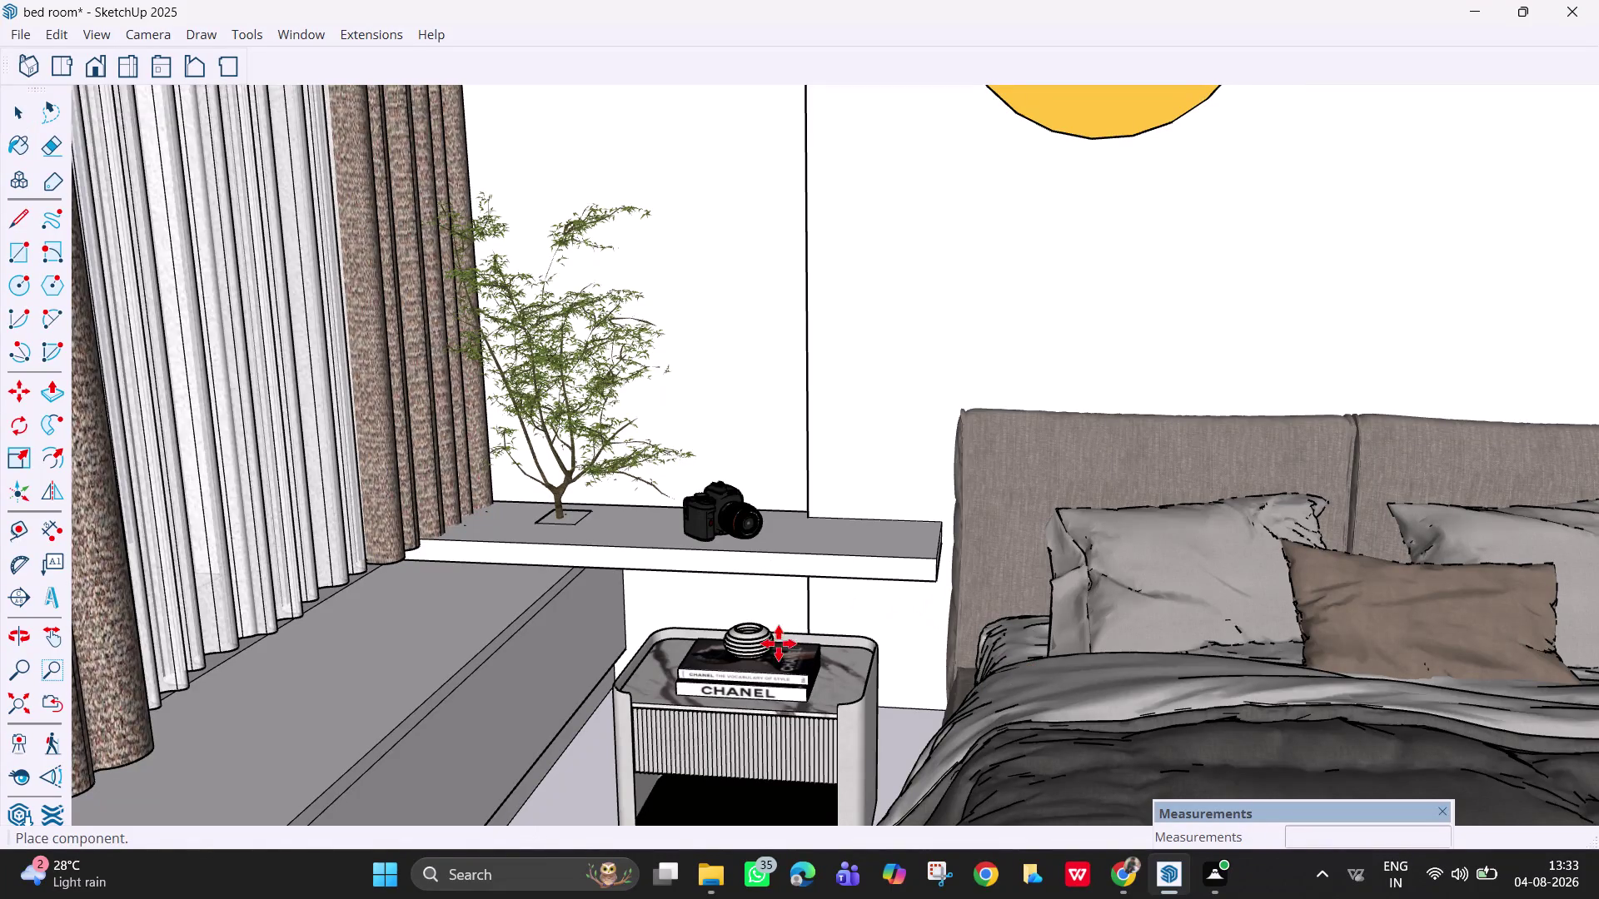
Zoom out and drop the books-and-camera decor set on the floor beside the bedroom.
scroll(down, 3)
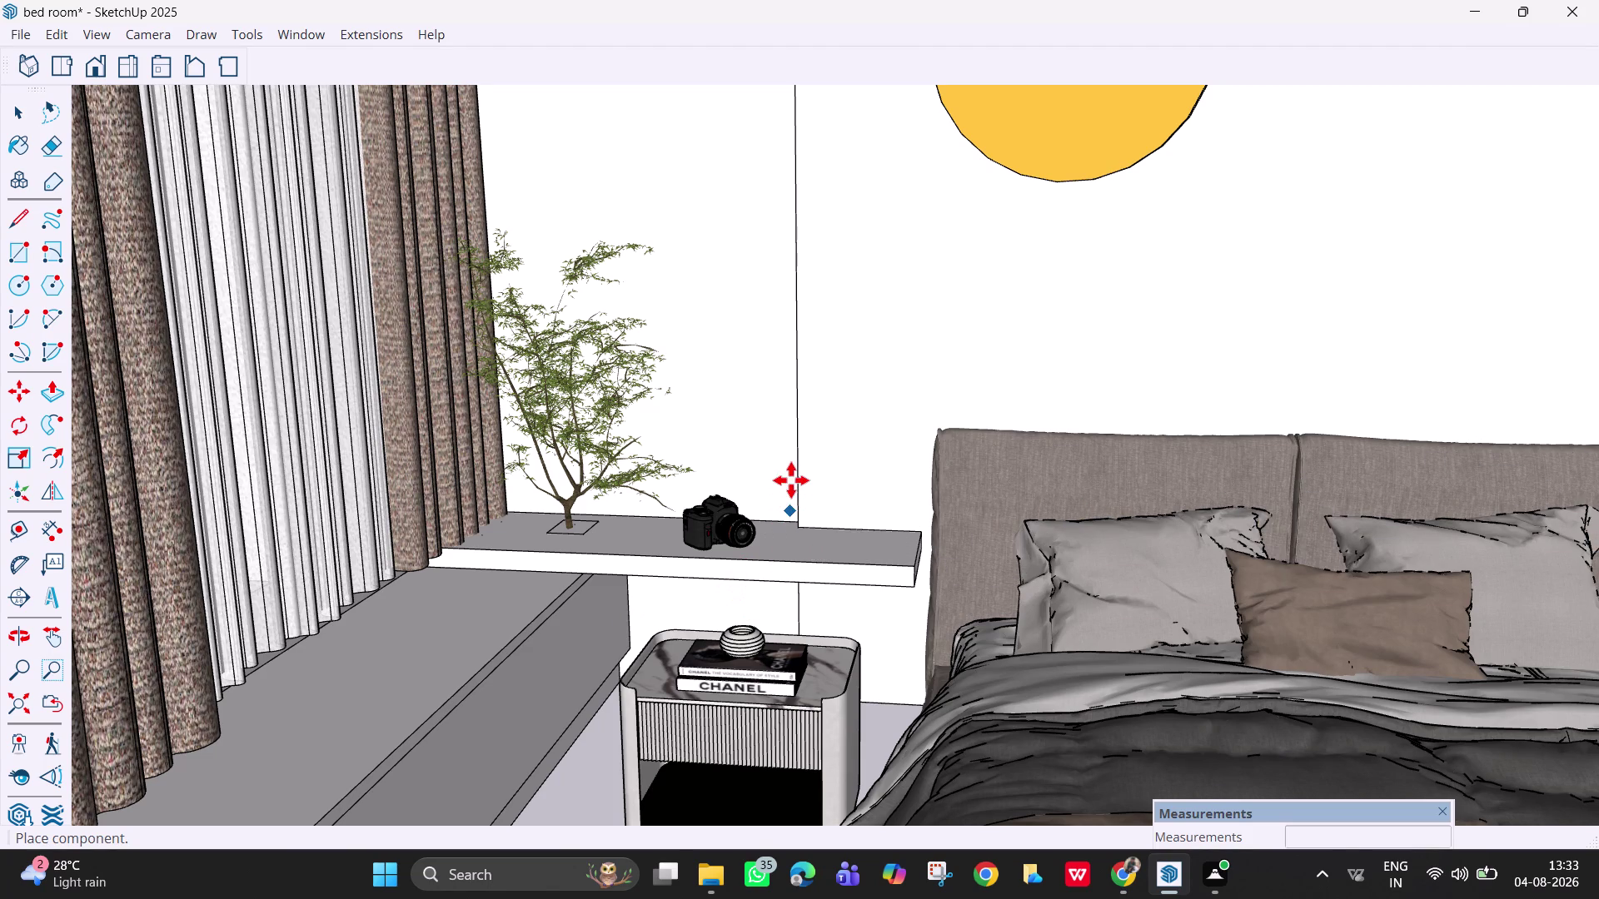
scroll(down, 3)
scroll(down, 3)
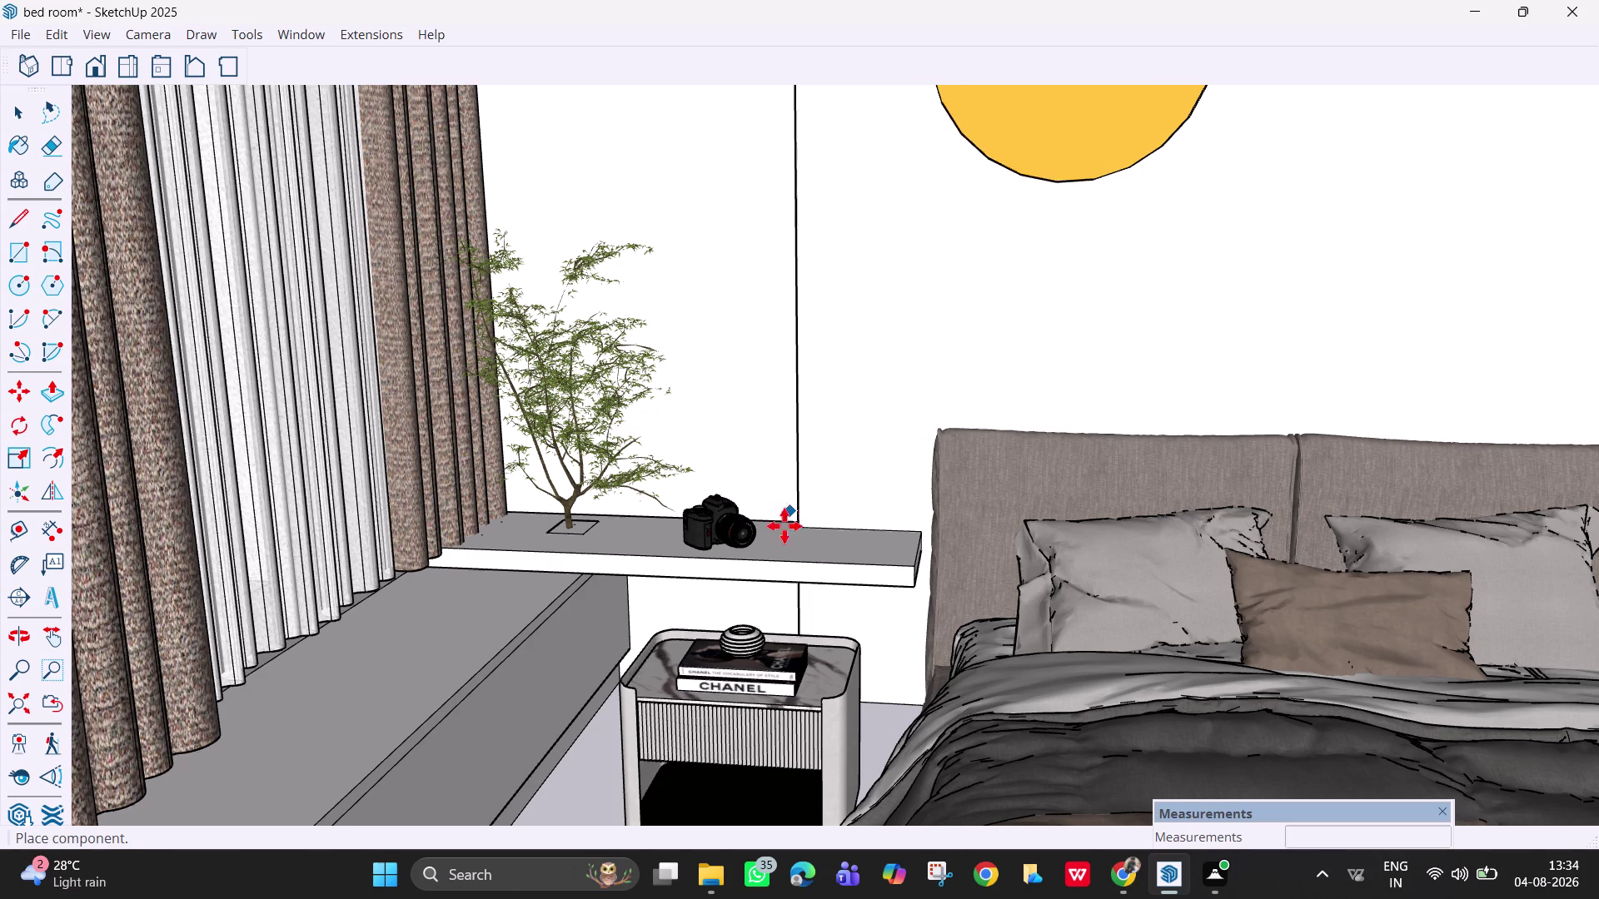
scroll(down, 3)
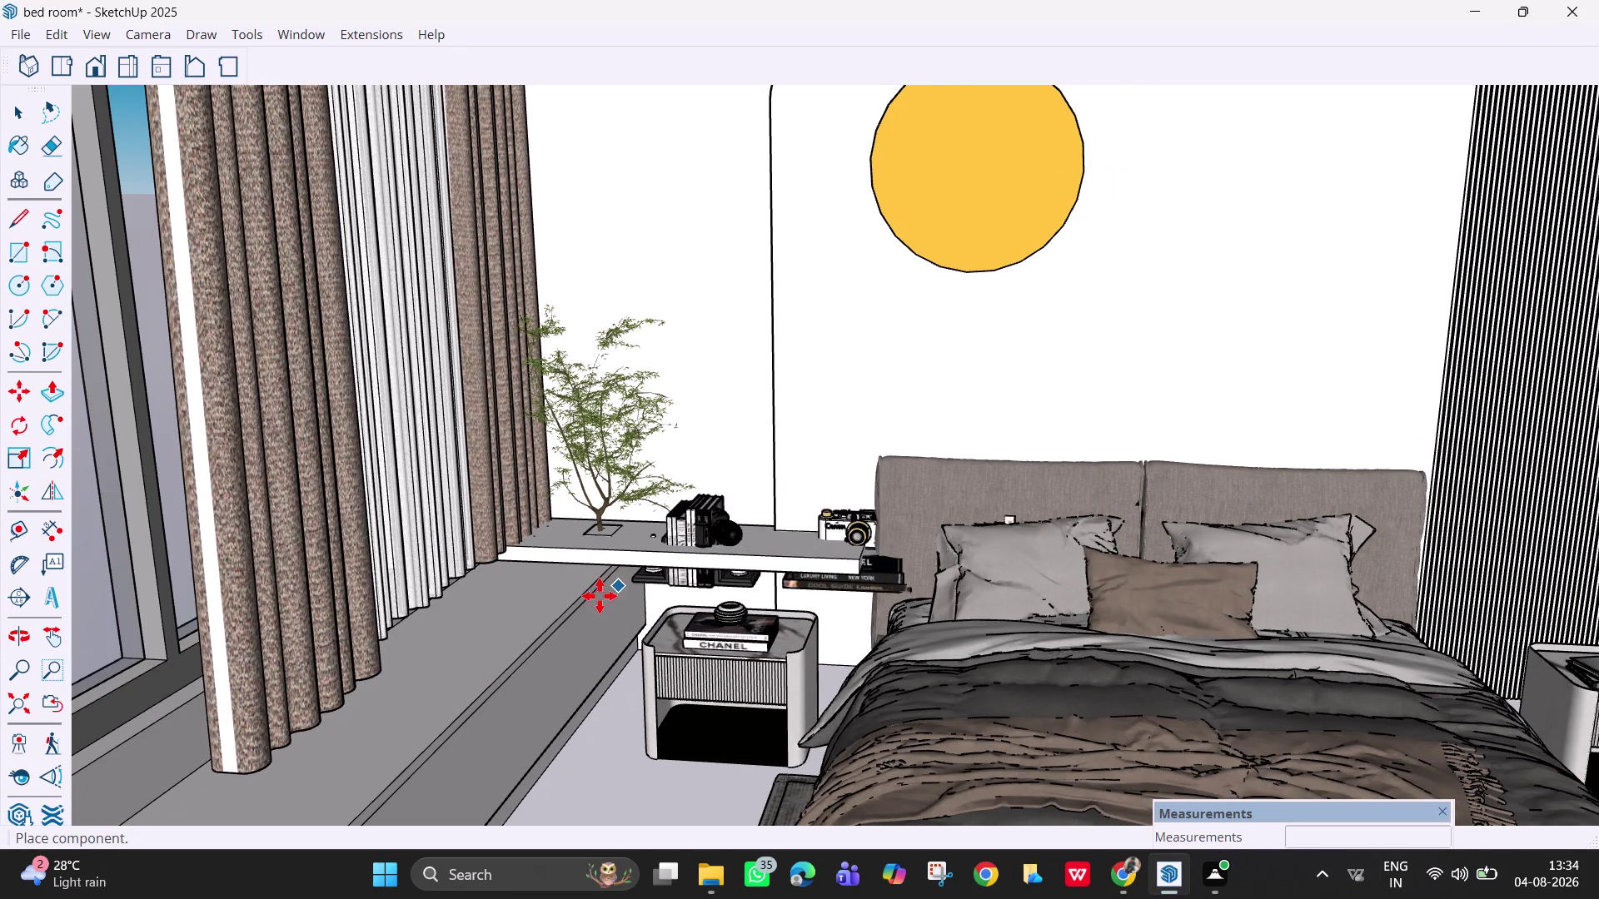
scroll(down, 3)
scroll(down, 3)
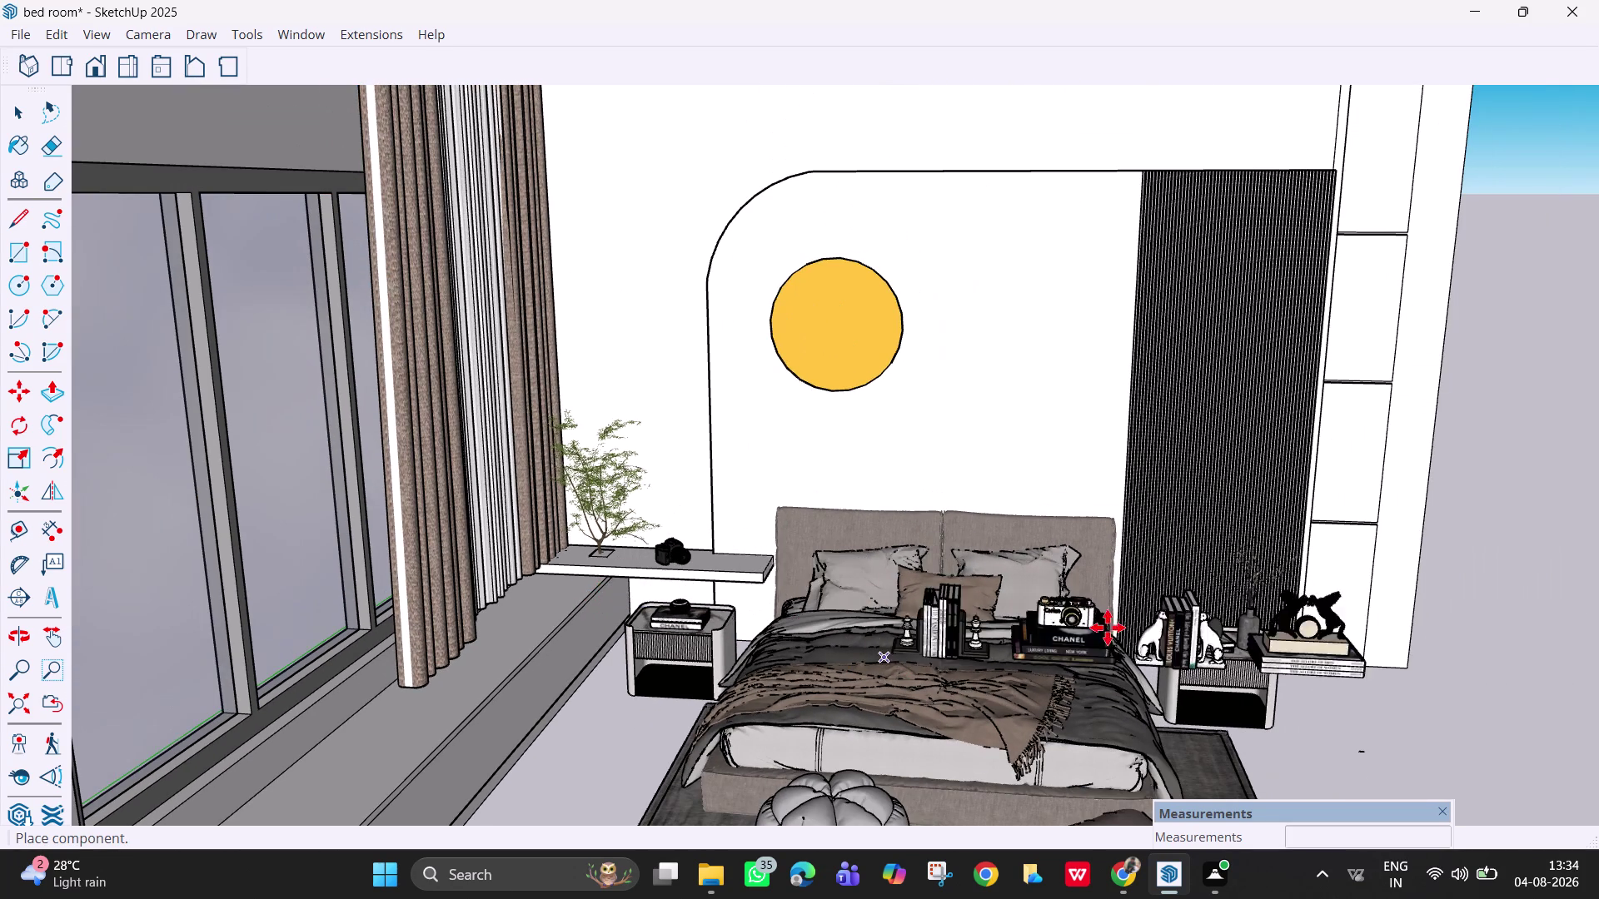
scroll(down, 3)
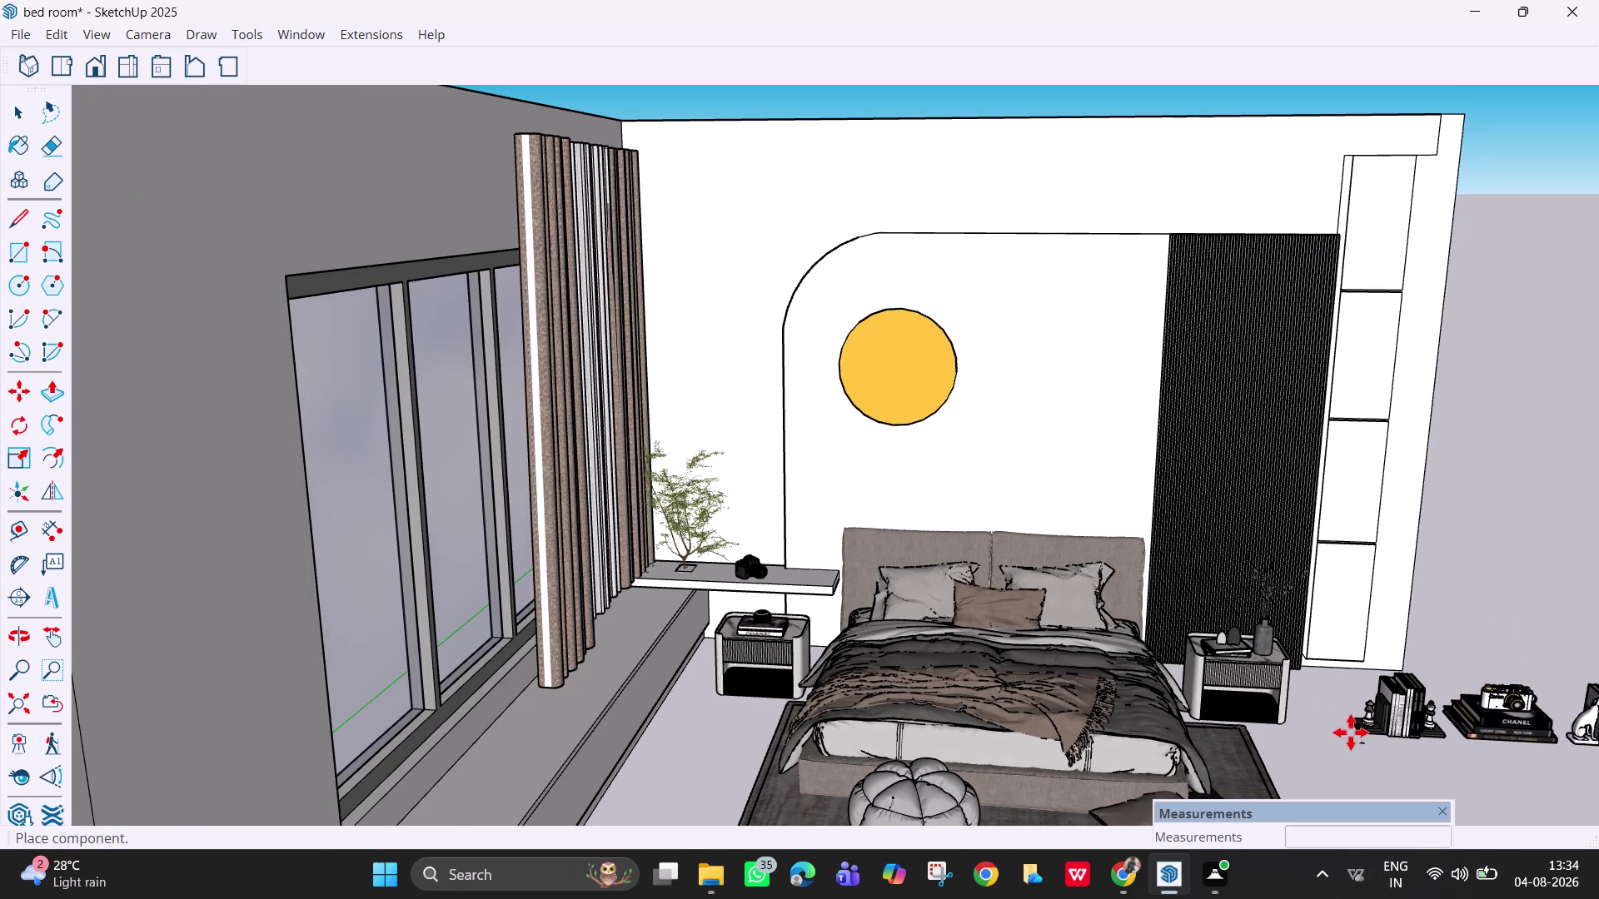
click(1351, 731)
Pan and zoom in close to the decor set lying on the floor.
key(space)
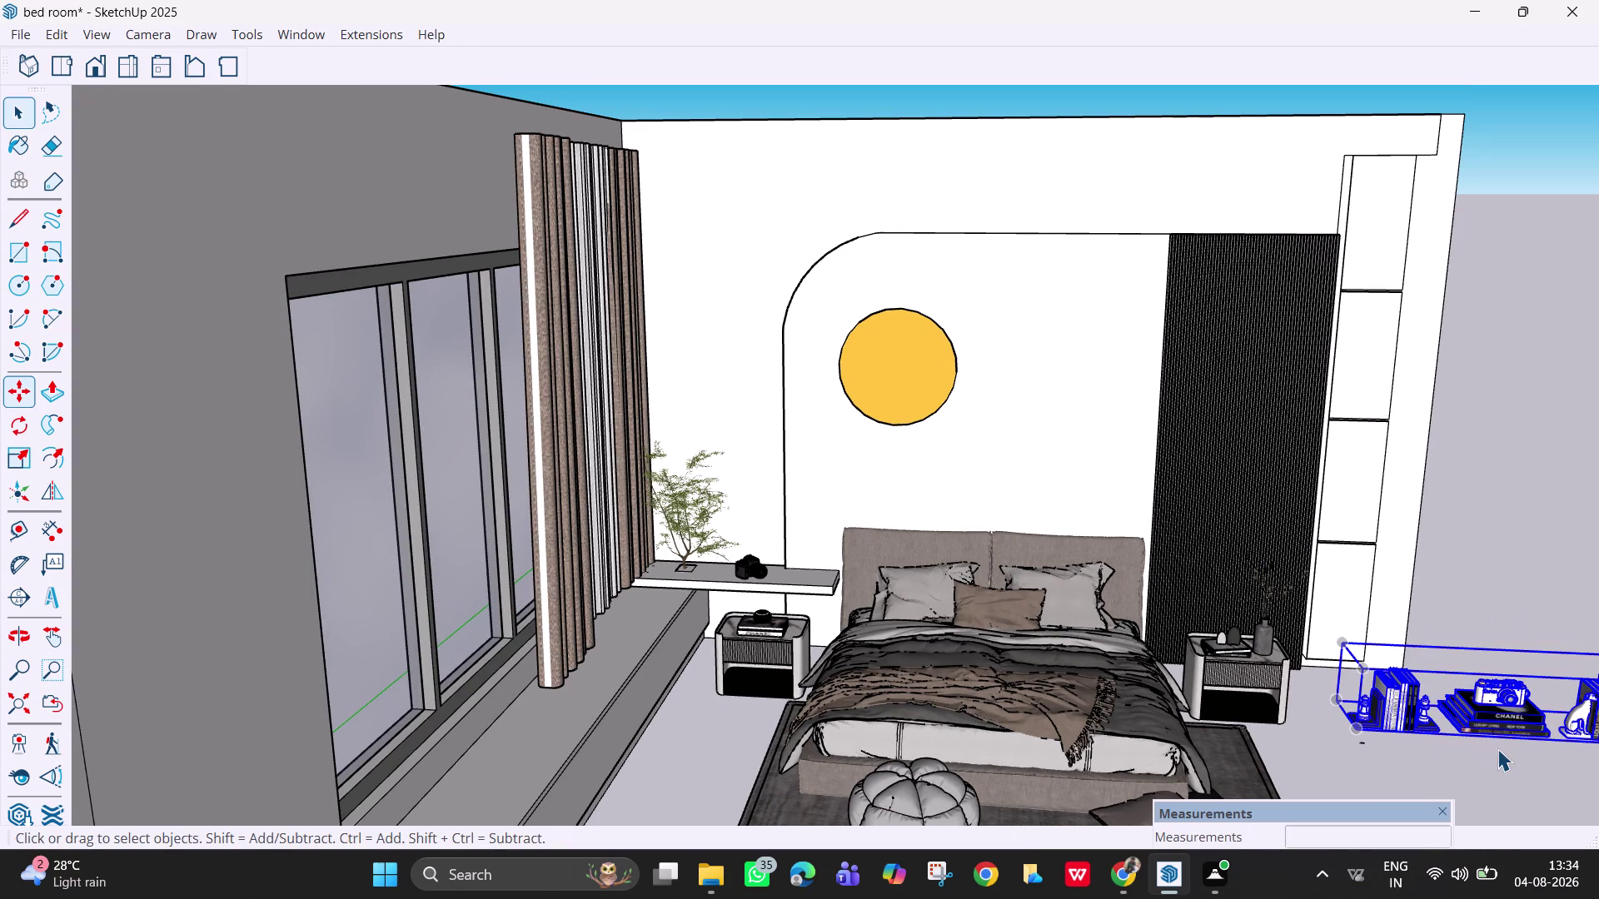
key(m)
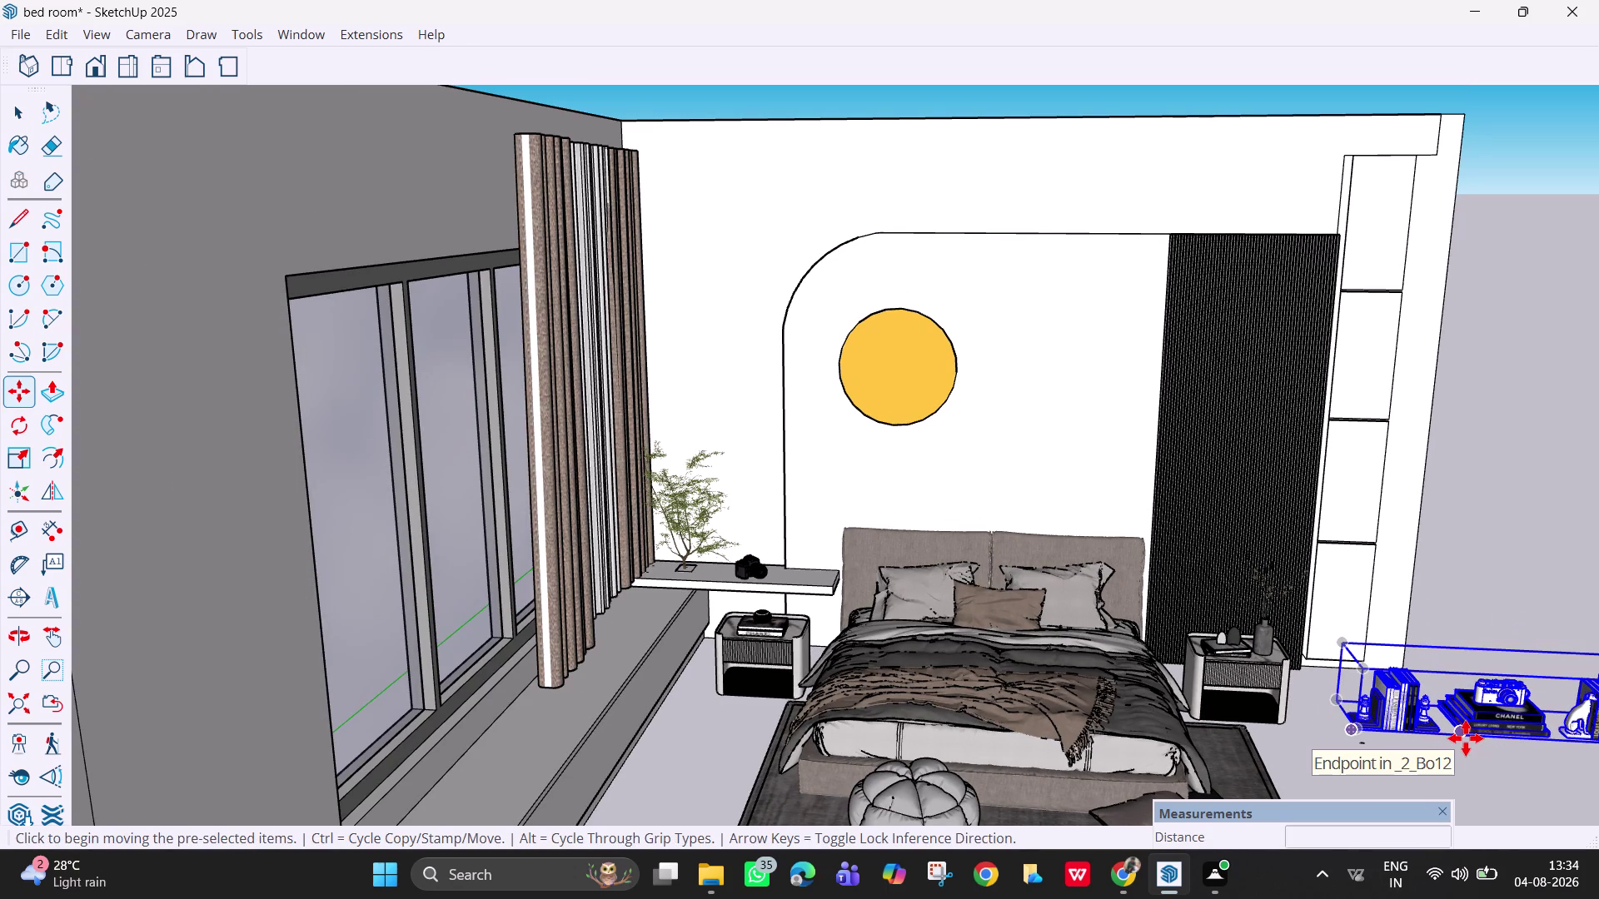
key(Escape)
key(h)
drag(1466, 739, 995, 636)
scroll(up, 3)
middle_drag(1102, 652, 1013, 618)
scroll(up, 3)
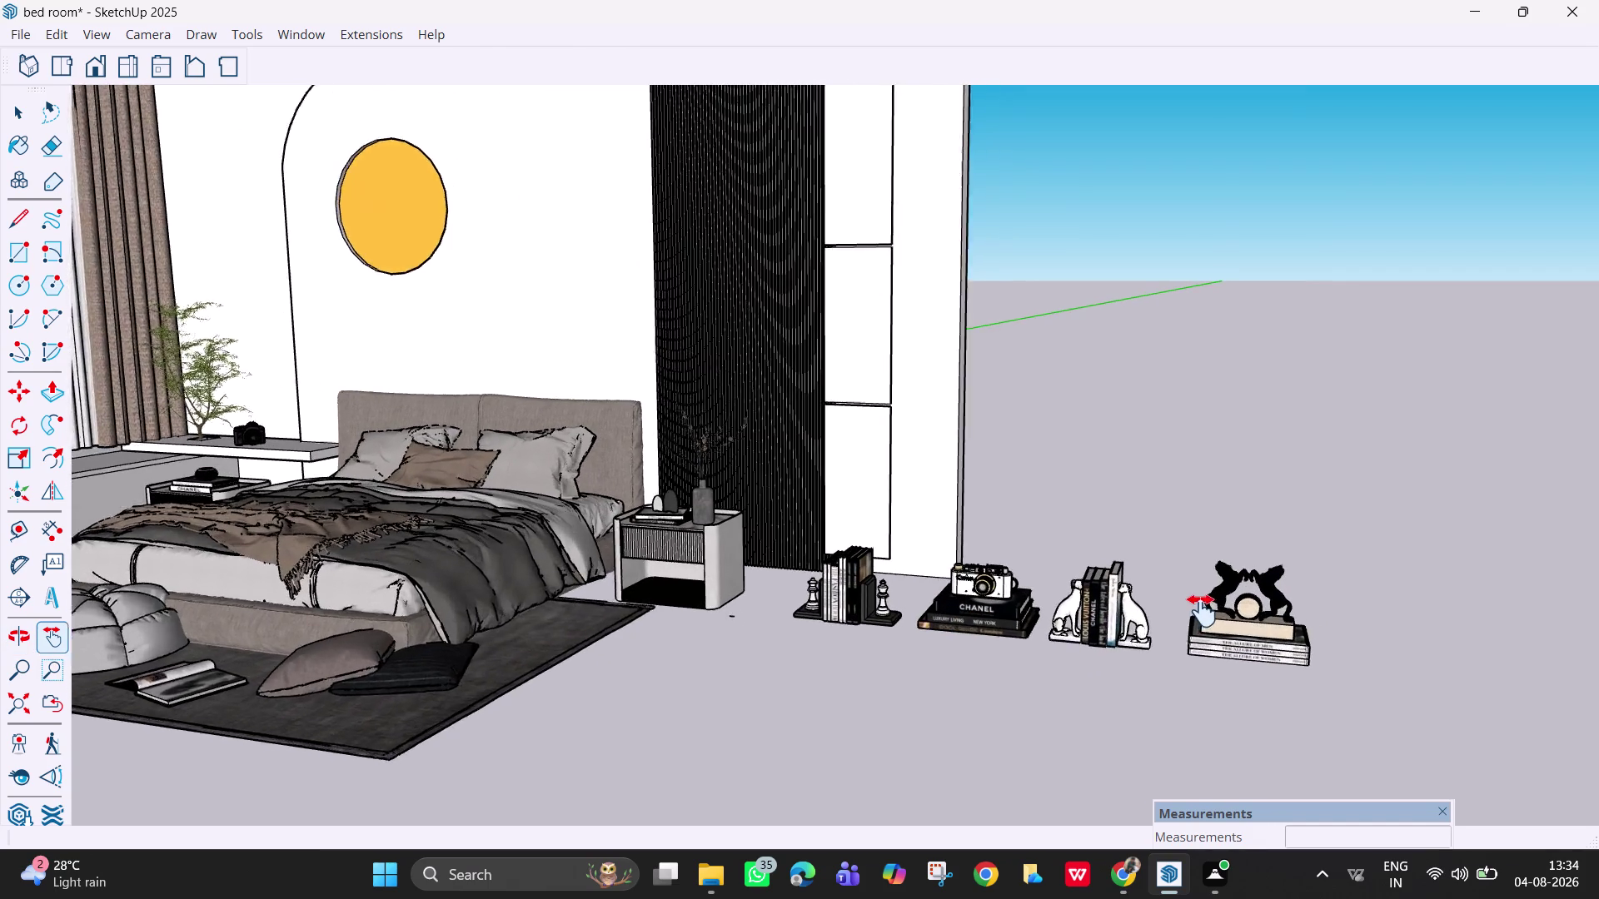
scroll(up, 3)
scroll(down, 3)
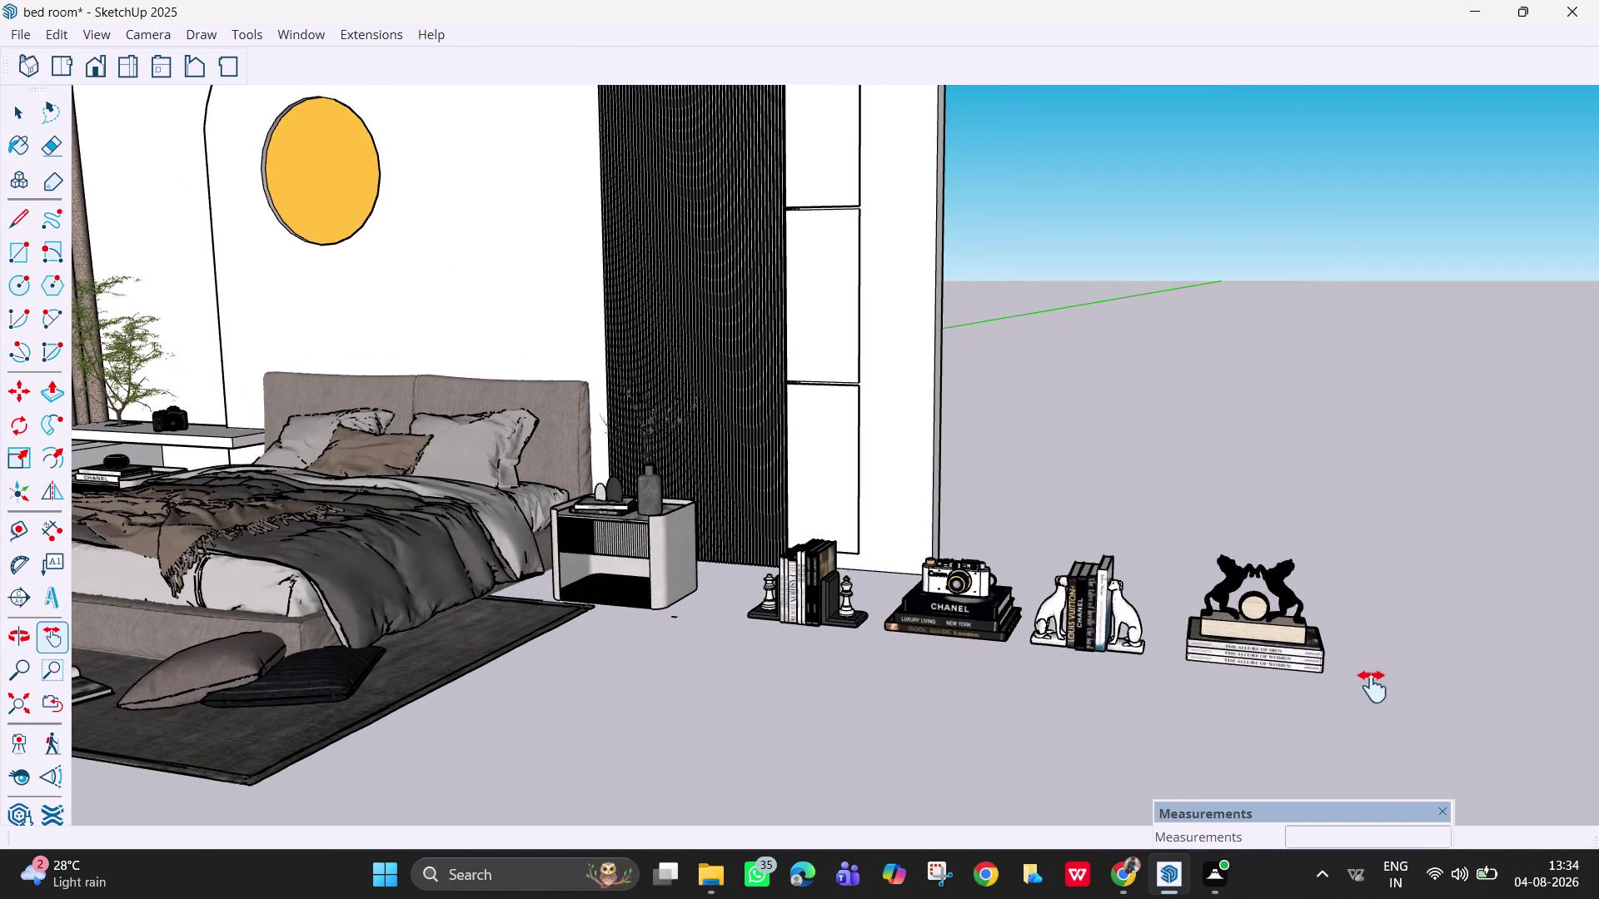
click(1191, 634)
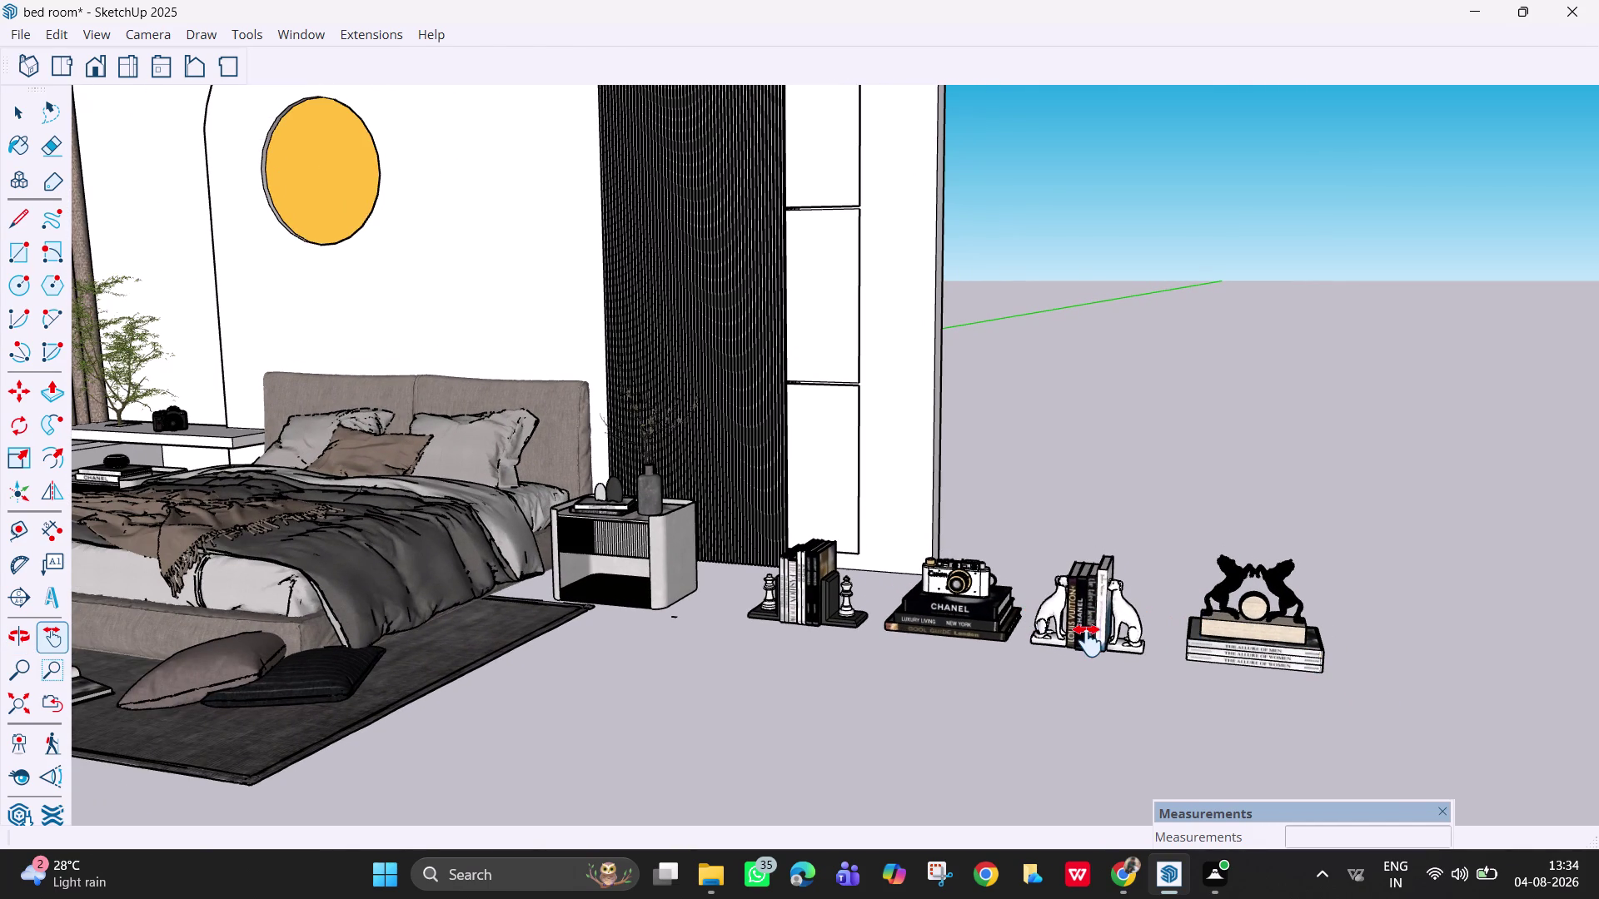
key(space)
Explode the decor set into its separate pieces.
click(1084, 630)
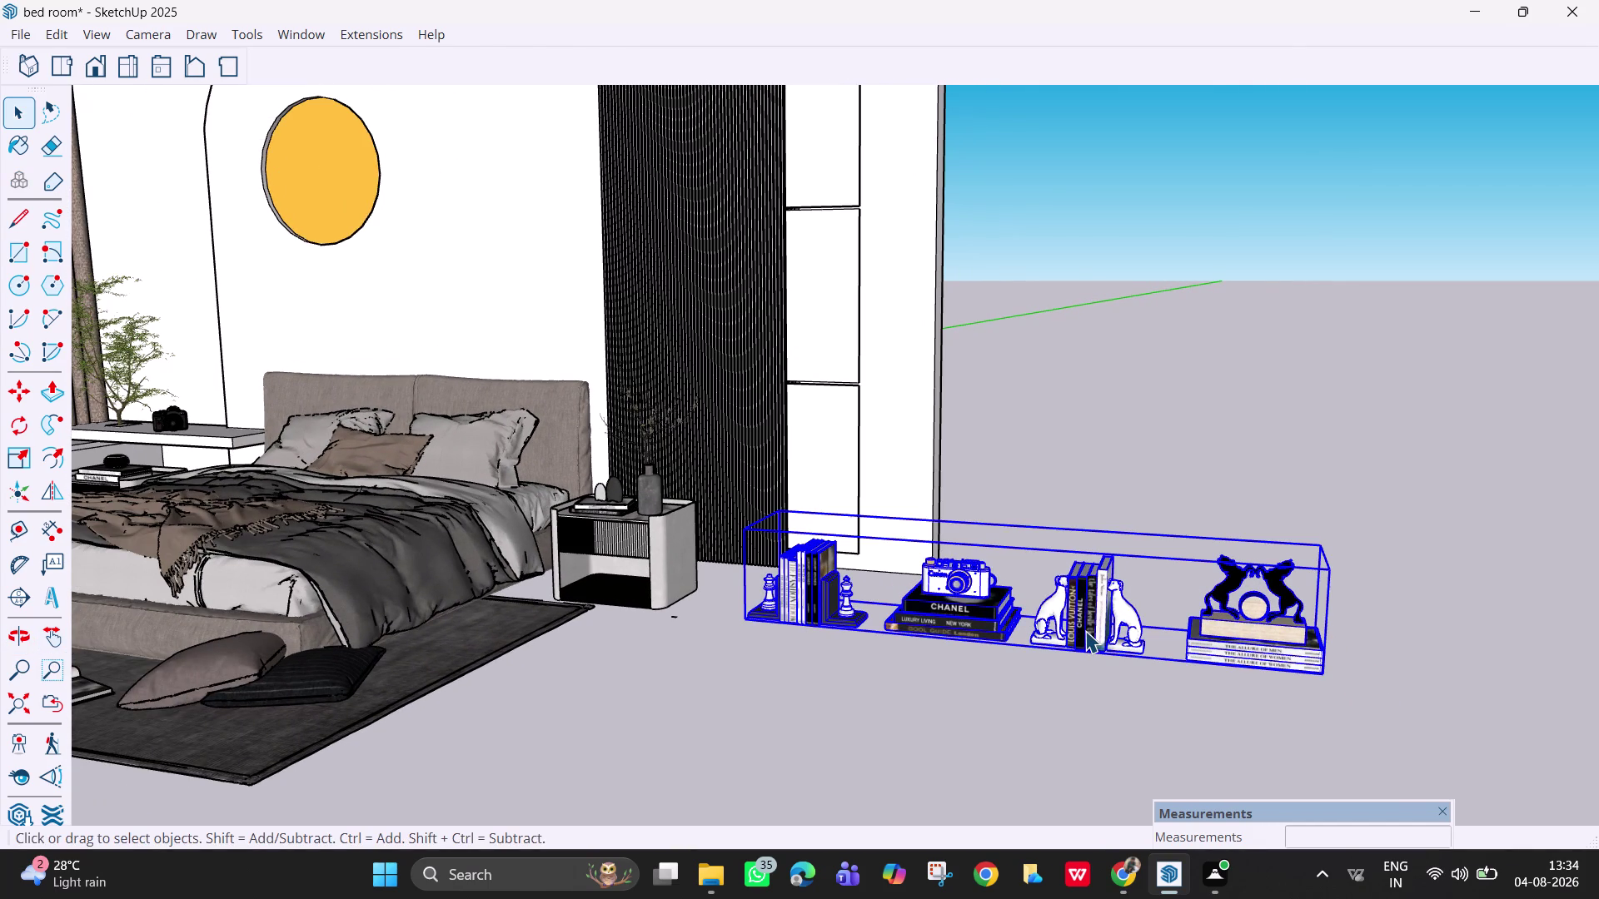
right_click(1085, 630)
click(1139, 217)
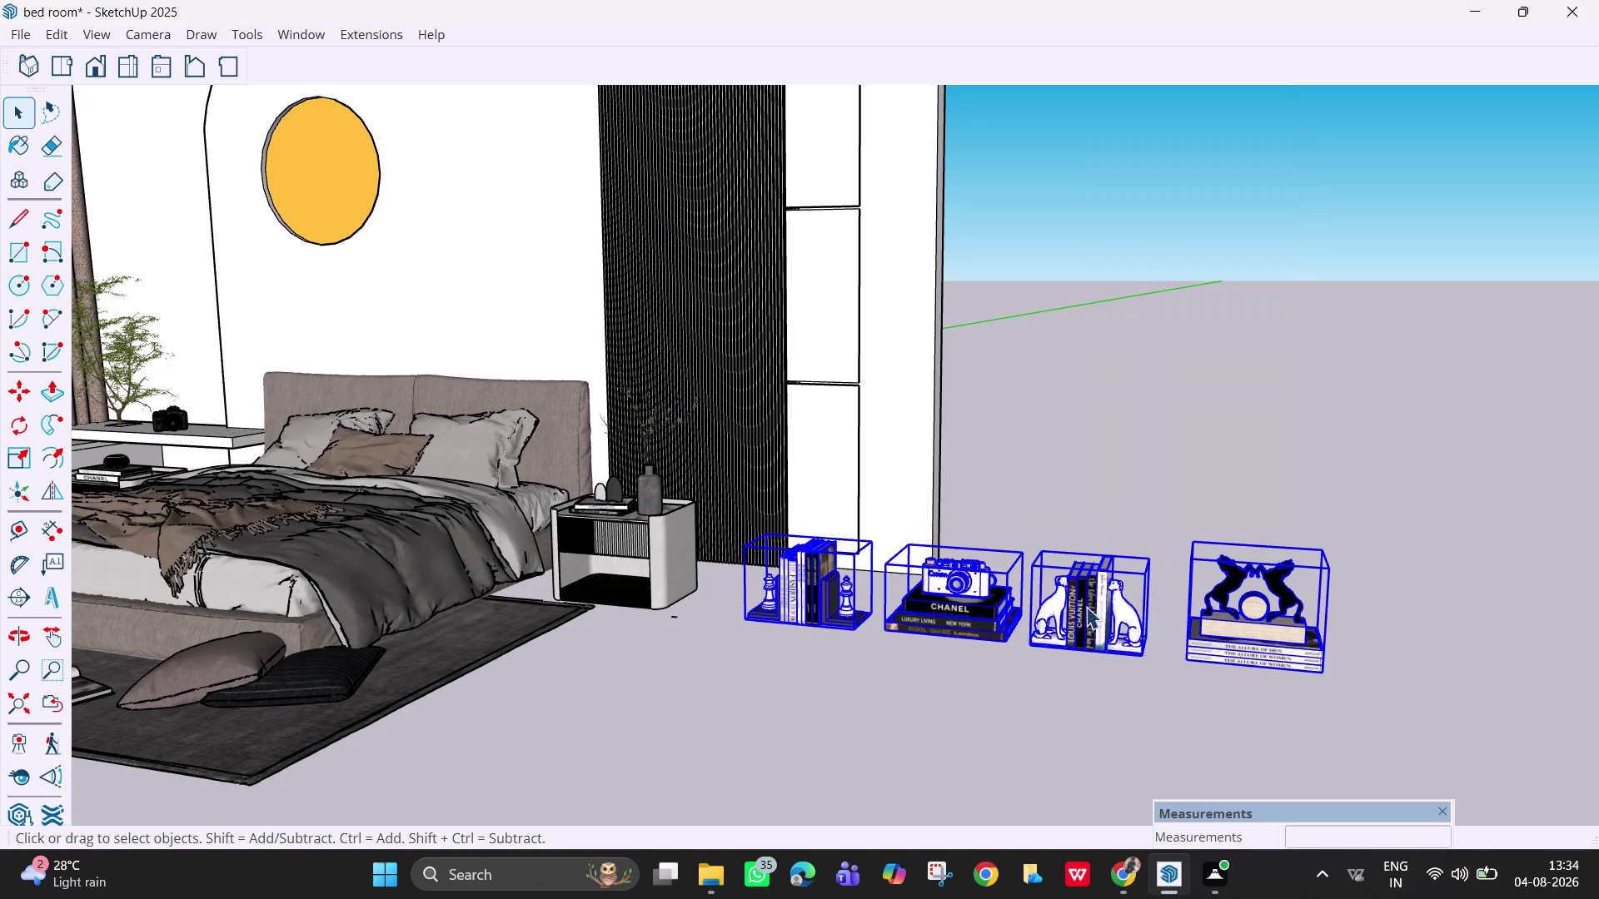
key(Escape)
click(1147, 695)
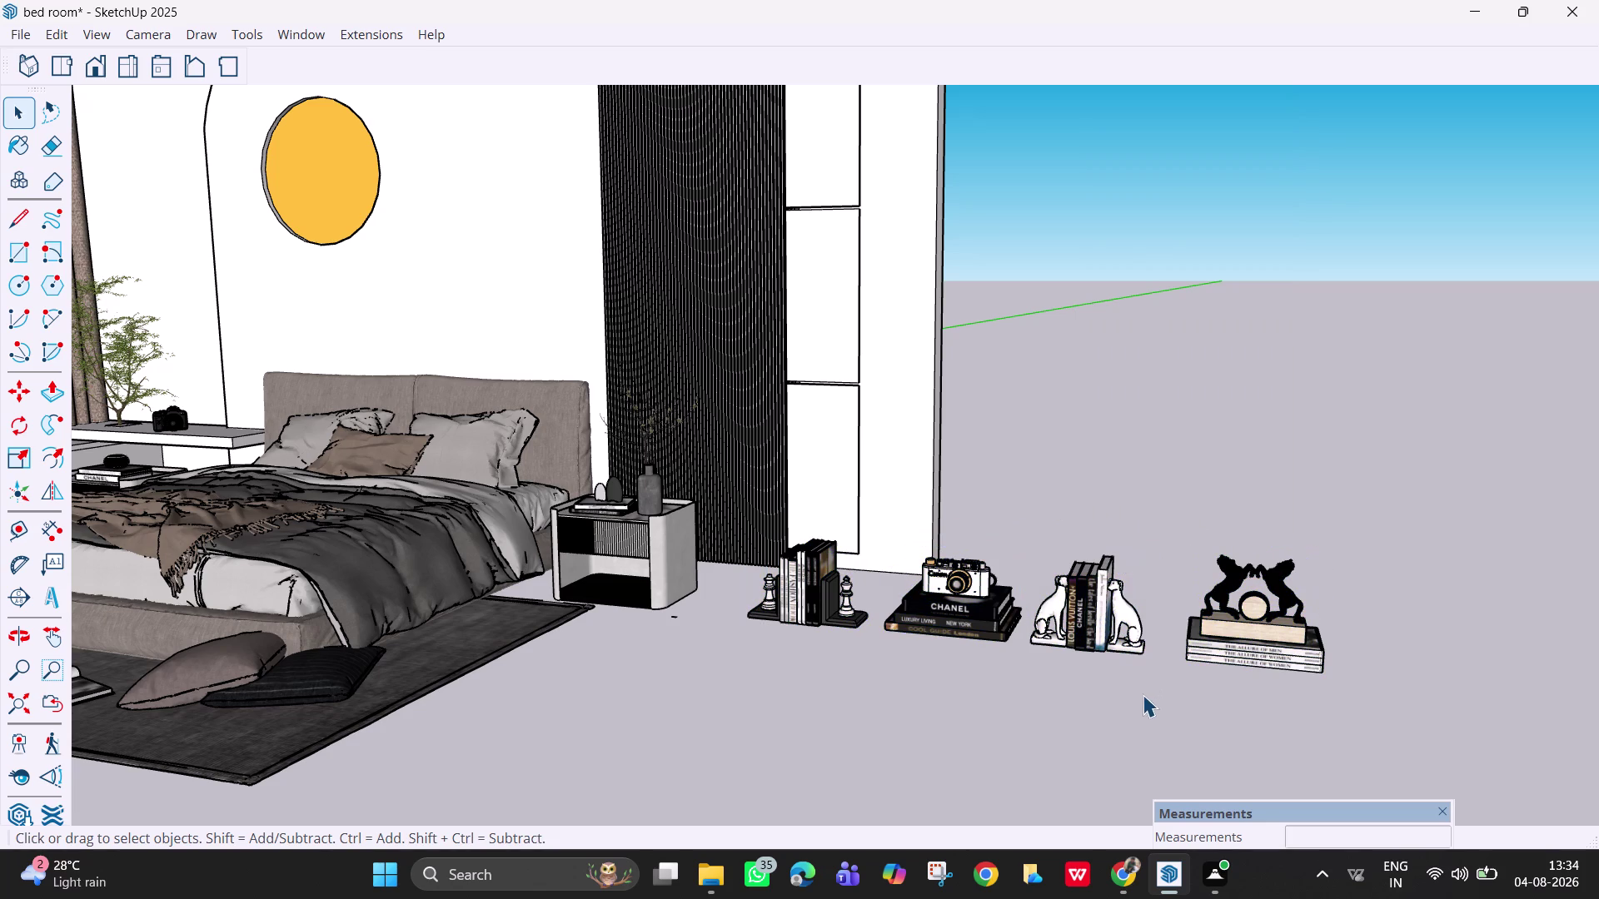
Delete the horse figurine and white bookends, then select the black-book bookends.
click(1238, 635)
key(Delete)
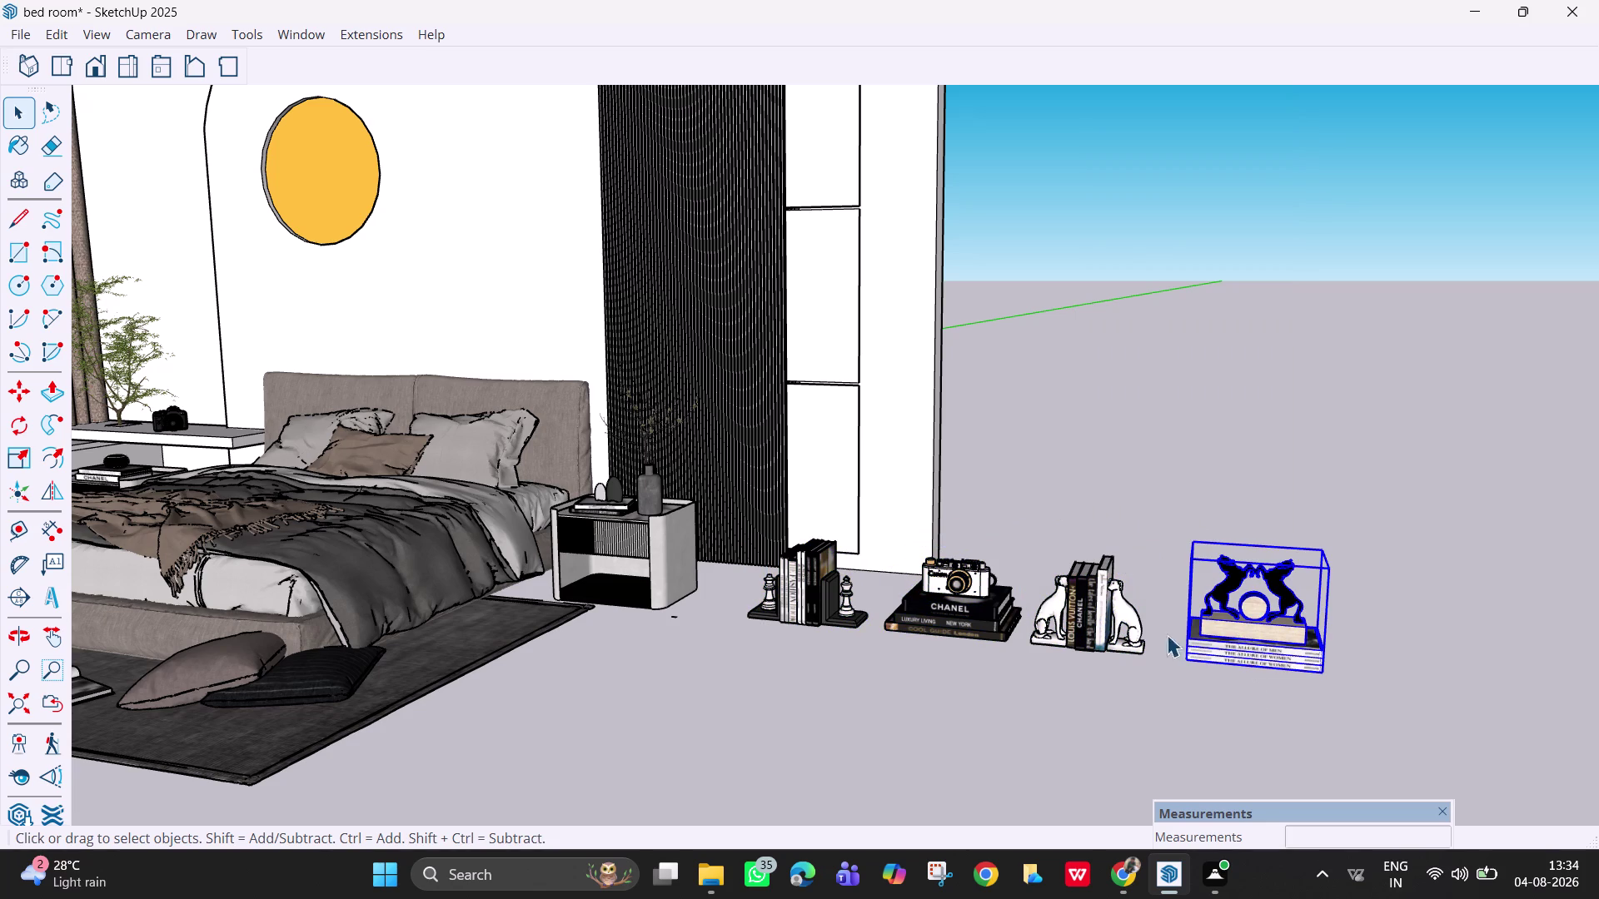
click(1100, 593)
key(Delete)
click(806, 601)
key(Delete)
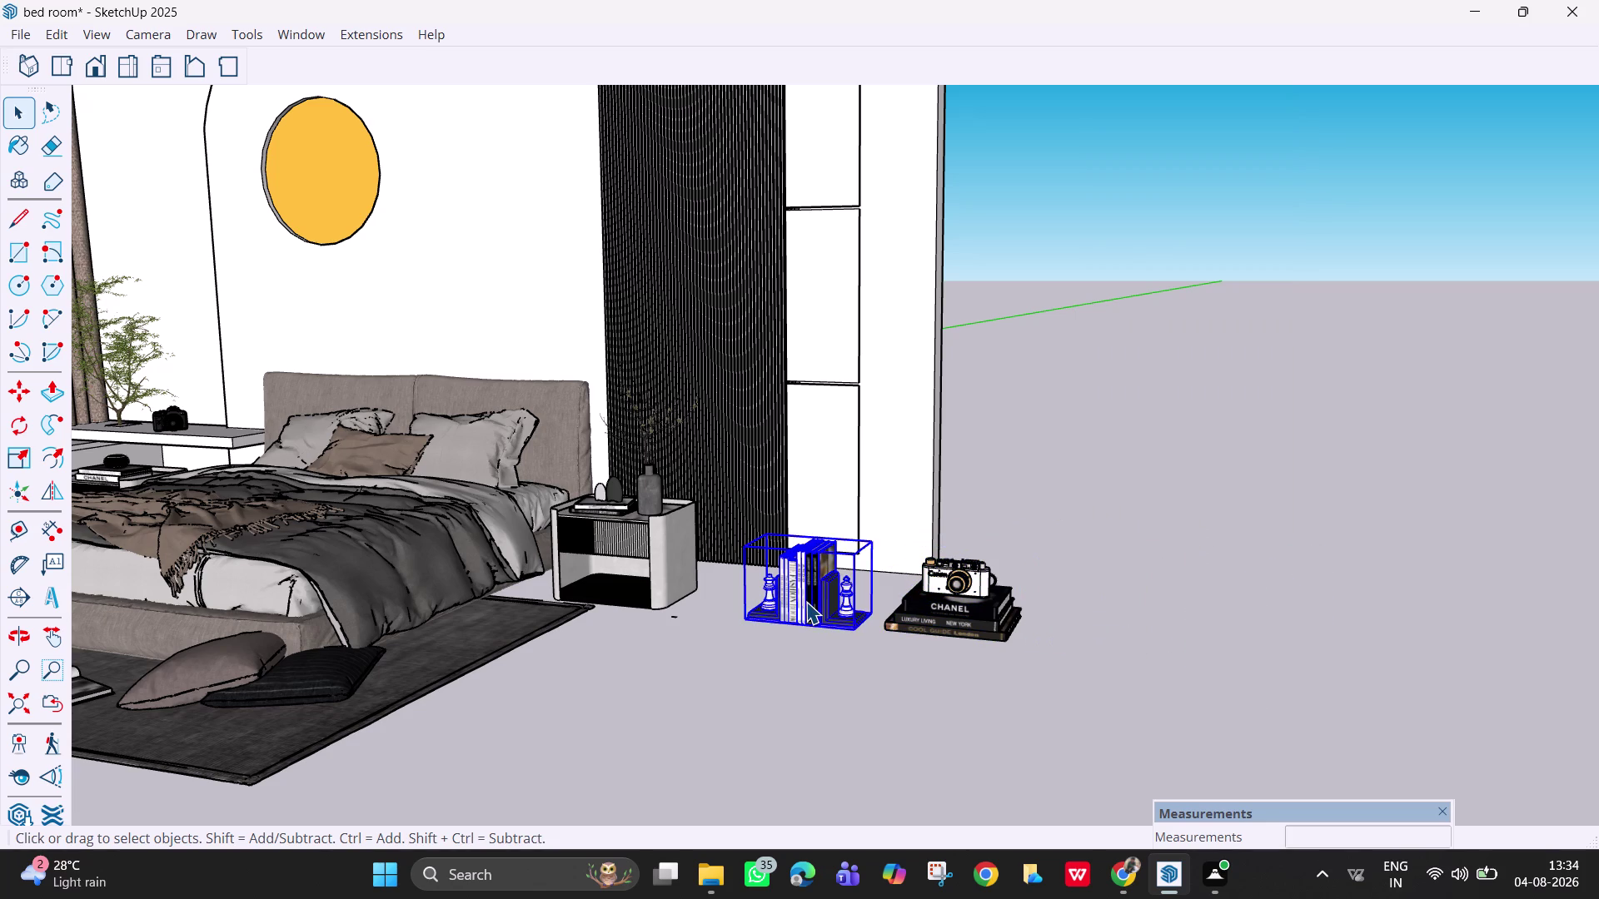
click(981, 617)
Move the camera-and-books stack temporarily near the bed's headboard.
key(m)
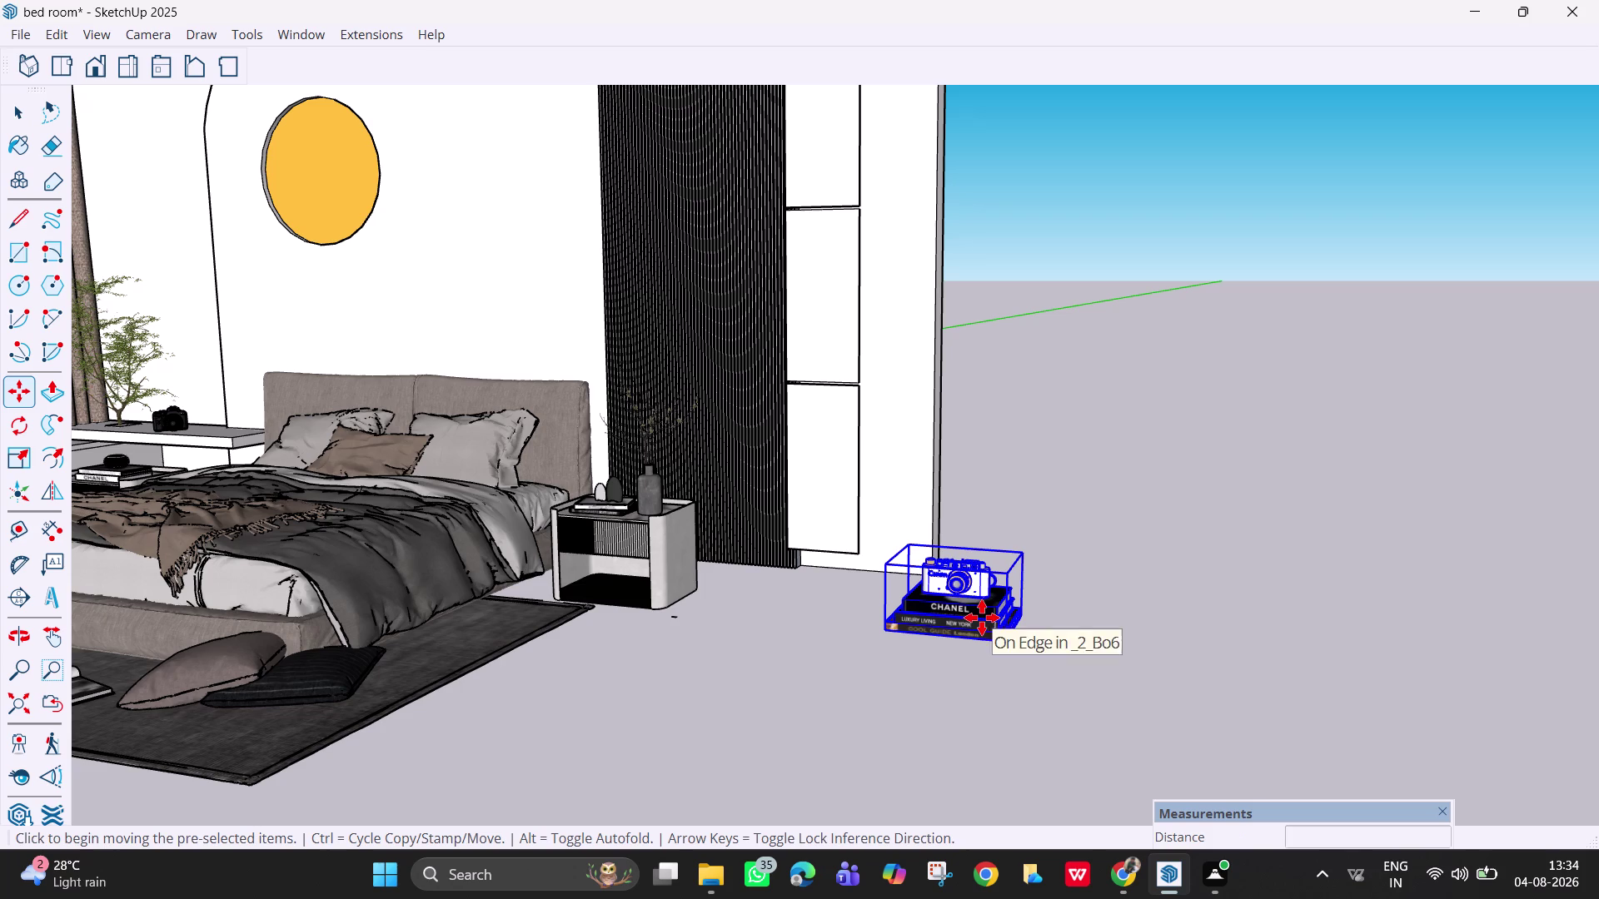
key(Return)
click(982, 618)
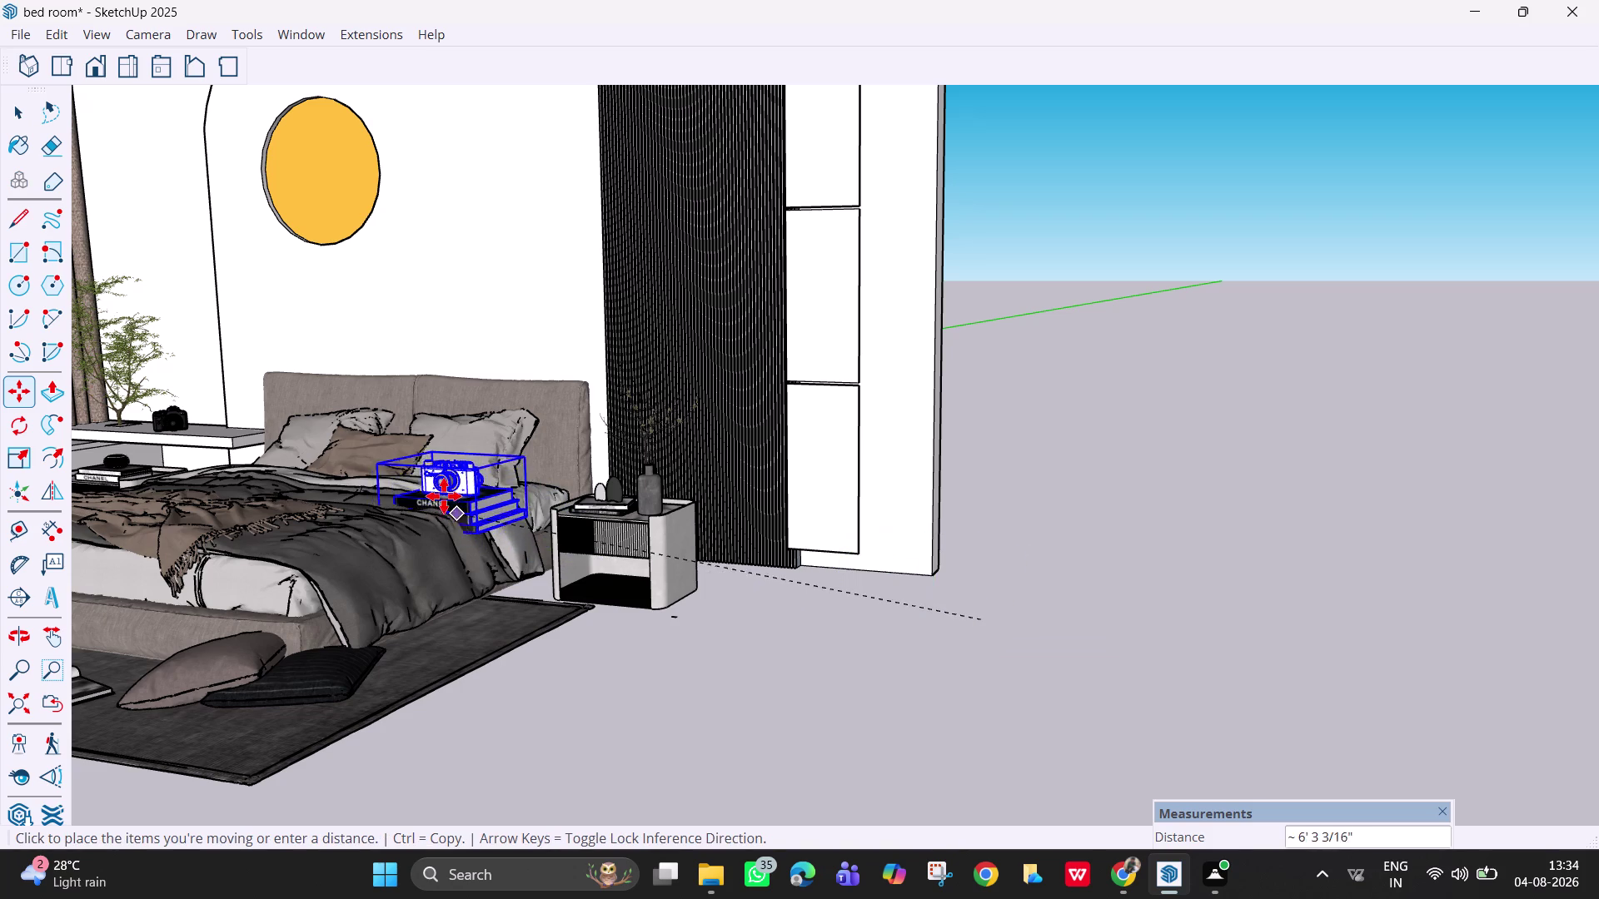
middle_drag(452, 500, 742, 553)
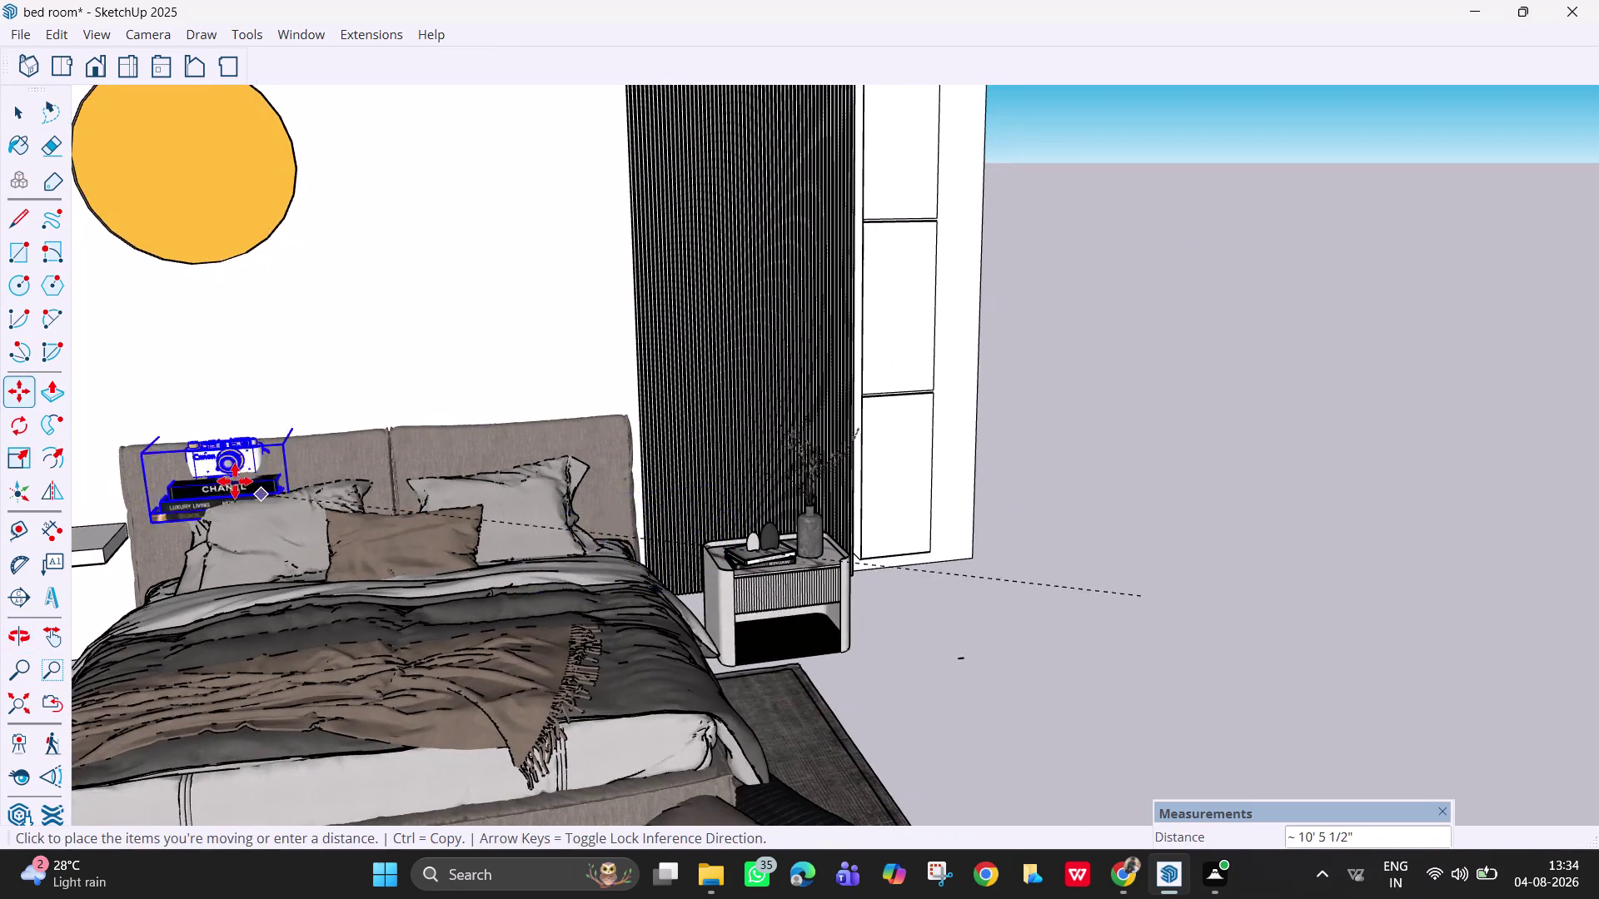
scroll(down, 3)
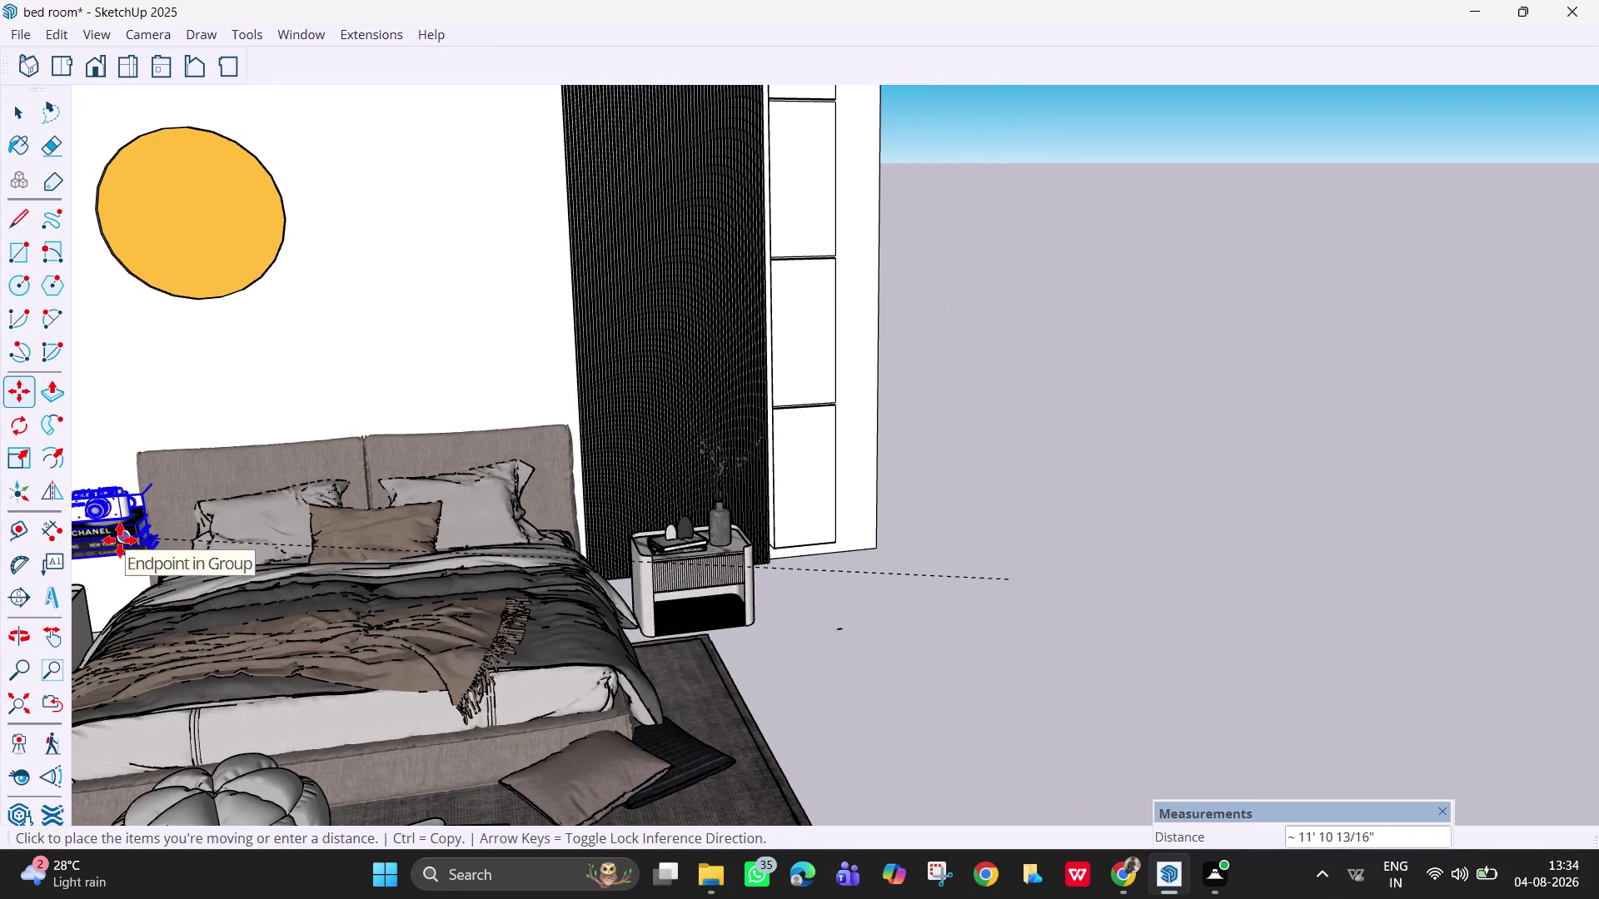
click(168, 531)
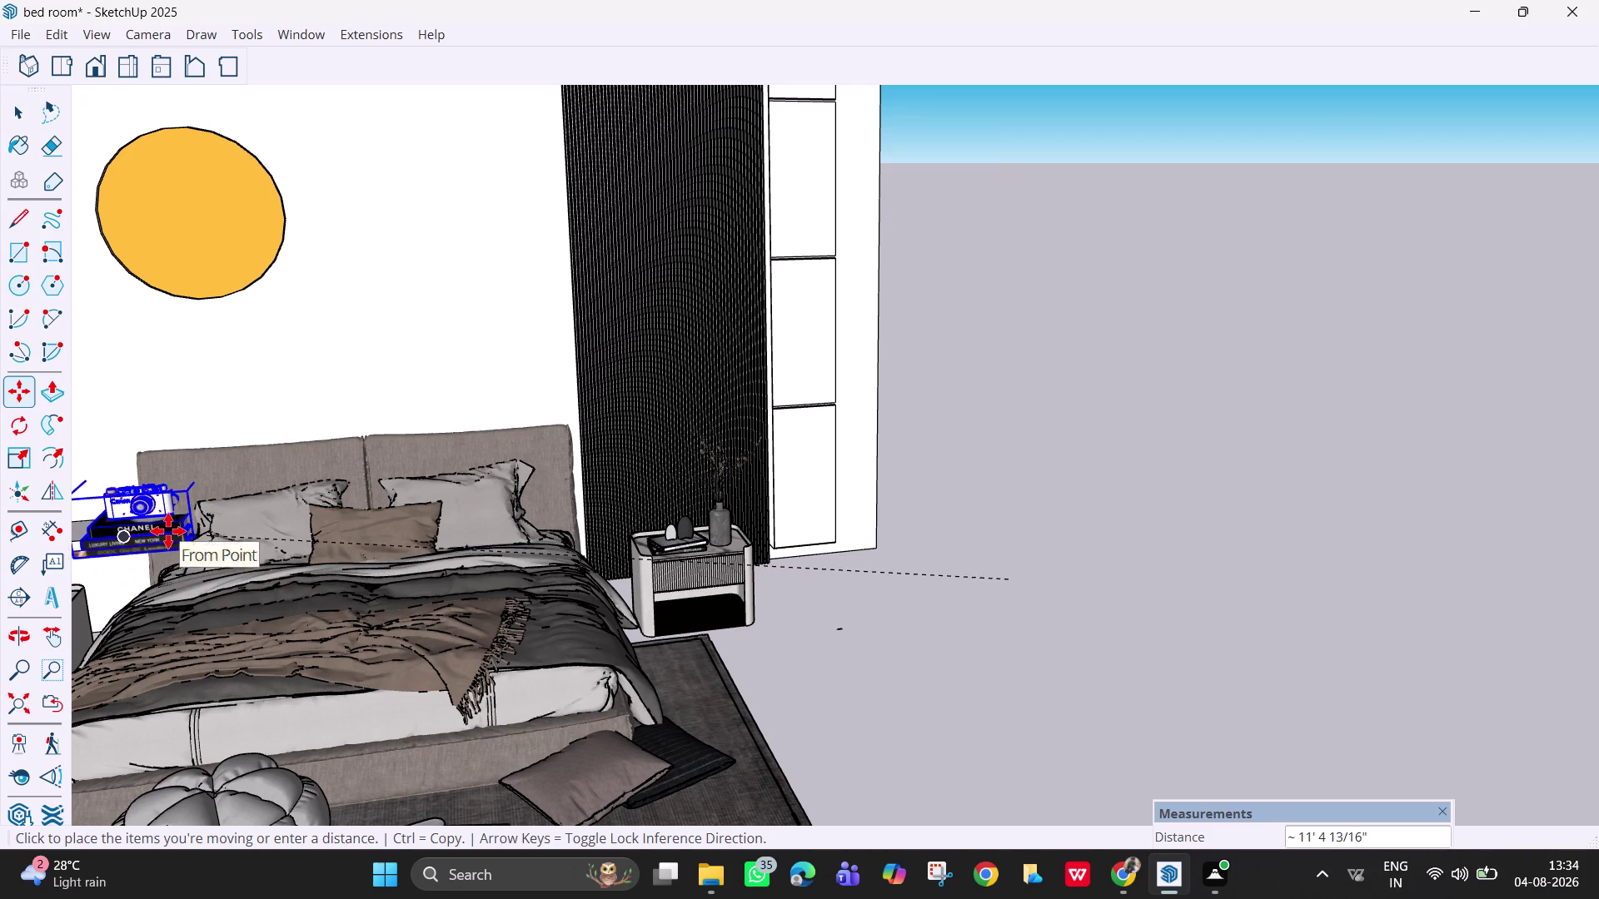
Set the stack on the window ledge beside the black camera and start scaling it.
key(h)
drag(217, 531, 757, 461)
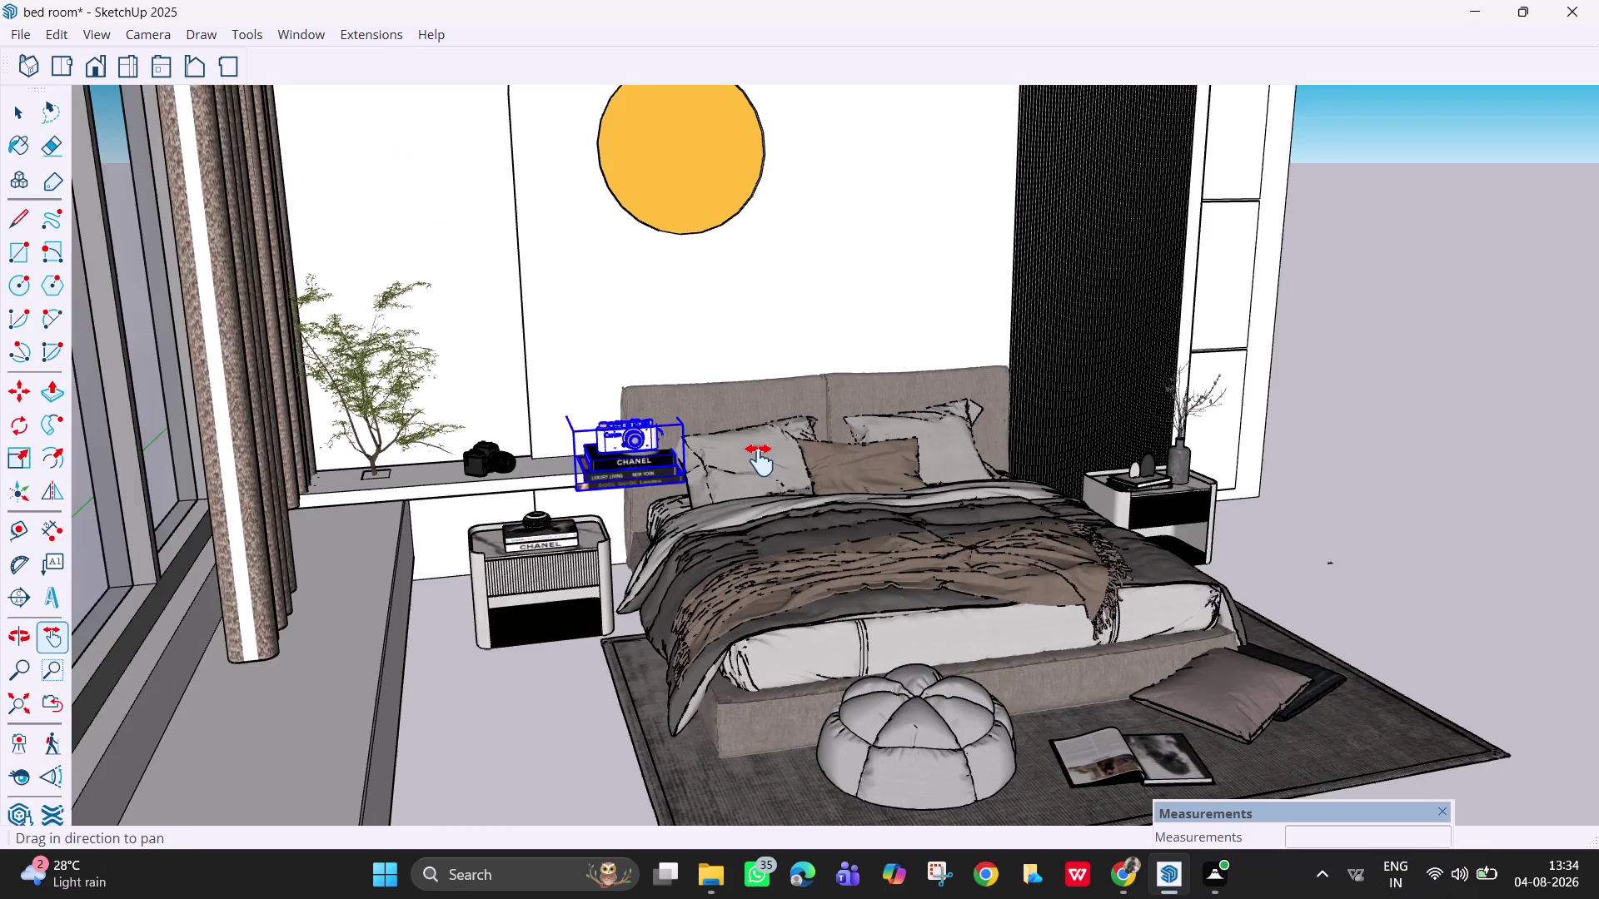
drag(757, 460, 791, 460)
scroll(up, 3)
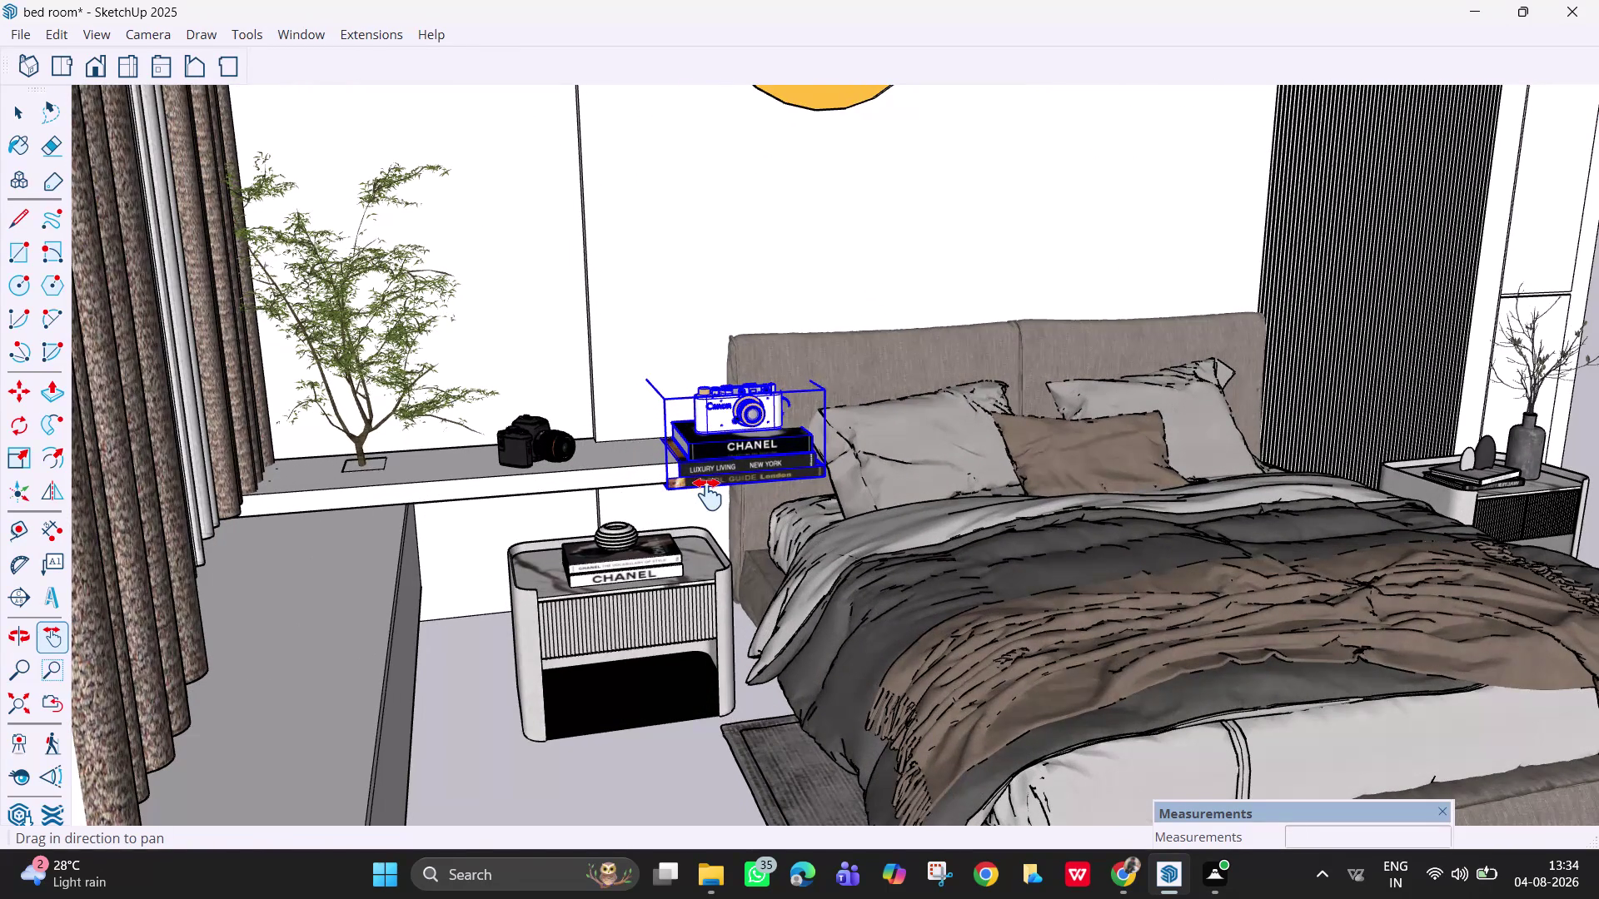
key(m)
click(664, 495)
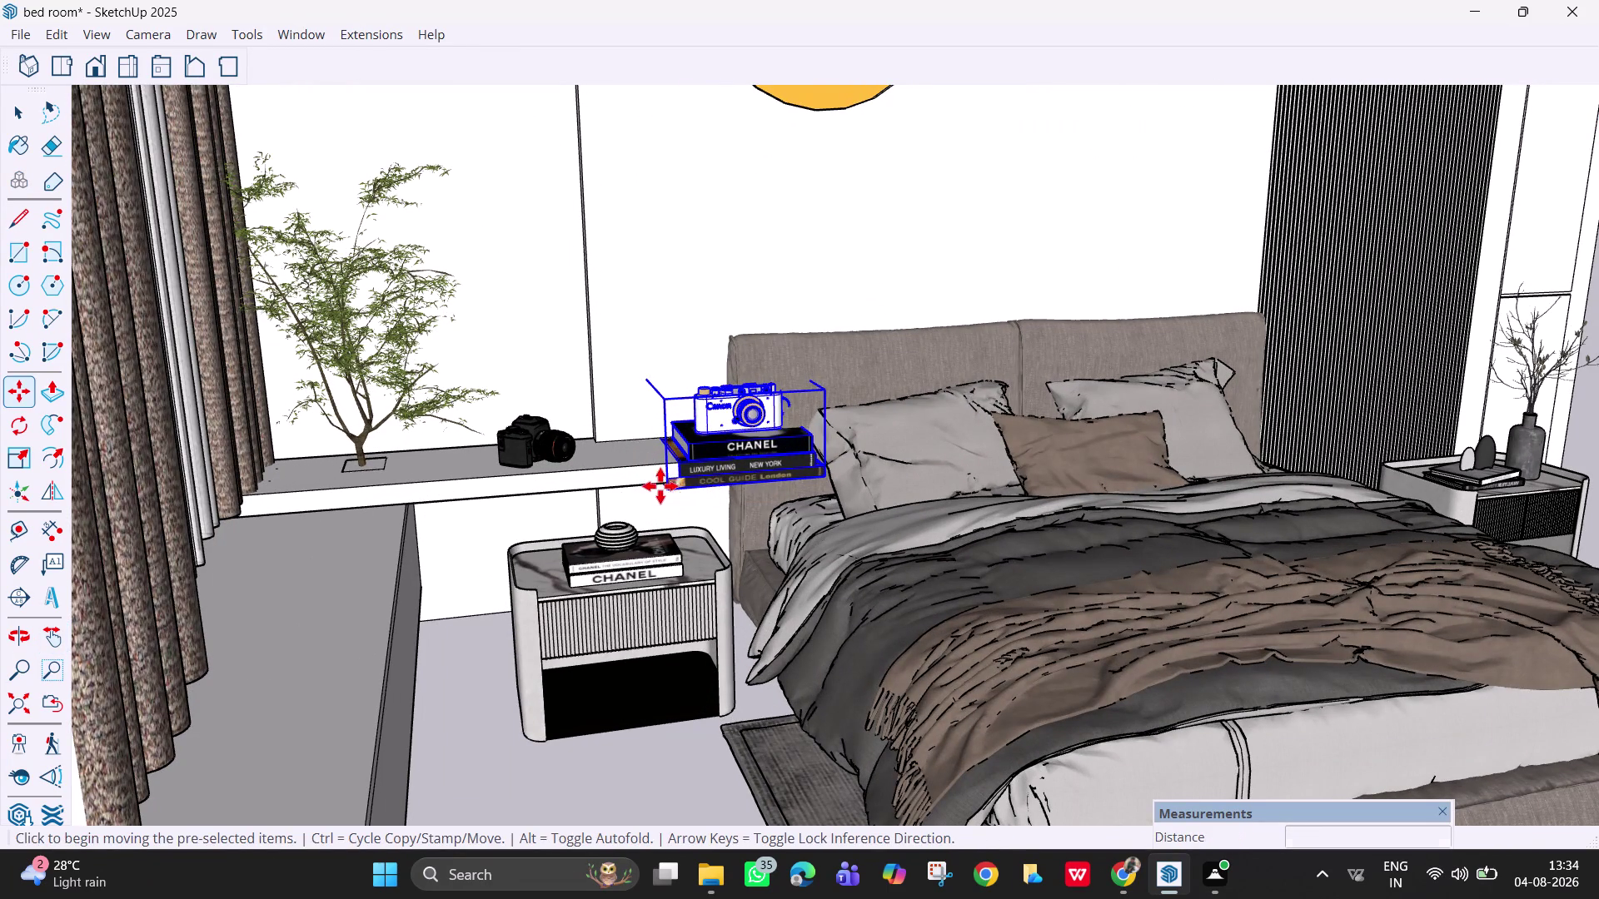
click(594, 463)
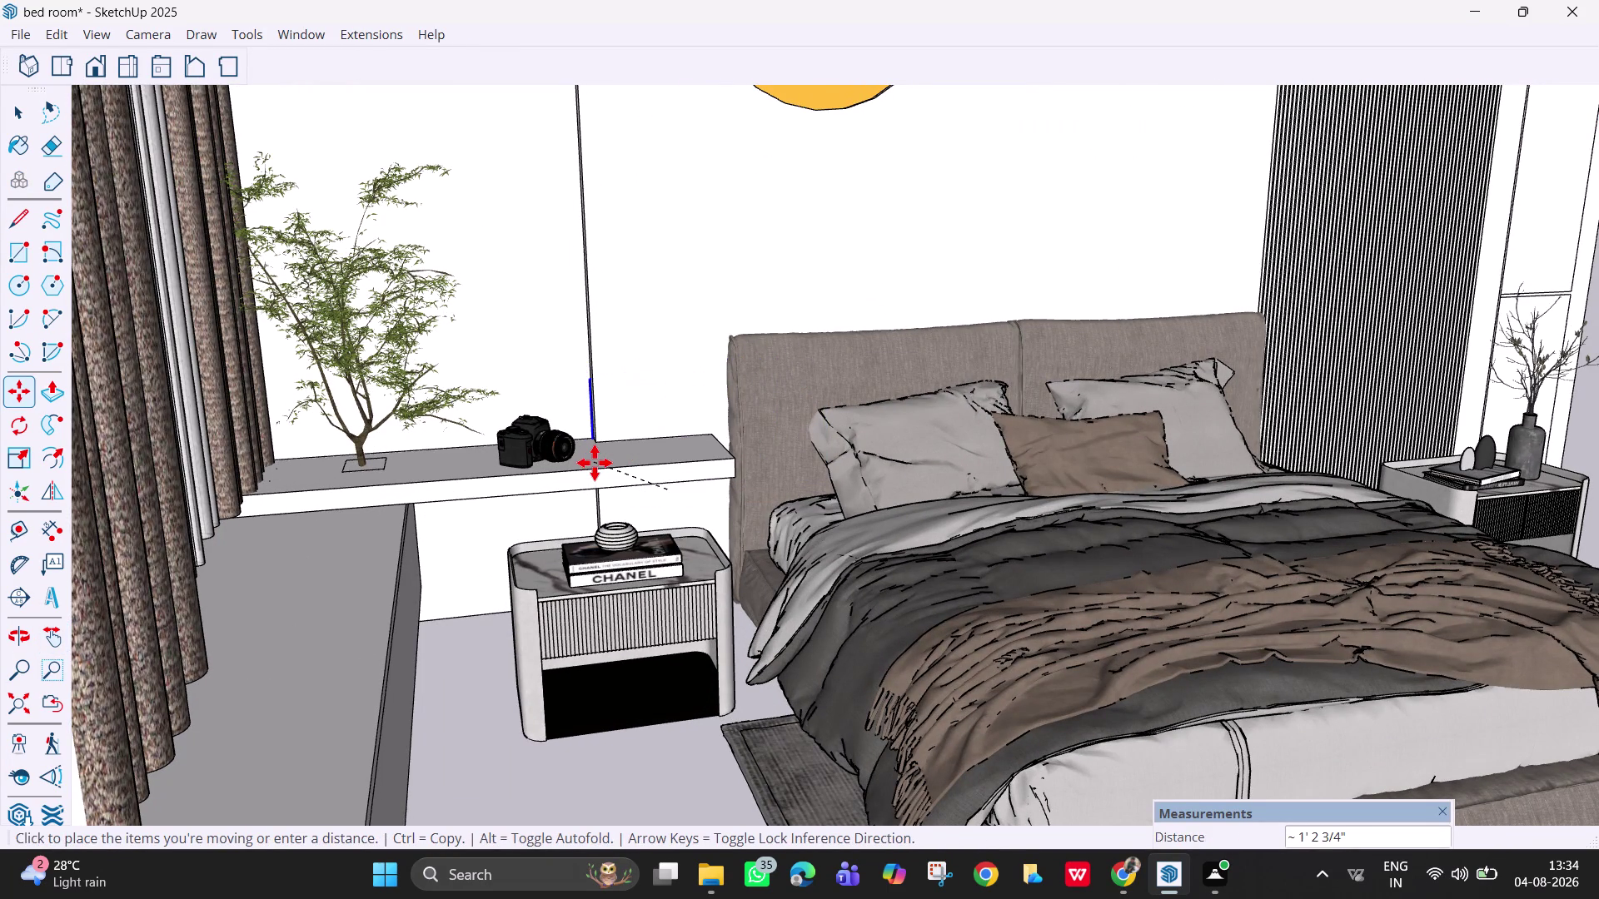
key(ctrl+z)
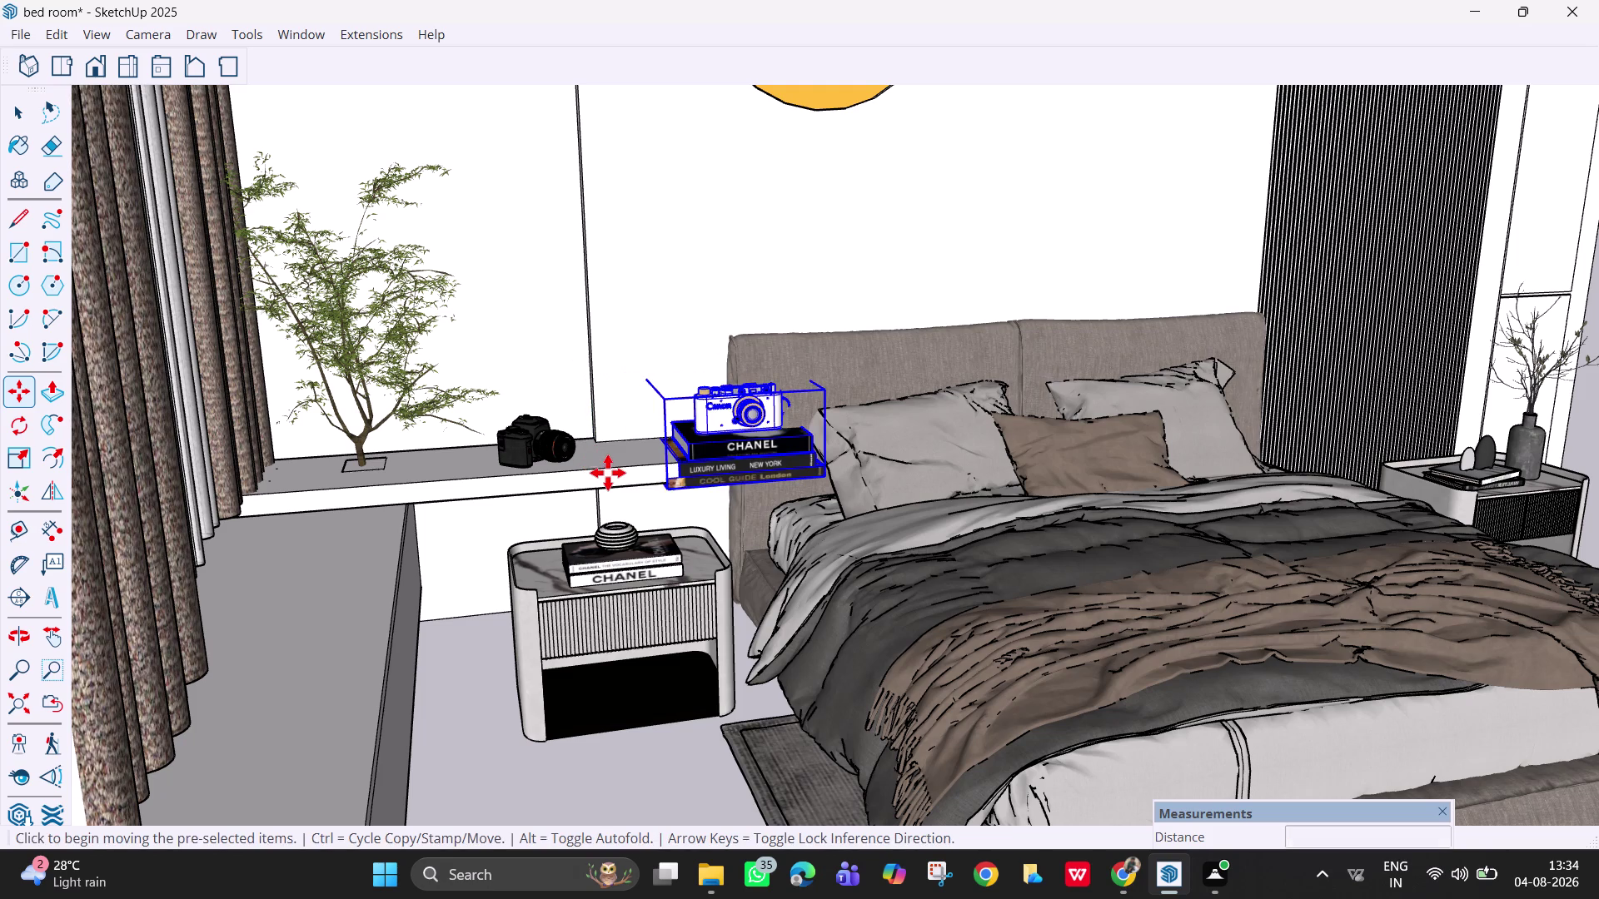
click(666, 489)
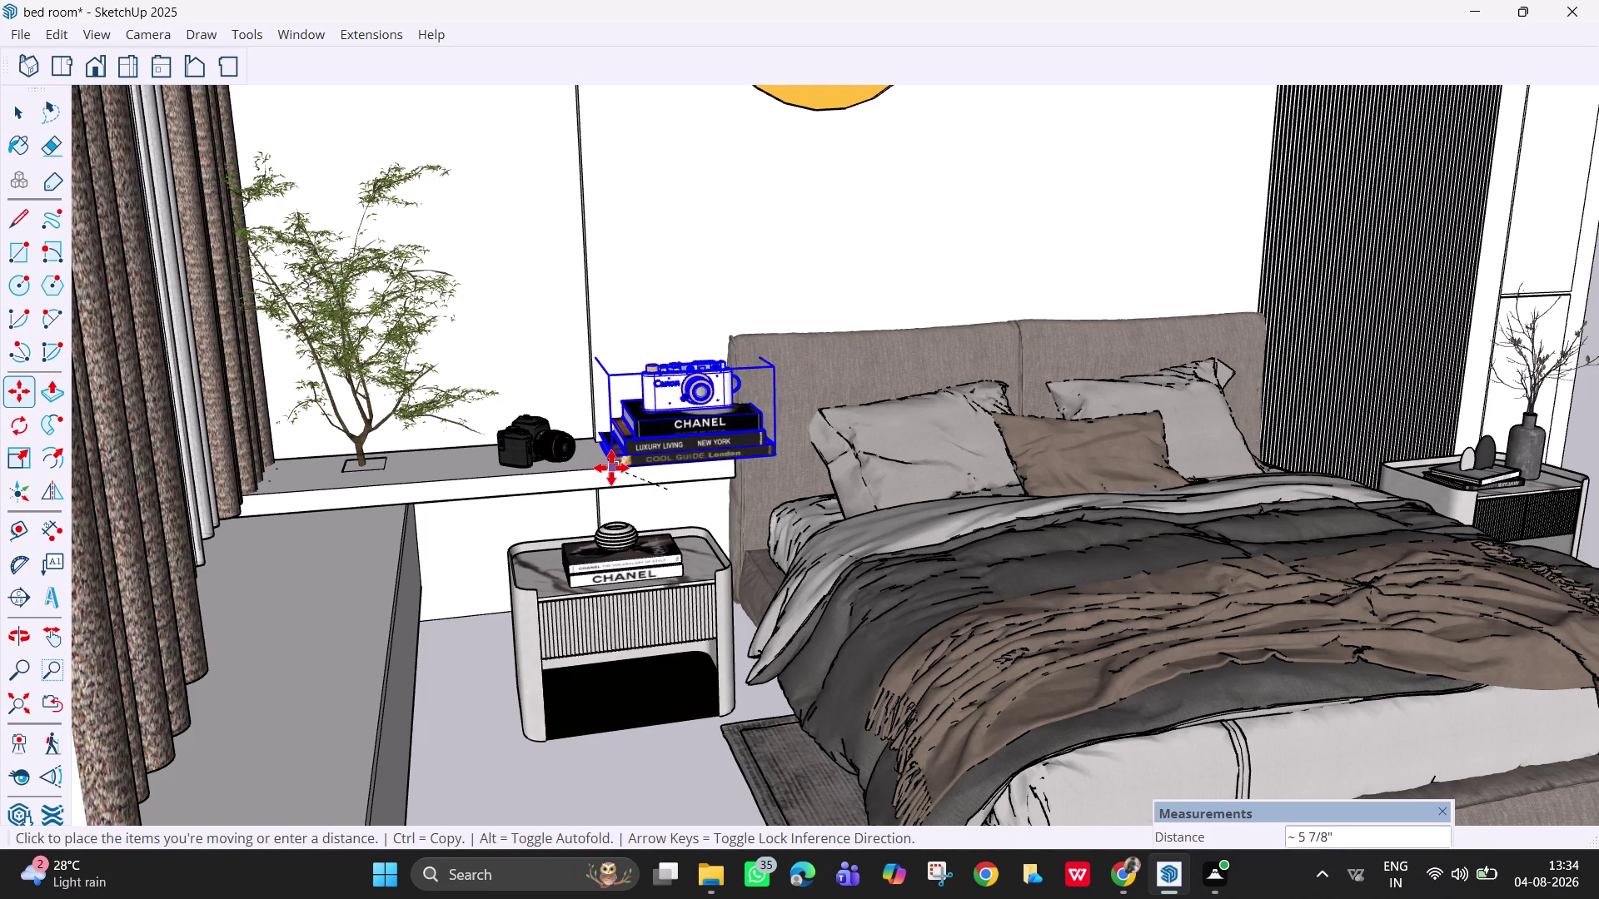
click(608, 469)
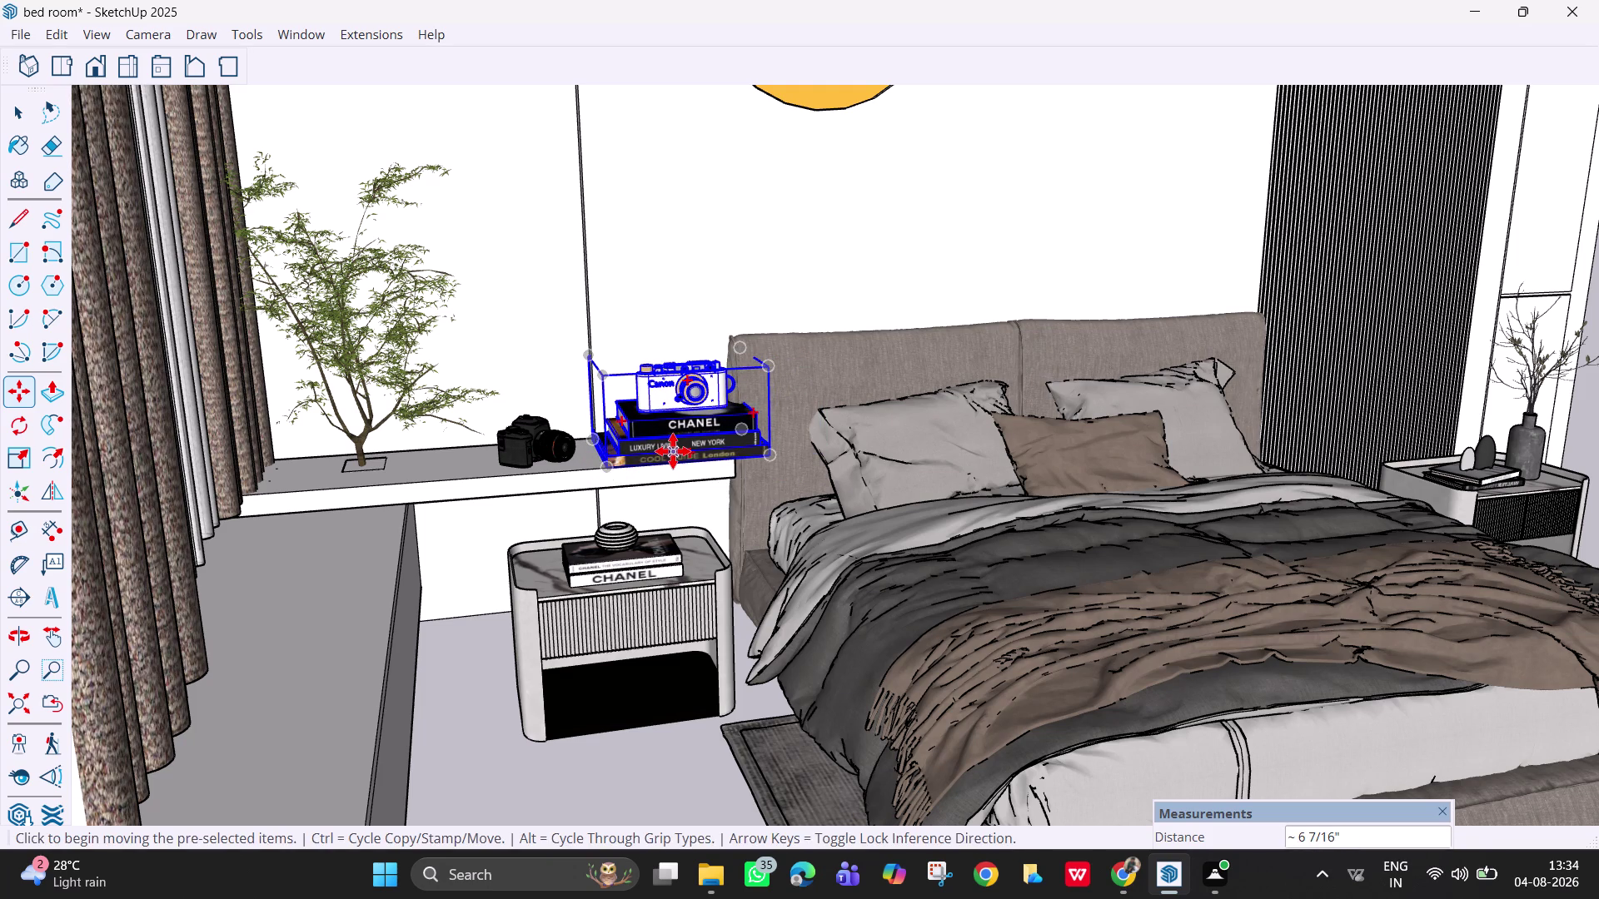
key(s)
click(769, 372)
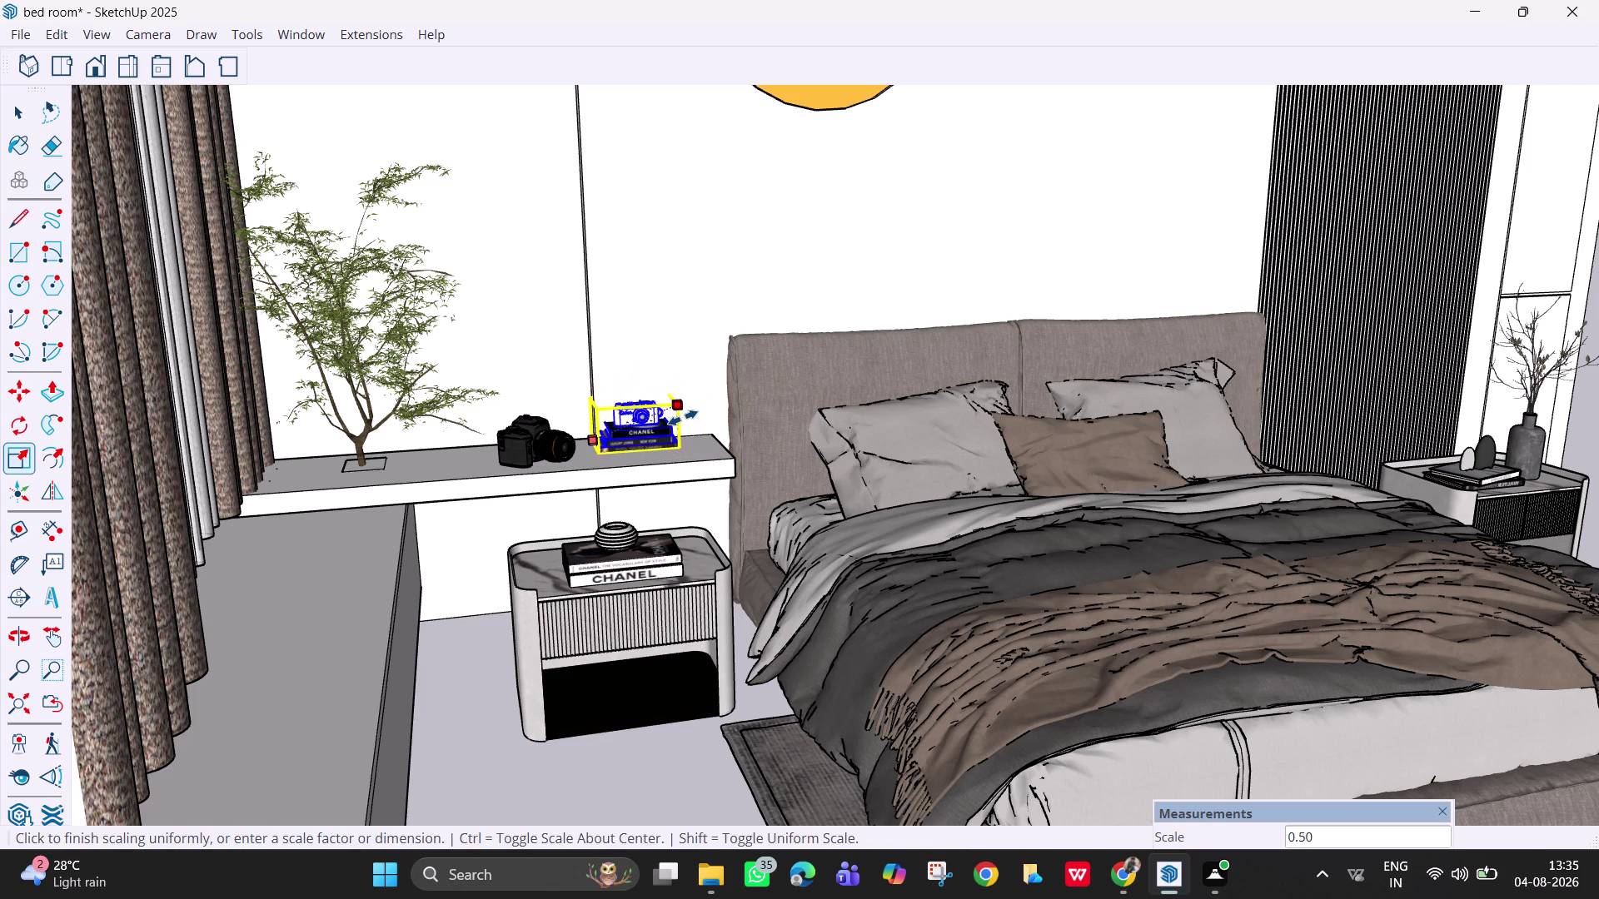
Finish scaling the stack to half size and shift it along the ledge.
click(682, 418)
key(space)
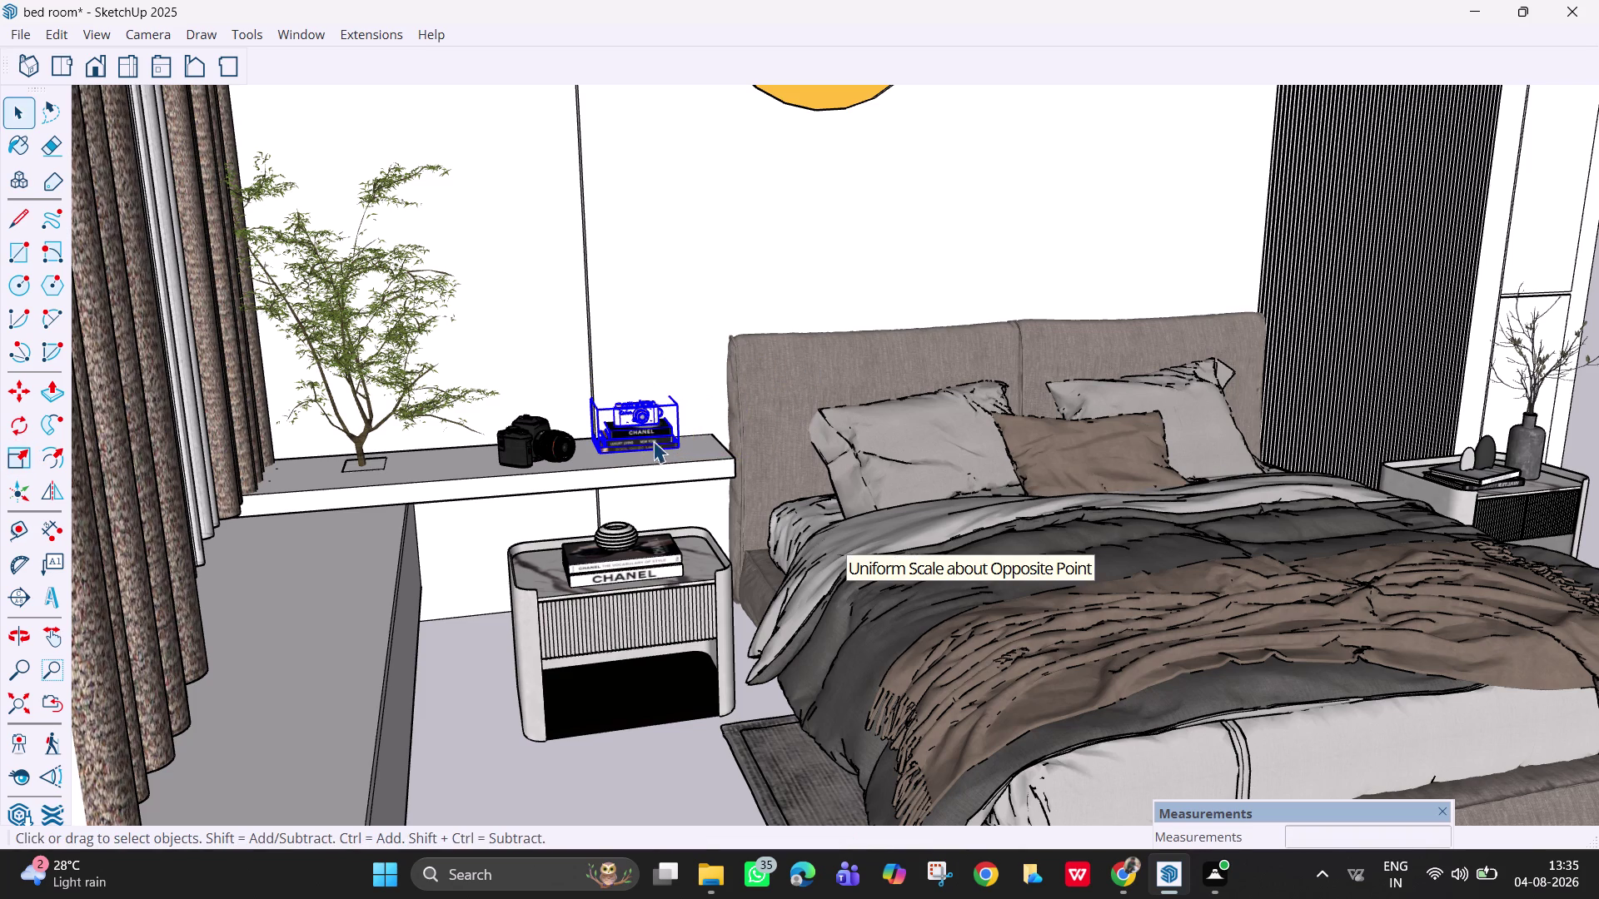
key(m)
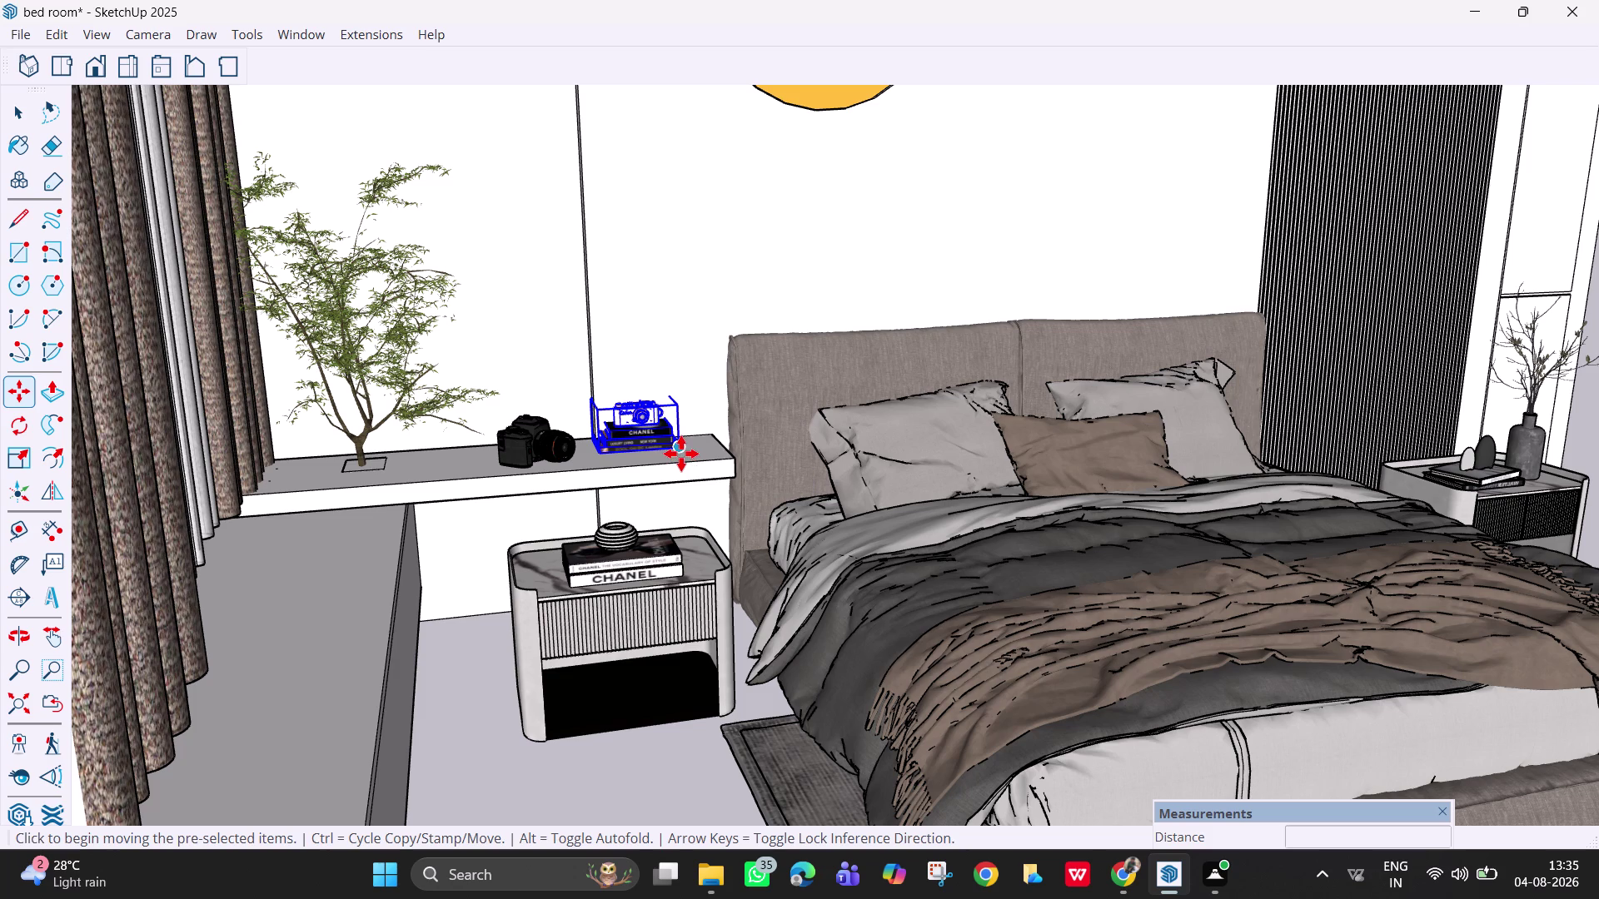
click(678, 447)
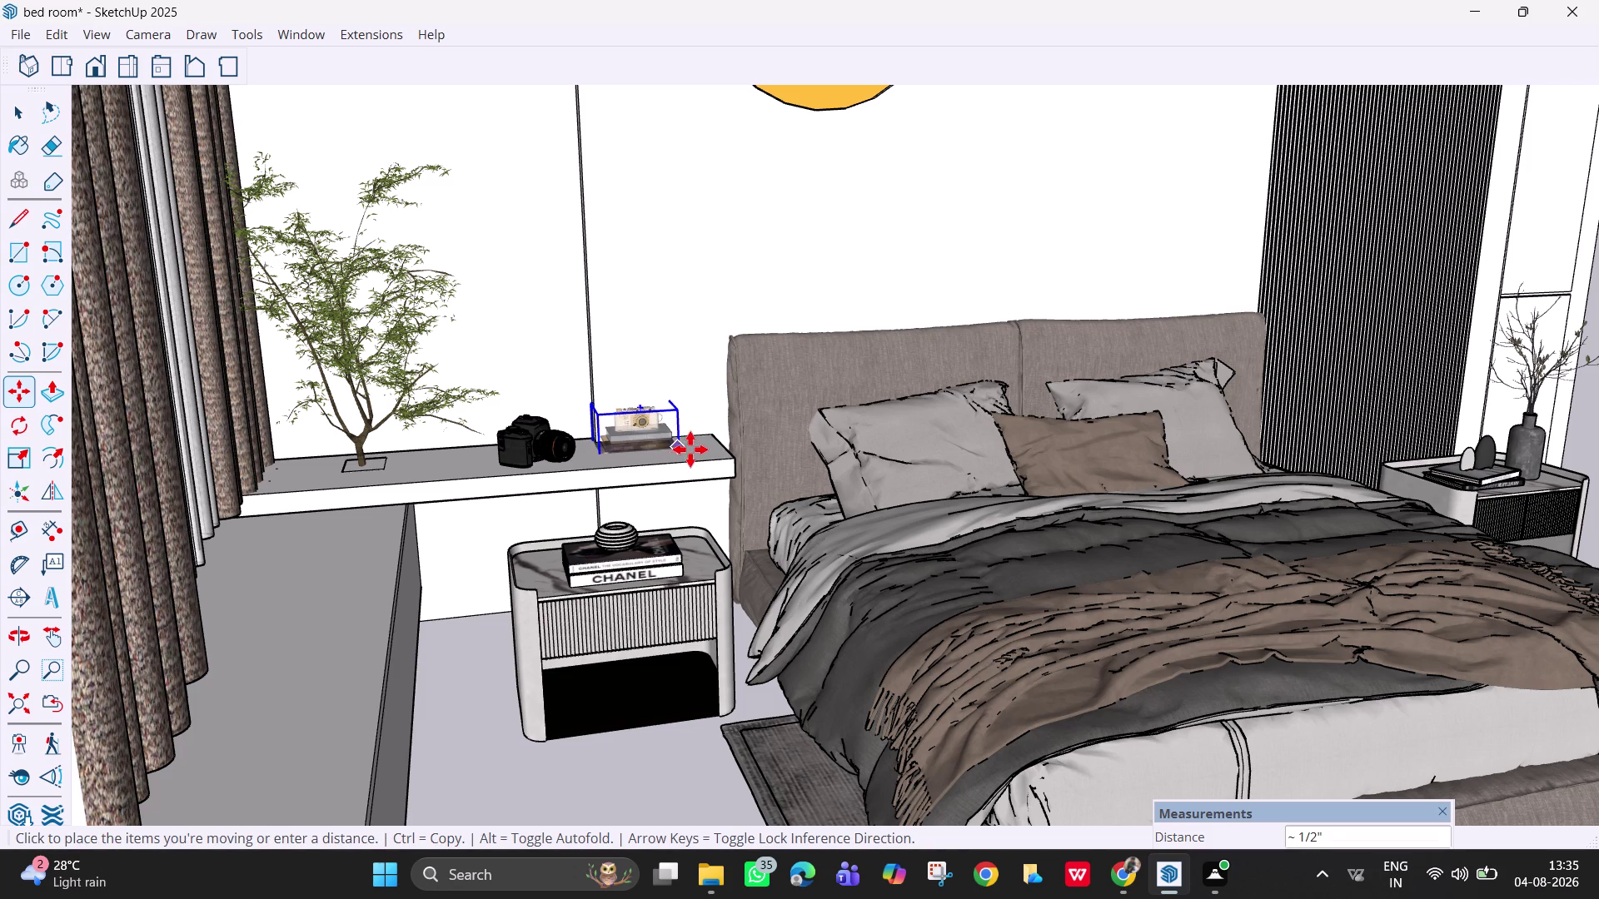
scroll(up, 3)
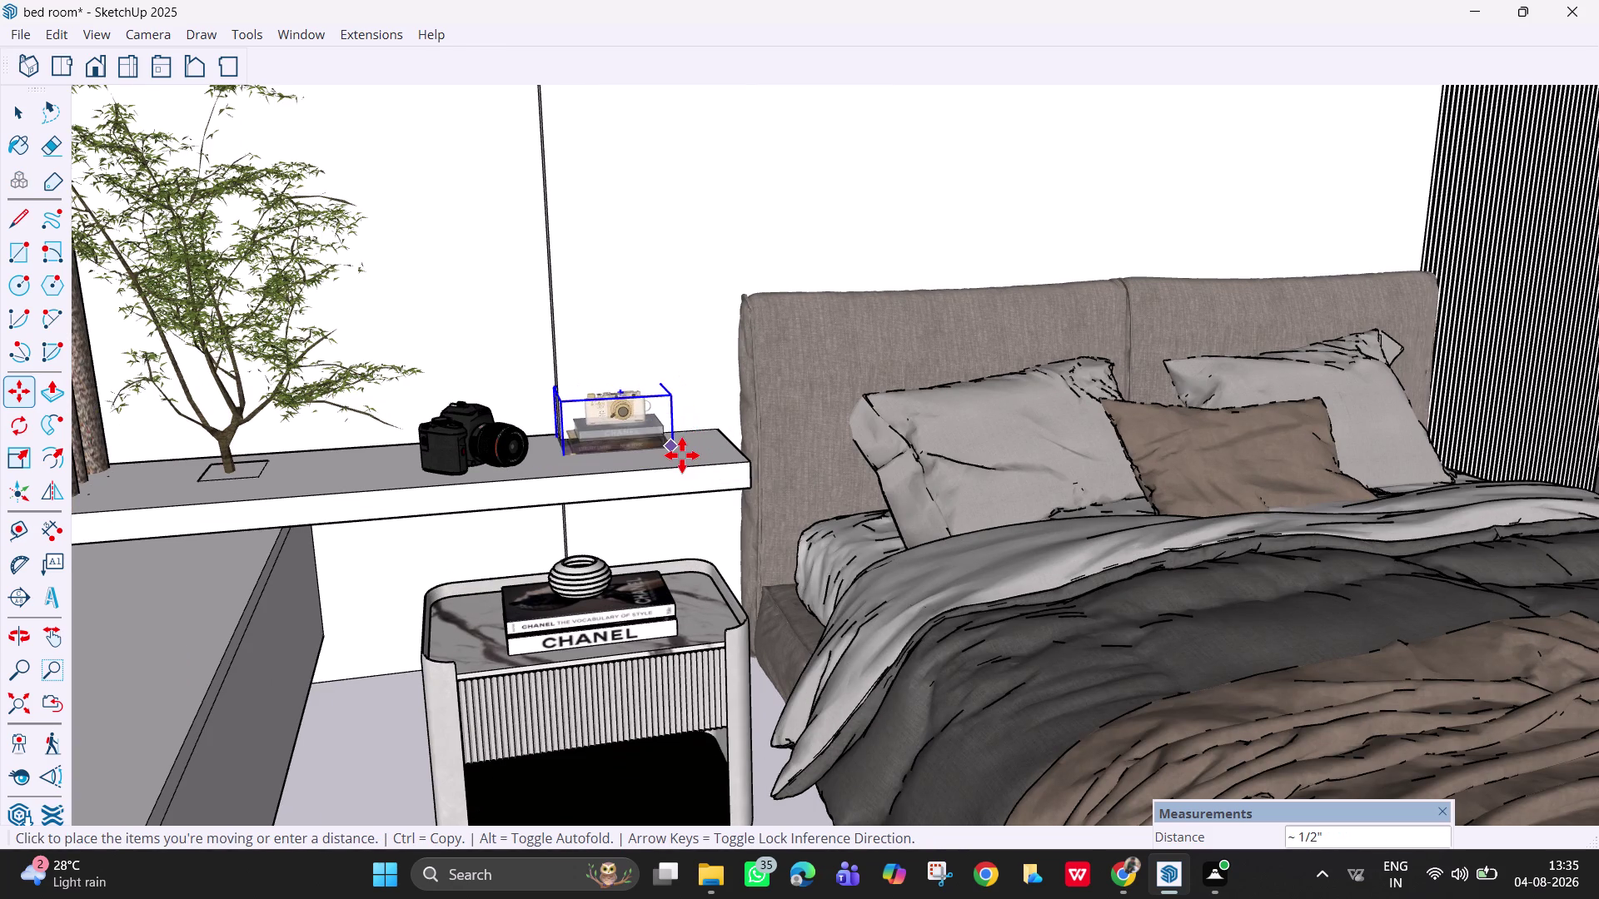
scroll(up, 3)
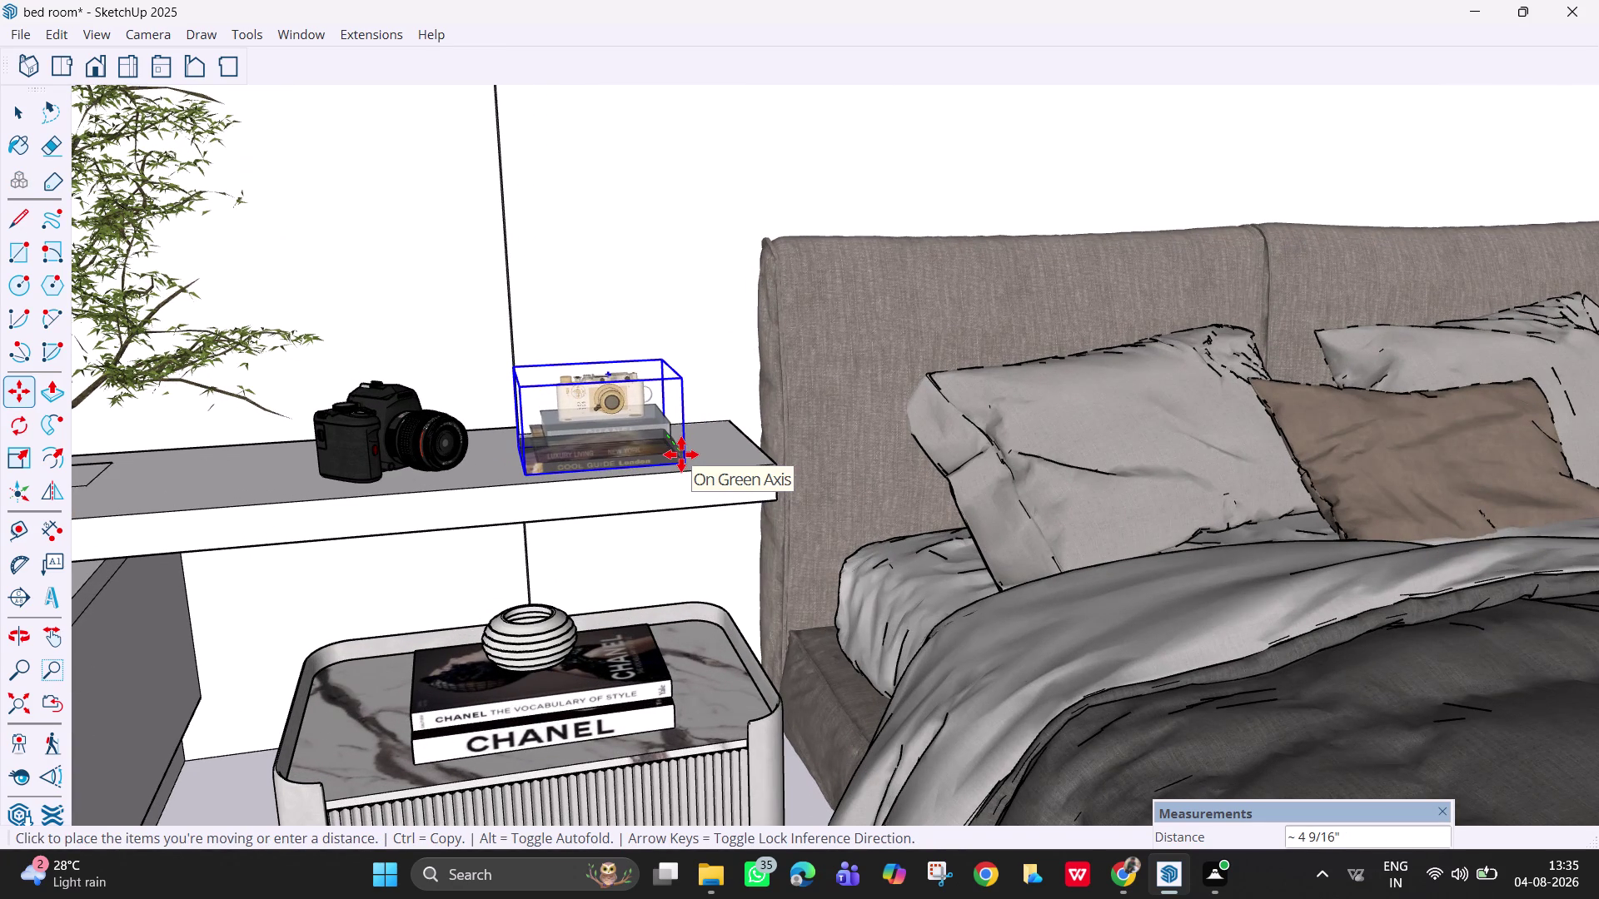
click(681, 454)
key(Escape)
Orbit around the shelf and pick up the book stack again.
scroll(down, 3)
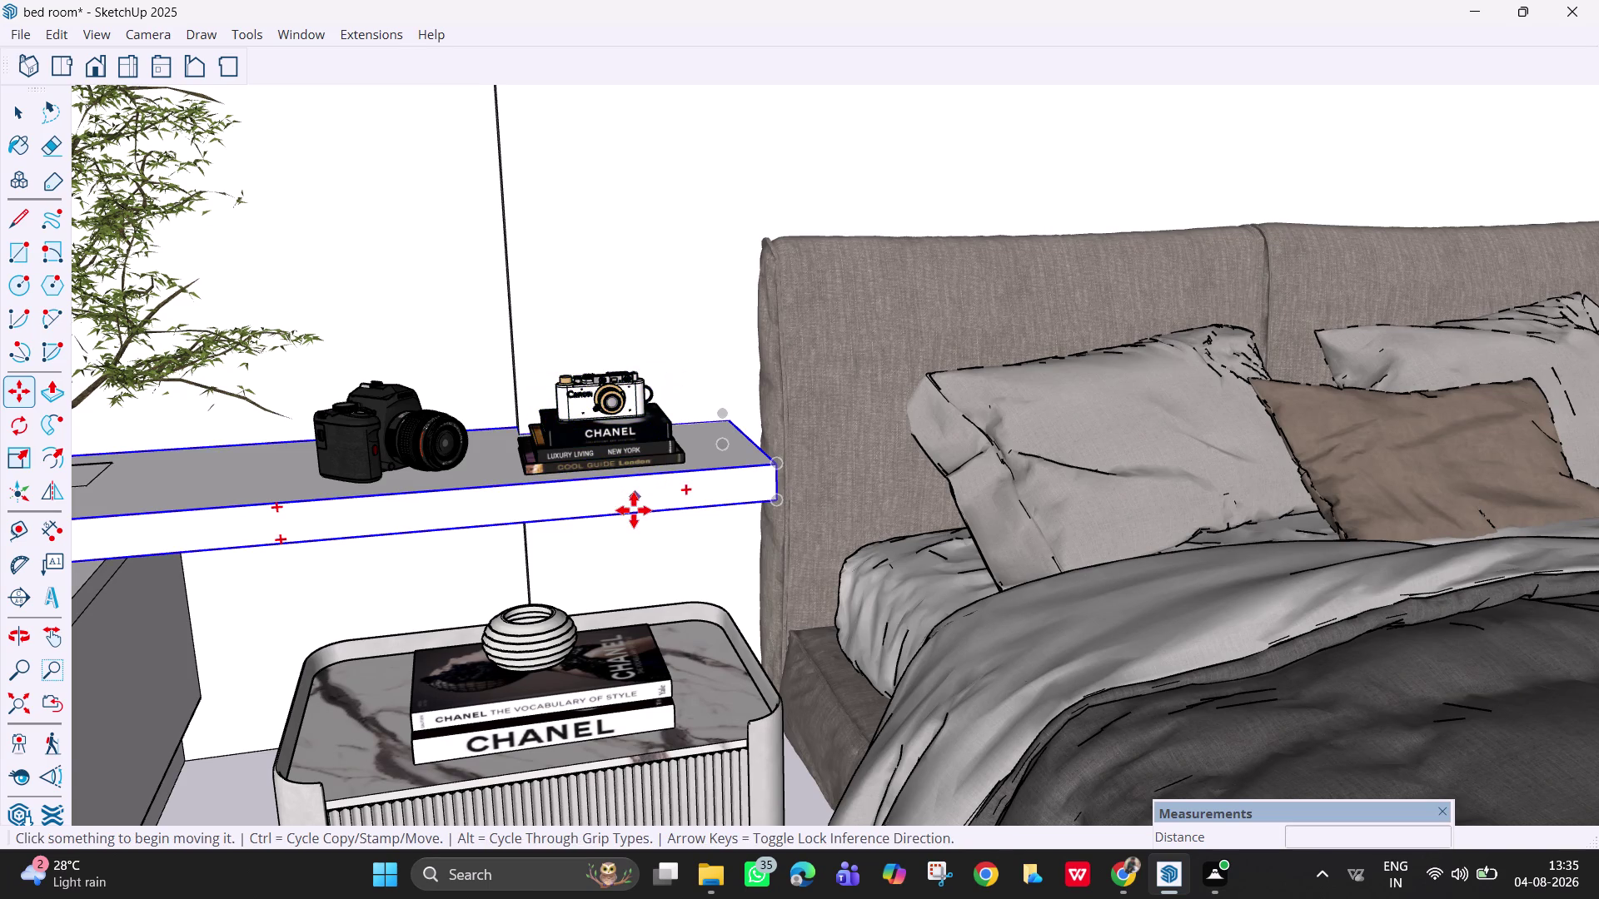
scroll(down, 3)
middle_drag(678, 576, 600, 527)
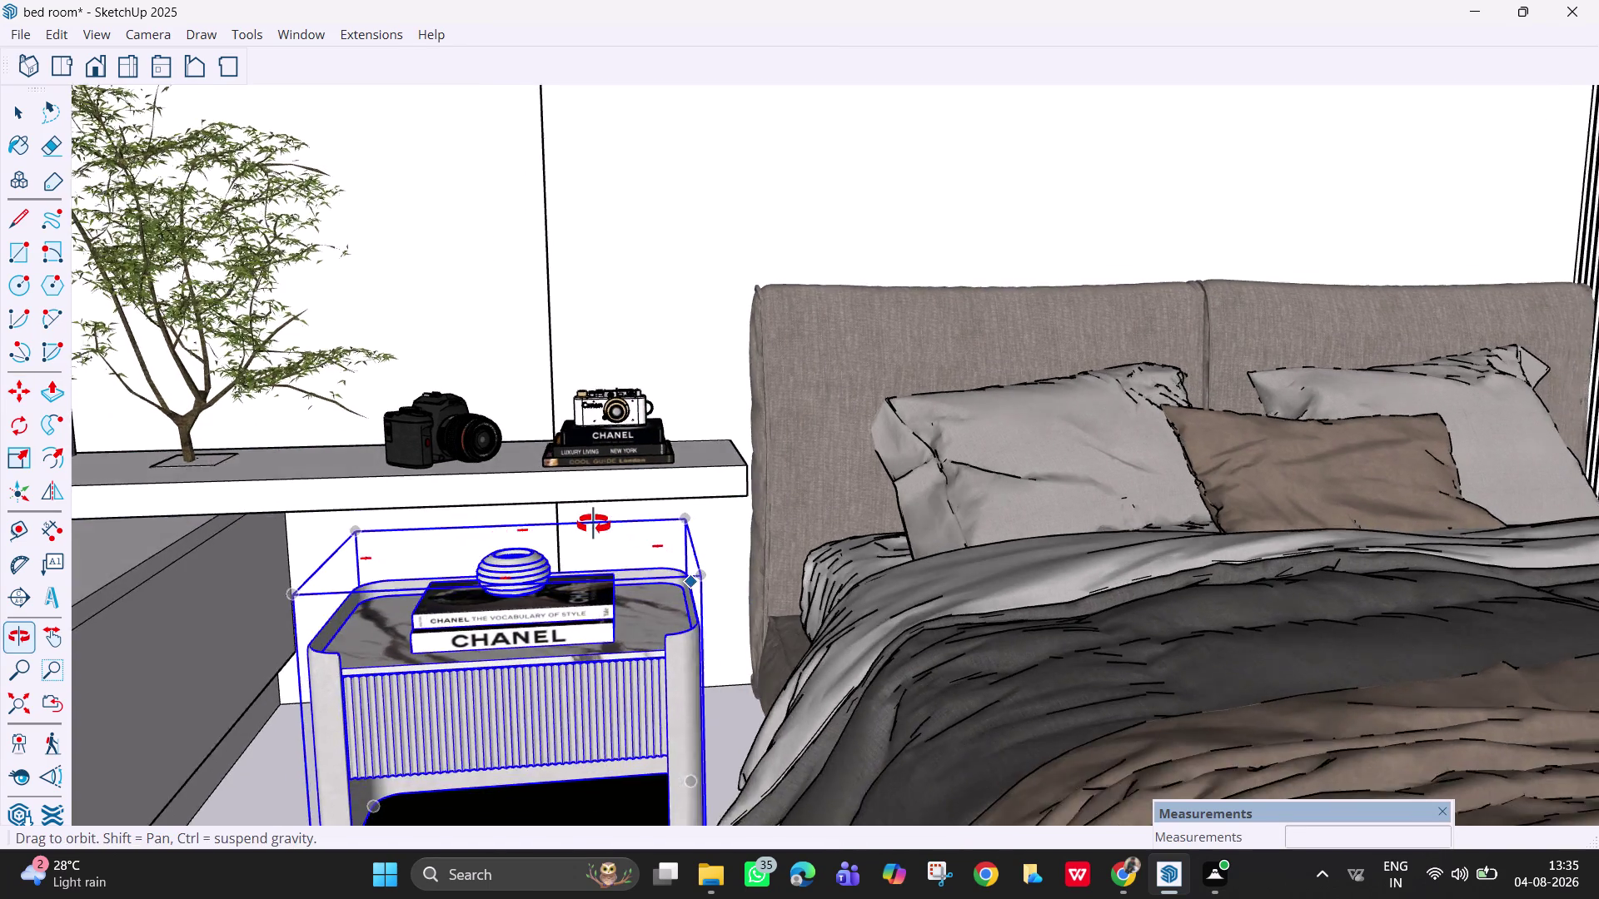
middle_drag(599, 527, 567, 510)
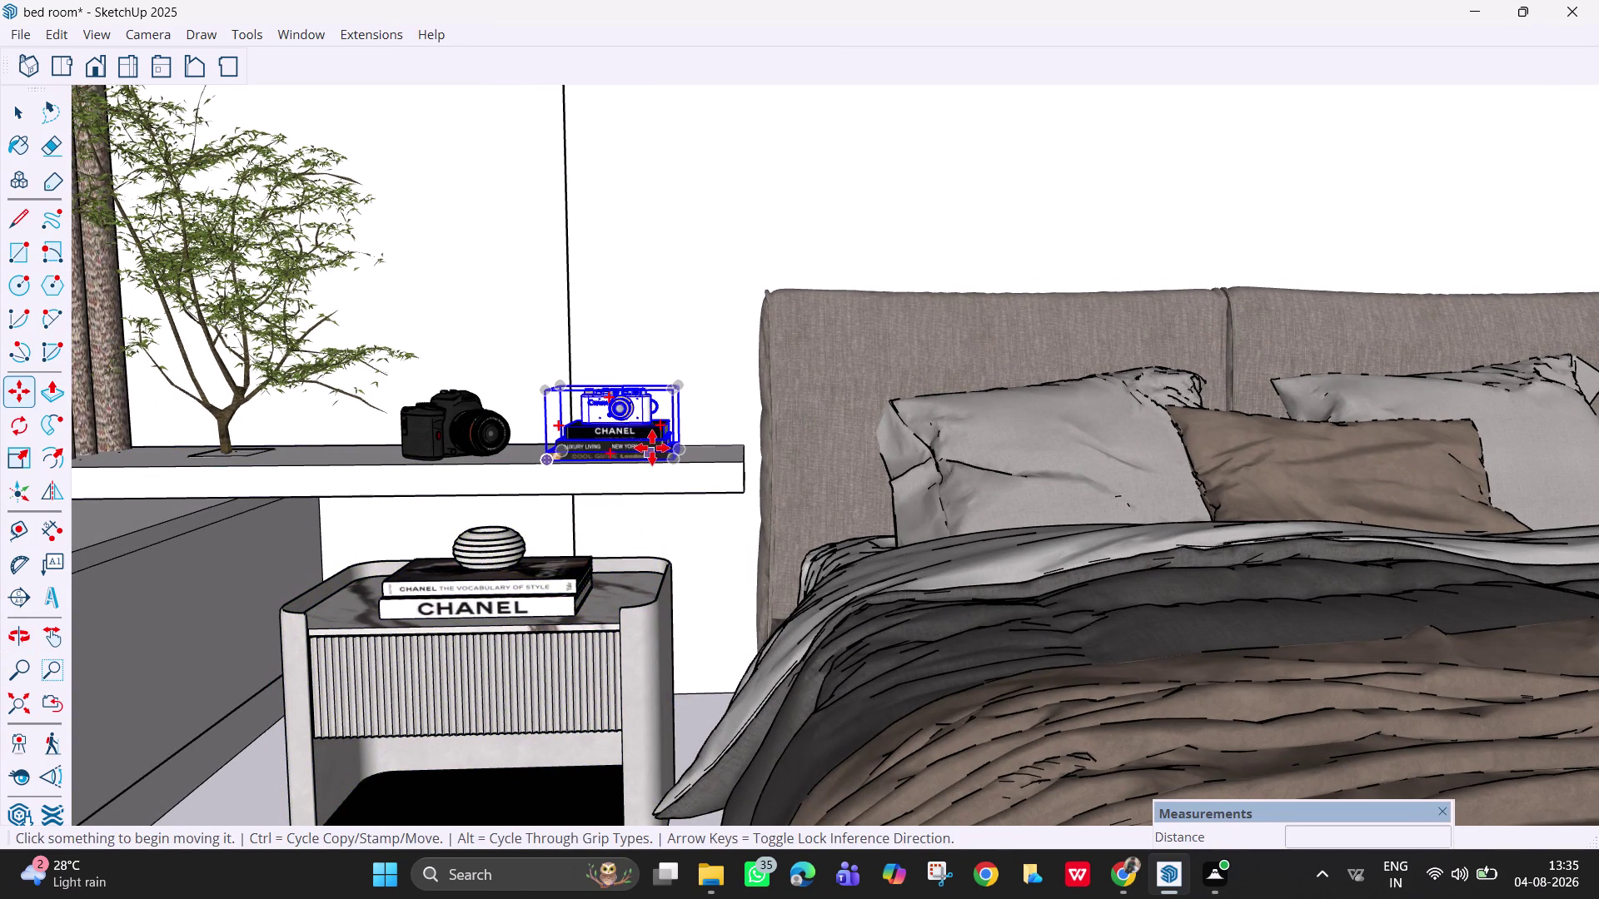
click(656, 450)
key(m)
middle_drag(678, 453, 548, 492)
scroll(up, 3)
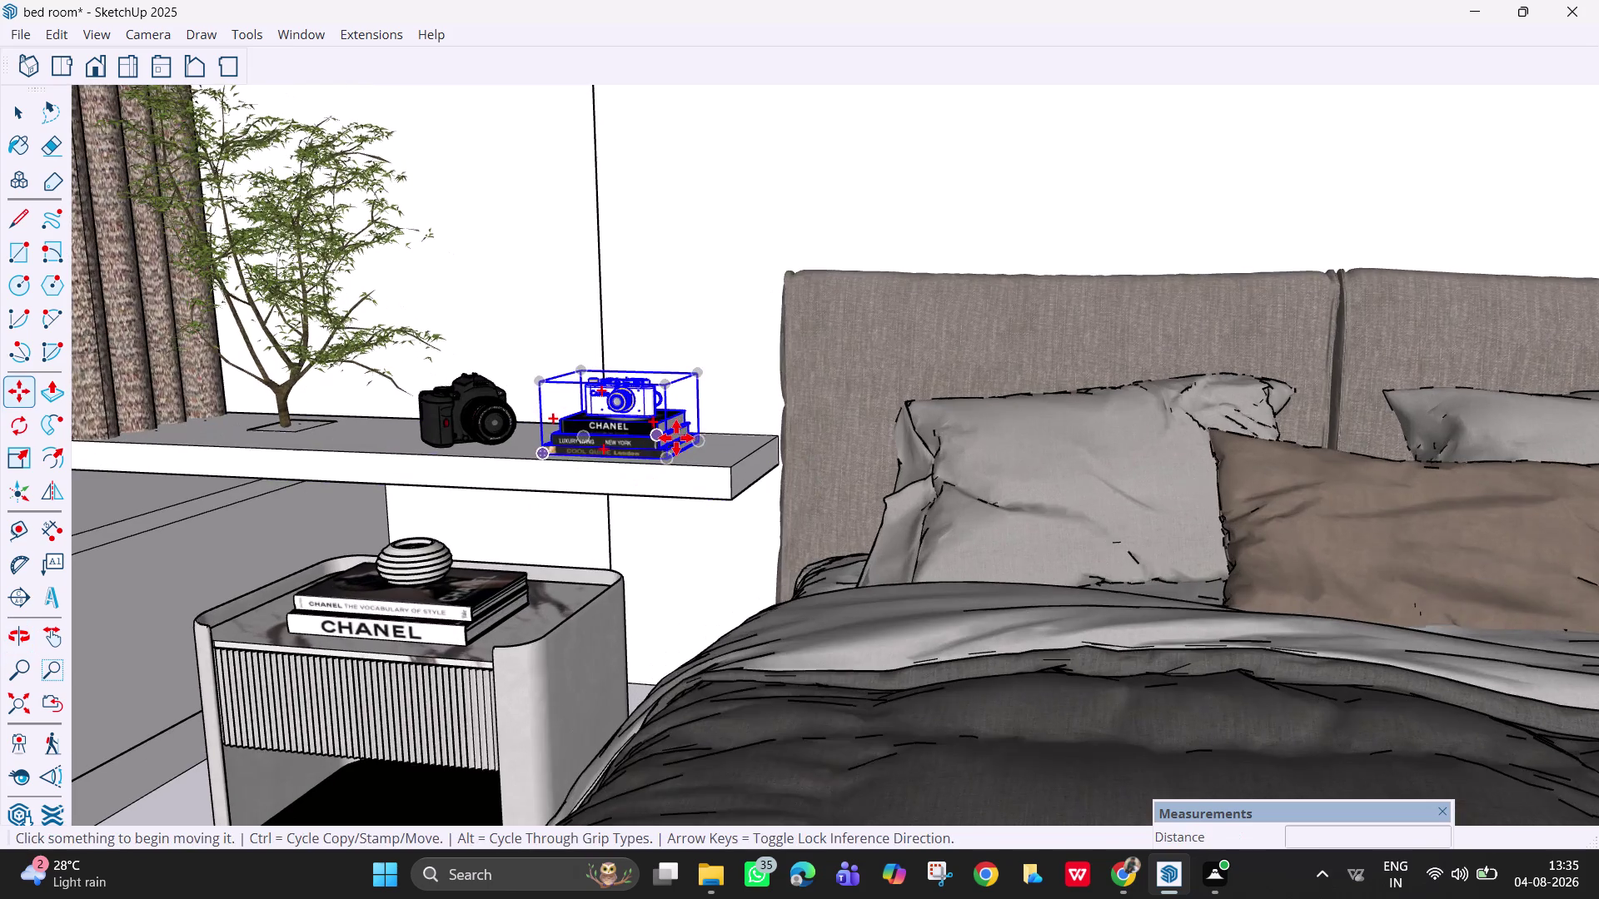
scroll(up, 3)
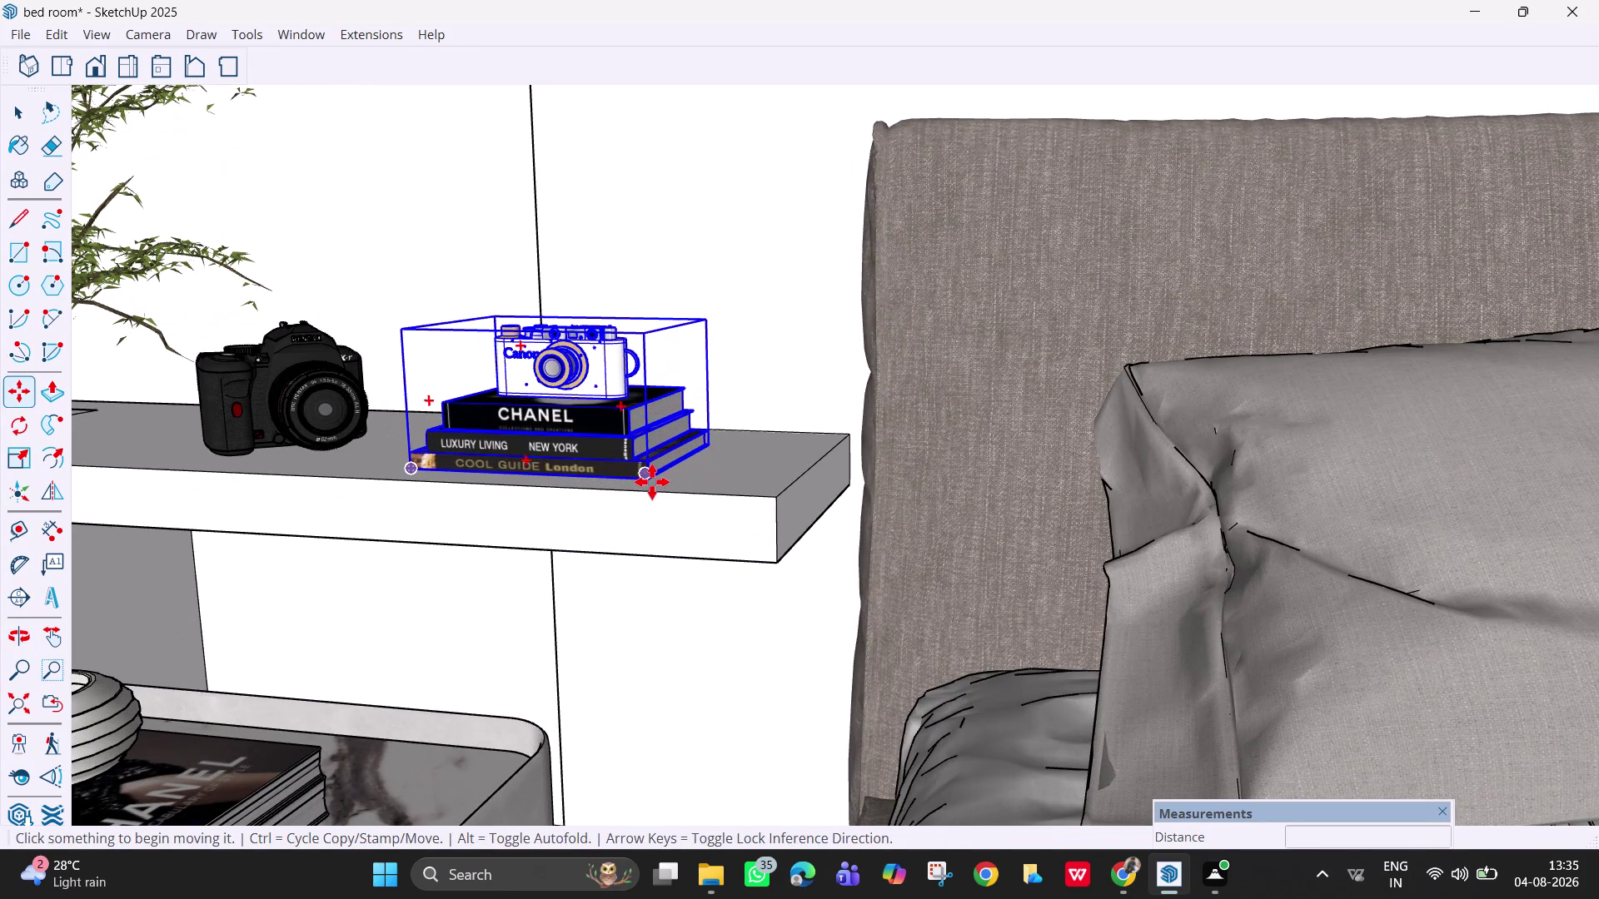
Drop the book stack at its new spot and view the shelf from above.
click(649, 479)
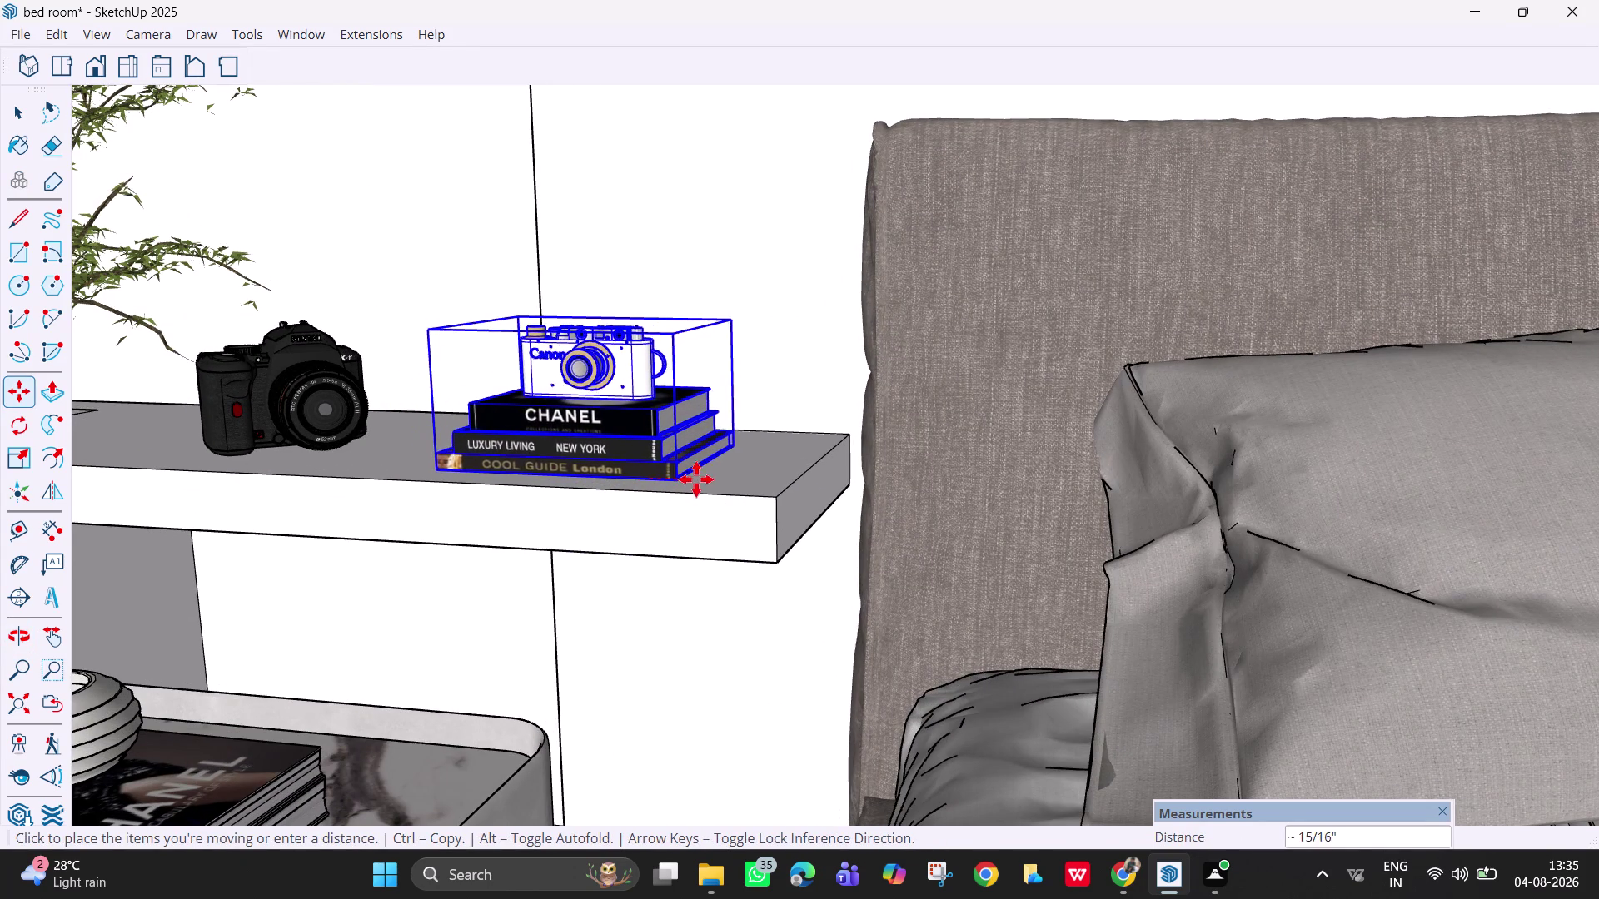
click(709, 481)
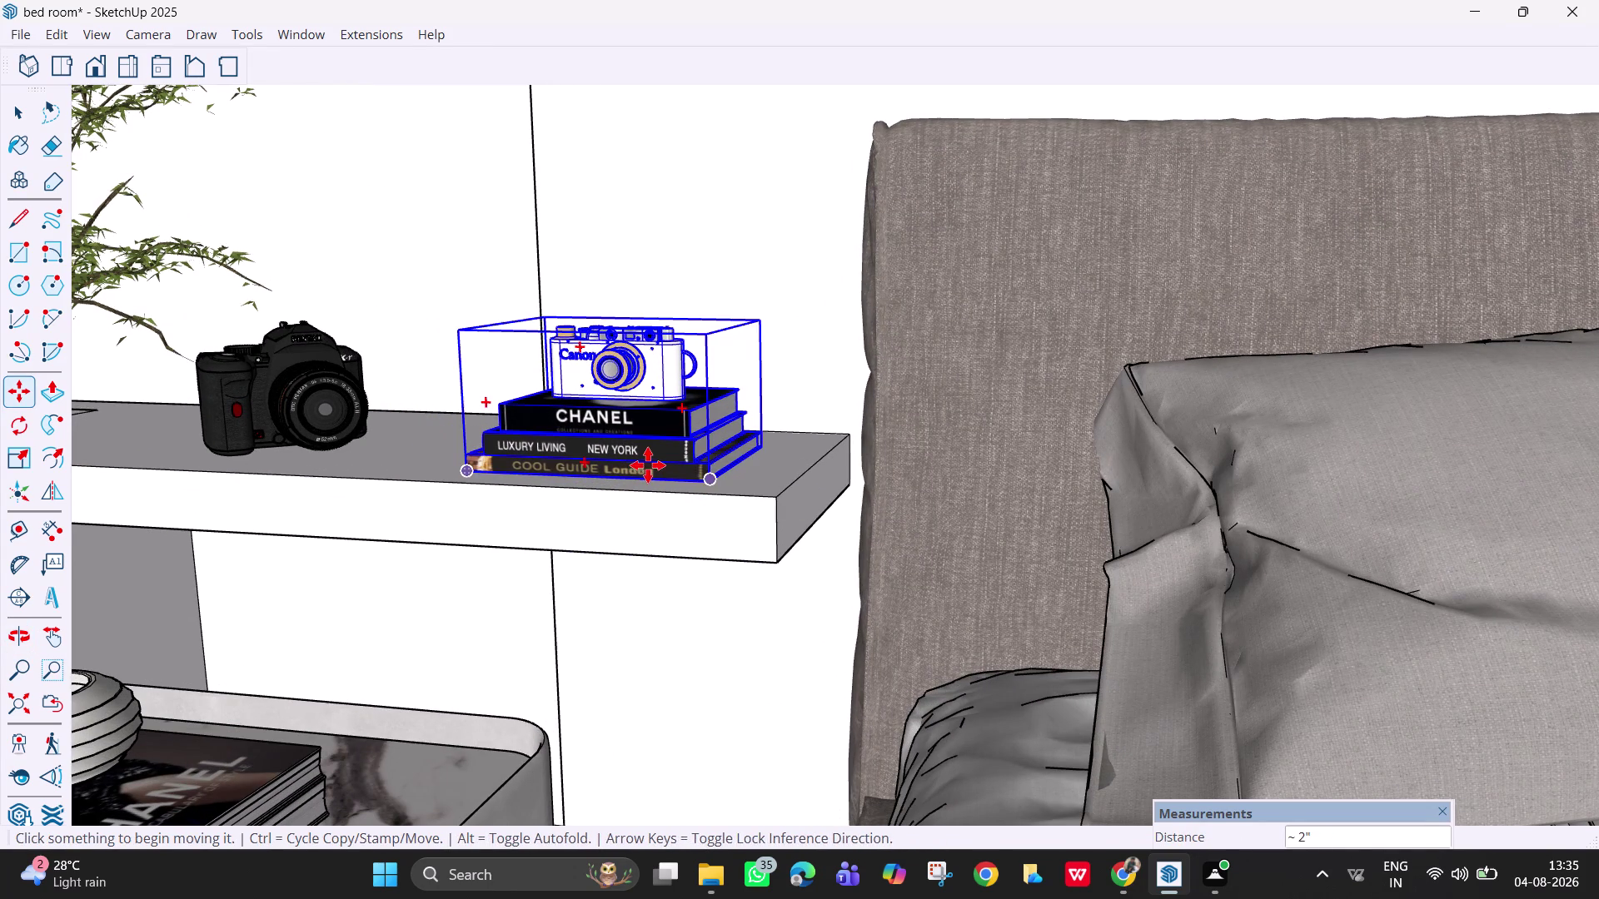
key(Escape)
scroll(down, 3)
middle_drag(648, 464, 747, 681)
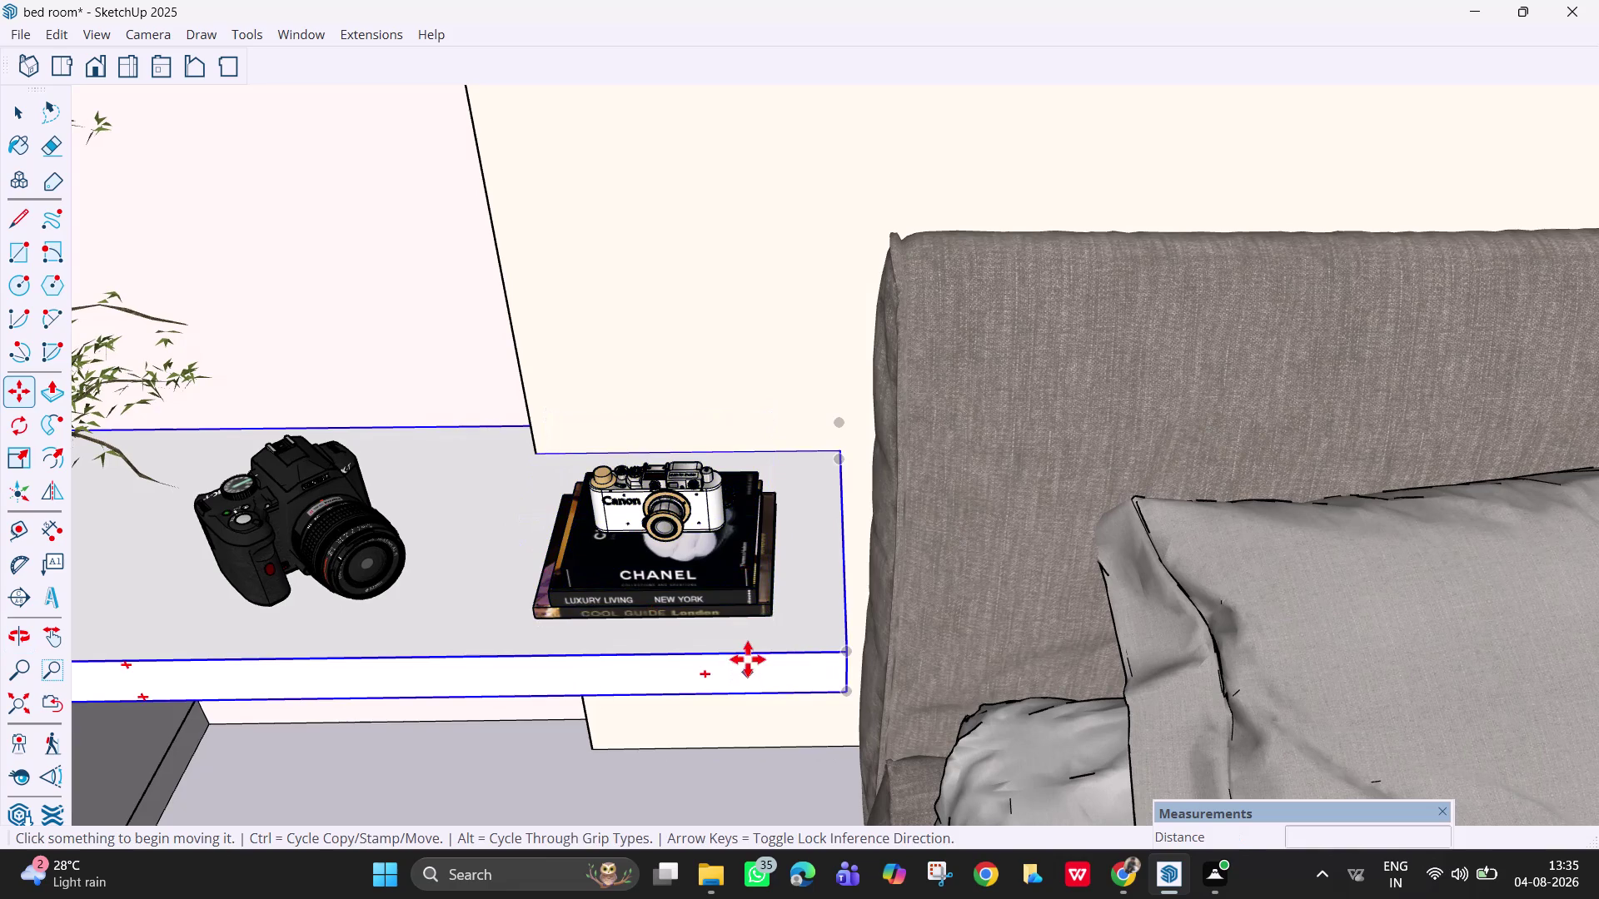
key(space)
key(q)
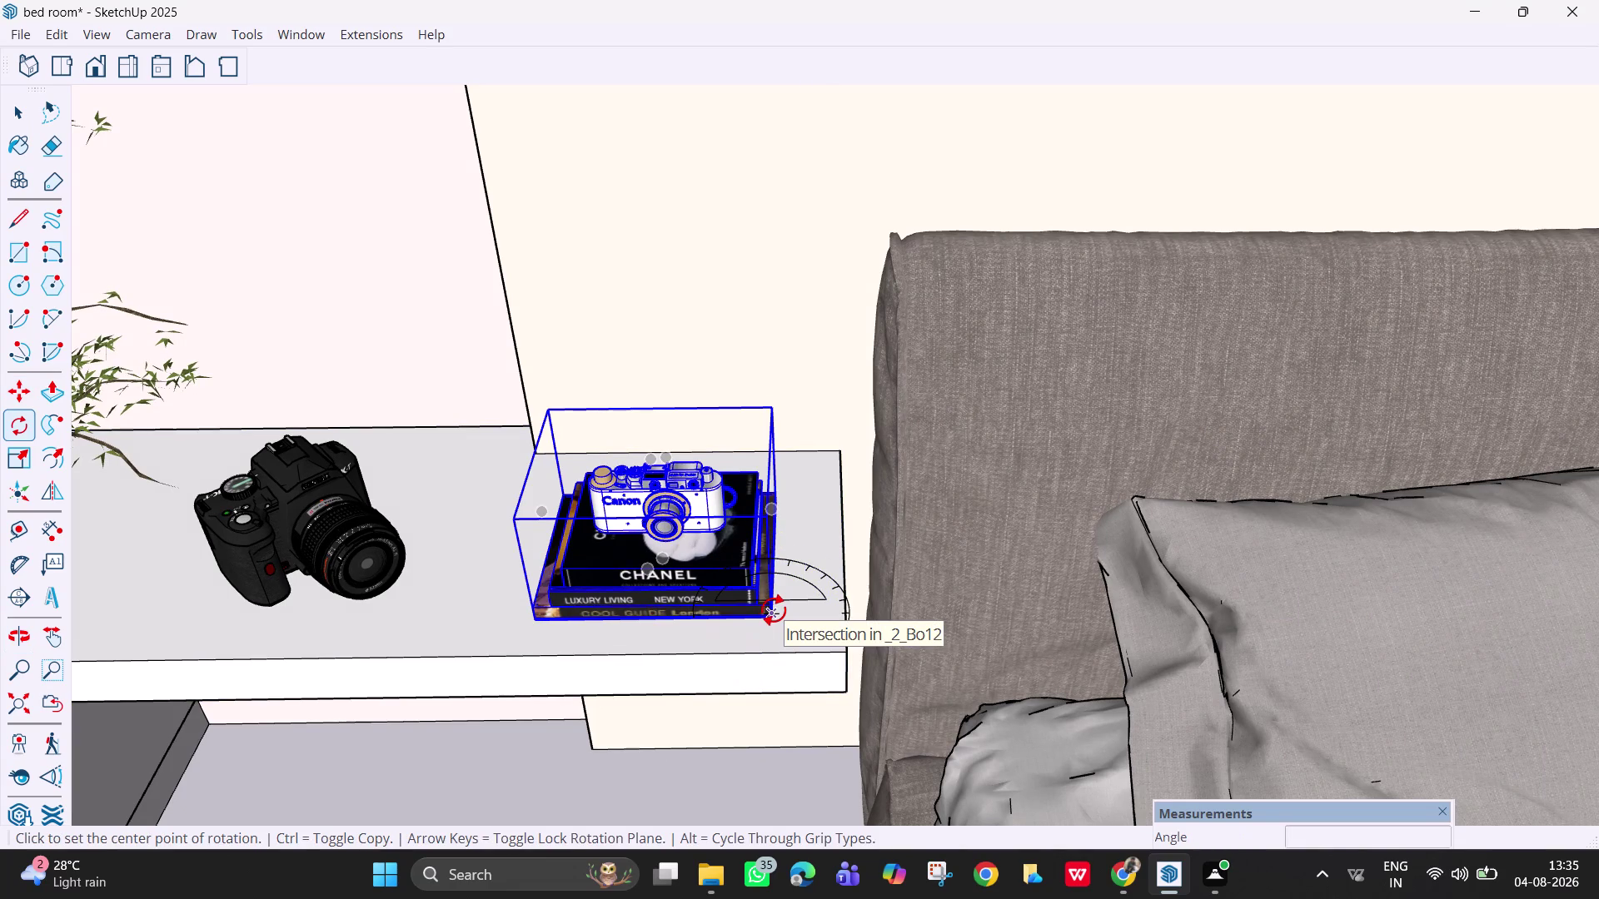
Attempt rotating the stack about its corner twice, cancelling both tries.
key(Up)
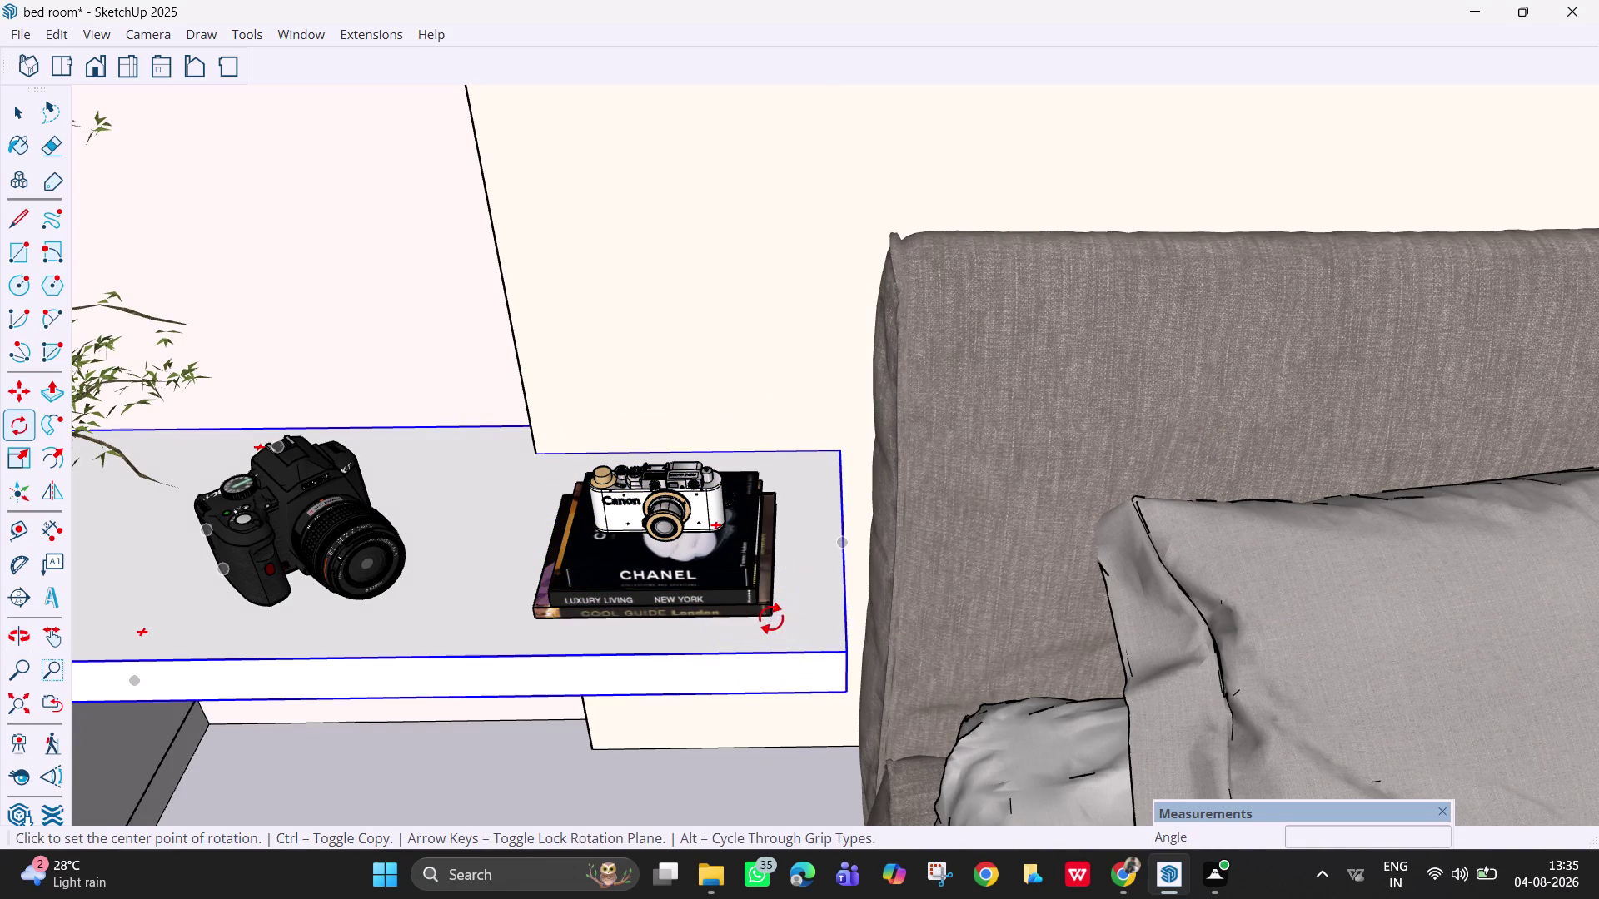
click(770, 619)
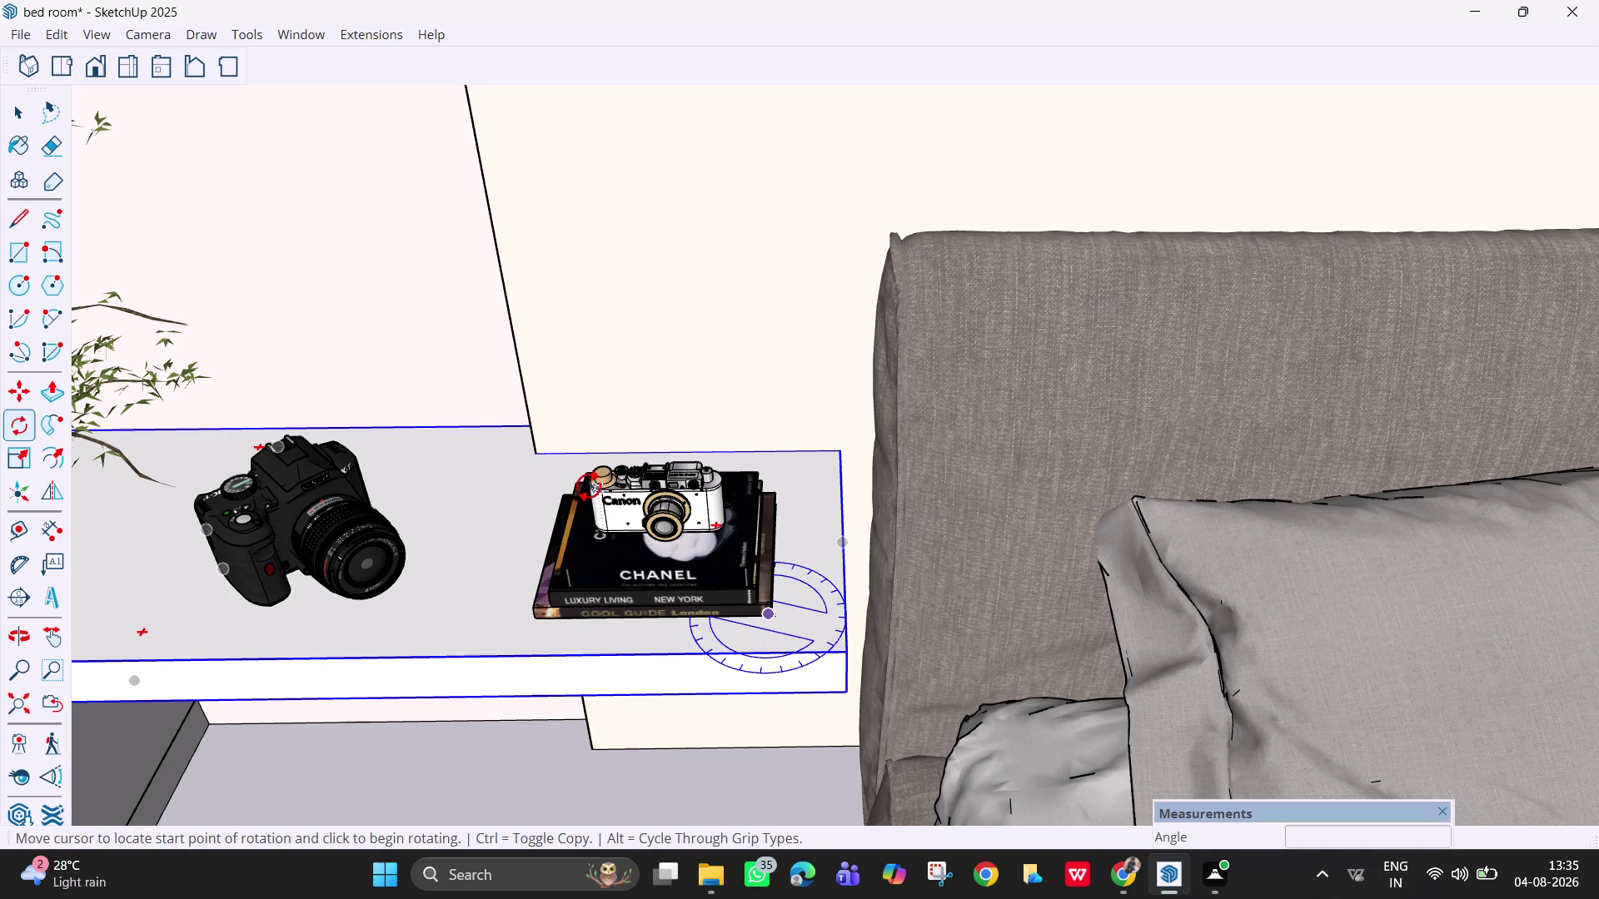
click(589, 480)
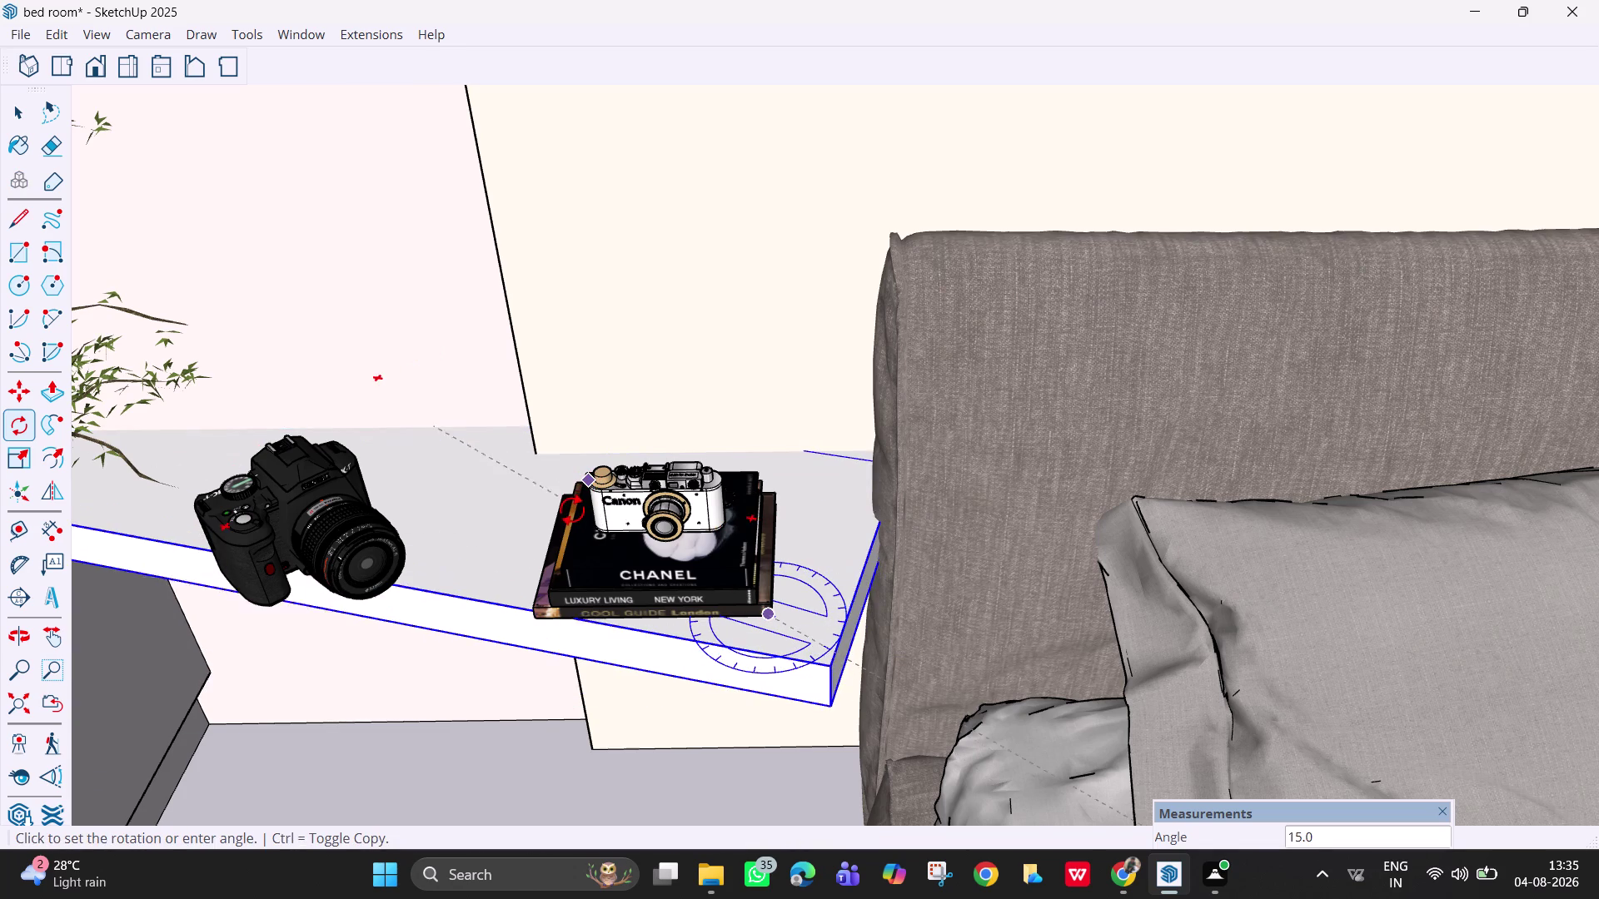
key(Escape)
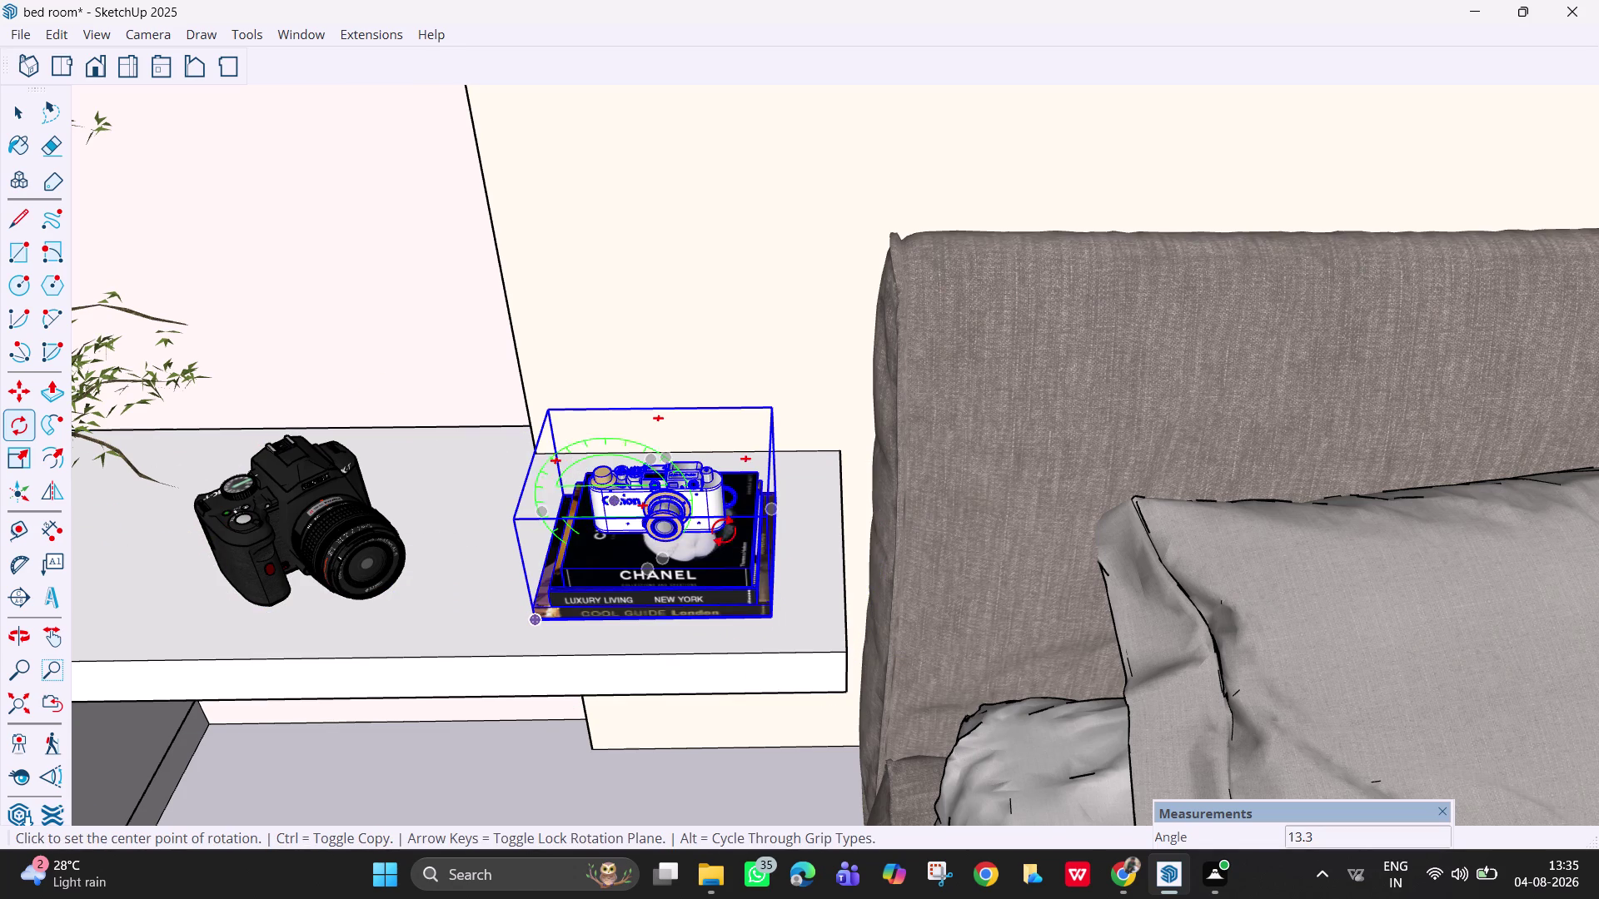
click(766, 509)
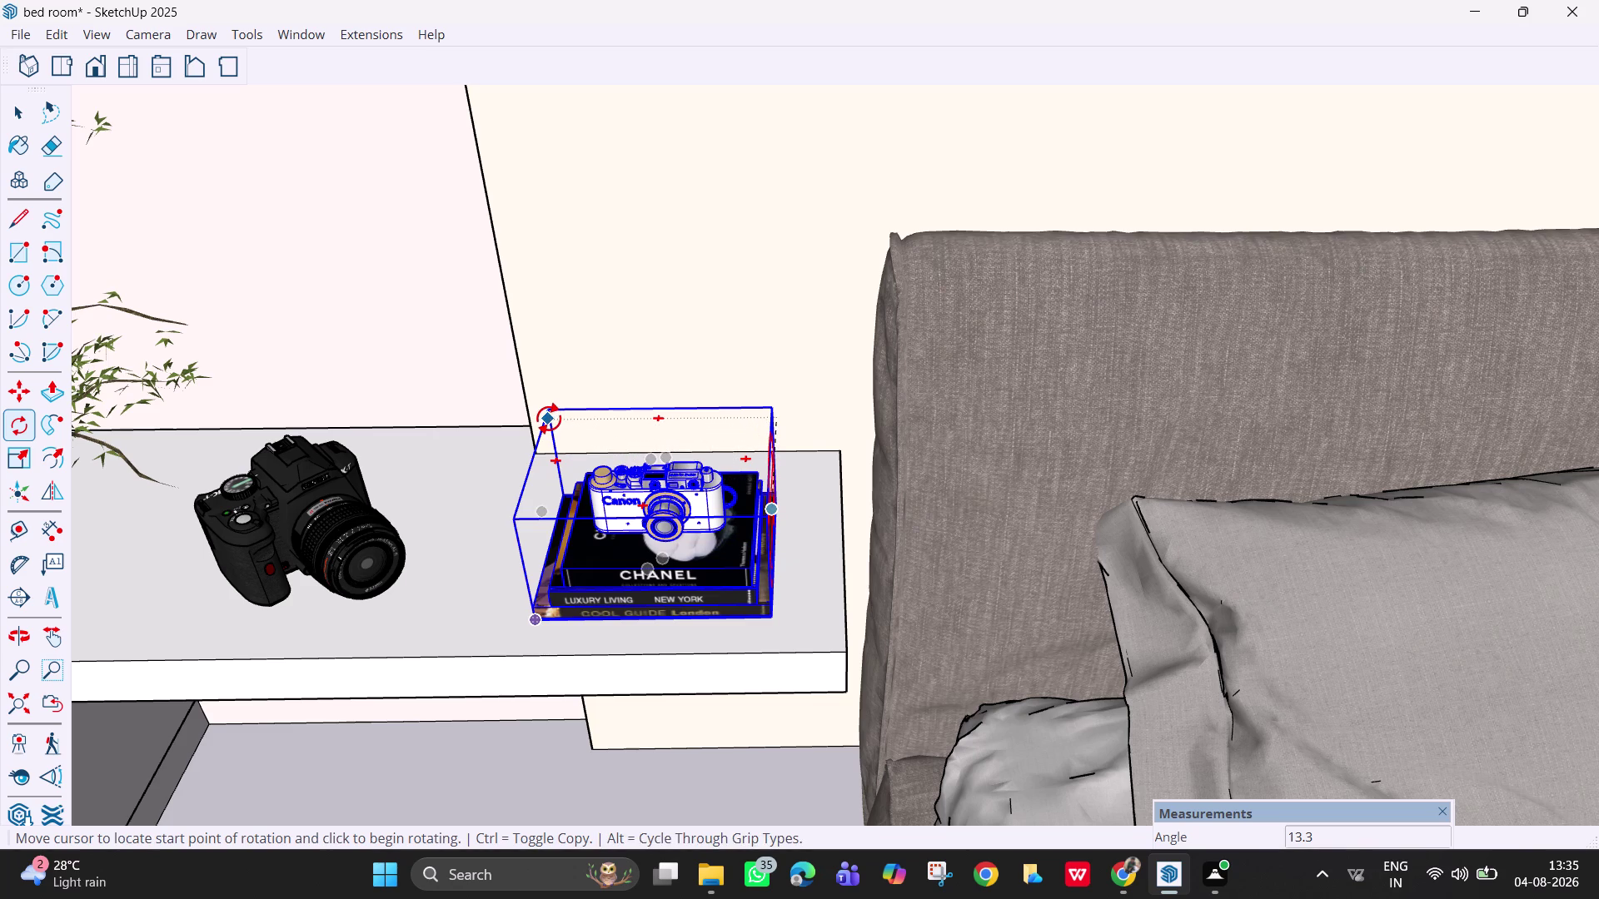
click(549, 416)
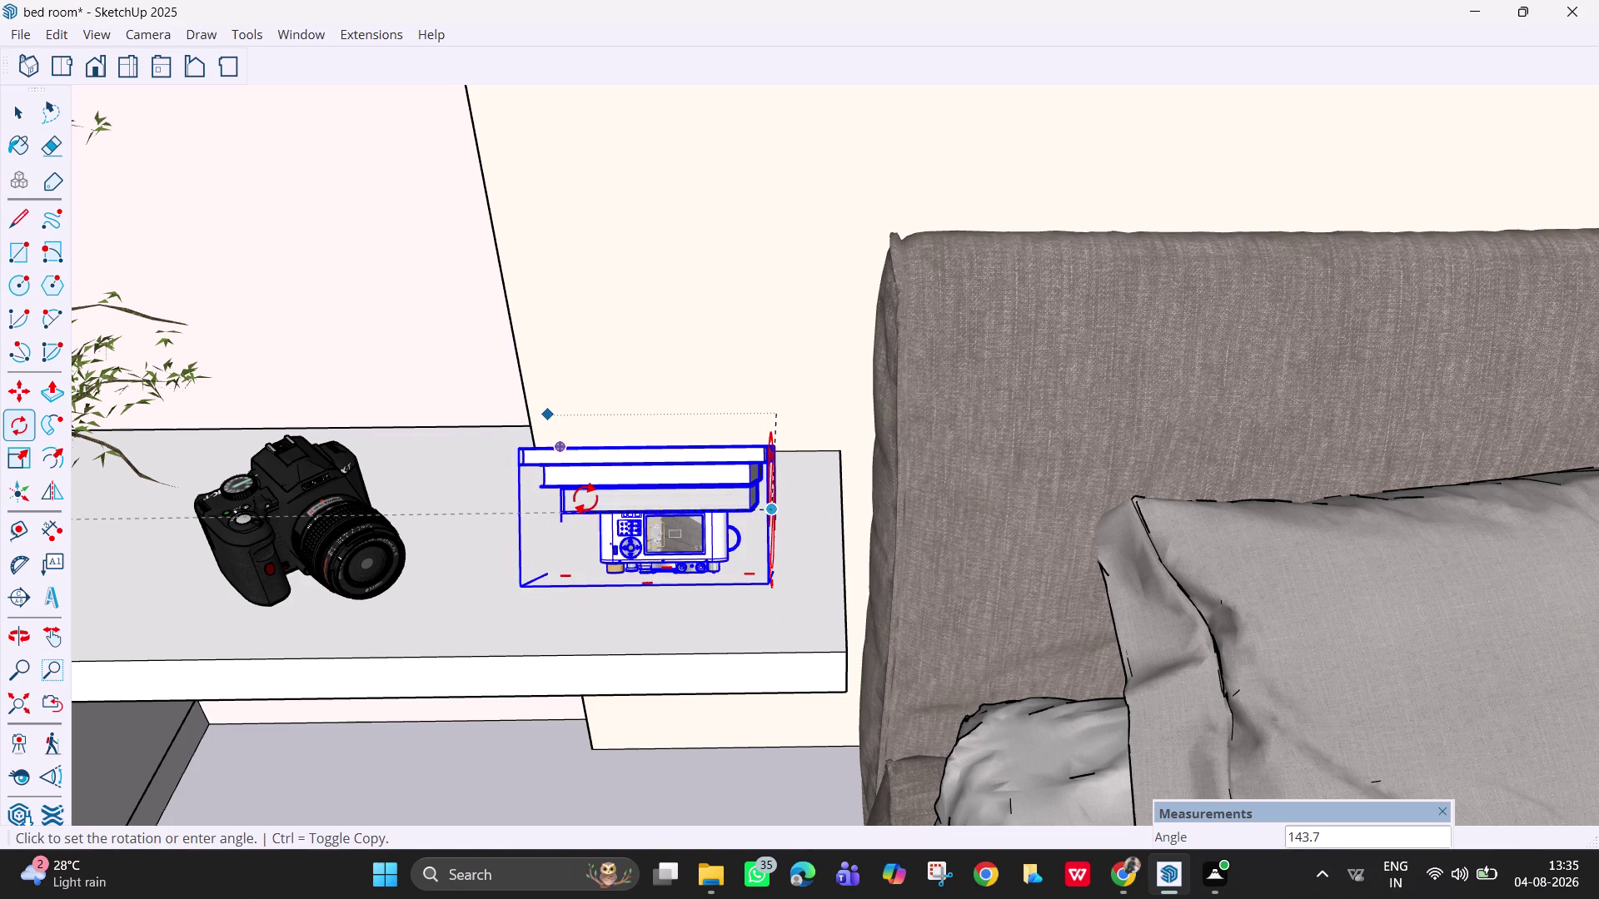
key(Escape)
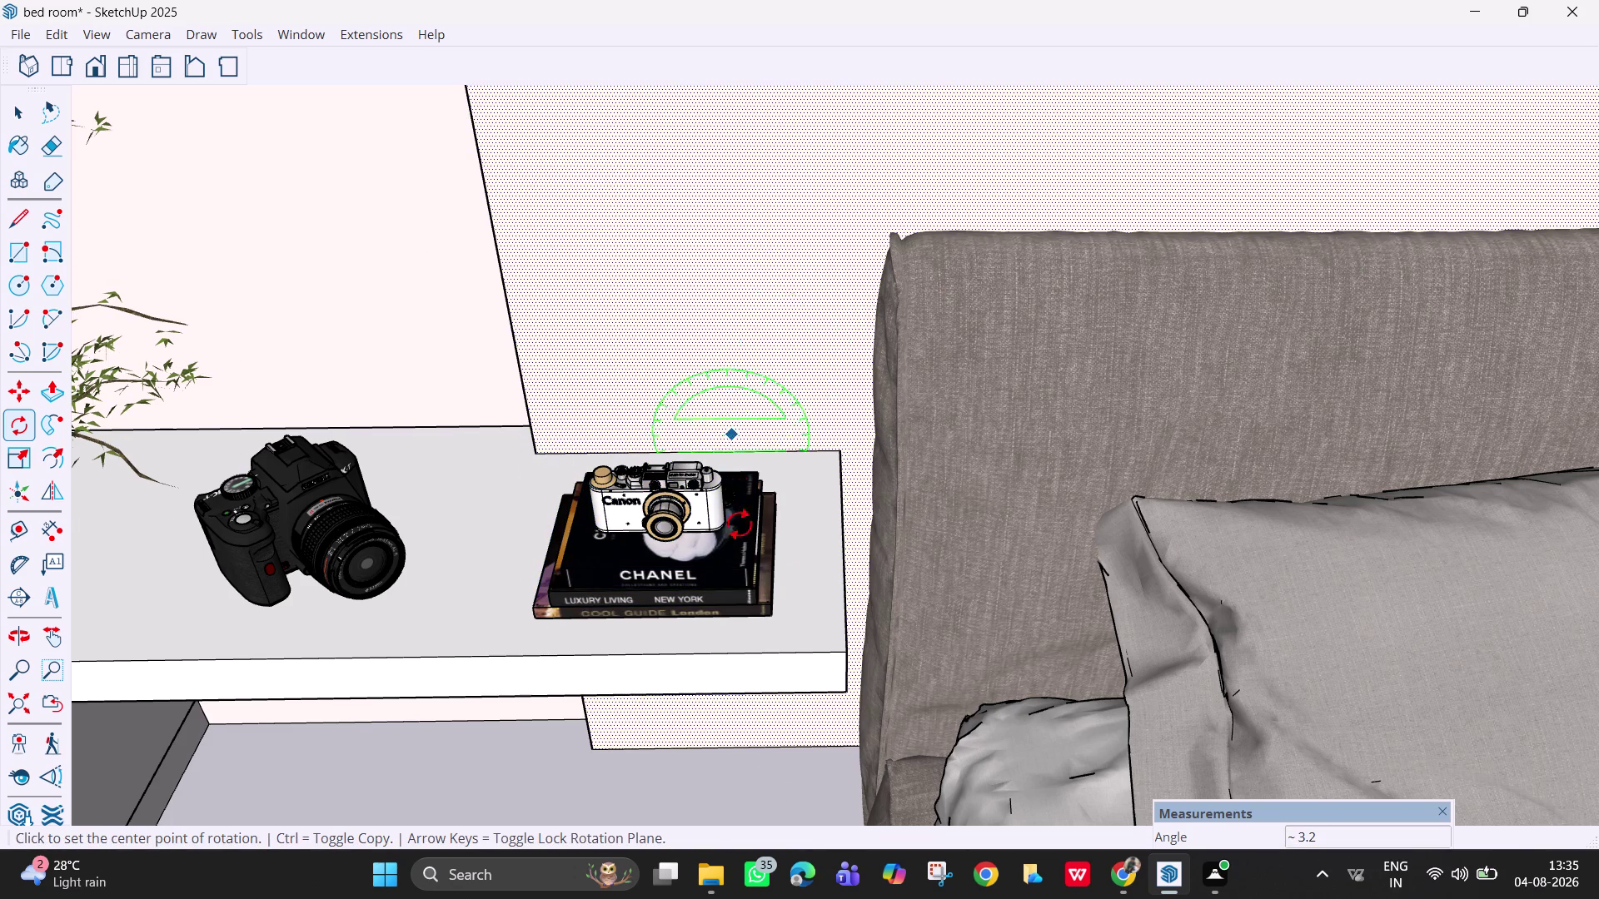
Rotate the book stack about 15 degrees, then begin moving it again.
key(Up)
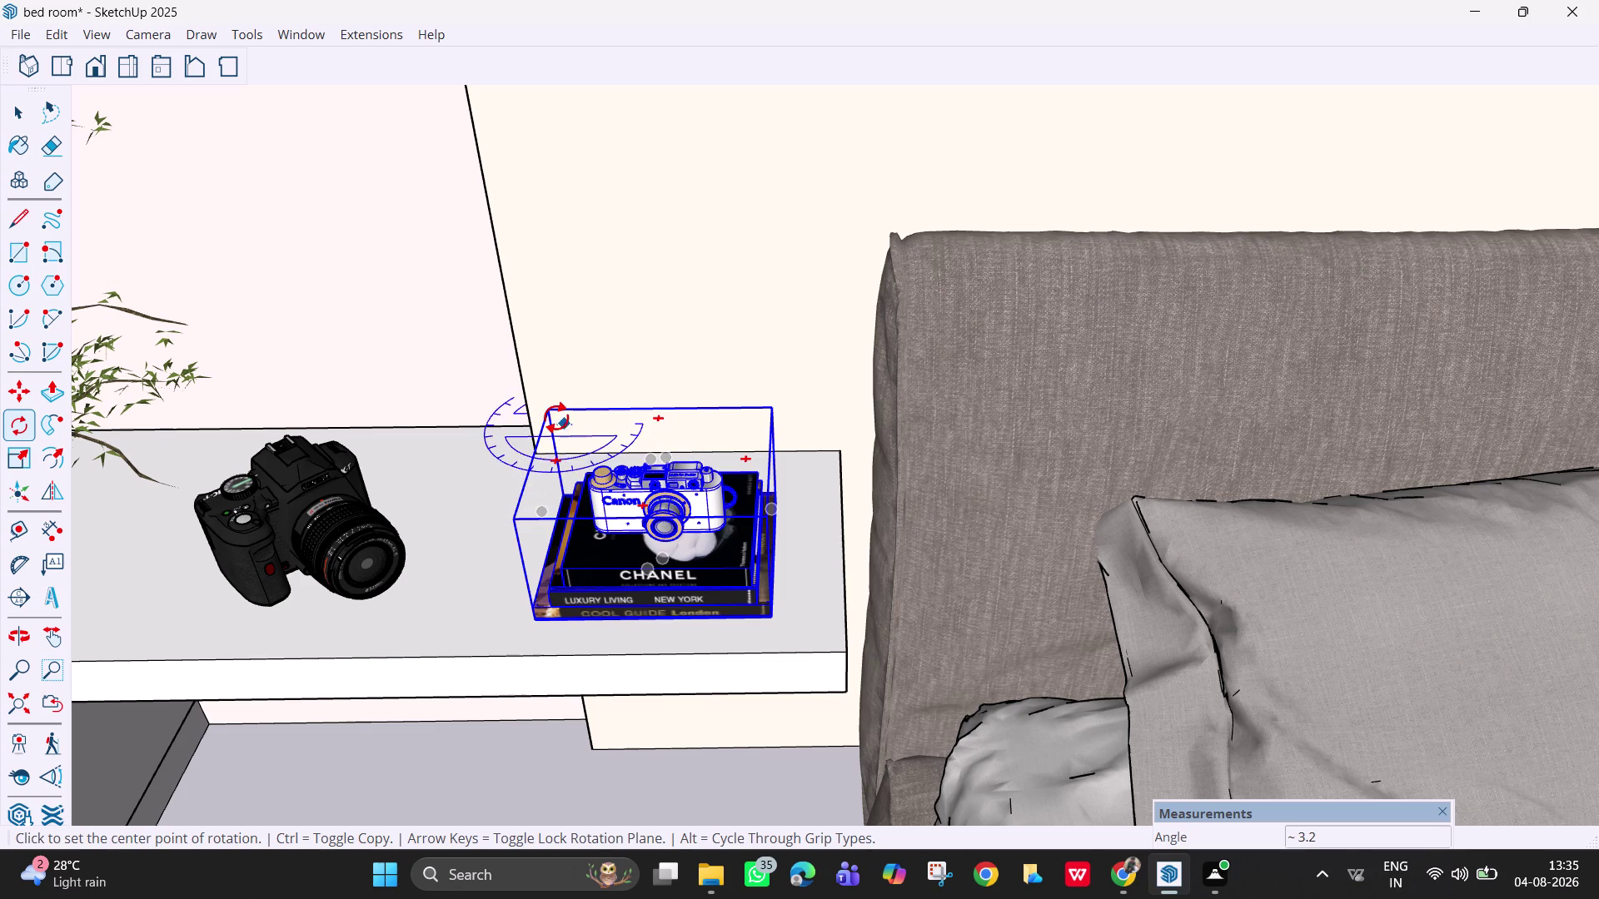
click(551, 412)
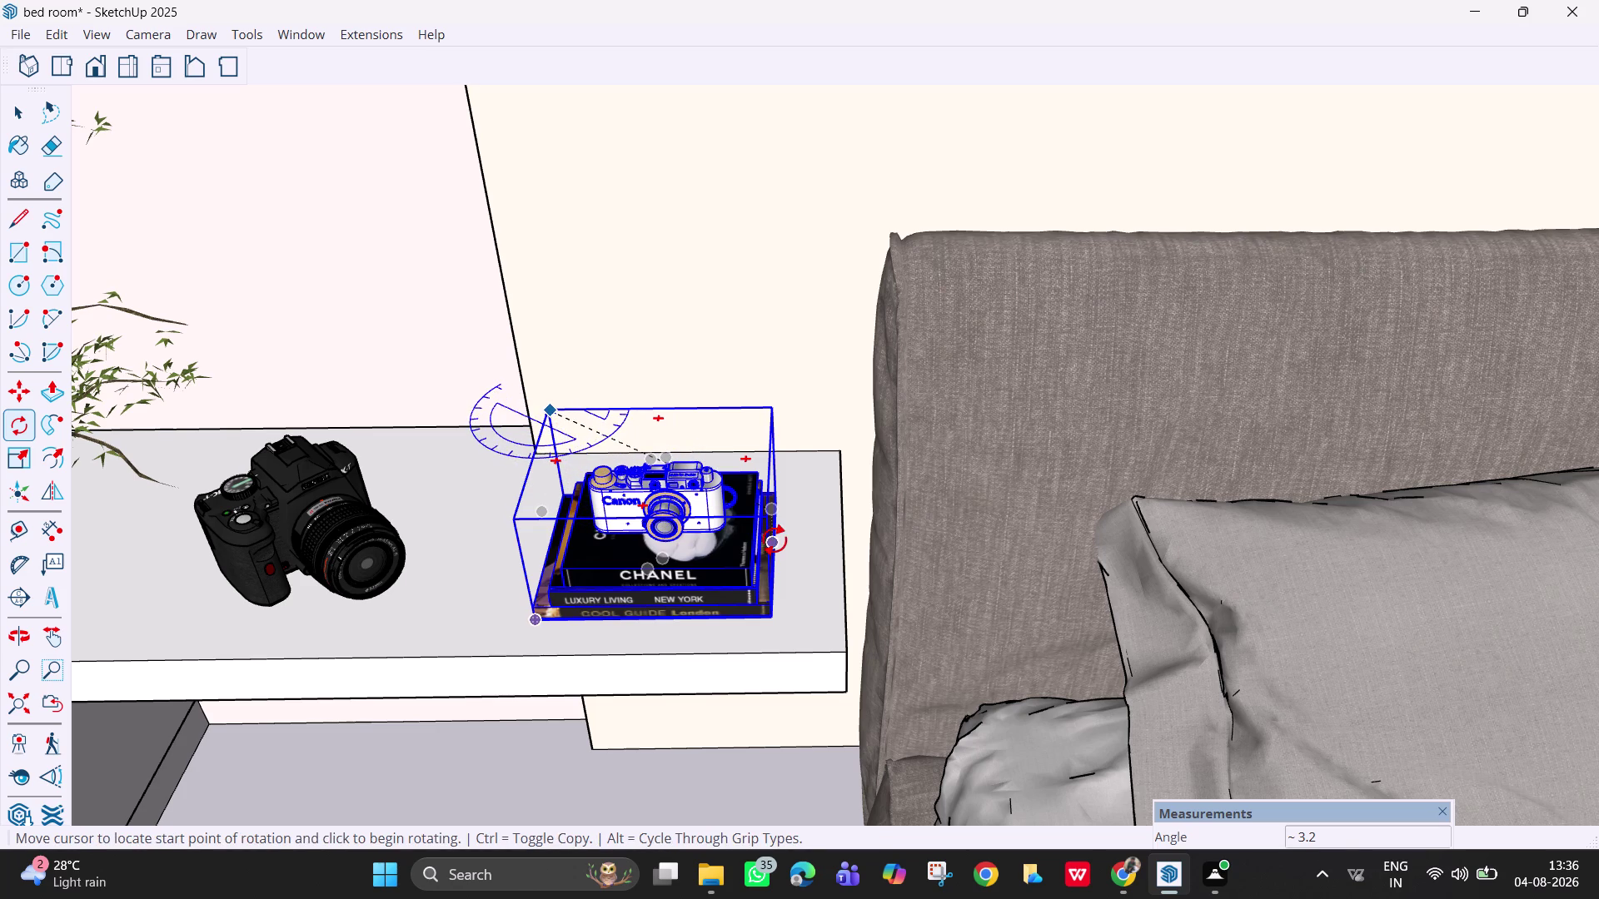
click(766, 513)
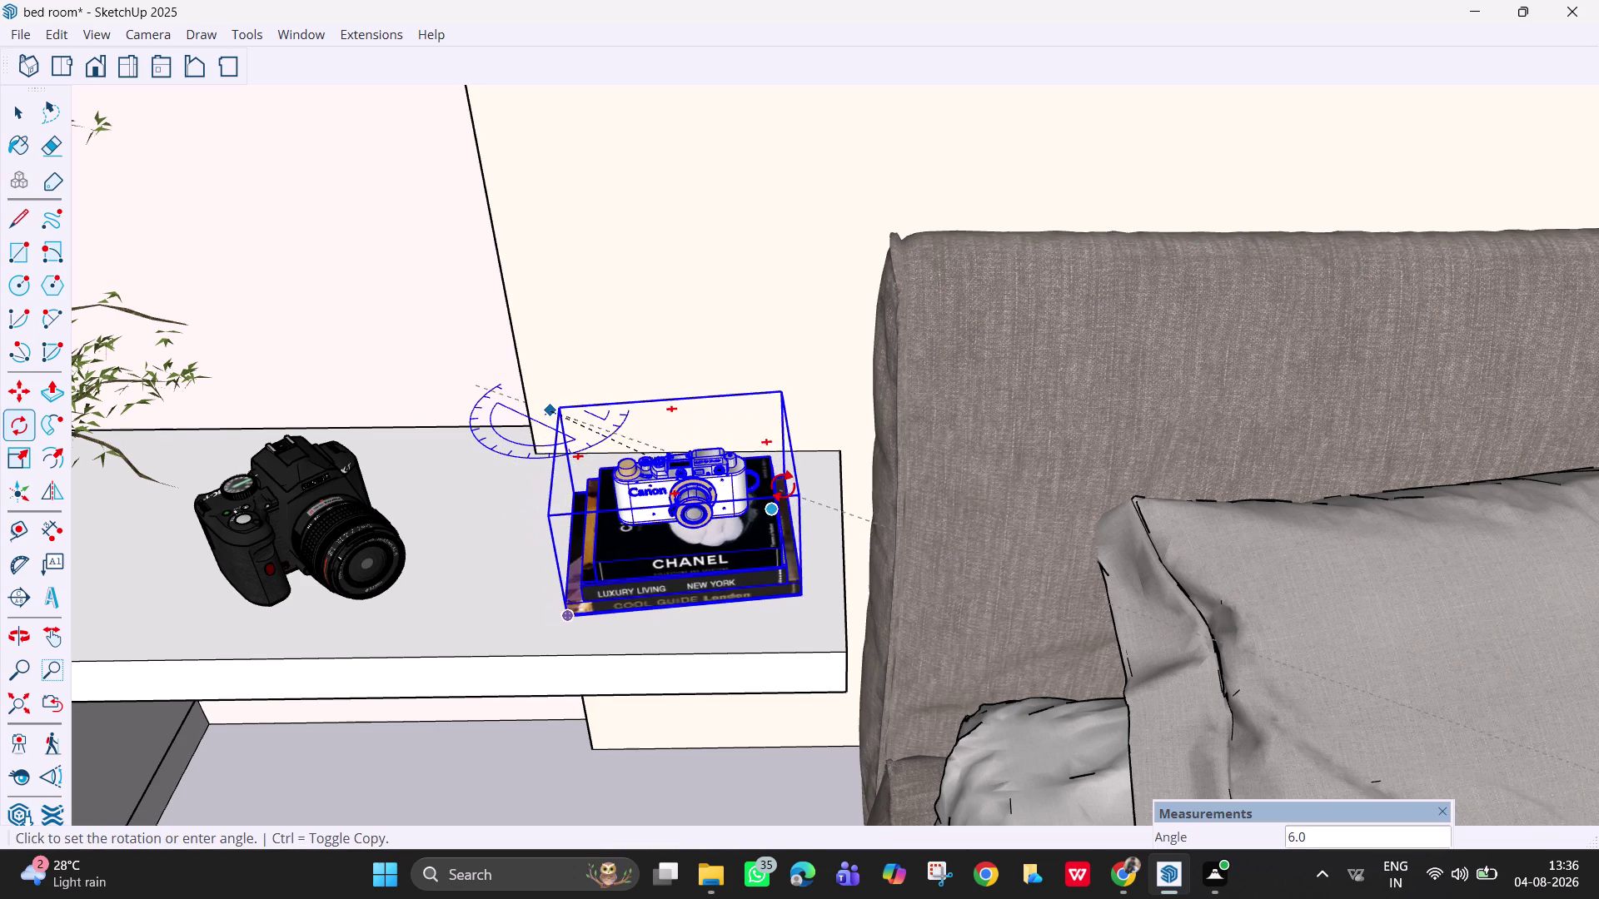
click(802, 472)
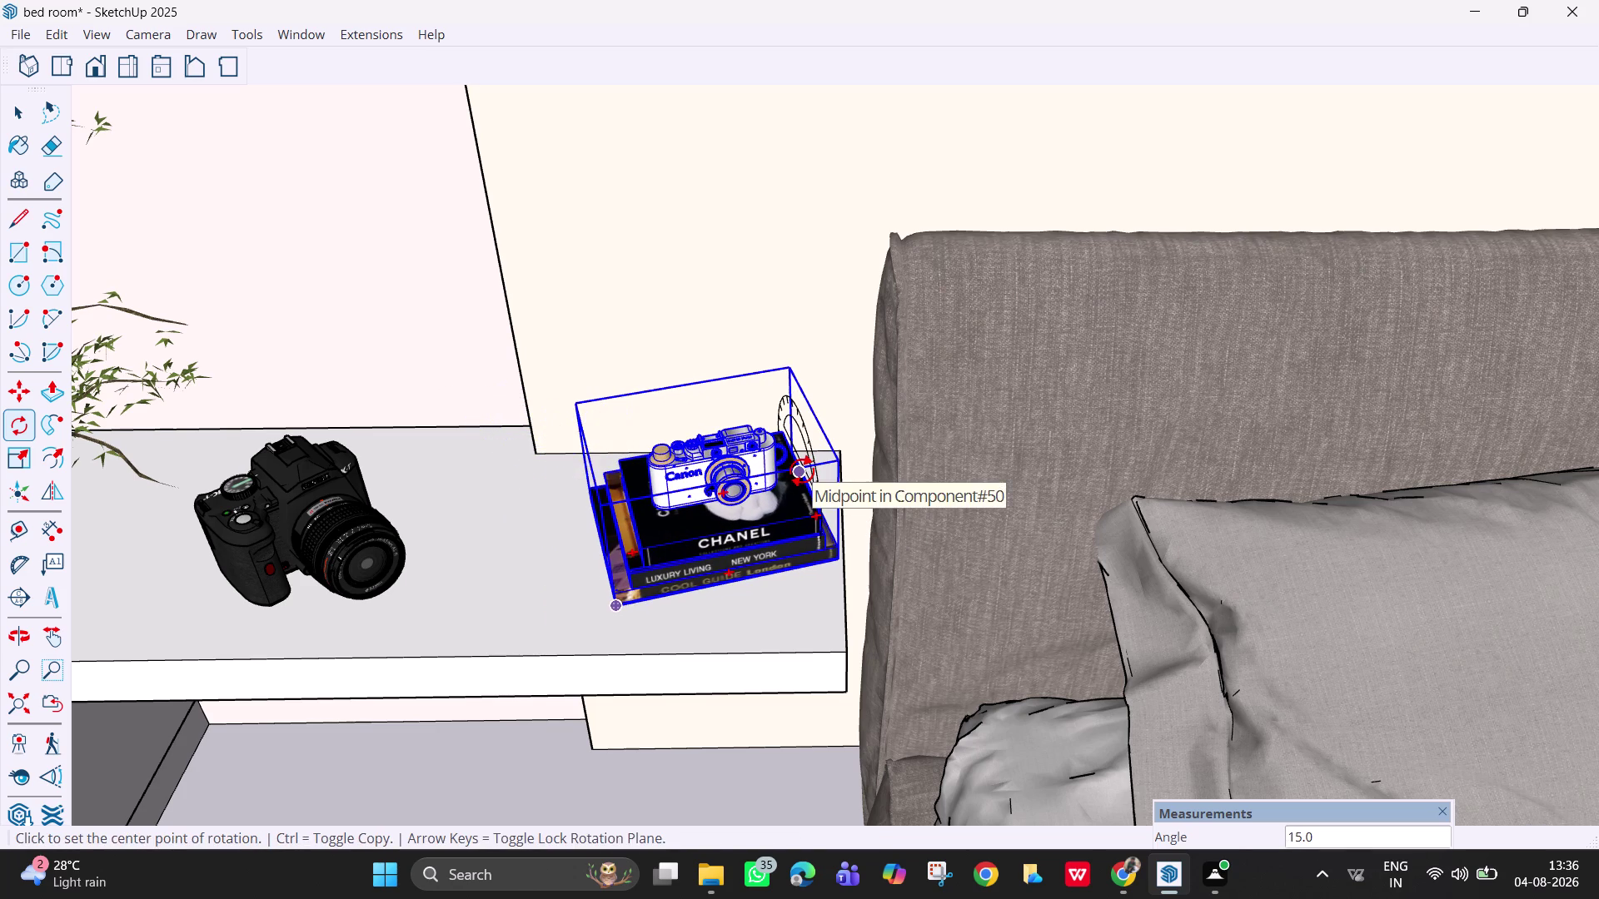
key(space)
click(716, 527)
key(m)
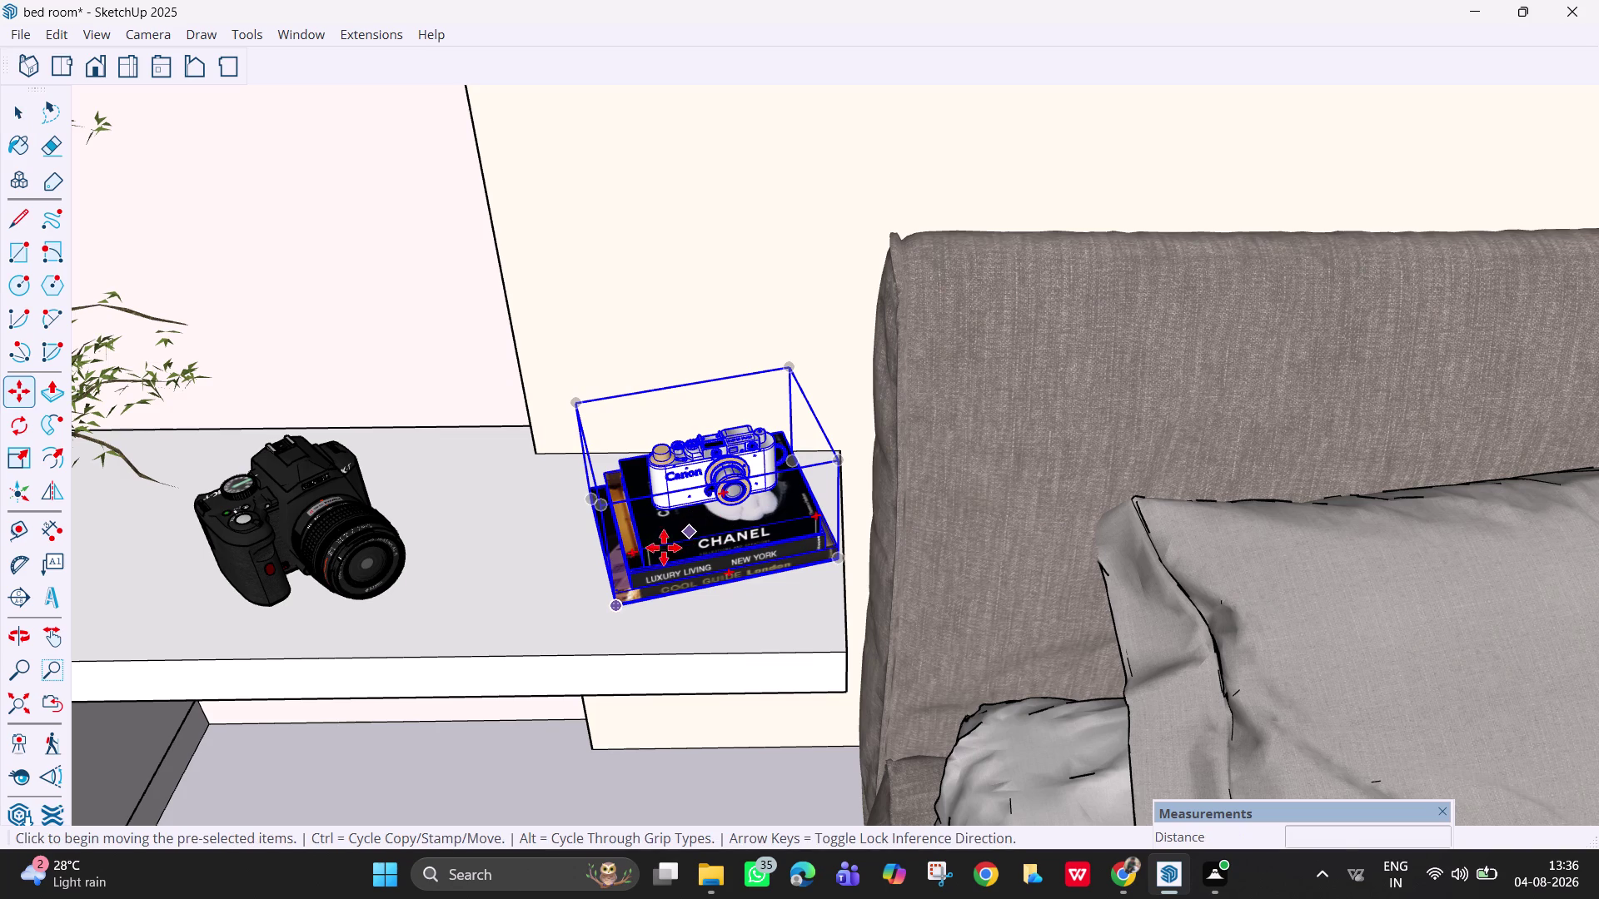
click(617, 599)
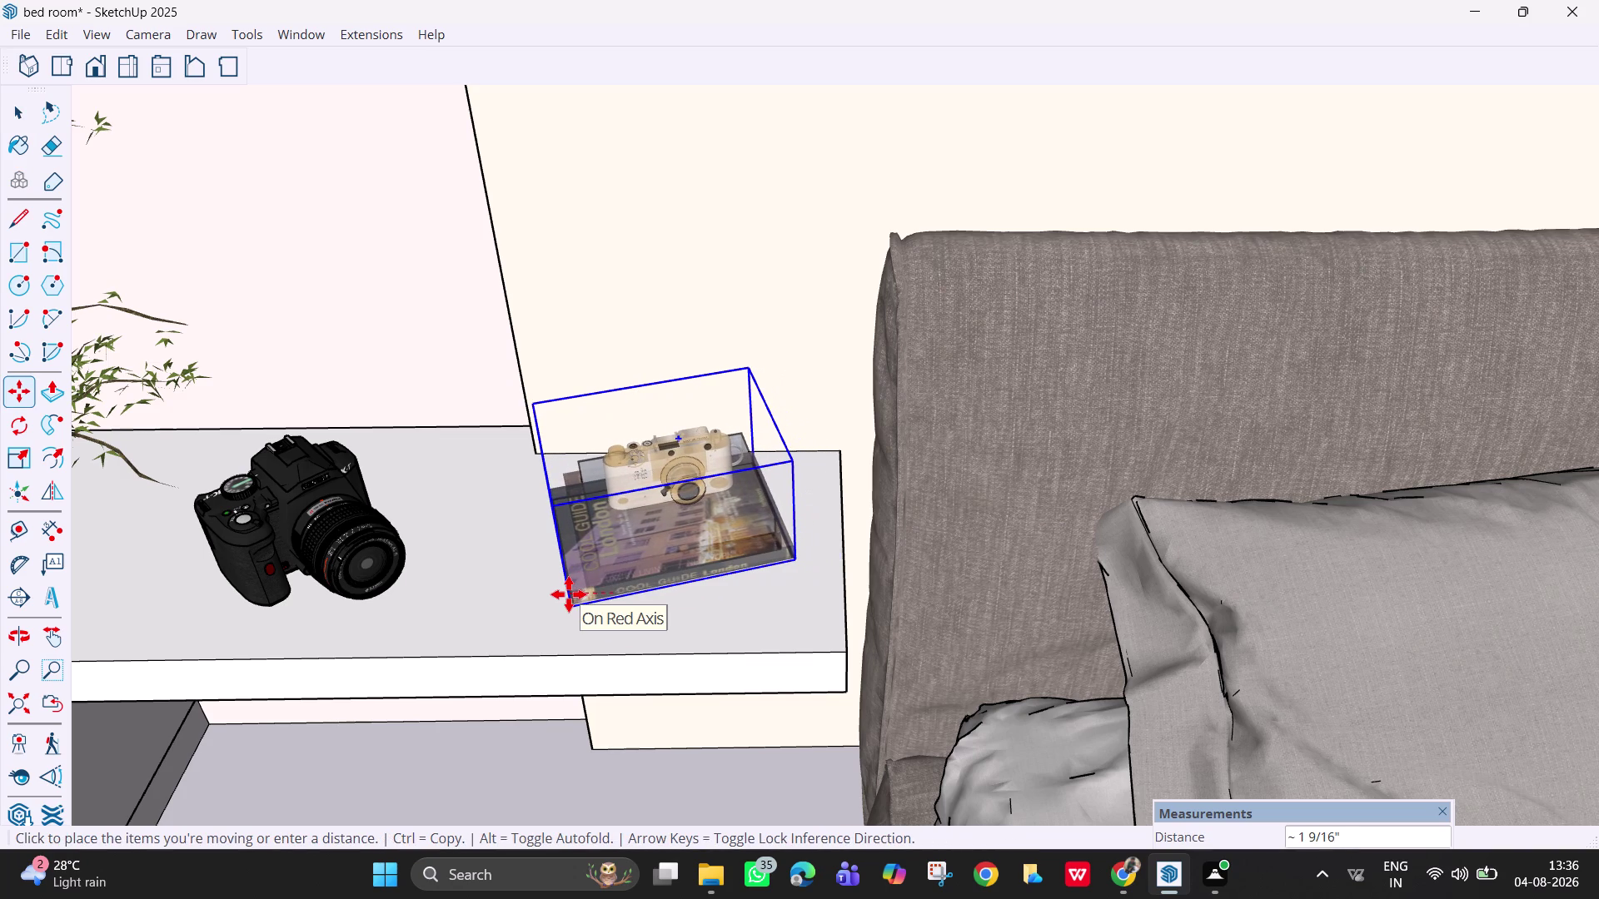
click(564, 602)
scroll(up, 3)
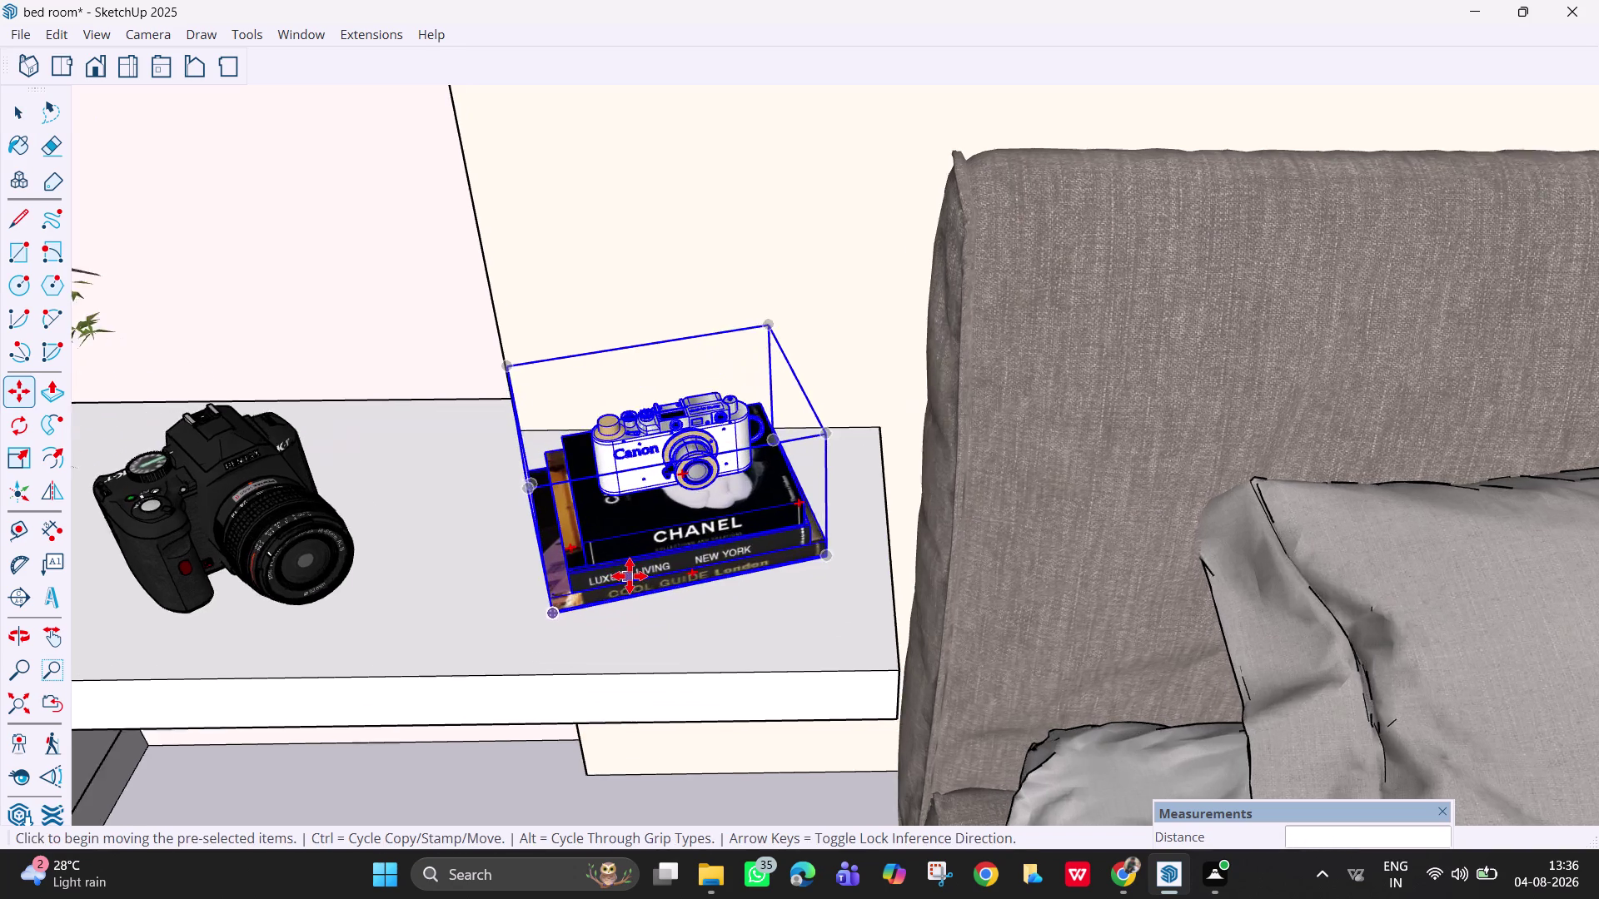
scroll(down, 3)
scroll(down, 3)
key(Escape)
scroll(down, 3)
middle_drag(649, 630, 654, 448)
scroll(down, 3)
scroll(down, 3)
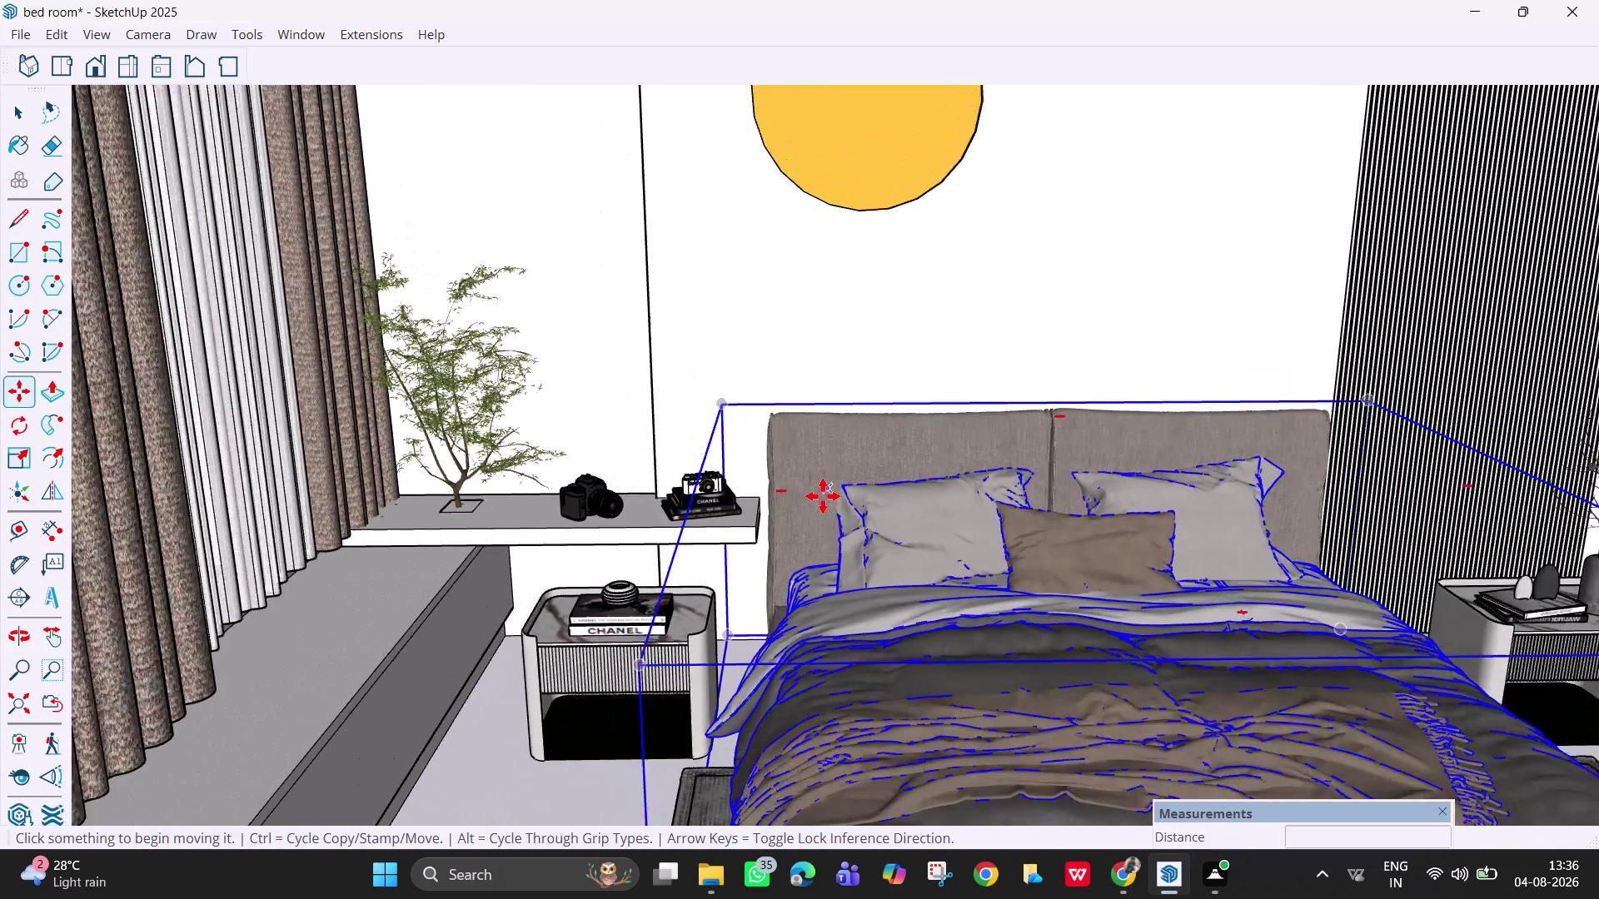
scroll(down, 3)
scroll(down, 3)
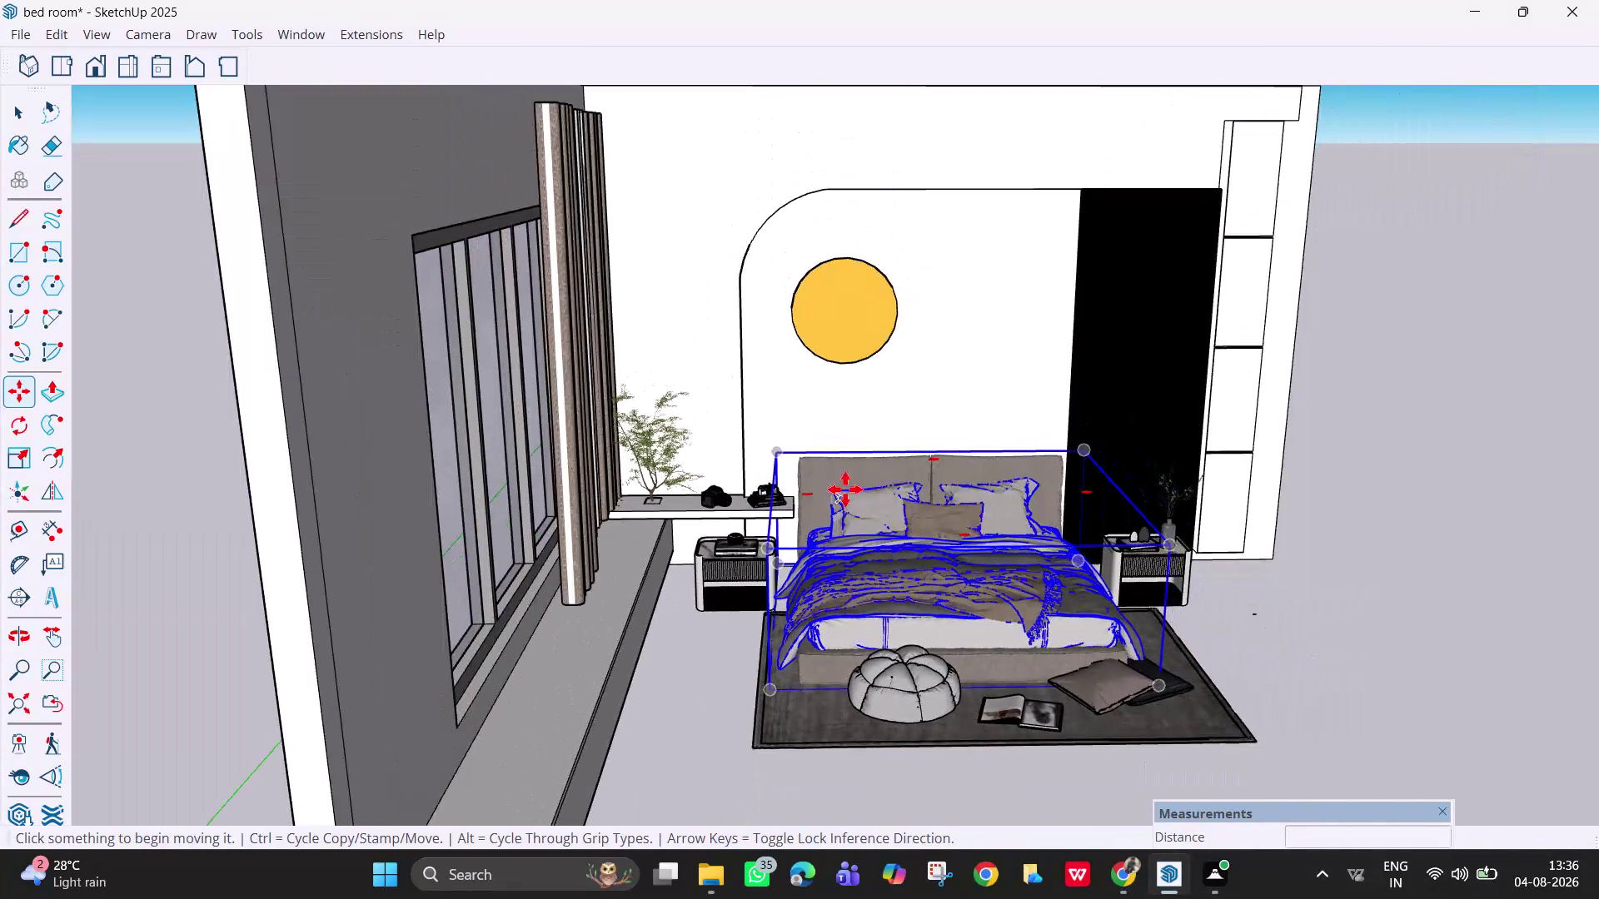
key(Escape)
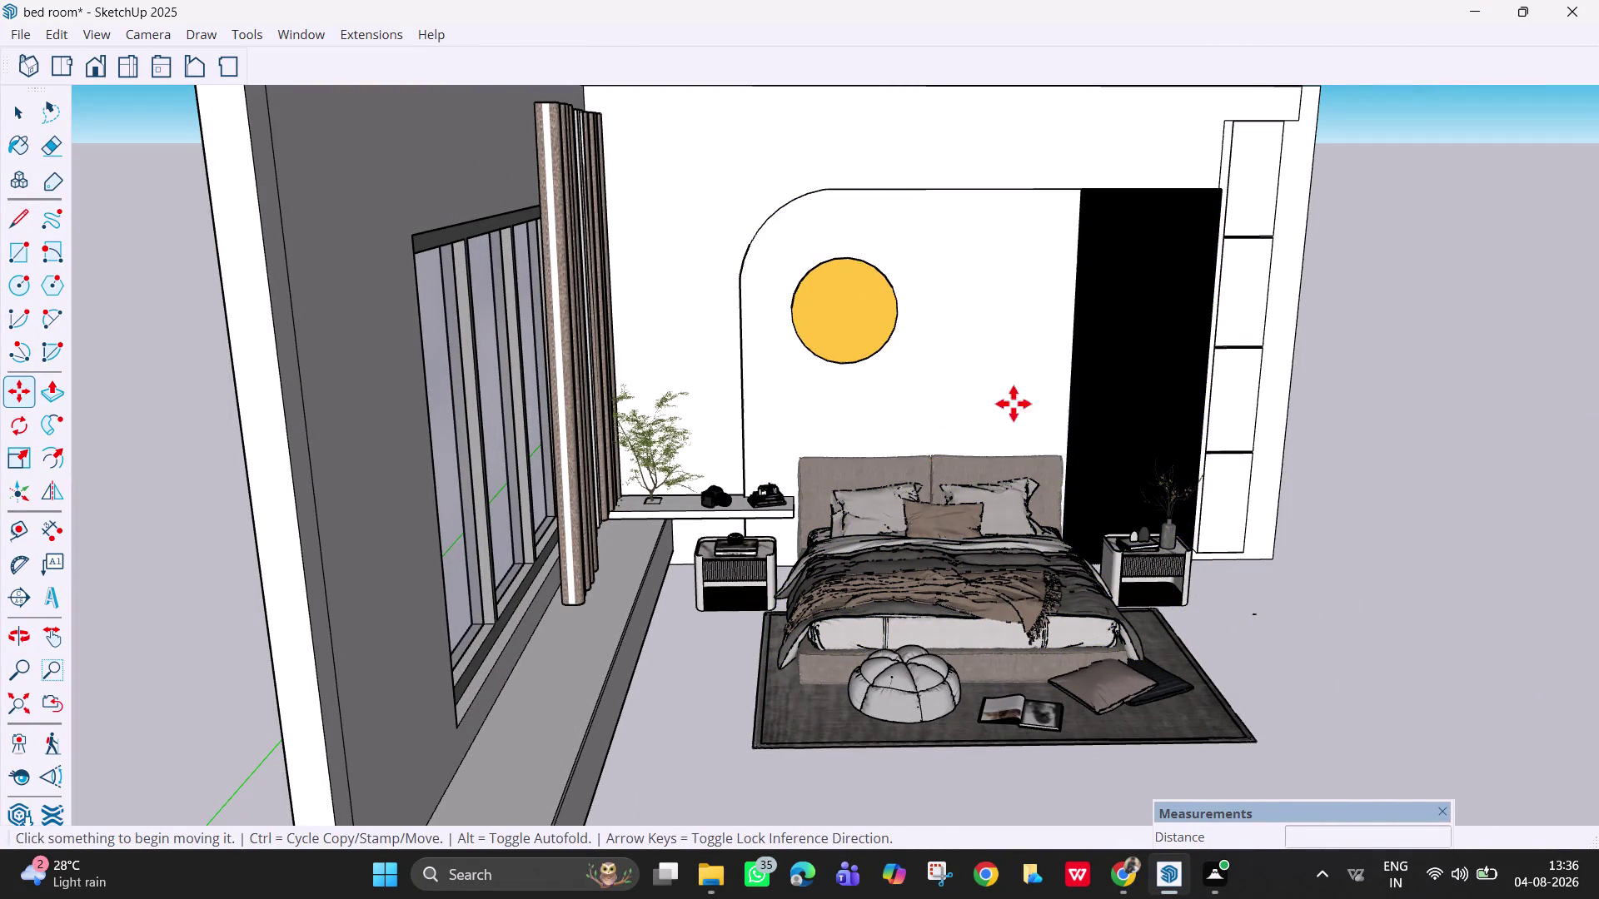
scroll(up, 3)
scroll(up, 3)
key(Escape)
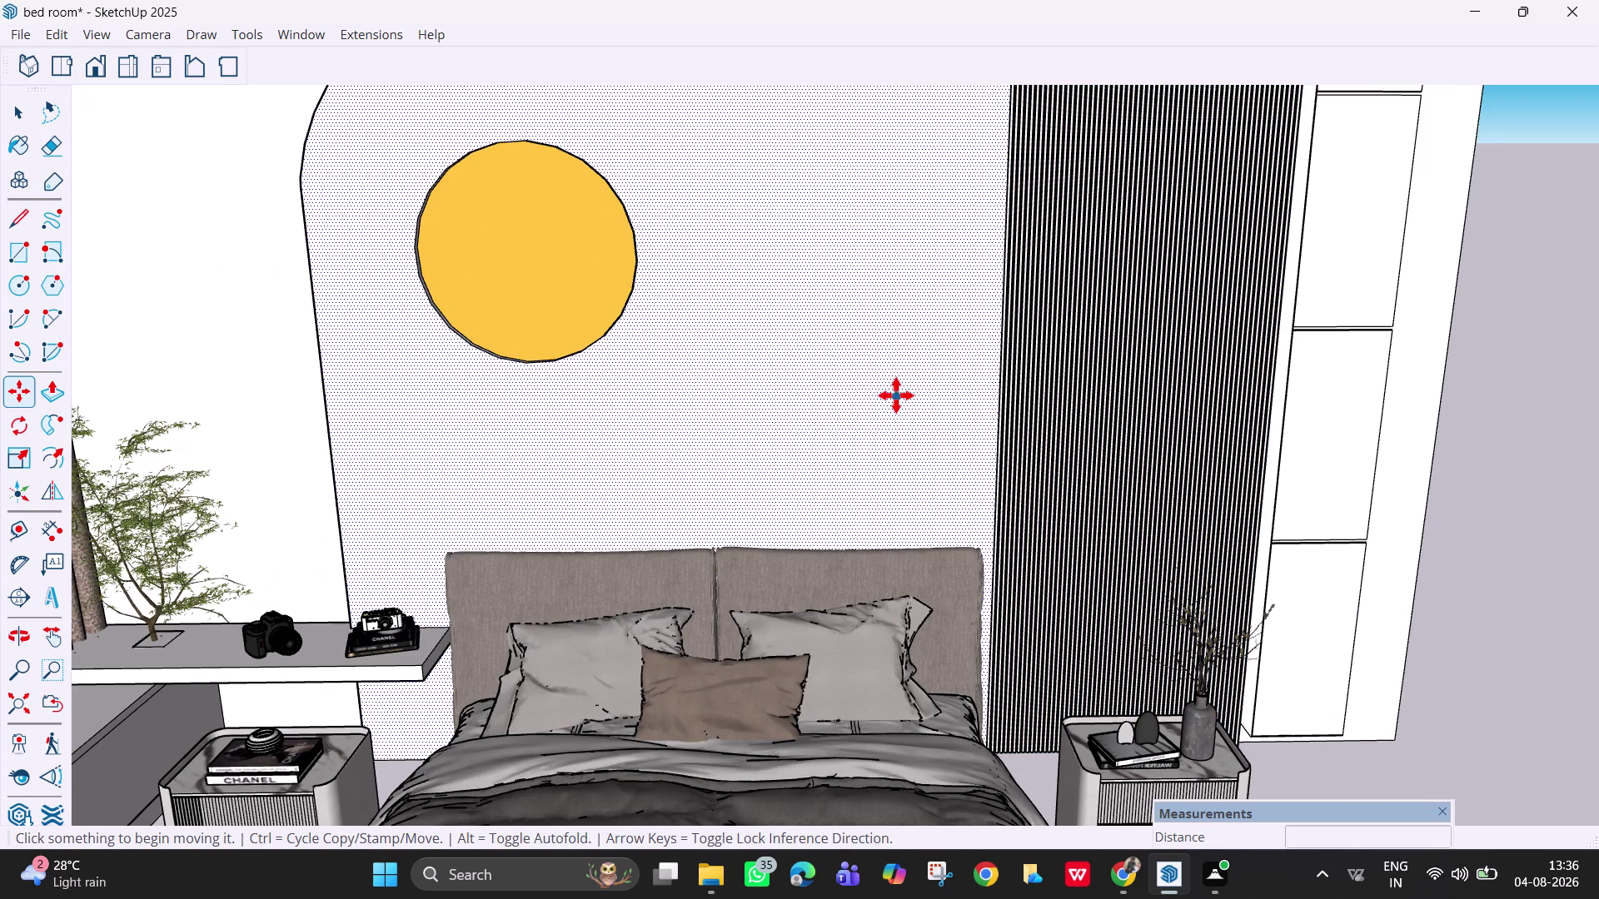
middle_drag(813, 404, 710, 432)
key(space)
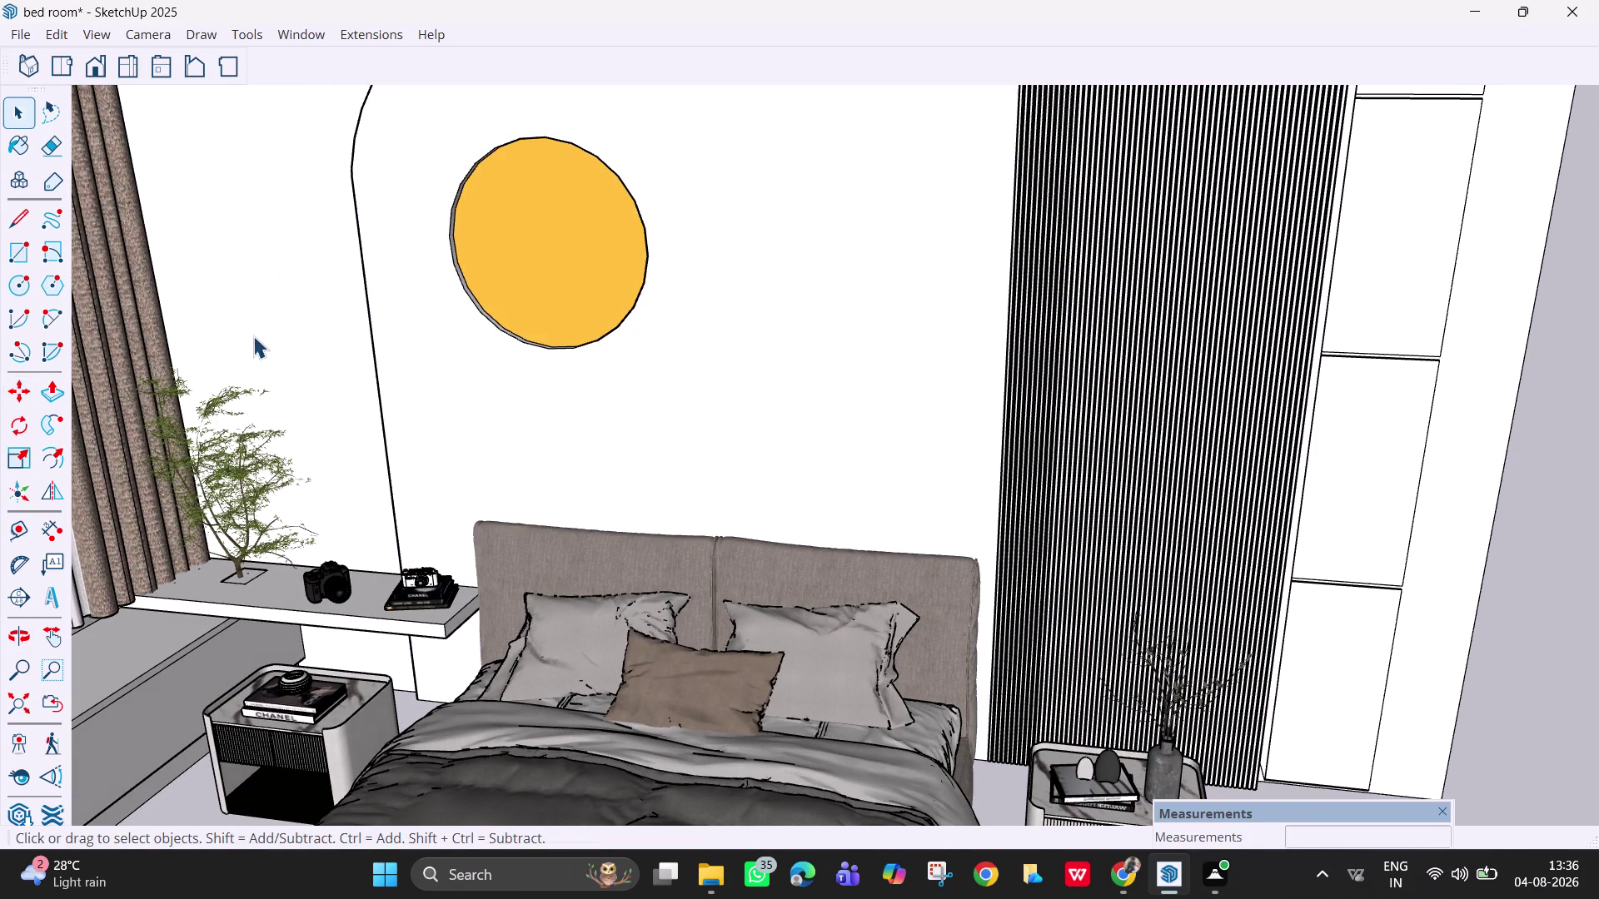
scroll(down, 3)
key(h)
drag(293, 352, 301, 353)
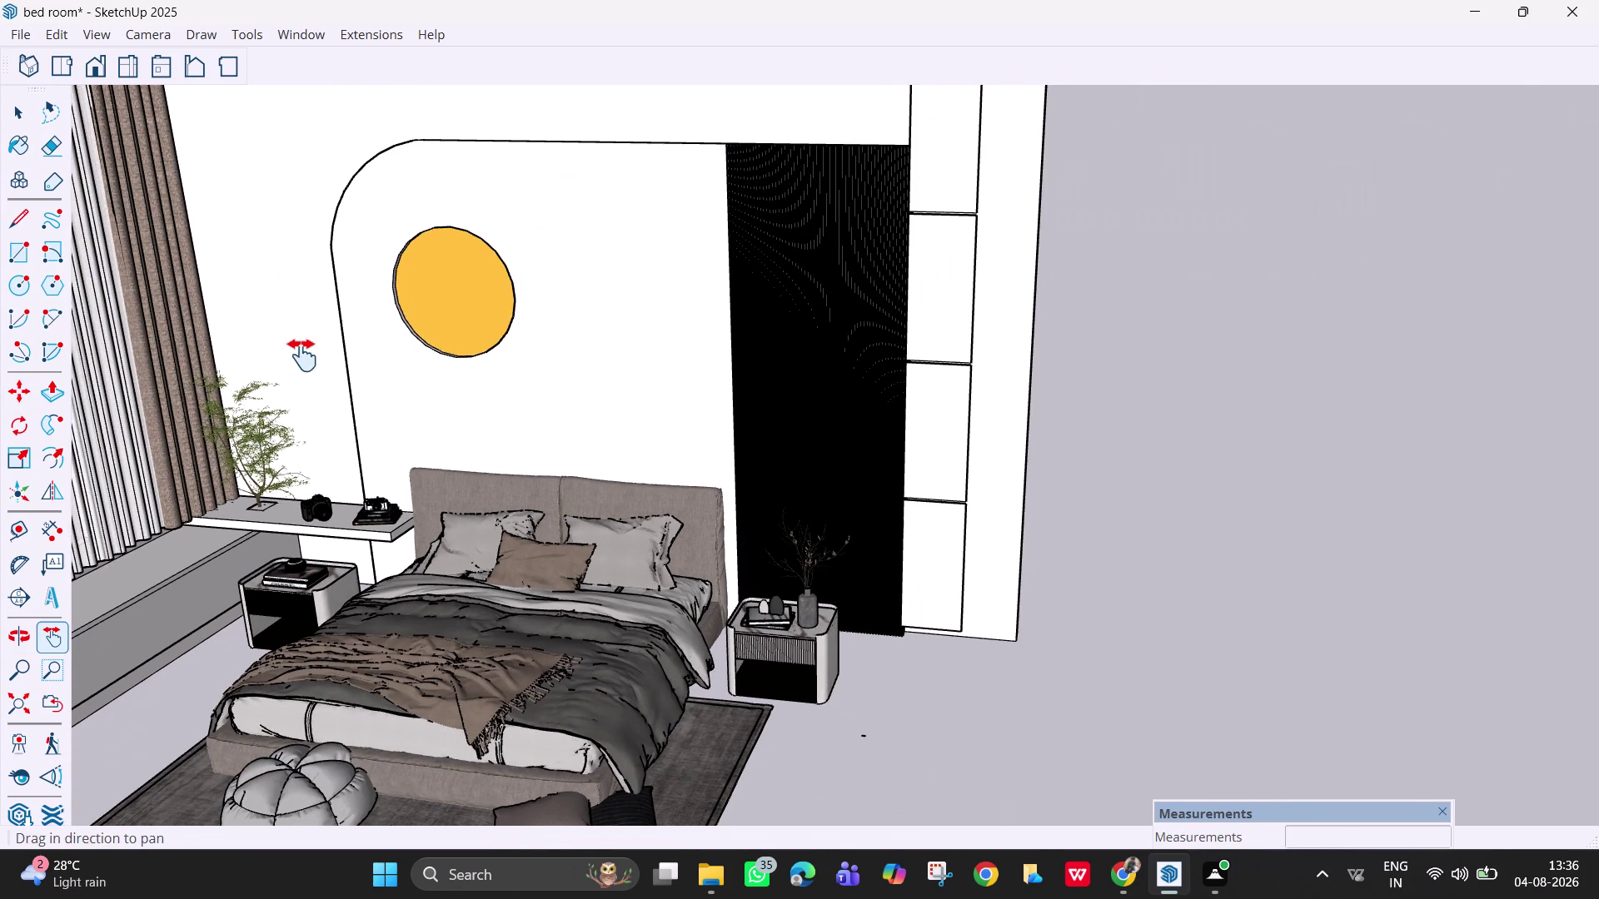
drag(301, 354, 599, 504)
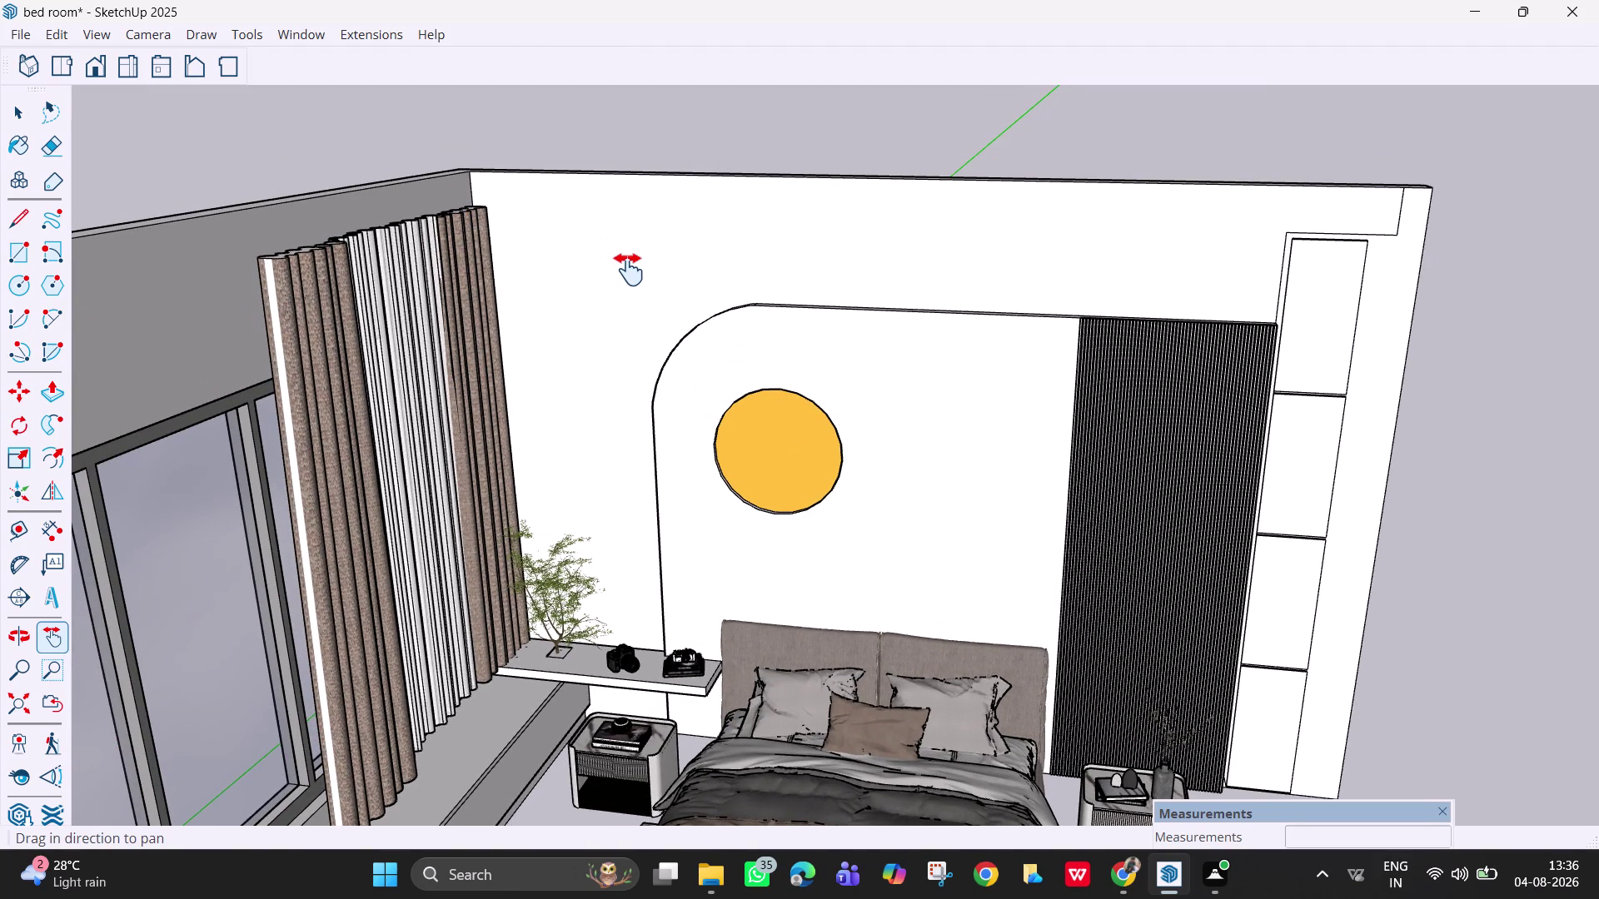
scroll(down, 3)
scroll(down, 3)
scroll(down, 3)
scroll(down, 3)
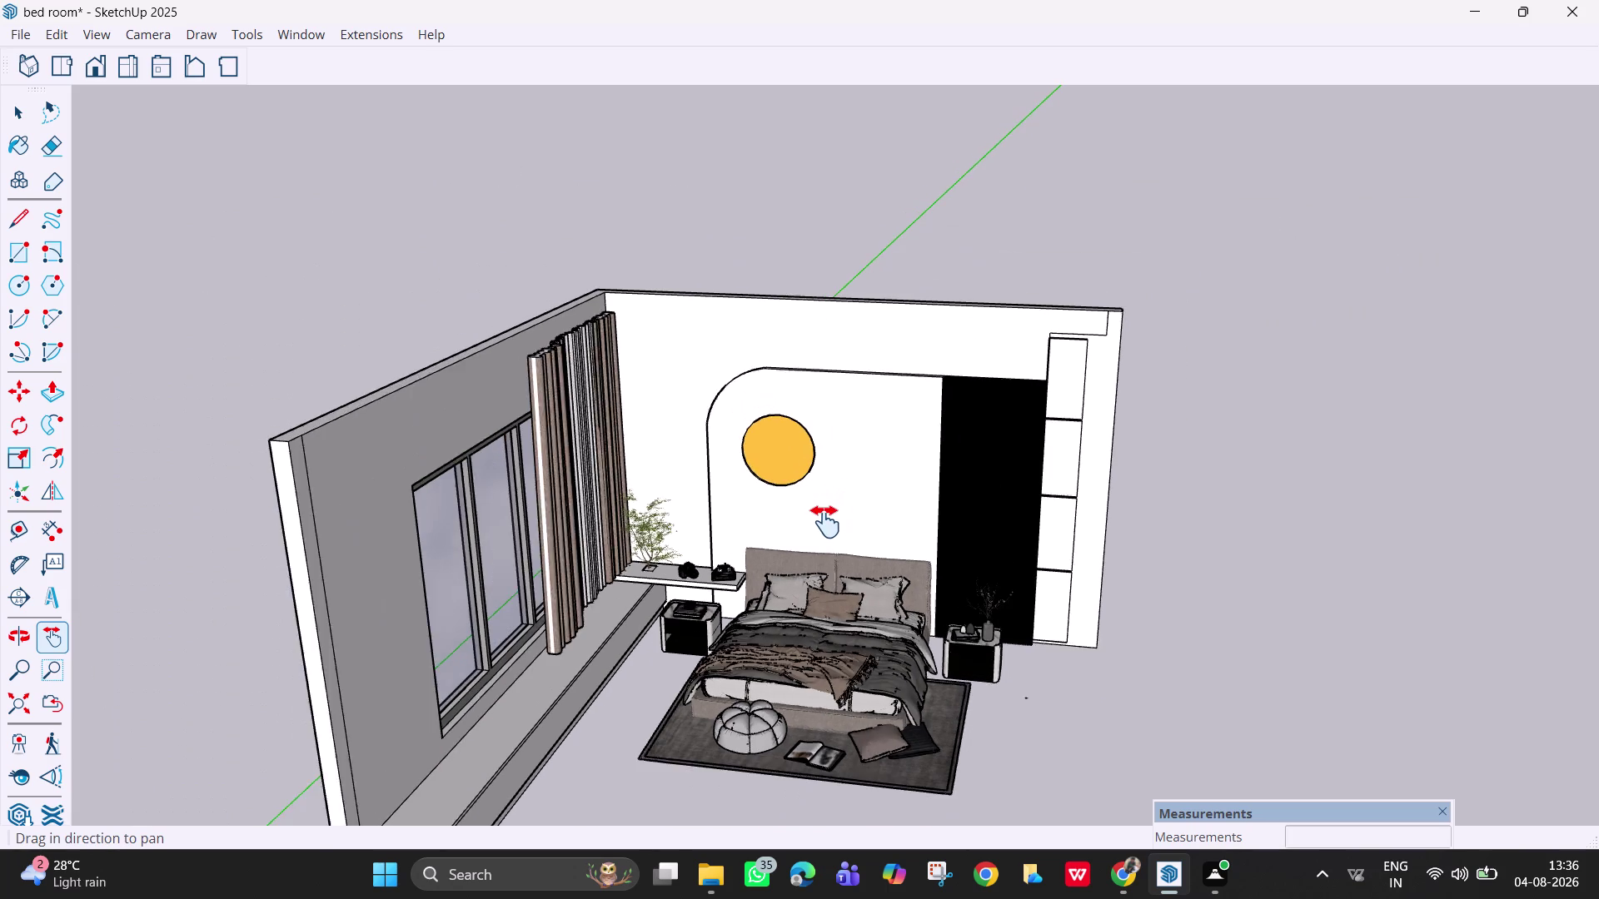
scroll(down, 3)
scroll(down, 3)
middle_drag(843, 681, 833, 647)
click(53, 34)
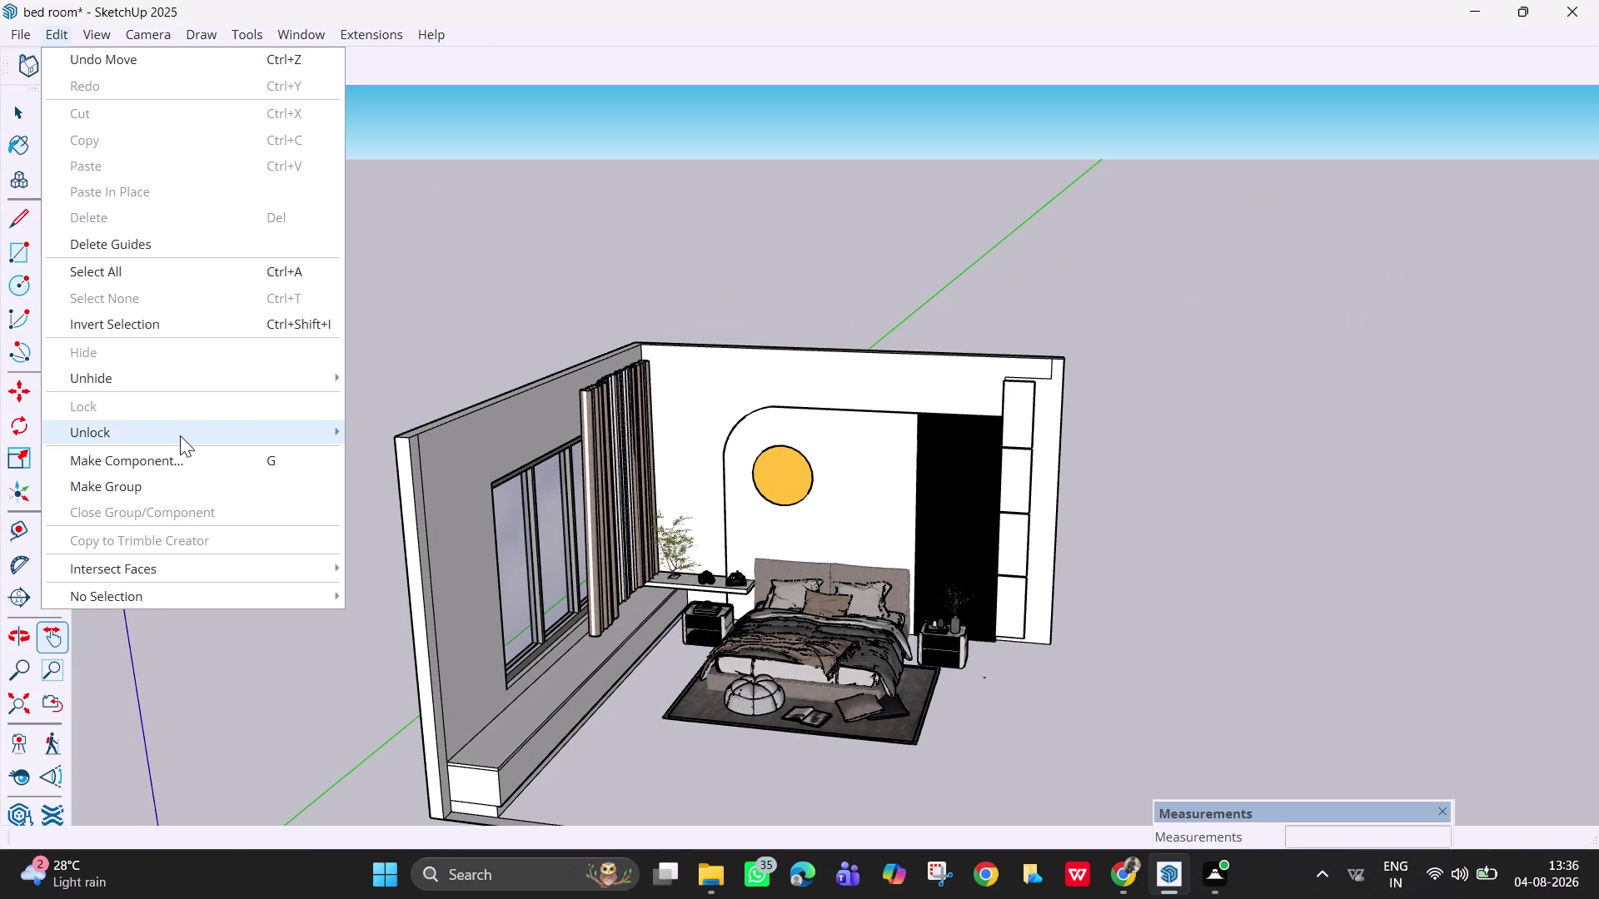
Unhide all objects to restore the shelved side wall with the wardrobe.
click(180, 438)
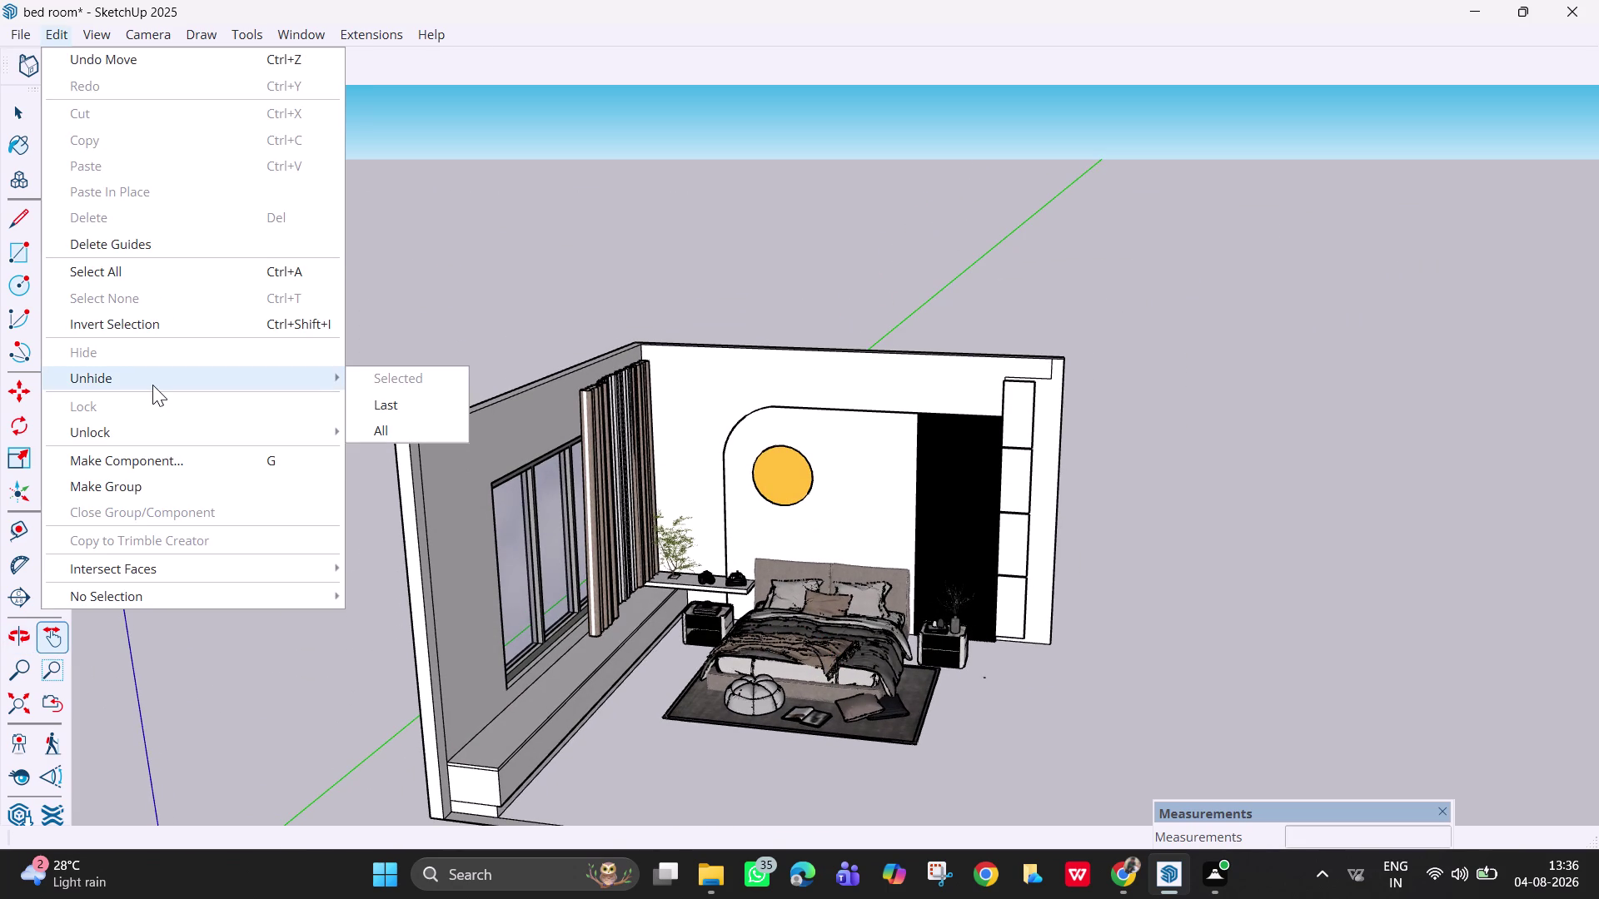
click(152, 384)
click(407, 437)
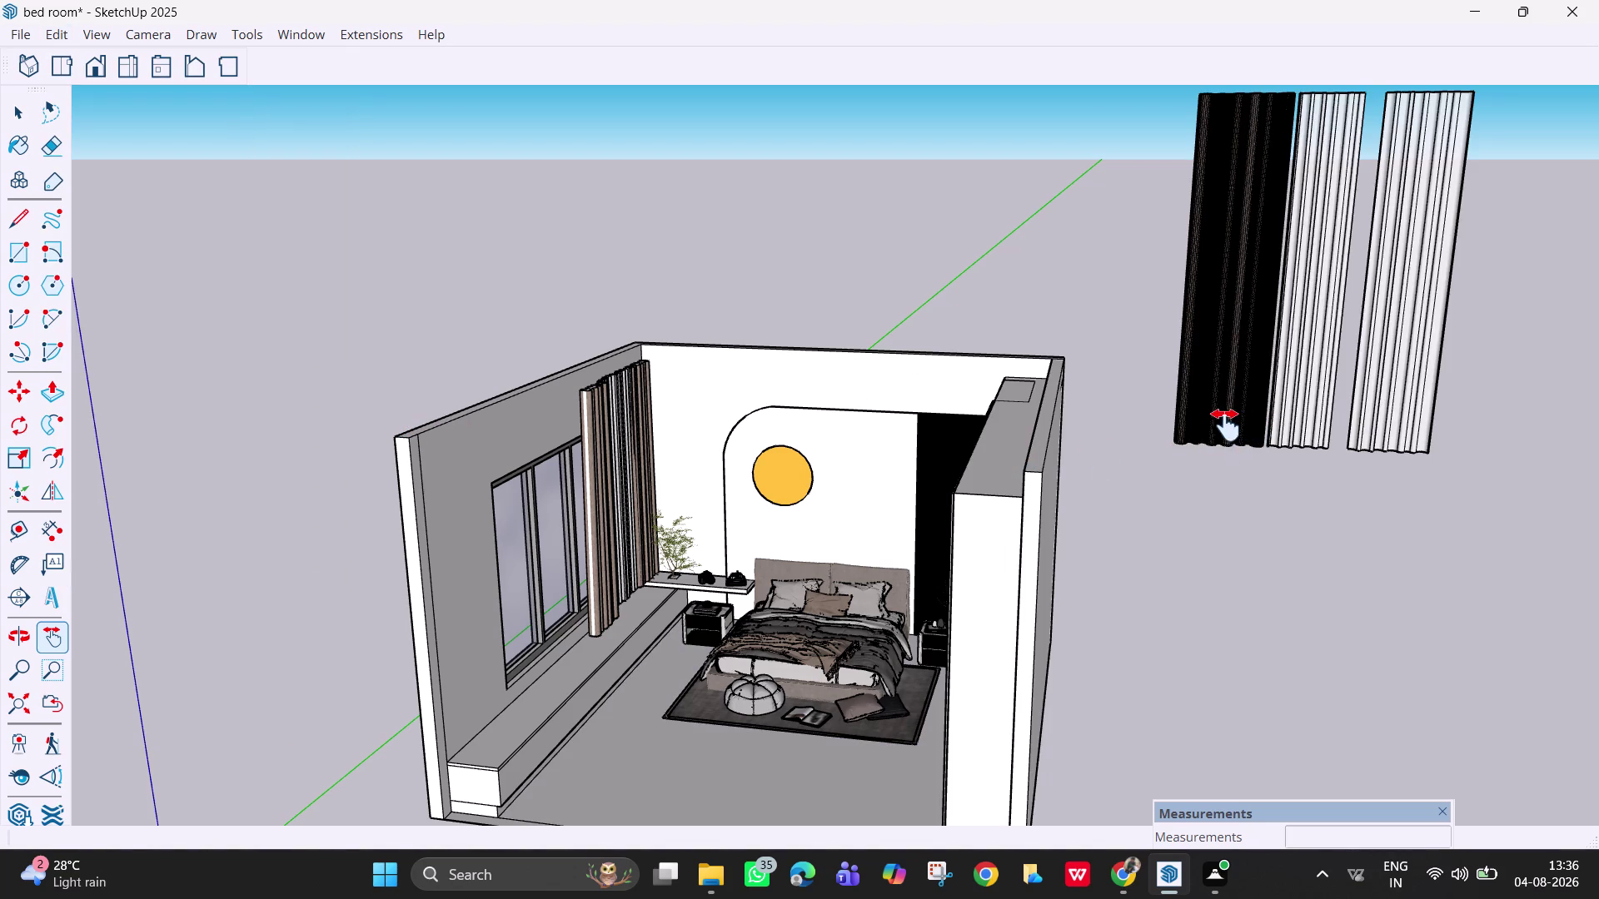
key(space)
Delete the three floating curtain panels beside the room.
click(1253, 394)
key(Delete)
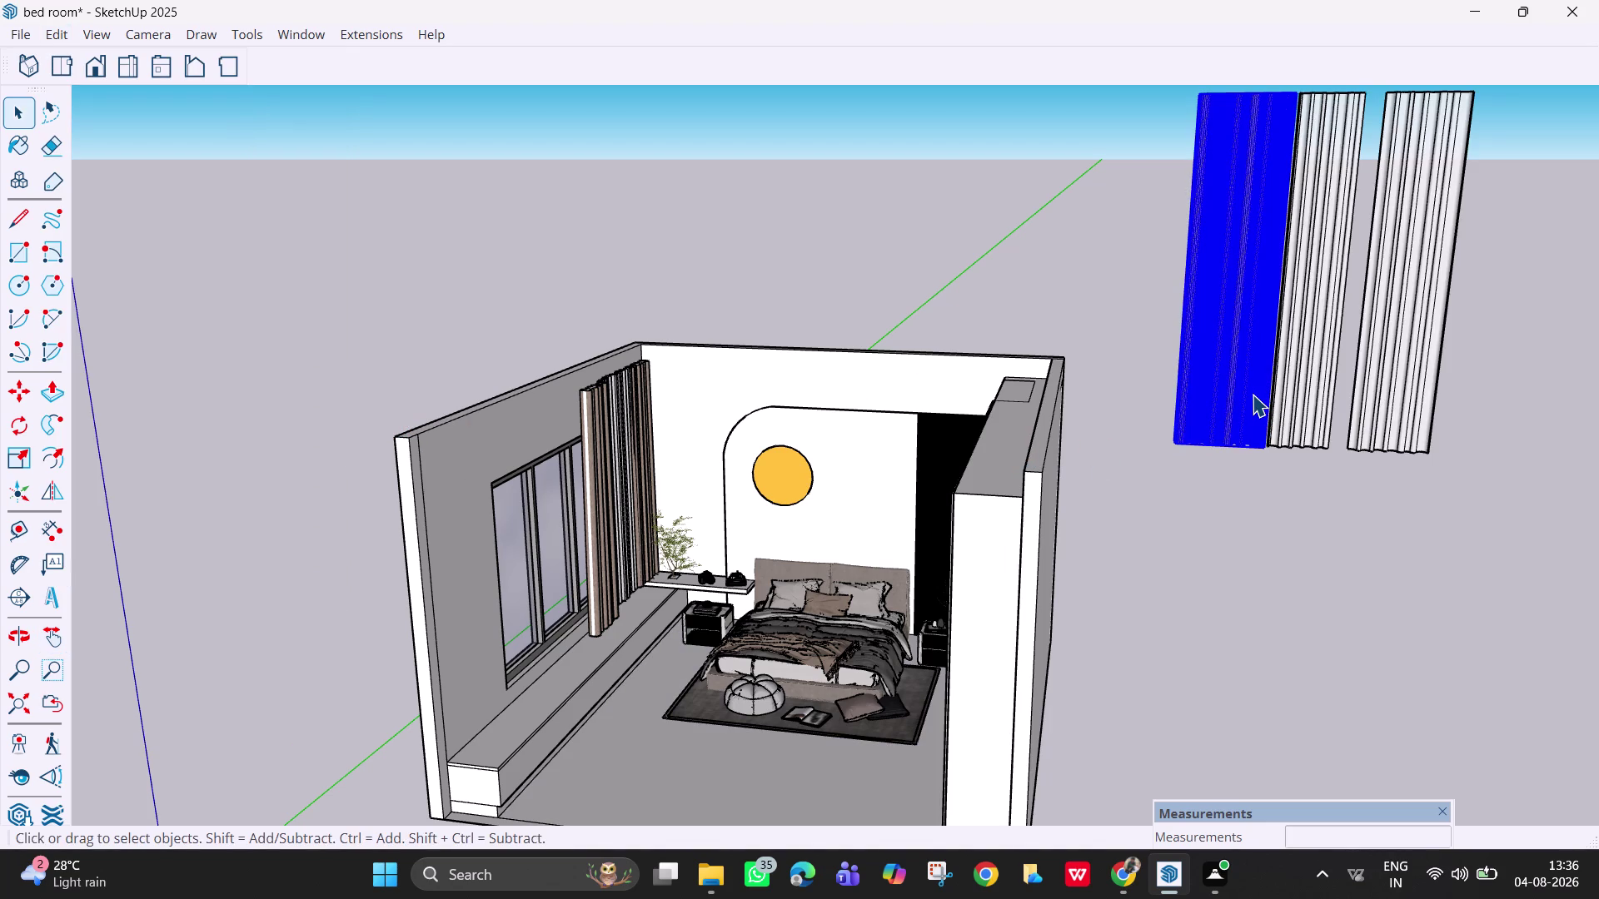
click(1305, 386)
key(Delete)
click(1373, 392)
key(Delete)
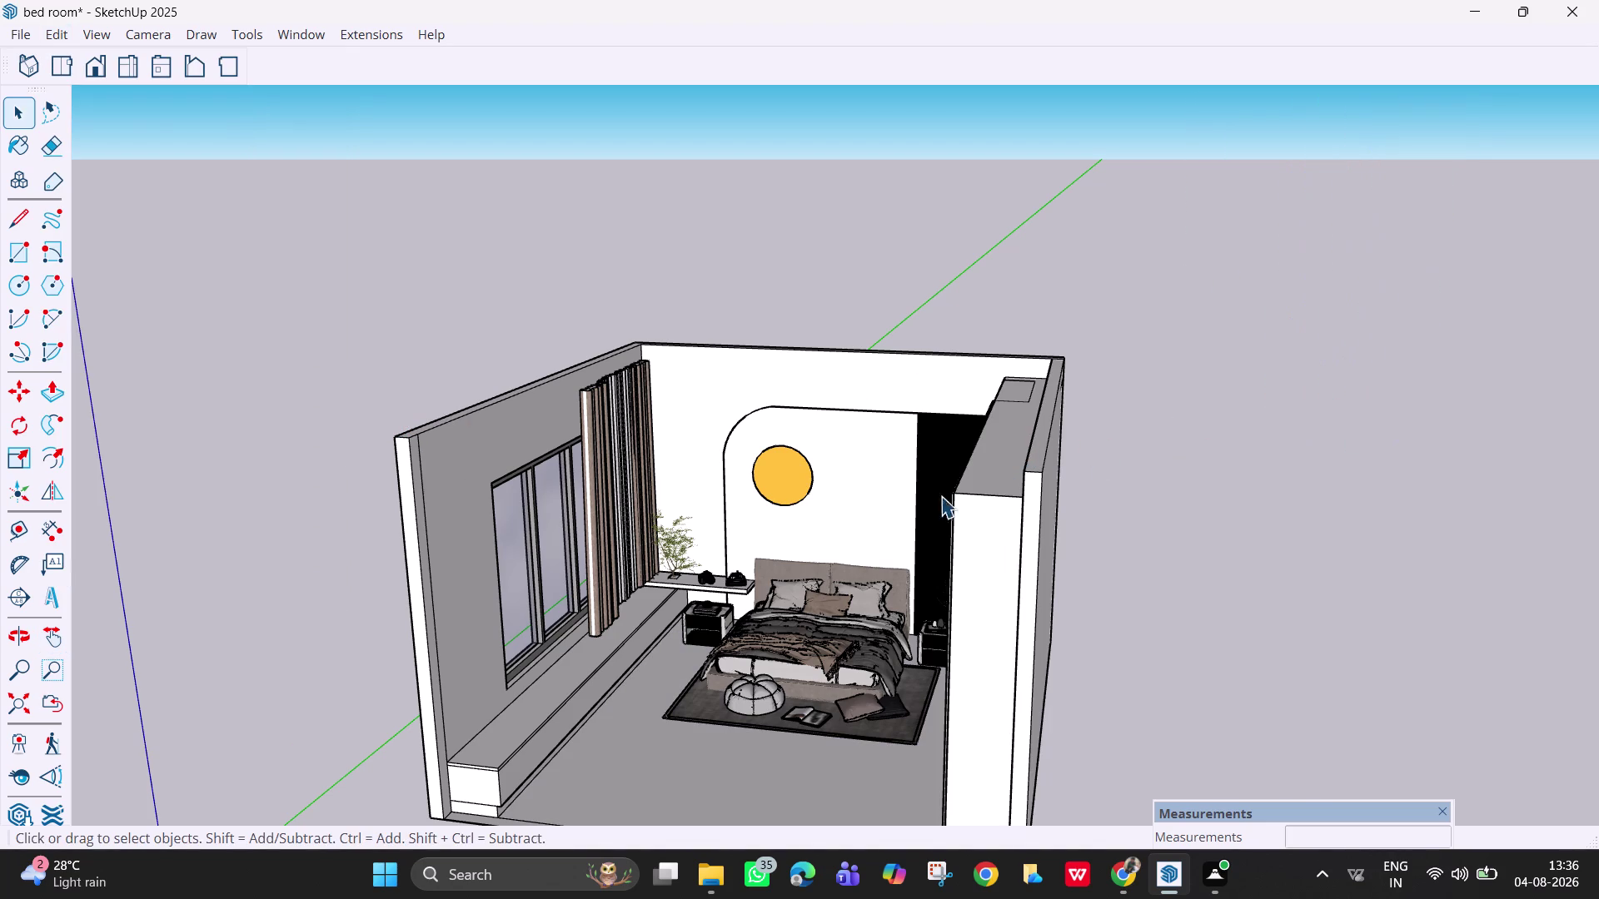
Orbit and zoom to a front view of the bedroom.
scroll(down, 3)
middle_drag(802, 569, 1080, 581)
middle_drag(869, 610, 684, 614)
scroll(up, 3)
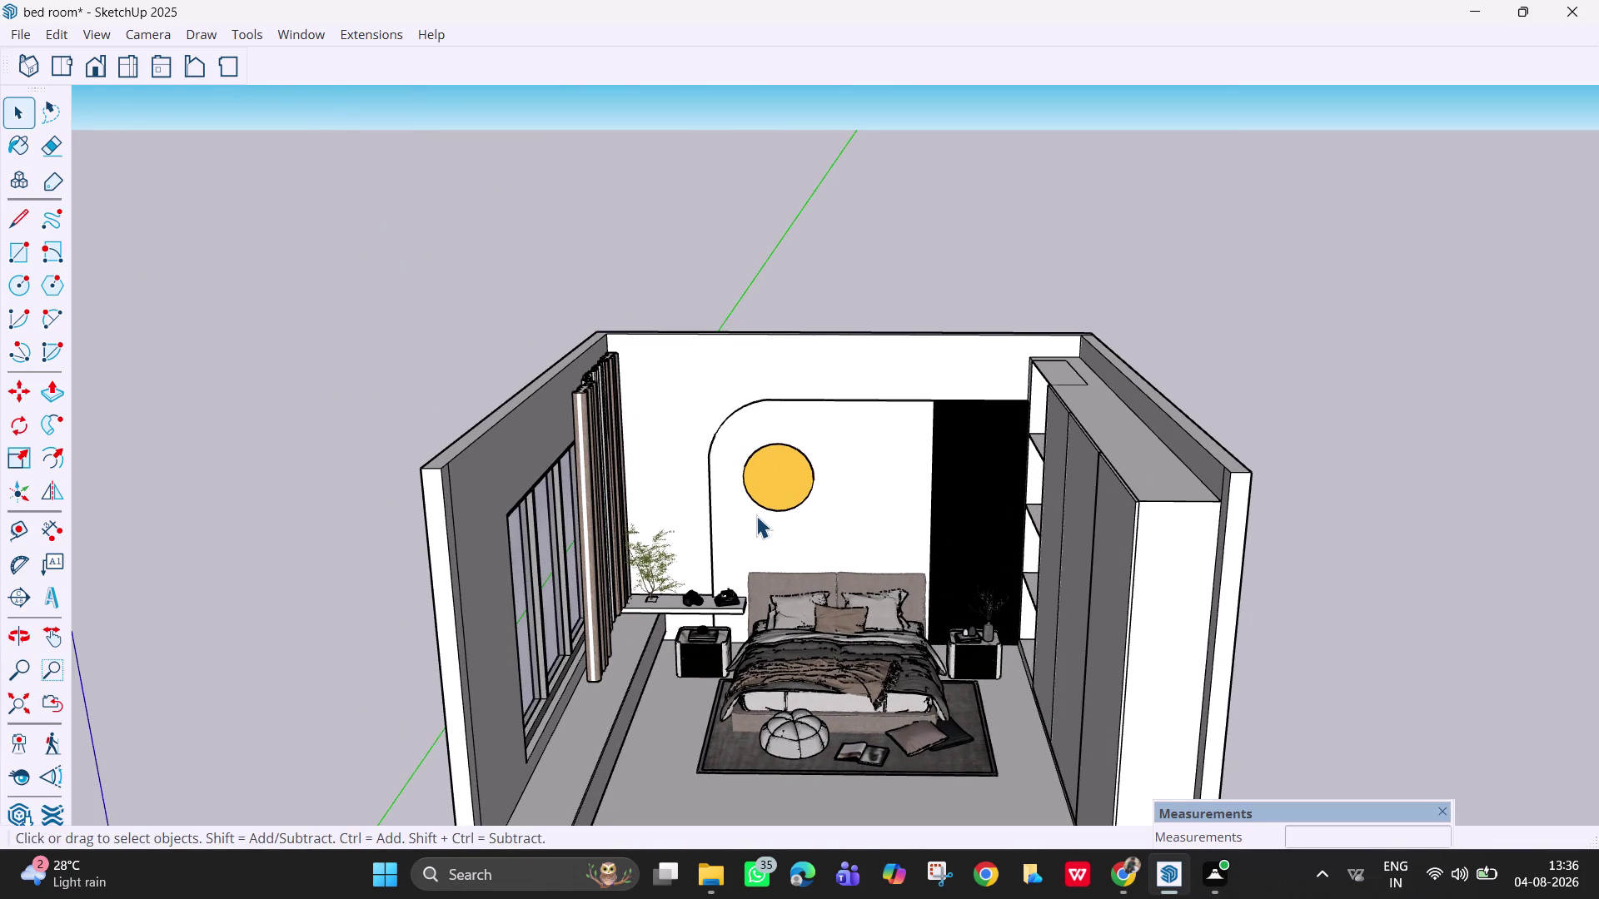
scroll(down, 3)
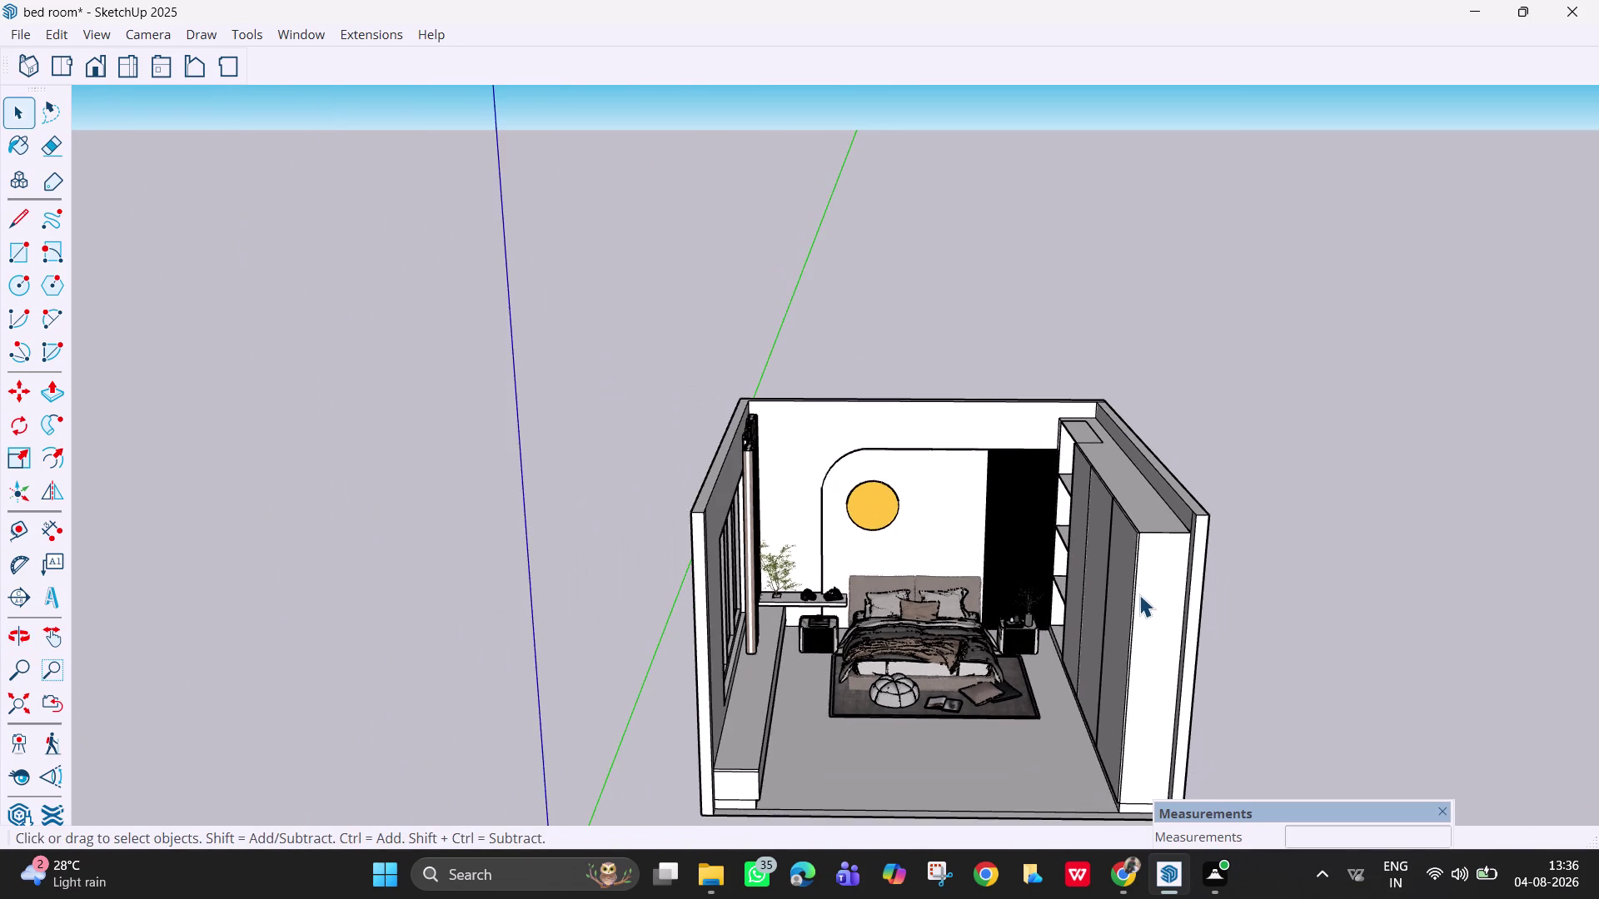
scroll(down, 3)
drag(1210, 779, 713, 505)
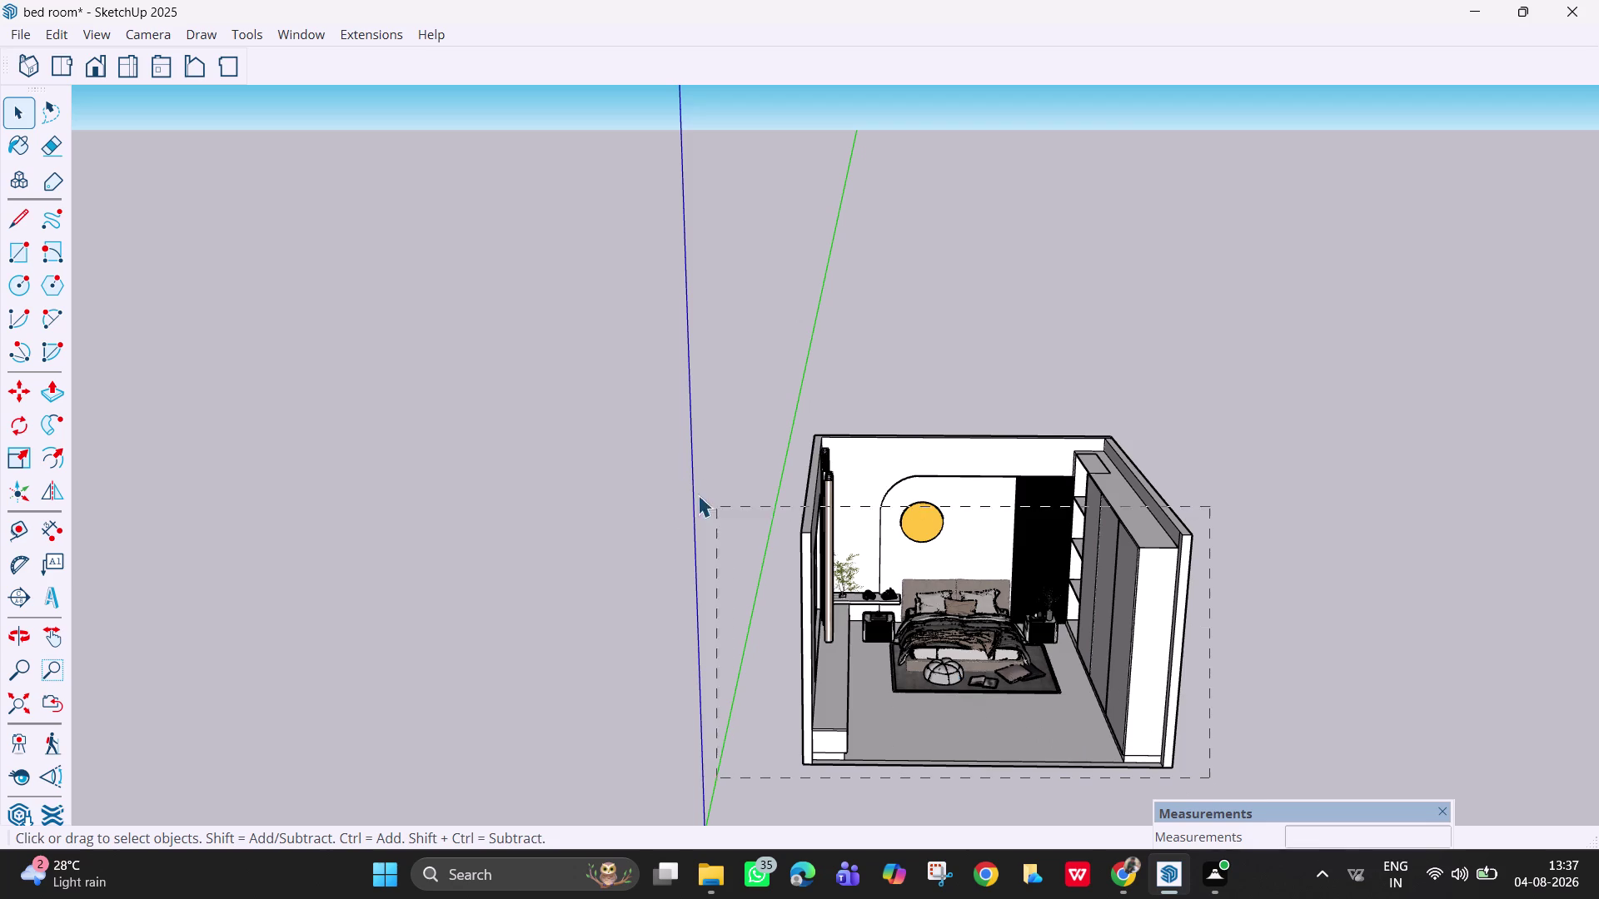
drag(713, 504, 778, 377)
right_click(876, 454)
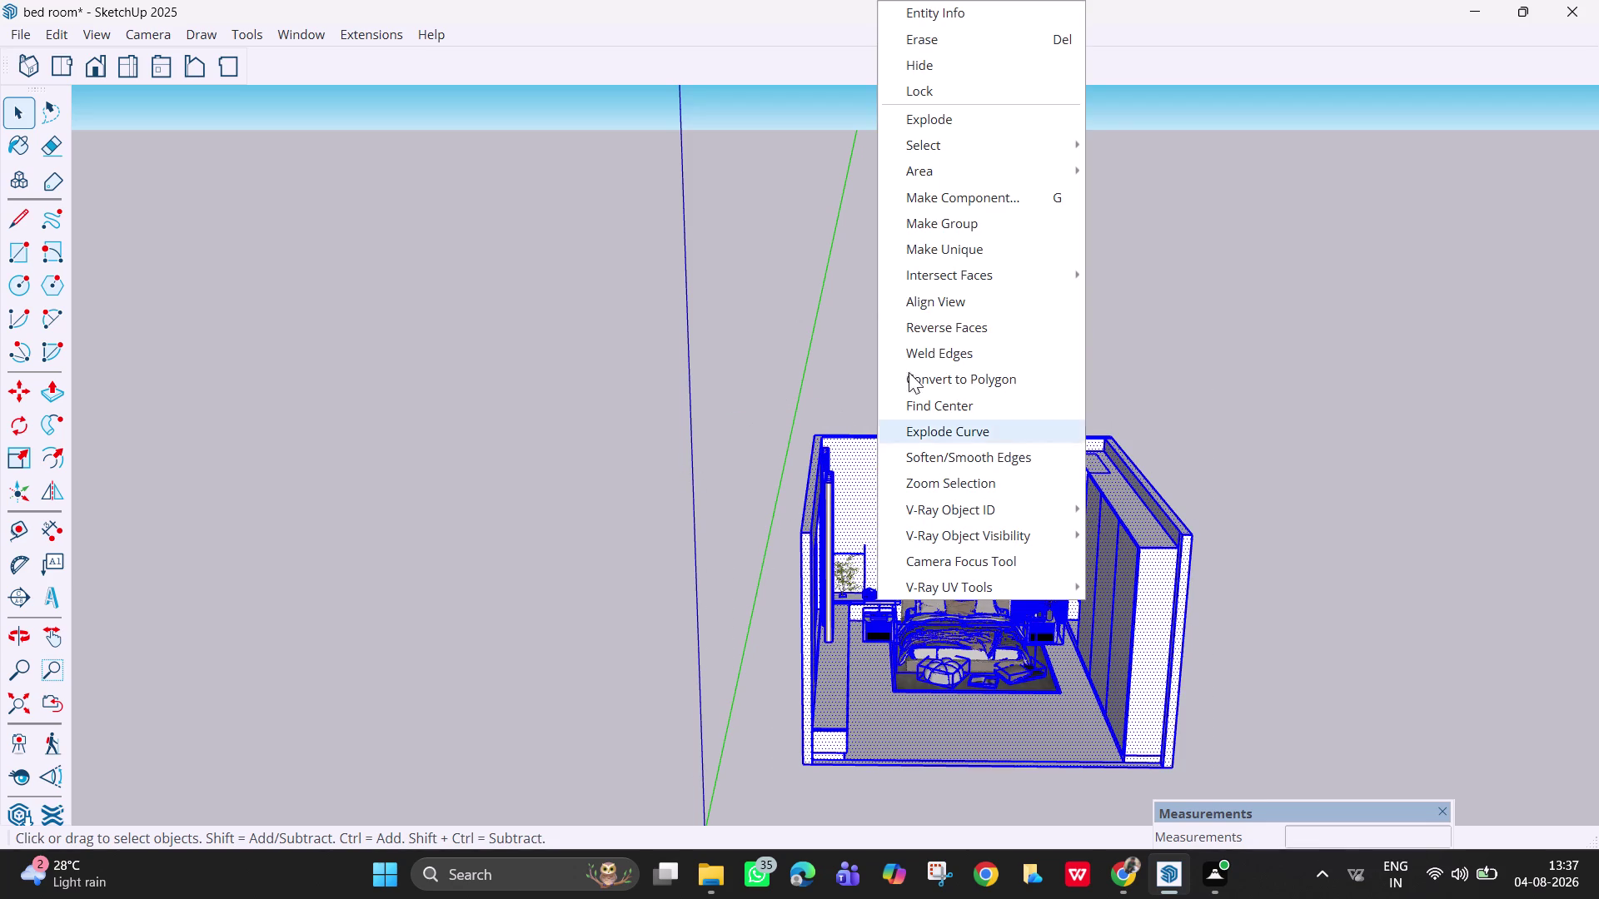
click(982, 229)
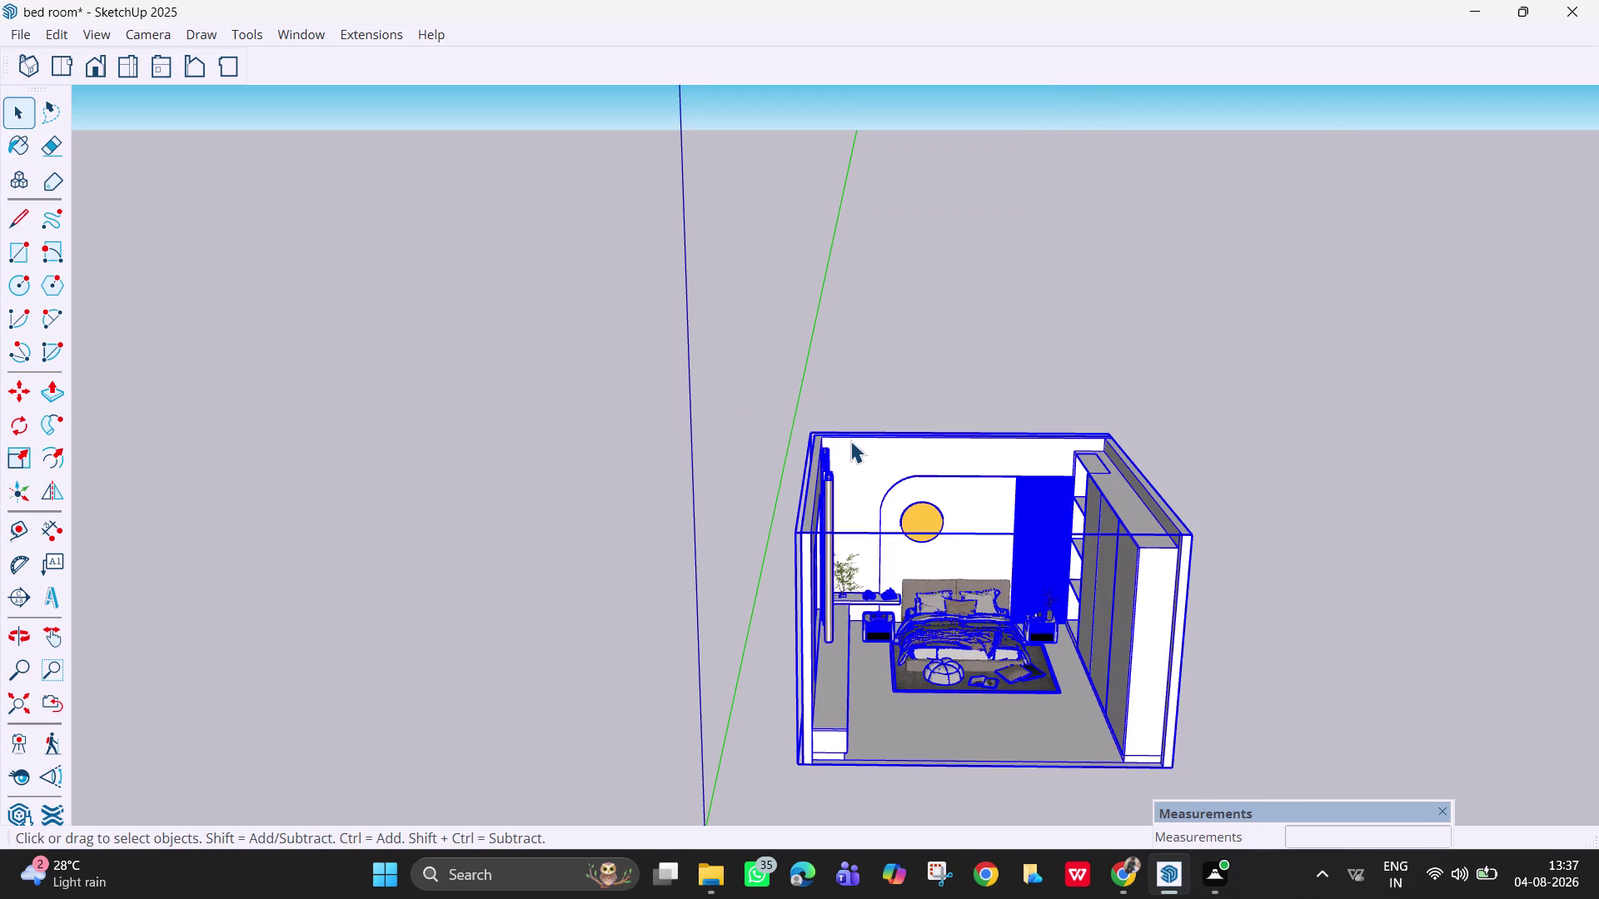
right_click(860, 380)
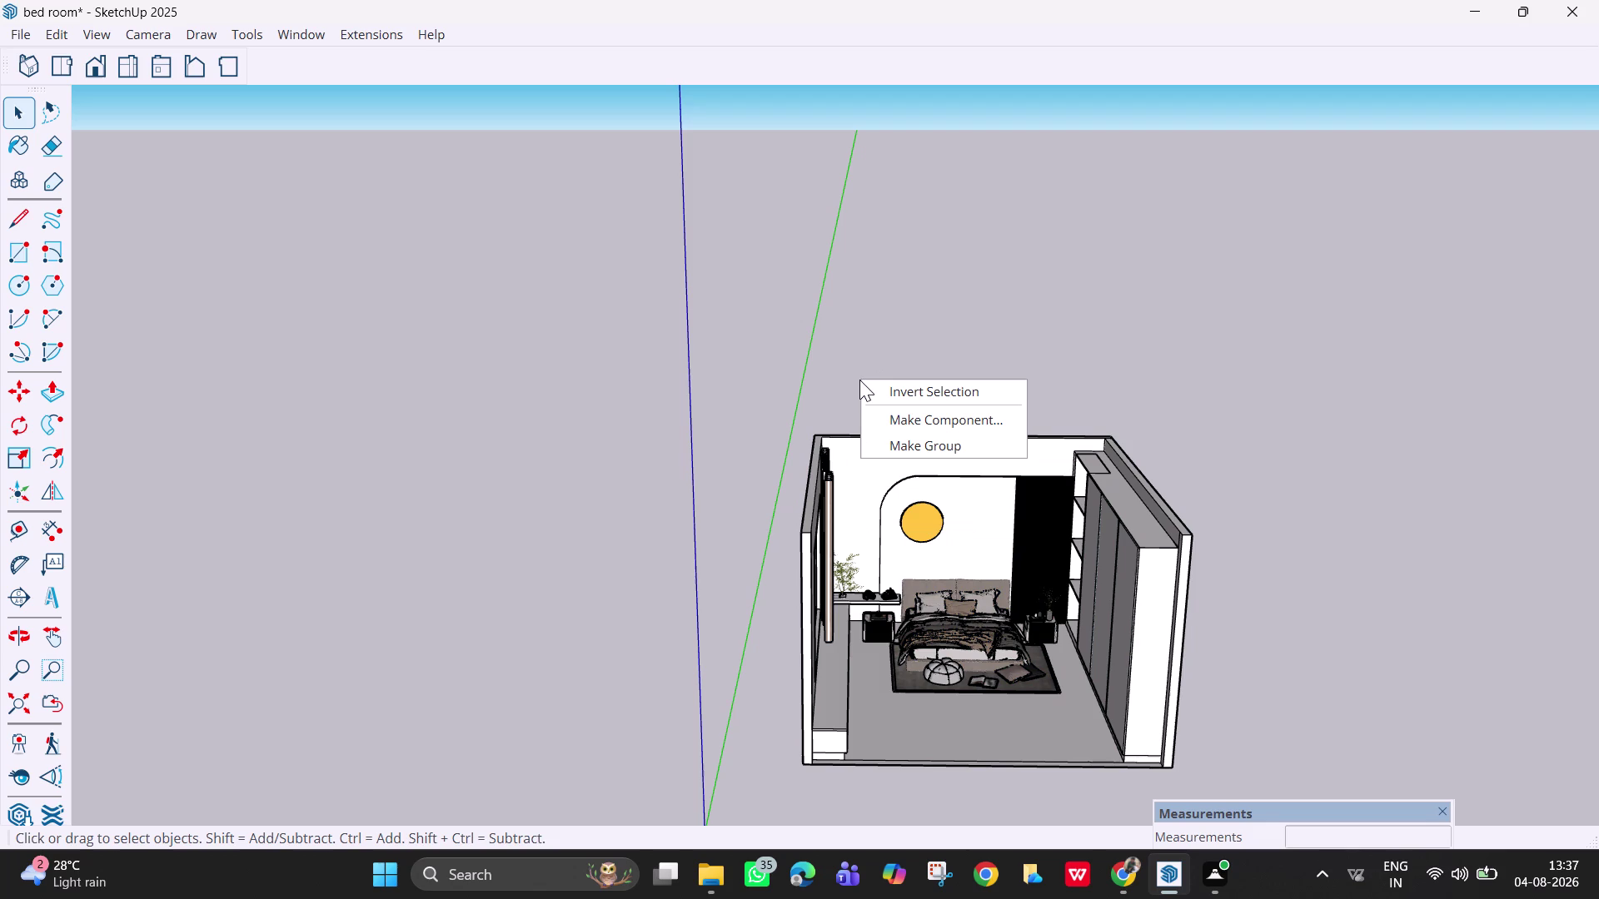
middle_drag(807, 385, 780, 424)
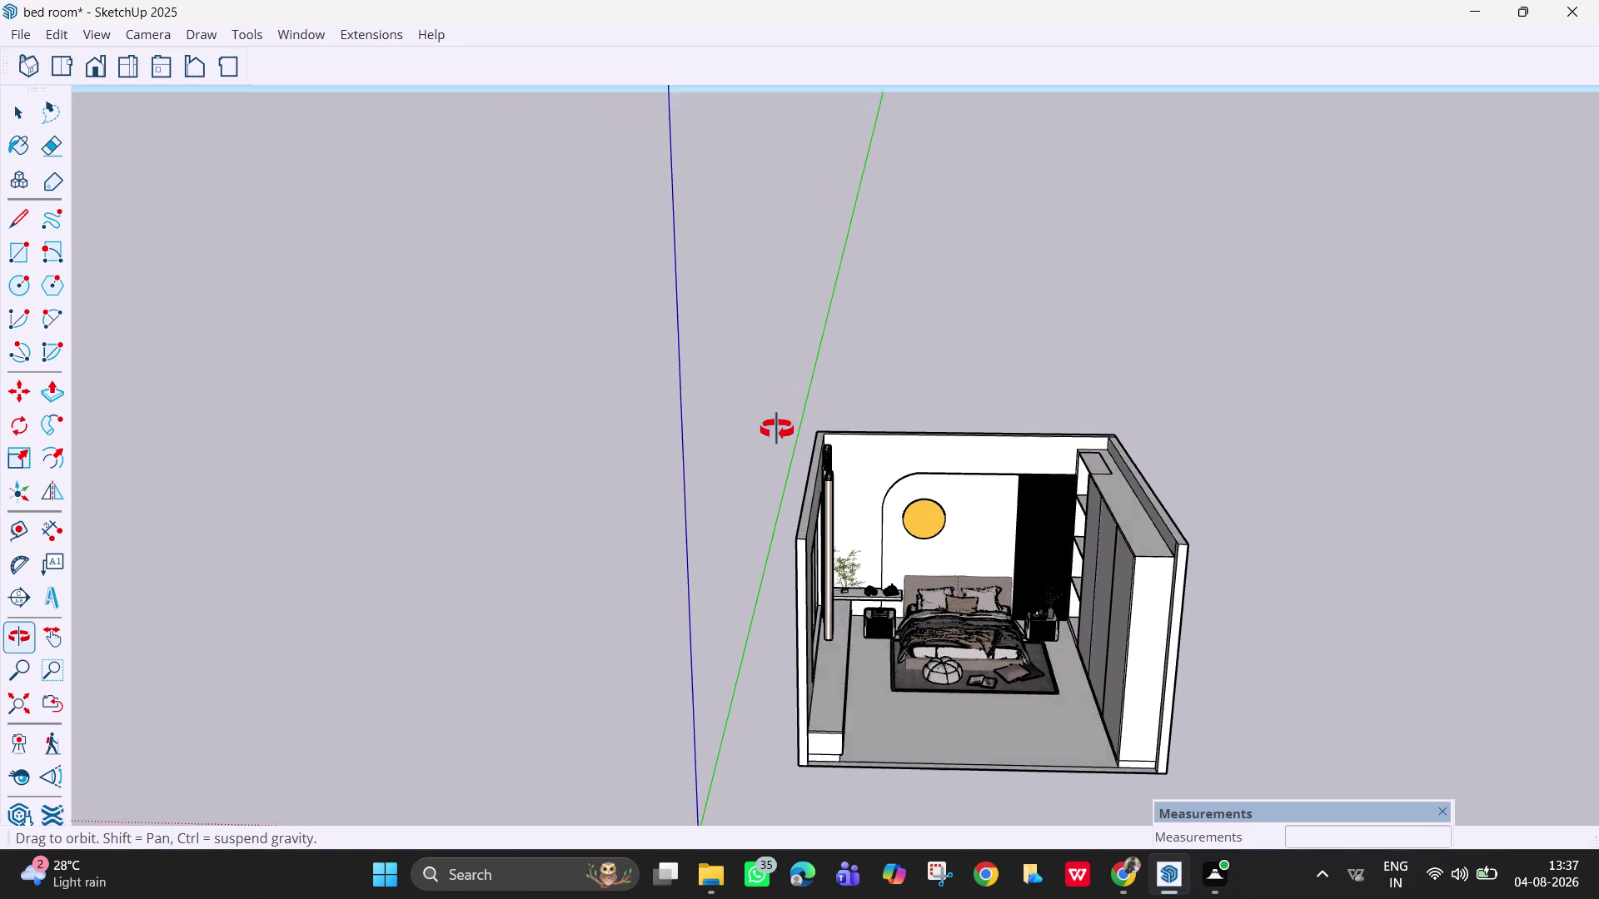
middle_drag(780, 424, 788, 596)
scroll(up, 3)
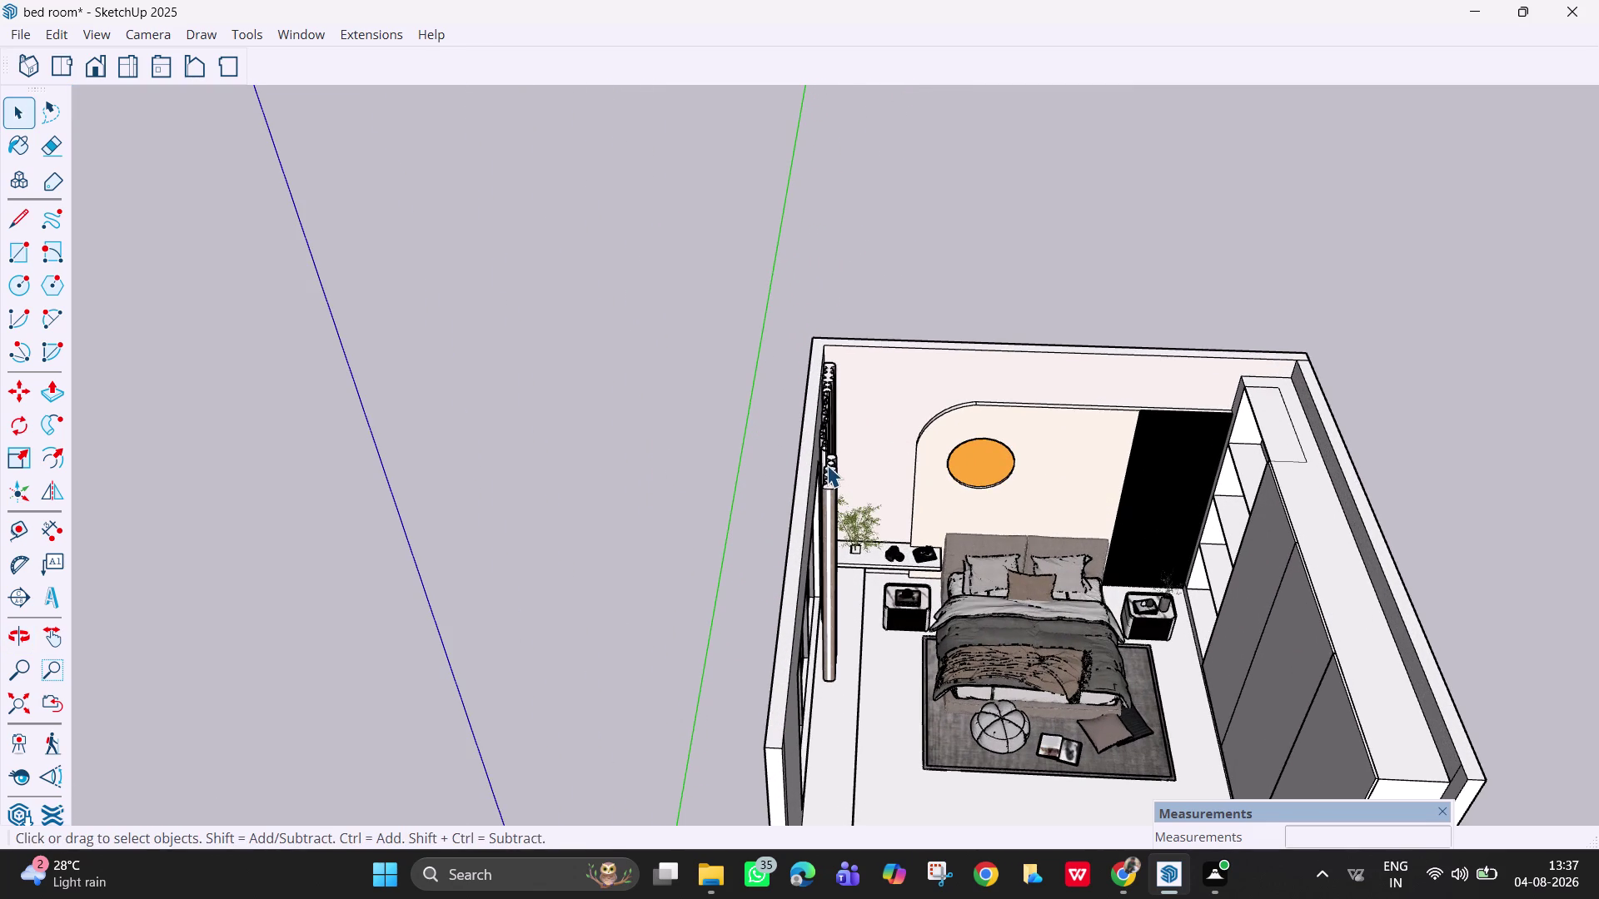
key(r)
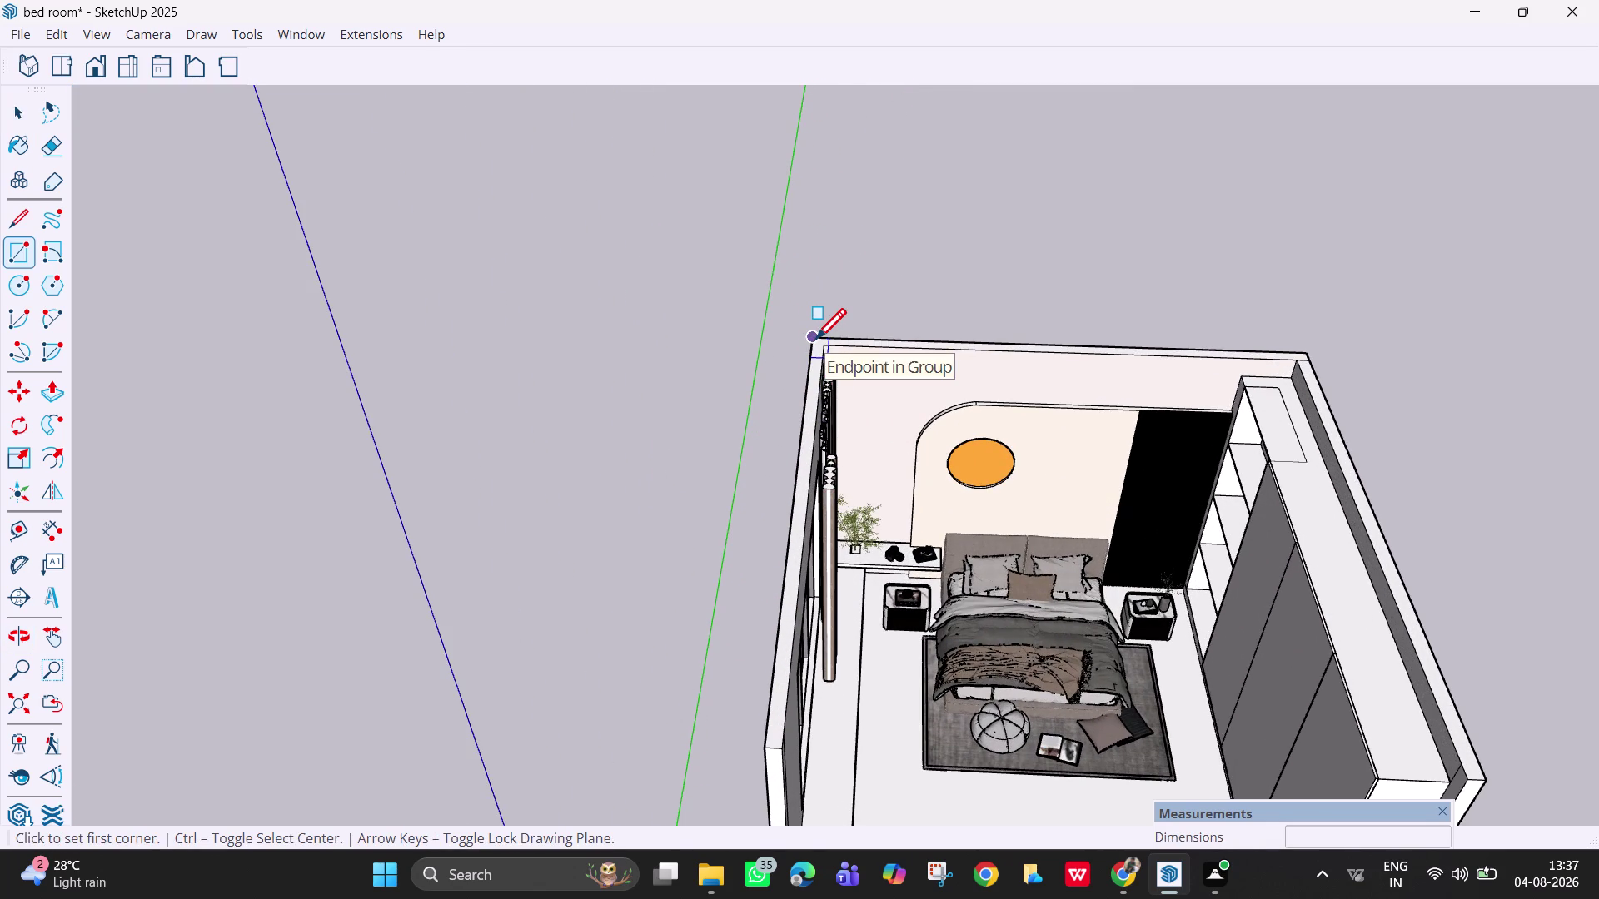
Draw a rectangle across the wall tops and push-pull it 6 inches thick.
click(812, 341)
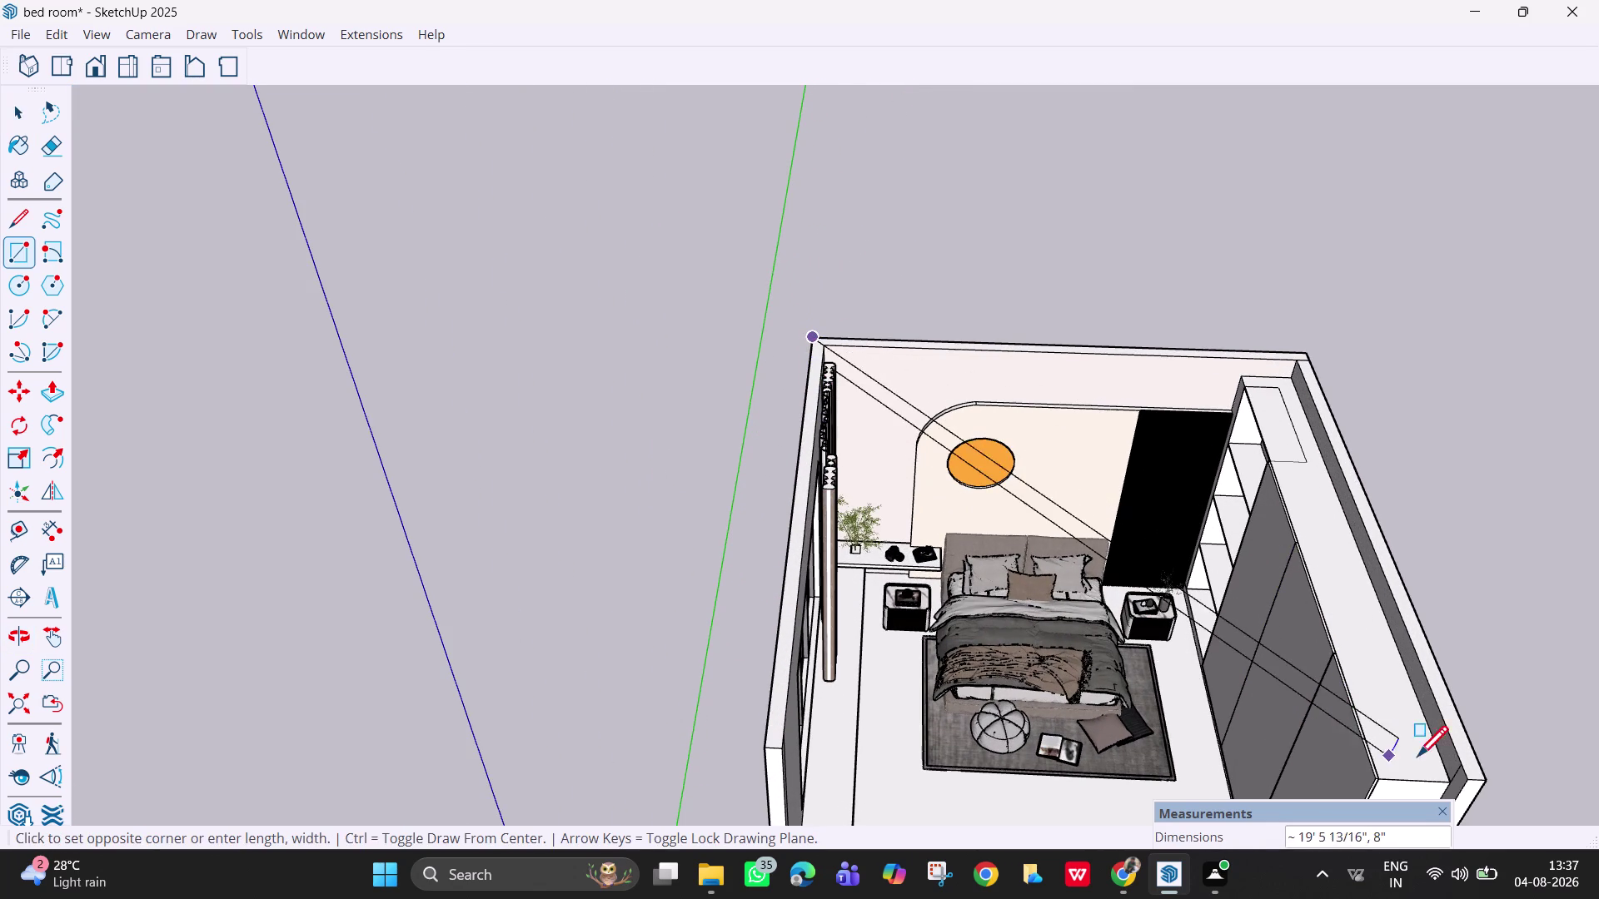
click(1489, 783)
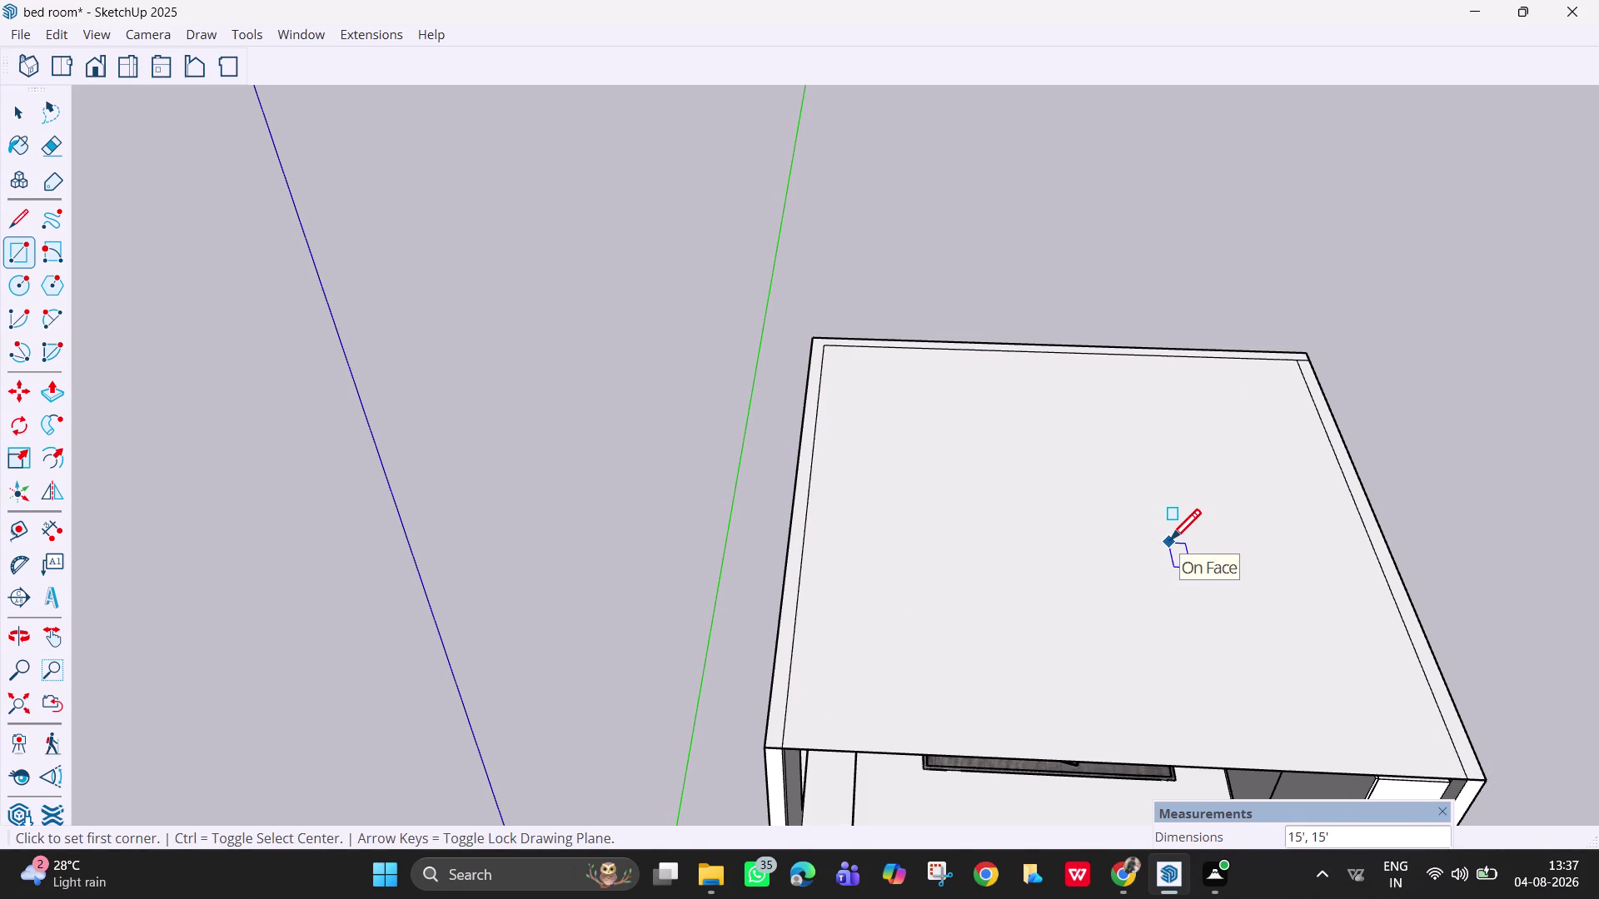
key(p)
click(1169, 543)
key(6)
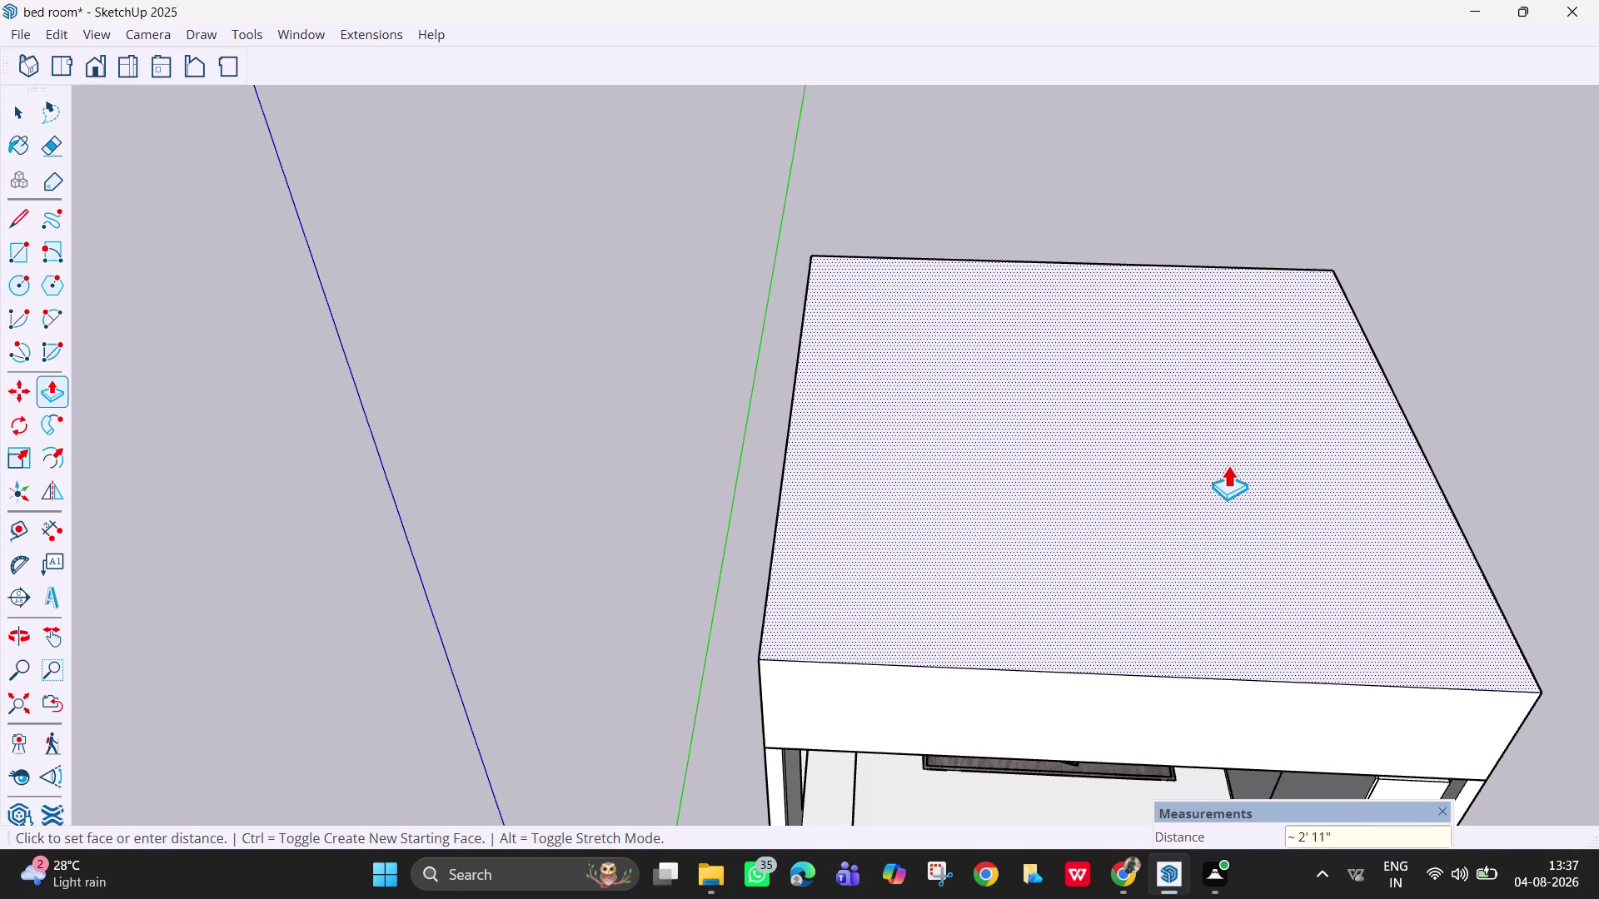
key(Return)
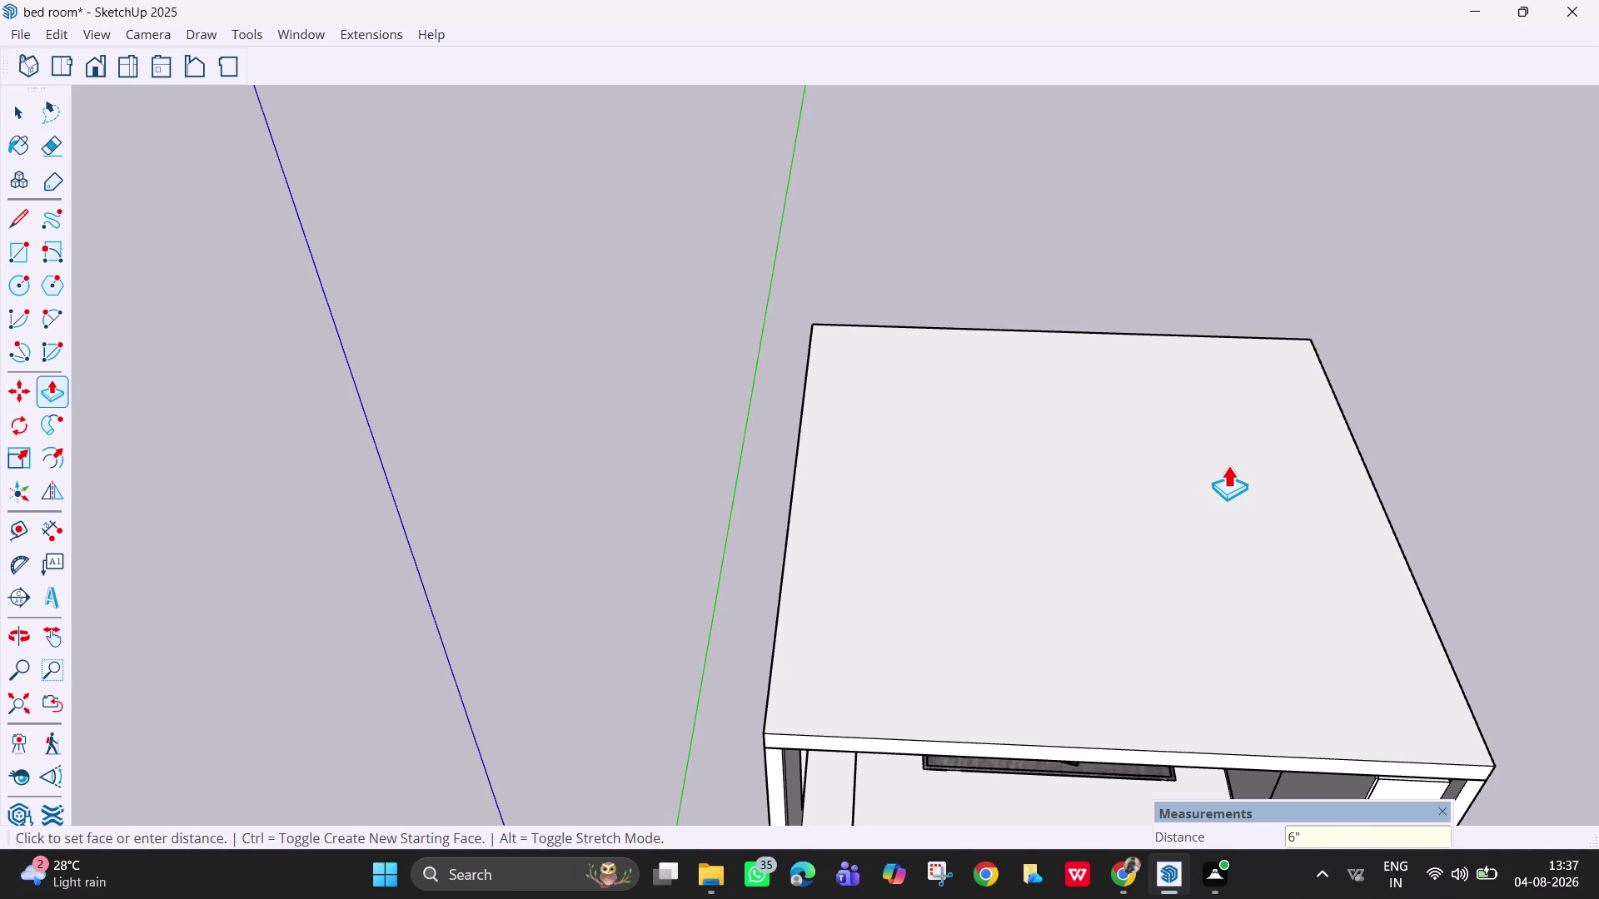
key(Escape)
Orbit inside the room to look up at the ceiling corner by the curtains.
middle_drag(904, 709, 801, 466)
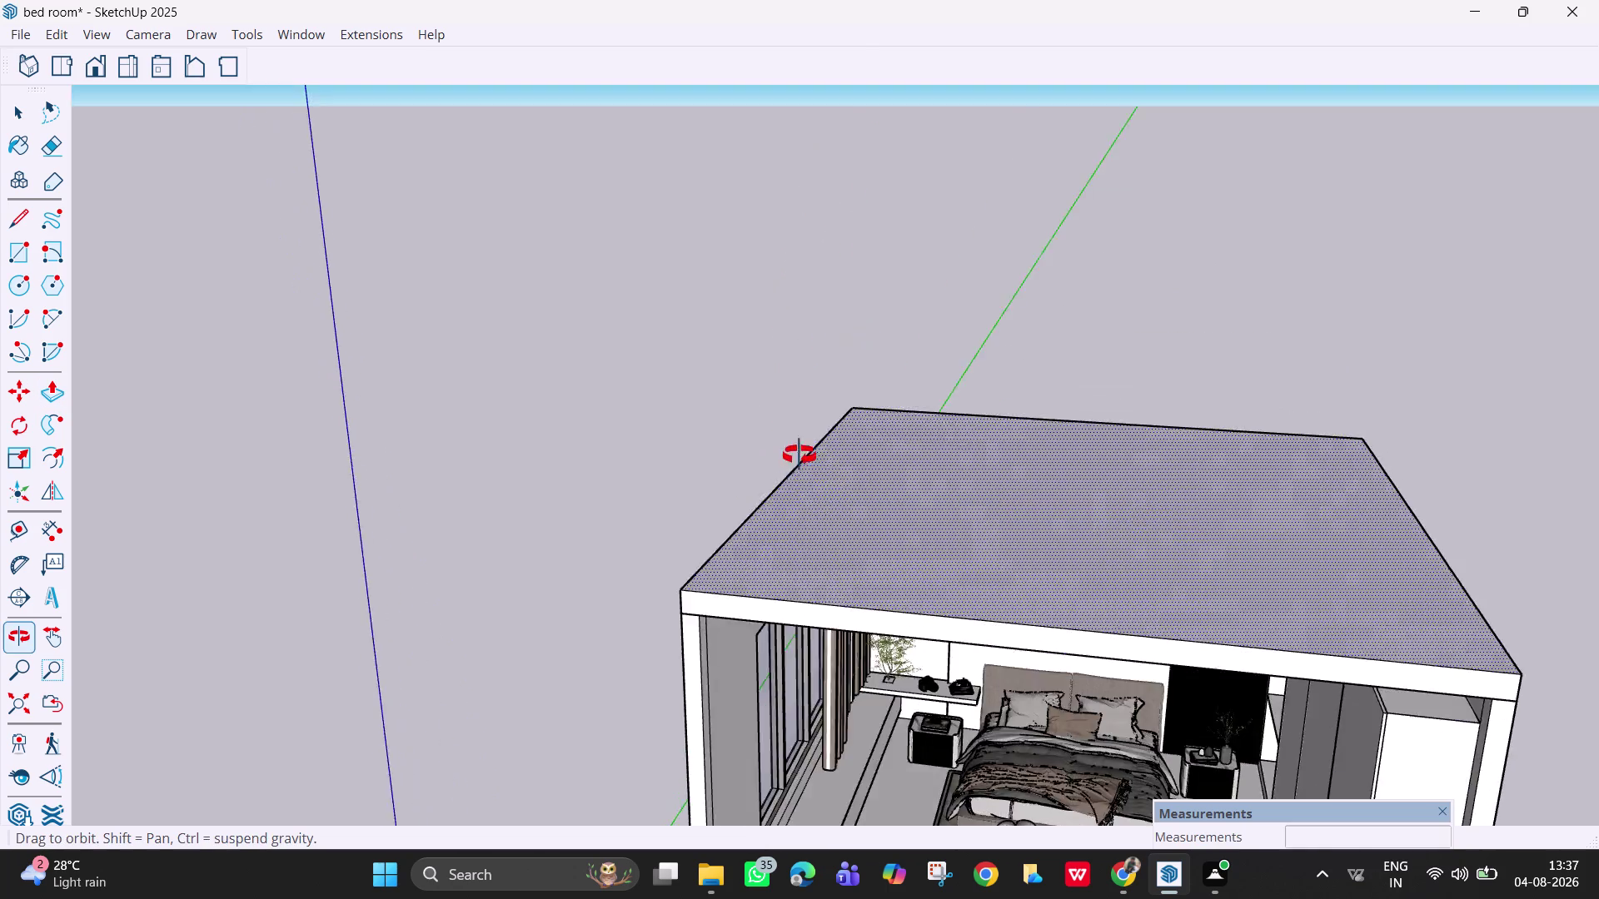
middle_drag(801, 466, 790, 427)
scroll(up, 3)
middle_drag(838, 595, 742, 457)
scroll(up, 3)
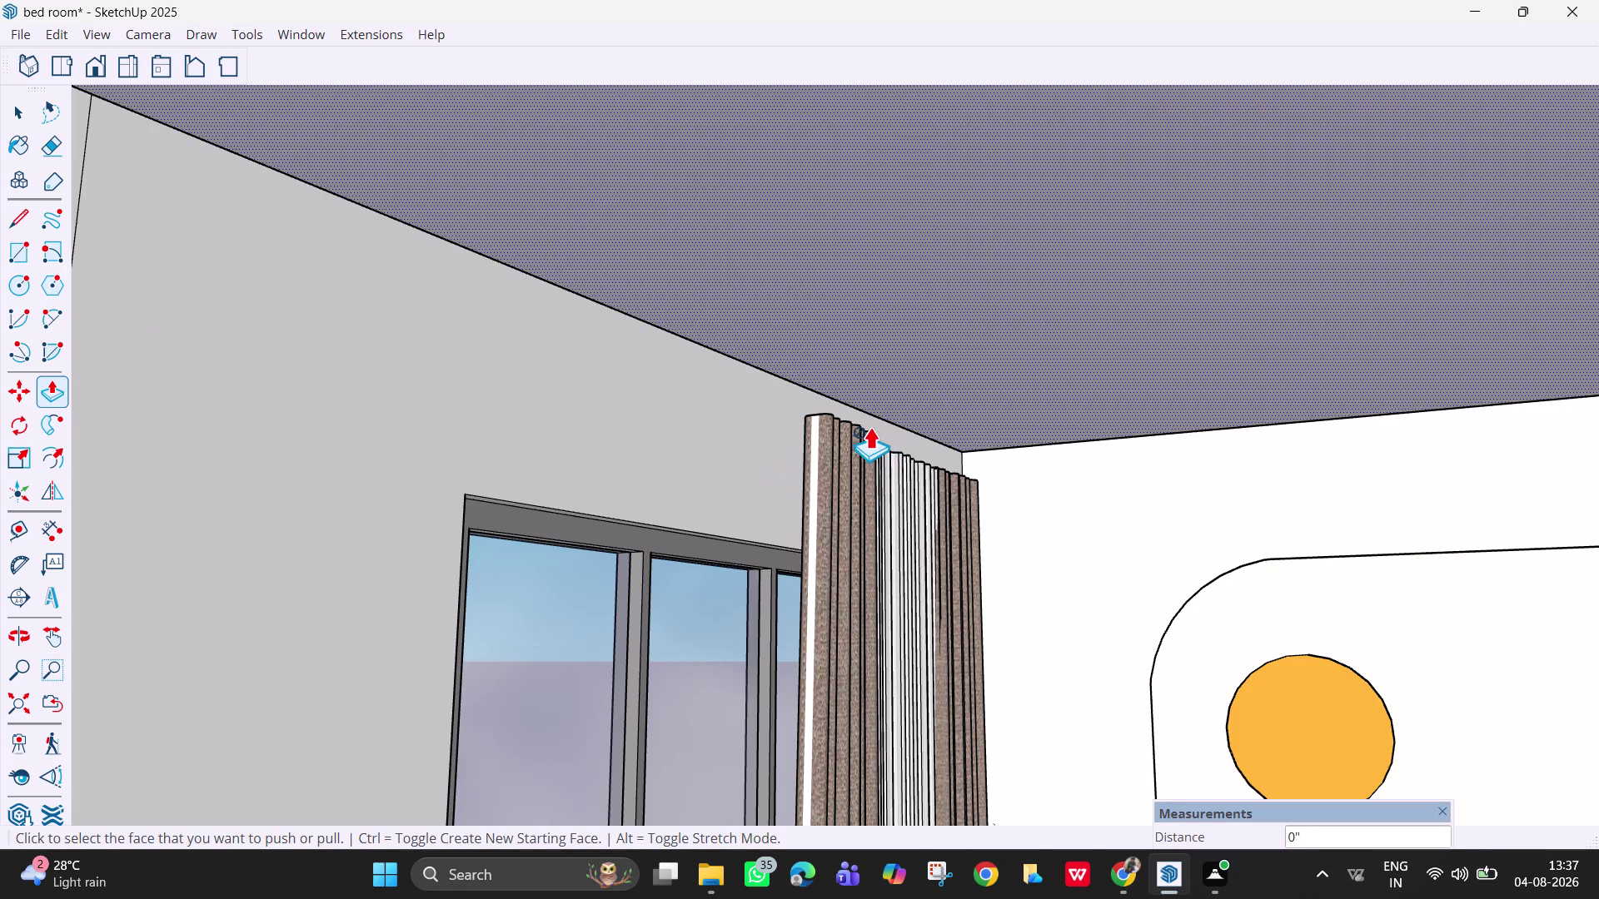
key(space)
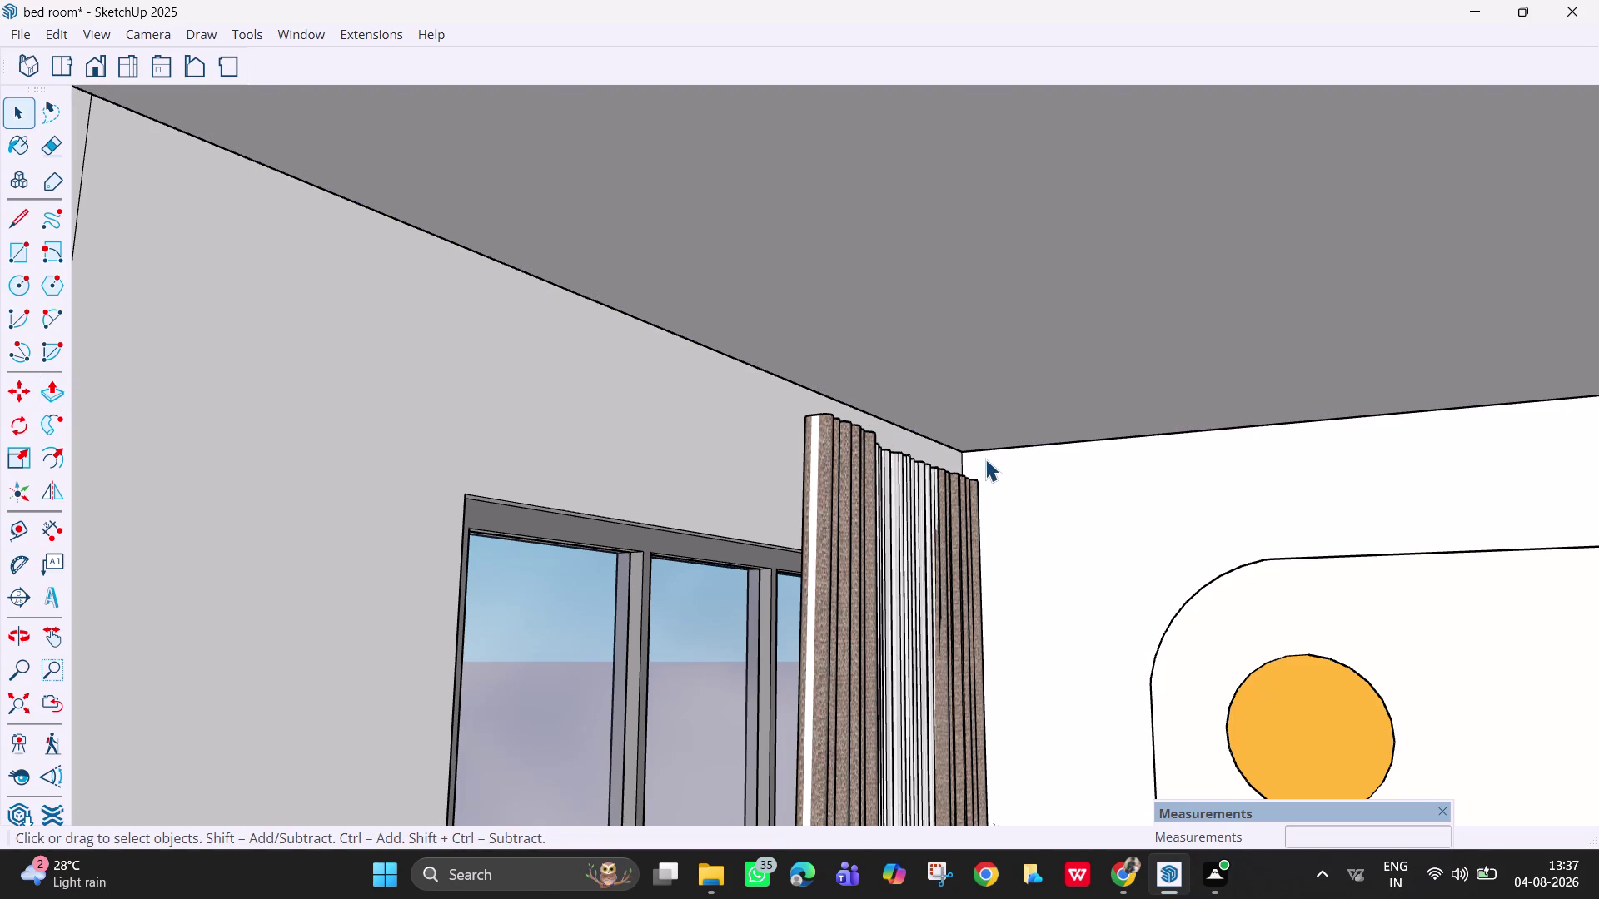
Zoom out and pull the view back from the room.
scroll(down, 3)
scroll(down, 3)
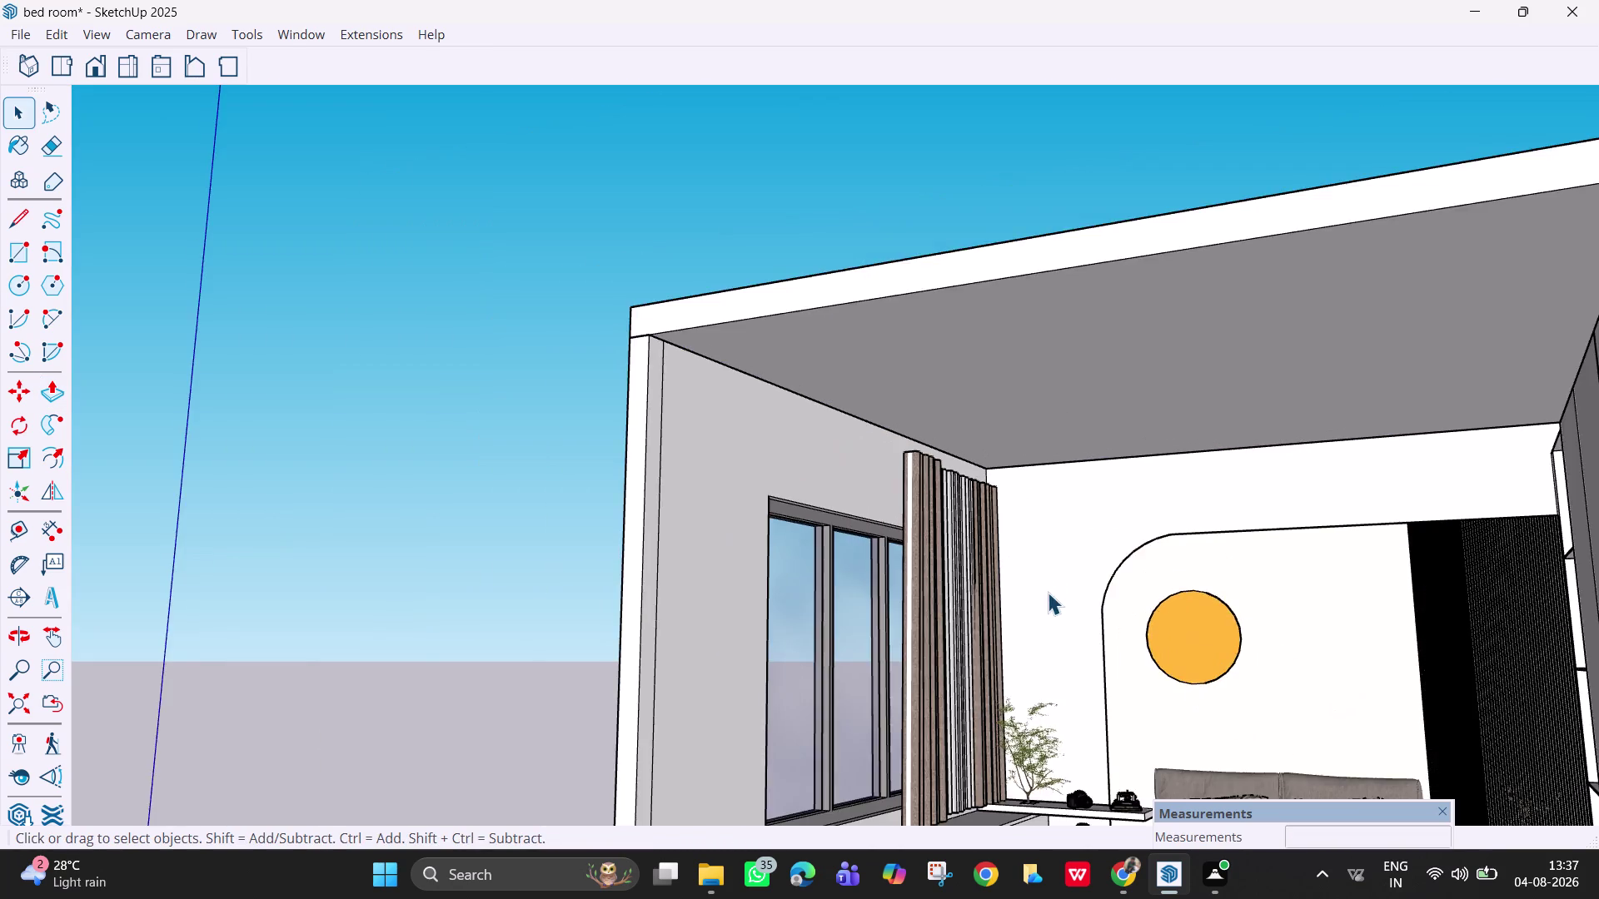
scroll(down, 3)
scroll(down, 3)
middle_drag(1137, 716, 1300, 784)
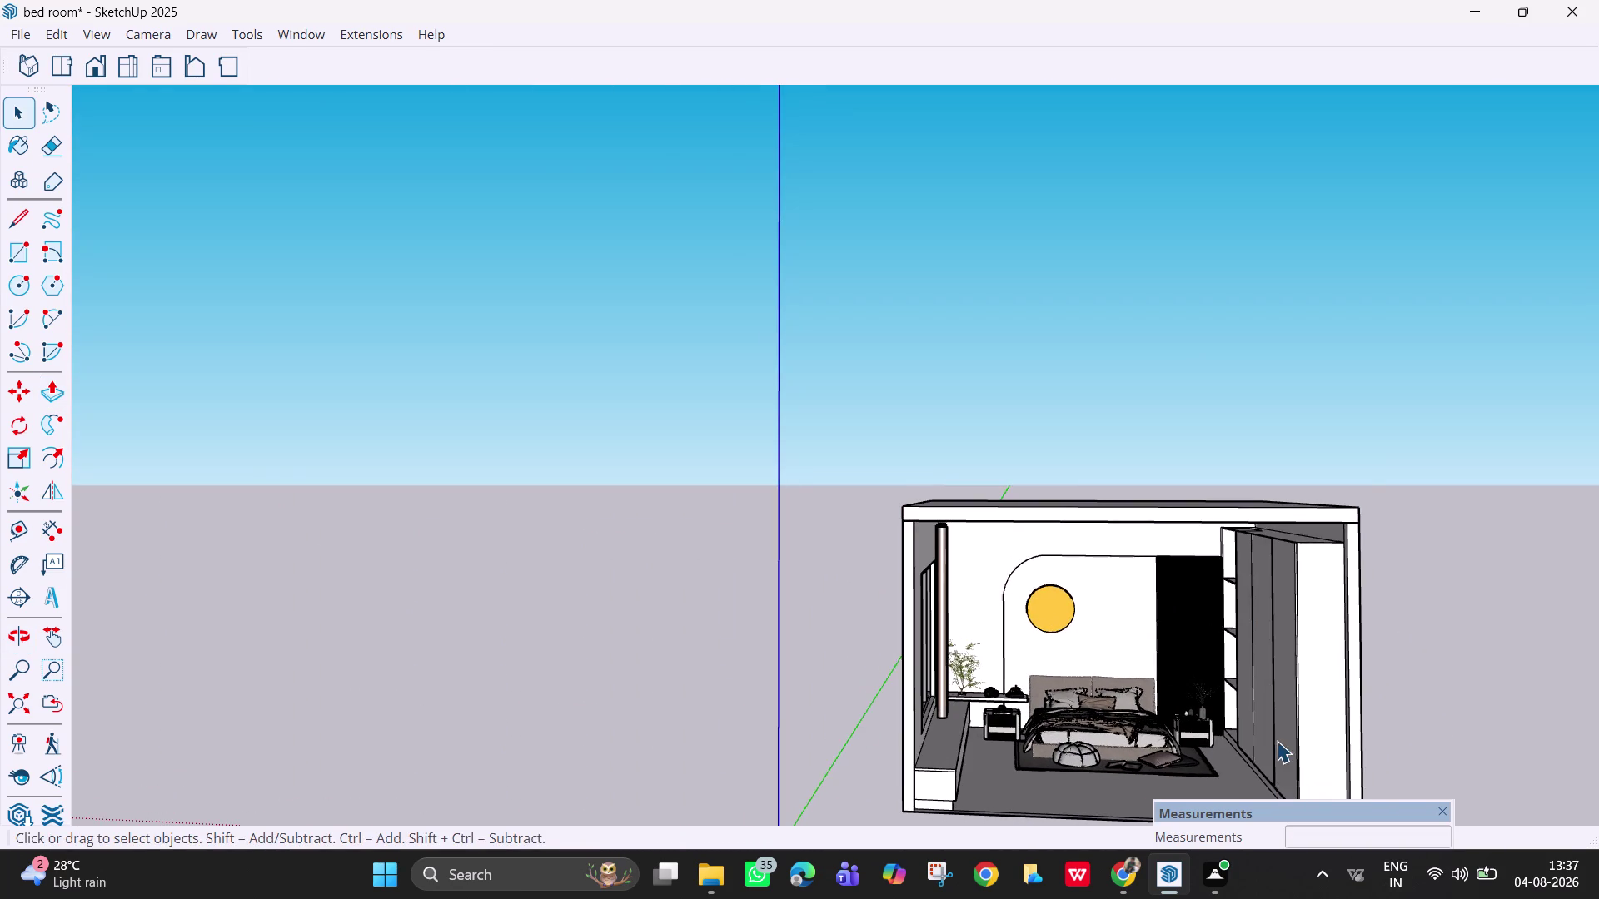
scroll(up, 3)
scroll(up, 3)
Frame the ceiling corner above the window and start offsetting the ceiling face outline.
middle_drag(934, 618, 836, 603)
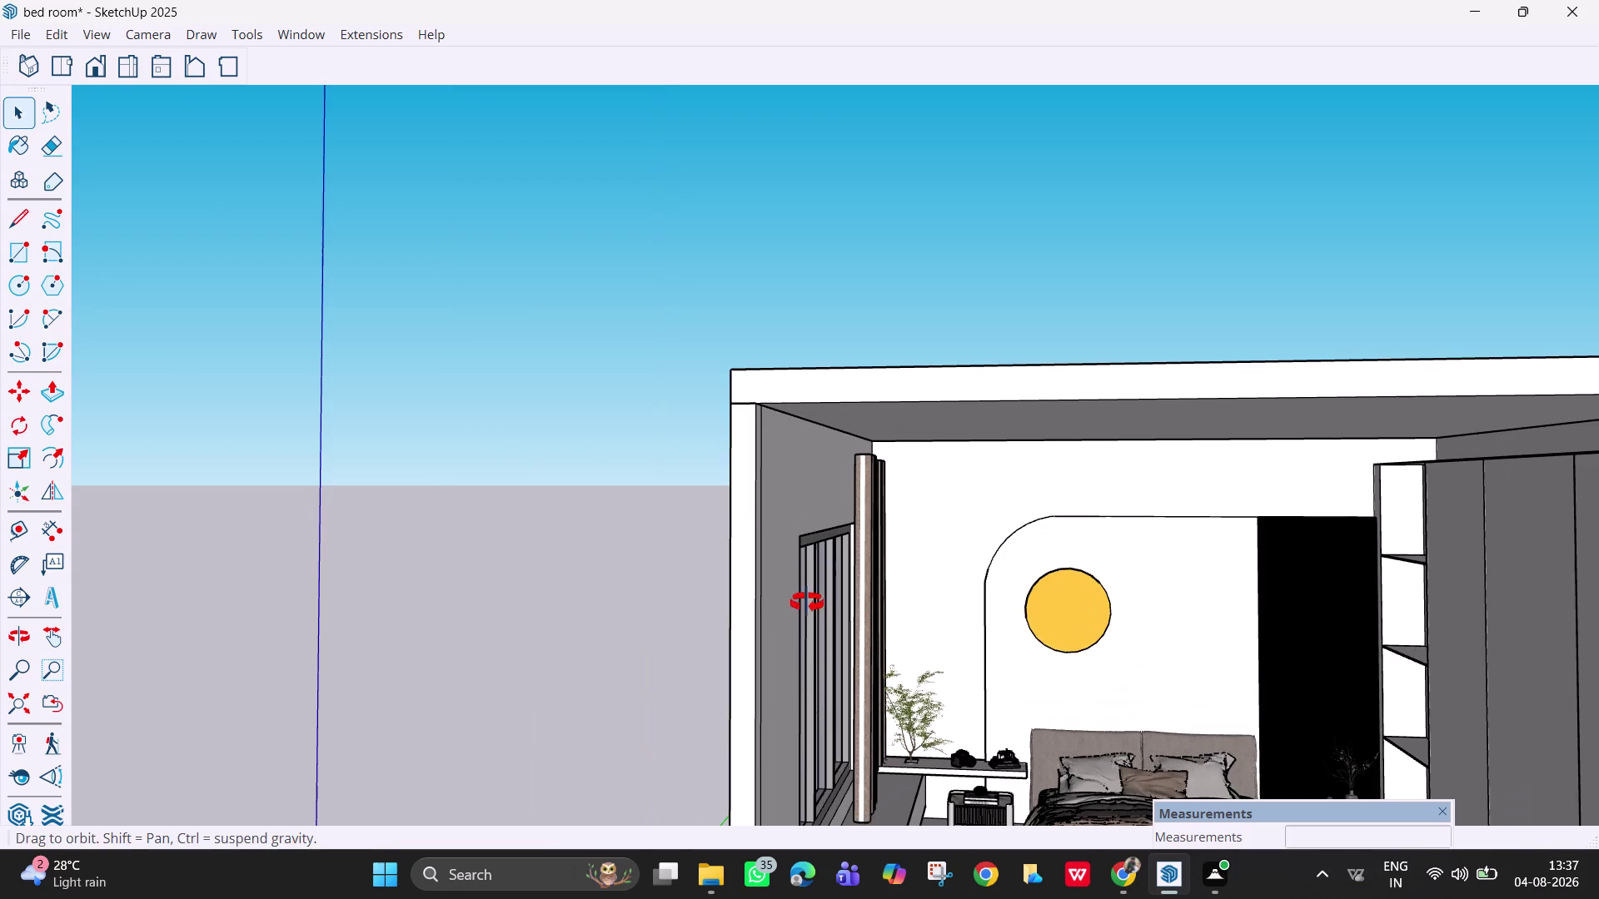
middle_drag(836, 602, 736, 604)
scroll(up, 3)
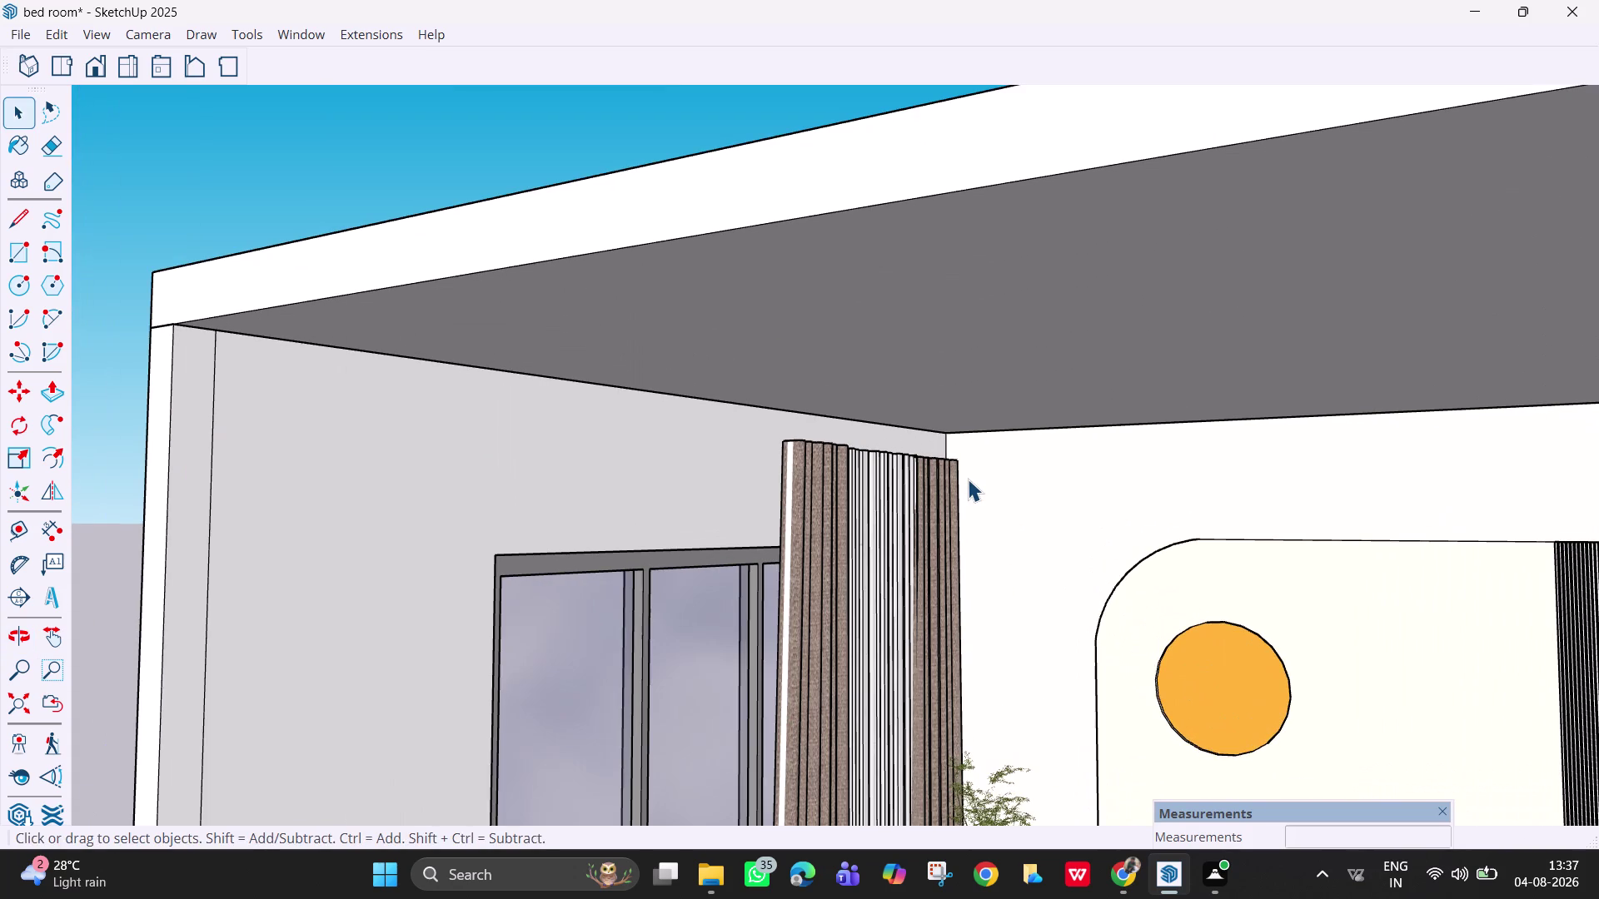
scroll(down, 3)
middle_drag(966, 479, 984, 489)
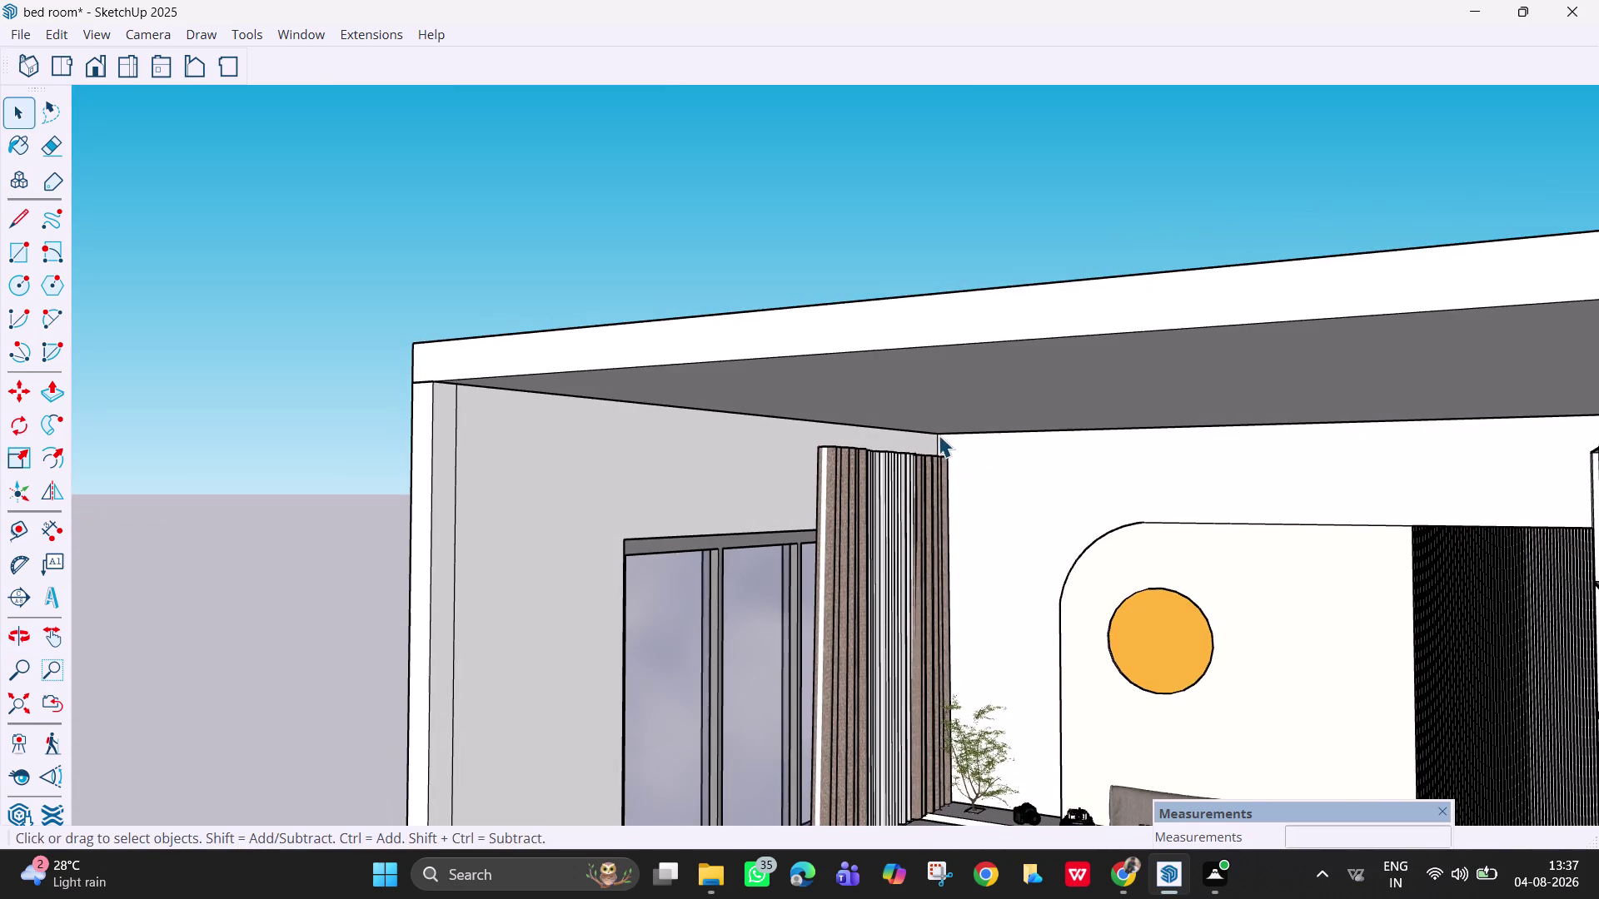
middle_drag(930, 405, 981, 346)
key(f)
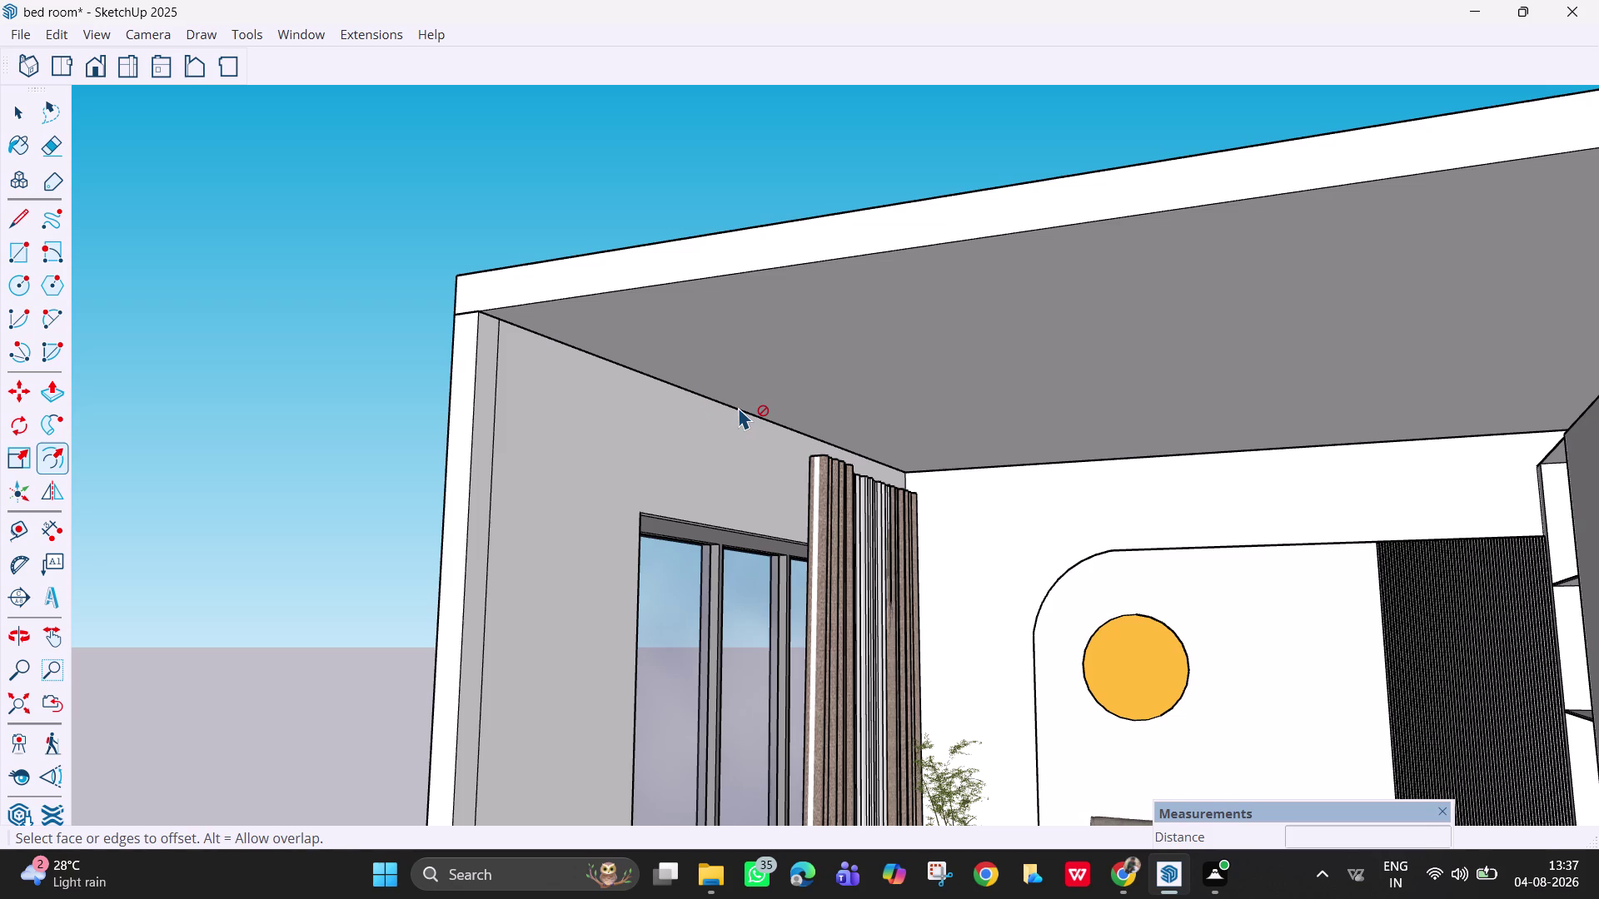
click(986, 380)
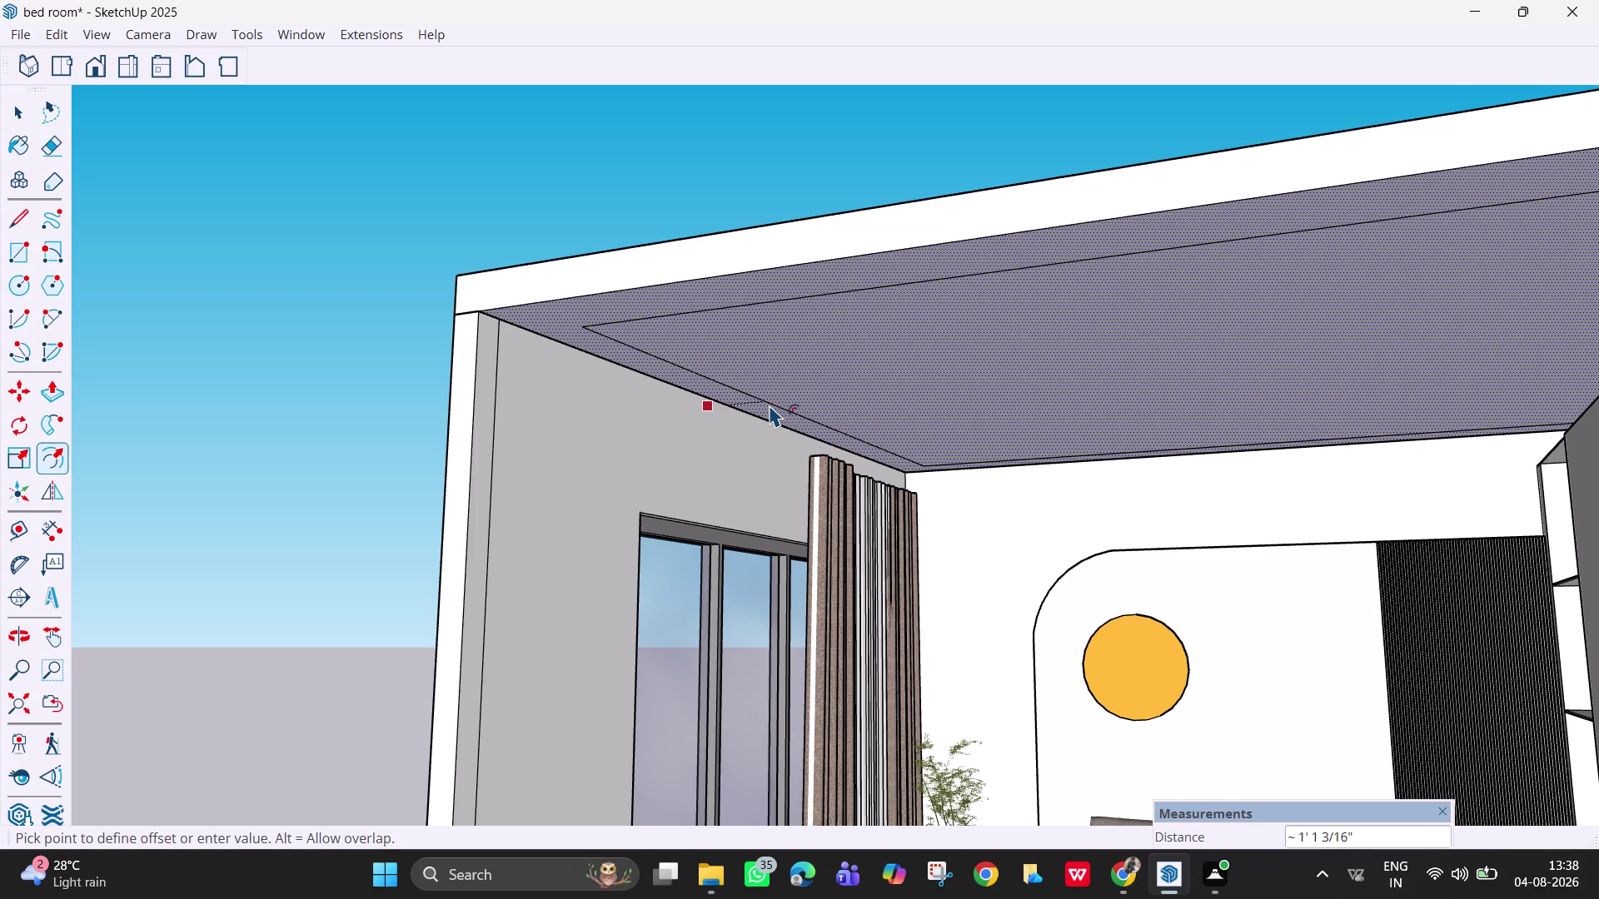
Try a 2" offset on the ceiling face, then undo it.
middle_drag(768, 403, 787, 415)
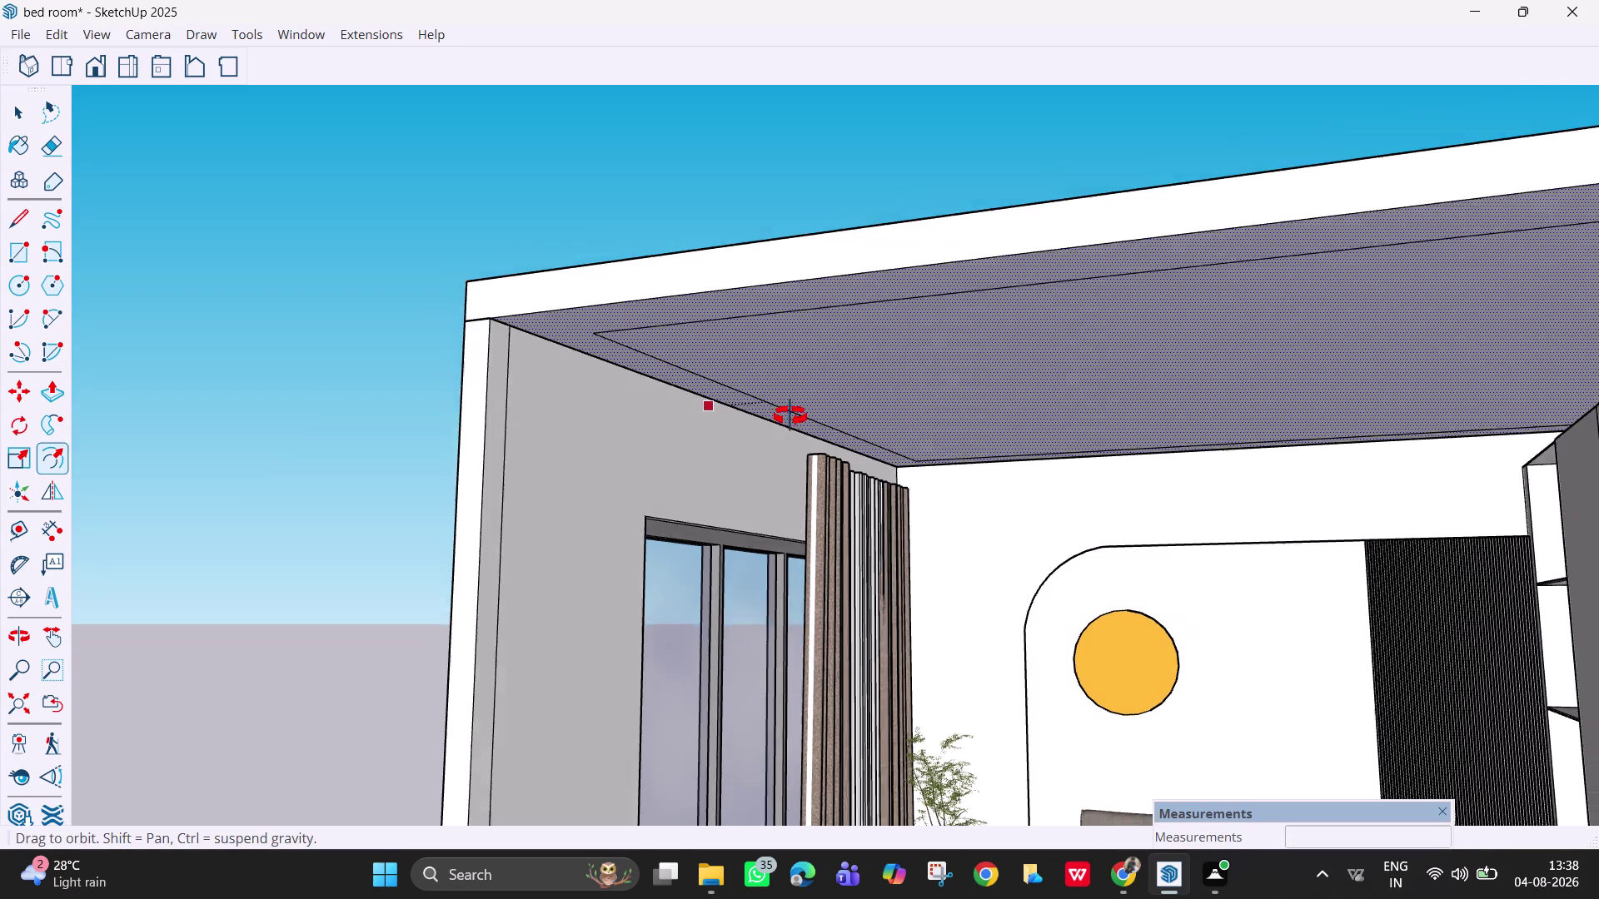
middle_drag(787, 415, 891, 431)
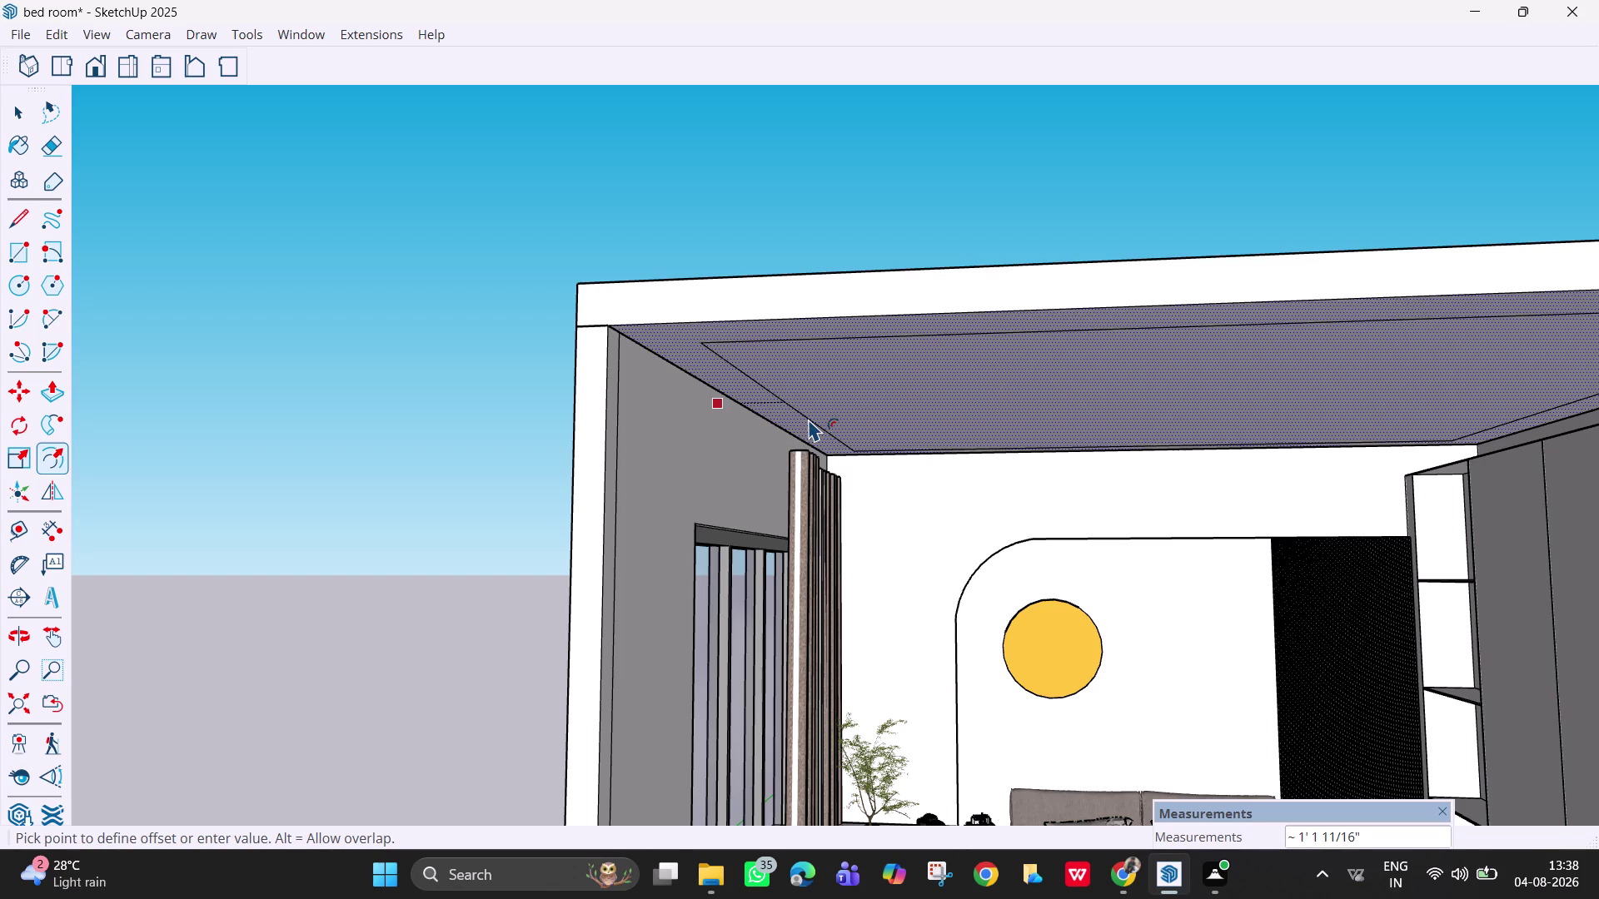
key(2)
key(Return)
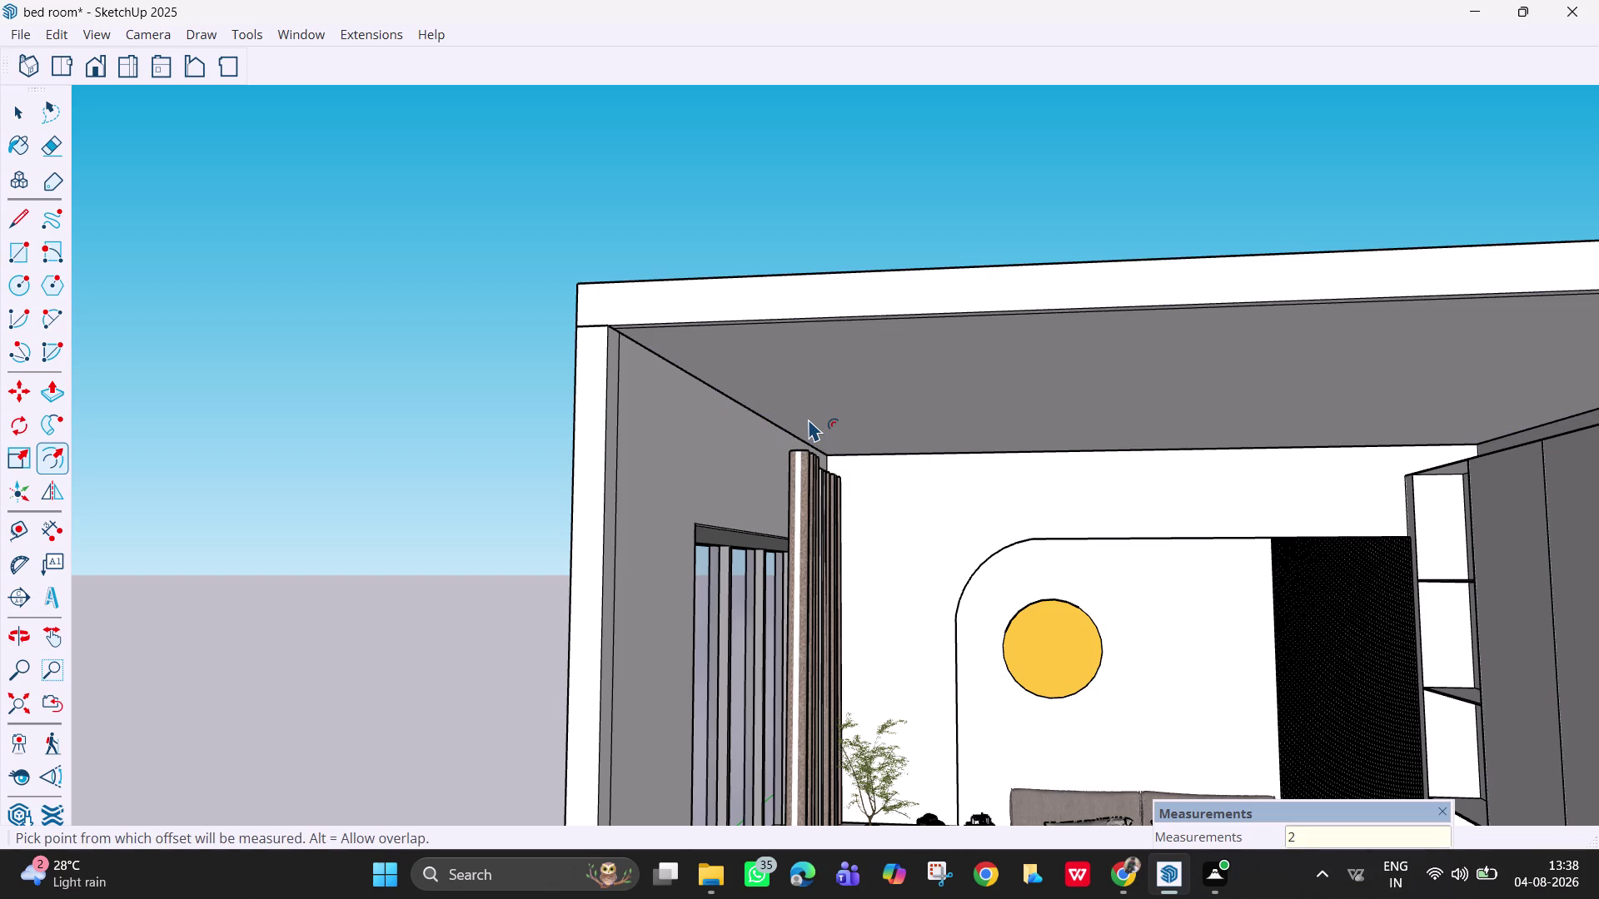
key(Escape)
key(Escape)
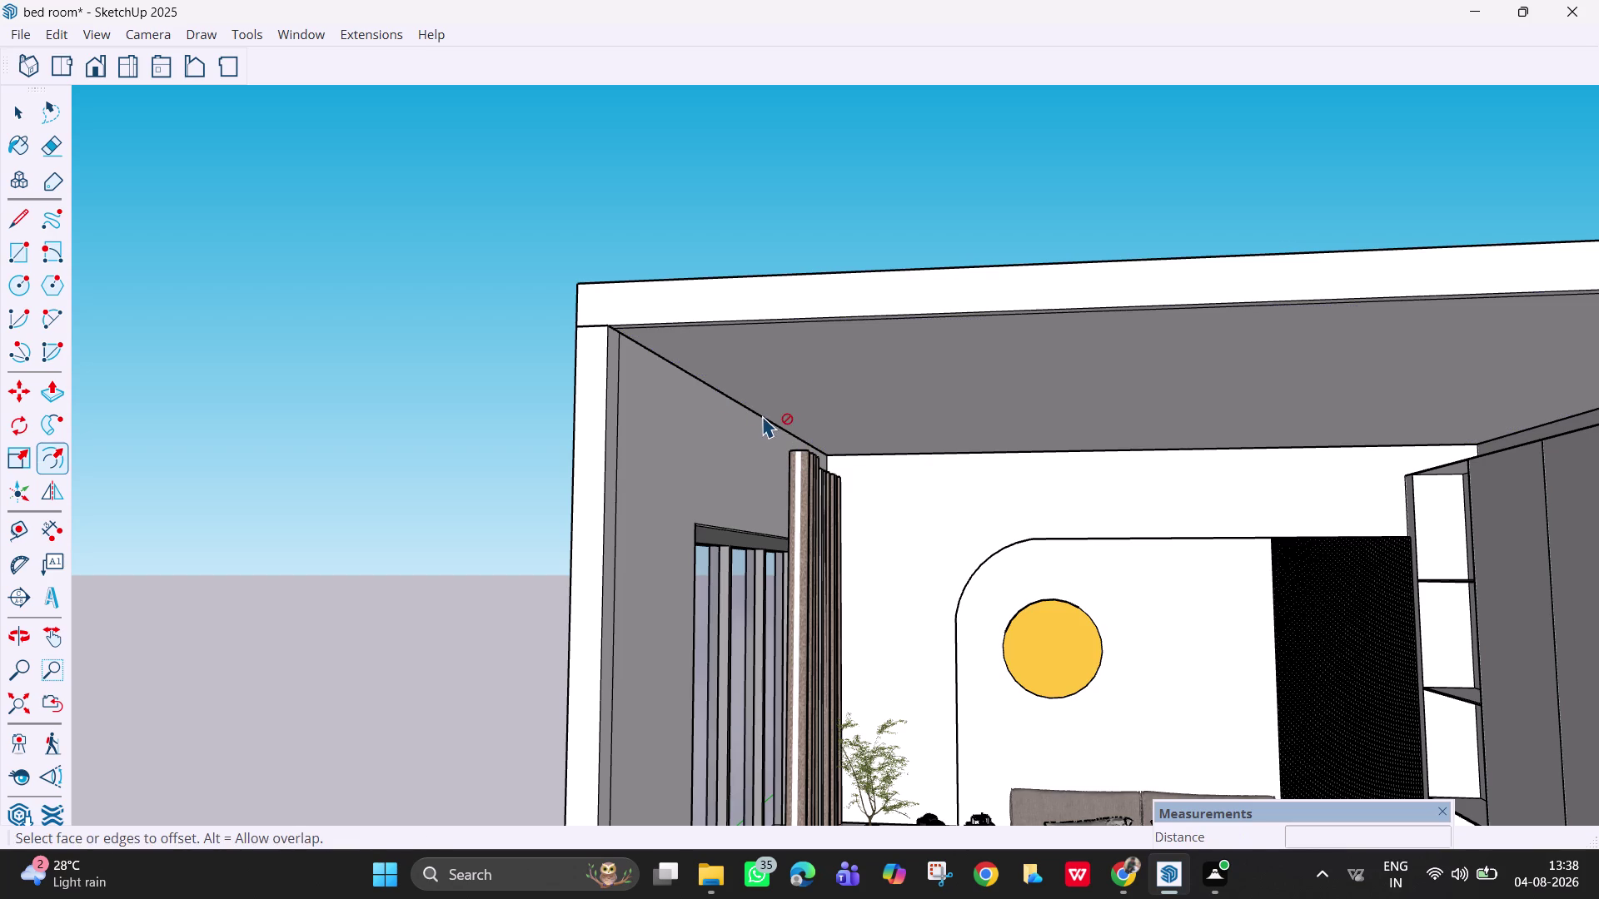
click(777, 420)
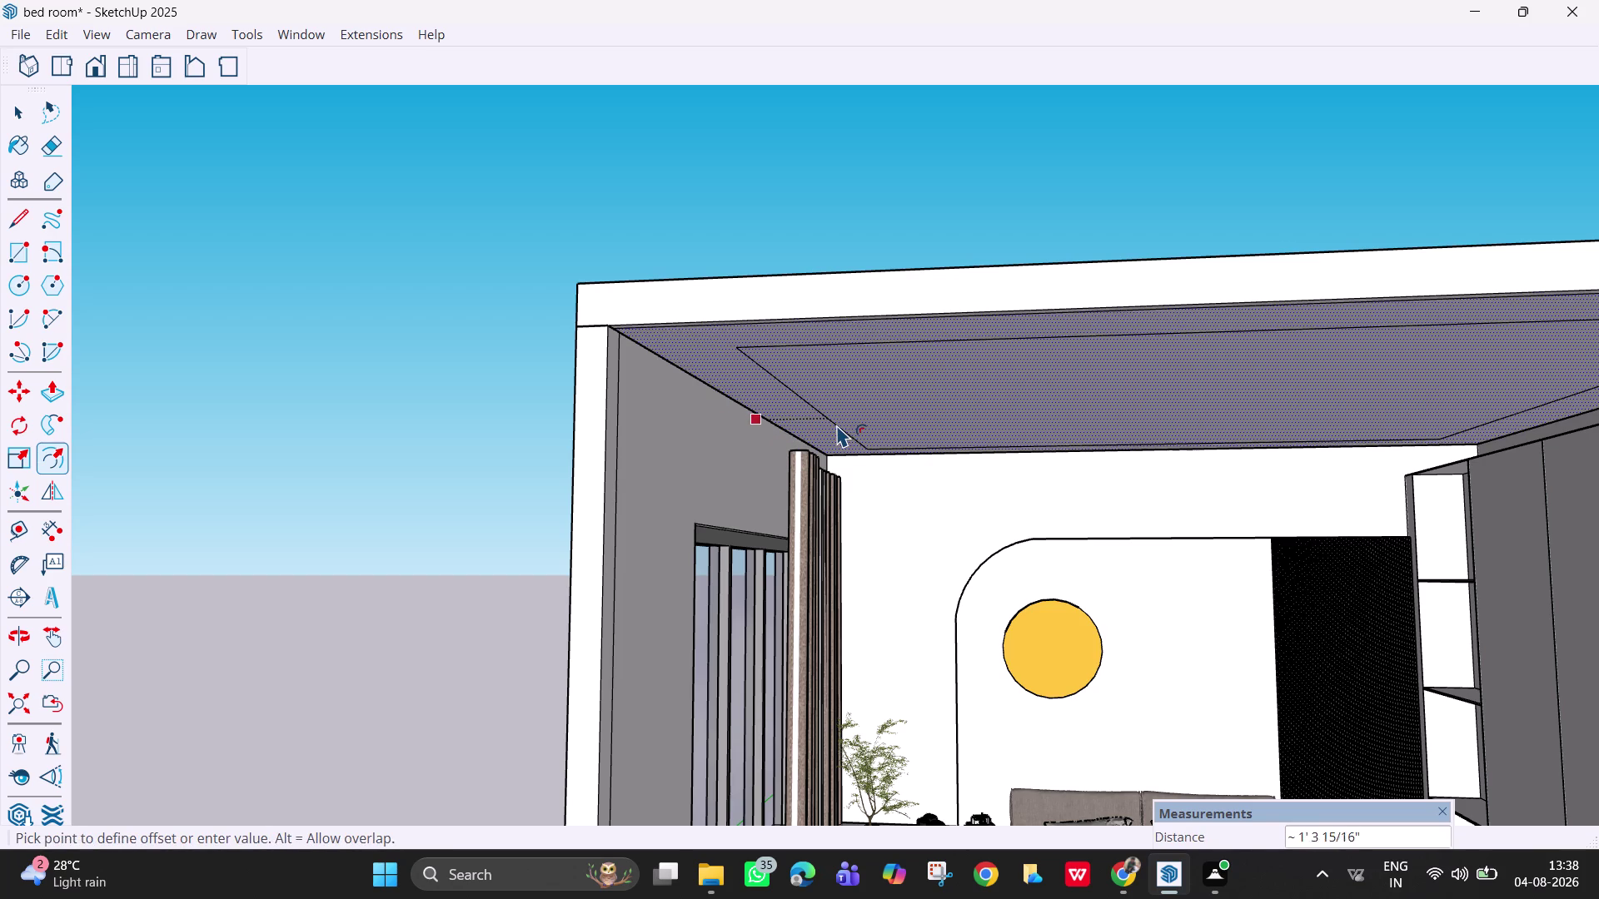
key(2)
key(shift+quotedbl)
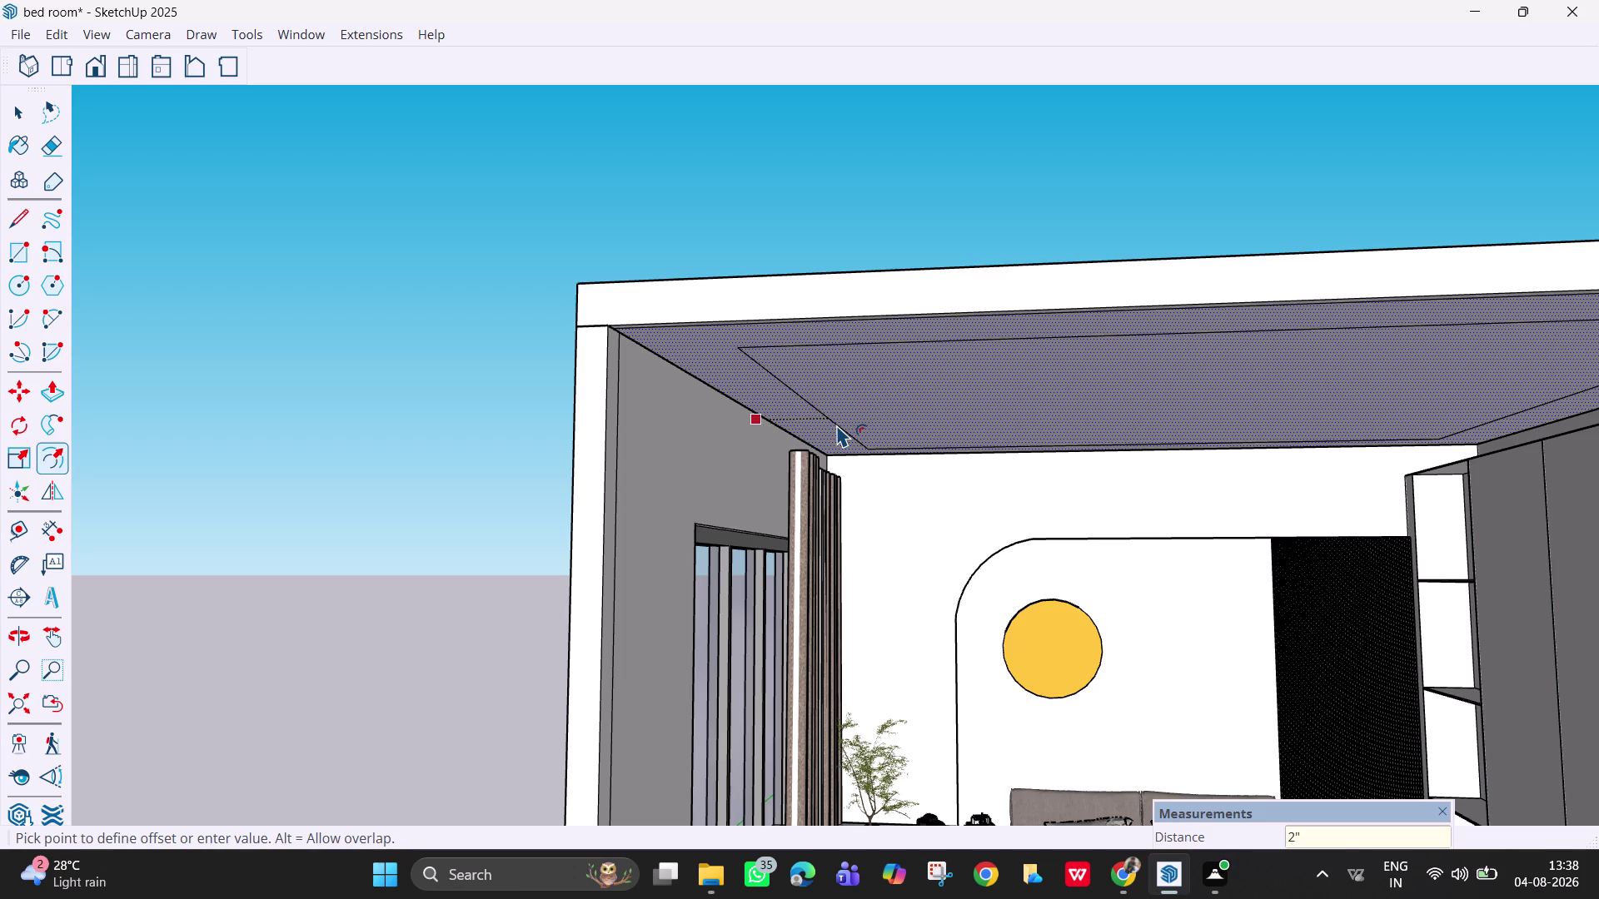
key(Return)
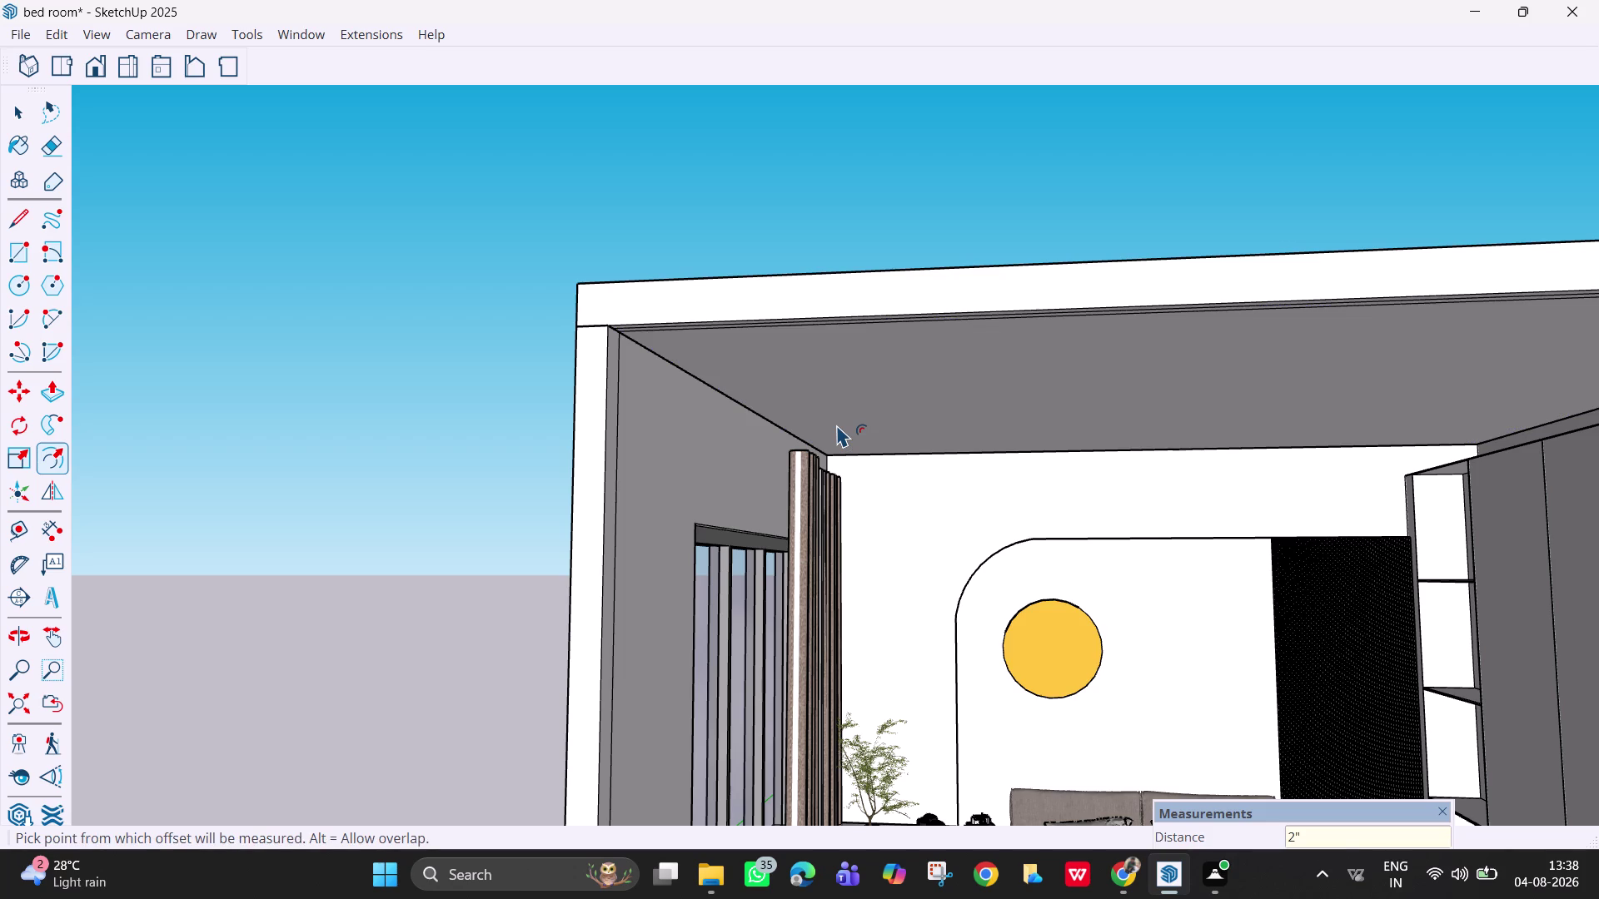
key(ctrl+z)
key(ctrl+z)
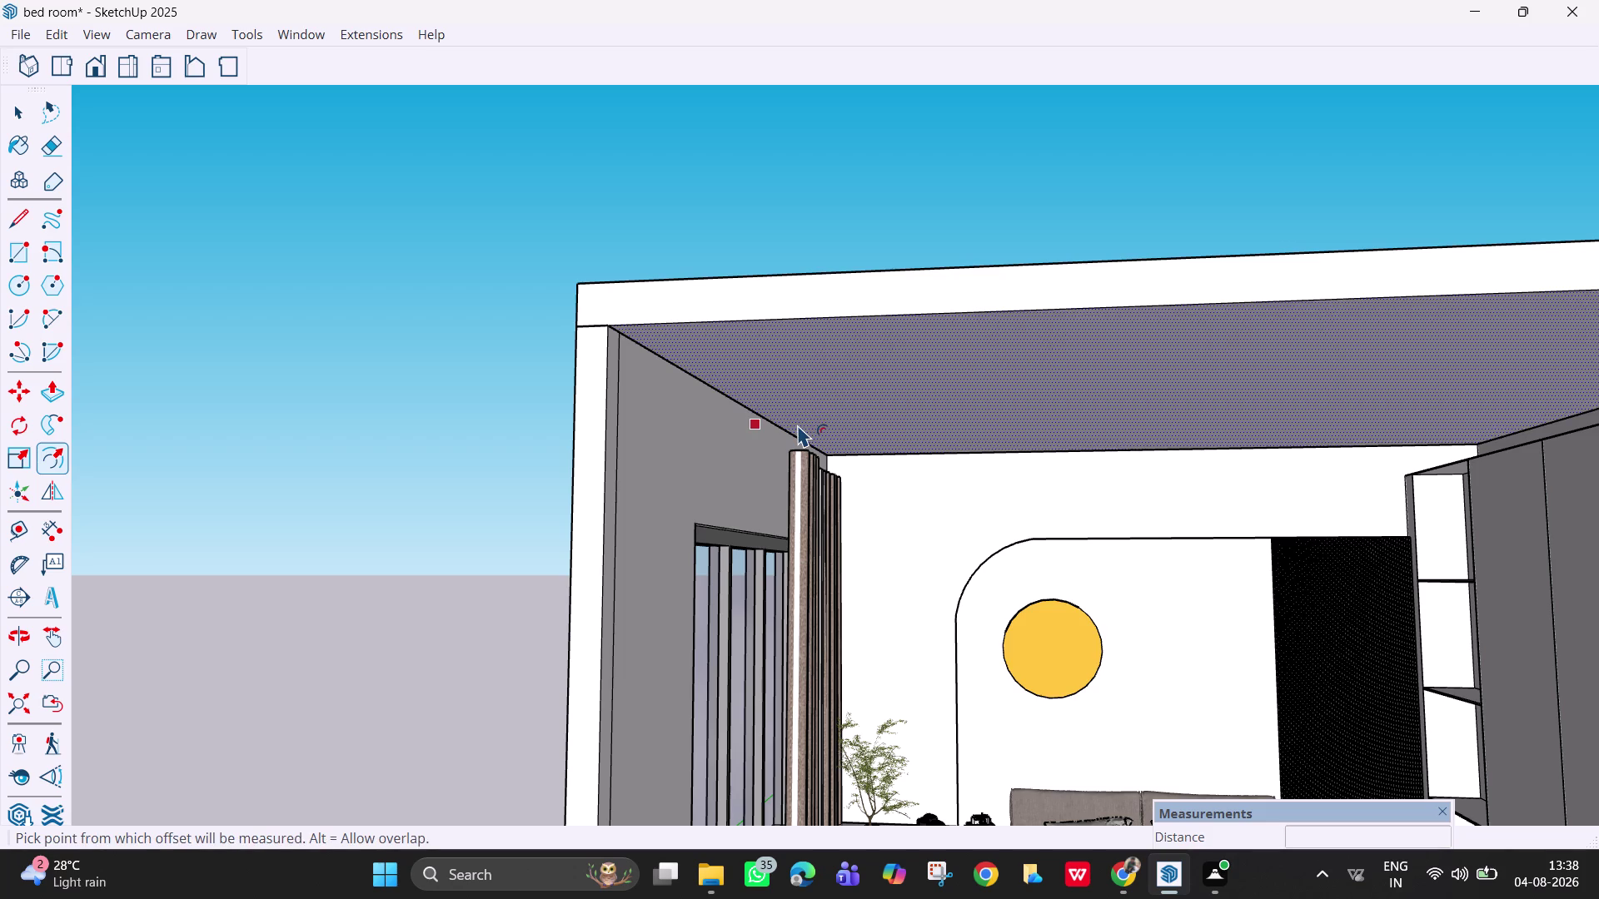
Offset the ceiling face's edges 2' inward to outline a central panel.
click(797, 424)
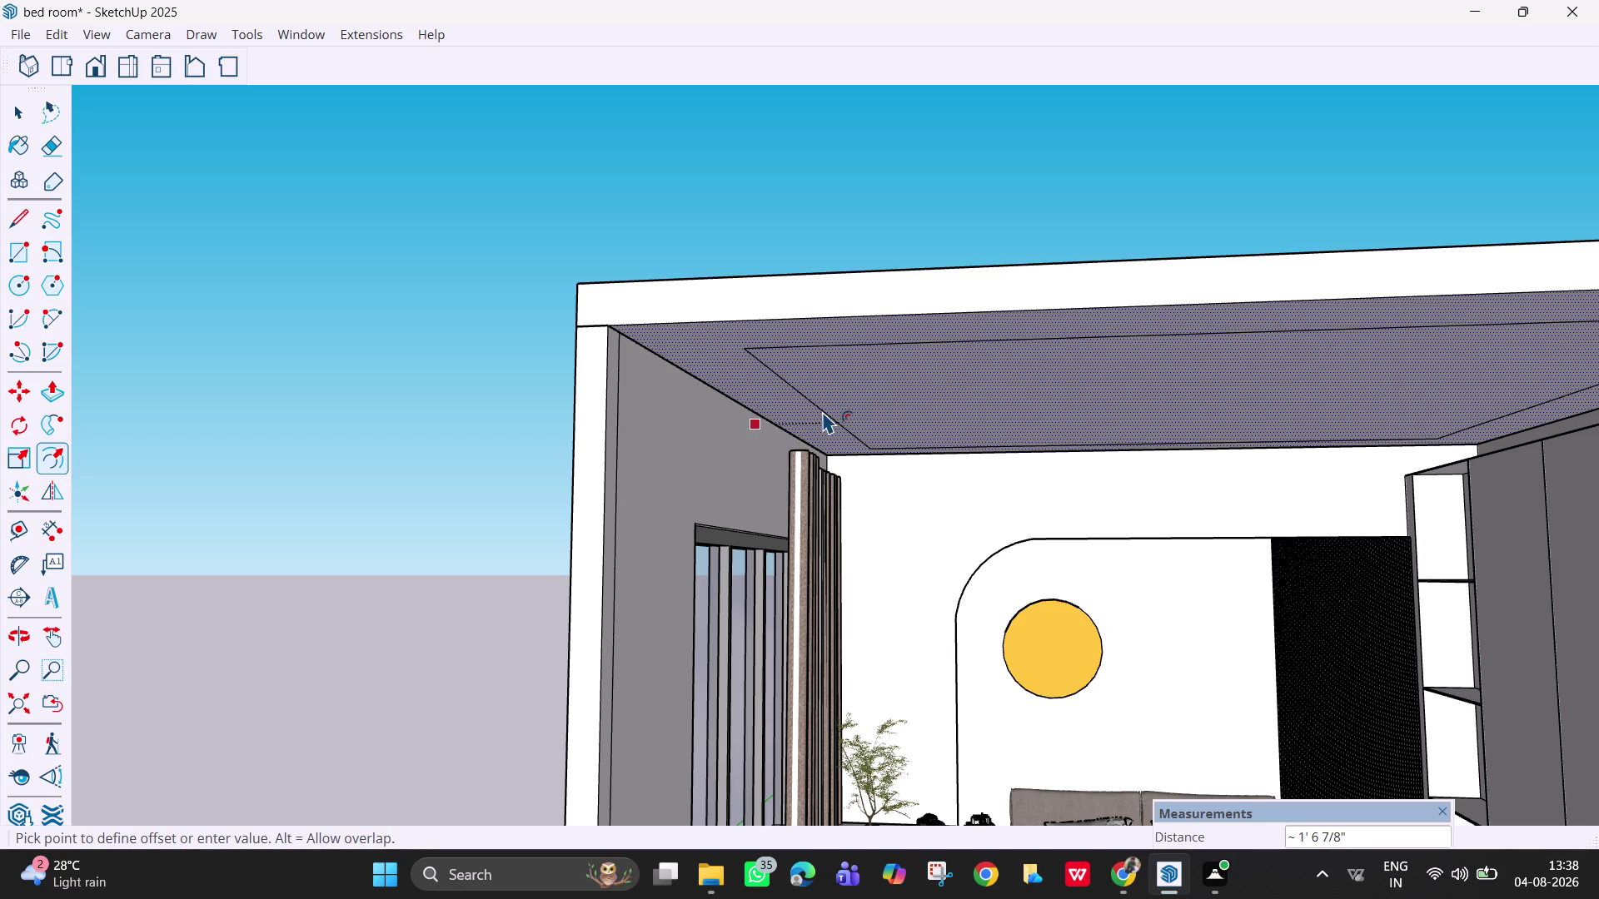
text(2')
key(Return)
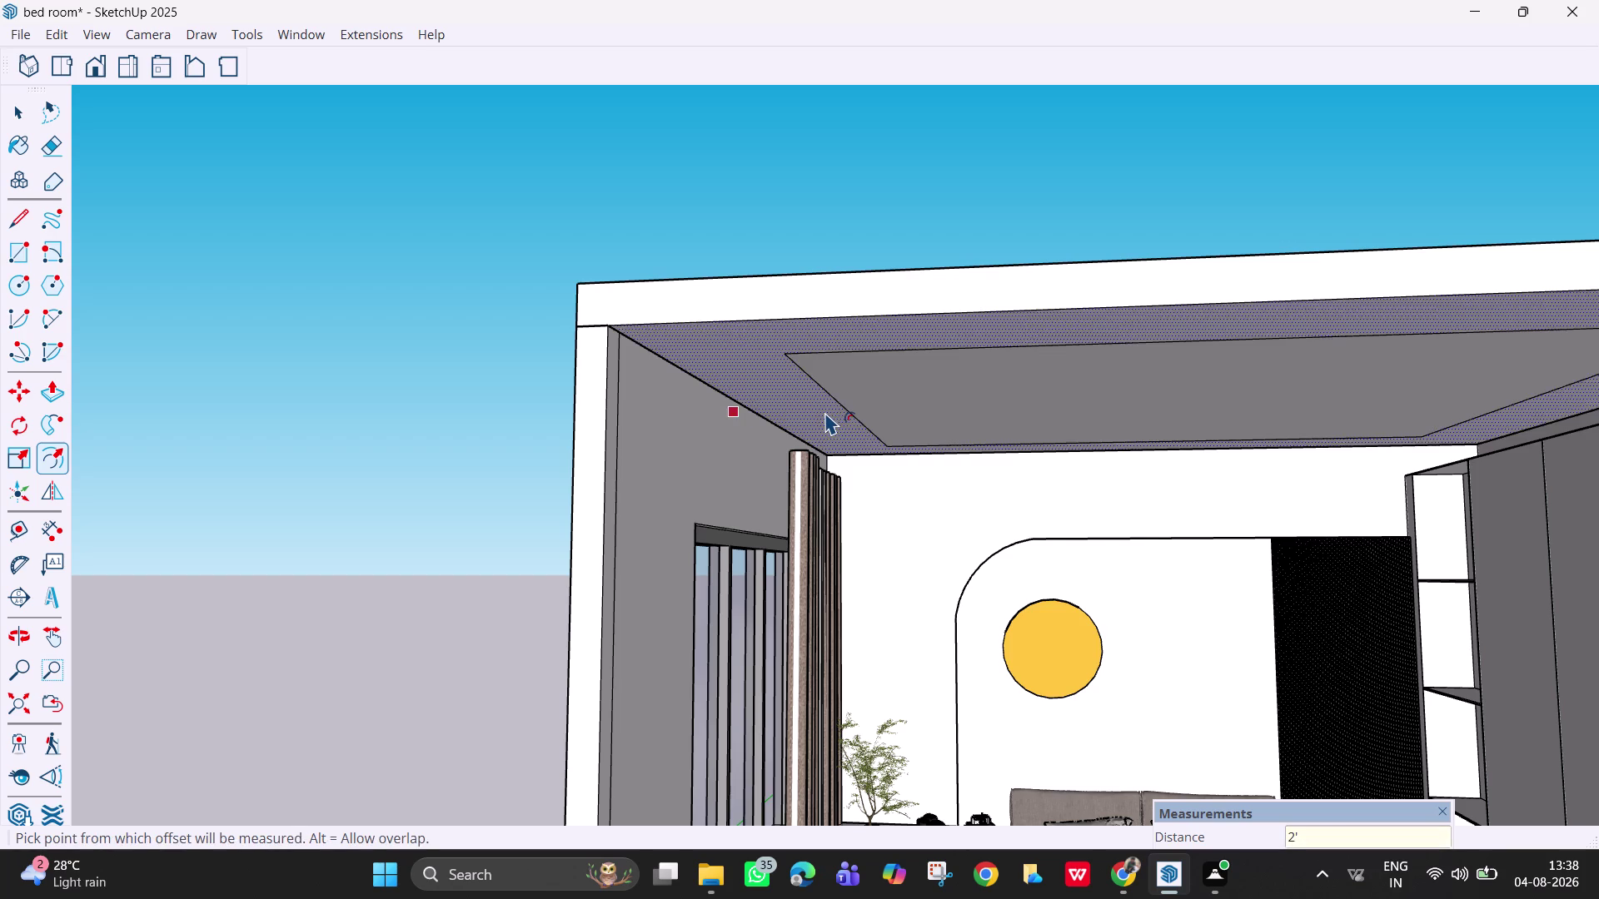
scroll(down, 3)
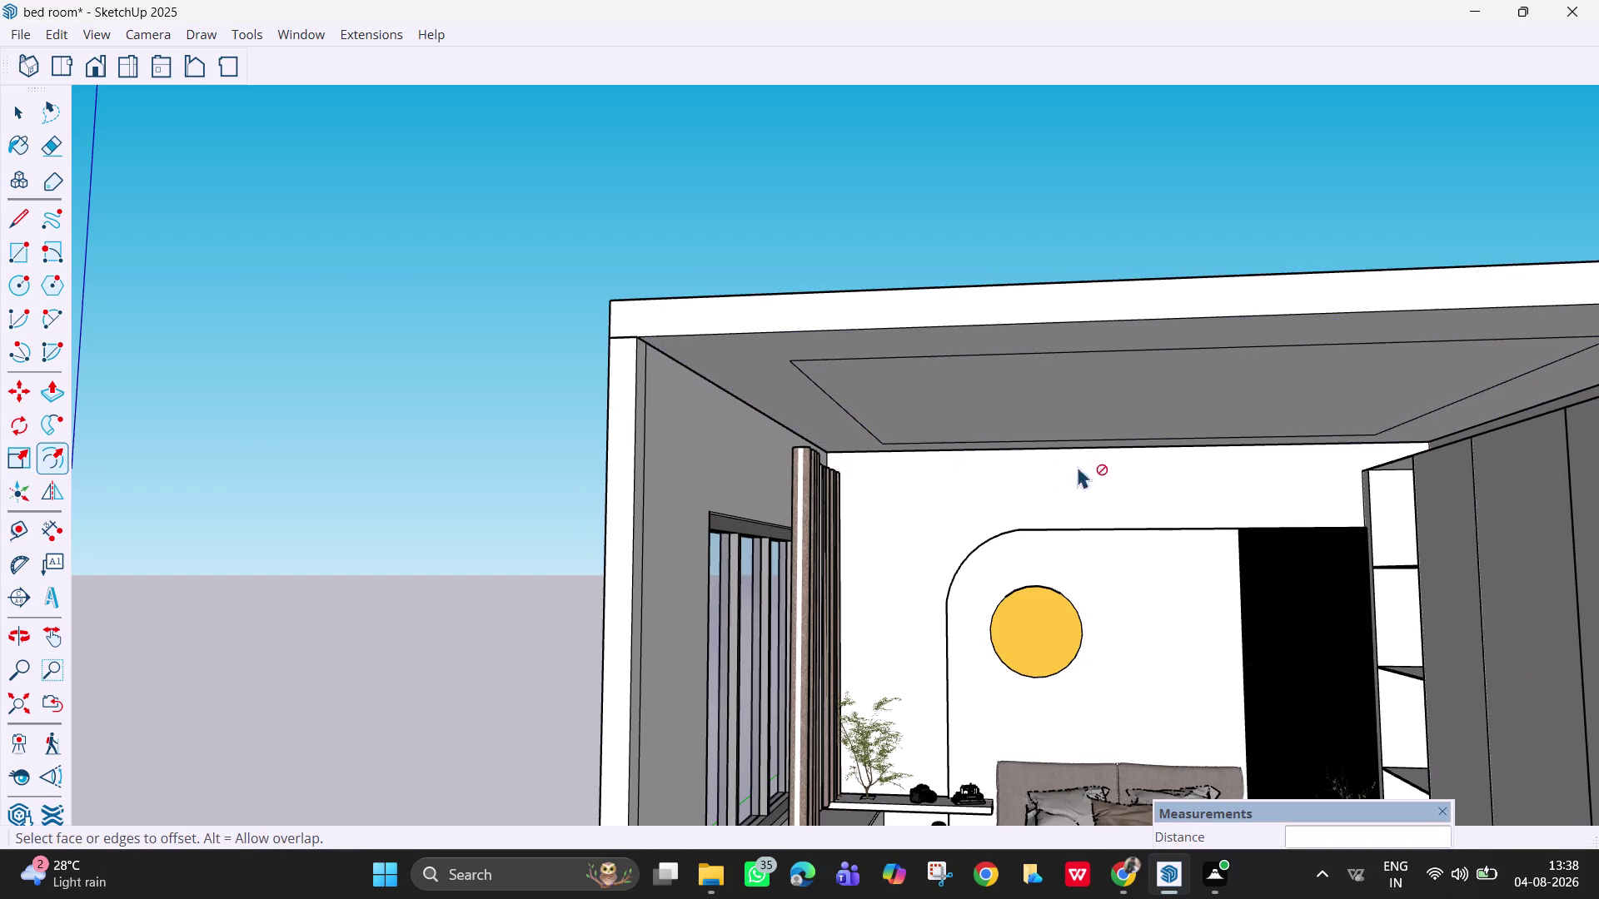
key(Escape)
key(space)
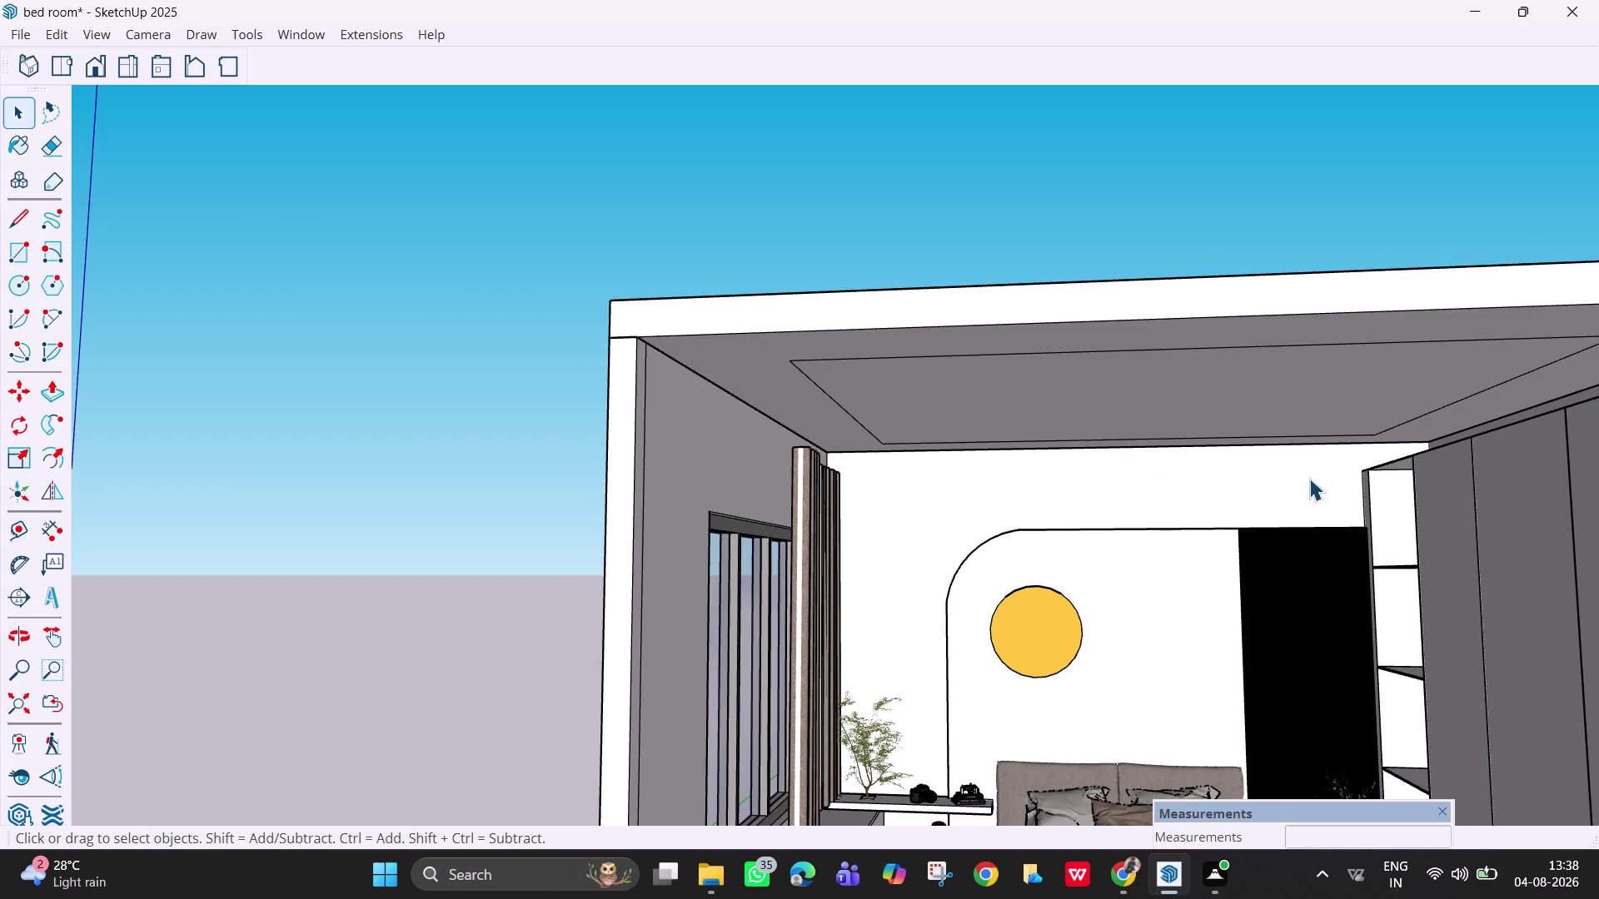
scroll(up, 3)
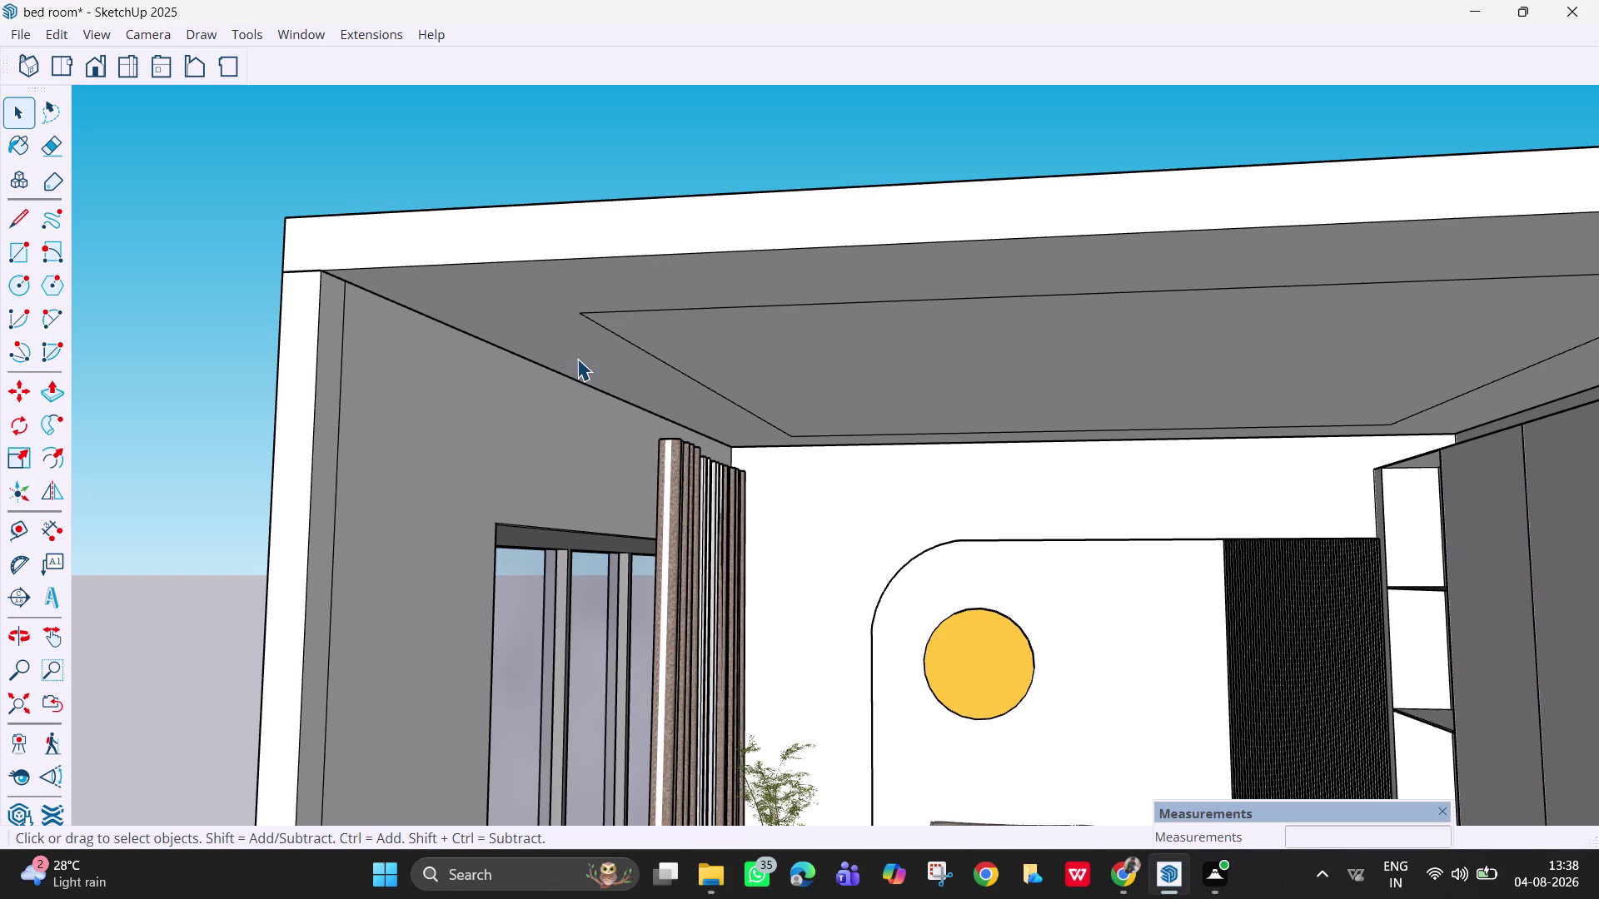
scroll(down, 3)
middle_drag(577, 358, 659, 365)
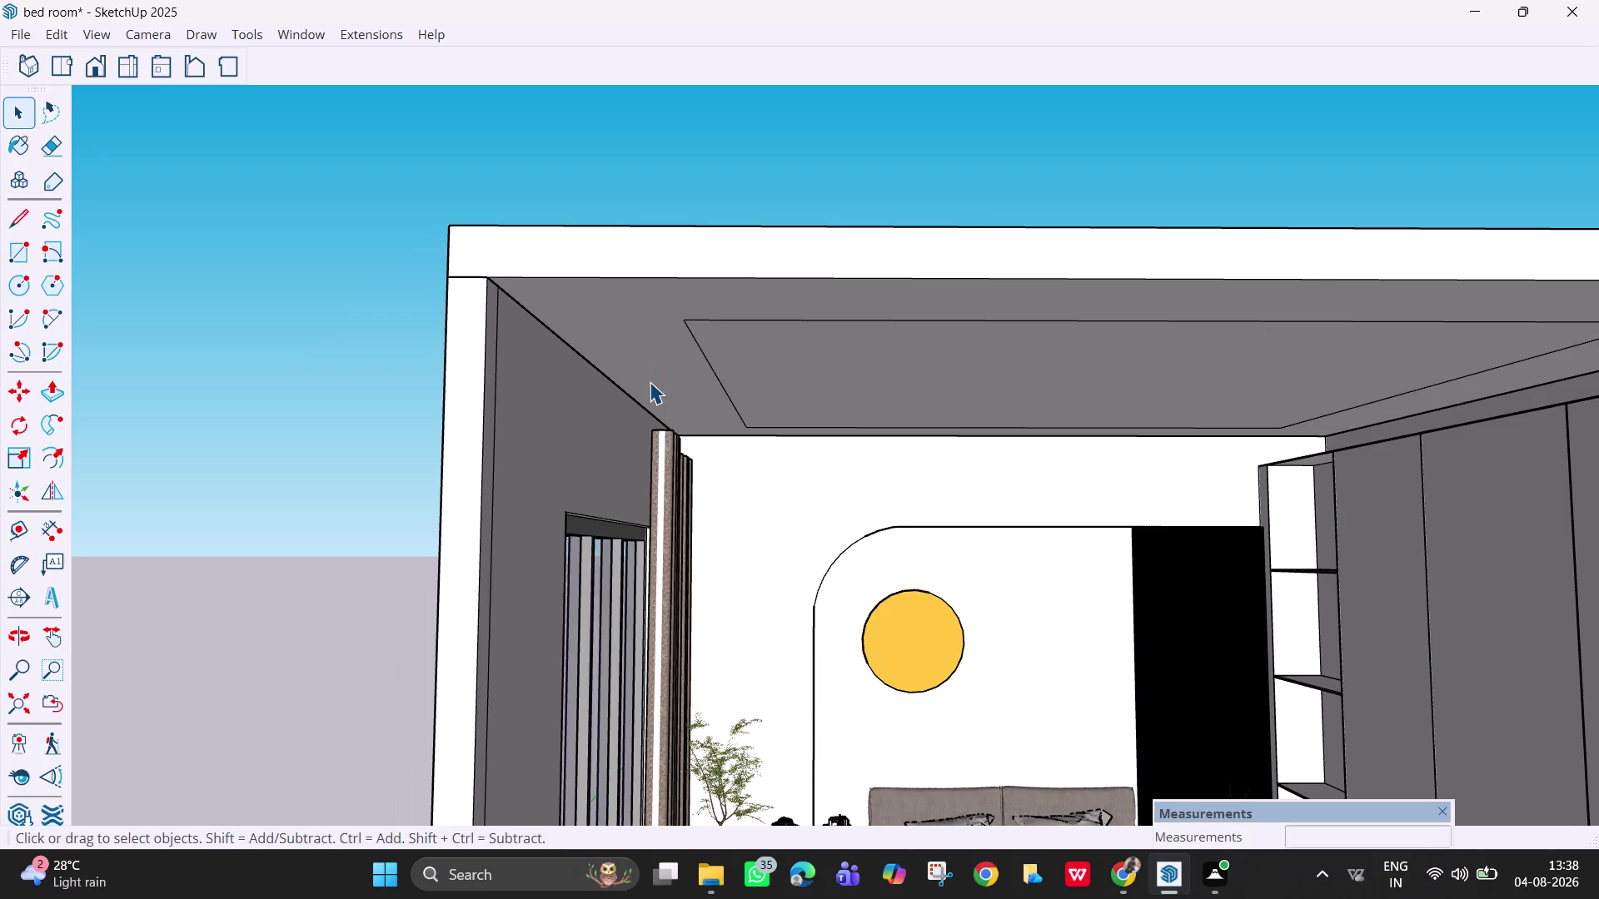
scroll(down, 3)
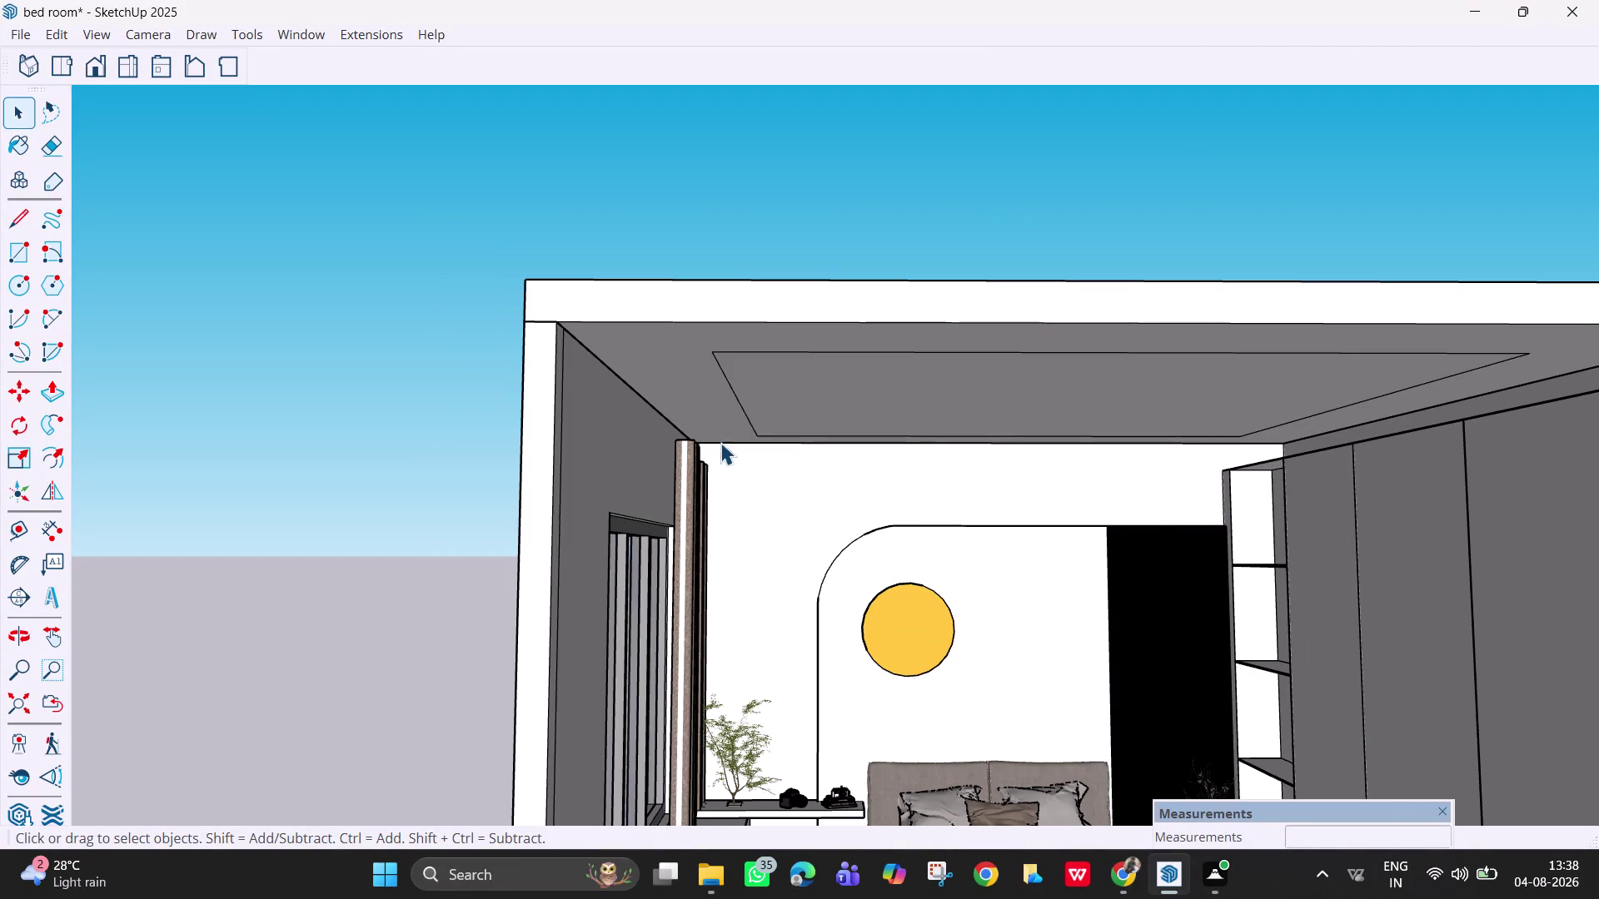
key(r)
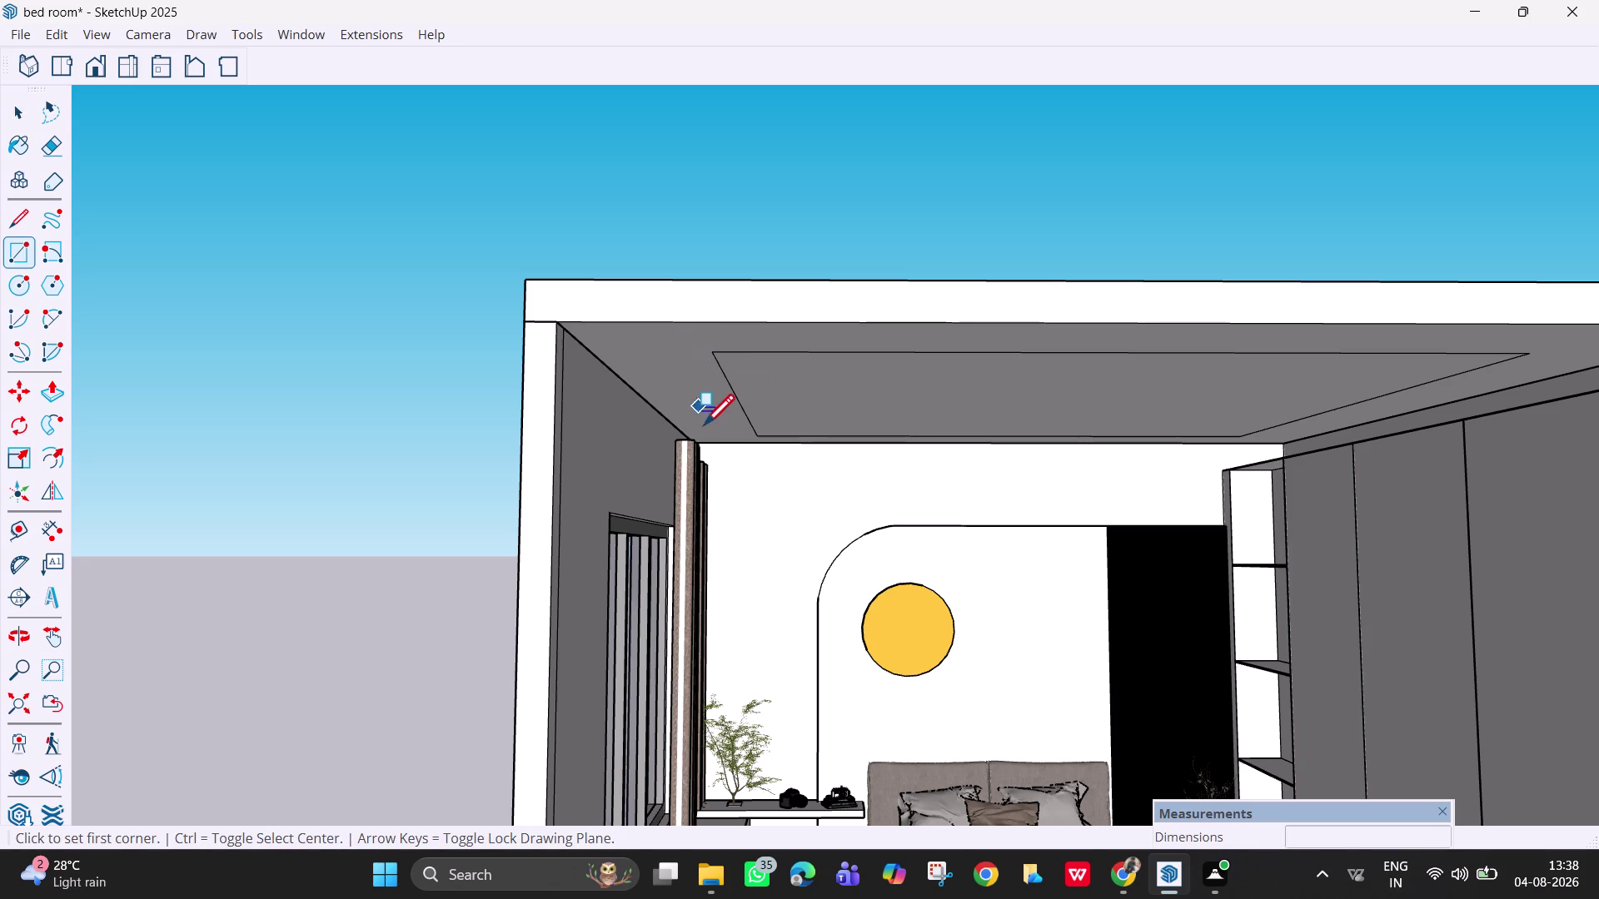
key(t)
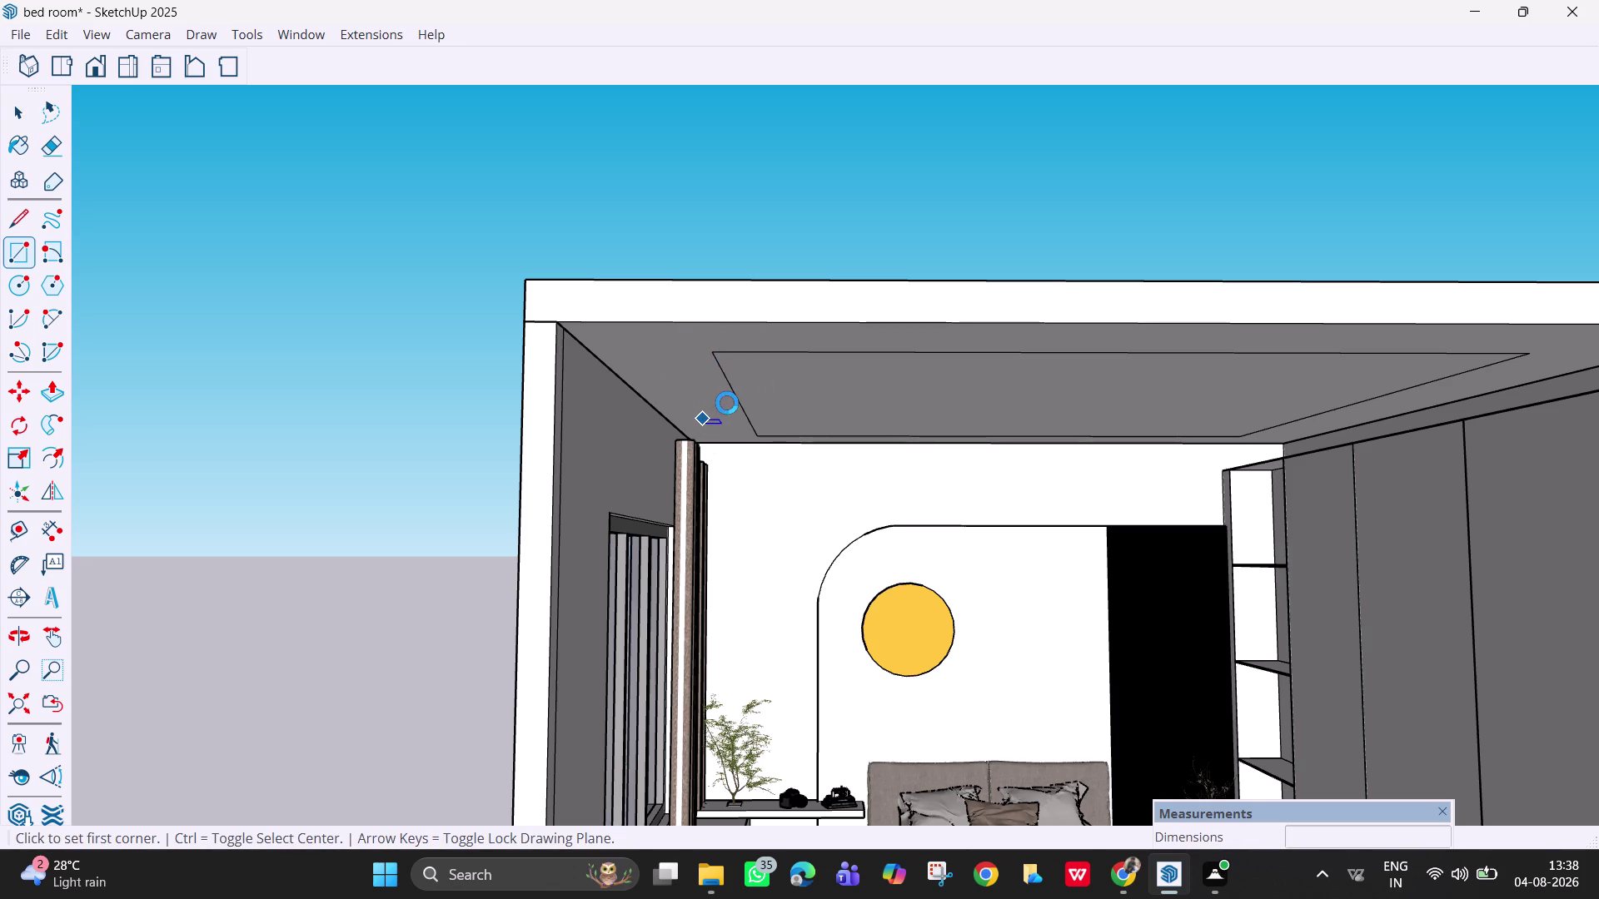
key(space)
key(Escape)
key(Escape)
key(Escape)
key(Escape)
scroll(down, 3)
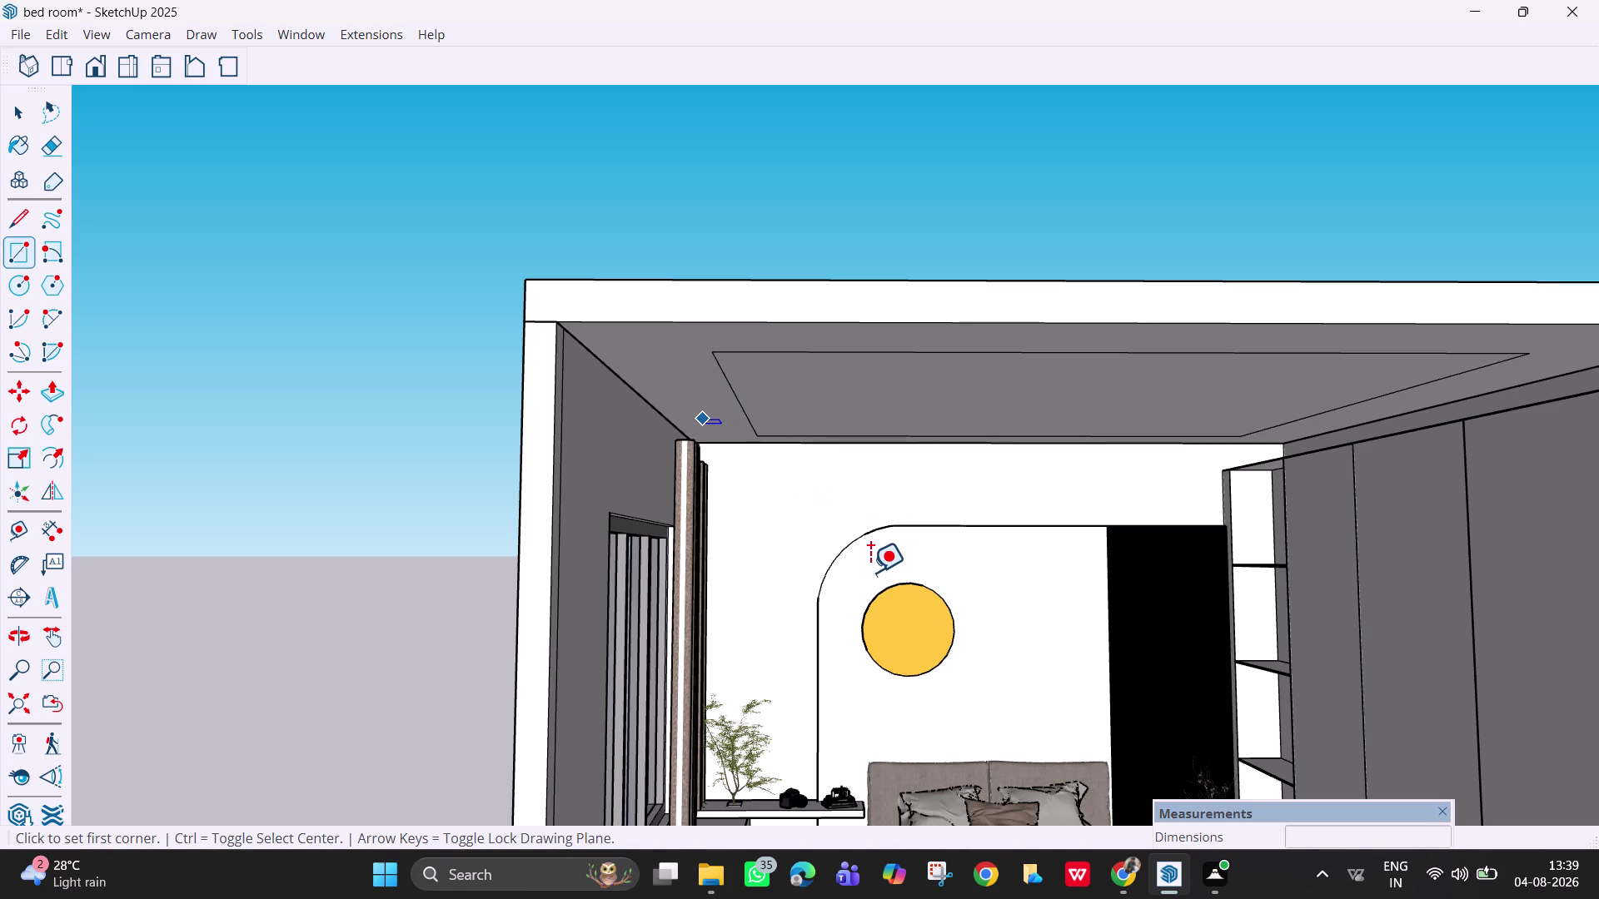
scroll(down, 3)
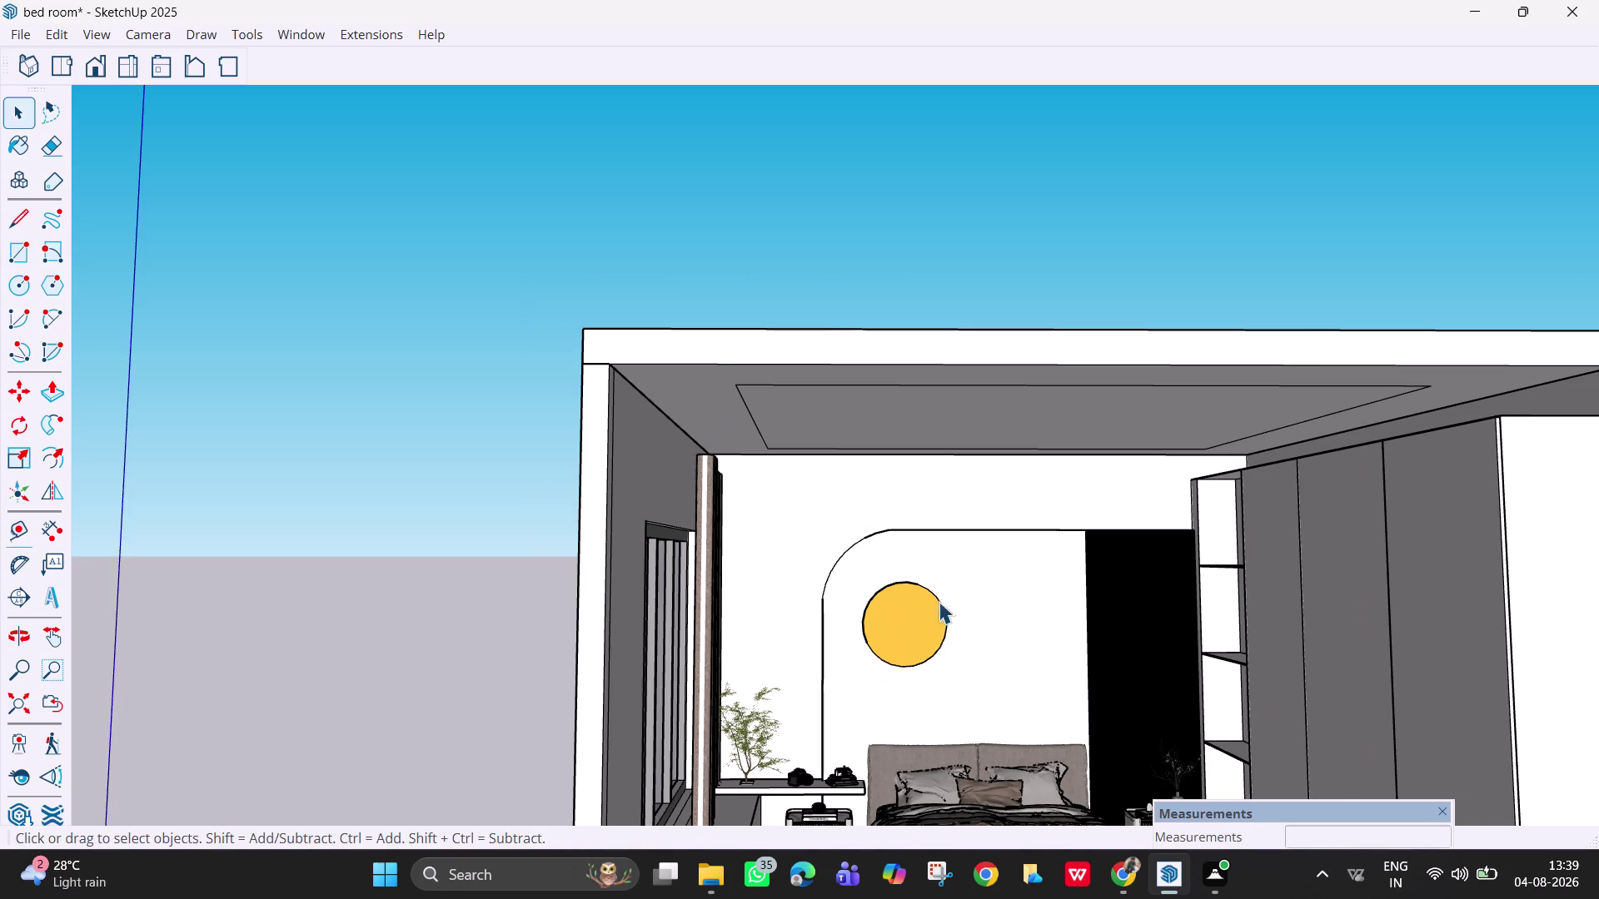
scroll(up, 3)
scroll(up, 3)
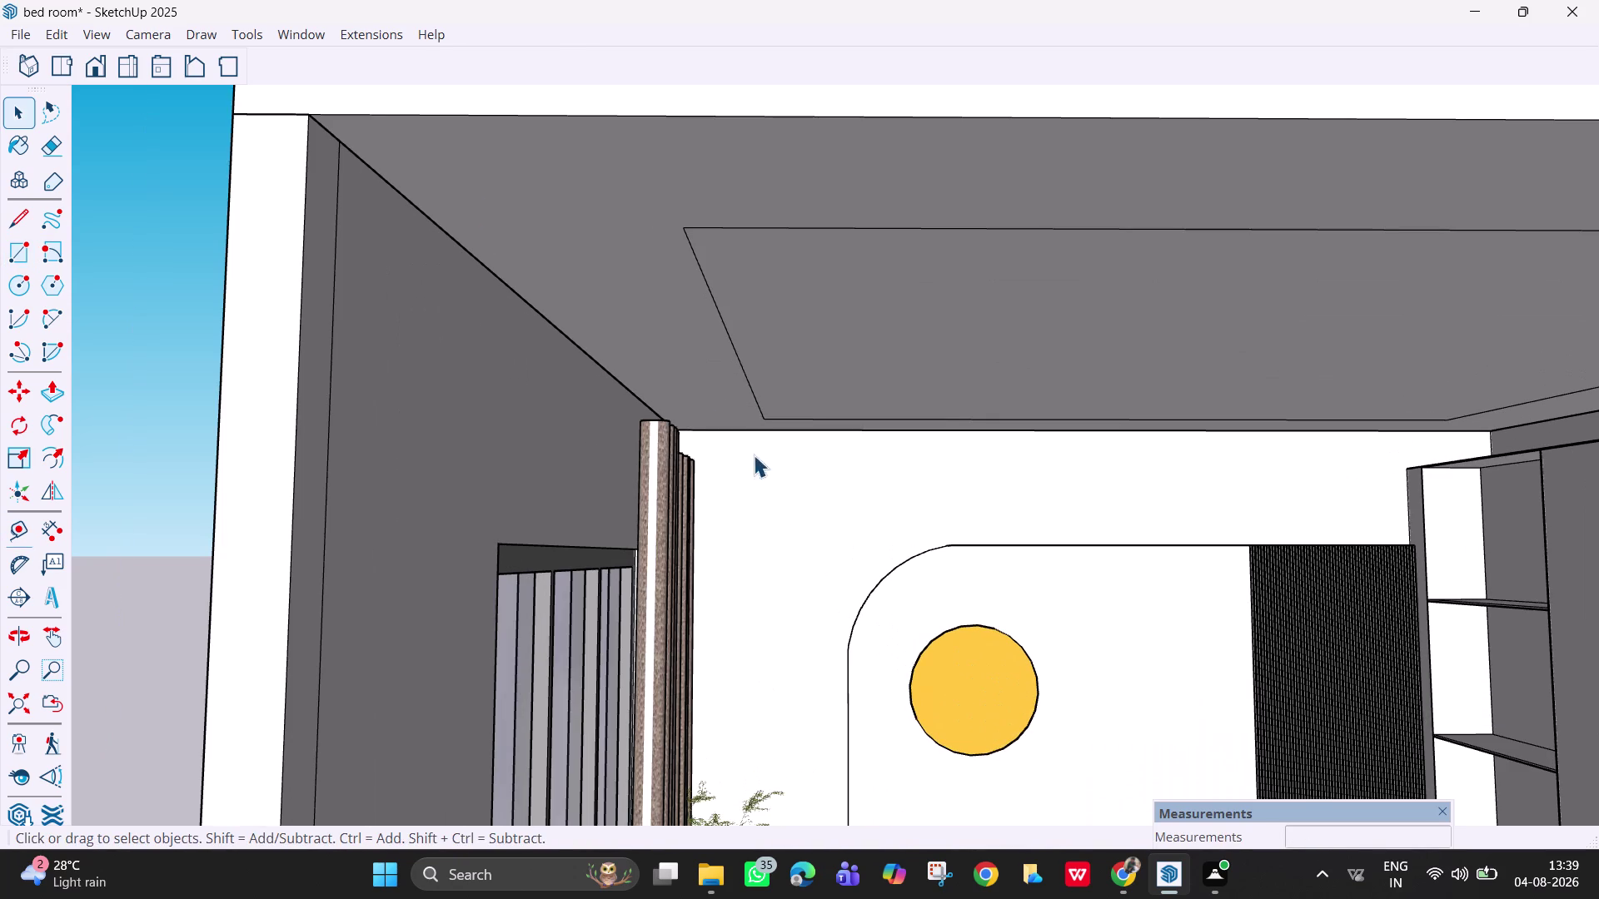
key(t)
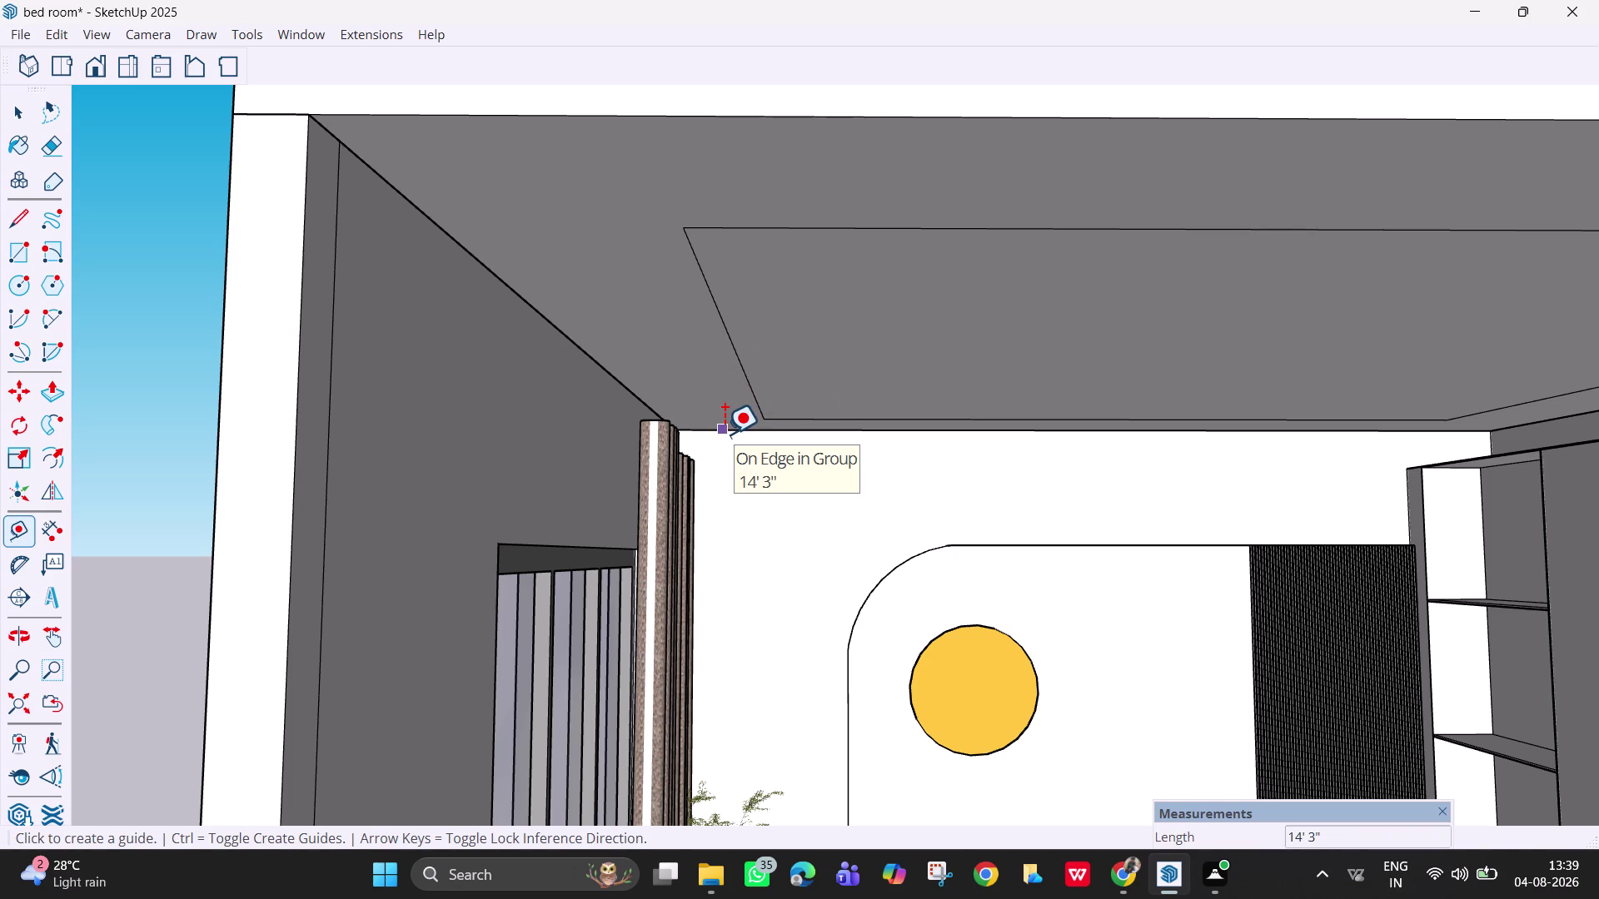
Place a guide 6mm from the ceiling edge.
click(749, 386)
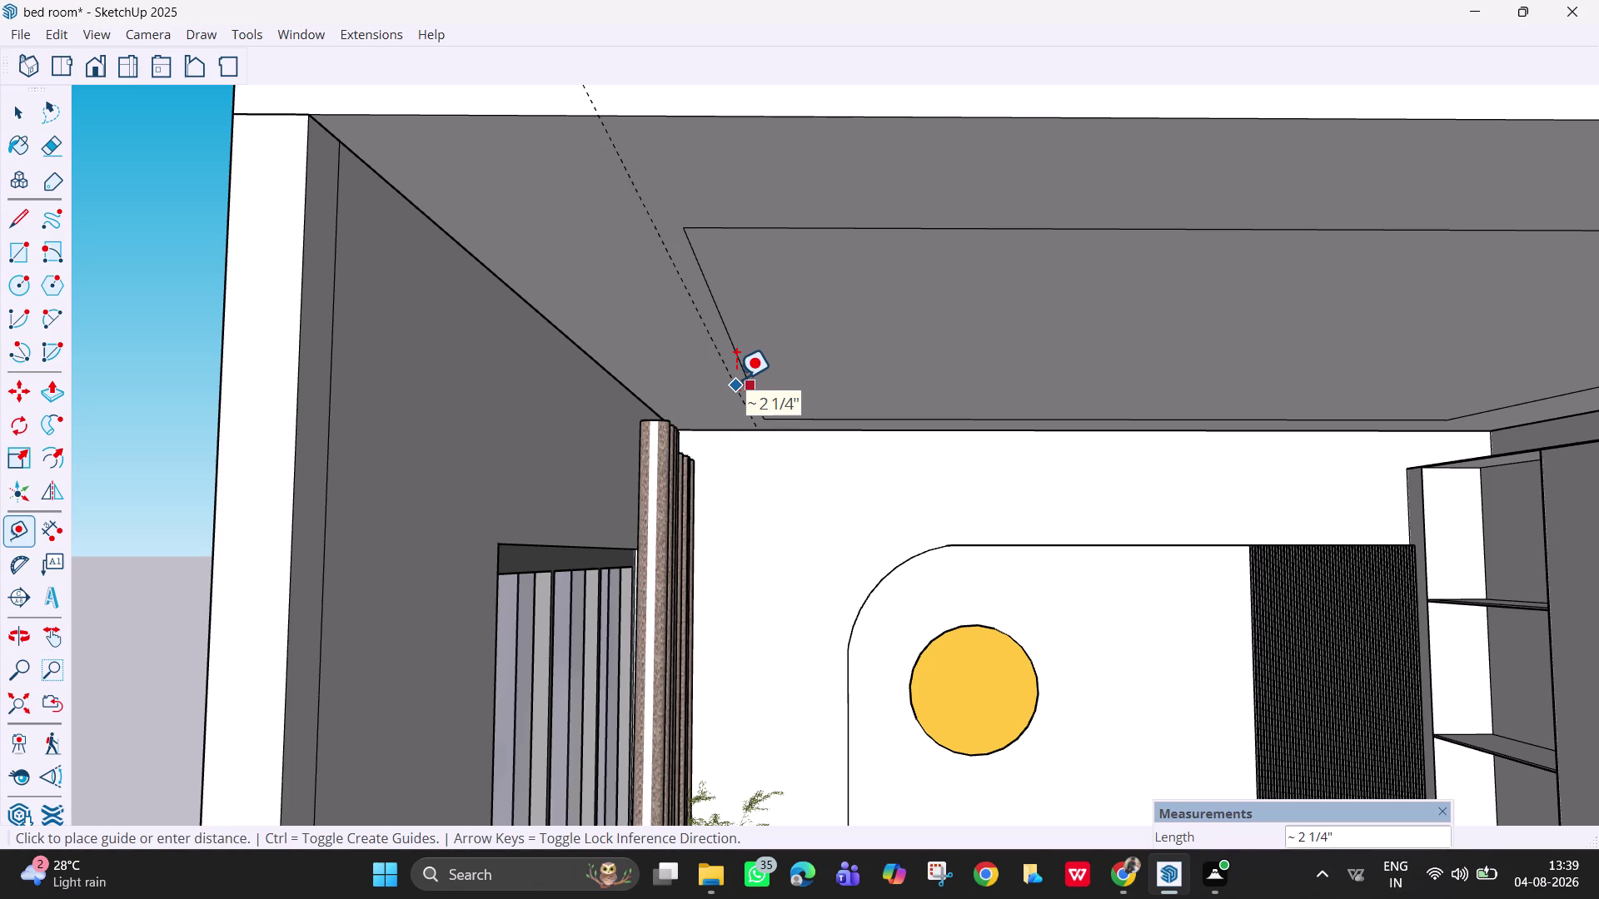
text(6mm)
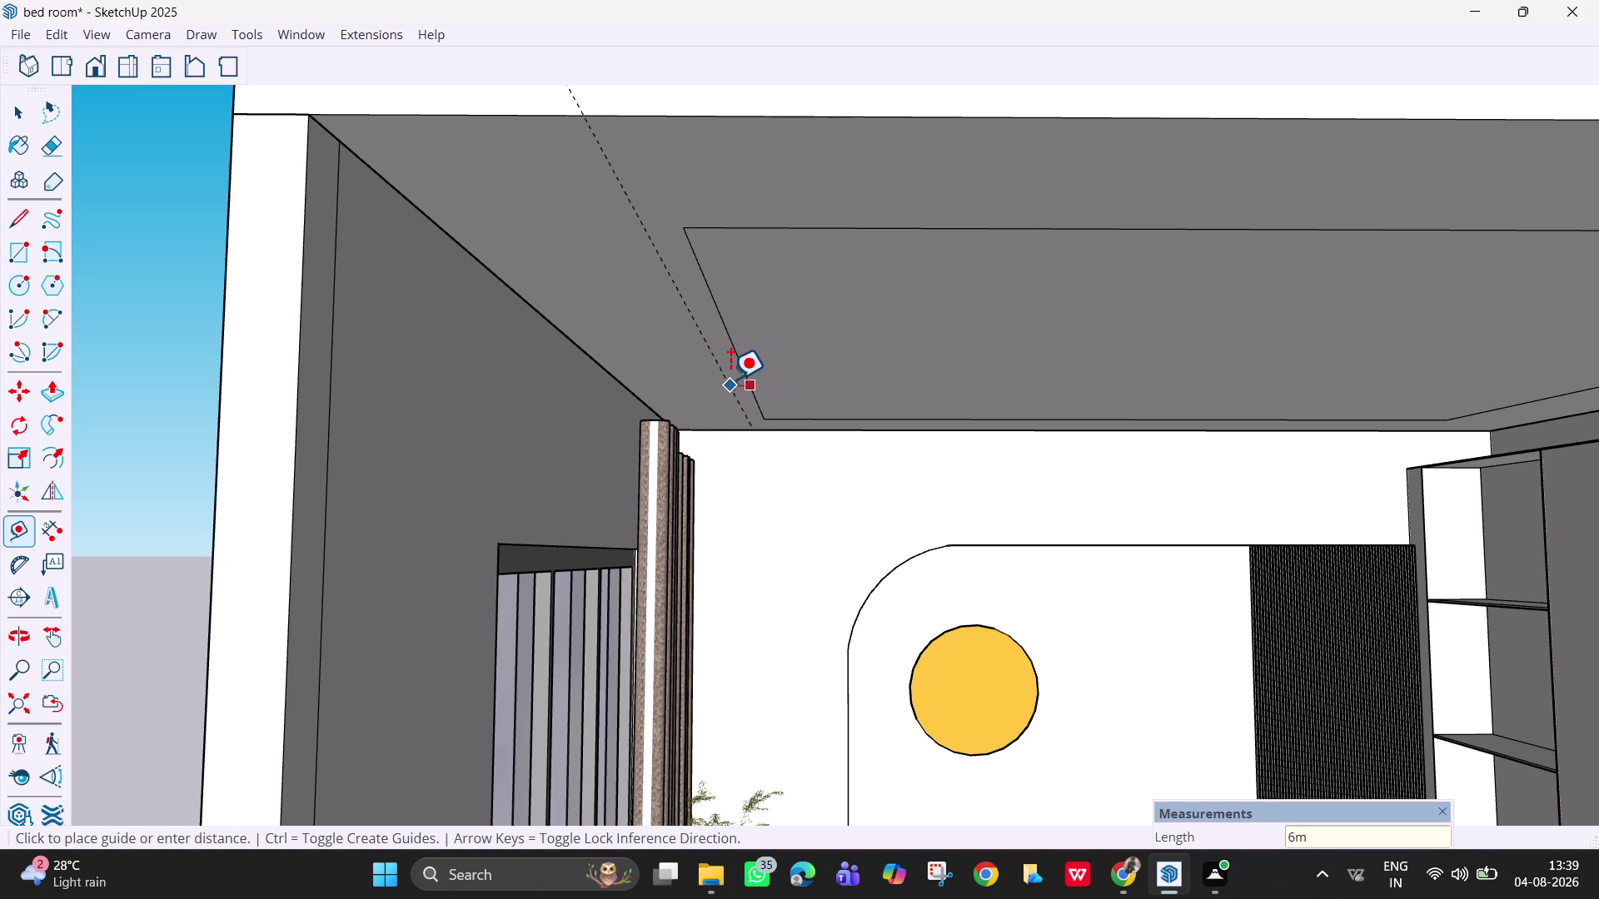
key(Return)
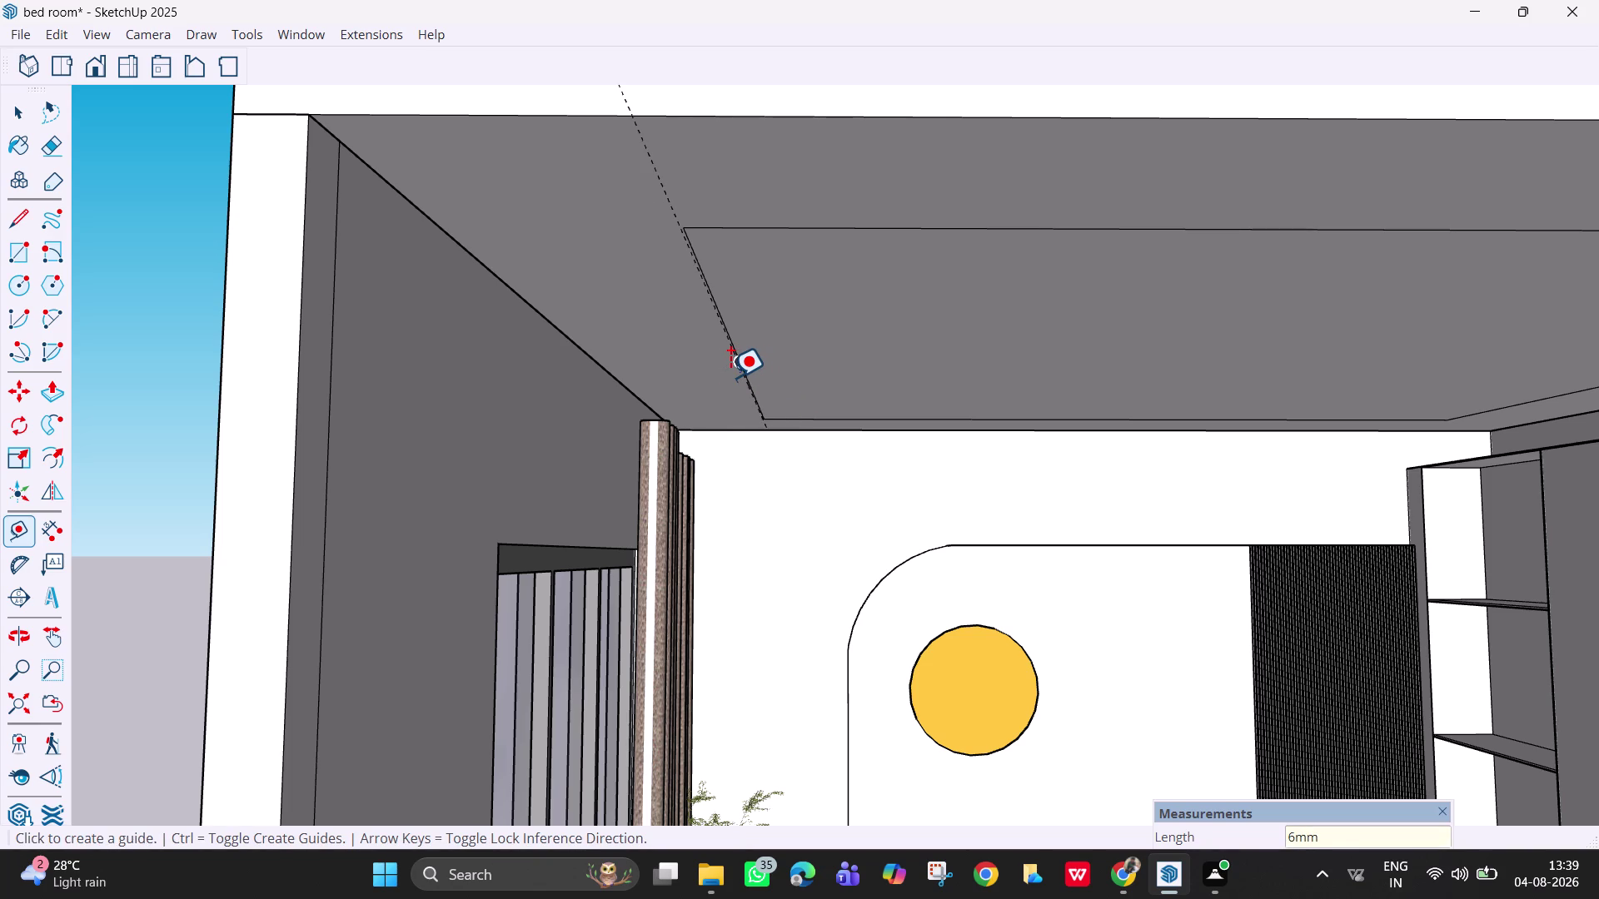
scroll(up, 3)
scroll(up, 3)
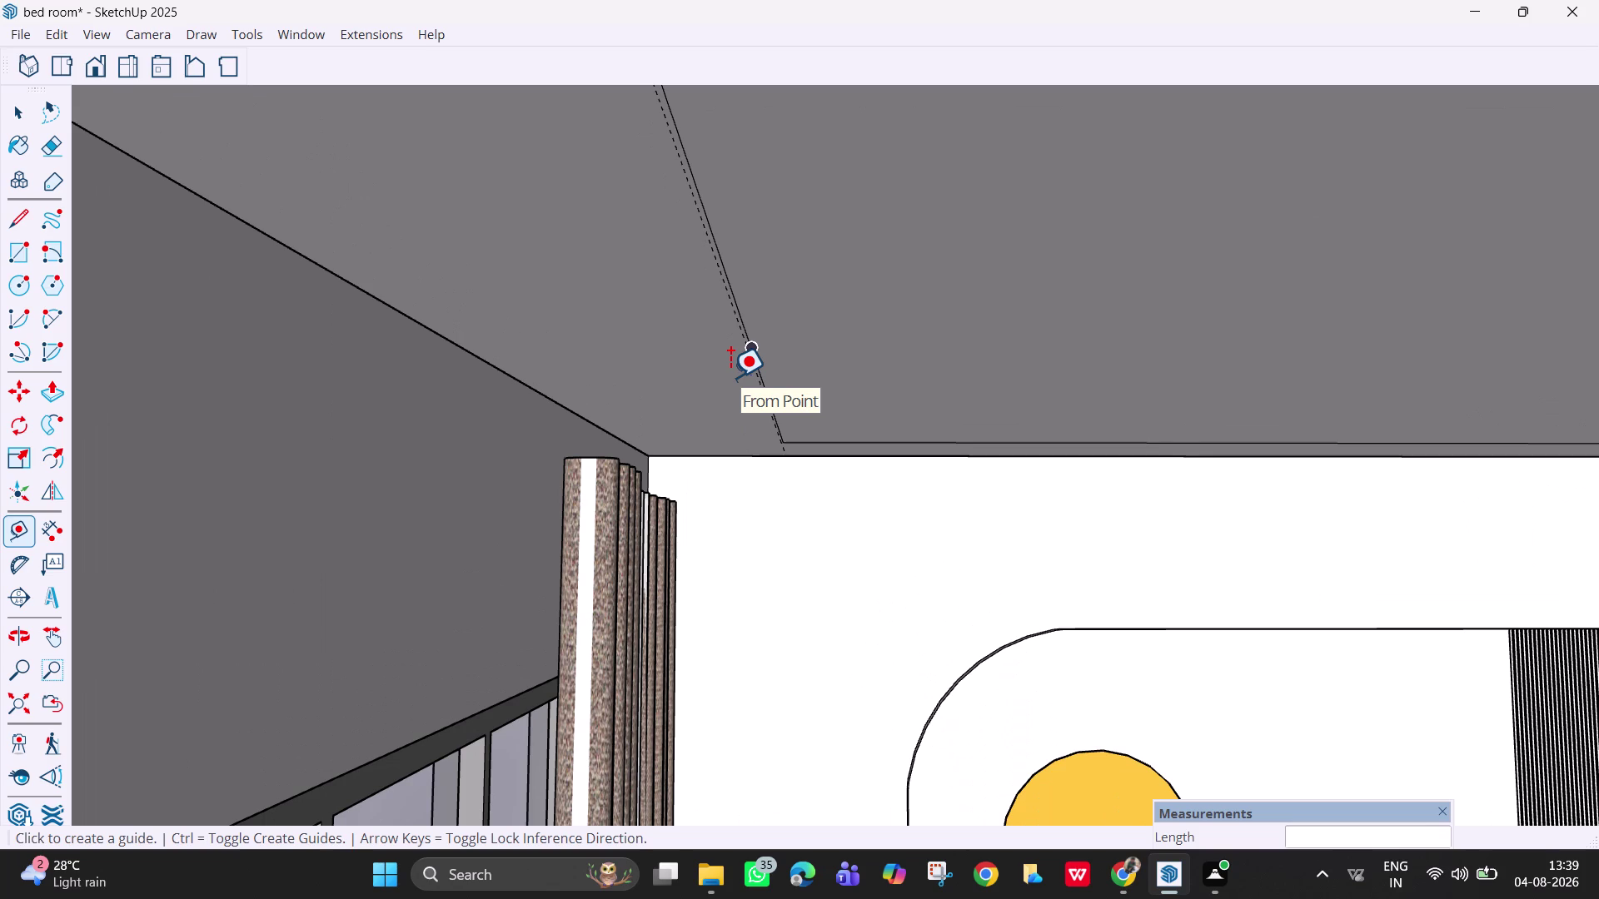
scroll(down, 3)
scroll(down, 3)
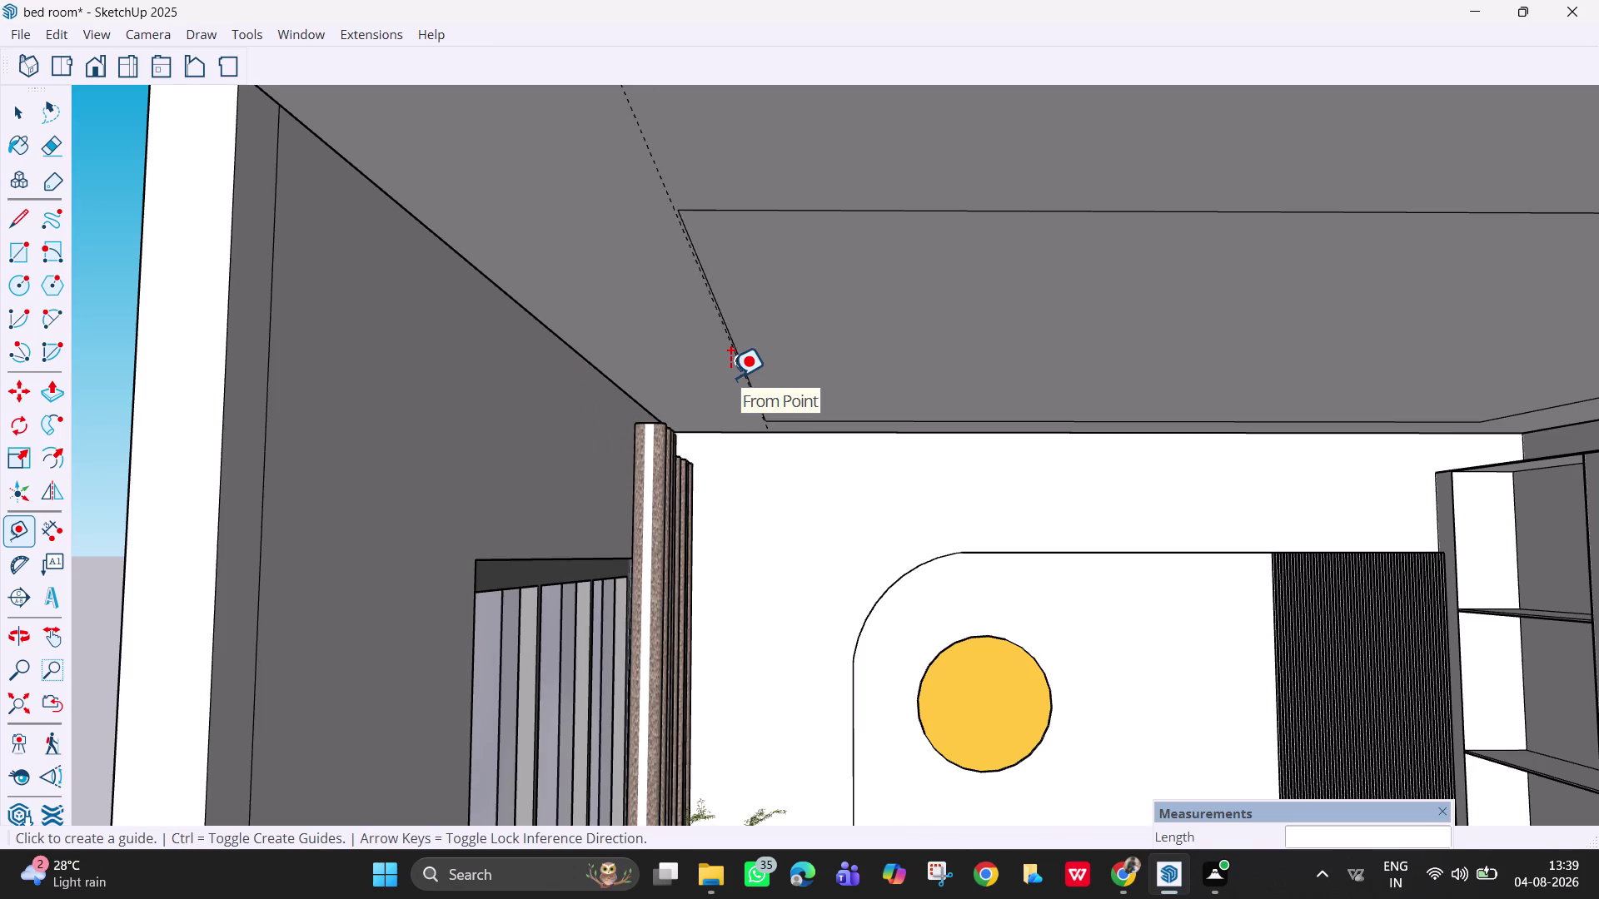
Add a guide 1' below the ceiling from its side edge.
middle_drag(627, 392, 567, 482)
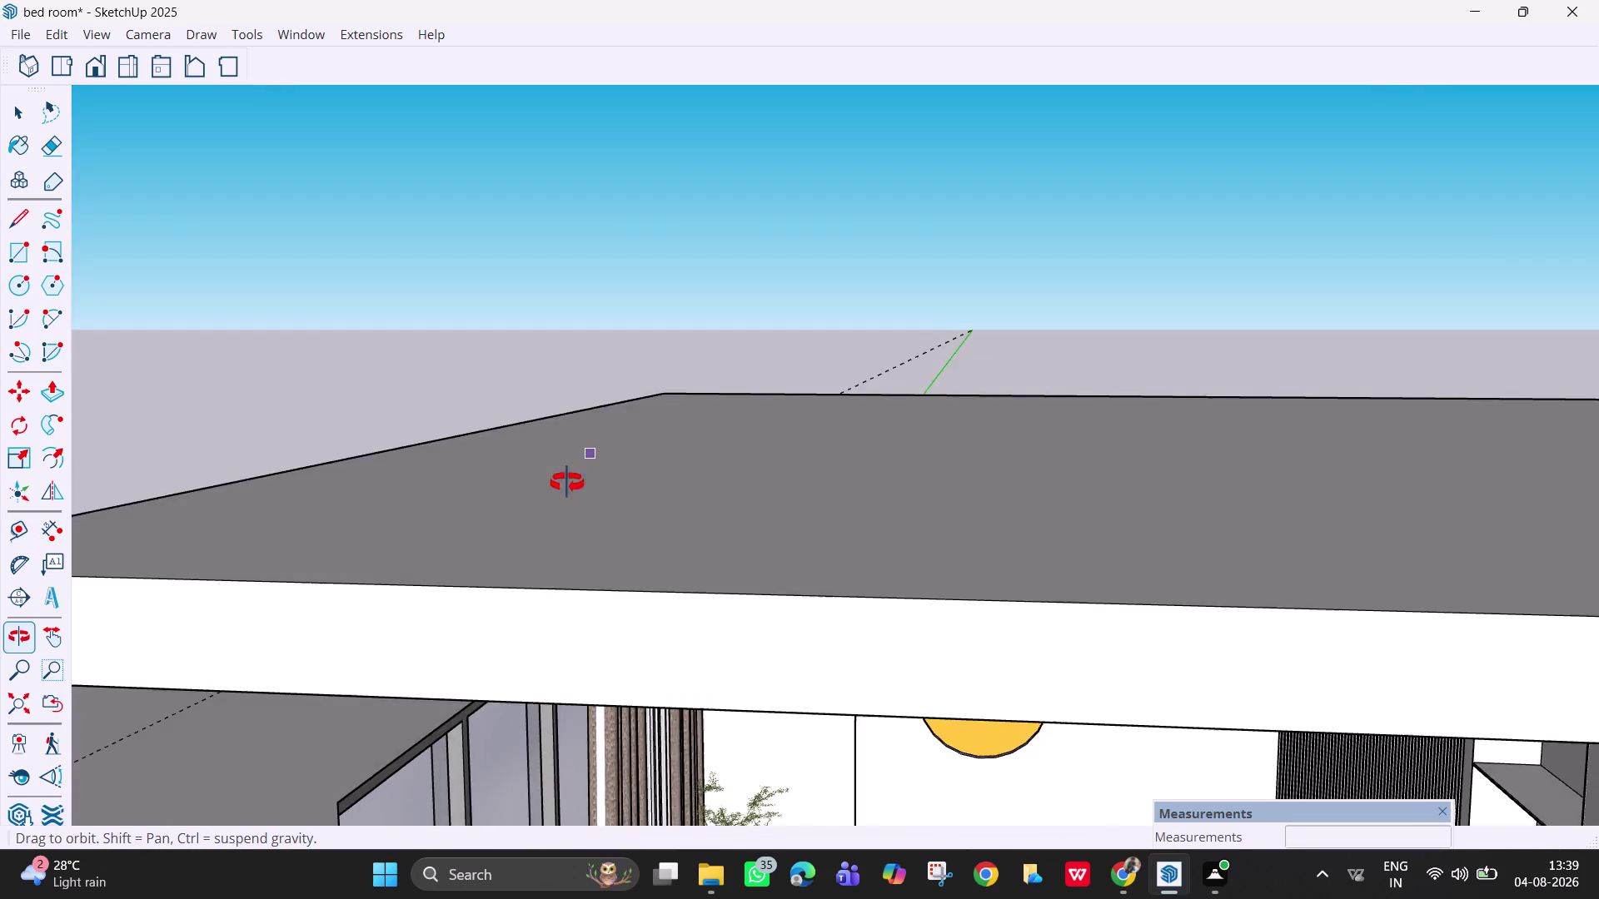
middle_drag(567, 483, 550, 435)
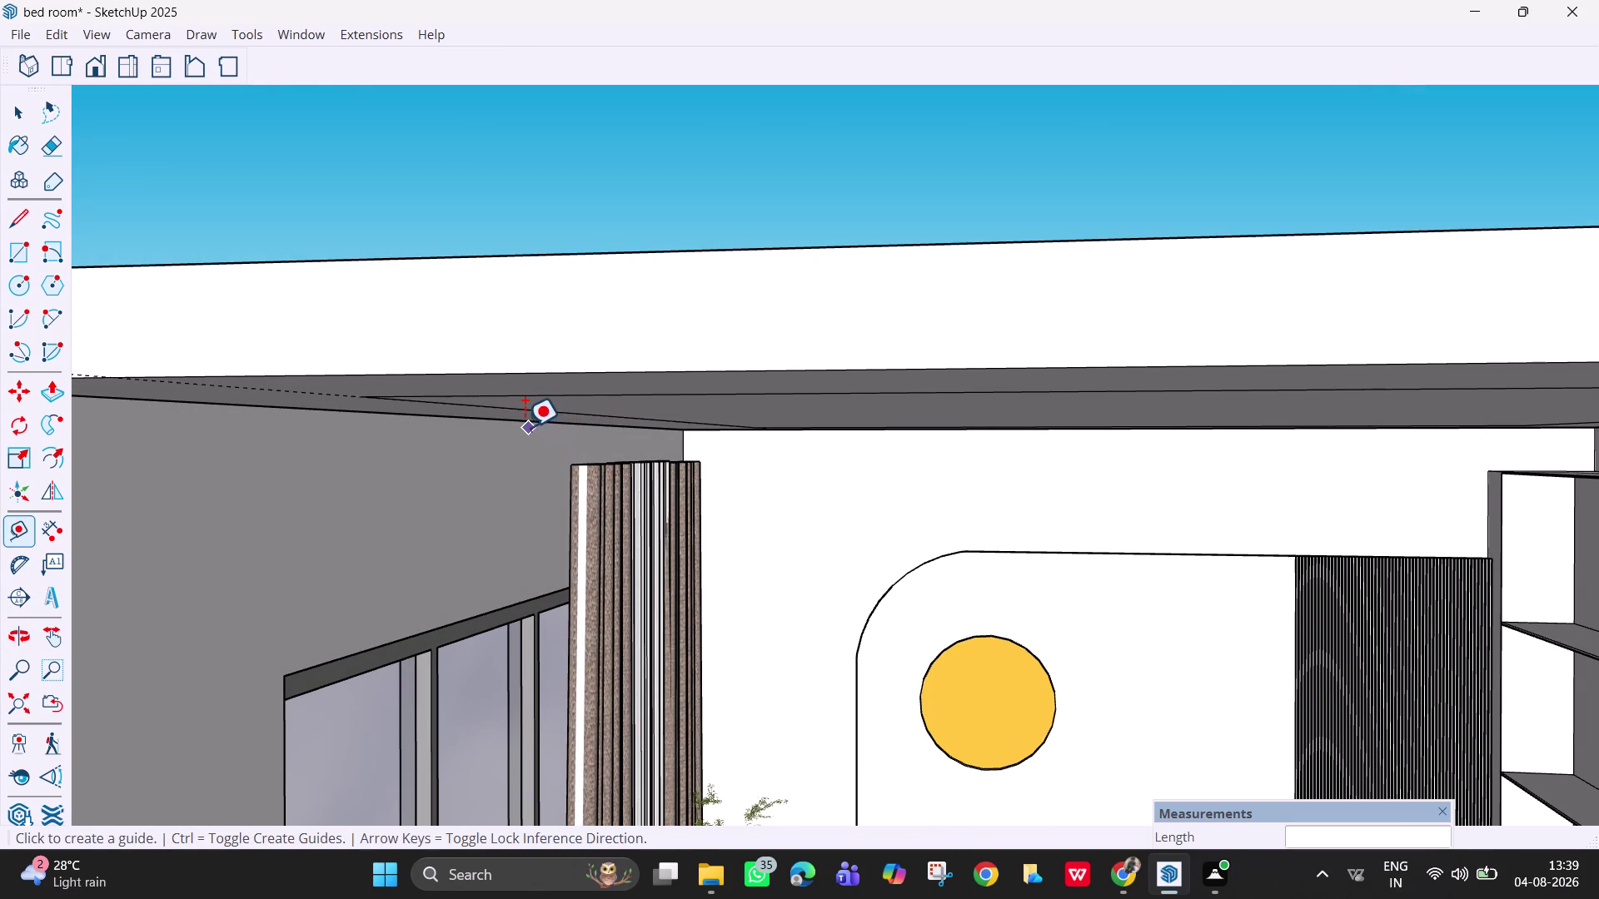
click(525, 417)
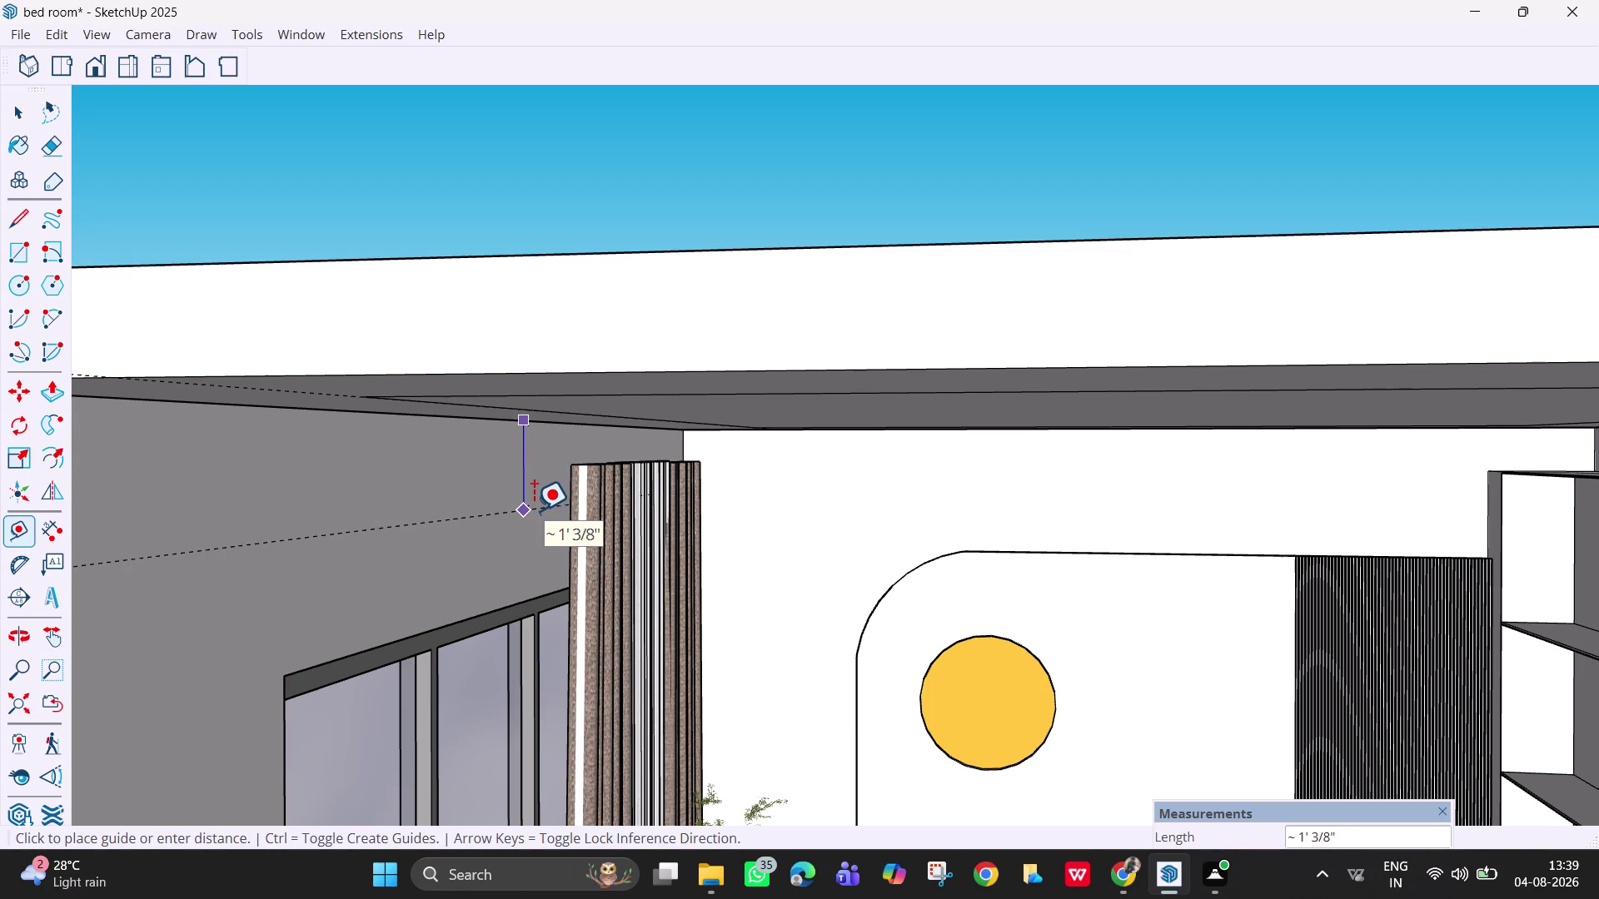
text(1')
key(Return)
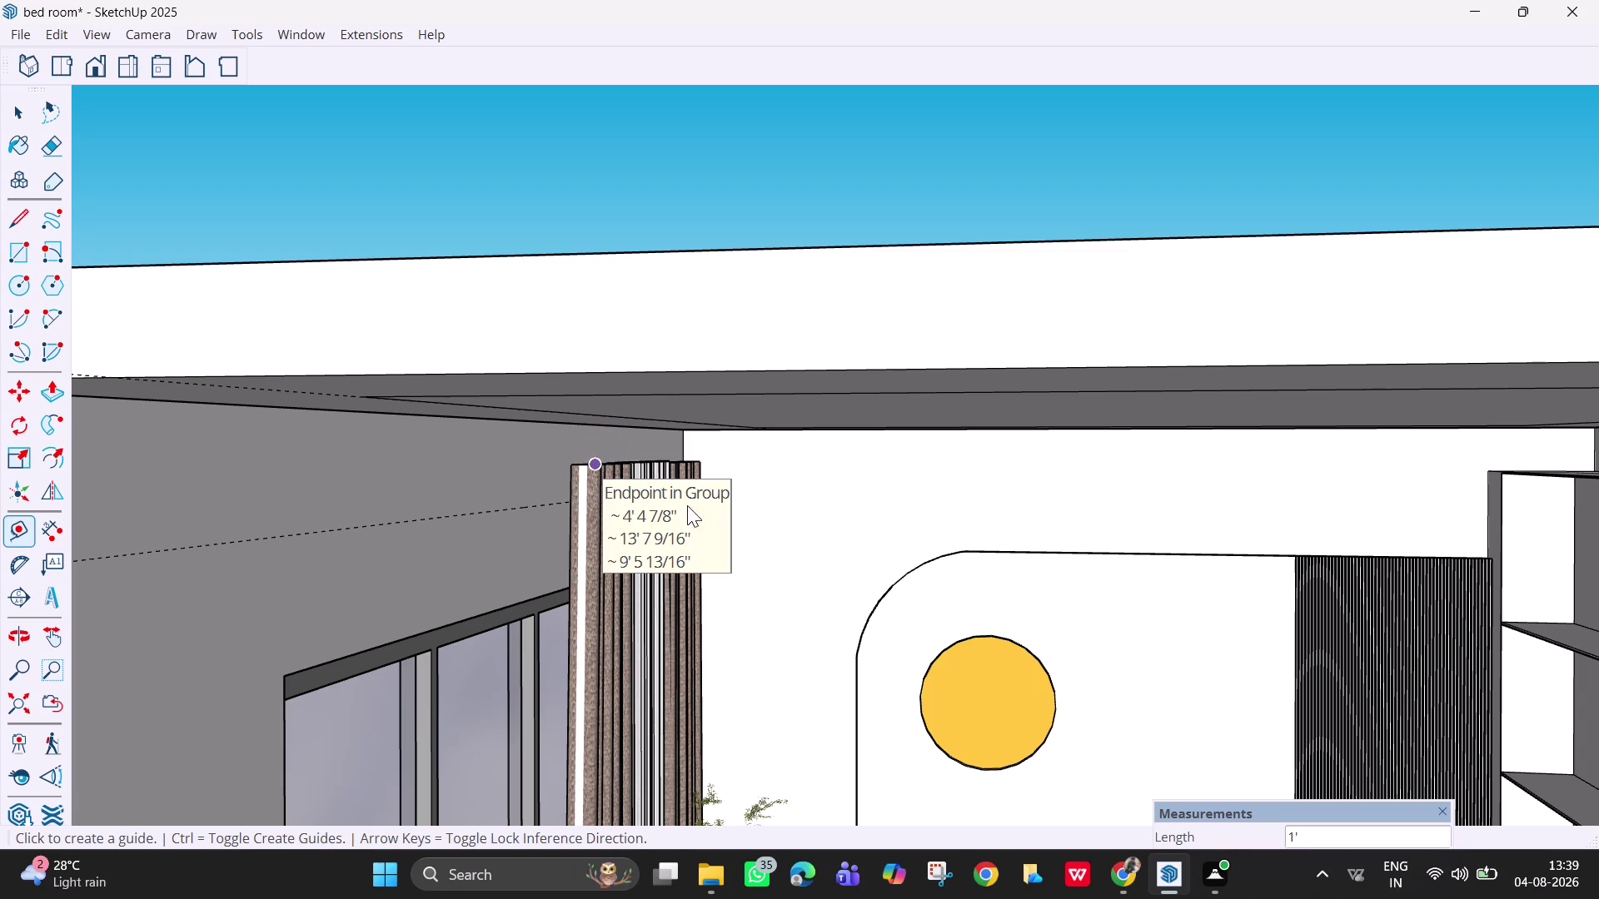
Add a vertical guide on the wall beside the curtain's top corner.
click(681, 444)
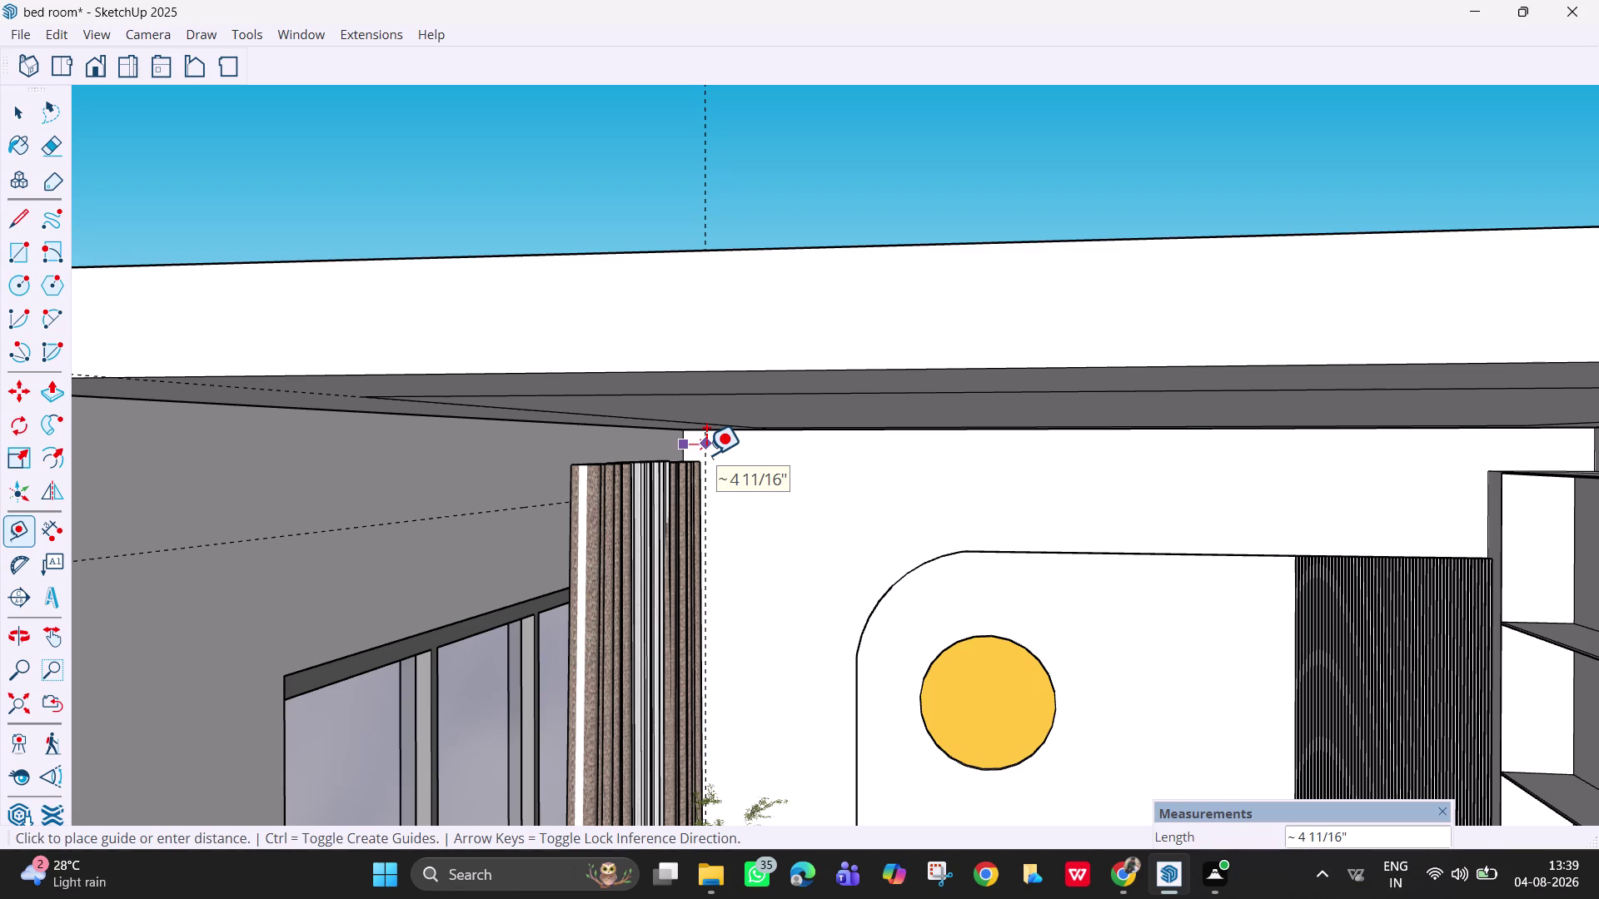
scroll(up, 3)
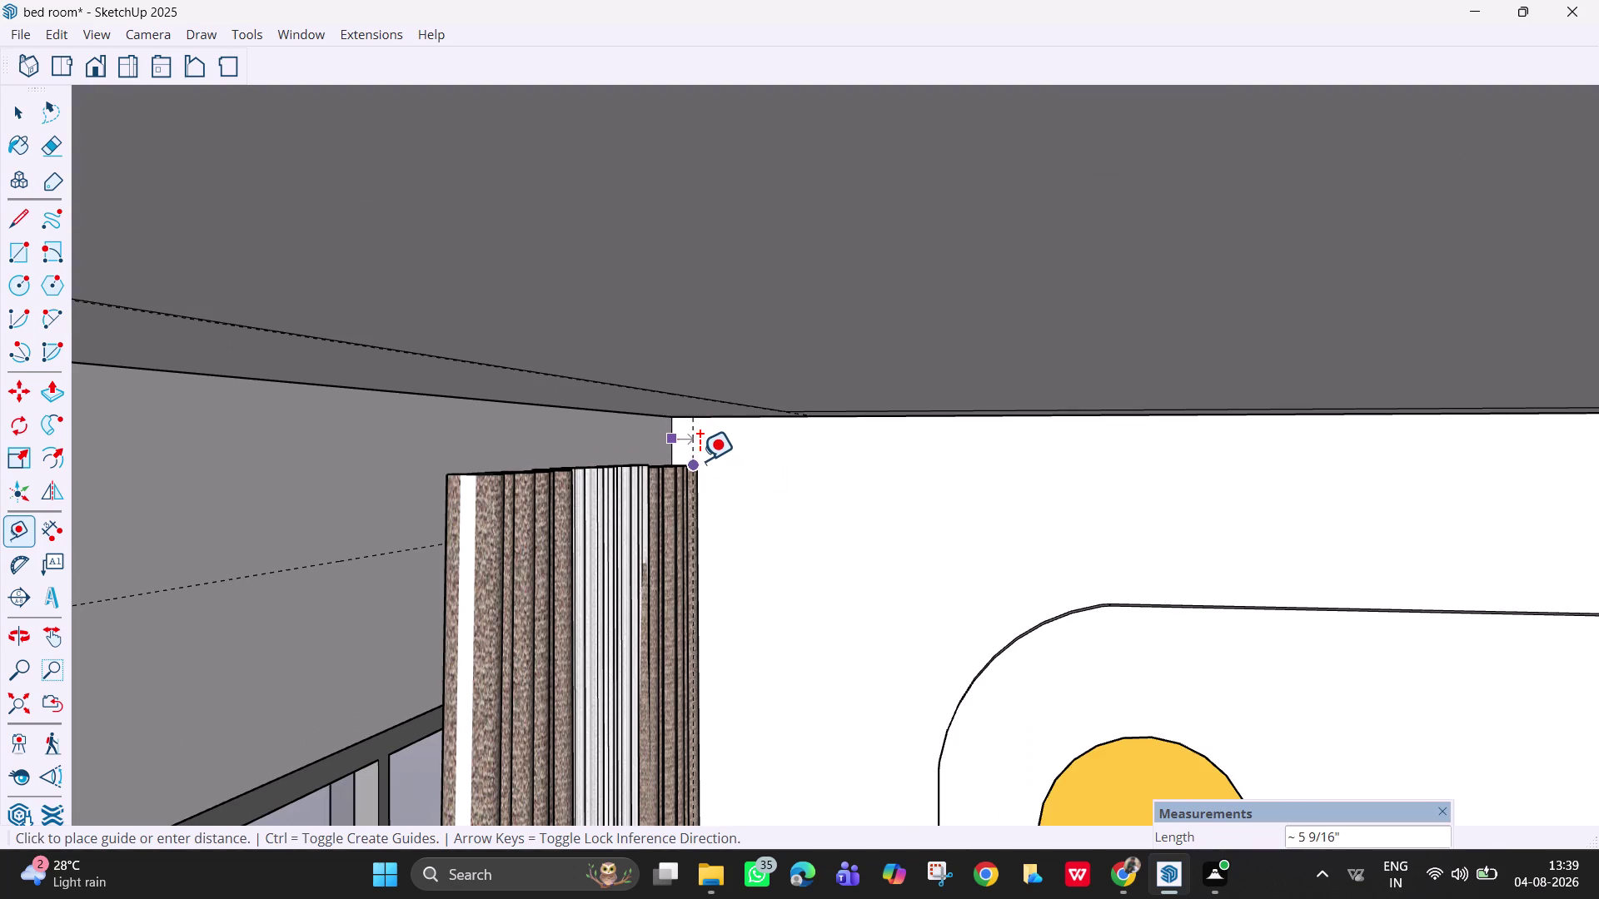
scroll(up, 3)
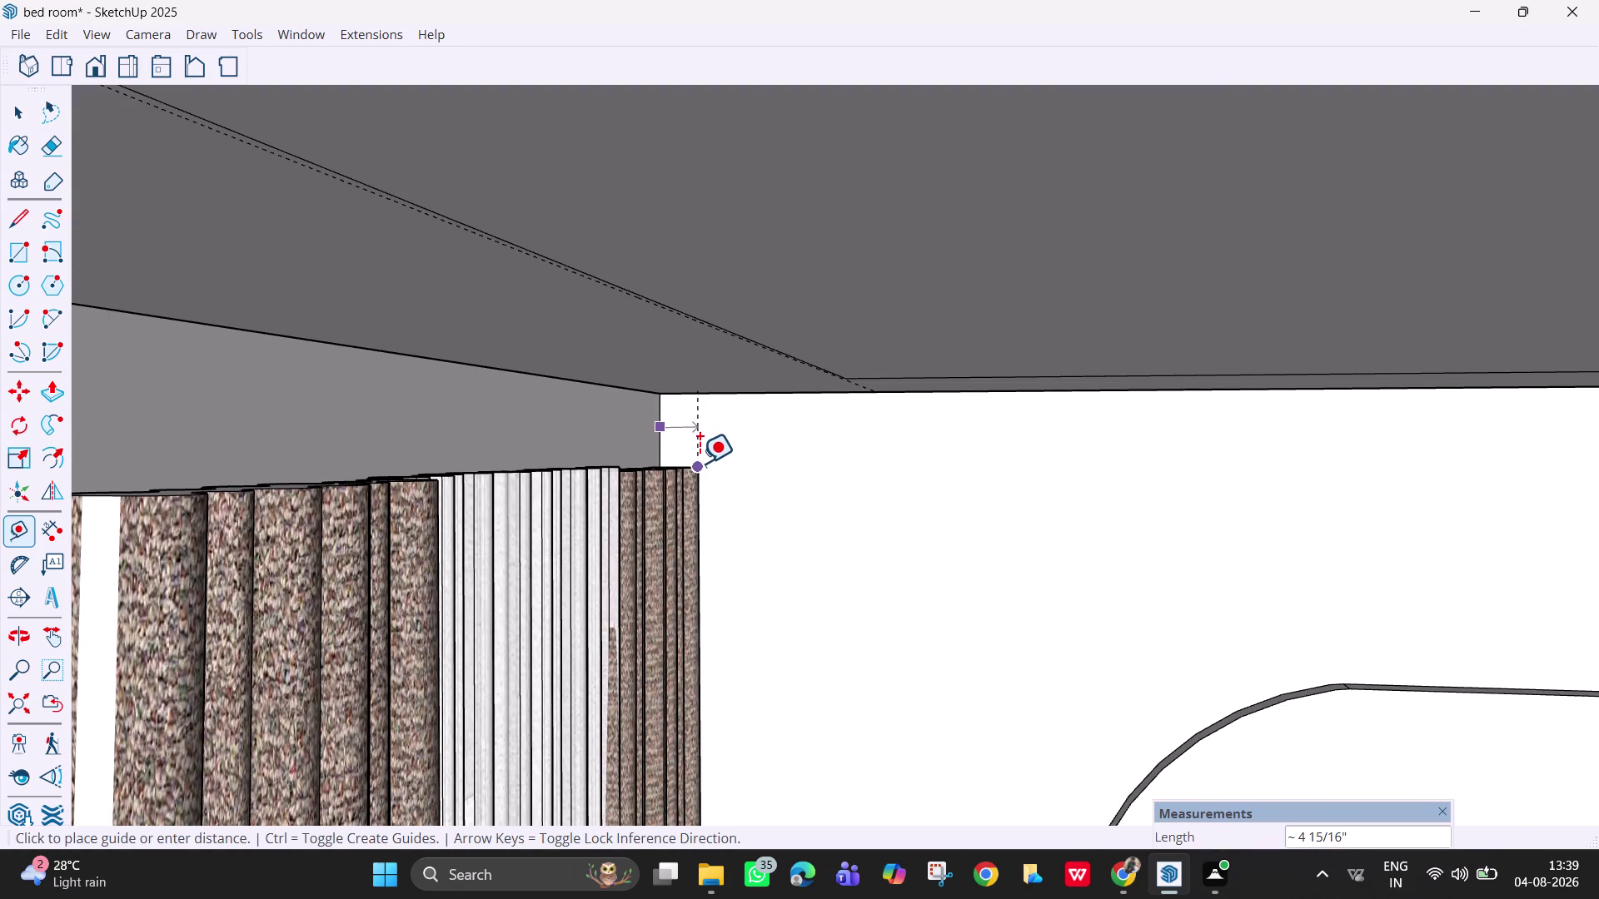
scroll(up, 3)
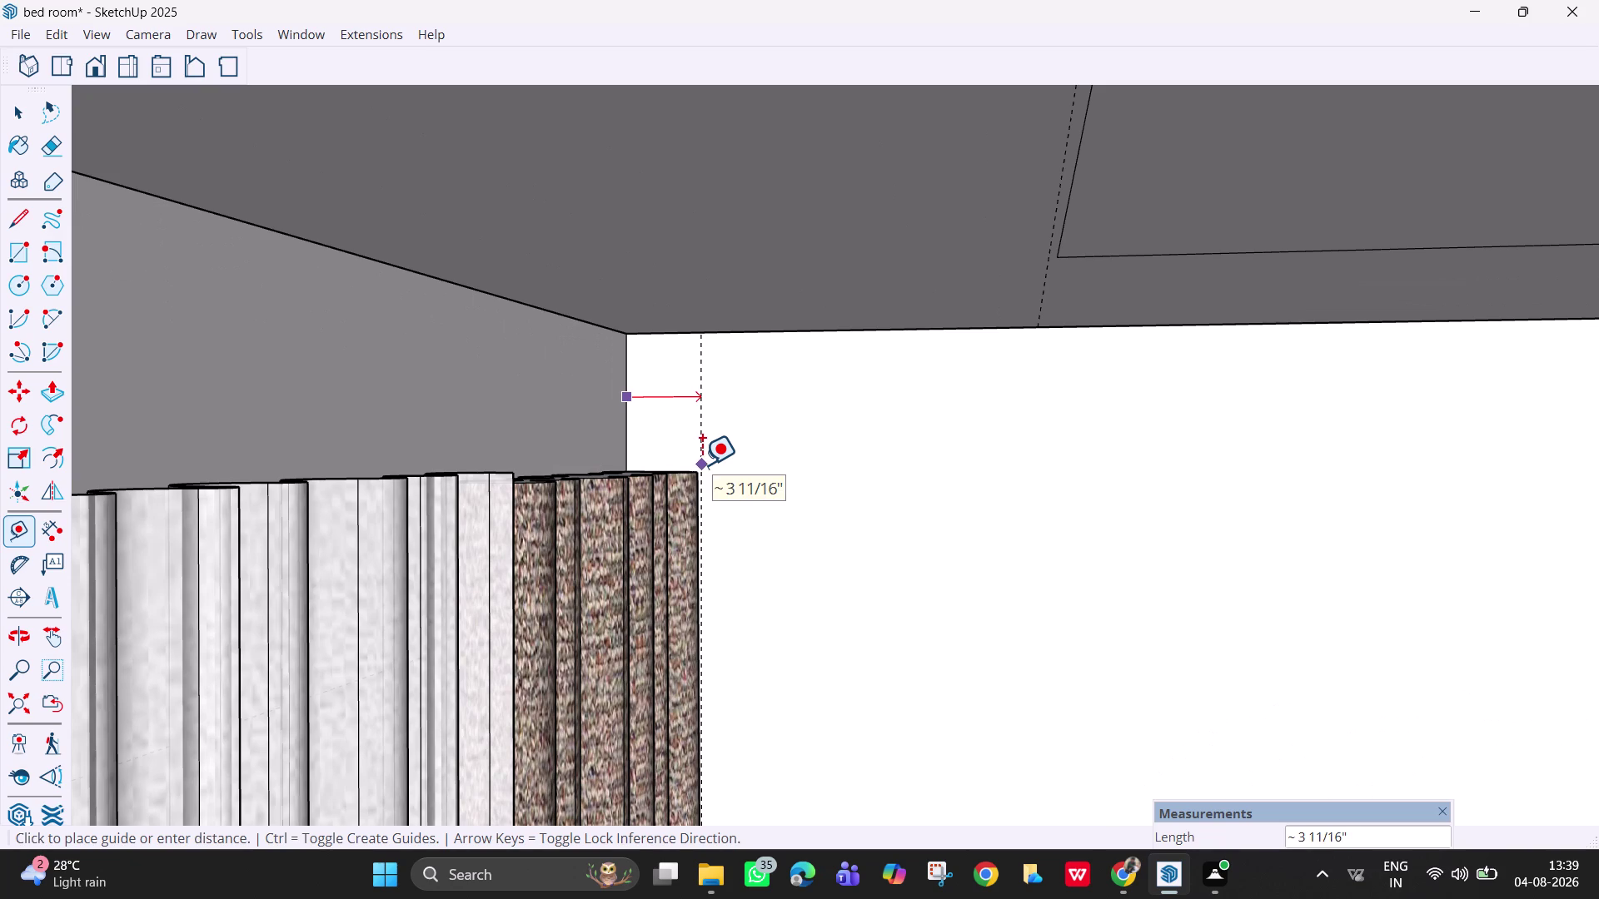
click(701, 464)
scroll(down, 3)
scroll(down, 3)
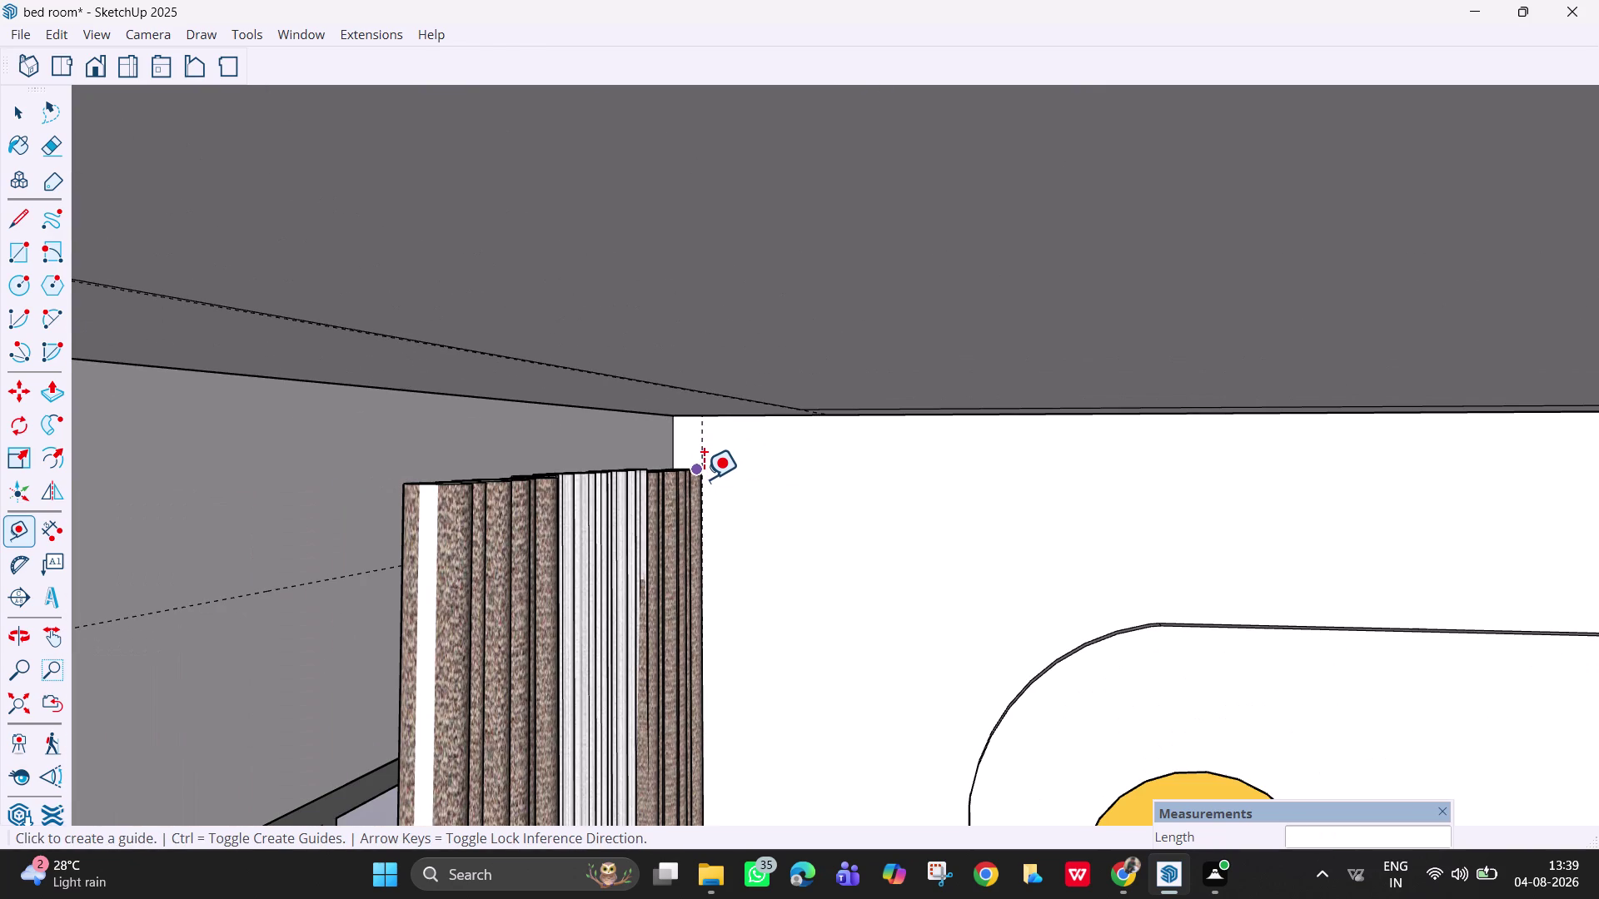
key(space)
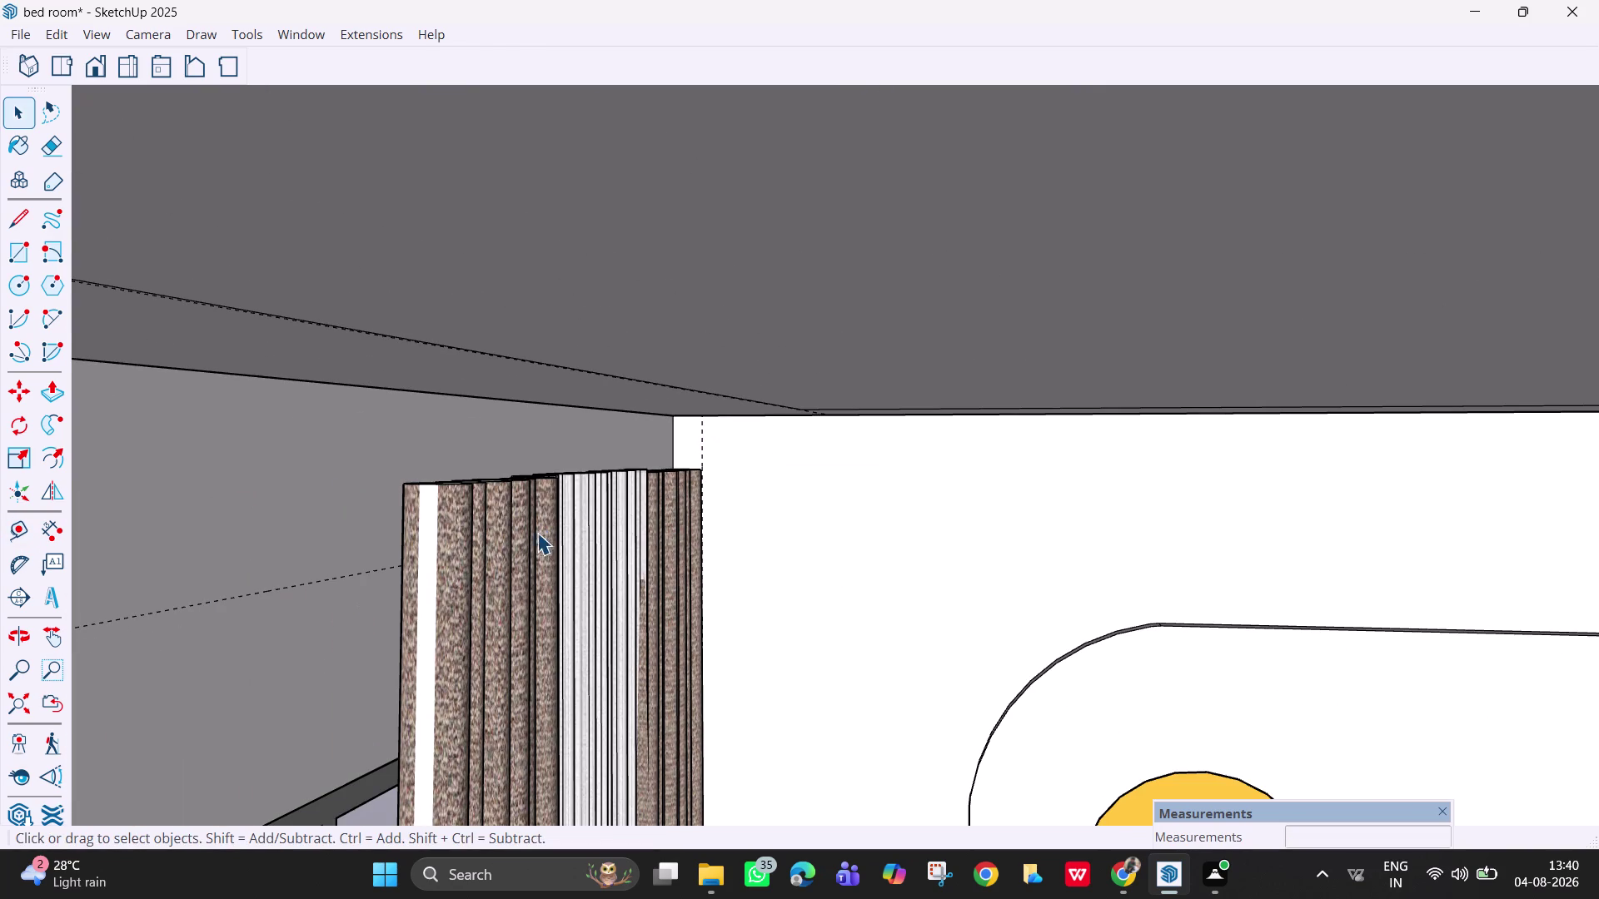
middle_drag(702, 517, 680, 437)
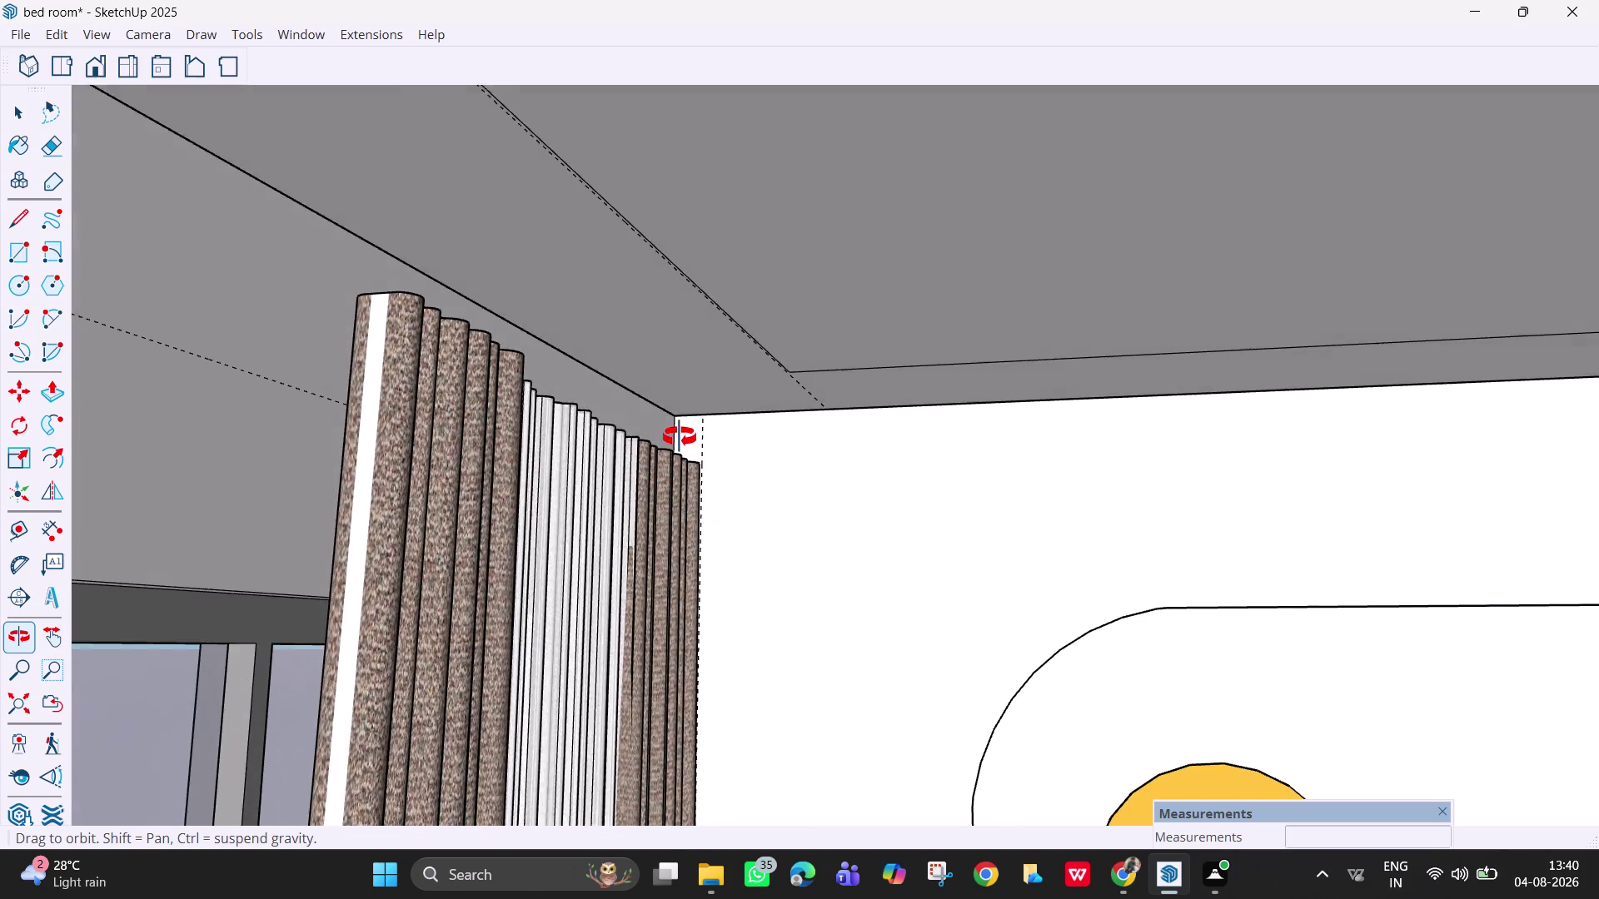
Place a guide from the ceiling edge to the wall corner above the curtain.
middle_drag(679, 437, 658, 438)
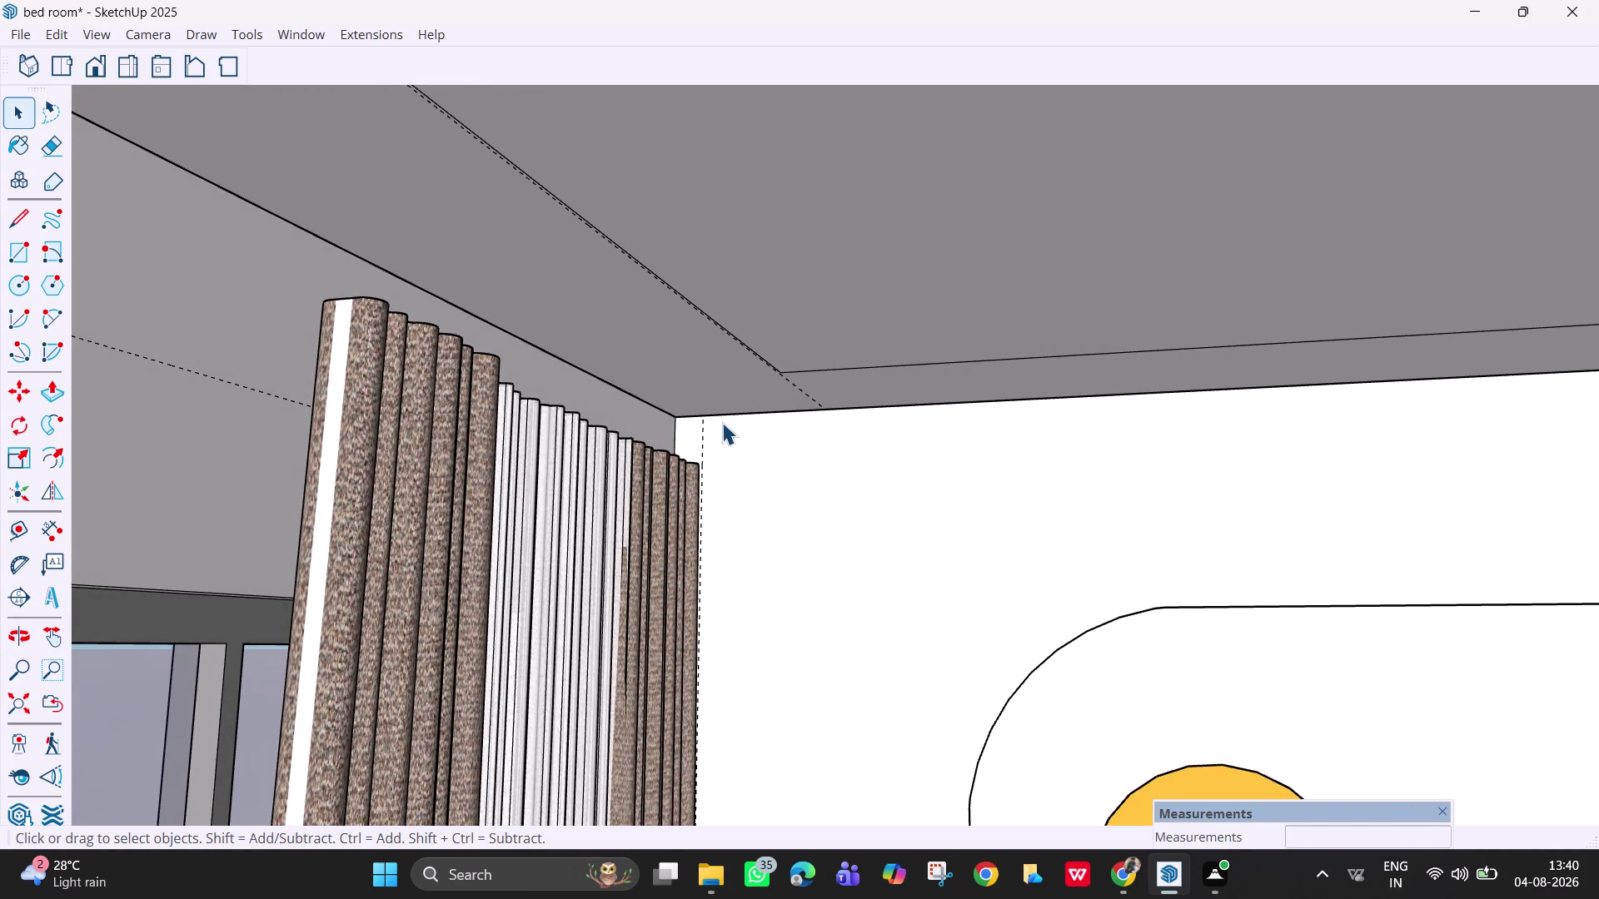
key(t)
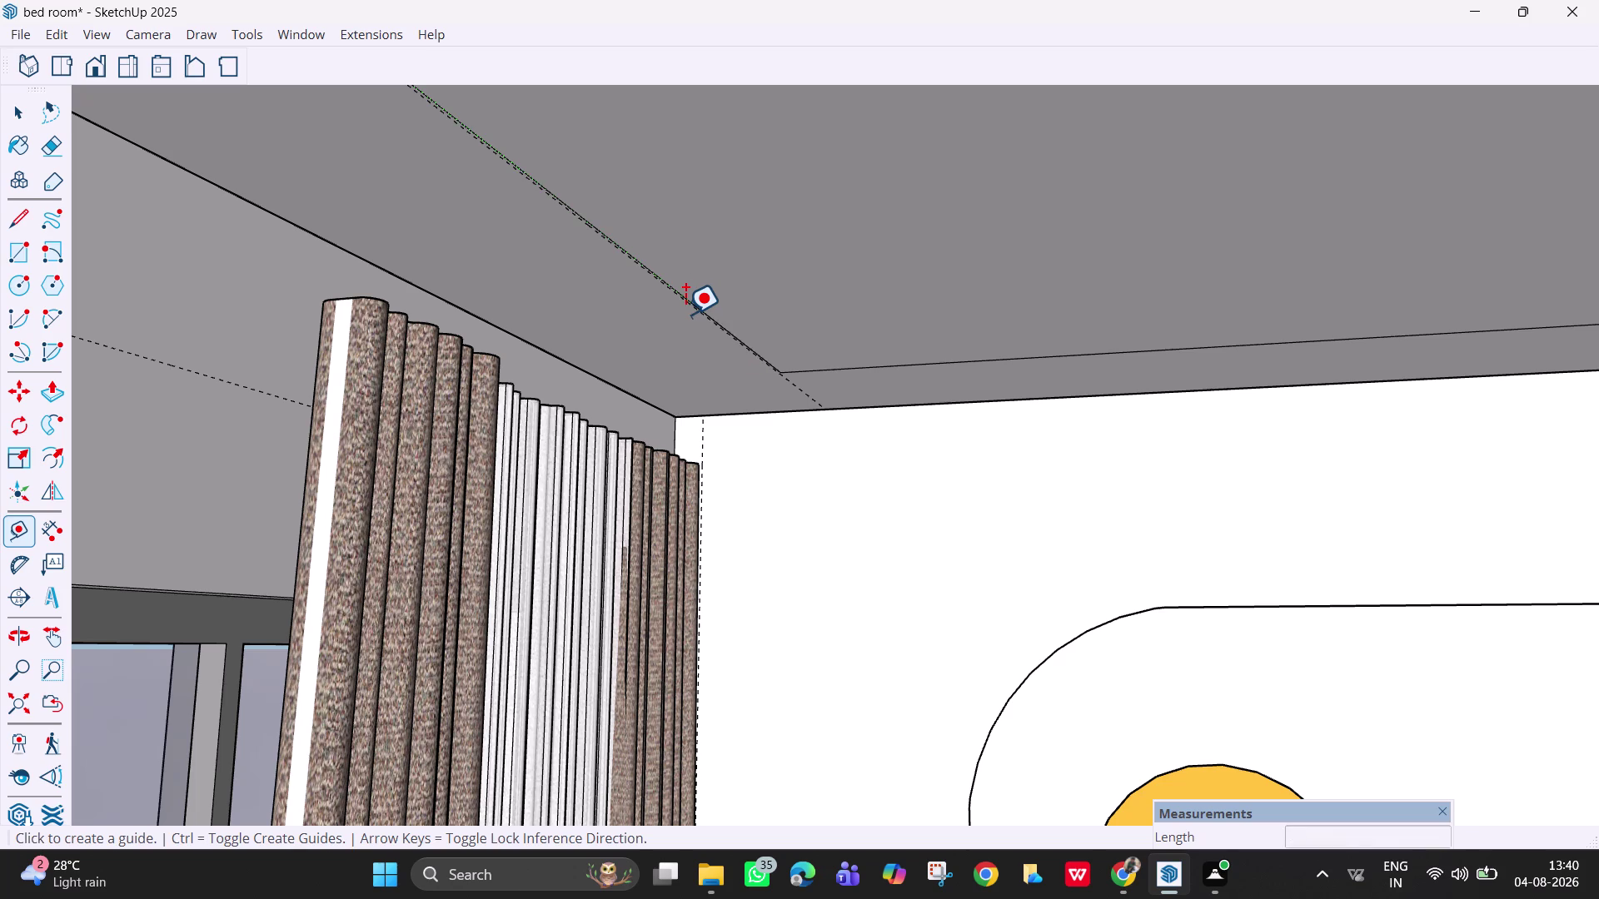
click(684, 315)
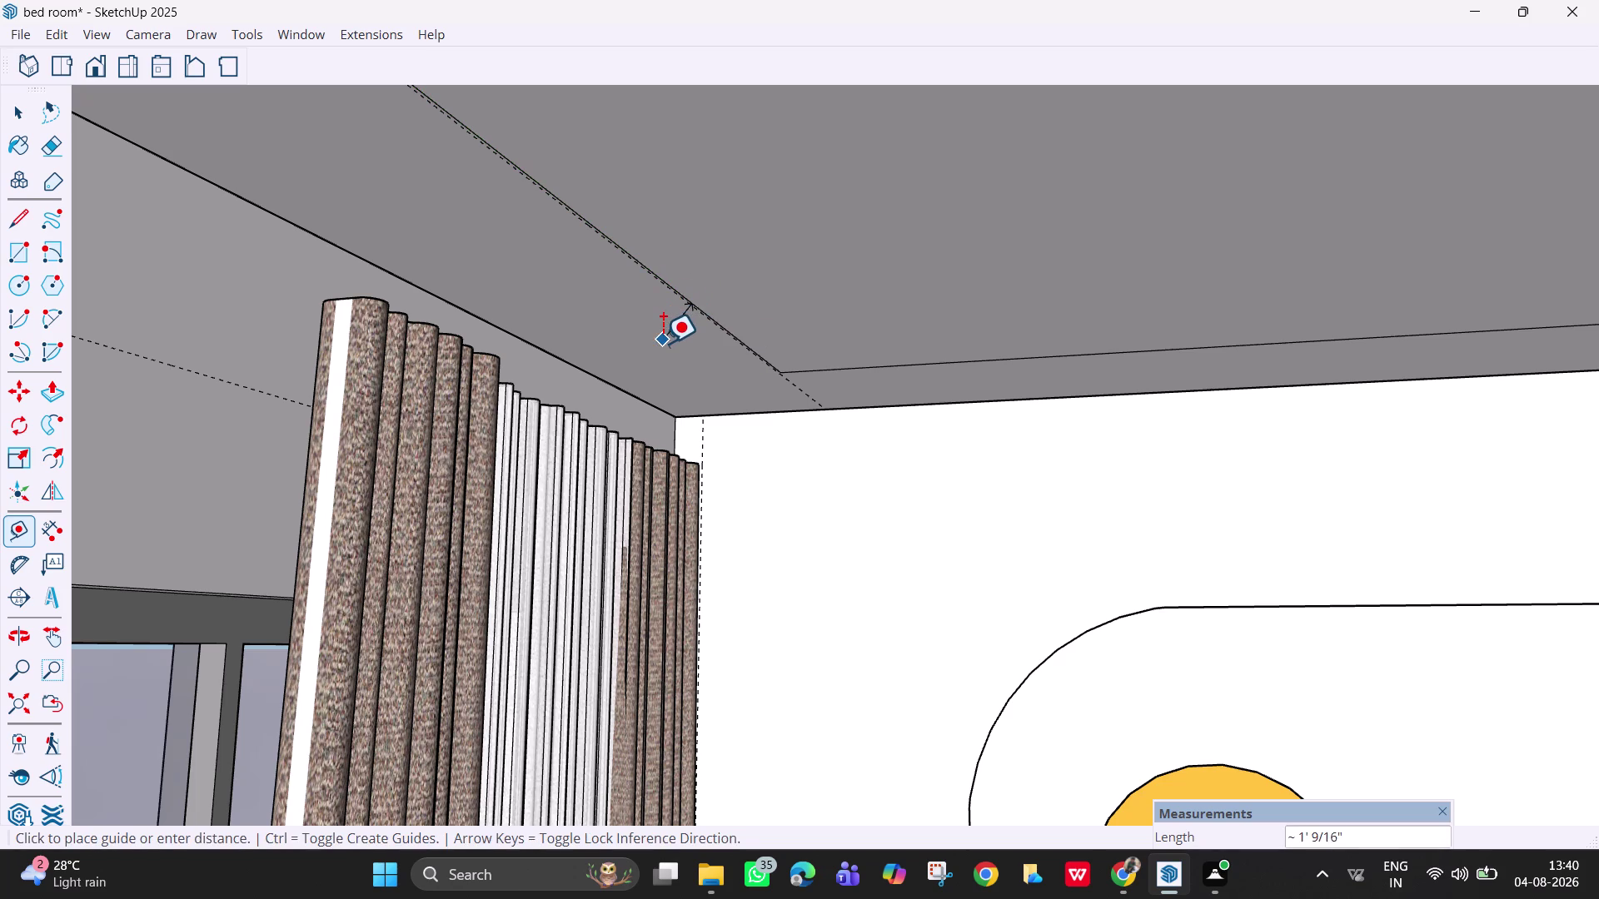
key(Escape)
scroll(up, 3)
middle_drag(758, 256, 883, 227)
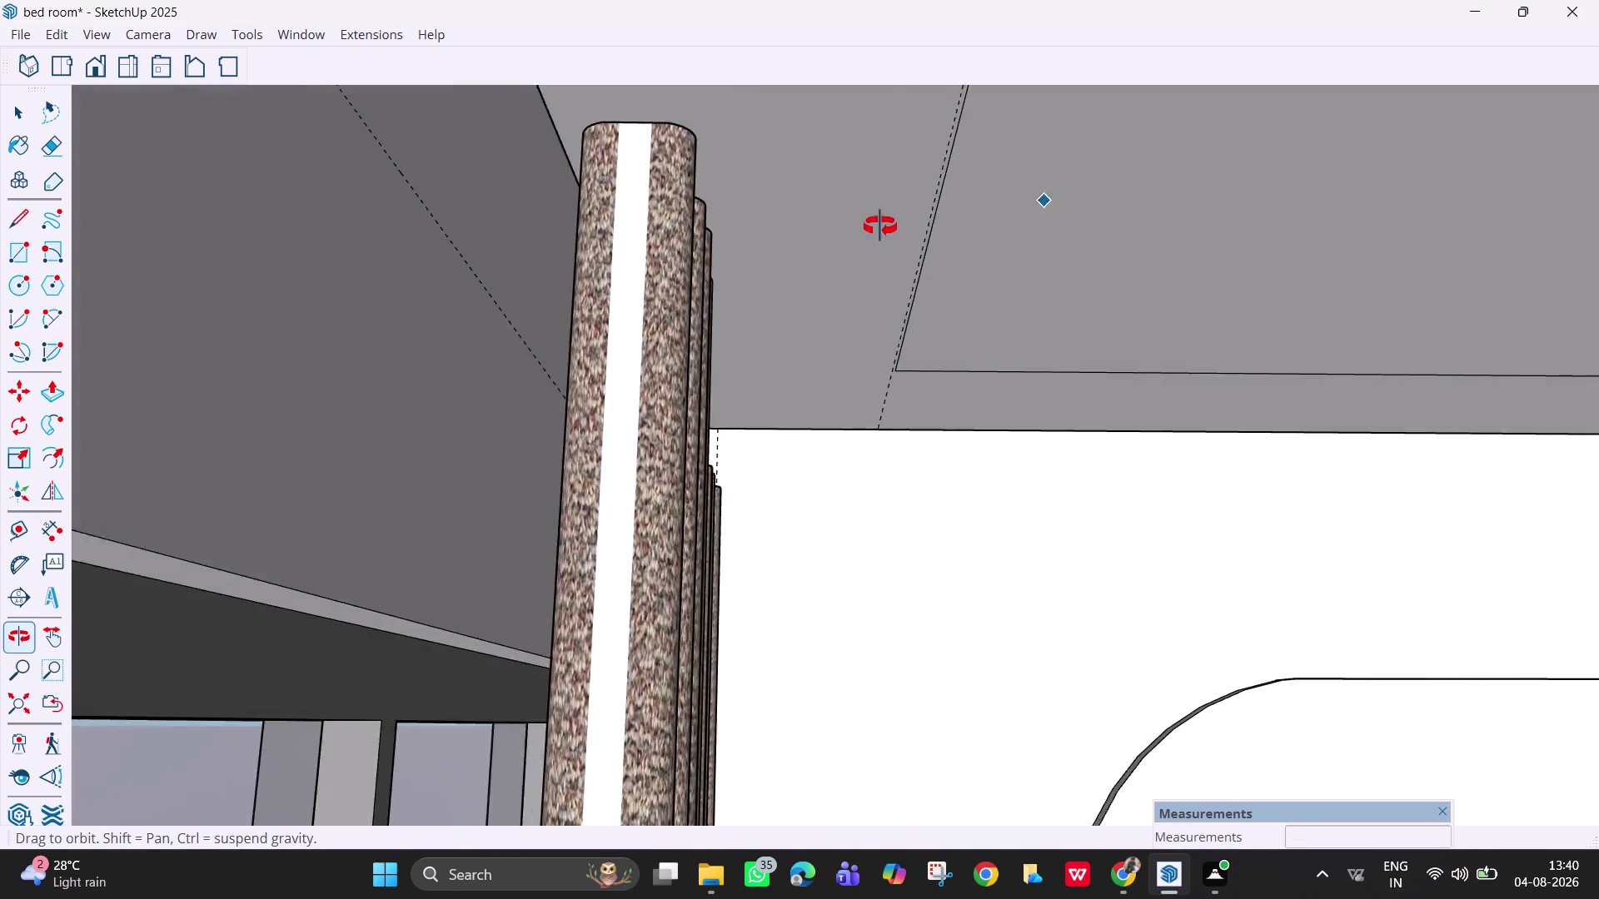
middle_drag(883, 227, 858, 224)
scroll(up, 3)
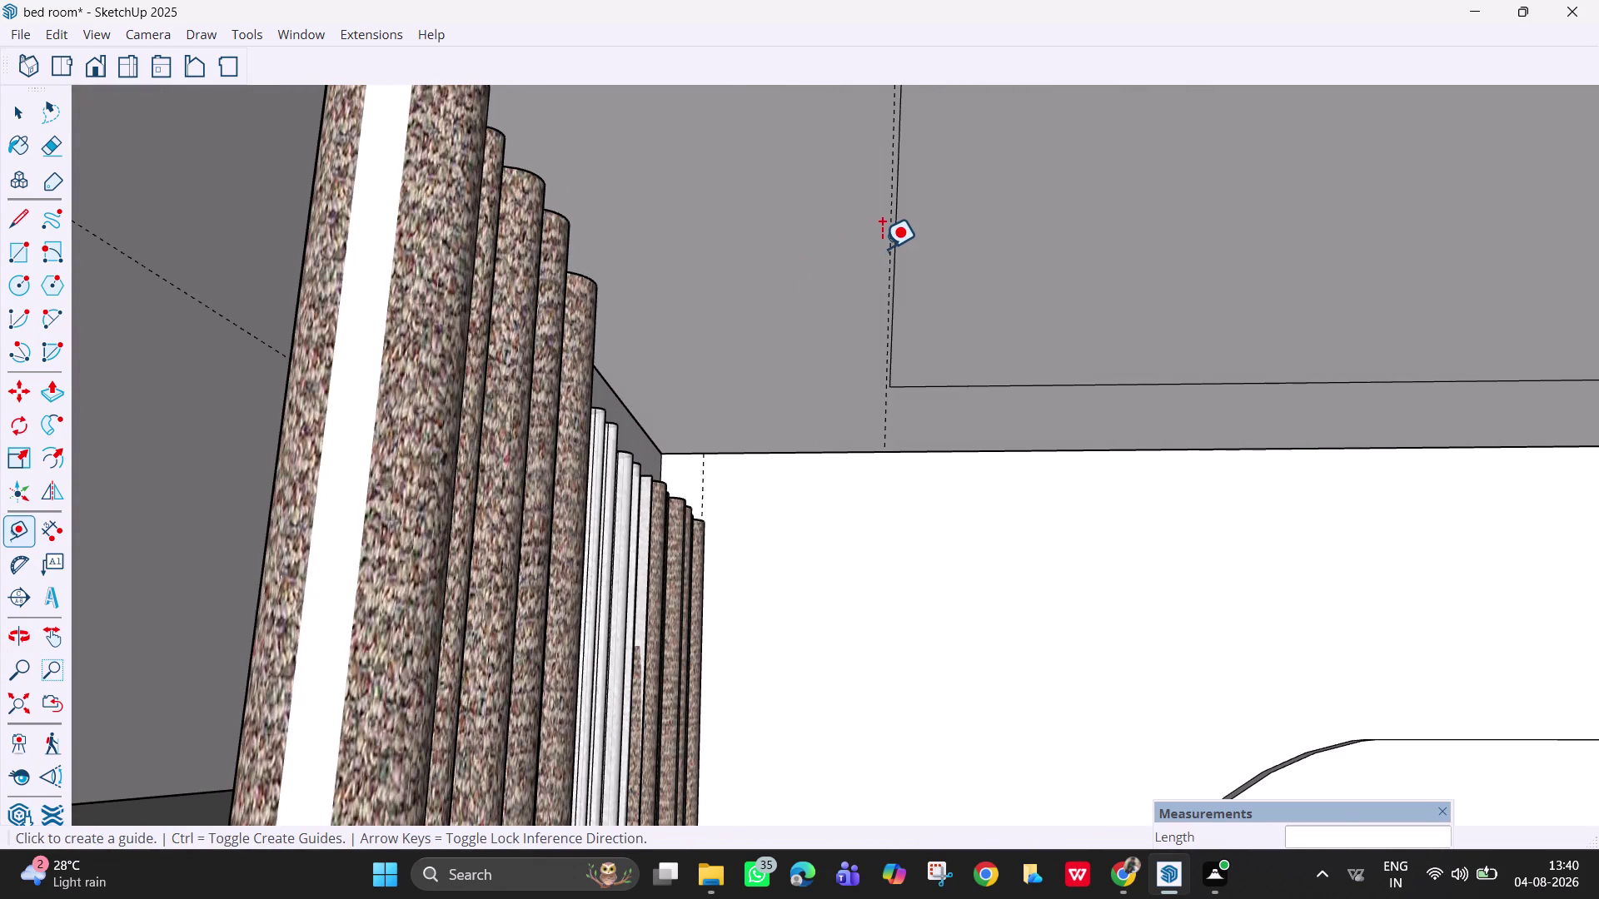
click(886, 253)
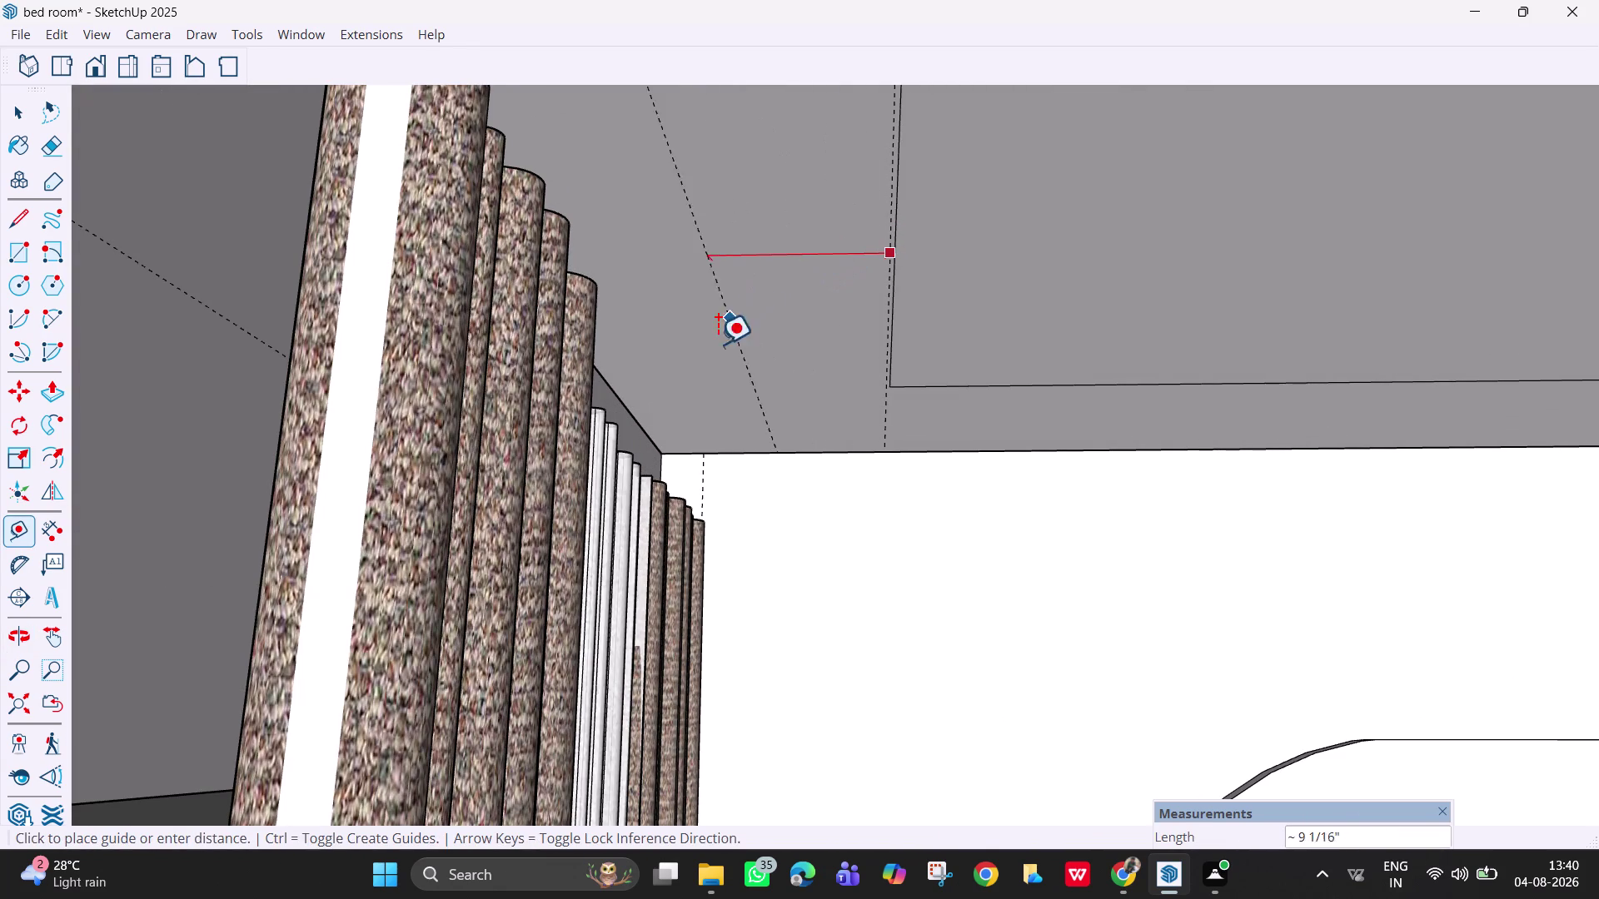
click(704, 462)
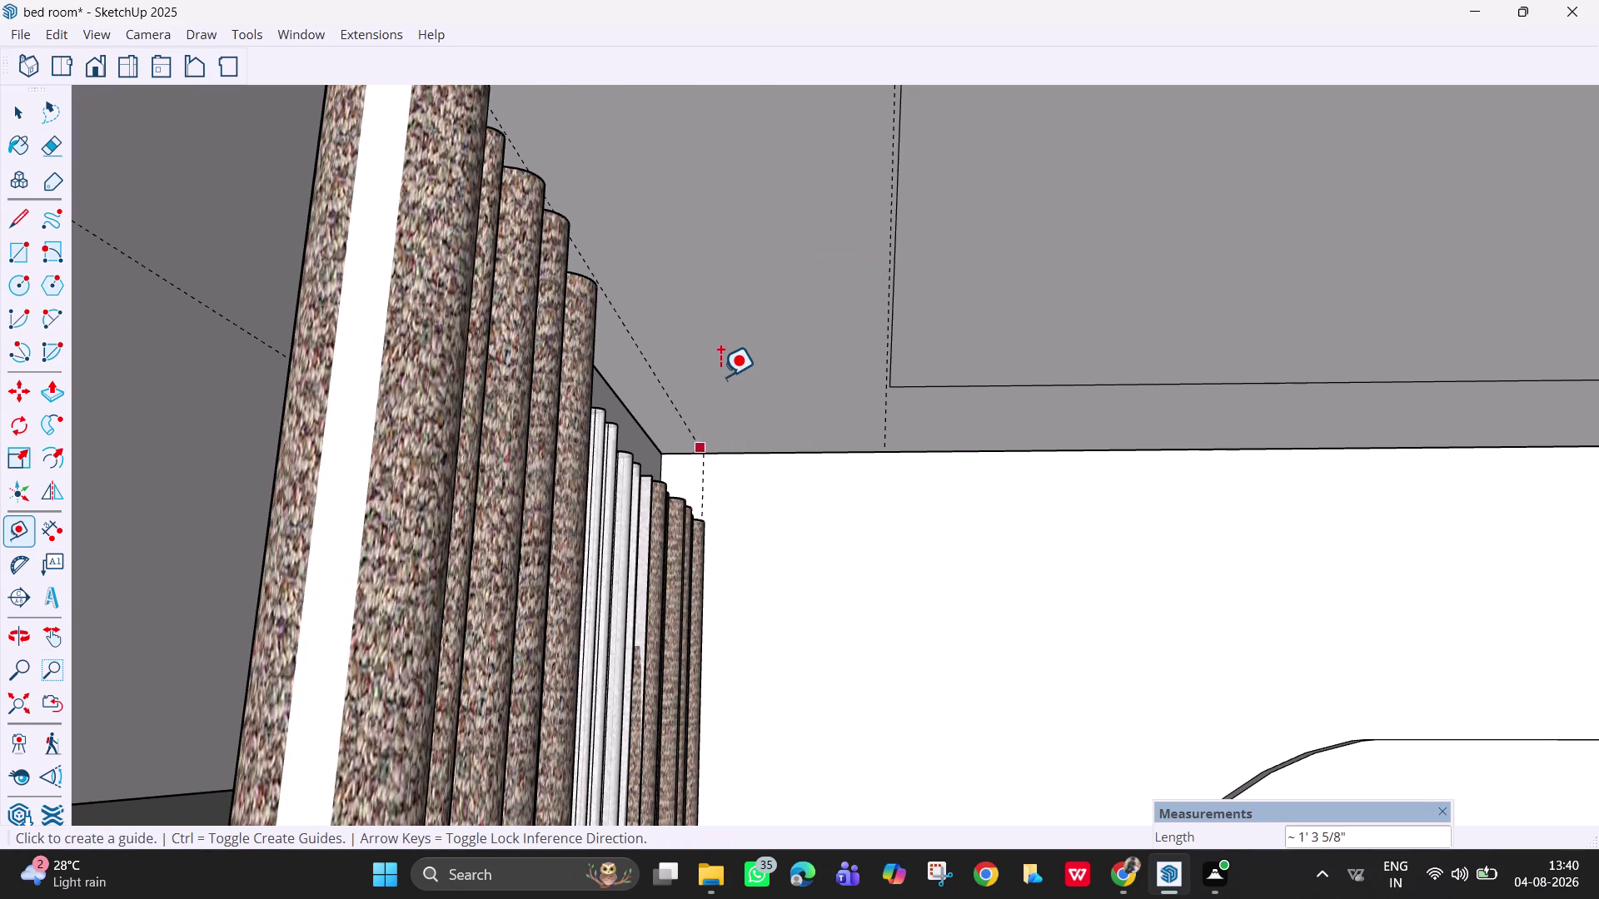
scroll(down, 3)
middle_drag(737, 317, 705, 410)
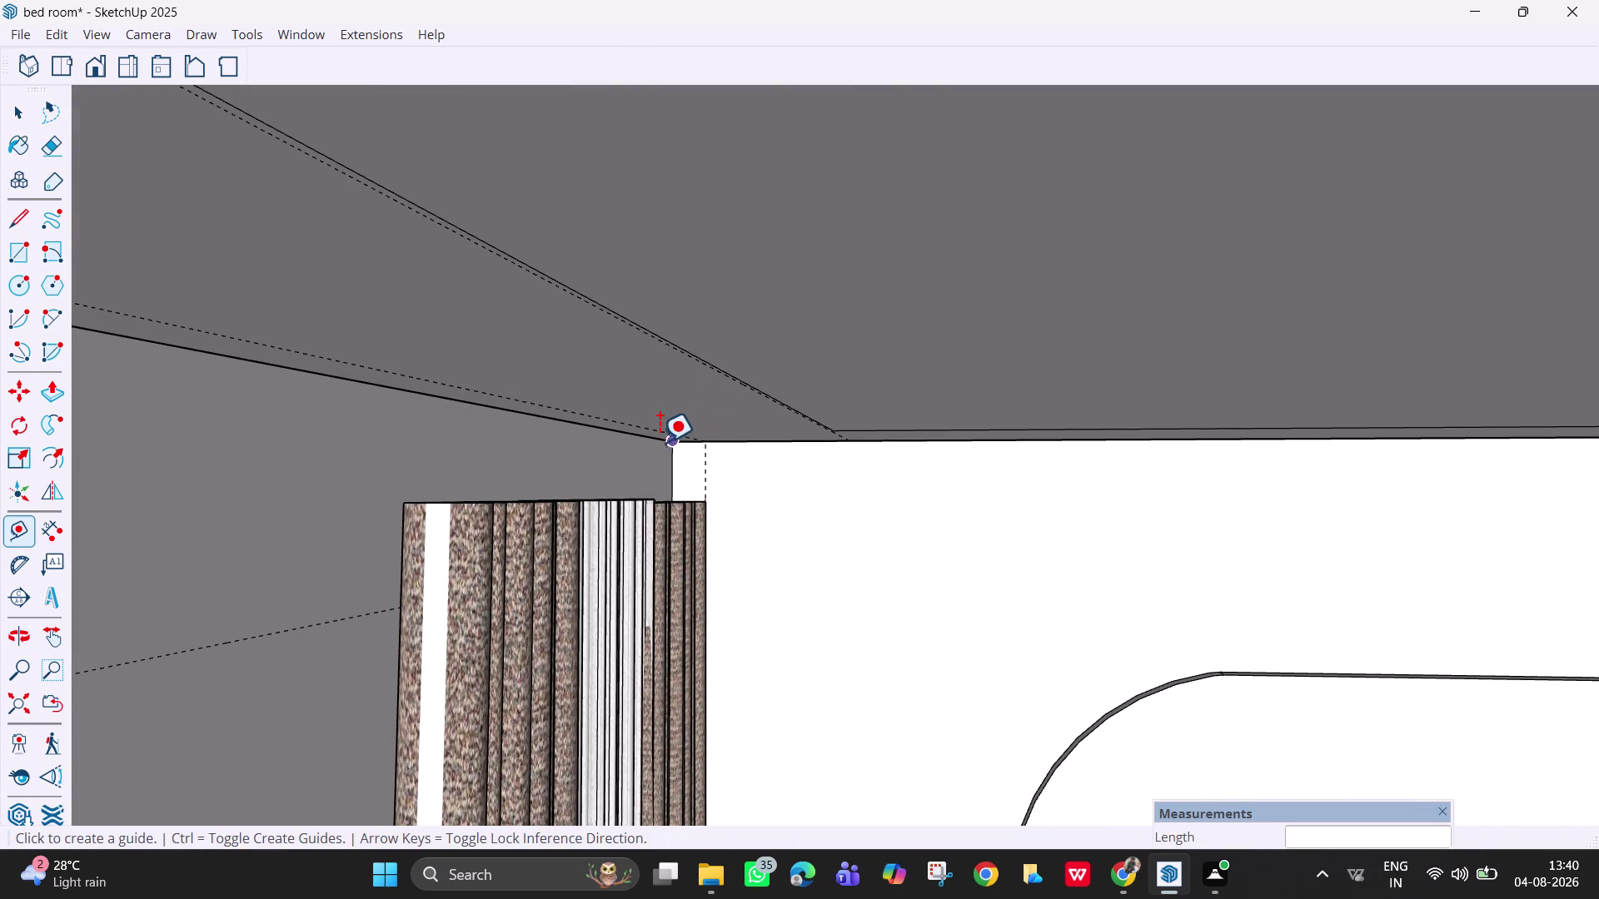
Add a guide 1' from the wall's top edge.
key(Escape)
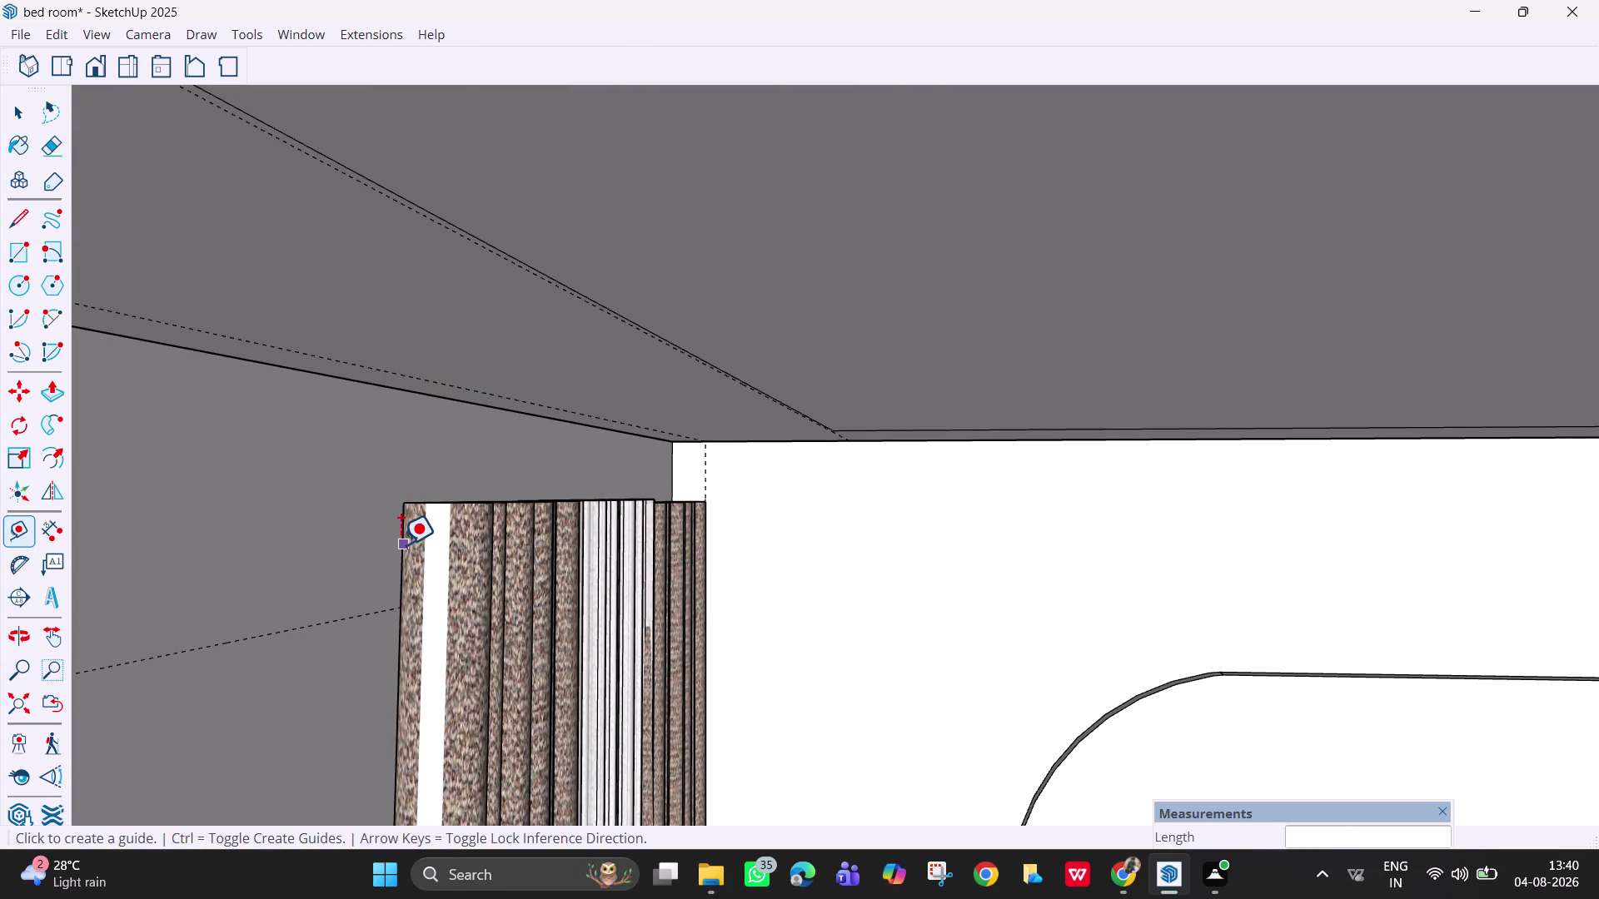
key(Escape)
key(space)
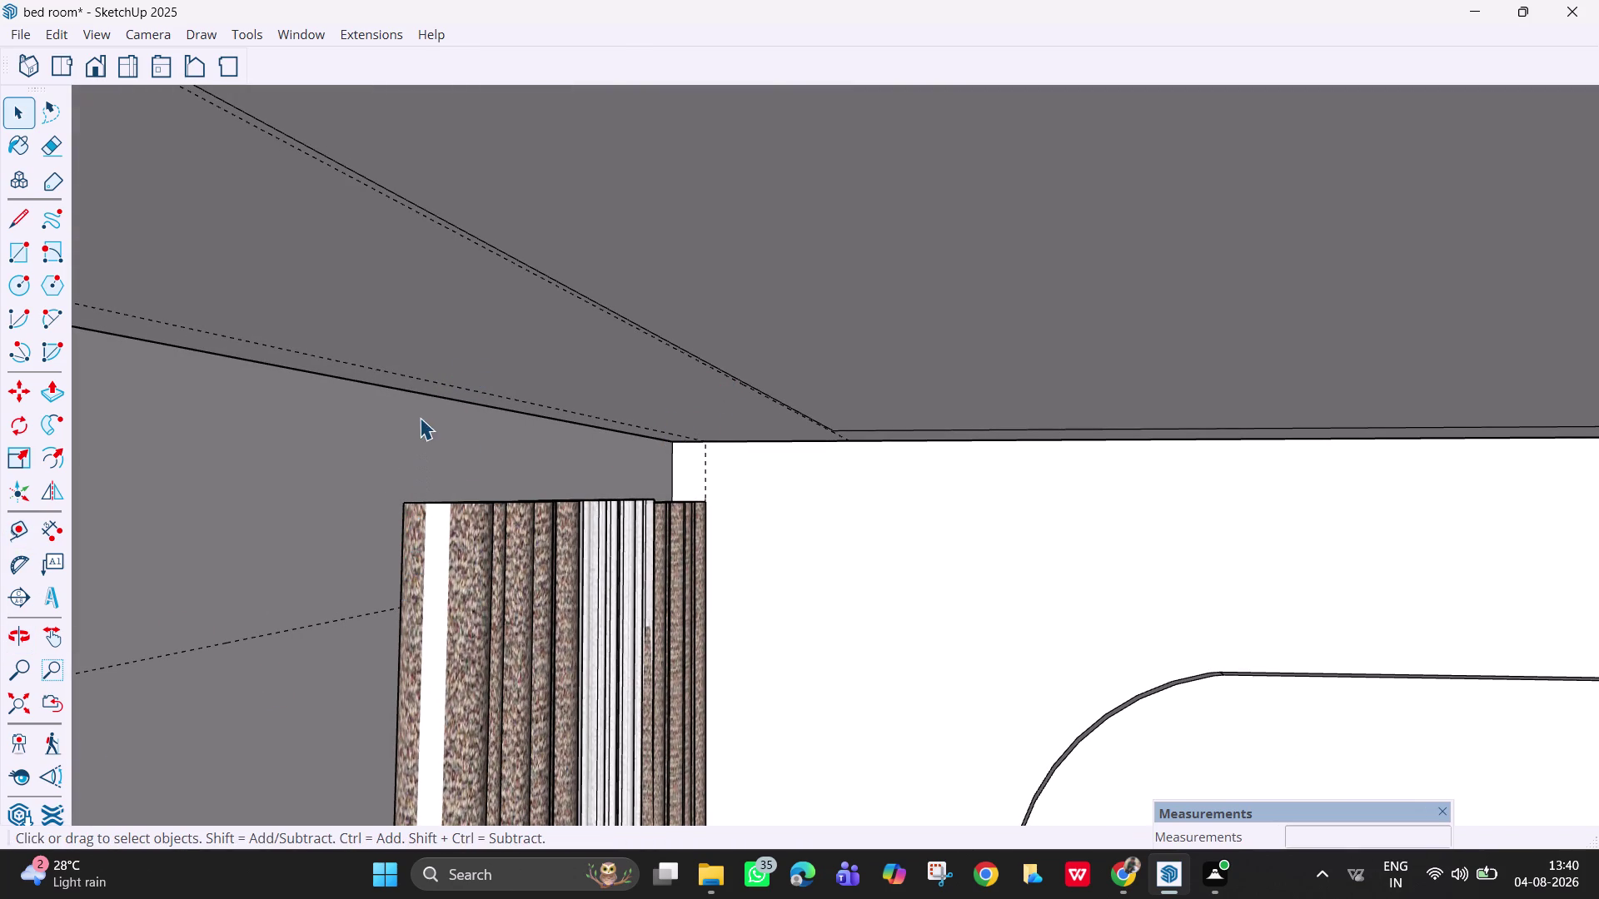
key(t)
click(478, 391)
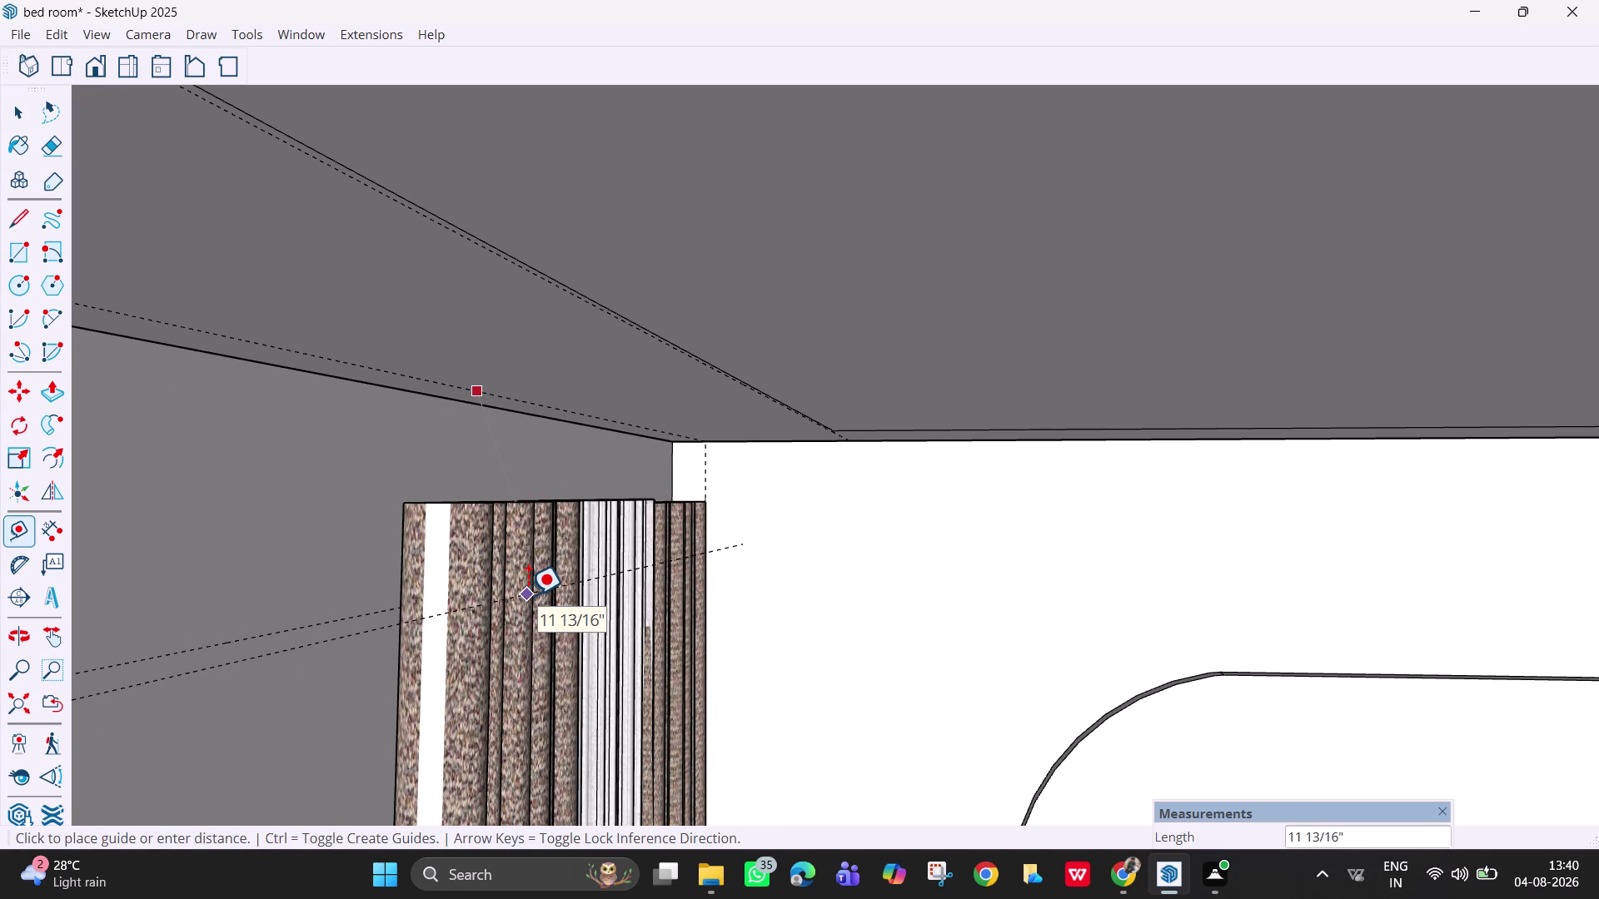
text(1')
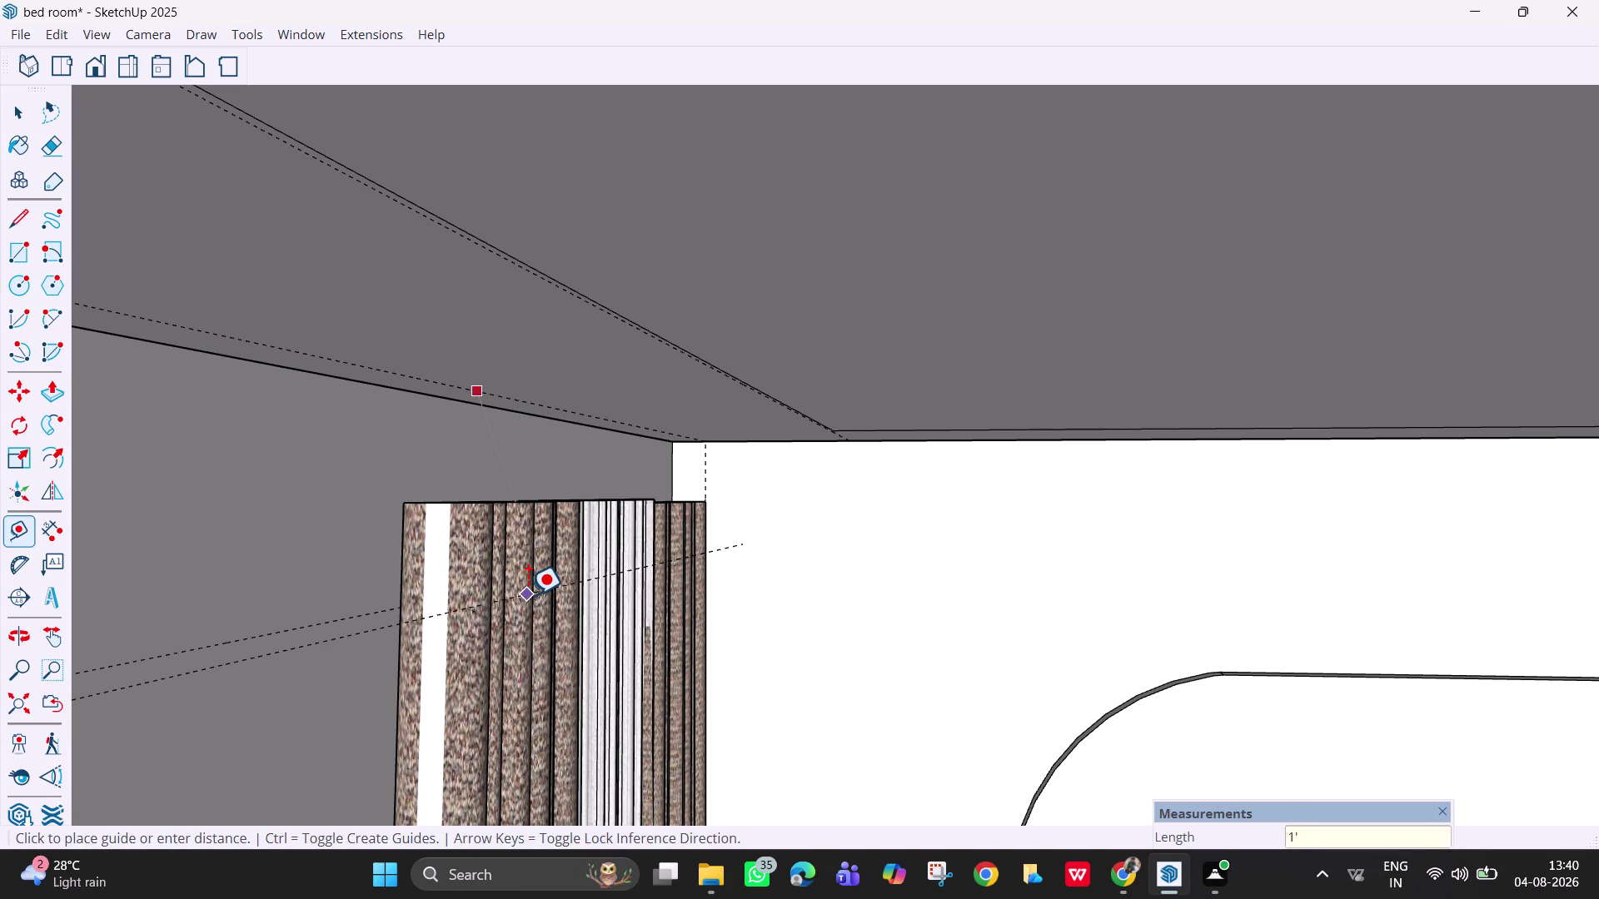
key(Return)
key(Escape)
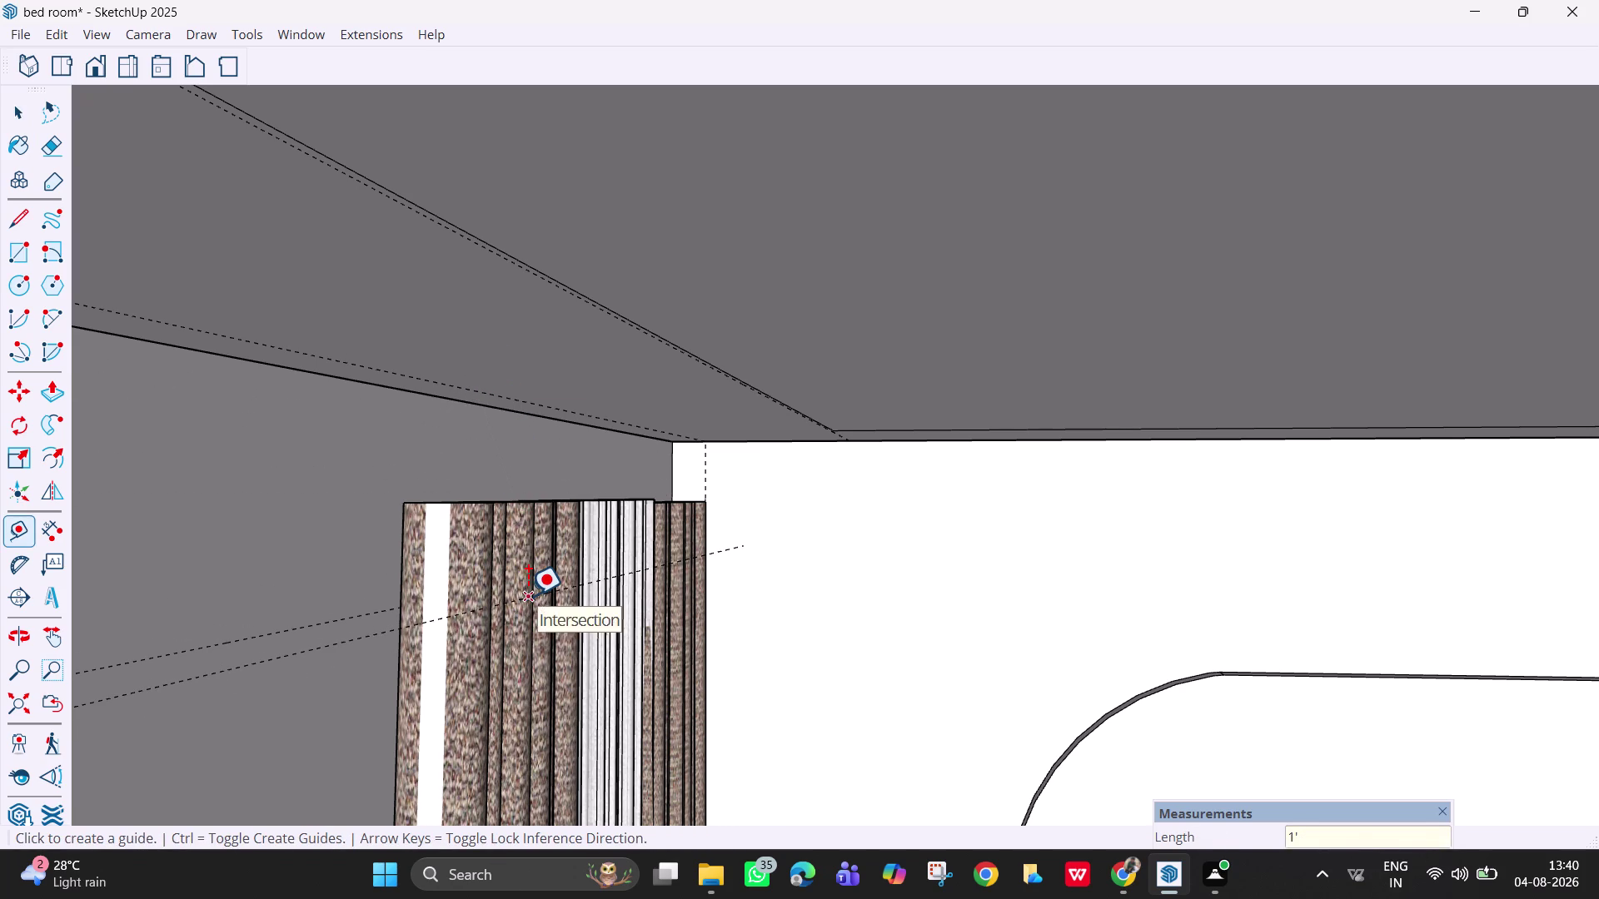
Erase a stray guide line with the Eraser.
key(e)
click(314, 624)
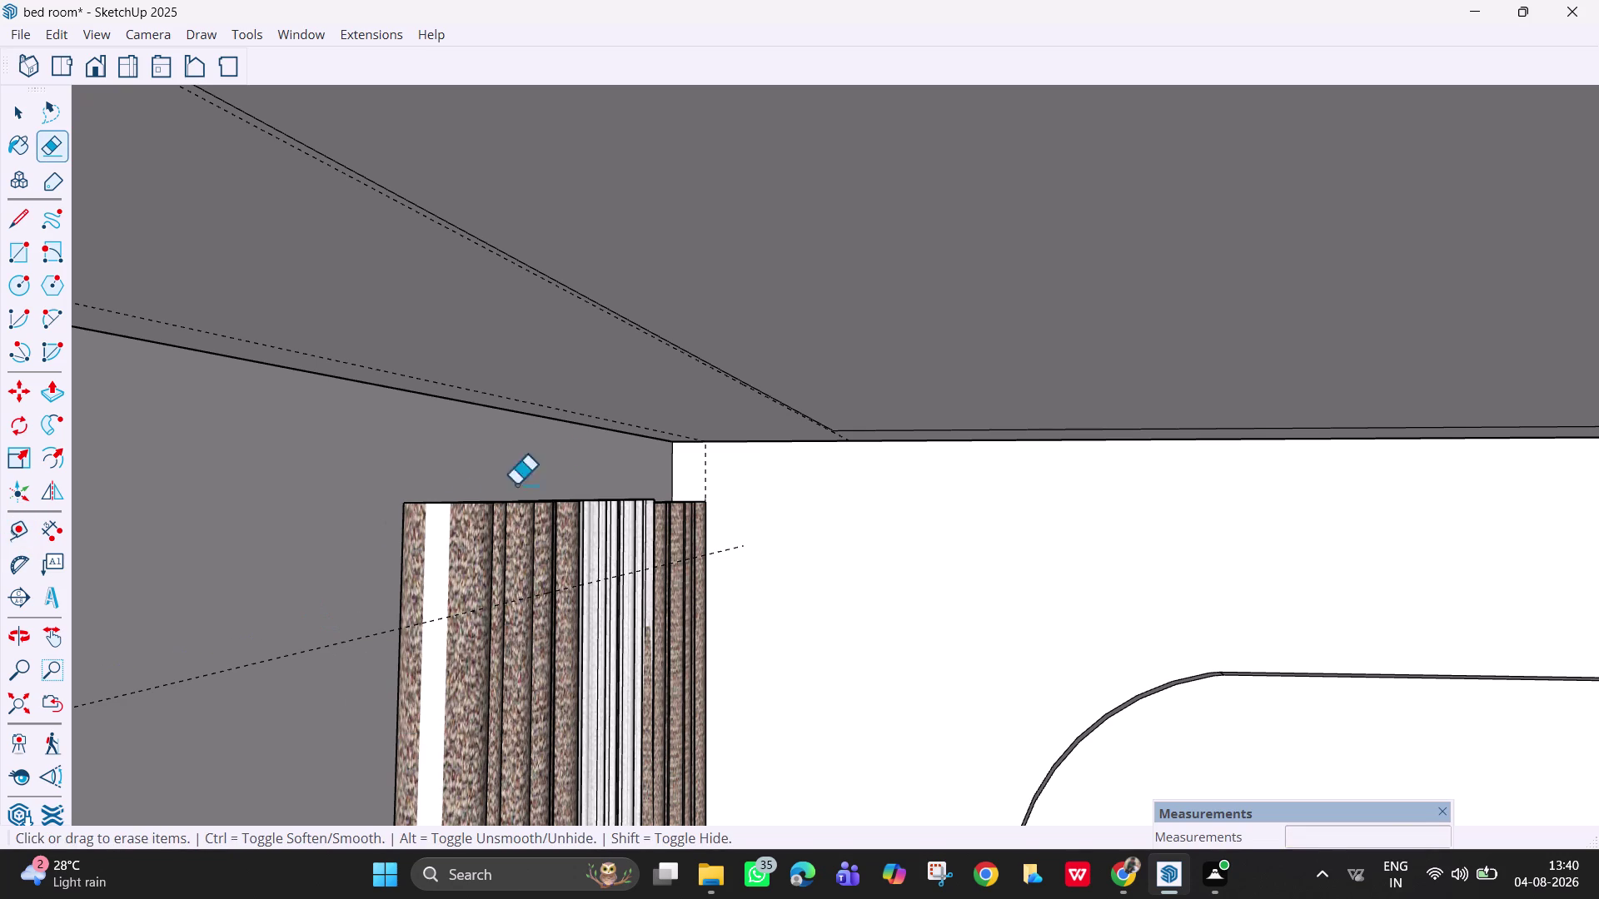
middle_drag(745, 543, 769, 551)
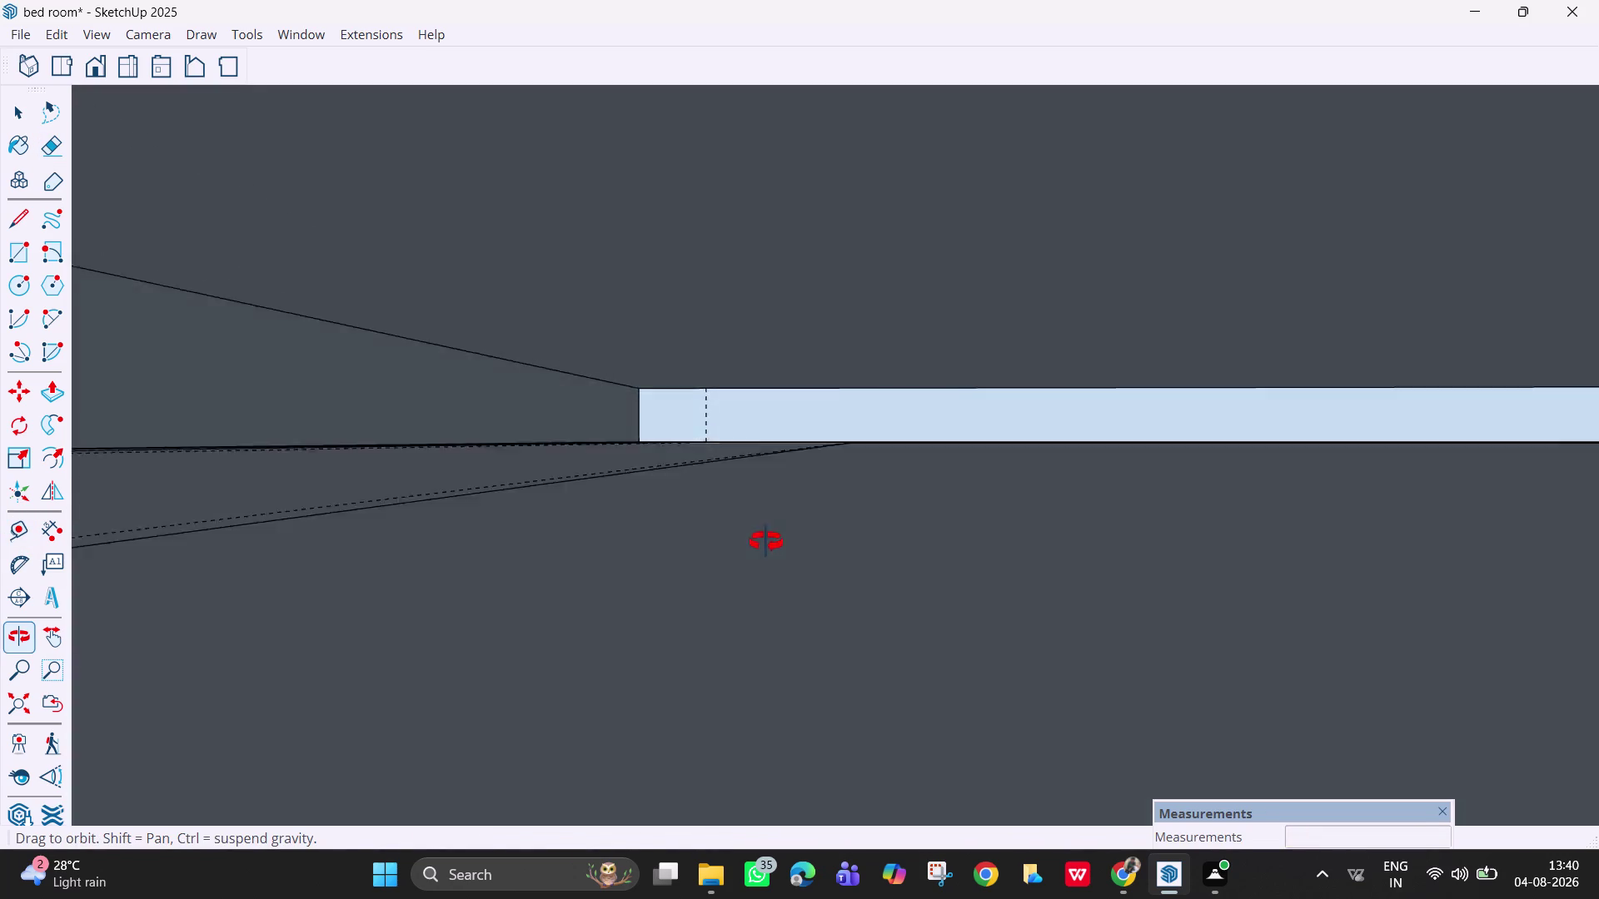
middle_drag(768, 551, 770, 526)
middle_drag(750, 532, 770, 539)
scroll(up, 3)
Orbit along the curtain edge to view the end curtain panel.
middle_drag(759, 537, 779, 550)
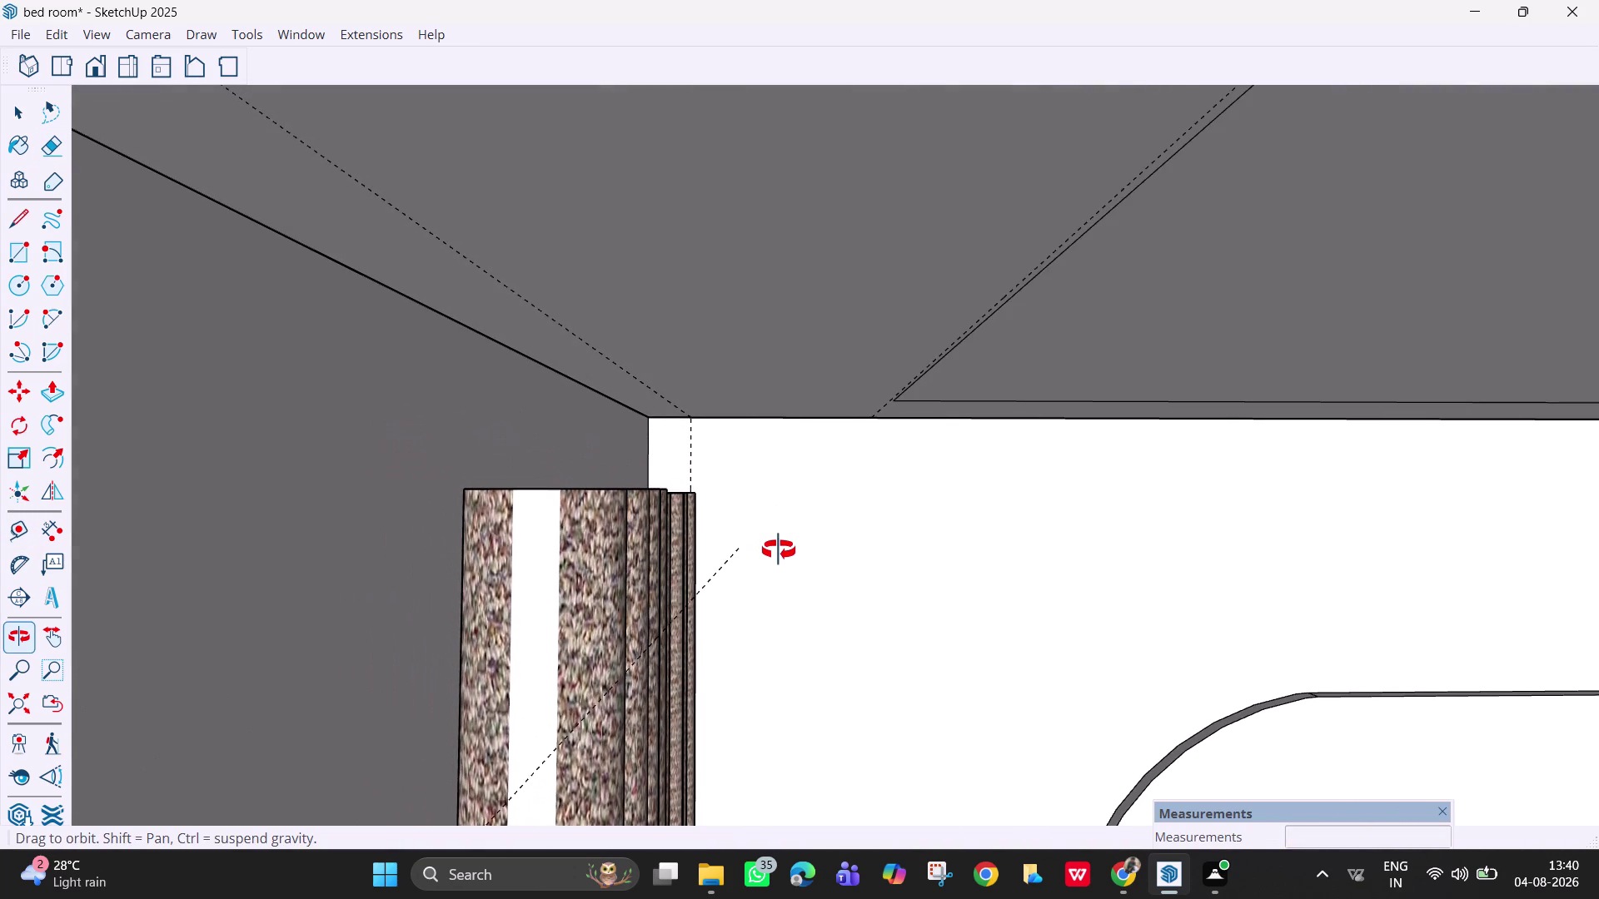
middle_drag(779, 550, 639, 546)
scroll(down, 3)
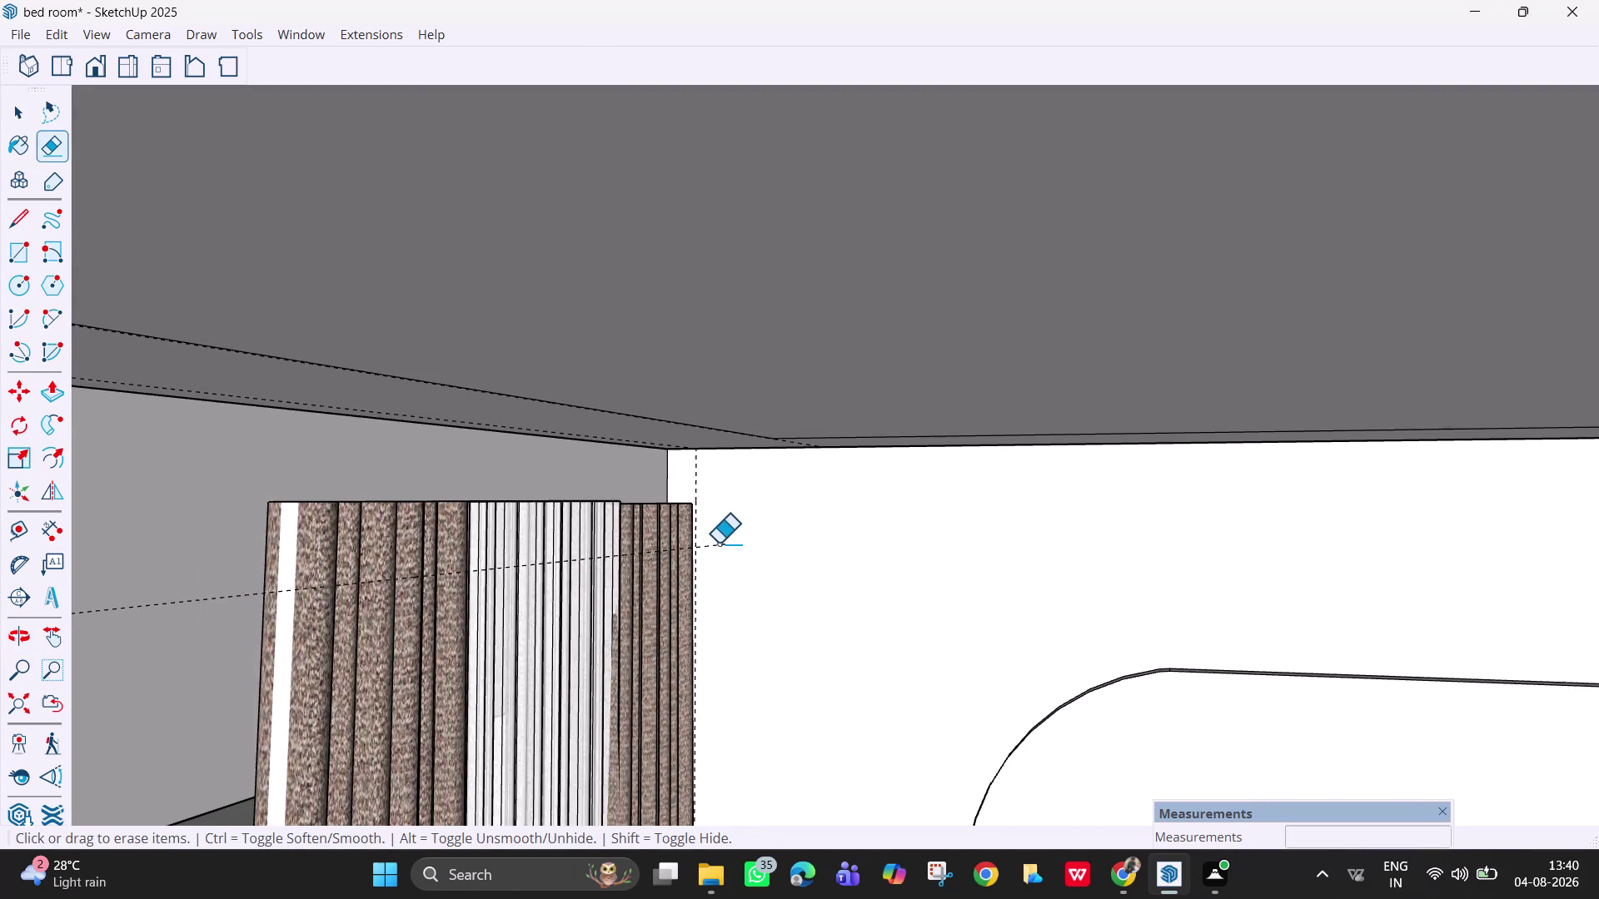
scroll(down, 3)
middle_drag(721, 549, 722, 541)
middle_drag(692, 550, 718, 566)
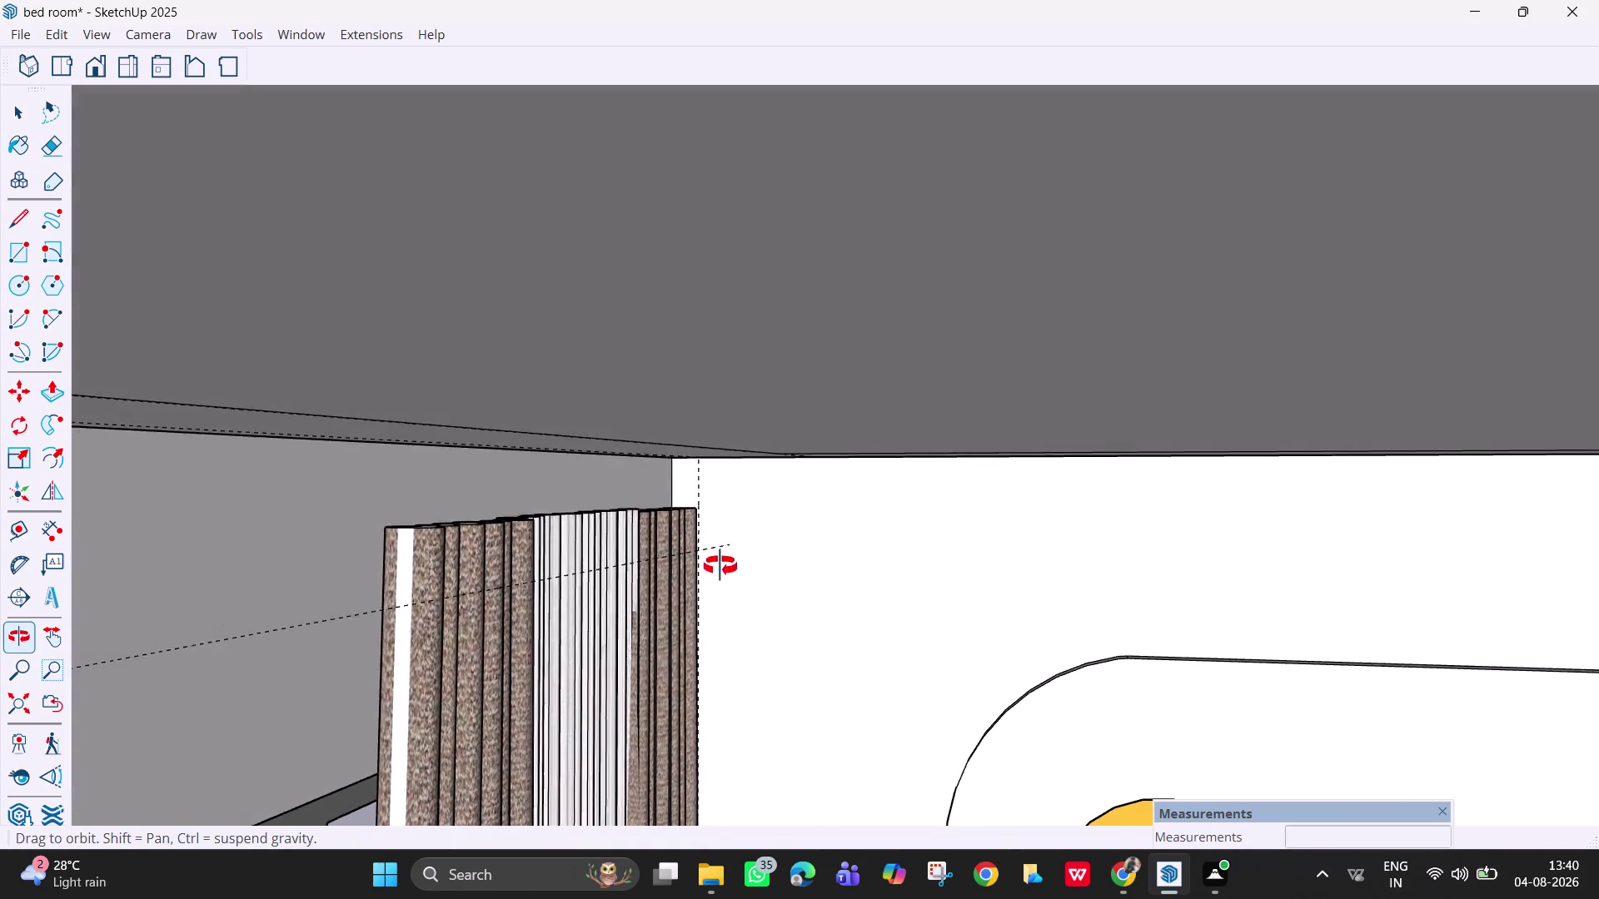
middle_drag(718, 567, 809, 564)
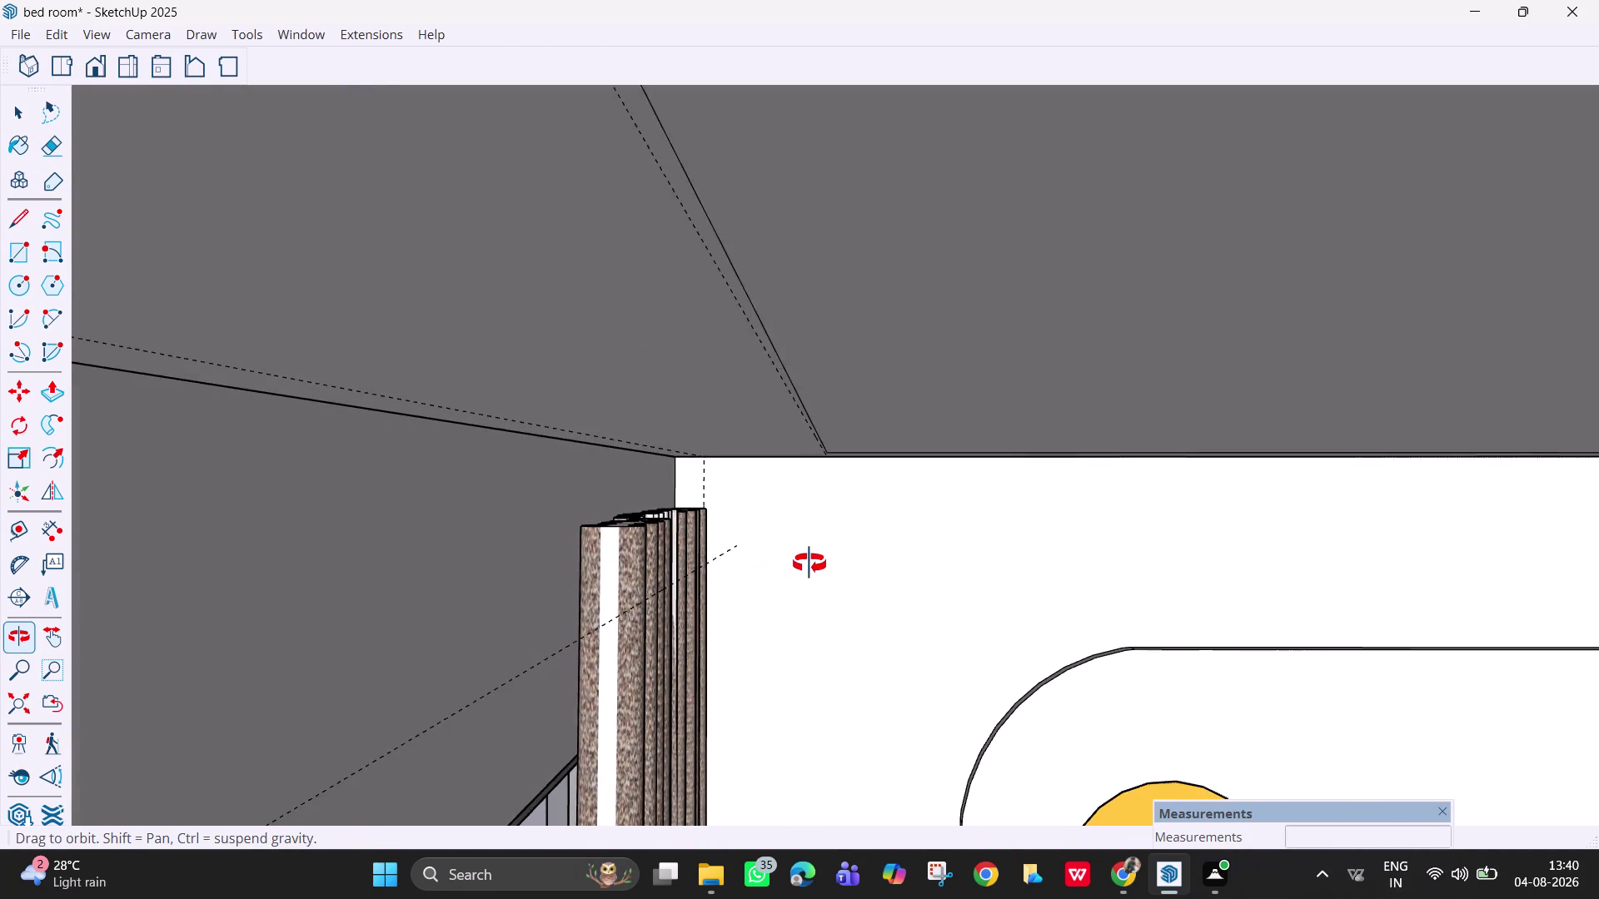
middle_drag(809, 564, 817, 563)
scroll(down, 3)
middle_drag(745, 599, 765, 588)
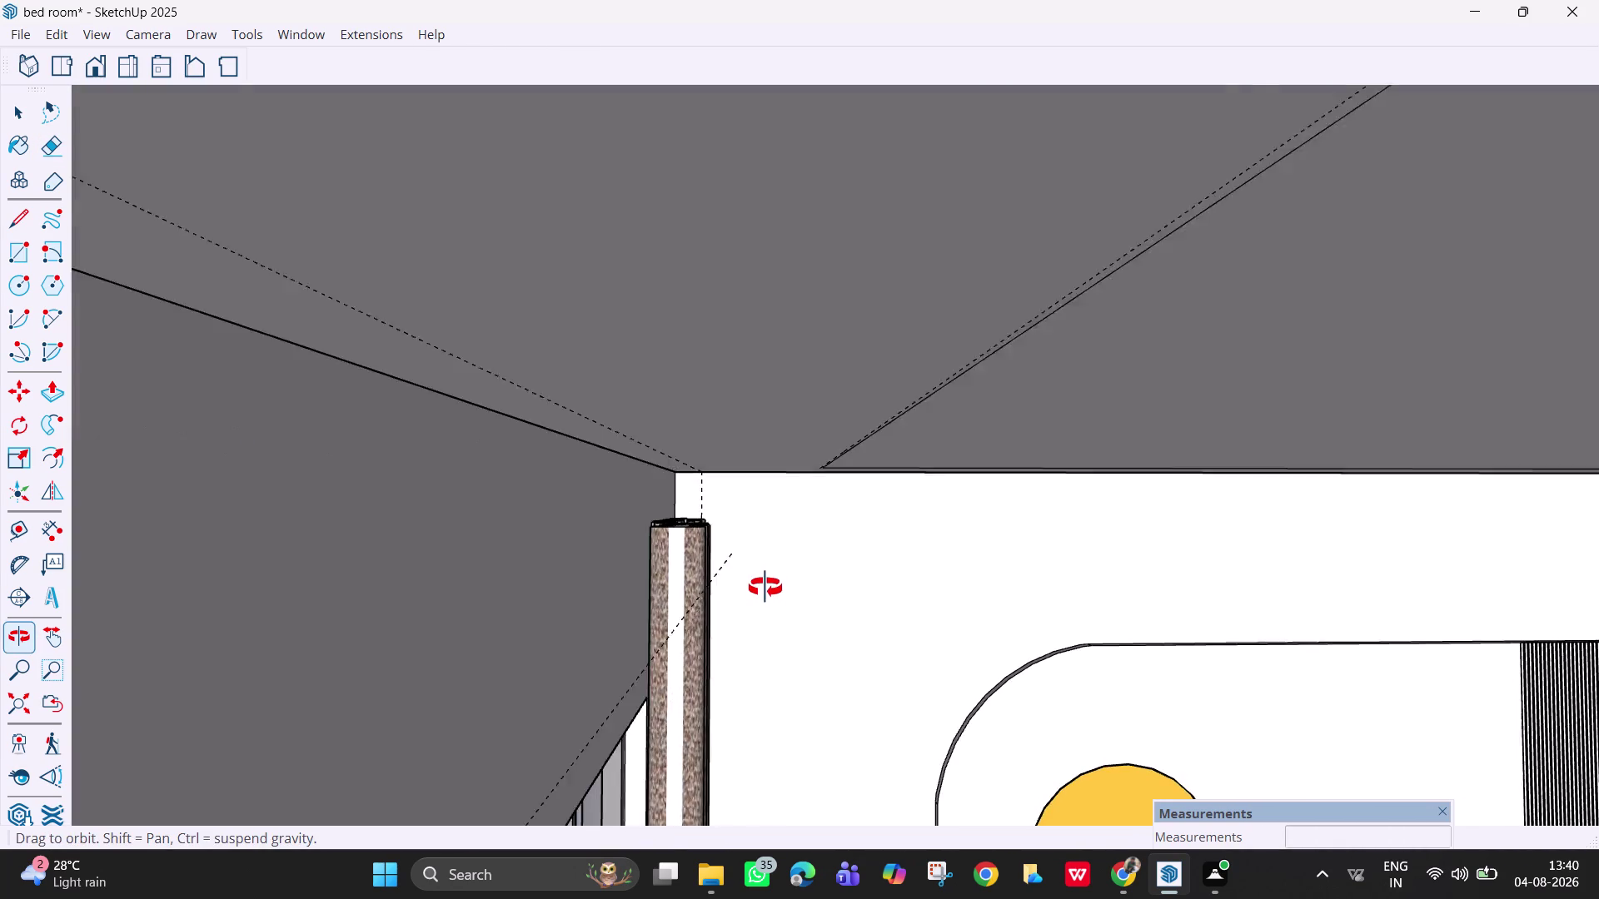
middle_drag(765, 588, 783, 588)
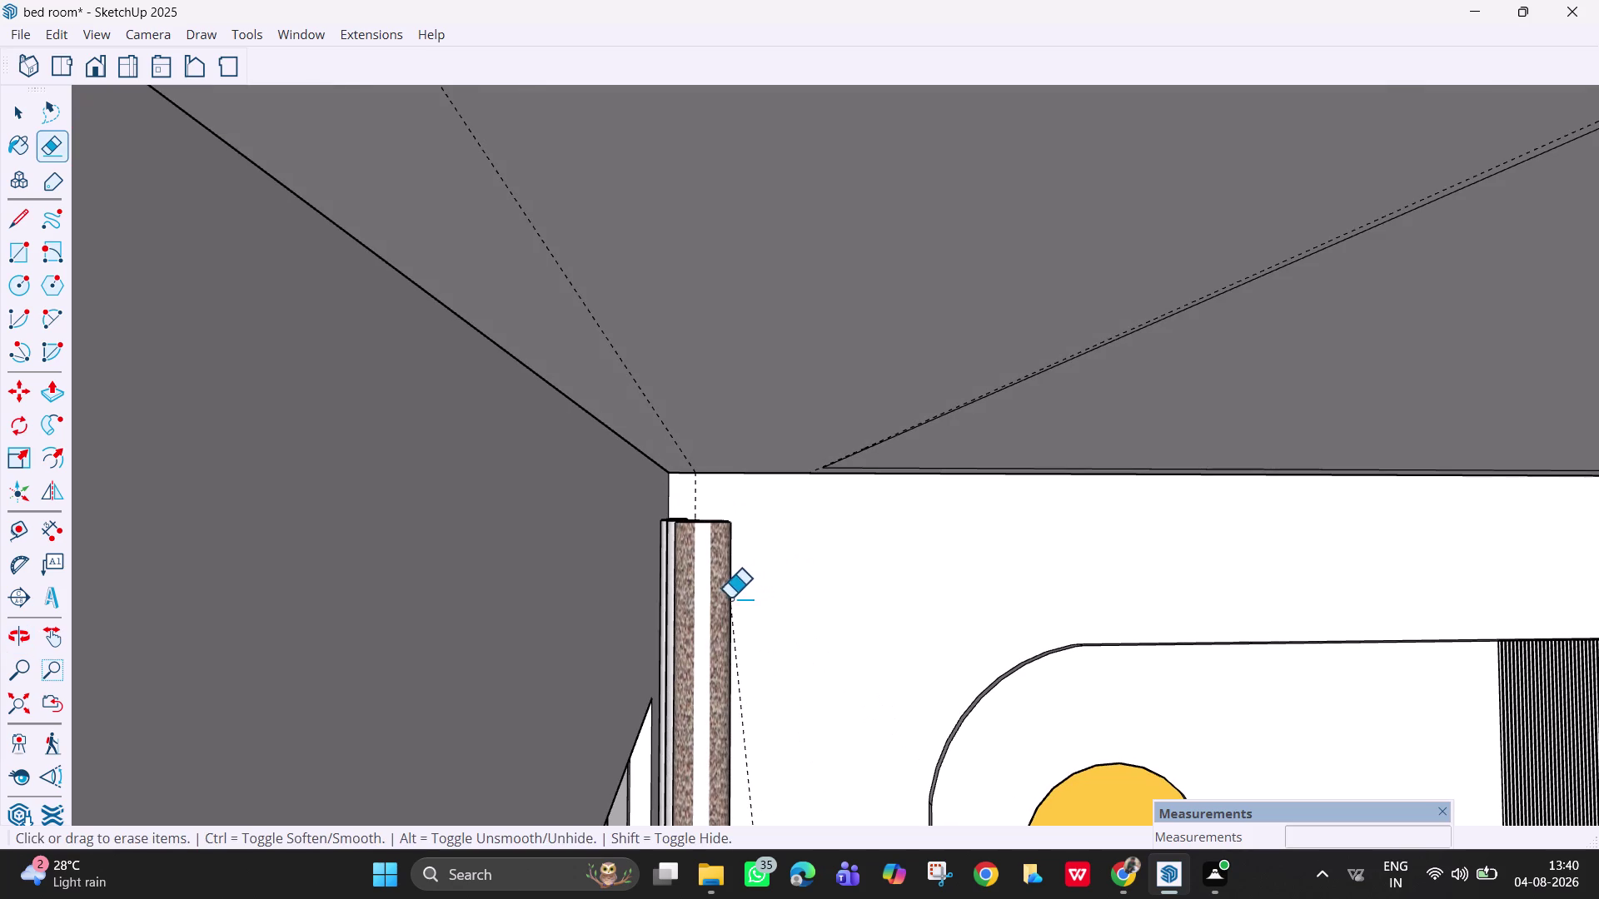
Select the room geometry, inspect its context menu, then clear the selection.
key(space)
click(716, 593)
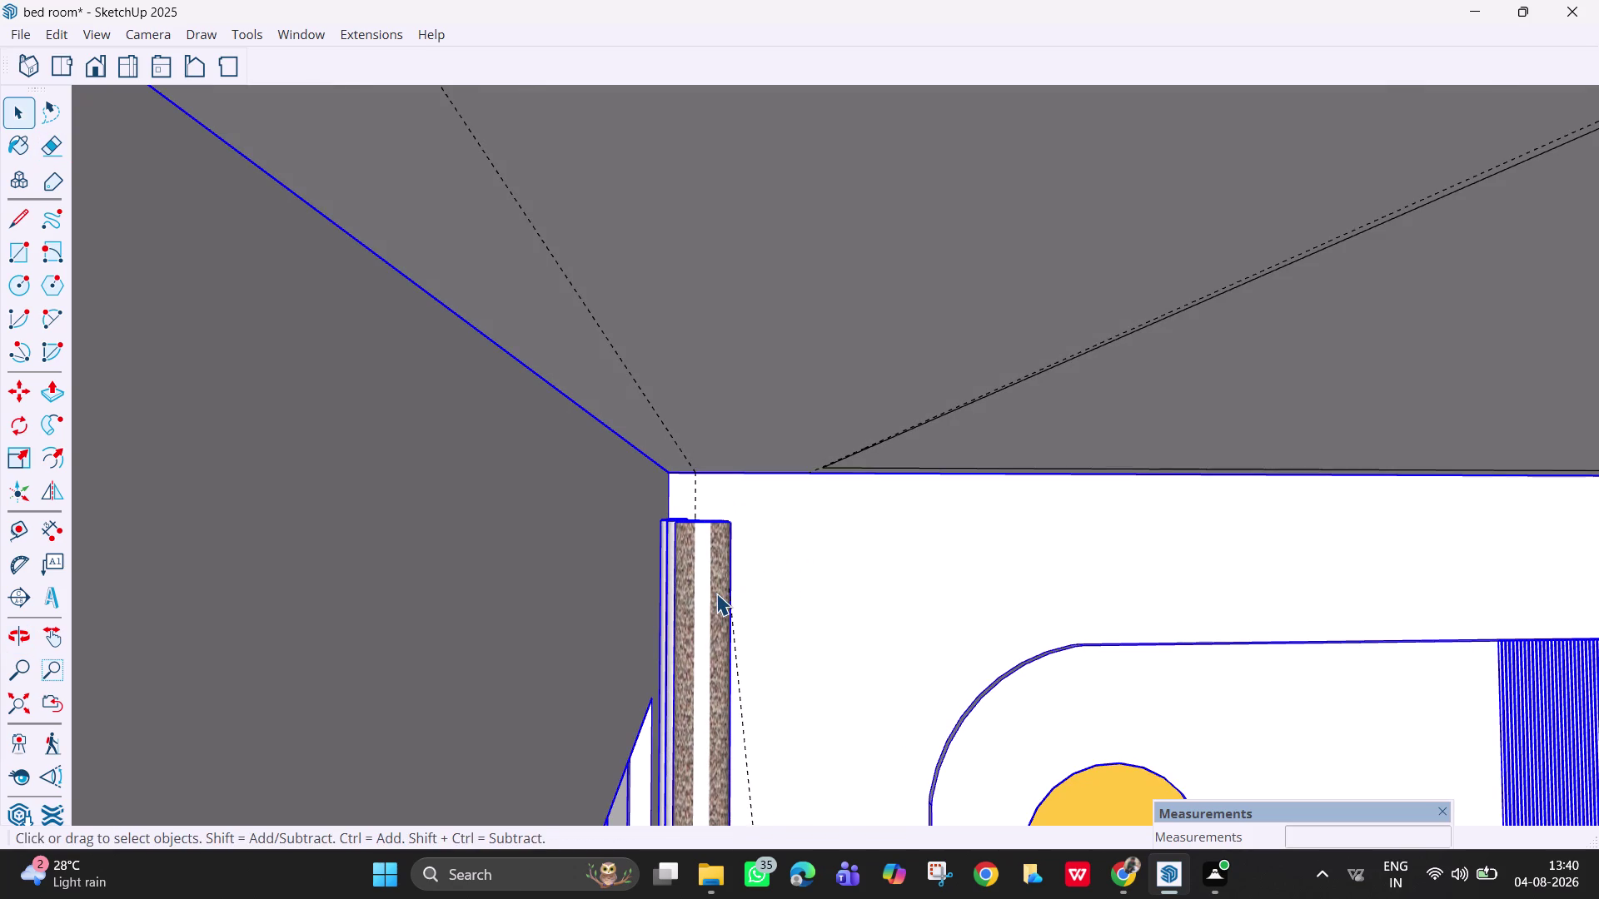
scroll(down, 3)
right_click(712, 593)
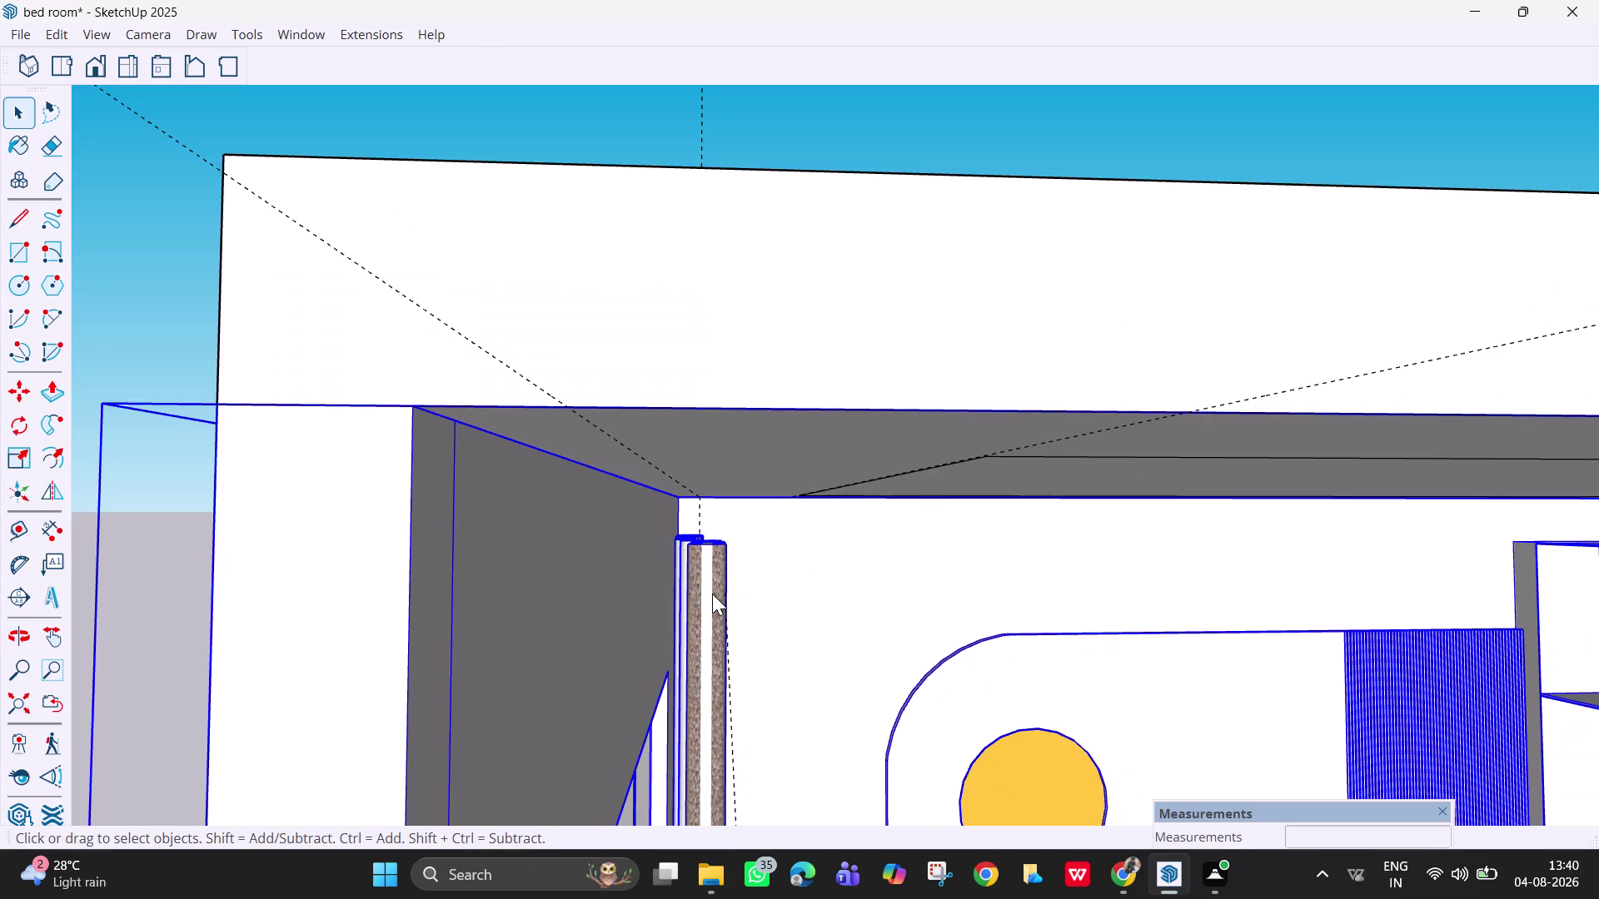
click(799, 268)
key(Escape)
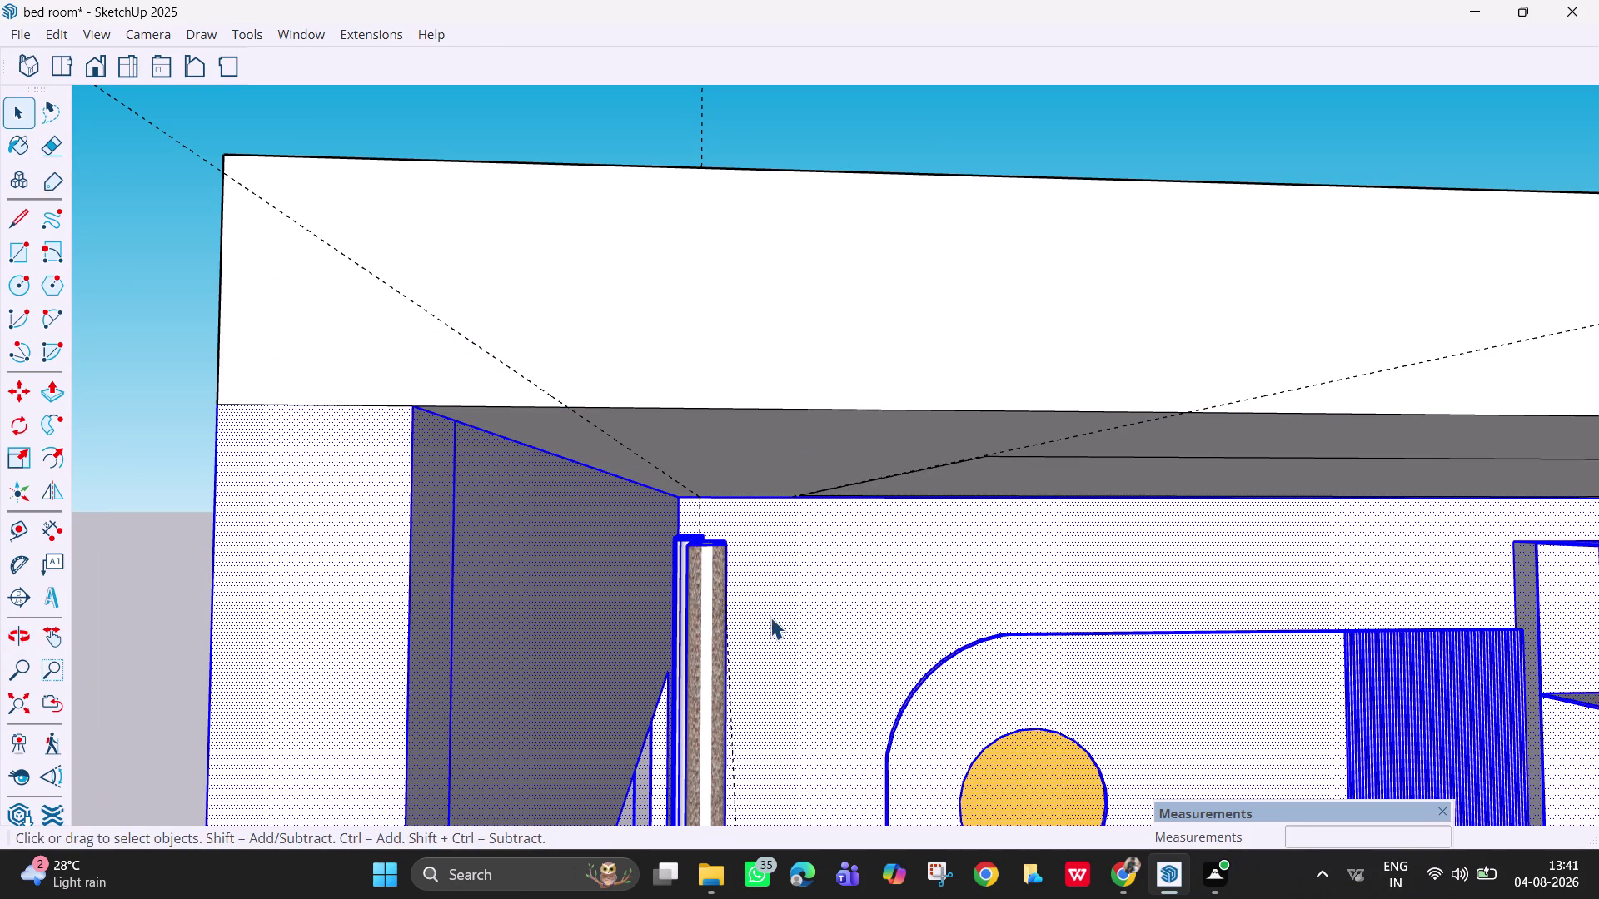
key(Escape)
click(152, 590)
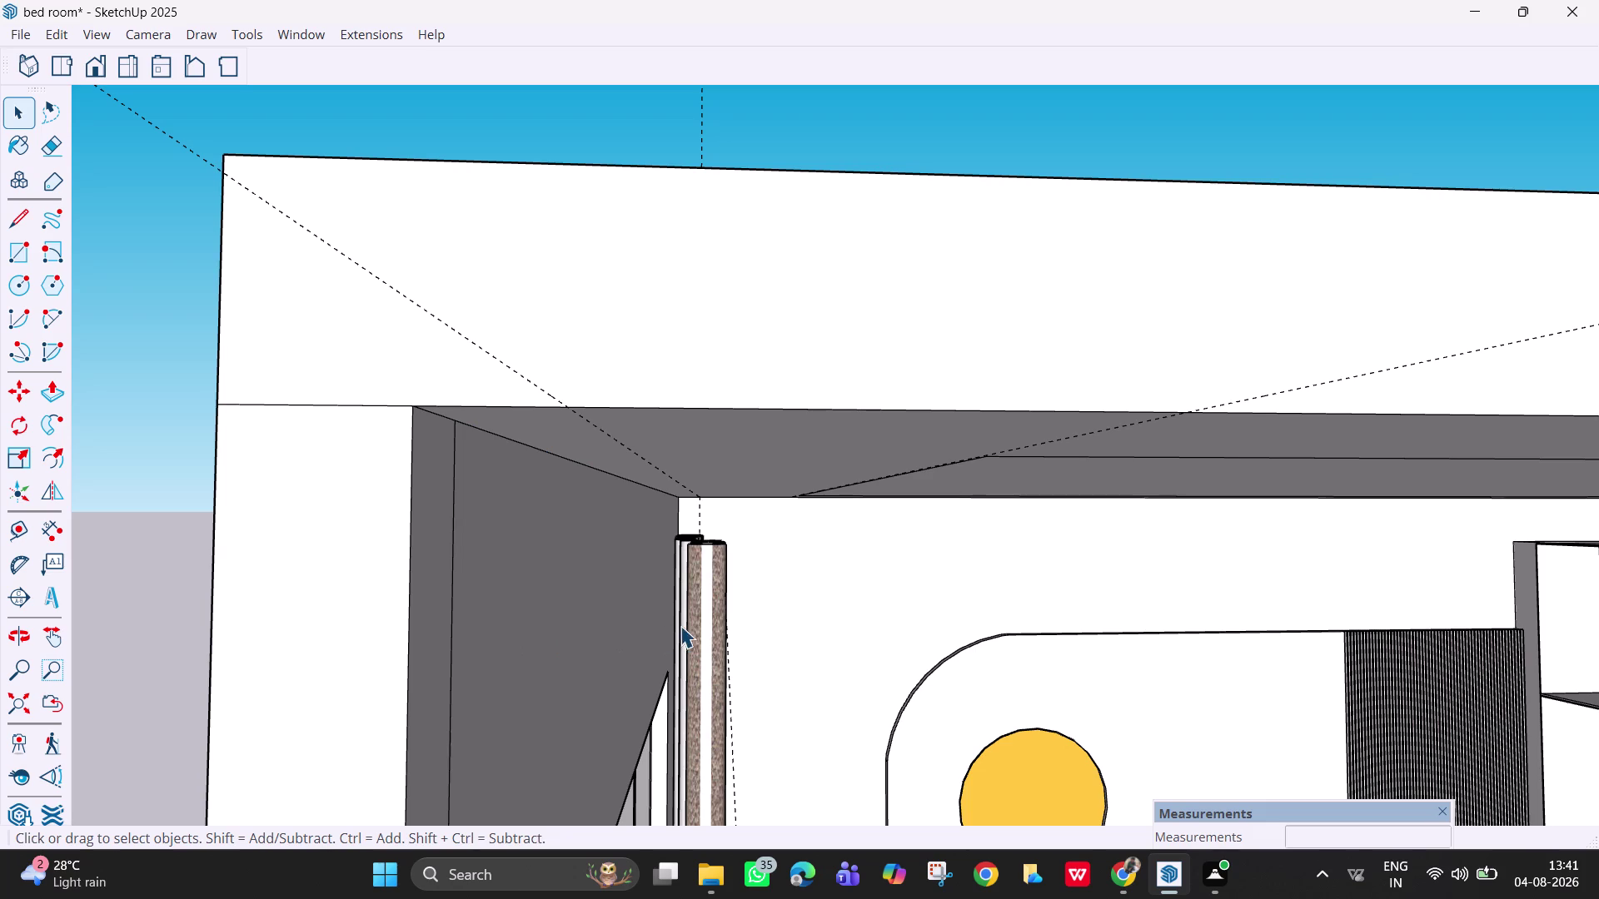
Move the end curtain panel about 3 5/8" toward the side wall, then erase the guide beside it.
click(703, 606)
key(m)
key(space)
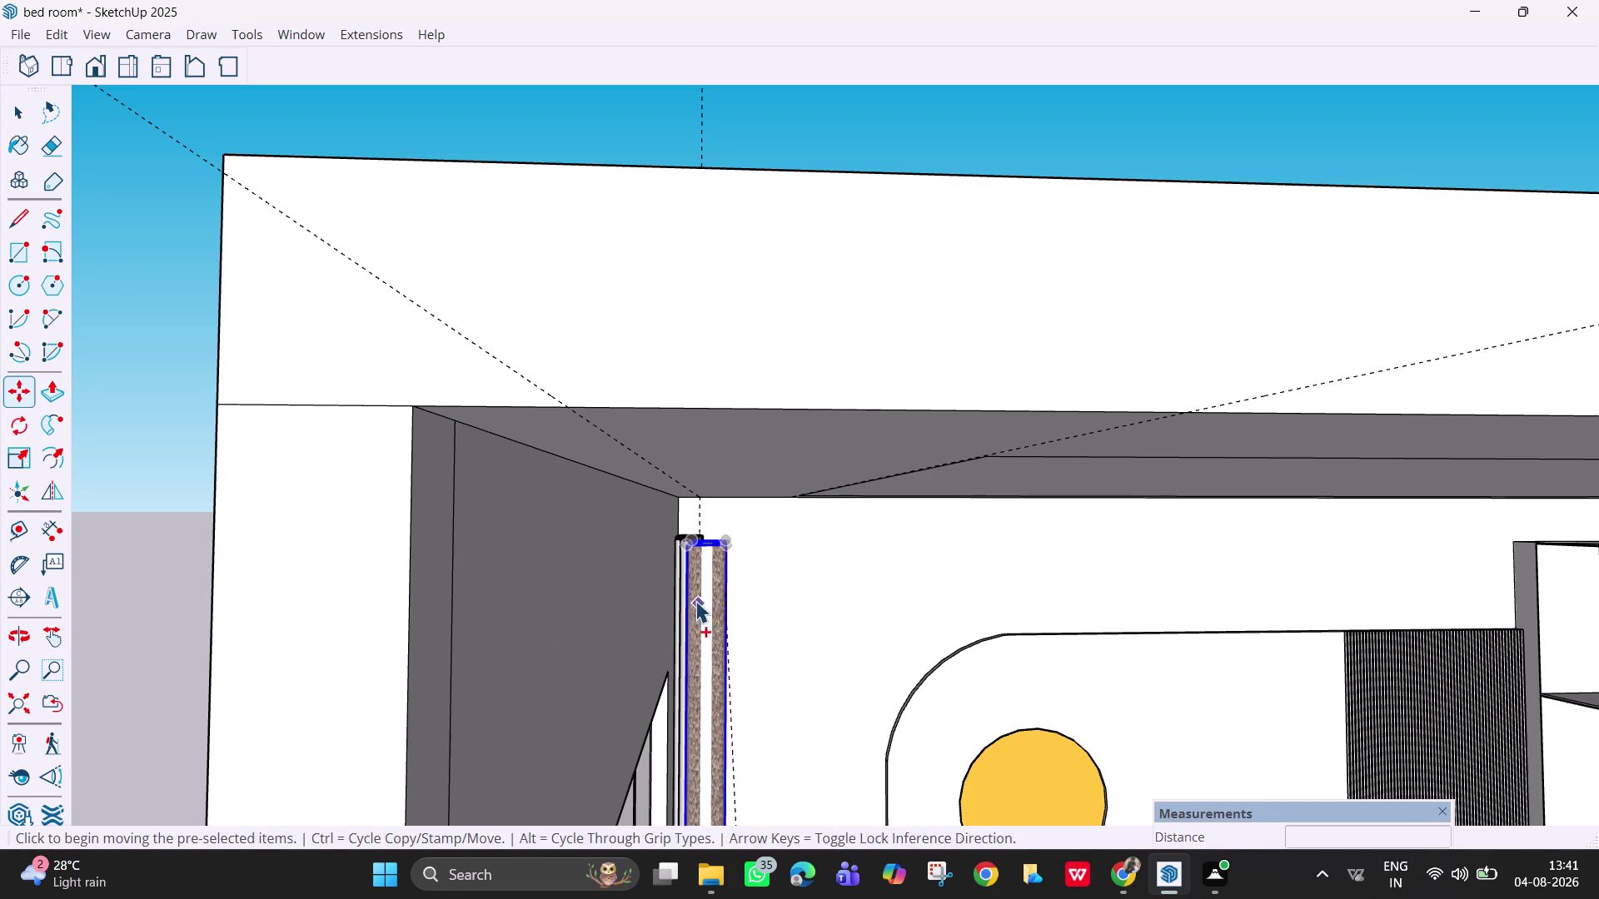
key(m)
click(686, 548)
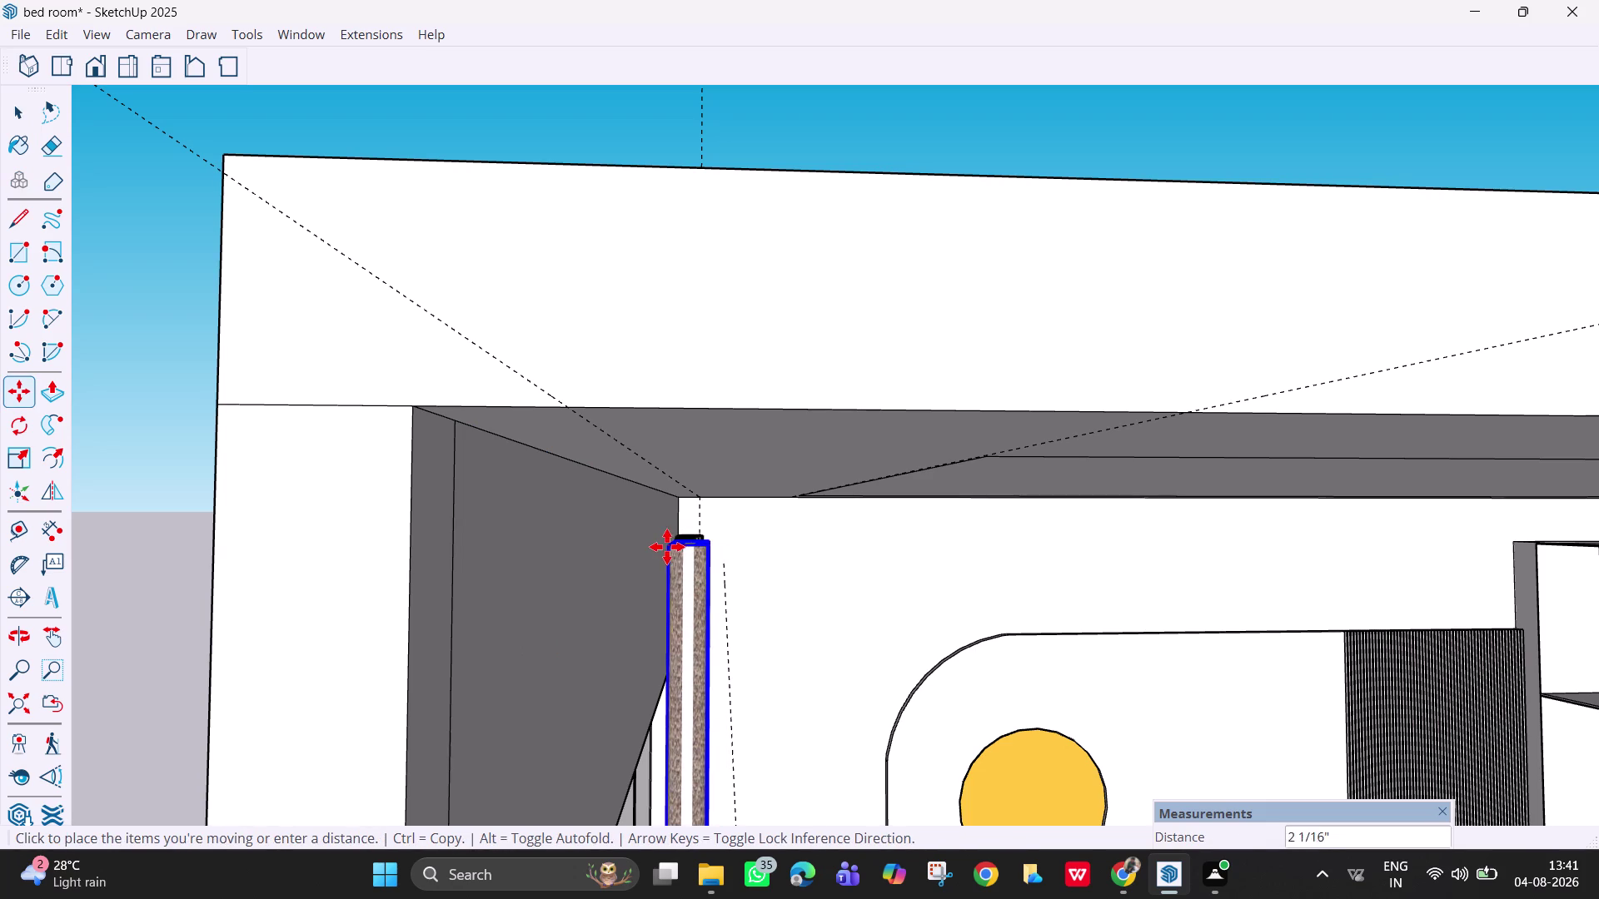
click(660, 549)
key(space)
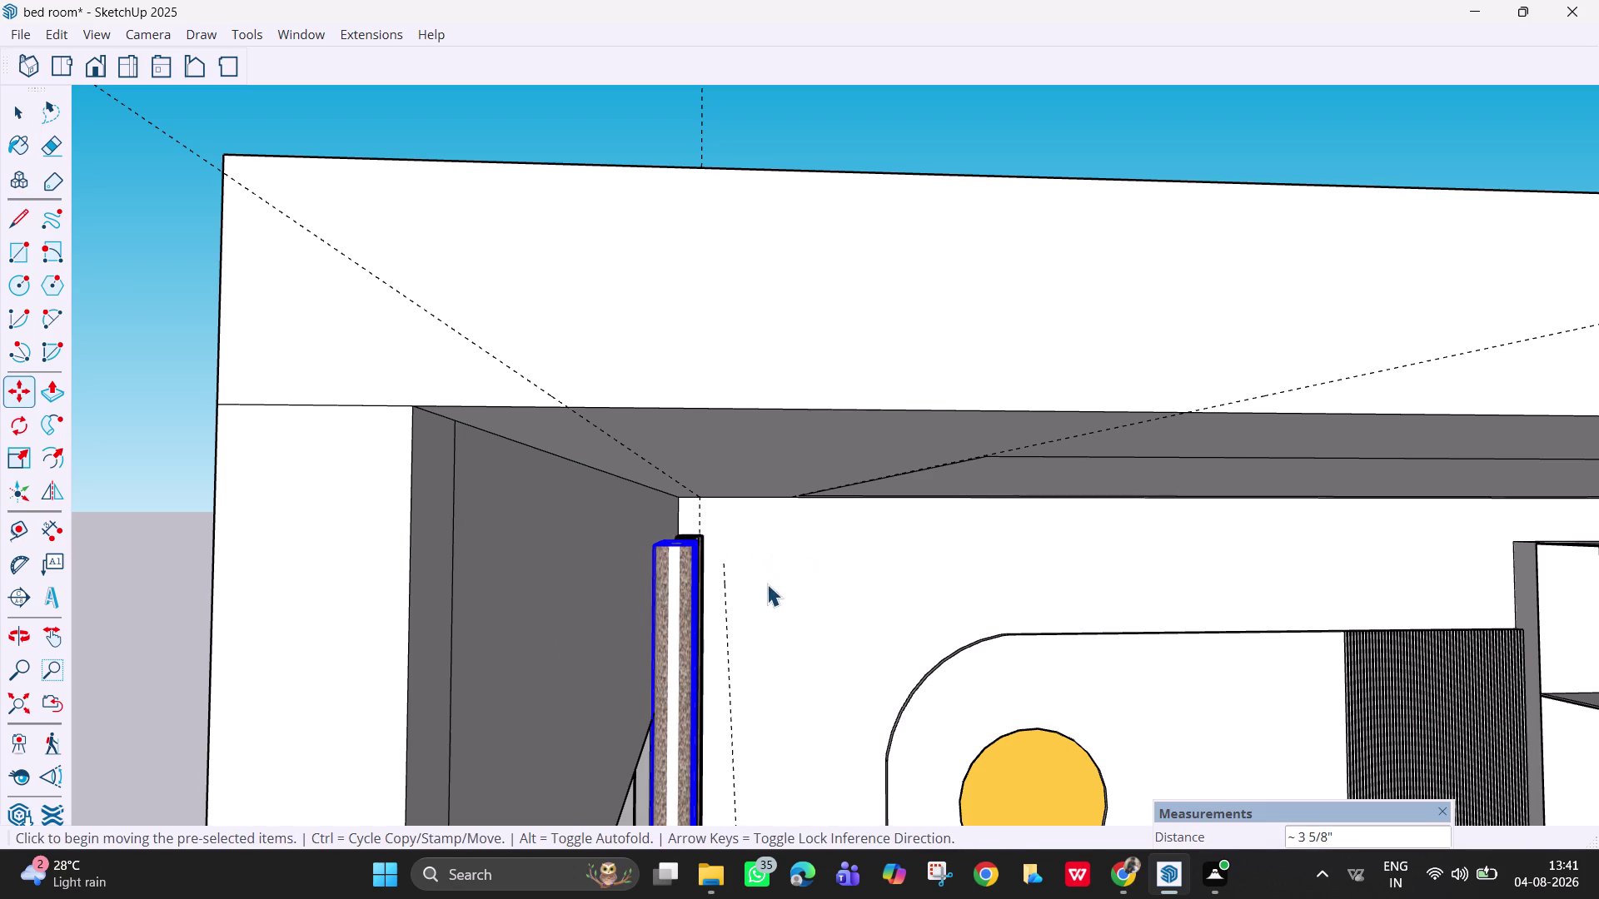
click(726, 601)
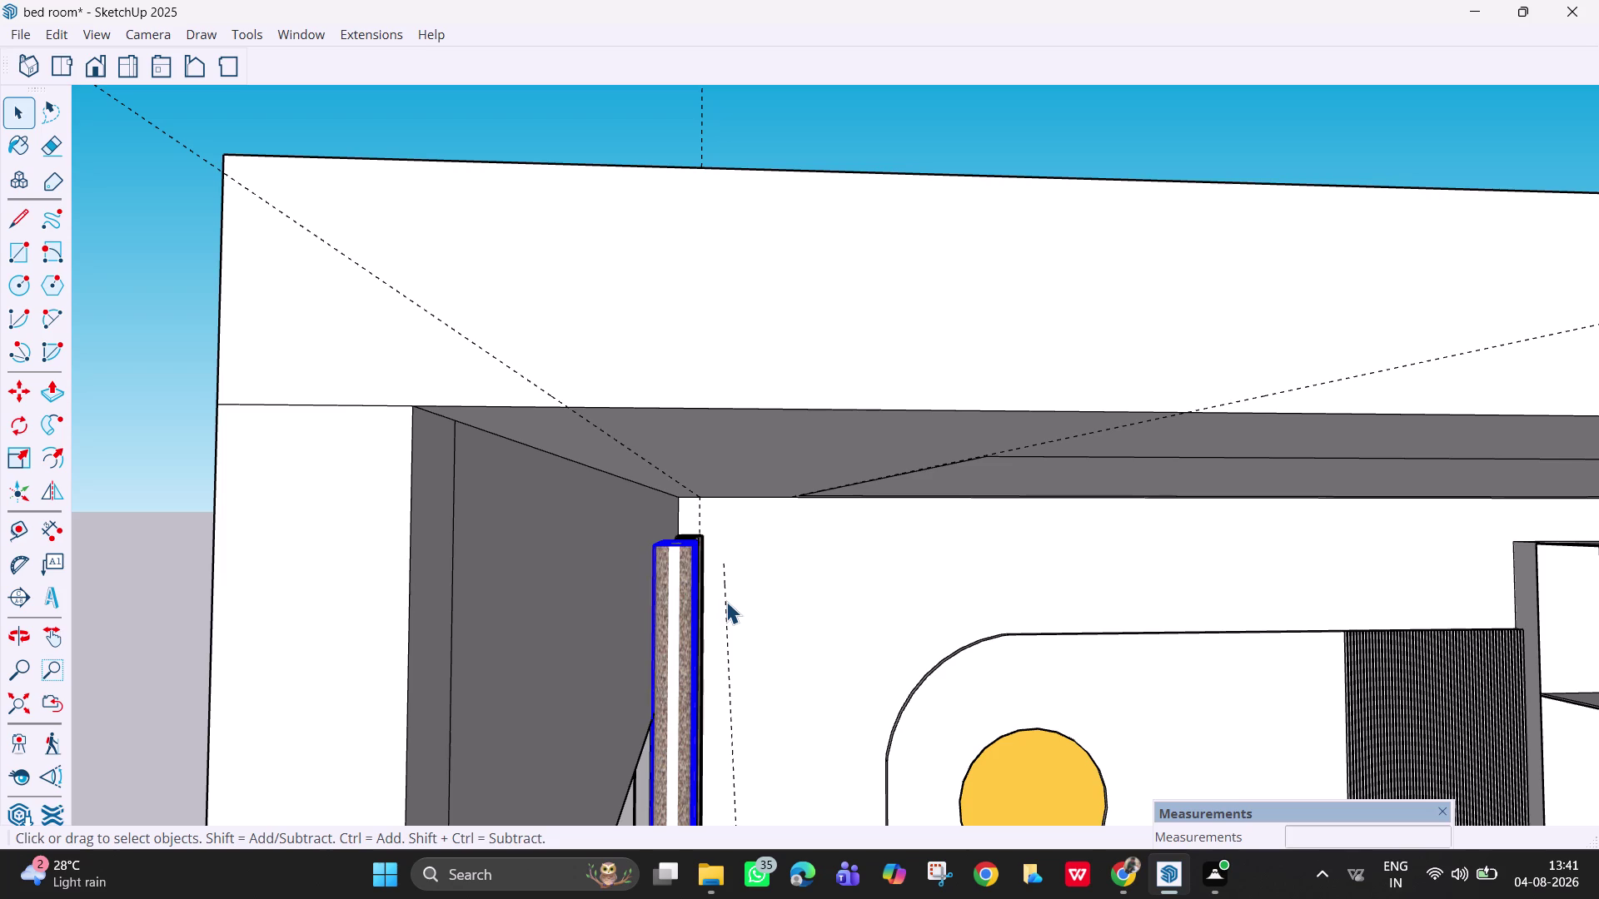
key(e)
drag(749, 613, 721, 613)
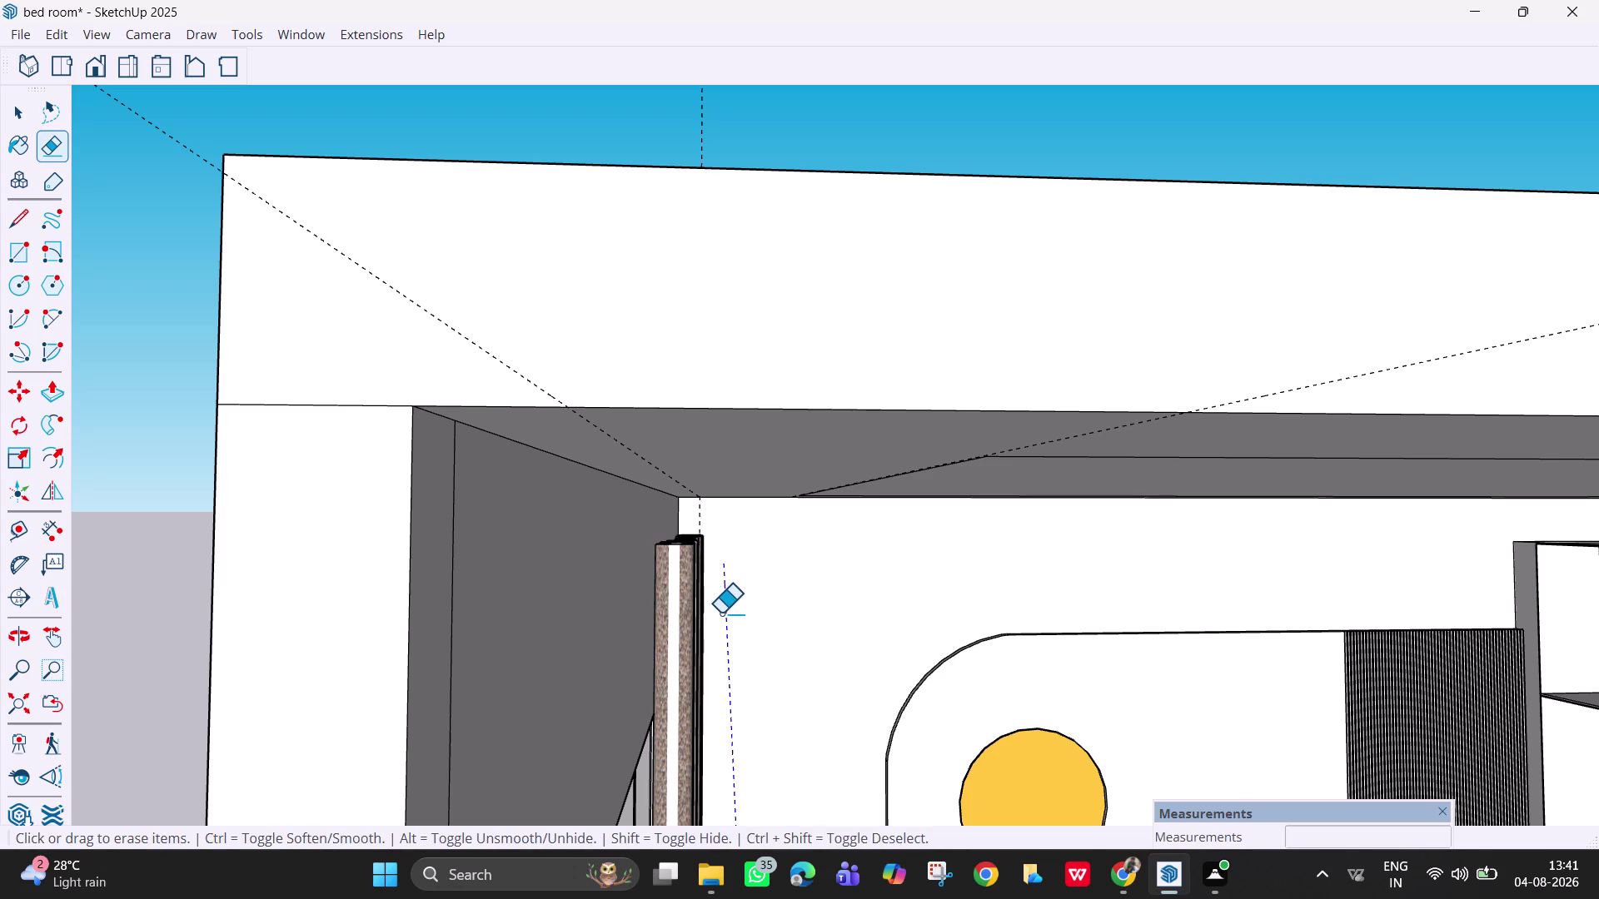
Erase the old vertical wall guide and diagonal ceiling guide.
key(Escape)
middle_drag(709, 579, 686, 569)
scroll(up, 3)
scroll(up, 3)
scroll(up, 3)
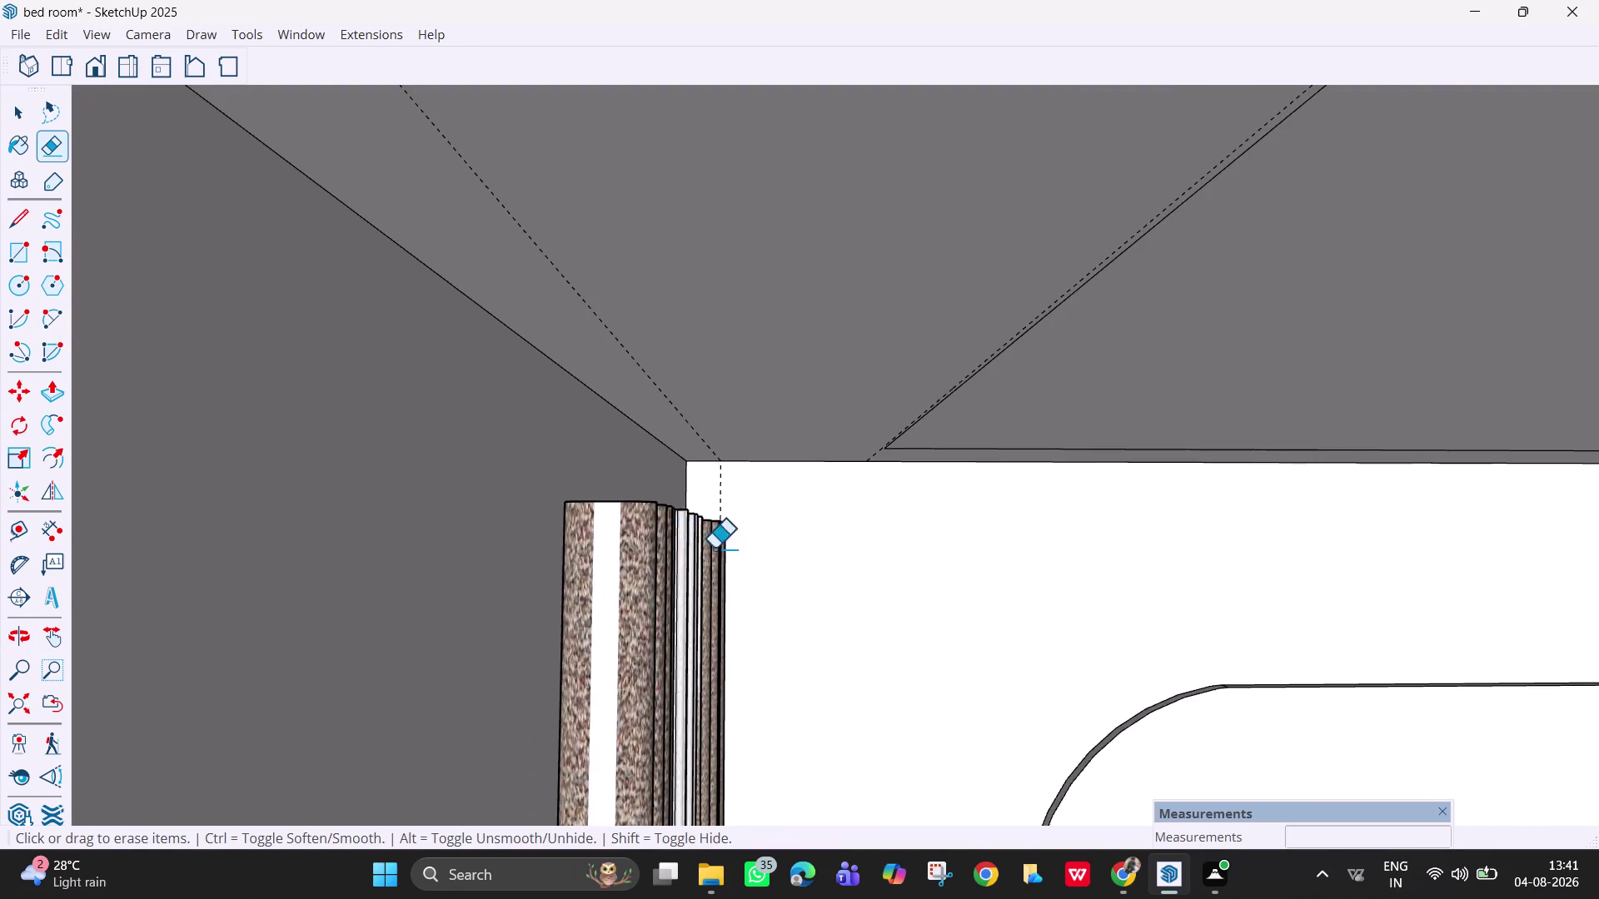
scroll(up, 3)
scroll(up, 3)
middle_drag(732, 550, 746, 572)
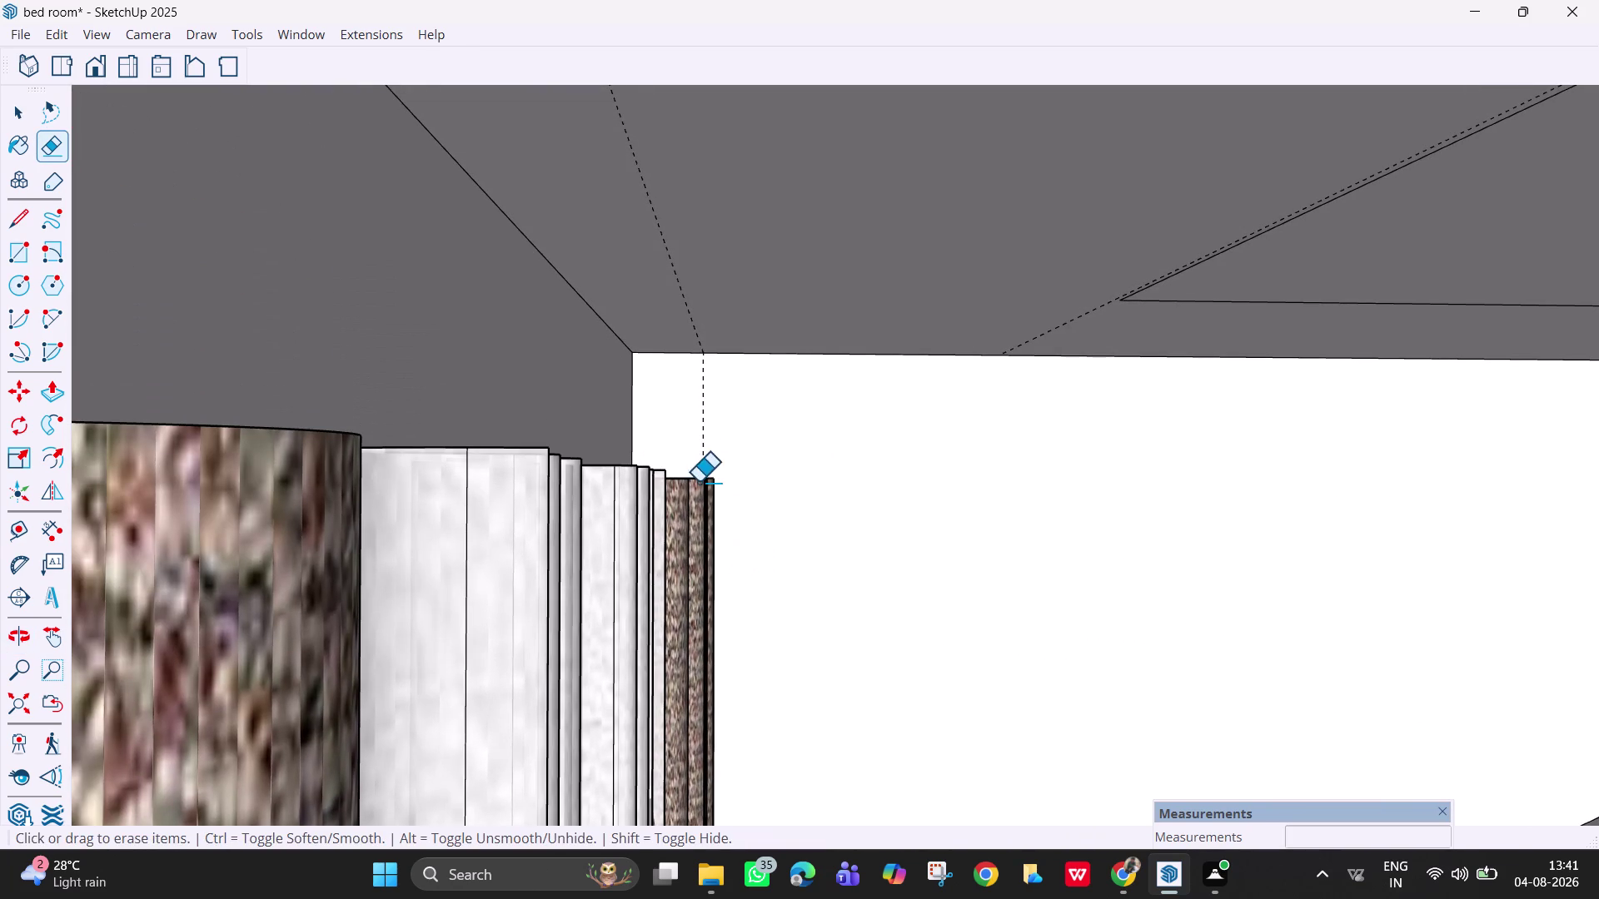
drag(707, 458, 695, 457)
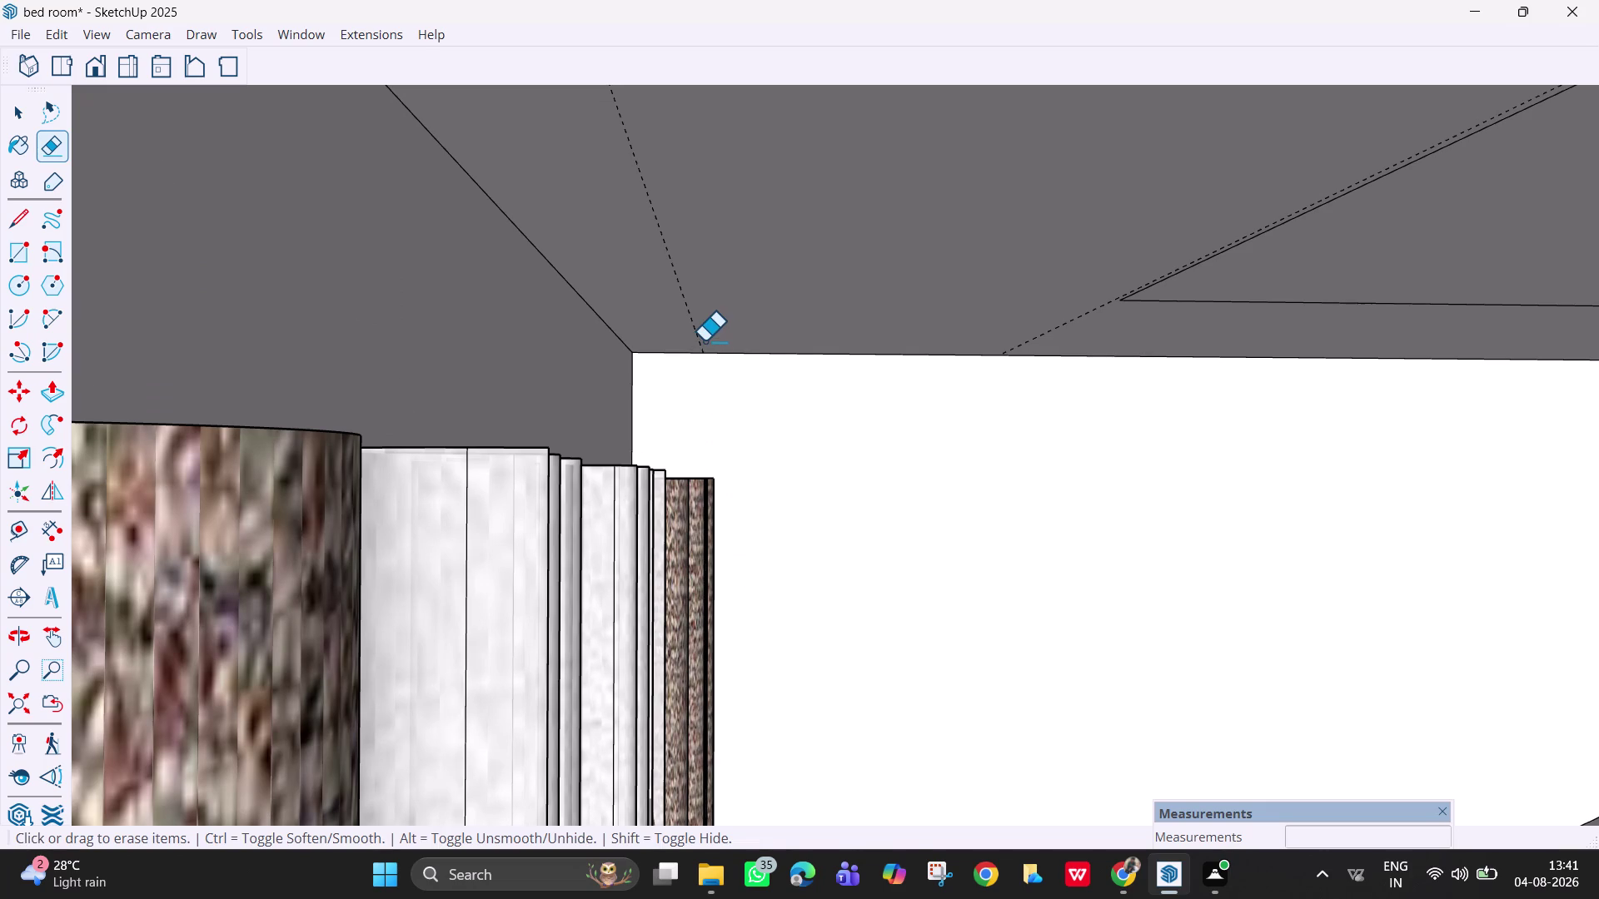
drag(702, 340, 691, 341)
Place a wall guide about 4½" from the corner and delete a stray selection.
key(t)
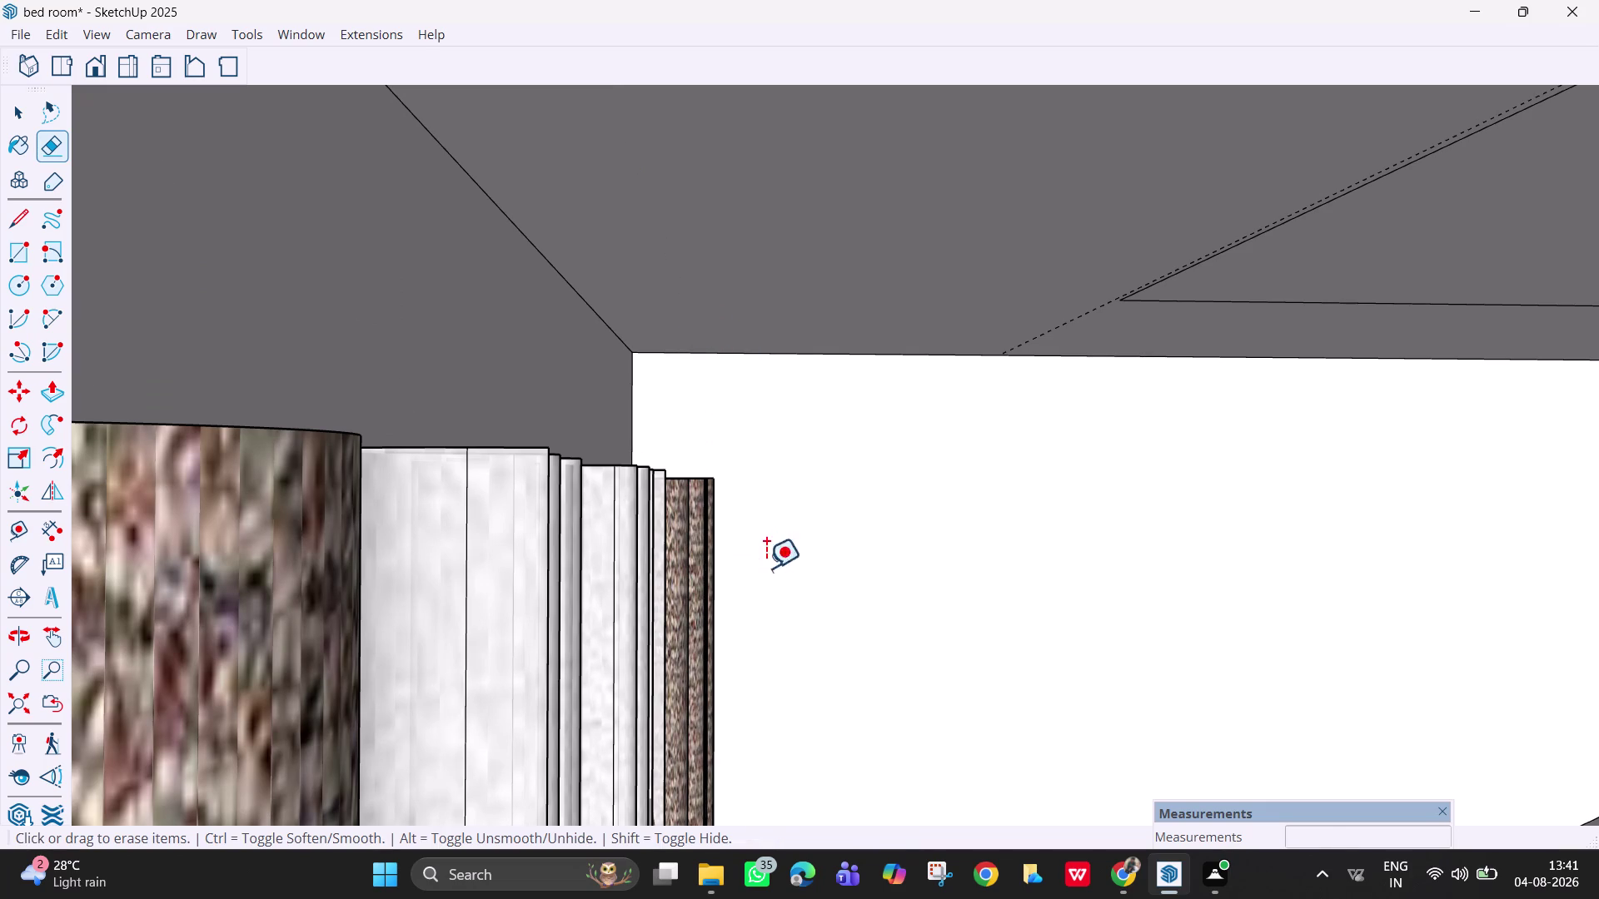
click(601, 318)
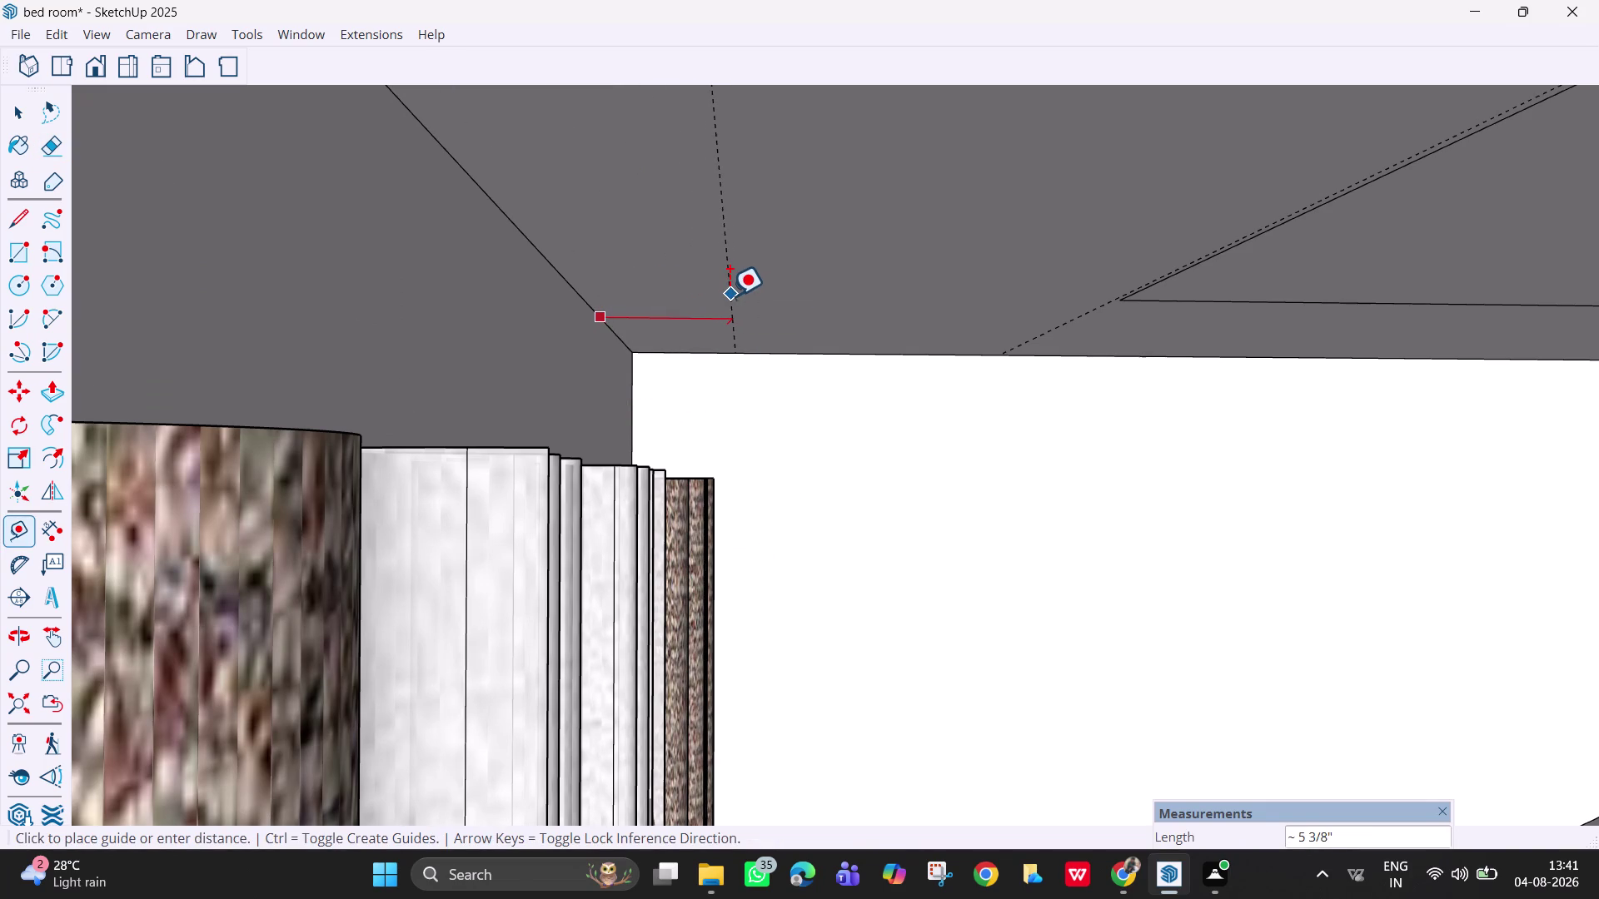
click(726, 296)
click(632, 435)
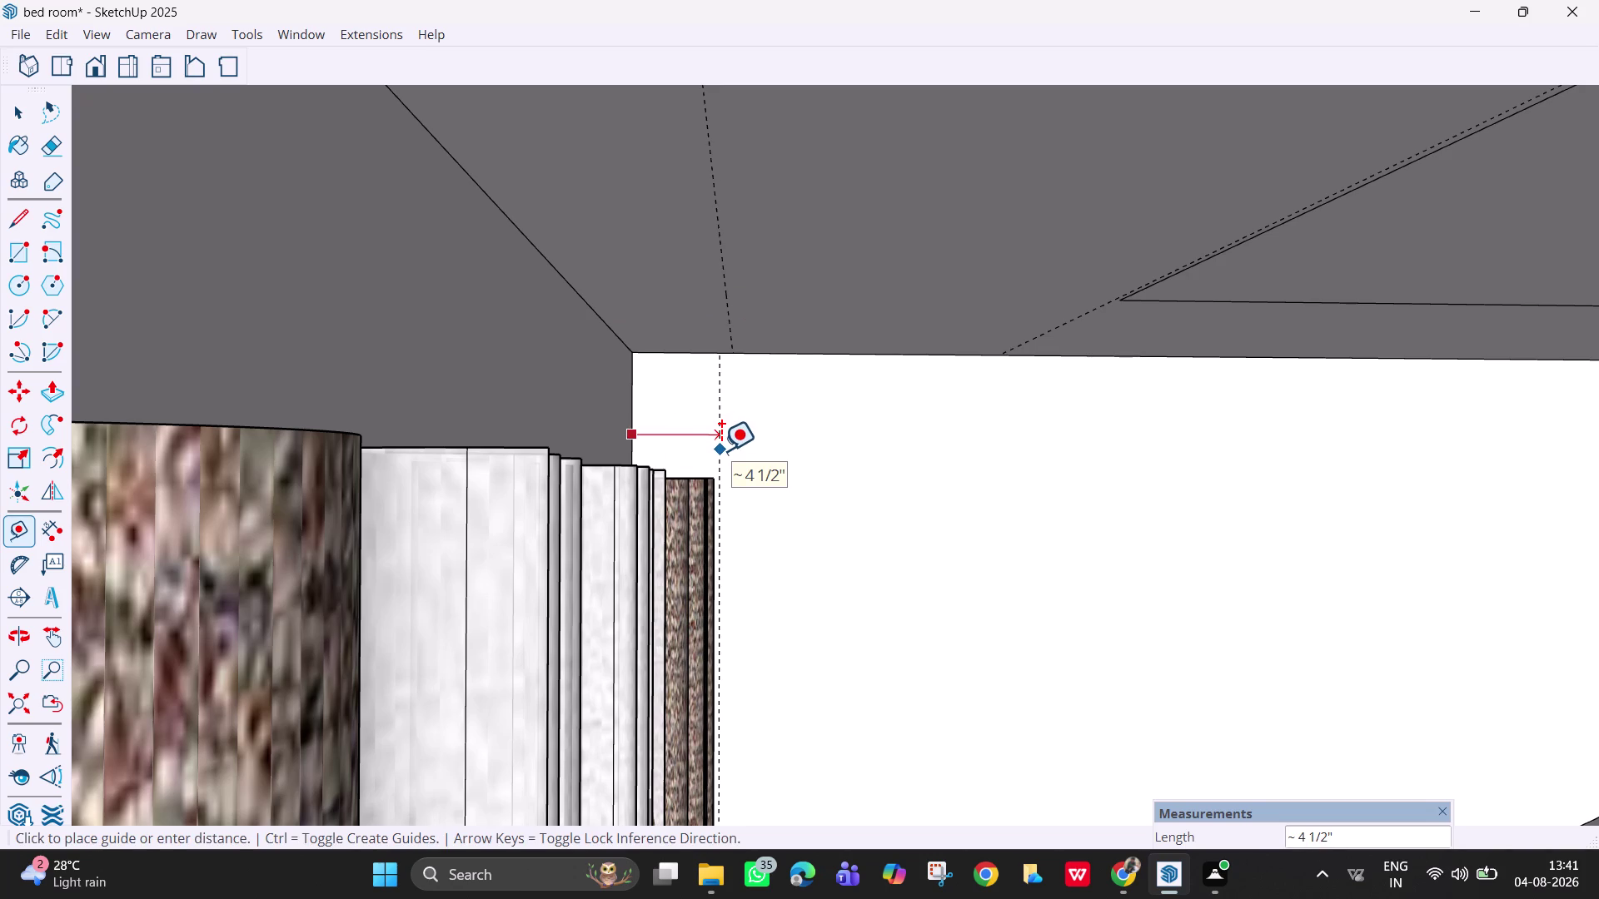
click(720, 450)
key(space)
click(728, 328)
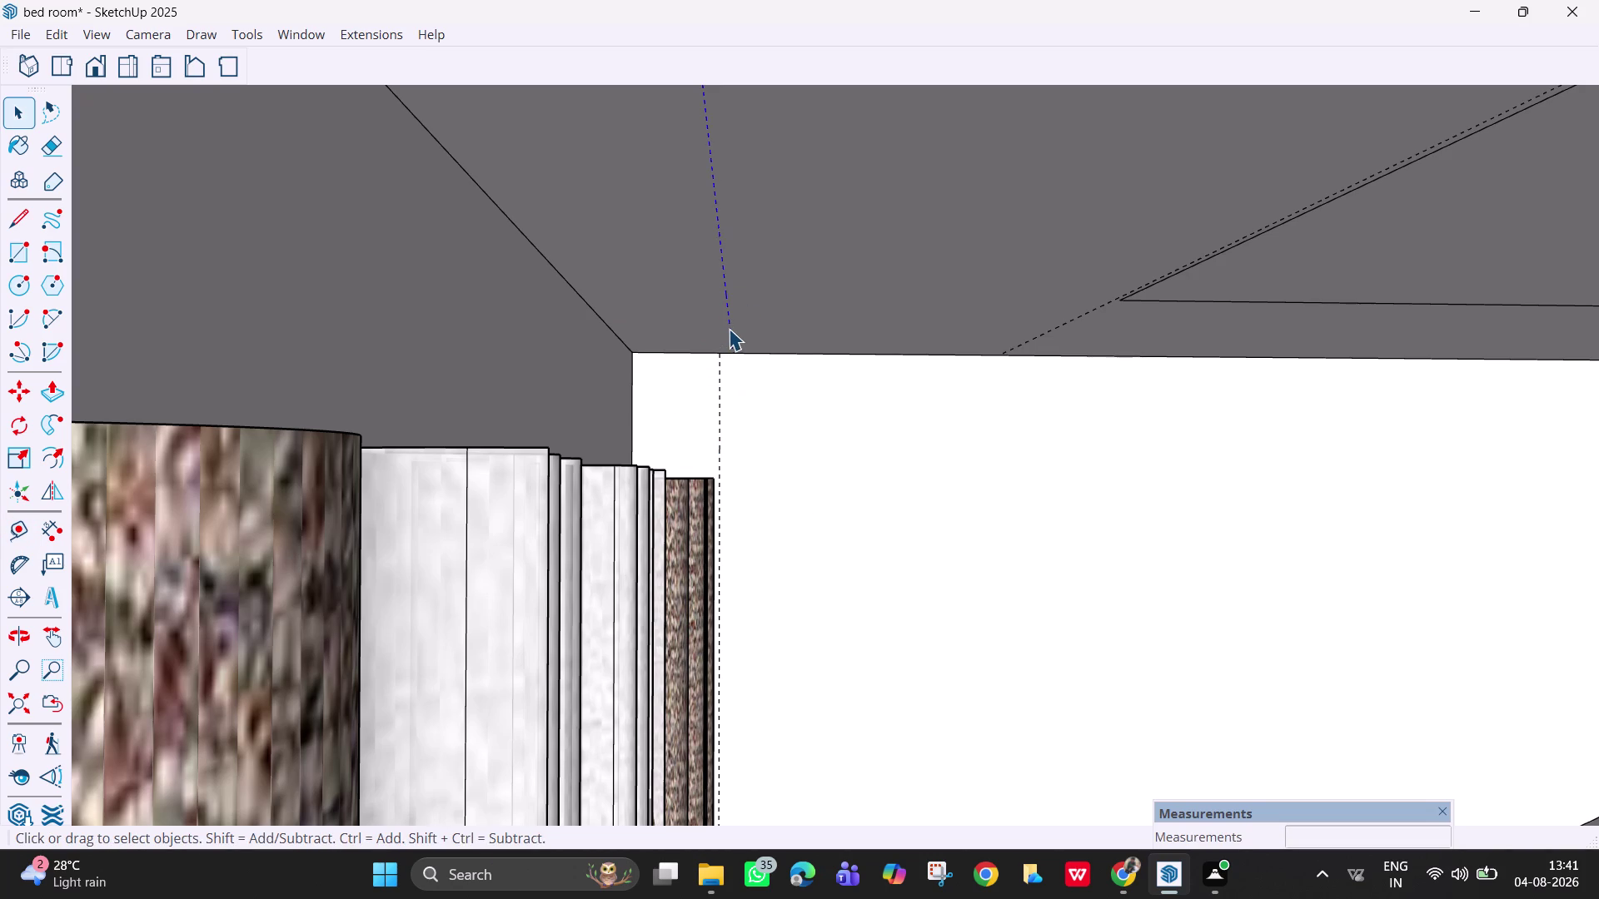
key(BackSpace)
key(Delete)
Add a ceiling guide 4½" from the side wall.
key(t)
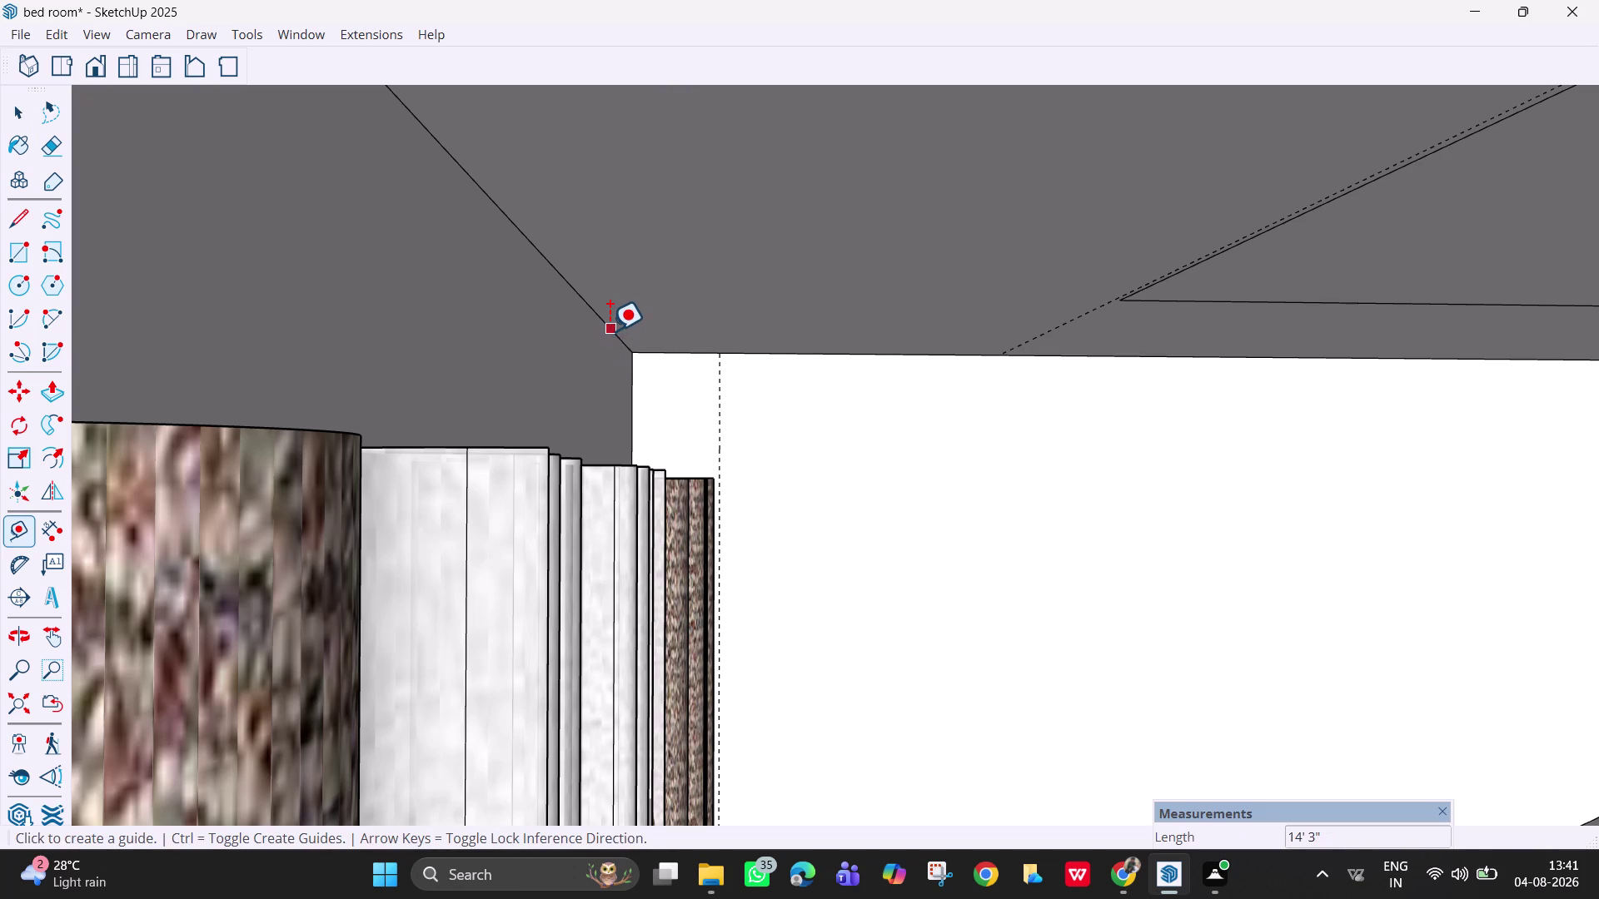
click(609, 331)
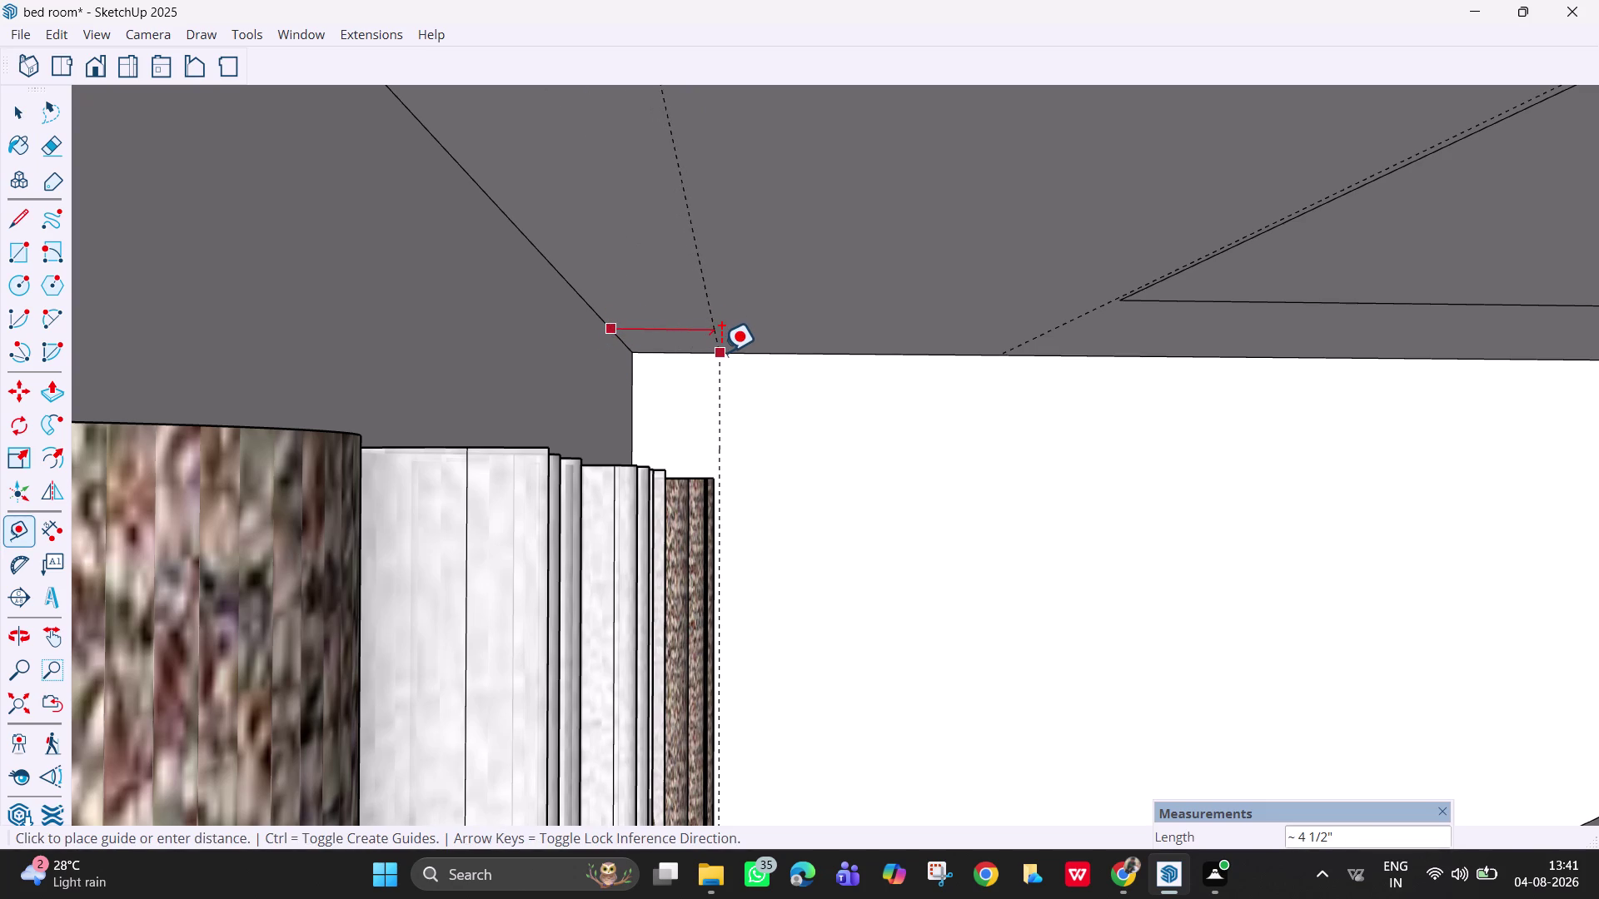
click(720, 355)
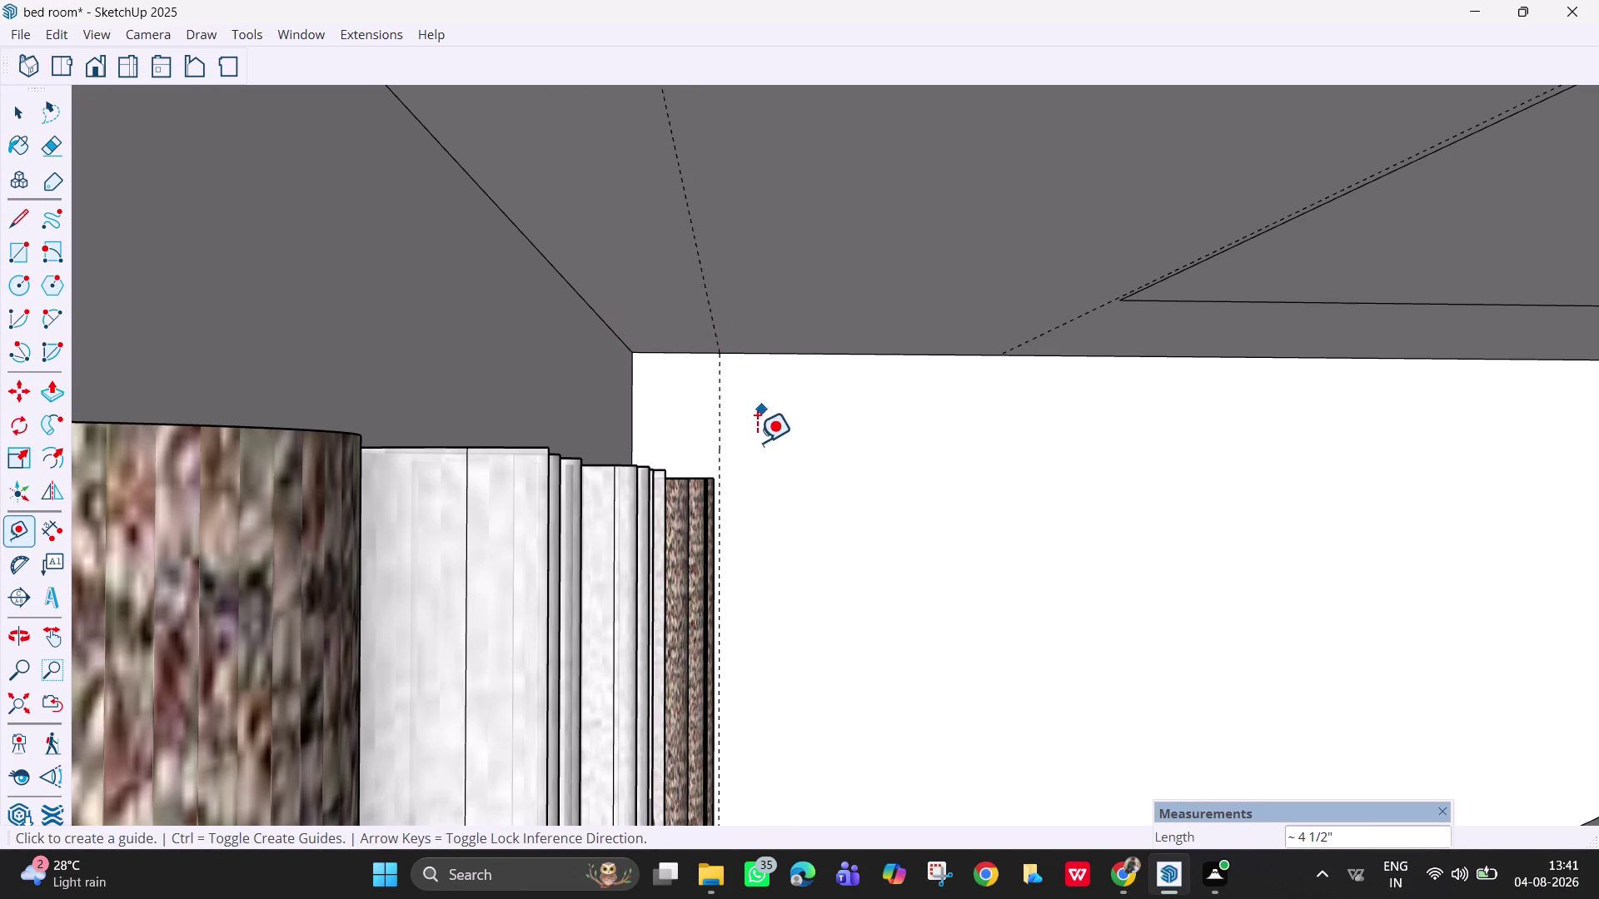
scroll(down, 3)
middle_drag(754, 454, 763, 511)
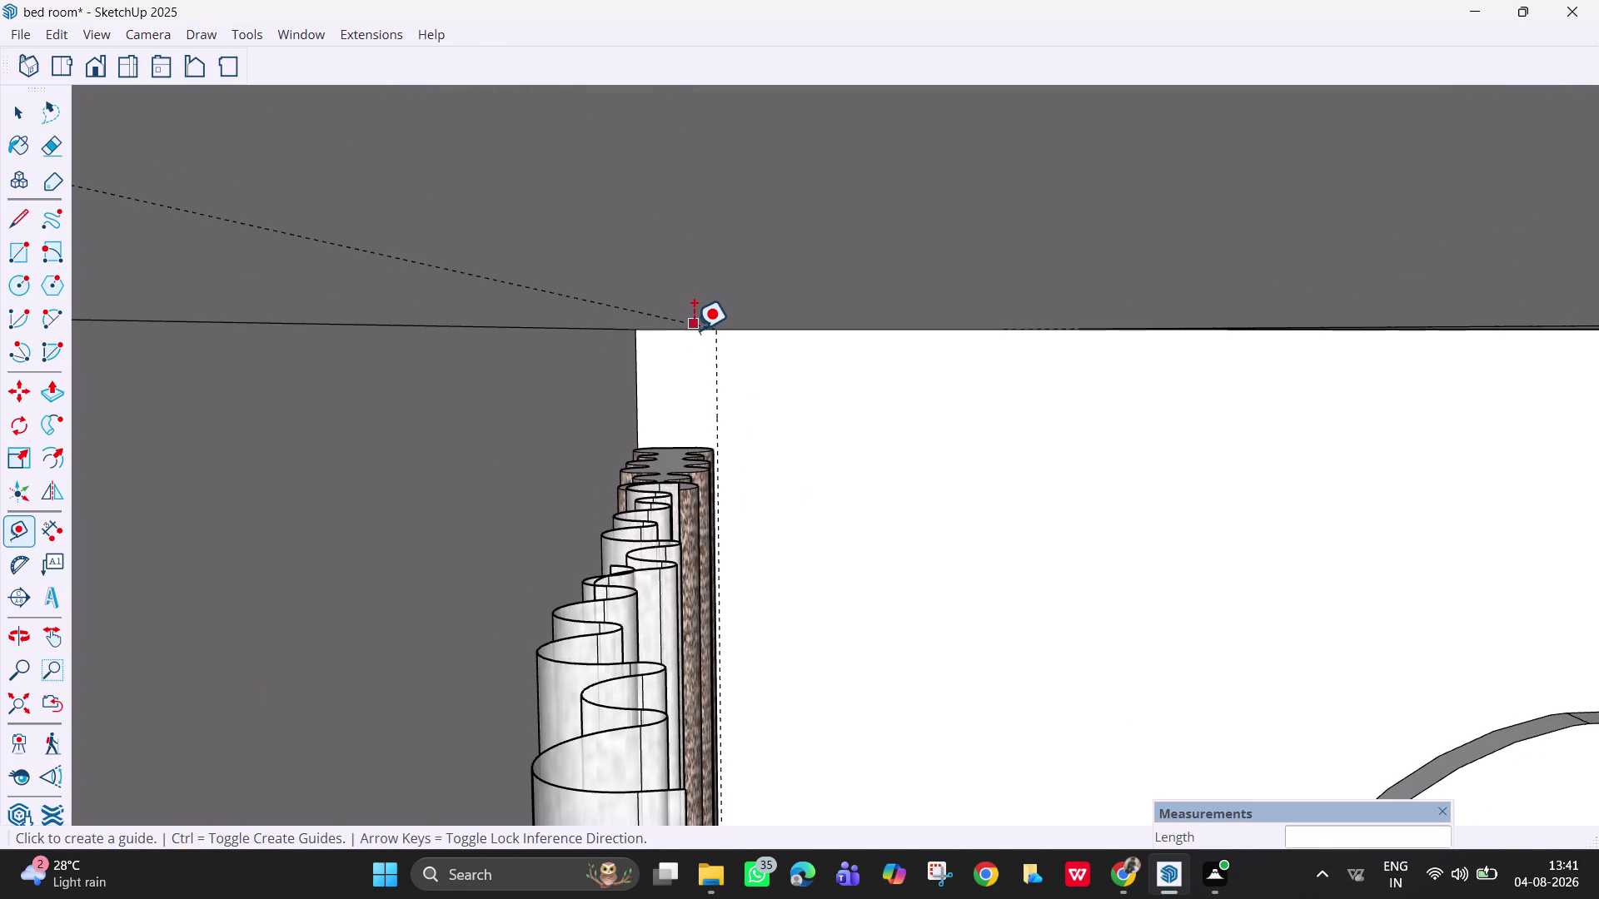
Place a guide 1' below the ceiling corner and check it.
click(693, 324)
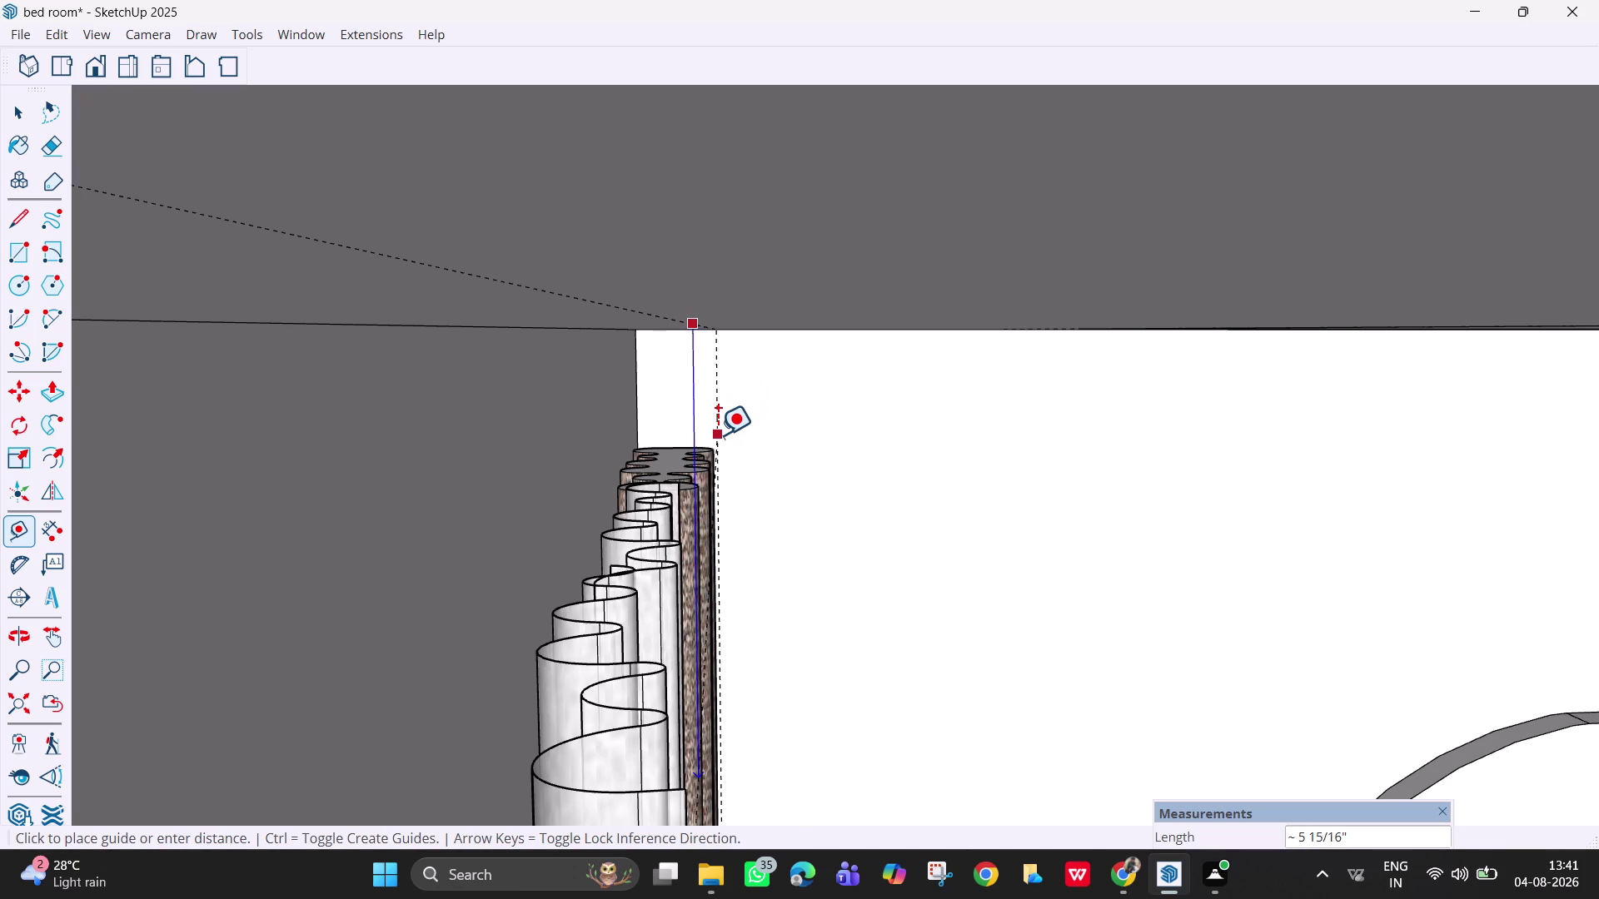
text(1)
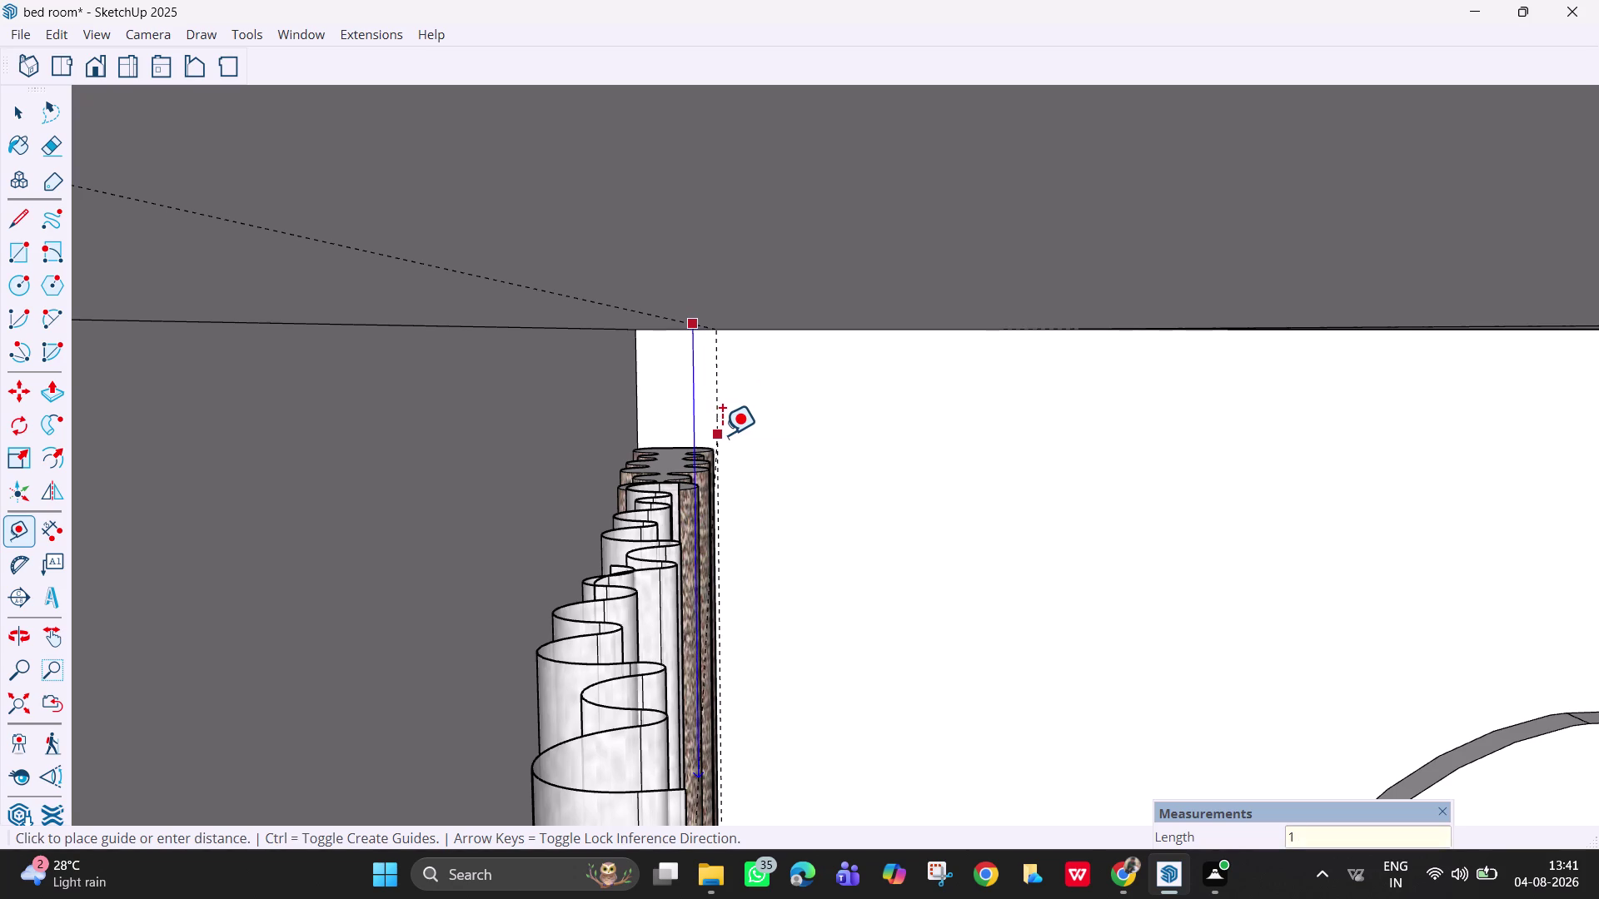
text(')
key(Return)
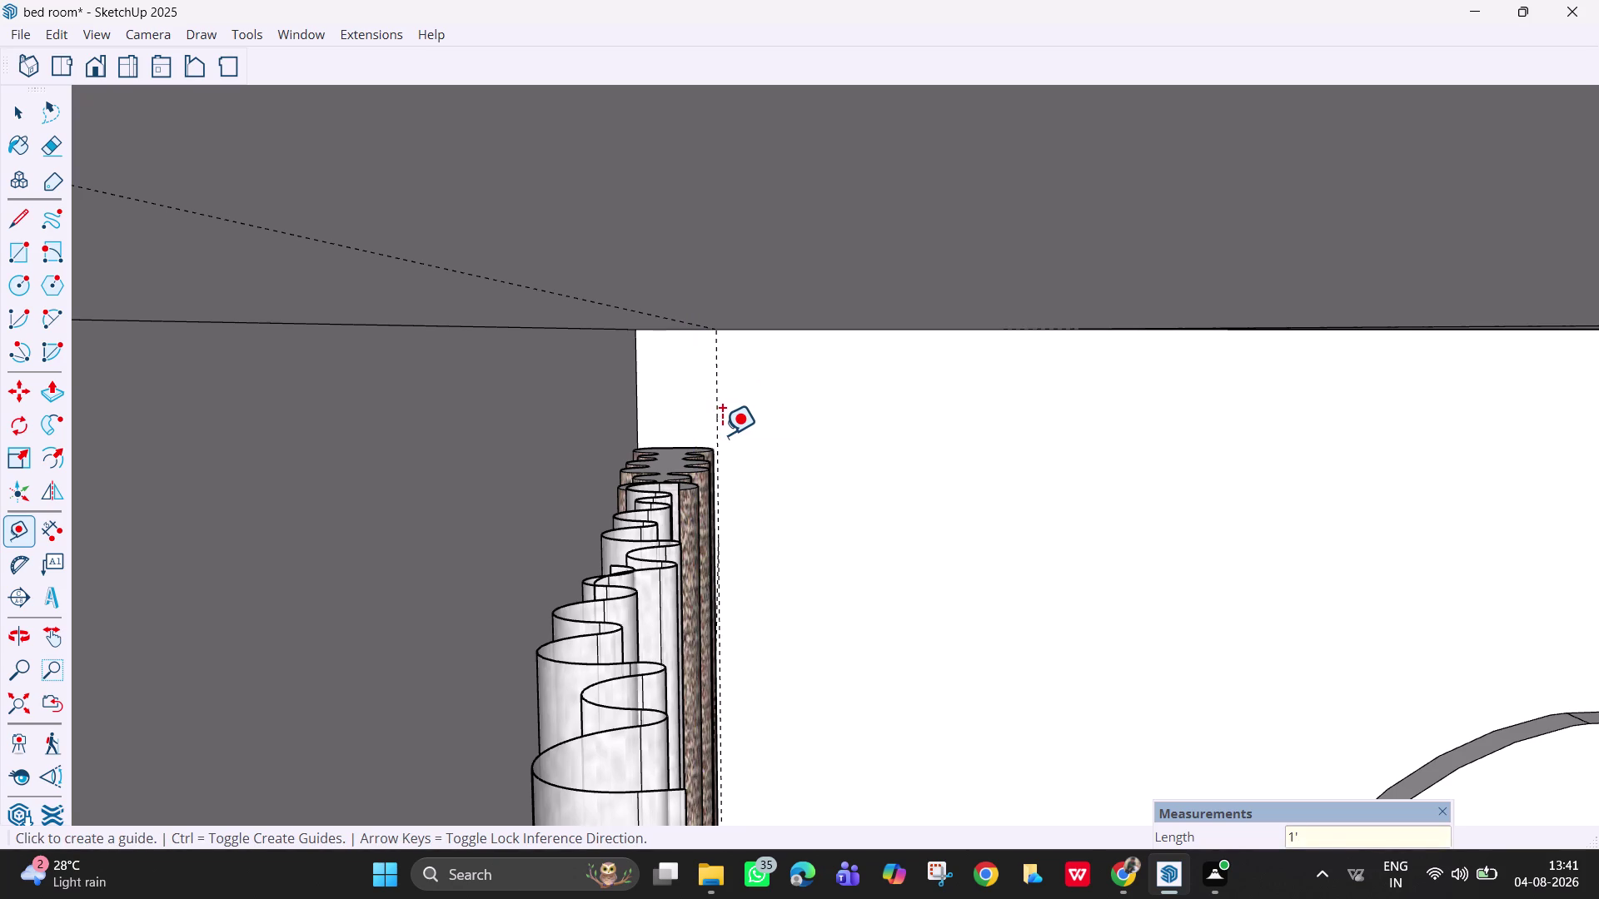
key(Escape)
middle_drag(790, 538, 704, 492)
scroll(down, 3)
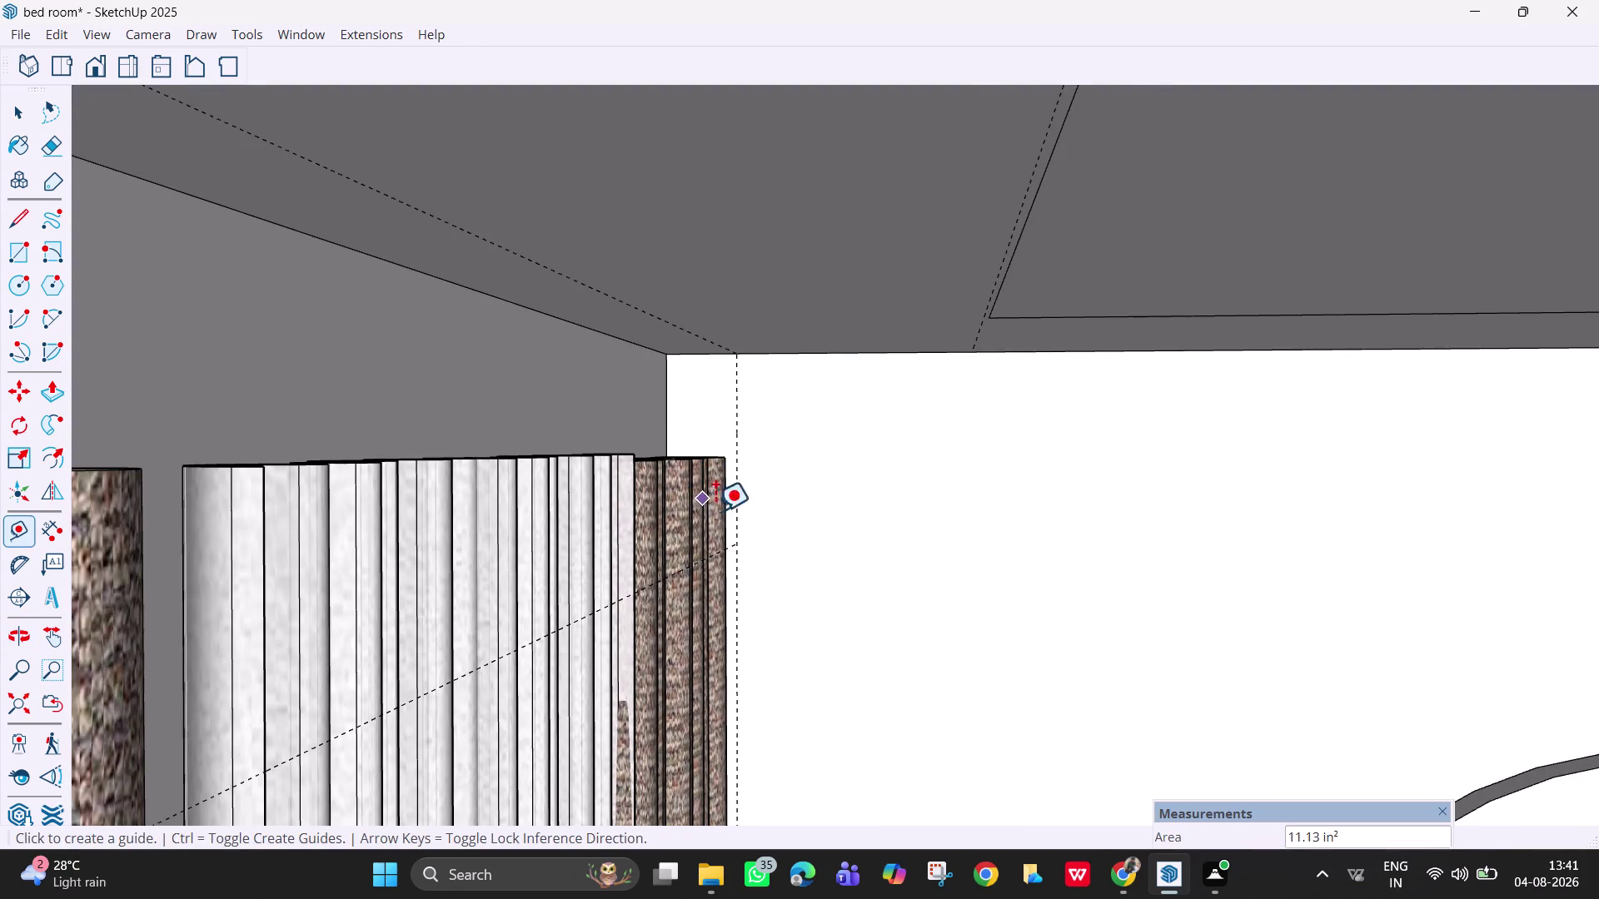
scroll(down, 3)
middle_drag(752, 535, 714, 526)
key(space)
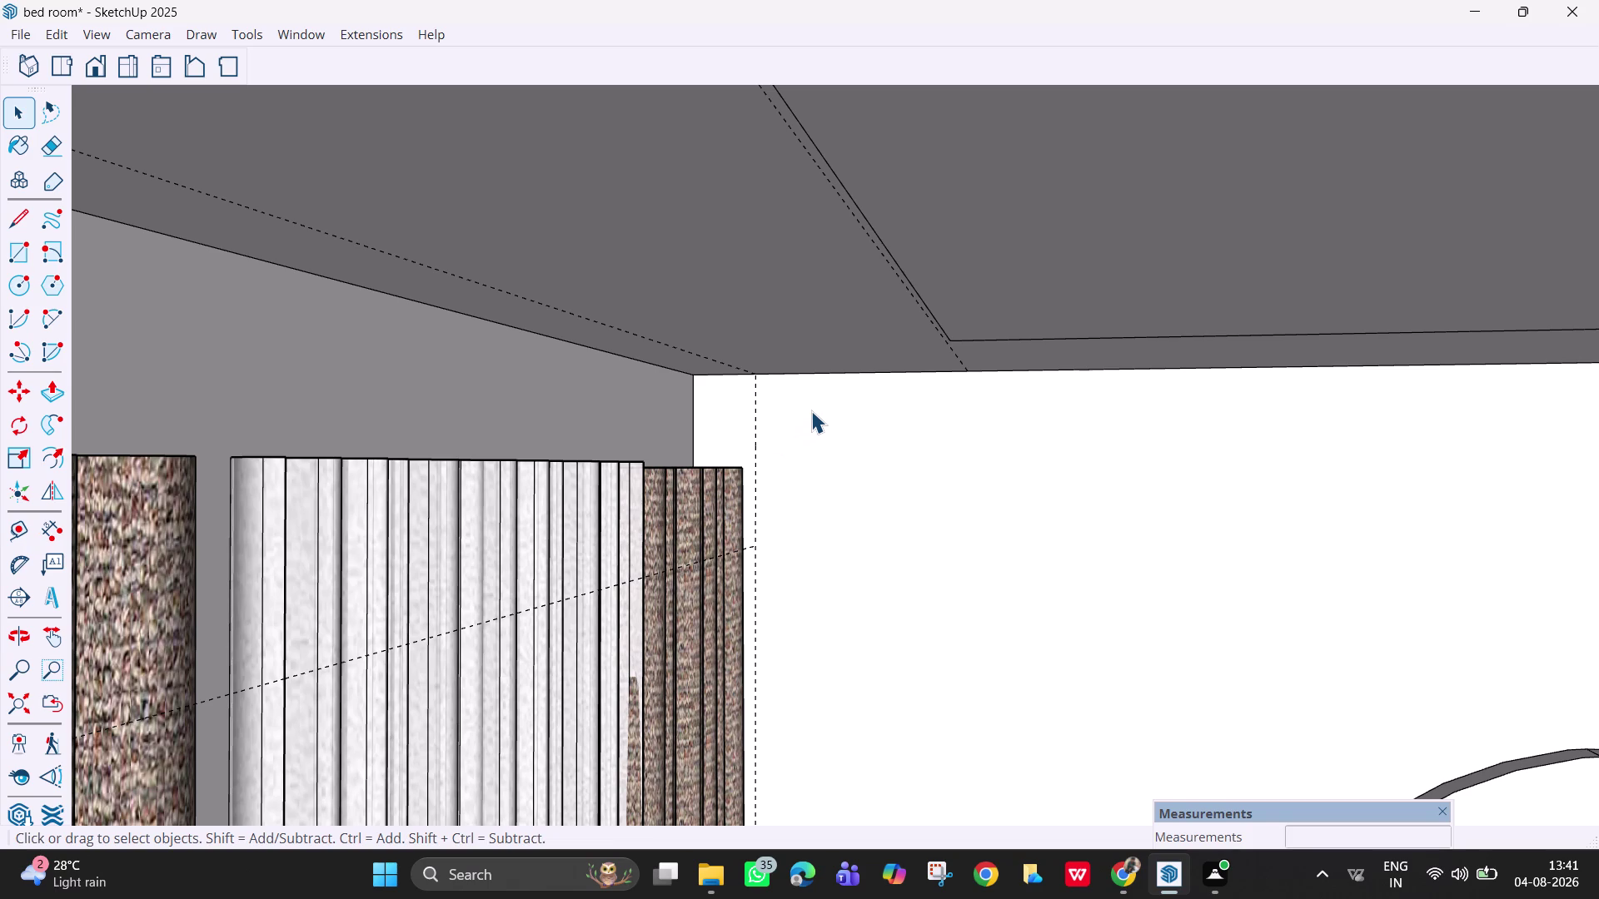
scroll(down, 3)
scroll(down, 3)
scroll(down, 3)
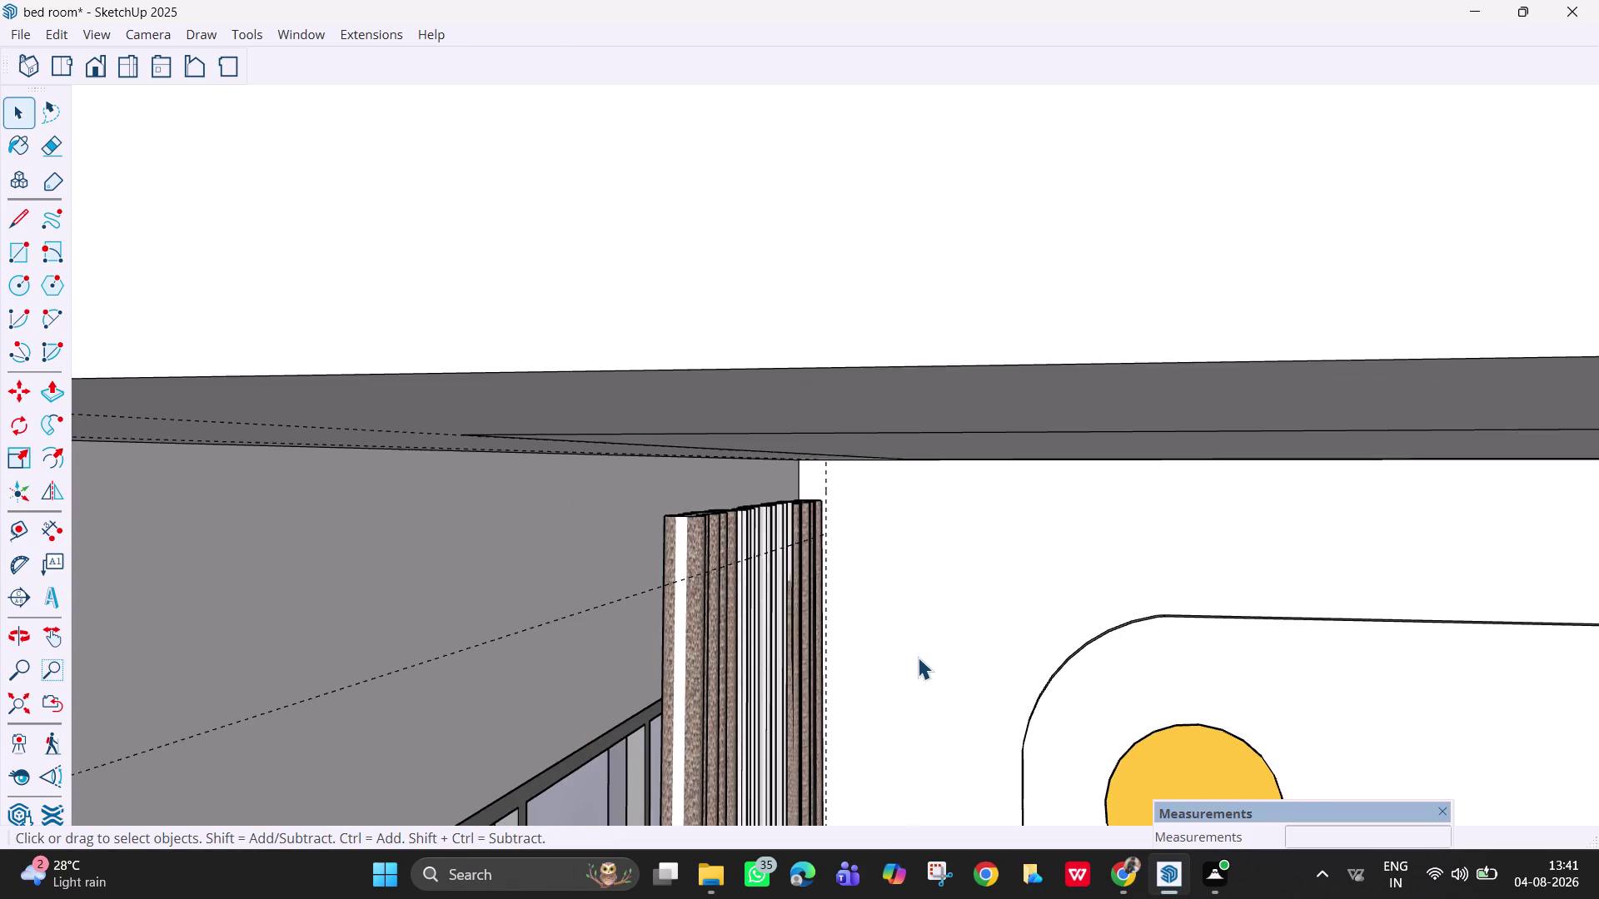
middle_drag(915, 607, 946, 557)
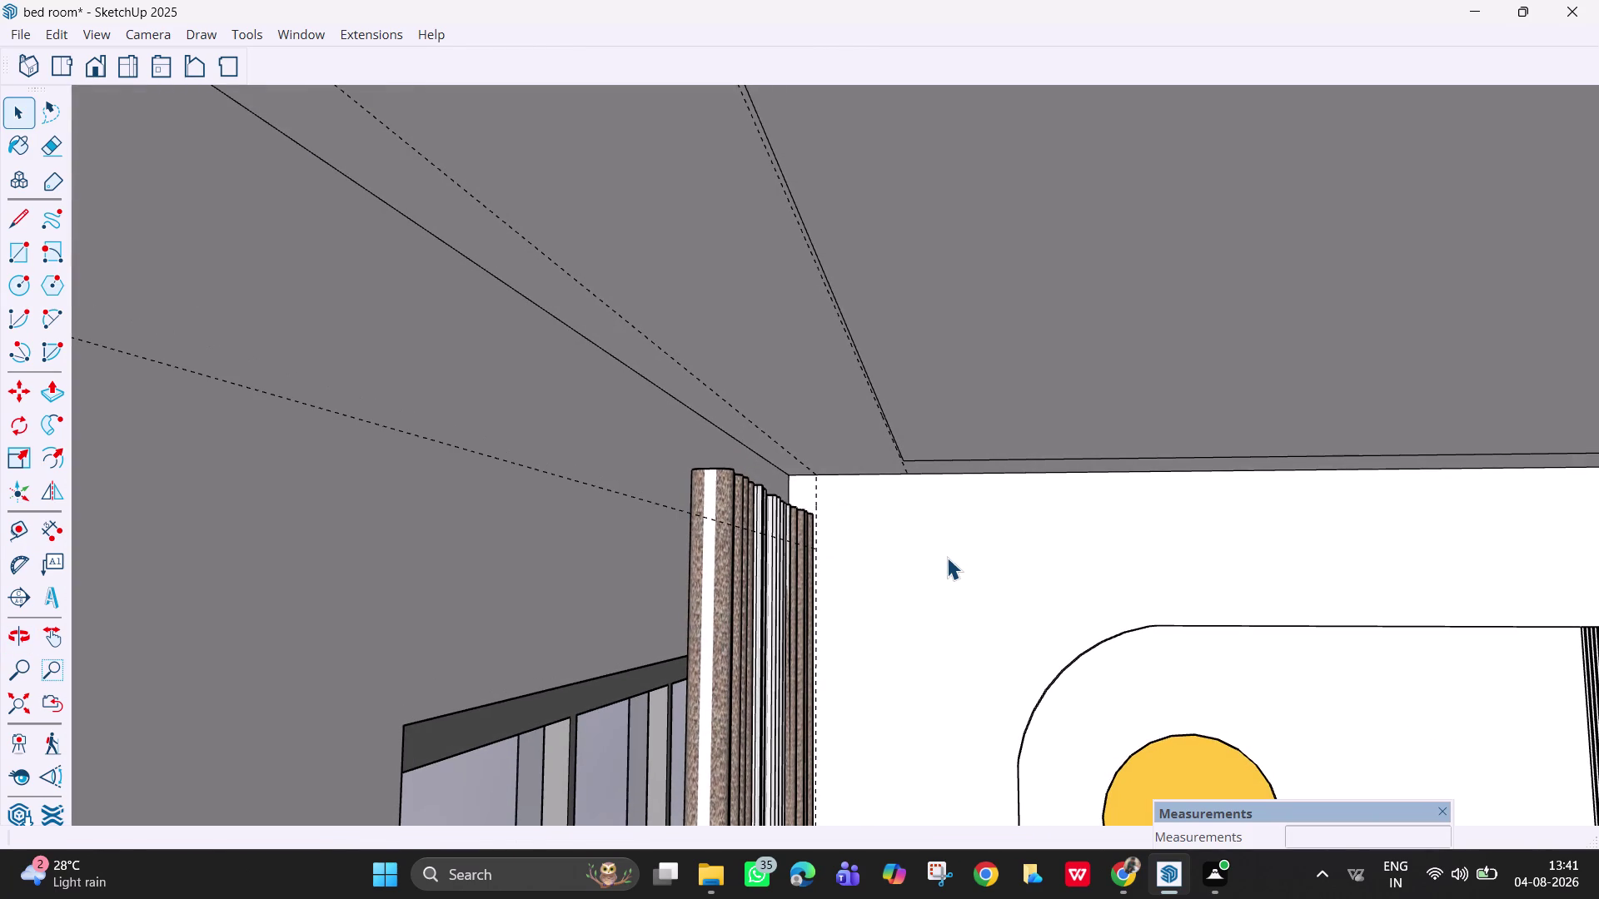
click(944, 557)
middle_drag(989, 576, 1014, 584)
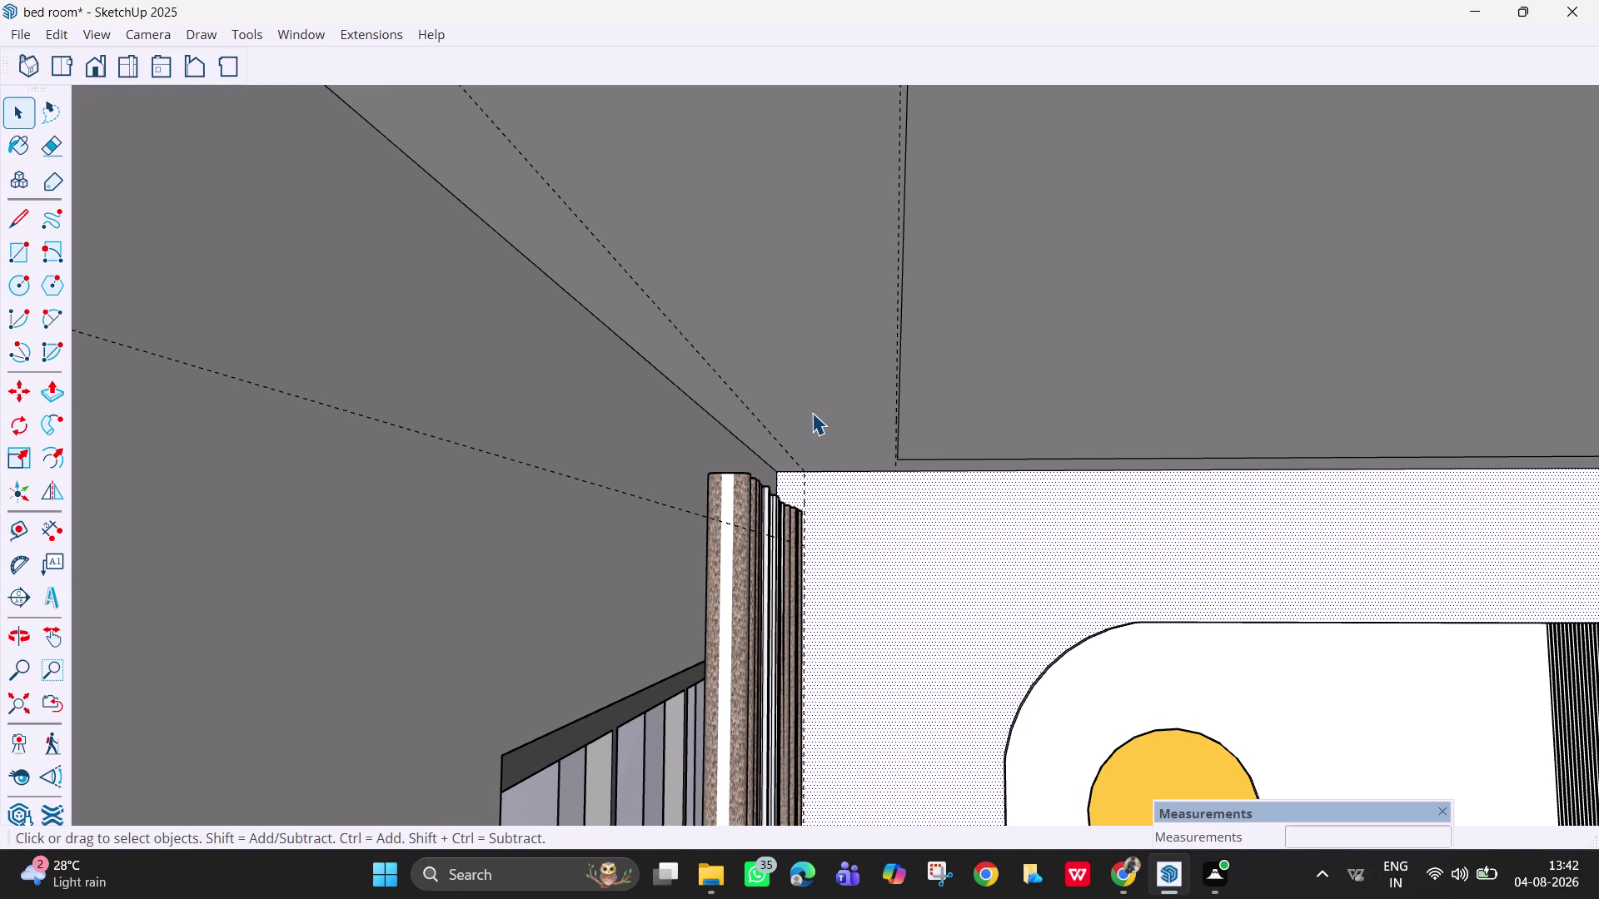
scroll(down, 3)
middle_drag(869, 478, 862, 491)
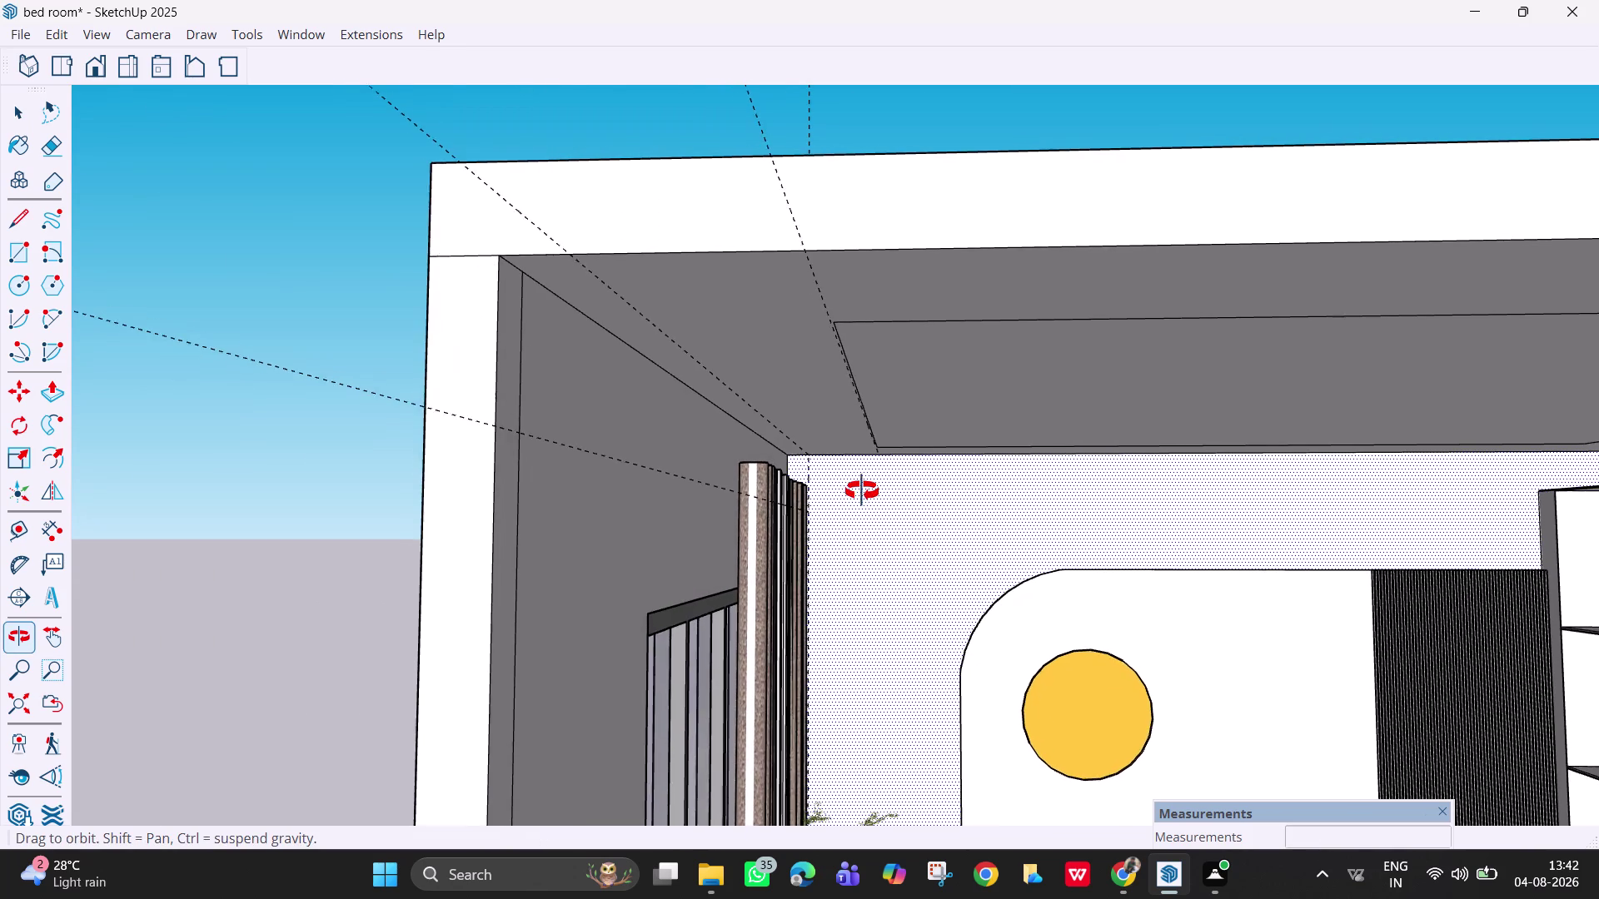
middle_drag(863, 491, 860, 490)
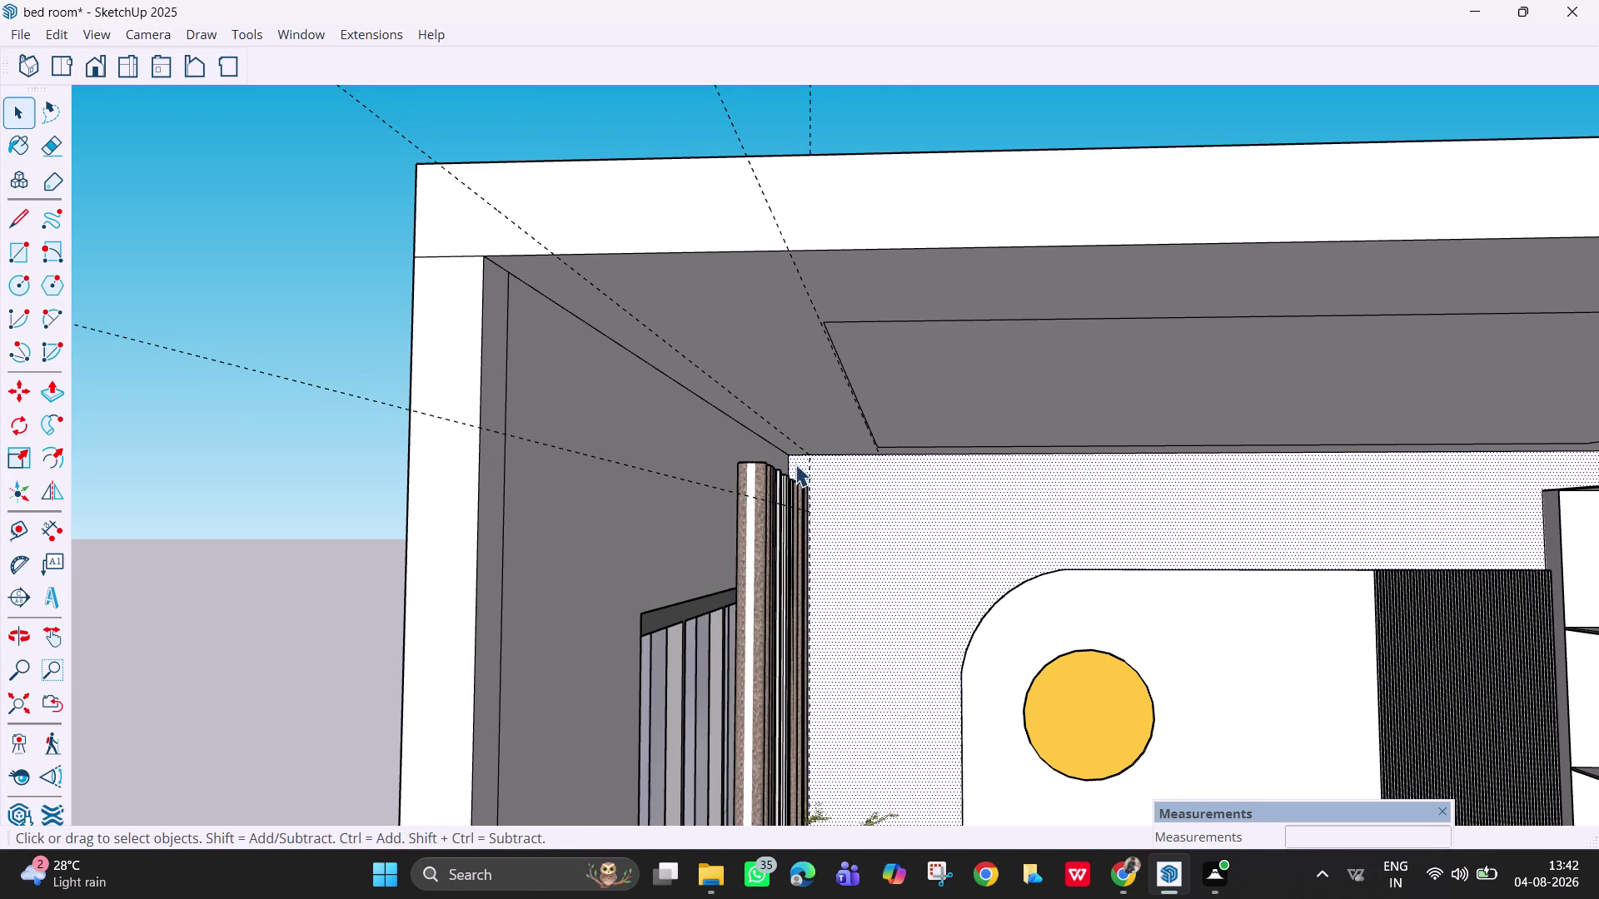
key(r)
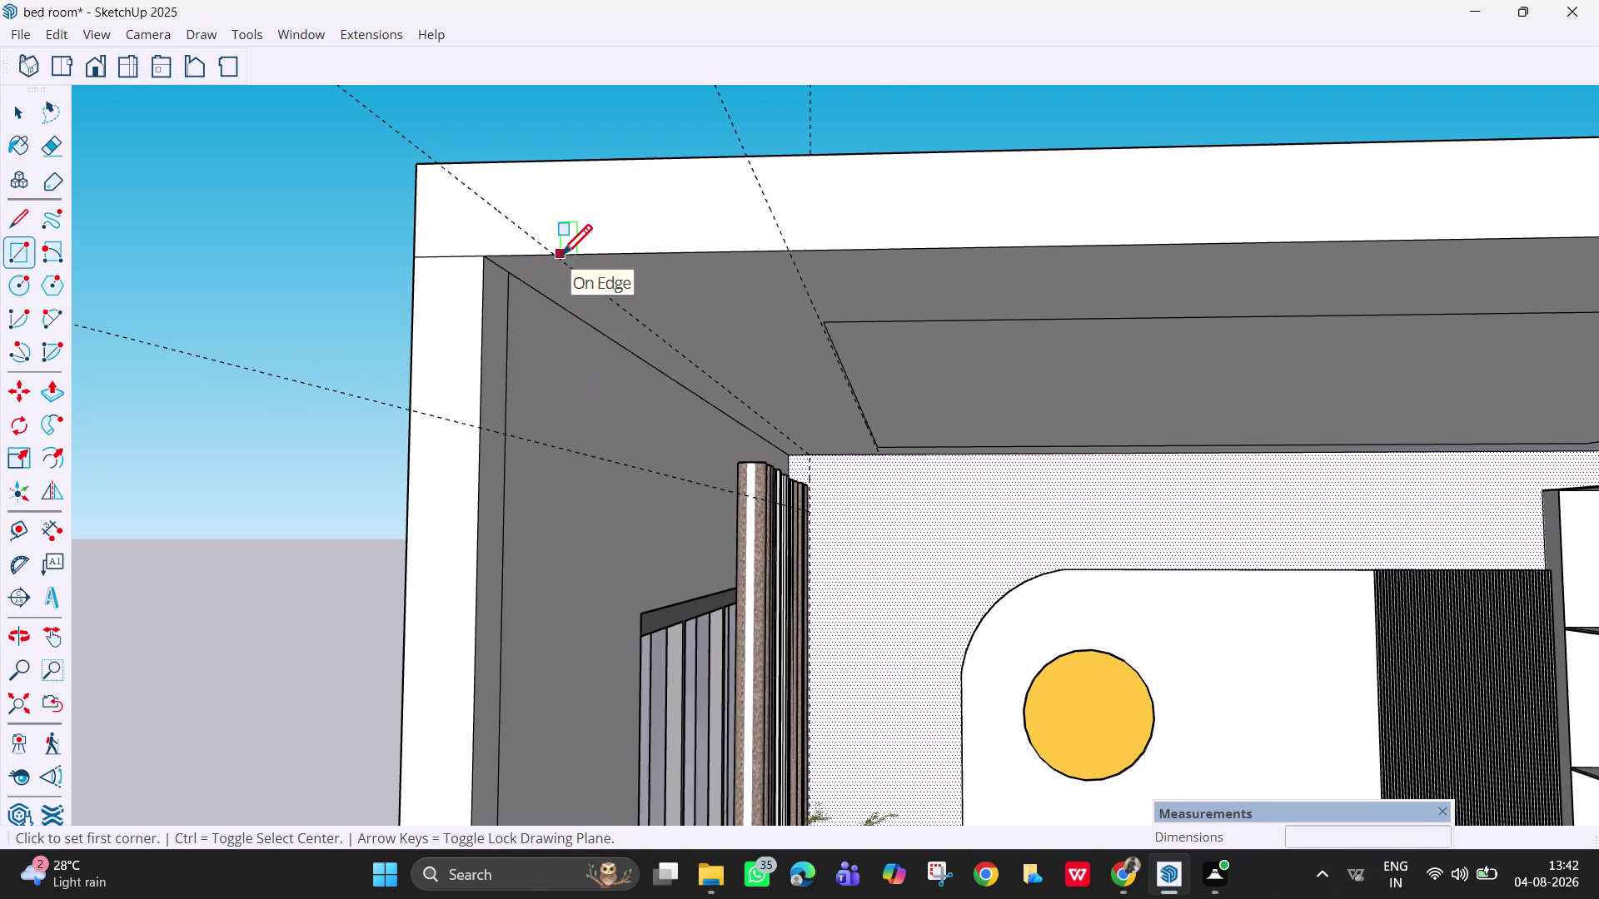
Draw the 14' 7 1/2" by 1' rectangle from the ceiling edge down the wall.
click(552, 256)
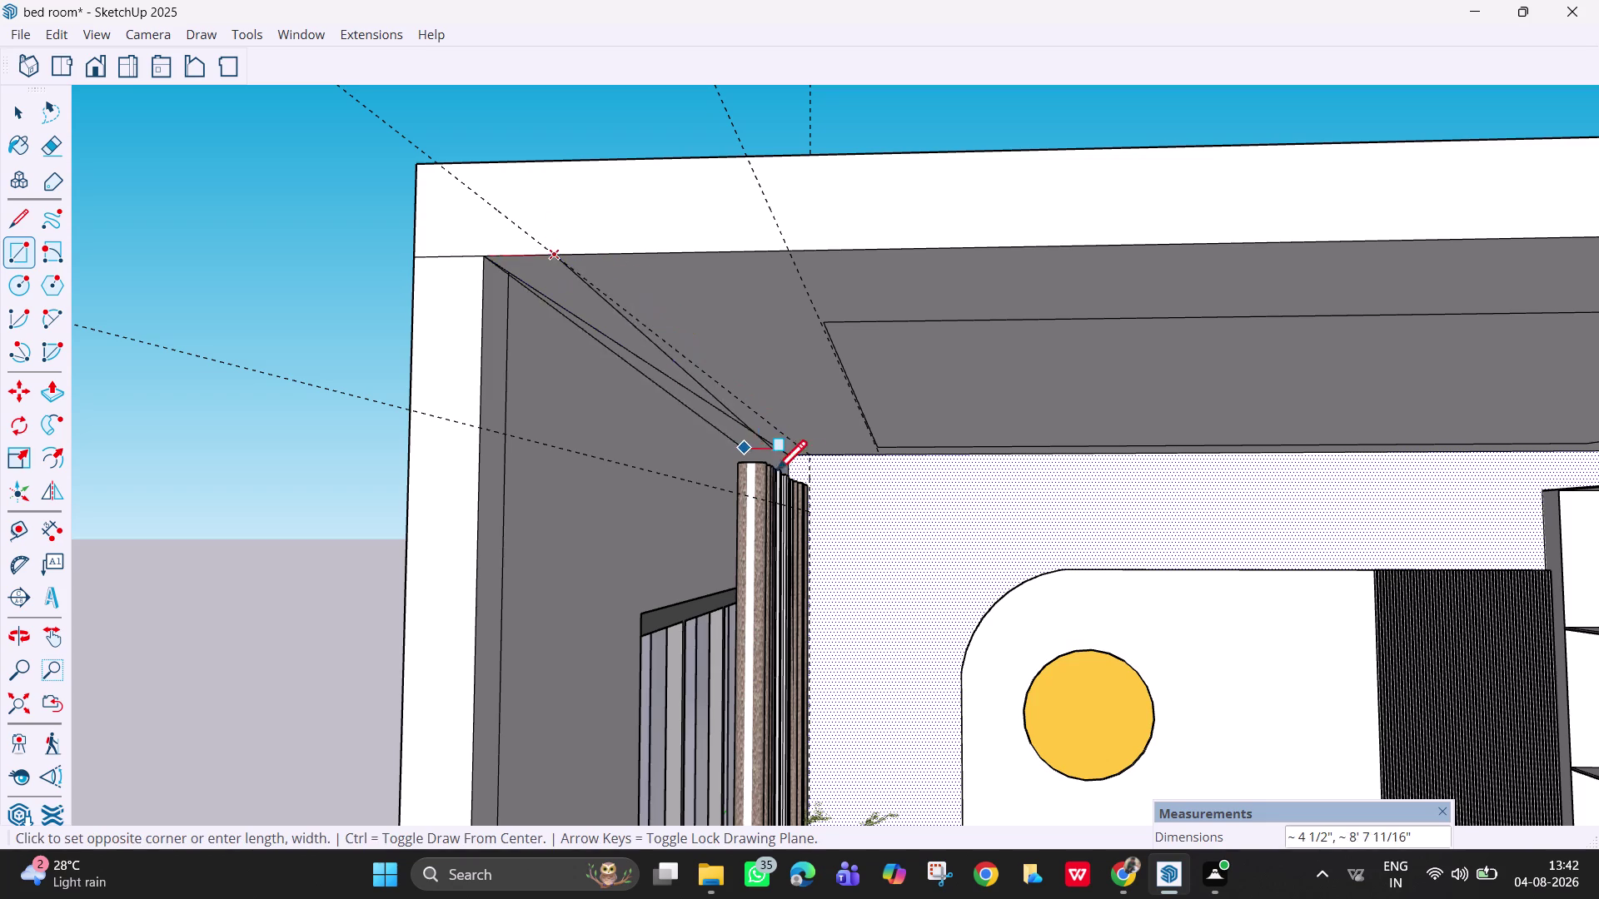
key(Right)
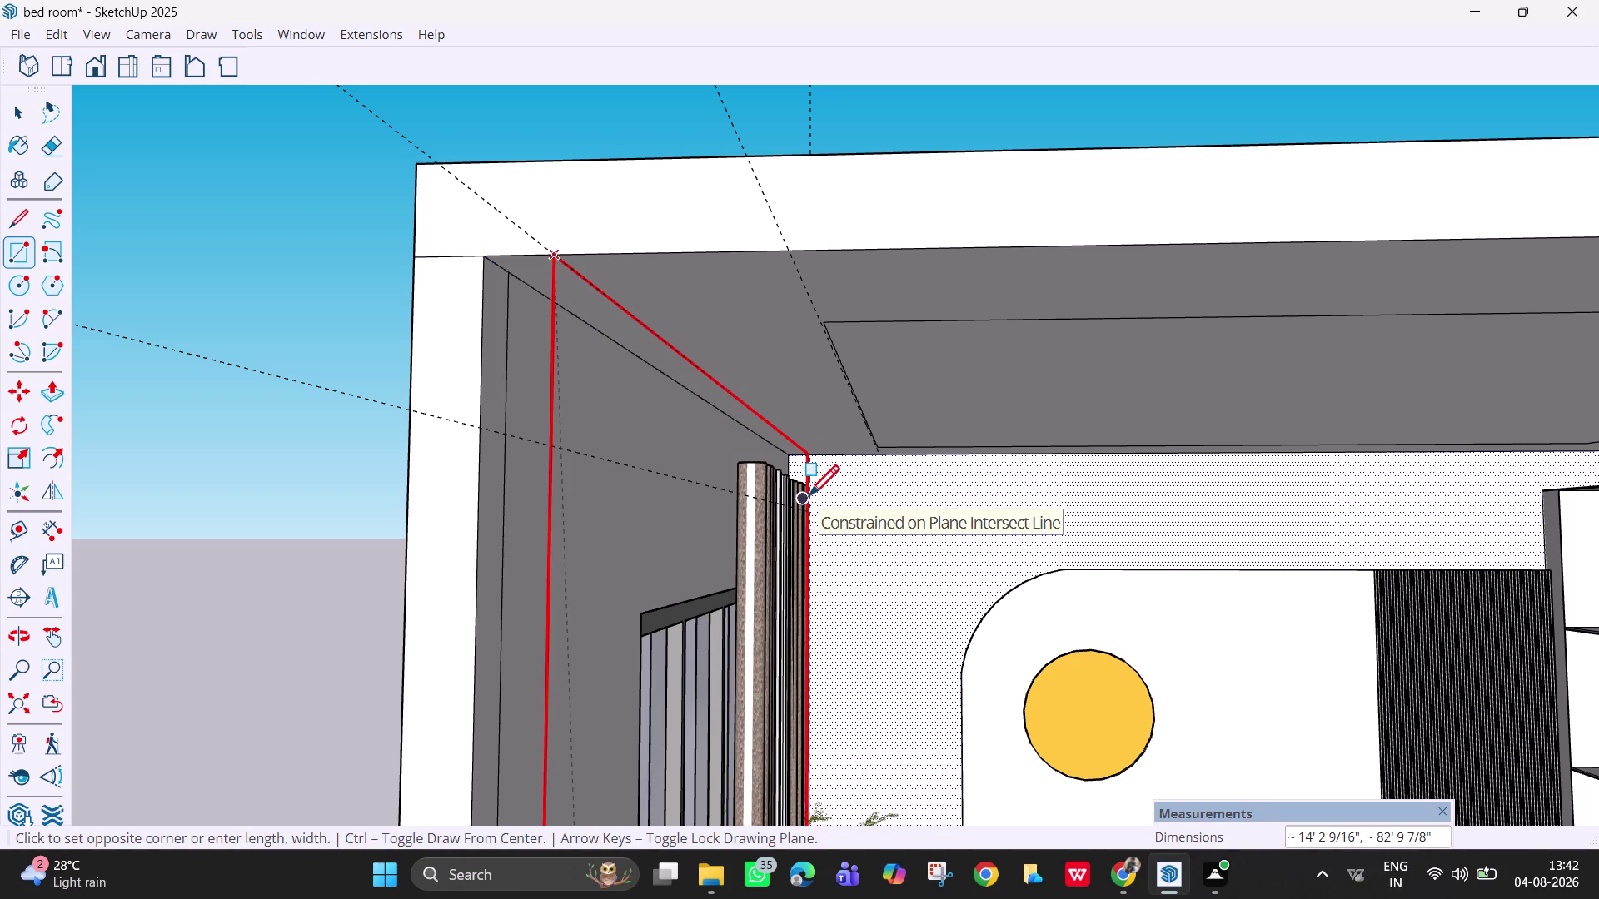
scroll(up, 3)
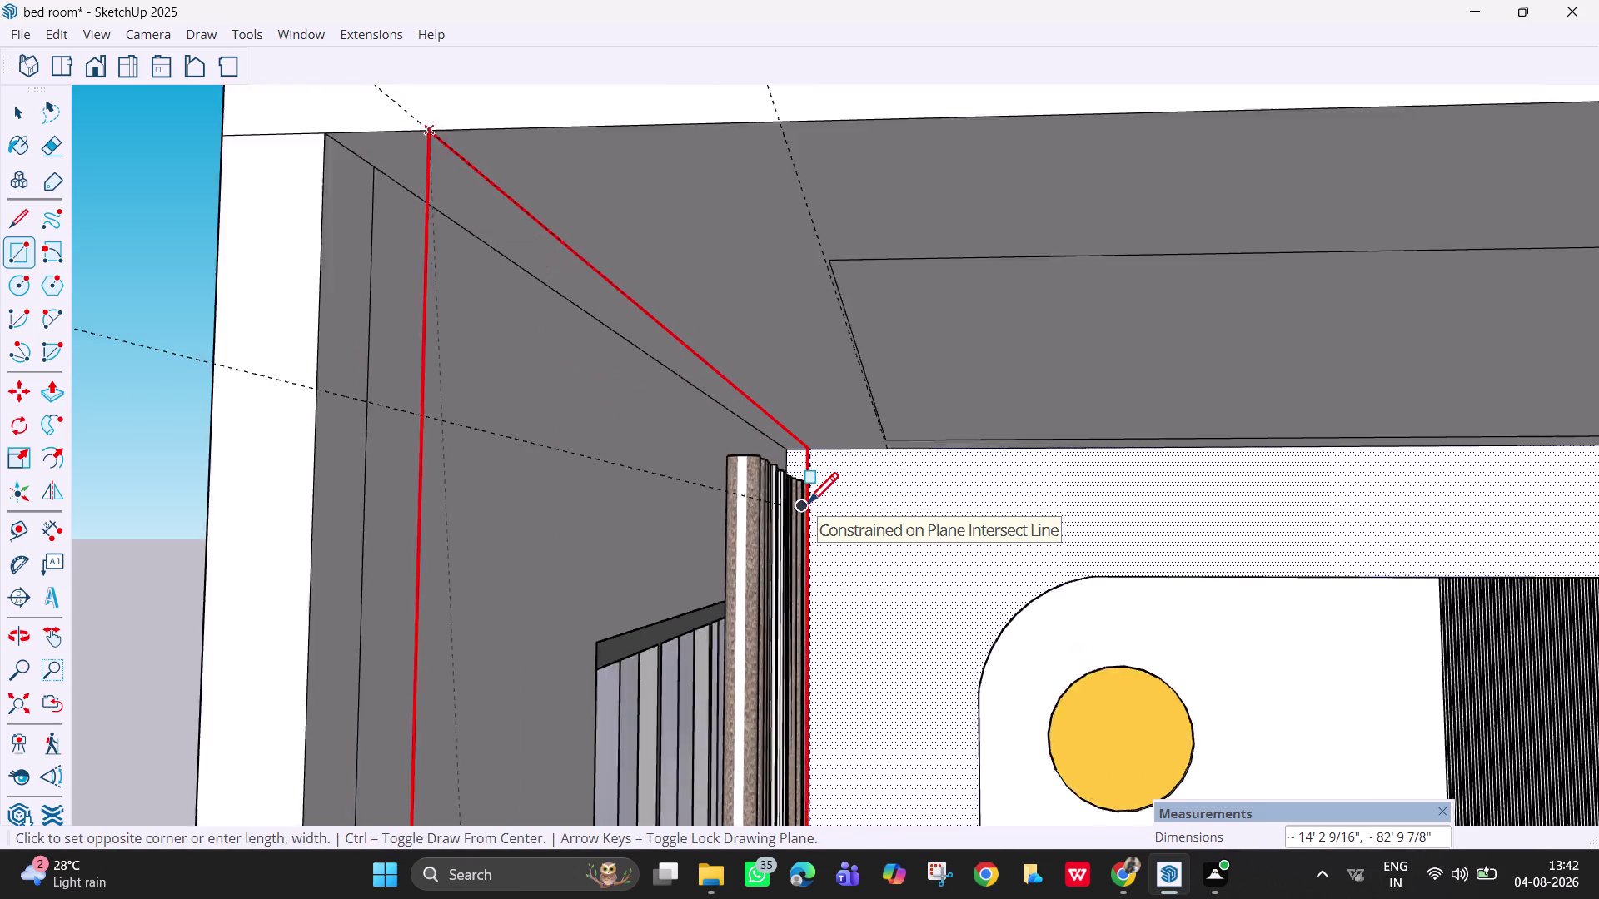
scroll(up, 3)
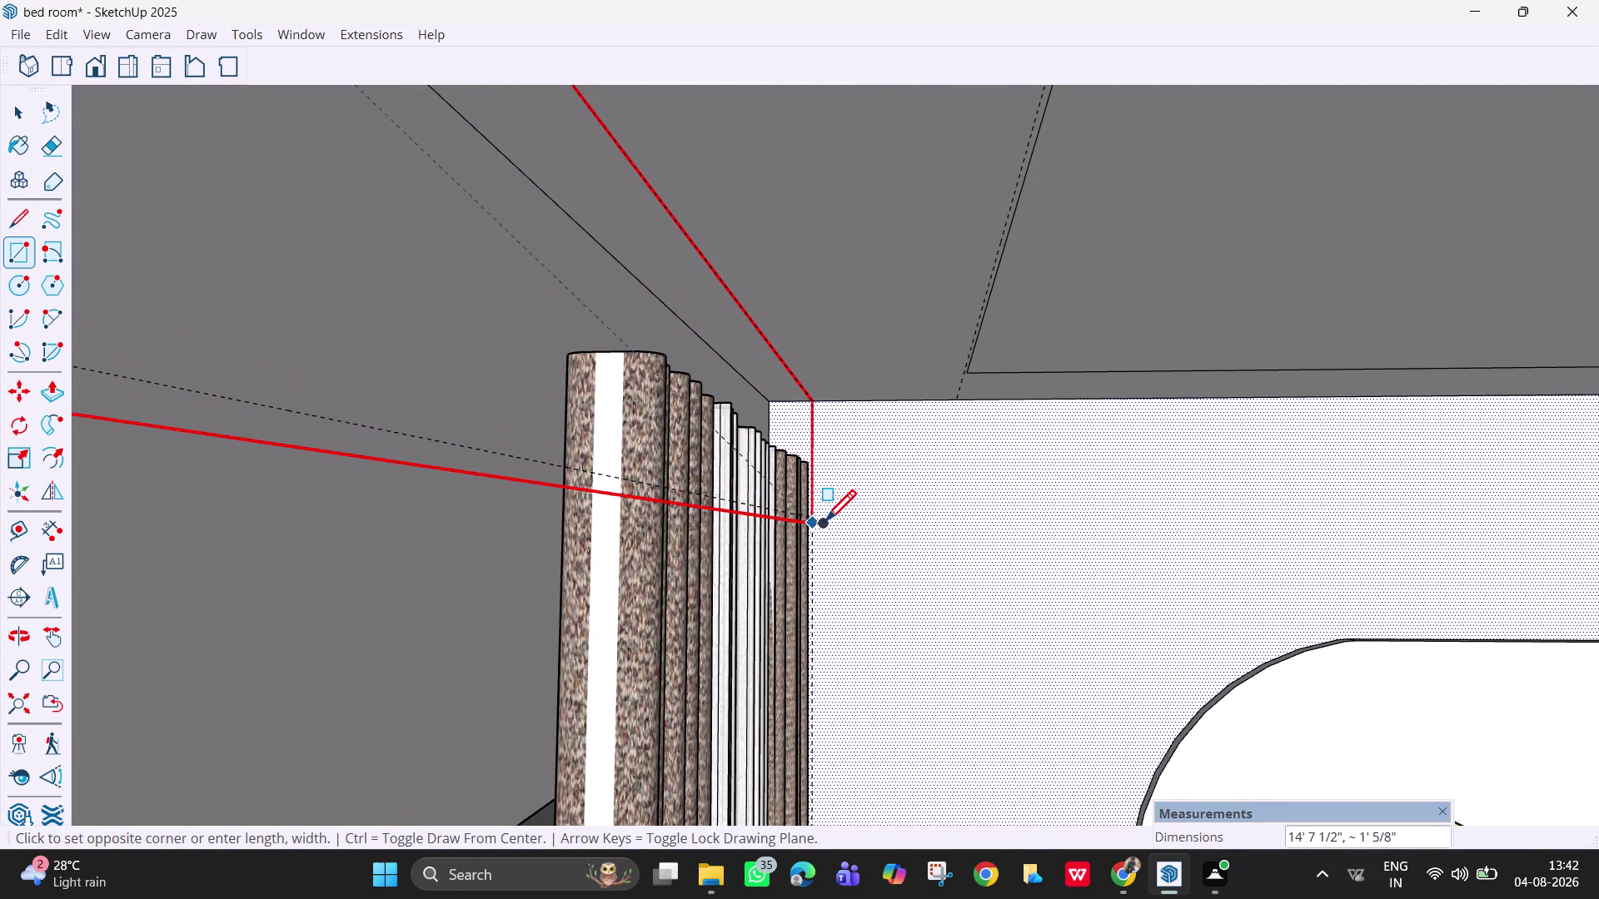
scroll(up, 3)
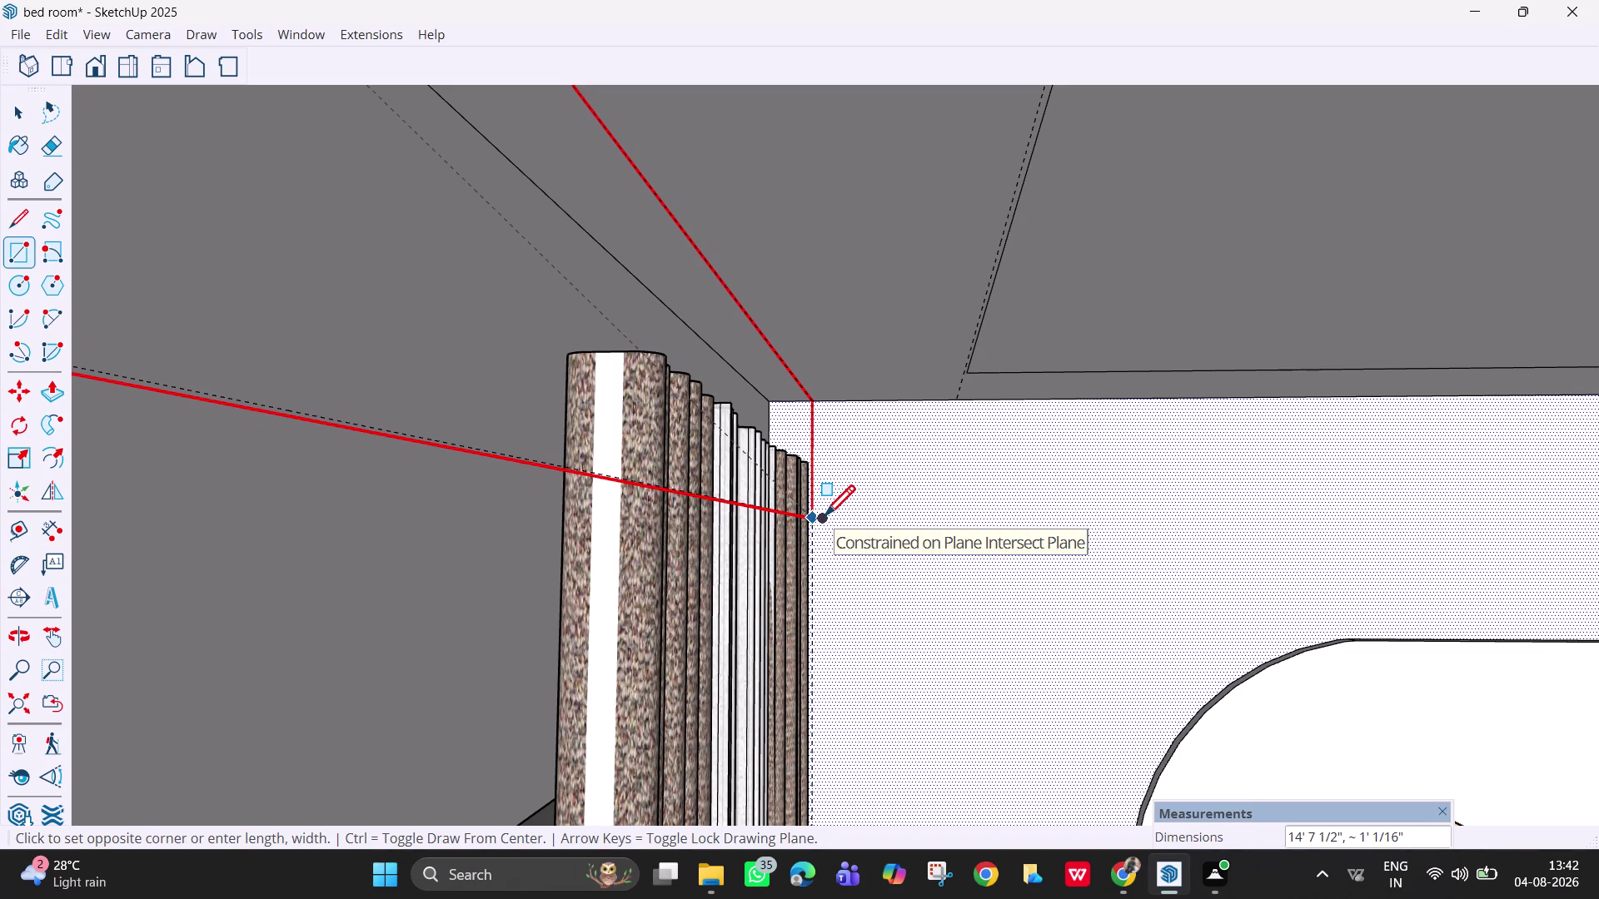
scroll(up, 3)
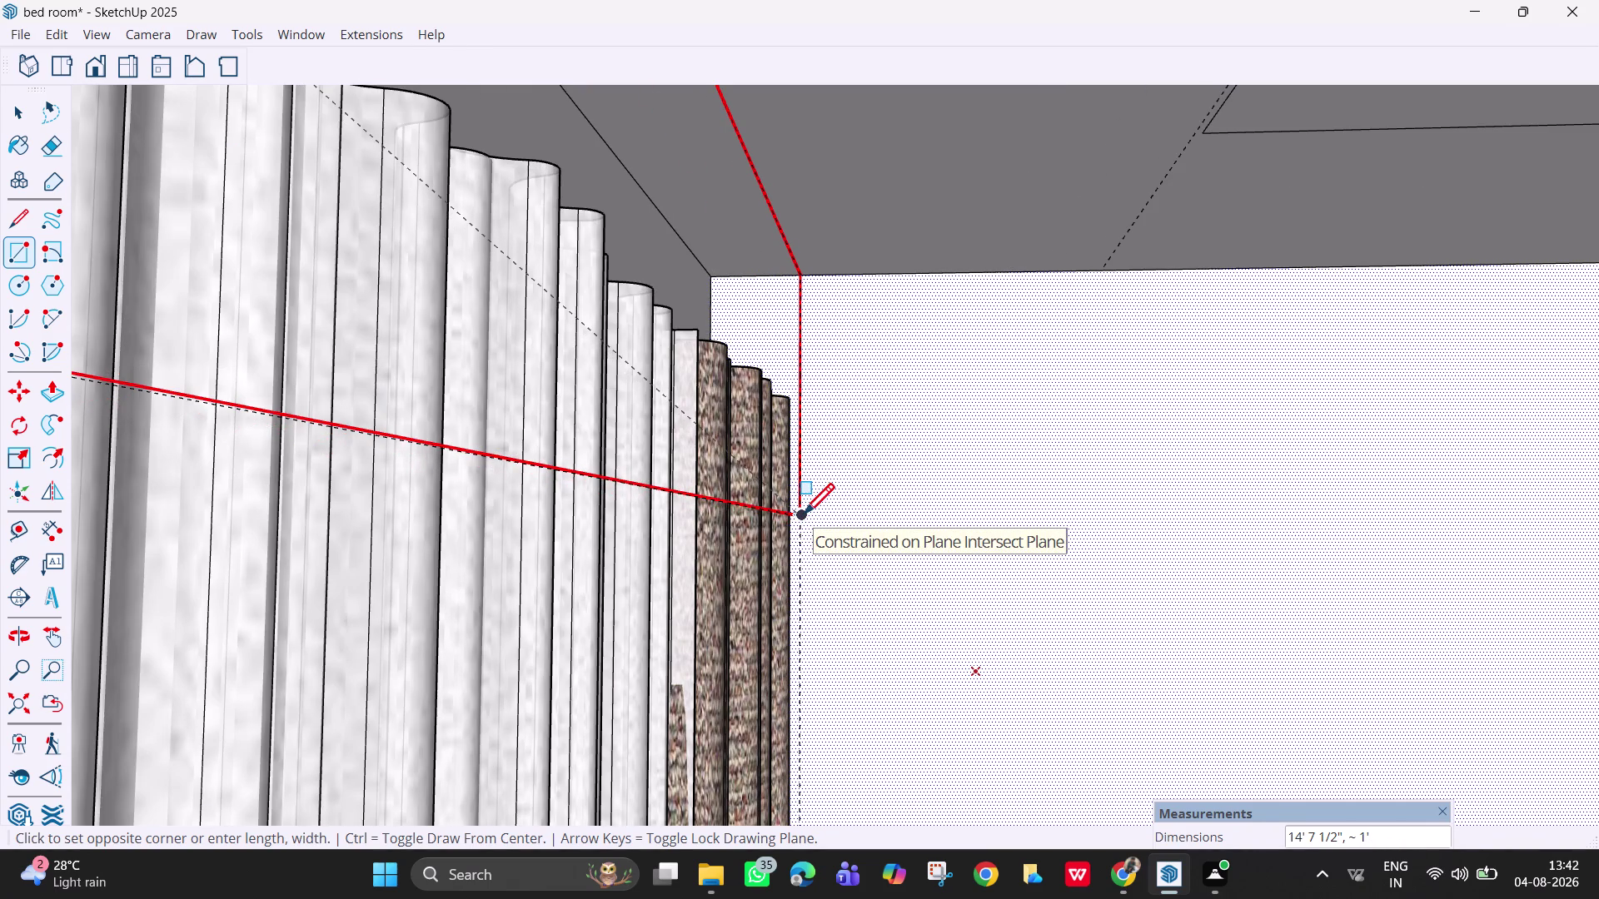
scroll(up, 3)
scroll(up, 3)
scroll(up, 3)
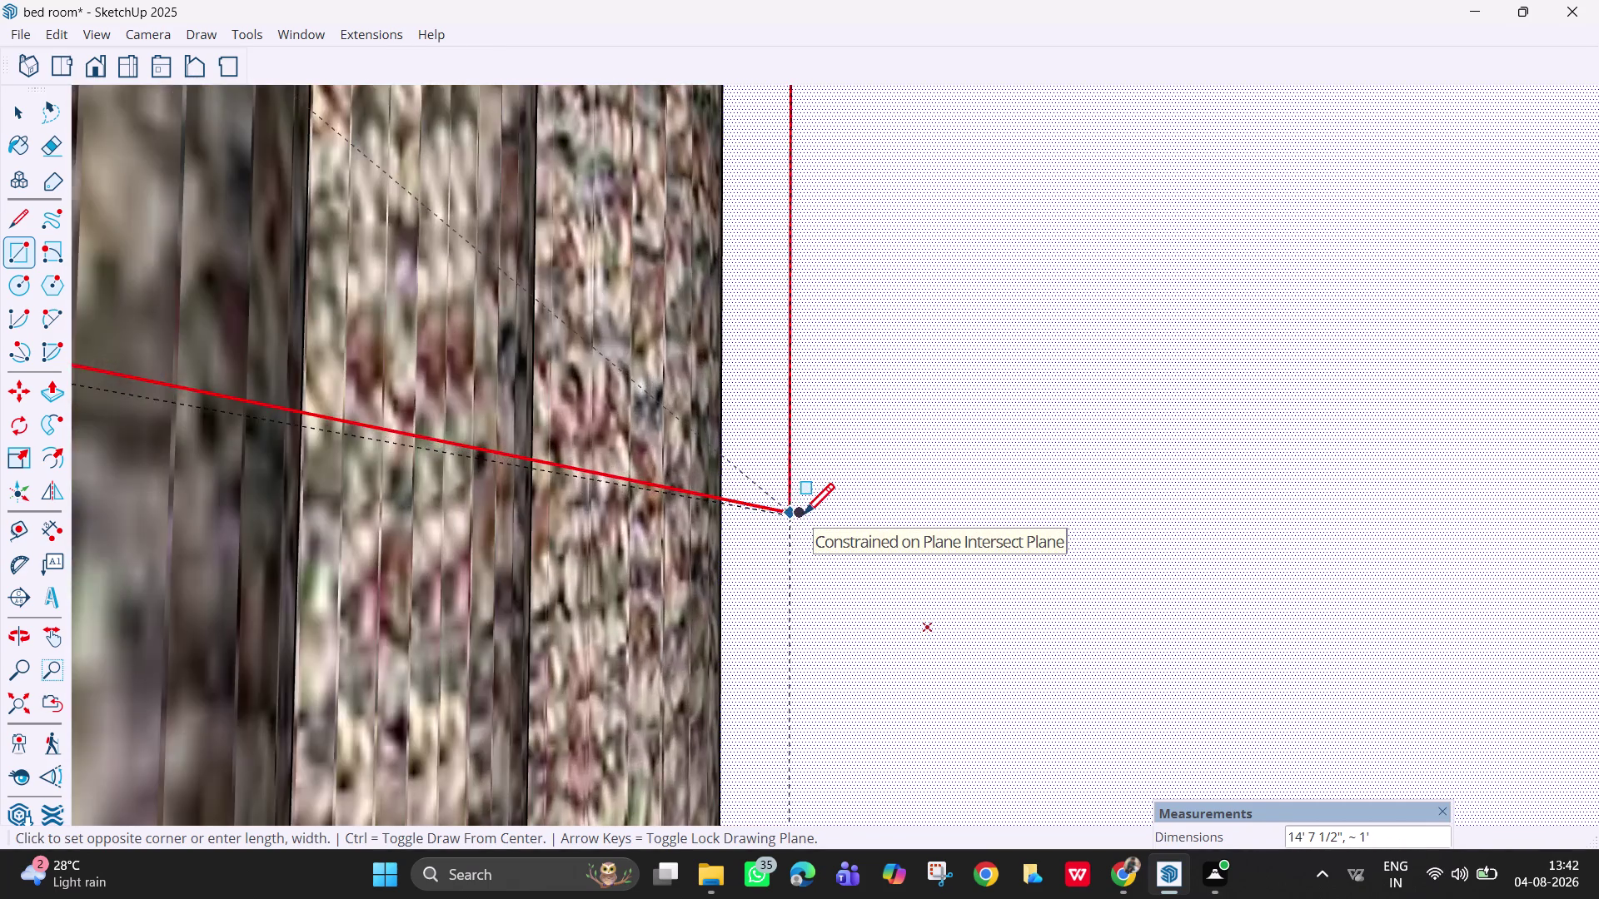
scroll(up, 3)
middle_drag(802, 517, 811, 527)
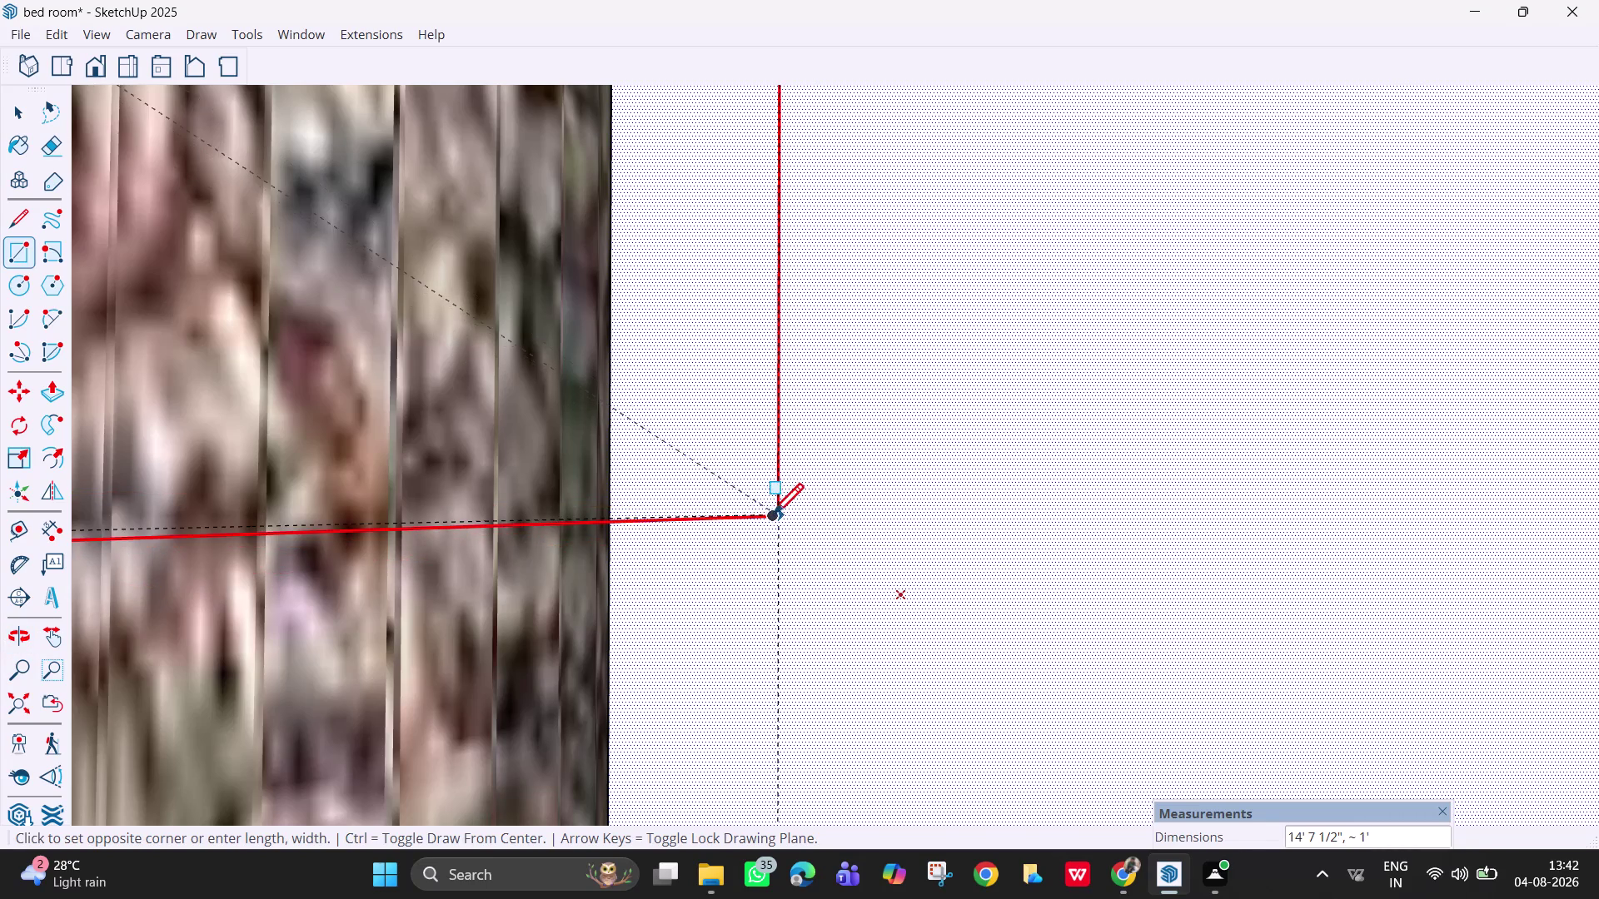
middle_drag(771, 517, 826, 566)
scroll(up, 3)
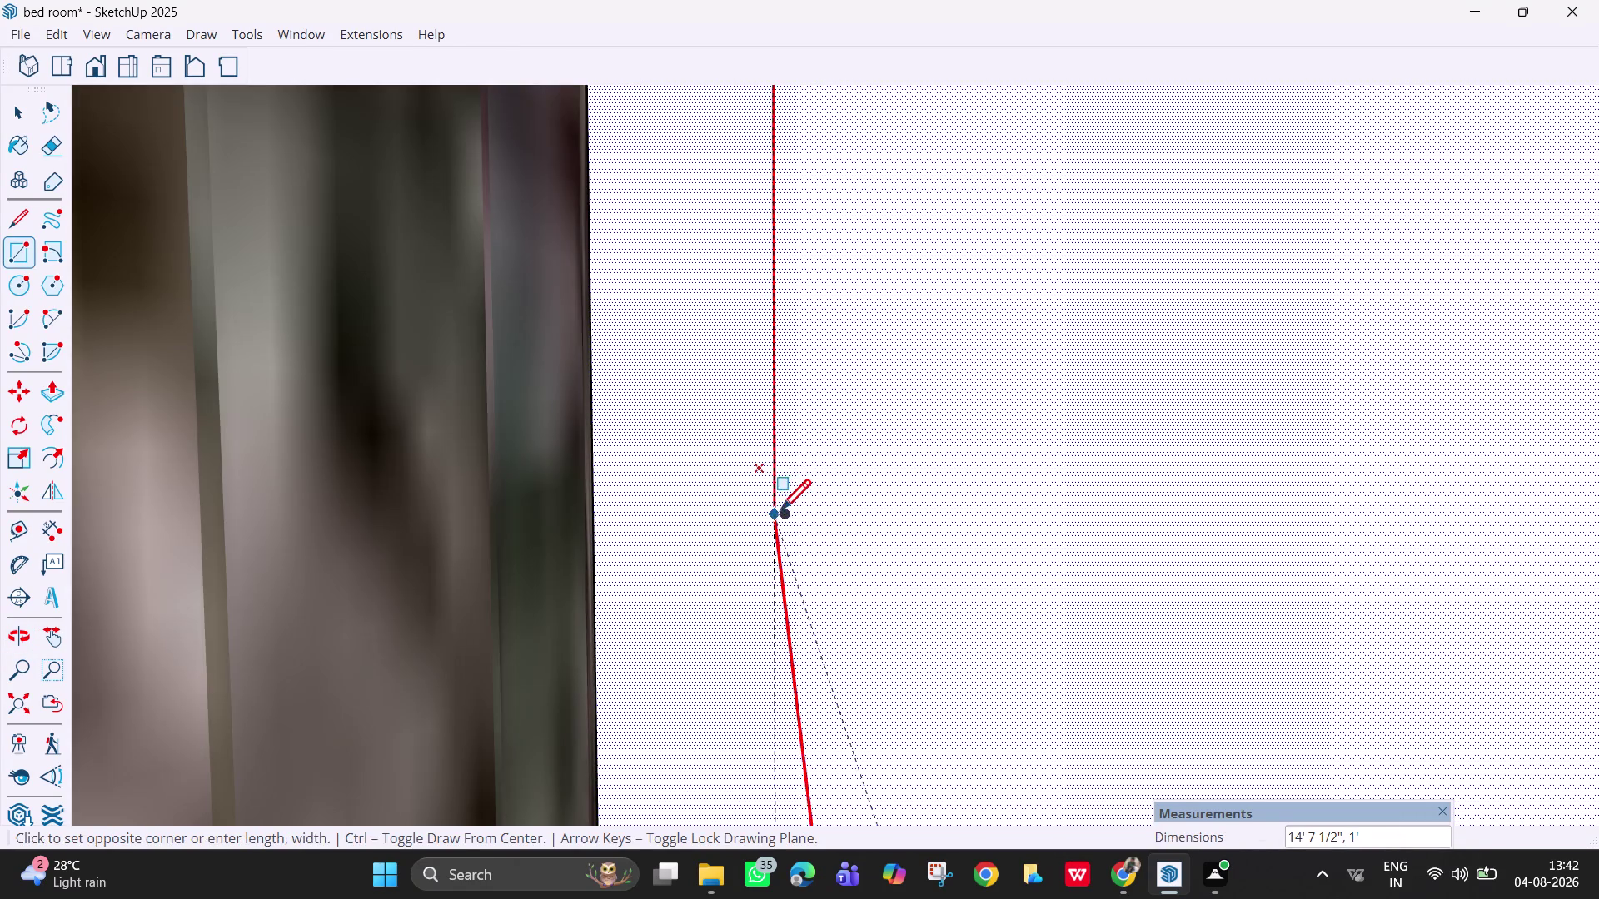
middle_drag(754, 506, 639, 470)
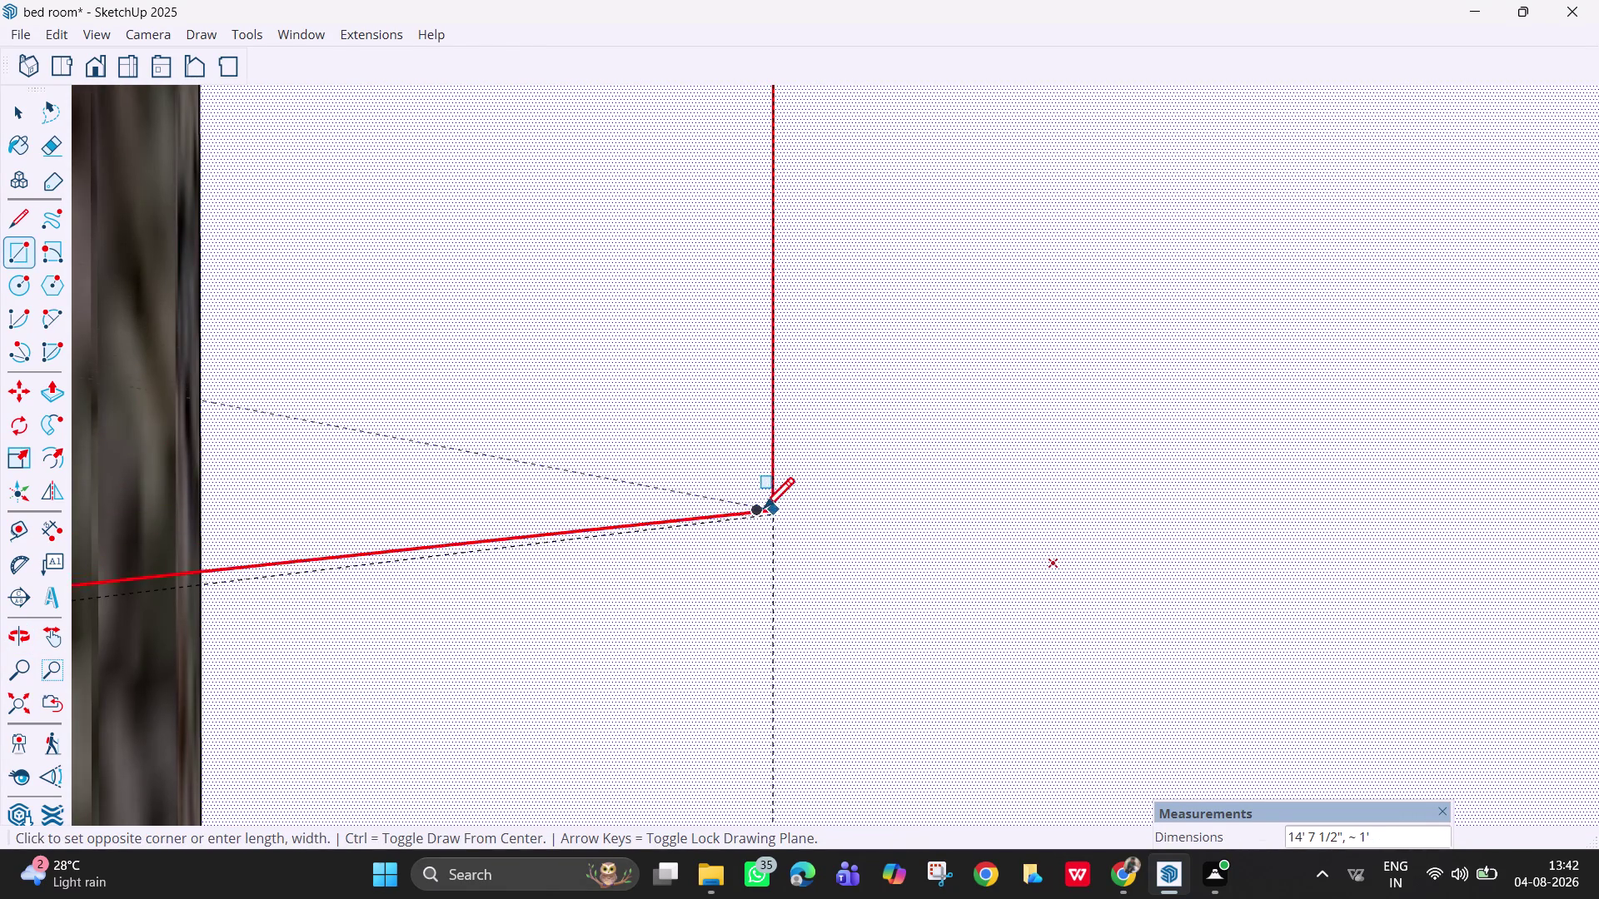
scroll(up, 3)
scroll(up, 3)
middle_drag(781, 509, 776, 508)
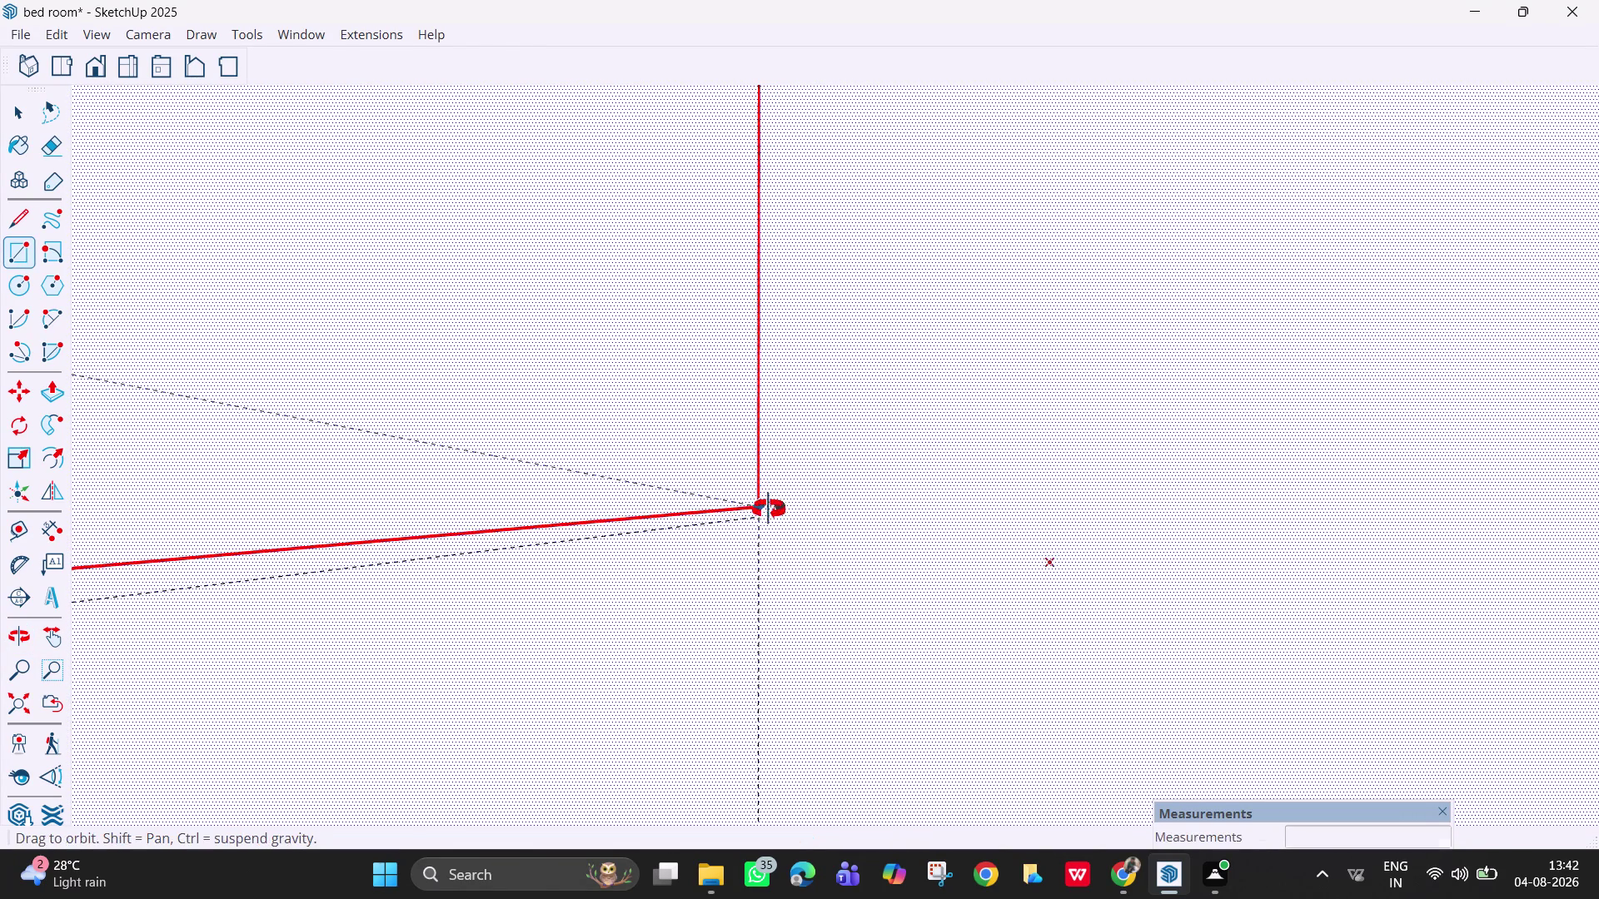
middle_drag(776, 509, 754, 515)
scroll(down, 3)
scroll(up, 3)
middle_drag(748, 510, 670, 487)
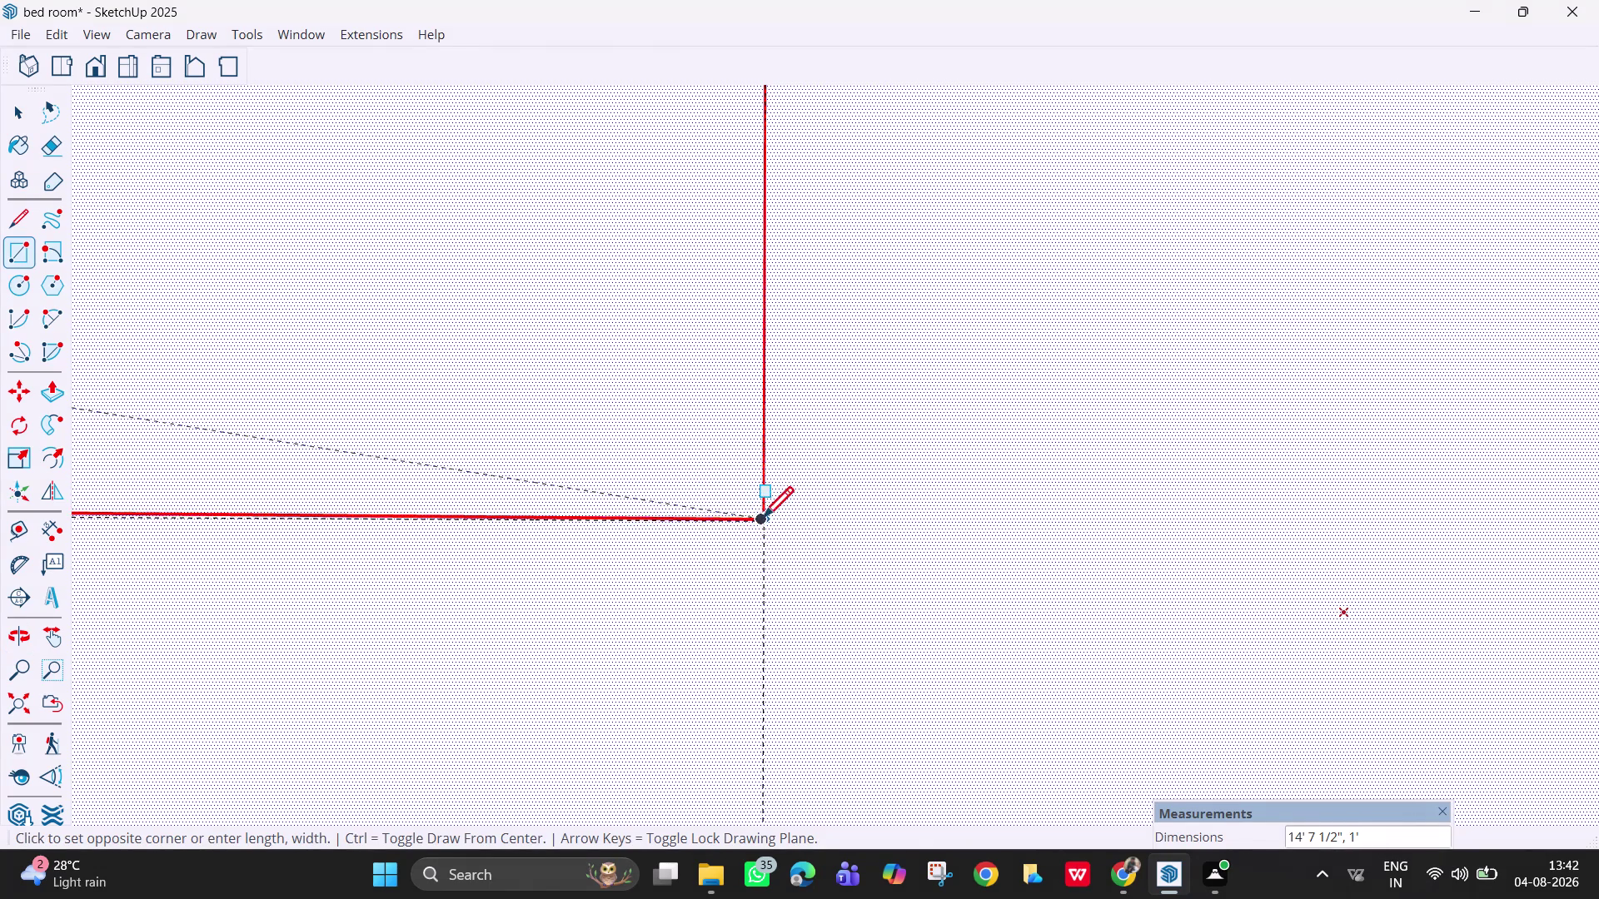
click(766, 523)
Leave the Rectangle tool for Select and zoom back out over the new panel.
scroll(down, 3)
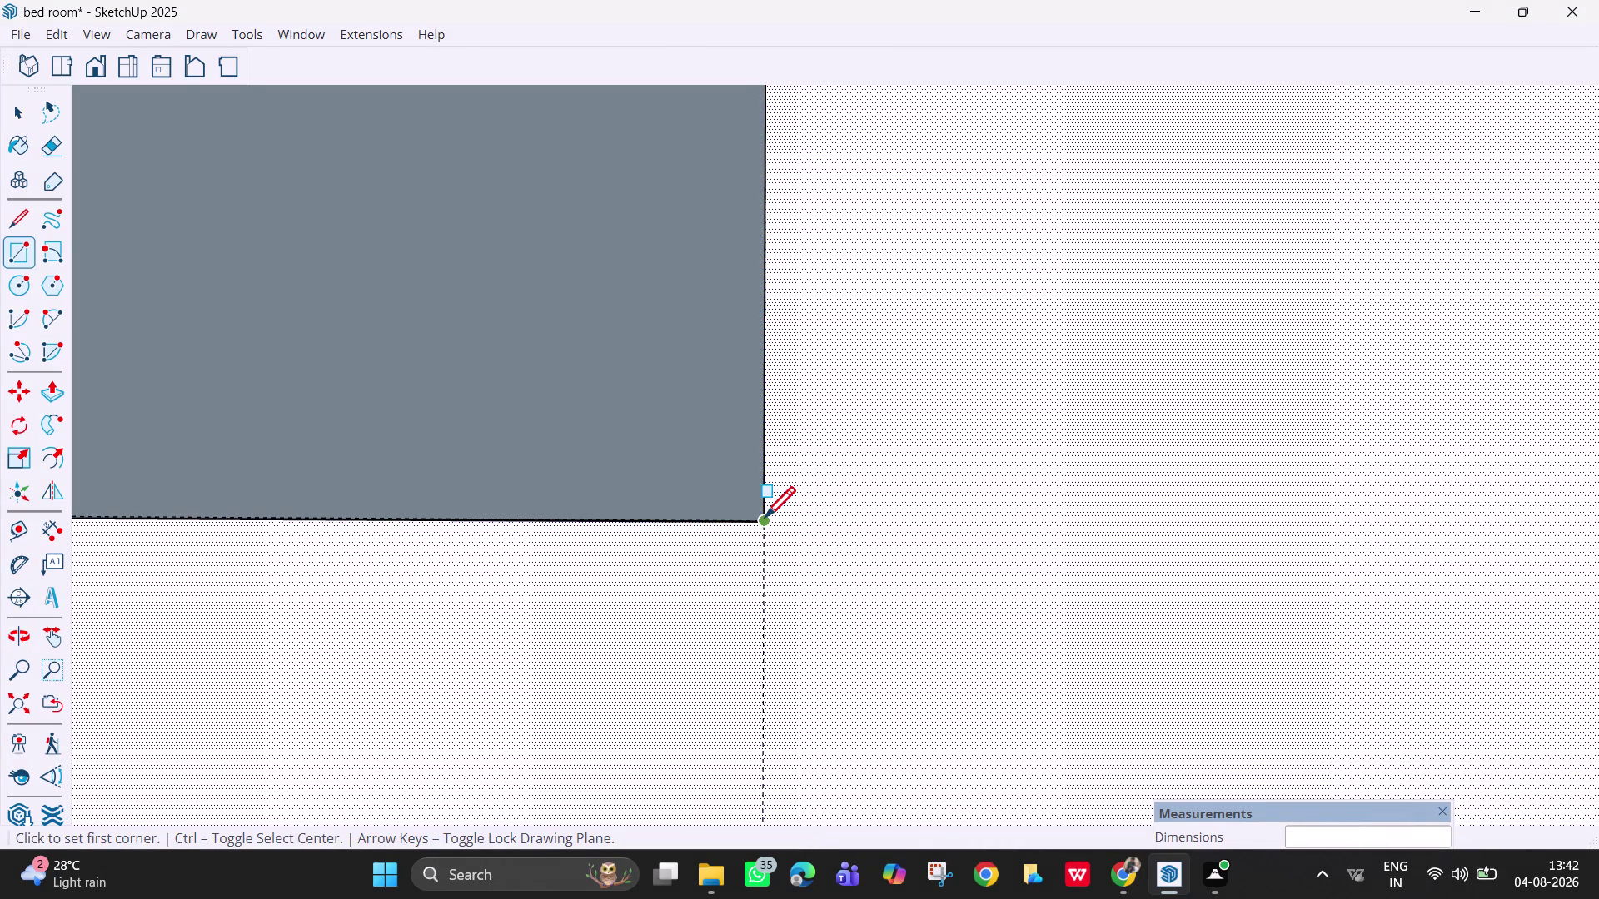
key(Escape)
scroll(down, 3)
scroll(down, 3)
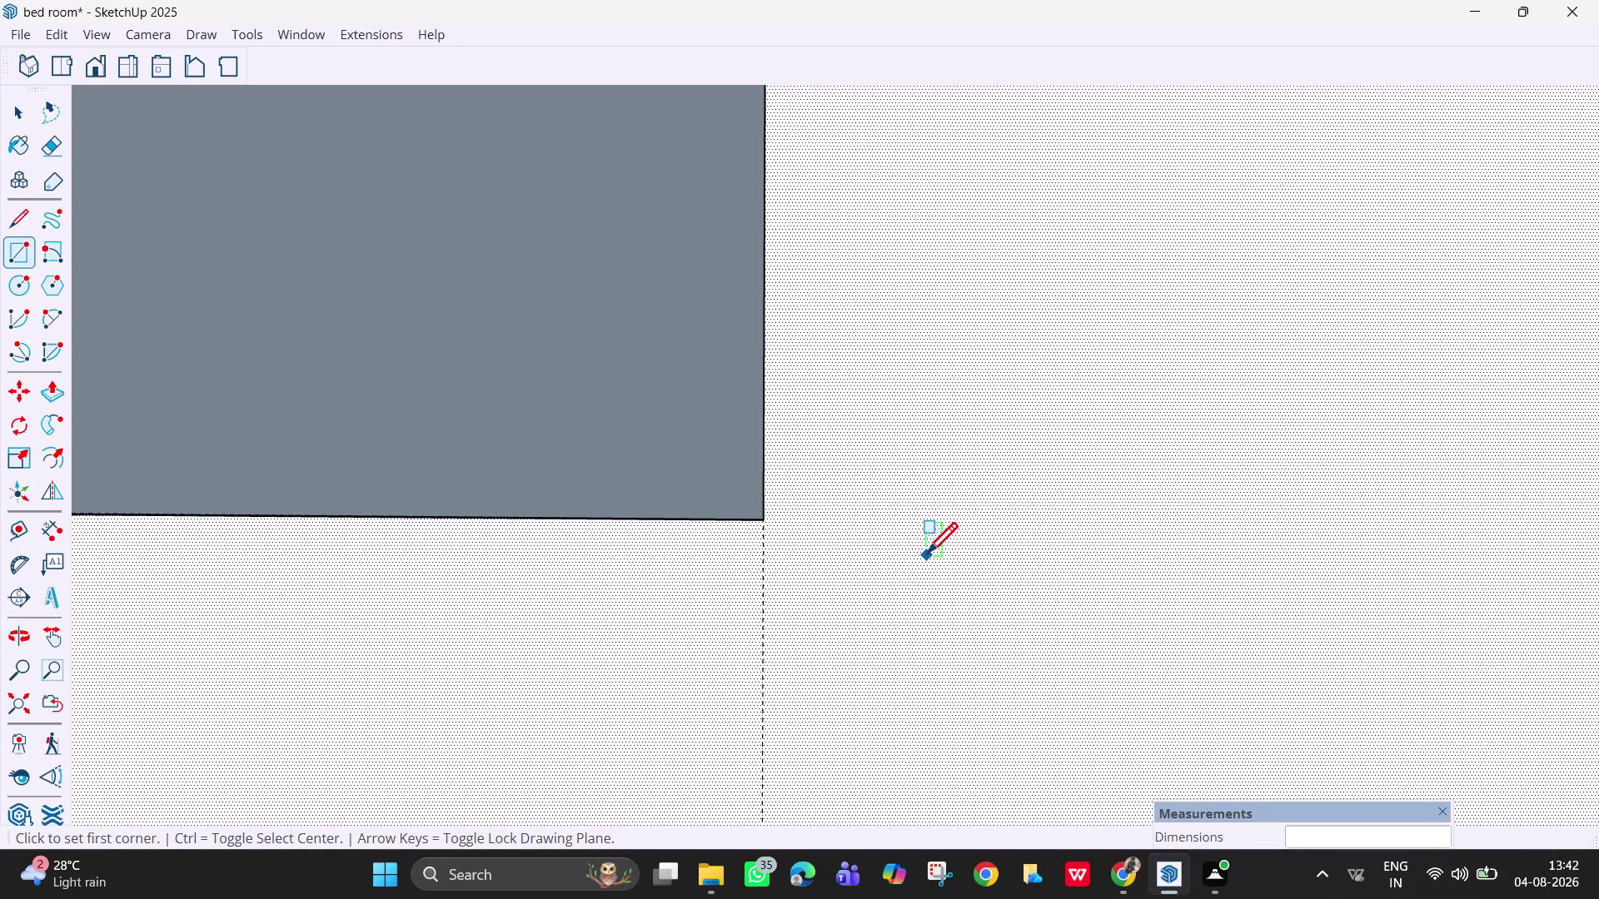
scroll(down, 3)
key(space)
scroll(down, 3)
scroll(down, 3)
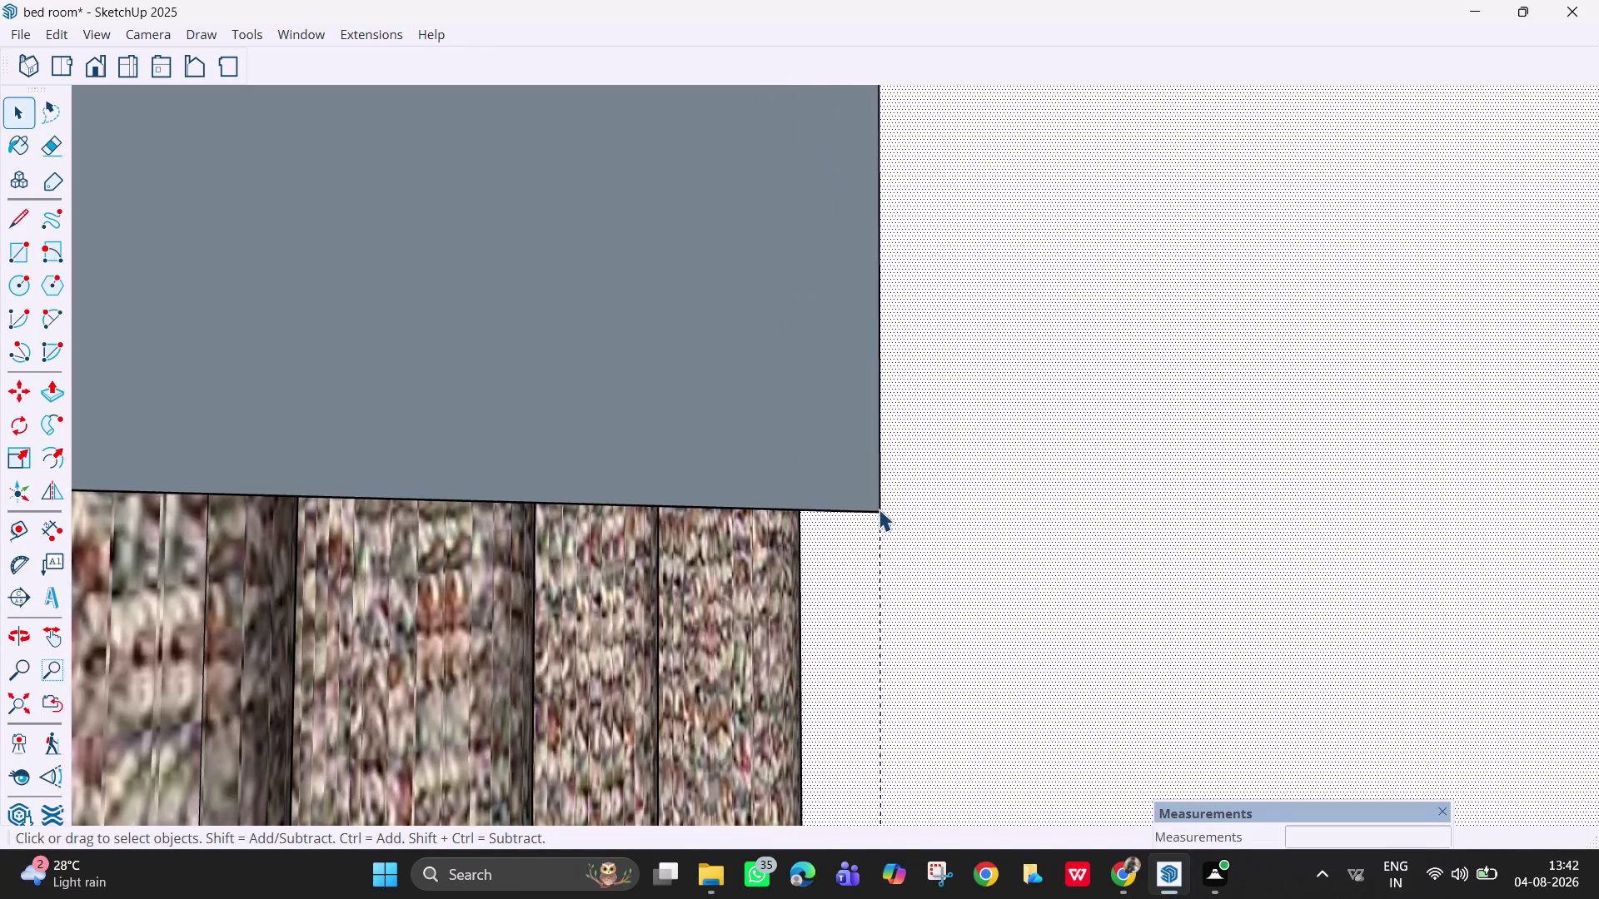
scroll(down, 3)
scroll(down, 3)
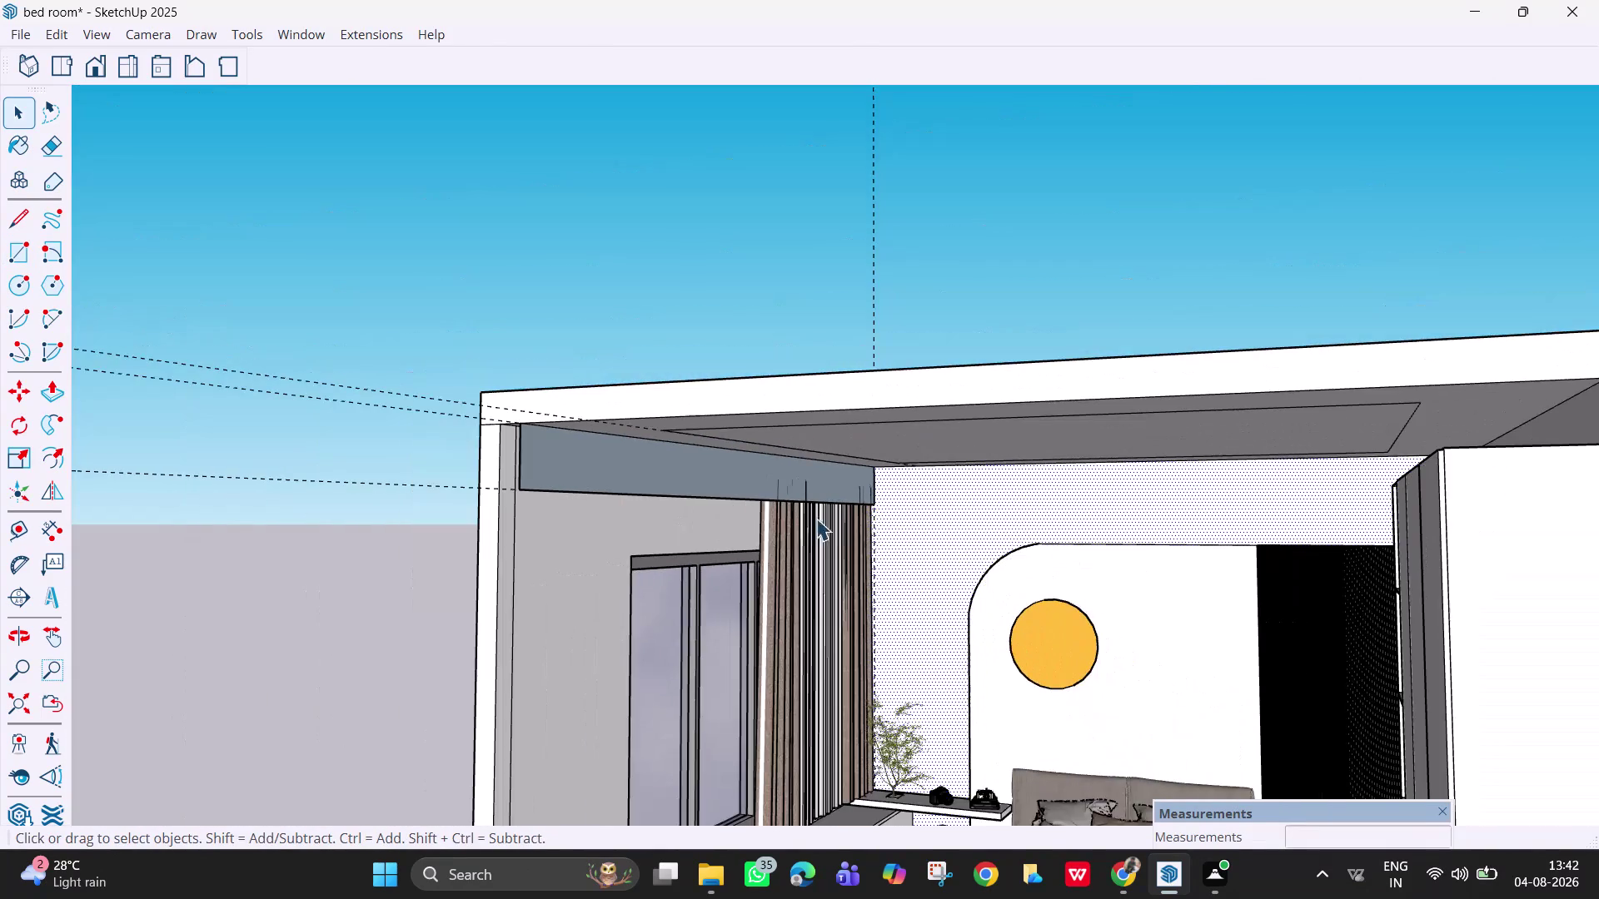
click(651, 454)
right_click(652, 463)
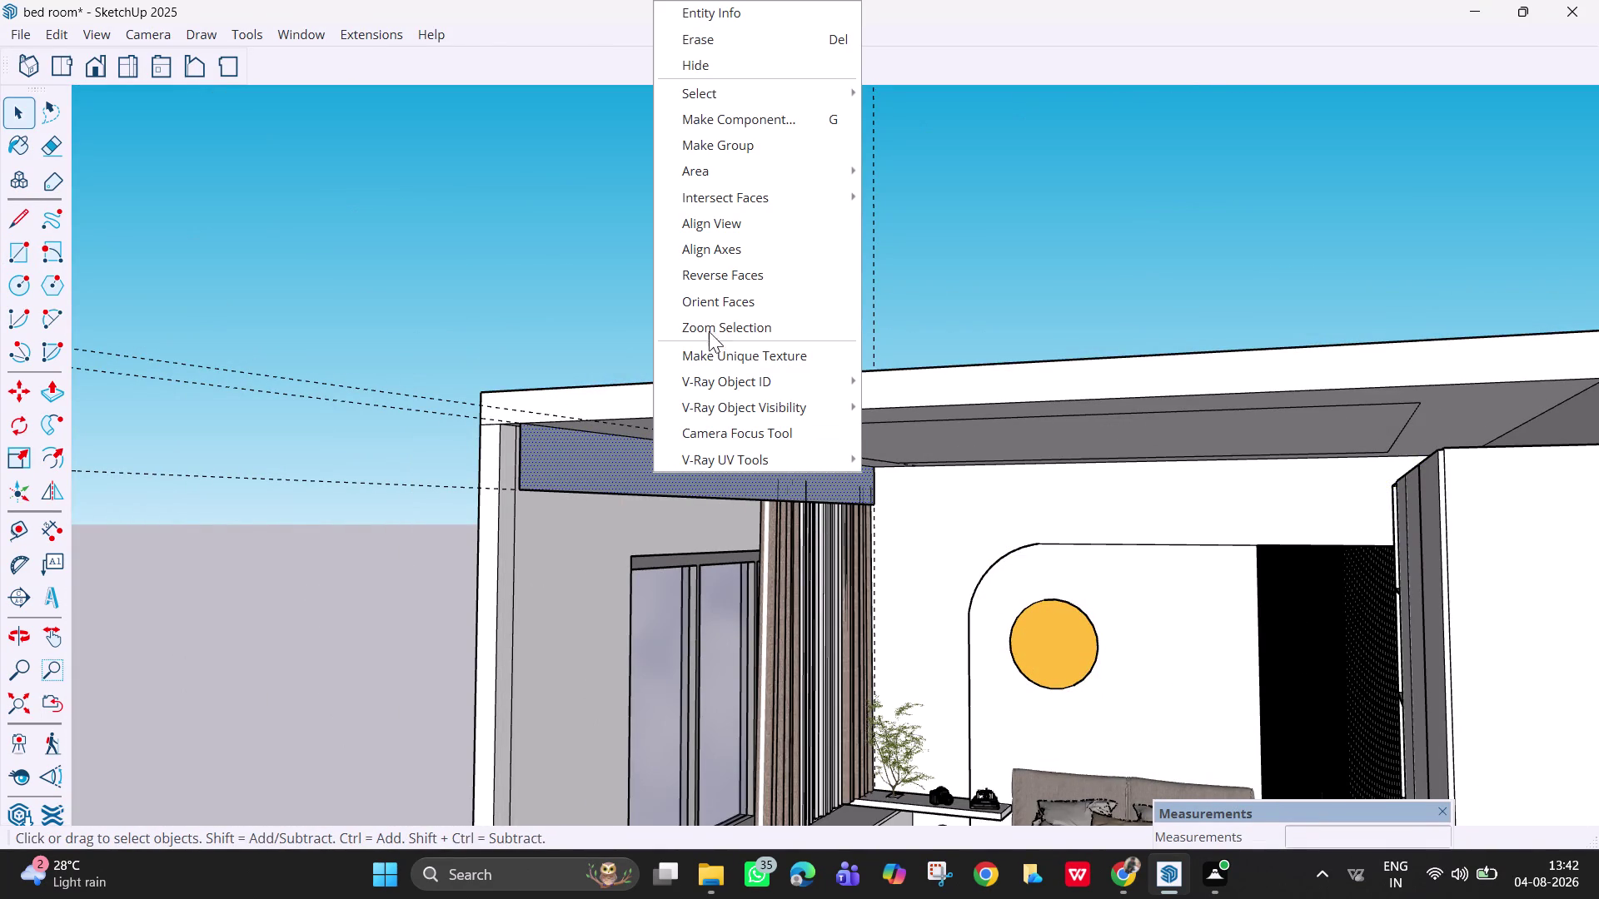
click(733, 279)
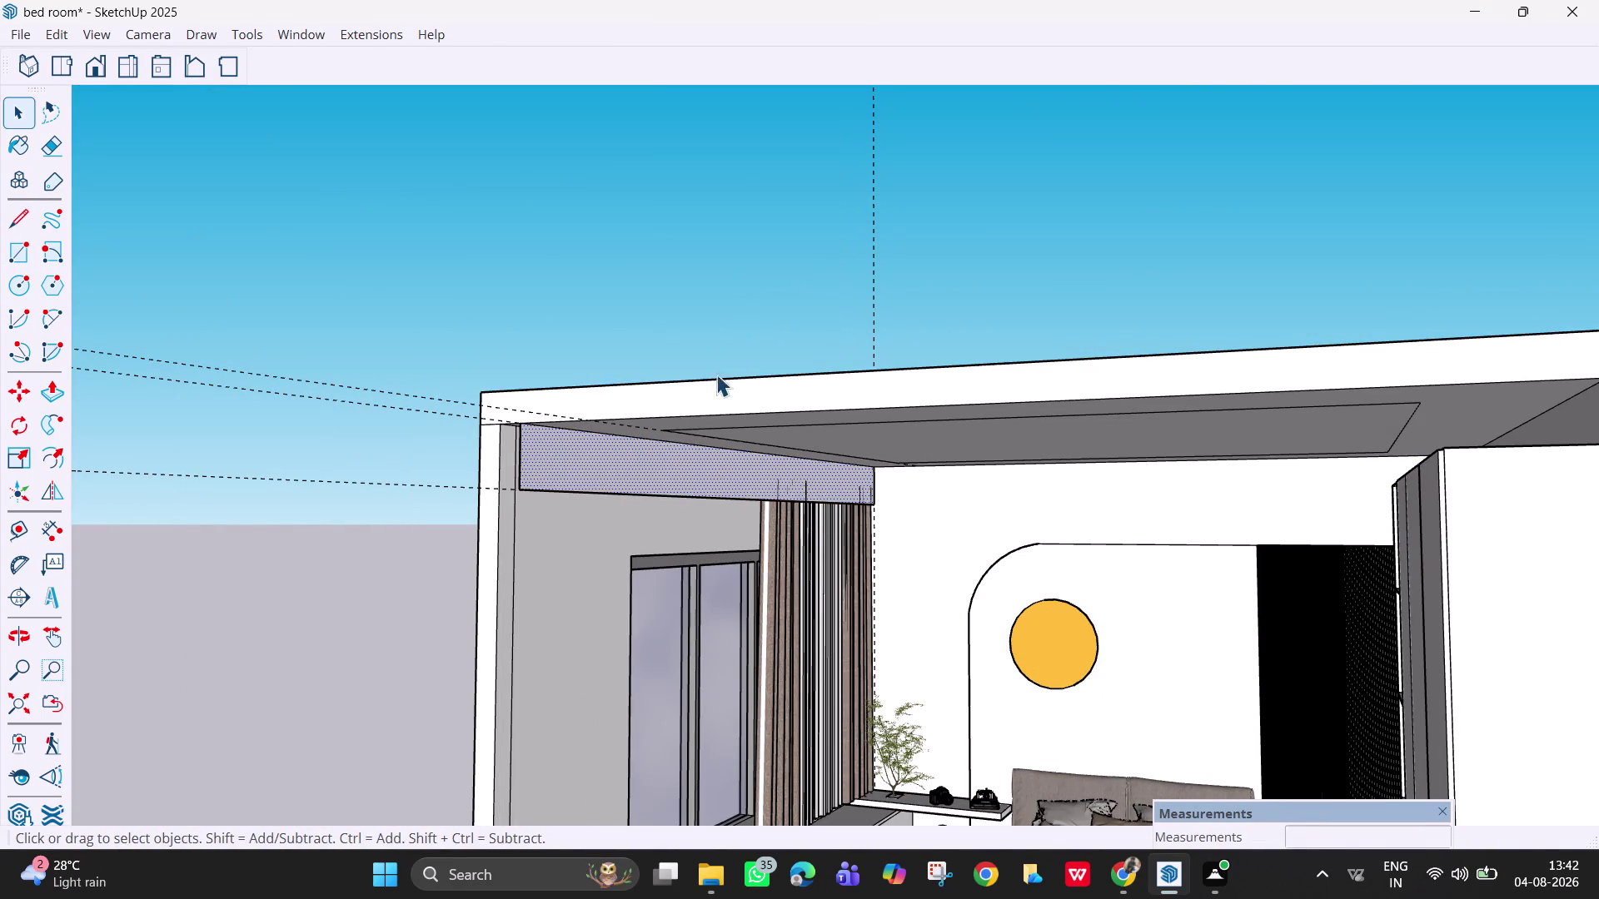
middle_drag(670, 486, 707, 508)
middle_drag(729, 519, 718, 511)
scroll(up, 3)
scroll(up, 3)
middle_drag(706, 505, 698, 505)
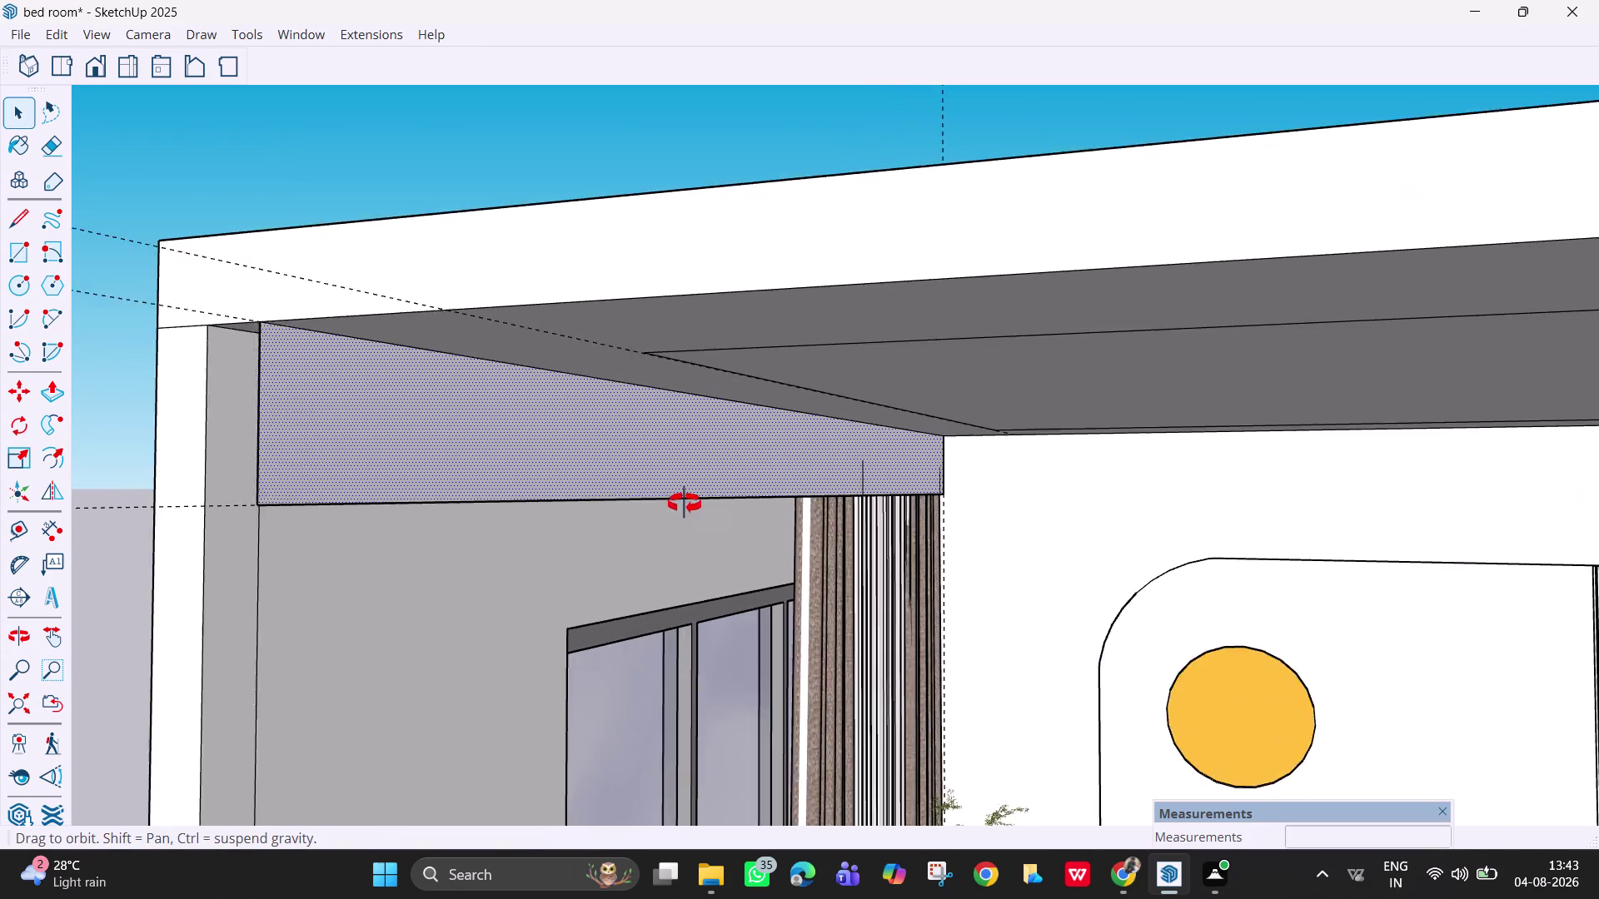
middle_drag(699, 506, 673, 483)
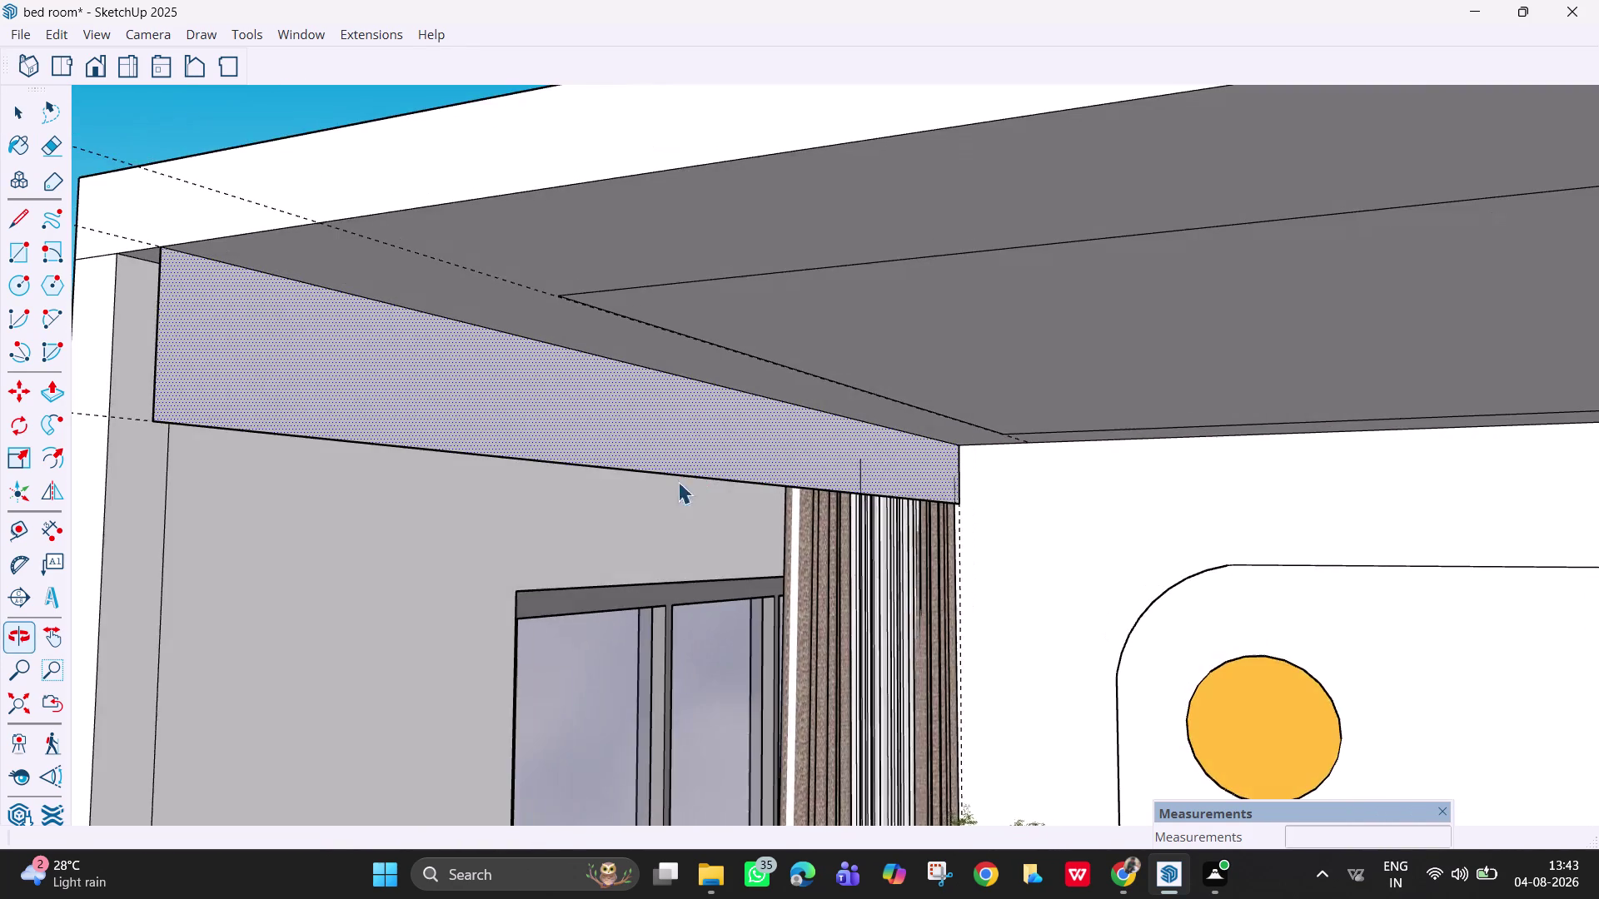
scroll(up, 3)
scroll(up, 3)
scroll(down, 3)
middle_drag(940, 512, 1027, 528)
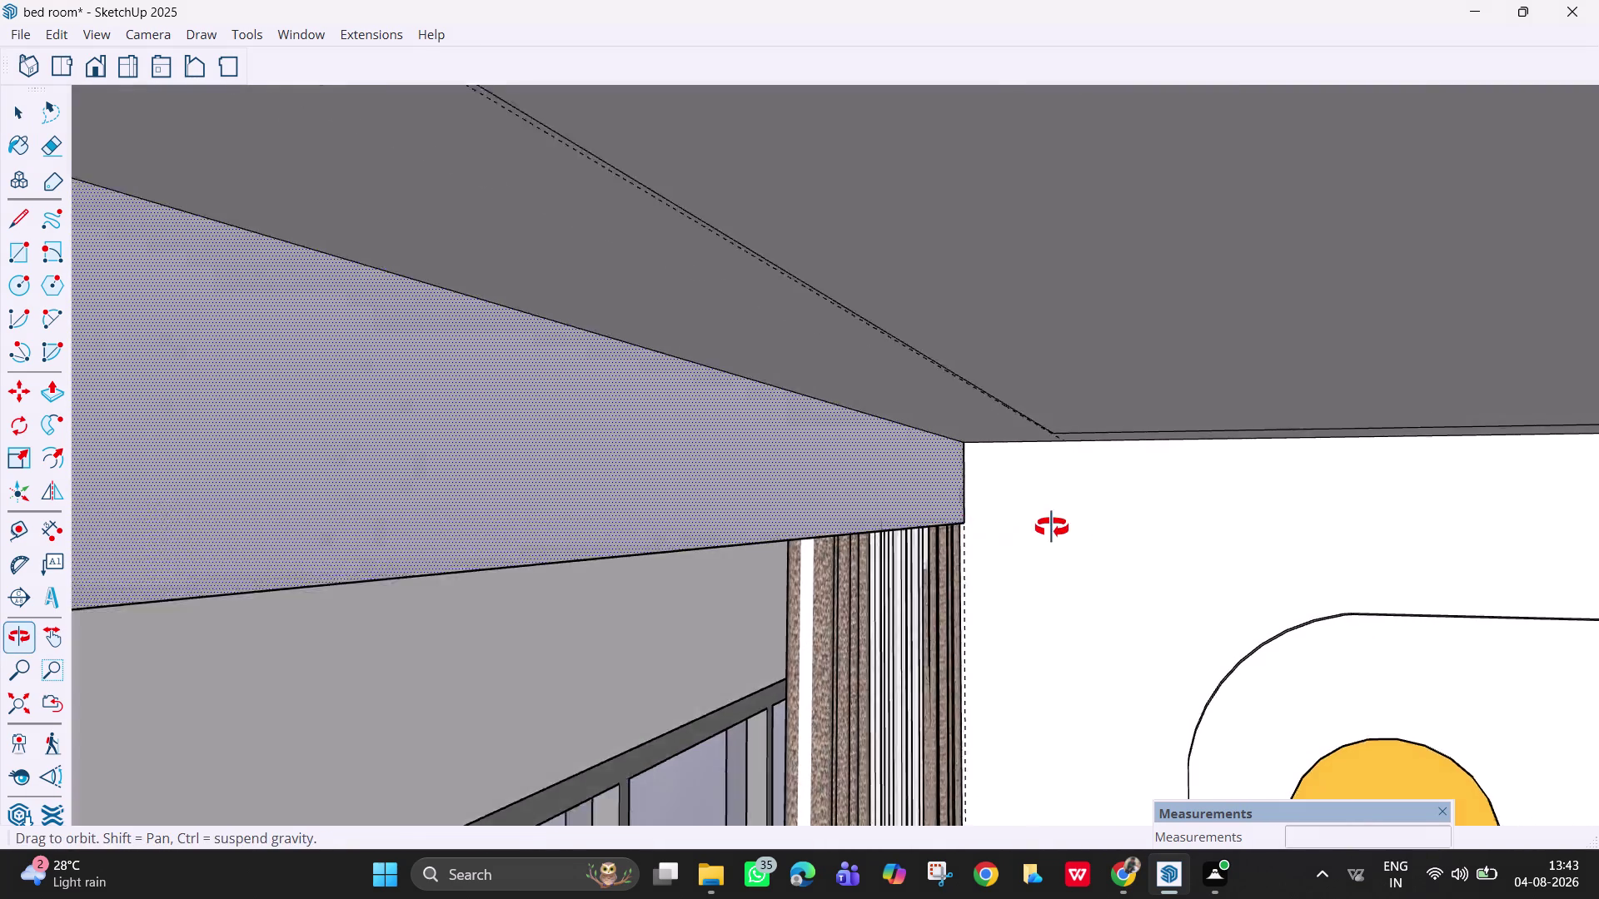
middle_drag(1028, 528, 1050, 528)
scroll(down, 3)
scroll(down, 3)
scroll(down, 3)
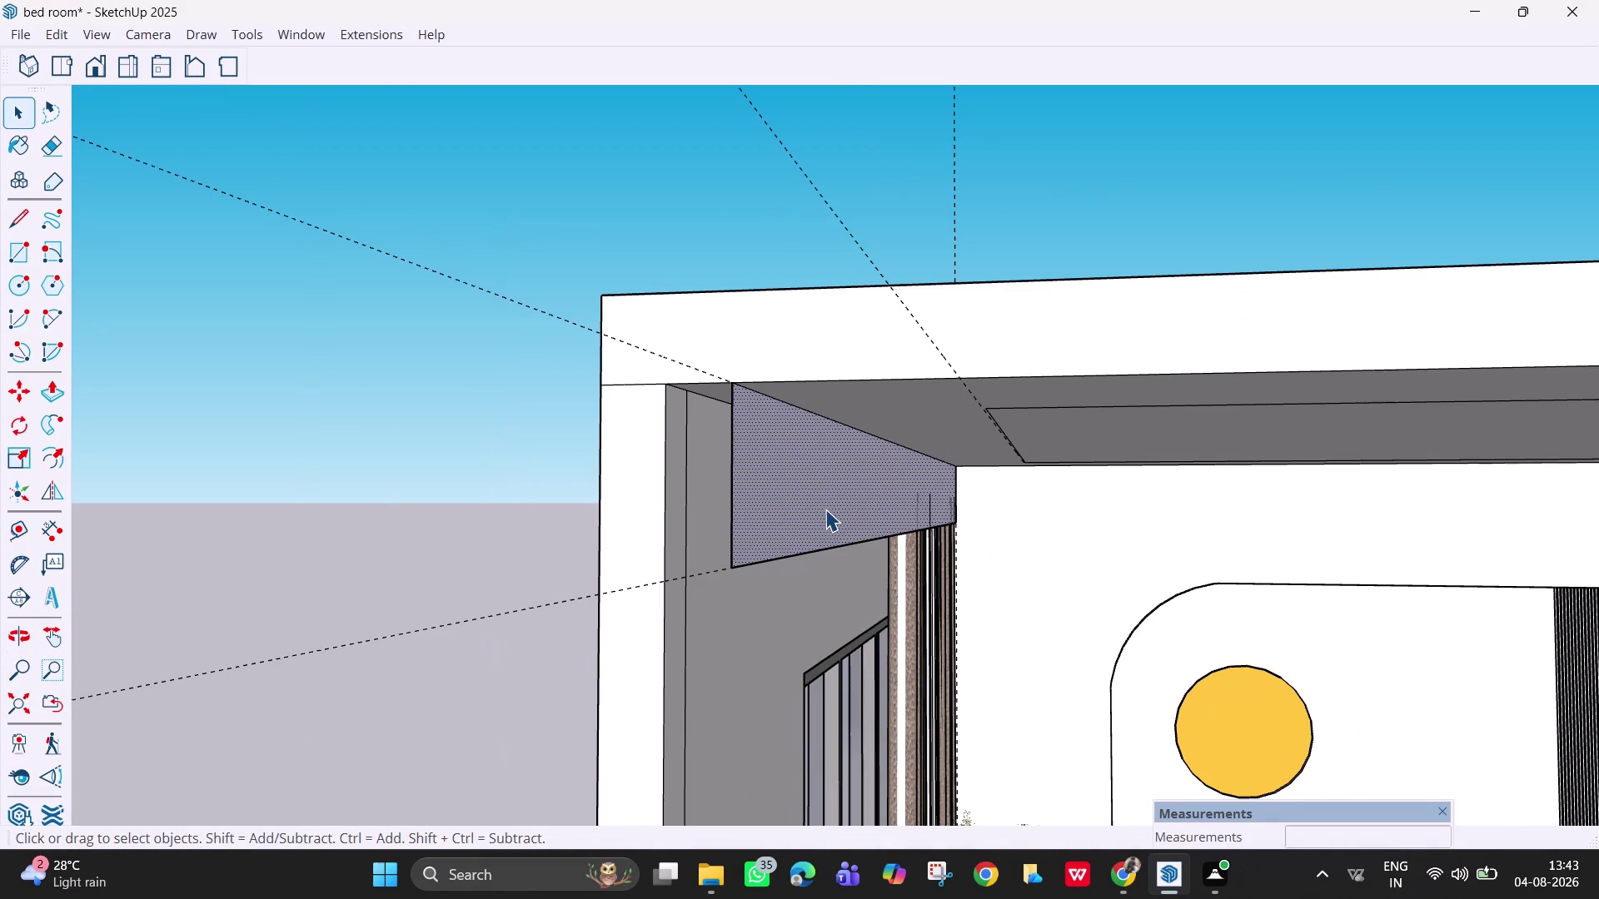
middle_drag(820, 536, 915, 540)
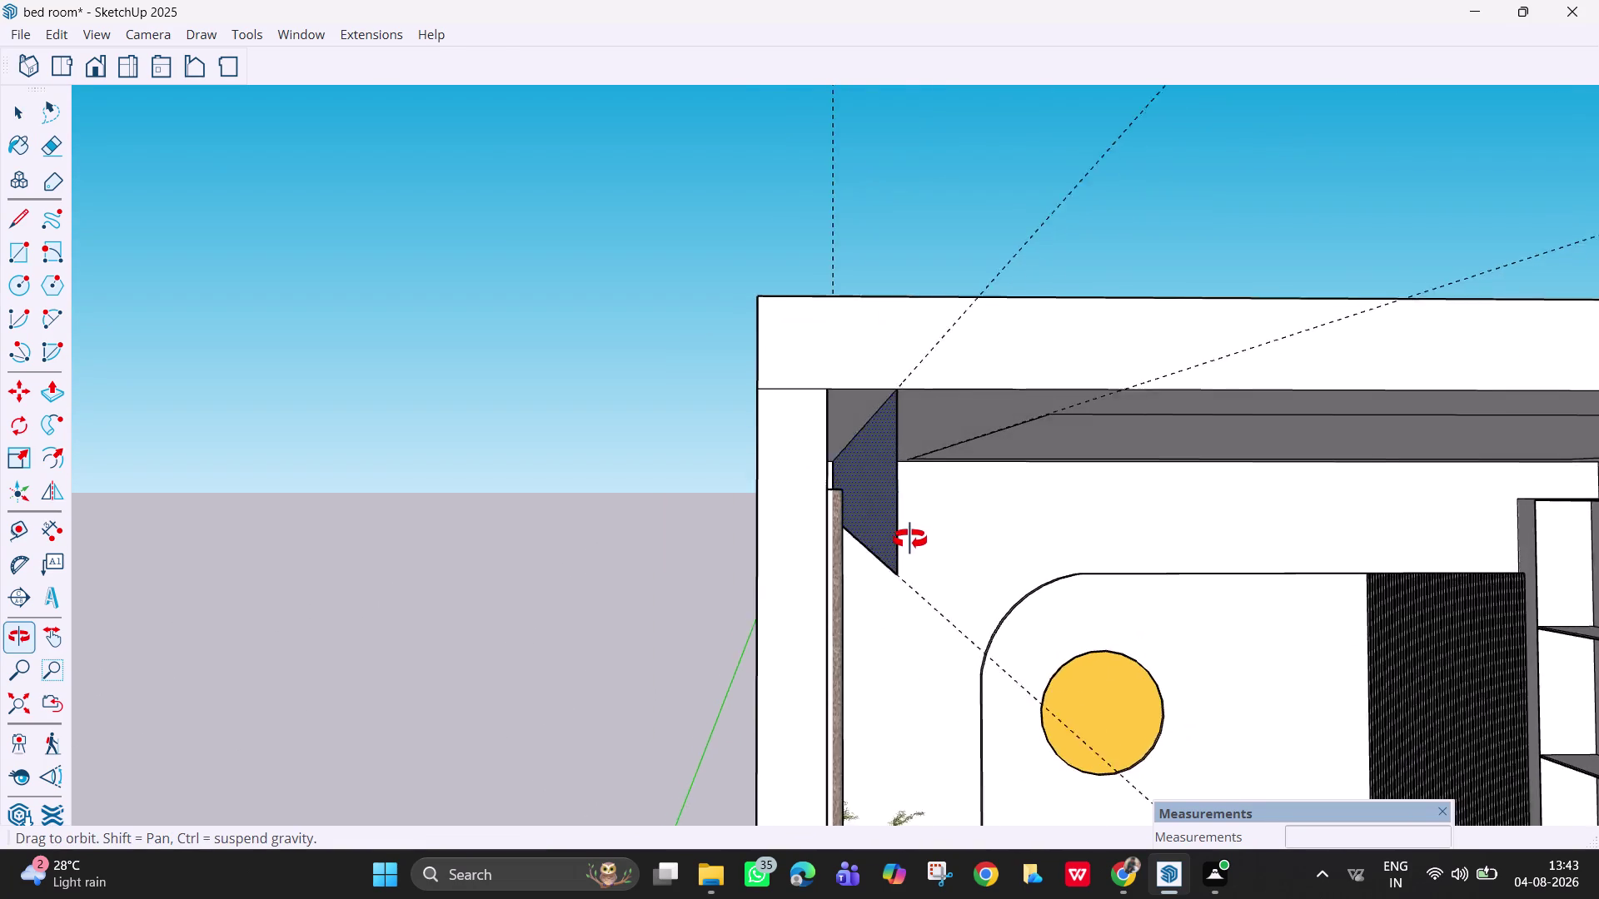
middle_drag(916, 539, 887, 539)
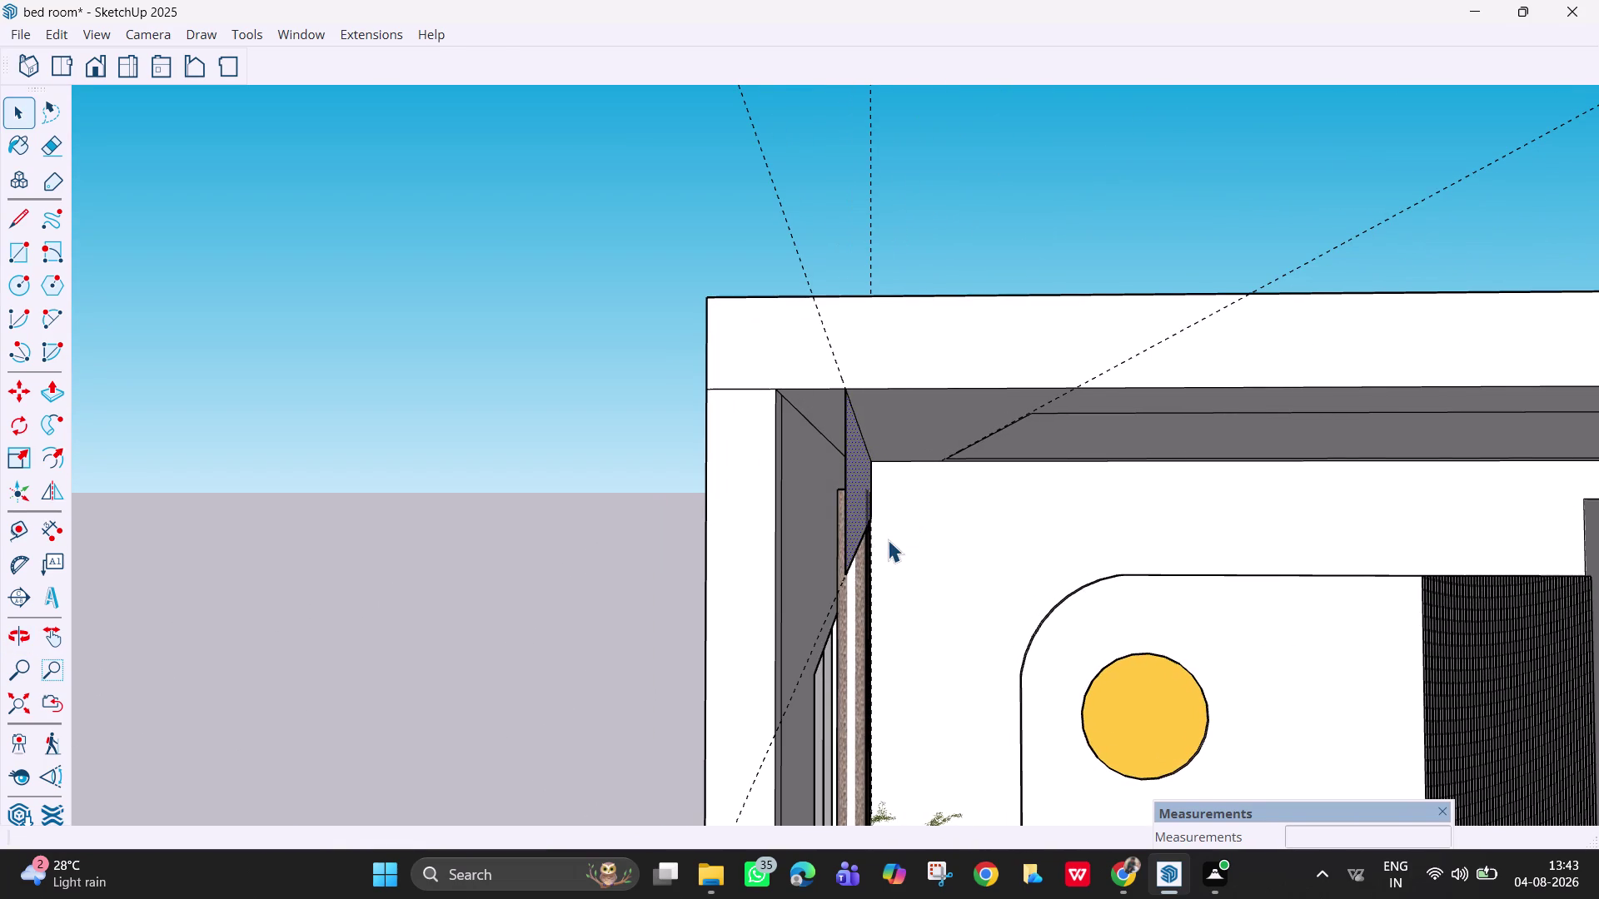
middle_drag(964, 484, 925, 481)
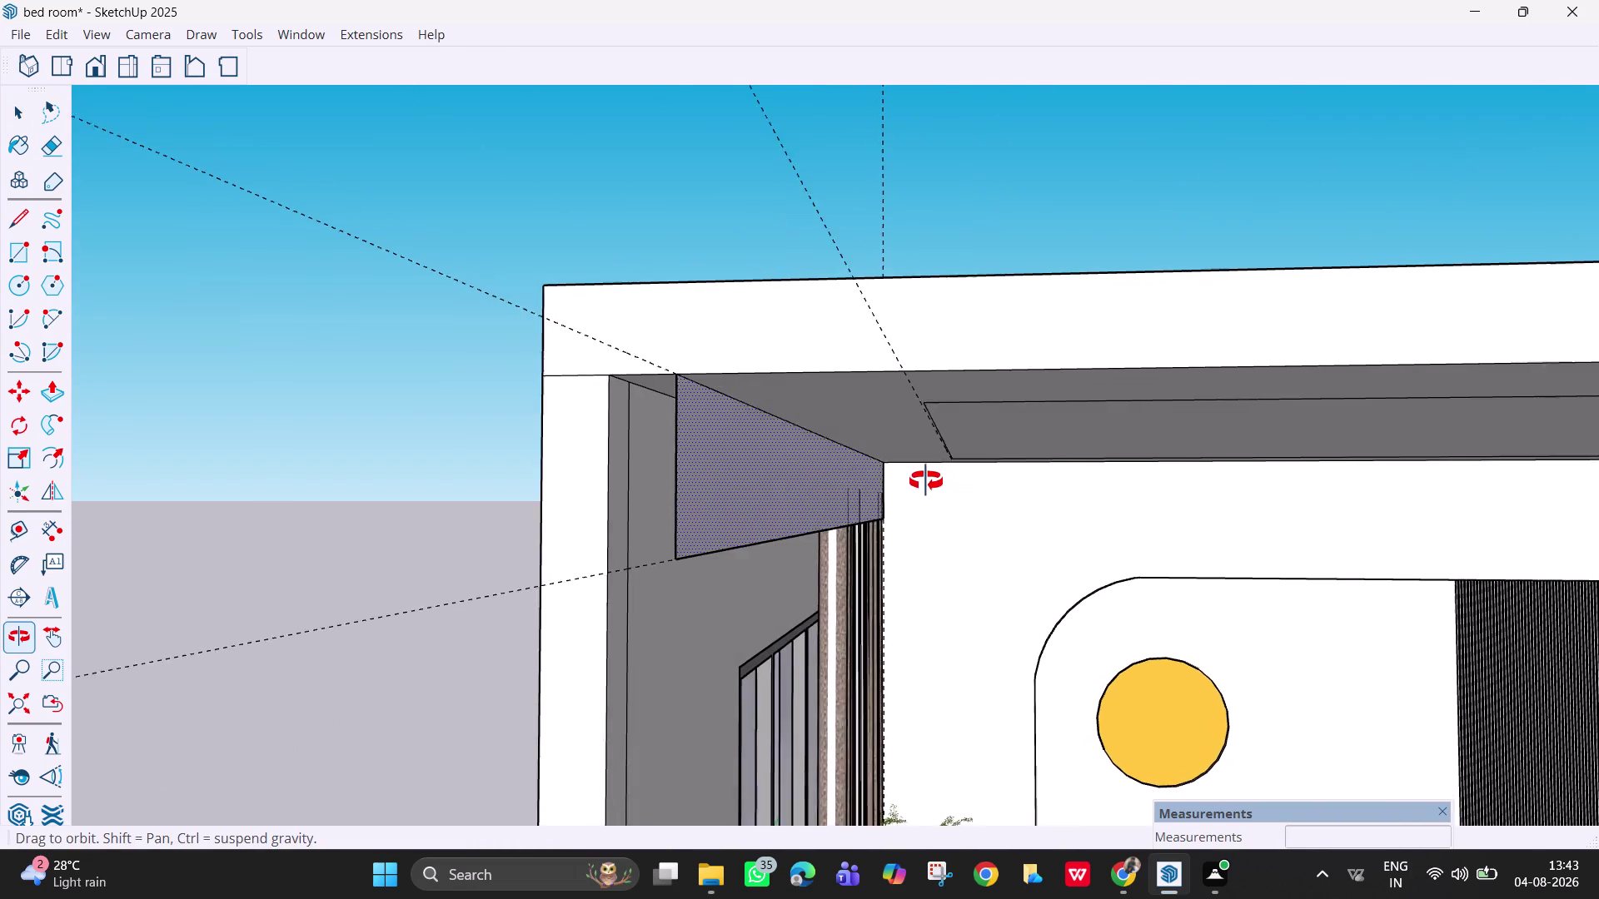
middle_drag(926, 482, 924, 481)
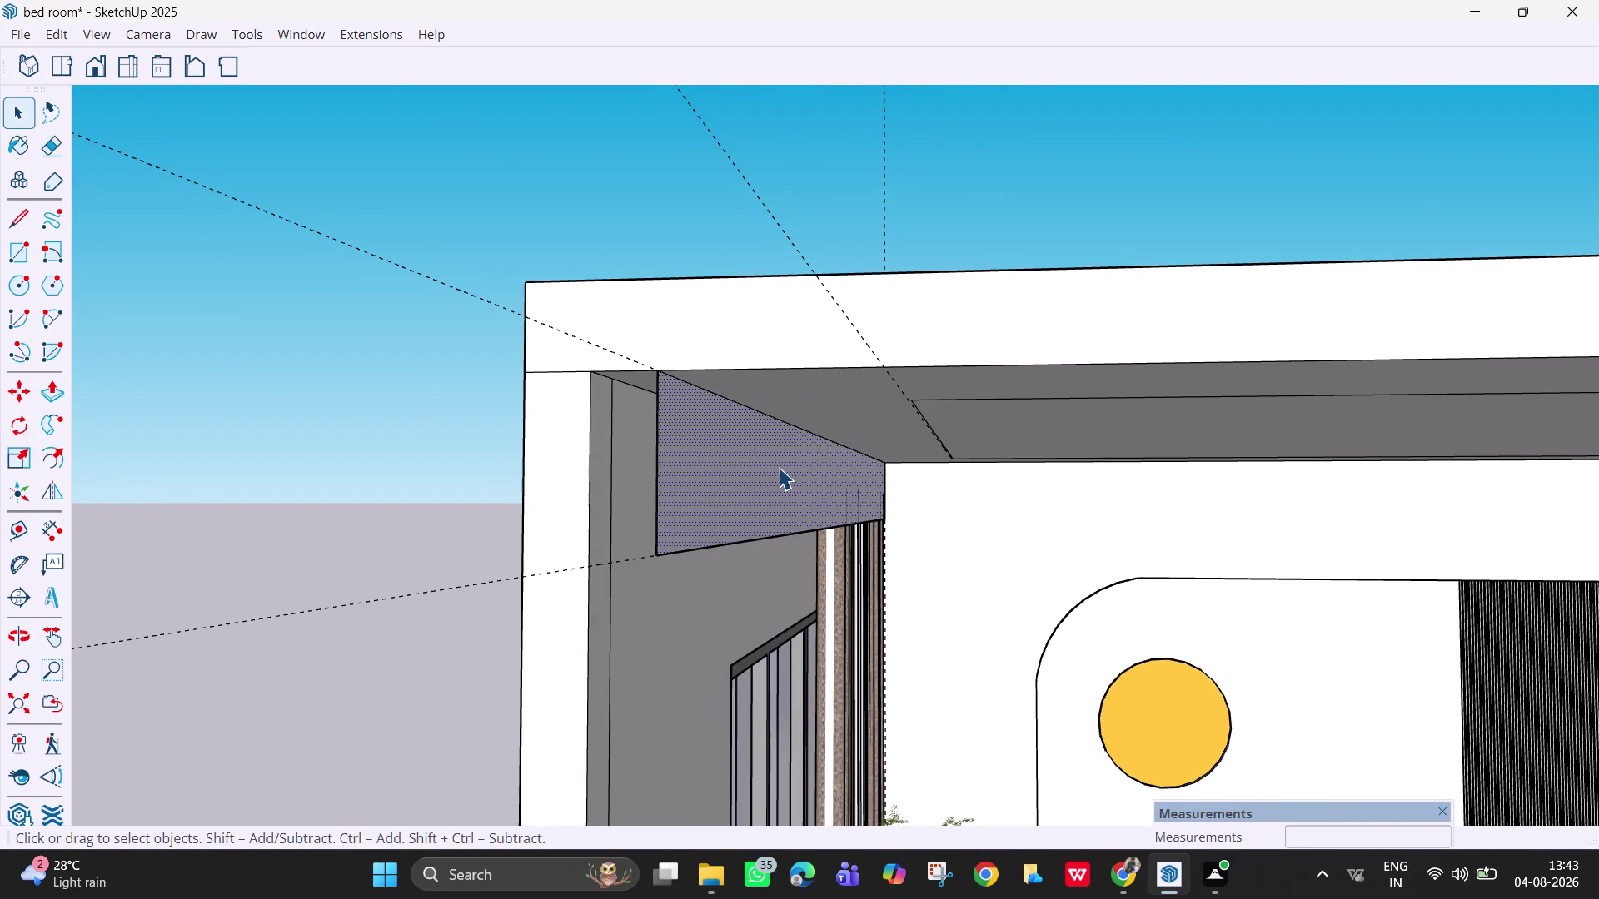
key(o)
click(779, 468)
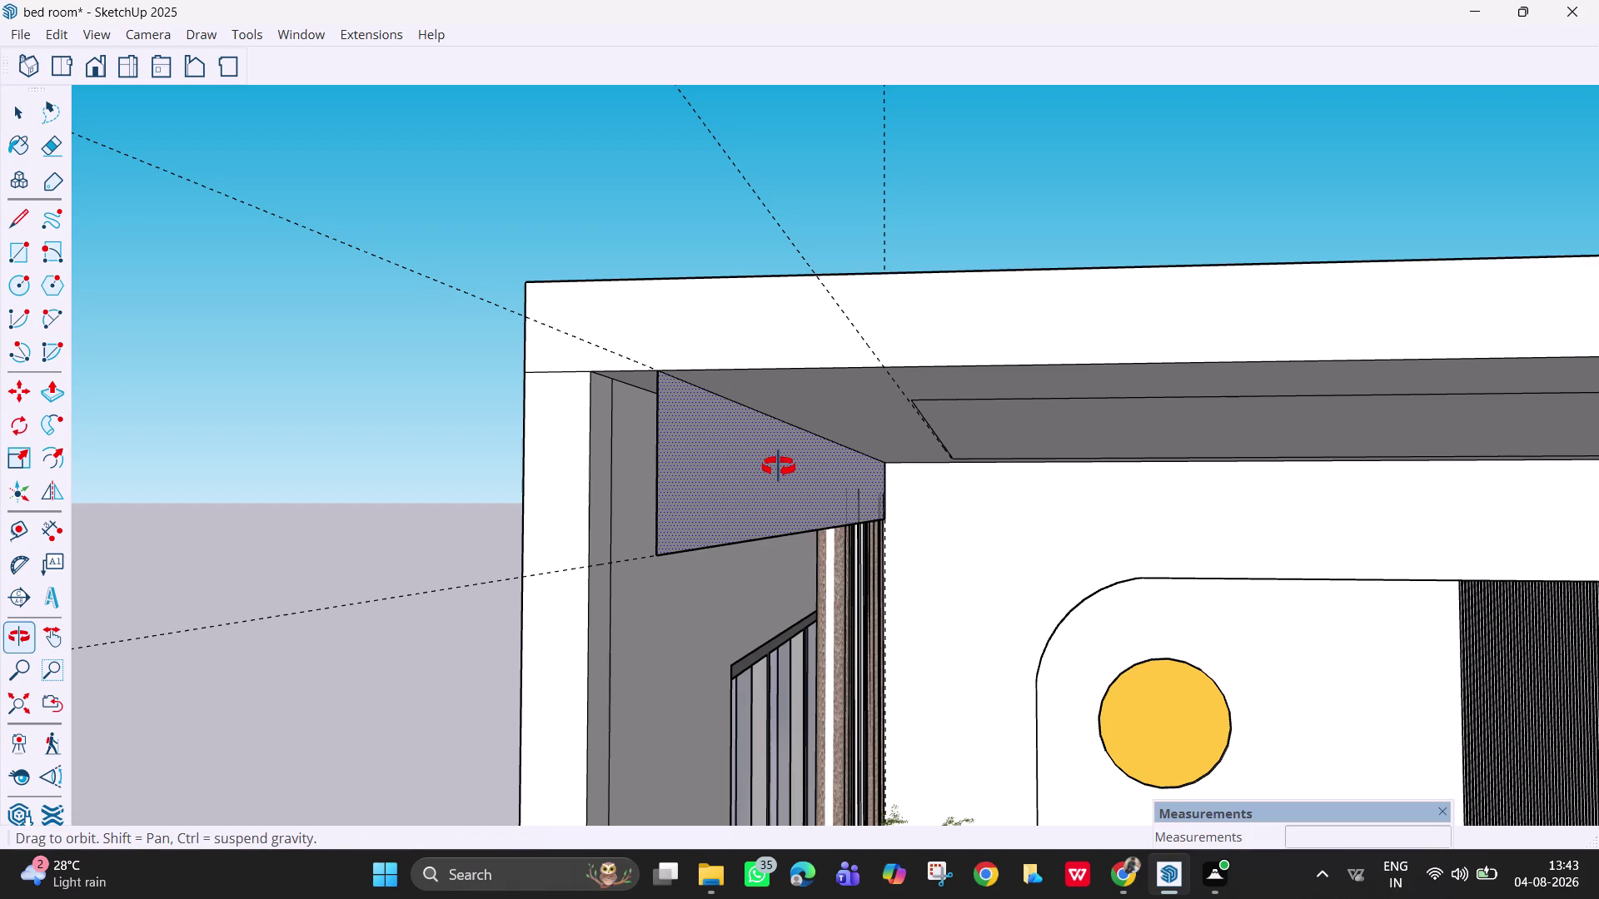
key(Escape)
key(p)
click(778, 467)
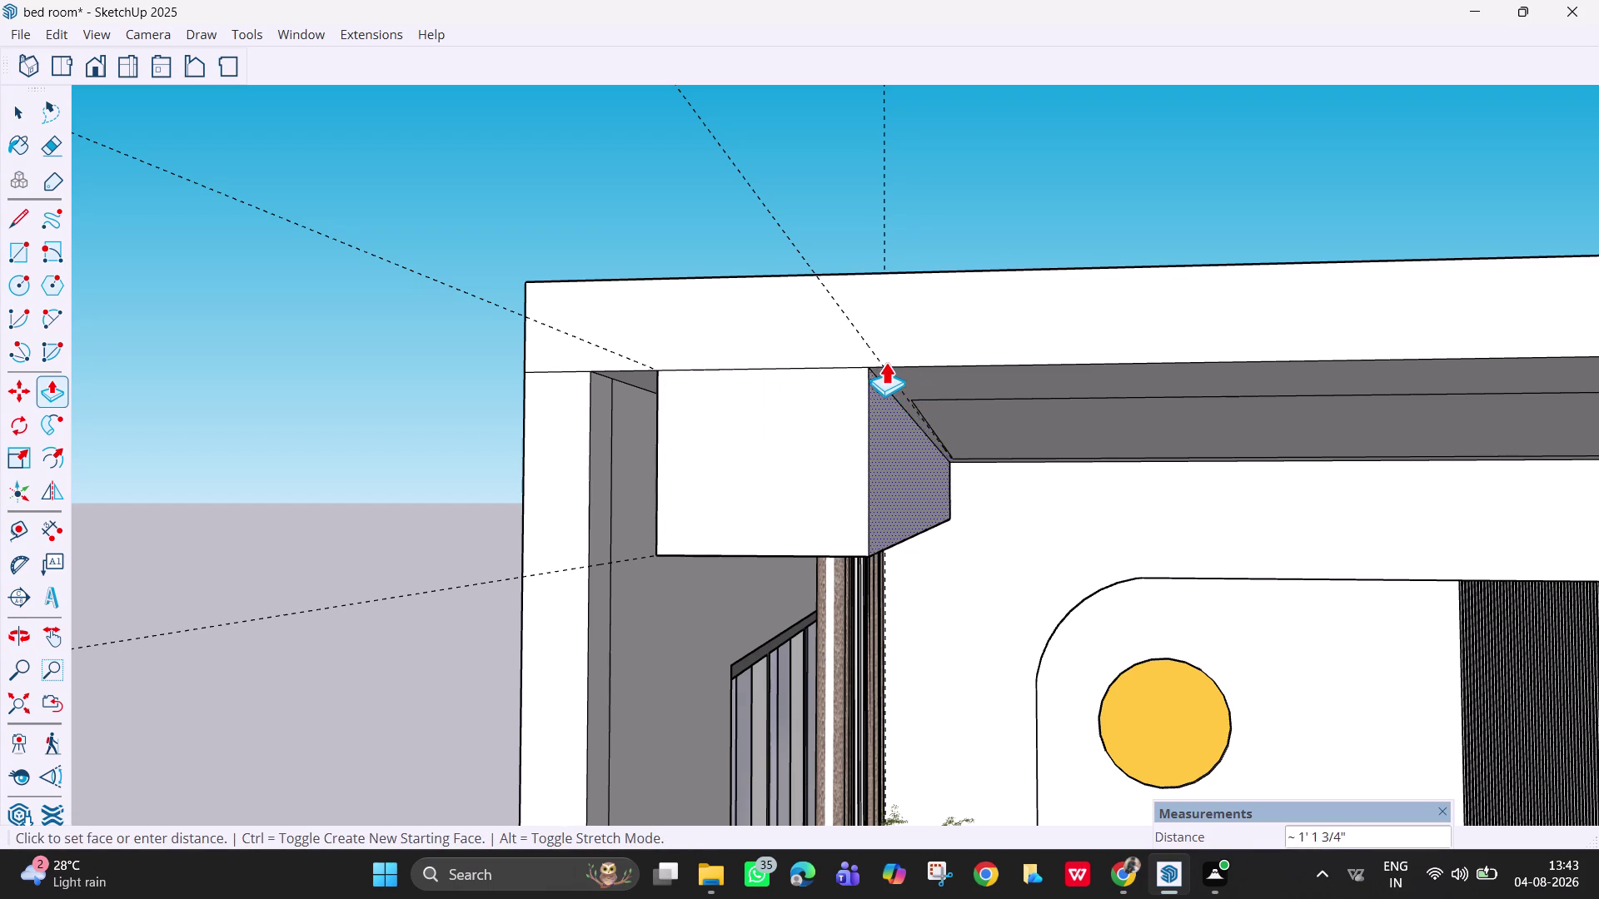
scroll(up, 3)
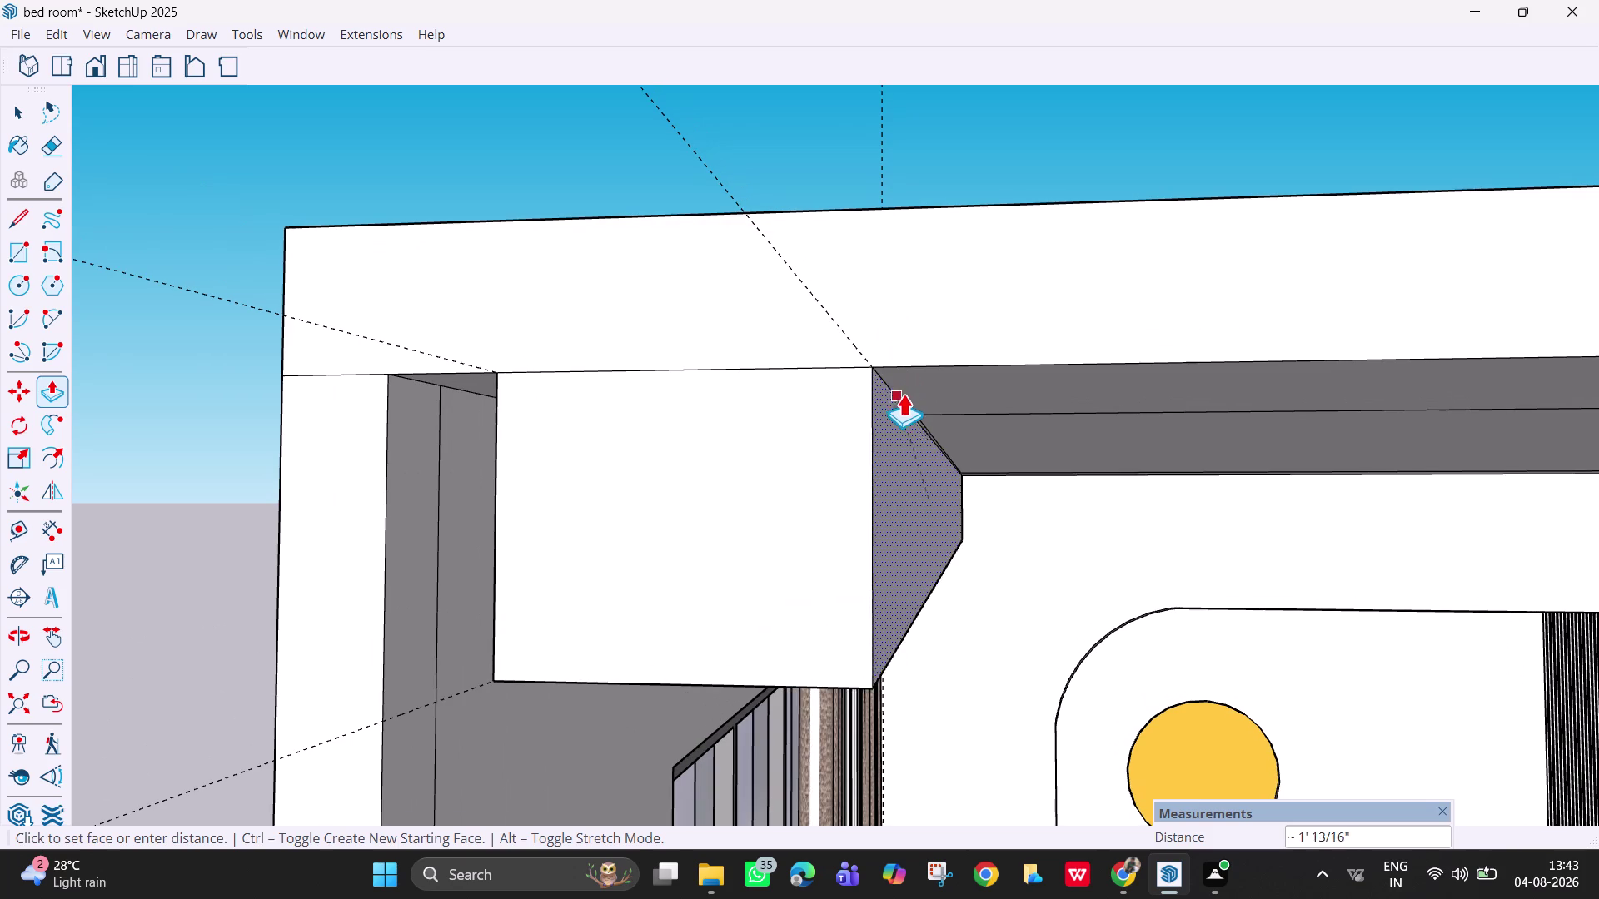
click(899, 387)
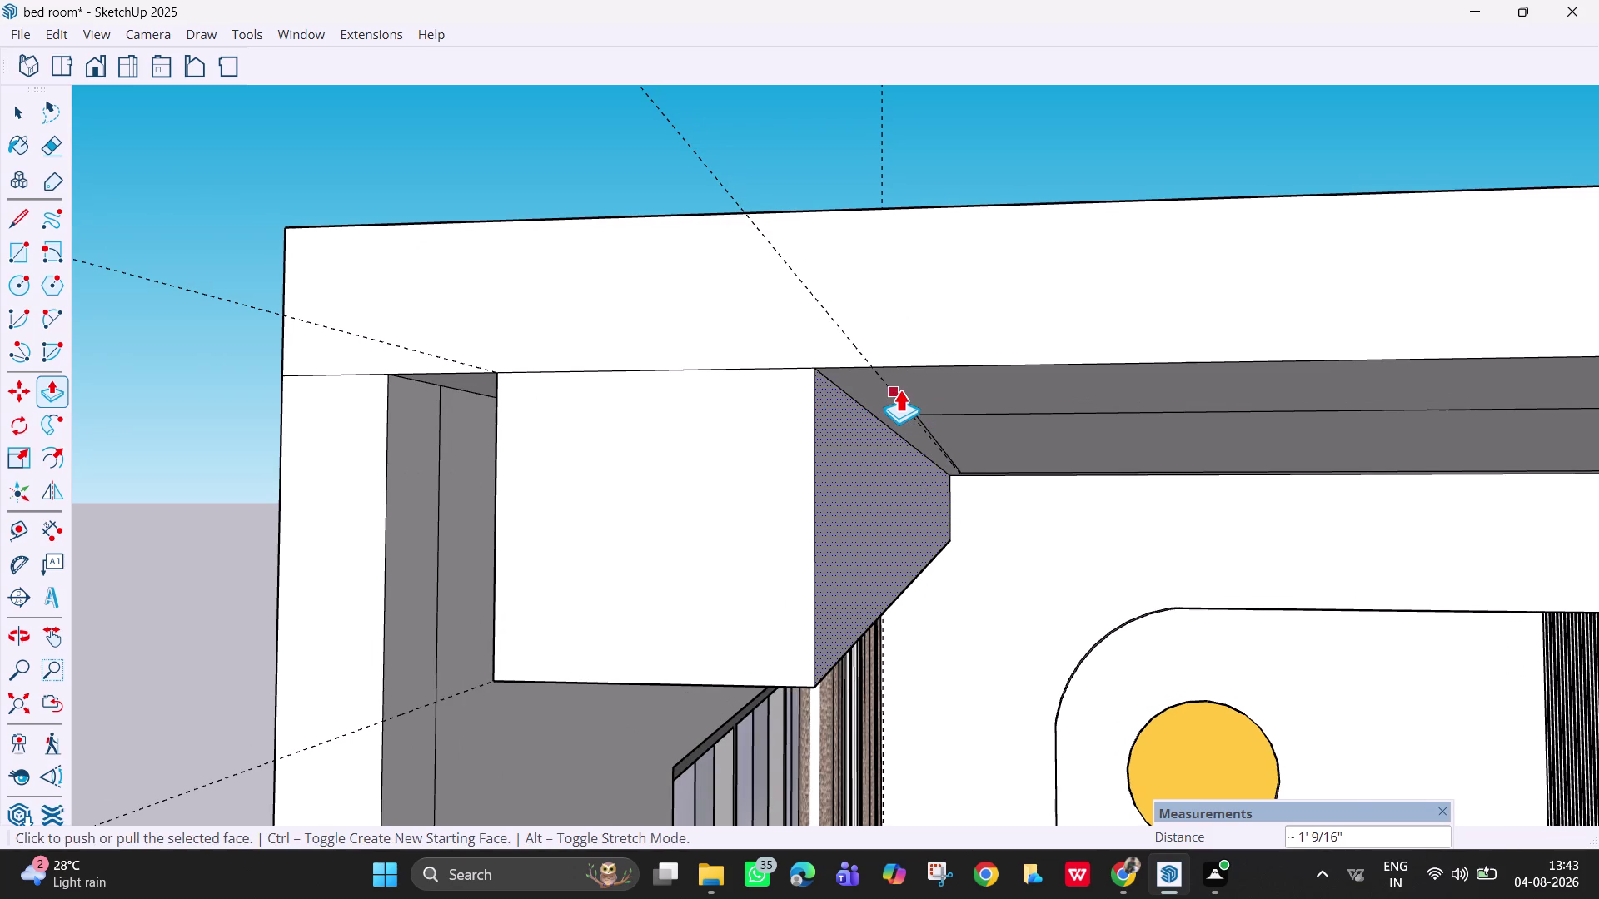
key(Escape)
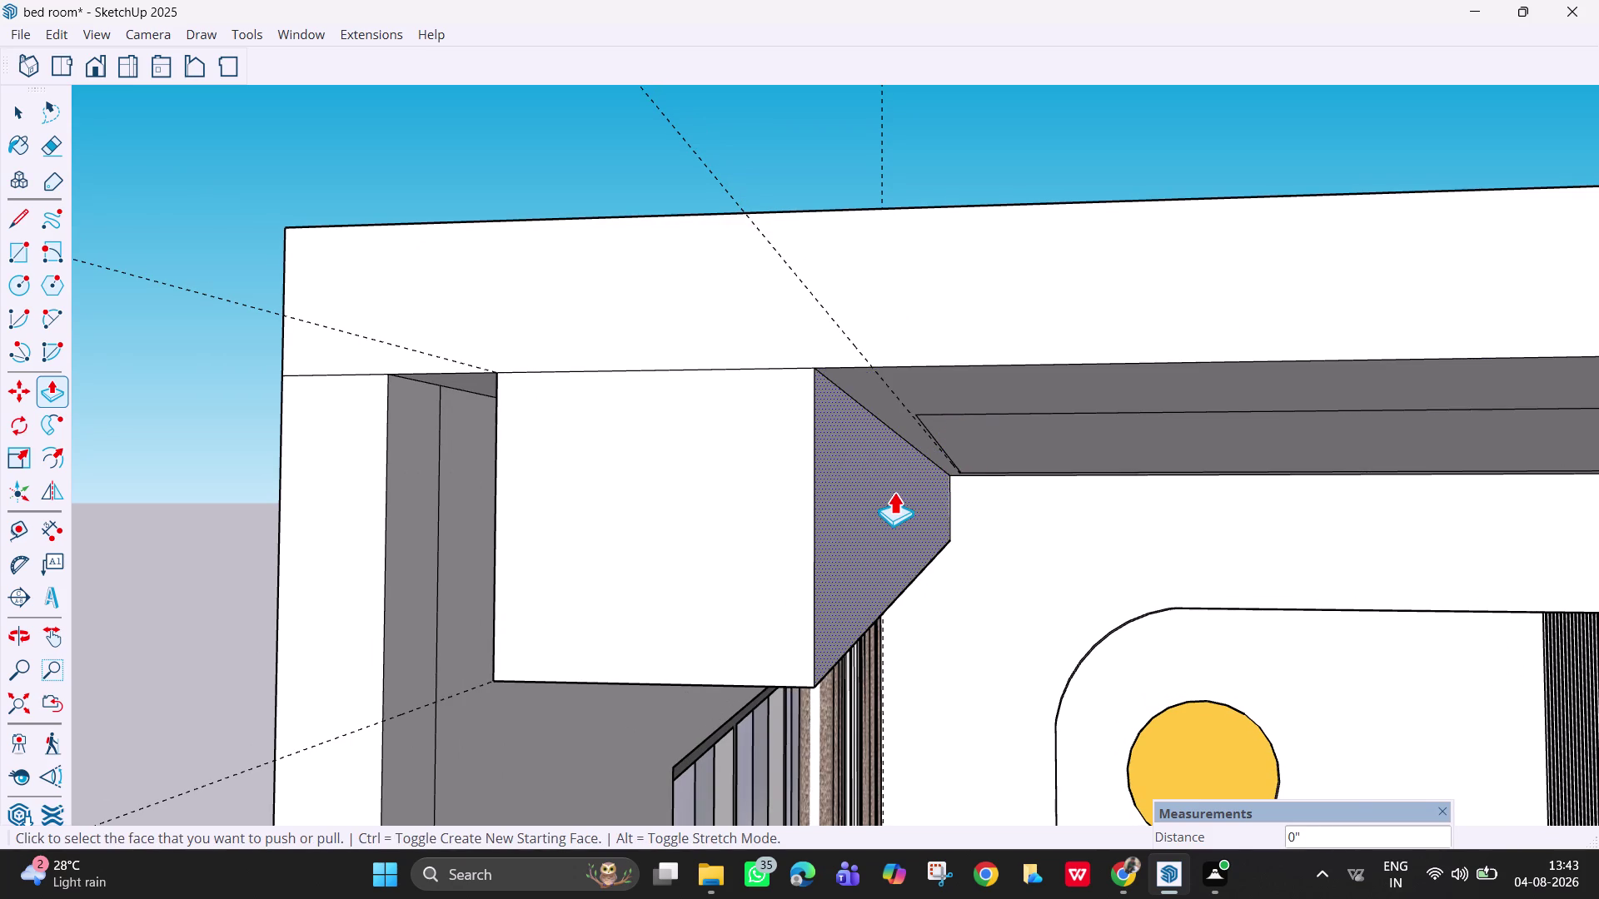
scroll(down, 3)
middle_drag(894, 492, 849, 462)
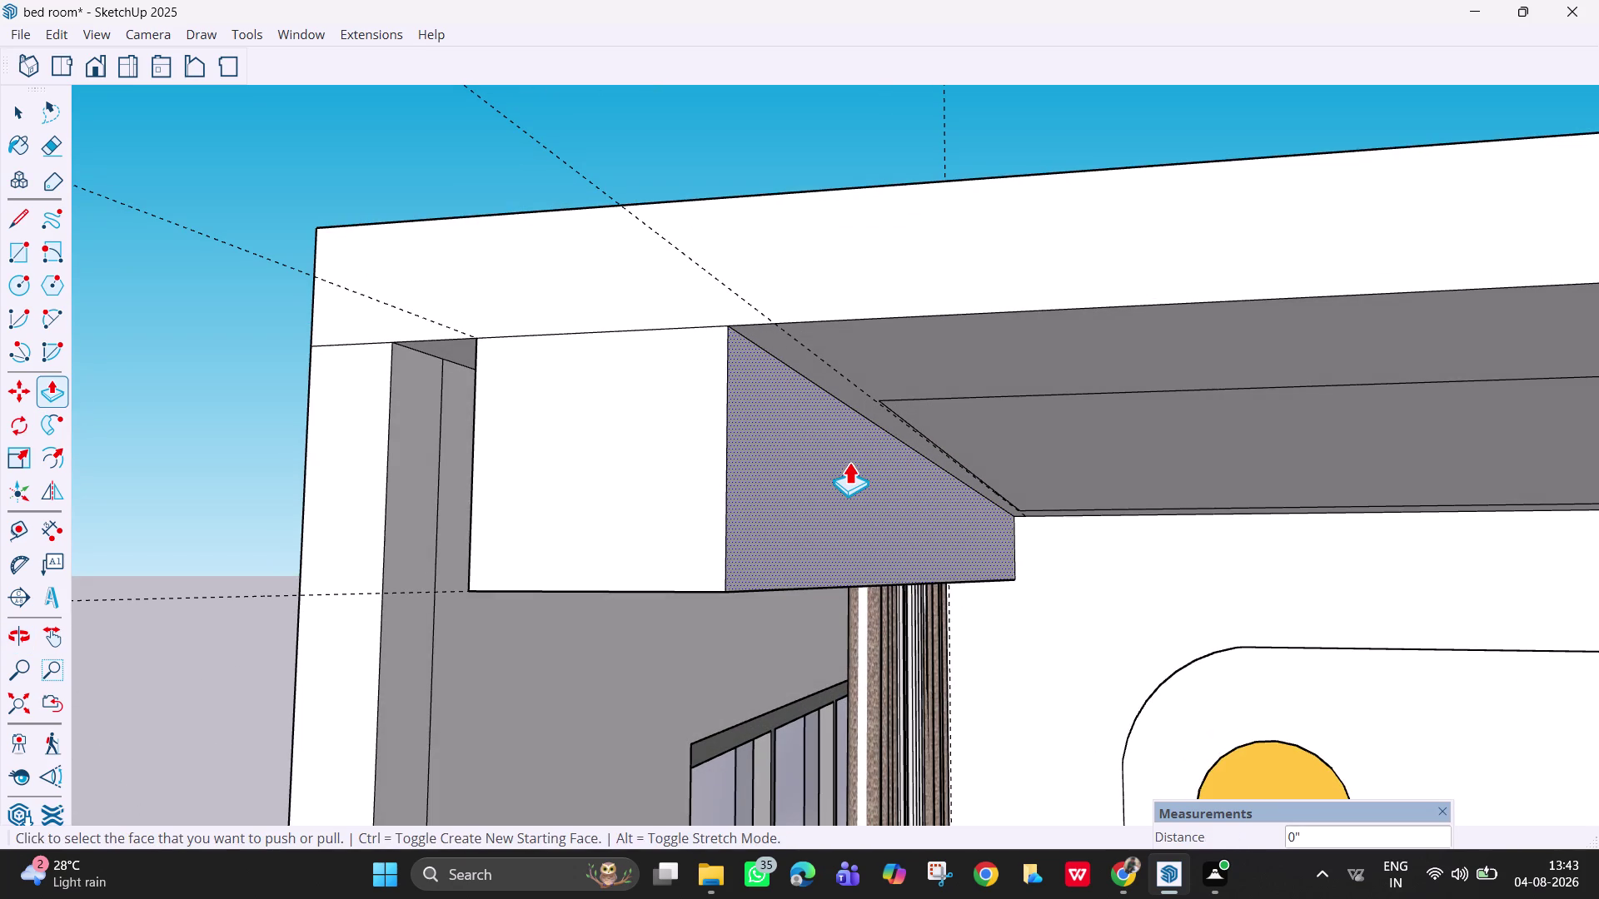
key(space)
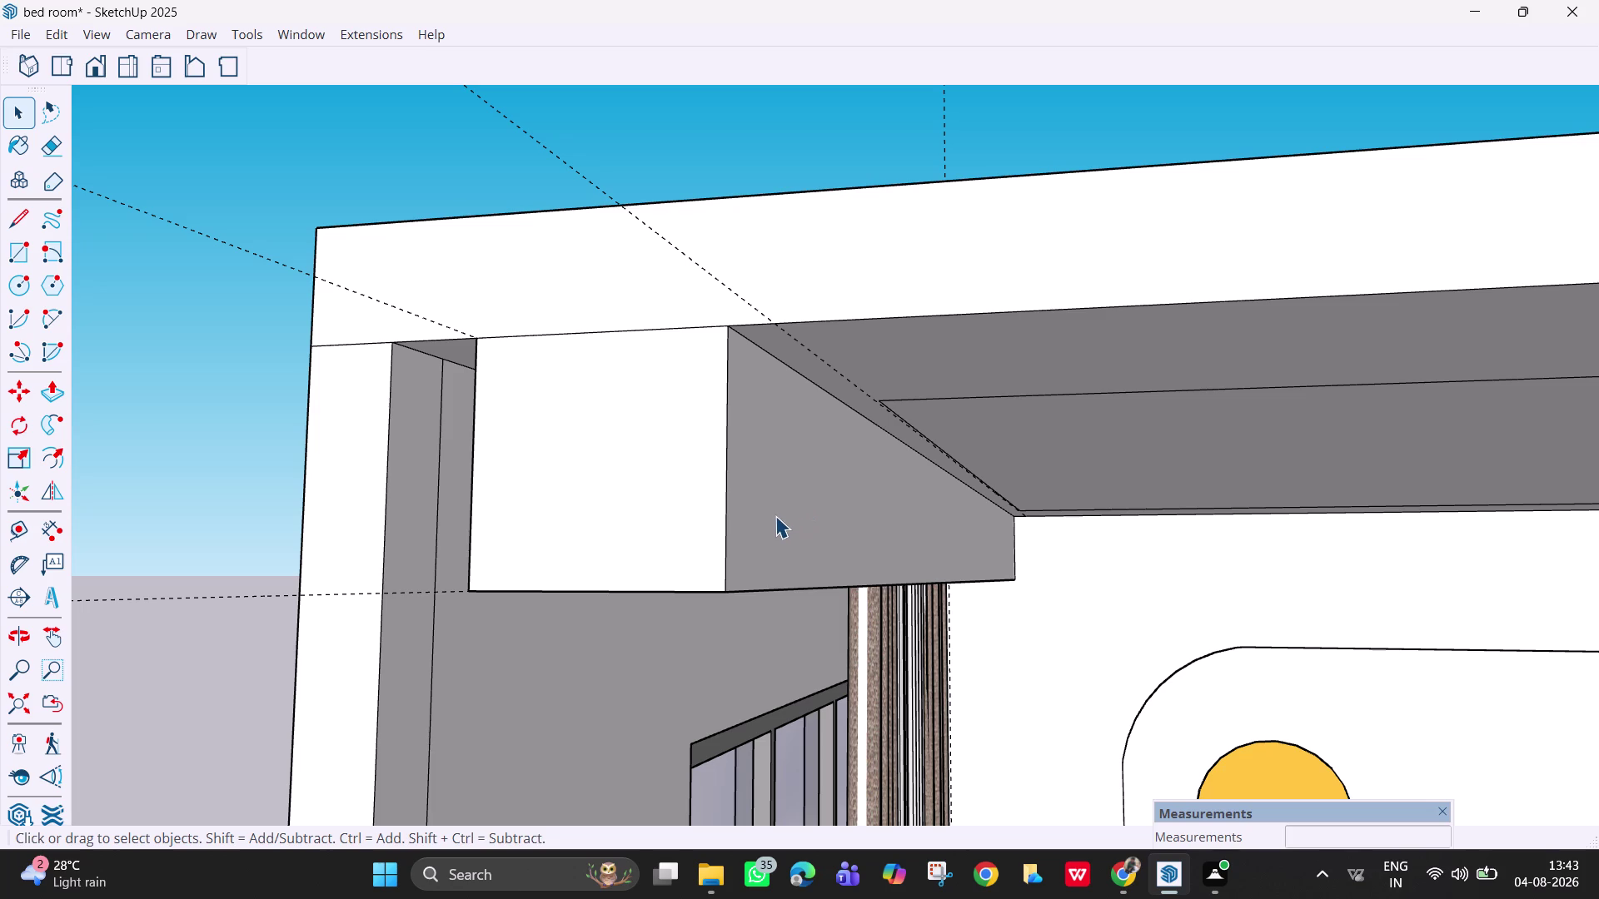
scroll(down, 3)
click(775, 517)
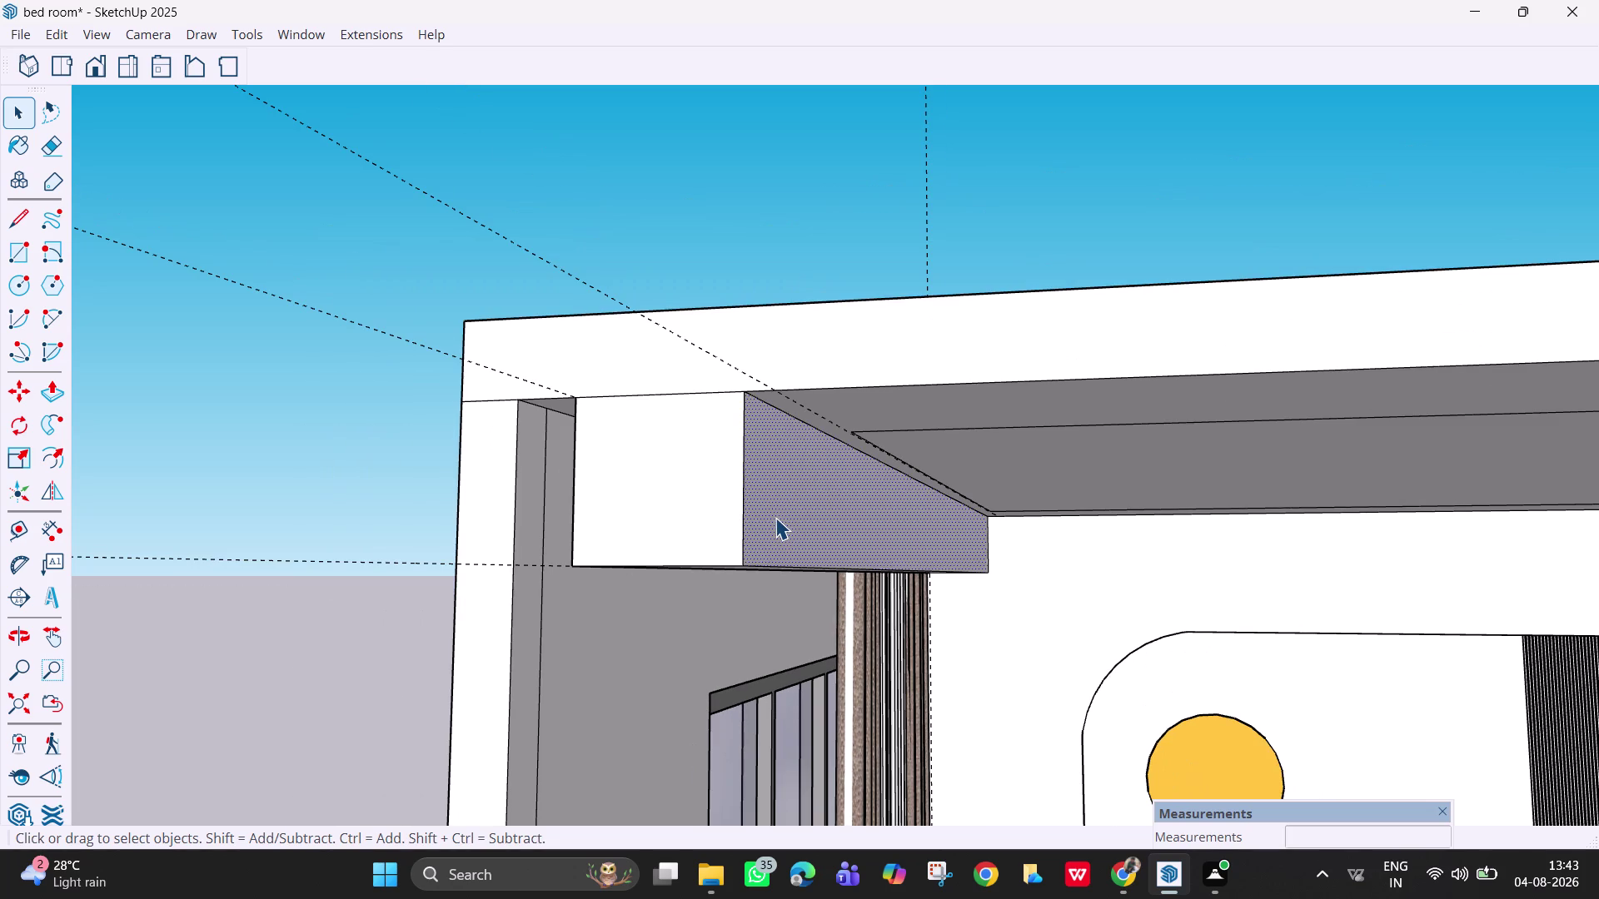
key(ctrl+z)
scroll(up, 3)
Draw a short vertical edge down the wall from the ceiling corner.
middle_drag(813, 531, 832, 543)
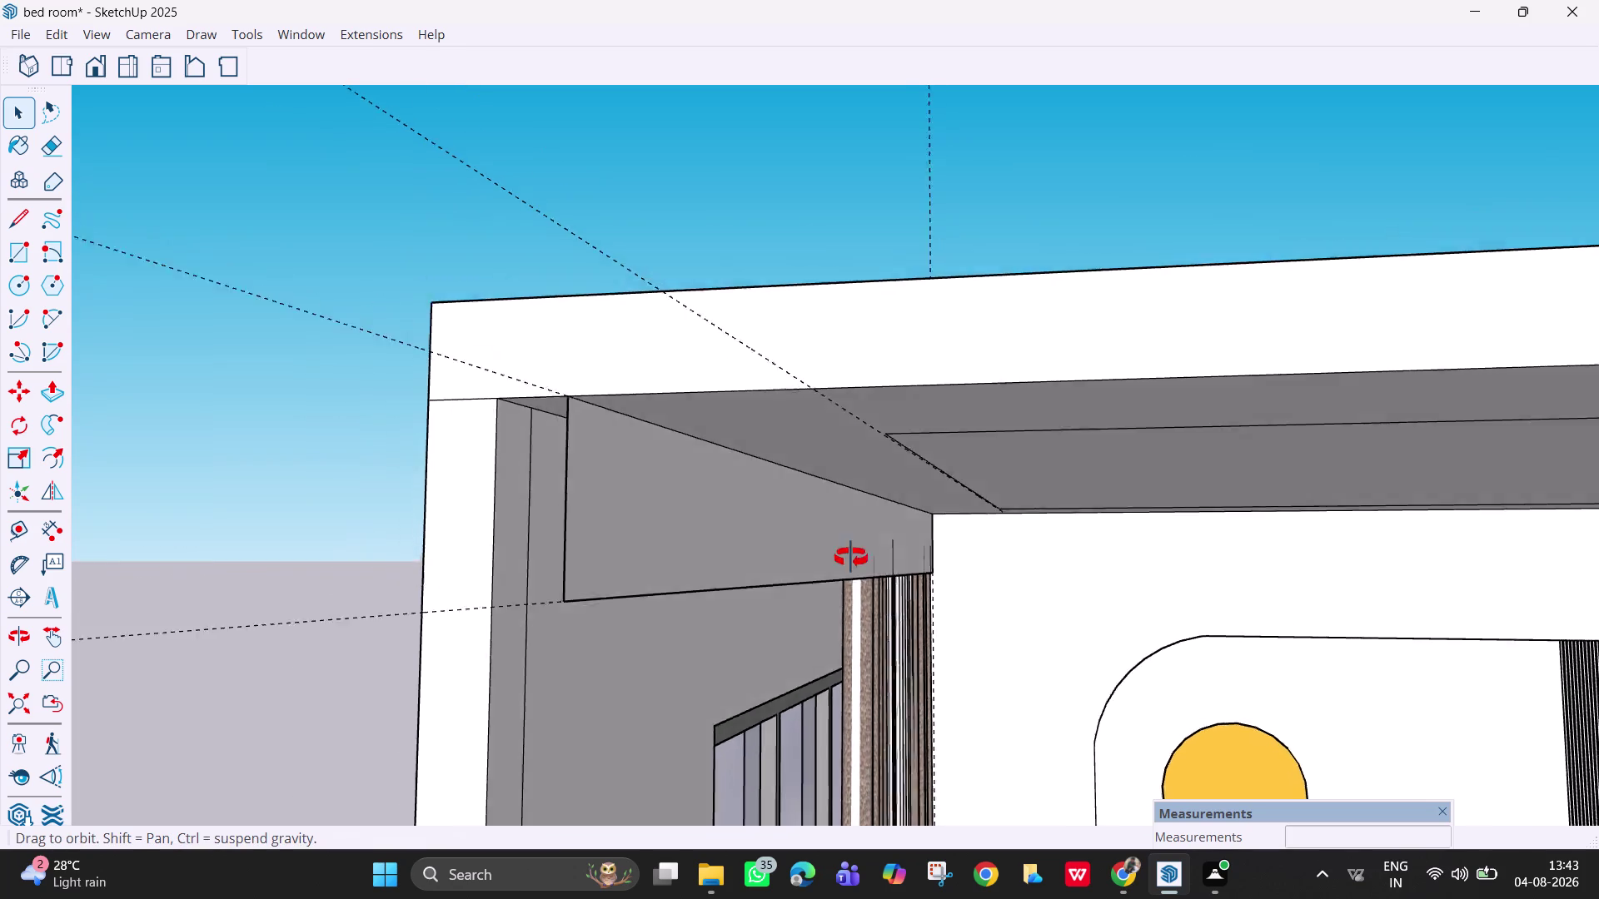
middle_drag(832, 544, 844, 531)
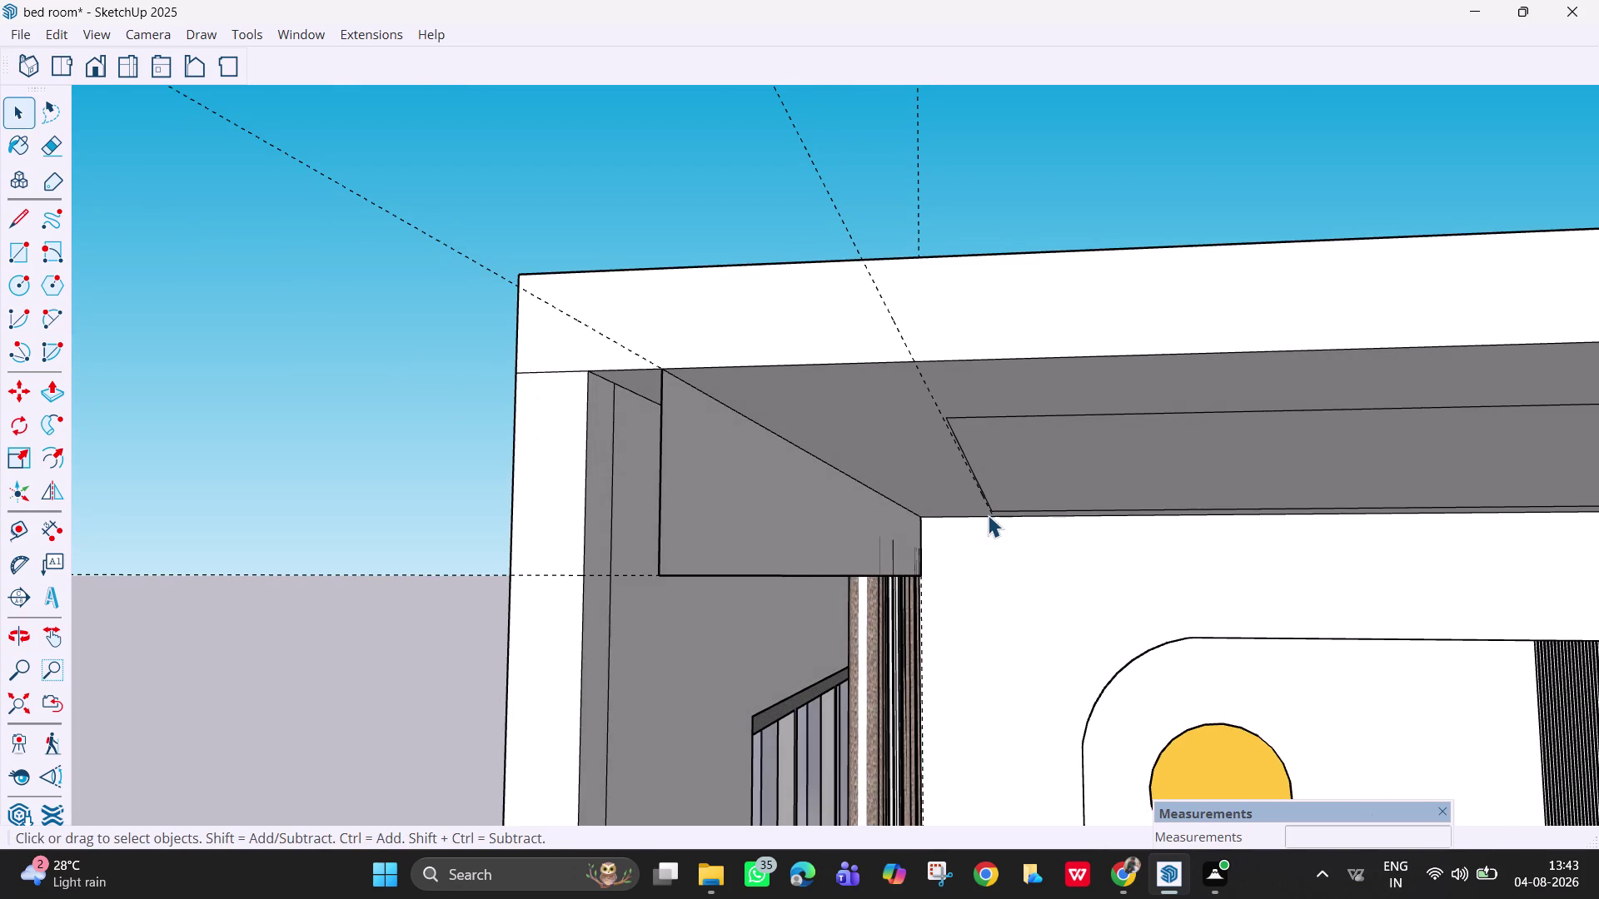
scroll(up, 3)
scroll(up, 3)
scroll(up, 3)
middle_drag(1025, 537, 1030, 543)
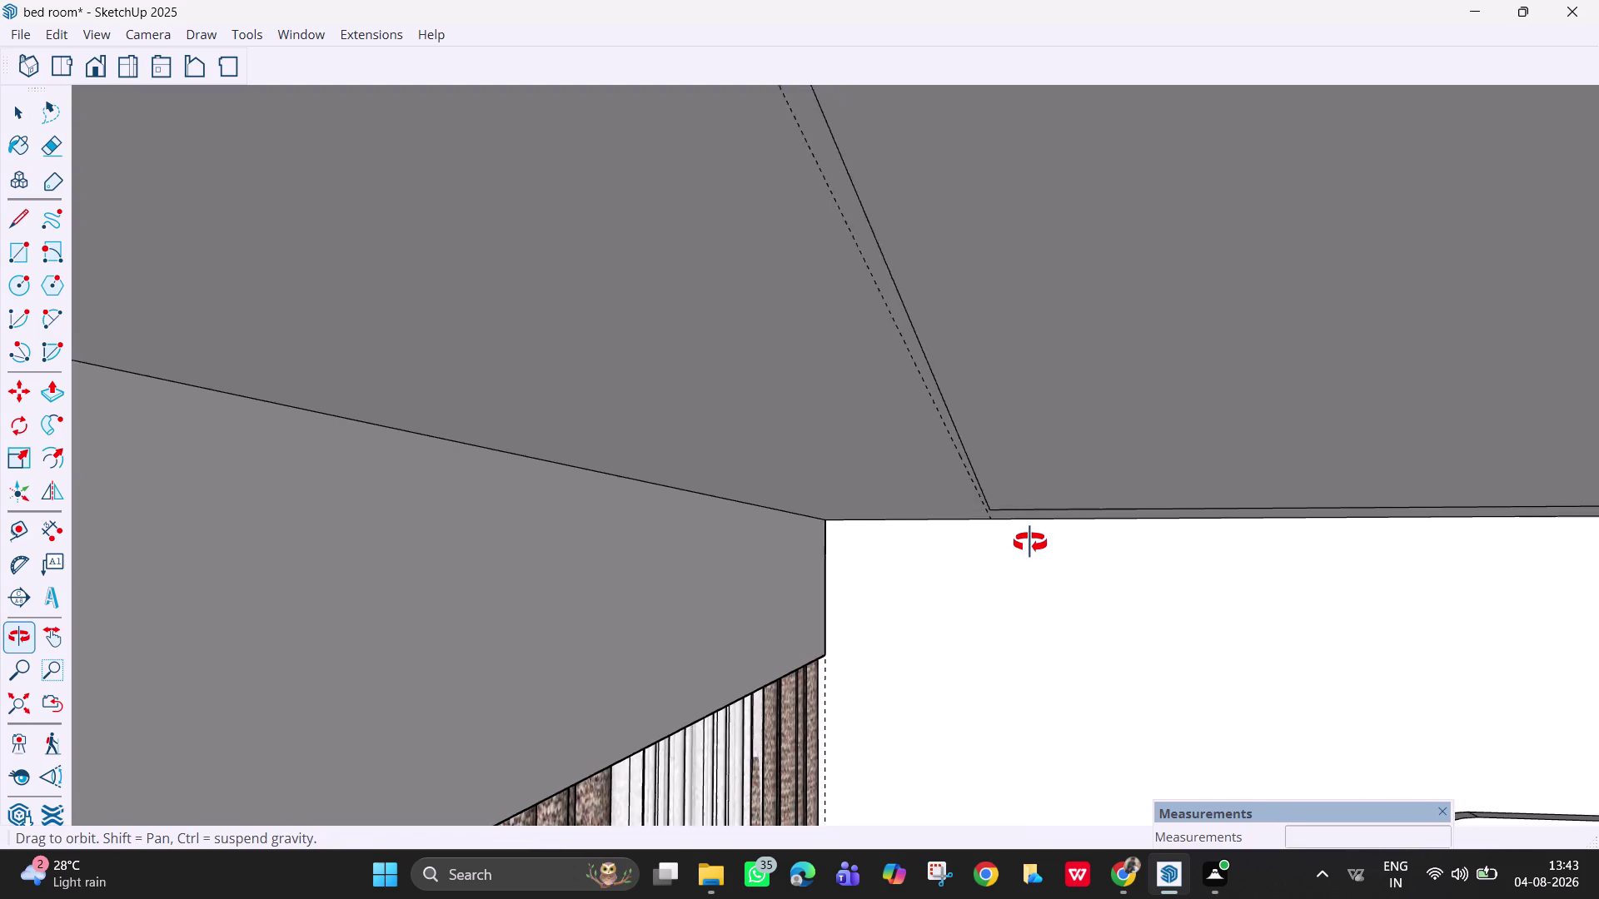
middle_drag(1030, 543, 1035, 545)
key(l)
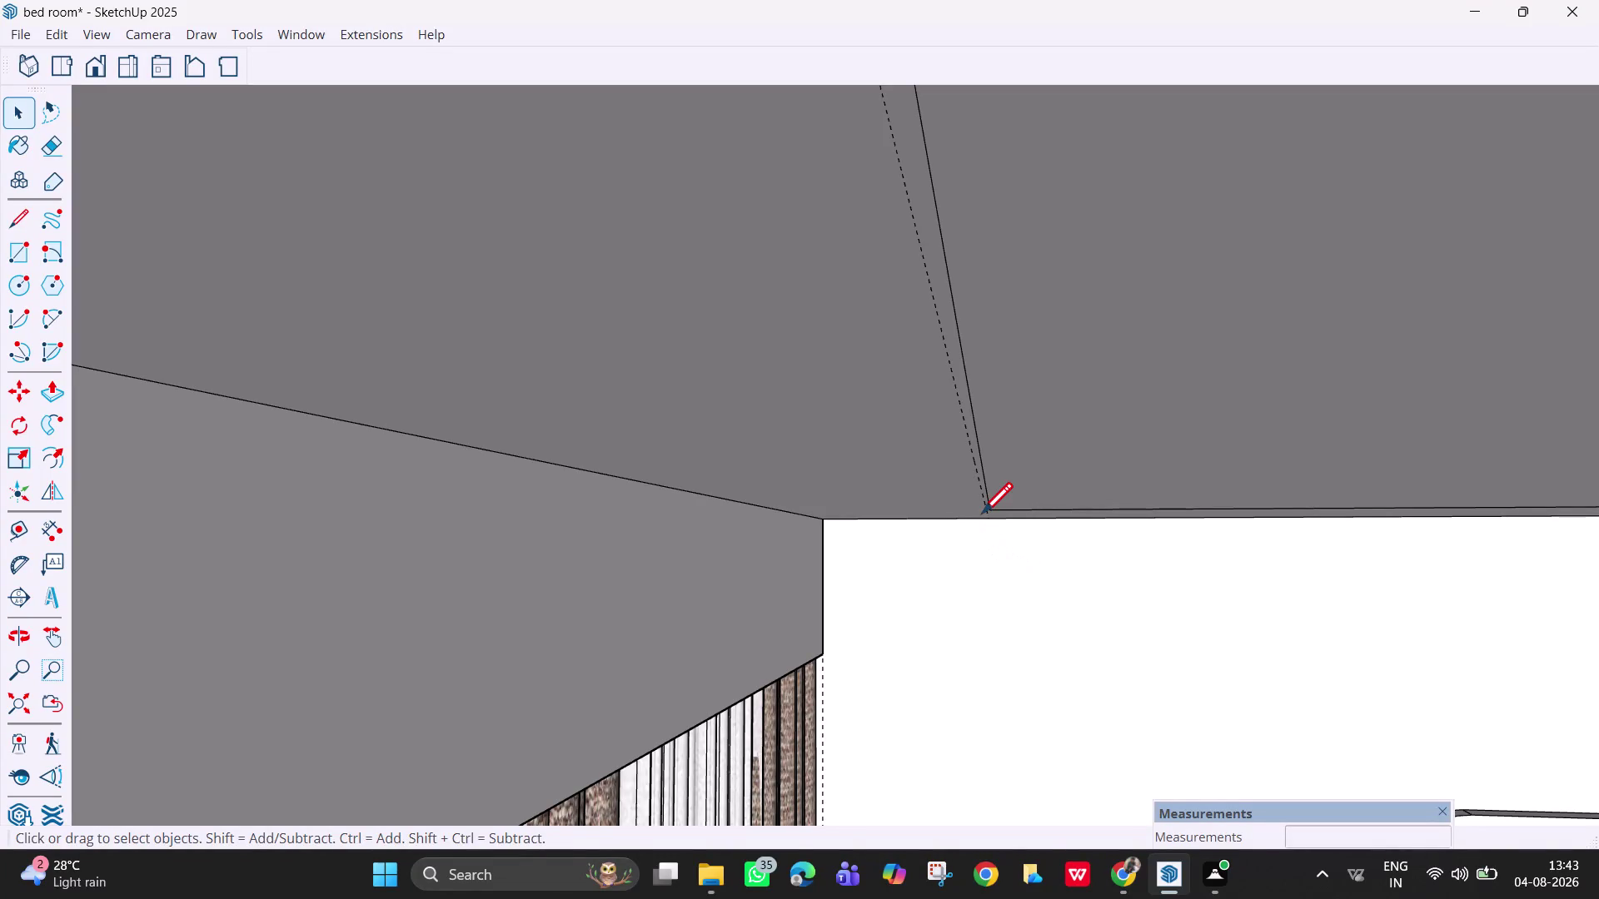
scroll(up, 3)
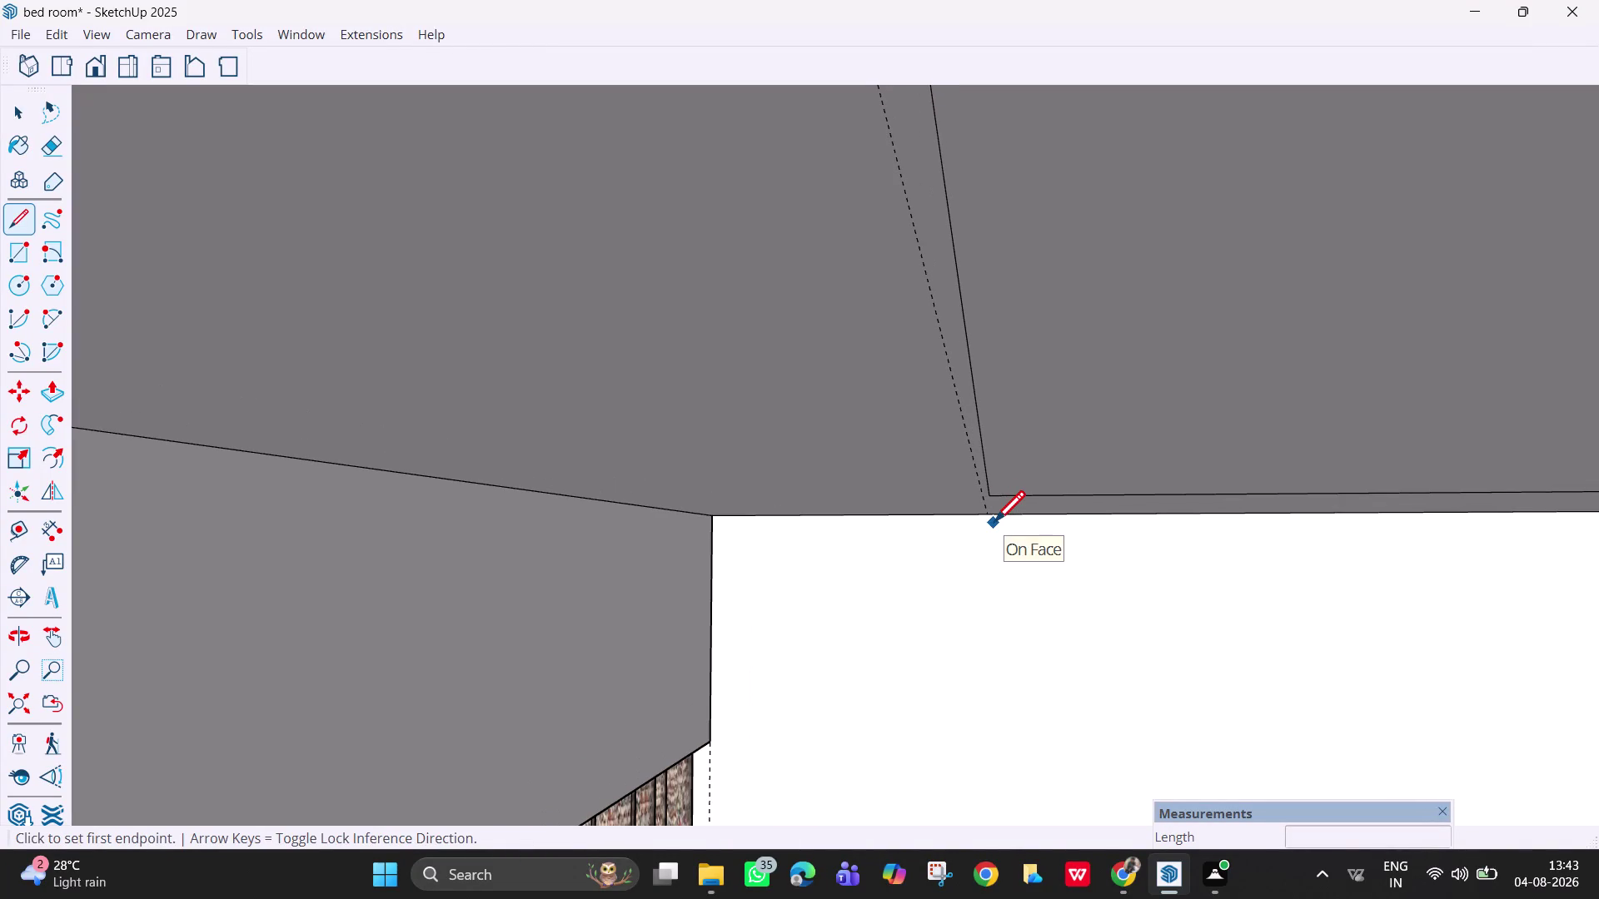
click(989, 514)
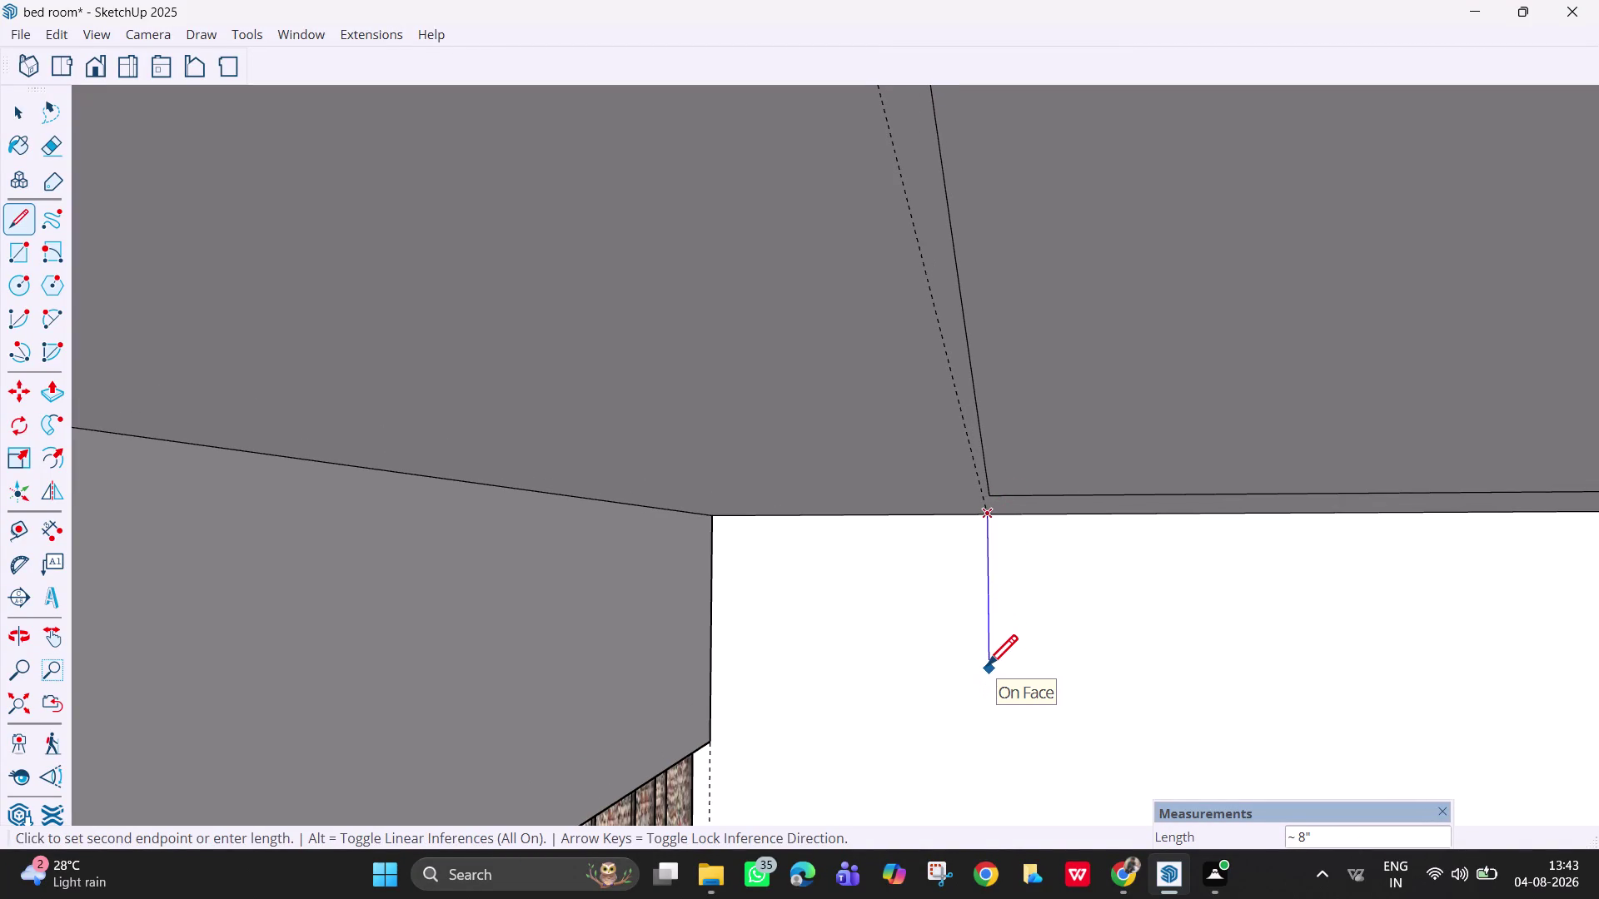
click(986, 669)
key(space)
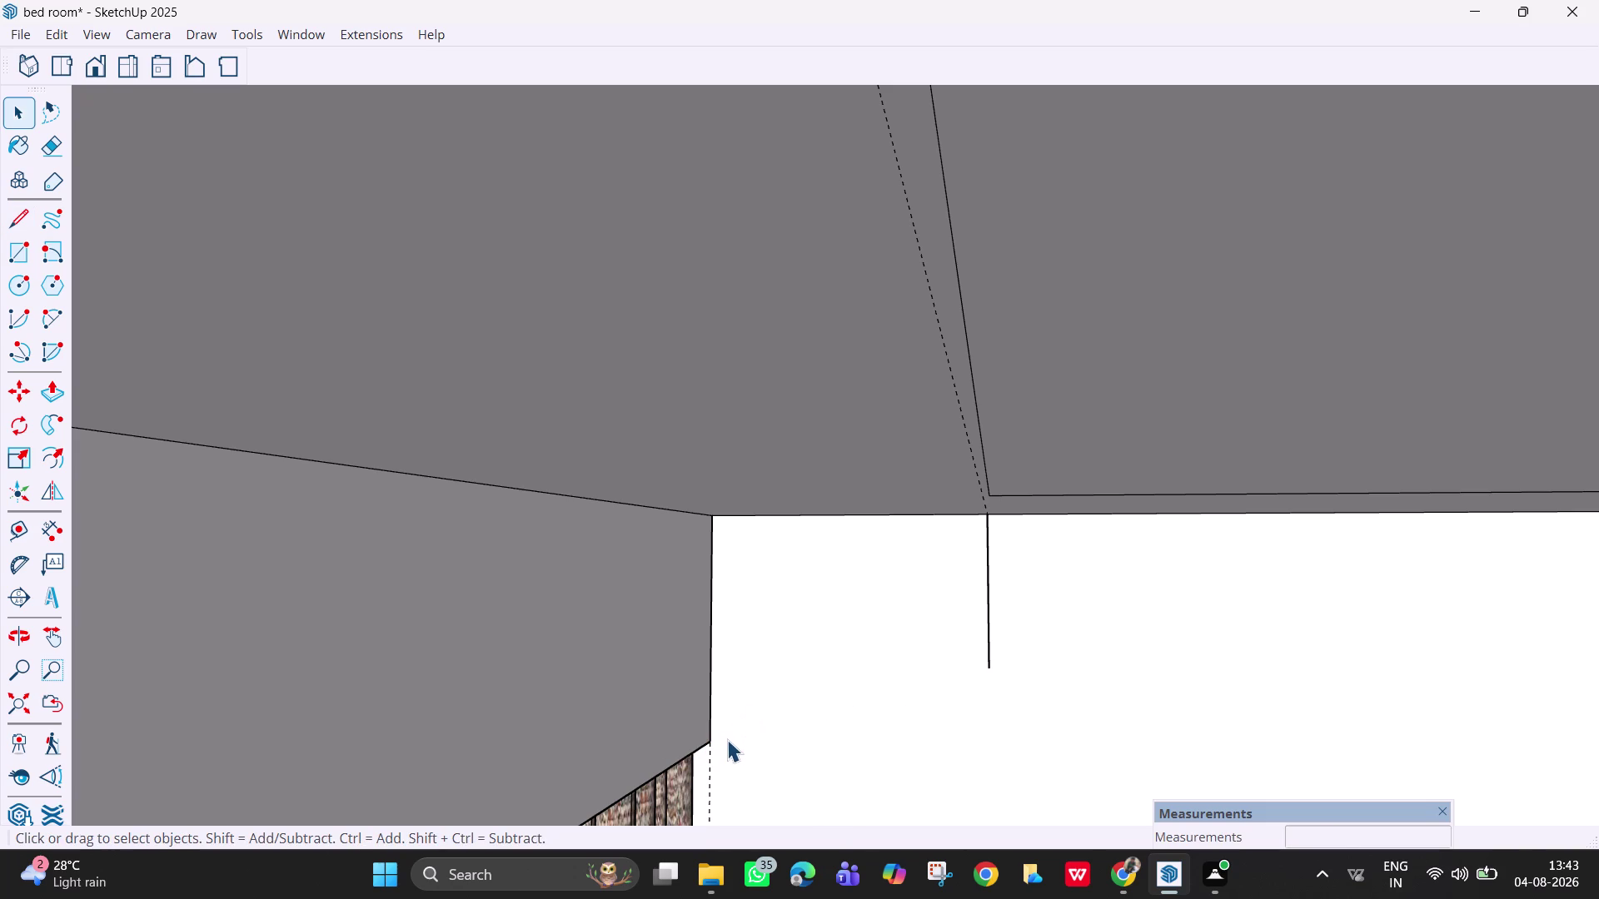
Draw a horizontal edge across the end wall from the wall corner, then return to Select.
key(l)
click(711, 745)
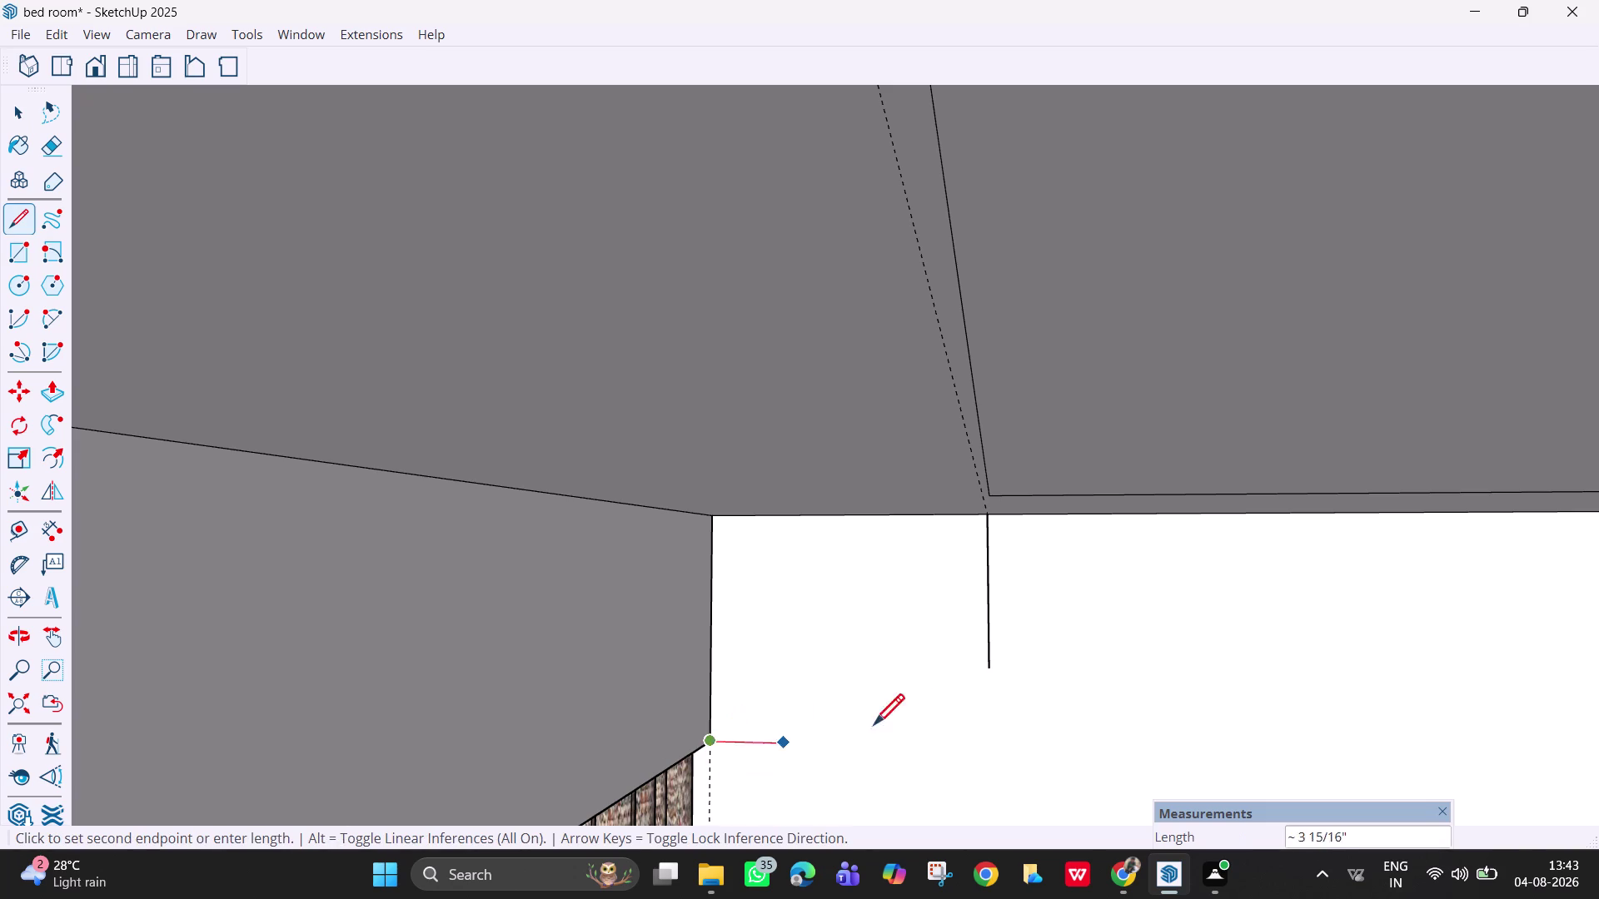
click(1064, 741)
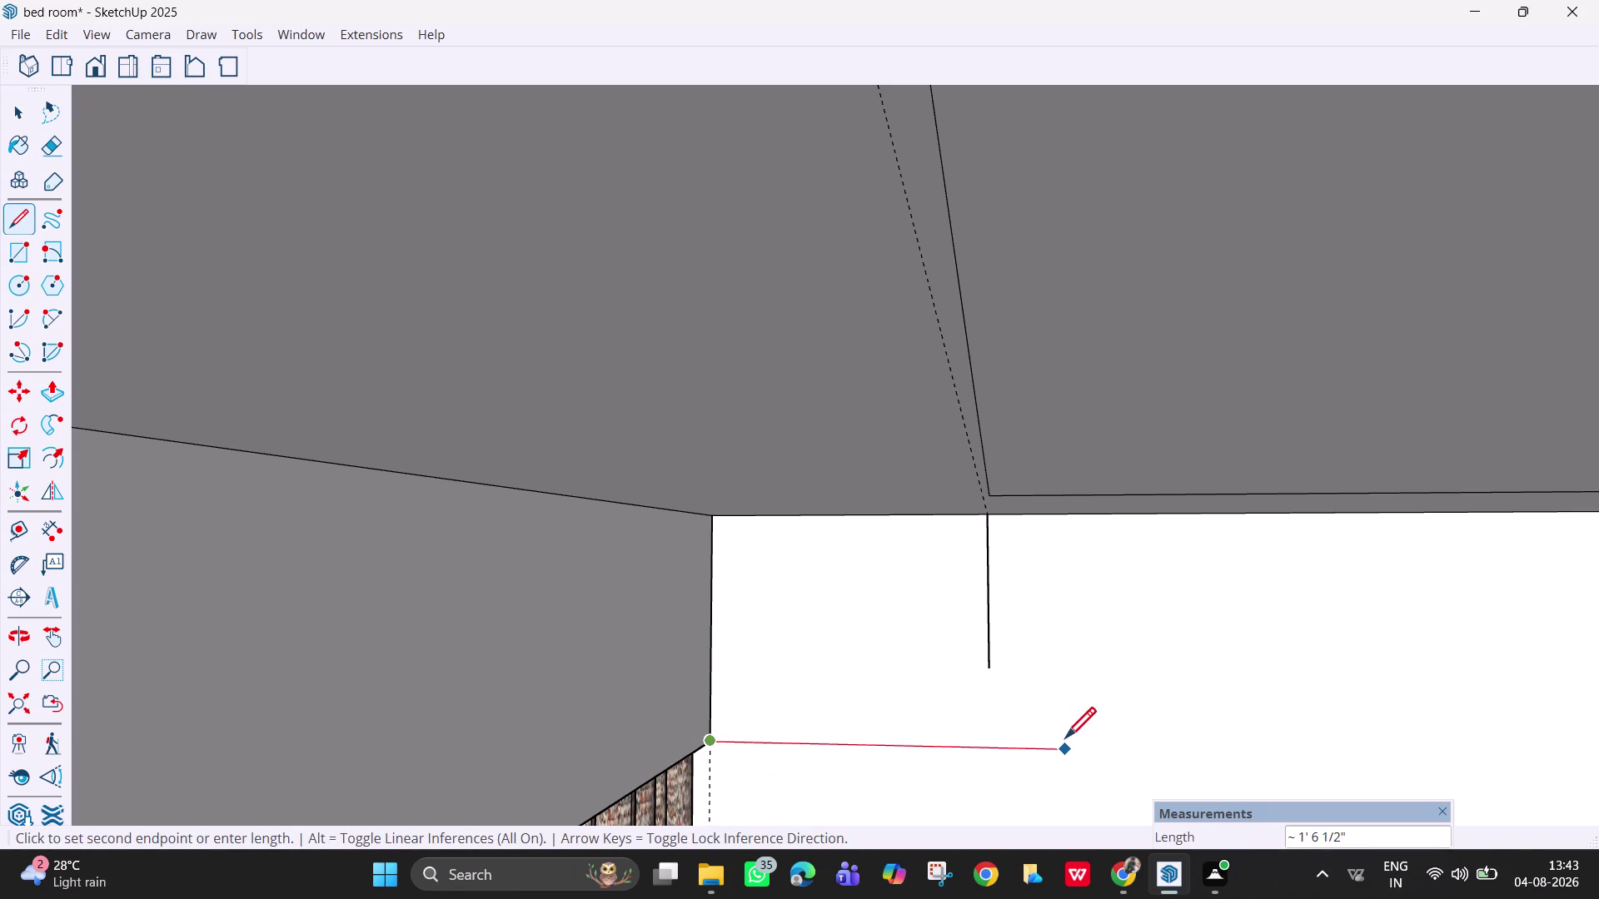
key(Escape)
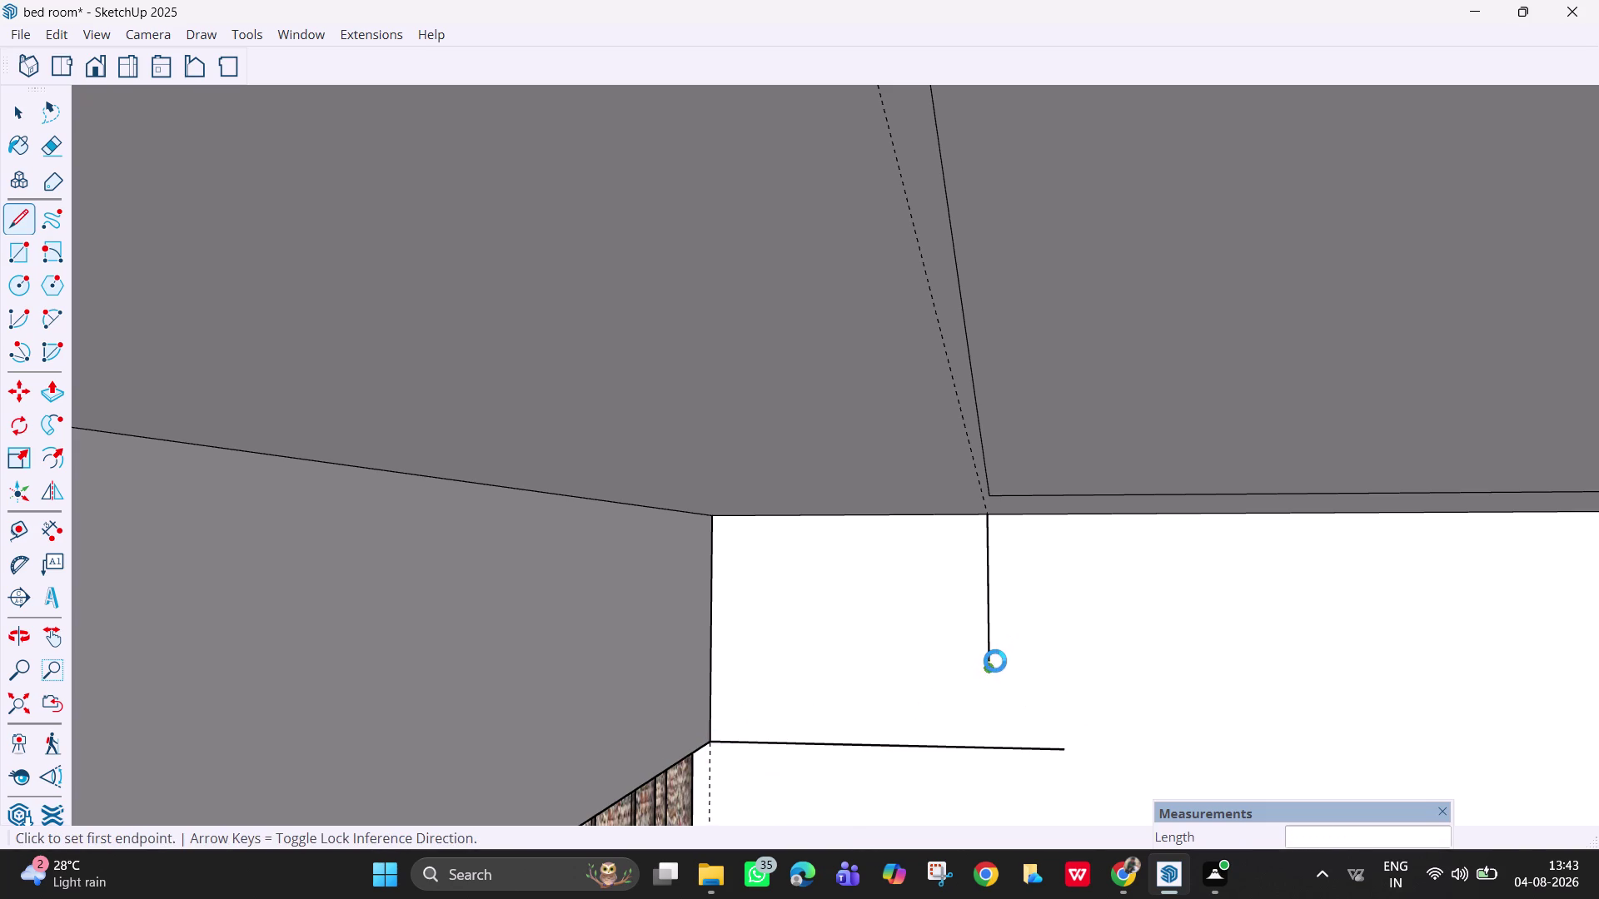
scroll(down, 3)
scroll(down, 3)
key(Escape)
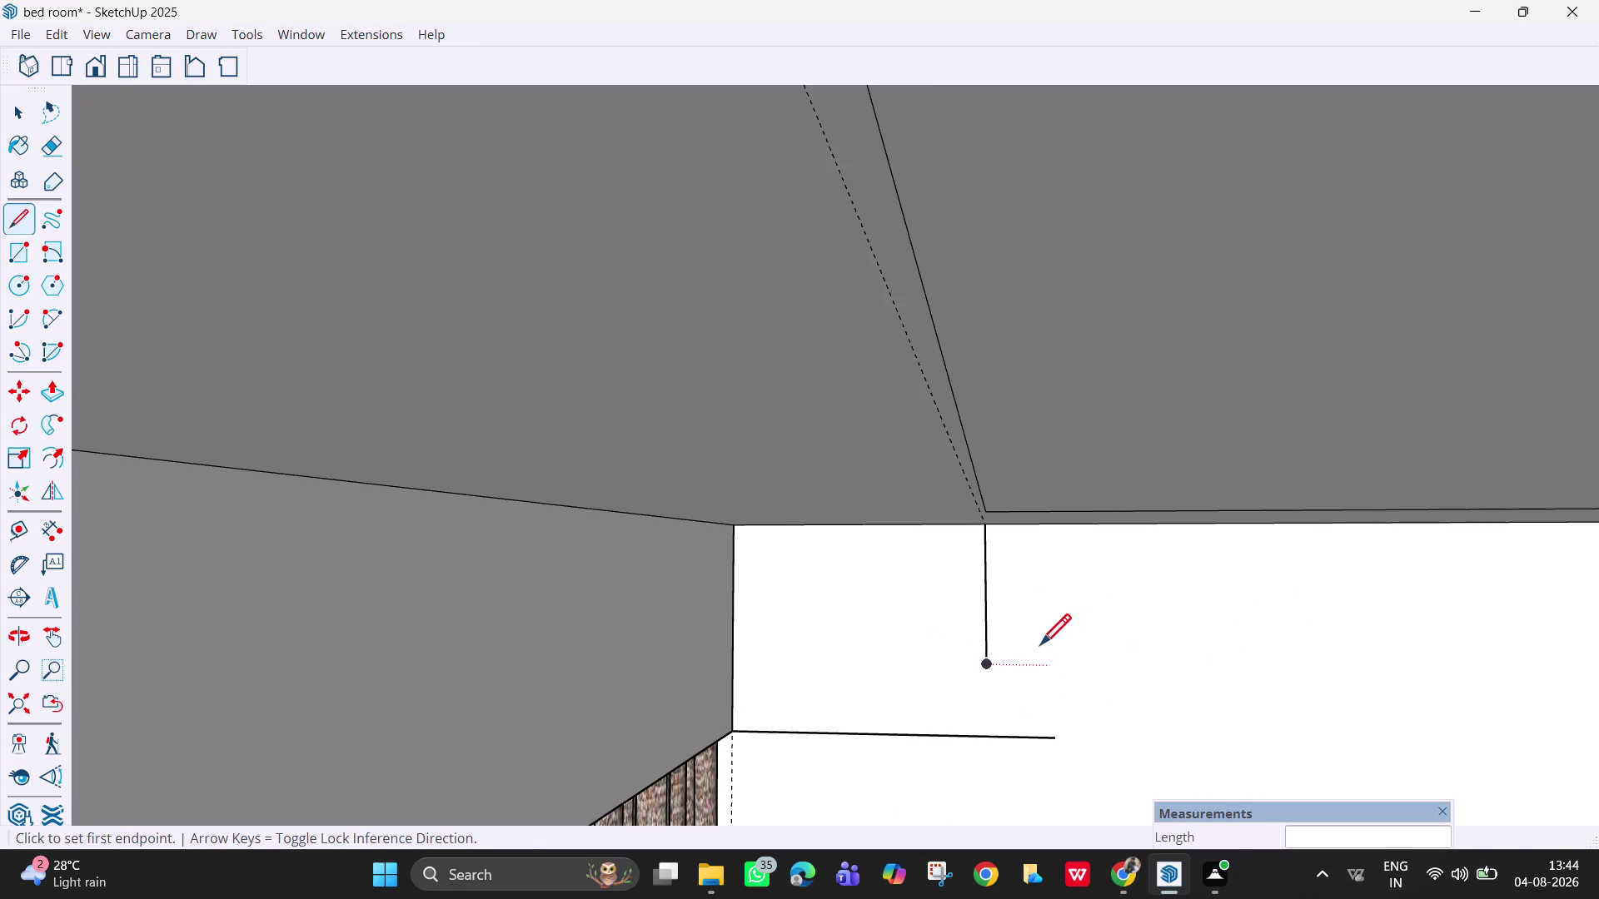
key(Escape)
key(space)
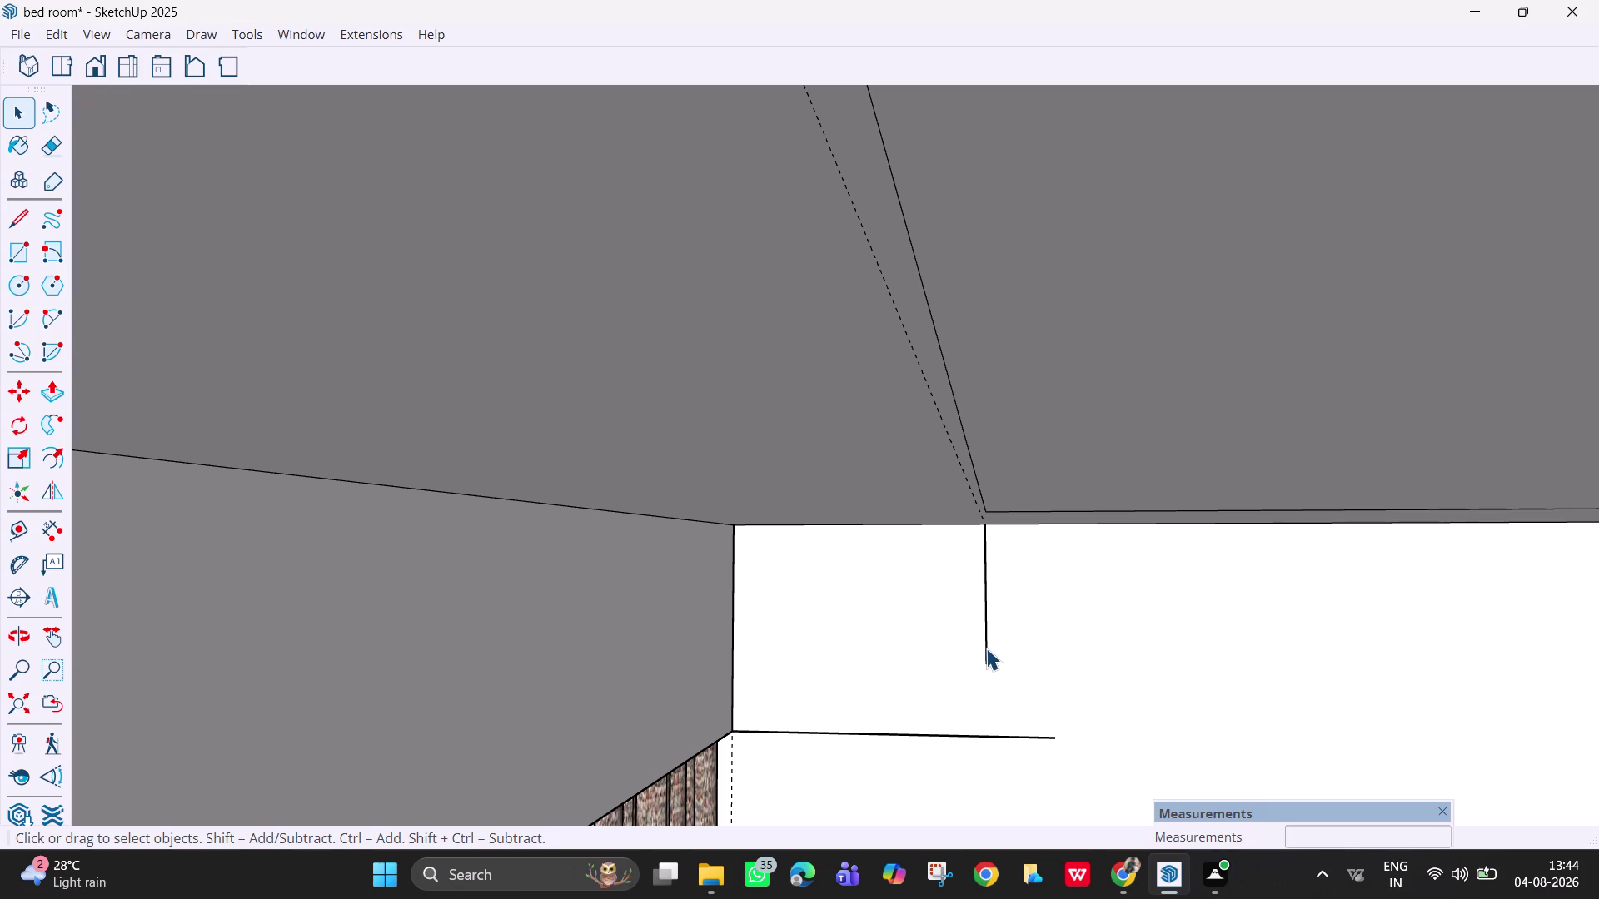
click(57, 254)
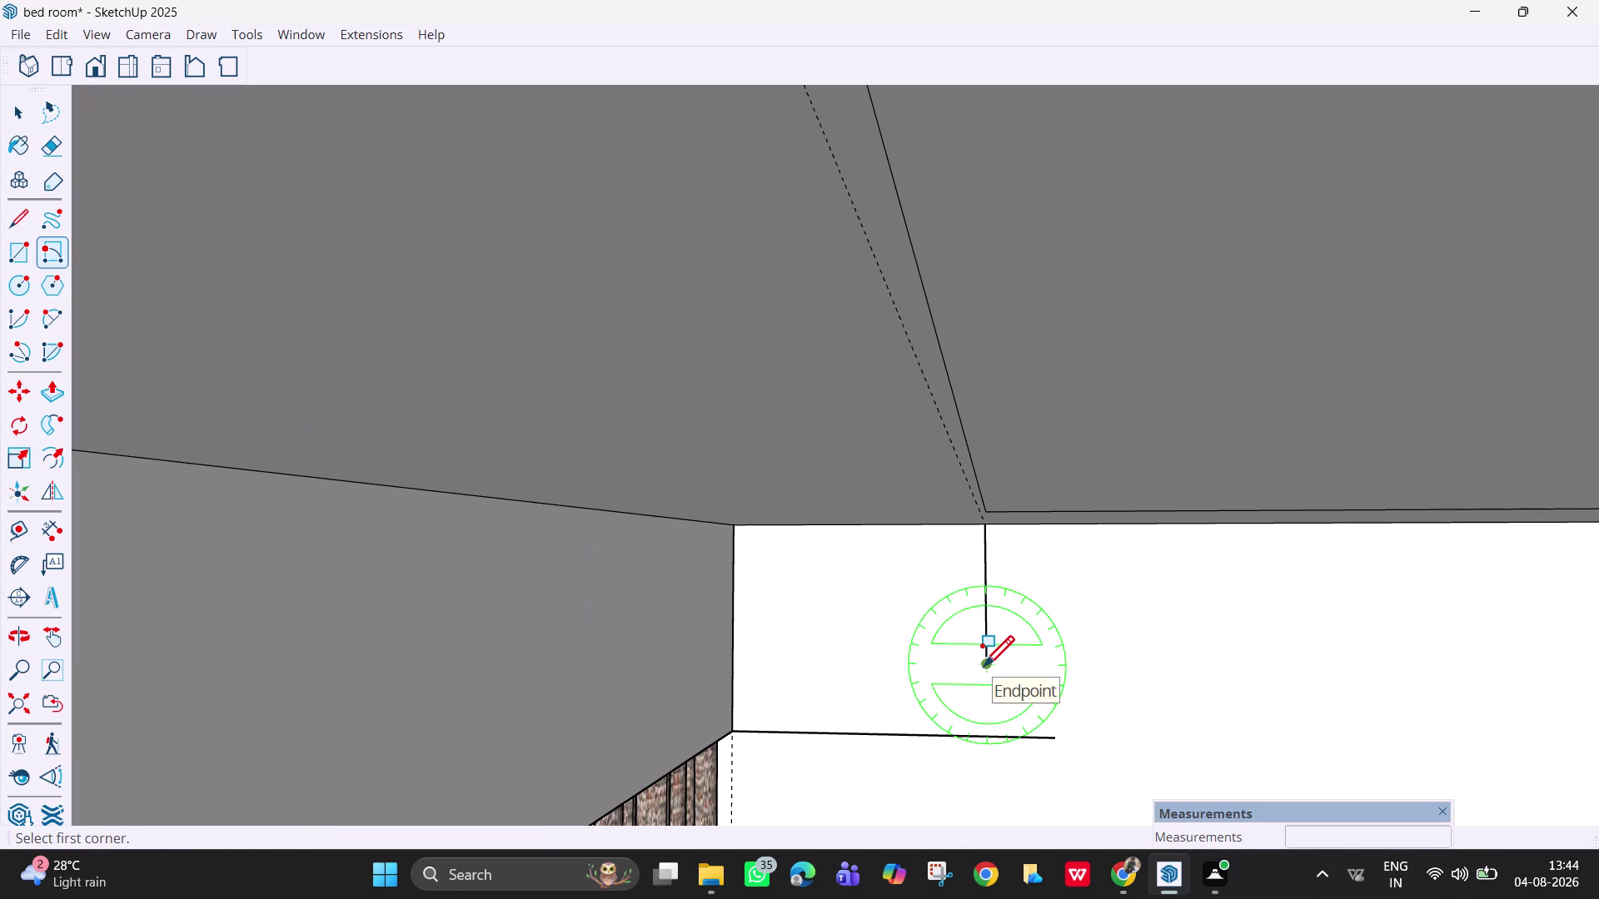
click(987, 664)
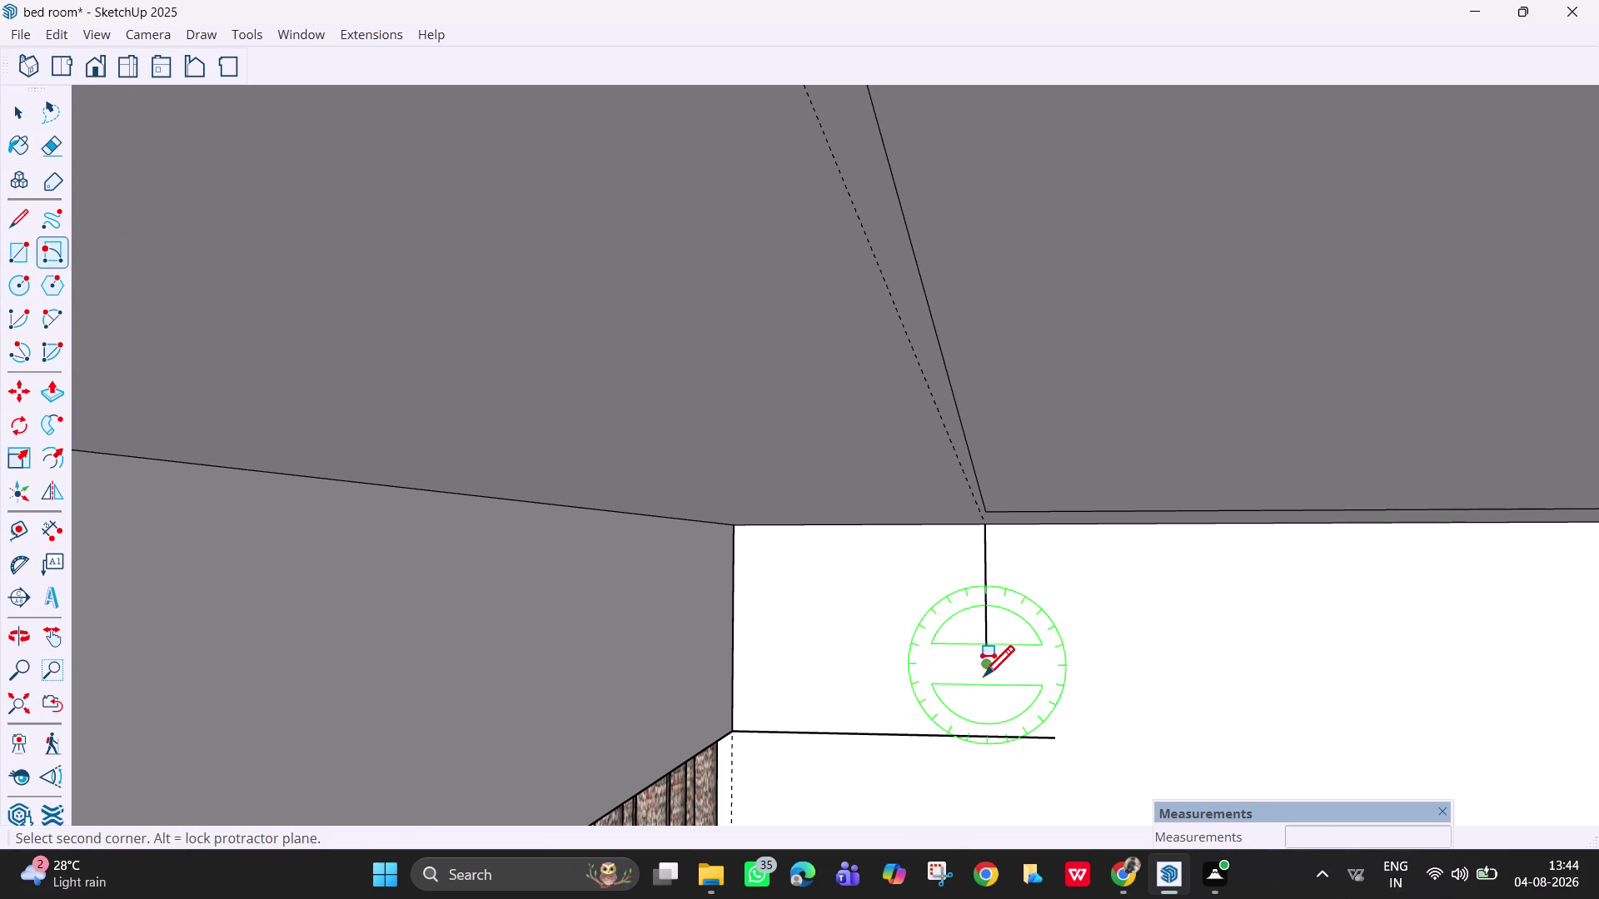
click(889, 736)
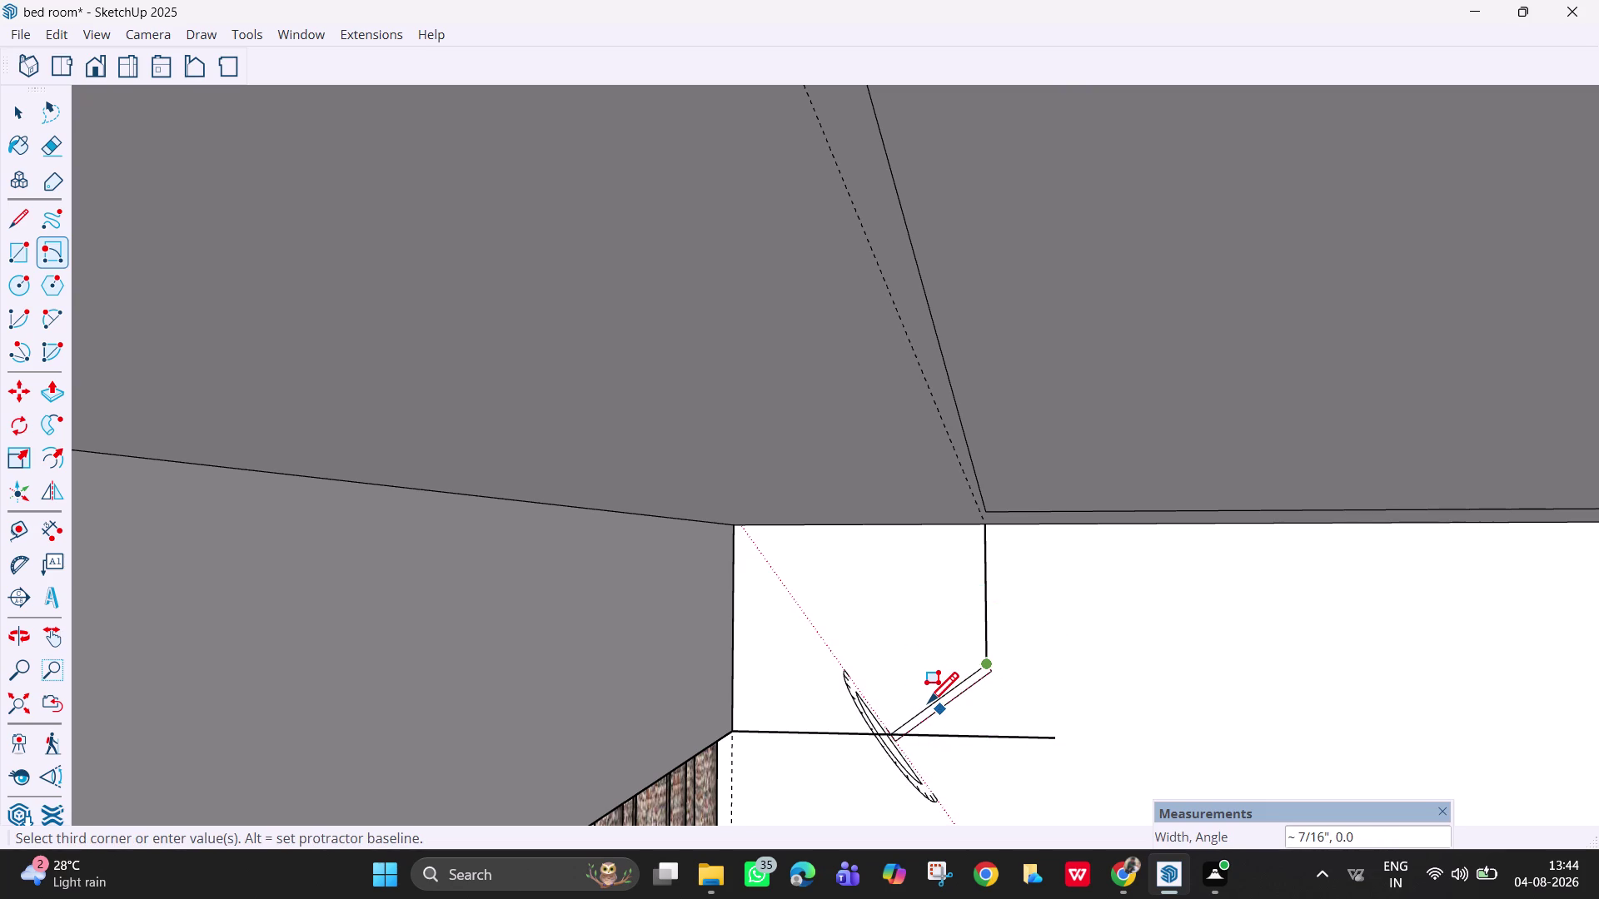
key(Escape)
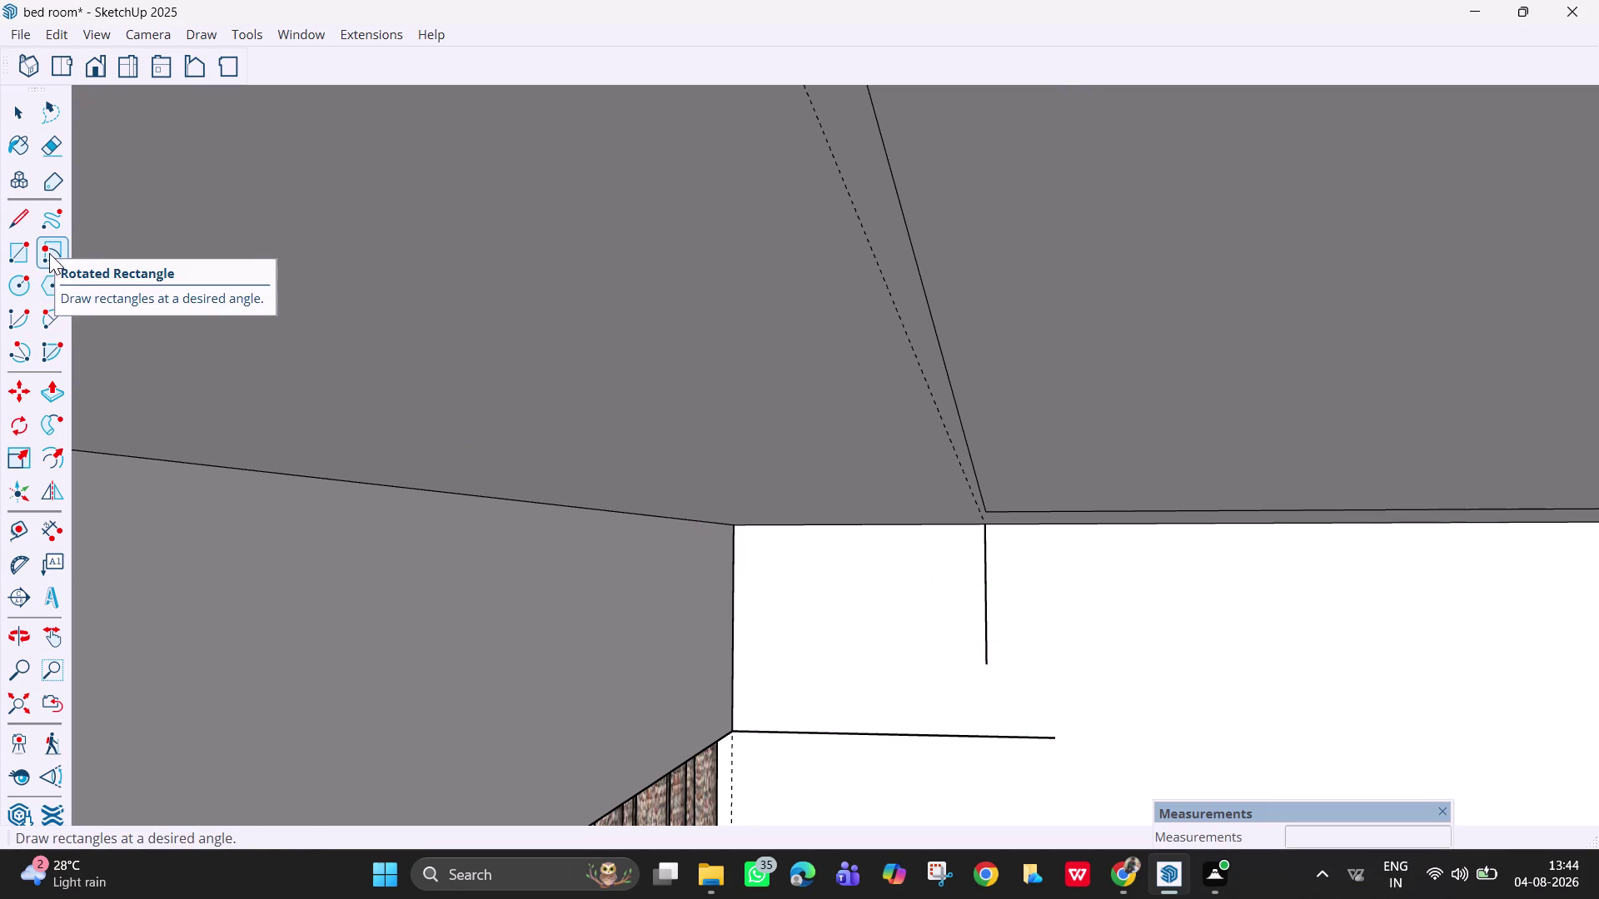
click(60, 321)
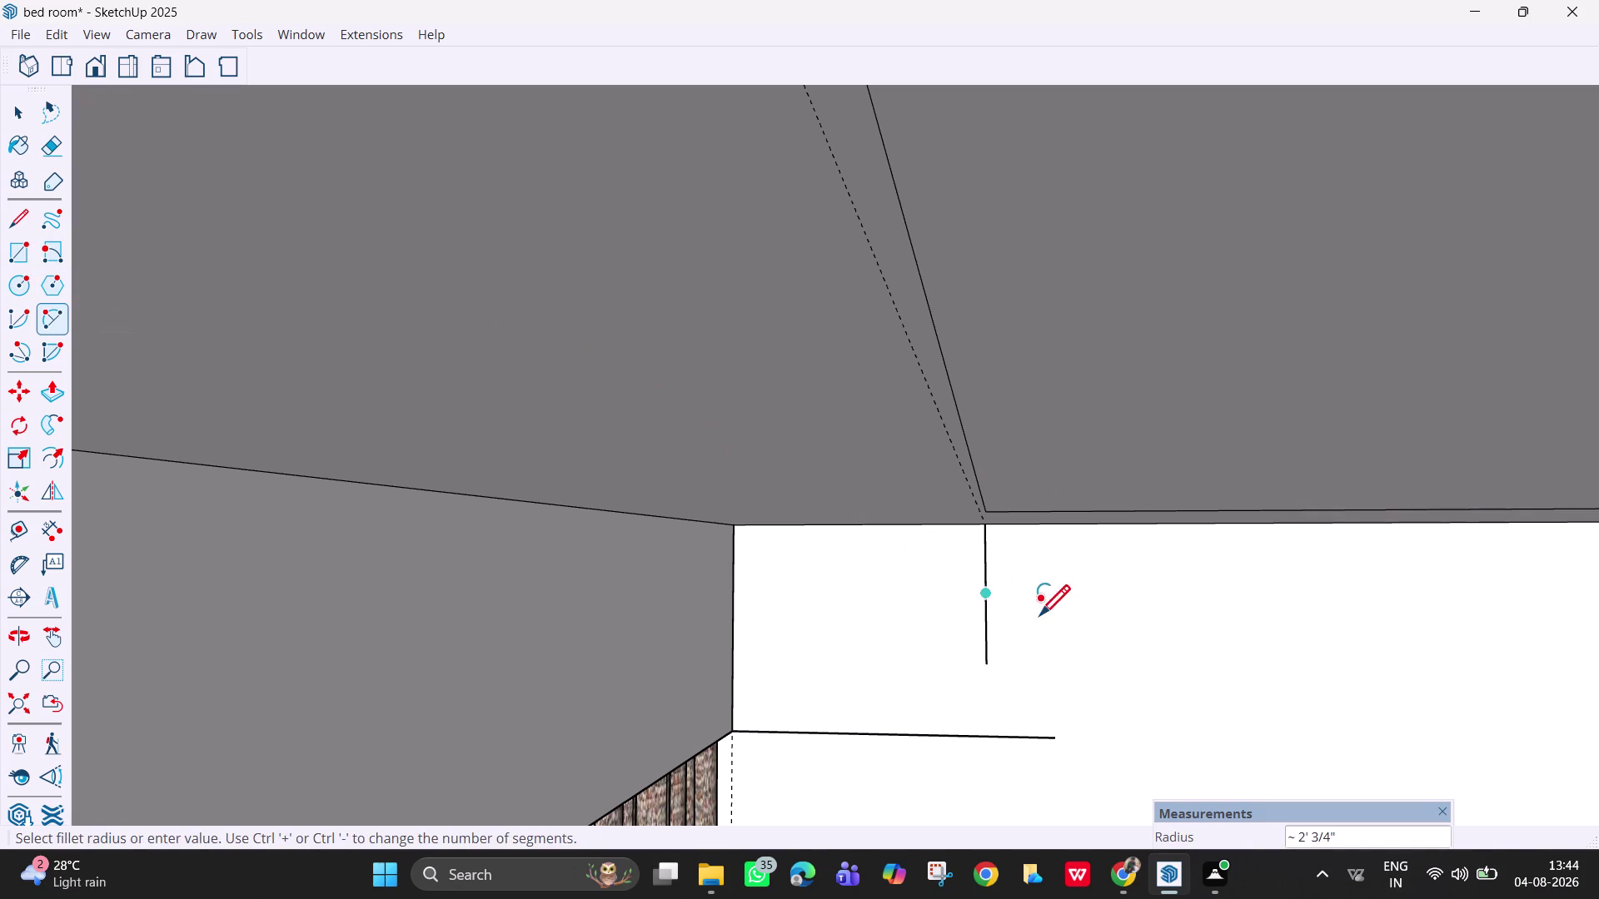
click(987, 666)
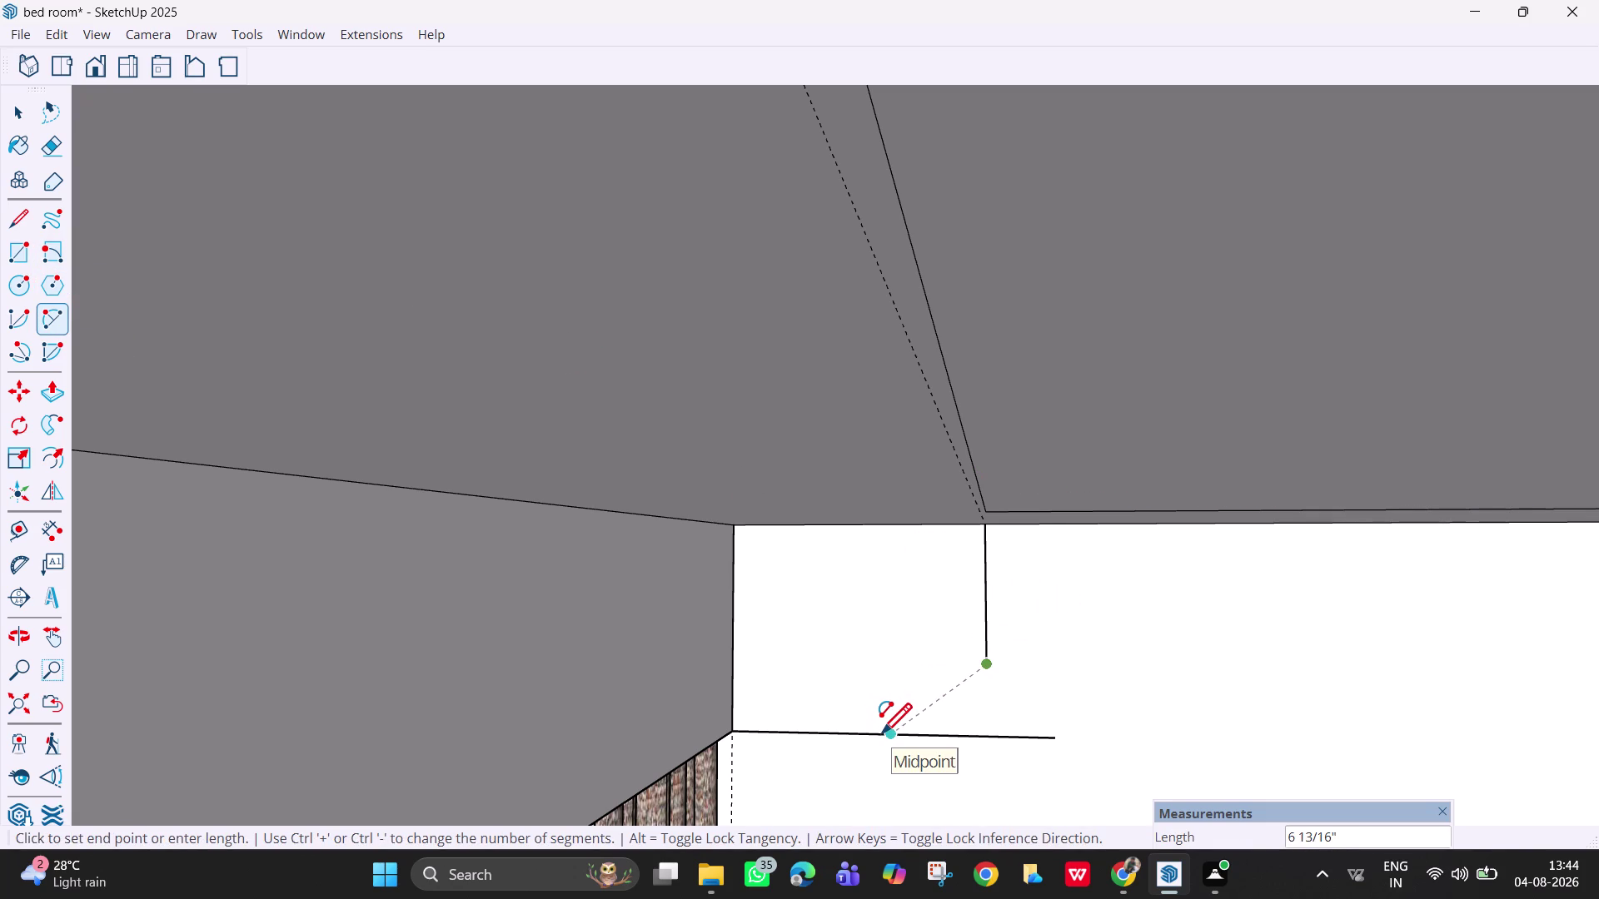
key(Escape)
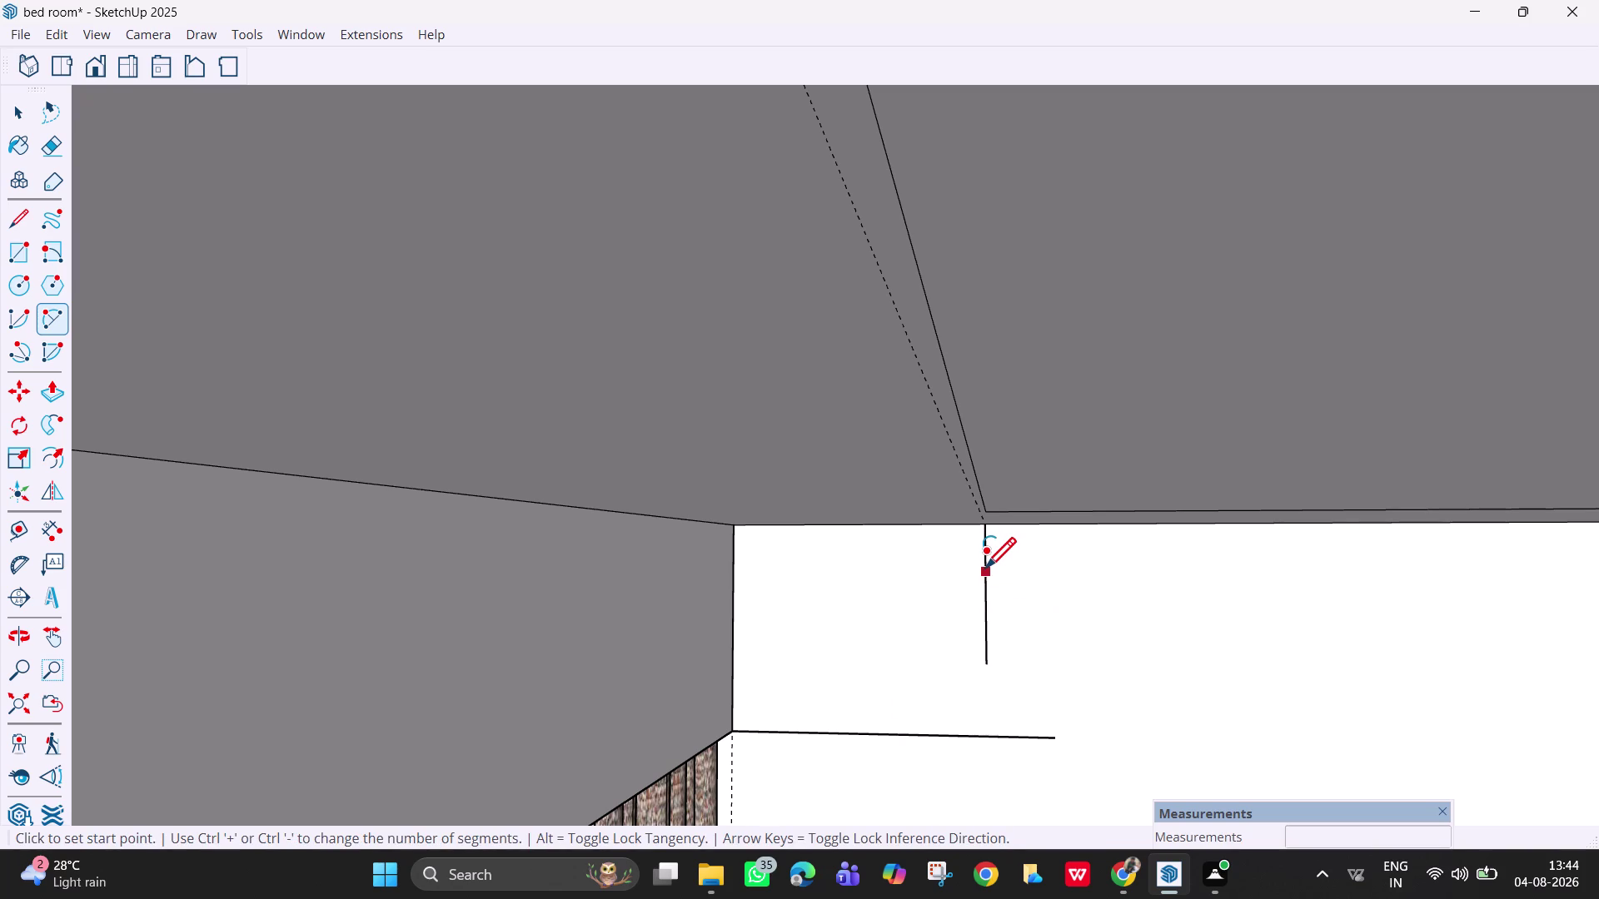
click(983, 597)
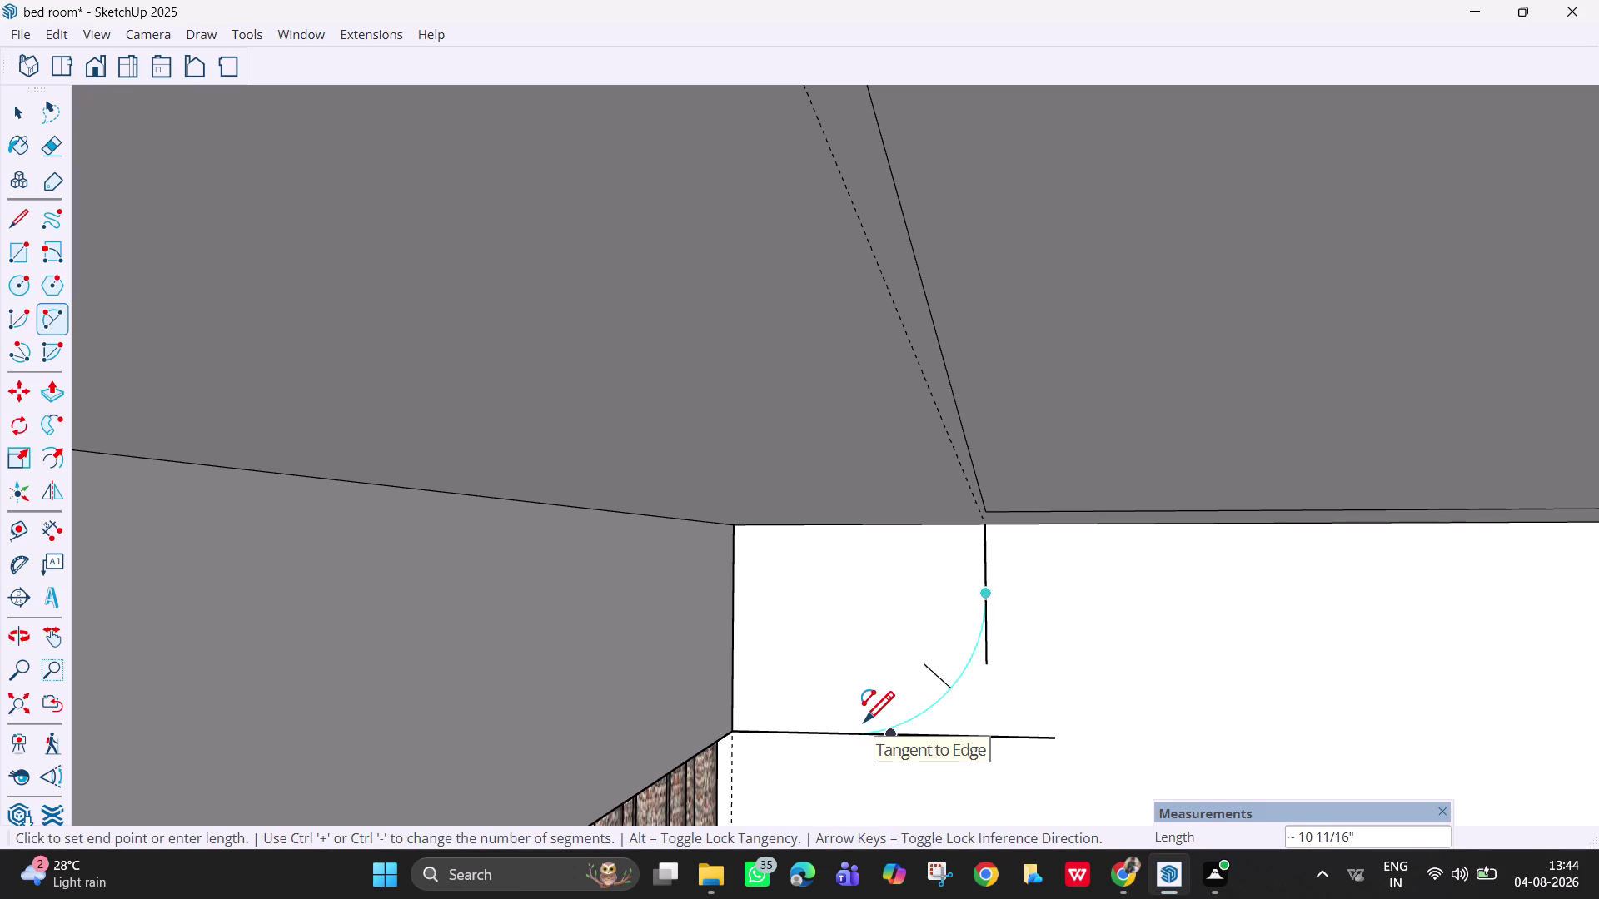
click(894, 731)
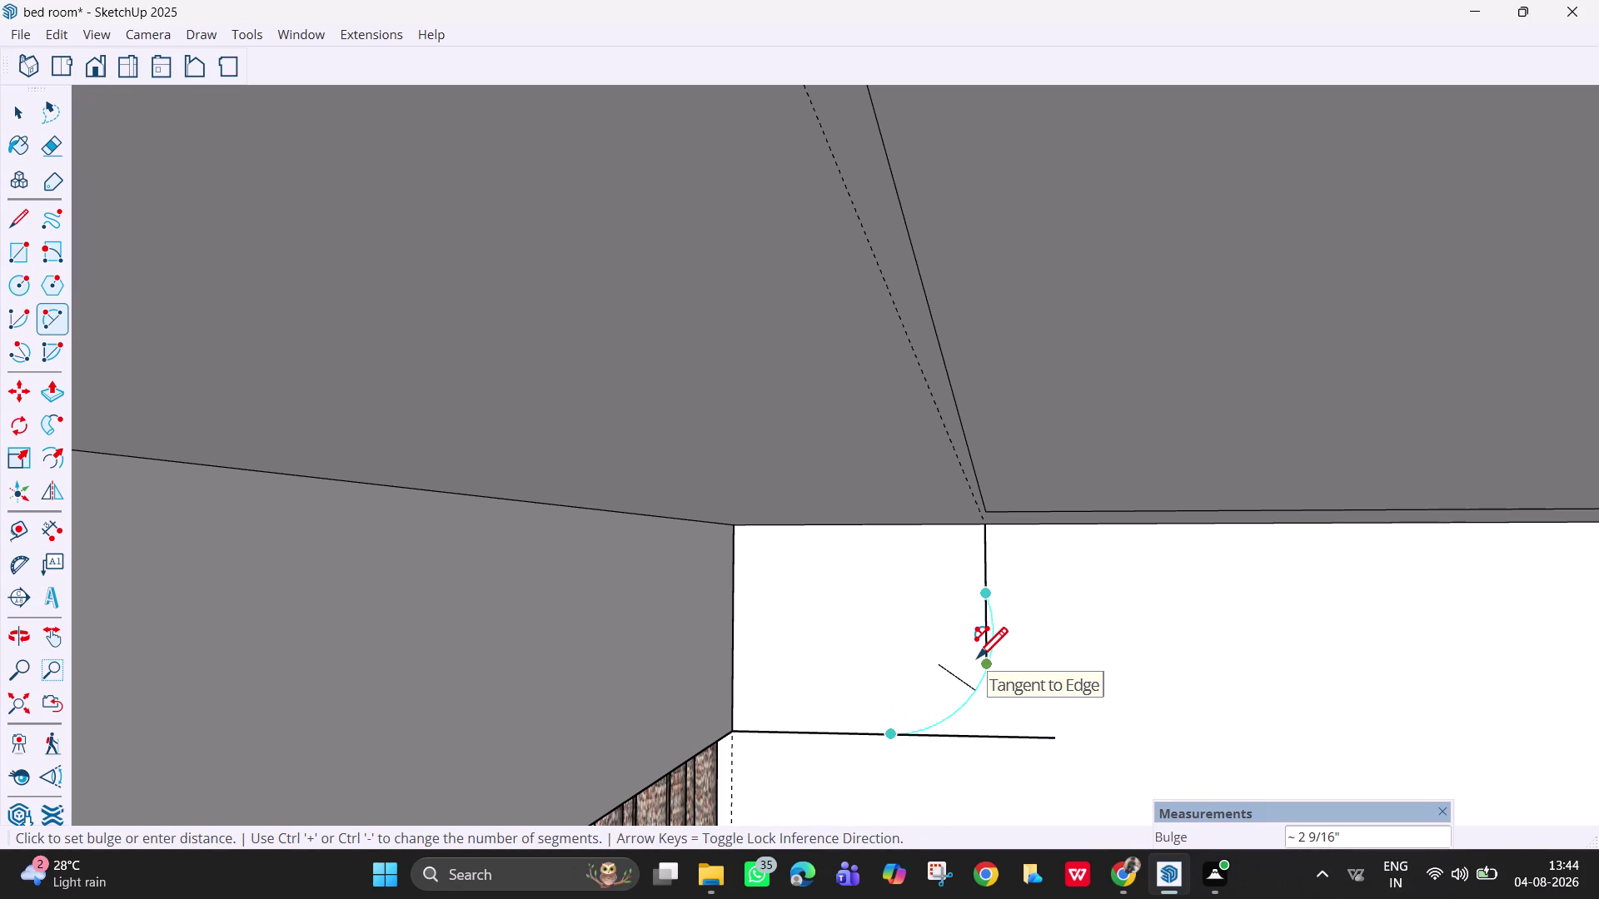
click(976, 661)
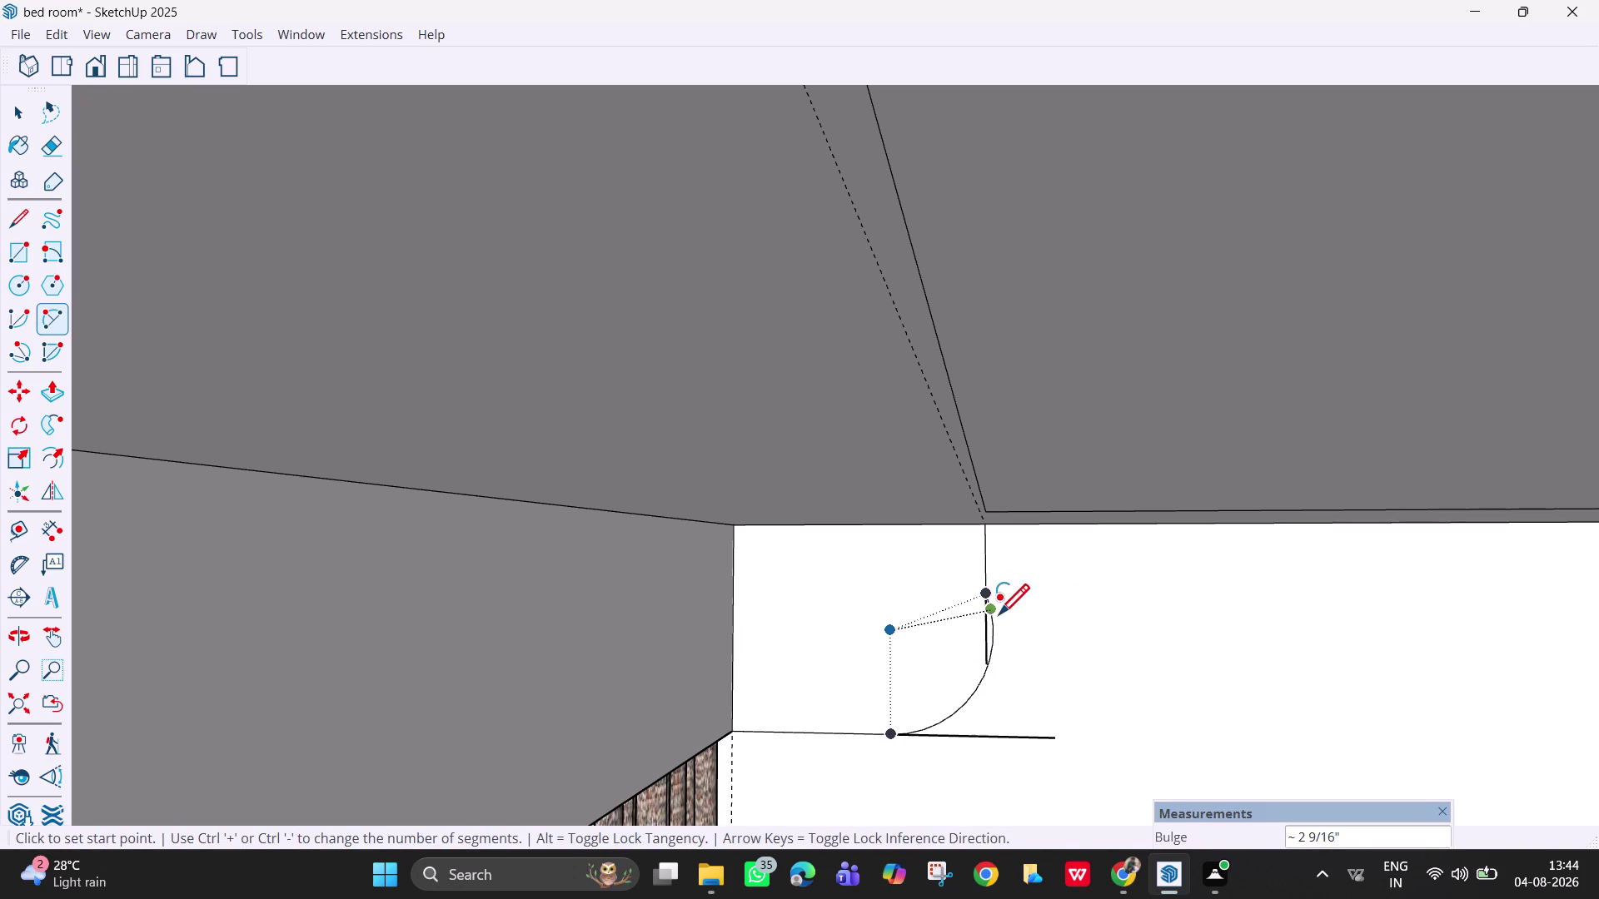
key(Escape)
scroll(up, 3)
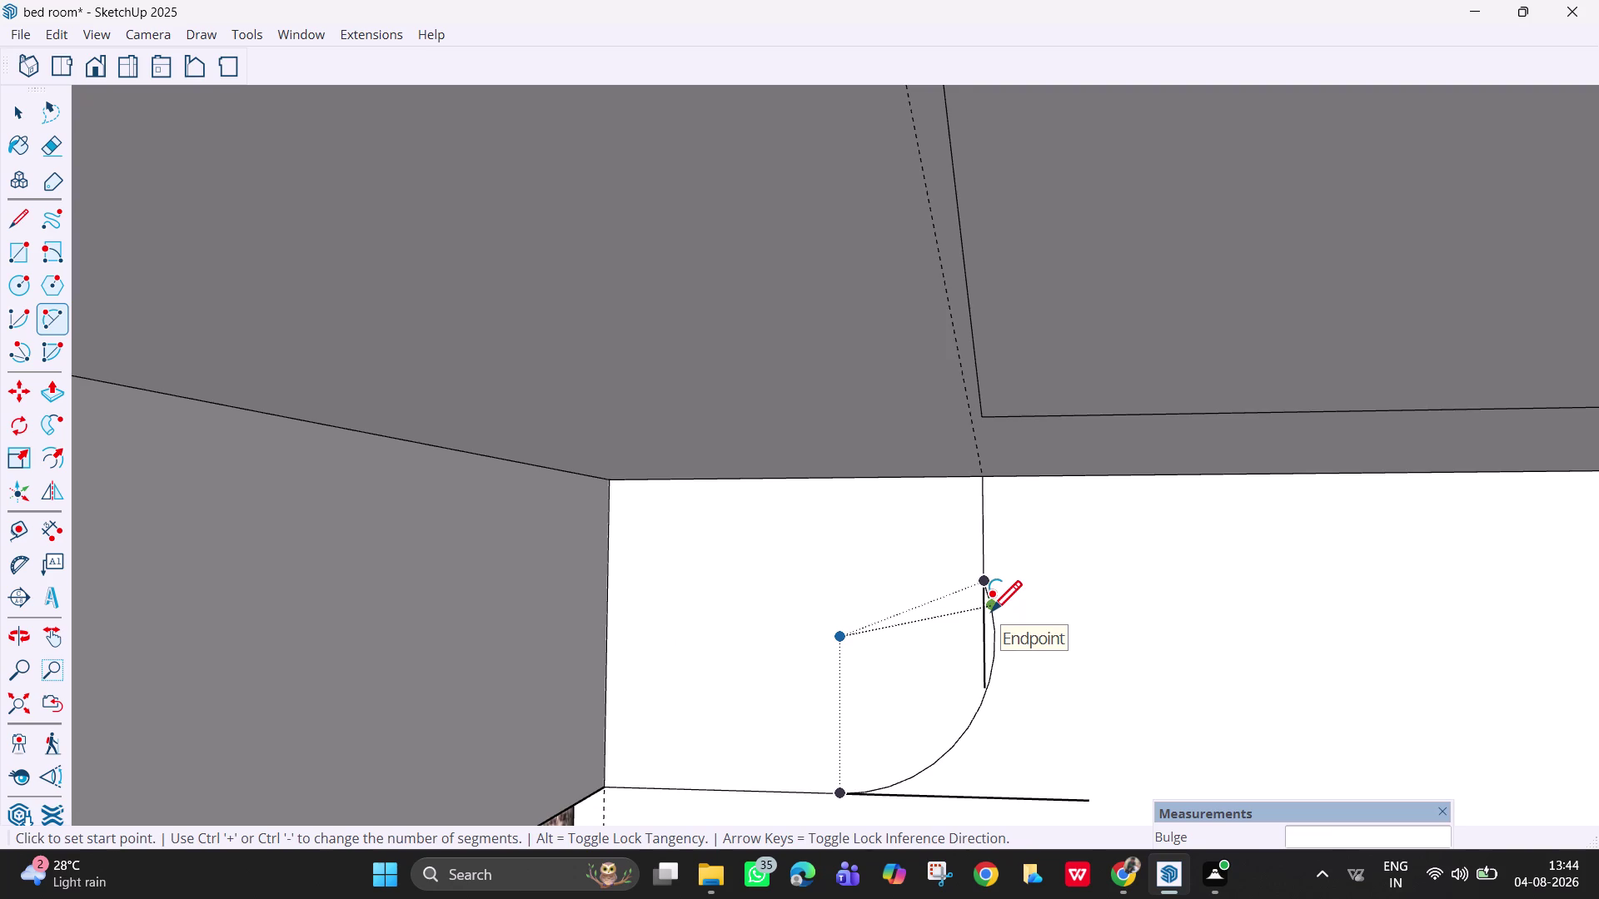
scroll(up, 3)
scroll(up, 3)
key(ctrl+z)
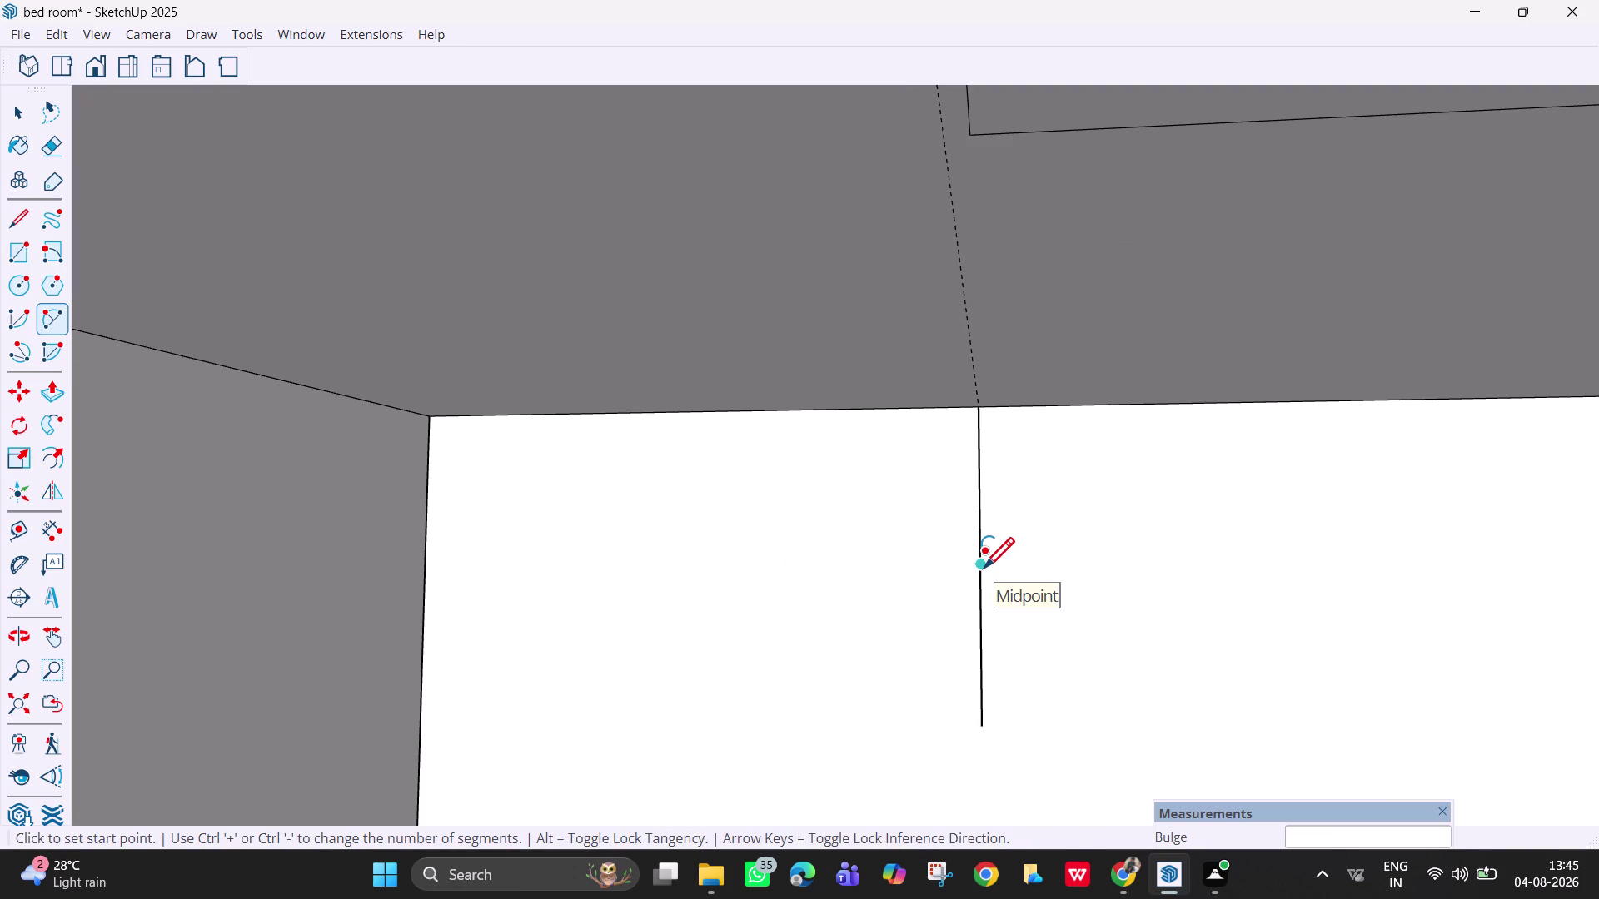
click(978, 508)
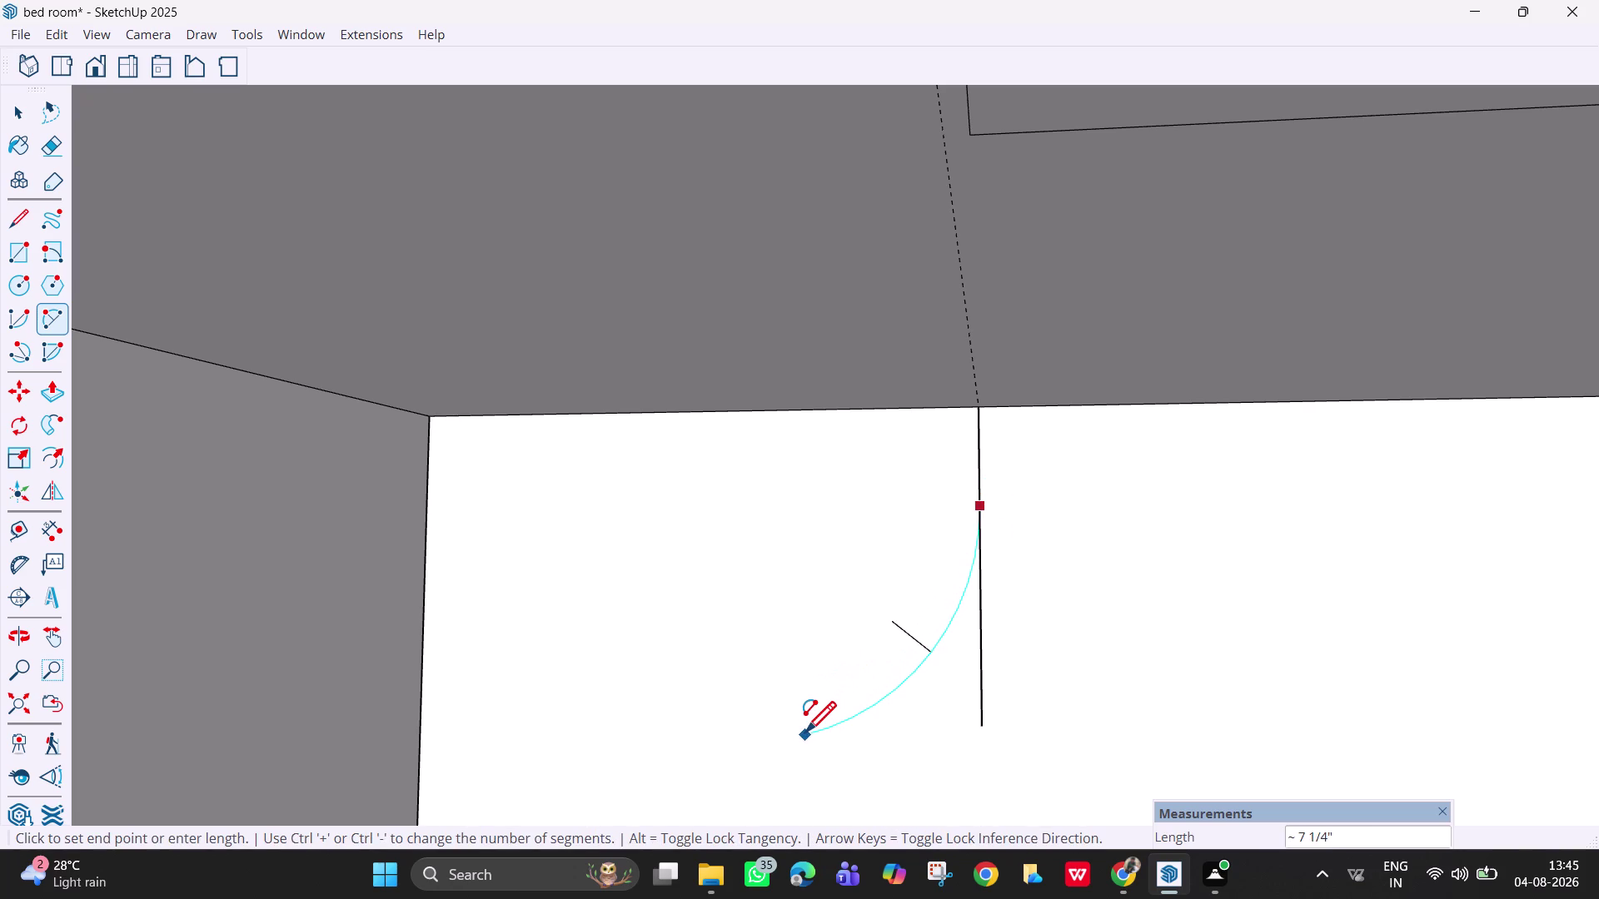
click(799, 734)
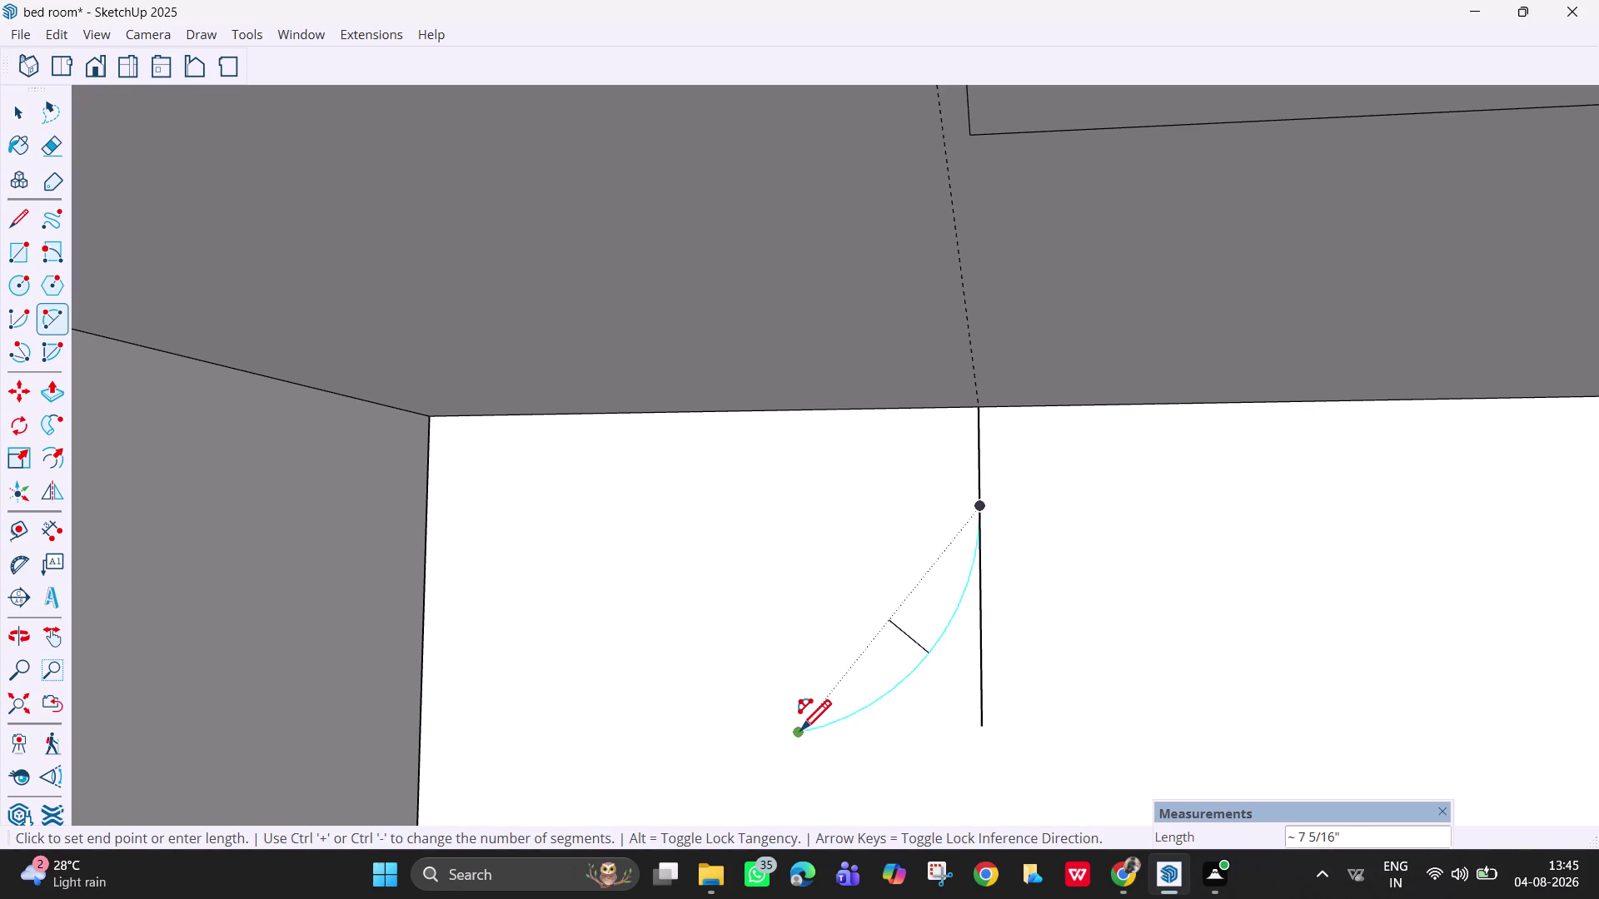
scroll(down, 3)
scroll(down, 3)
key(space)
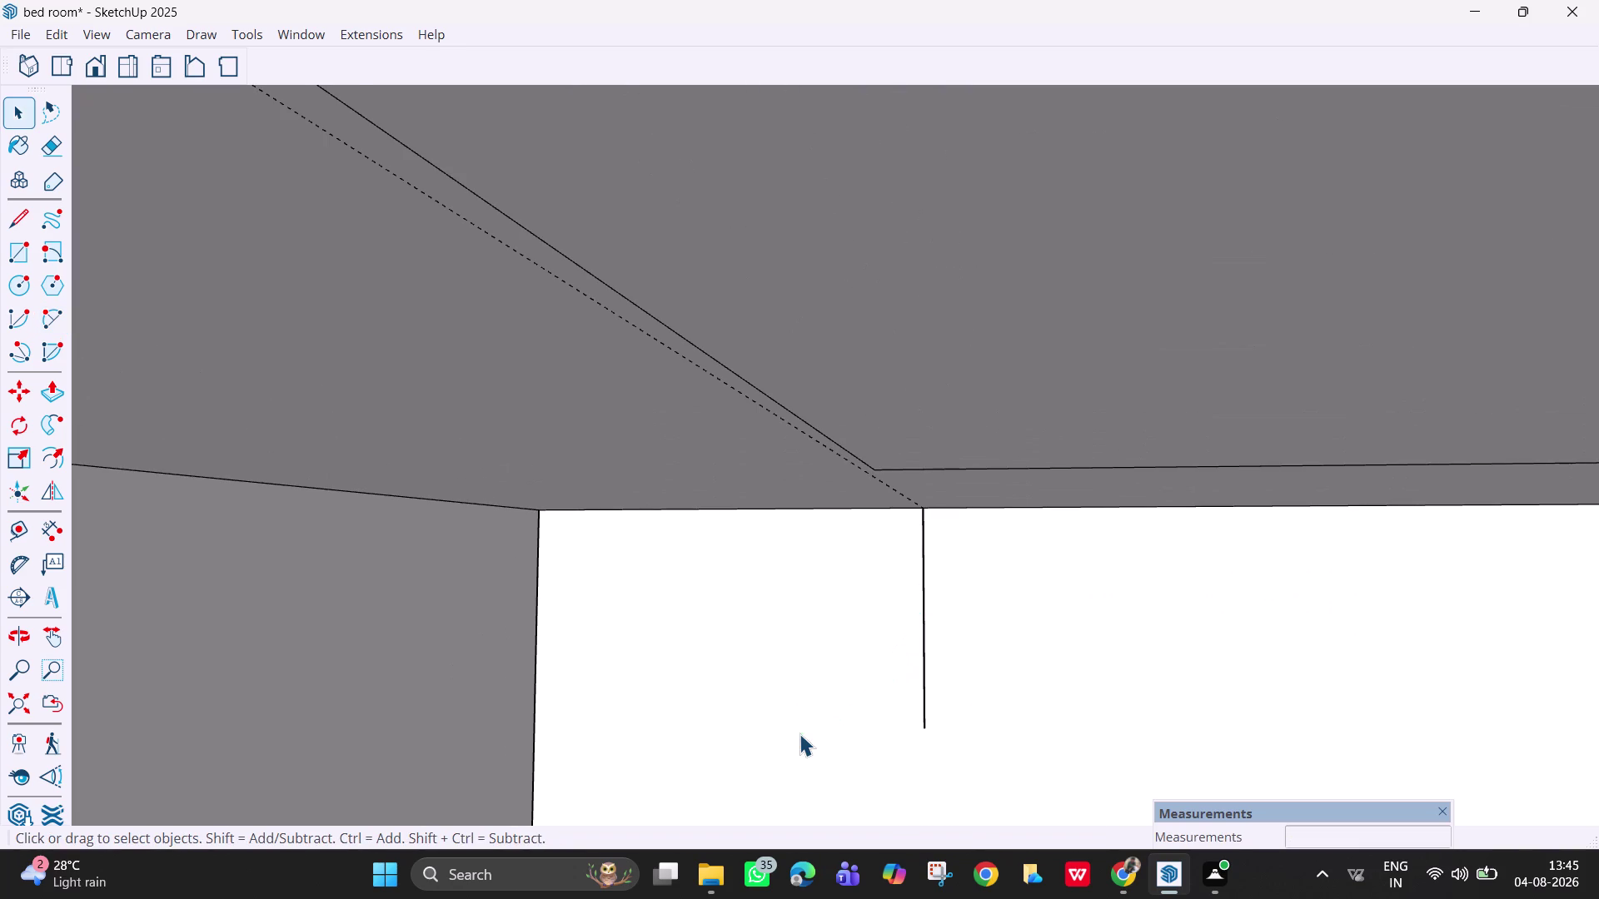
scroll(down, 3)
middle_drag(818, 710, 817, 638)
key(h)
drag(813, 736, 870, 354)
drag(844, 686, 847, 581)
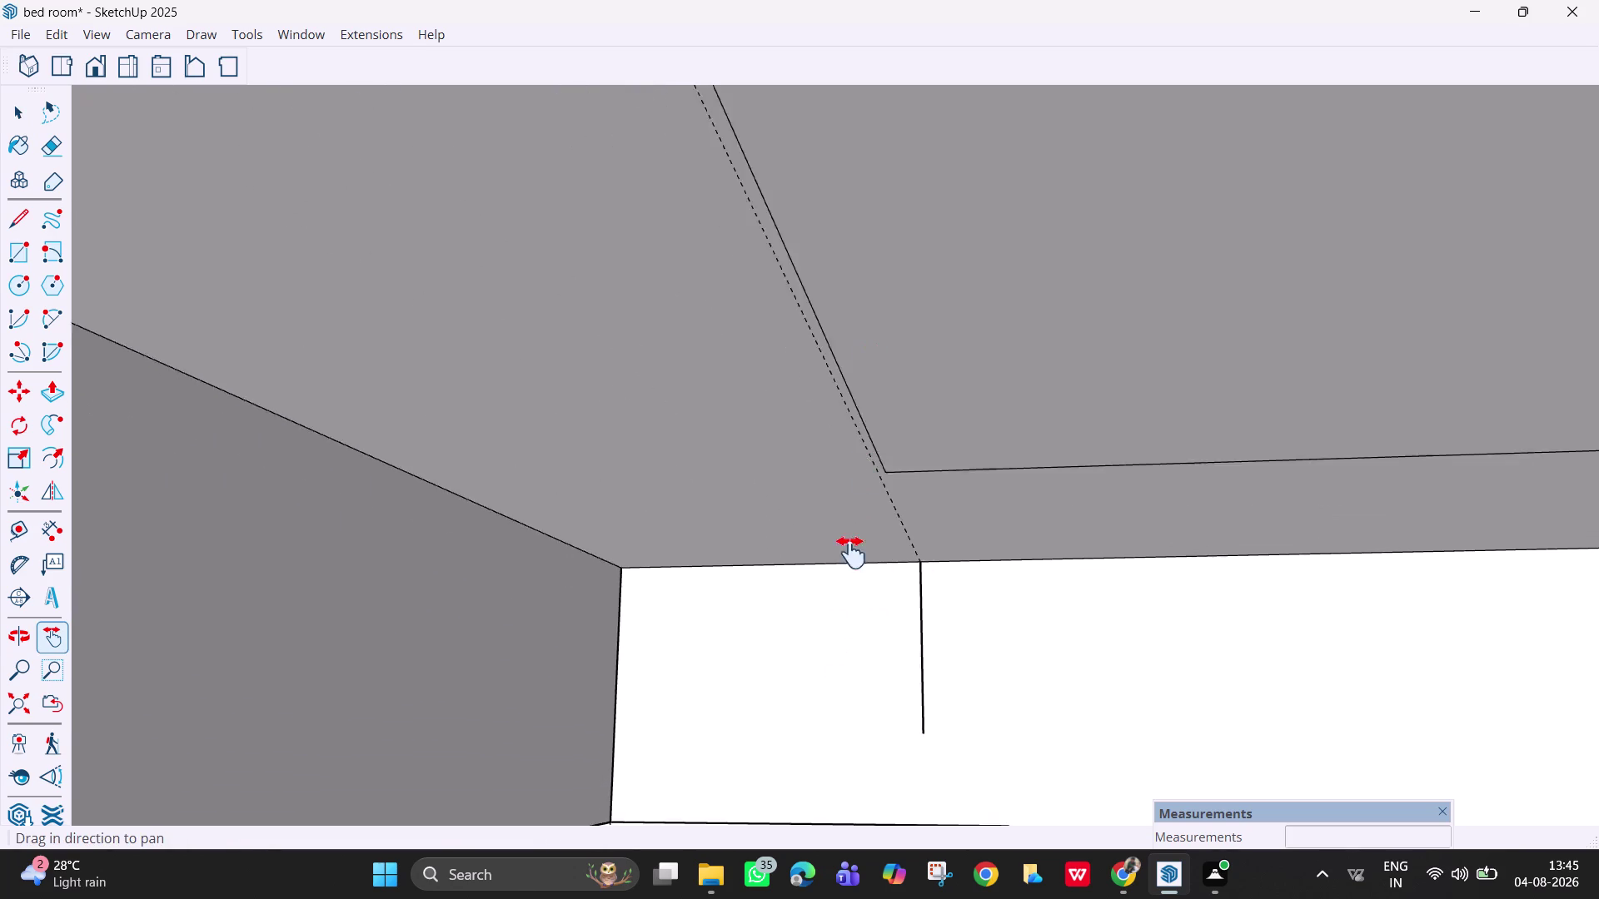
drag(846, 581, 861, 443)
key(space)
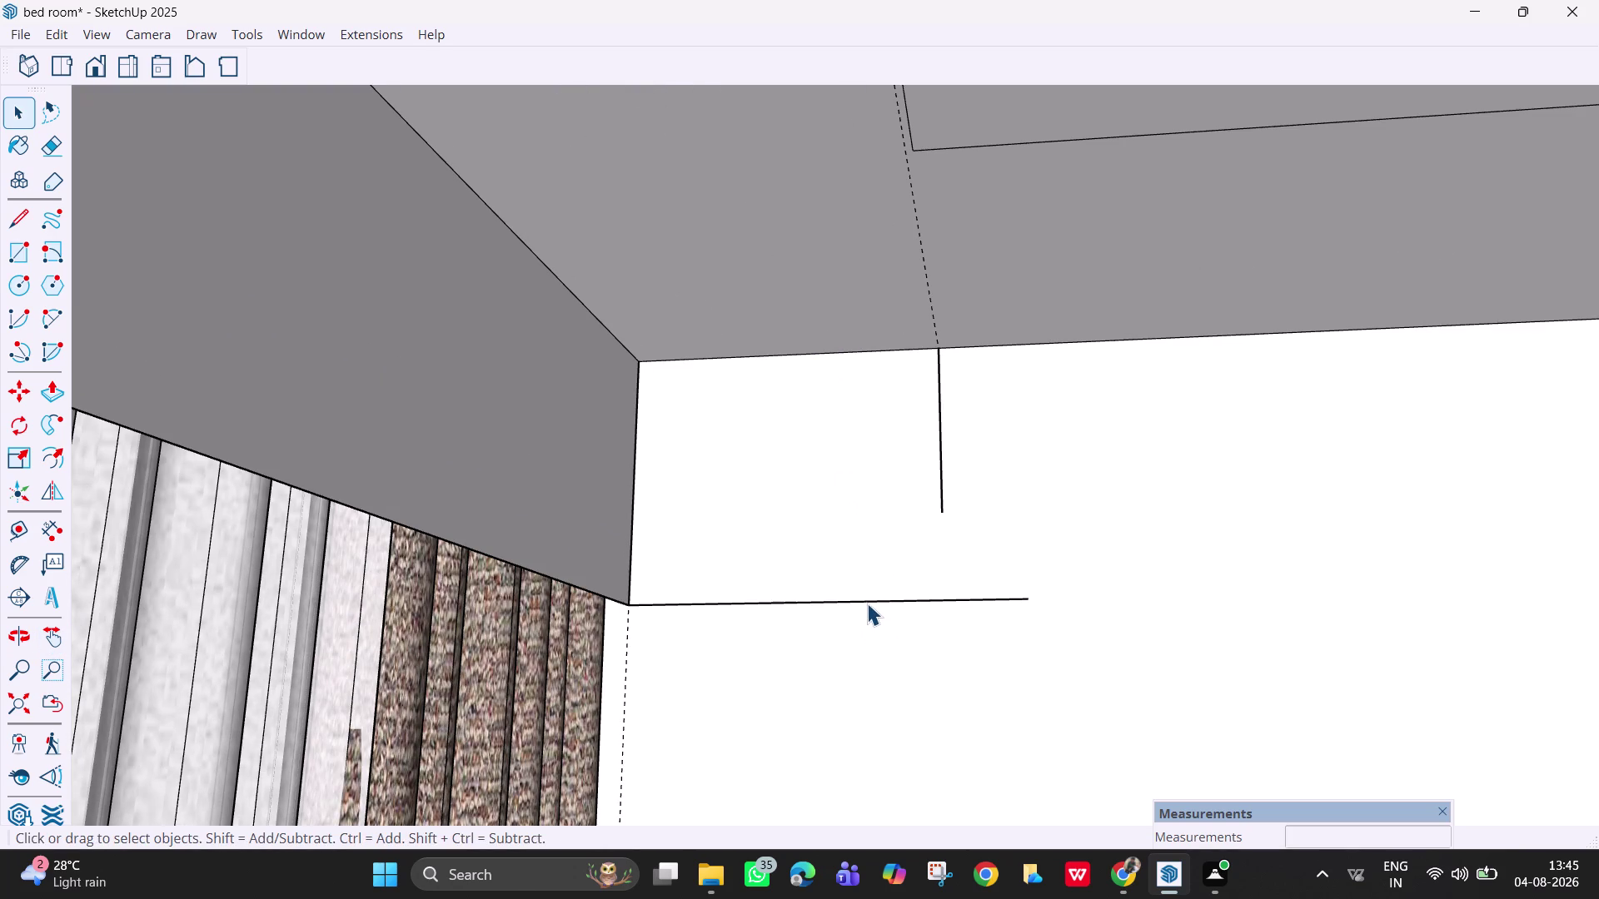
click(866, 599)
Erase the horizontal edge on the wall.
click(862, 602)
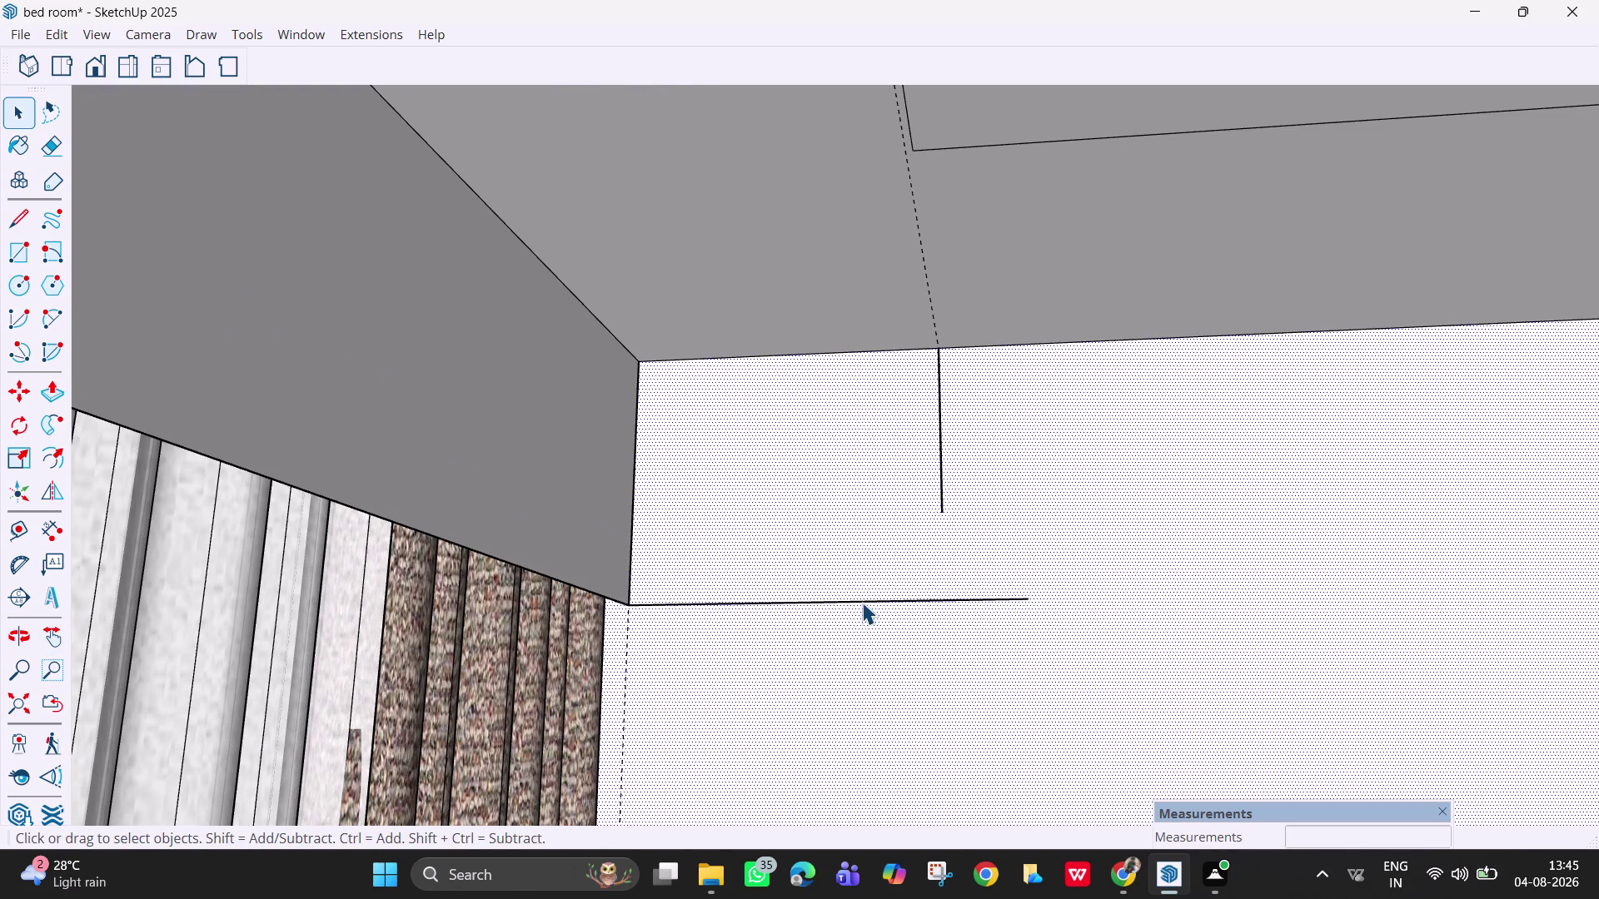
key(e)
drag(860, 592, 864, 621)
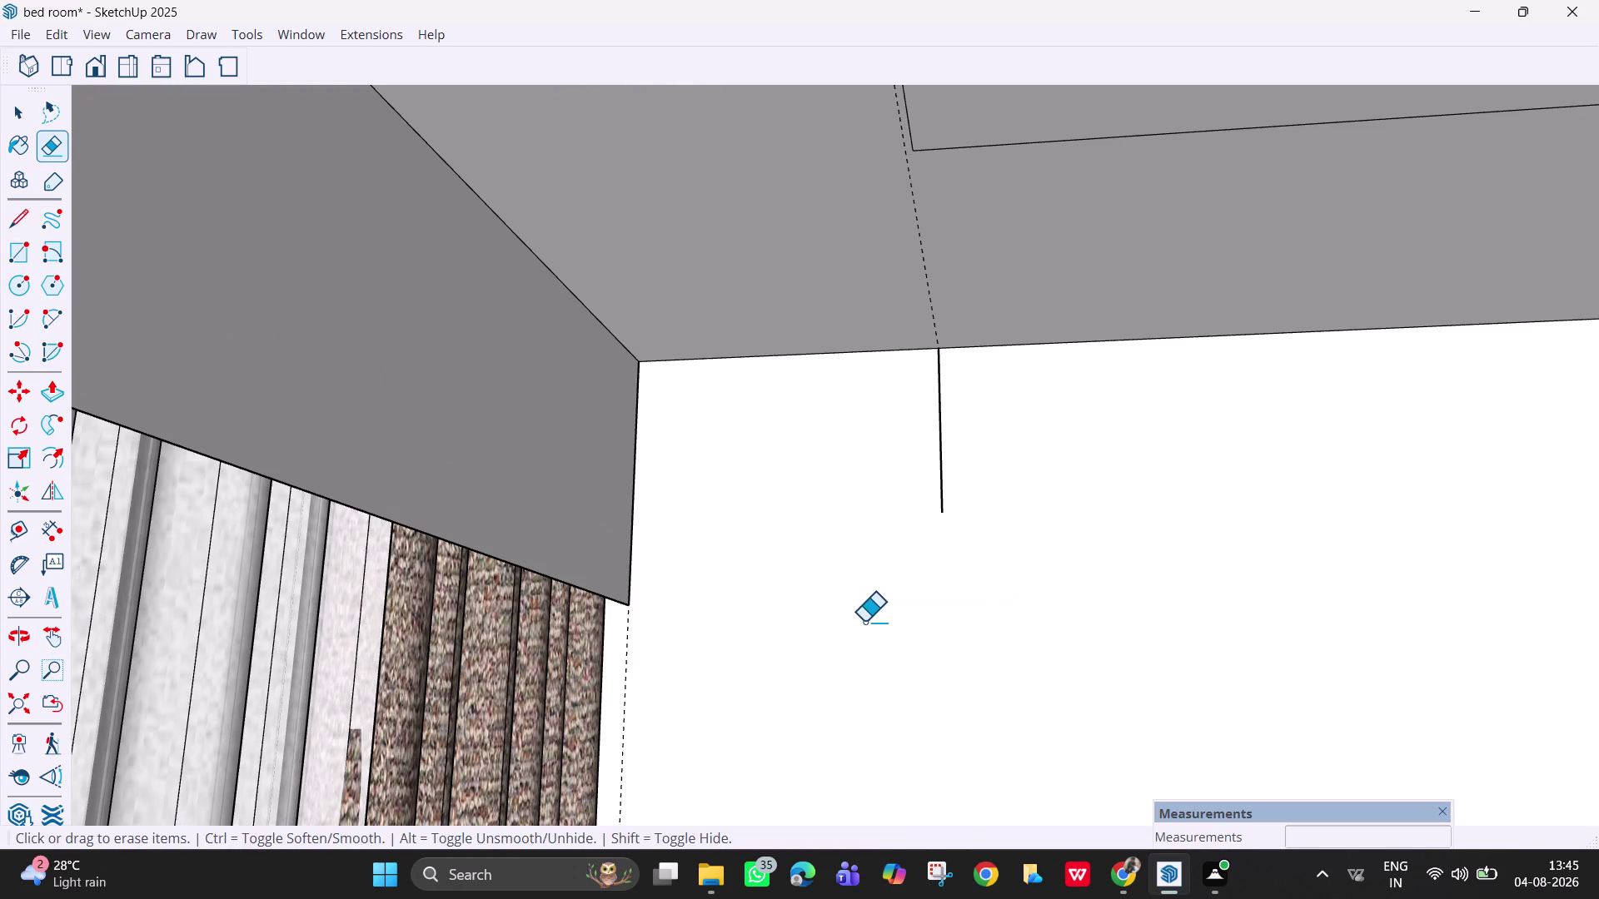
scroll(up, 3)
middle_drag(928, 520, 930, 578)
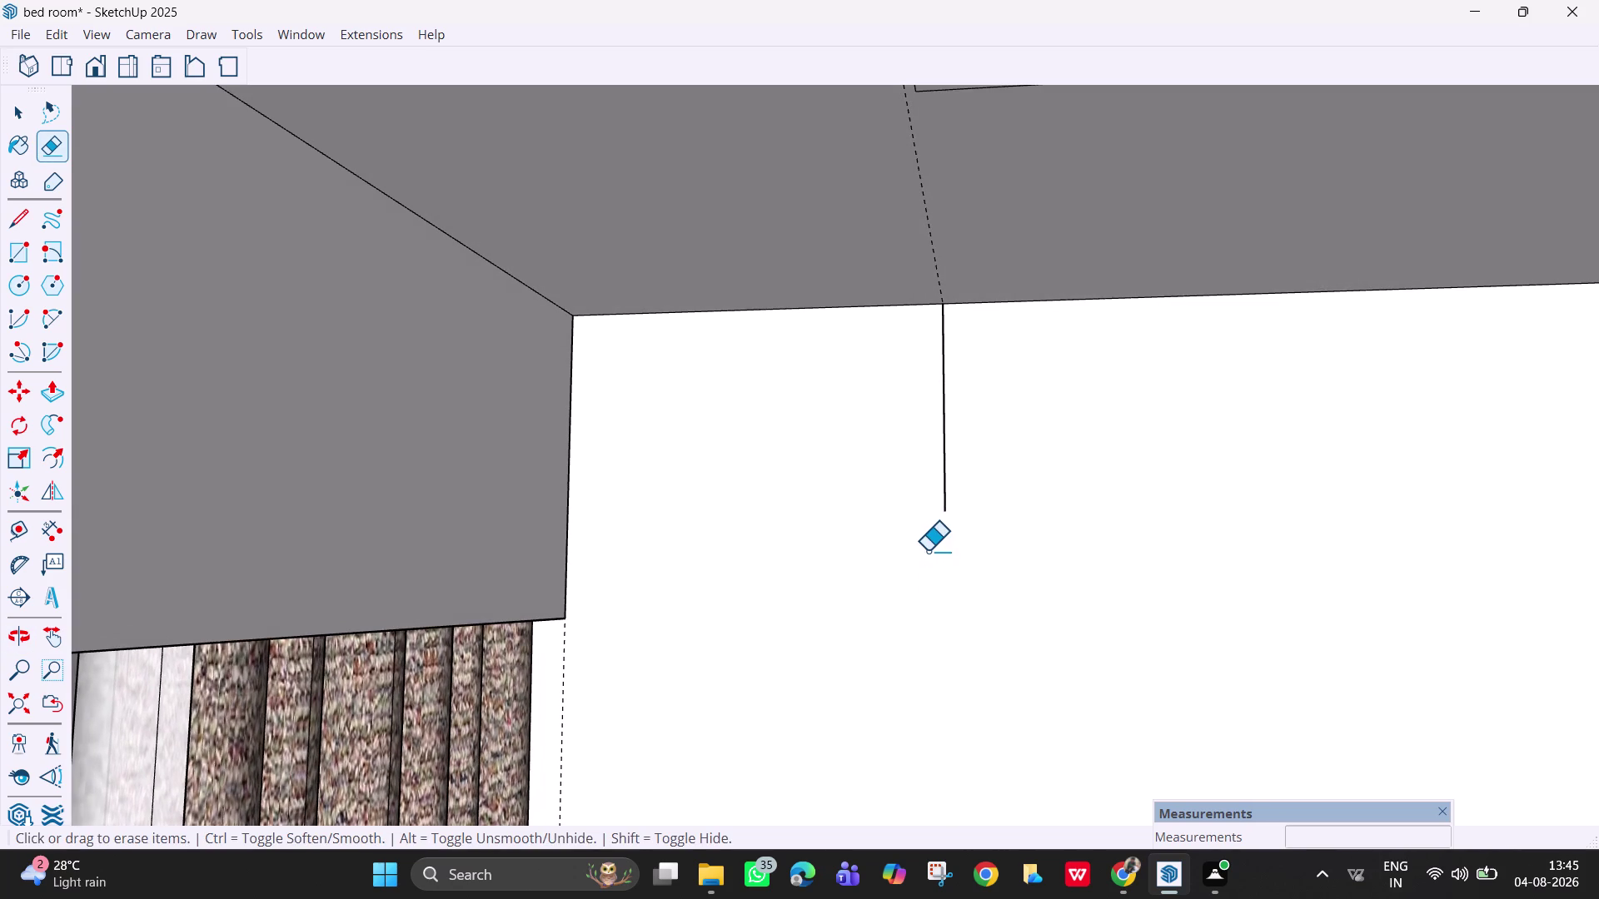
Draw a 6" 2-point arc curving left from the vertical edge.
click(59, 323)
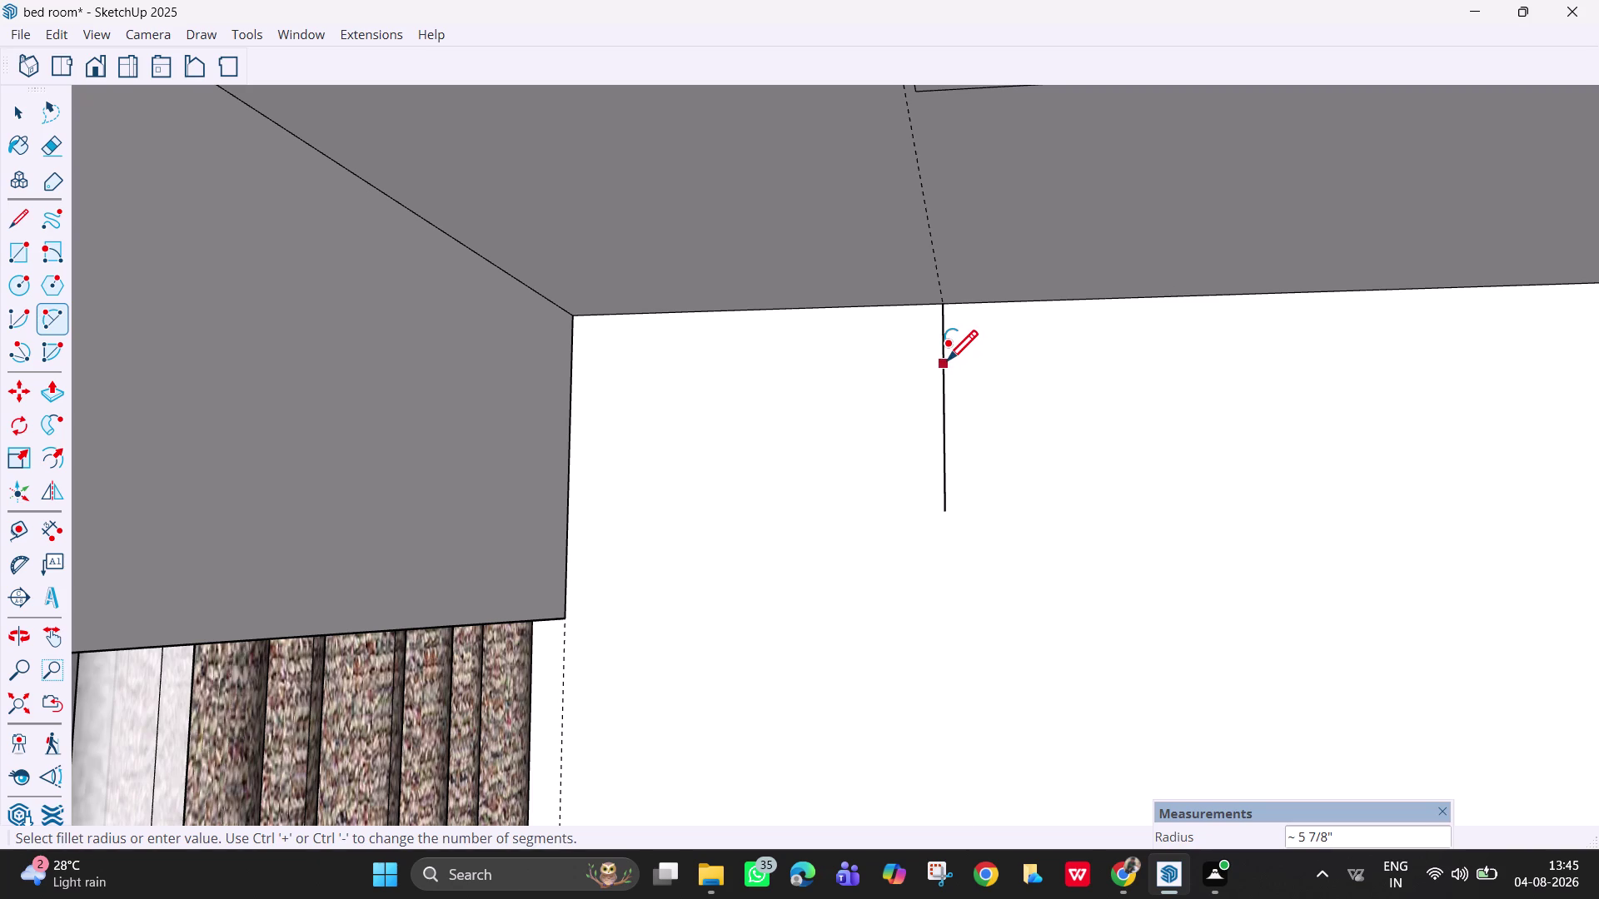
click(943, 364)
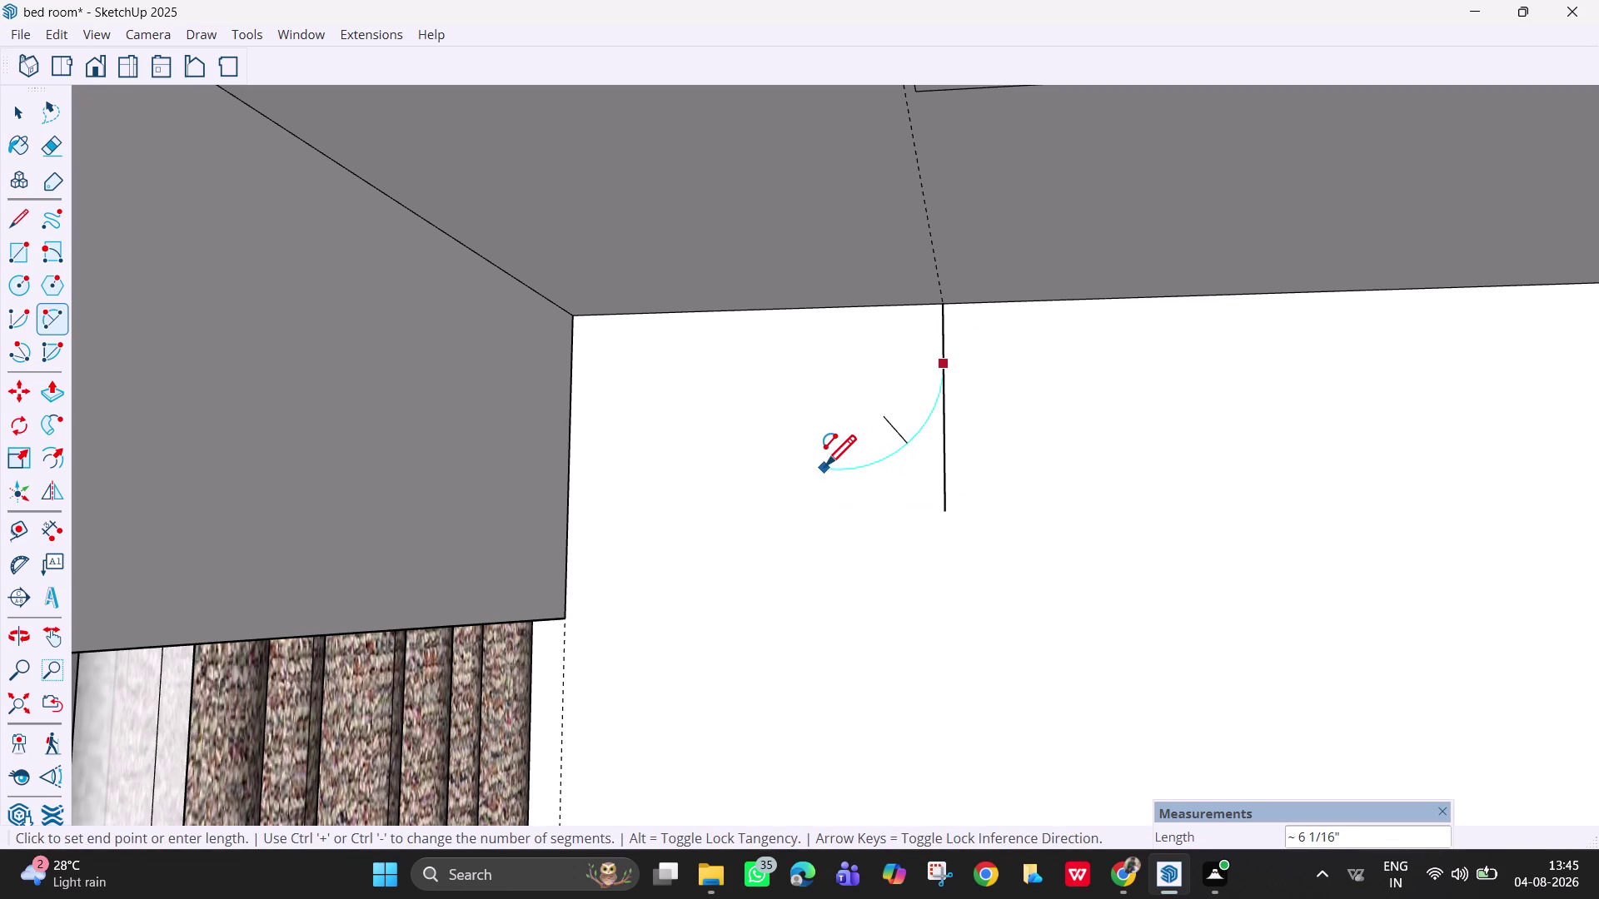
click(825, 470)
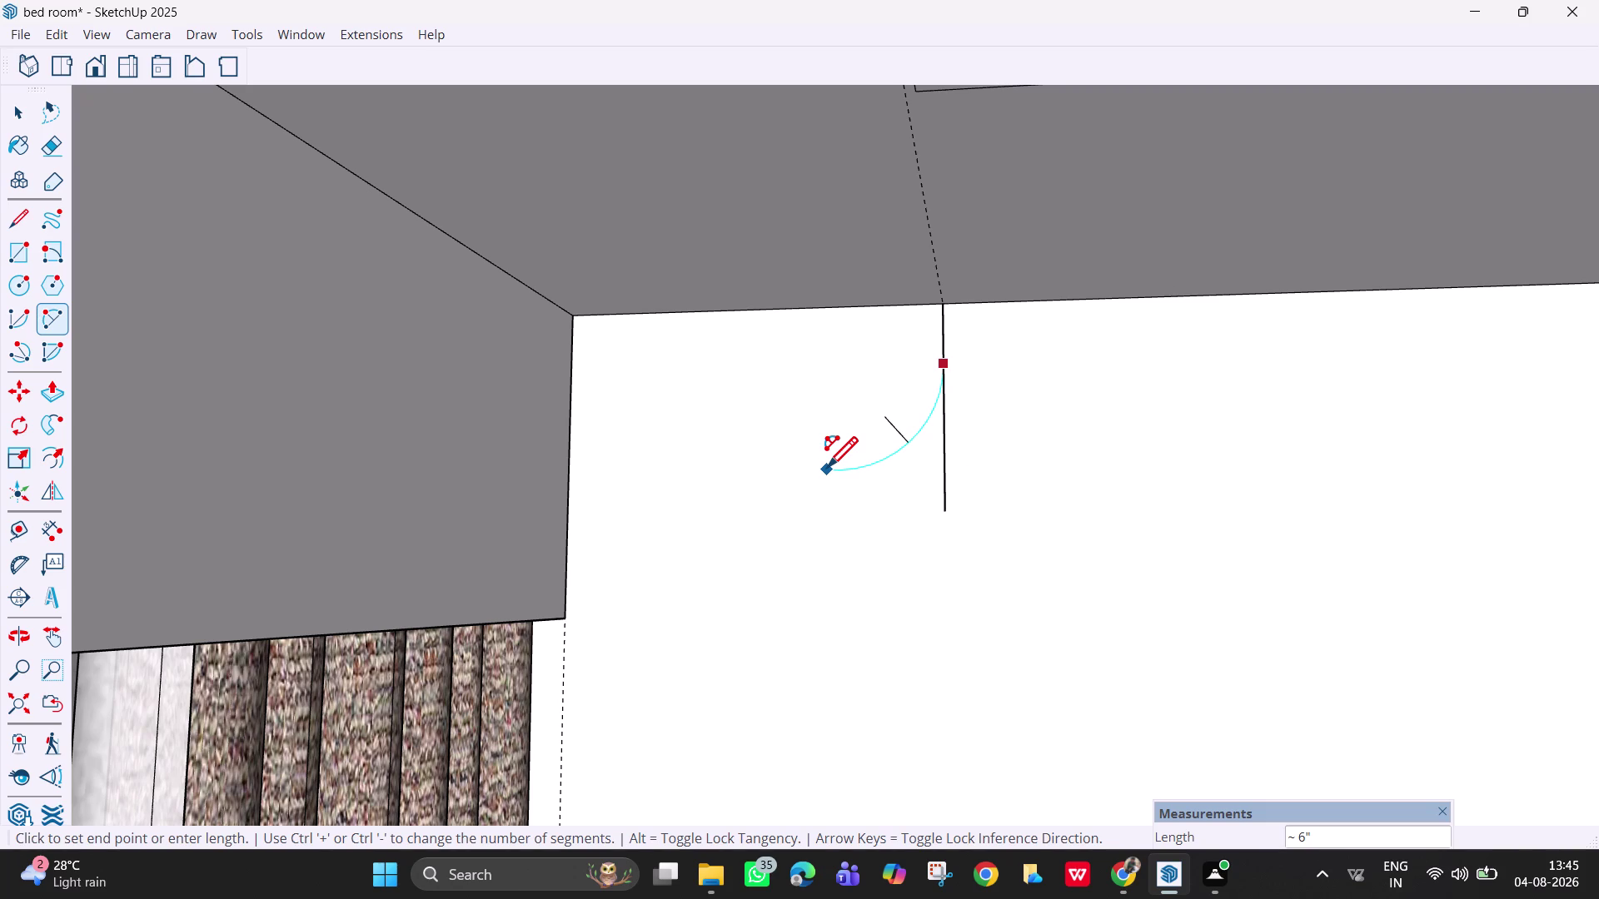
key(Return)
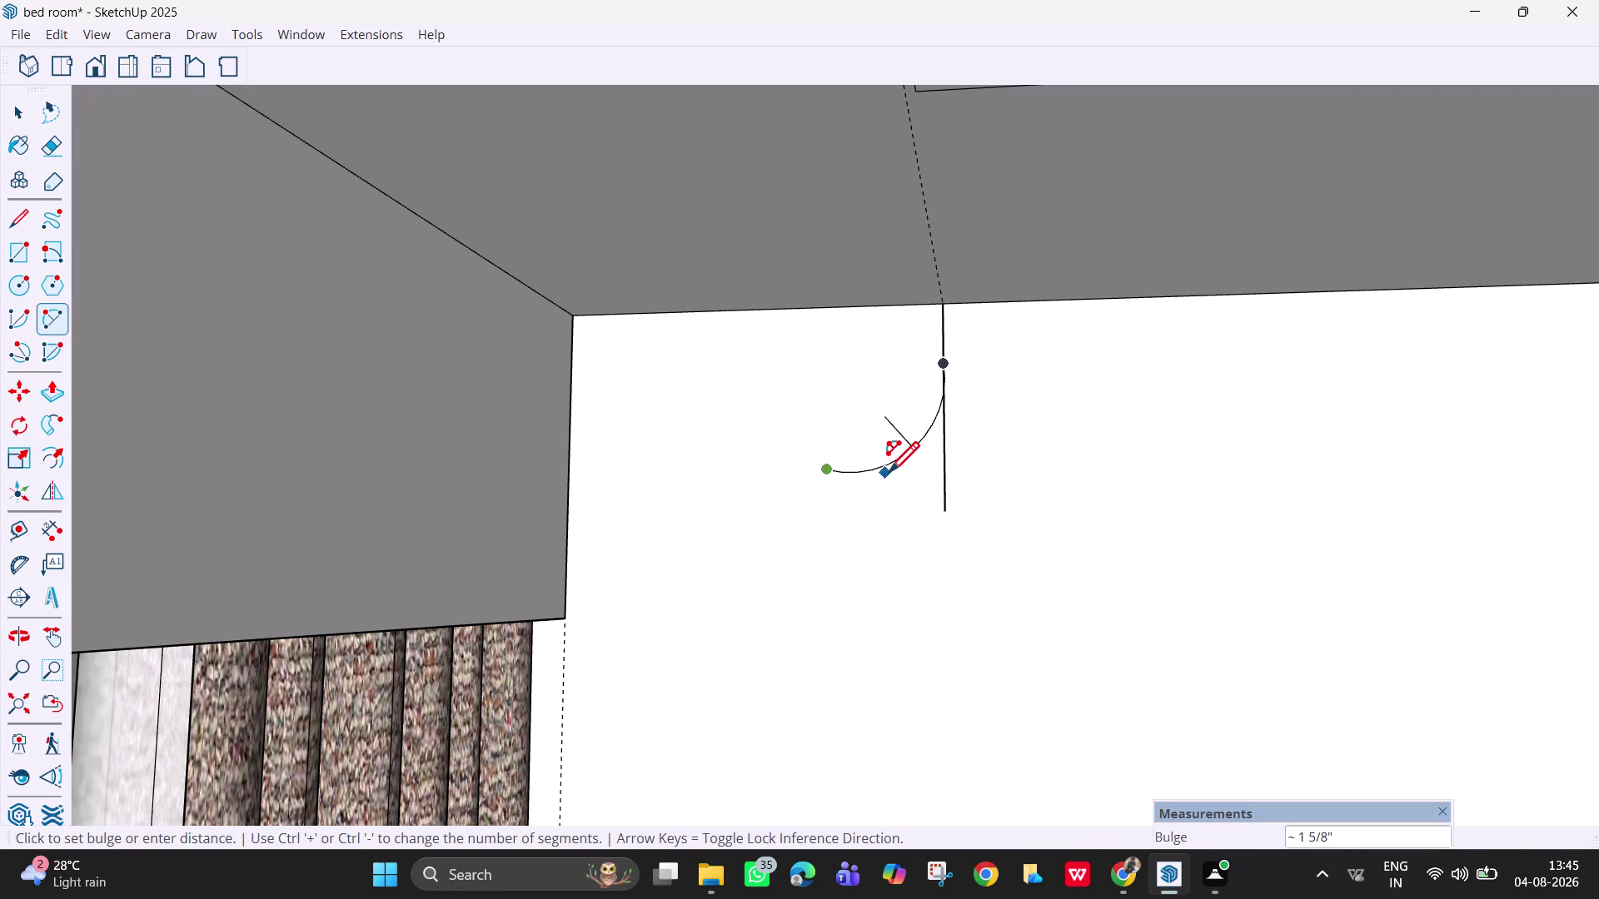
click(881, 473)
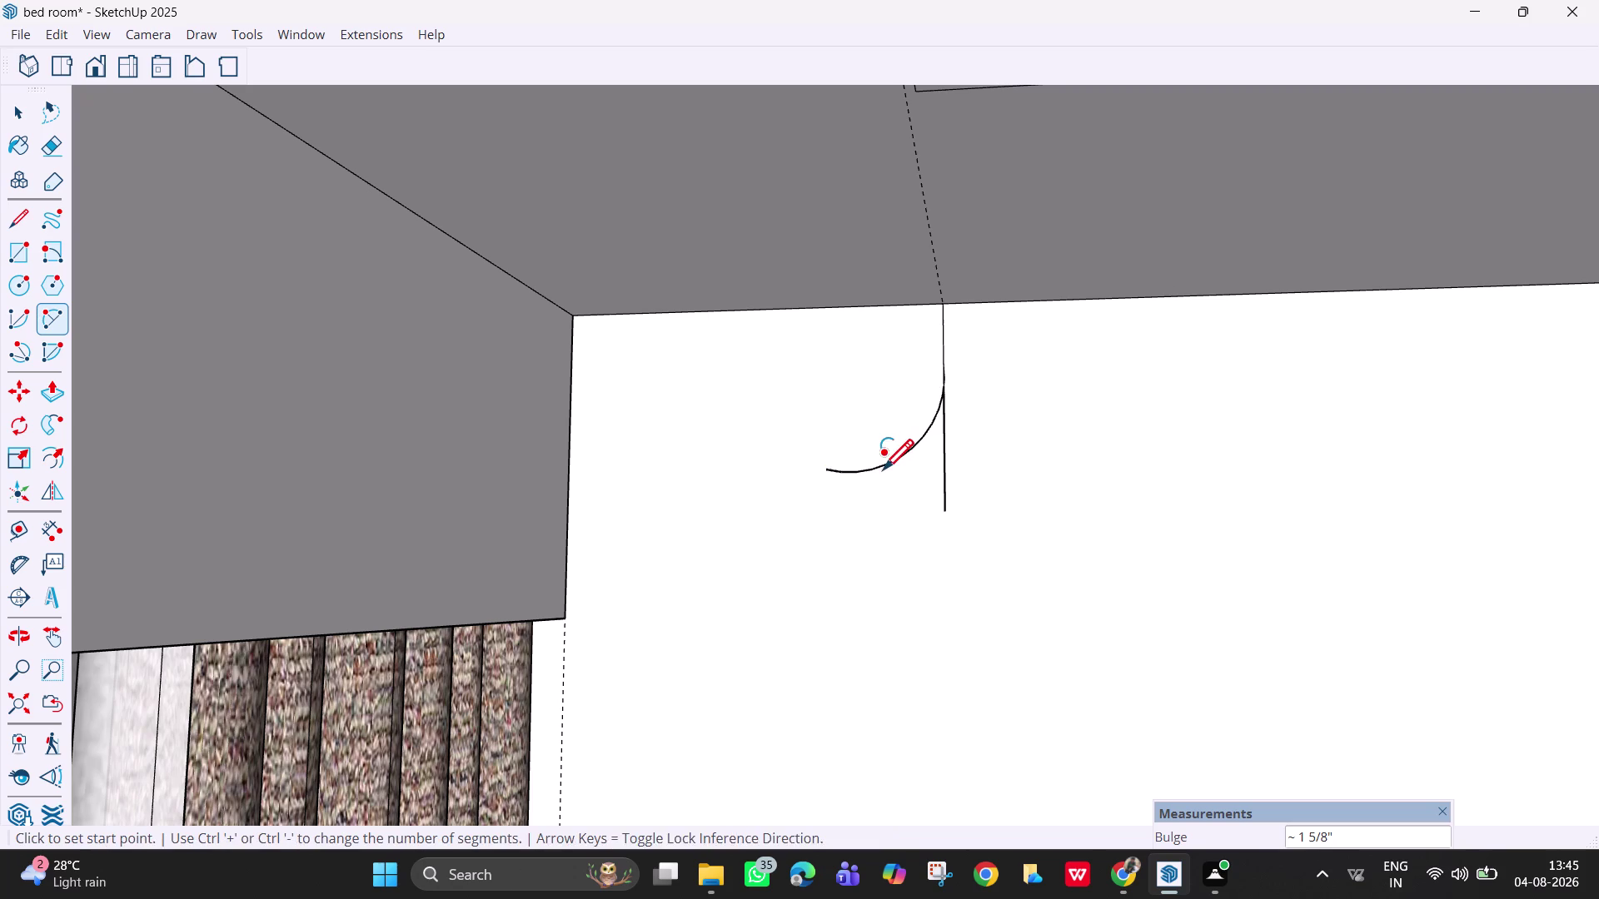
key(Escape)
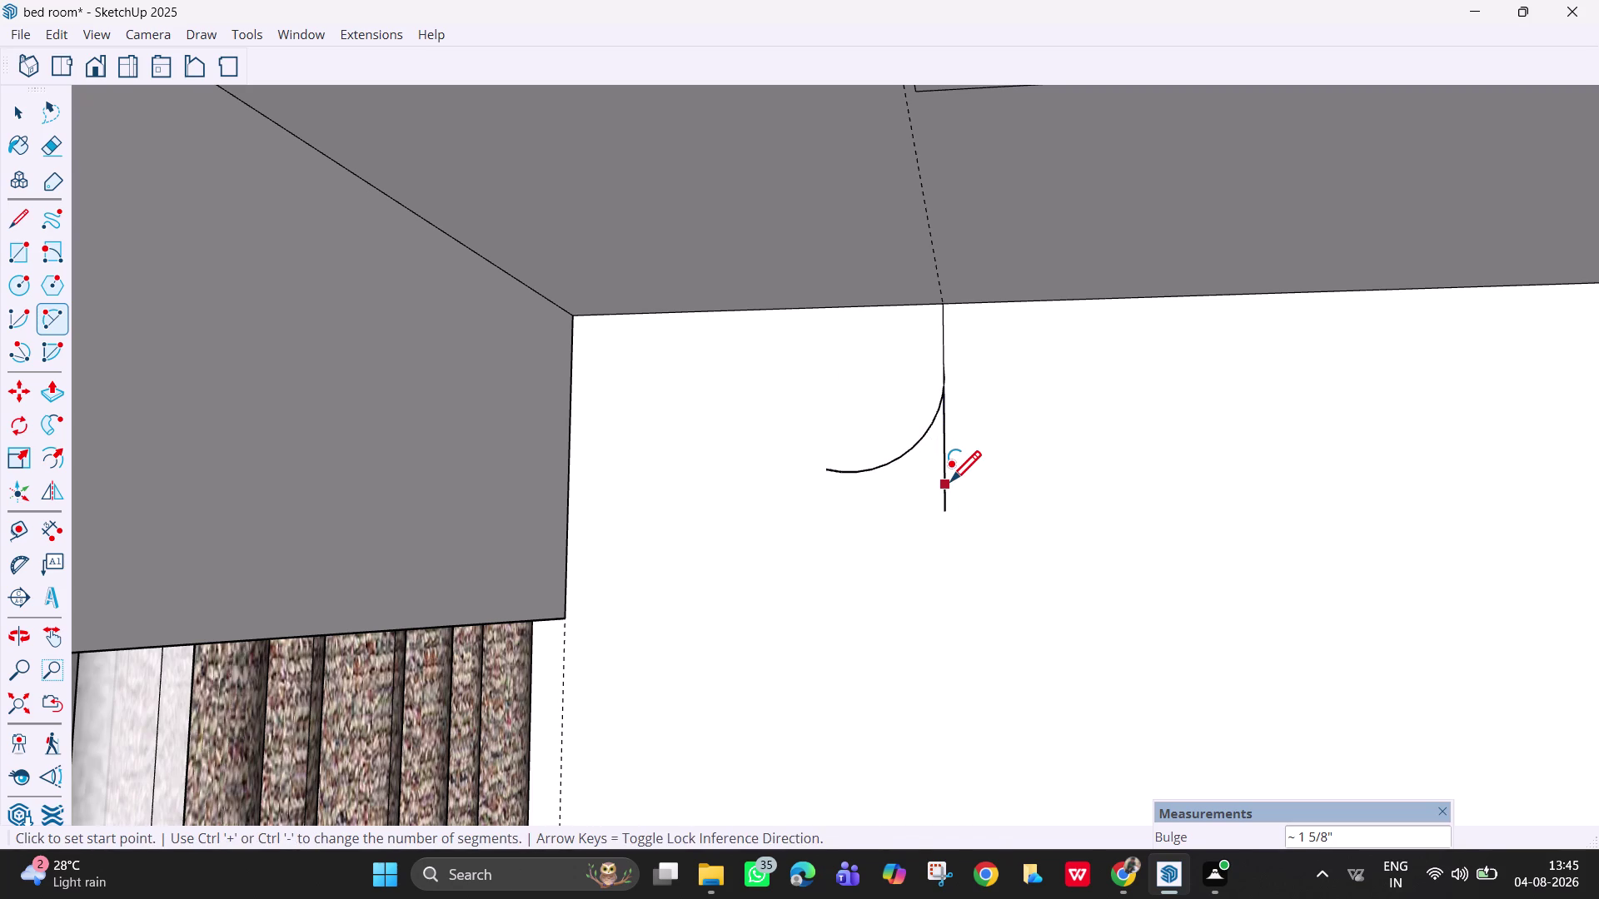
Erase the leftover vertical edge stub below the arc.
key(e)
drag(959, 463, 917, 474)
scroll(up, 3)
scroll(up, 3)
scroll(up, 3)
click(951, 362)
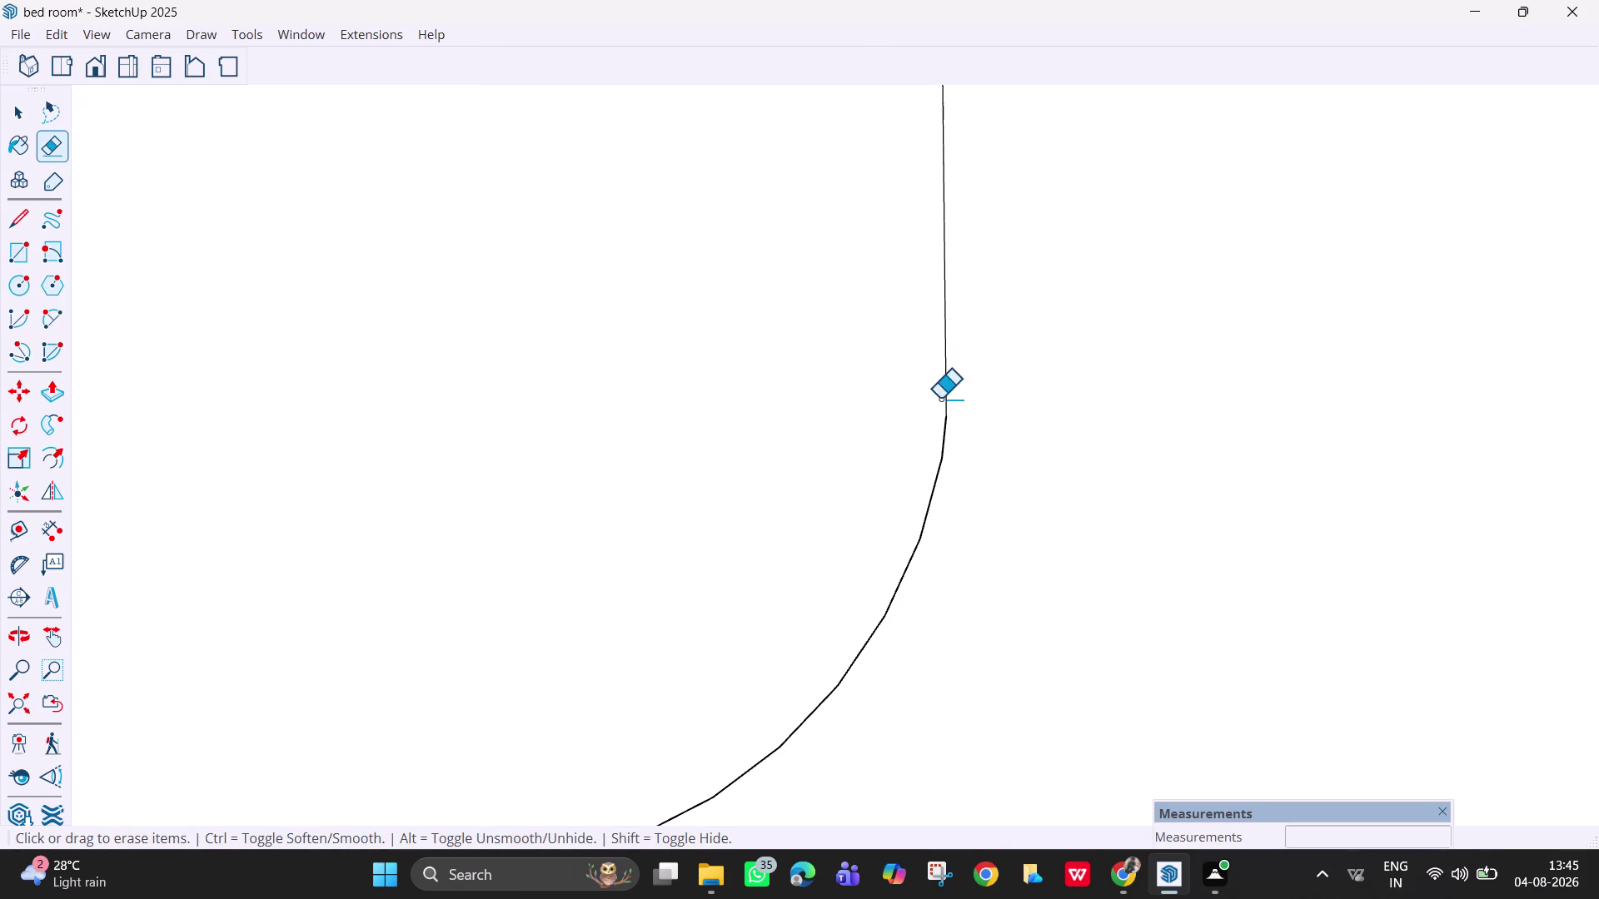
scroll(down, 3)
scroll(down, 3)
scroll(down, 3)
Draw the straight bottom edge of the cornice profile to the wall.
key(l)
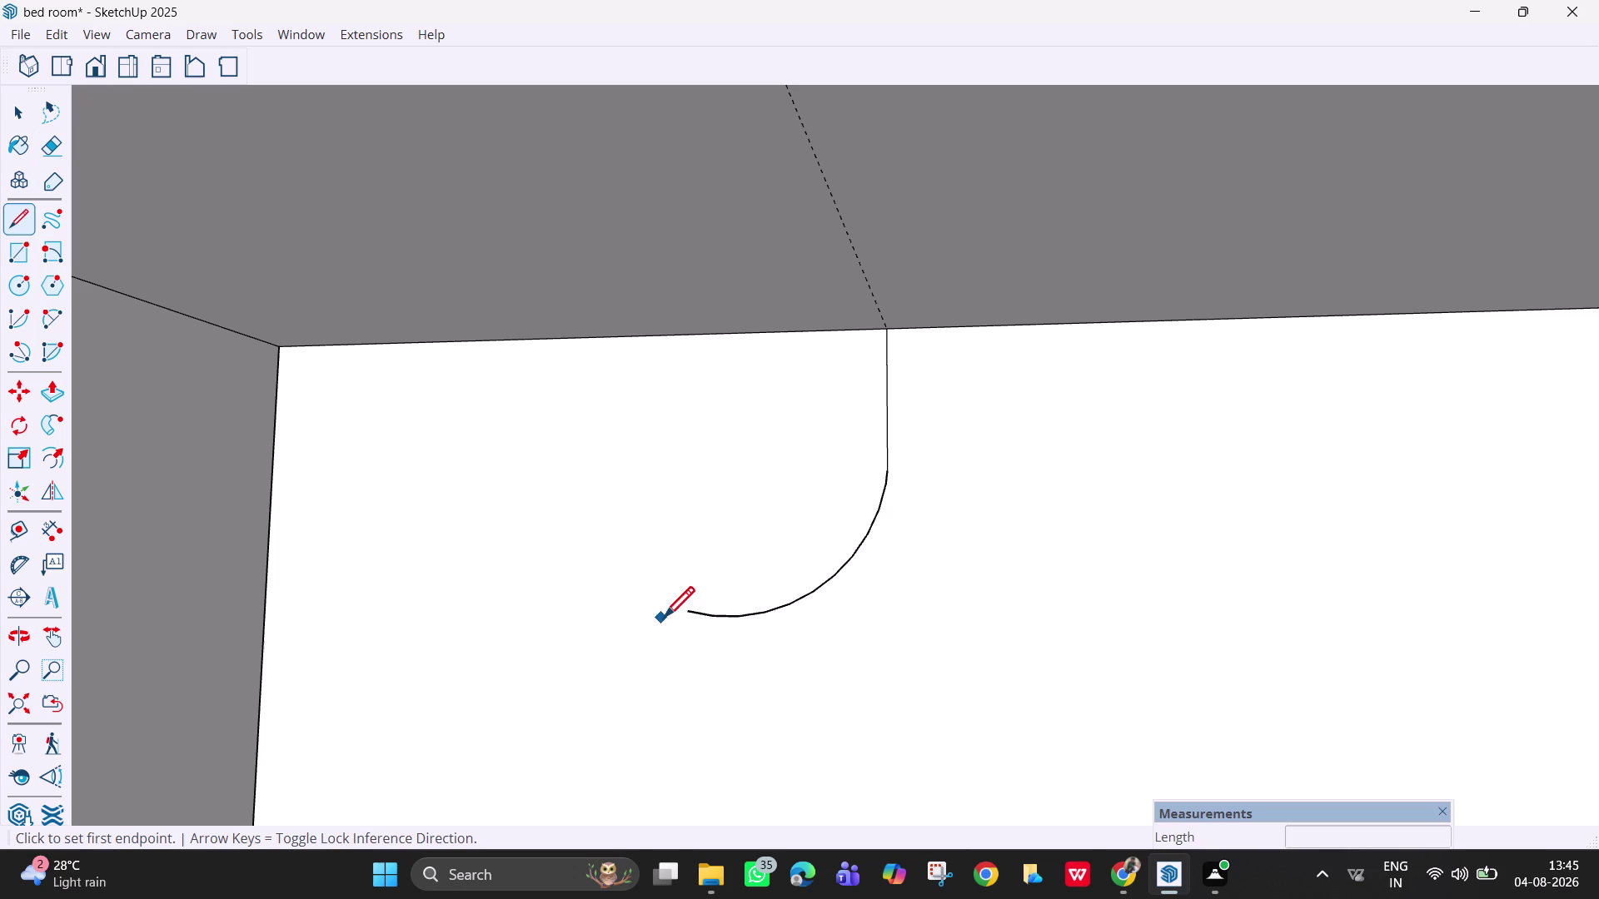
click(691, 610)
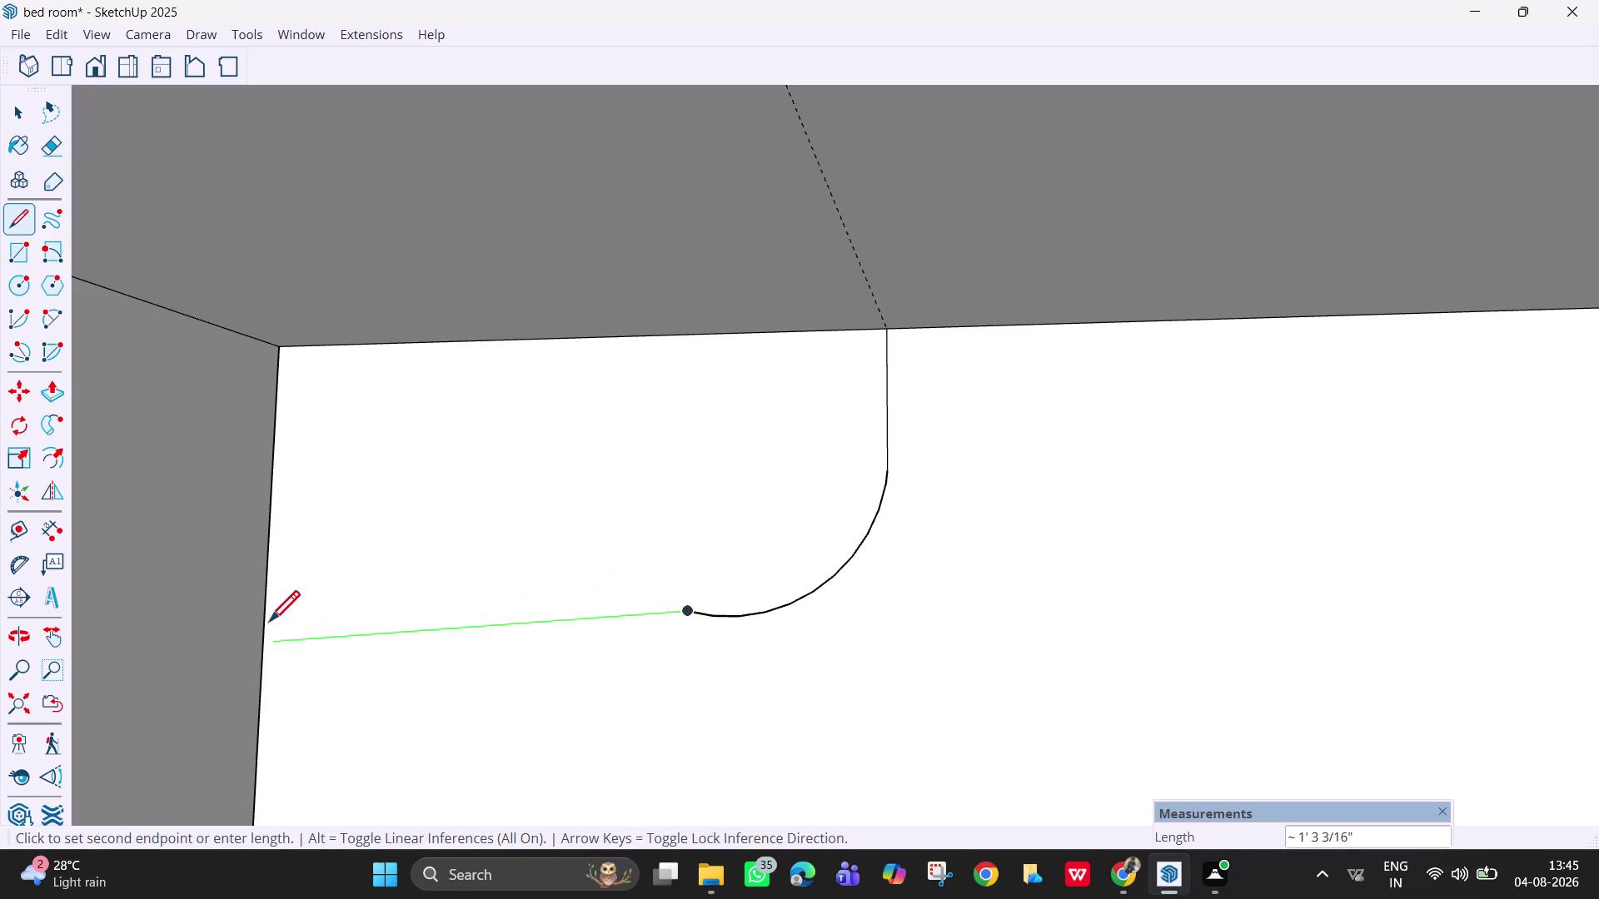
click(260, 610)
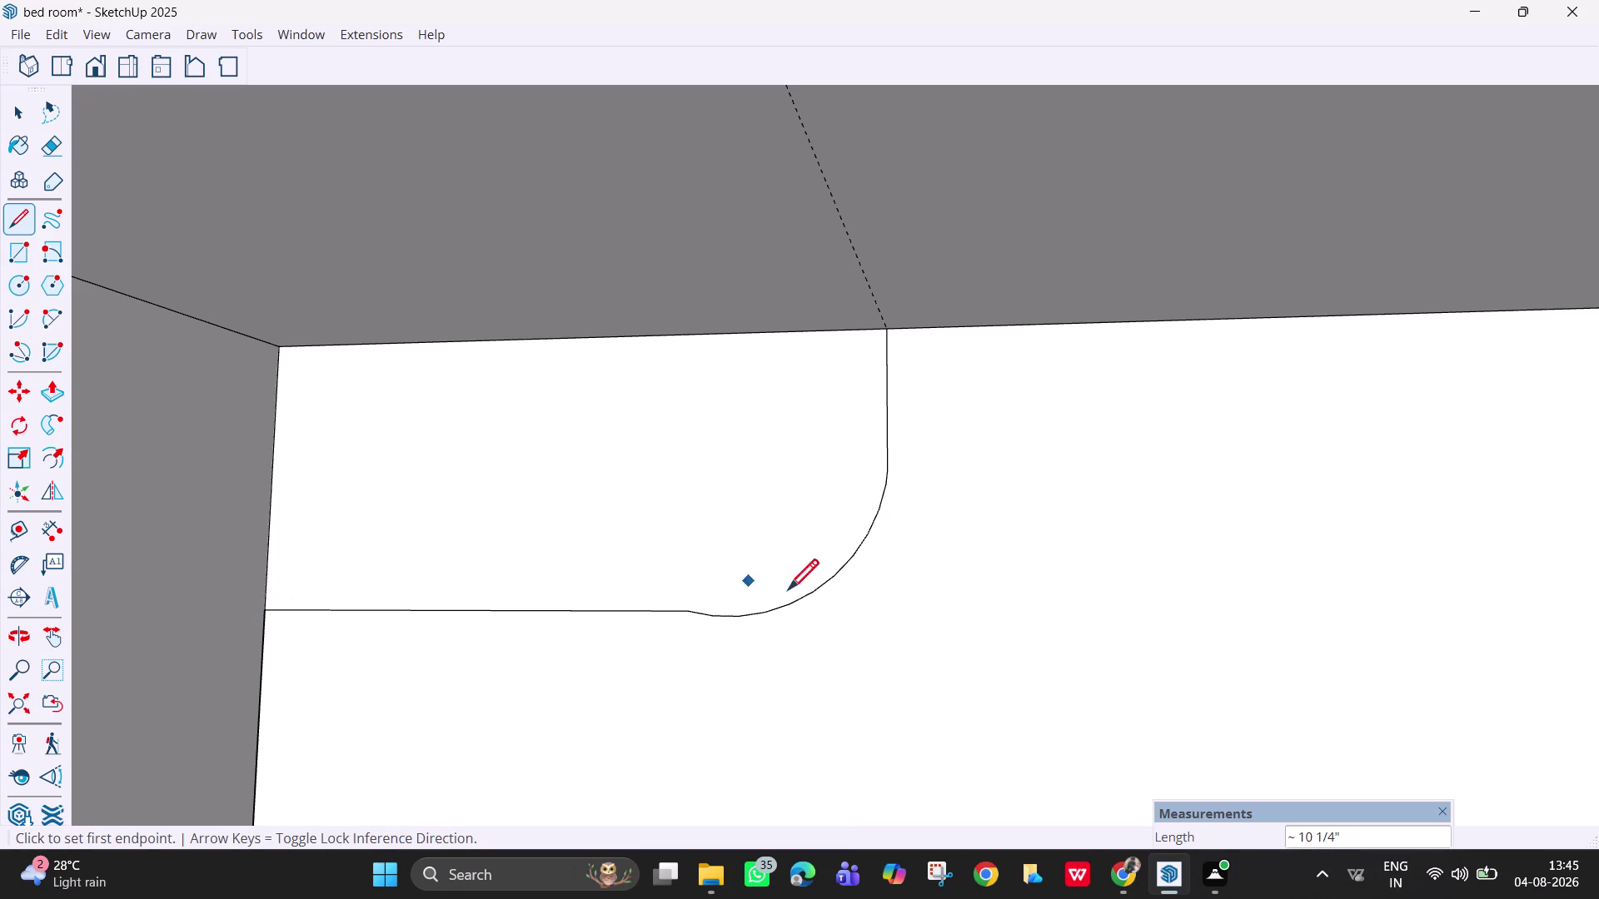
scroll(up, 3)
scroll(down, 3)
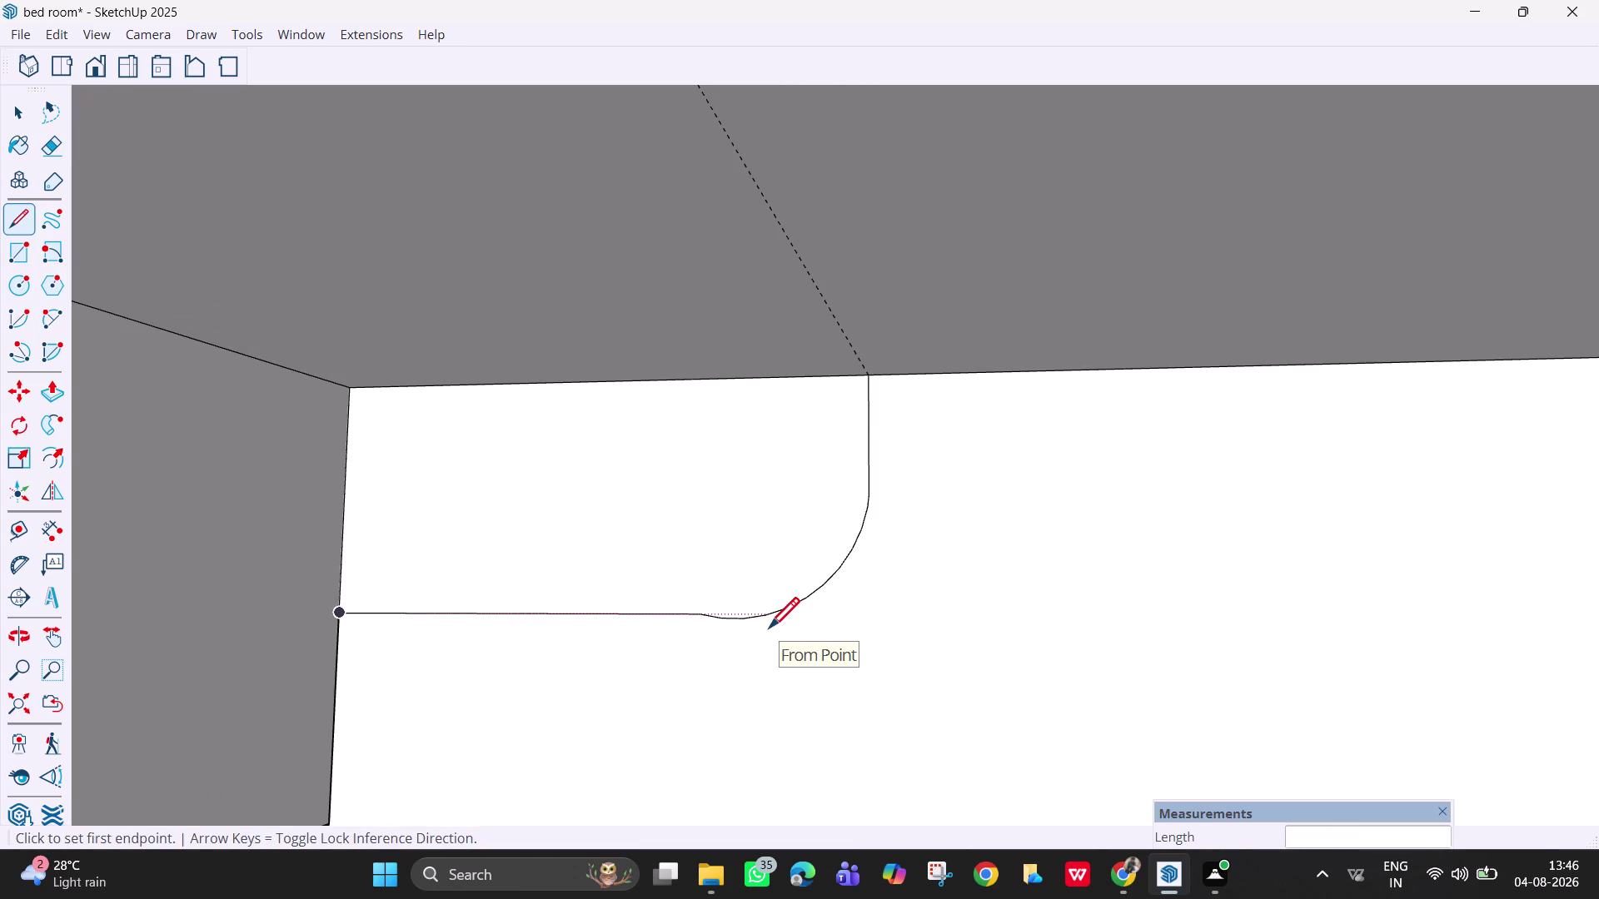
middle_drag(769, 631, 837, 630)
scroll(up, 3)
scroll(down, 3)
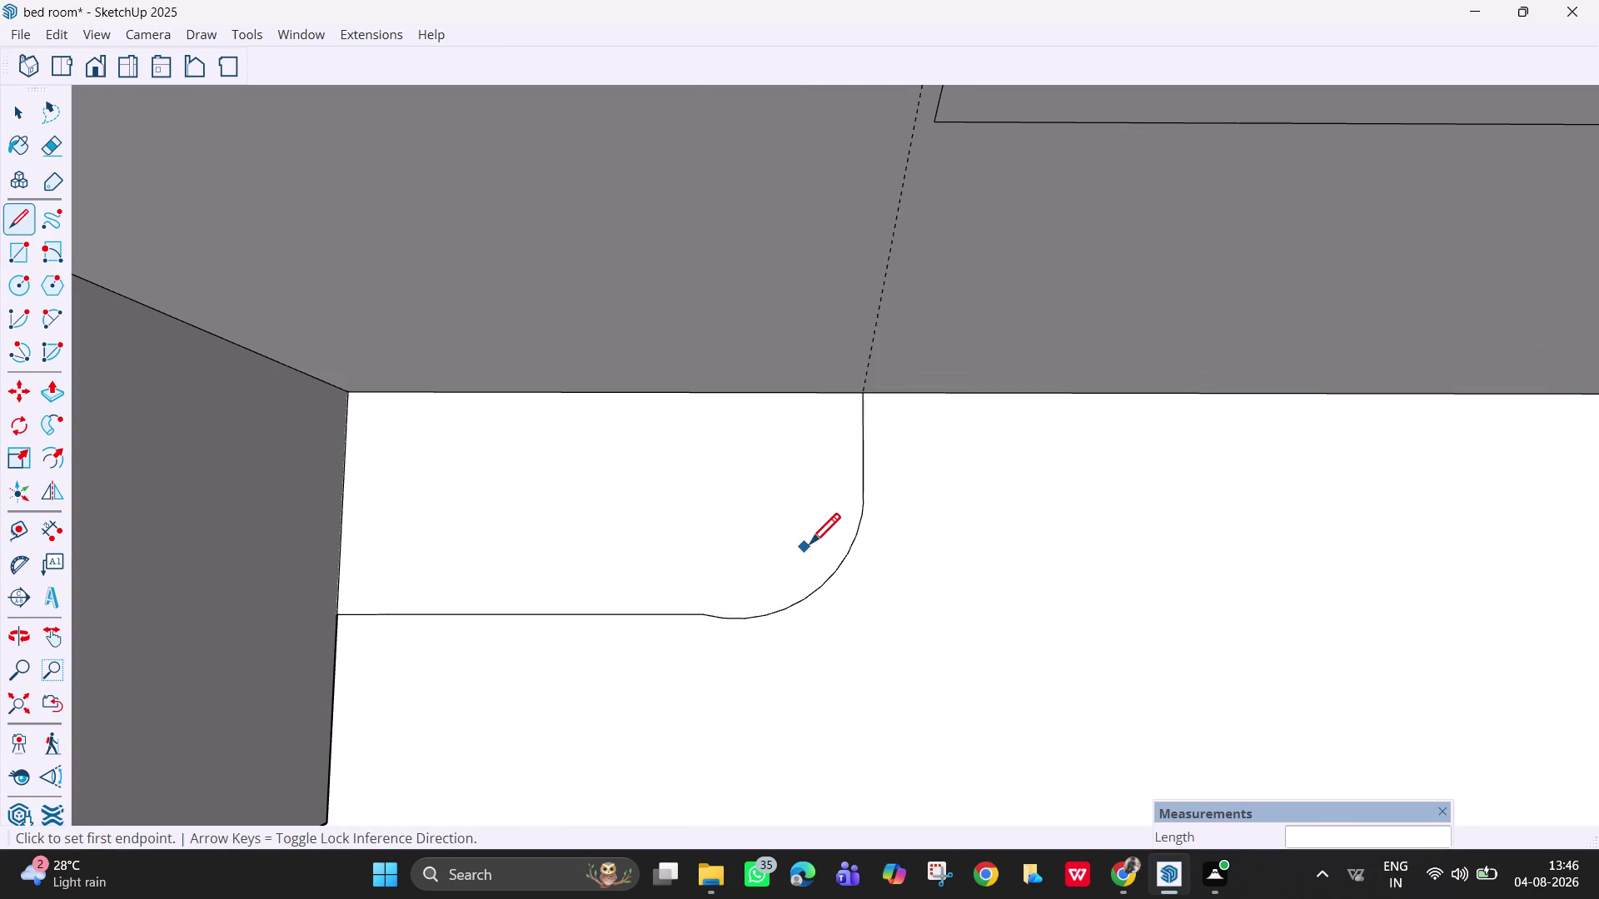
Close the corner with a 2-point arc and select the new profile face.
click(44, 322)
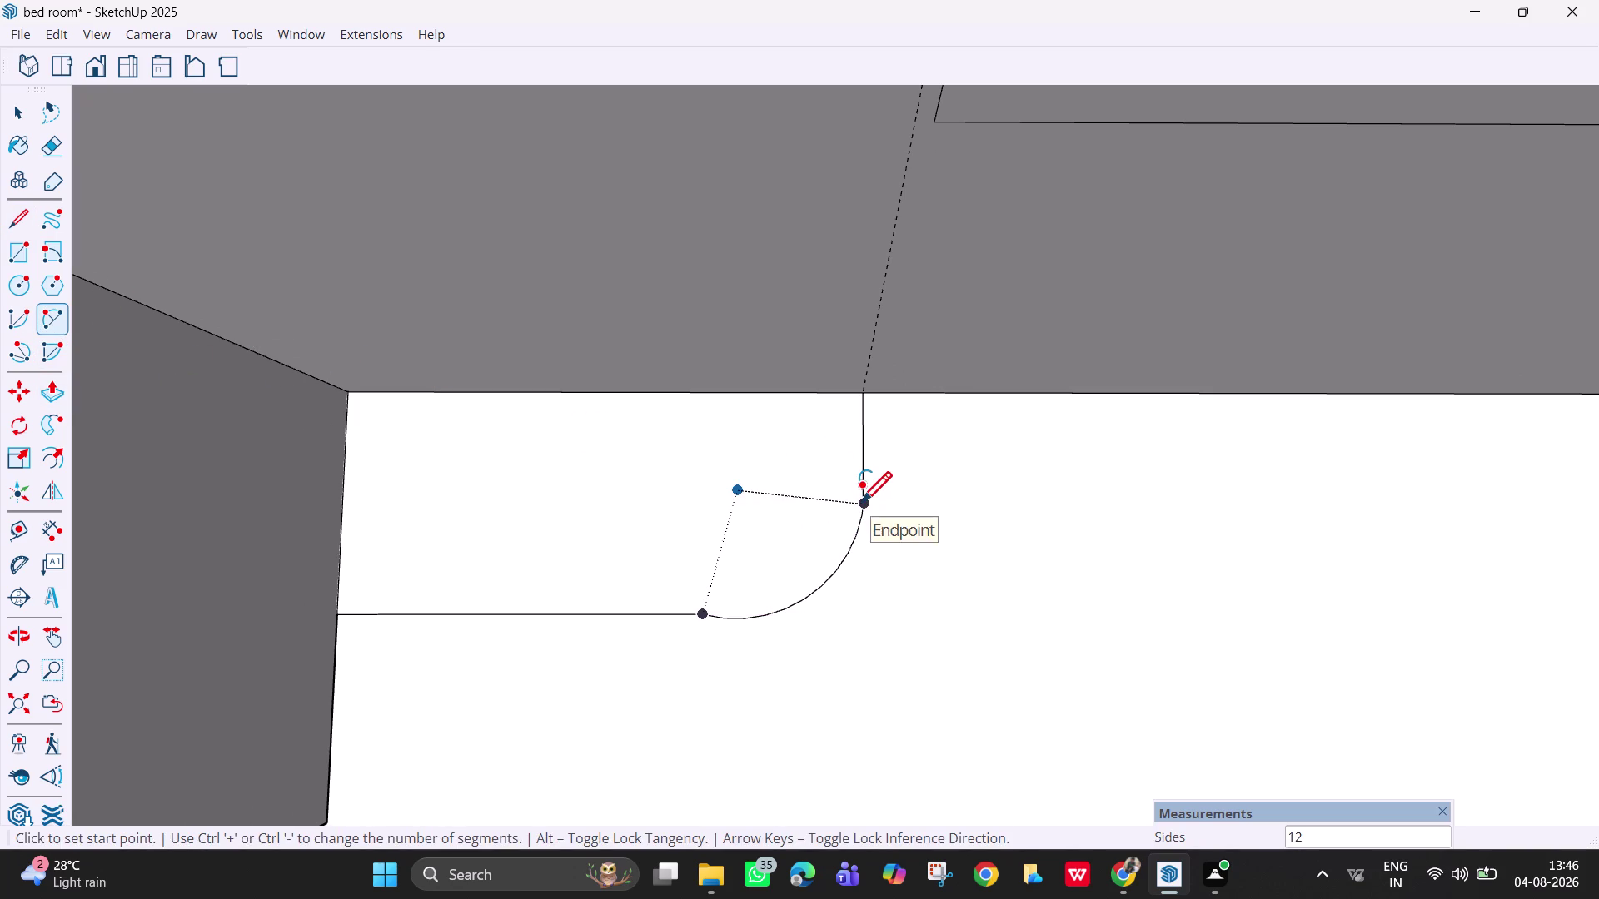
click(860, 505)
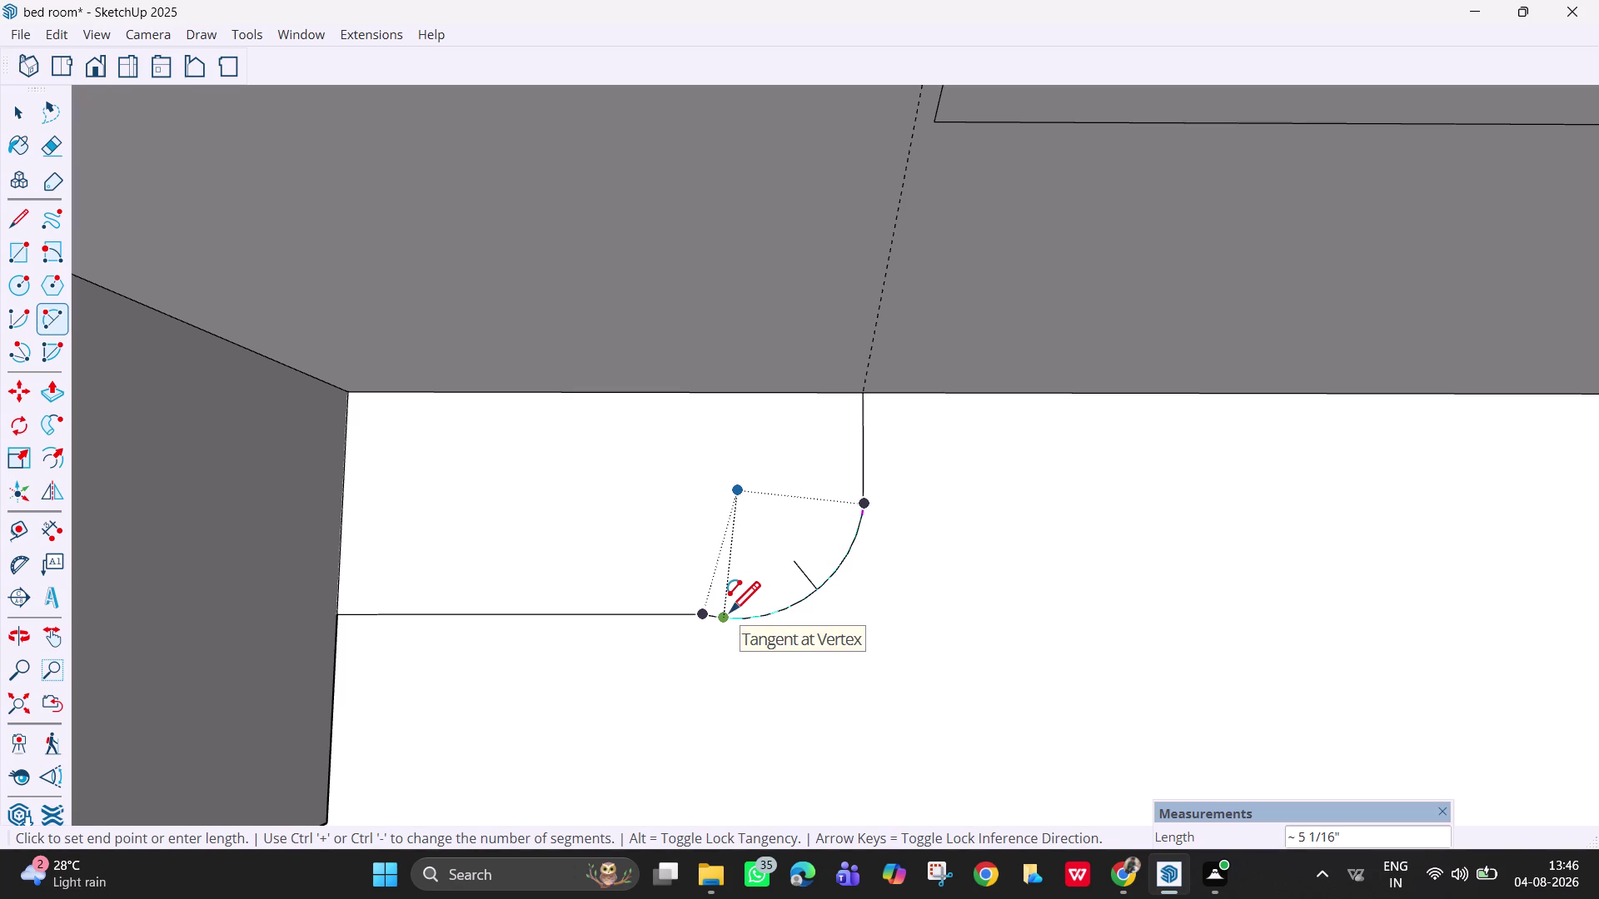
click(735, 614)
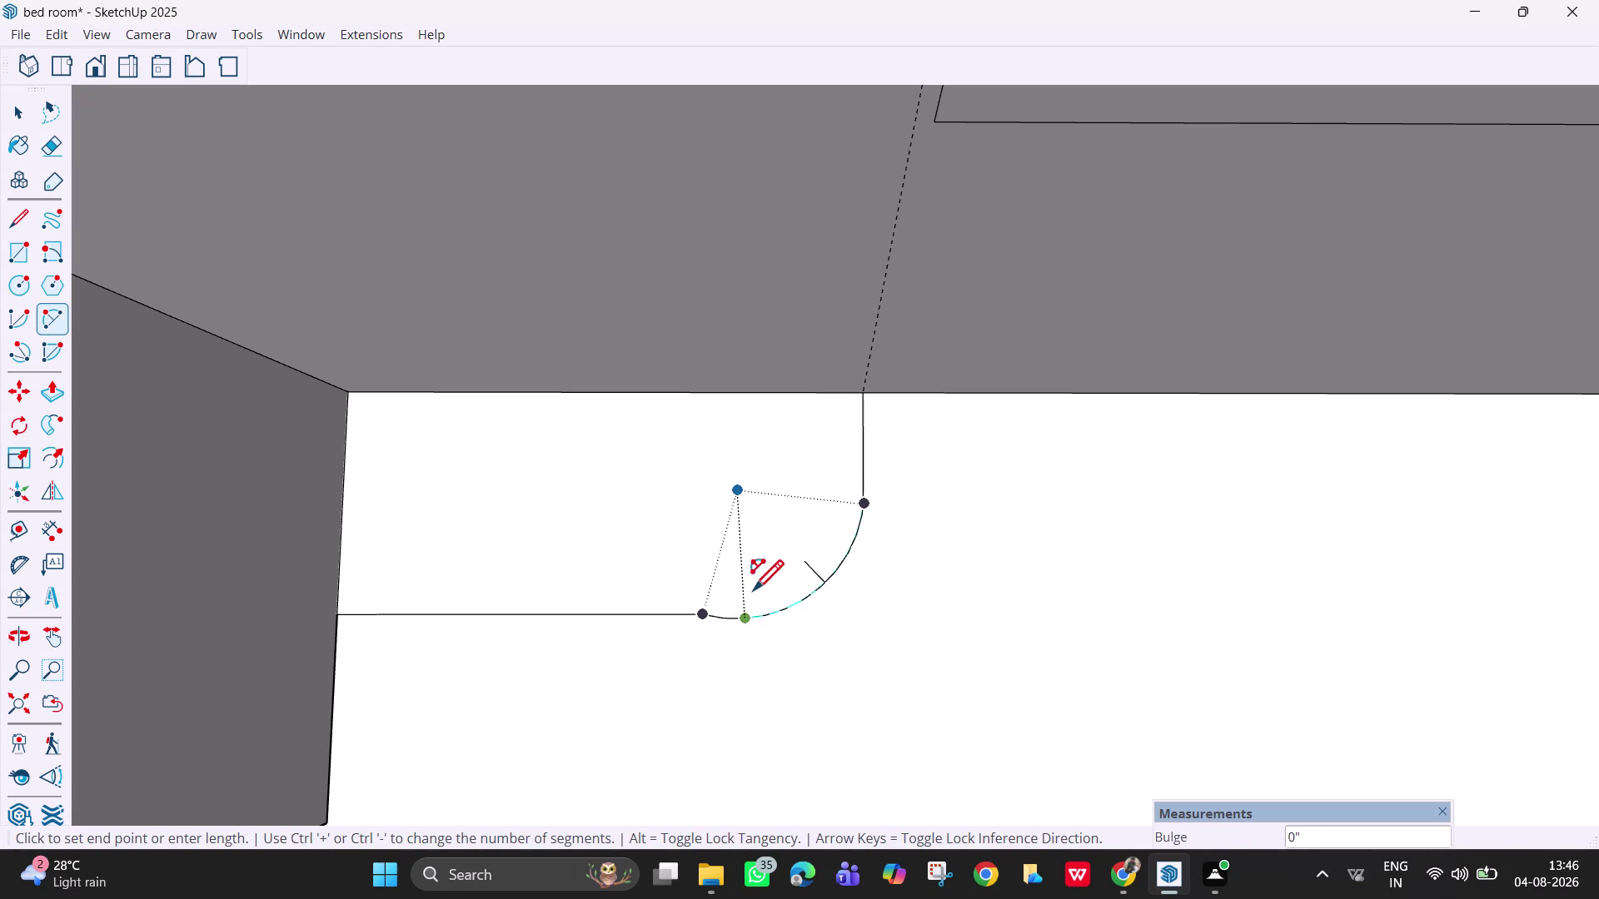
key(Escape)
key(space)
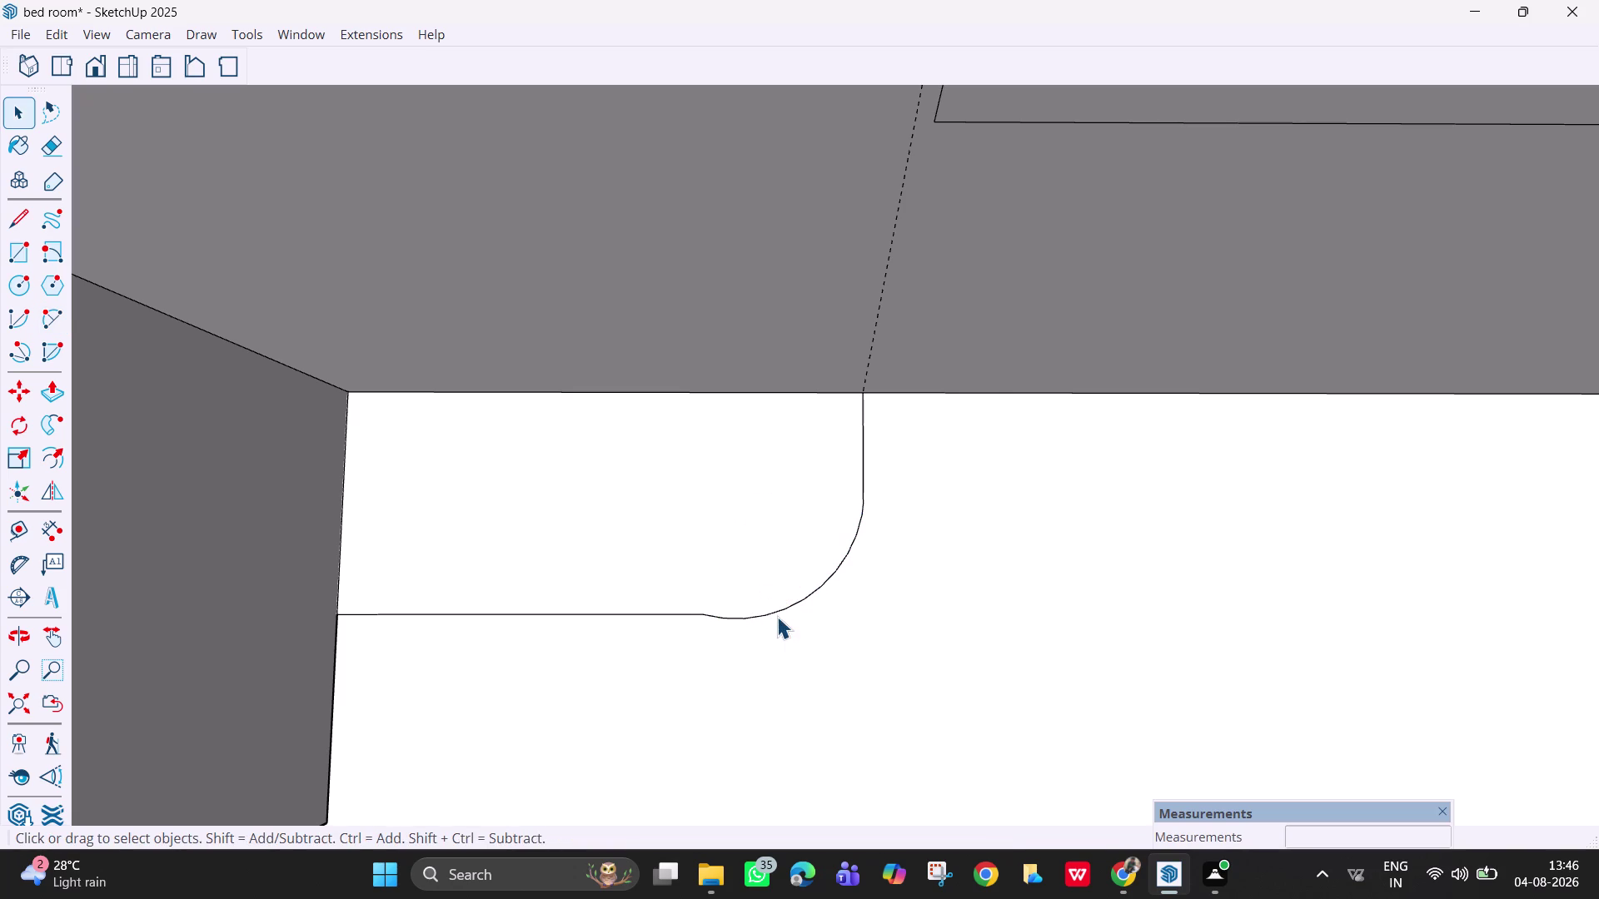
click(773, 609)
Orbit and pan around the closed profile face along the ceiling.
scroll(up, 3)
middle_drag(785, 613, 767, 668)
scroll(down, 3)
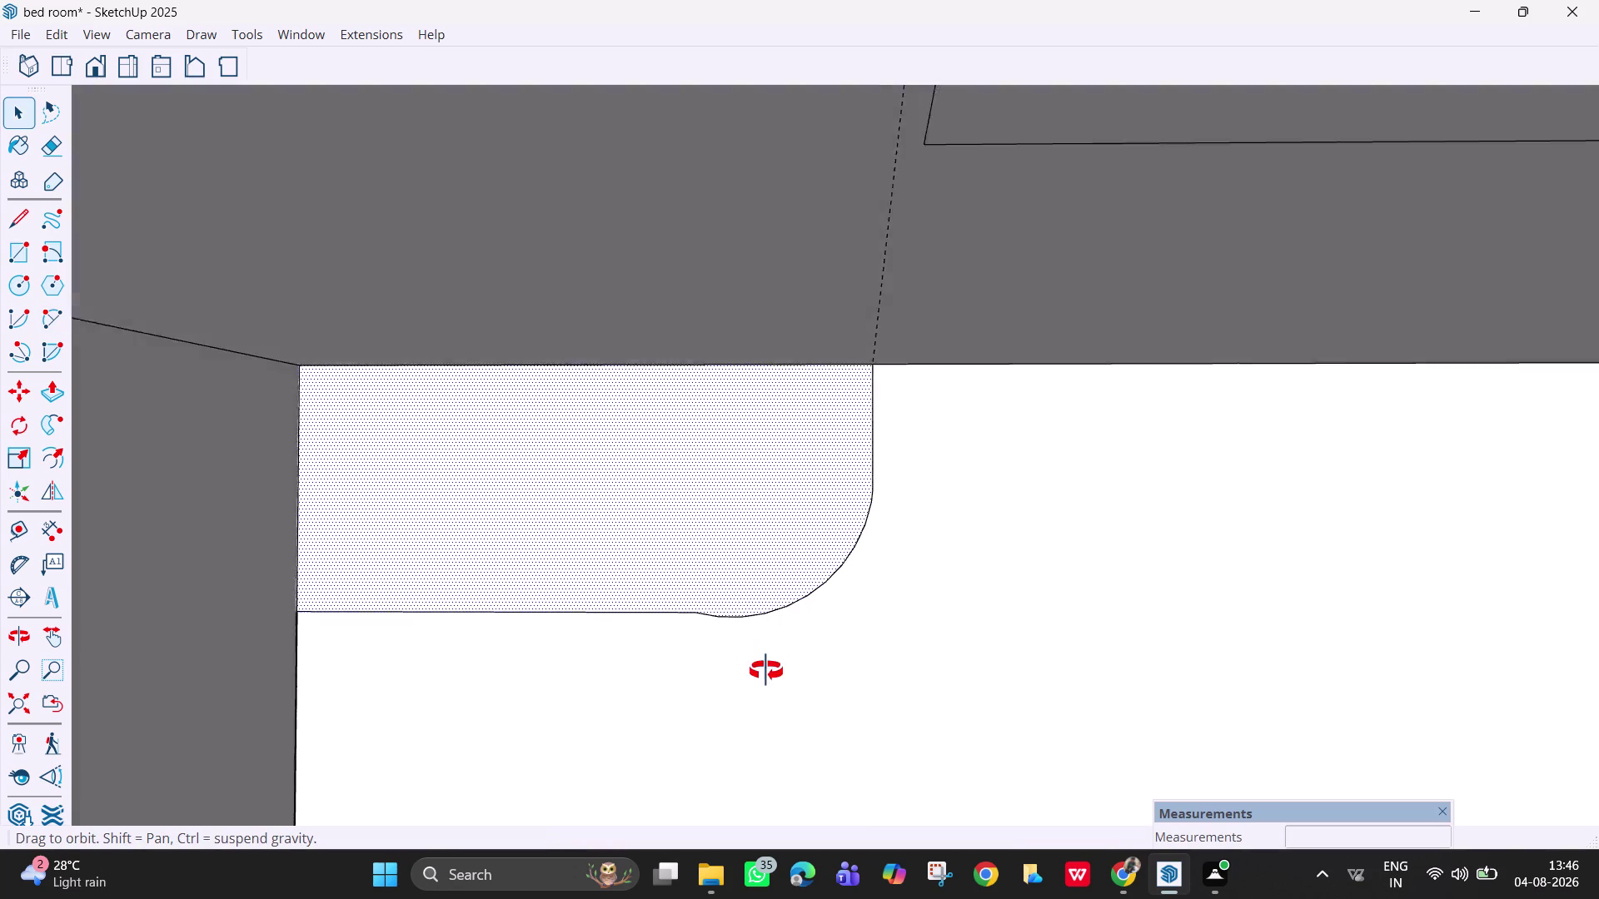
middle_drag(767, 668, 737, 710)
middle_drag(731, 673, 729, 637)
scroll(up, 3)
key(h)
drag(731, 647, 727, 636)
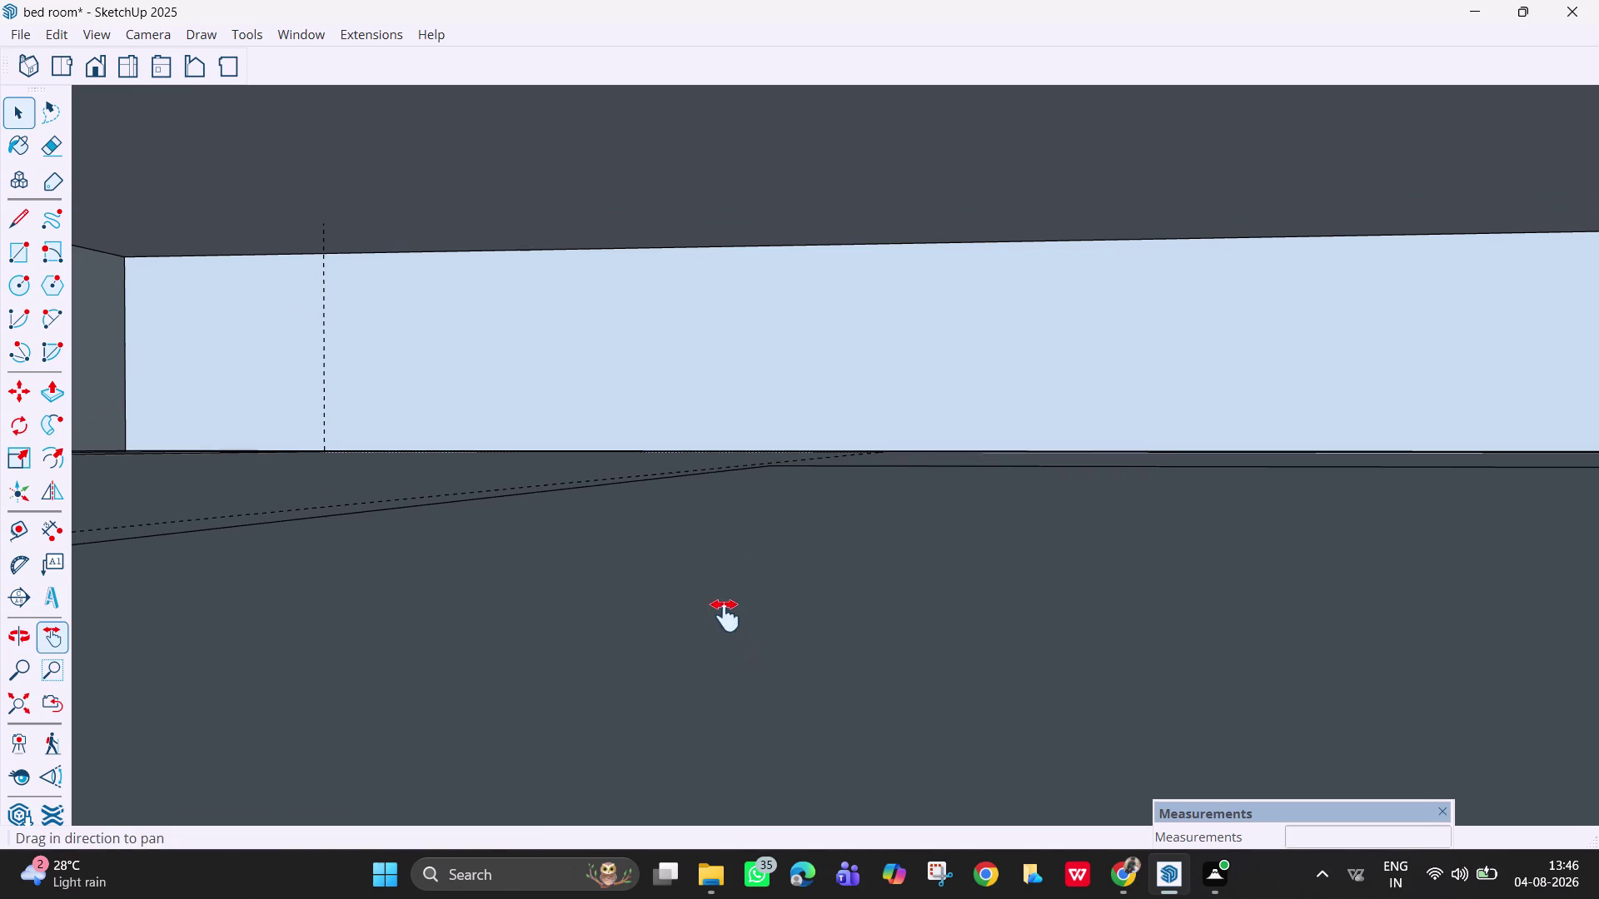
drag(727, 636, 759, 312)
scroll(up, 3)
middle_drag(769, 716, 758, 659)
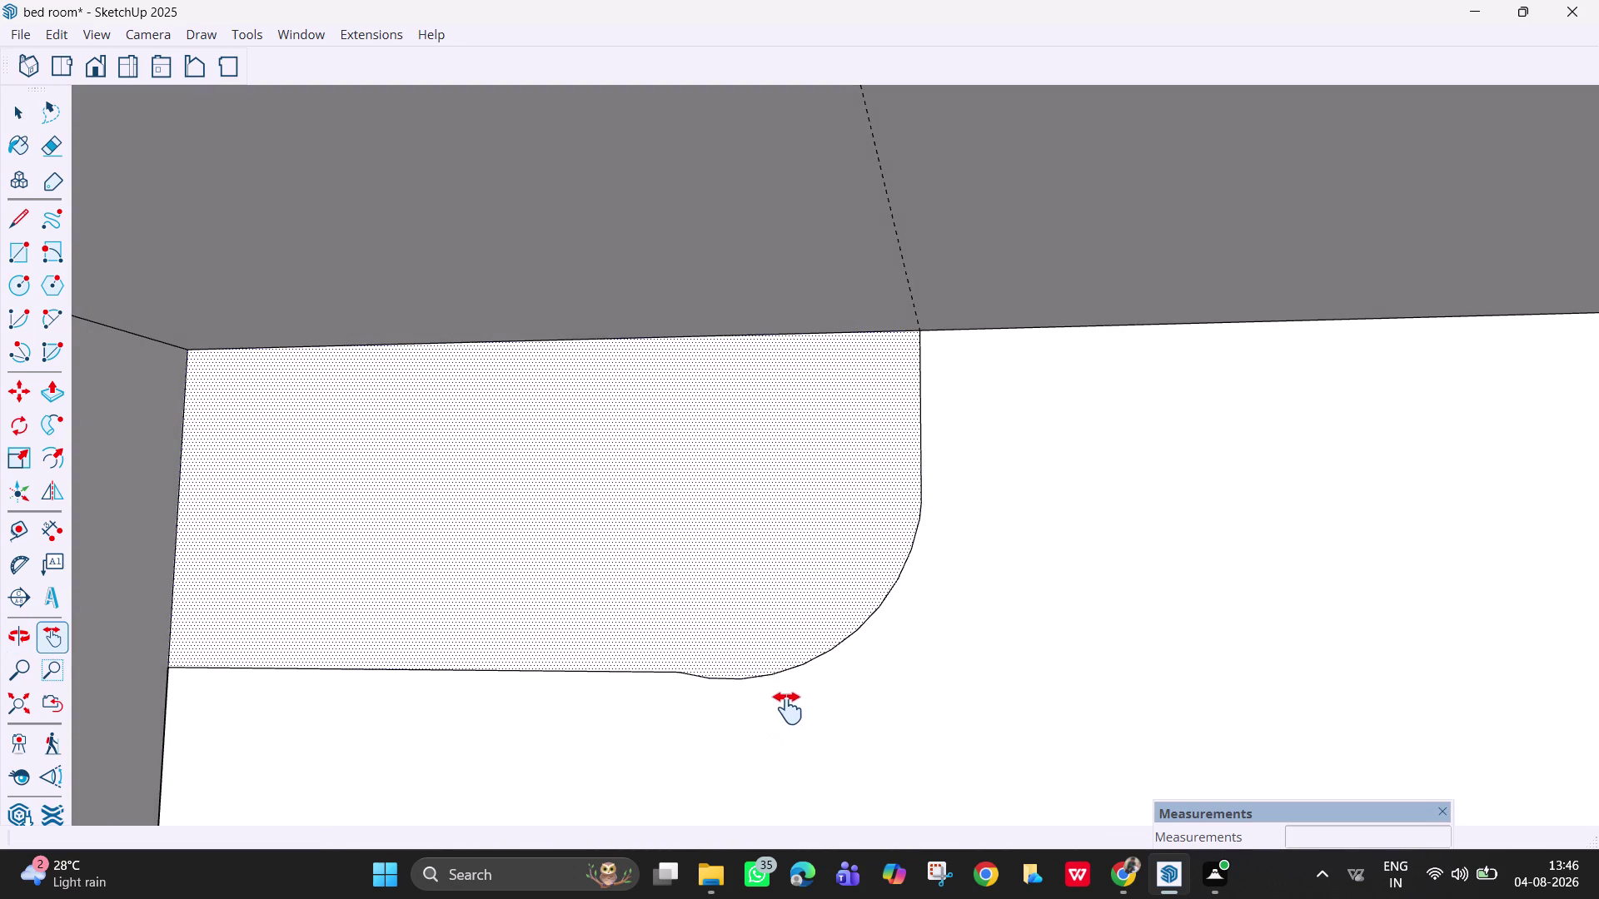
key(Escape)
key(space)
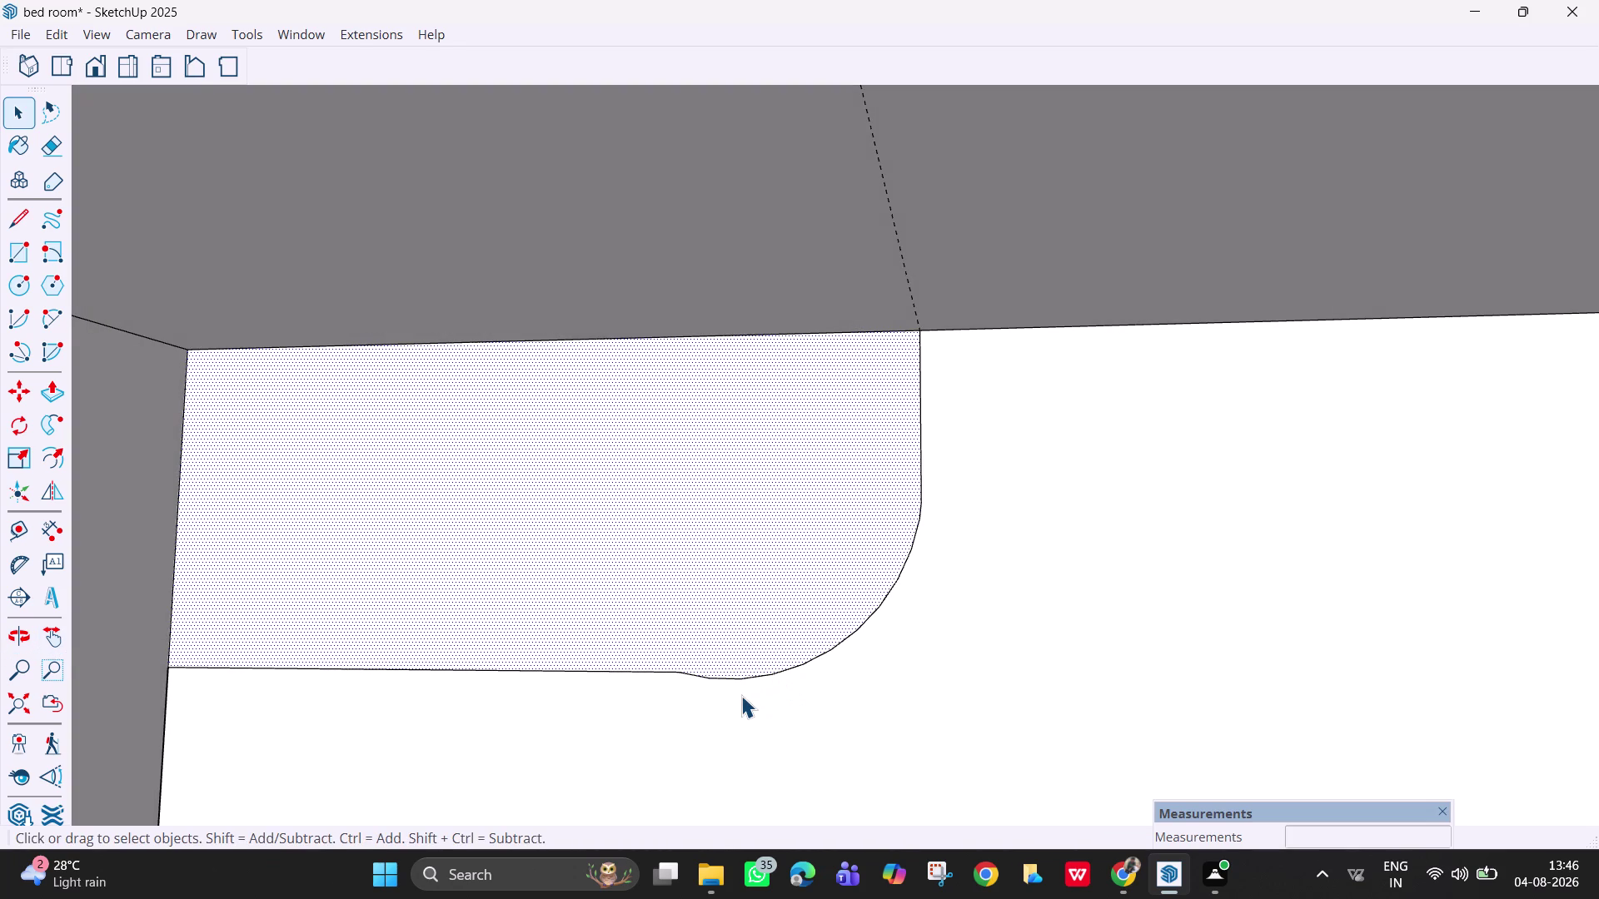
click(741, 674)
key(Escape)
key(Escape)
key(e)
drag(771, 669, 790, 687)
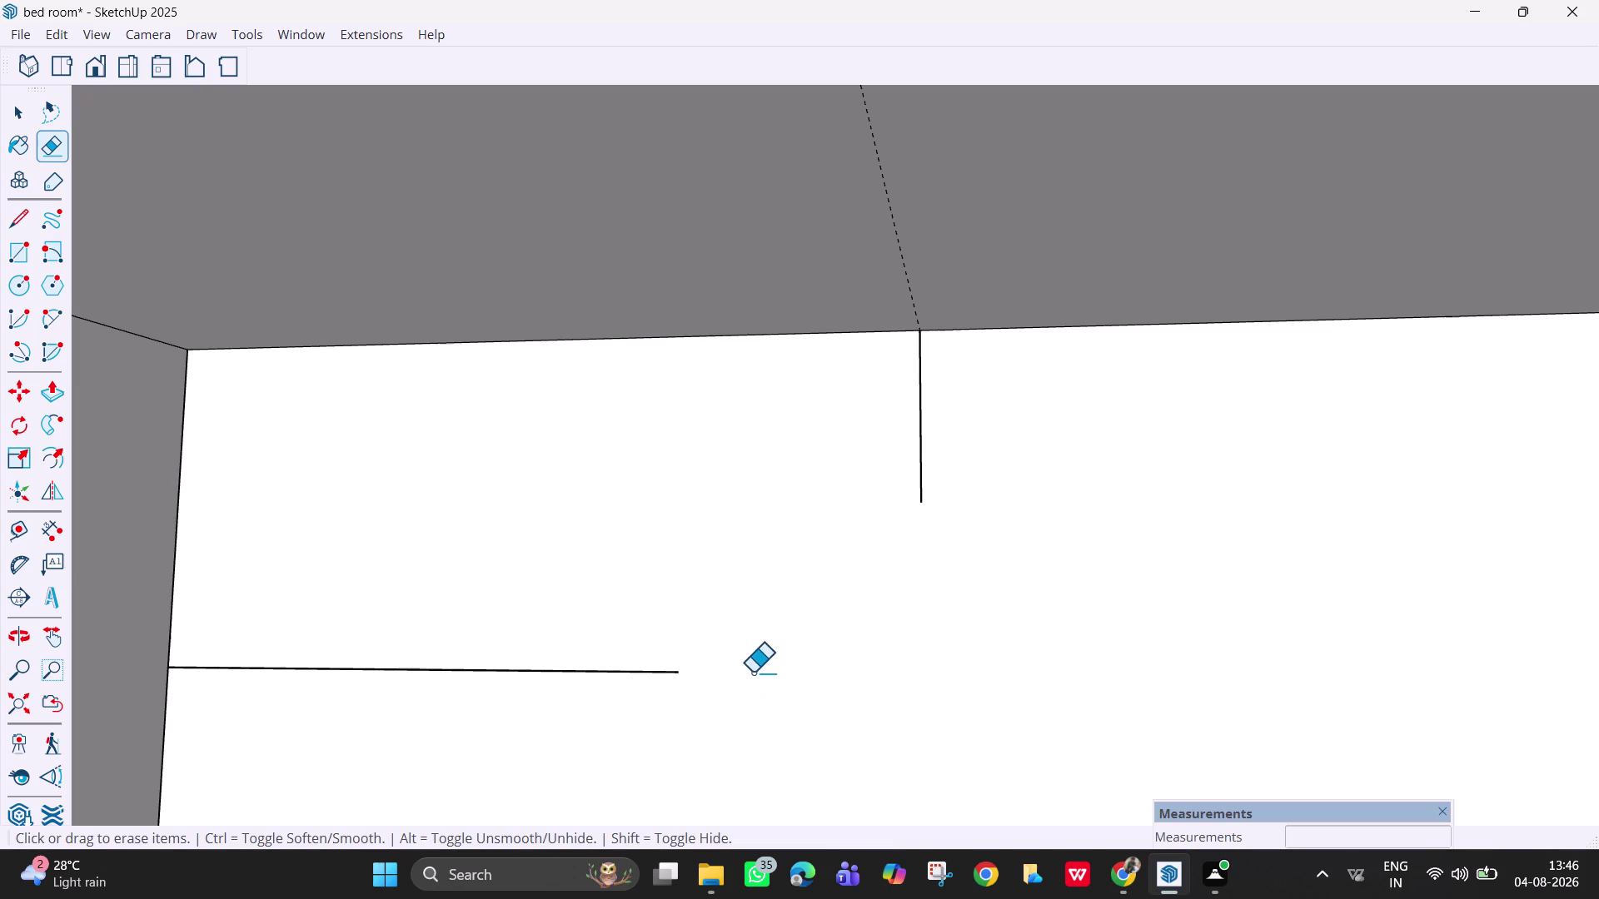
click(61, 326)
click(681, 676)
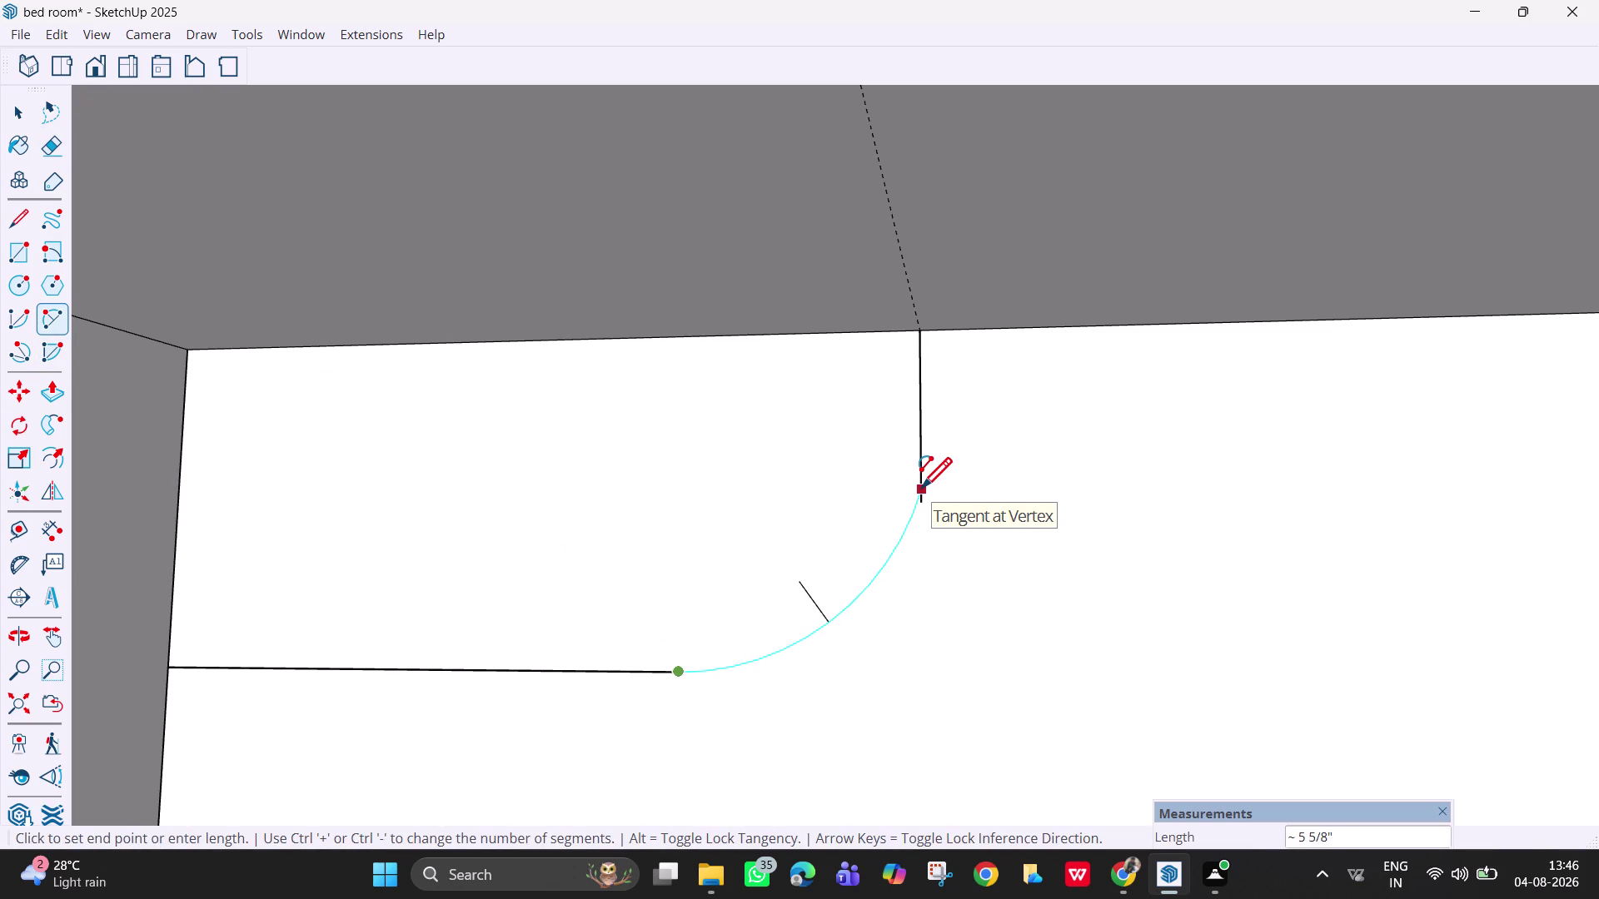
click(920, 491)
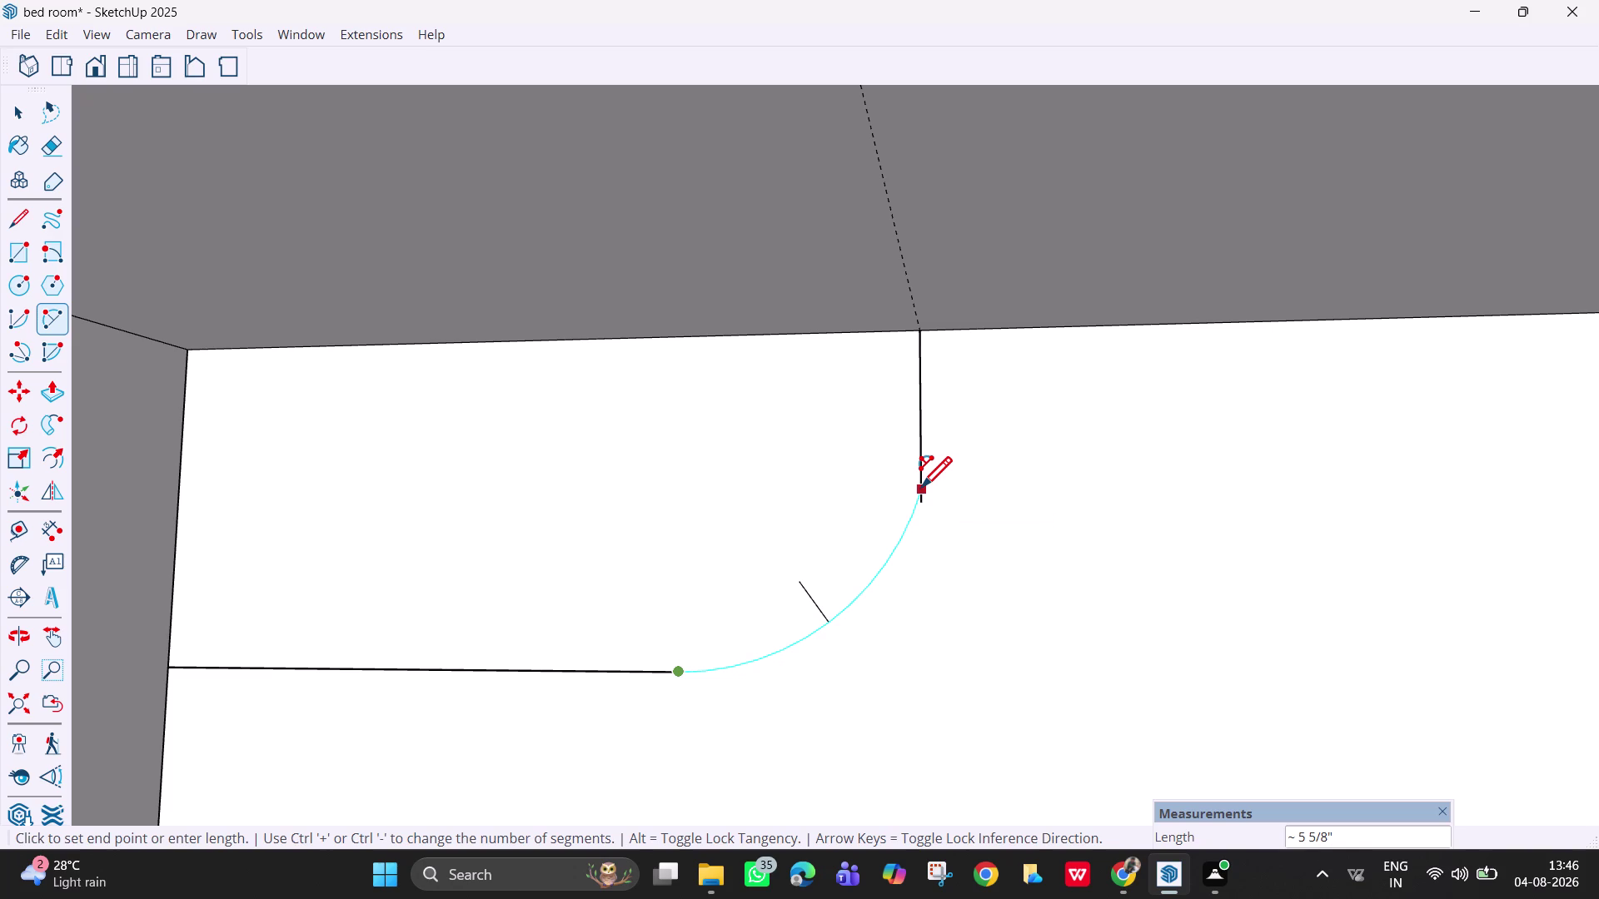
key(Return)
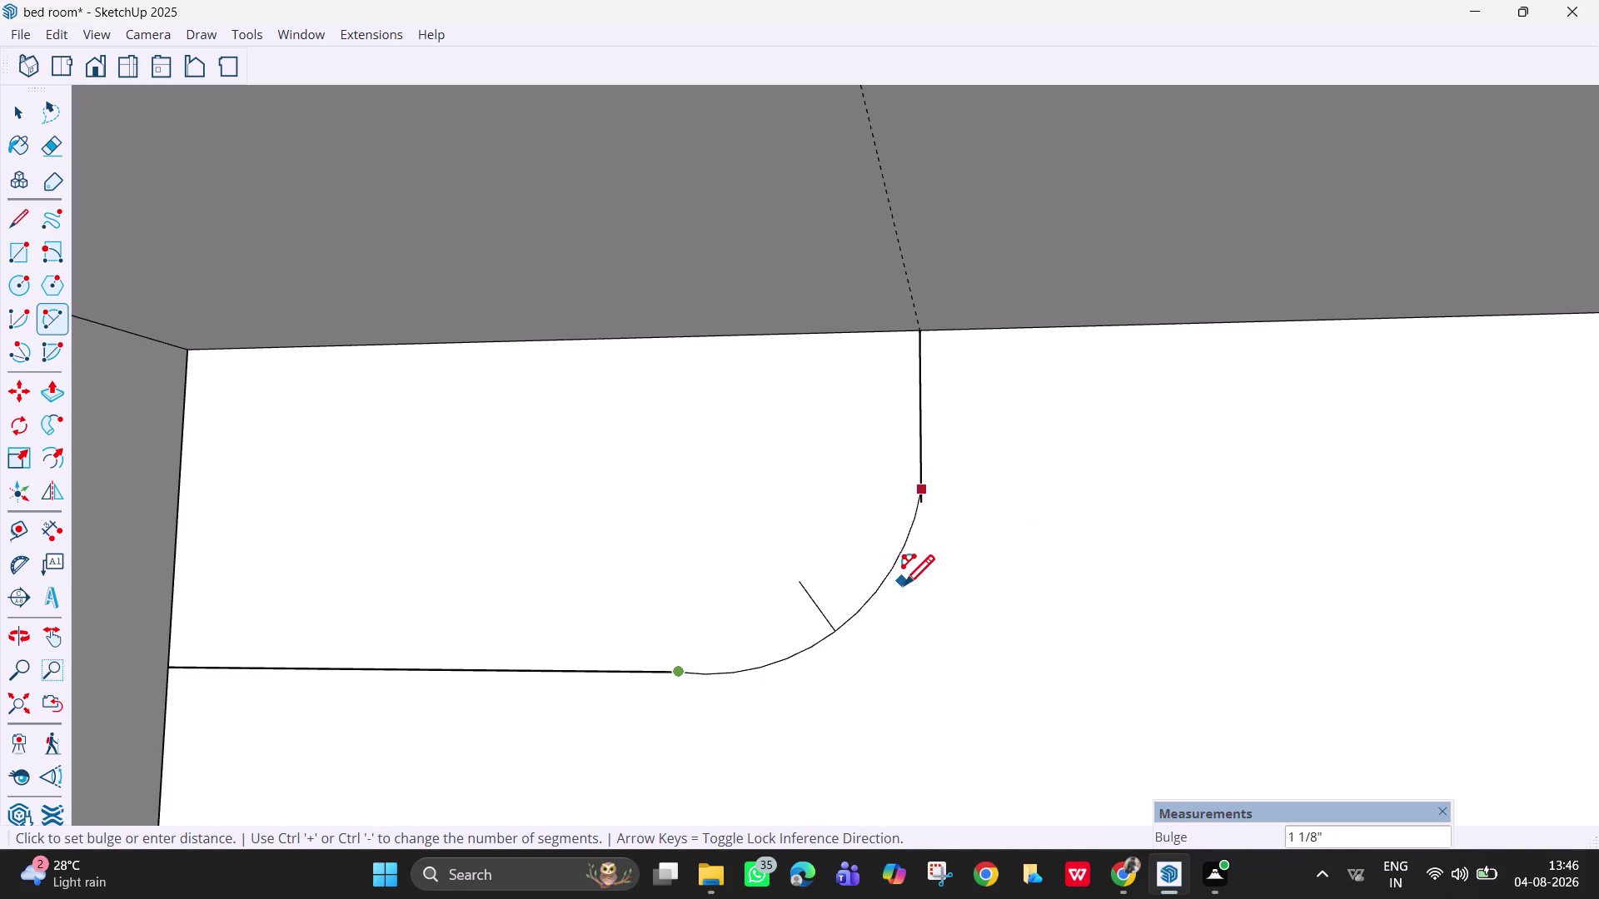
click(890, 579)
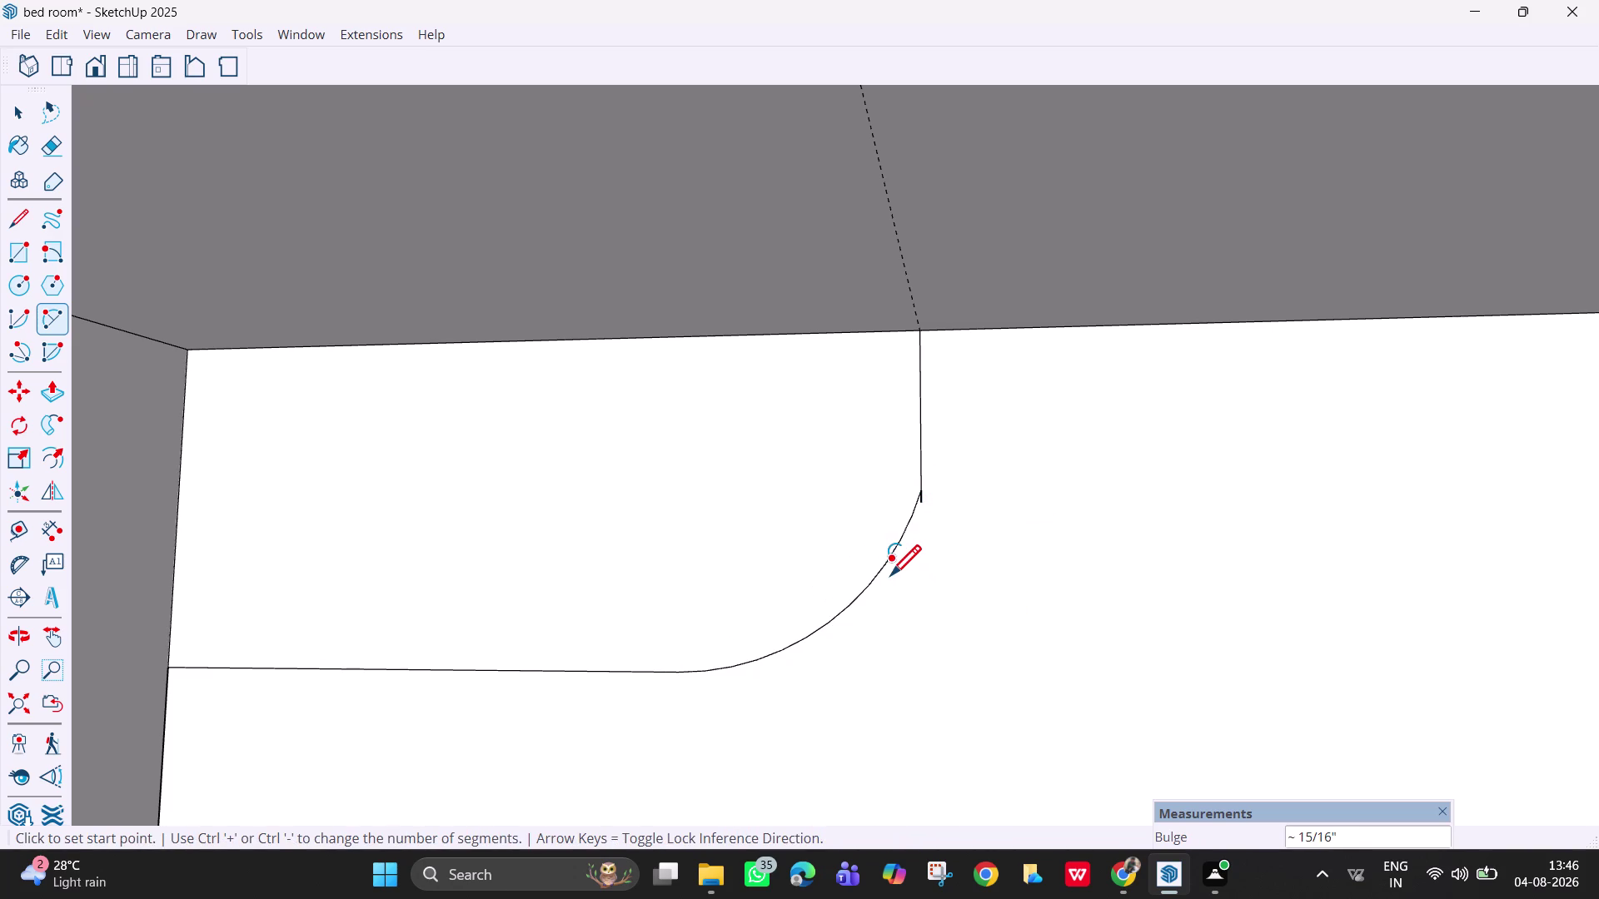
scroll(up, 3)
scroll(up, 3)
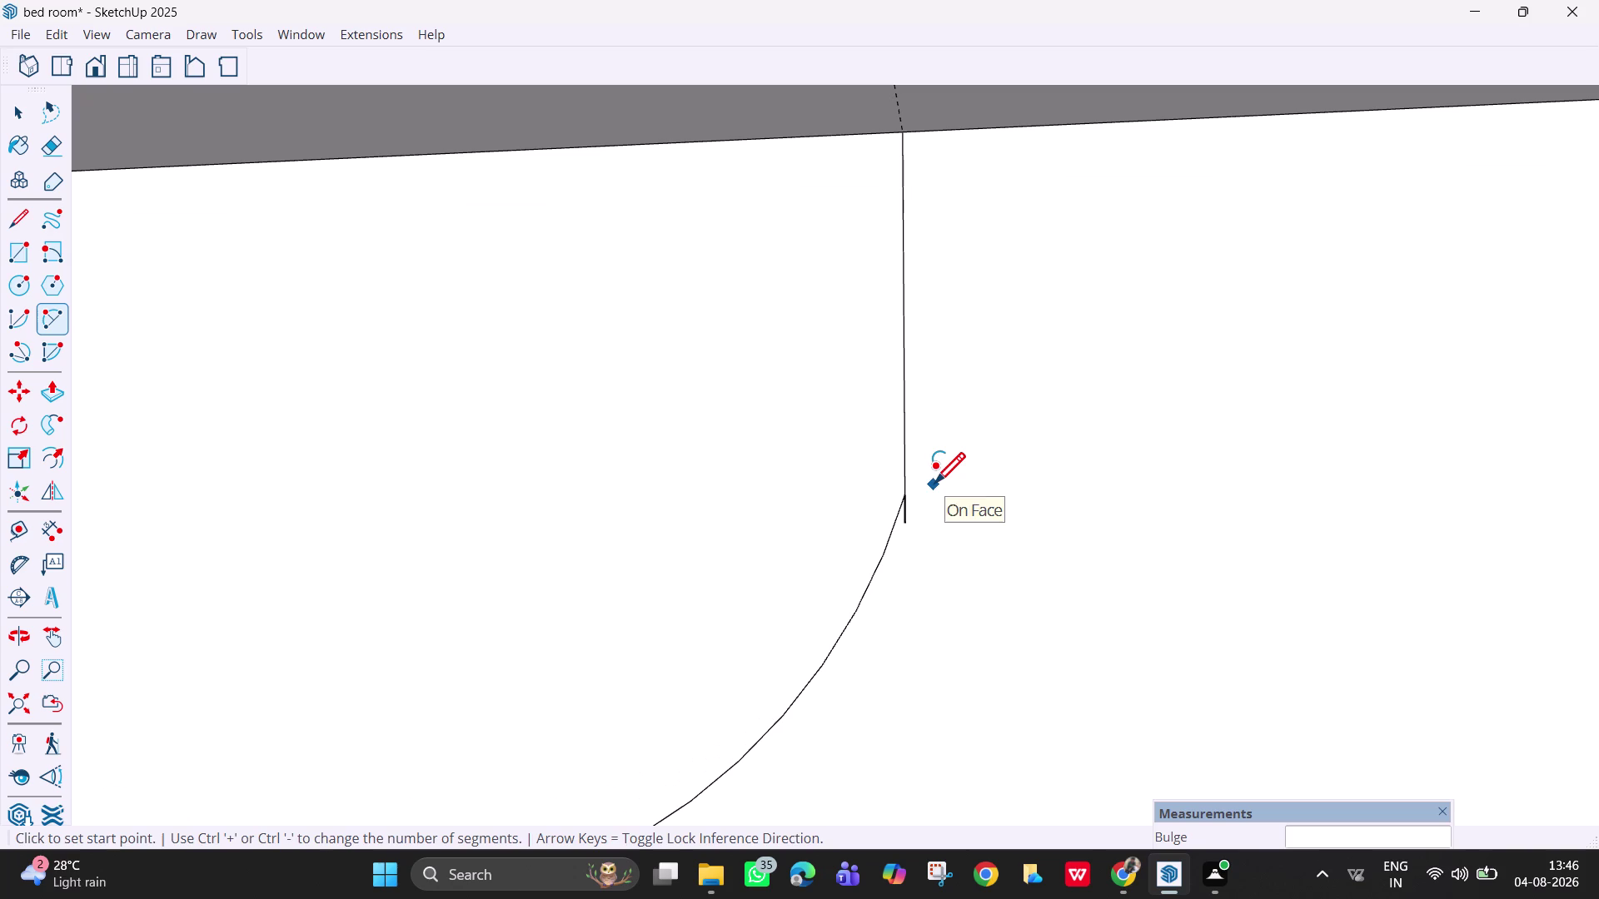
key(e)
click(905, 516)
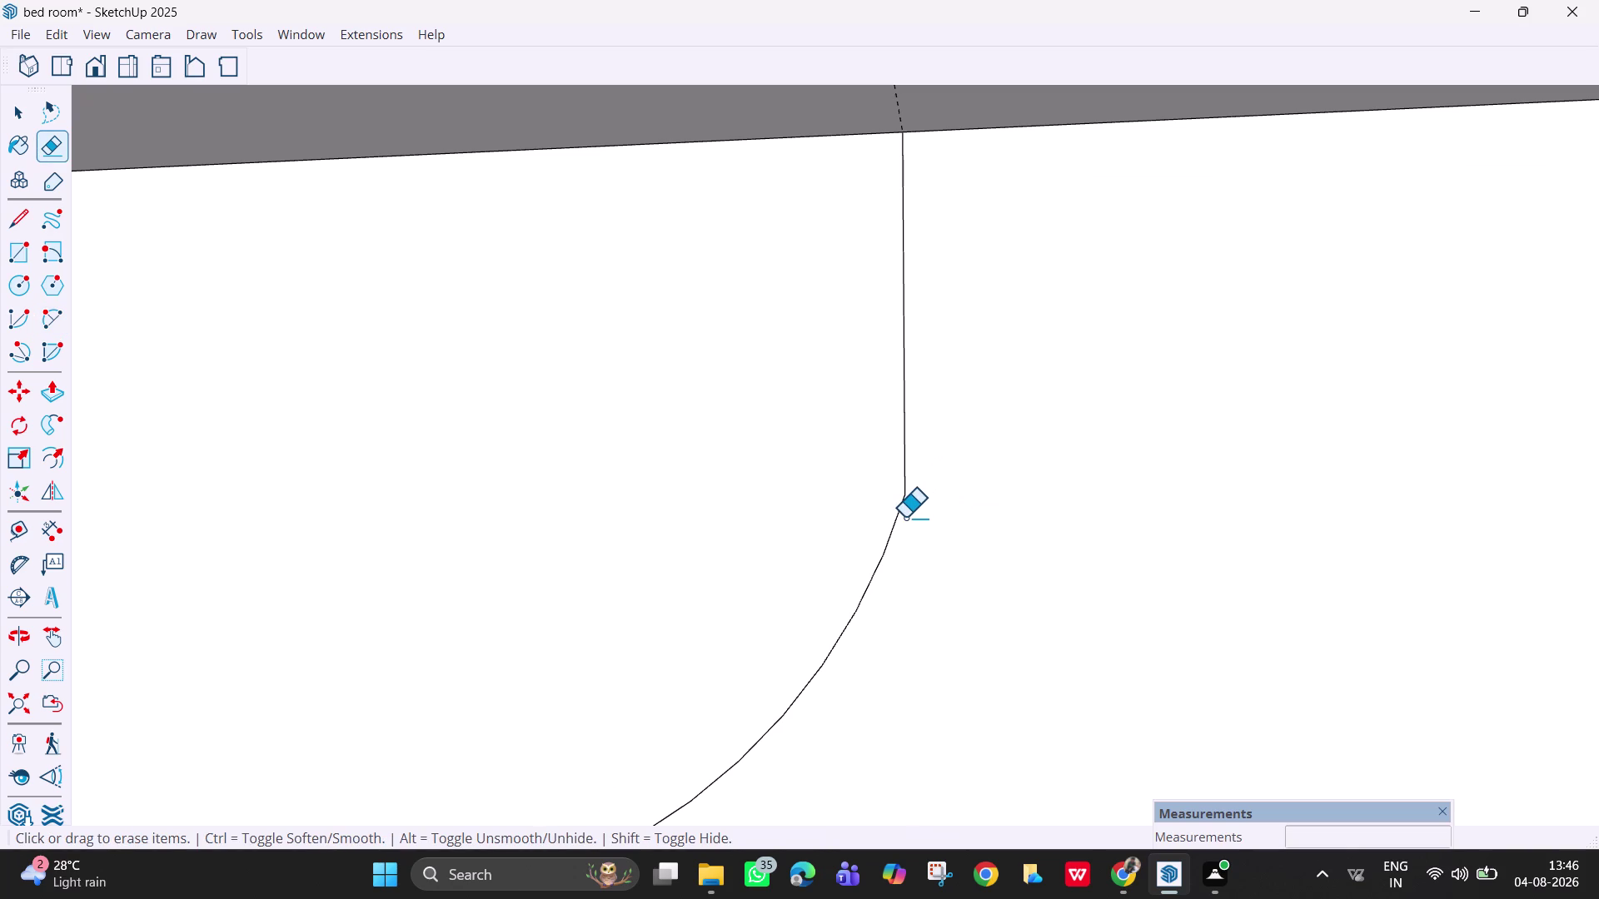
scroll(down, 3)
scroll(down, 3)
scroll(up, 3)
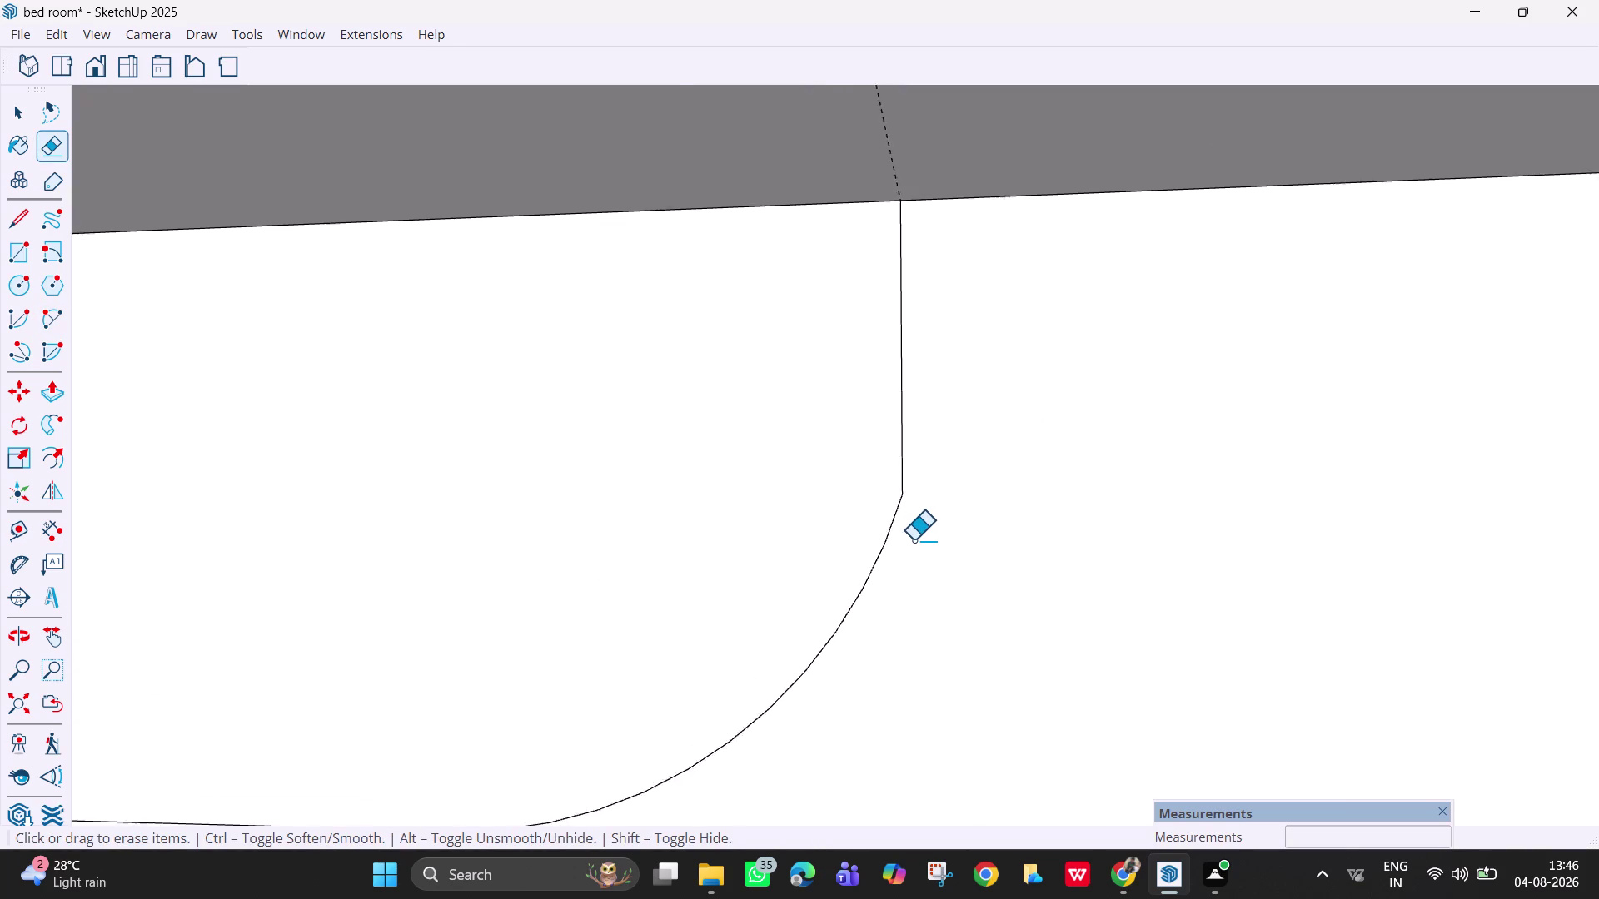
scroll(up, 3)
scroll(down, 3)
scroll(down, 3)
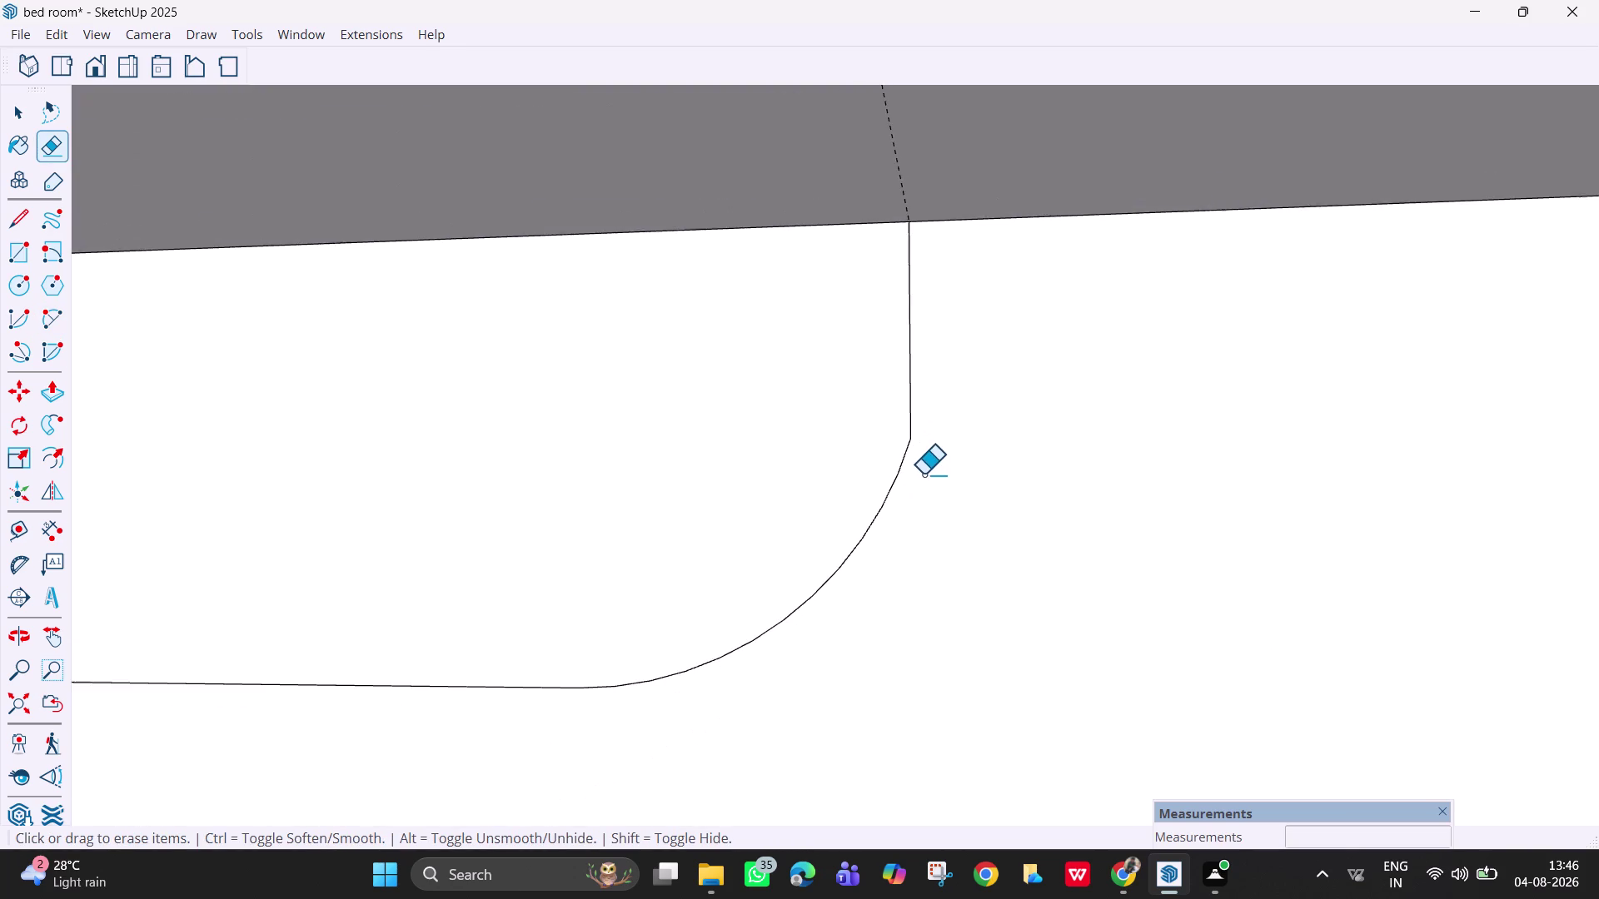
scroll(down, 3)
scroll(down, 3)
scroll(down, 3)
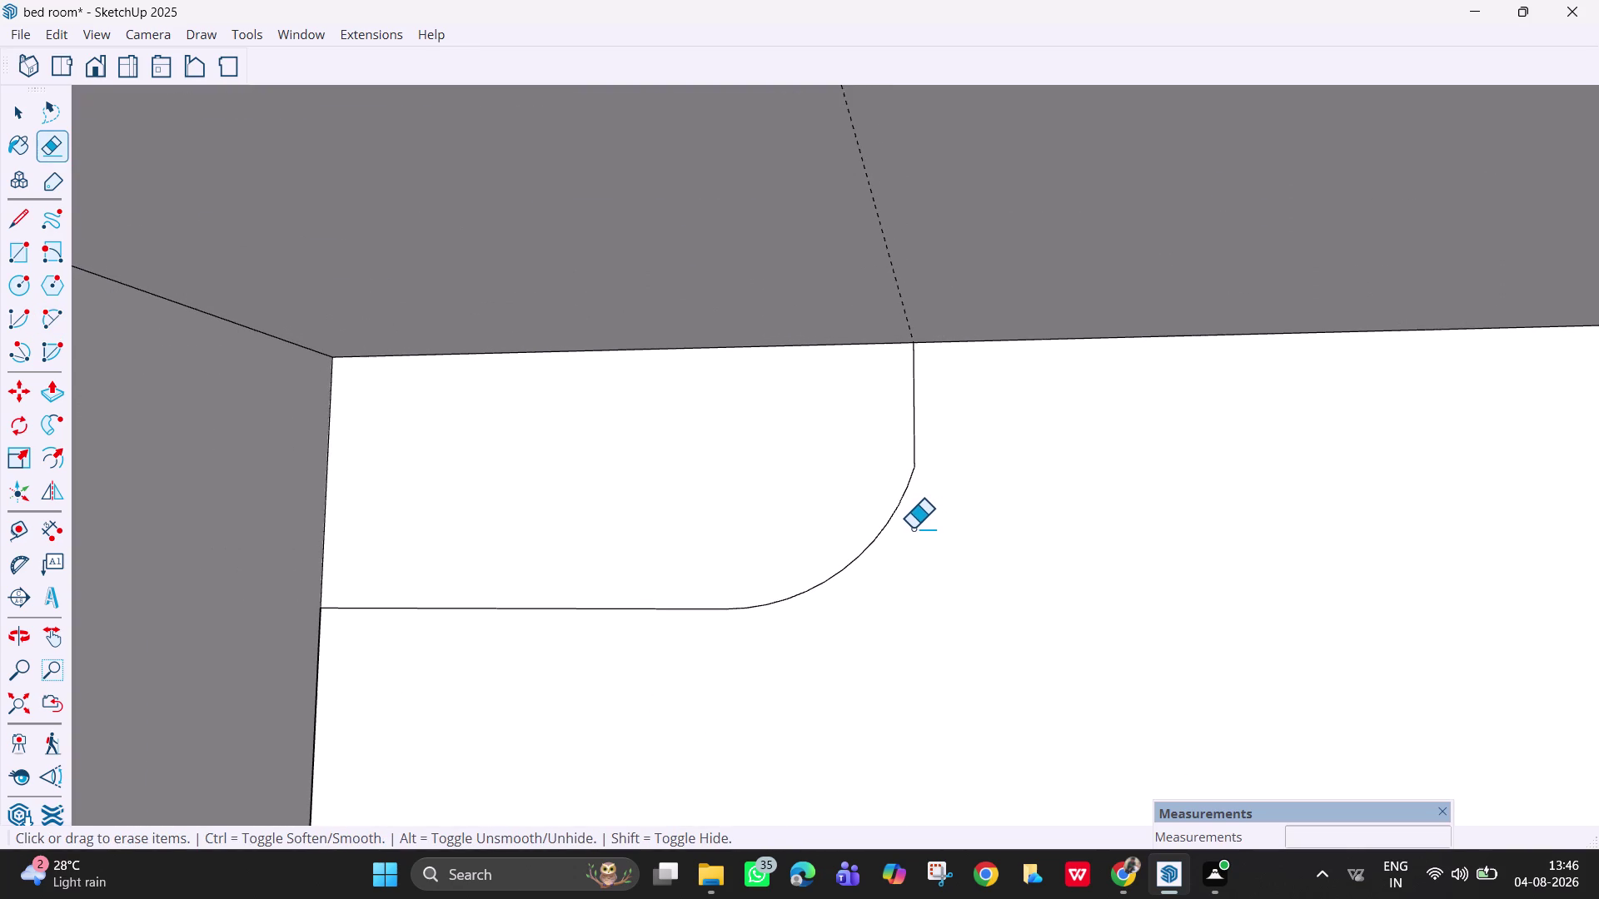
drag(903, 507, 882, 508)
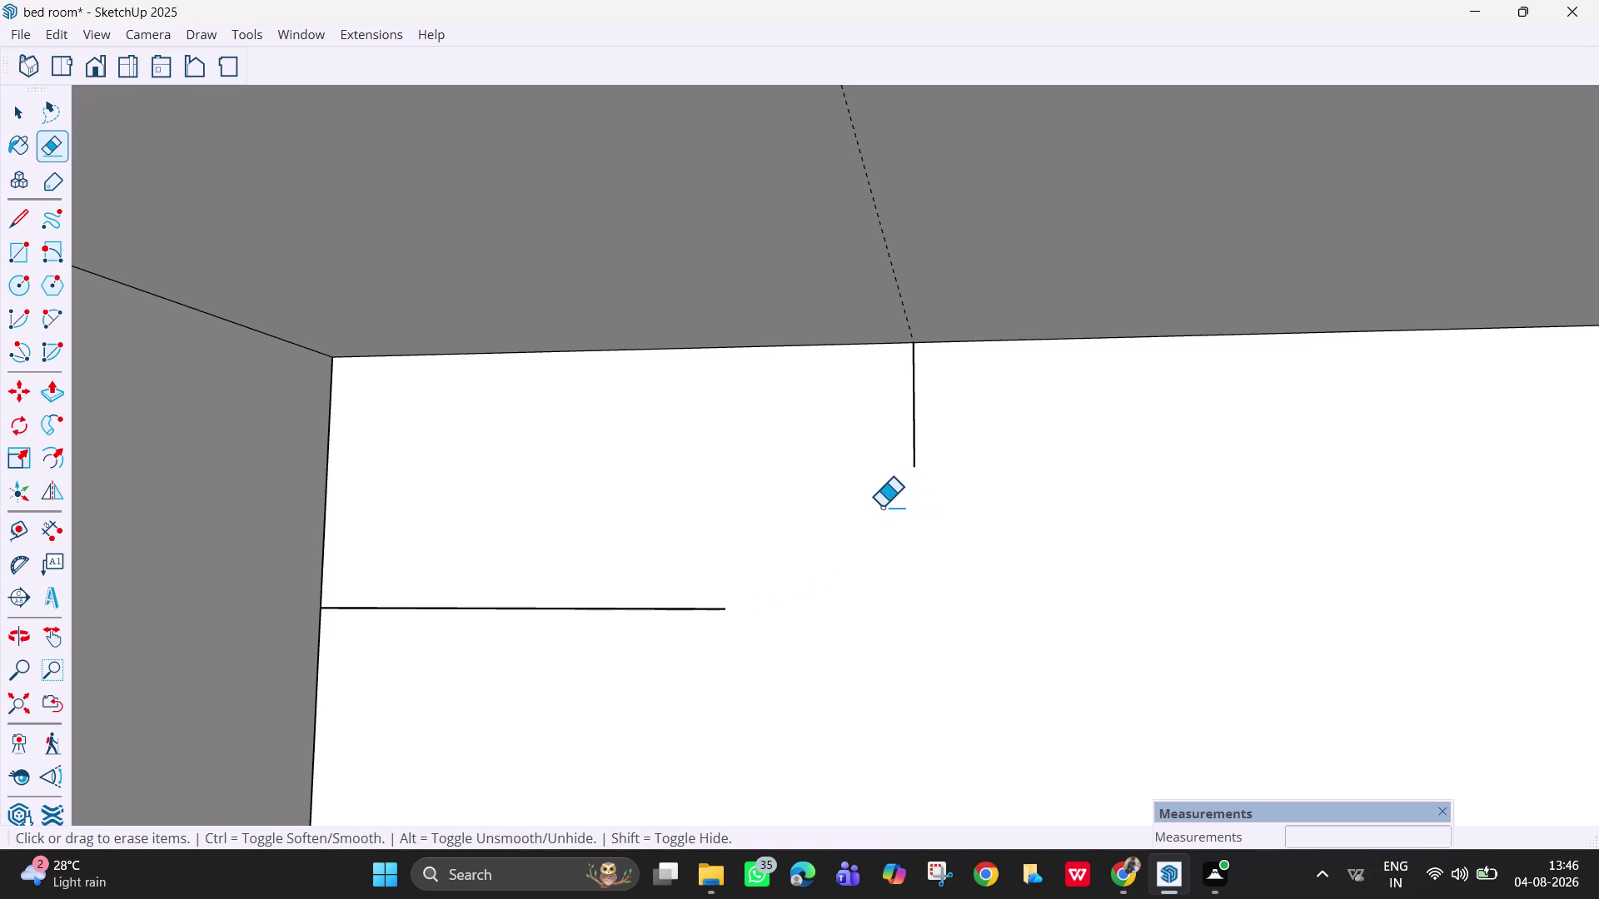
click(66, 305)
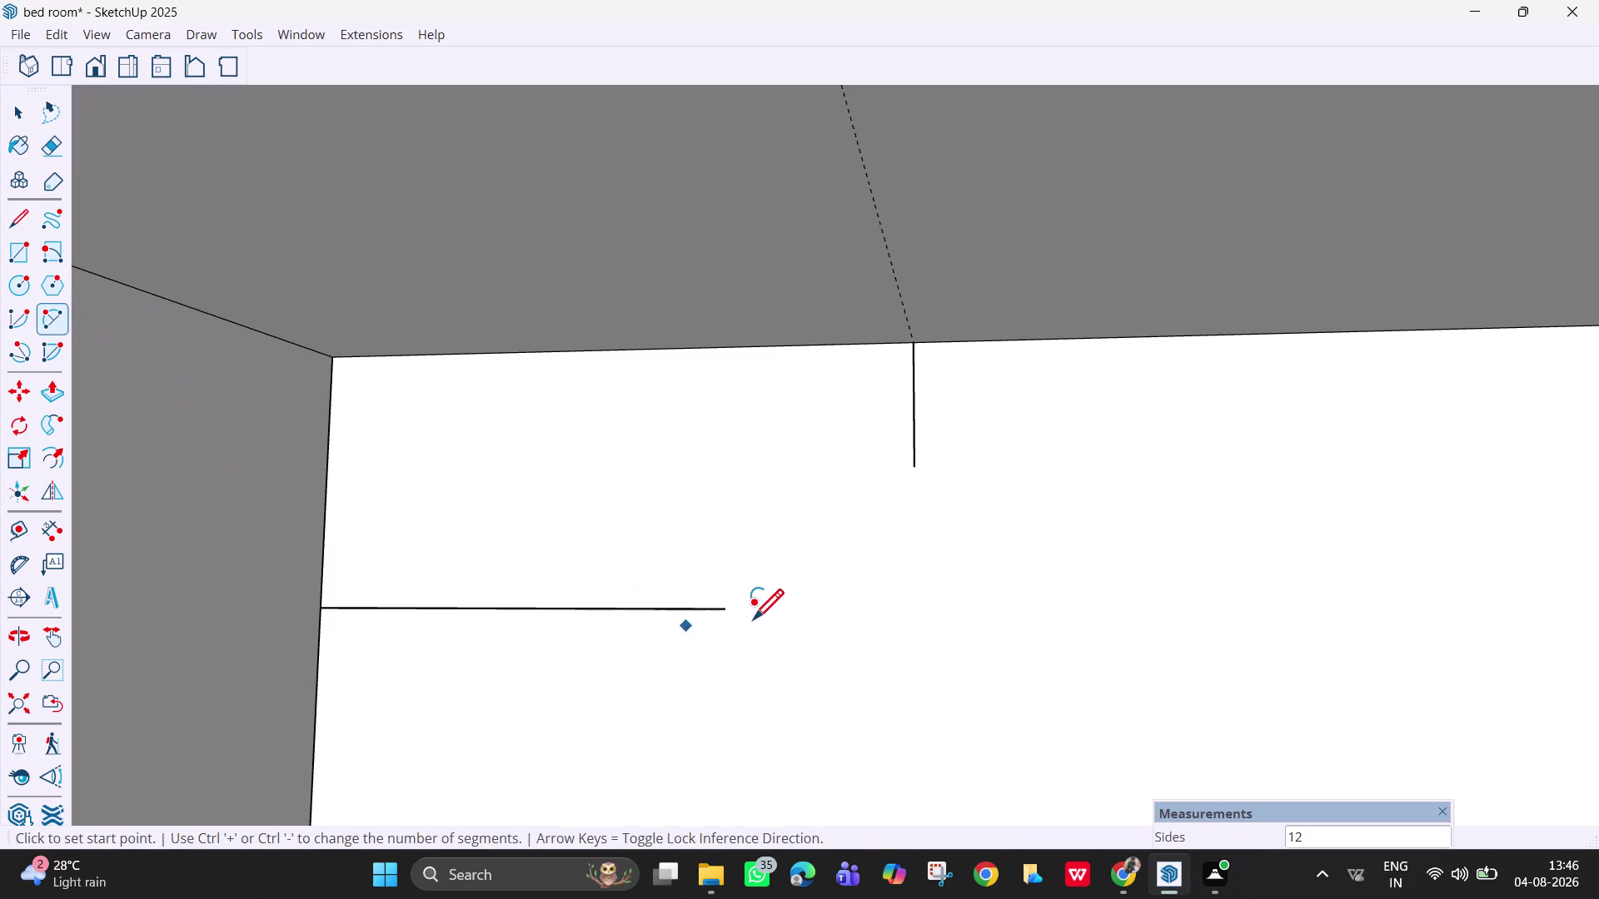
click(721, 612)
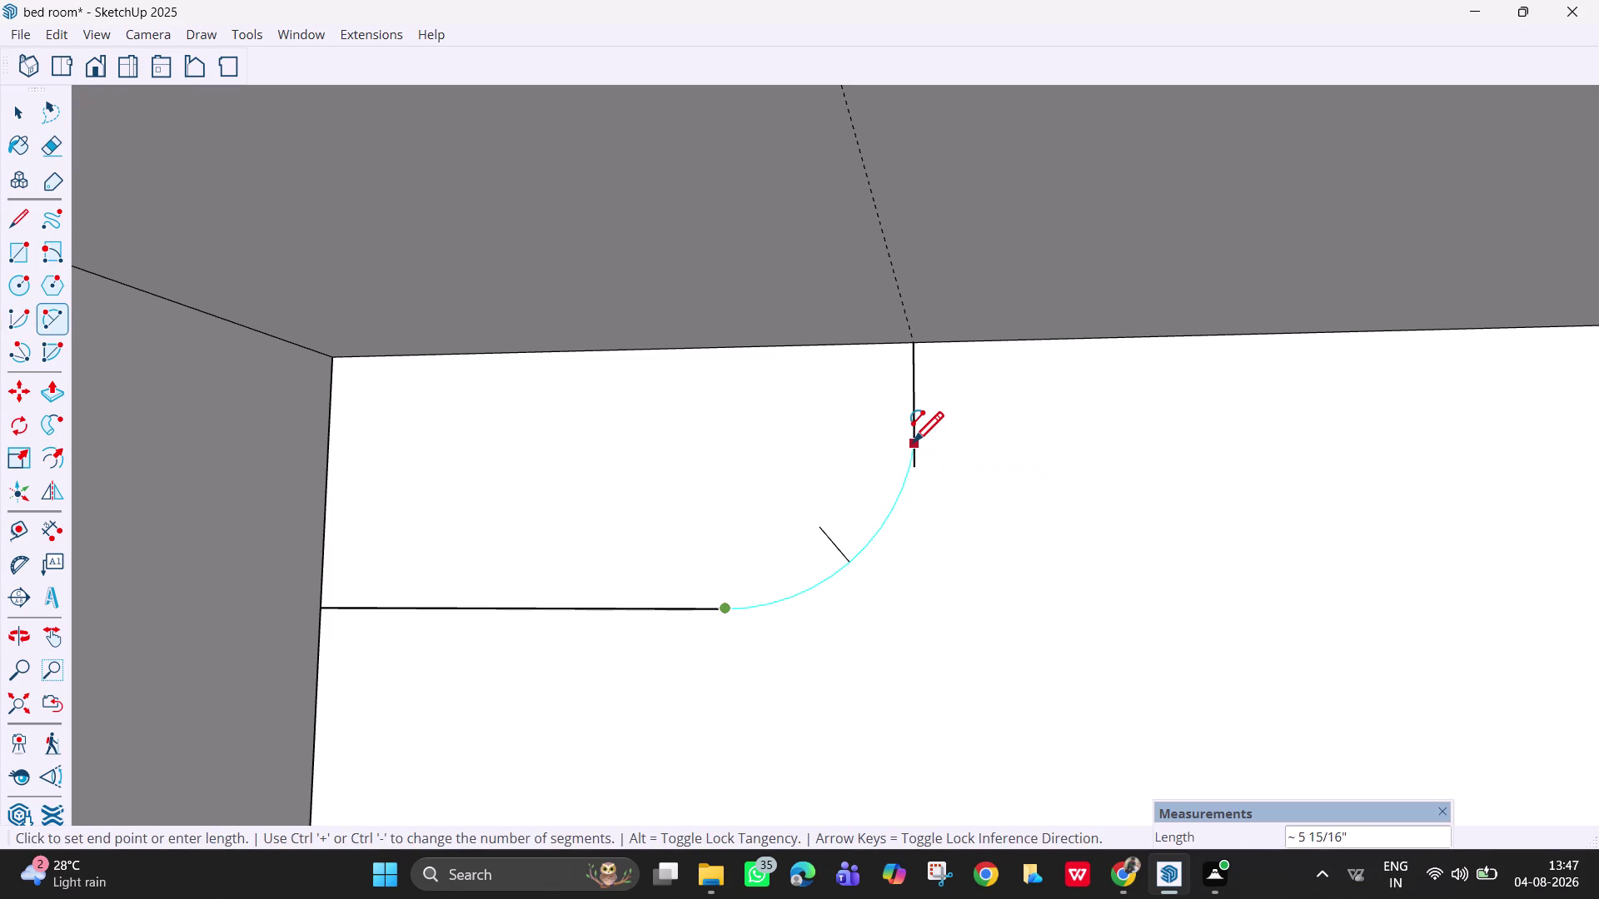
click(912, 445)
key(Return)
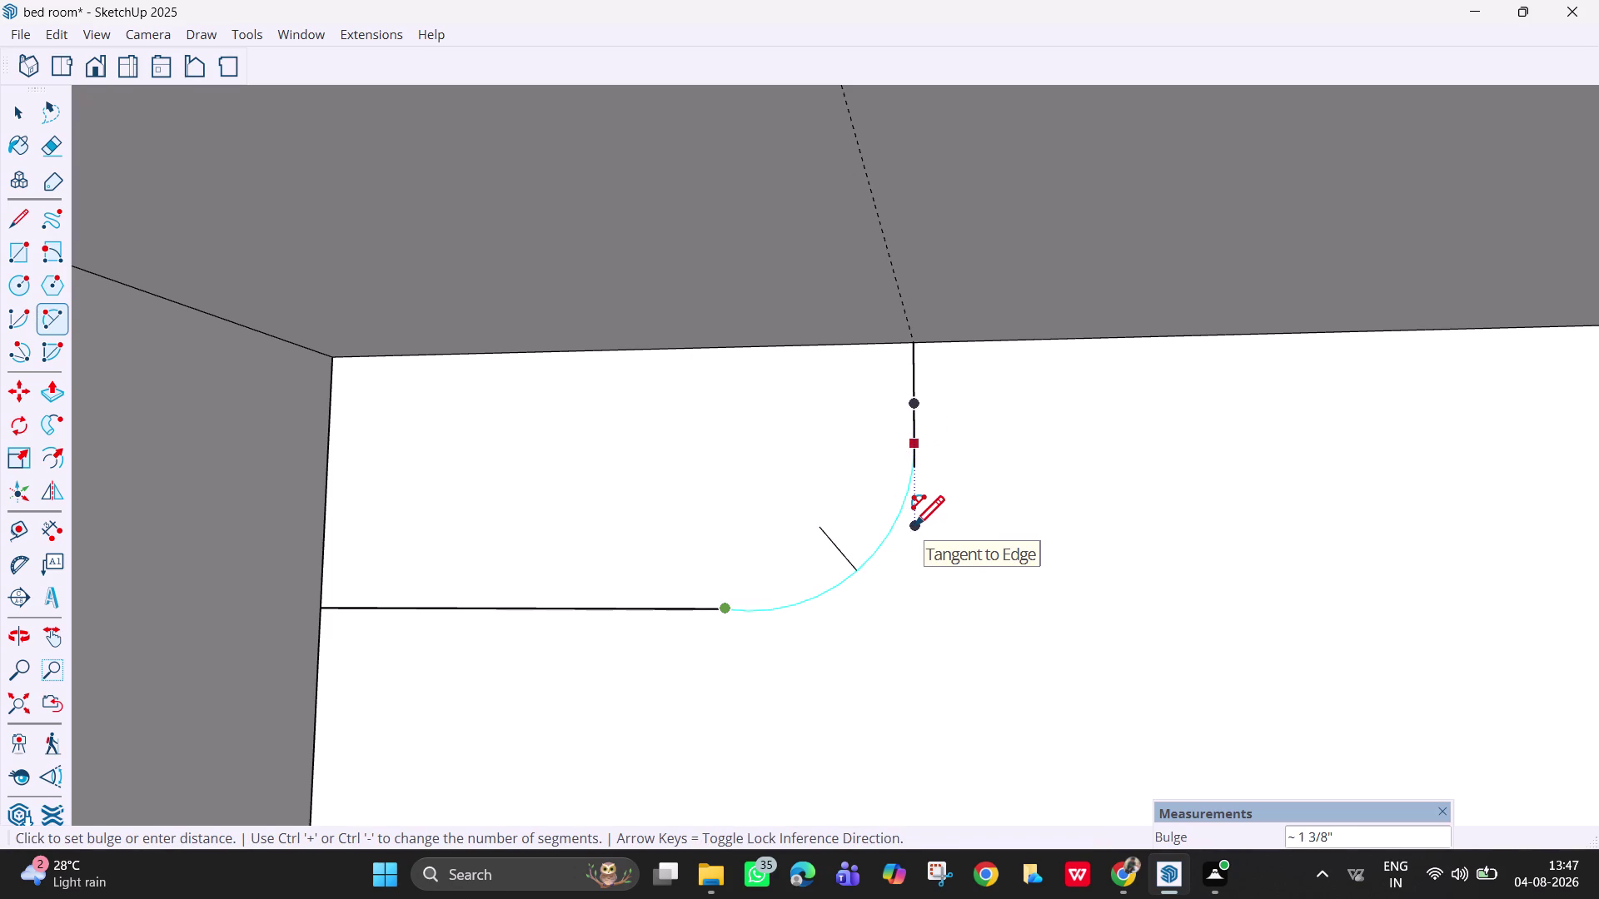
click(912, 529)
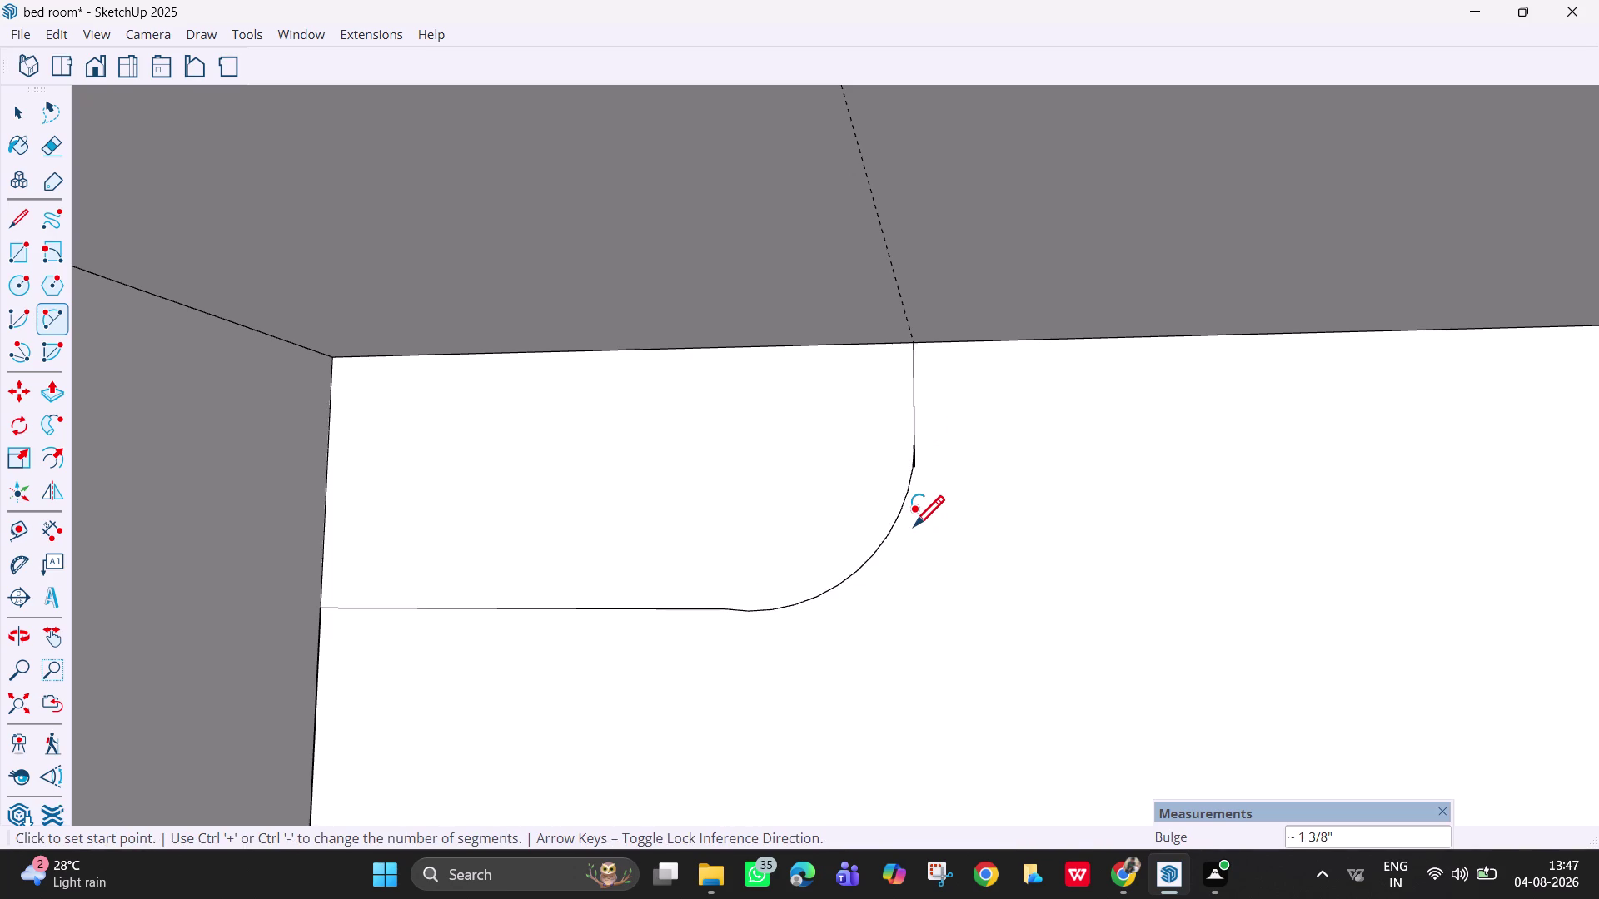
middle_drag(920, 568, 919, 621)
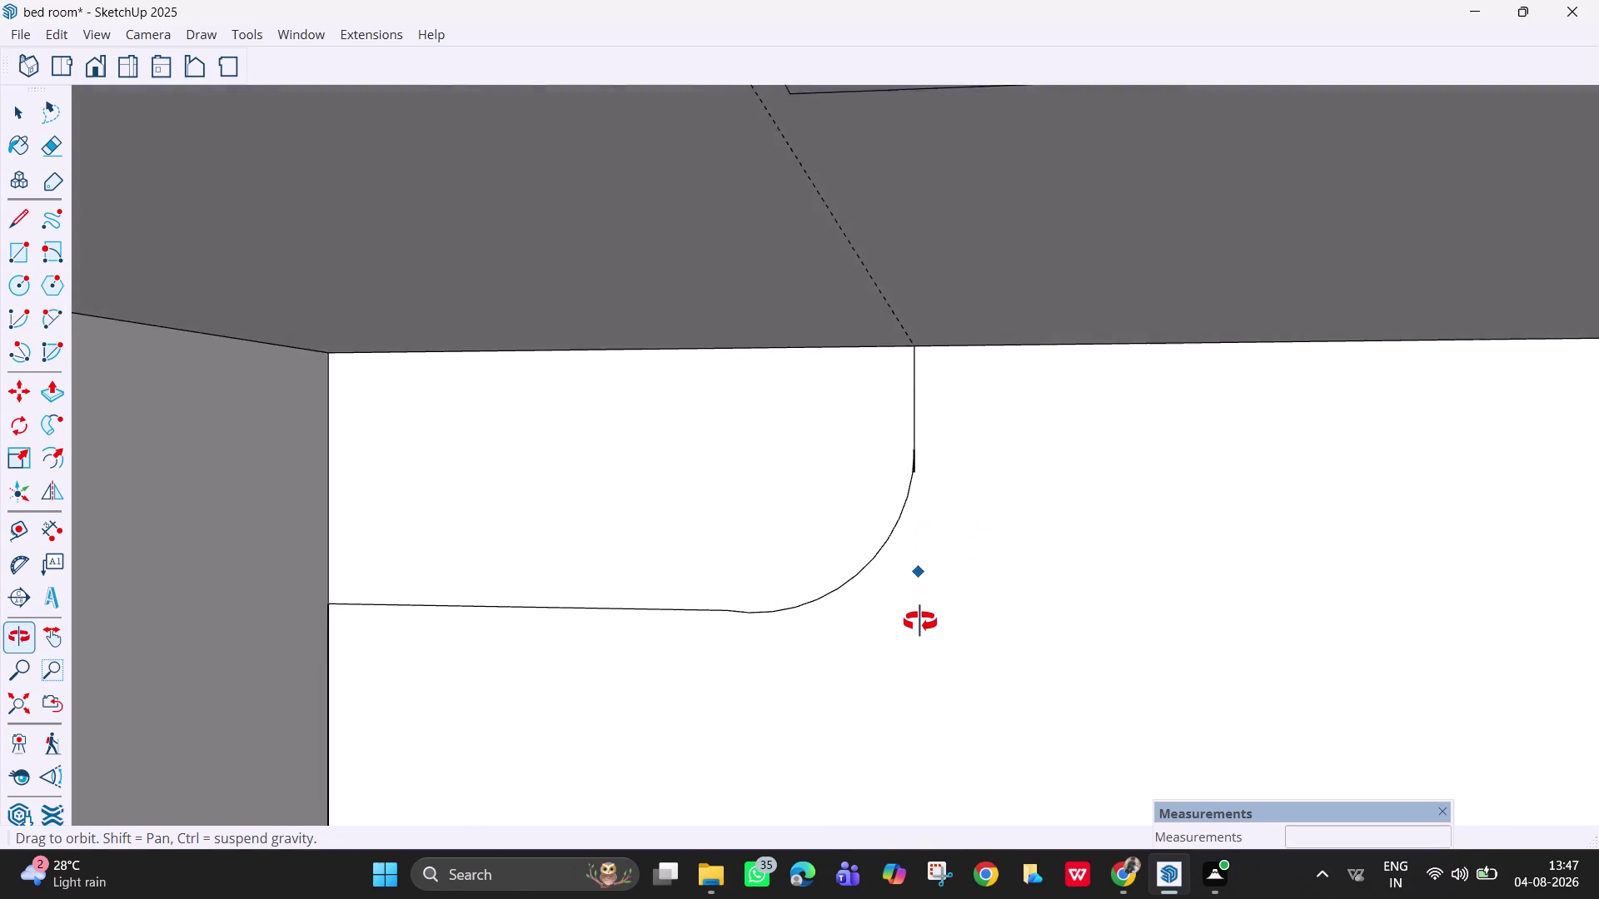
middle_drag(920, 621, 881, 633)
scroll(up, 3)
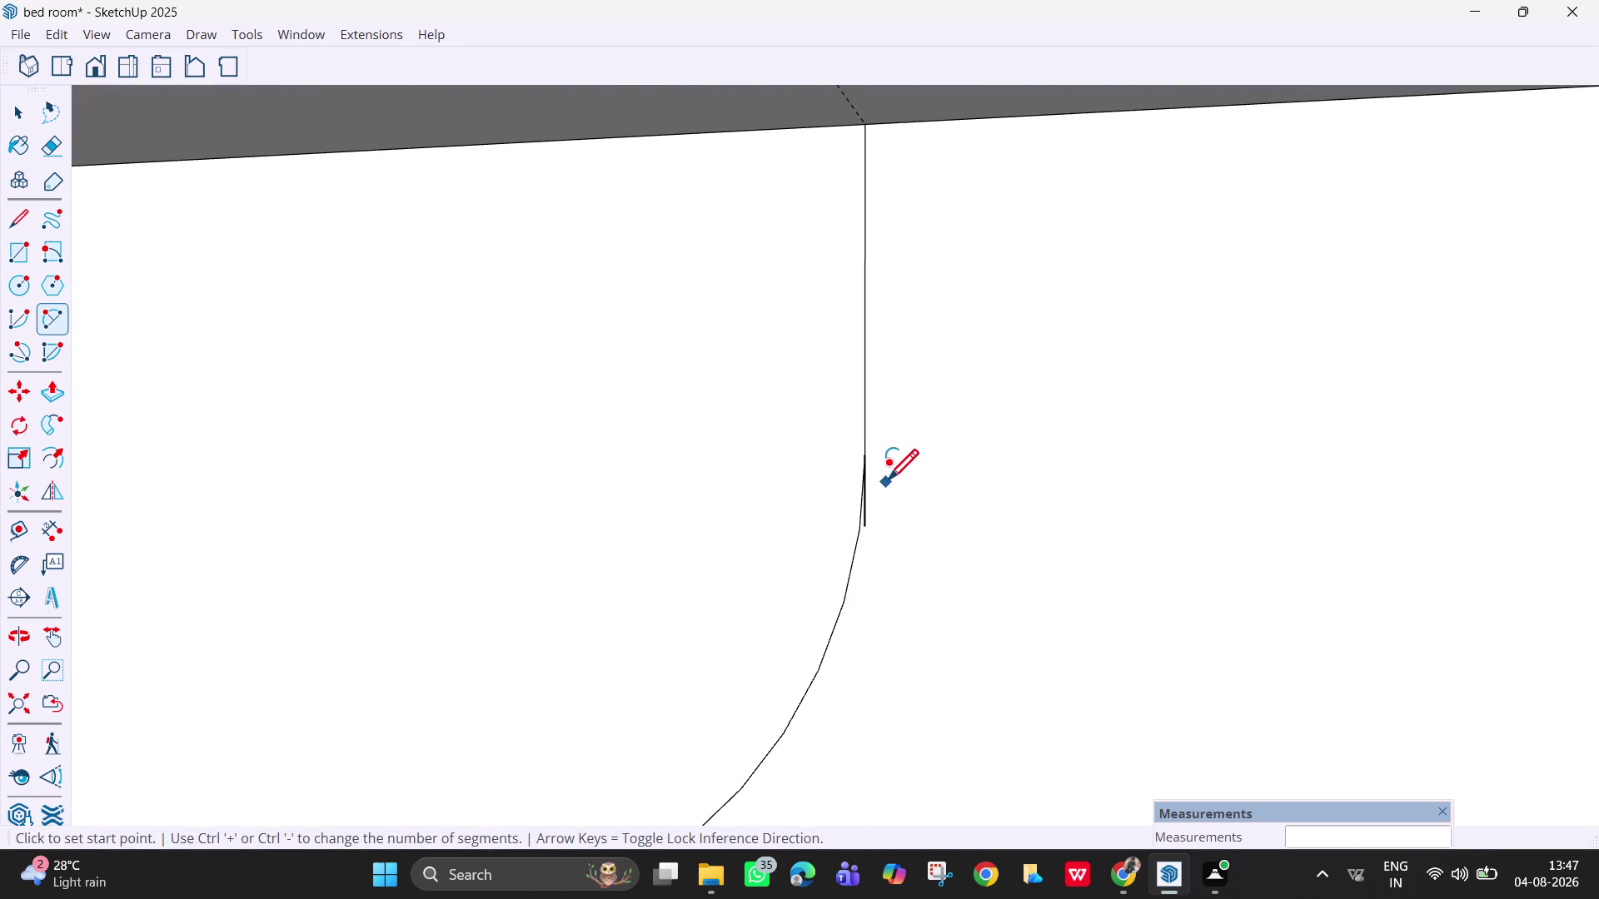
key(e)
click(869, 519)
scroll(down, 3)
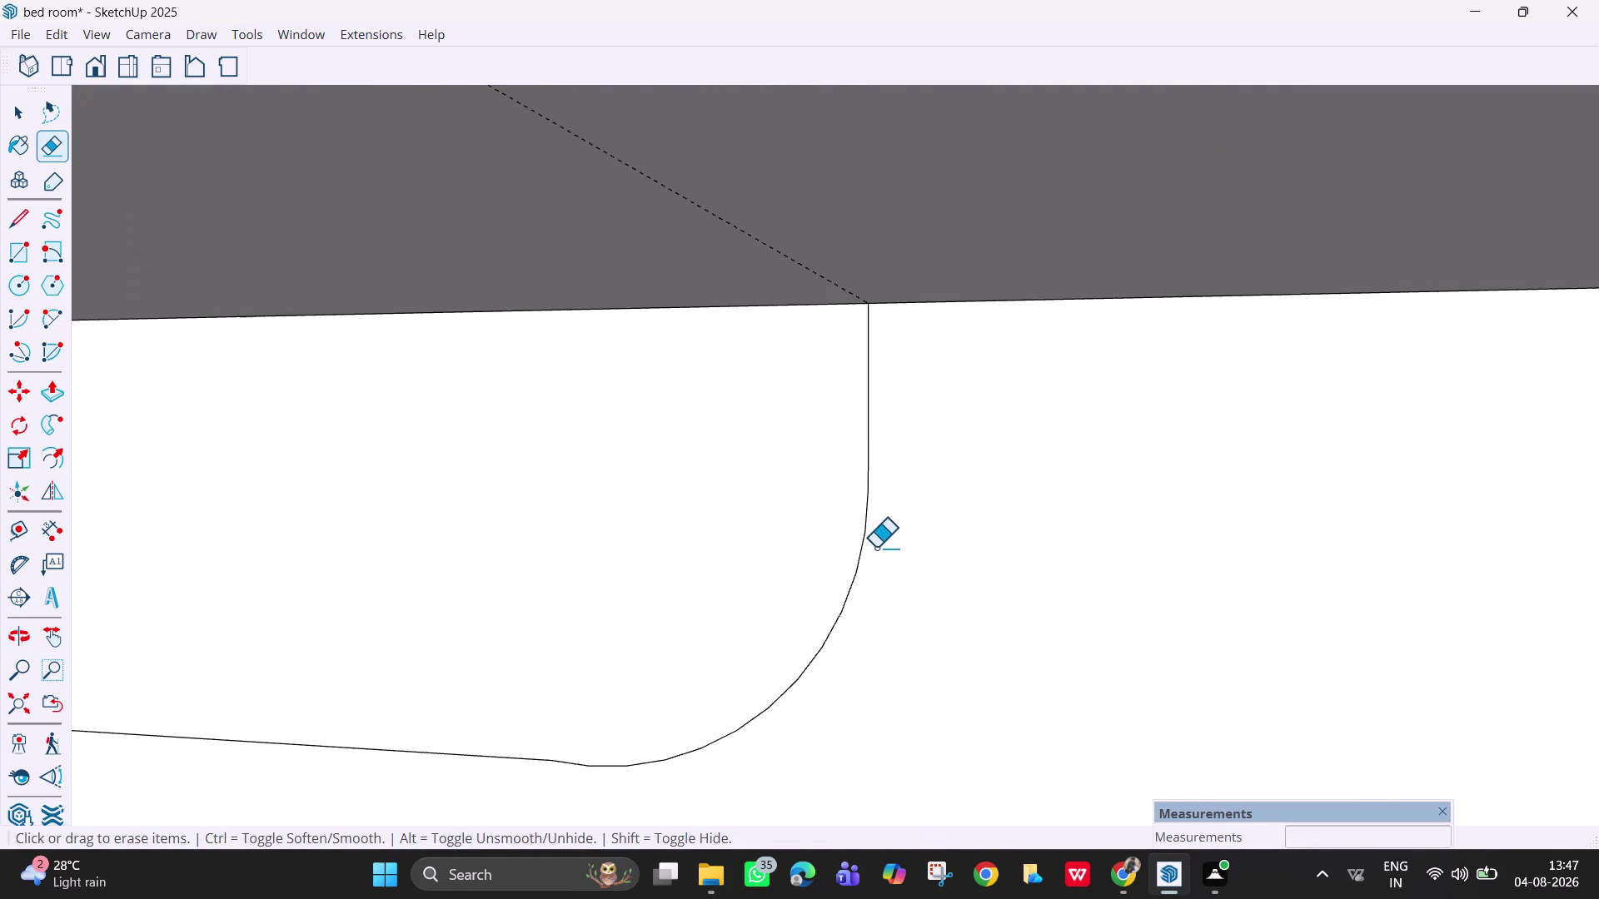
scroll(down, 3)
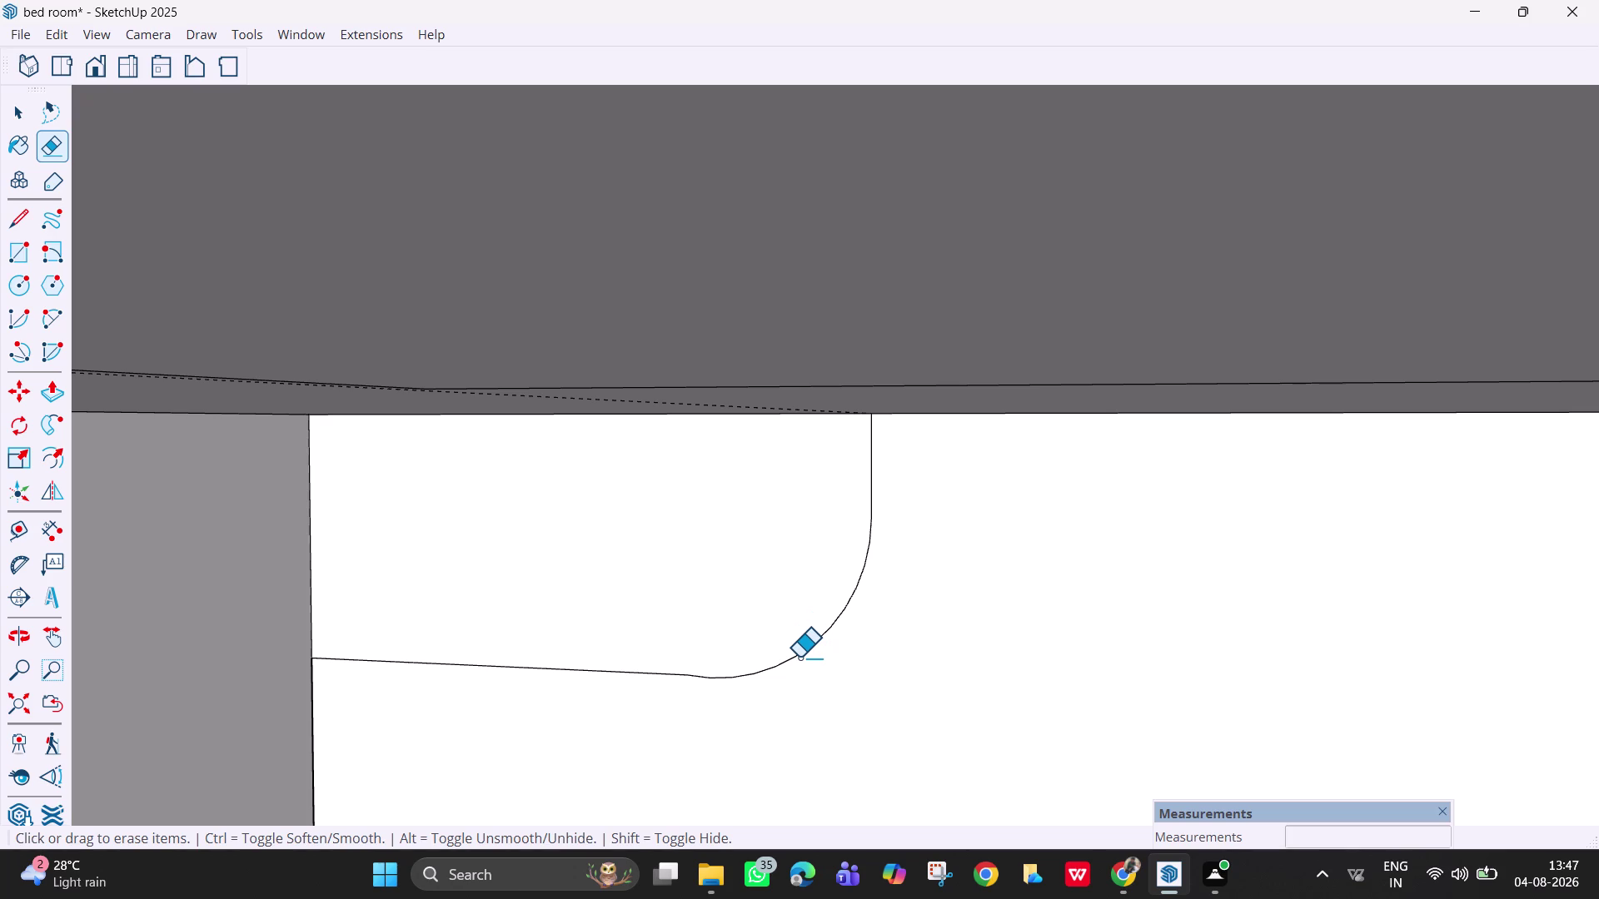
scroll(down, 3)
scroll(up, 3)
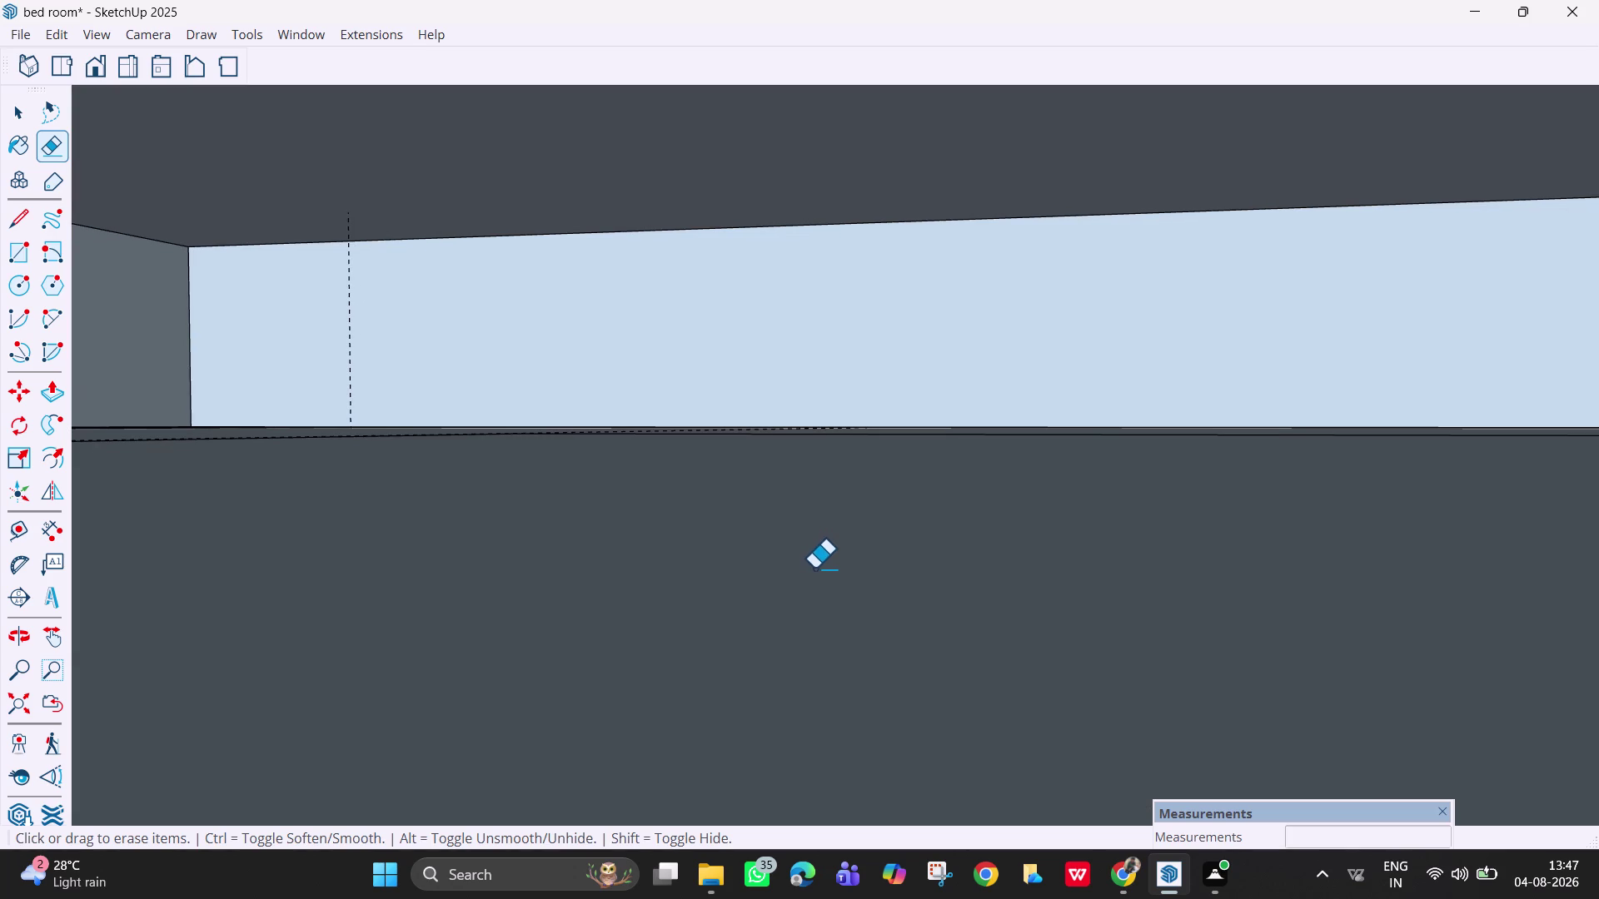
key(h)
drag(921, 709, 974, 384)
drag(892, 640, 894, 636)
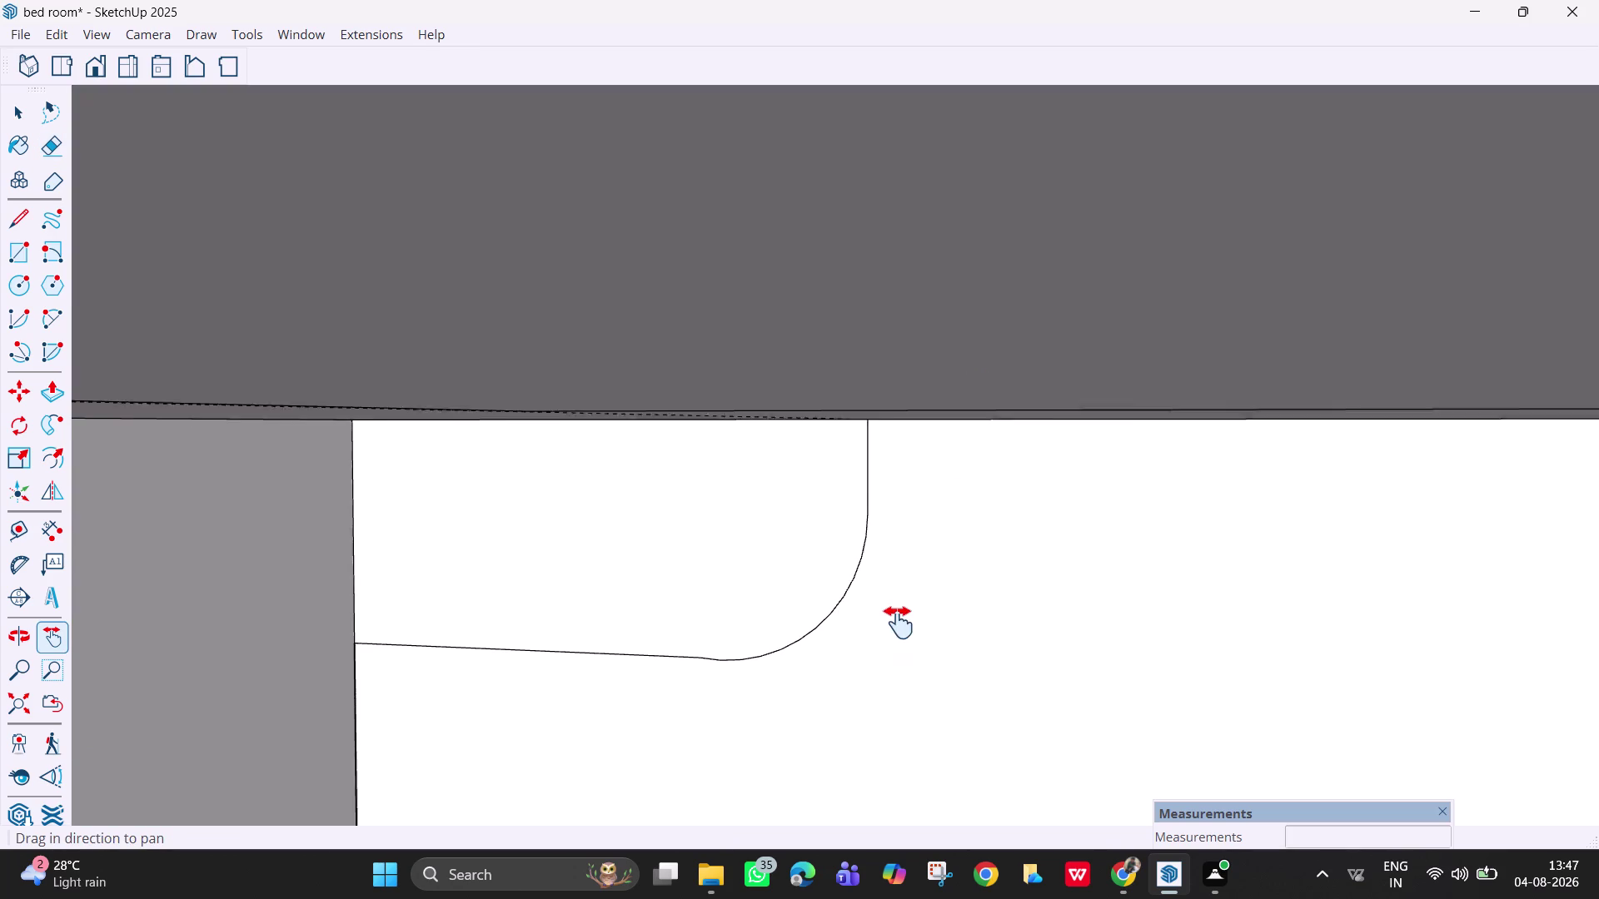
drag(894, 636, 949, 407)
scroll(down, 3)
scroll(down, 3)
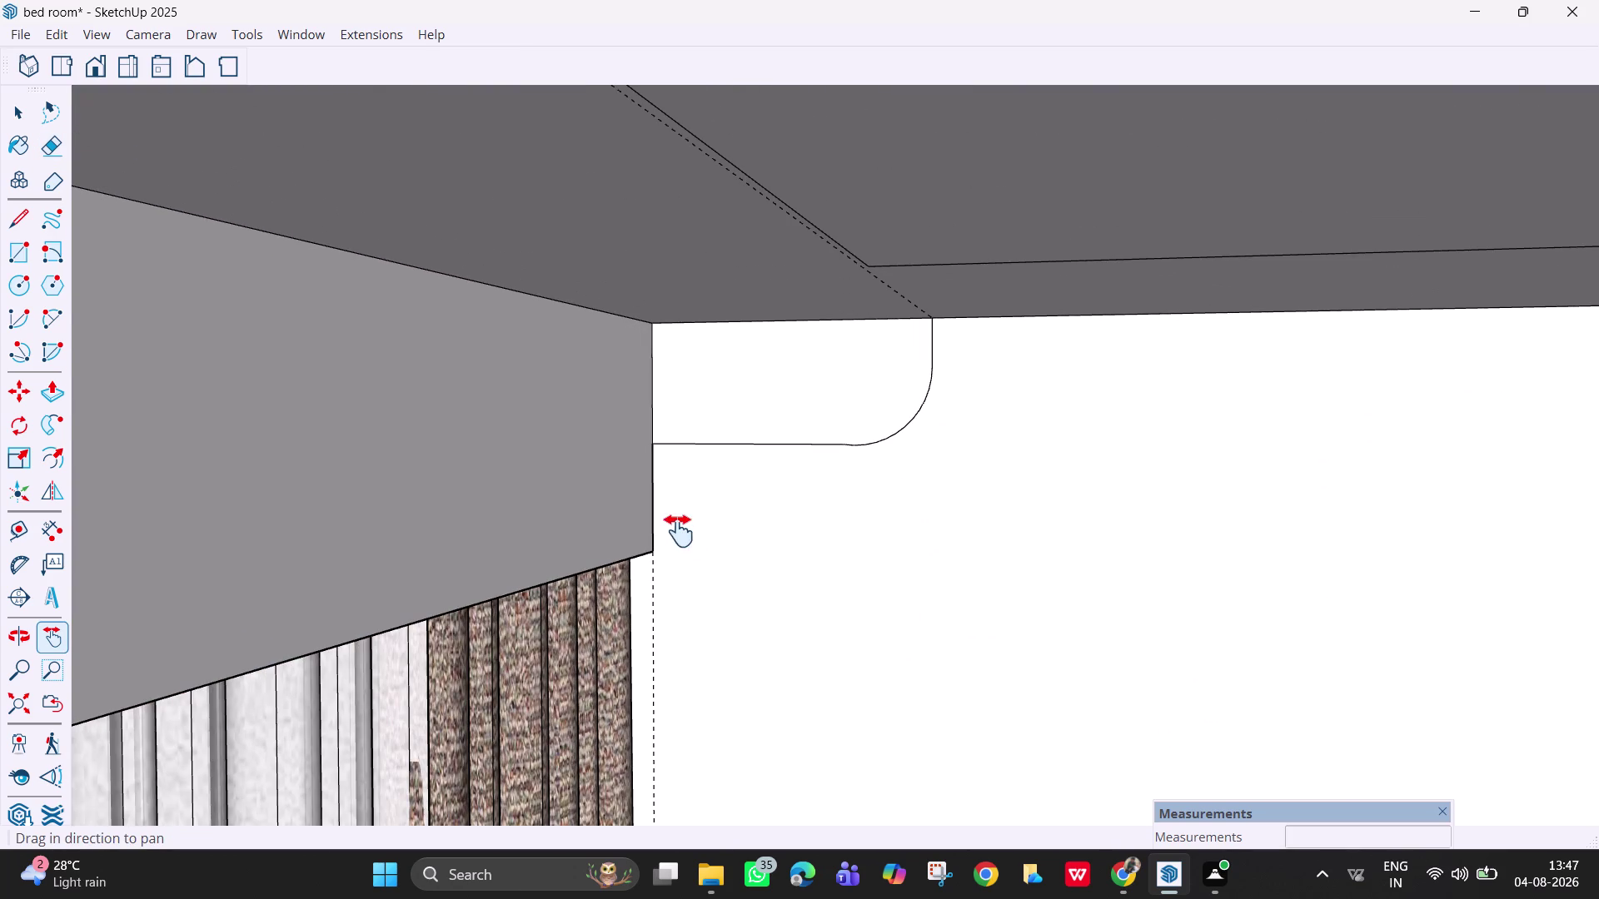
scroll(down, 3)
key(space)
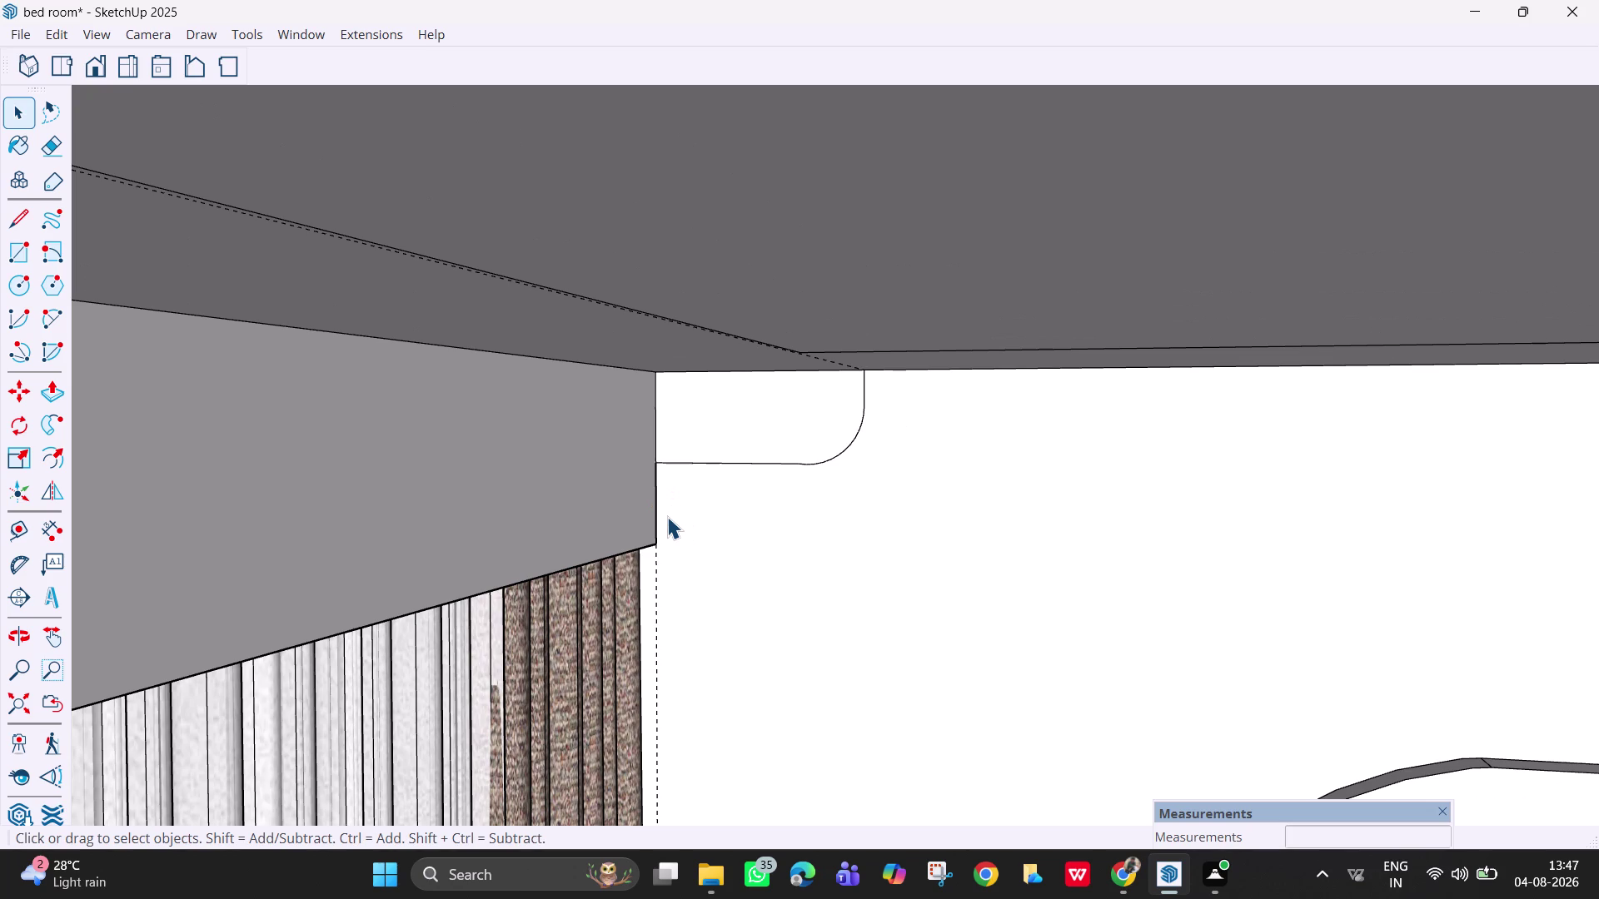
Place a Tape Measure guide from the wall's lower edge, level with the profile bottom.
key(t)
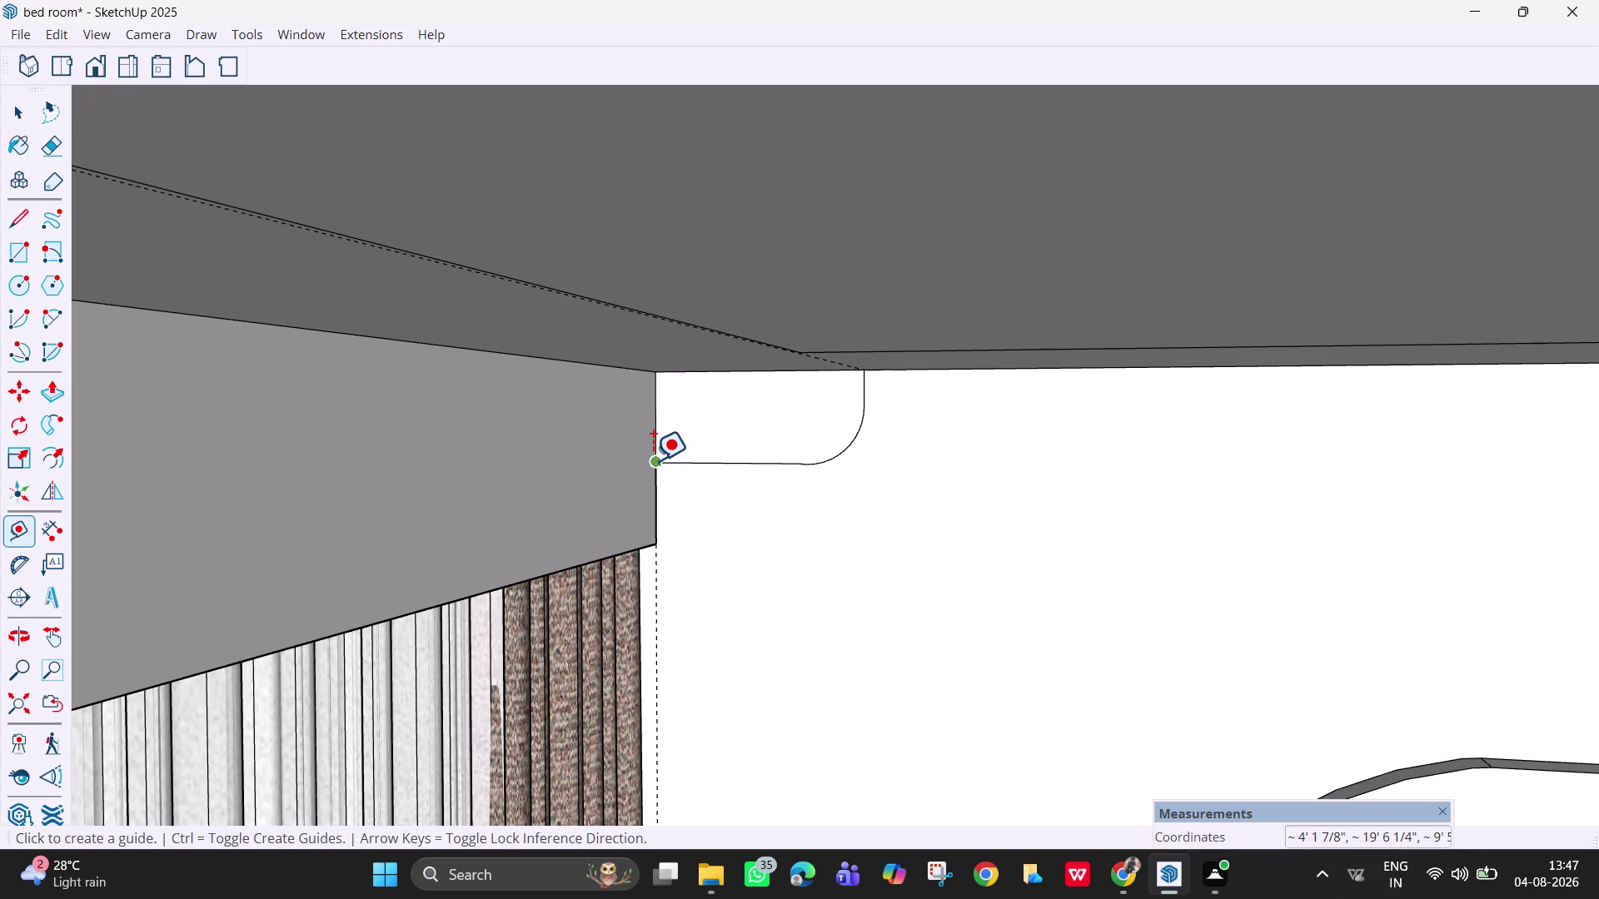
click(599, 561)
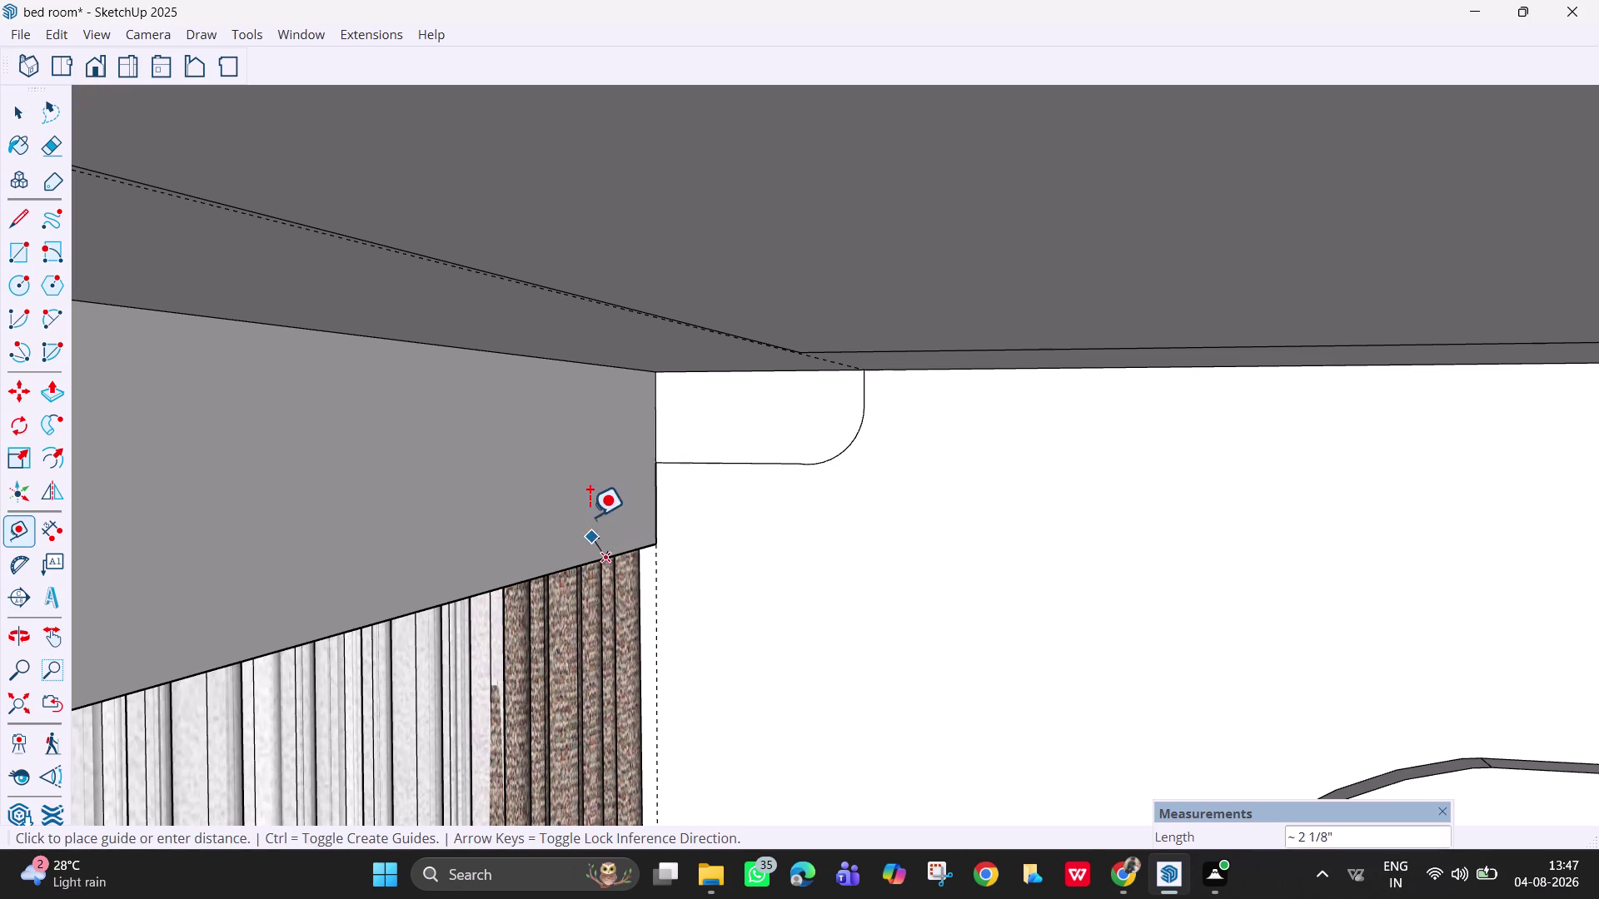
key(Escape)
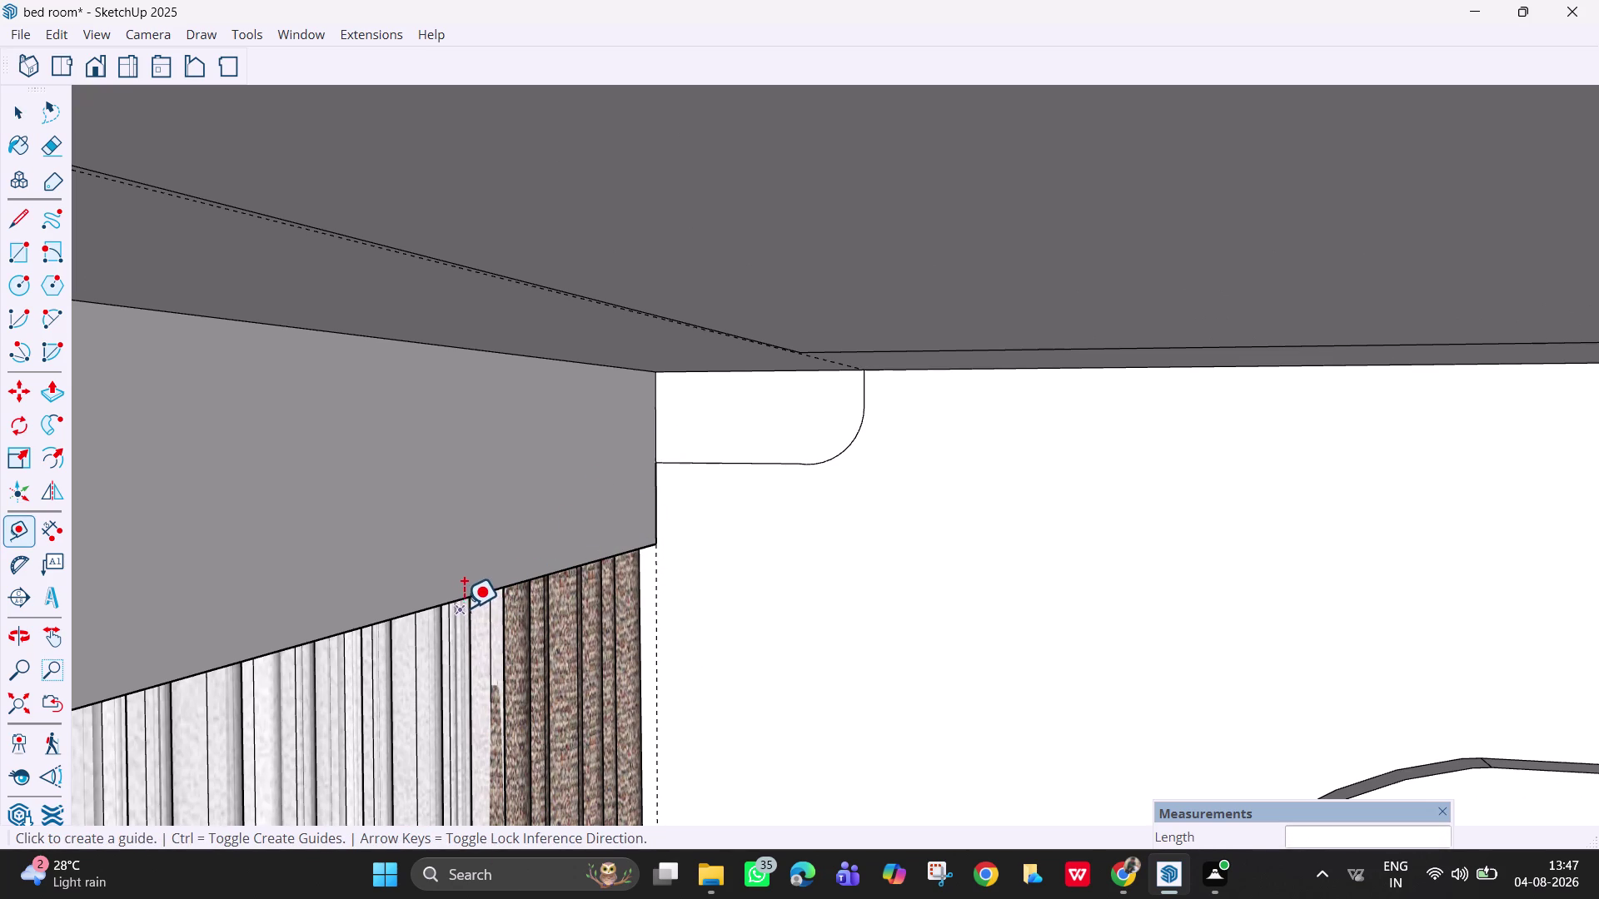
click(462, 599)
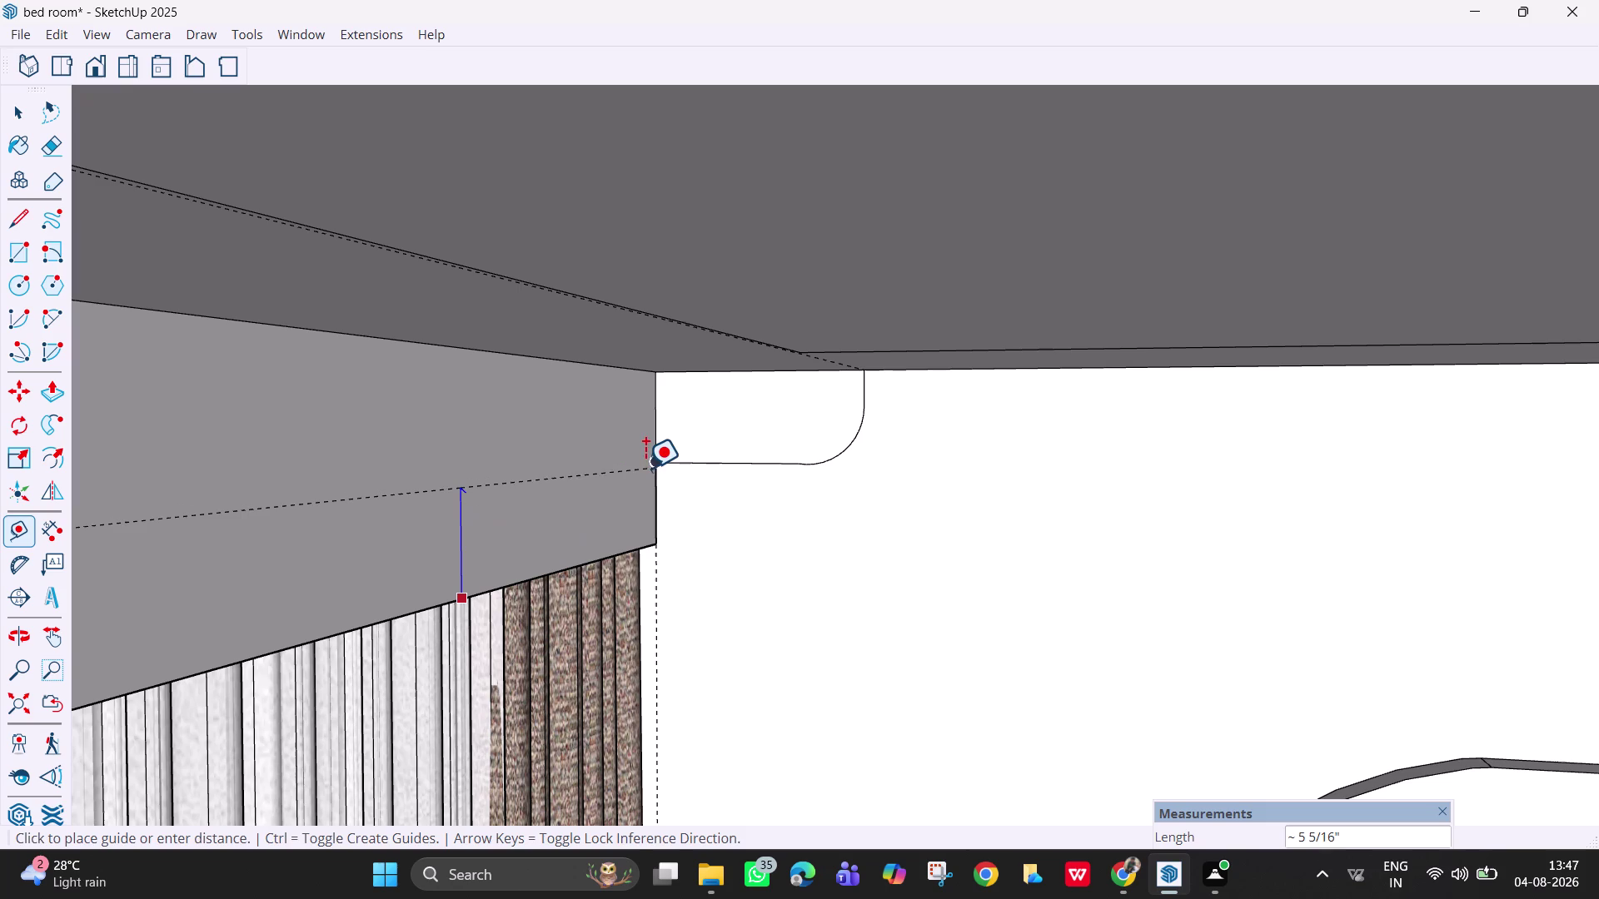
click(661, 461)
scroll(down, 3)
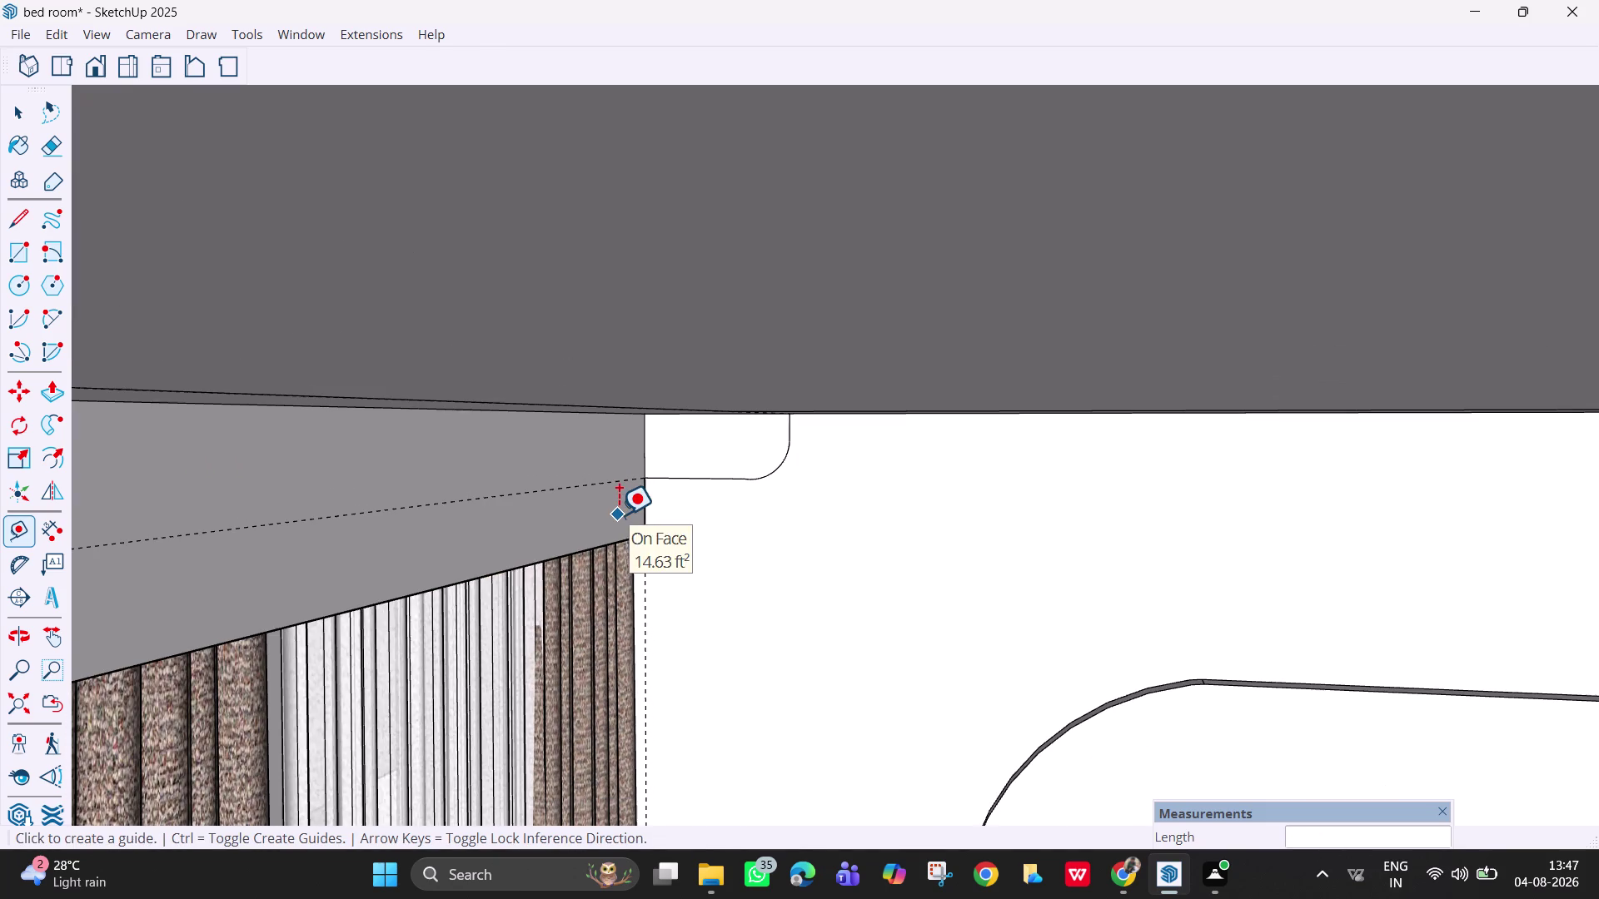
key(space)
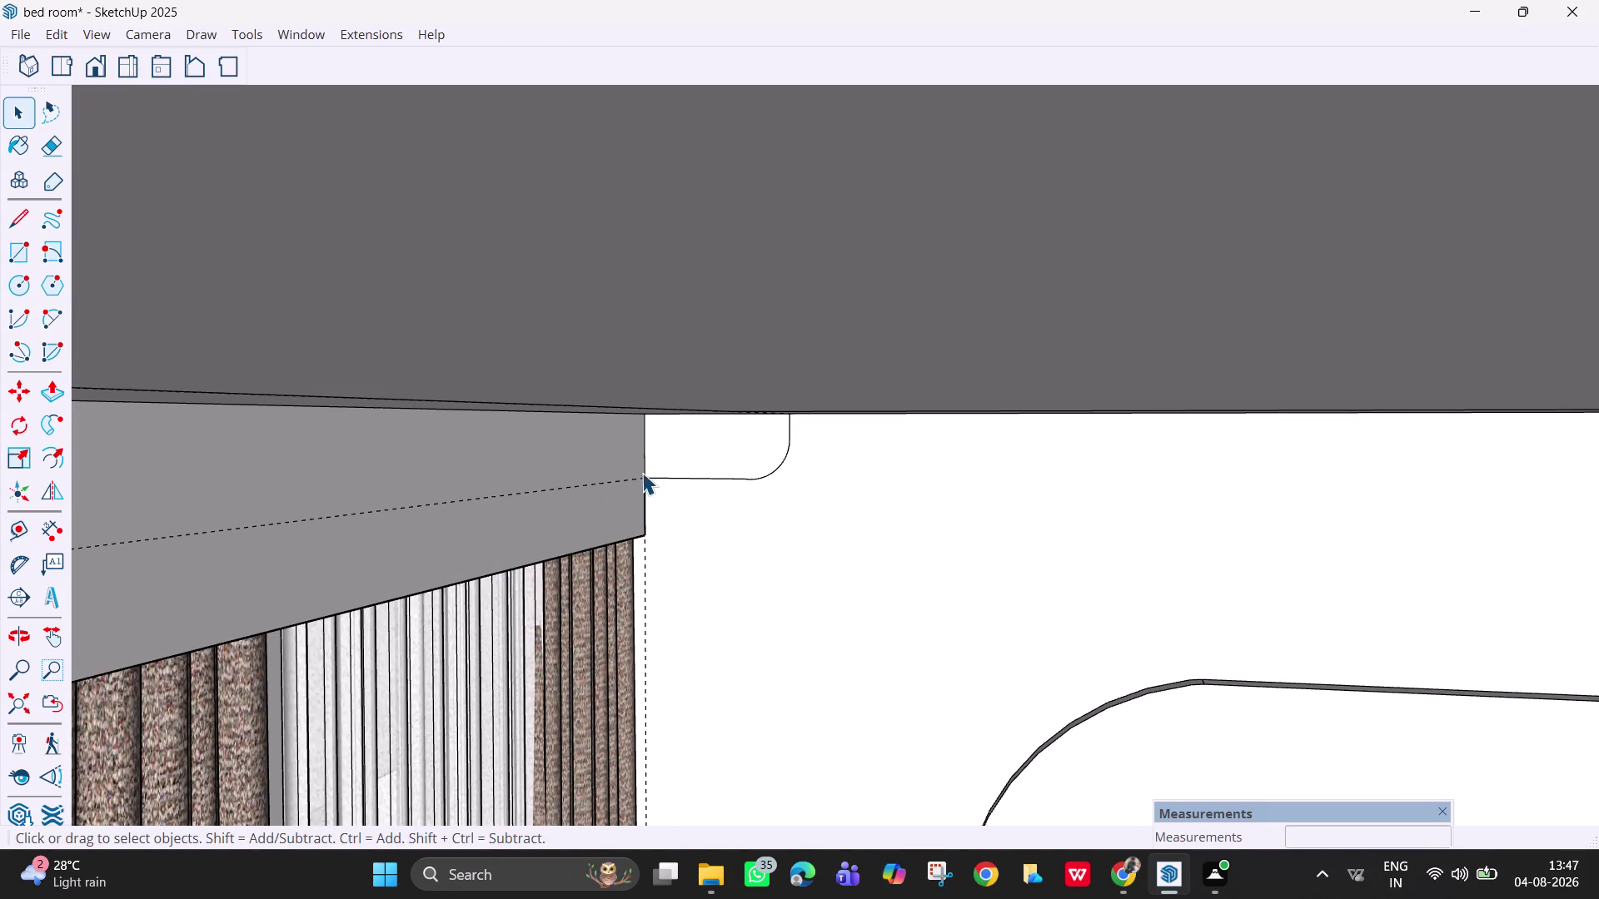
Orbit and pan along the ceiling edge to check the guides on the side wall.
scroll(down, 3)
scroll(up, 3)
middle_drag(586, 526, 626, 479)
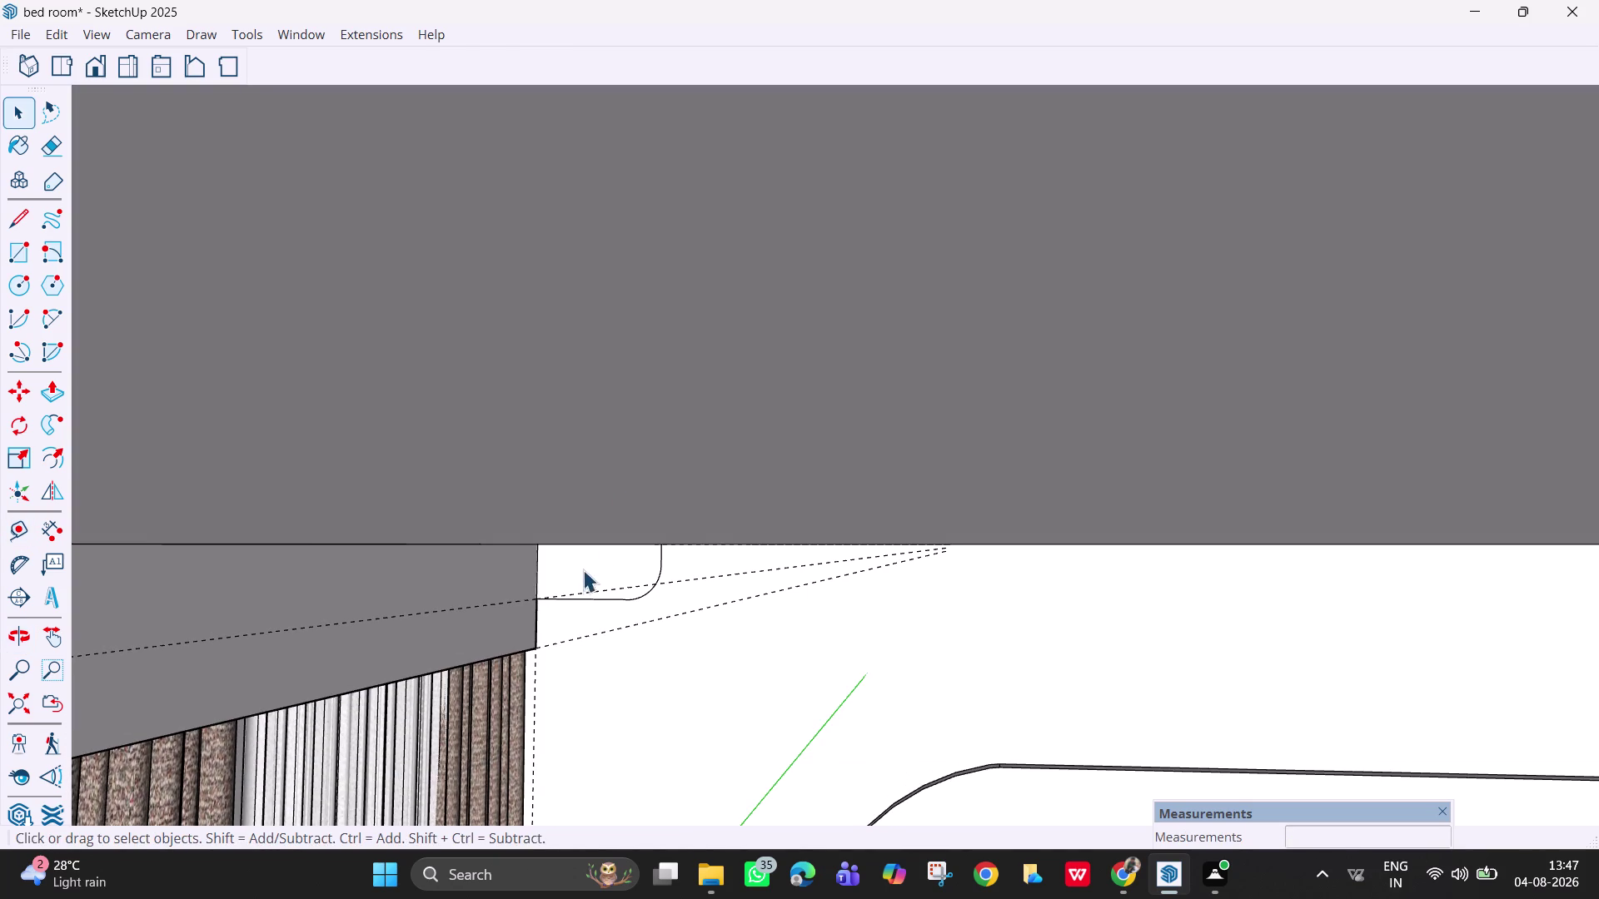
key(h)
drag(533, 636, 826, 481)
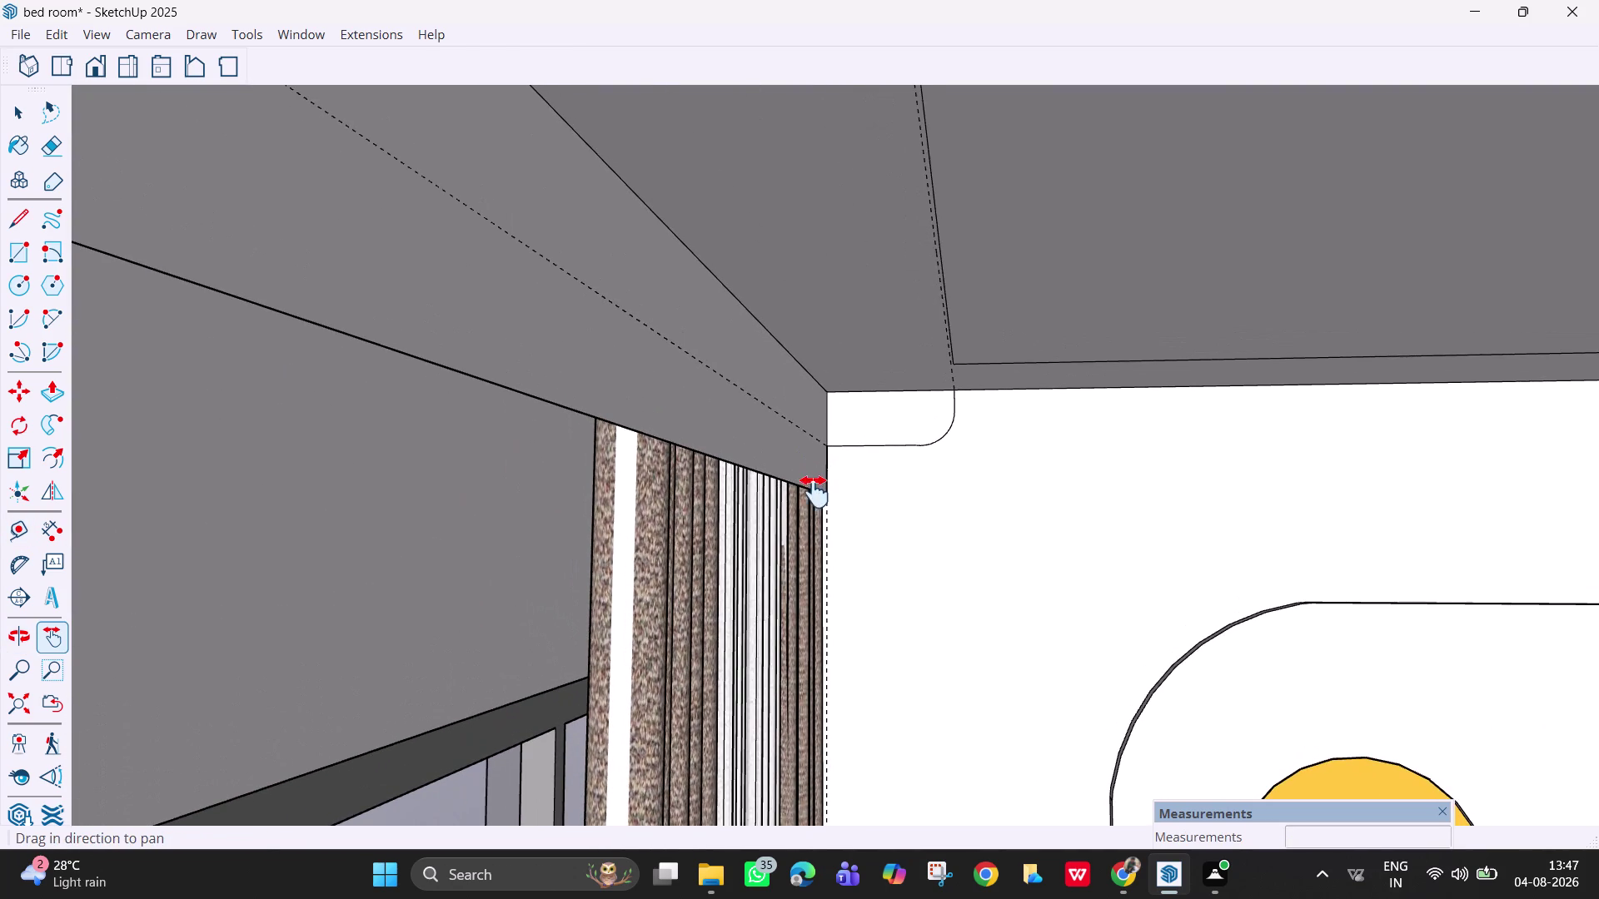
scroll(down, 3)
middle_drag(794, 518, 761, 533)
scroll(down, 3)
scroll(down, 3)
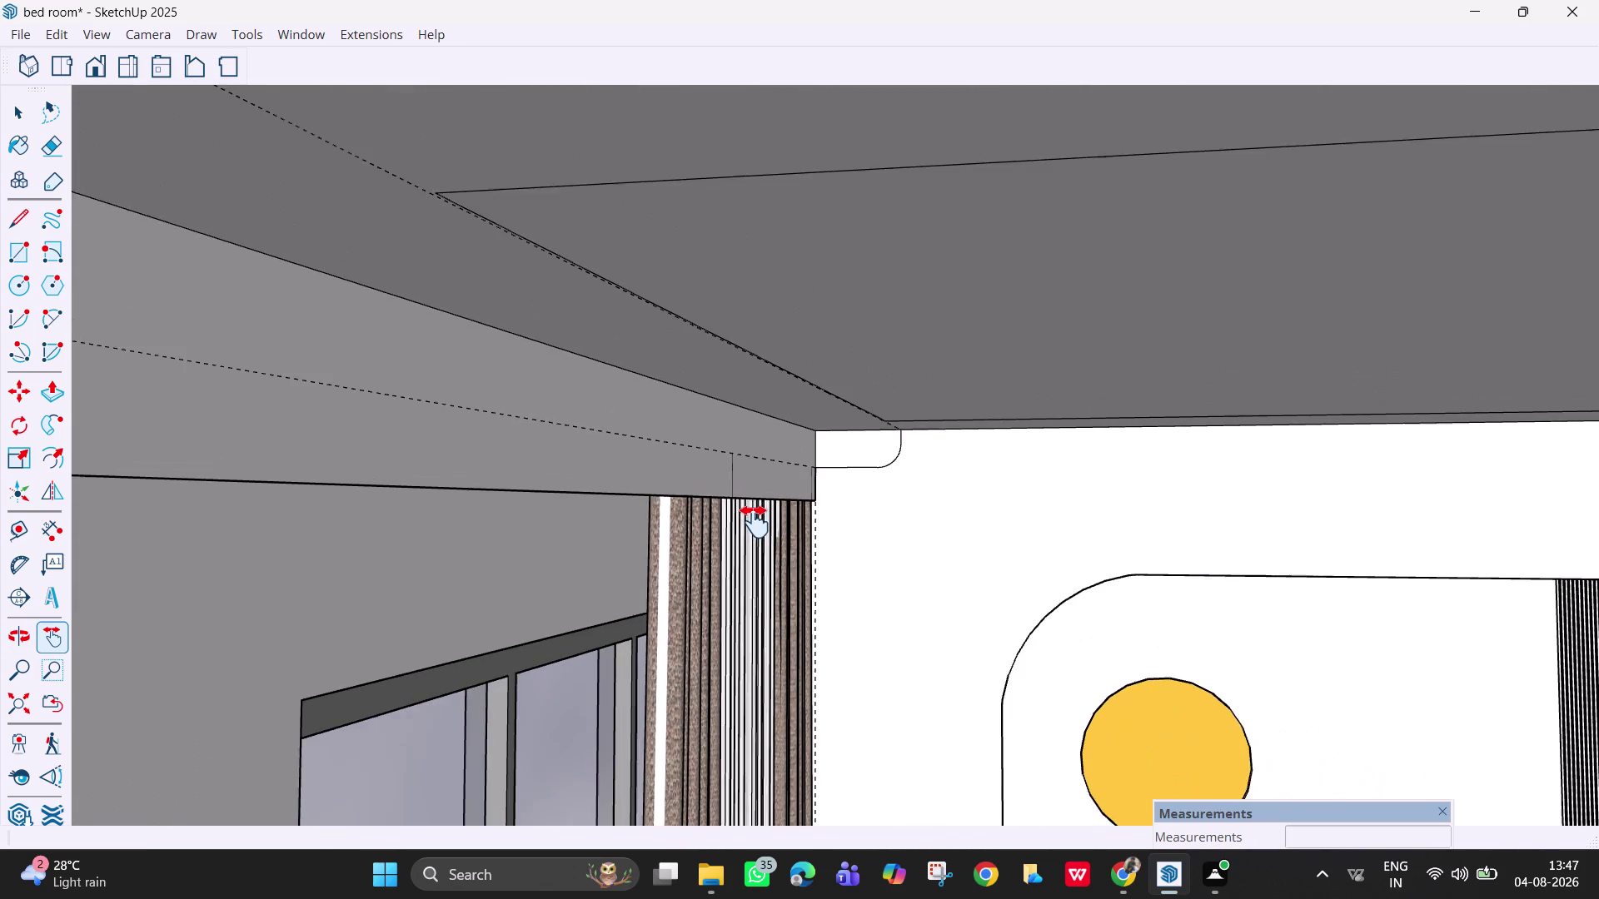
scroll(down, 3)
scroll(down, 3)
scroll(up, 3)
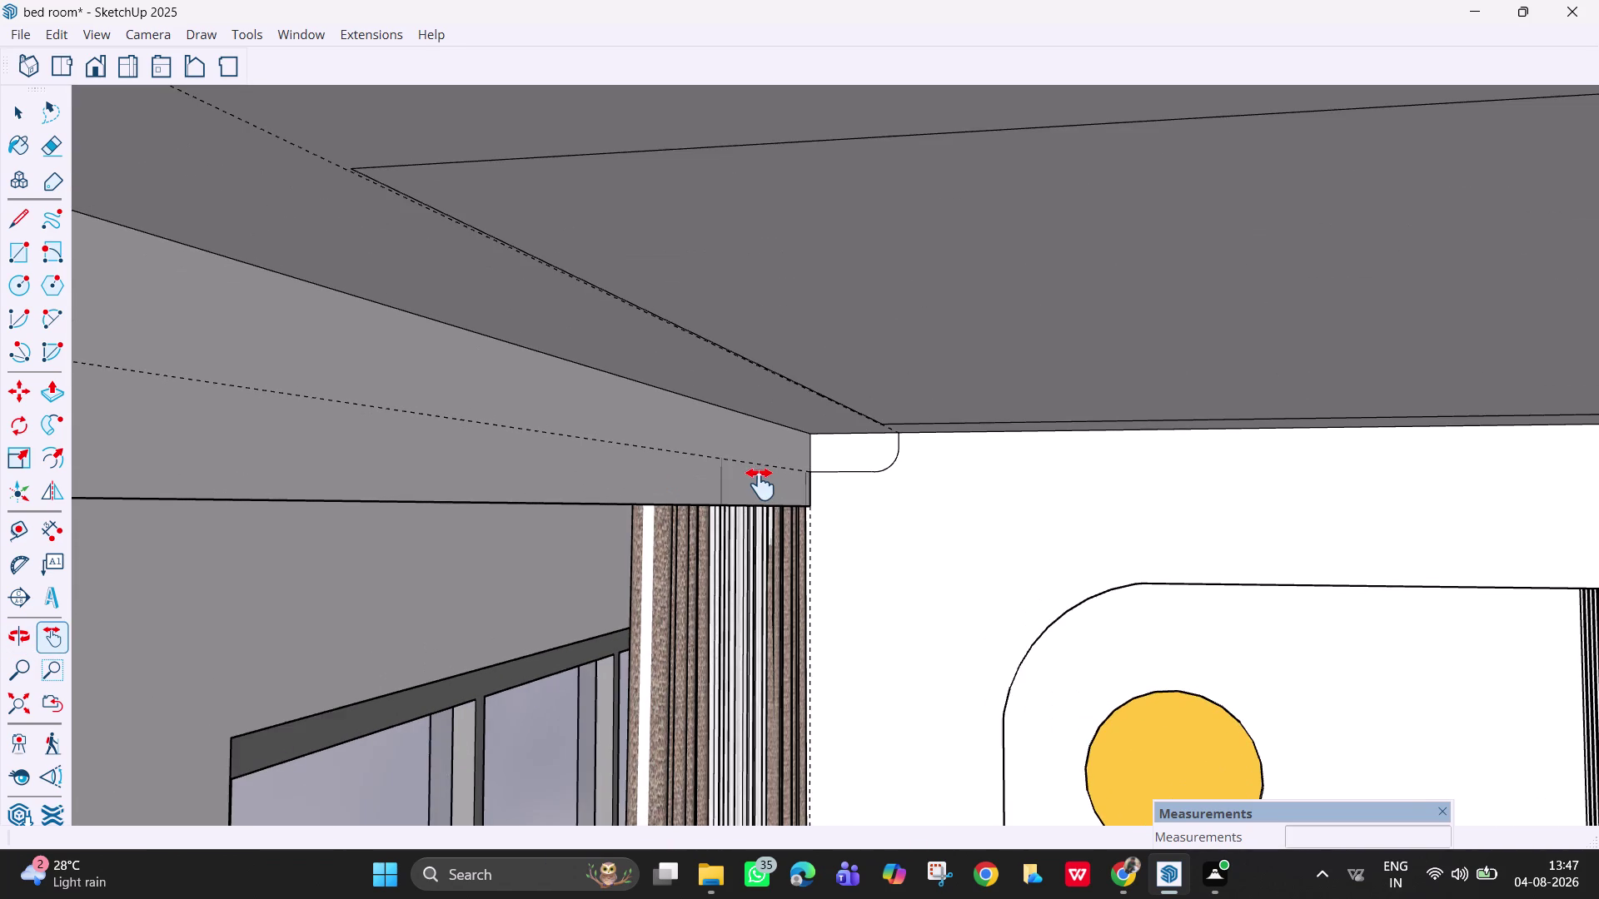
scroll(down, 3)
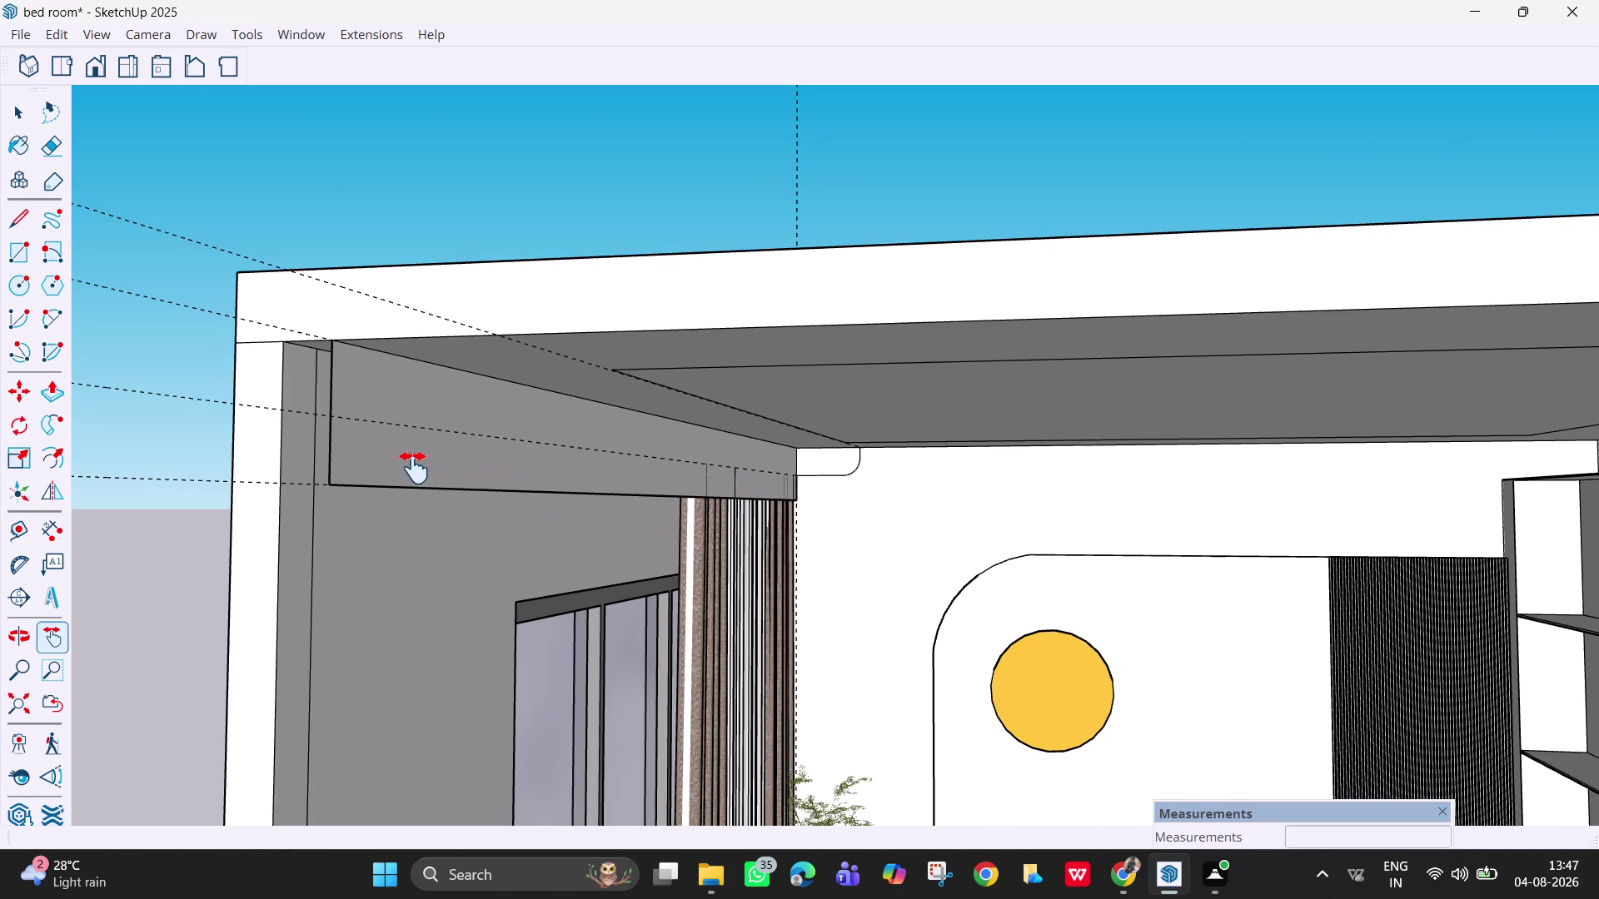
key(l)
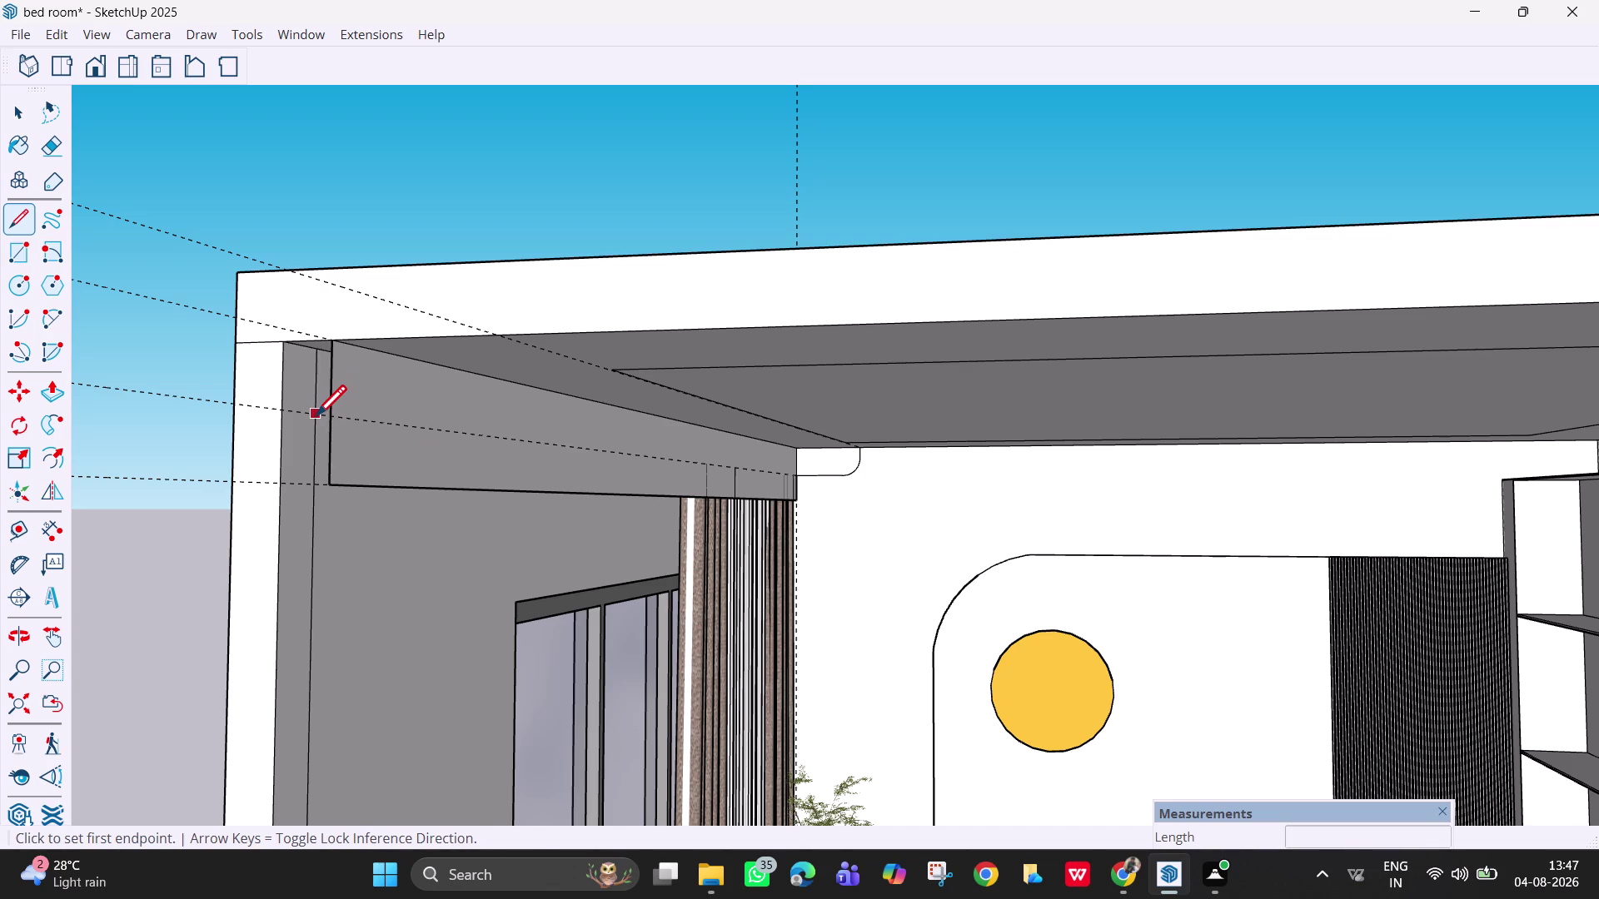
Draw an edge from the guide at the wall end to the cornice profile's bottom corner.
click(315, 419)
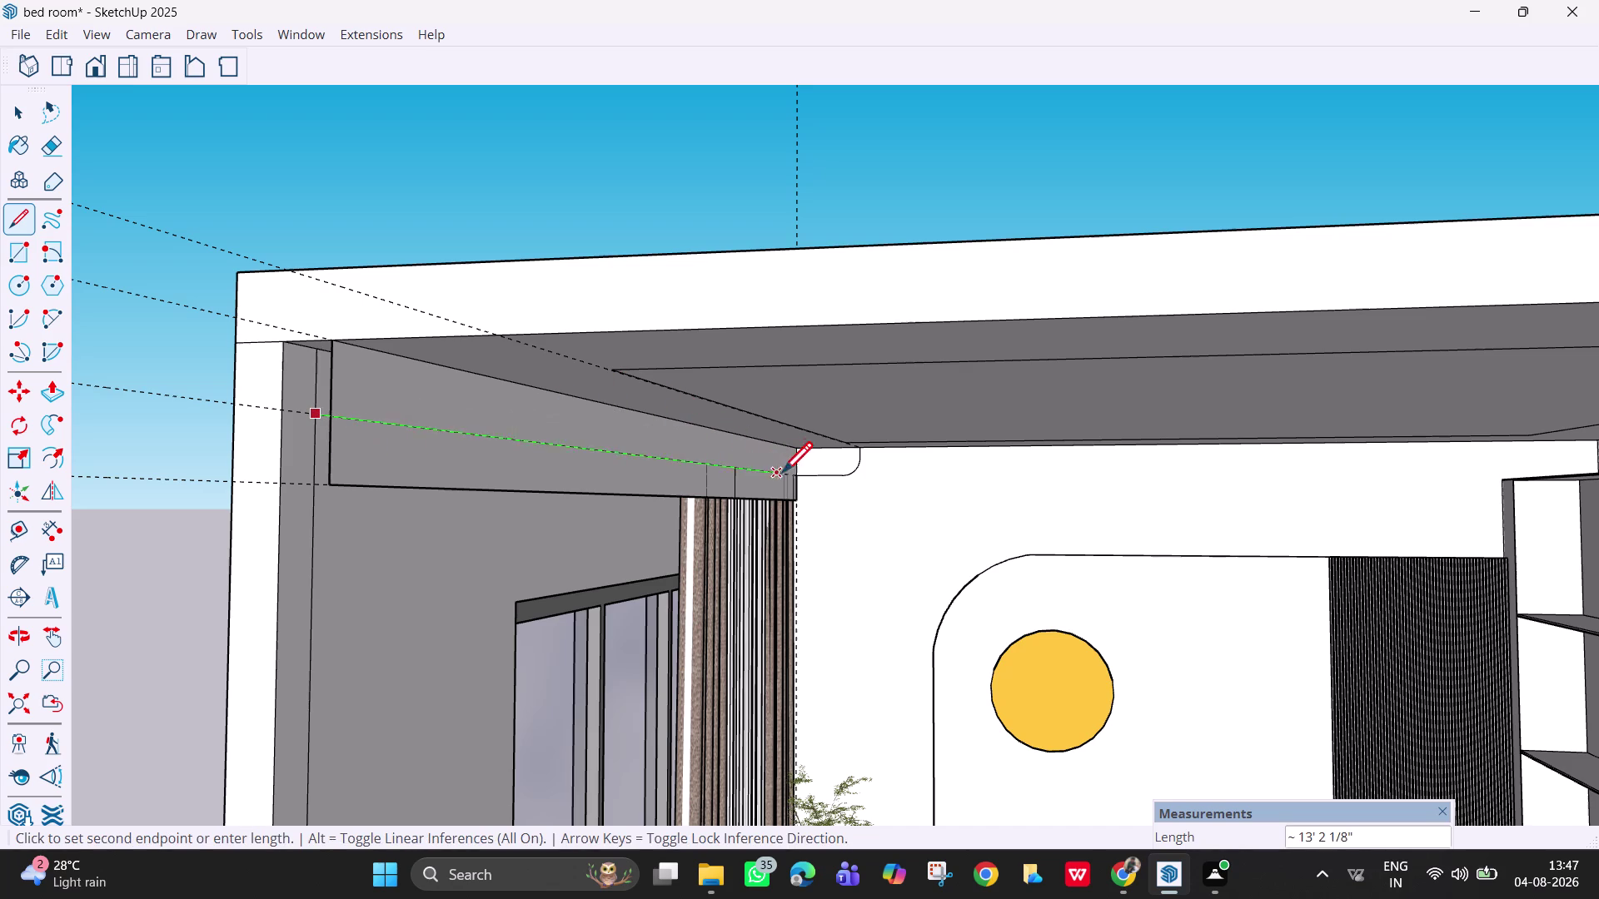
click(803, 474)
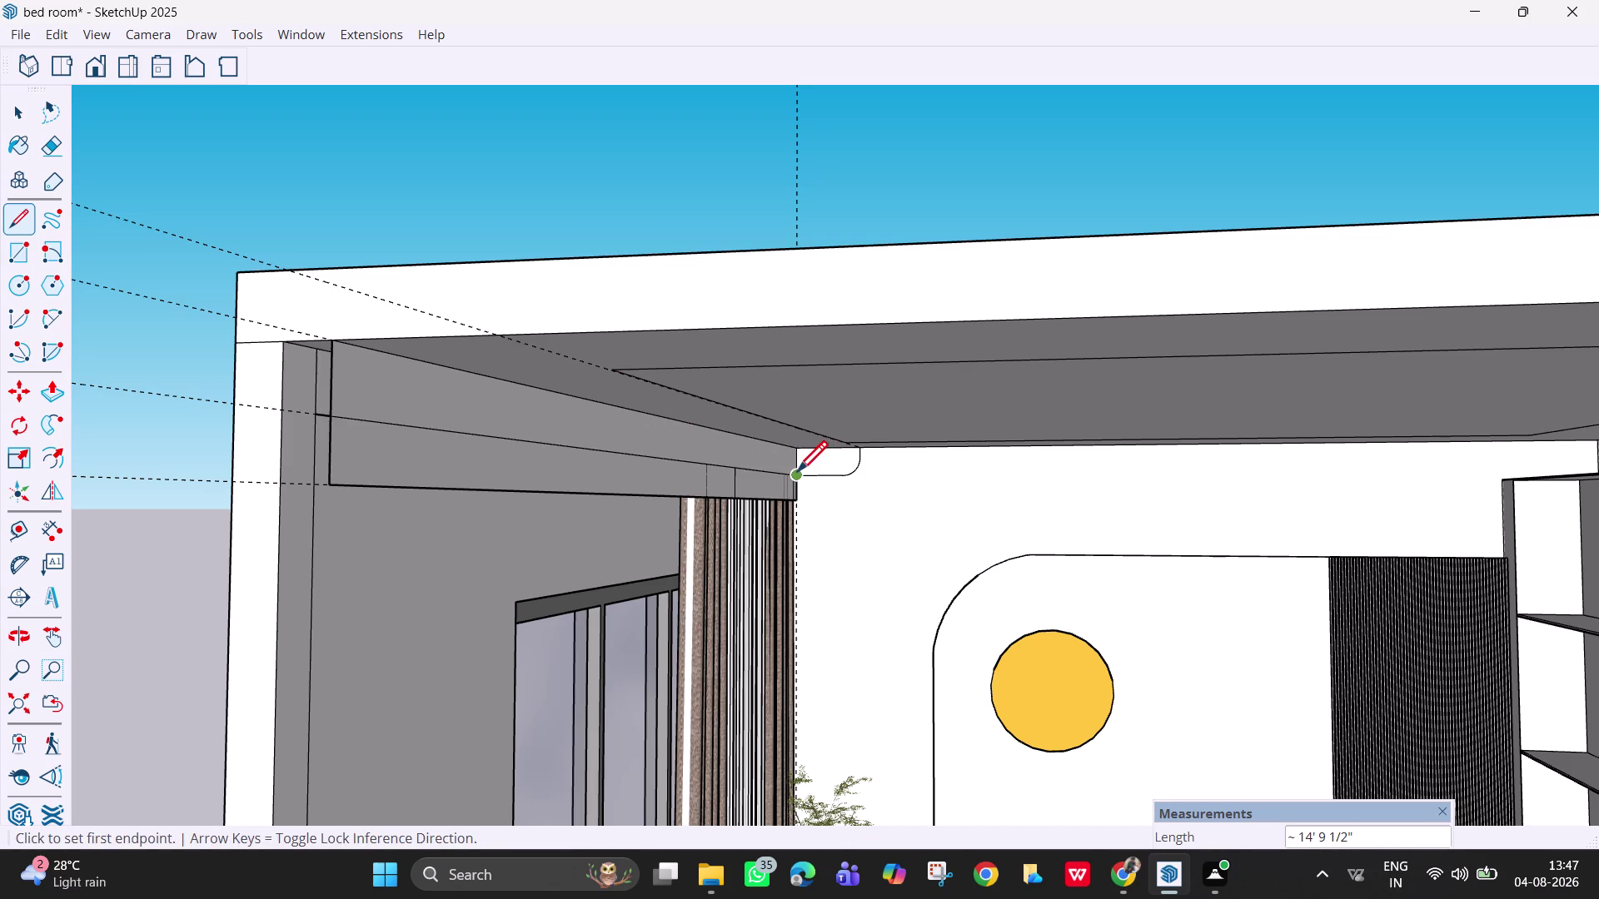
scroll(up, 3)
scroll(up, 3)
key(space)
click(736, 517)
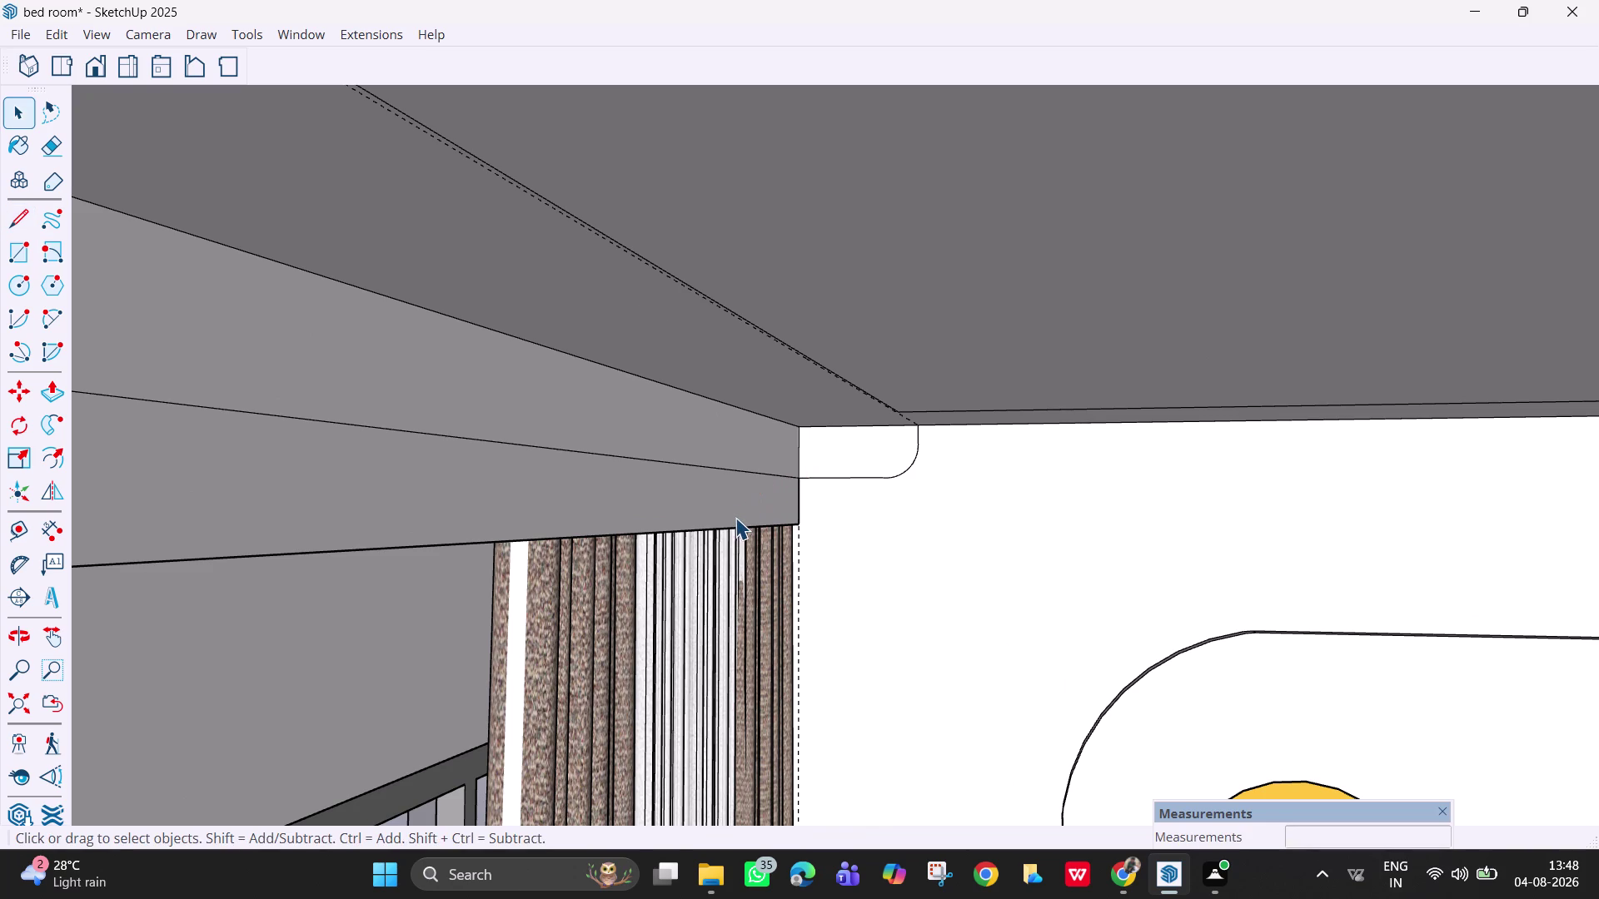
key(Delete)
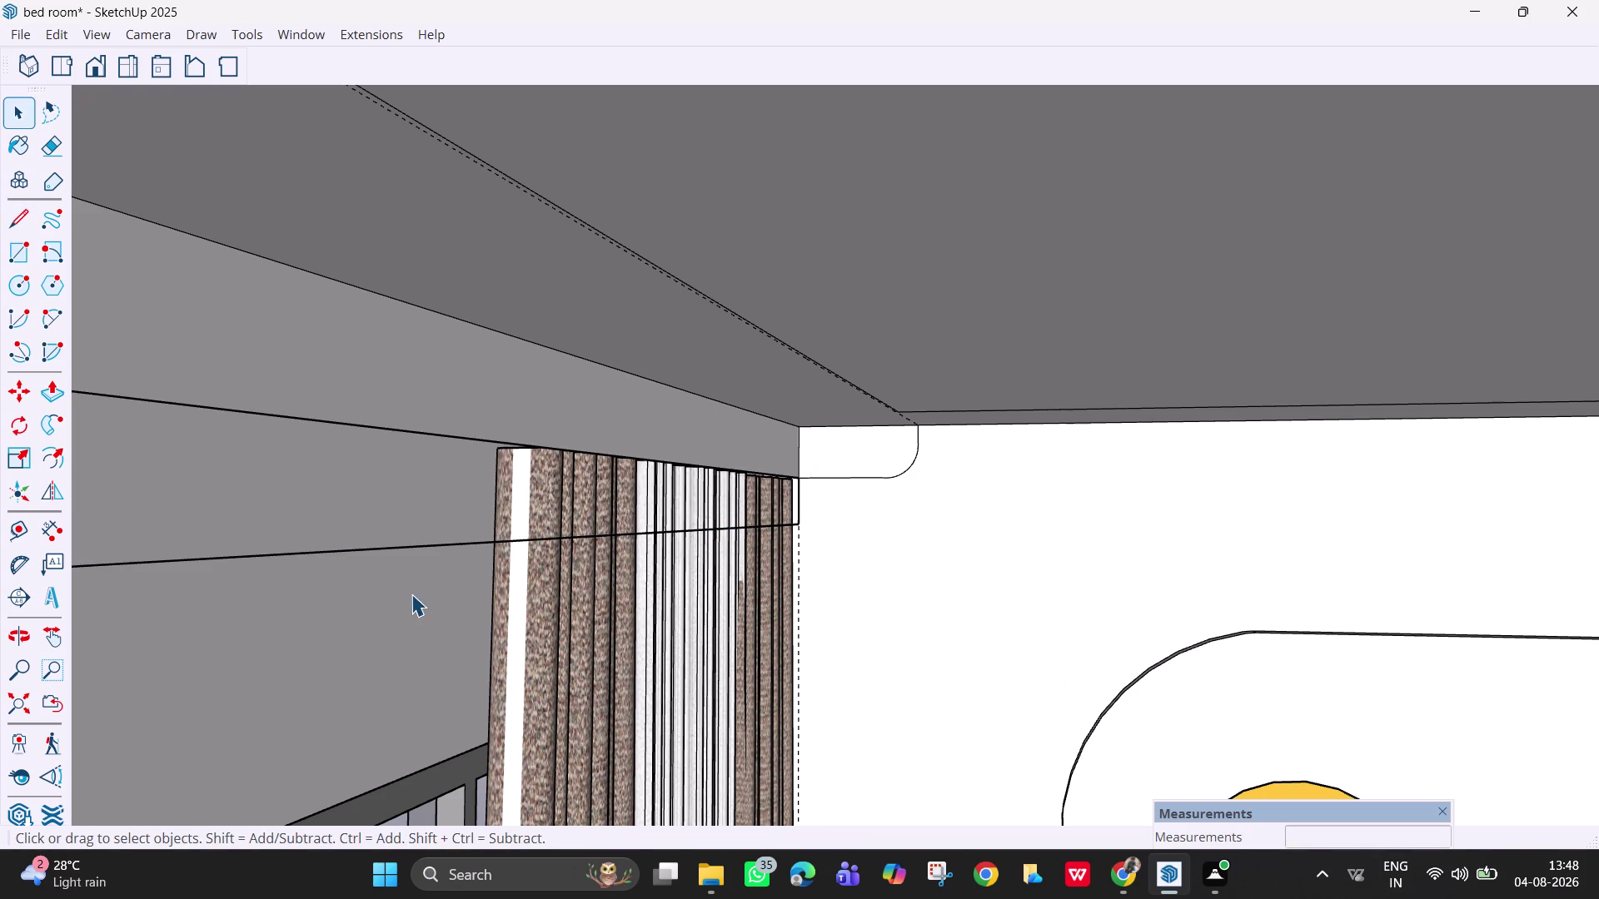
Erase the stray edges near the curtains and the stray vertical edge on the wall.
key(r)
key(e)
drag(449, 529, 462, 563)
click(799, 504)
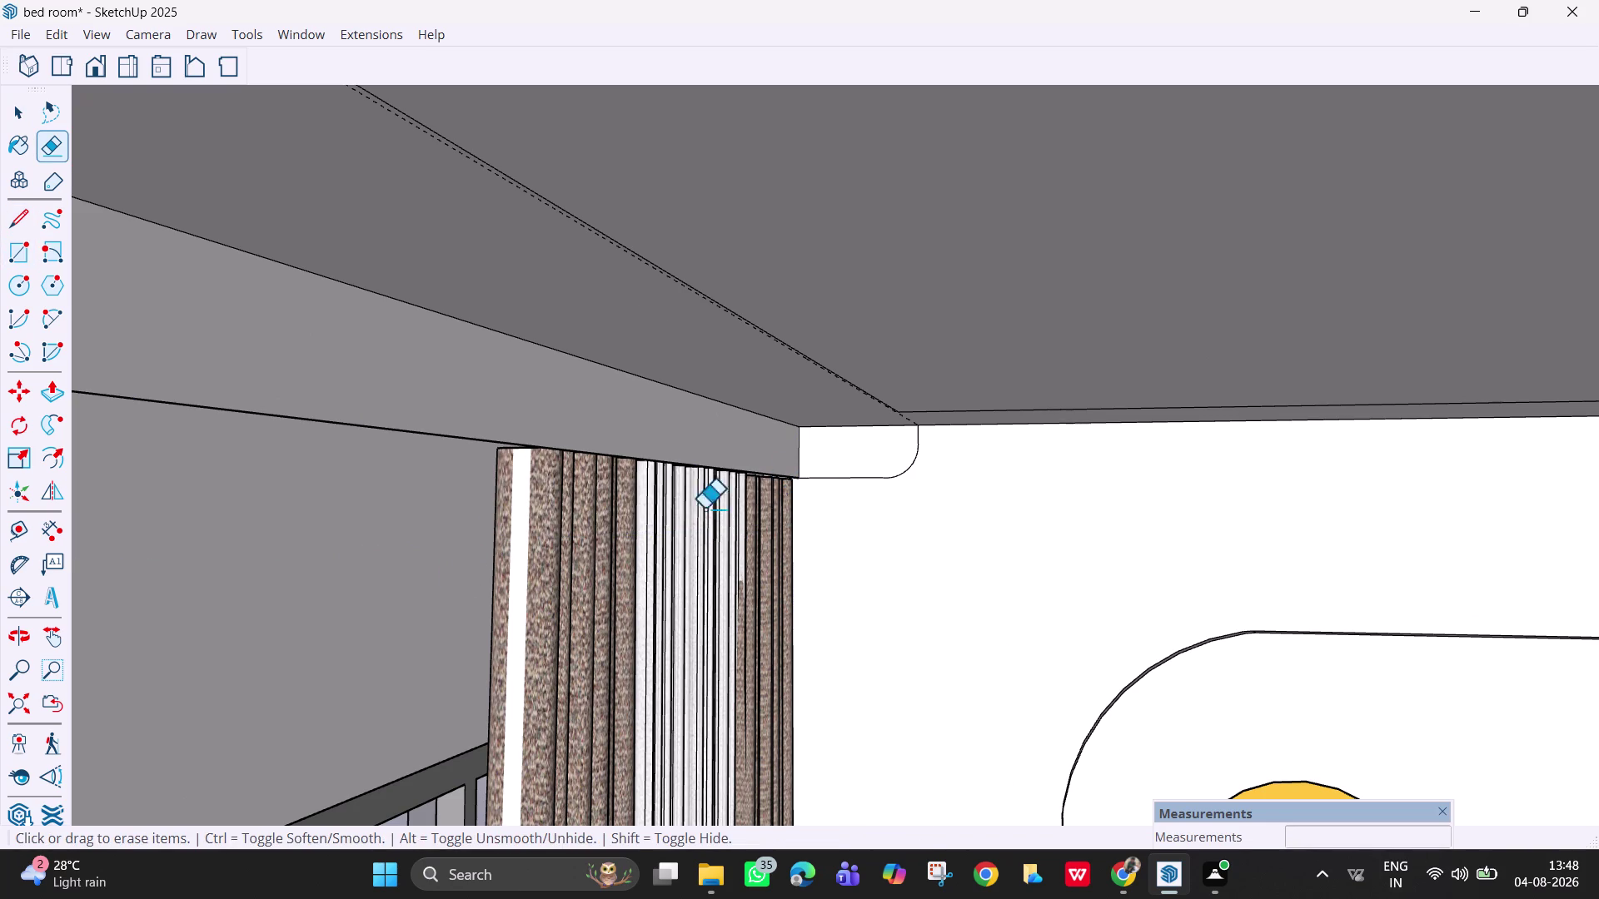
scroll(down, 3)
scroll(down, 3)
key(h)
drag(468, 544, 565, 547)
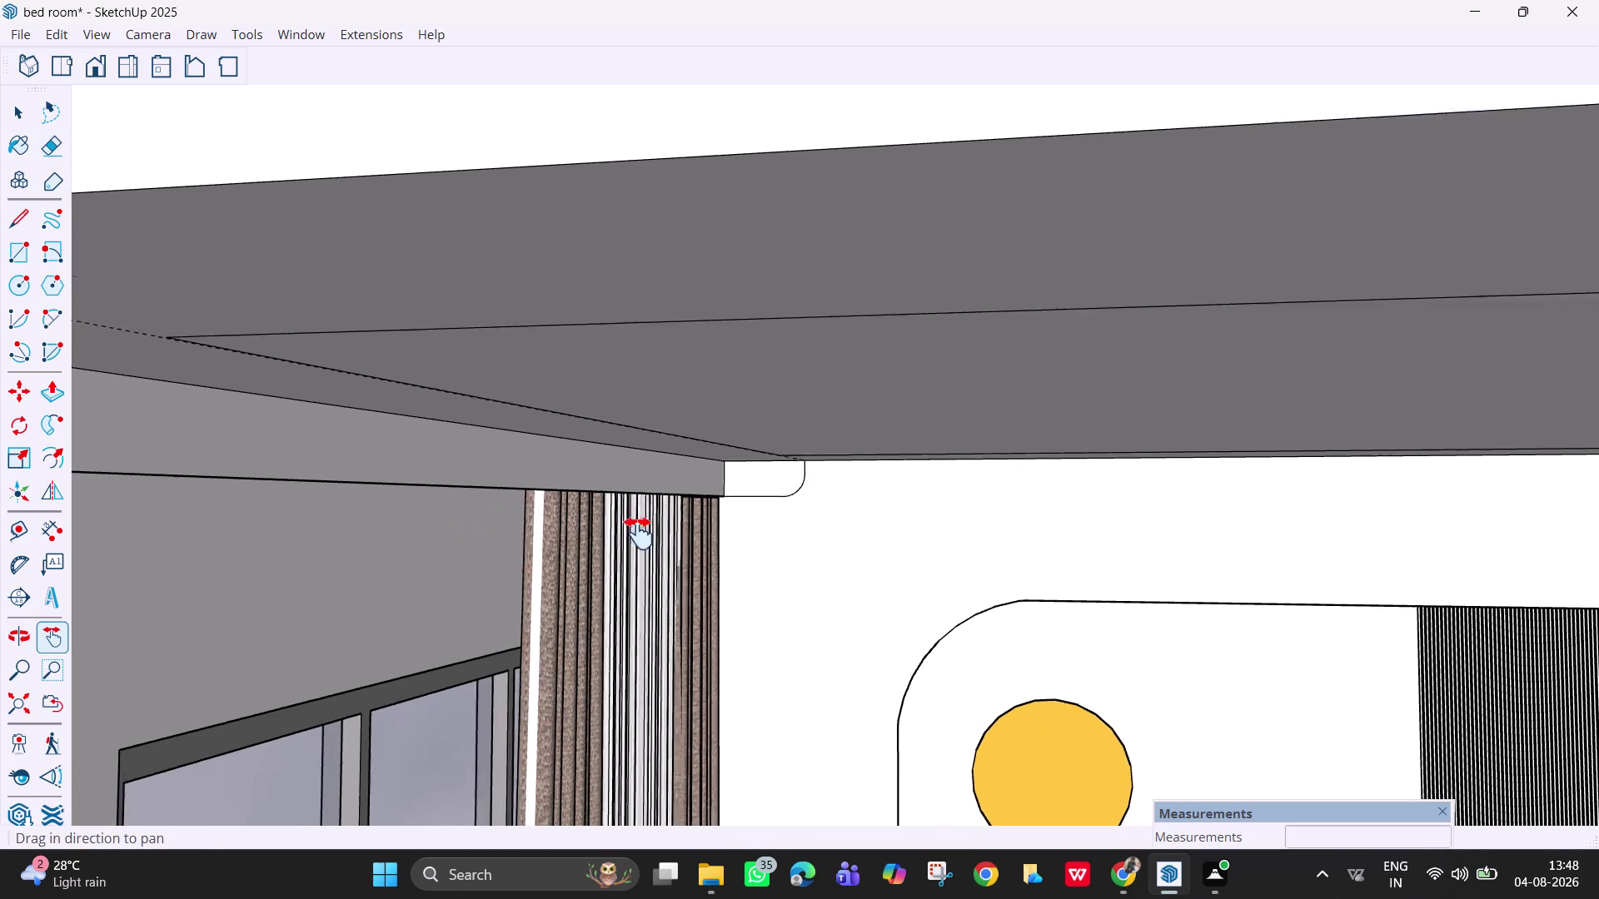
drag(565, 547, 770, 489)
key(e)
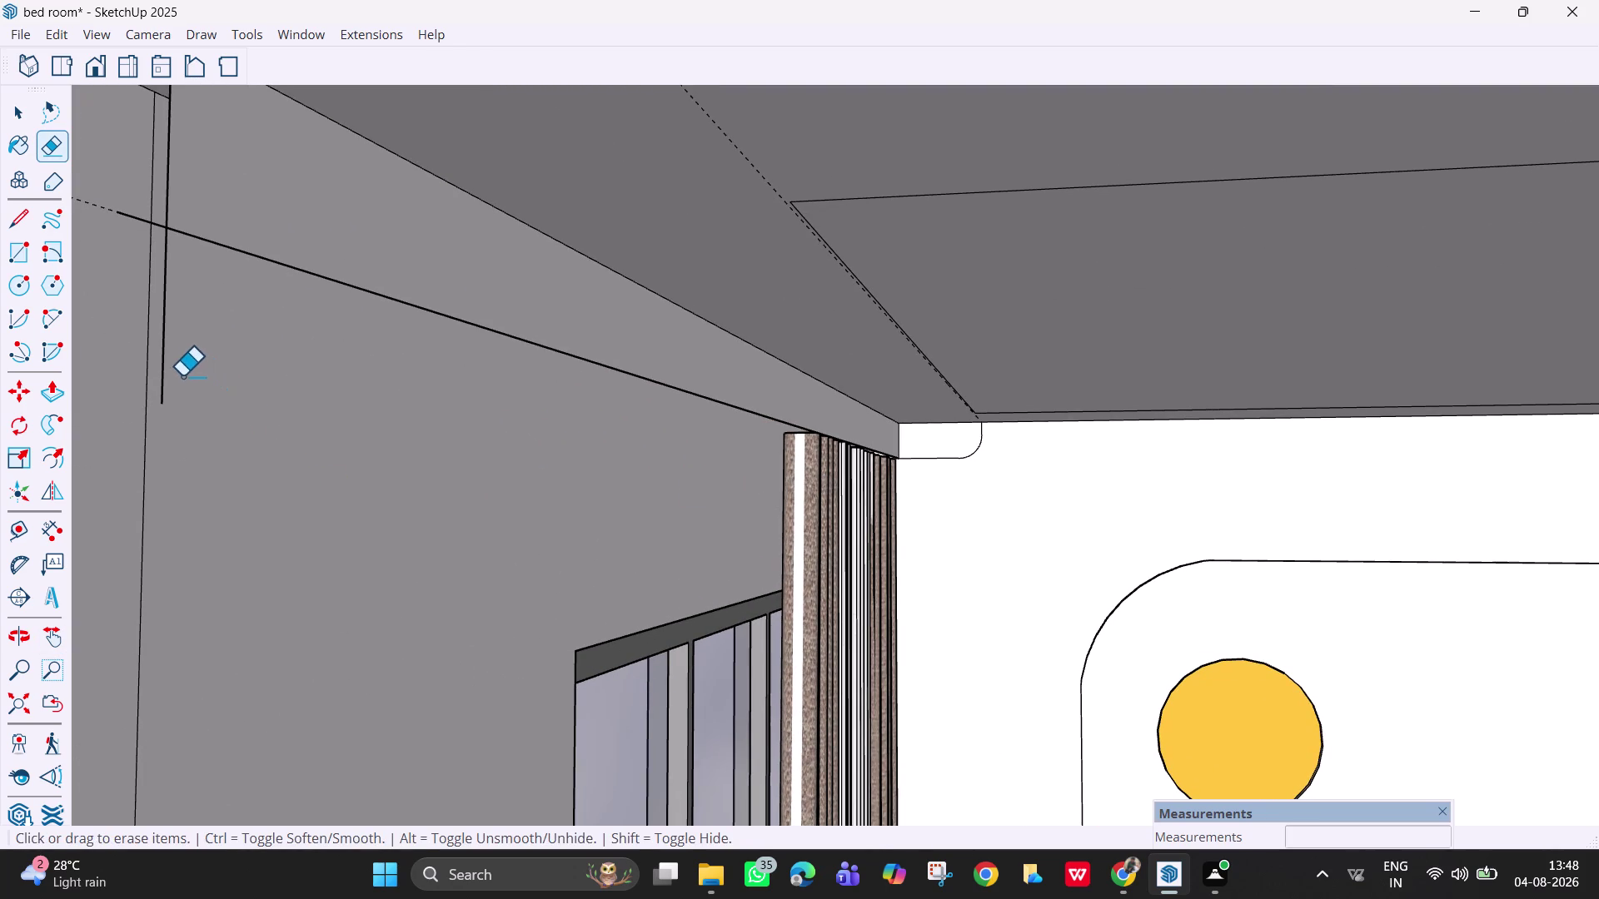
drag(160, 368, 170, 375)
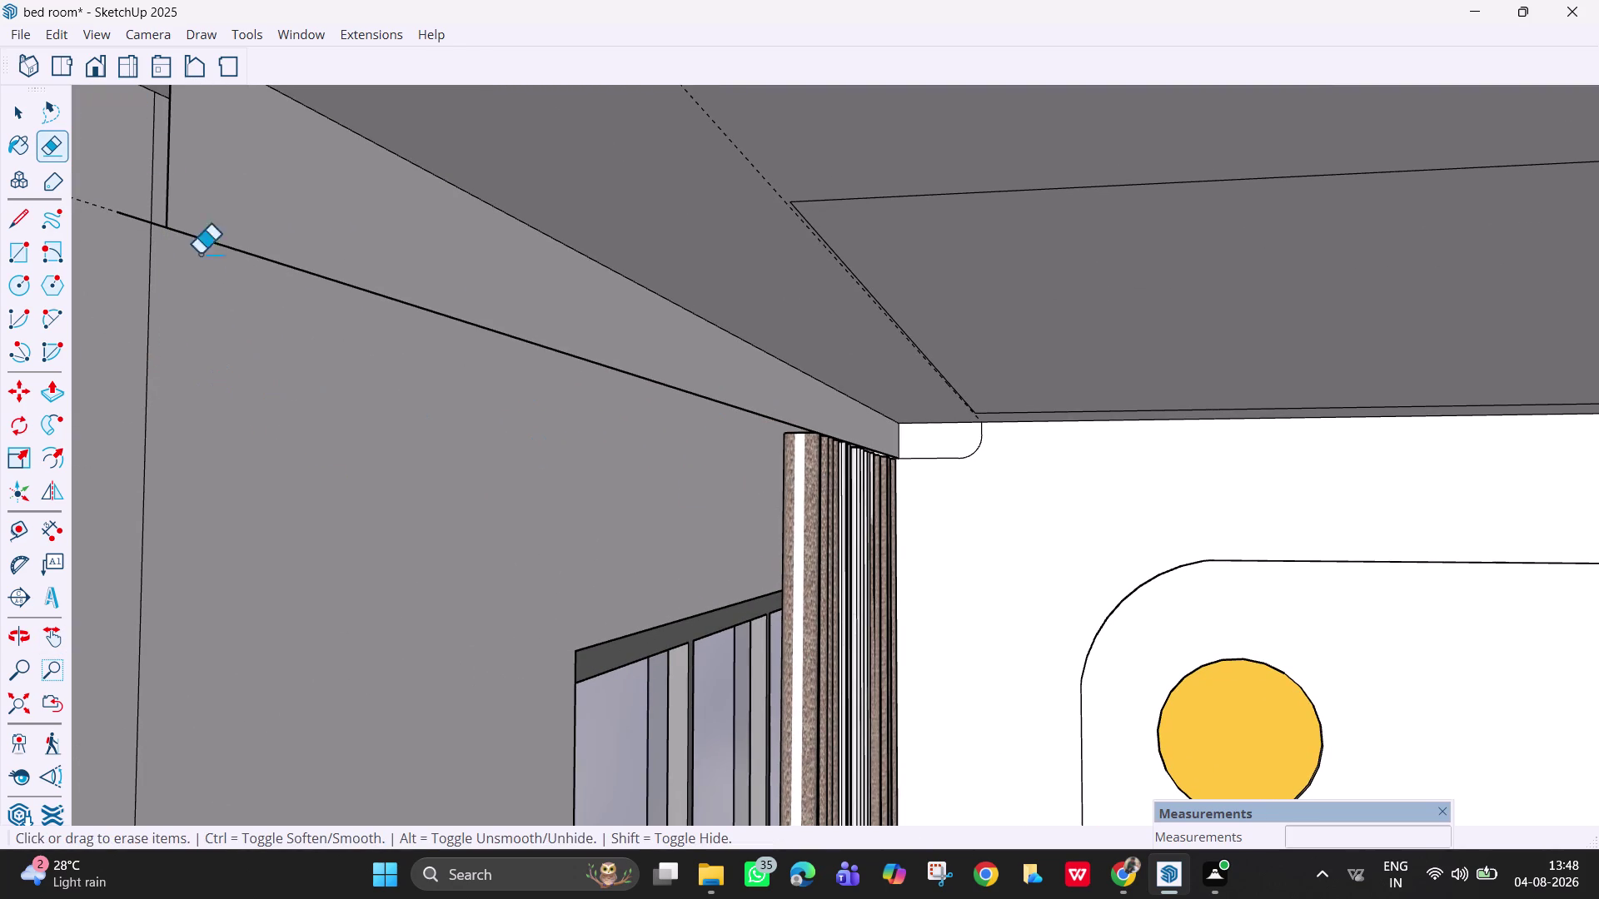
Erase the leftover edge stubs past the wall corner and review the cleaned wall band.
scroll(down, 3)
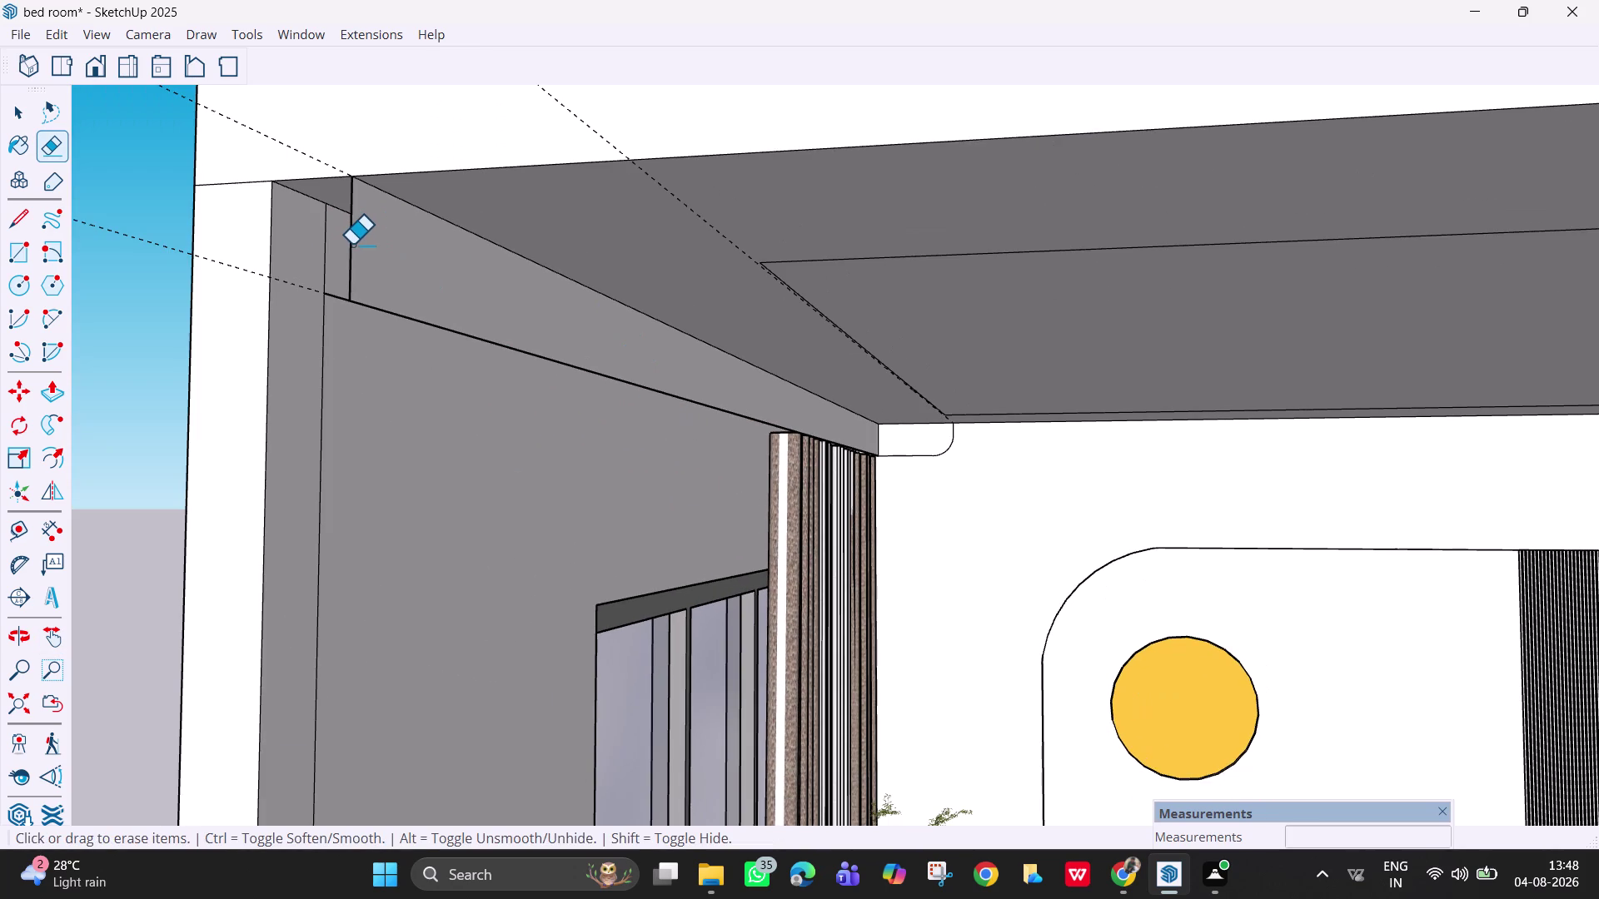
middle_drag(379, 253, 322, 252)
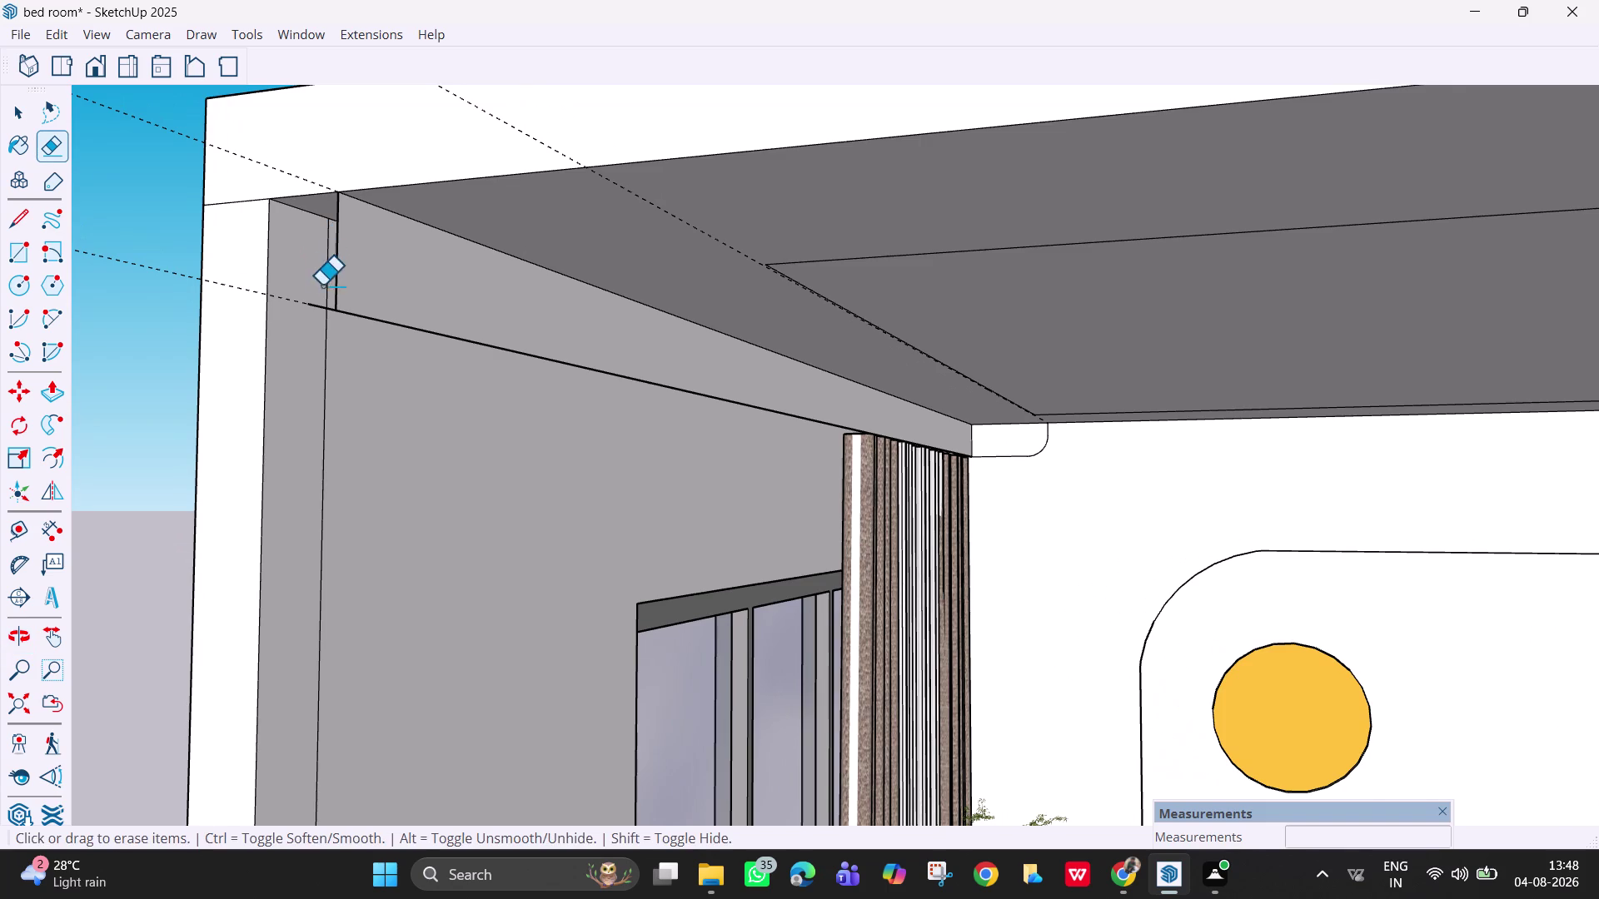
scroll(up, 3)
middle_drag(345, 314, 263, 323)
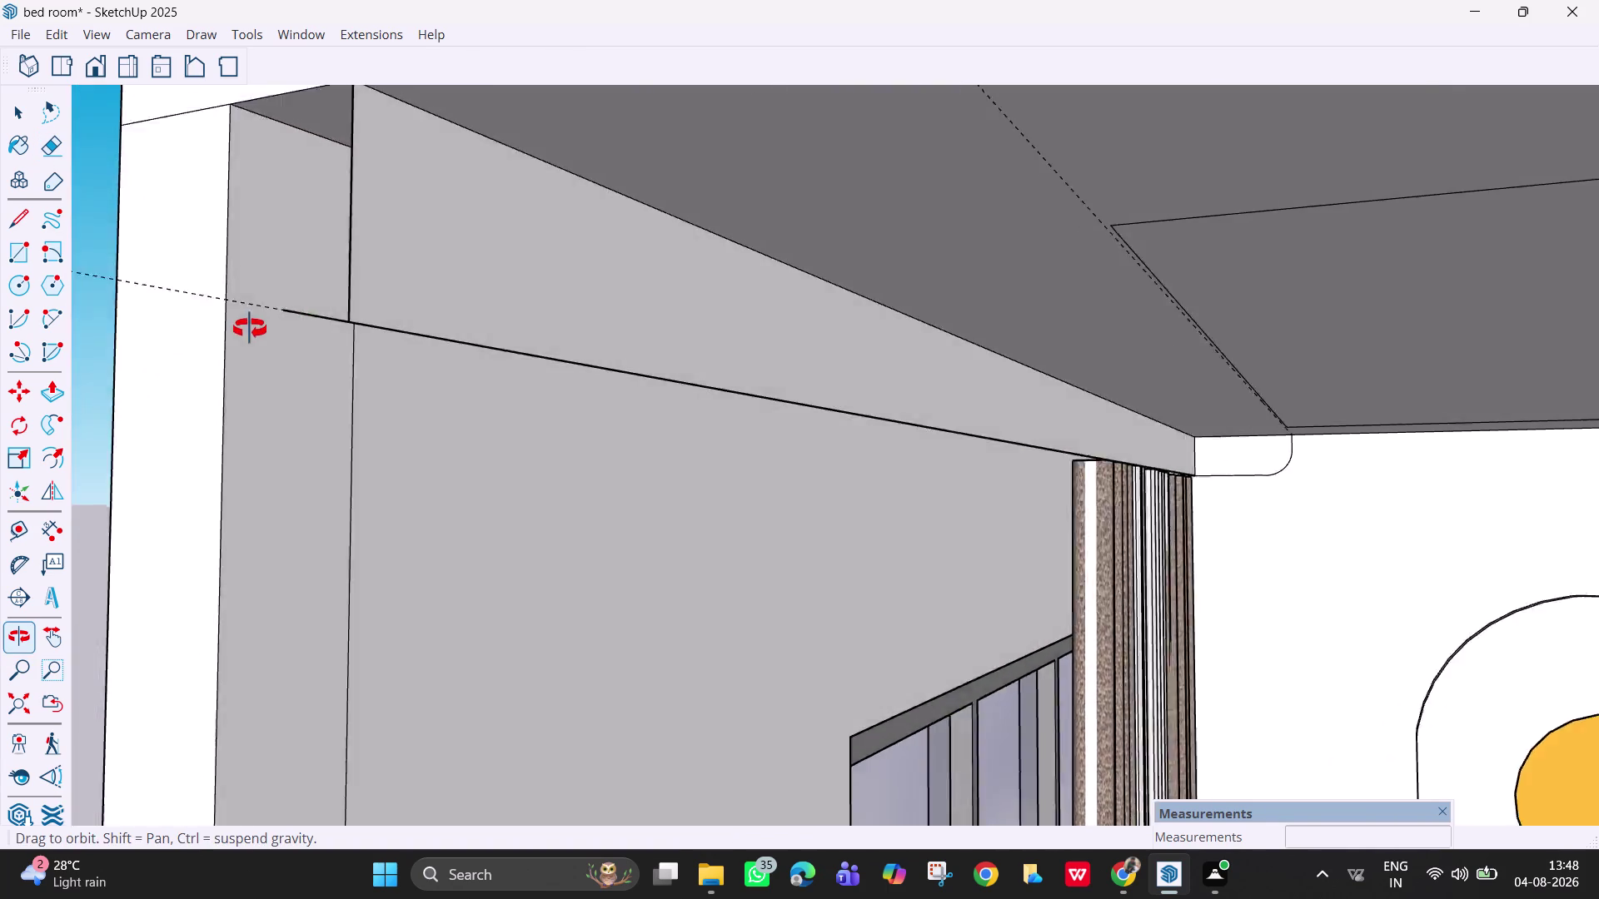
middle_drag(263, 323, 313, 378)
drag(318, 331, 315, 336)
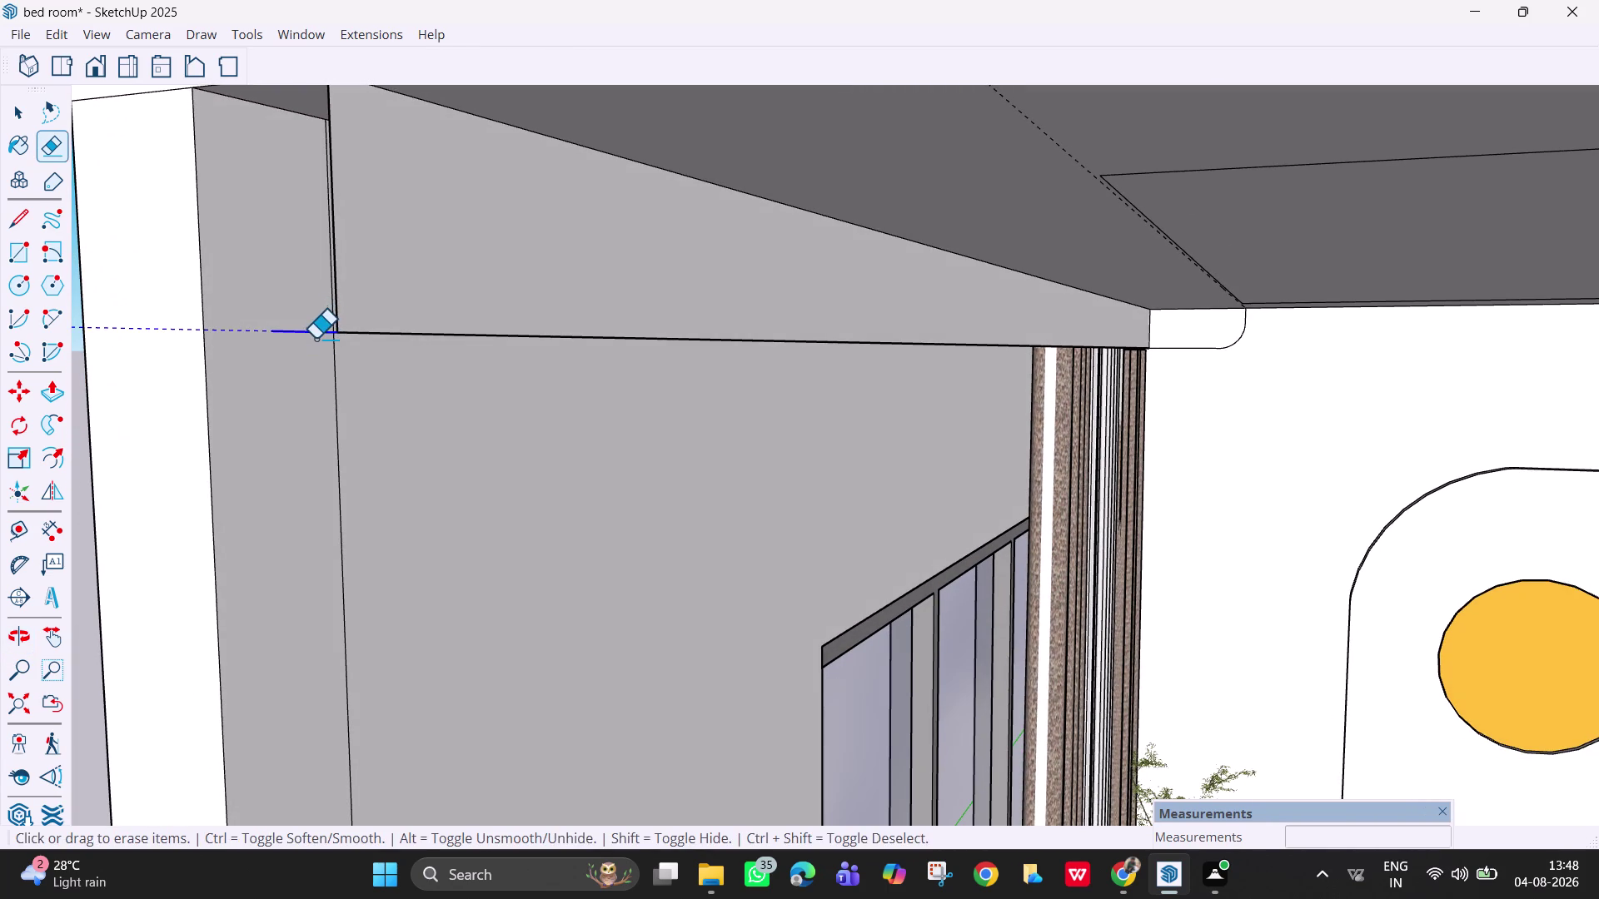
drag(315, 337, 315, 338)
scroll(down, 3)
middle_drag(510, 370, 507, 376)
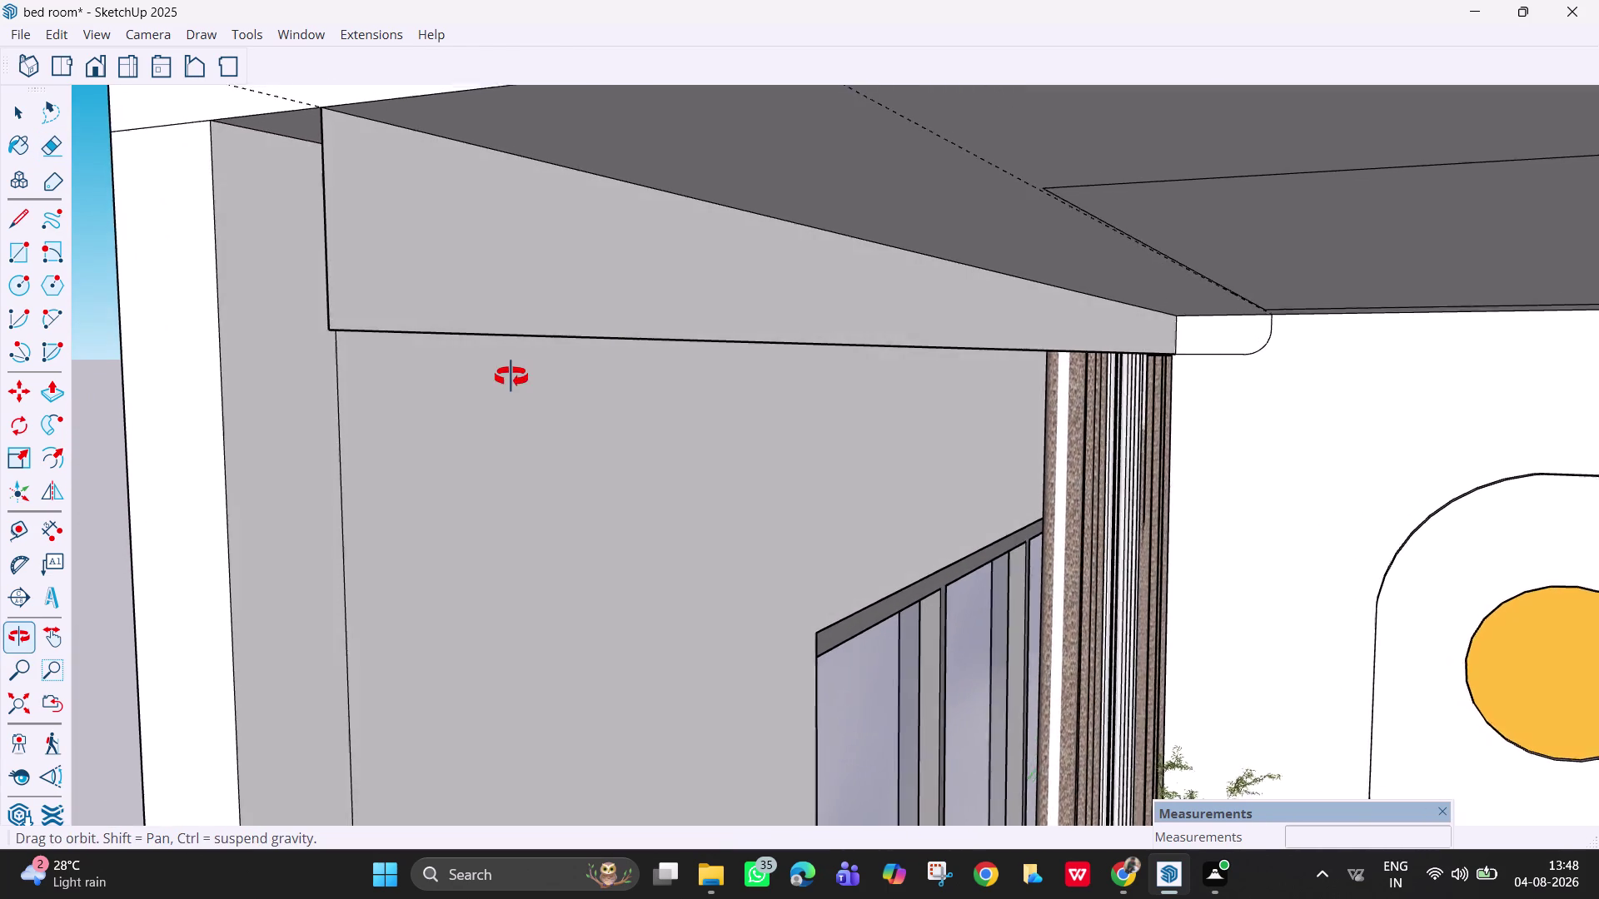
middle_drag(507, 377, 552, 404)
scroll(down, 3)
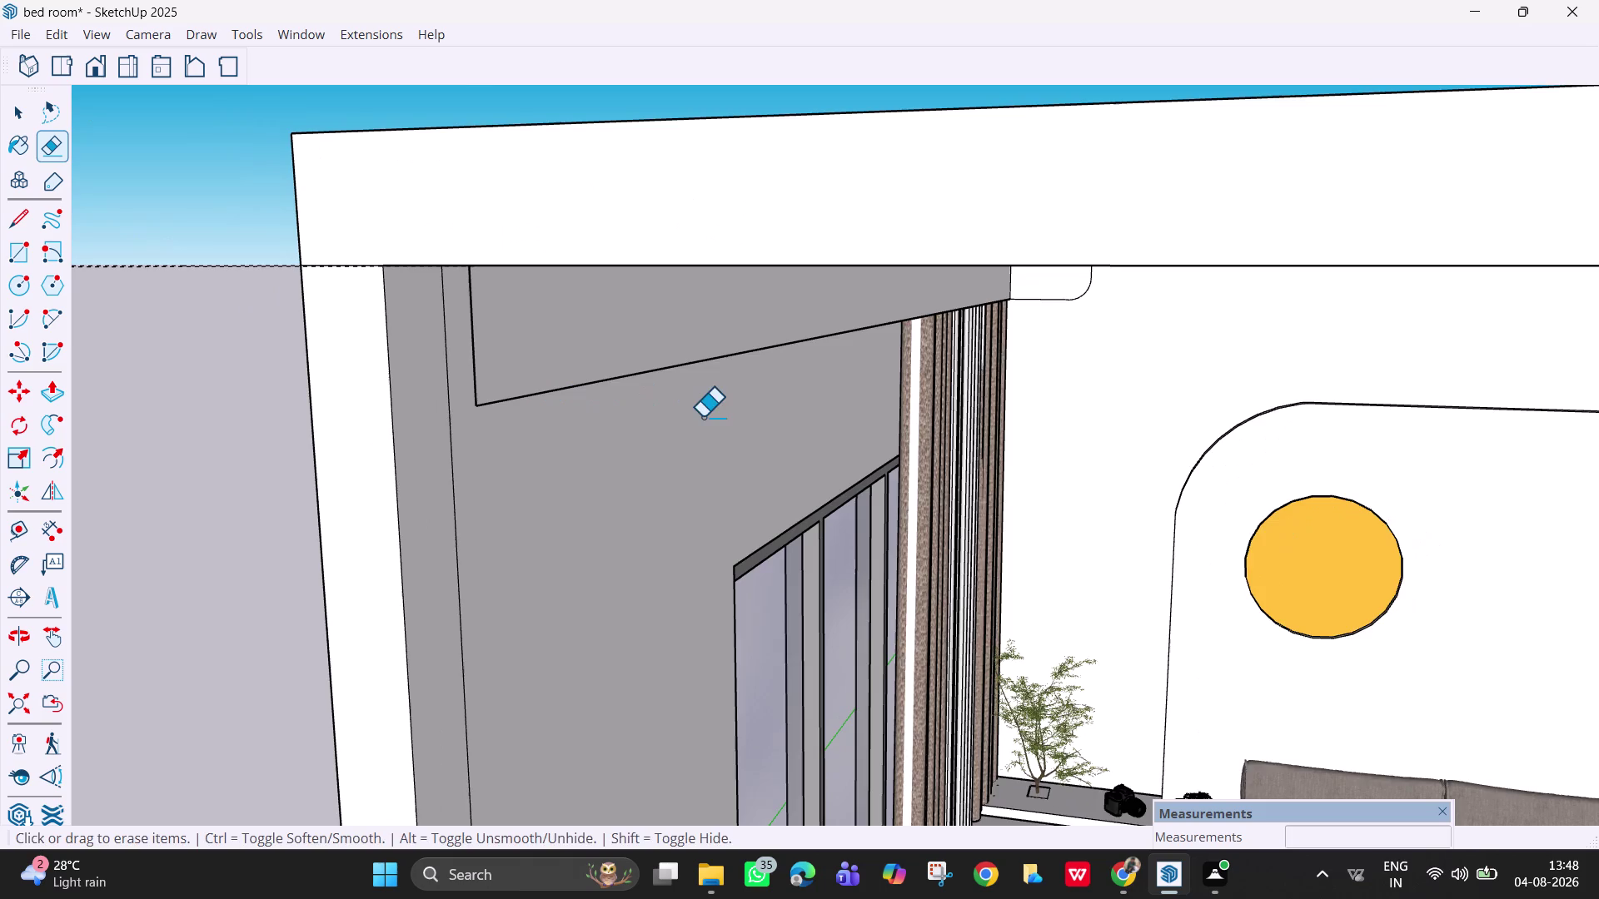
middle_drag(698, 416, 639, 372)
middle_drag(1153, 388, 1134, 385)
key(space)
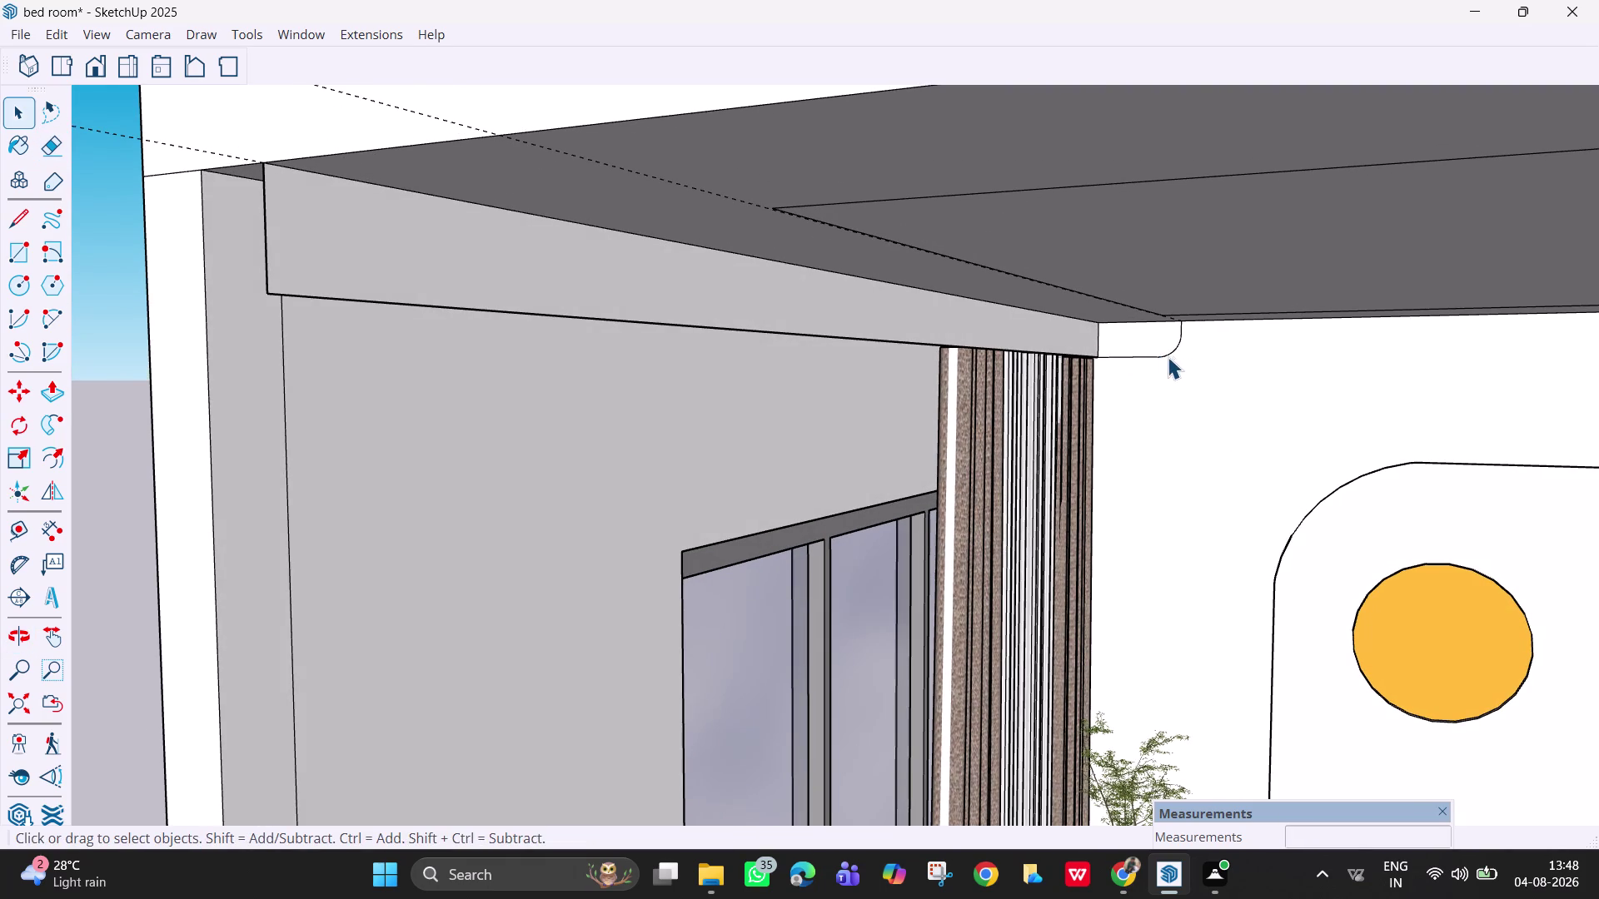
Select the wall's top edge as the Follow Me path for the rounded profile.
click(1154, 346)
click(766, 330)
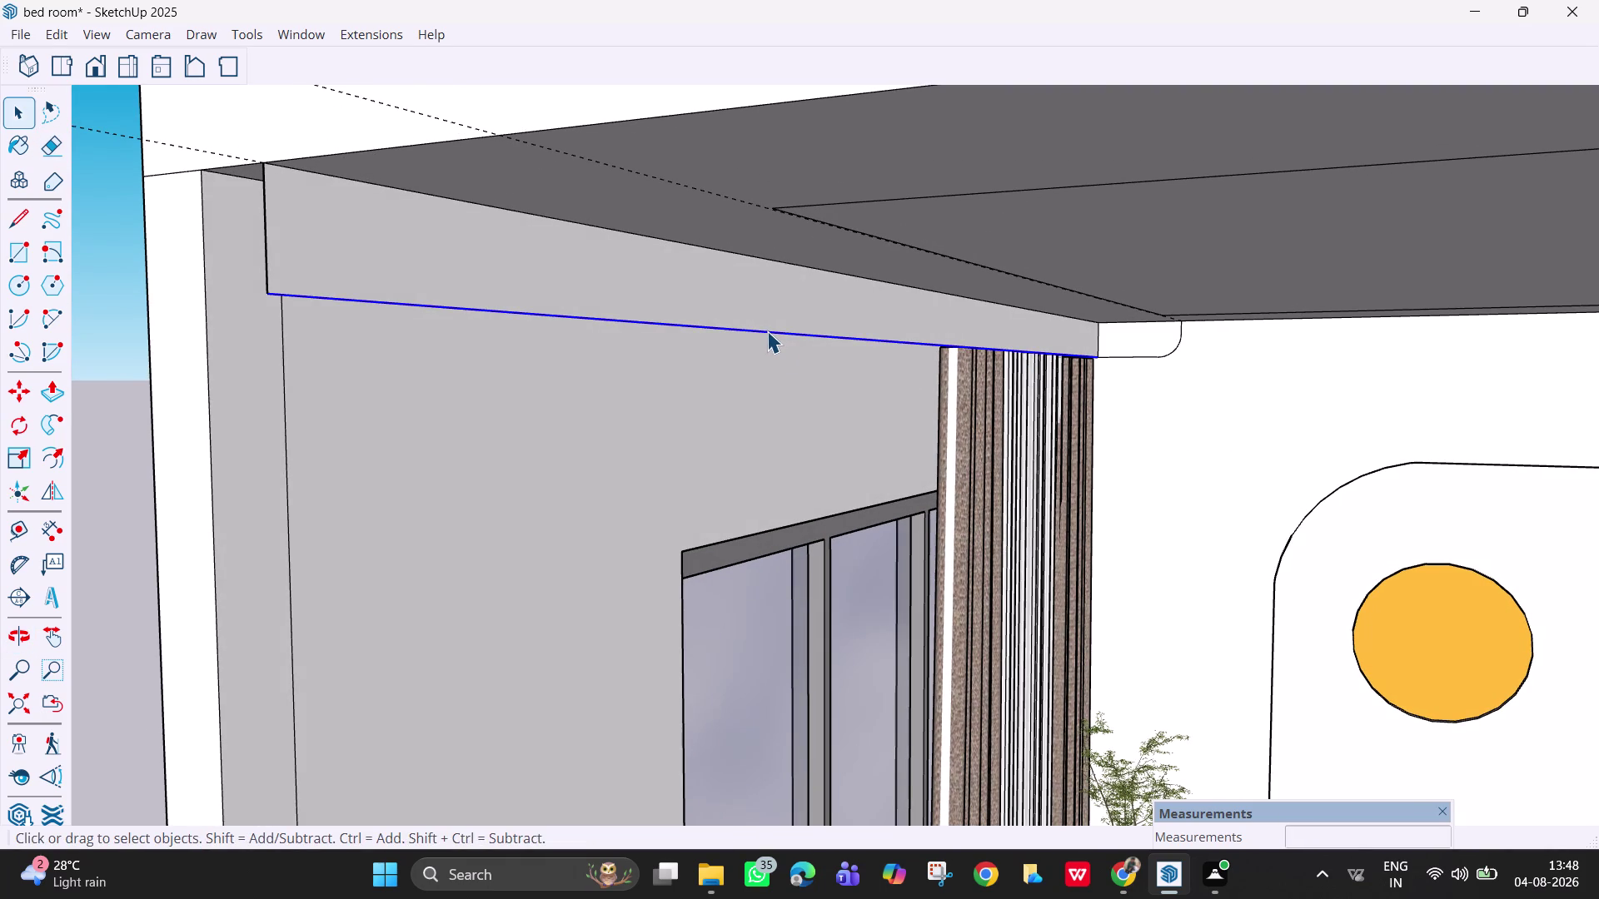
click(1144, 339)
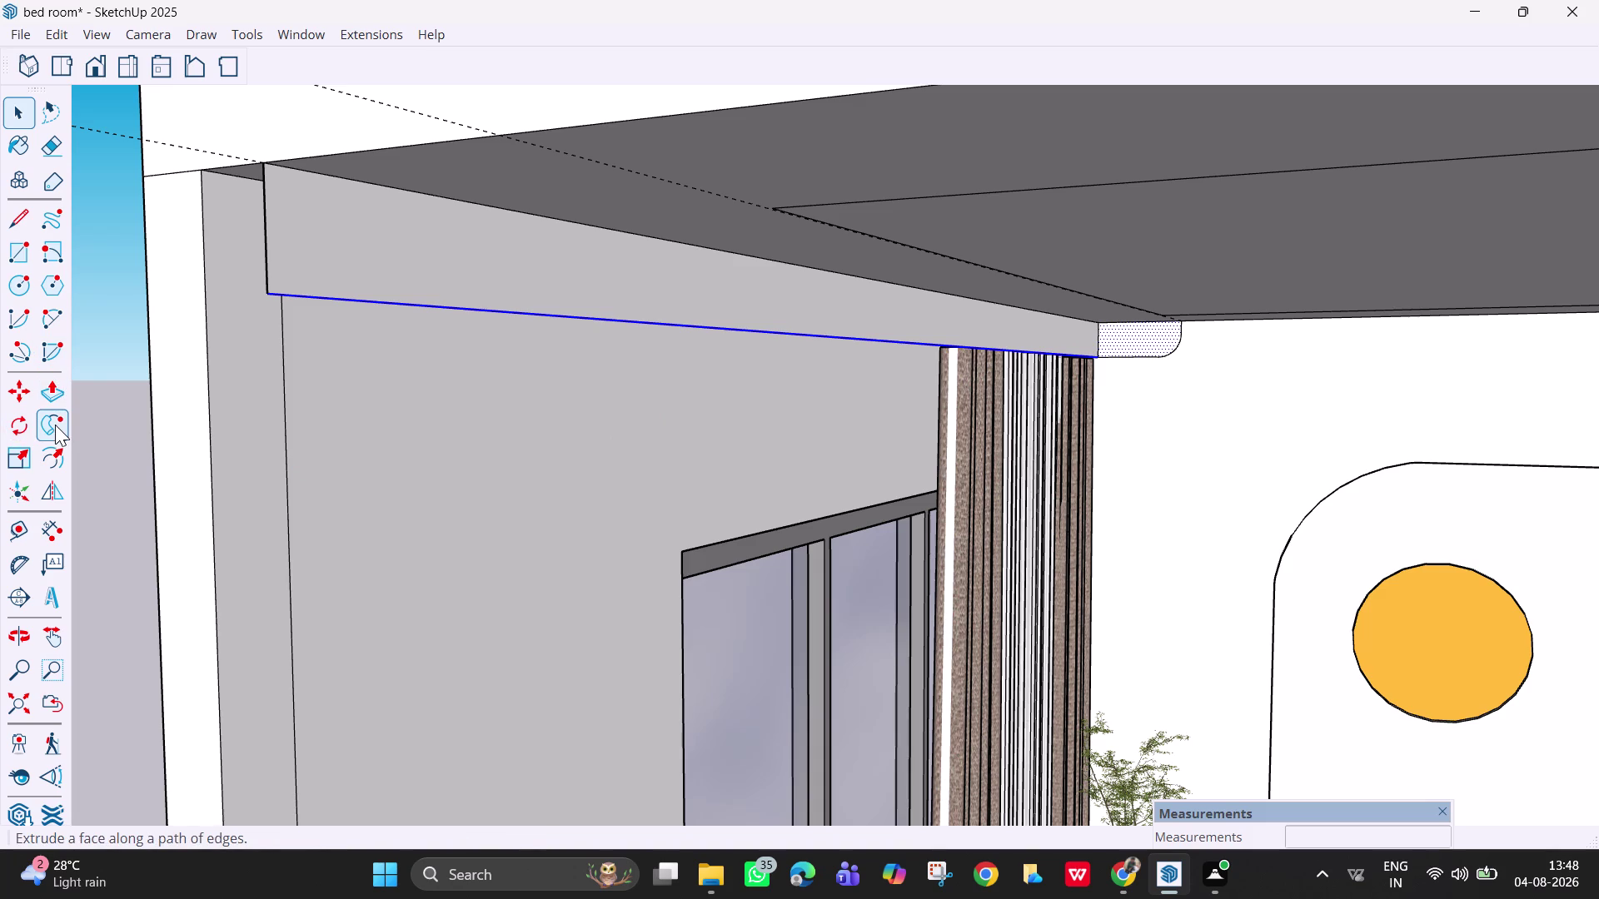
click(55, 424)
click(1140, 337)
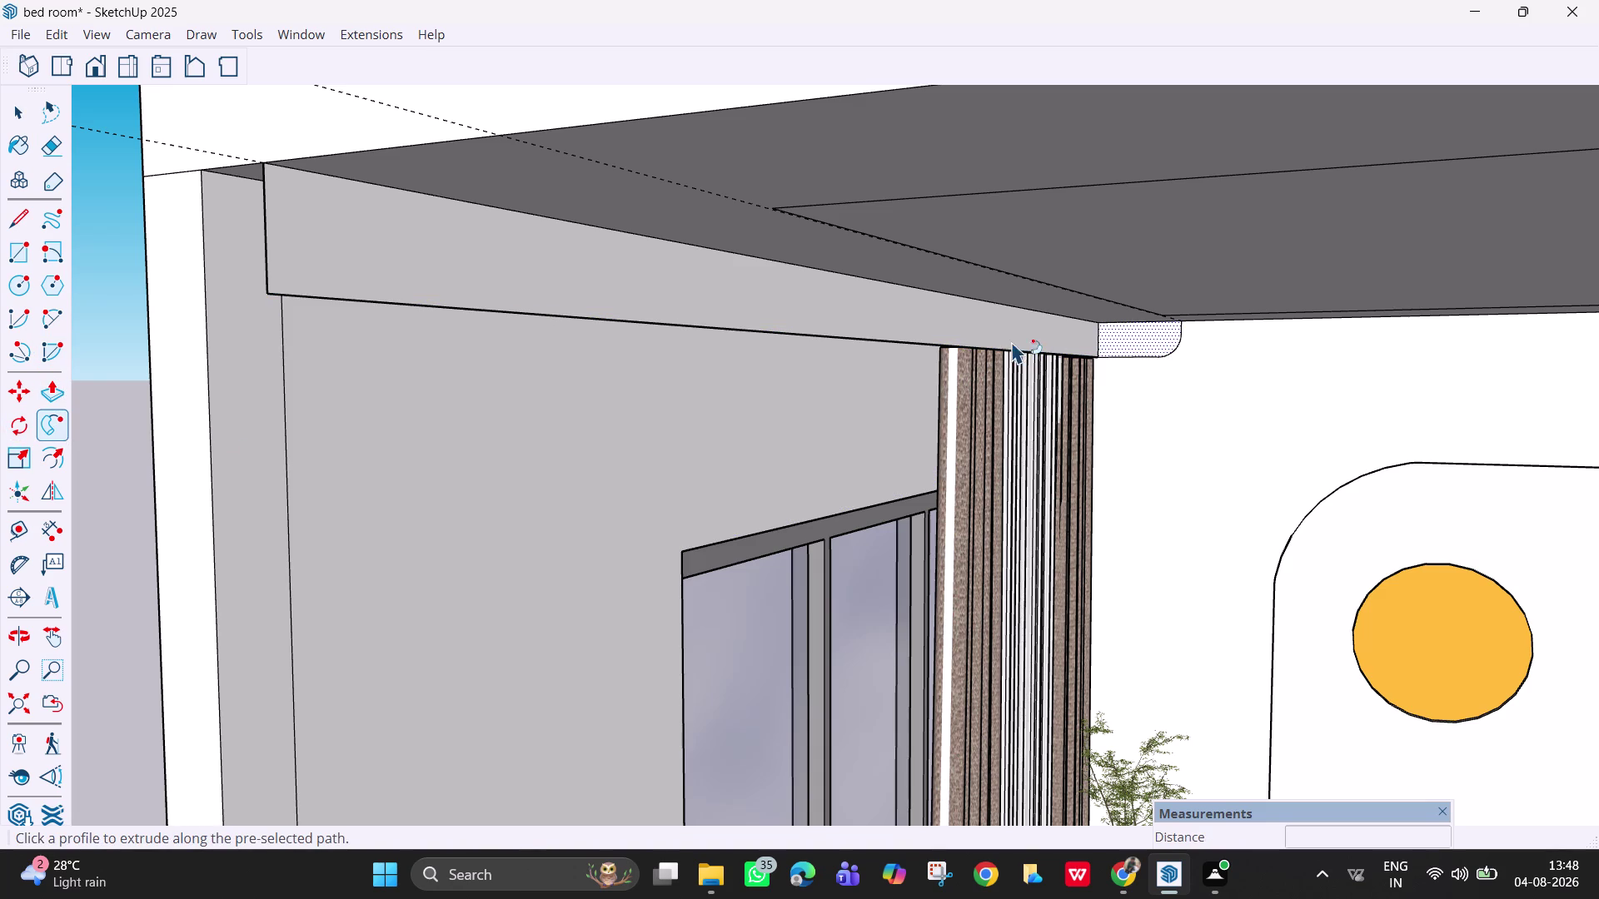
drag(1127, 339, 1111, 331)
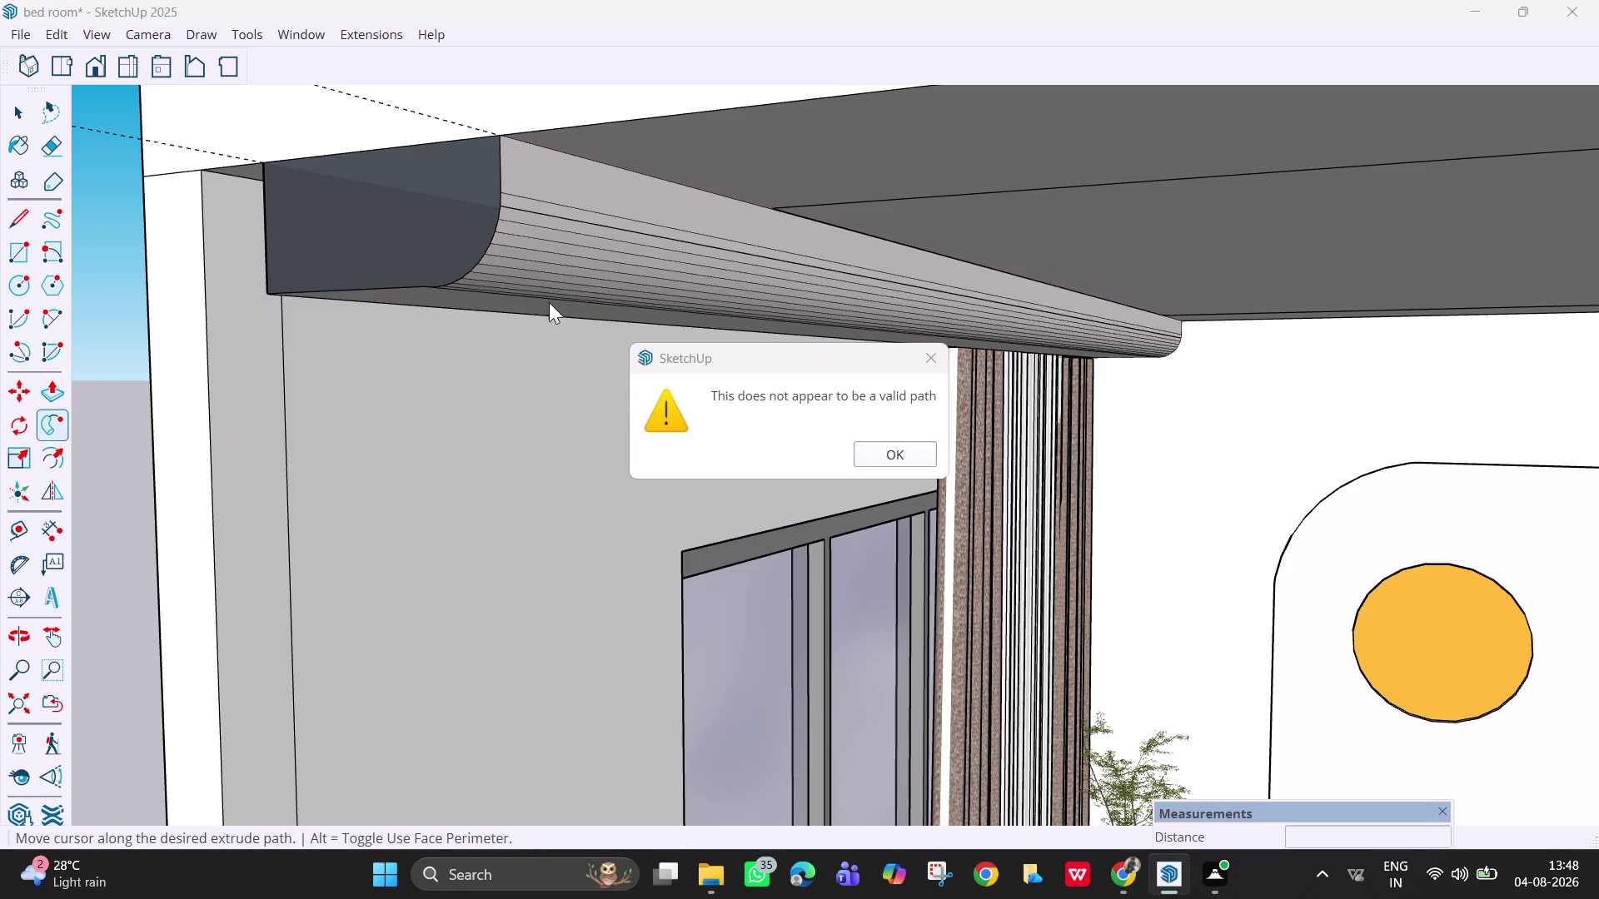
Dismiss the invalid-path warning and sweep the rounded profile along the wall top.
click(896, 452)
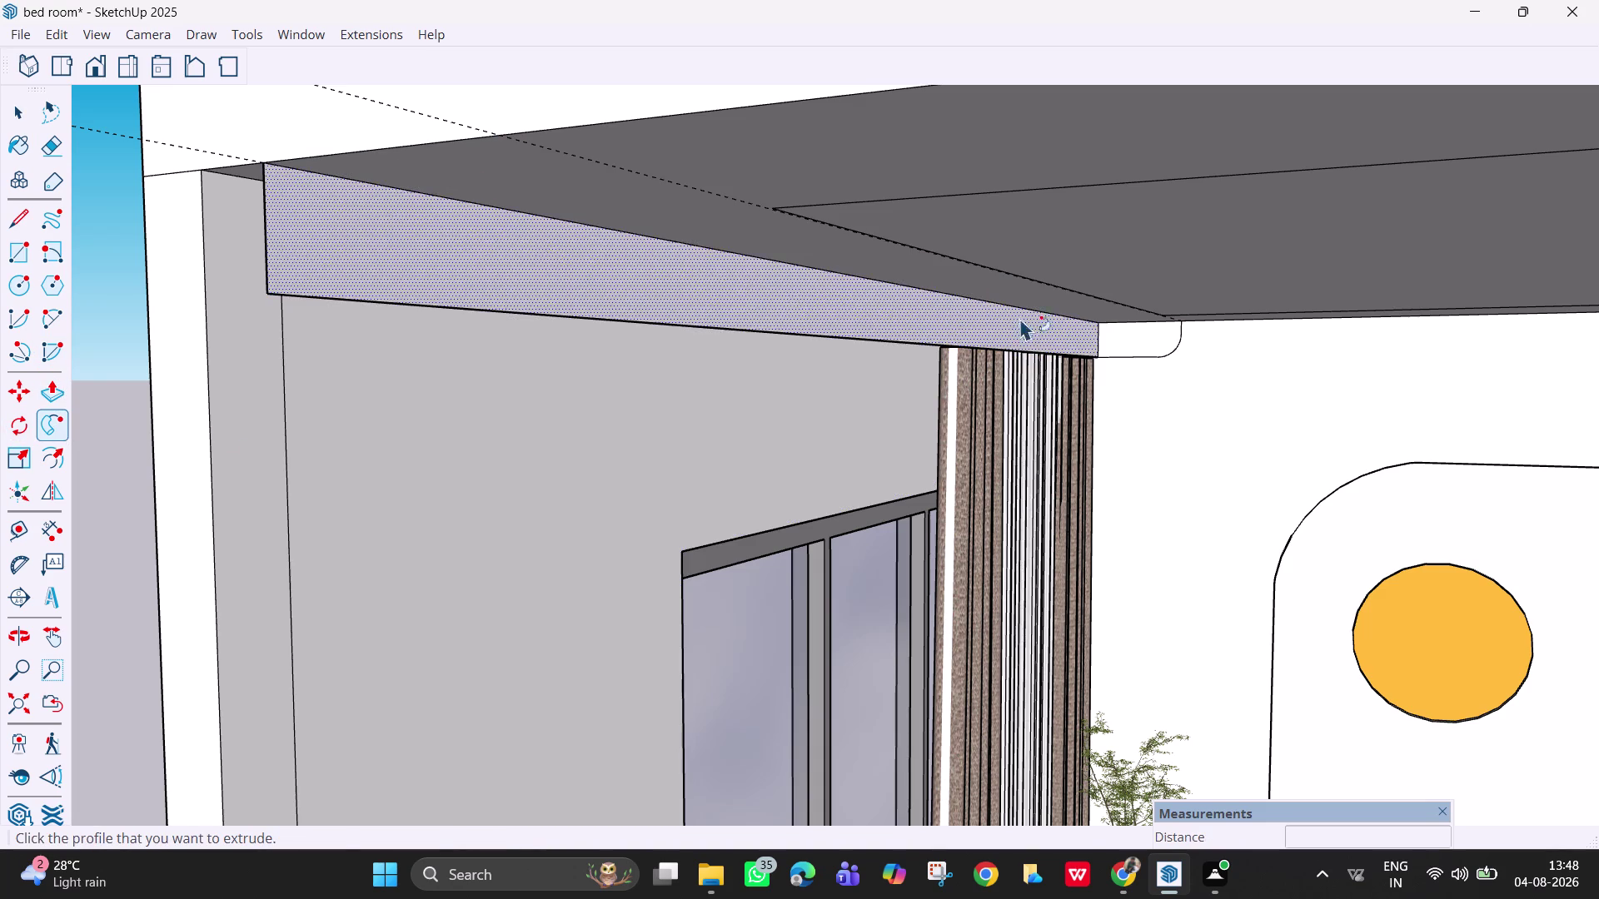
click(1154, 343)
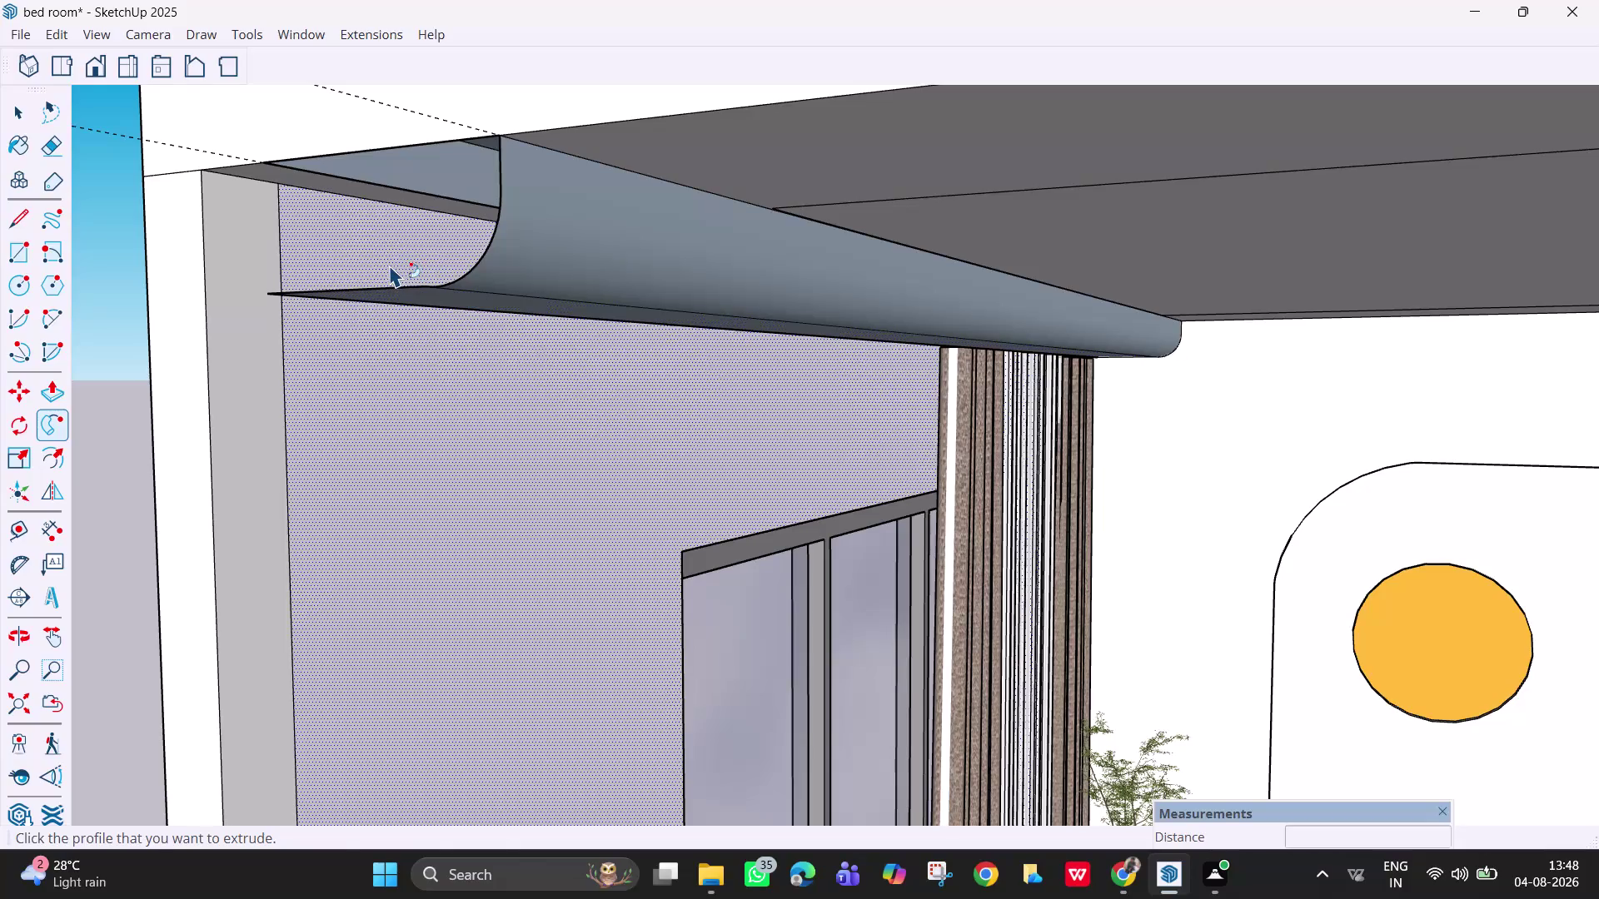
click(389, 264)
middle_drag(397, 271, 542, 329)
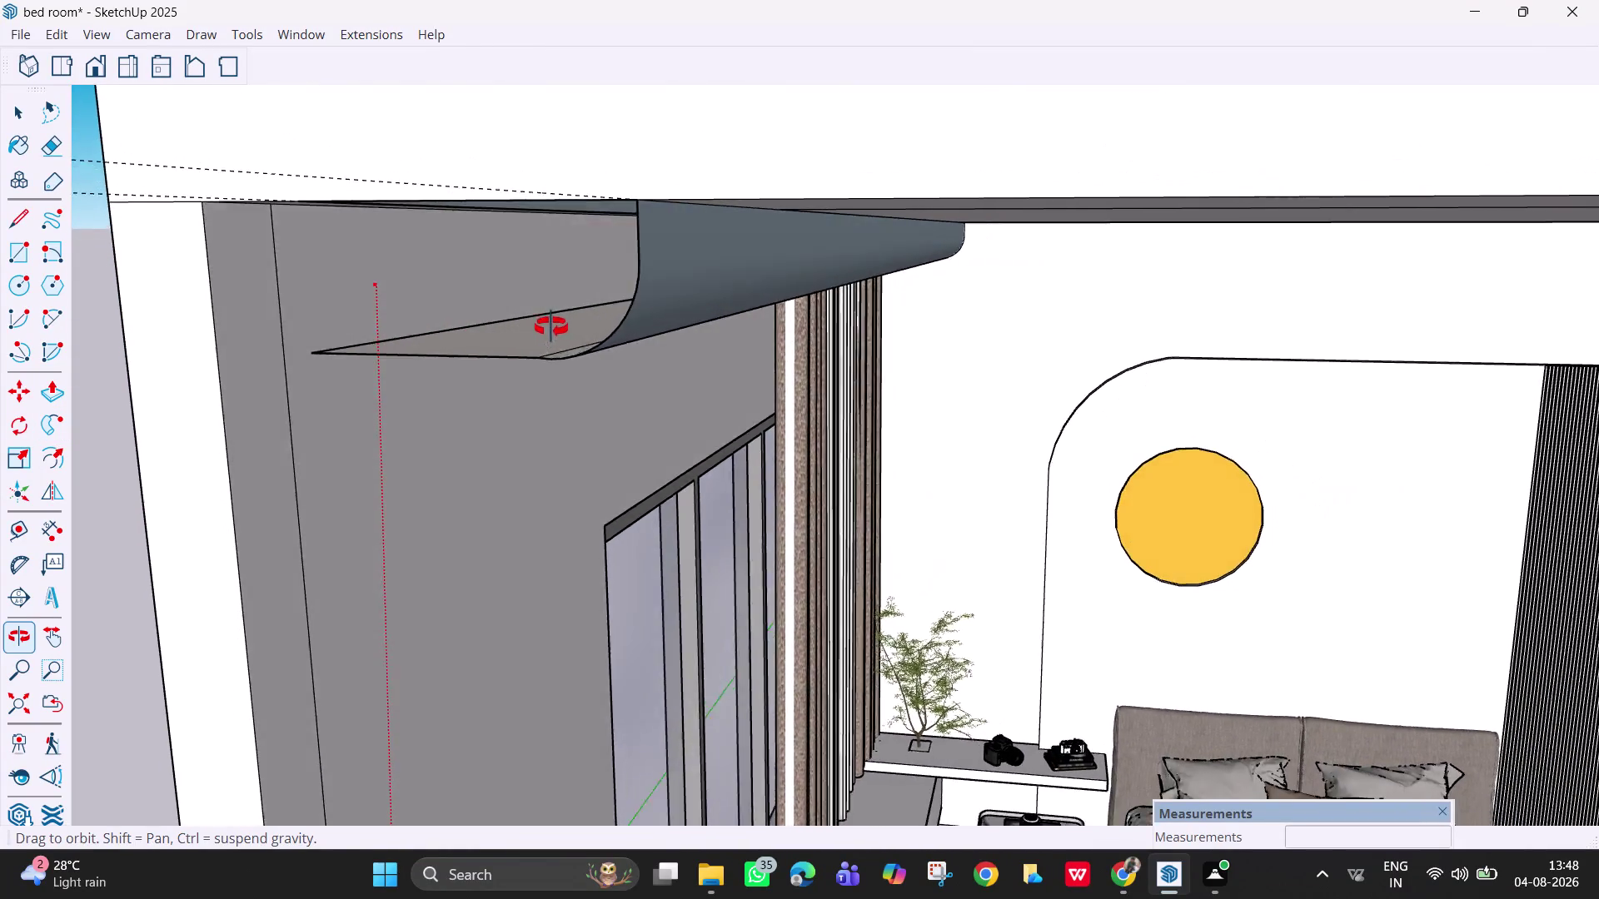
middle_drag(542, 329, 605, 240)
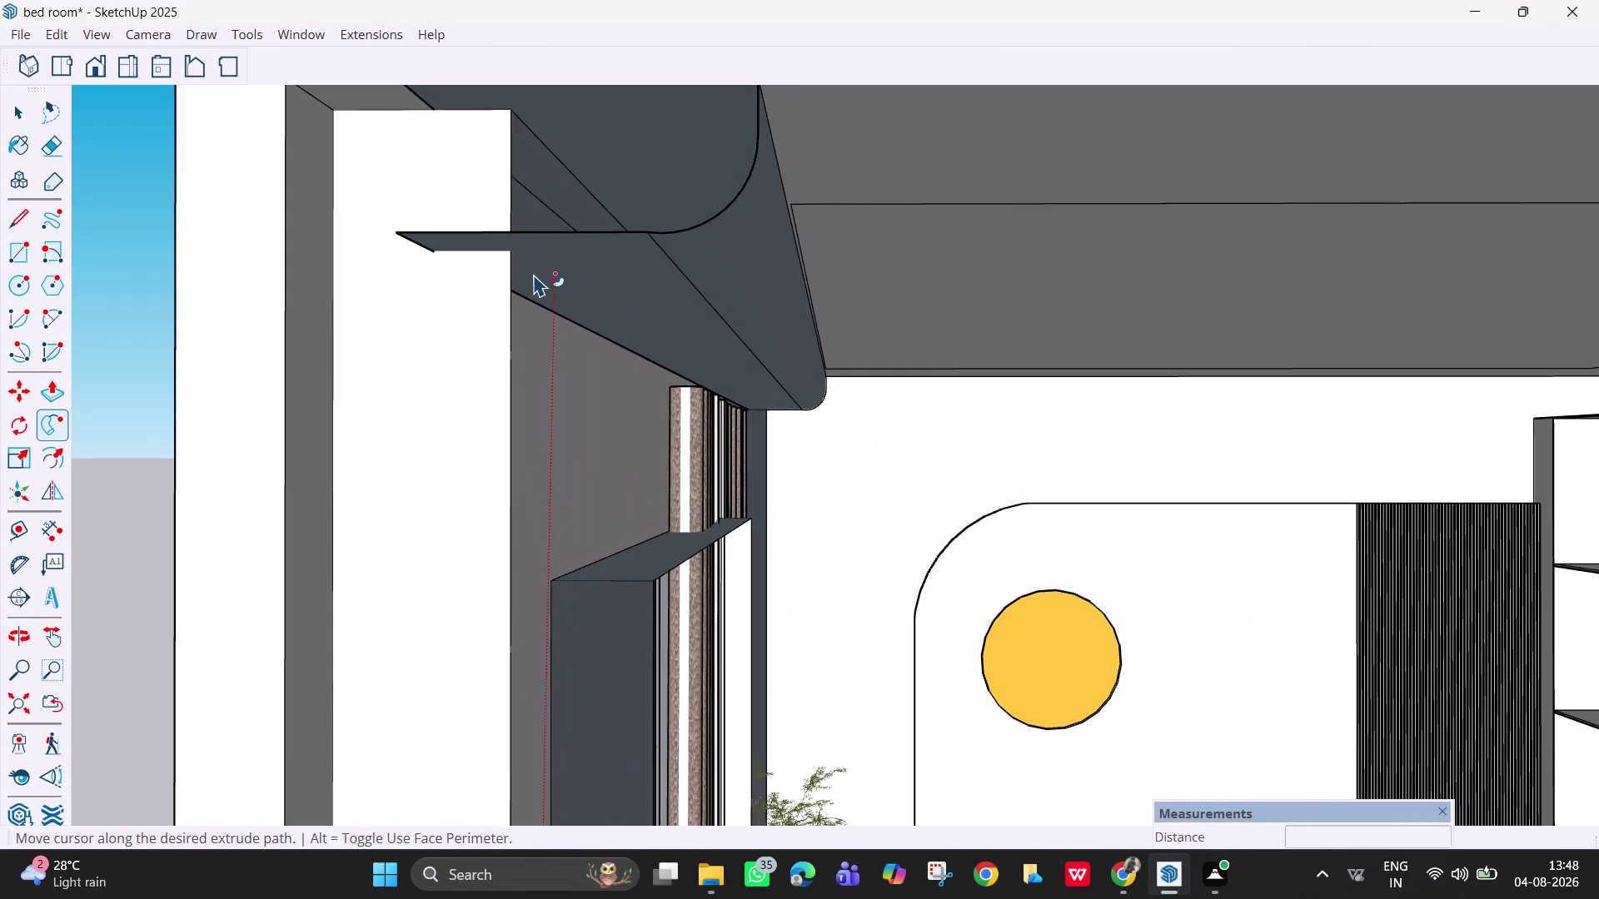
Orbit around the new cornice's end to inspect it from outside.
key(Escape)
middle_drag(738, 373, 664, 357)
scroll(down, 3)
middle_drag(709, 439, 715, 463)
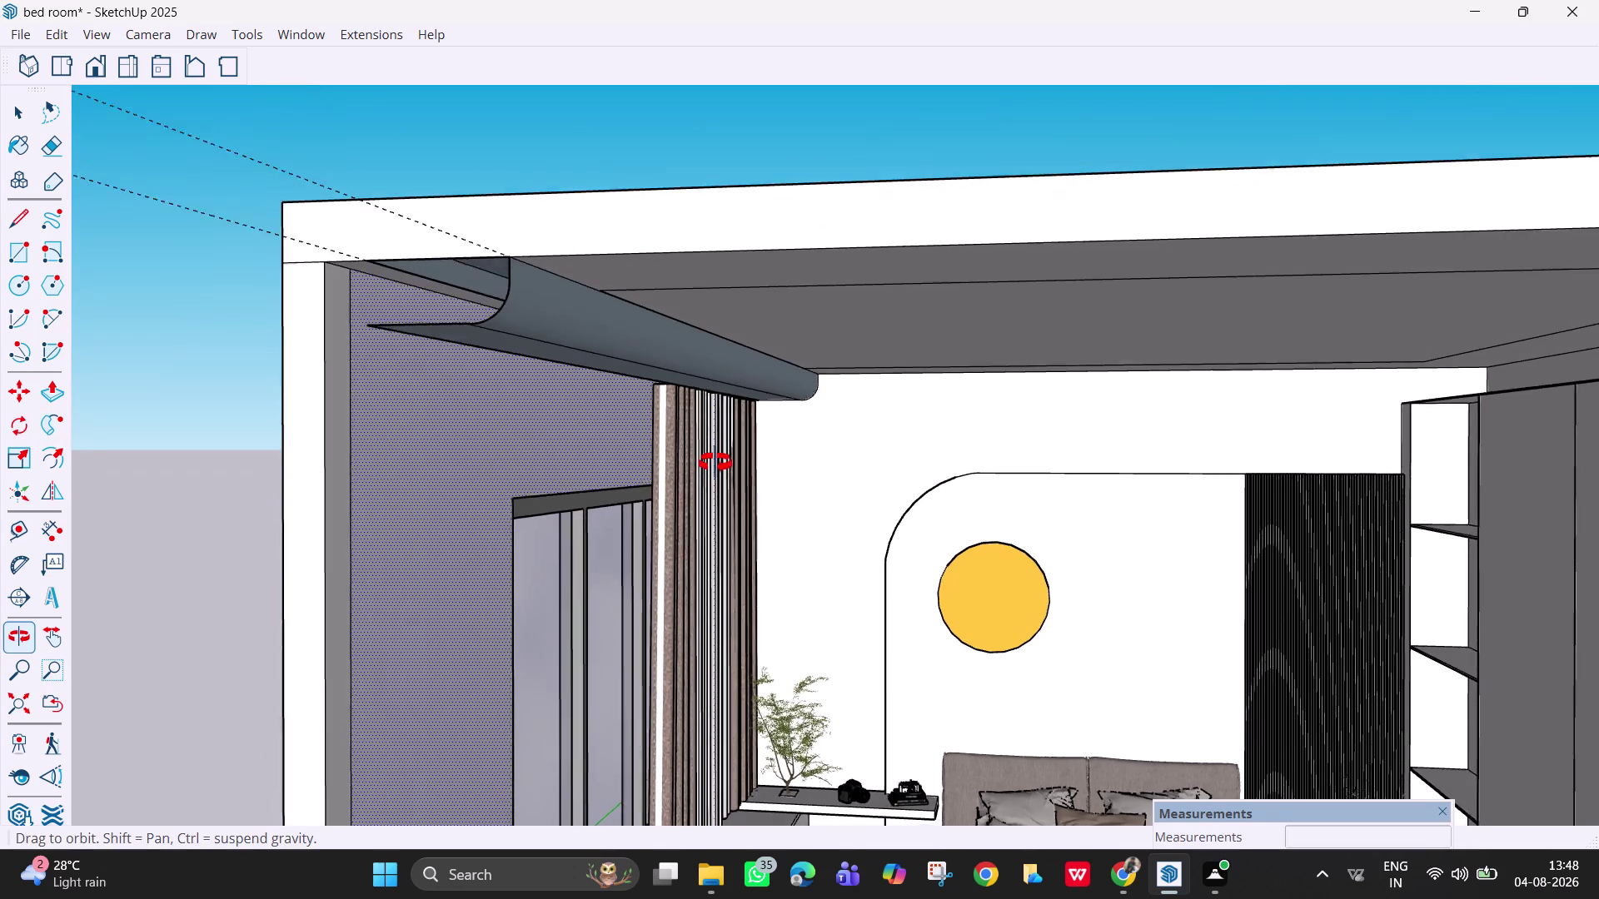
middle_drag(716, 463, 717, 463)
scroll(down, 3)
scroll(up, 3)
scroll(up, 3)
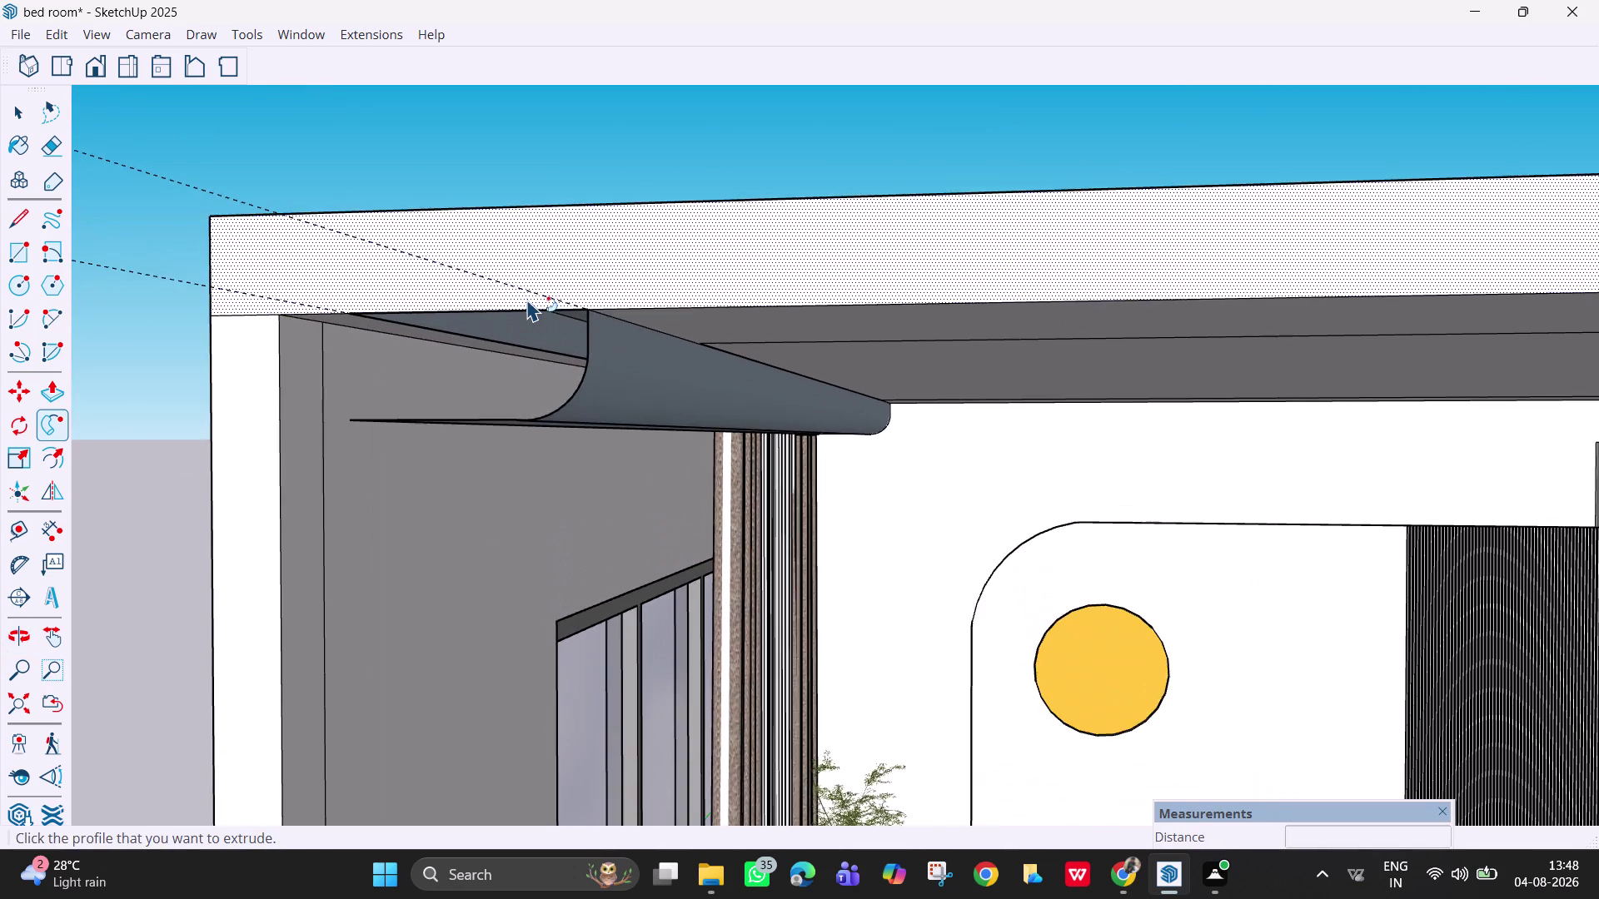
scroll(up, 3)
middle_click(589, 335)
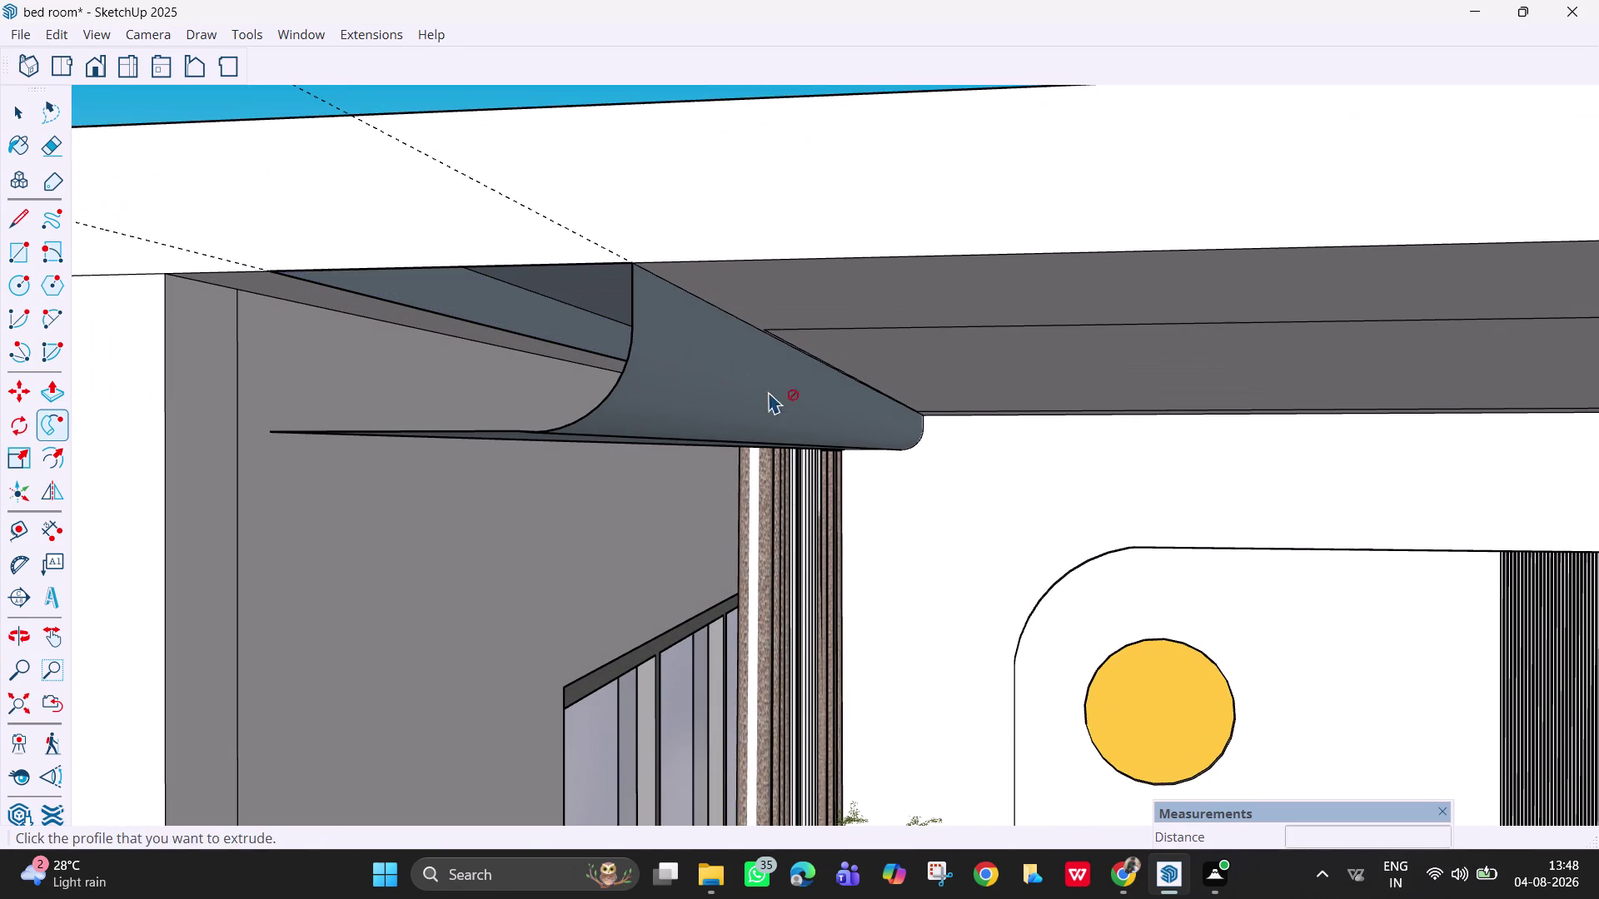
key(space)
Reverse the cornice's curved face so its front side shows.
right_click(800, 400)
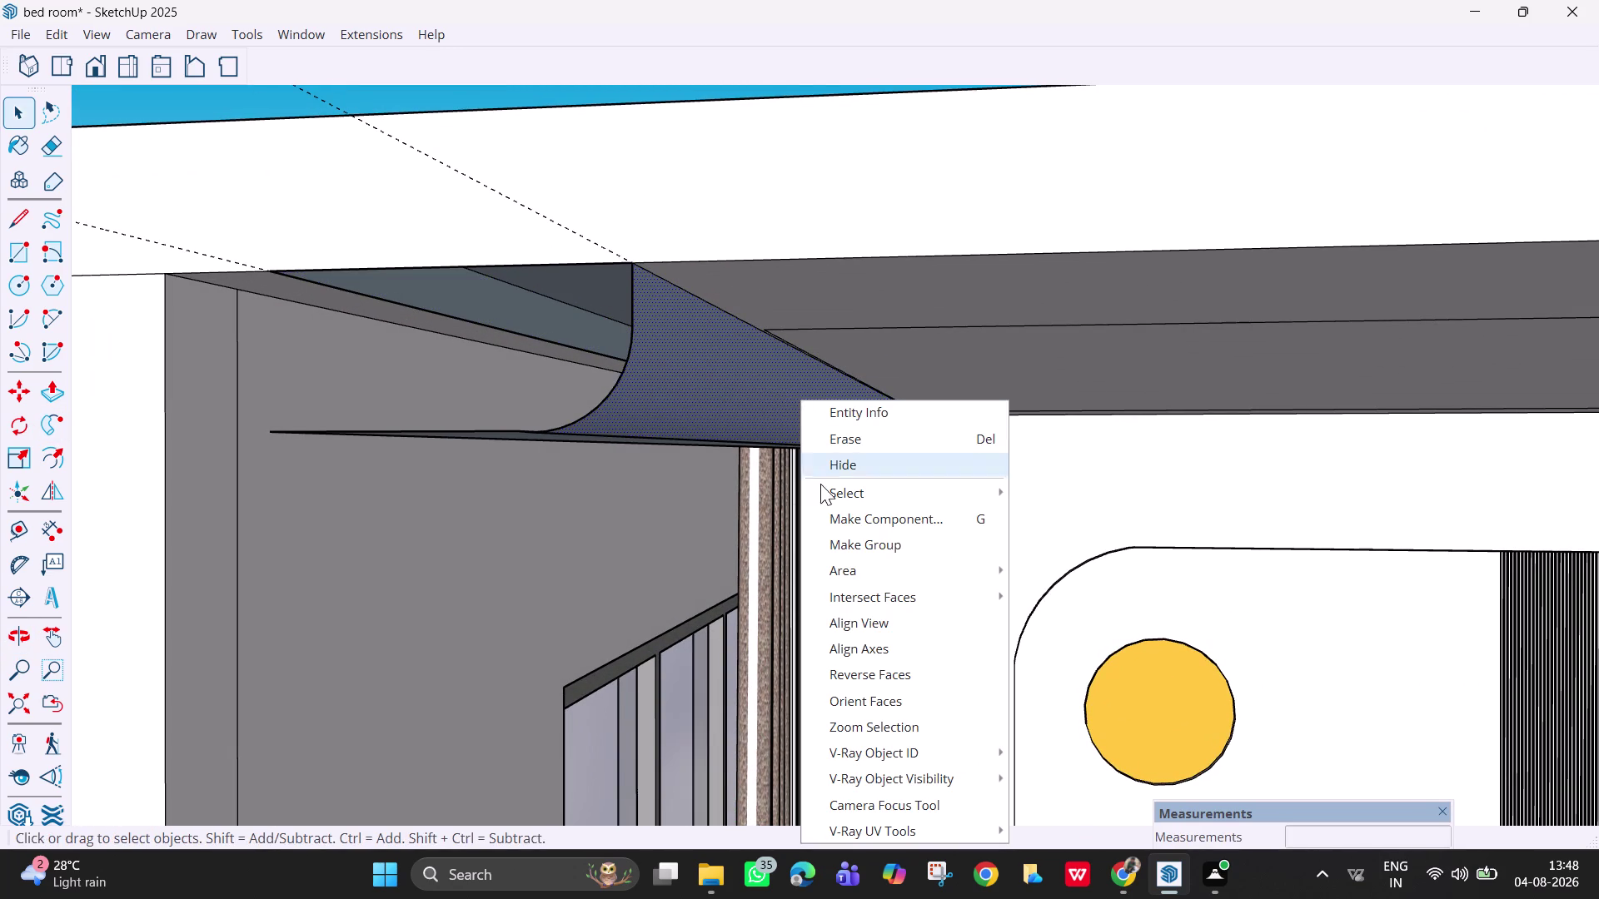
click(872, 685)
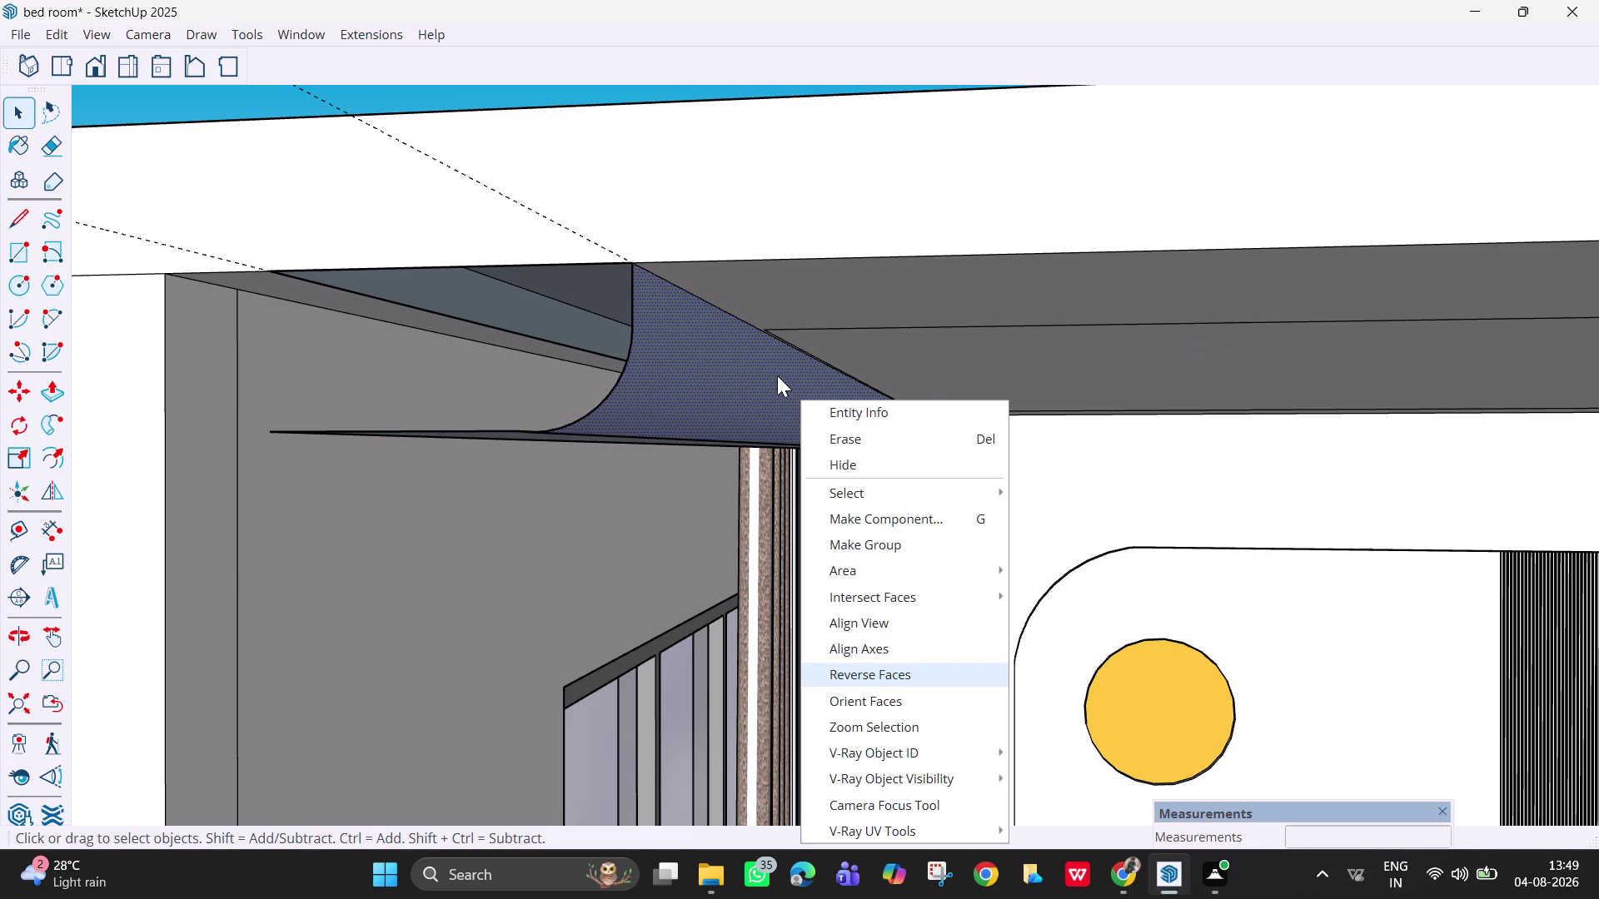
key(Escape)
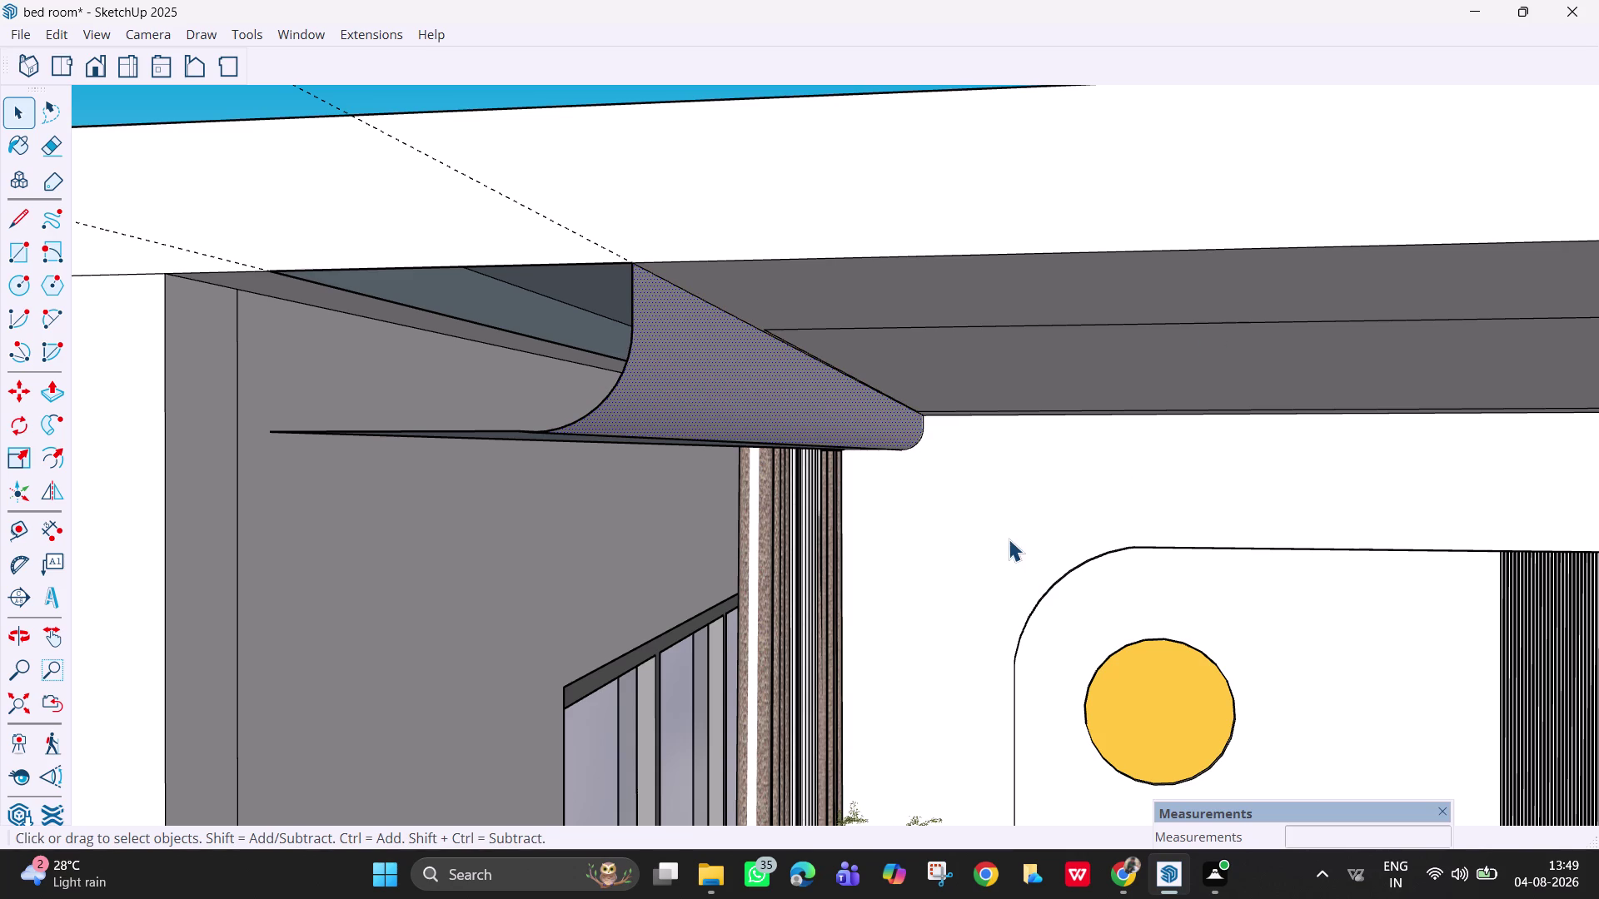
key(Escape)
key(space)
click(954, 497)
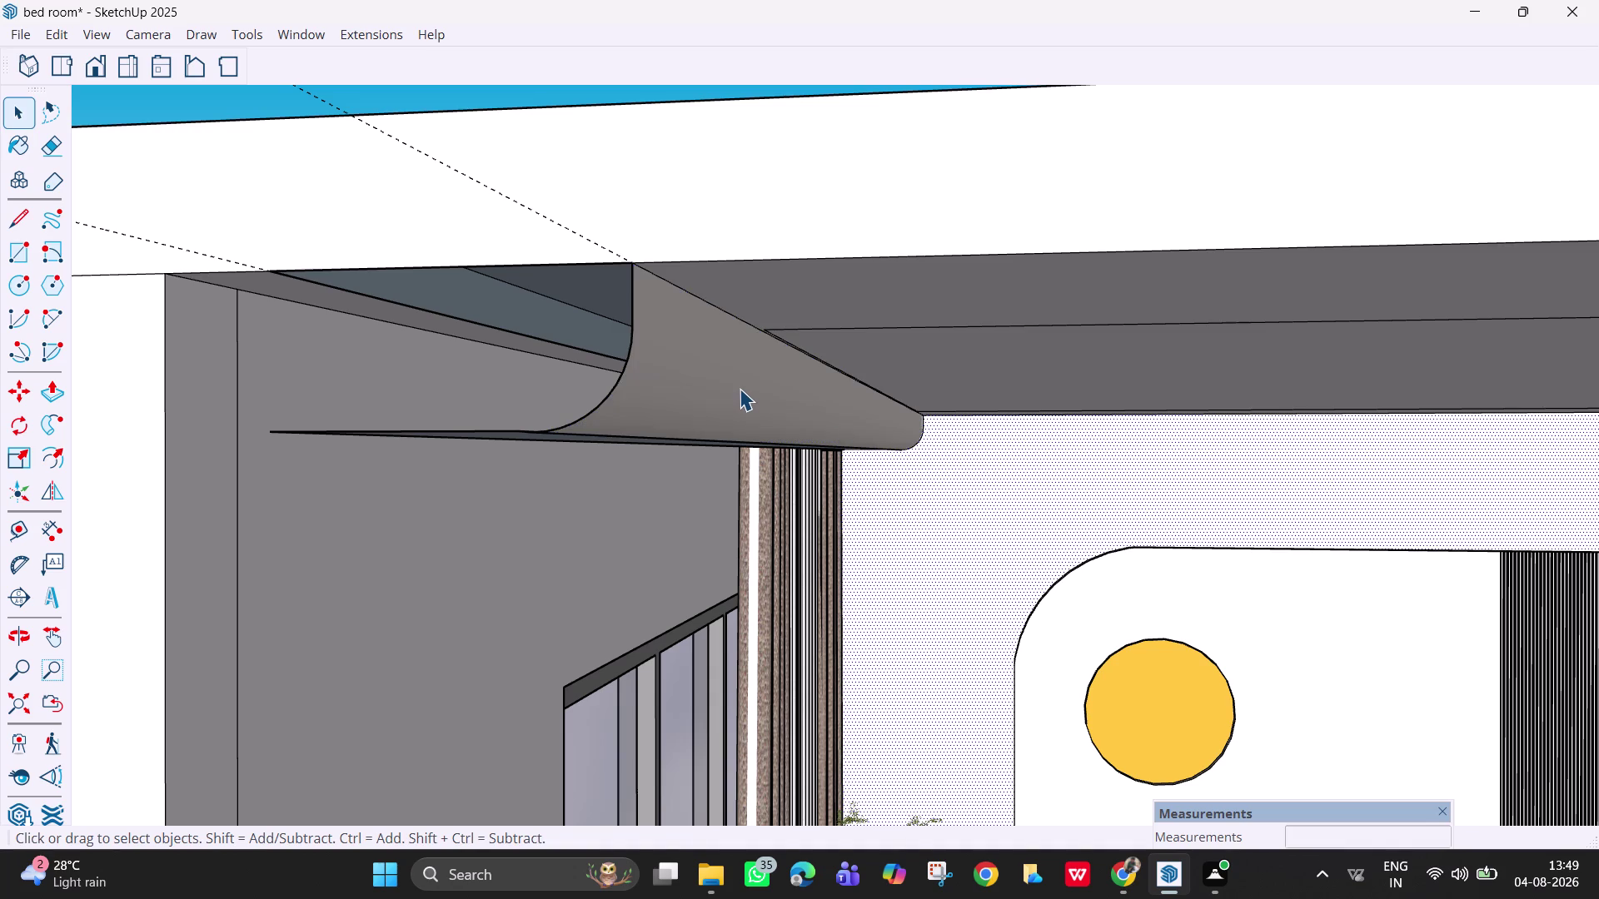
click(739, 388)
Reverse the face of the cornice's underside strip.
middle_drag(912, 528, 750, 435)
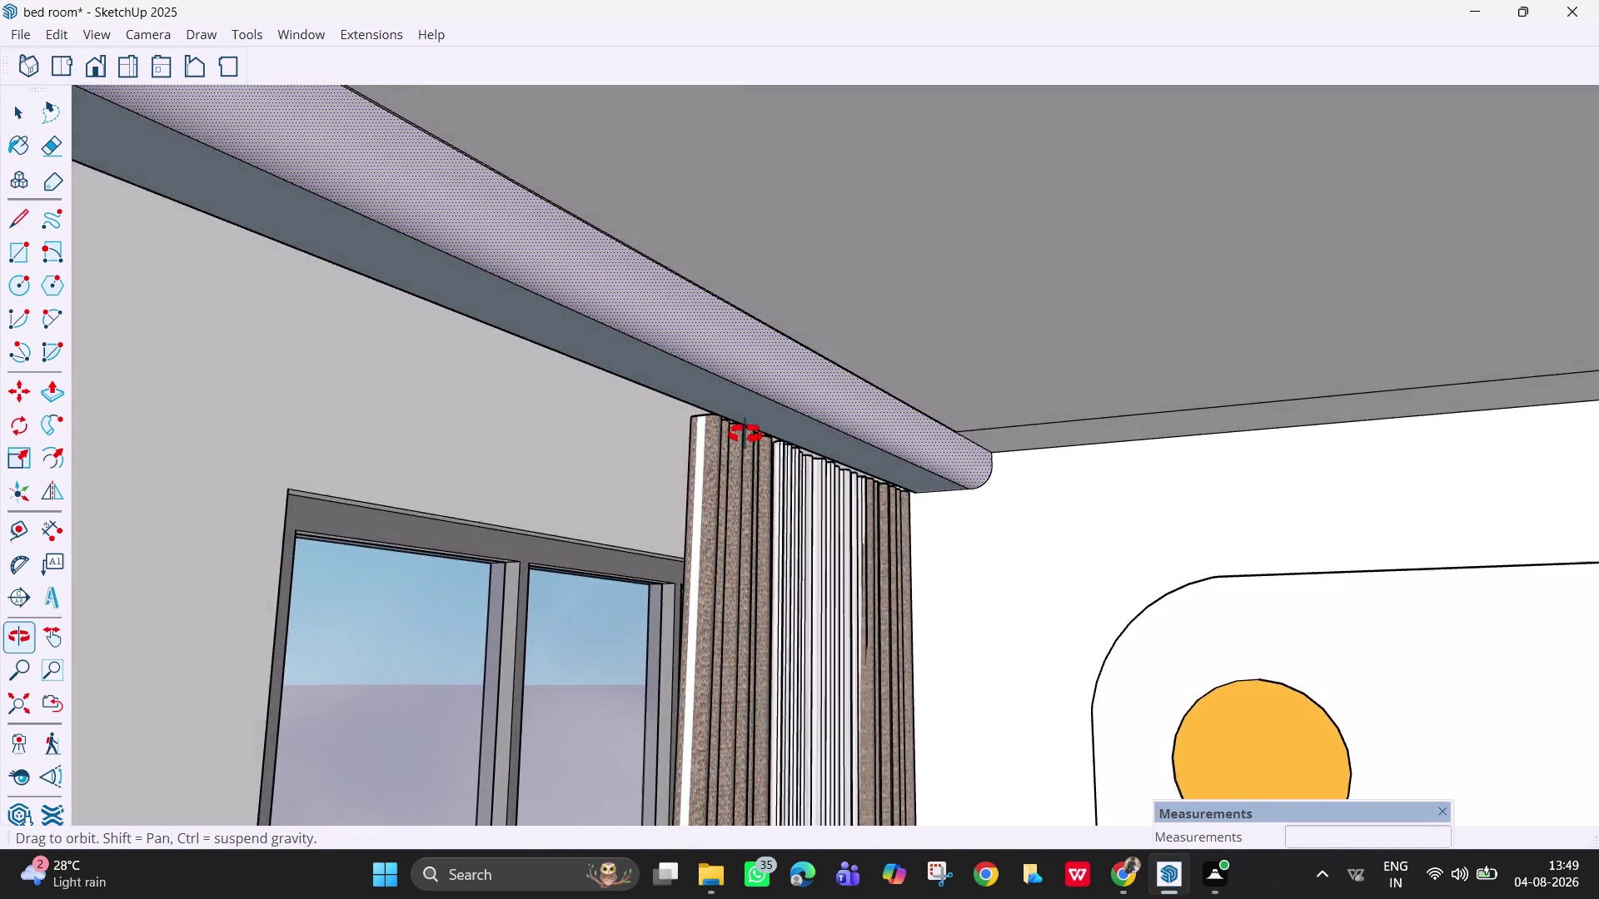
middle_drag(750, 434, 748, 295)
key(space)
click(703, 324)
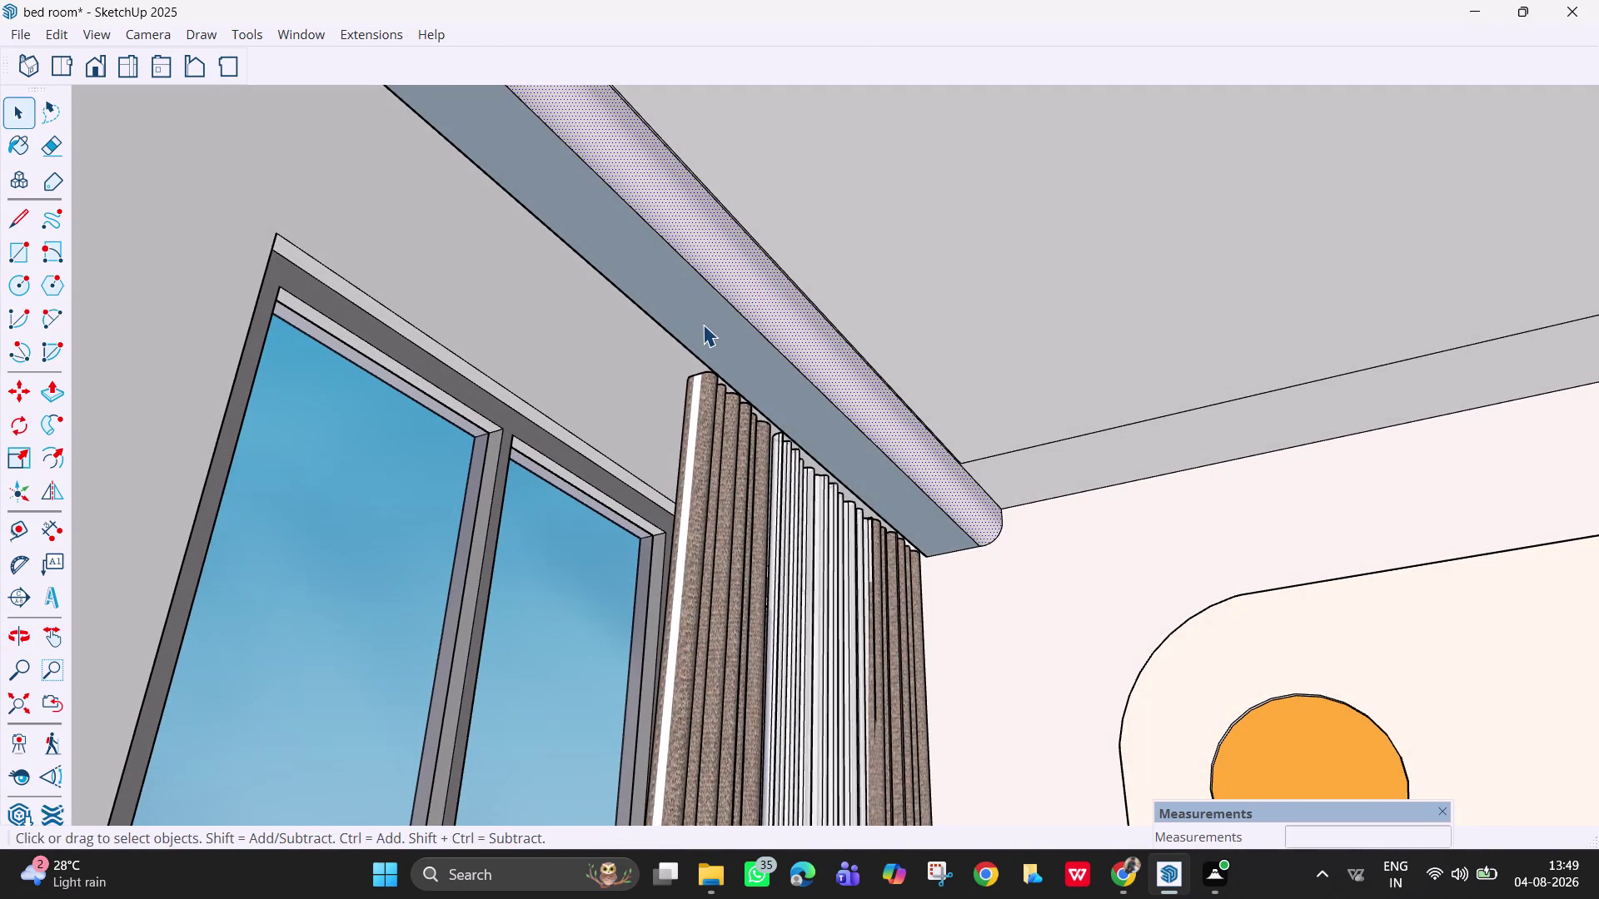
right_click(705, 324)
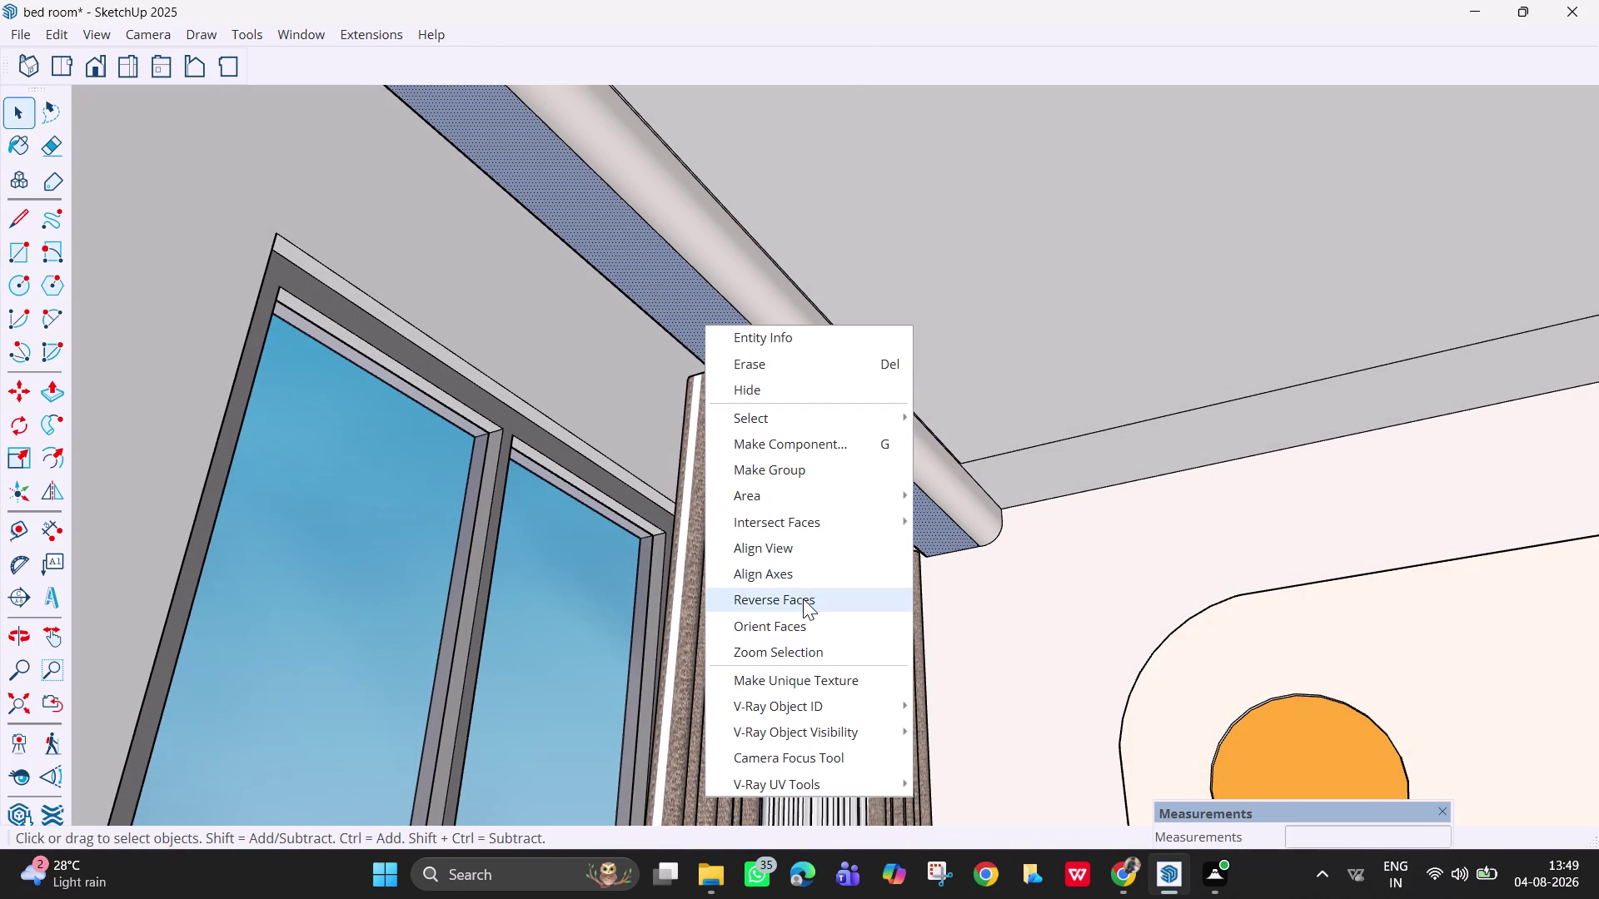
click(802, 599)
Try erasing an edge along the cornice, then undo the erase.
middle_drag(805, 369, 854, 463)
scroll(up, 3)
middle_drag(817, 401, 847, 450)
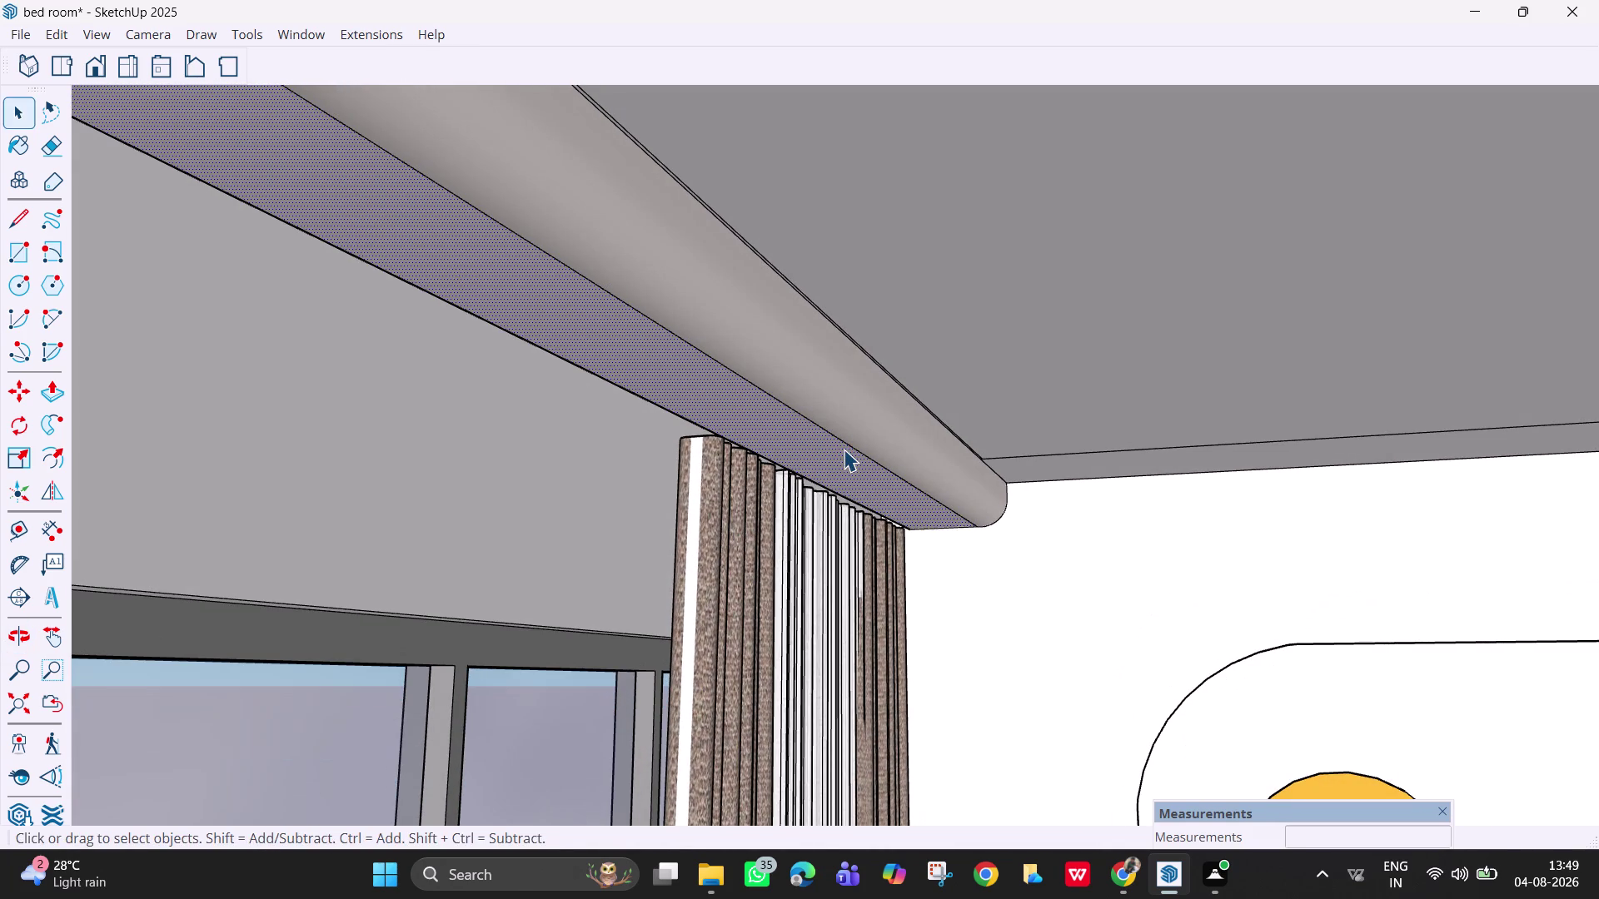
key(e)
drag(834, 433, 821, 435)
key(ctrl+z)
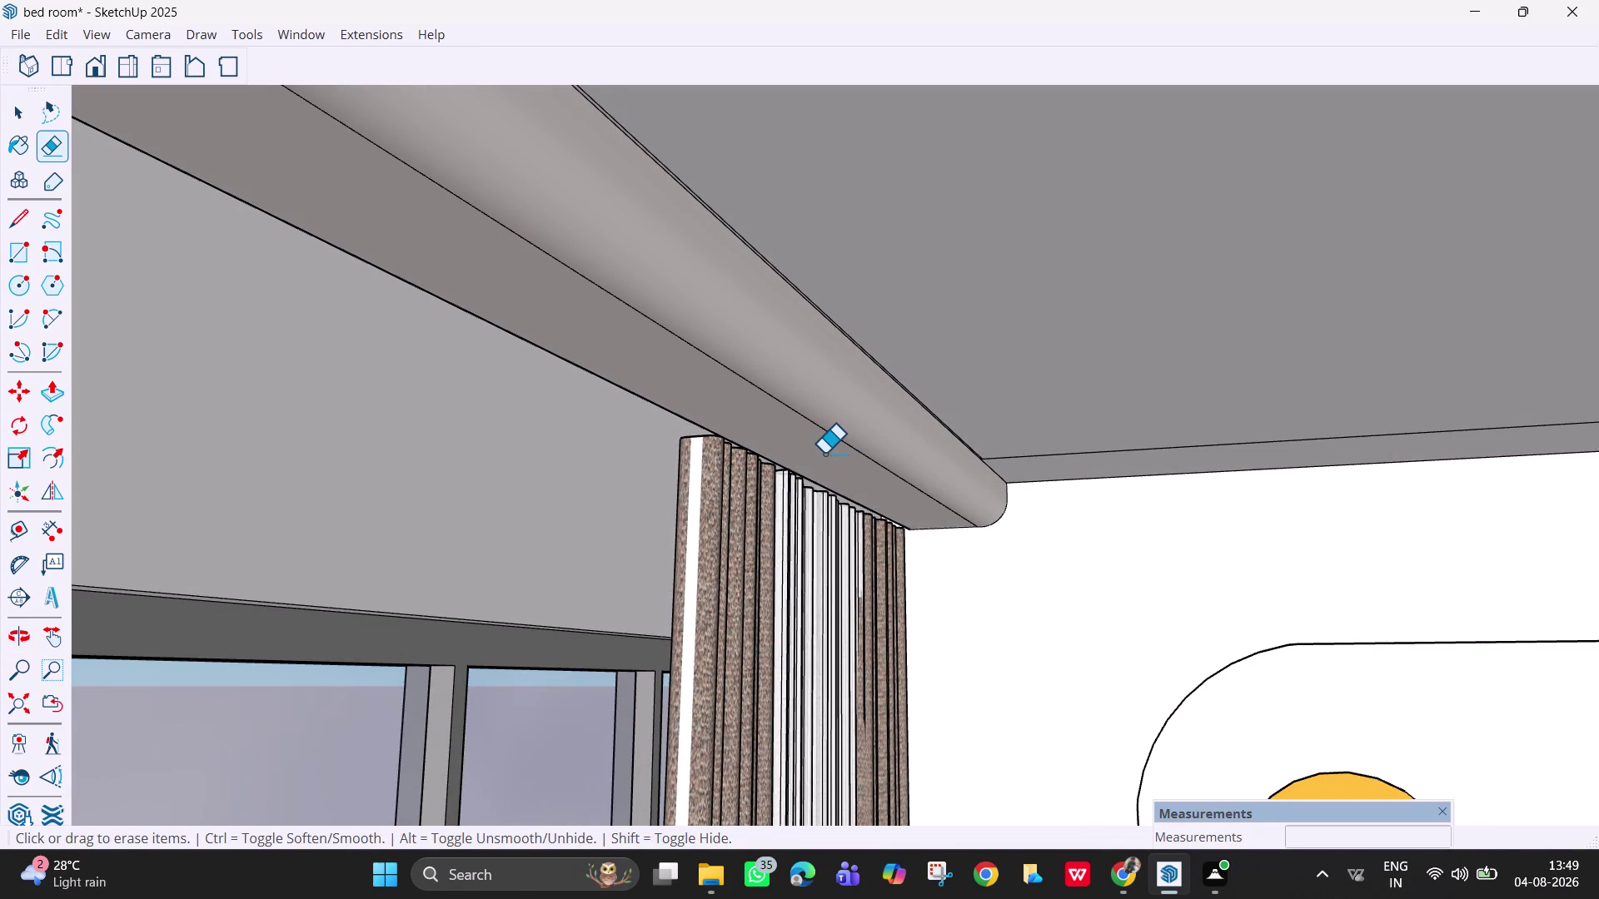
Orbit the view onto the cornice's open end at the room corner.
scroll(up, 3)
scroll(down, 3)
middle_drag(749, 397, 799, 449)
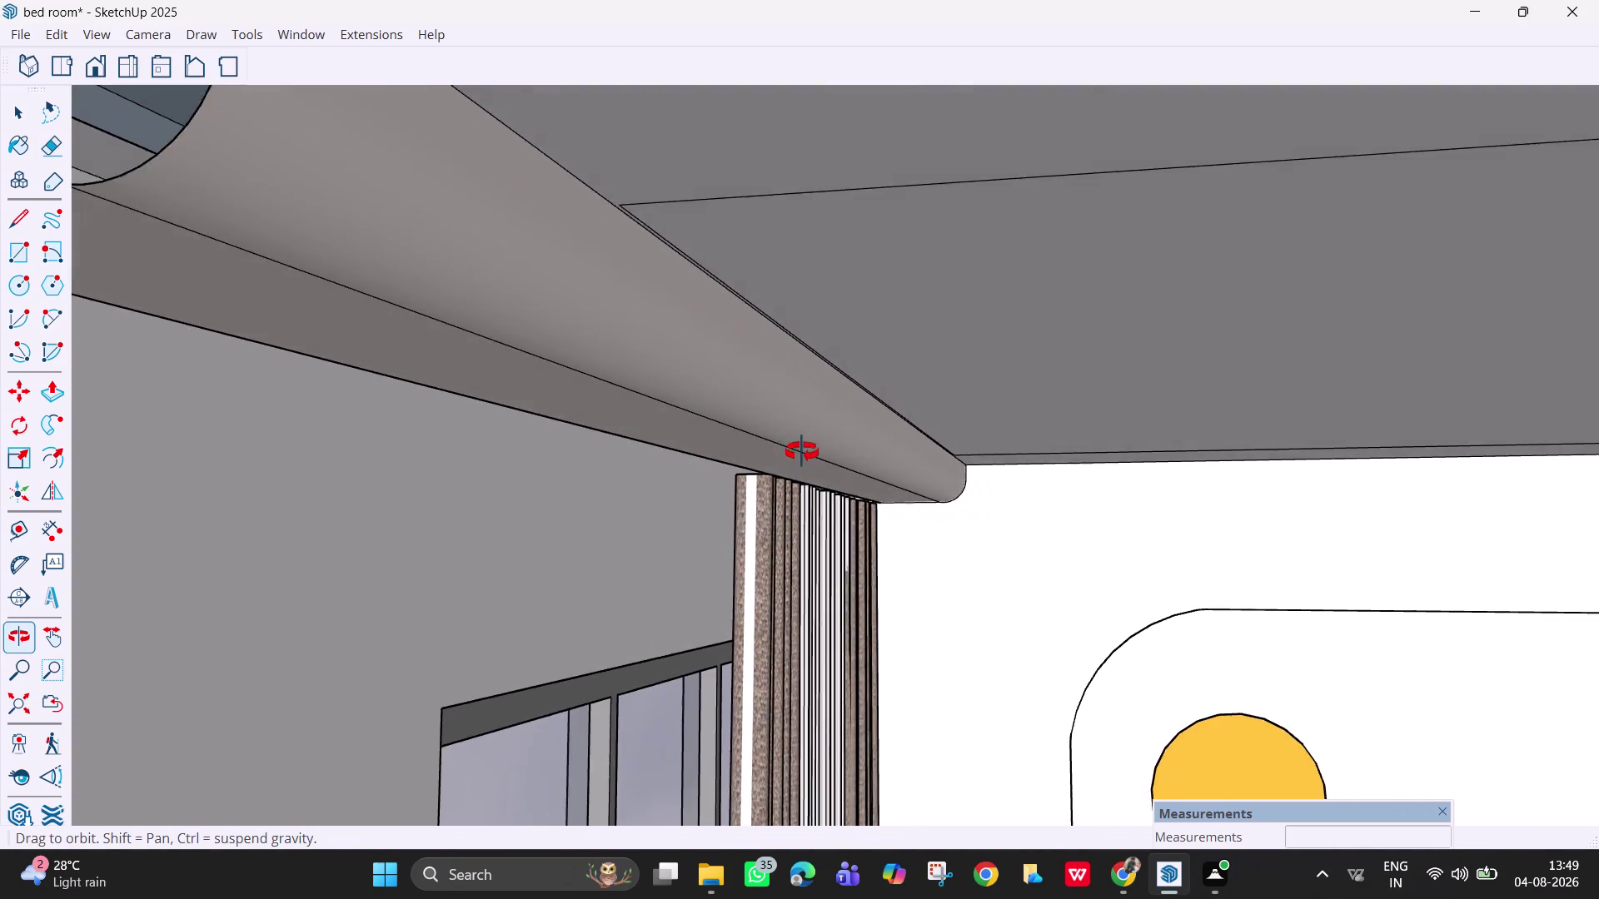
middle_drag(800, 450, 826, 480)
scroll(down, 3)
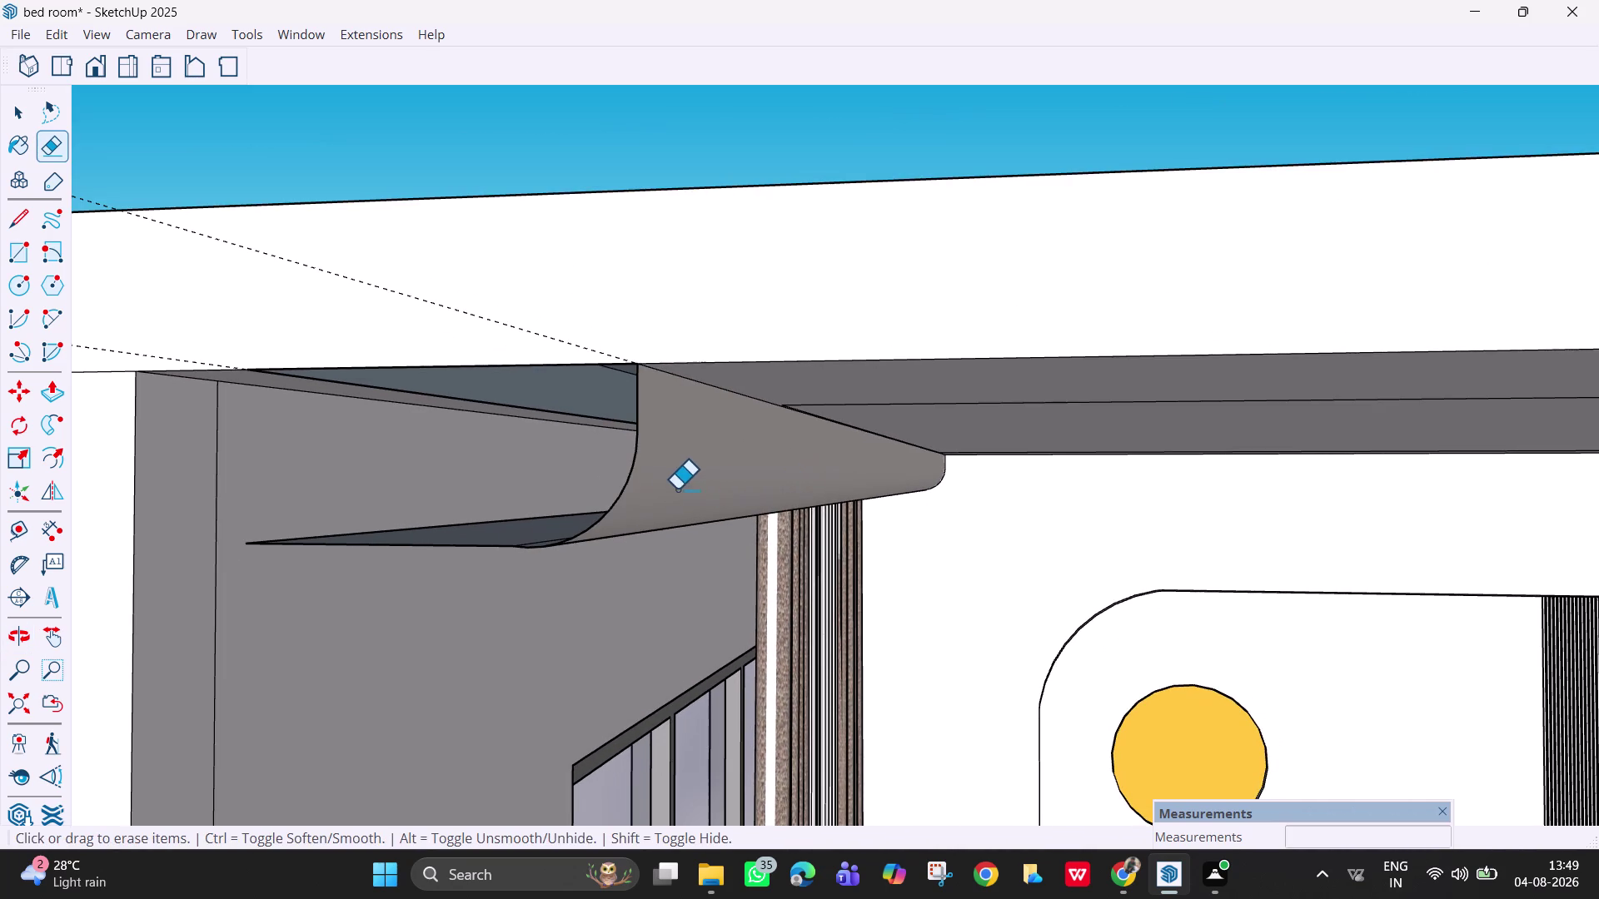
middle_drag(686, 485, 861, 451)
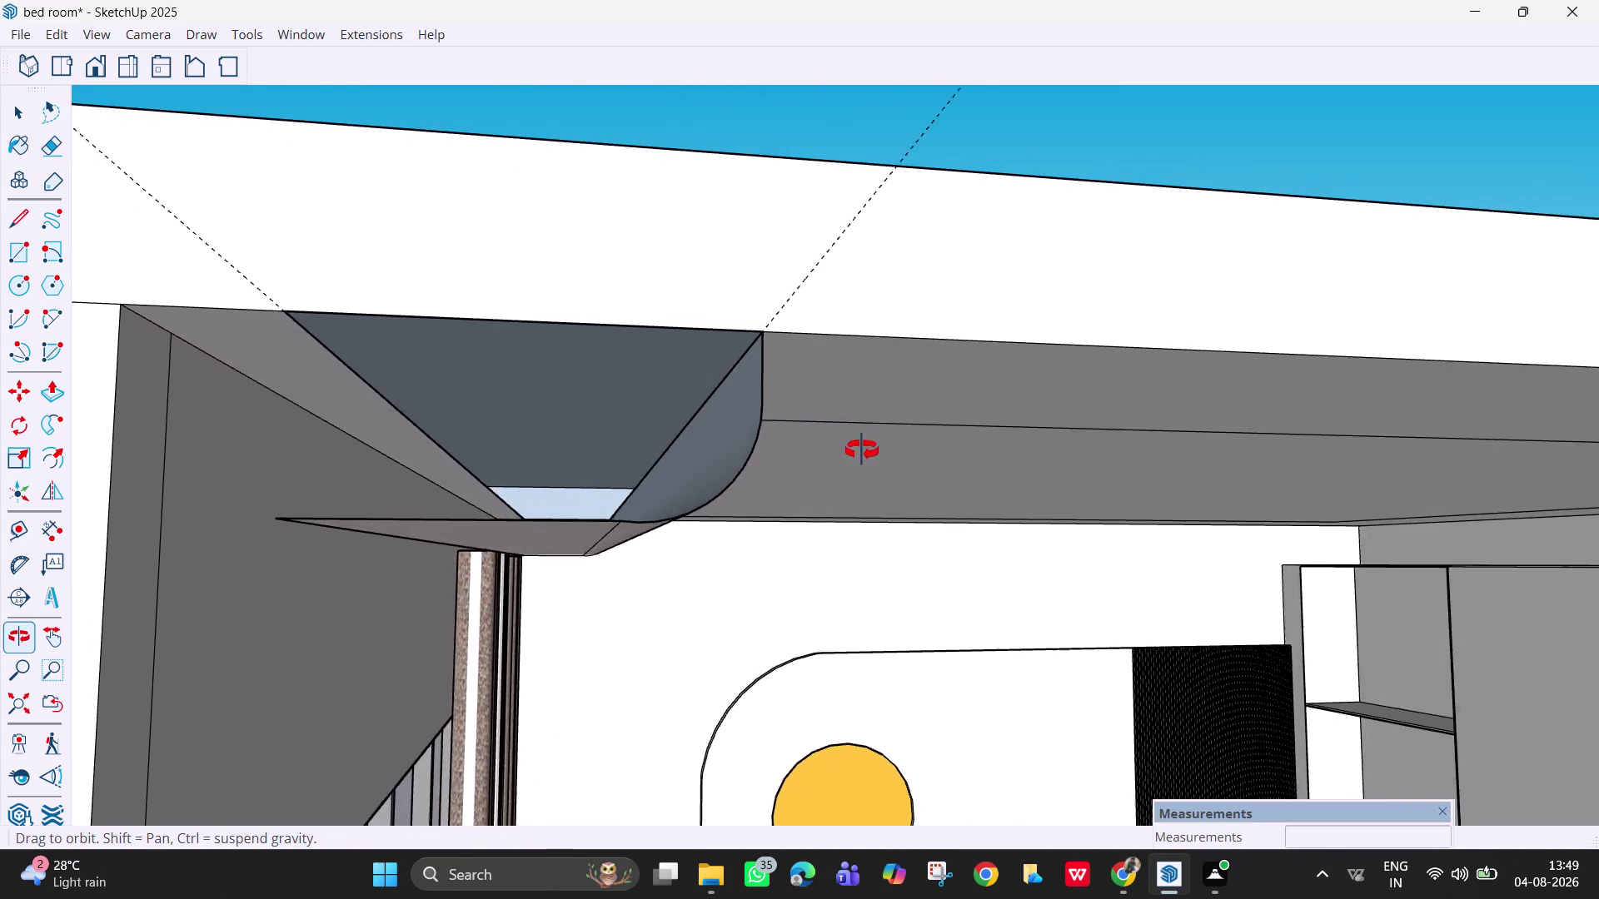
middle_drag(861, 450, 891, 479)
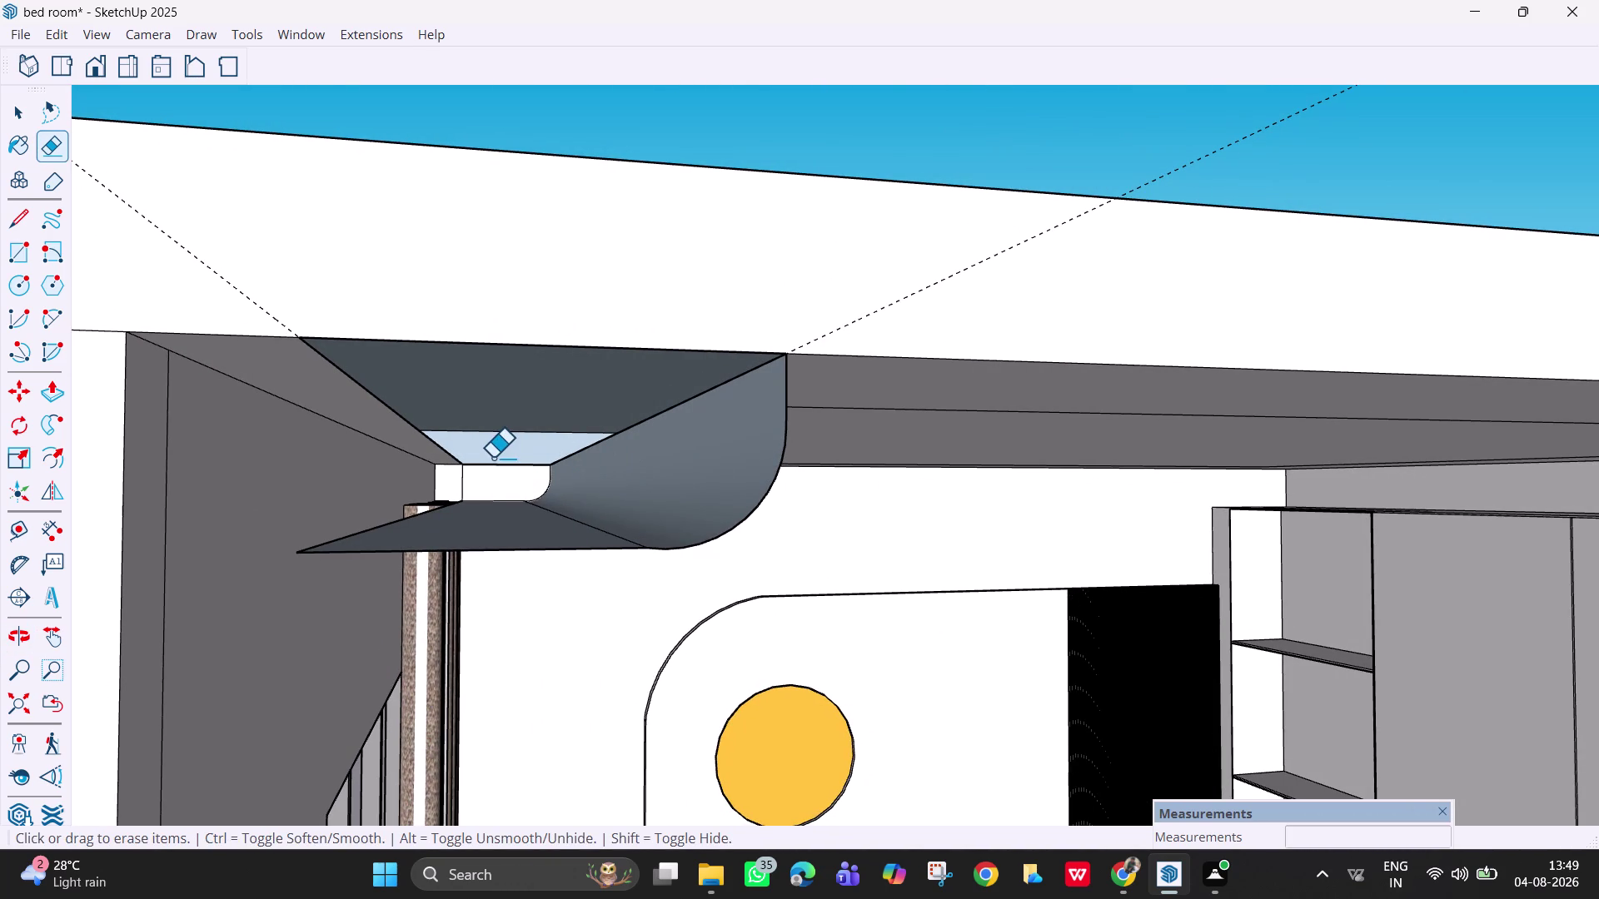
key(space)
Draw an edge across the cornice's open end to create a rounded end face.
key(l)
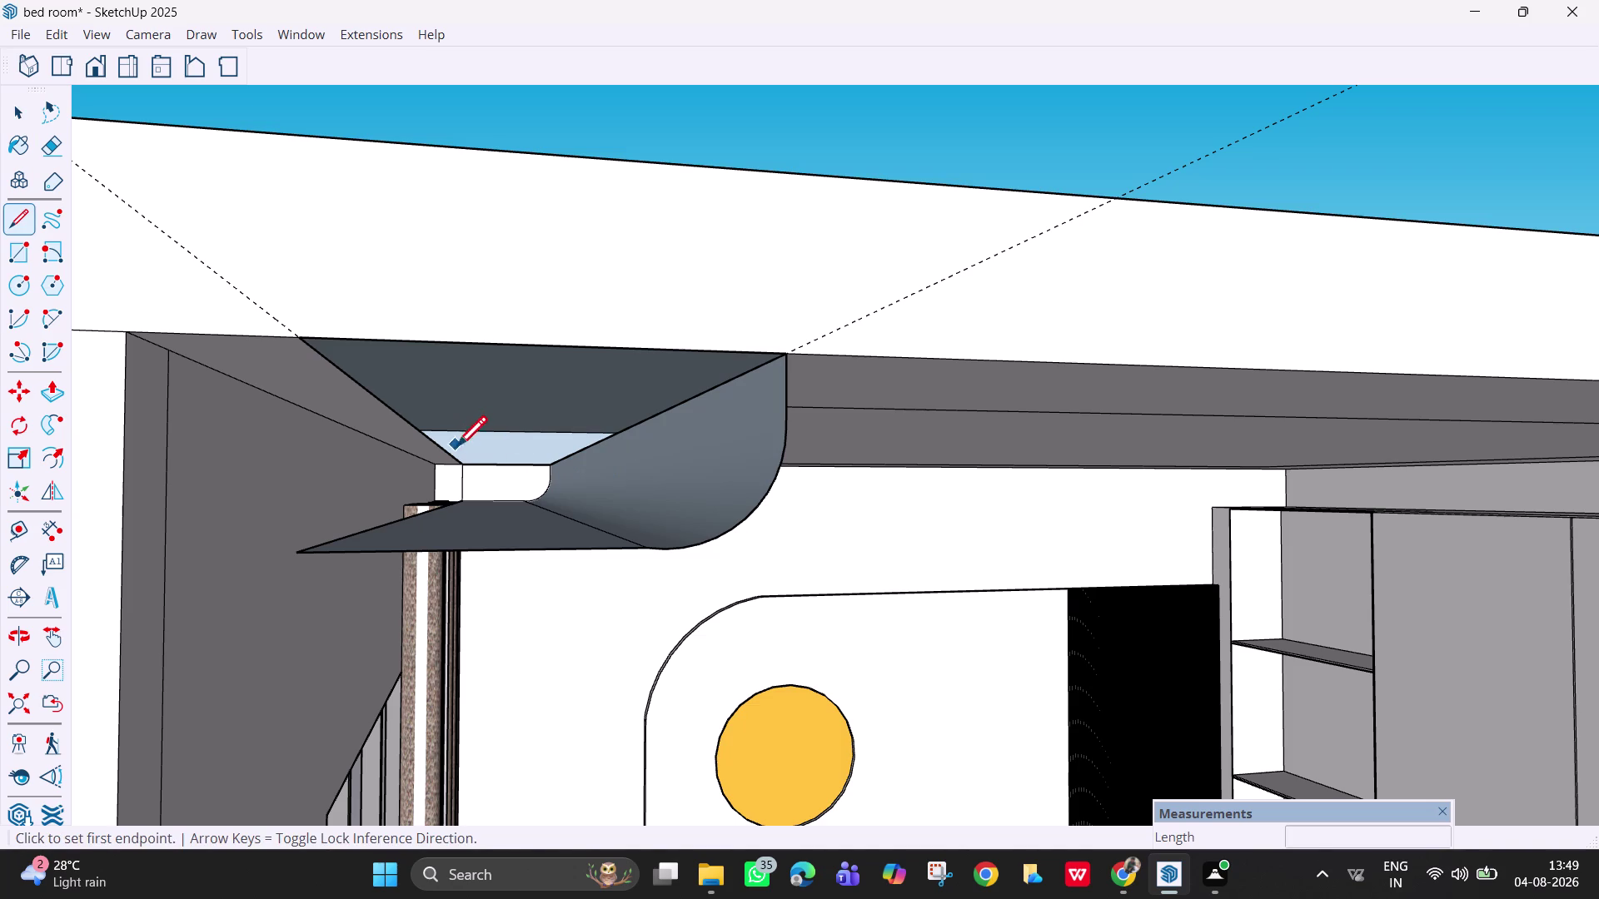
click(463, 465)
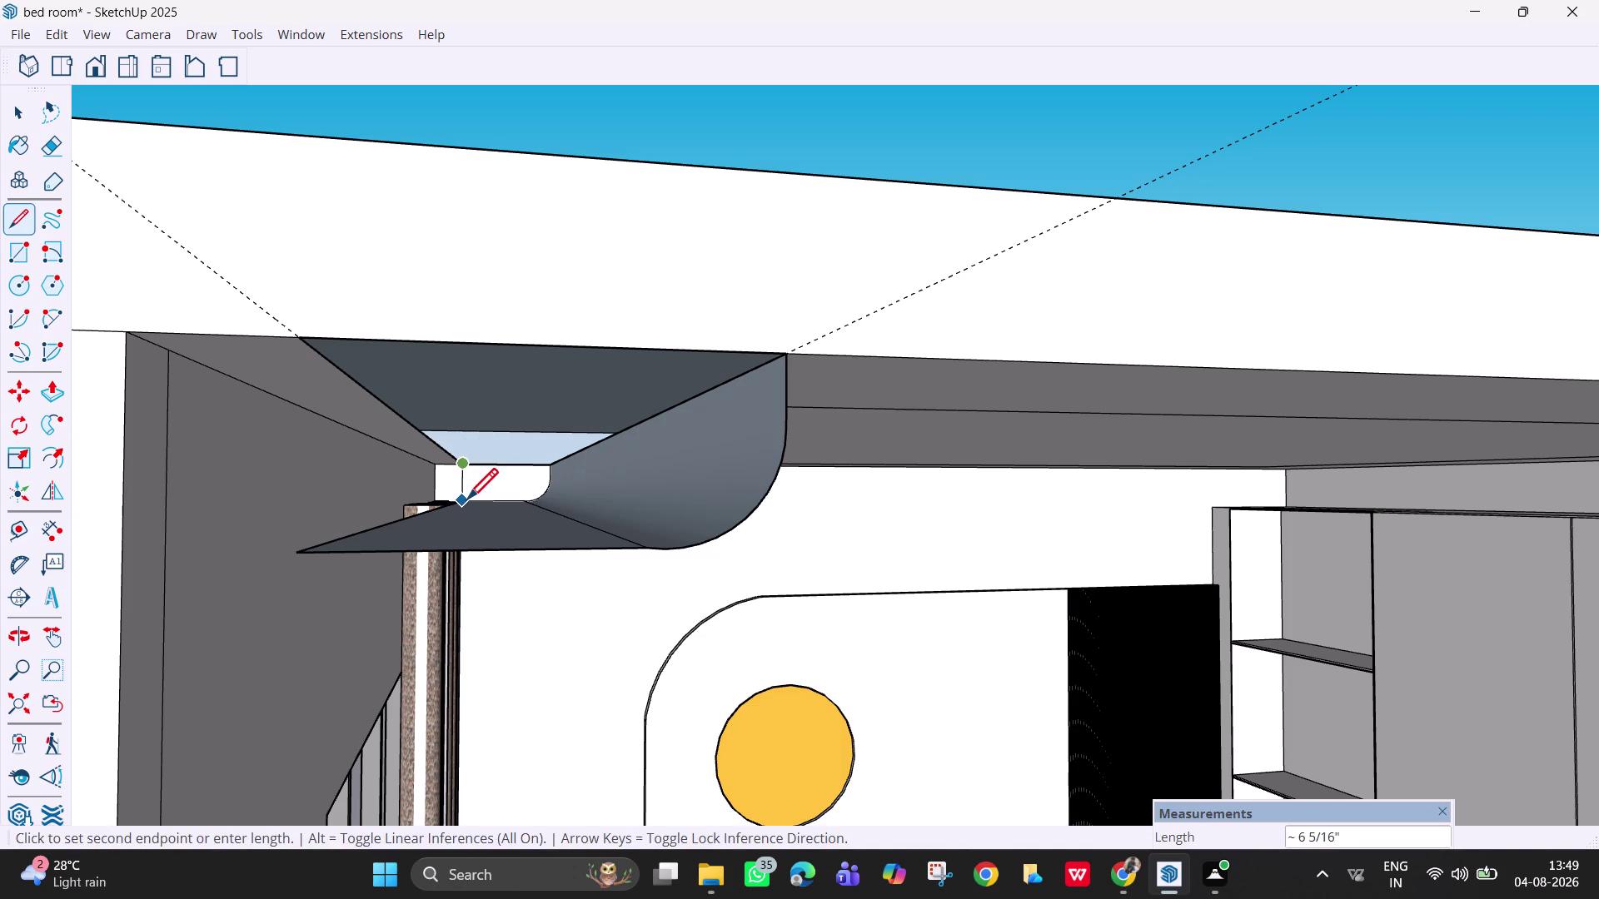
double_click(466, 502)
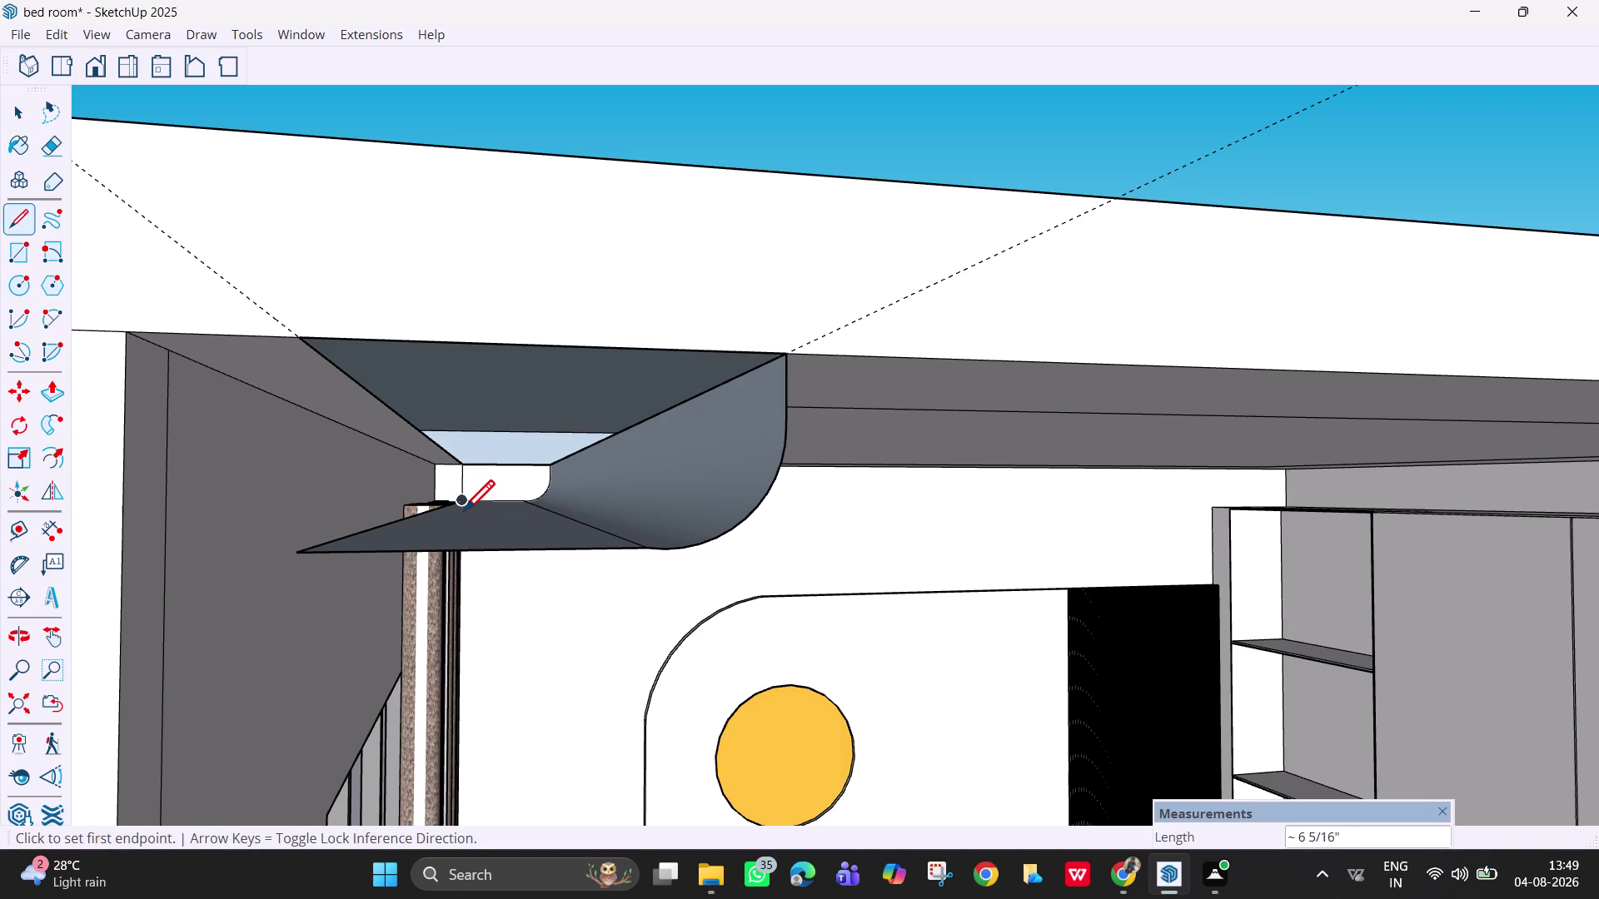
key(Escape)
middle_click(486, 499)
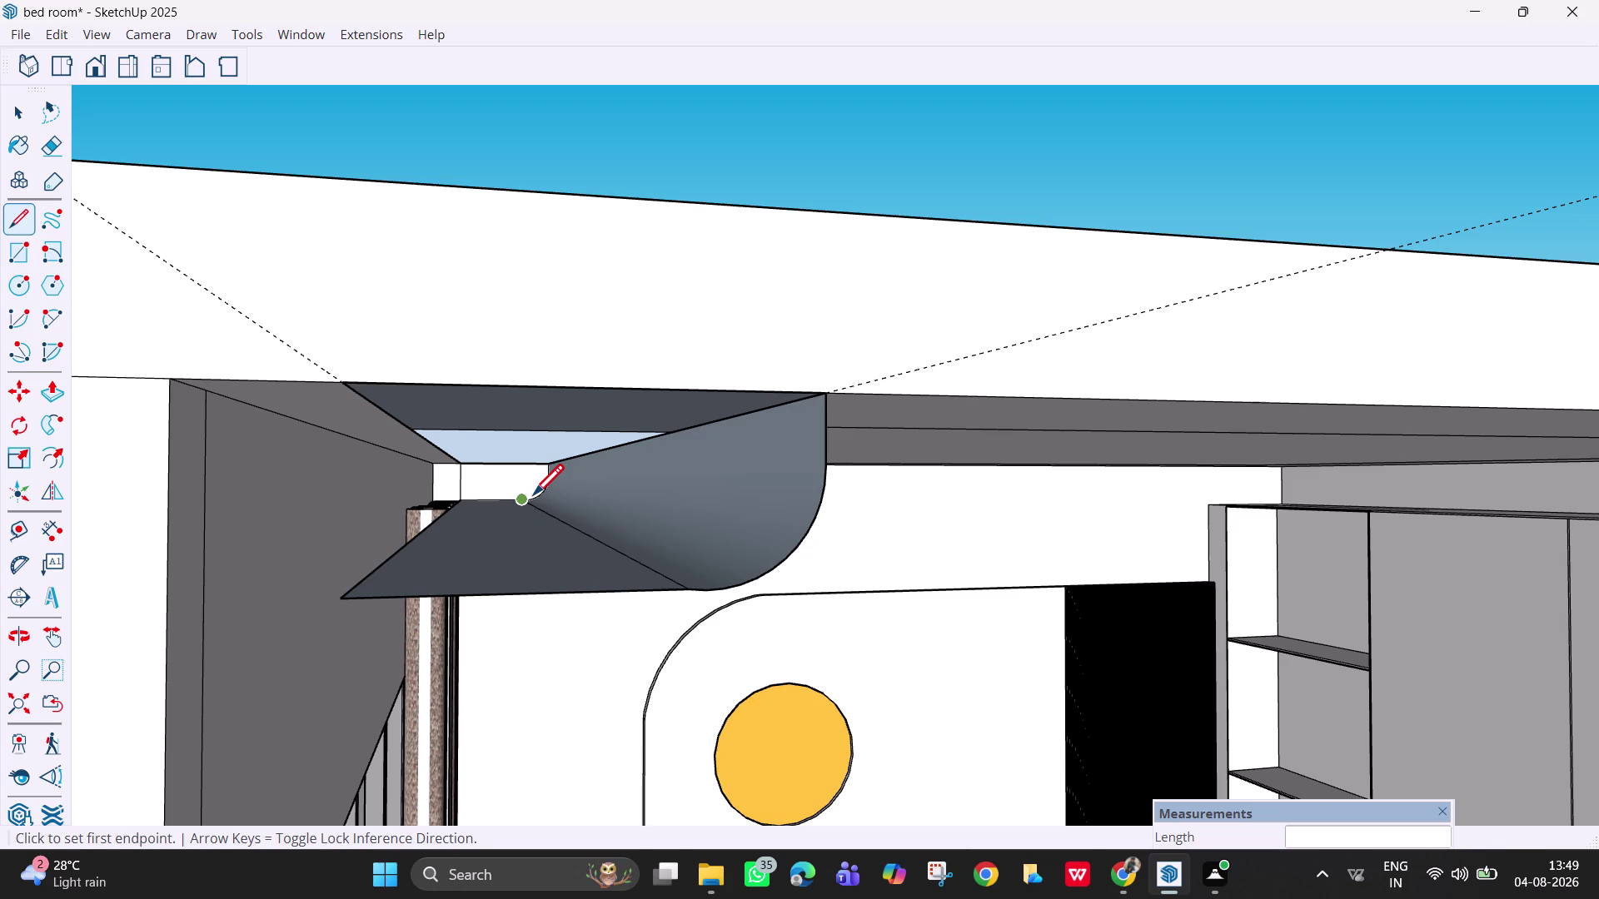
scroll(up, 3)
scroll(up, 3)
scroll(up, 3)
key(Escape)
key(space)
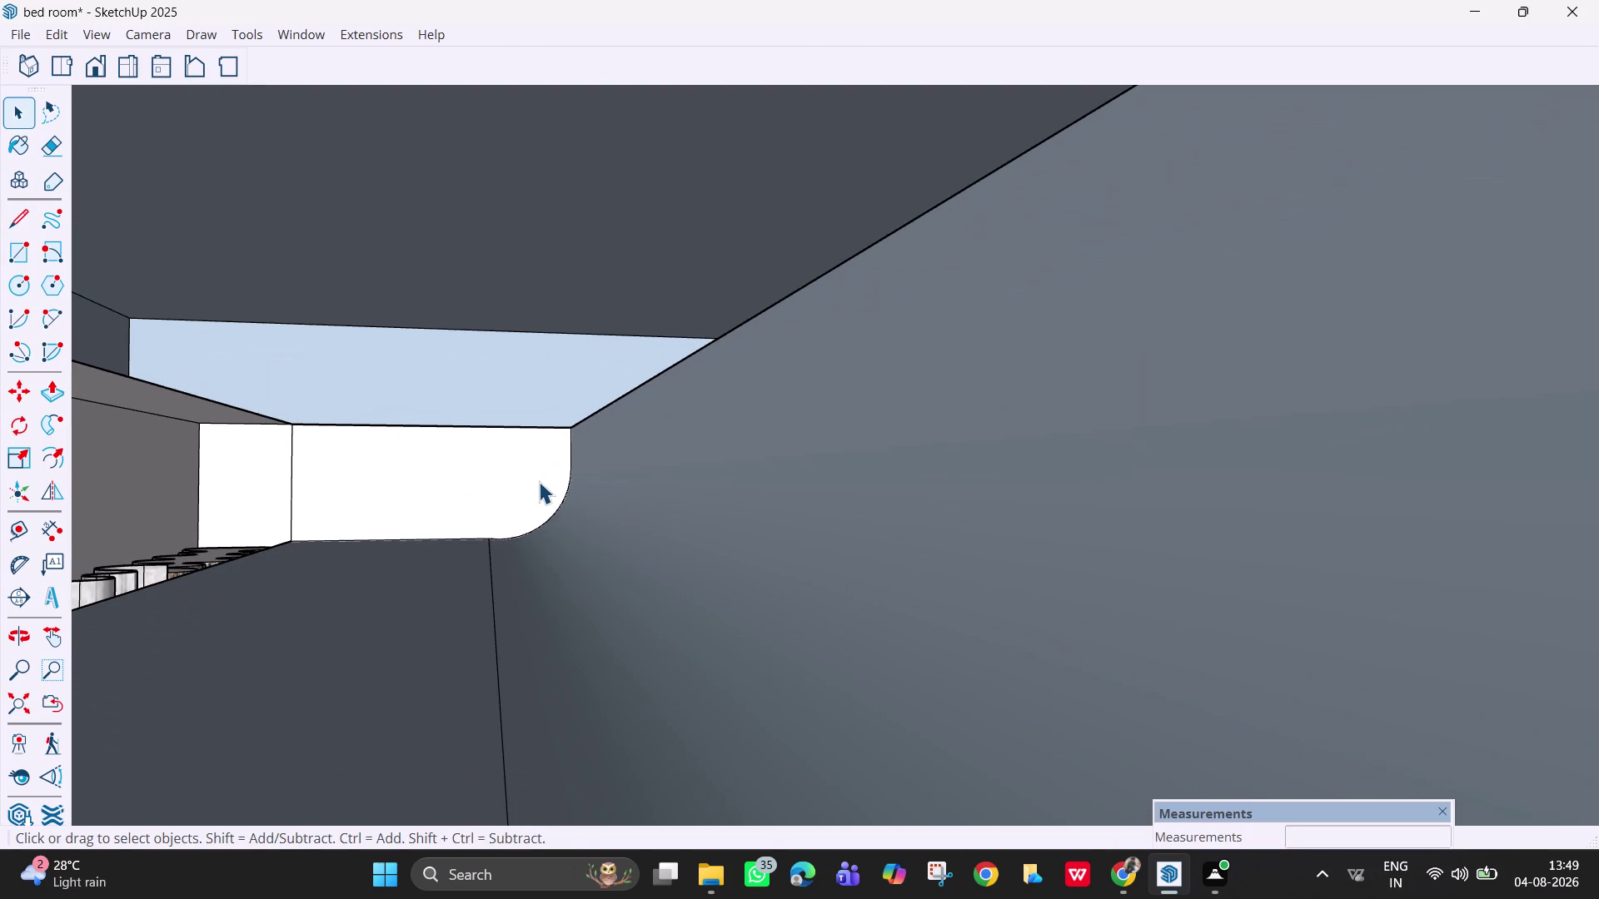
Push/pull the cornice end face 14' 7 1/2" along the ceiling edge.
key(p)
click(521, 472)
scroll(down, 3)
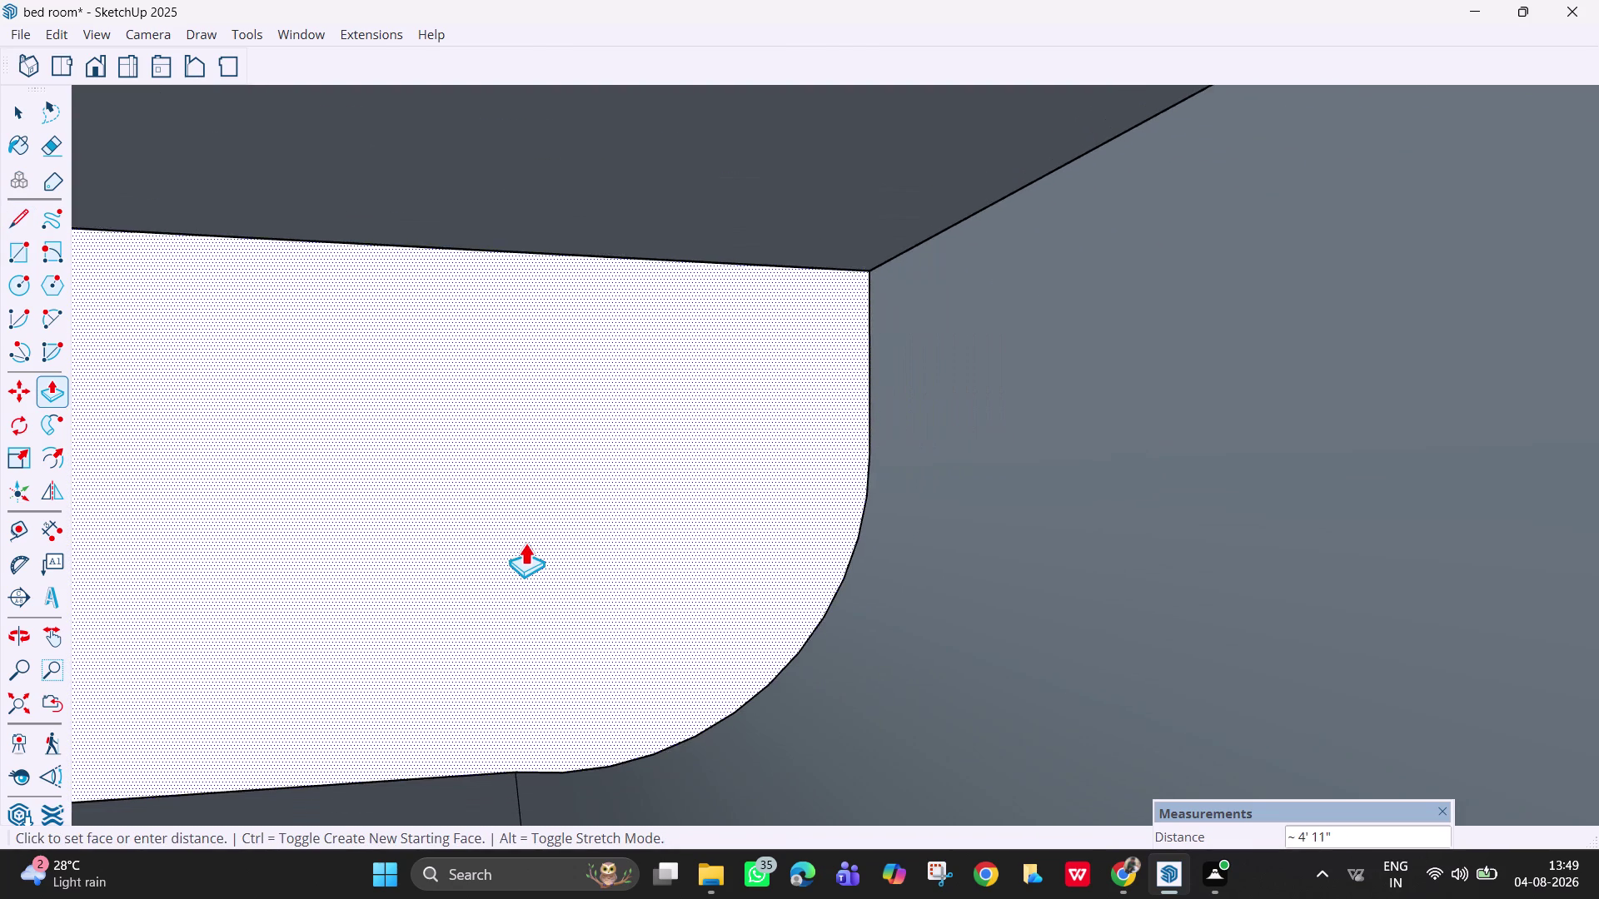
scroll(down, 3)
scroll(down, 3)
scroll(down, 3)
scroll(down, 3)
scroll(down, 3)
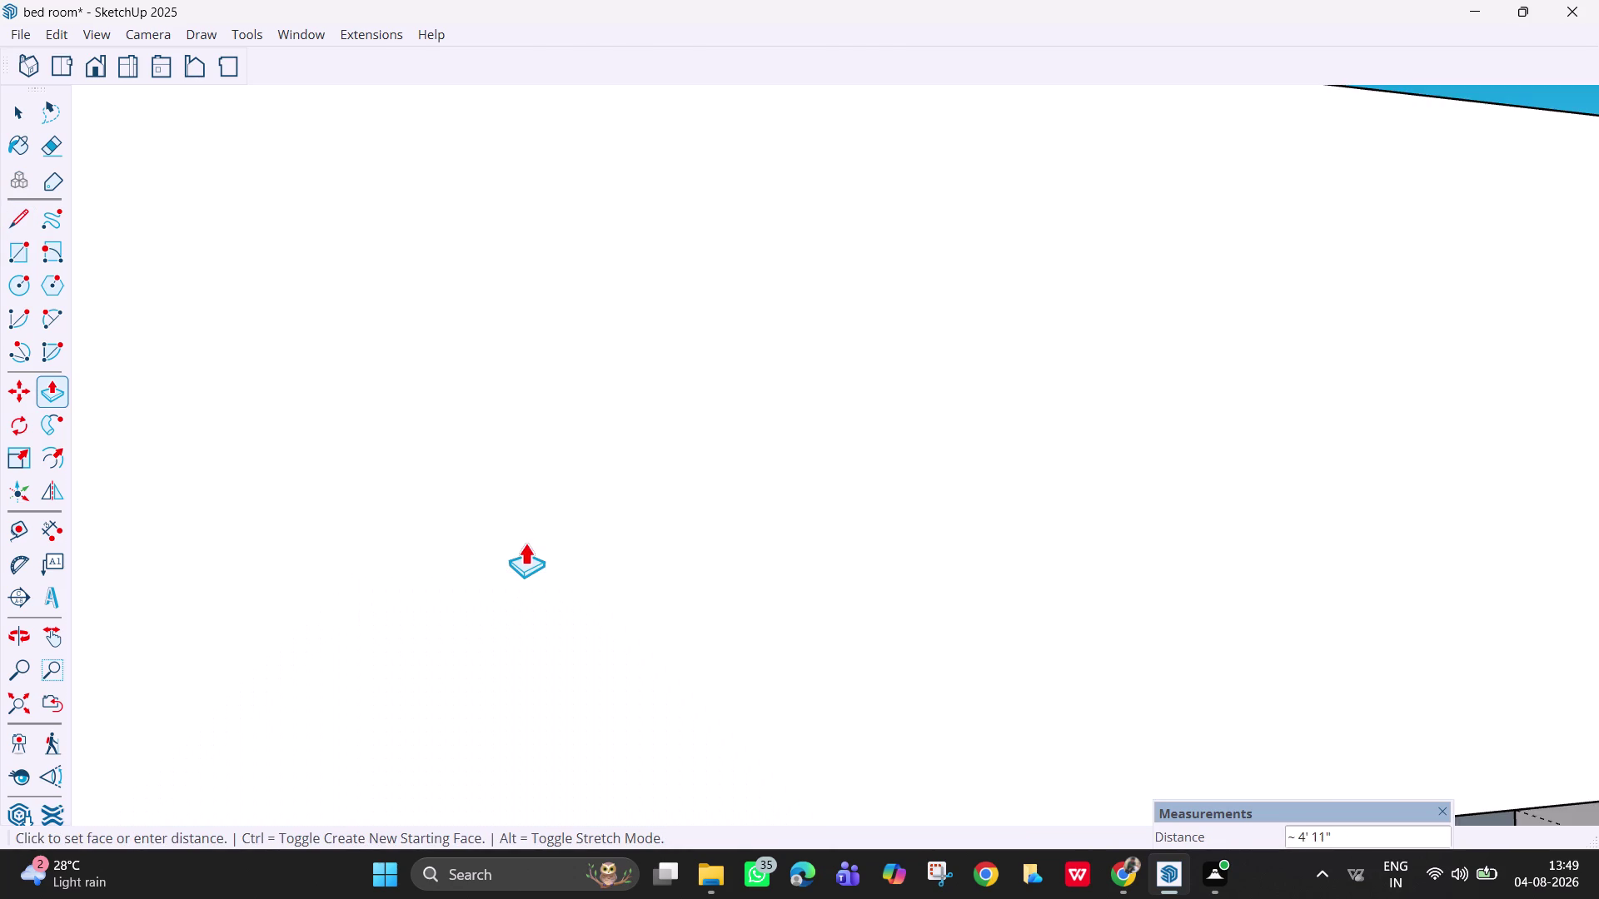
middle_drag(525, 542, 504, 447)
scroll(down, 3)
scroll(down, 3)
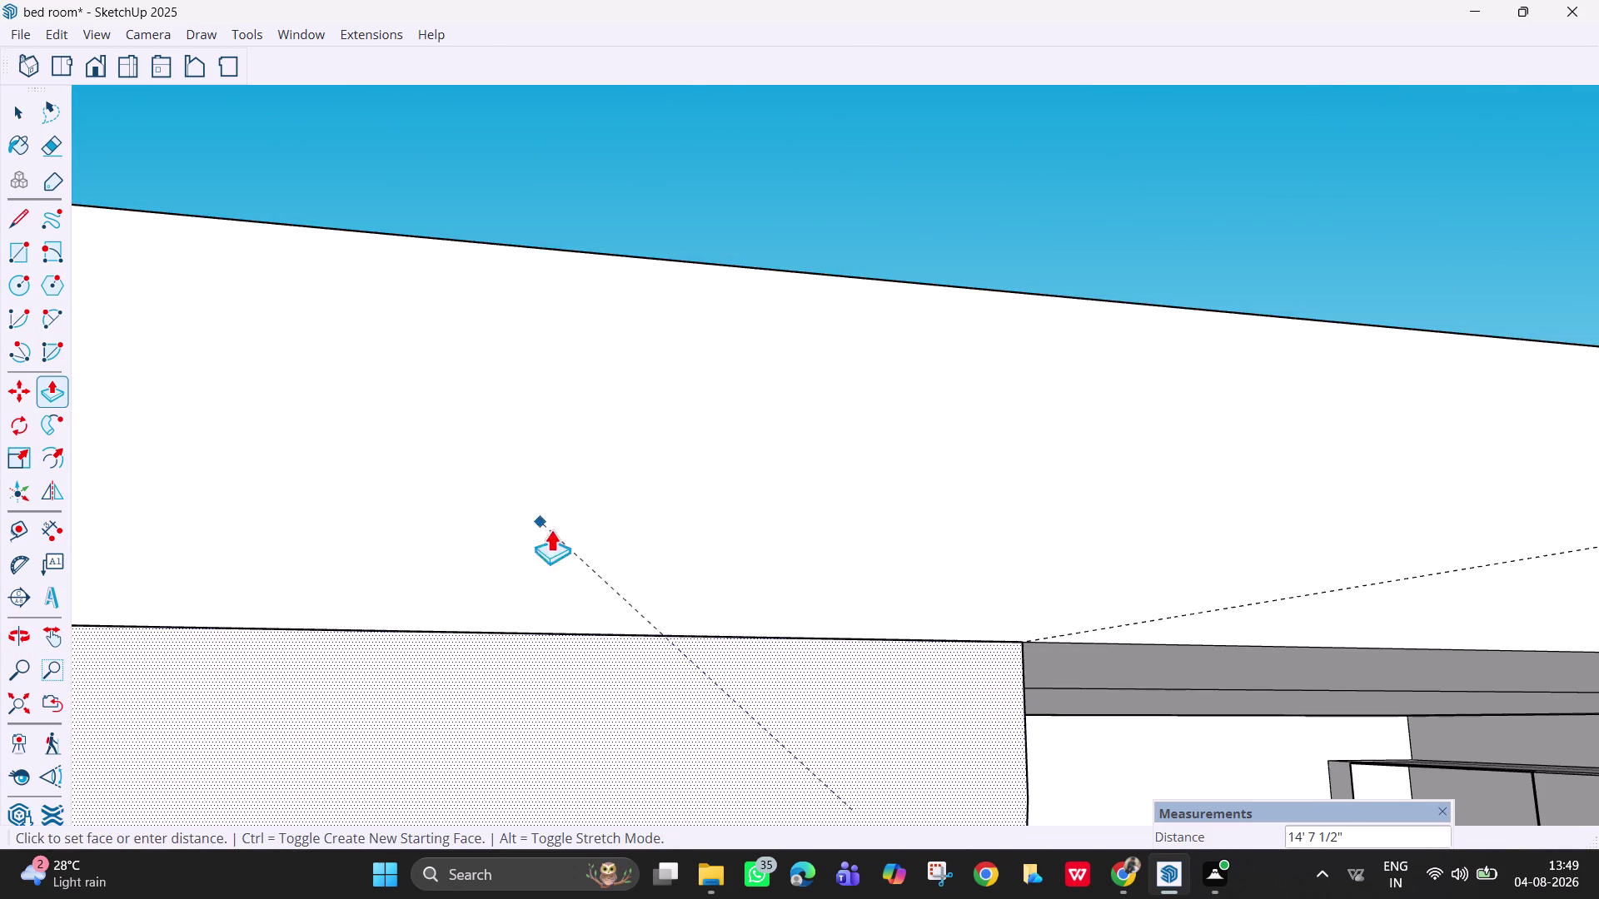
scroll(down, 3)
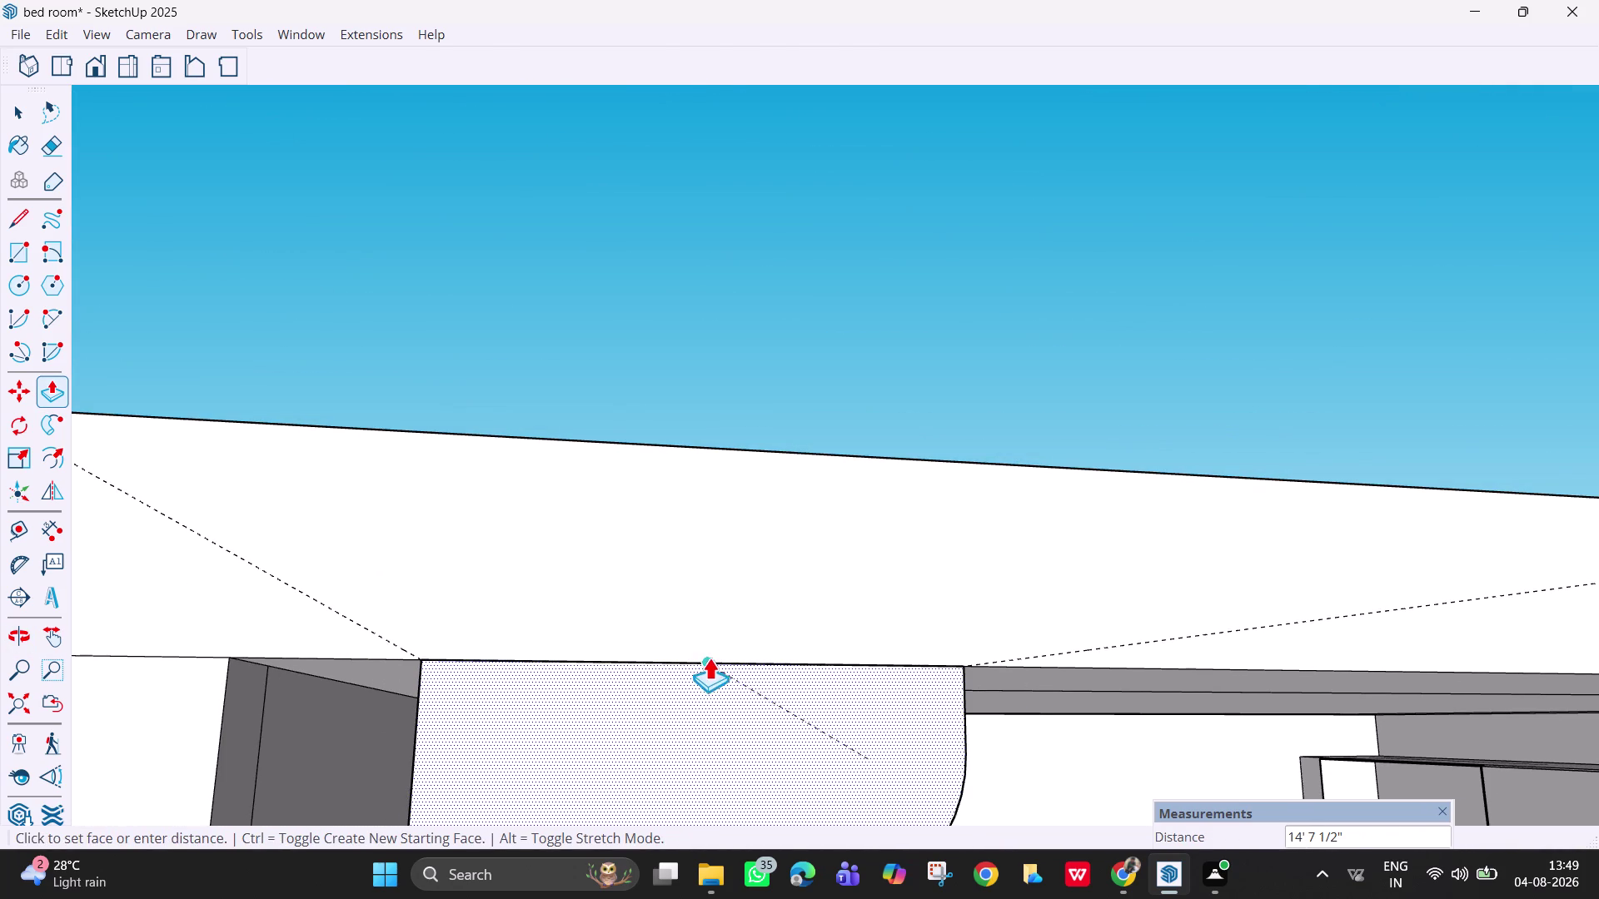
click(708, 654)
Orbit along the extended cornice to check its solid body.
scroll(down, 3)
scroll(down, 3)
middle_drag(766, 738, 701, 711)
scroll(down, 3)
scroll(down, 3)
scroll(down, 3)
middle_drag(702, 754, 622, 754)
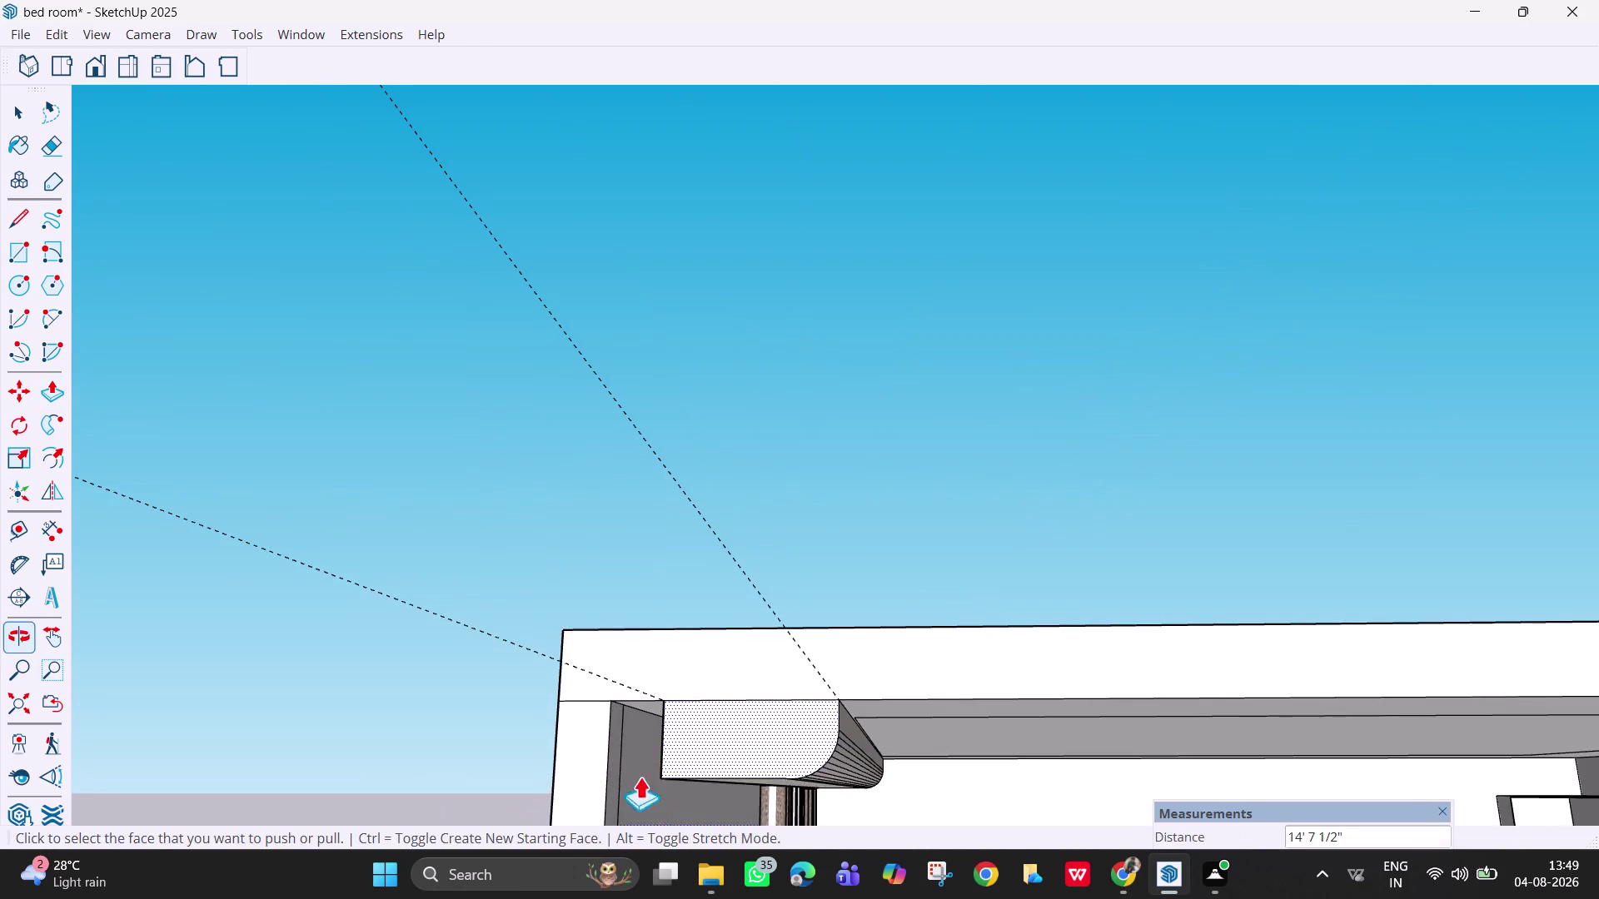
middle_drag(769, 758, 688, 719)
middle_drag(873, 776, 823, 762)
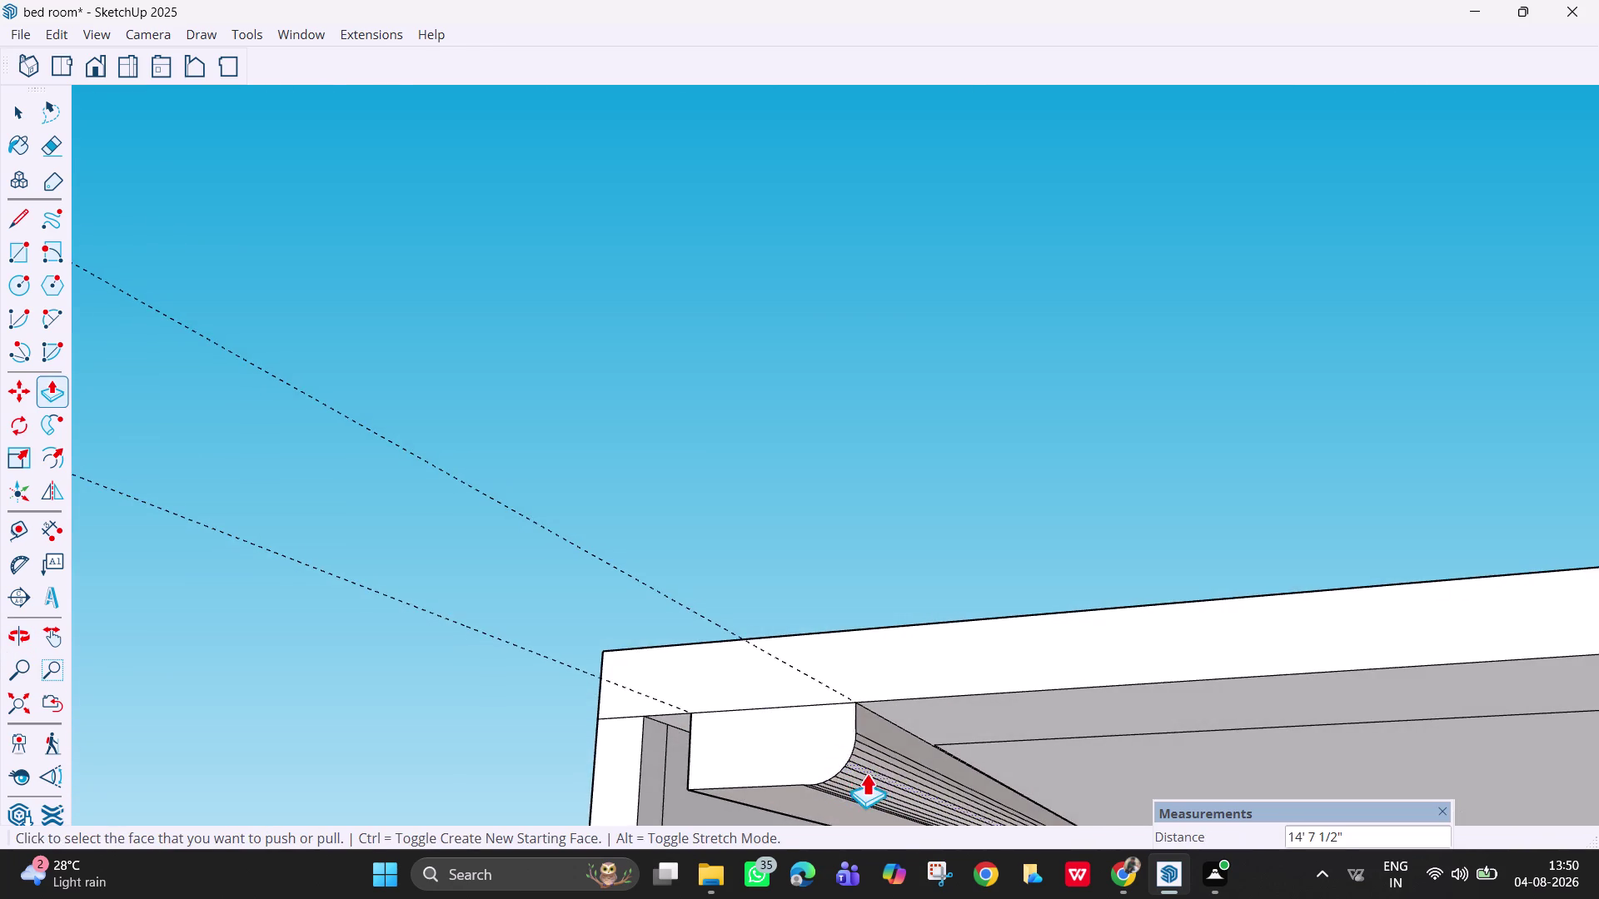
scroll(up, 3)
Erase the stray edges where the cornice meets the room corner.
key(e)
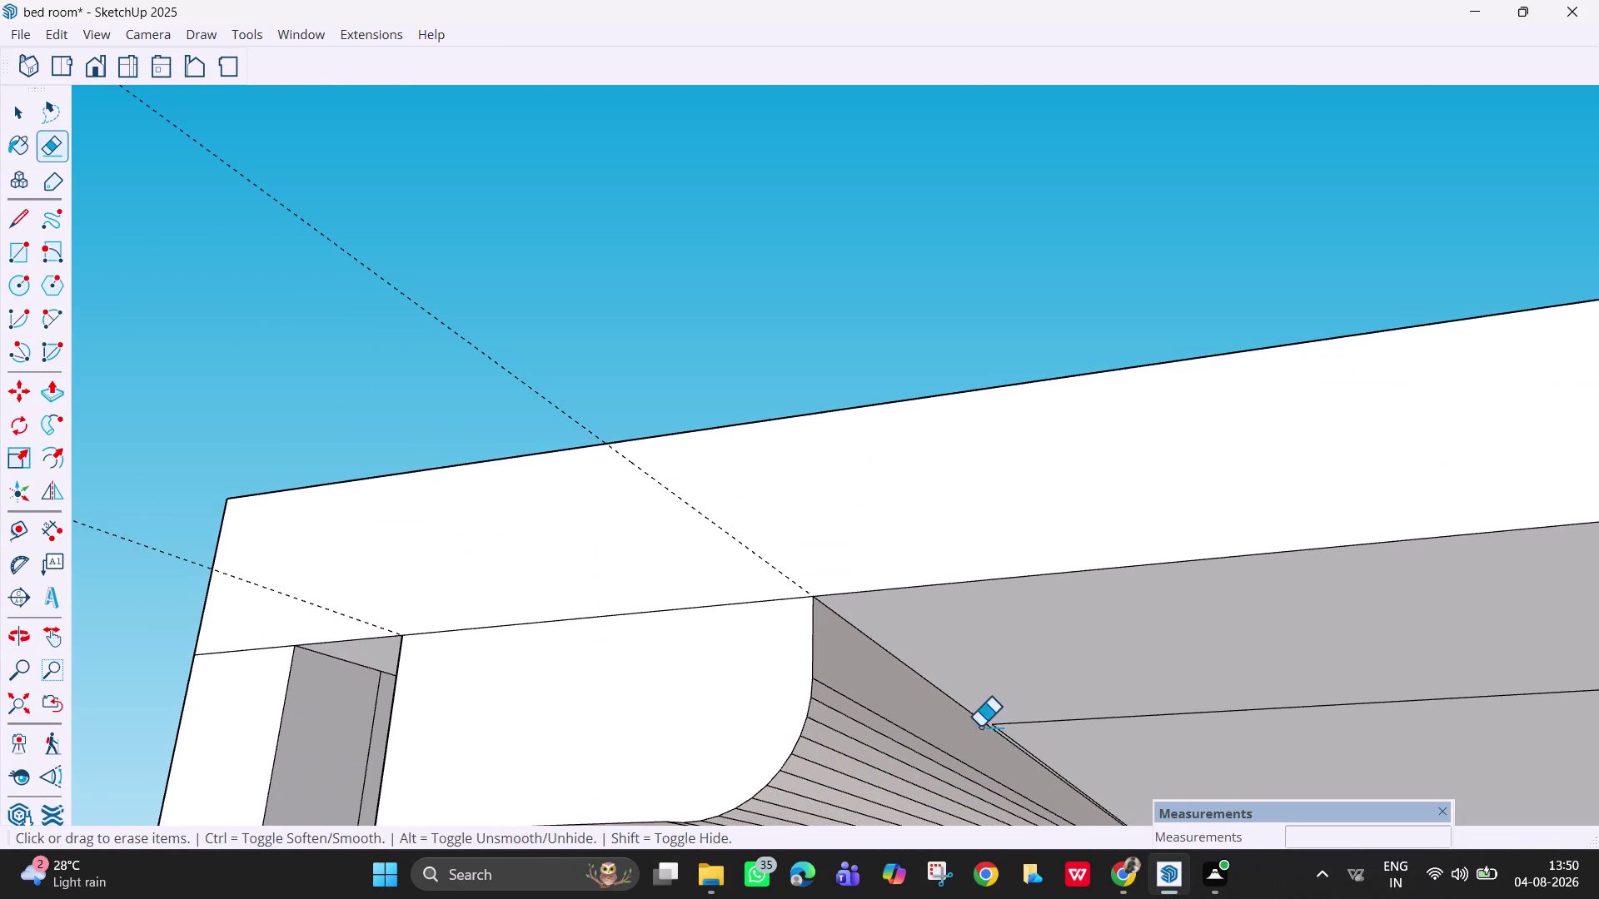
drag(947, 747, 934, 763)
scroll(down, 3)
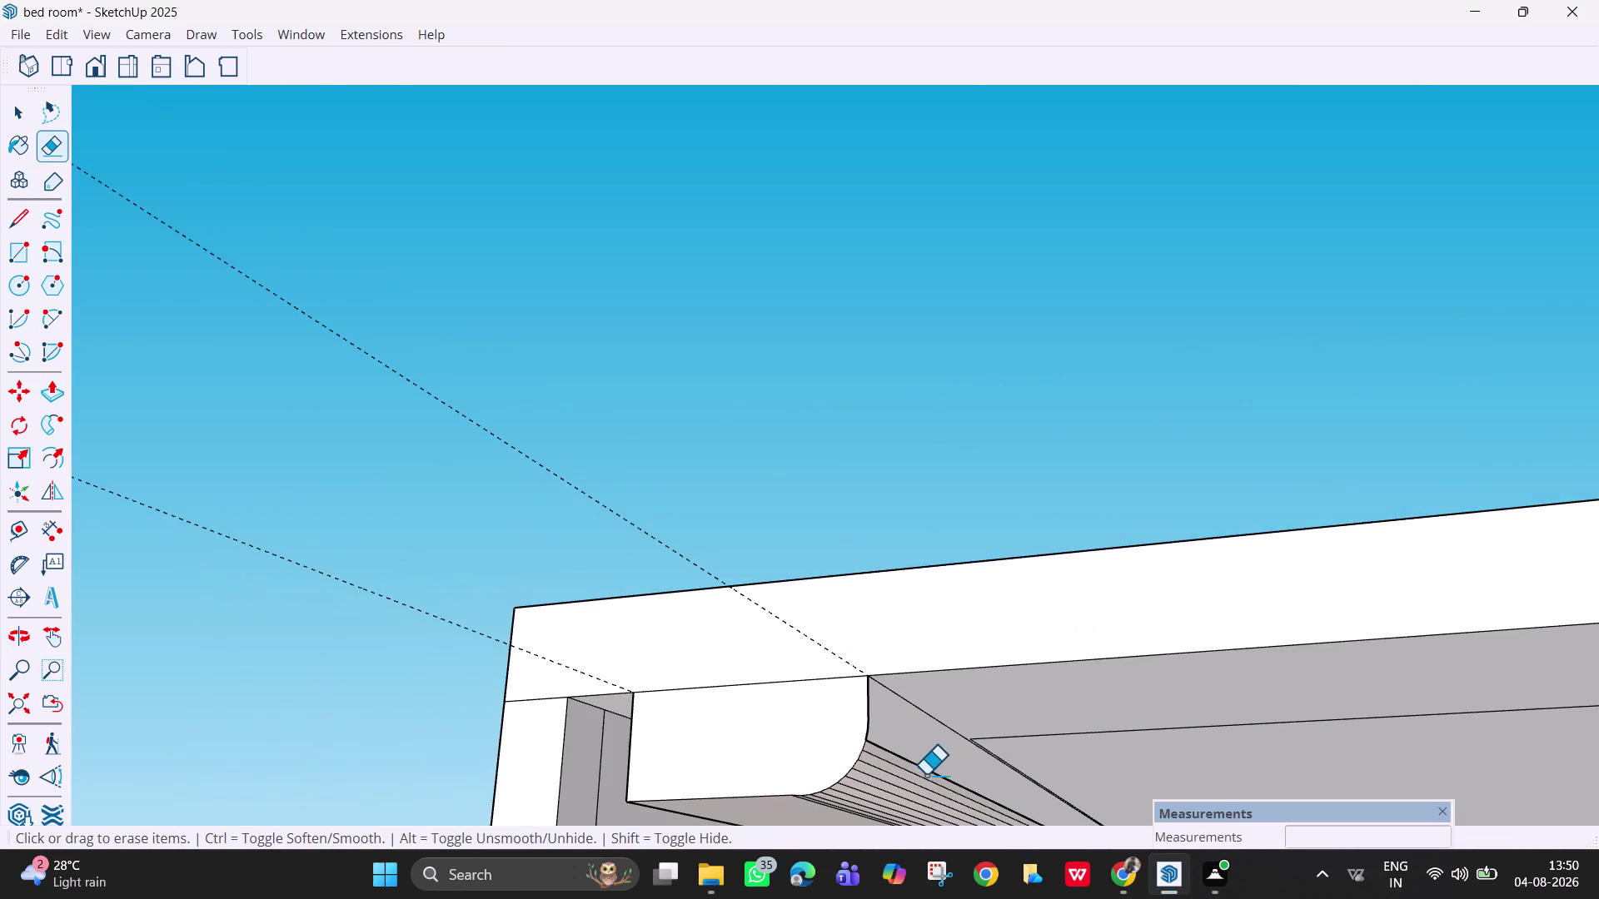
middle_drag(913, 791, 833, 793)
scroll(down, 3)
middle_drag(914, 776, 864, 807)
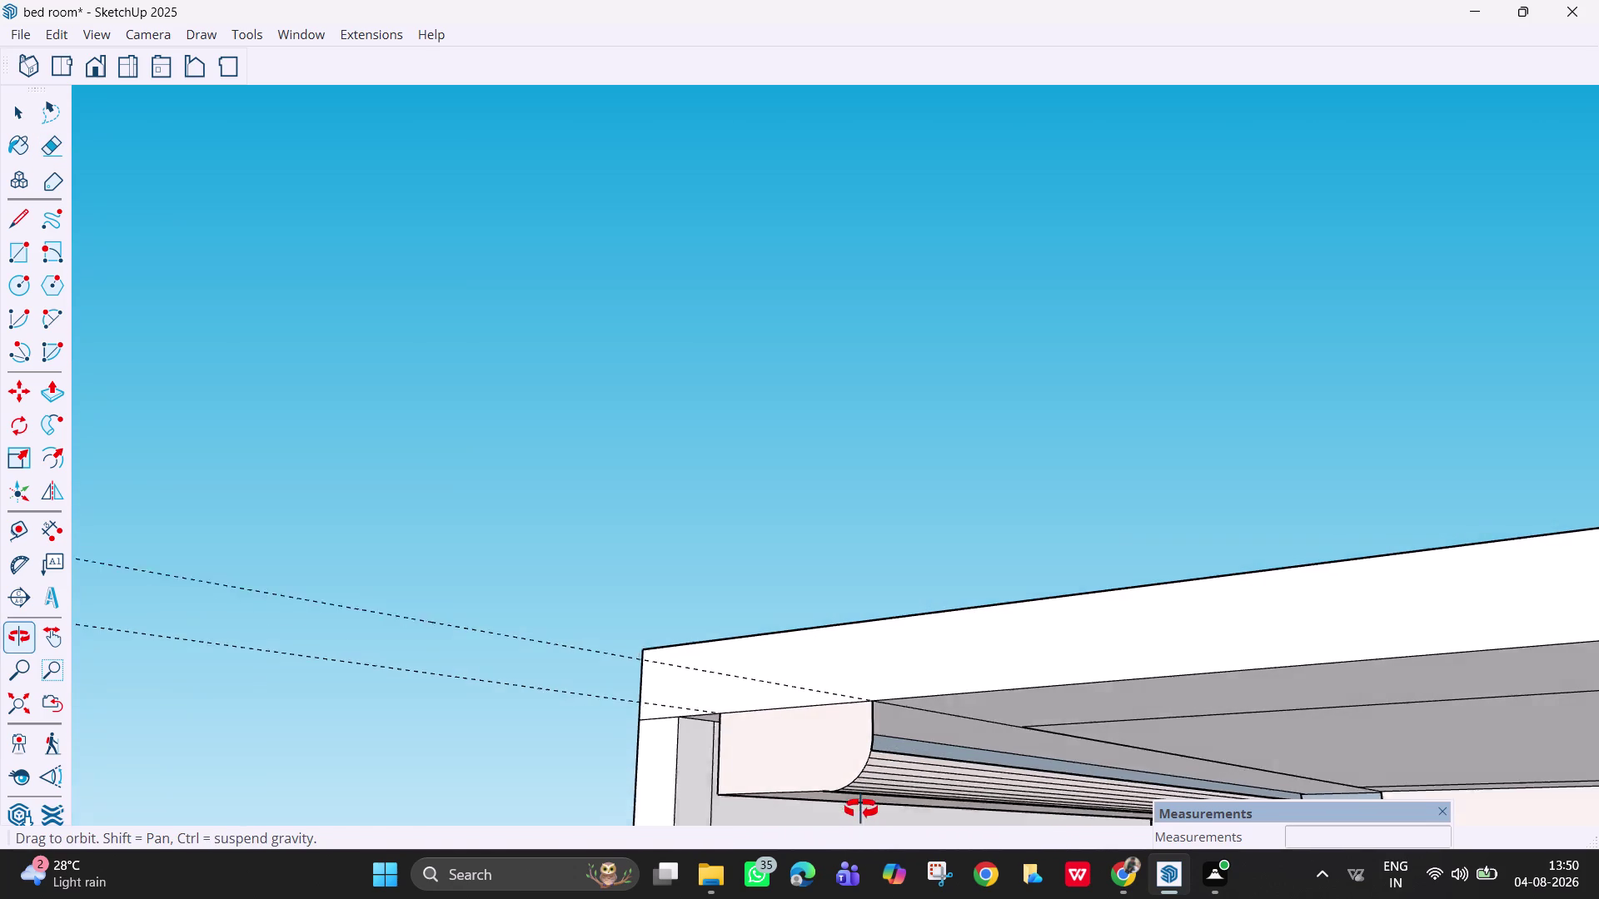
middle_drag(863, 807, 866, 811)
key(ctrl+z)
middle_drag(830, 802, 1059, 791)
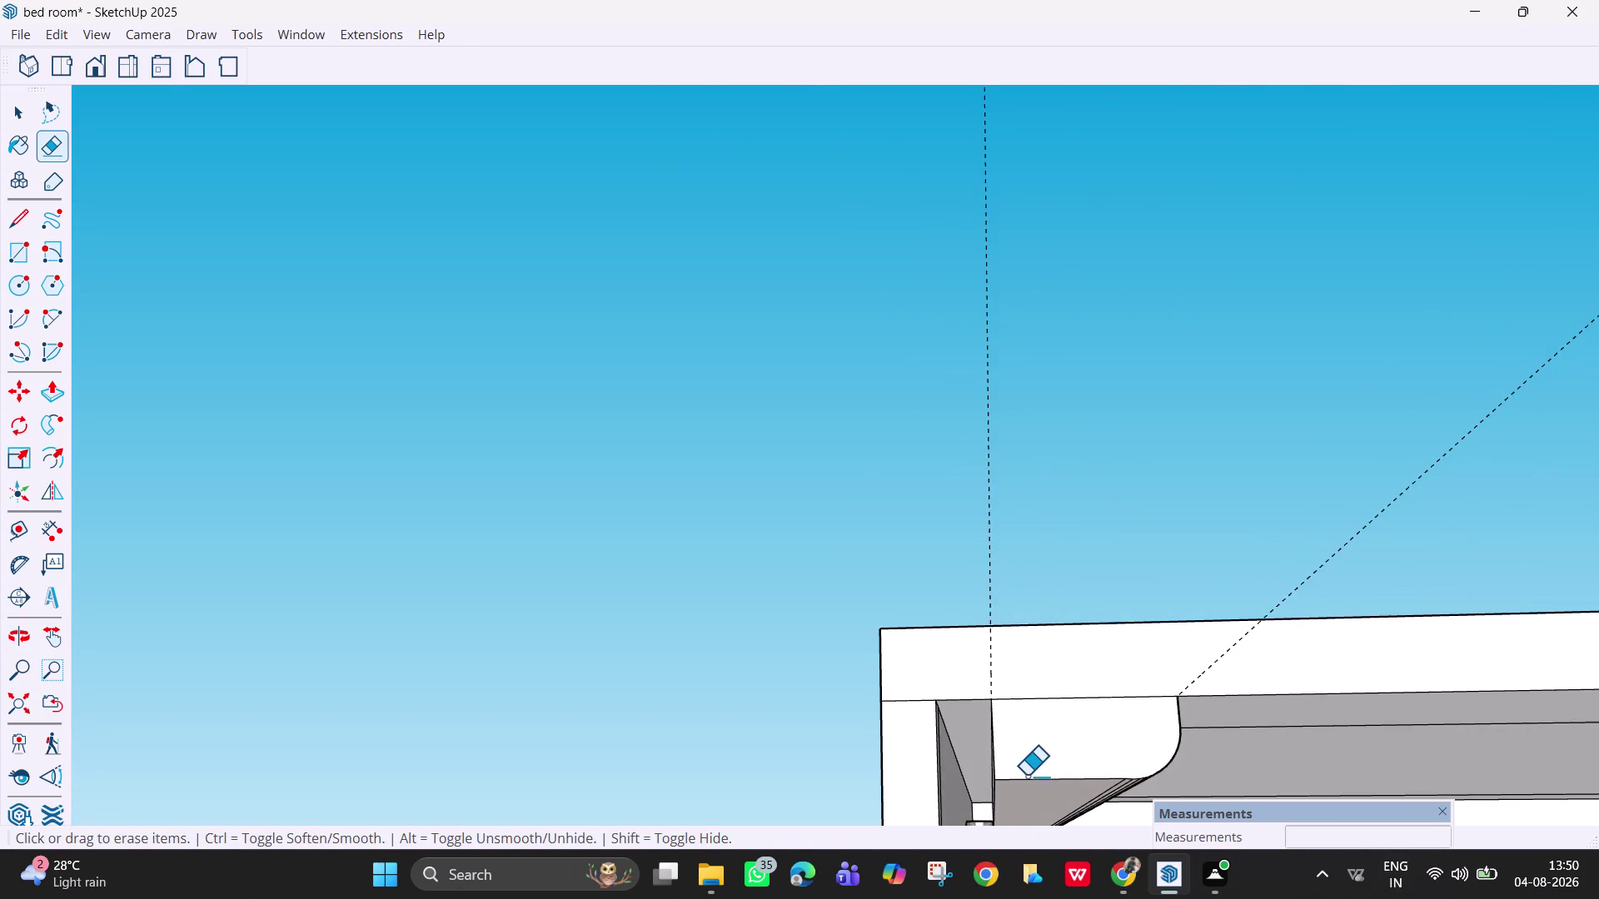
scroll(up, 3)
scroll(down, 3)
key(space)
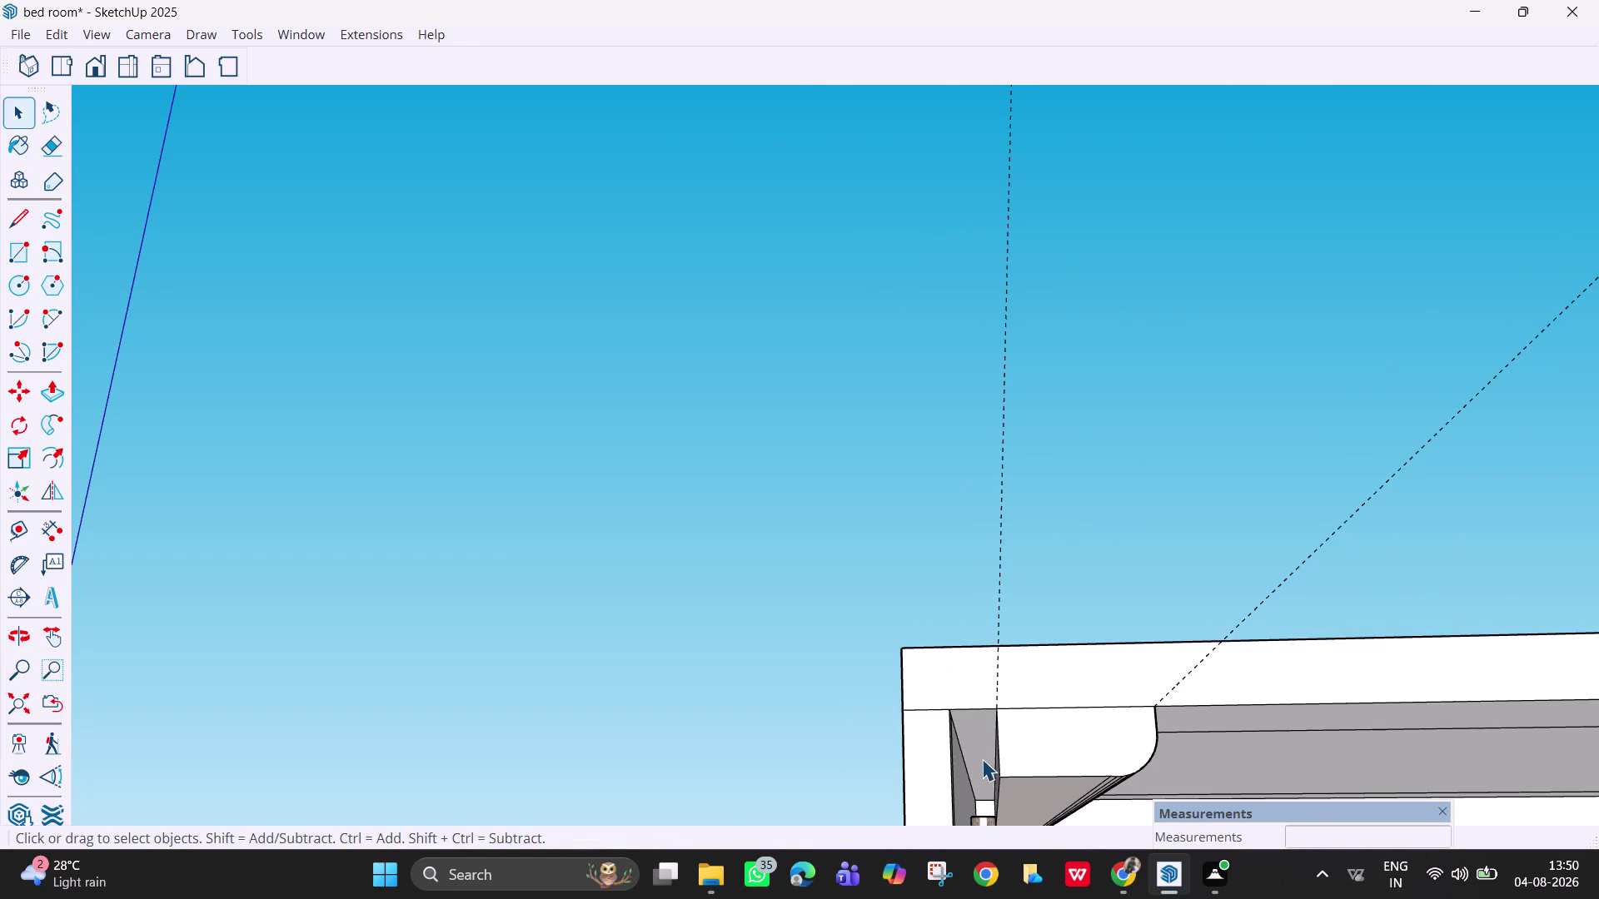
key(e)
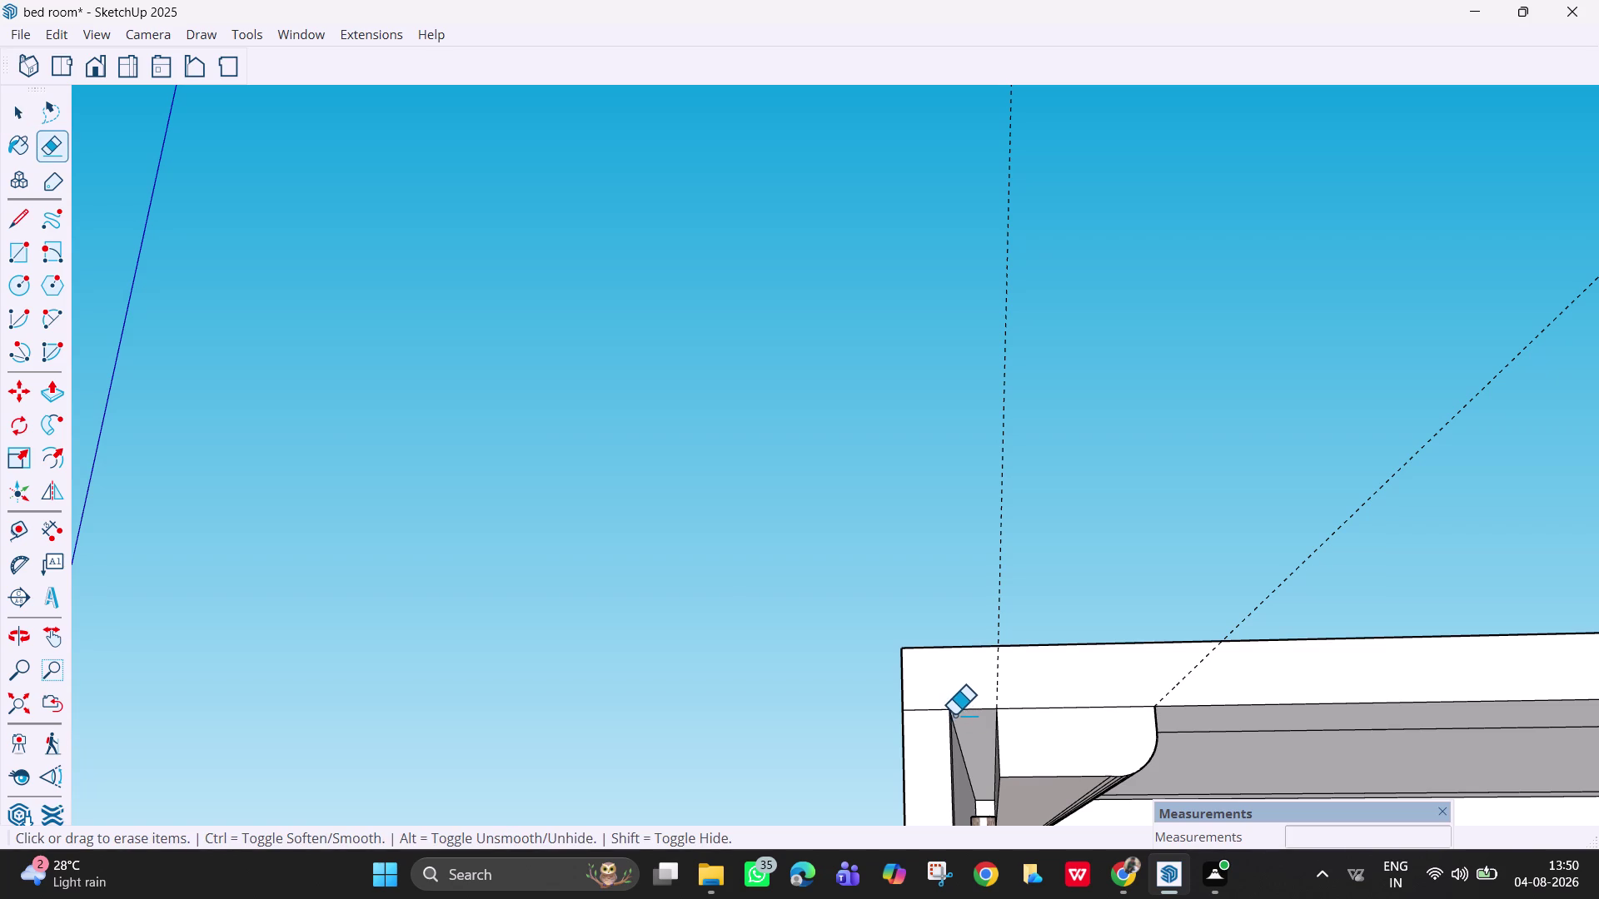
Draw a trial rectangle at the cornice end, then undo it.
key(r)
click(954, 714)
click(1000, 782)
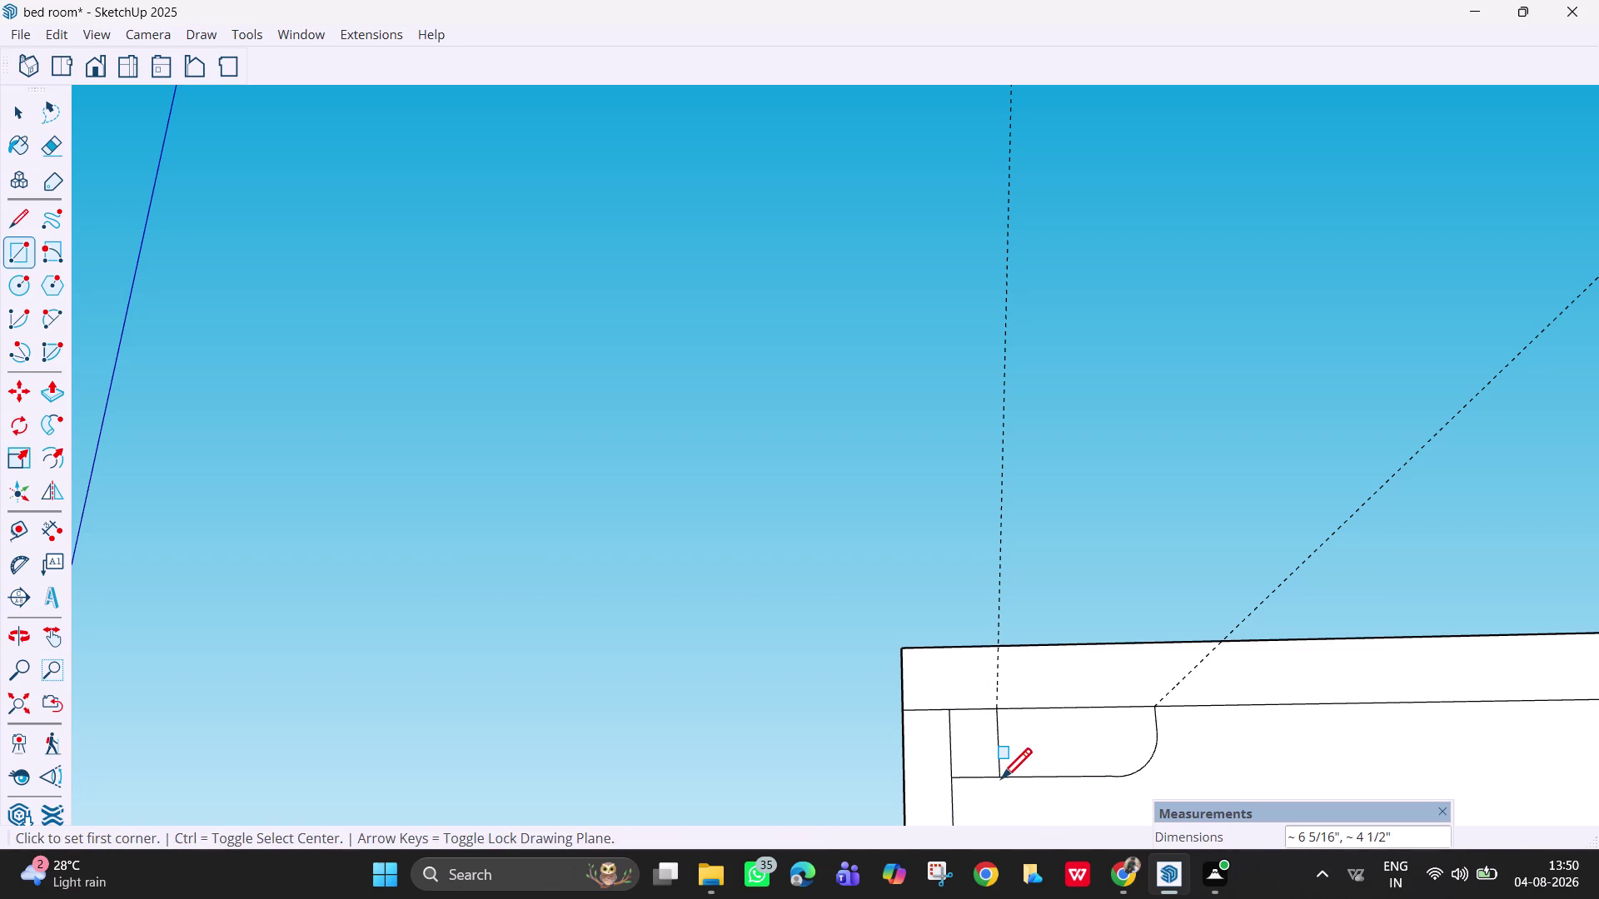
scroll(down, 3)
scroll(down, 3)
key(ctrl+z)
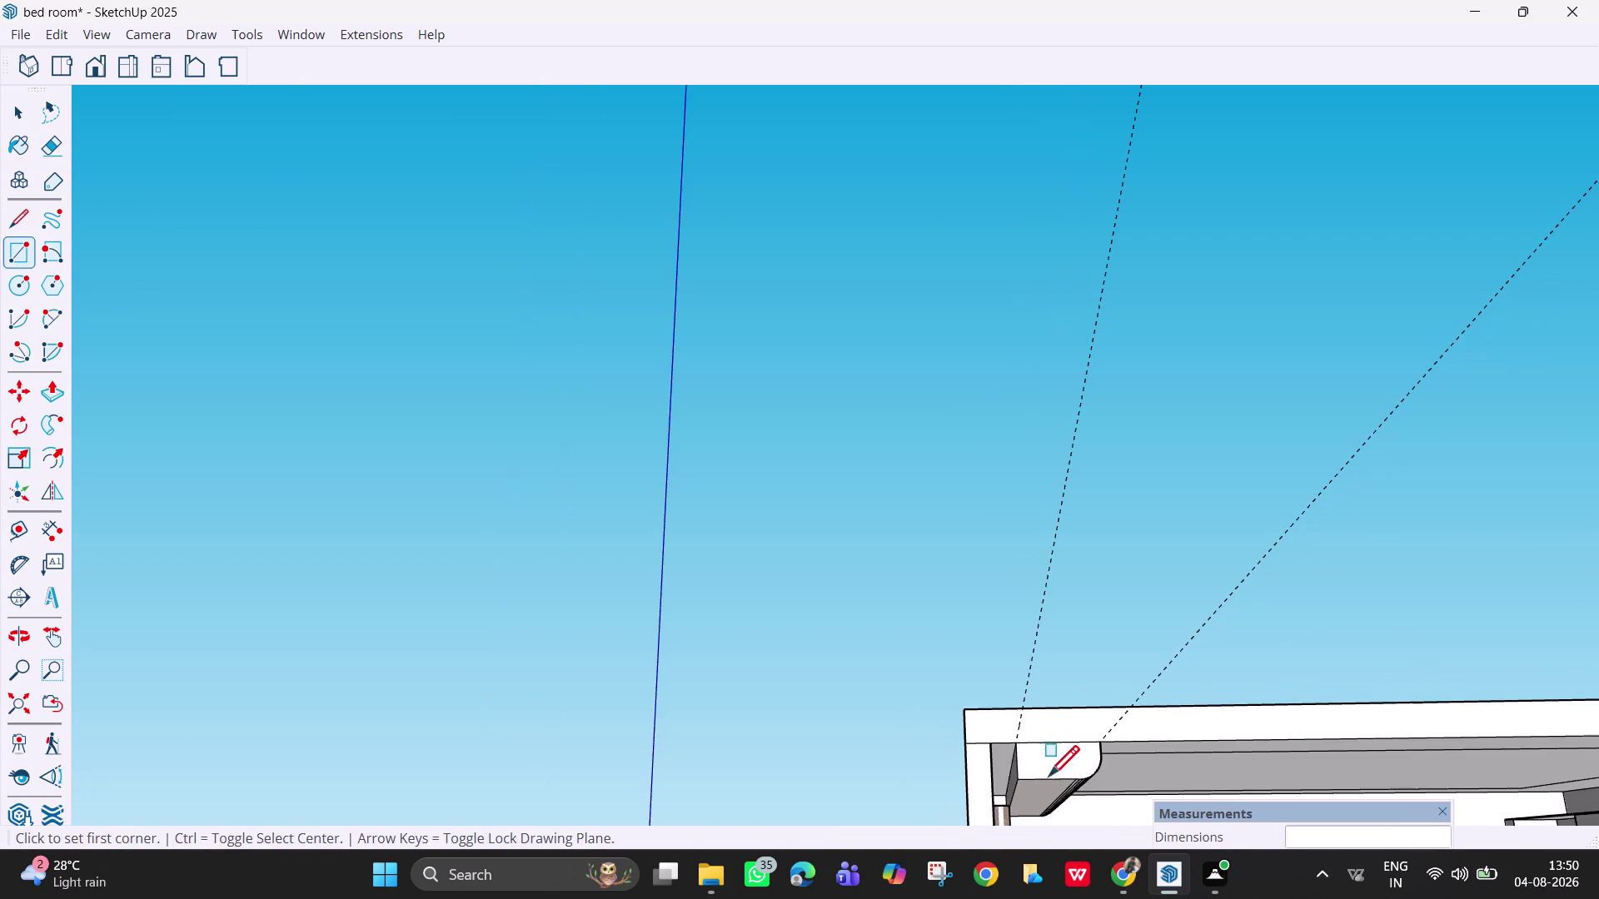
scroll(down, 3)
Orbit and pan below the cornice to centre its corner end in view.
middle_drag(1058, 775, 1032, 799)
scroll(up, 3)
scroll(up, 3)
scroll(down, 3)
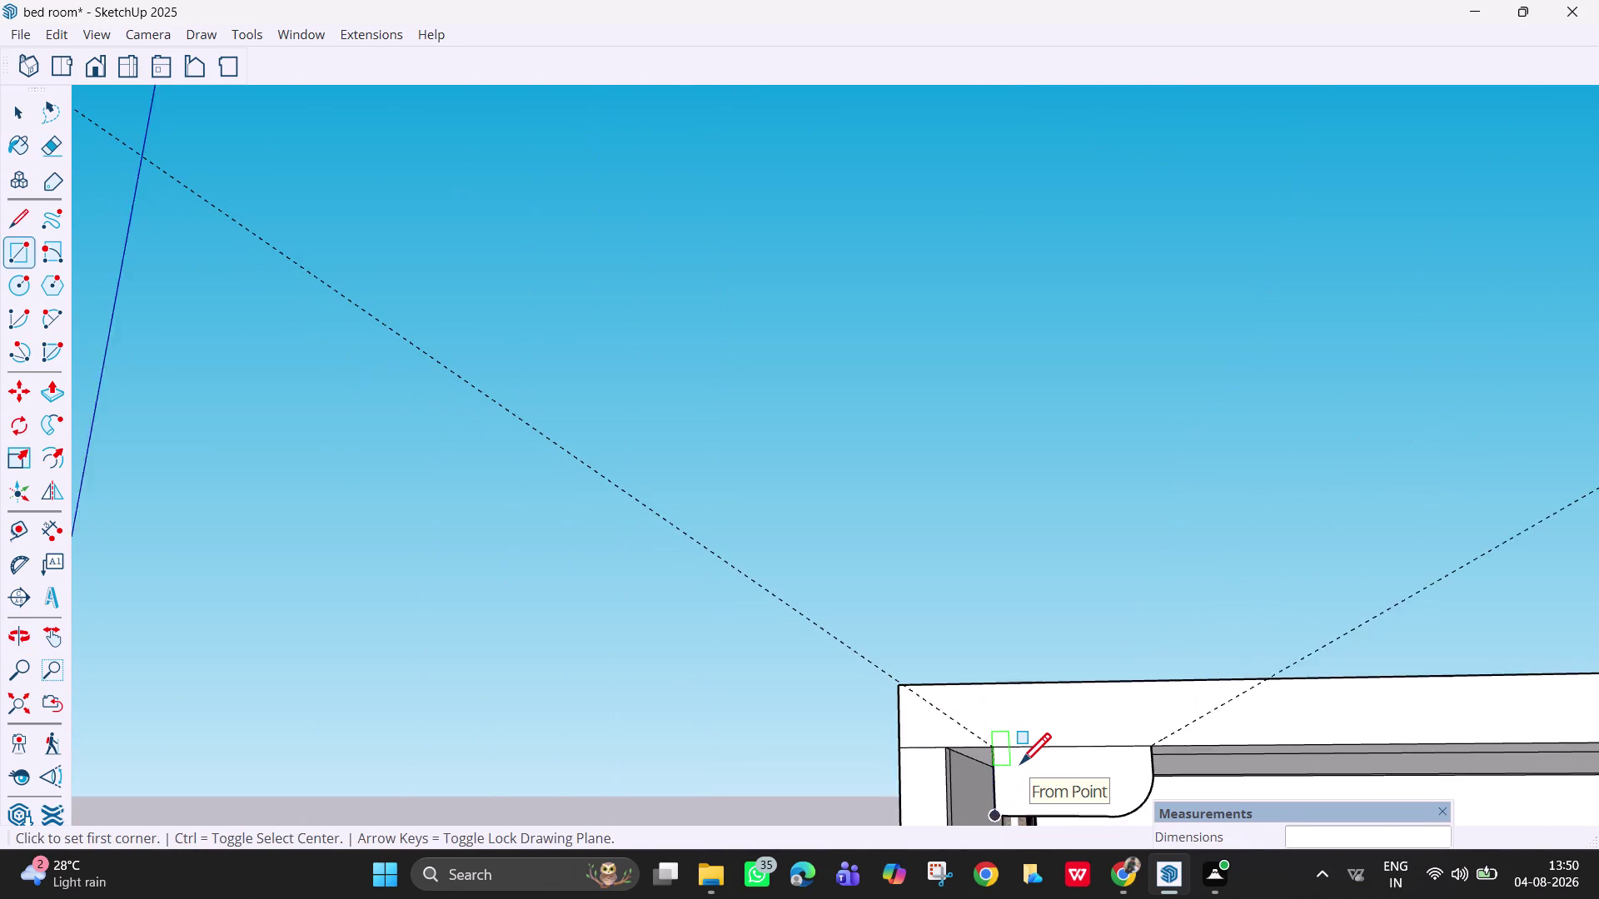
scroll(down, 3)
key(h)
drag(1015, 775, 1006, 367)
middle_drag(1015, 420, 1023, 463)
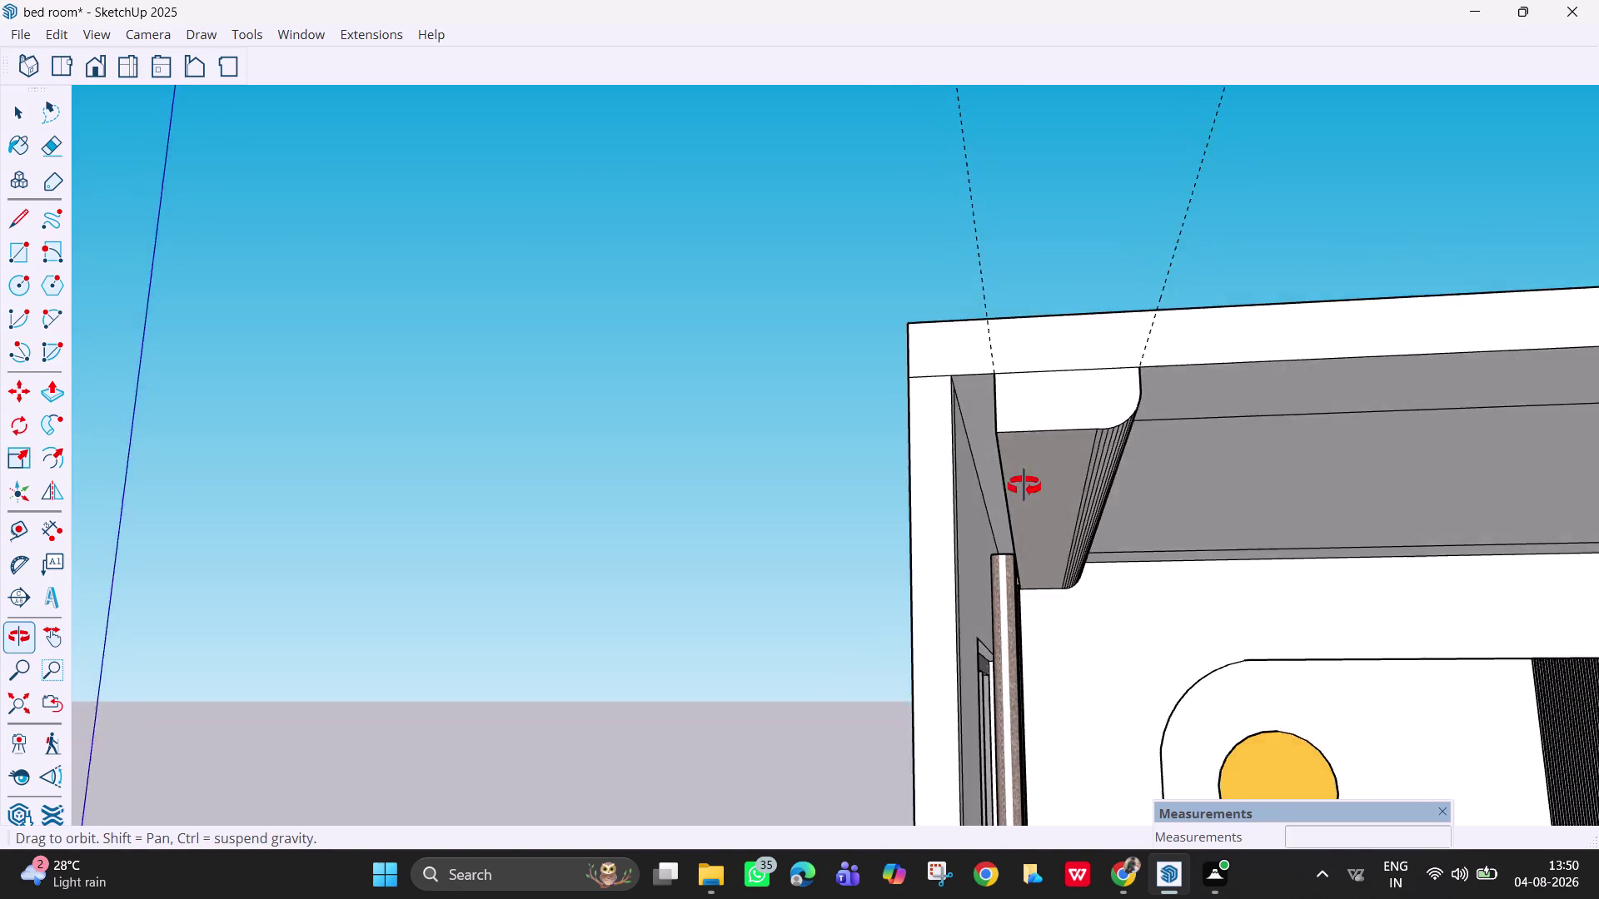
middle_drag(1023, 463, 990, 525)
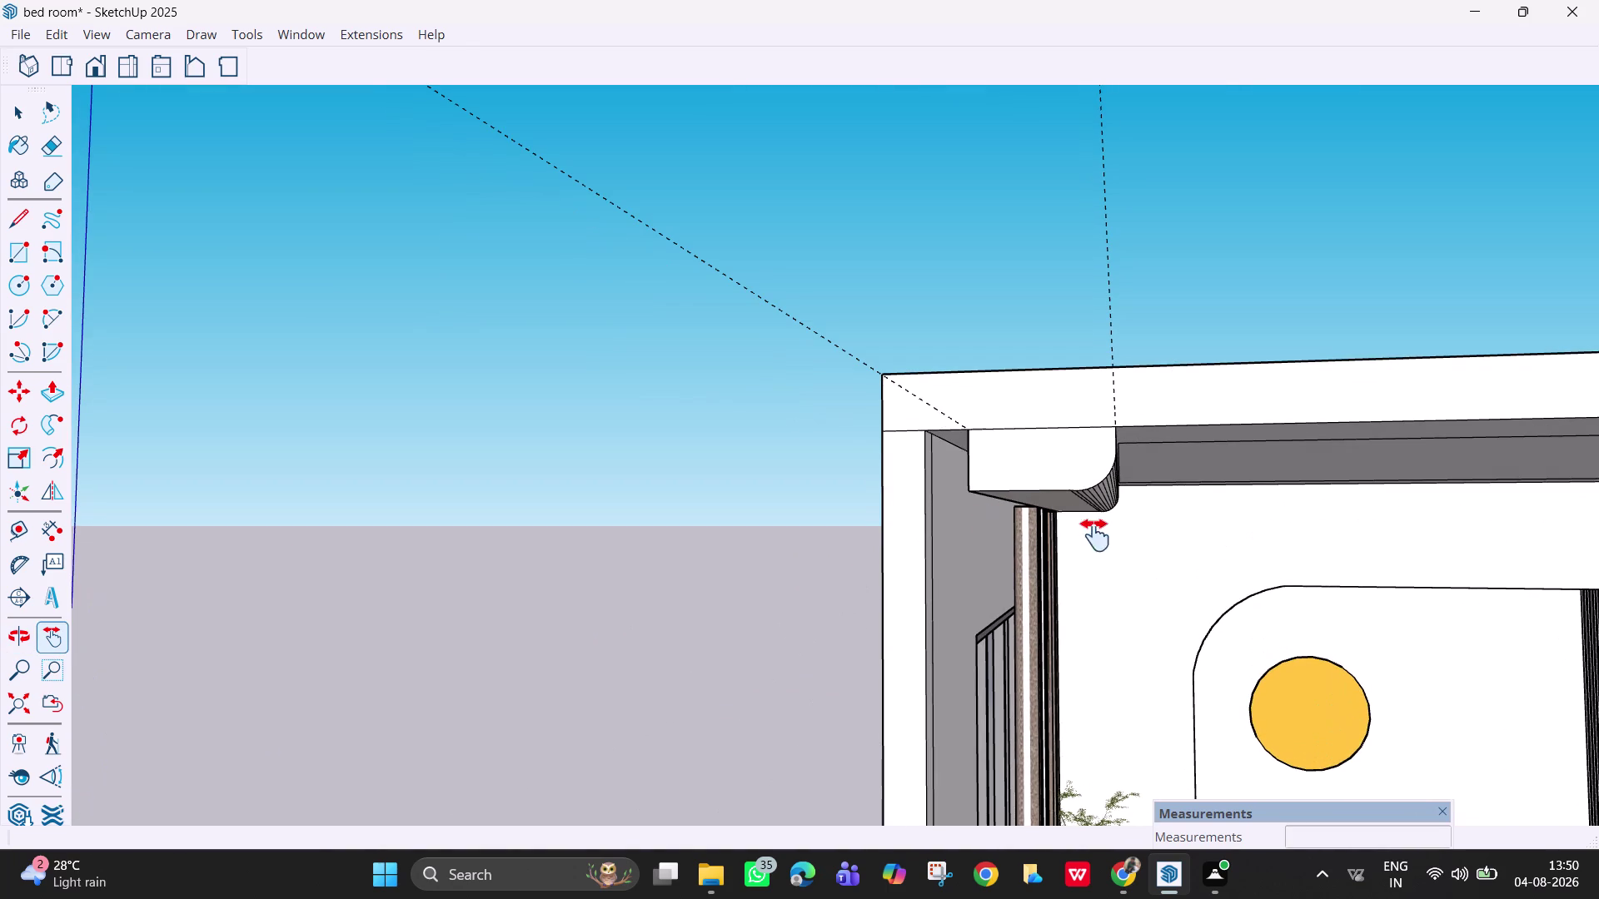
Start a line at the cornice end corner, then cancel it and return to Select.
key(l)
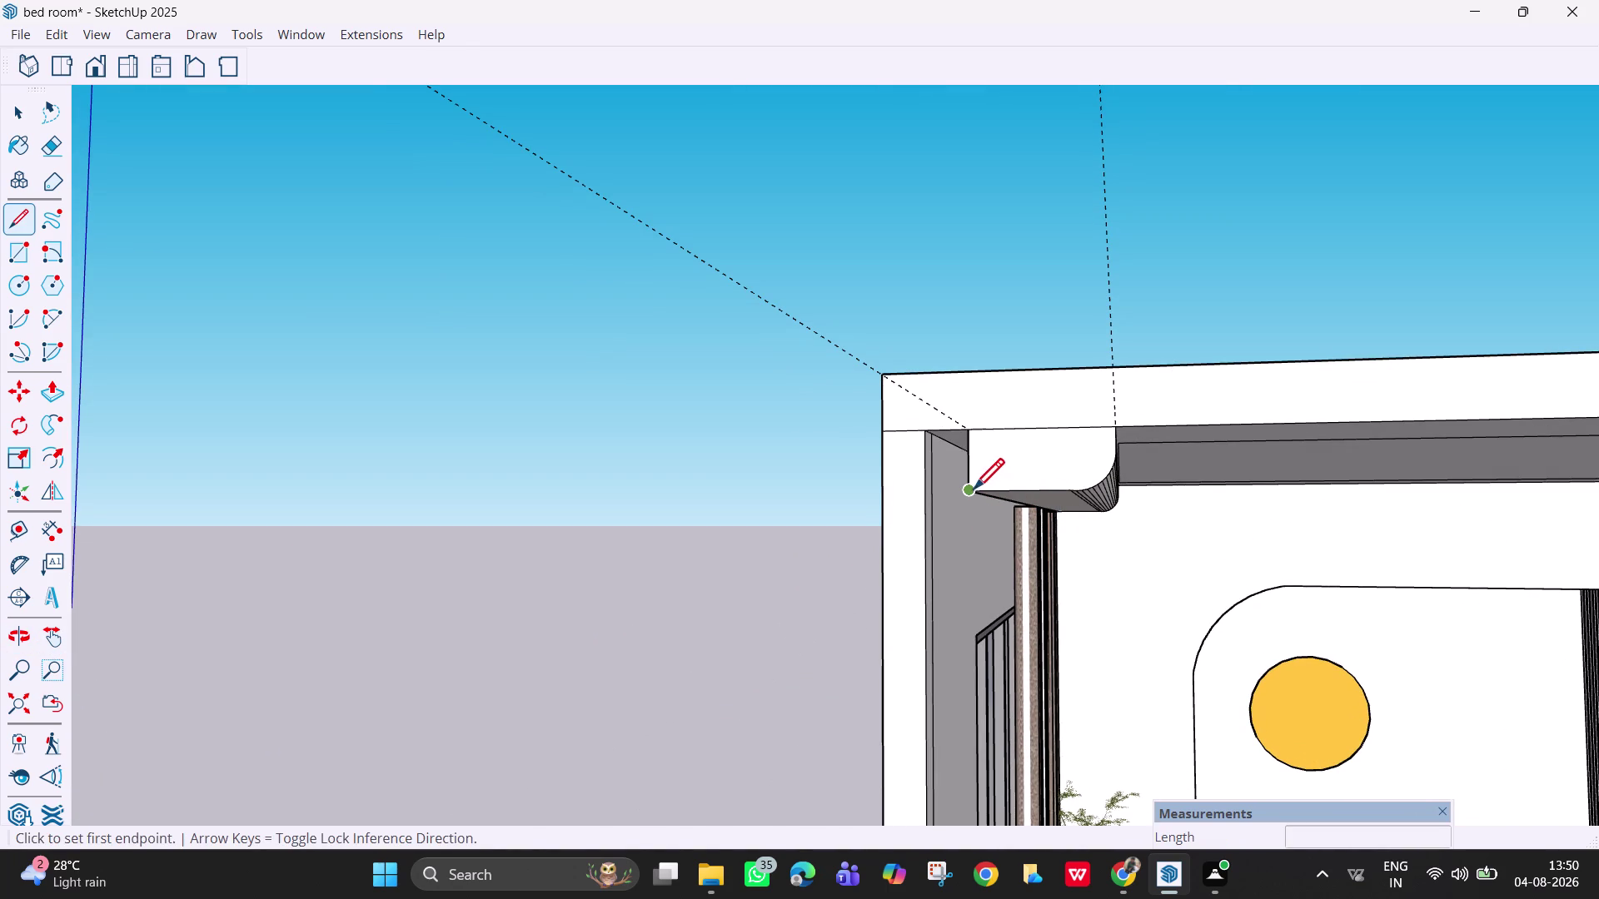
click(969, 492)
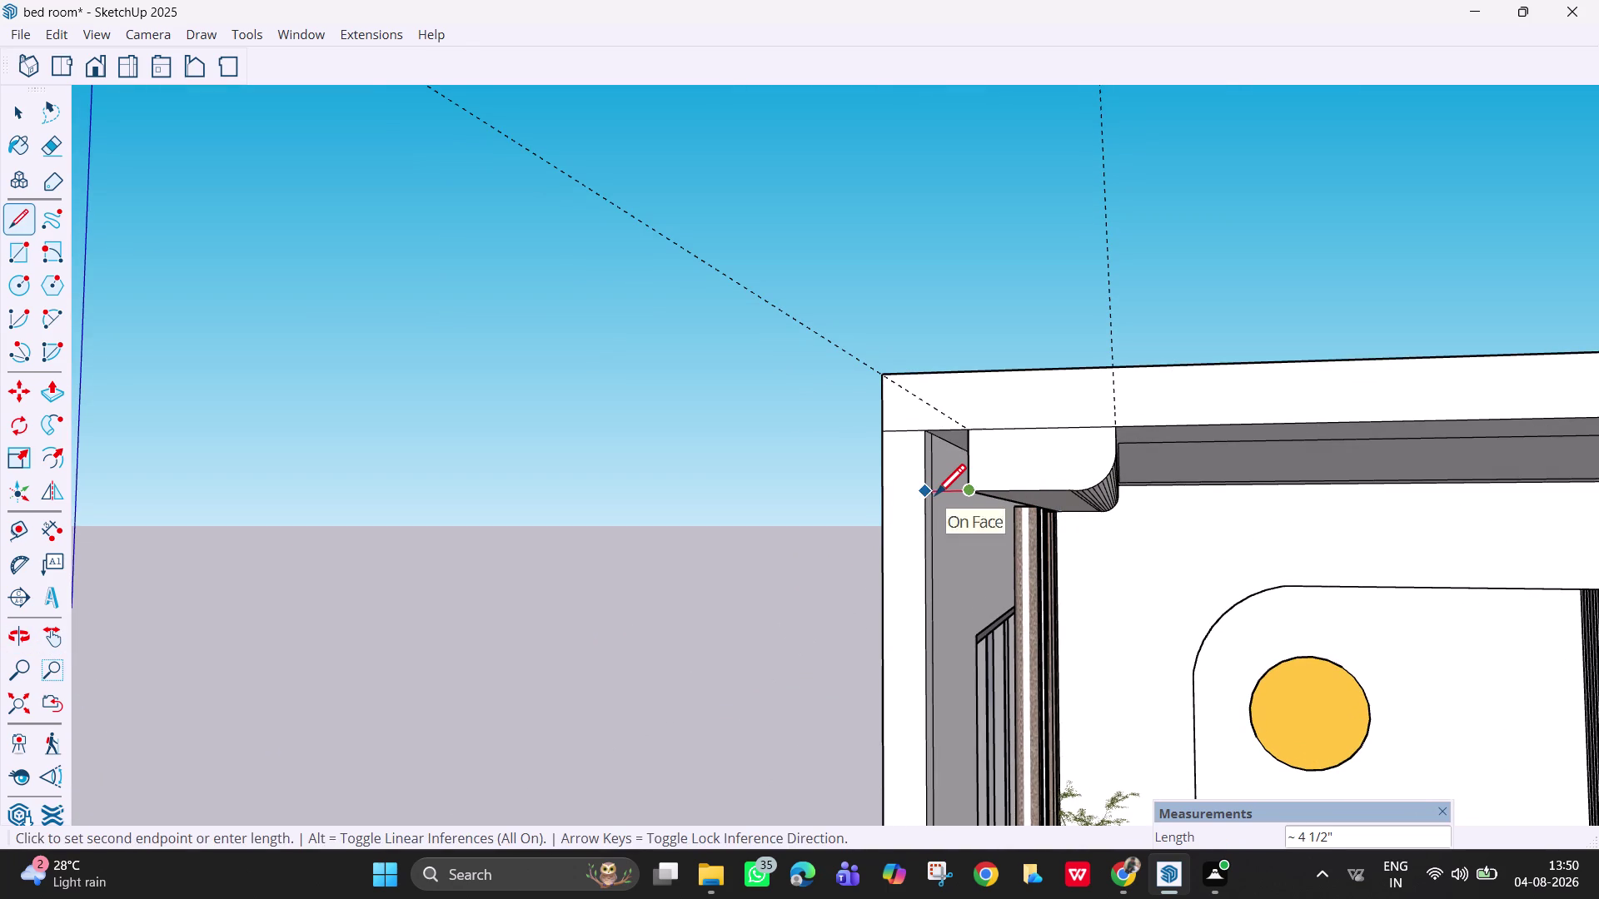
scroll(up, 3)
scroll(up, 3)
key(Escape)
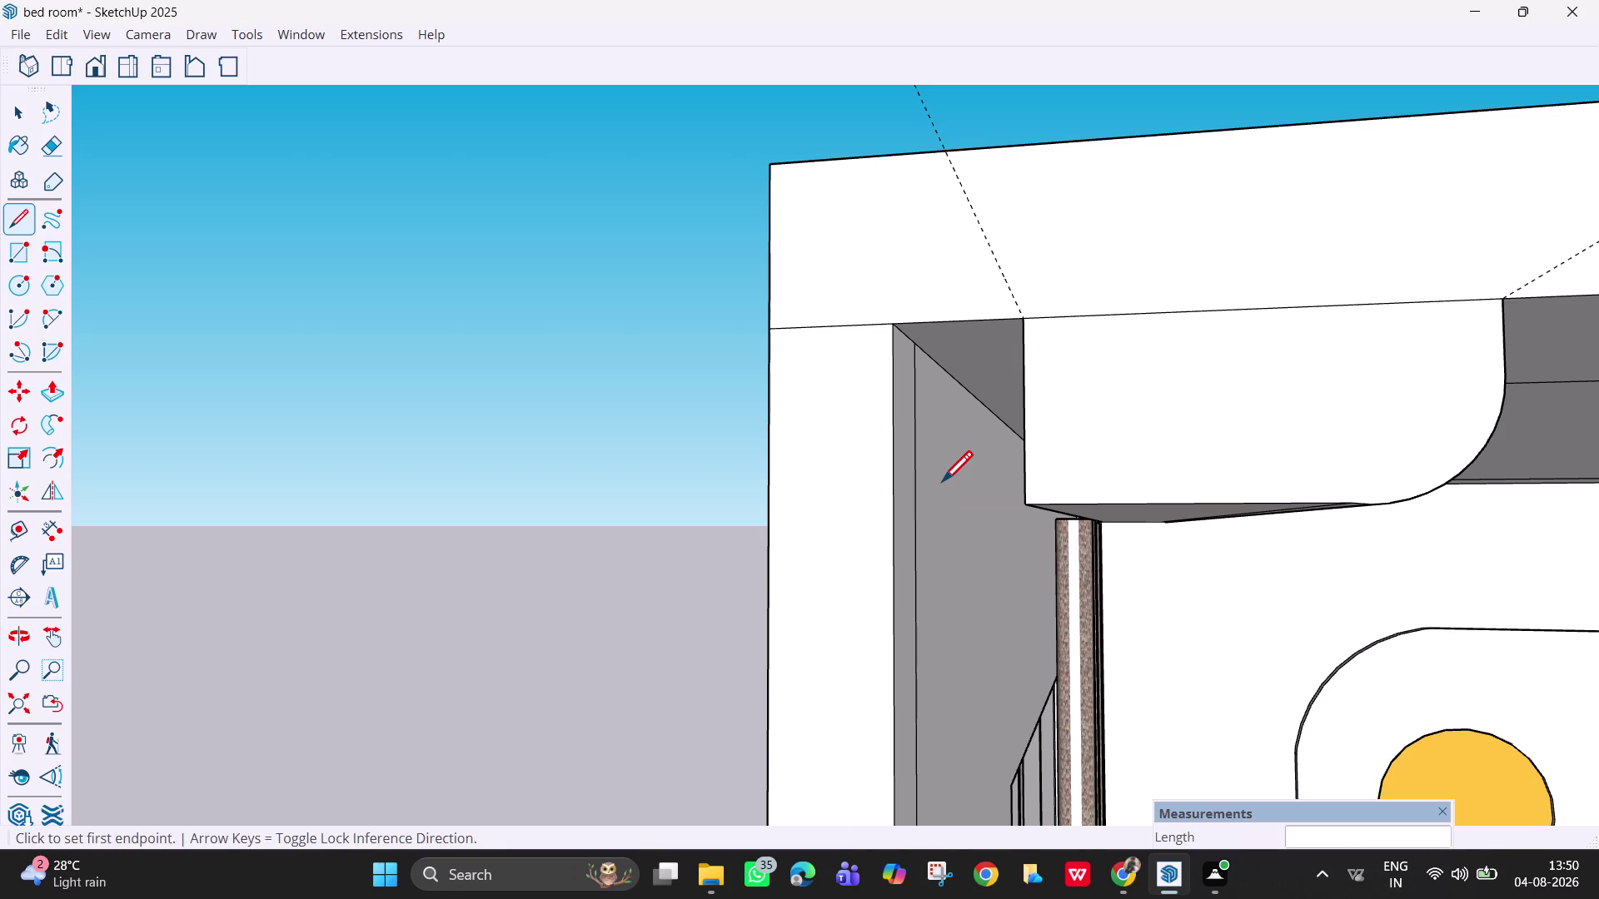
key(space)
Select the cornice end face and start a Push/Pull, cancelling the oversized pull.
click(1093, 468)
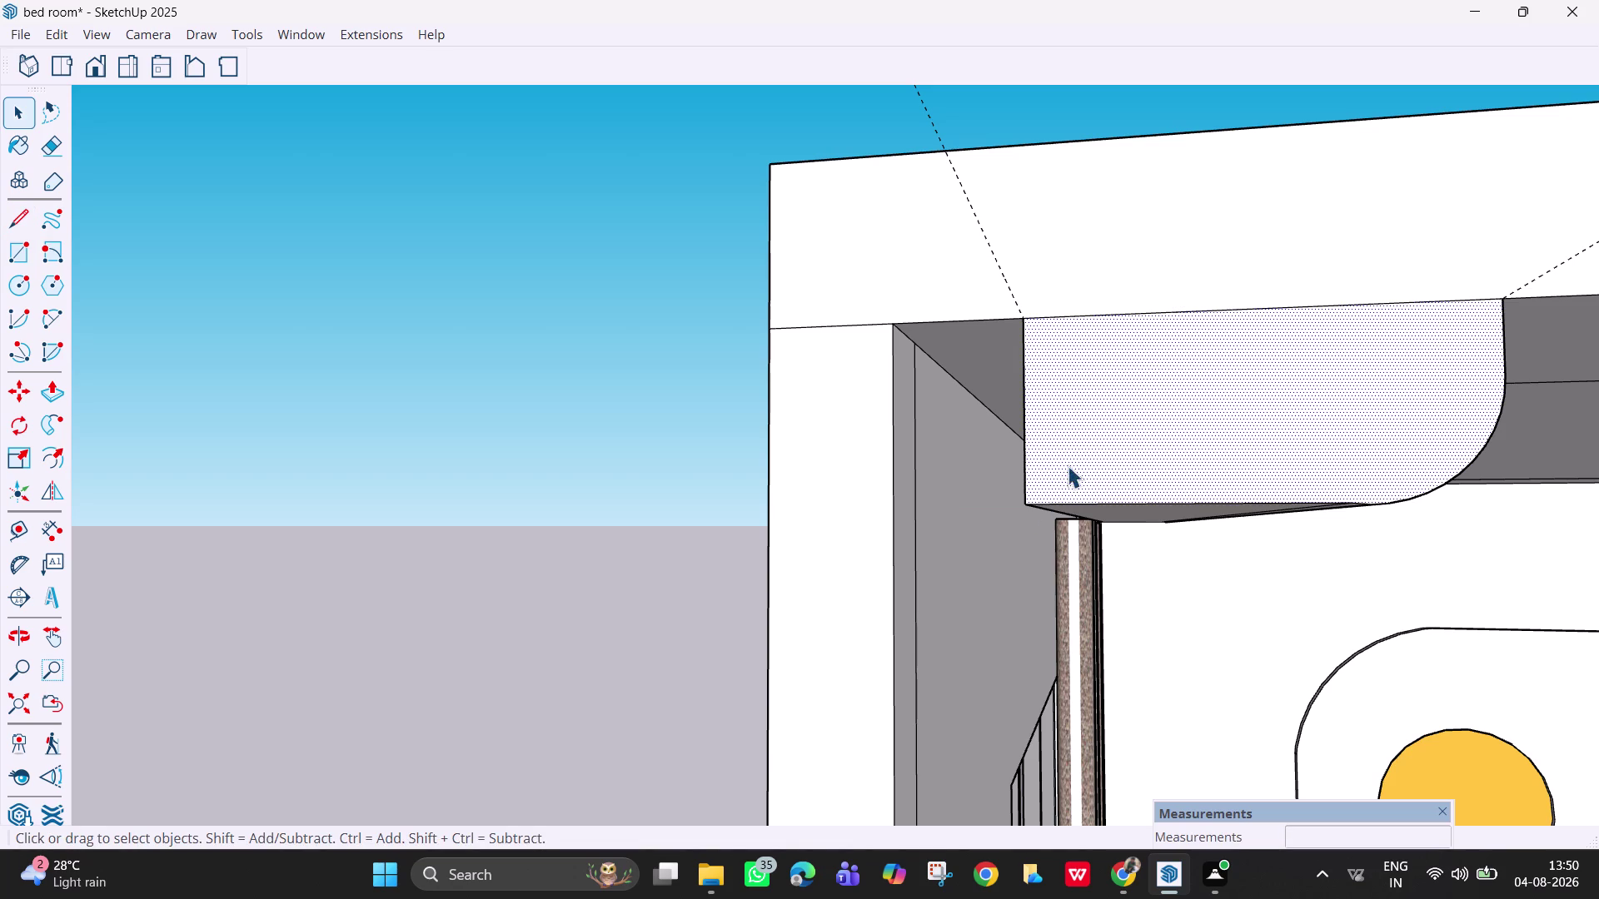
key(p)
click(1070, 466)
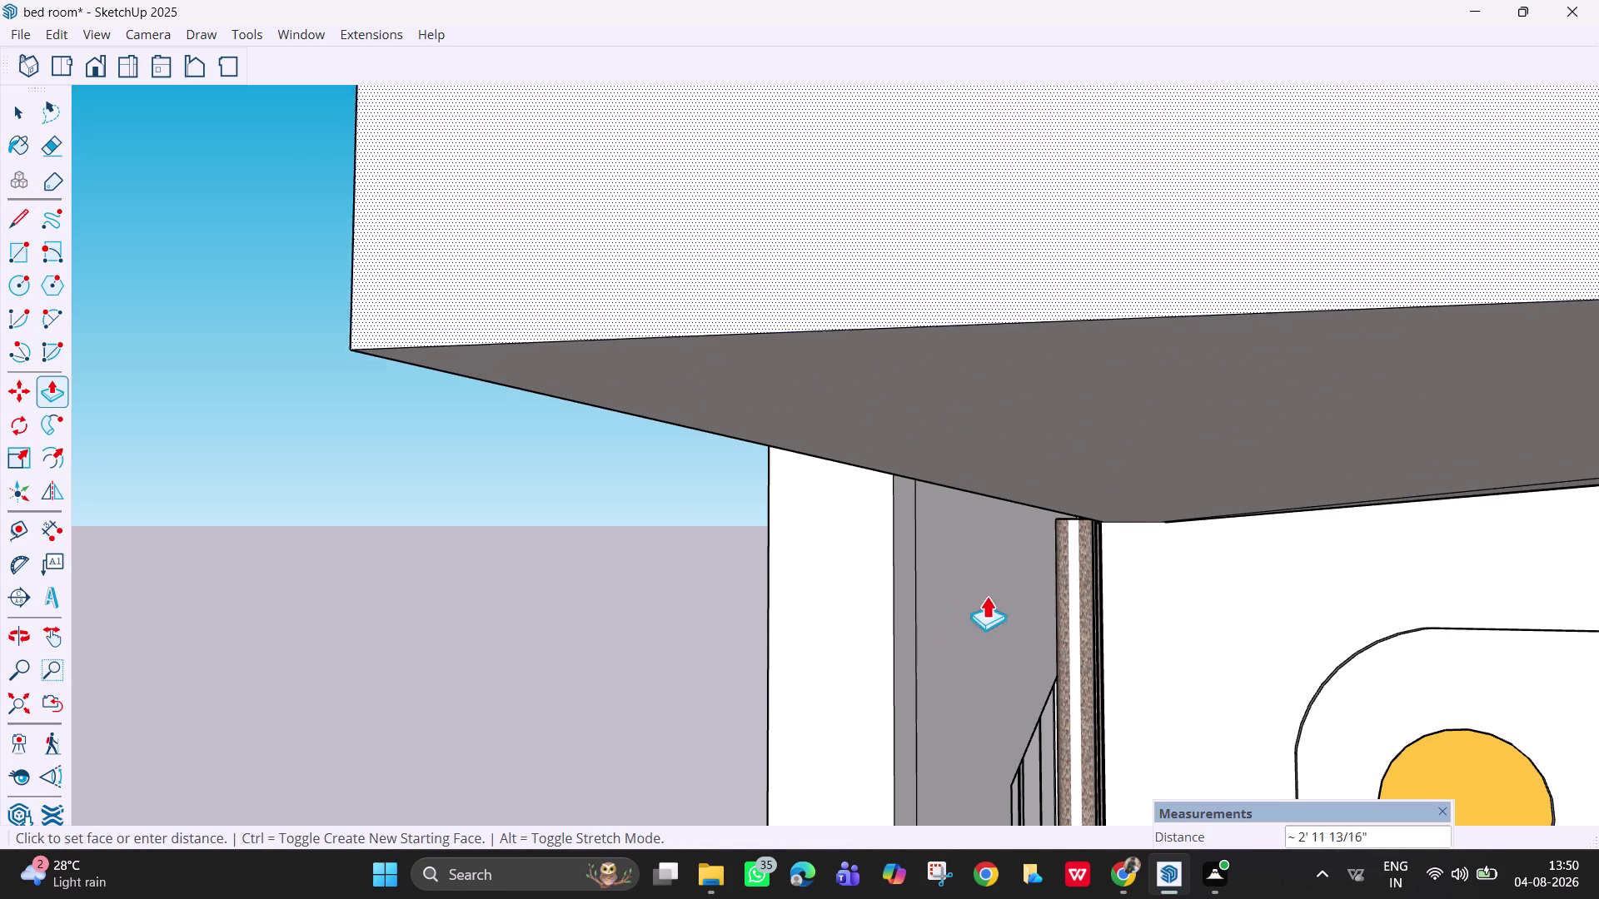
key(Escape)
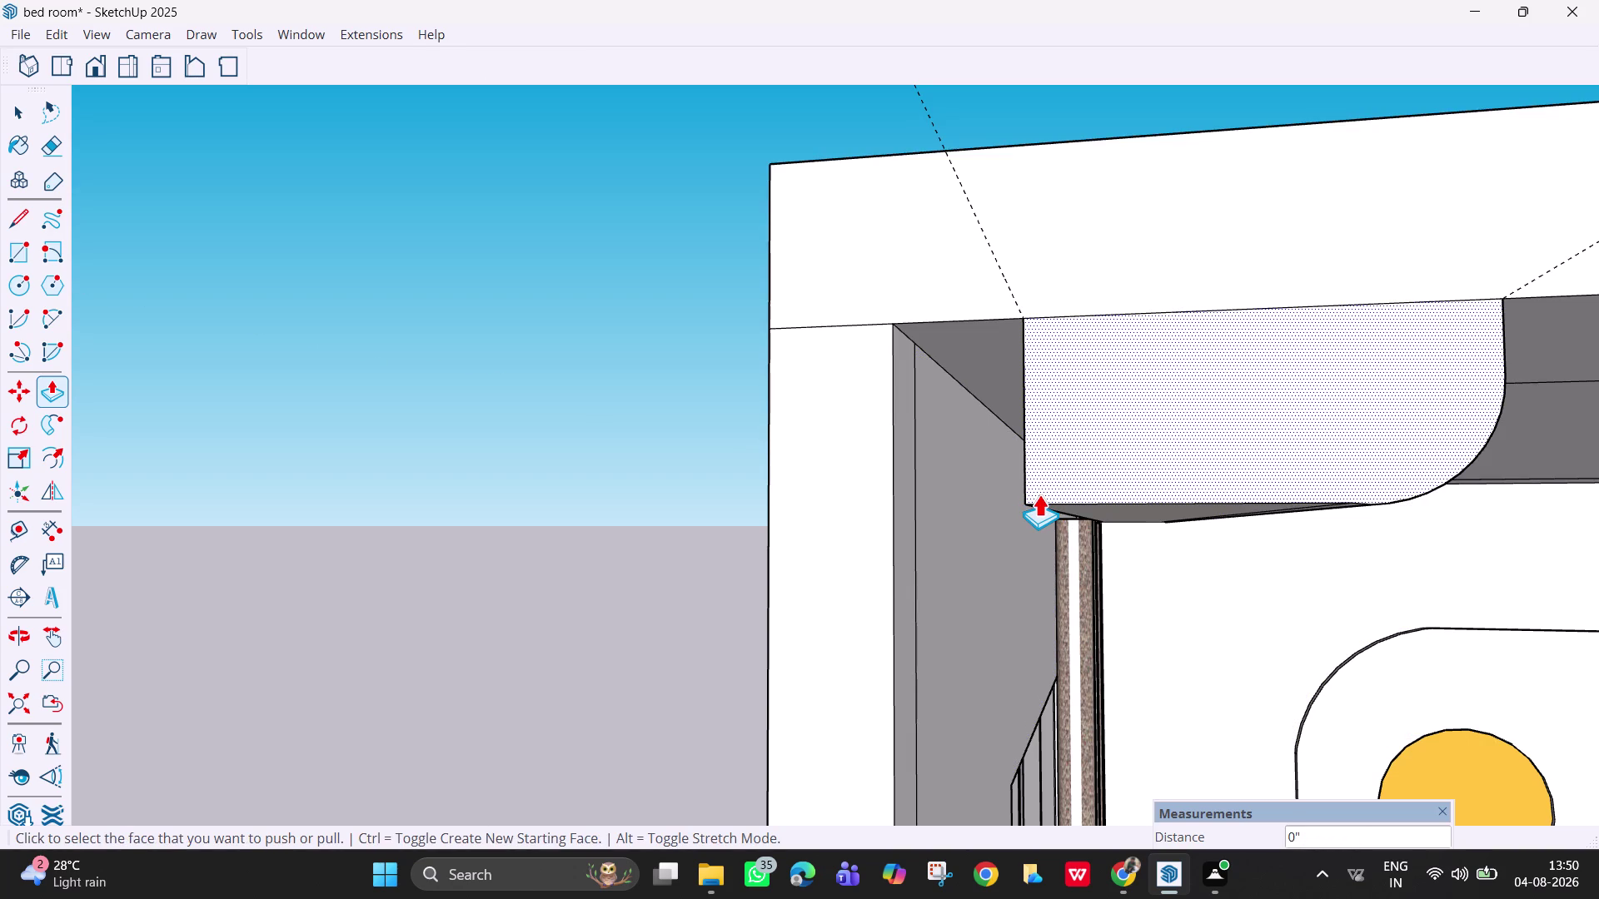
Pull the triangular corner piece and cornice end face toward the room corner.
scroll(down, 3)
middle_drag(1103, 579, 1106, 601)
middle_drag(1089, 582, 1131, 603)
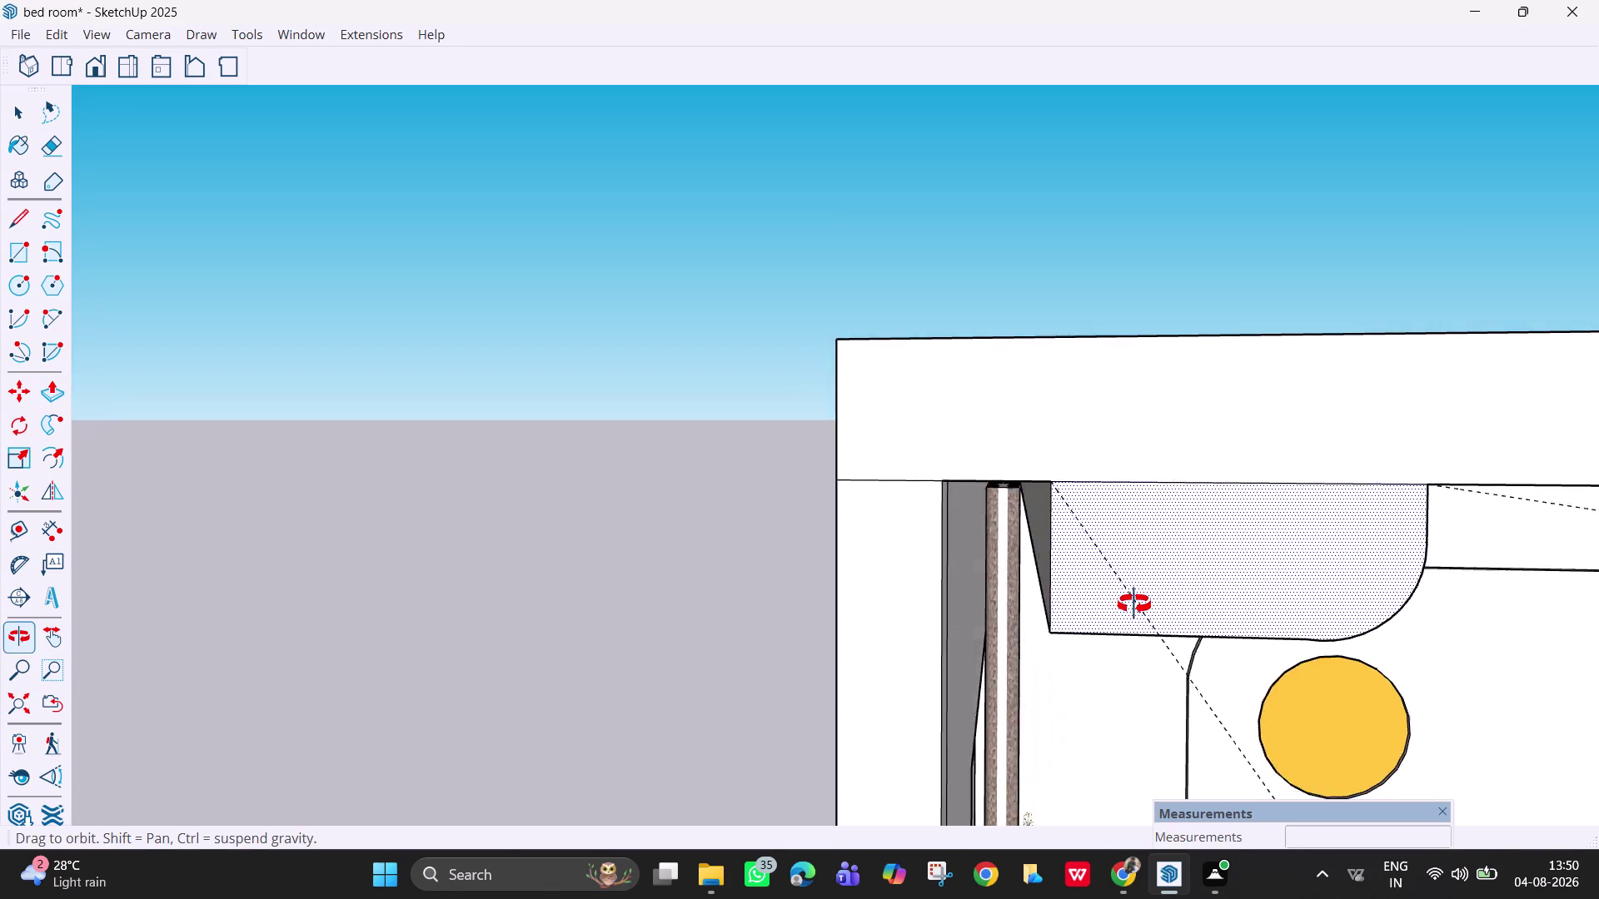
middle_drag(1130, 603, 1186, 596)
drag(1069, 555, 1061, 549)
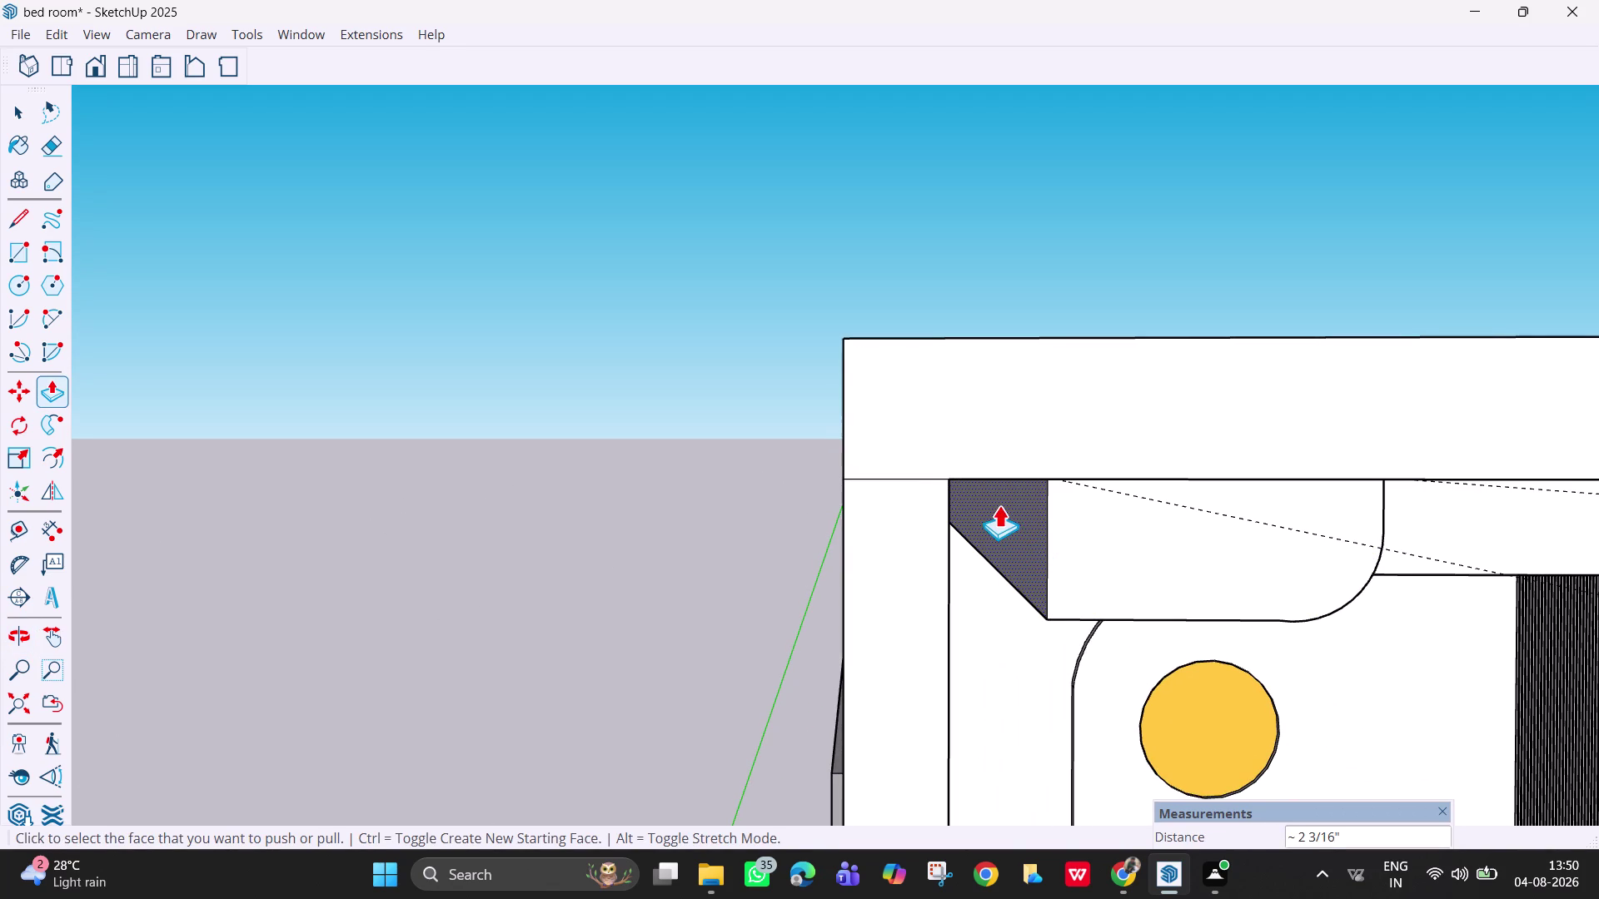
click(987, 497)
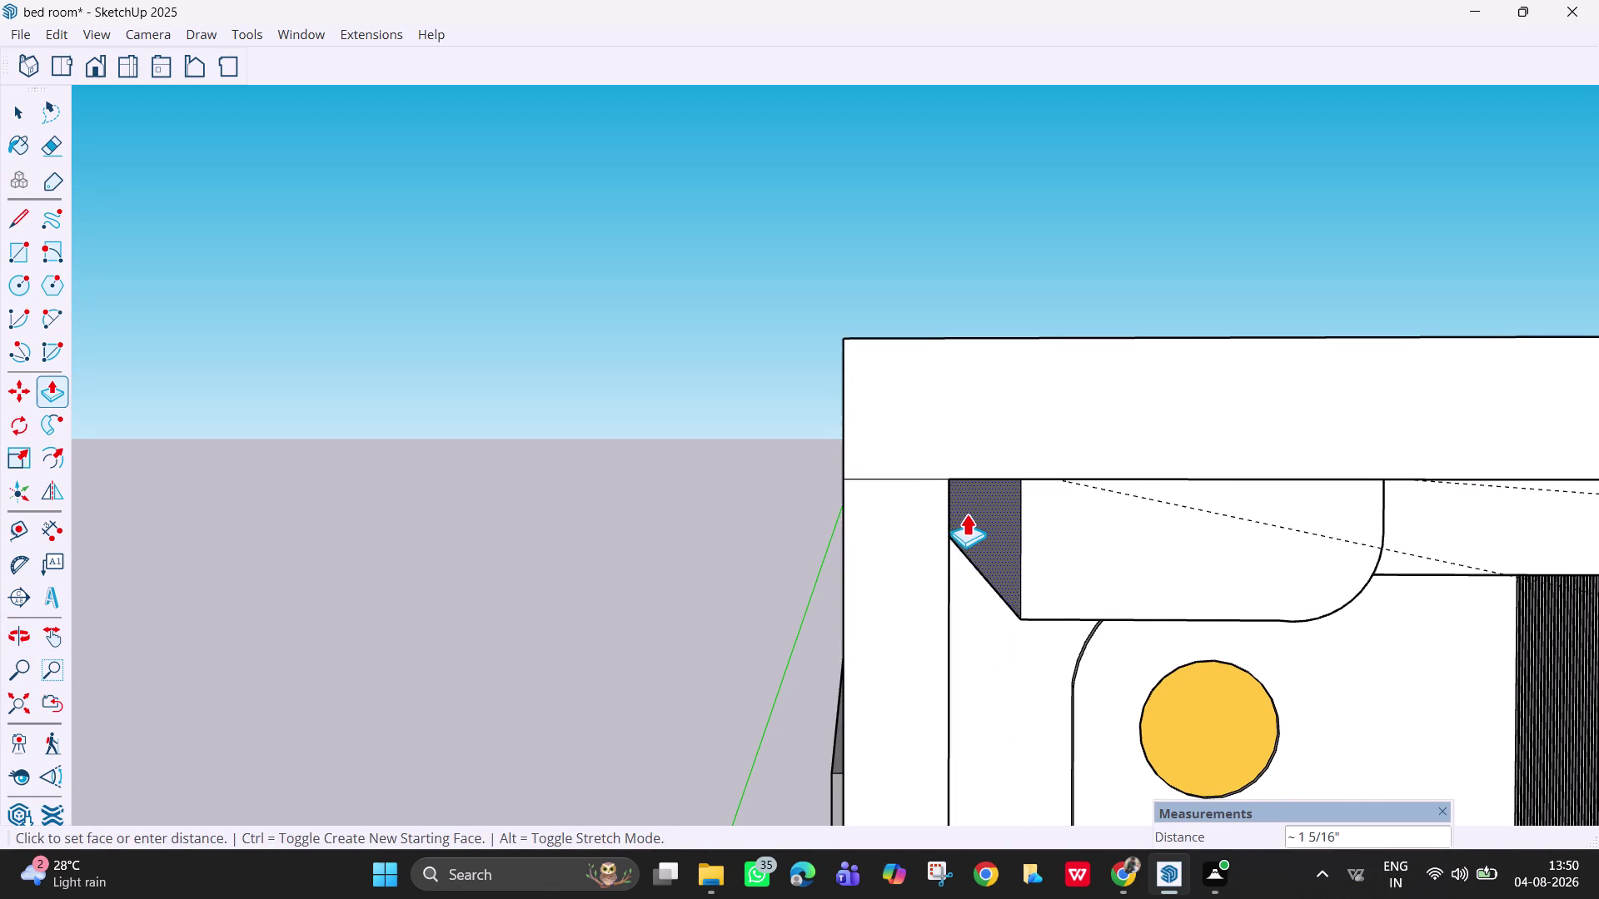
middle_drag(947, 514, 827, 505)
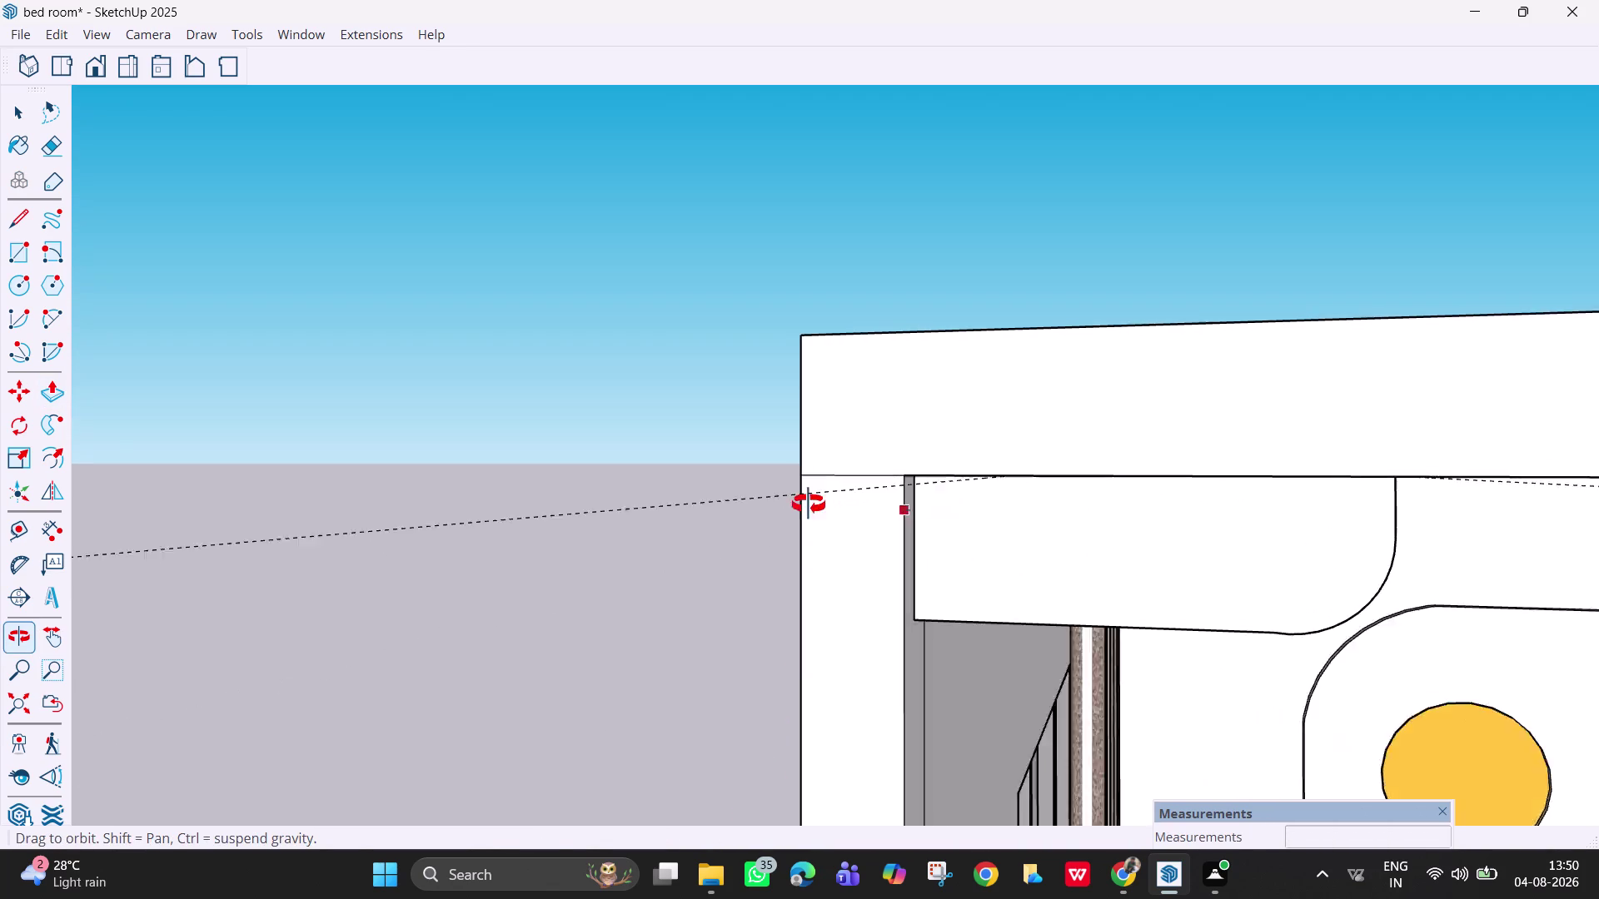
middle_drag(826, 505, 755, 504)
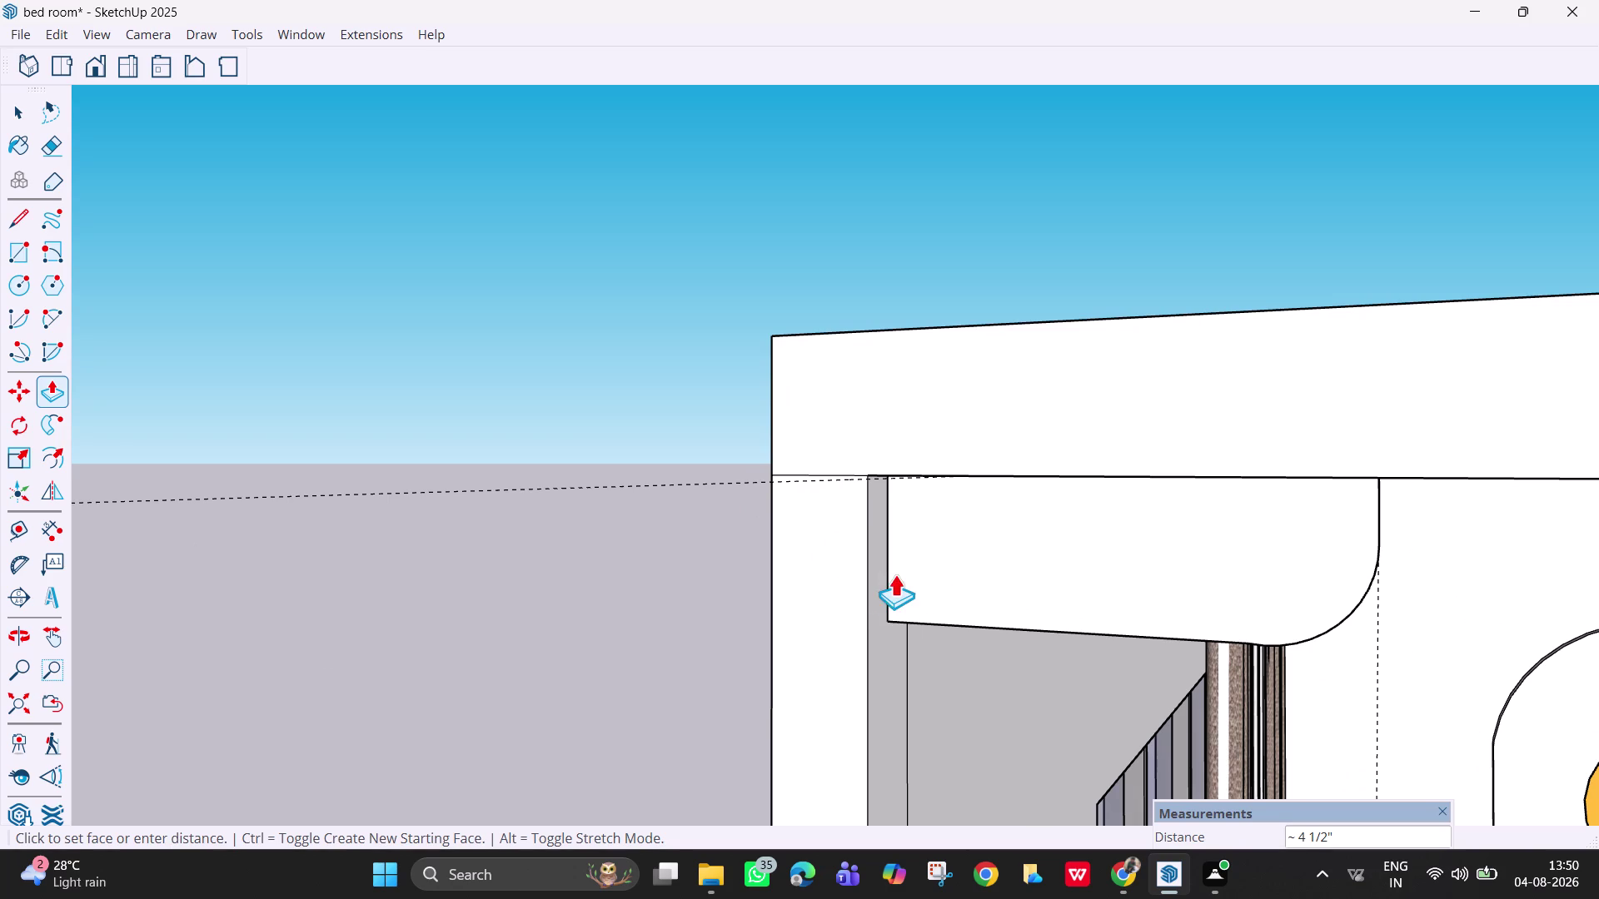
click(880, 567)
key(Escape)
click(977, 564)
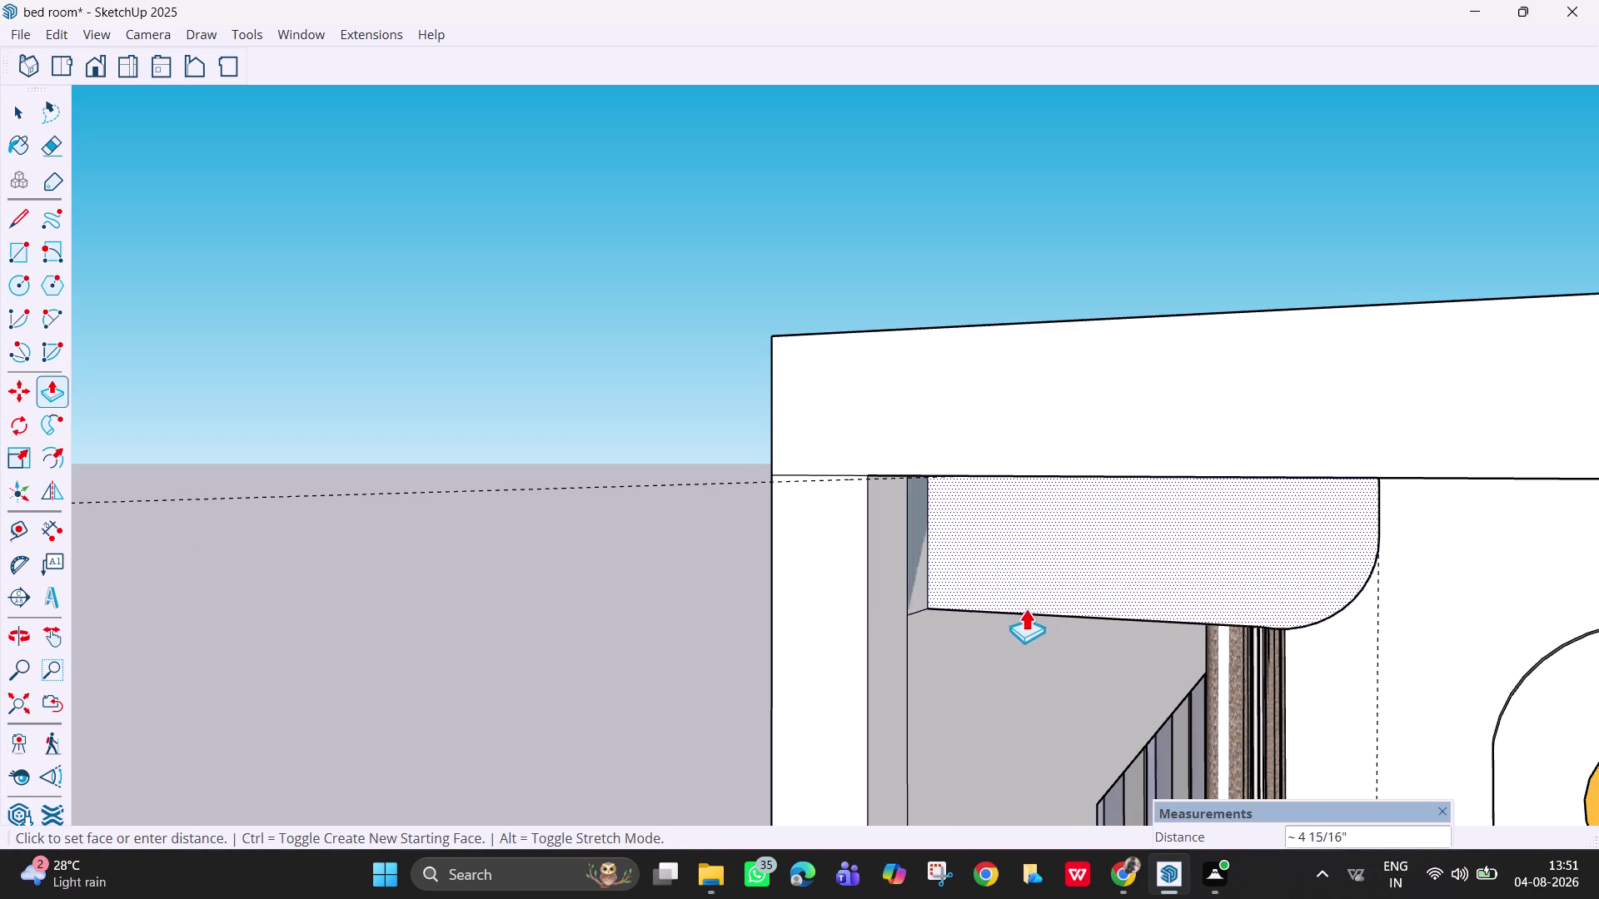
click(1018, 615)
Pull the cornice's side face out to meet the pink wall.
scroll(up, 3)
middle_click(931, 590)
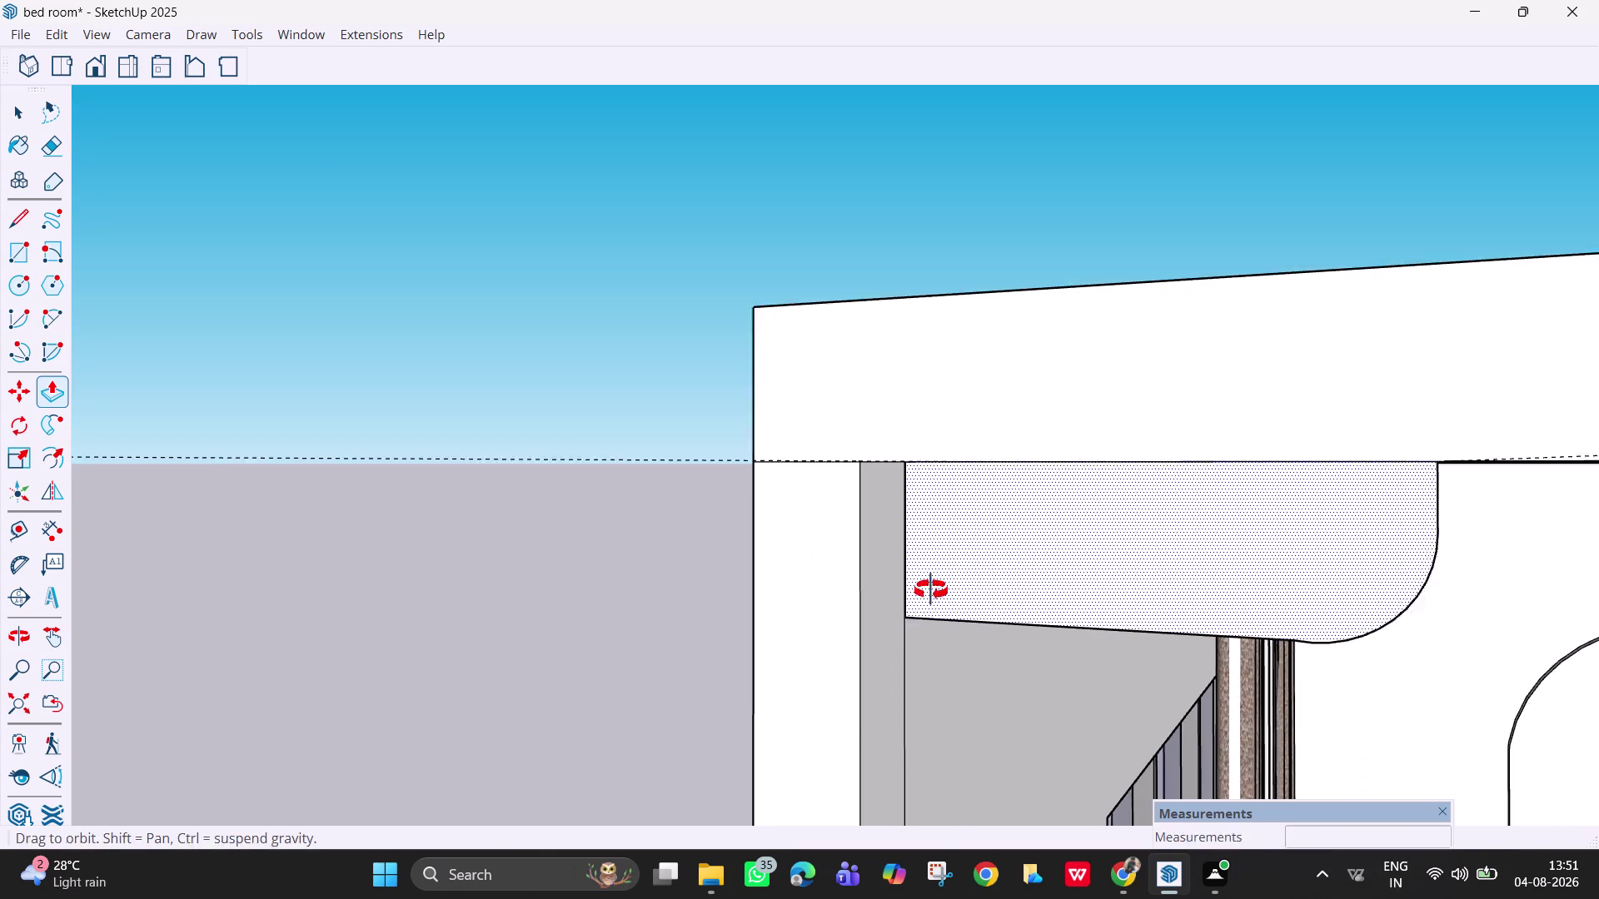
scroll(up, 3)
scroll(up, 3)
middle_drag(927, 585, 831, 590)
scroll(up, 3)
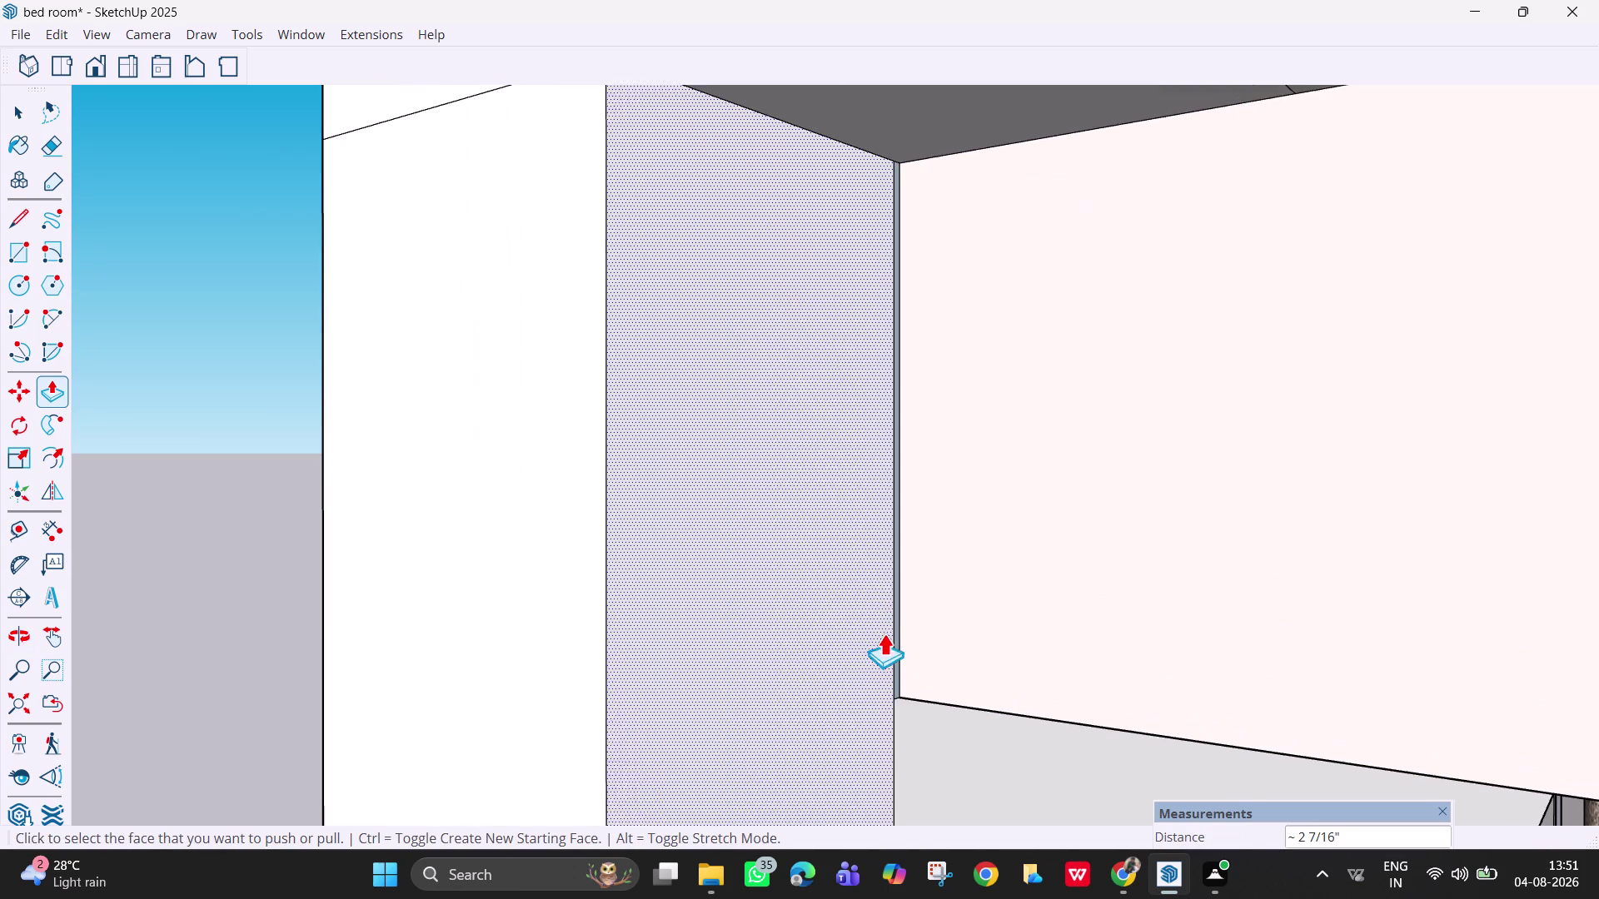
click(992, 641)
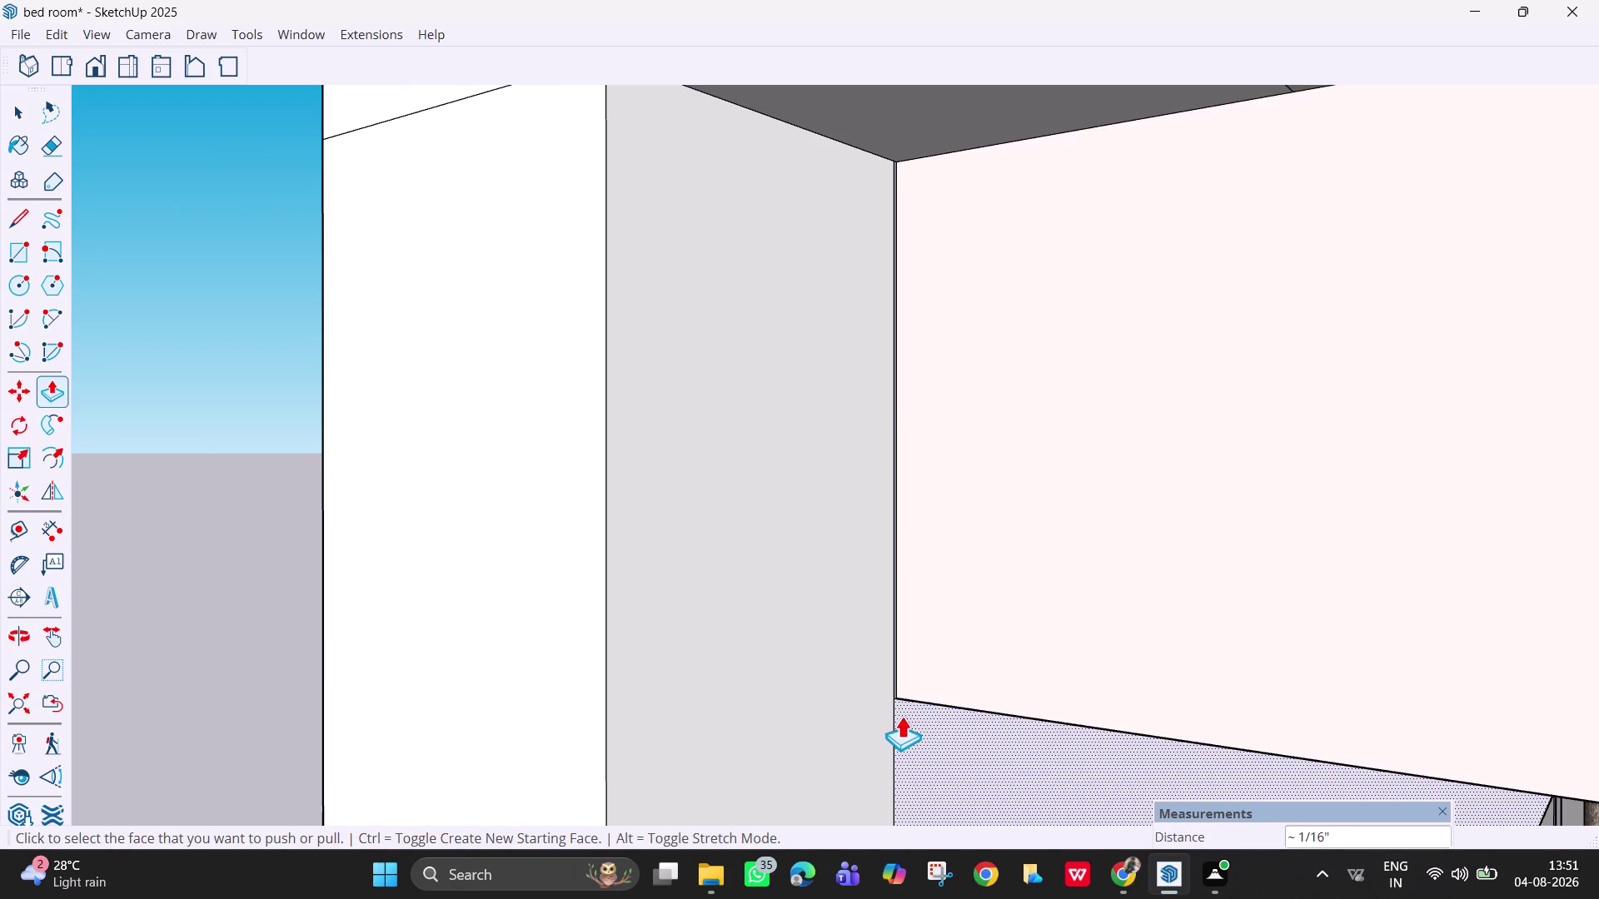
drag(940, 611, 921, 716)
drag(921, 722, 921, 726)
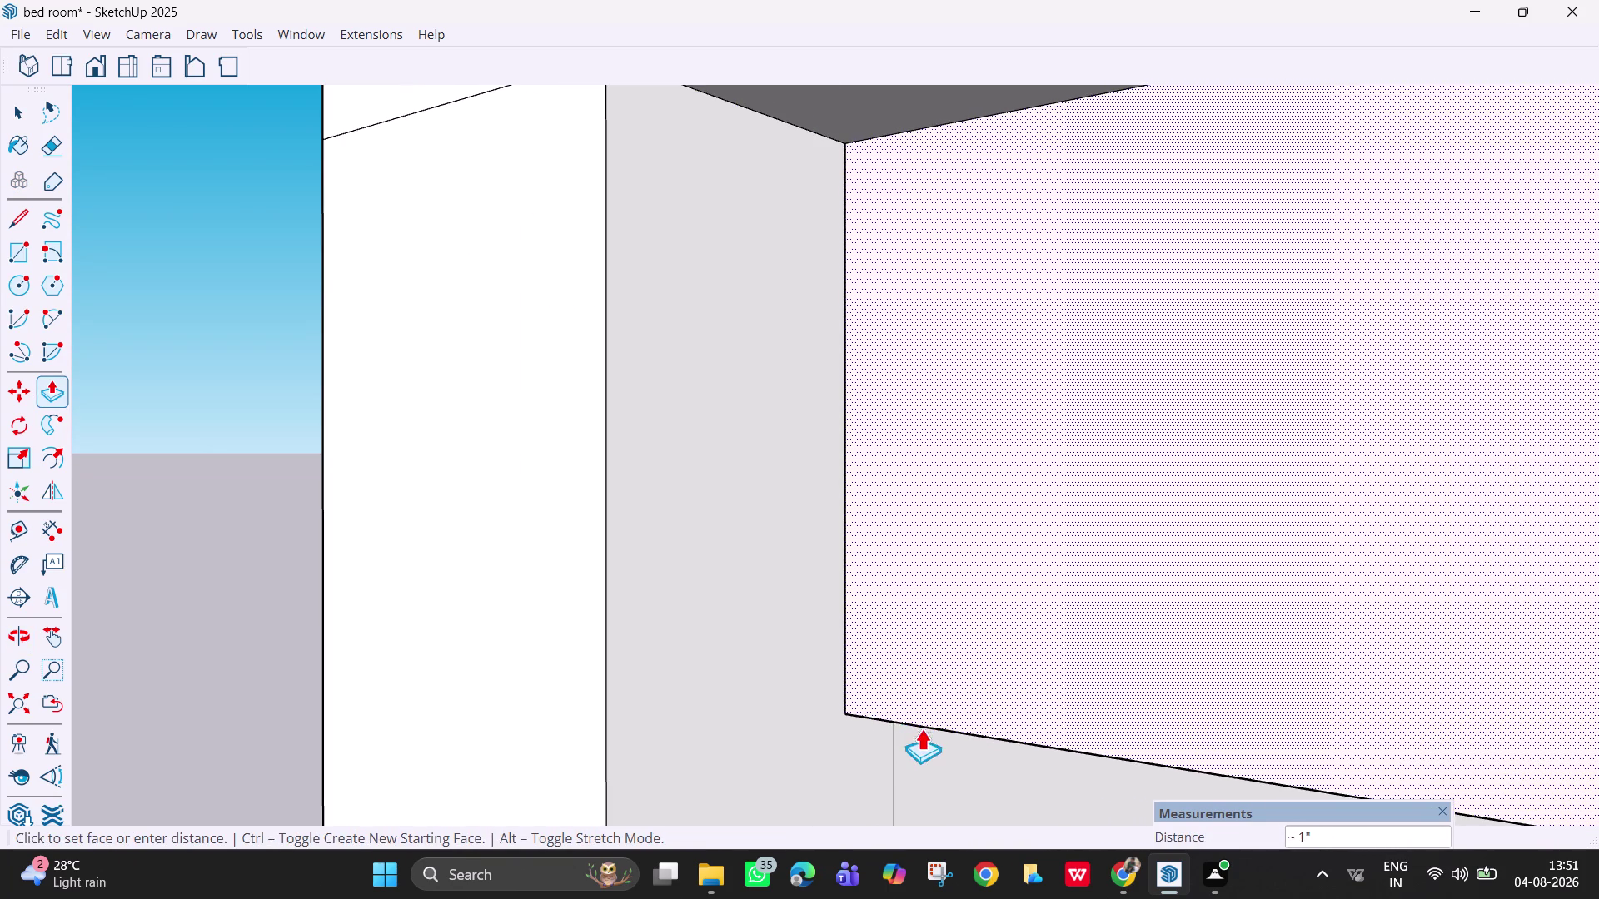
drag(920, 726, 974, 719)
click(974, 718)
Make further Push/Pull adjustments at the wall end of the cornice.
scroll(up, 3)
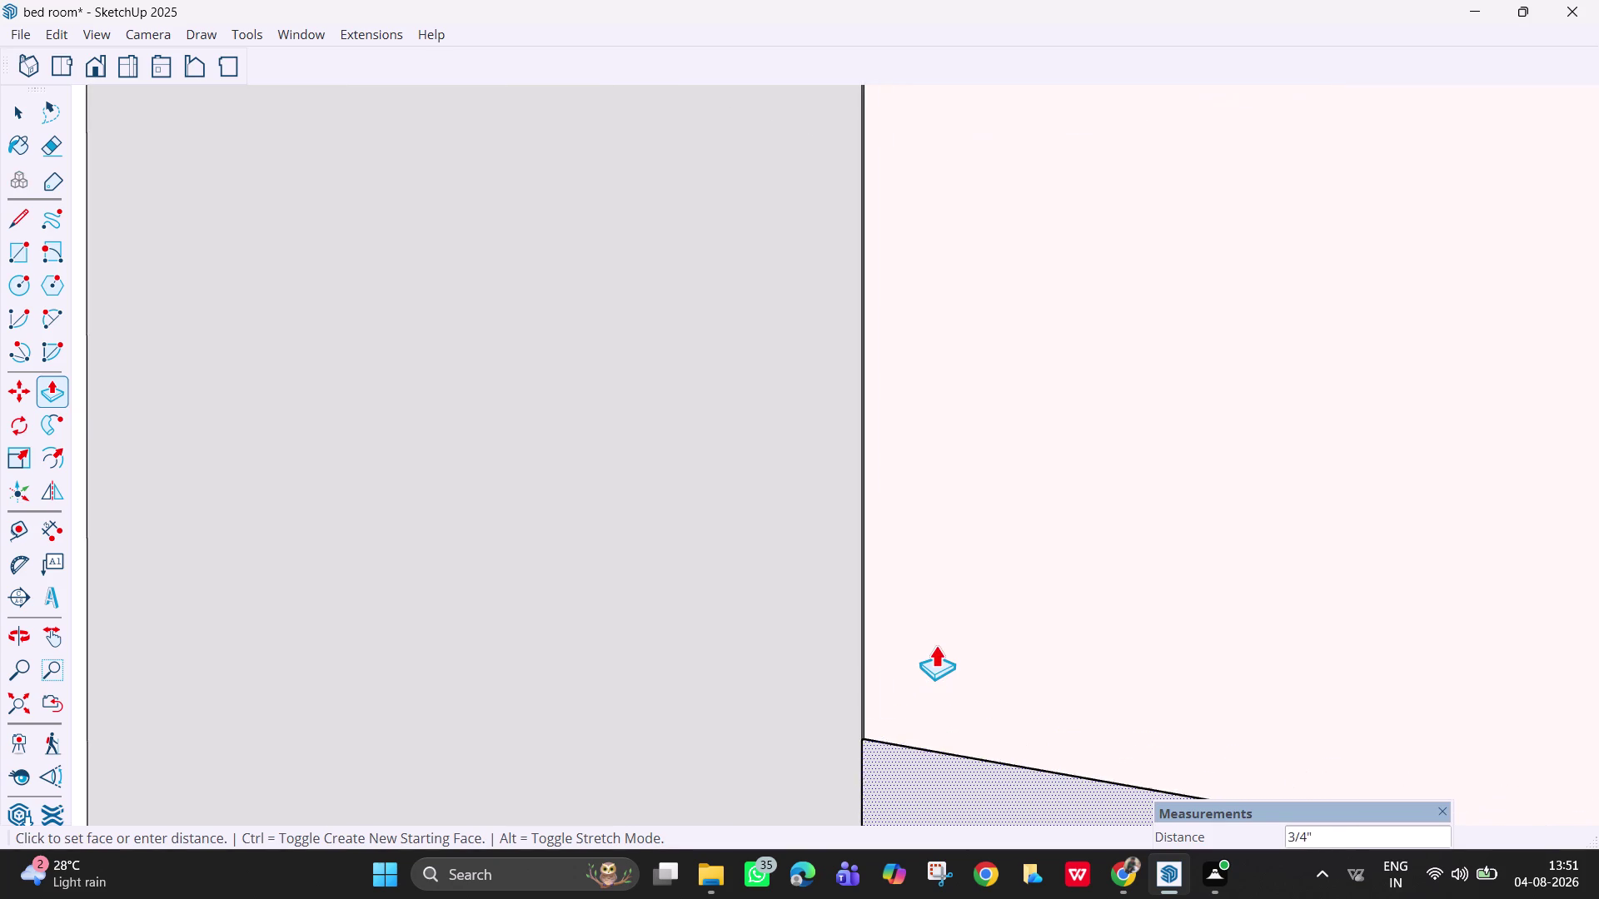
scroll(up, 3)
scroll(up, 3)
drag(819, 640, 812, 639)
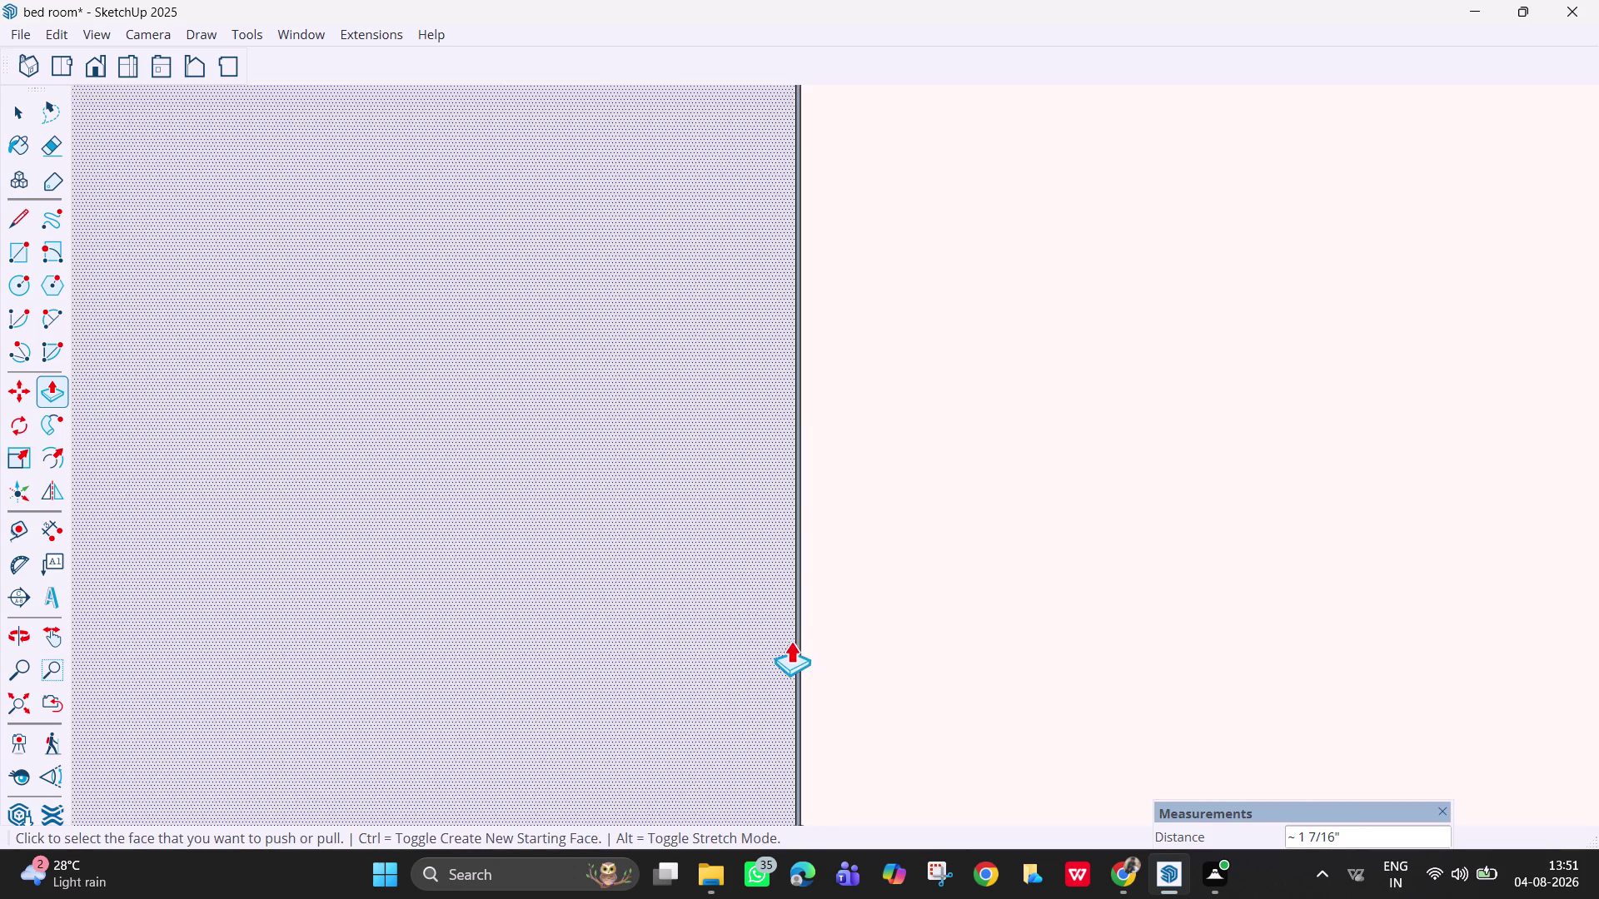
drag(817, 655, 808, 654)
click(808, 654)
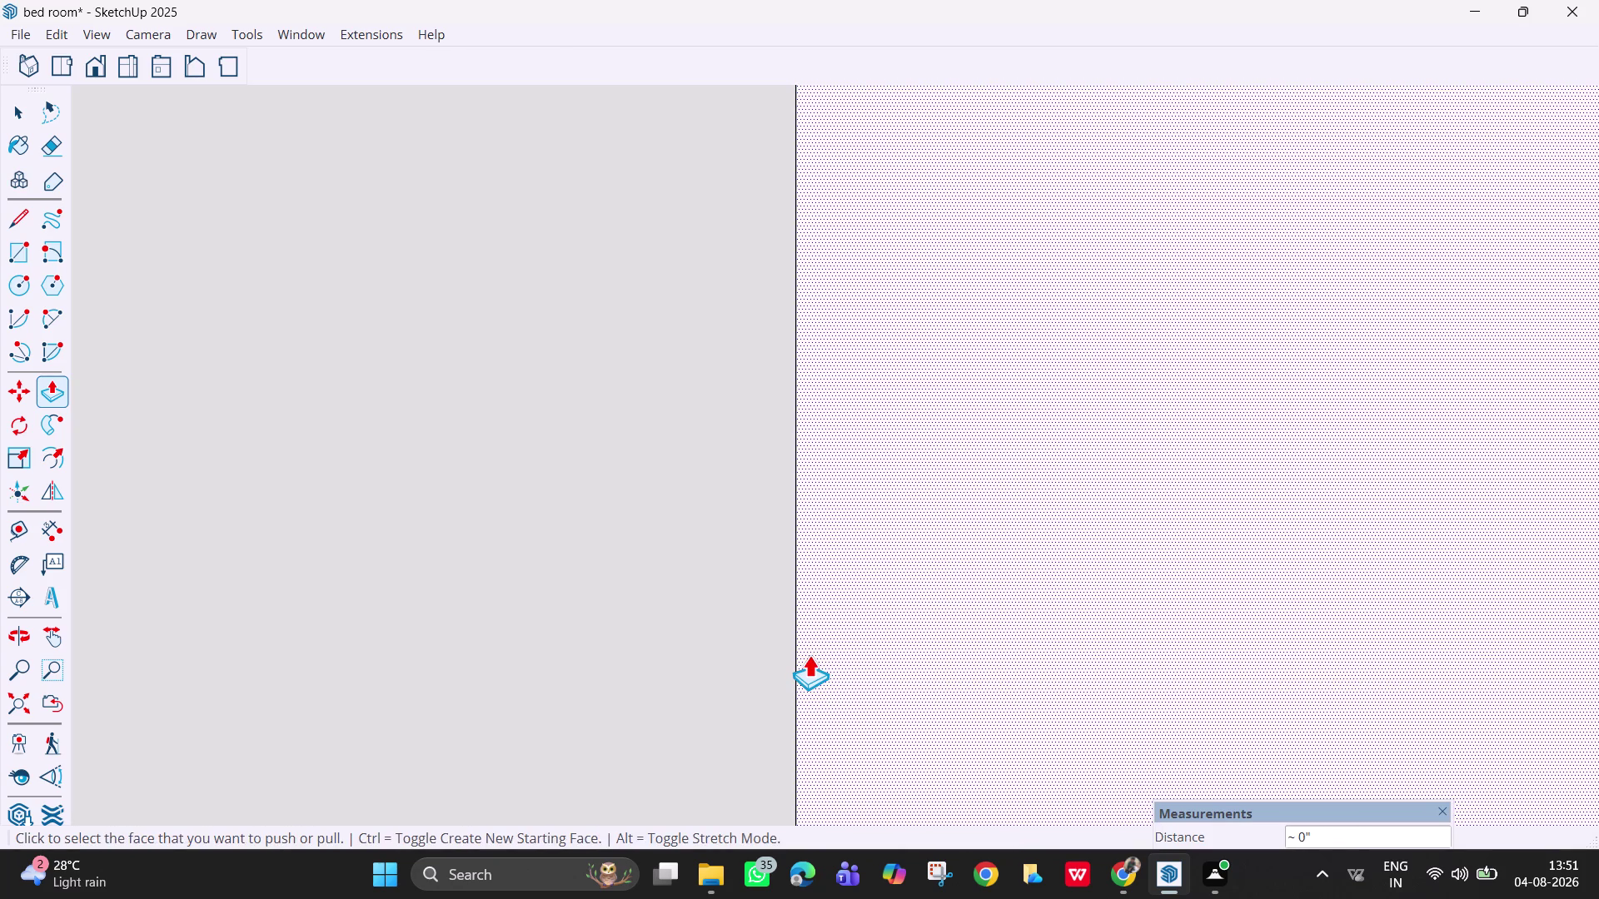
scroll(down, 3)
scroll(down, 3)
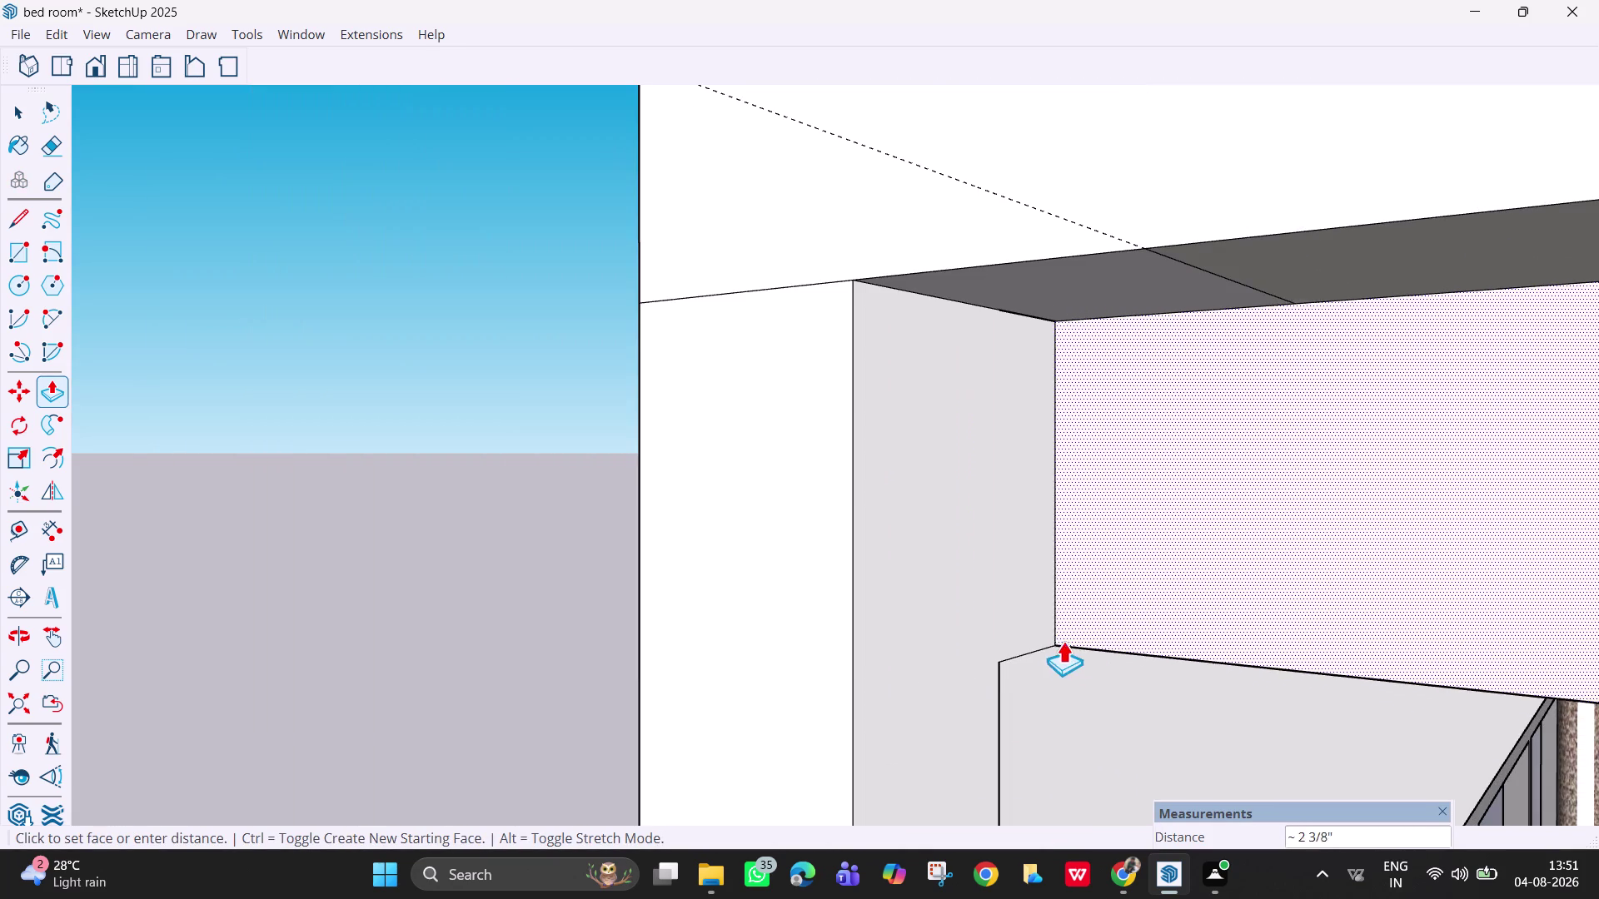
scroll(up, 3)
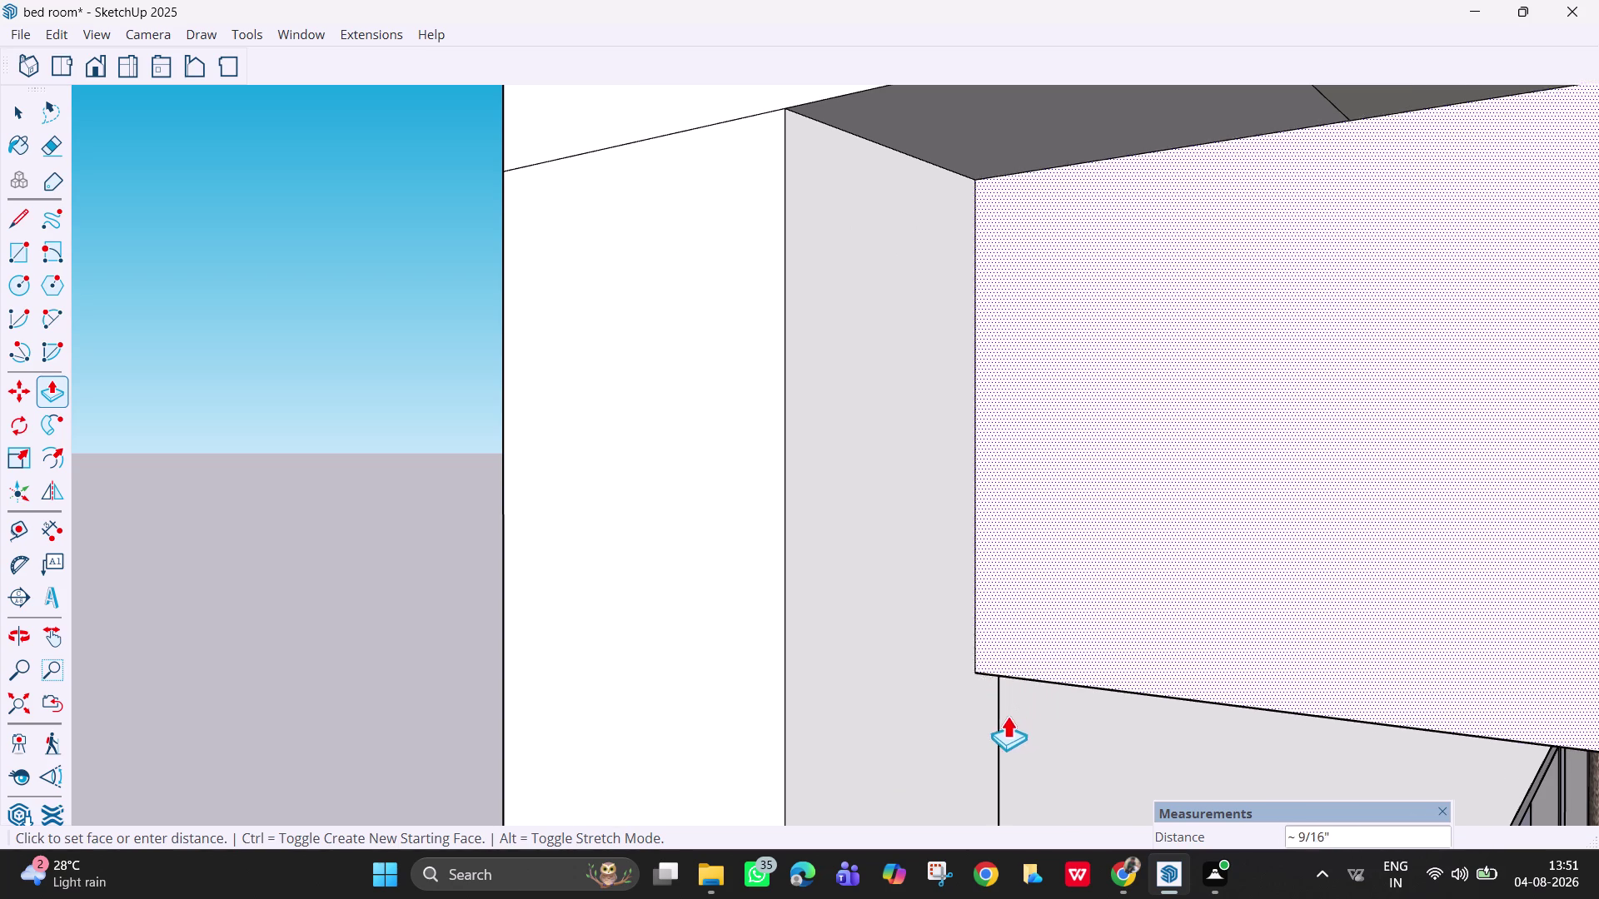
Pick another cornice face, then cancel and inspect the cornice from outside.
click(1003, 721)
scroll(down, 3)
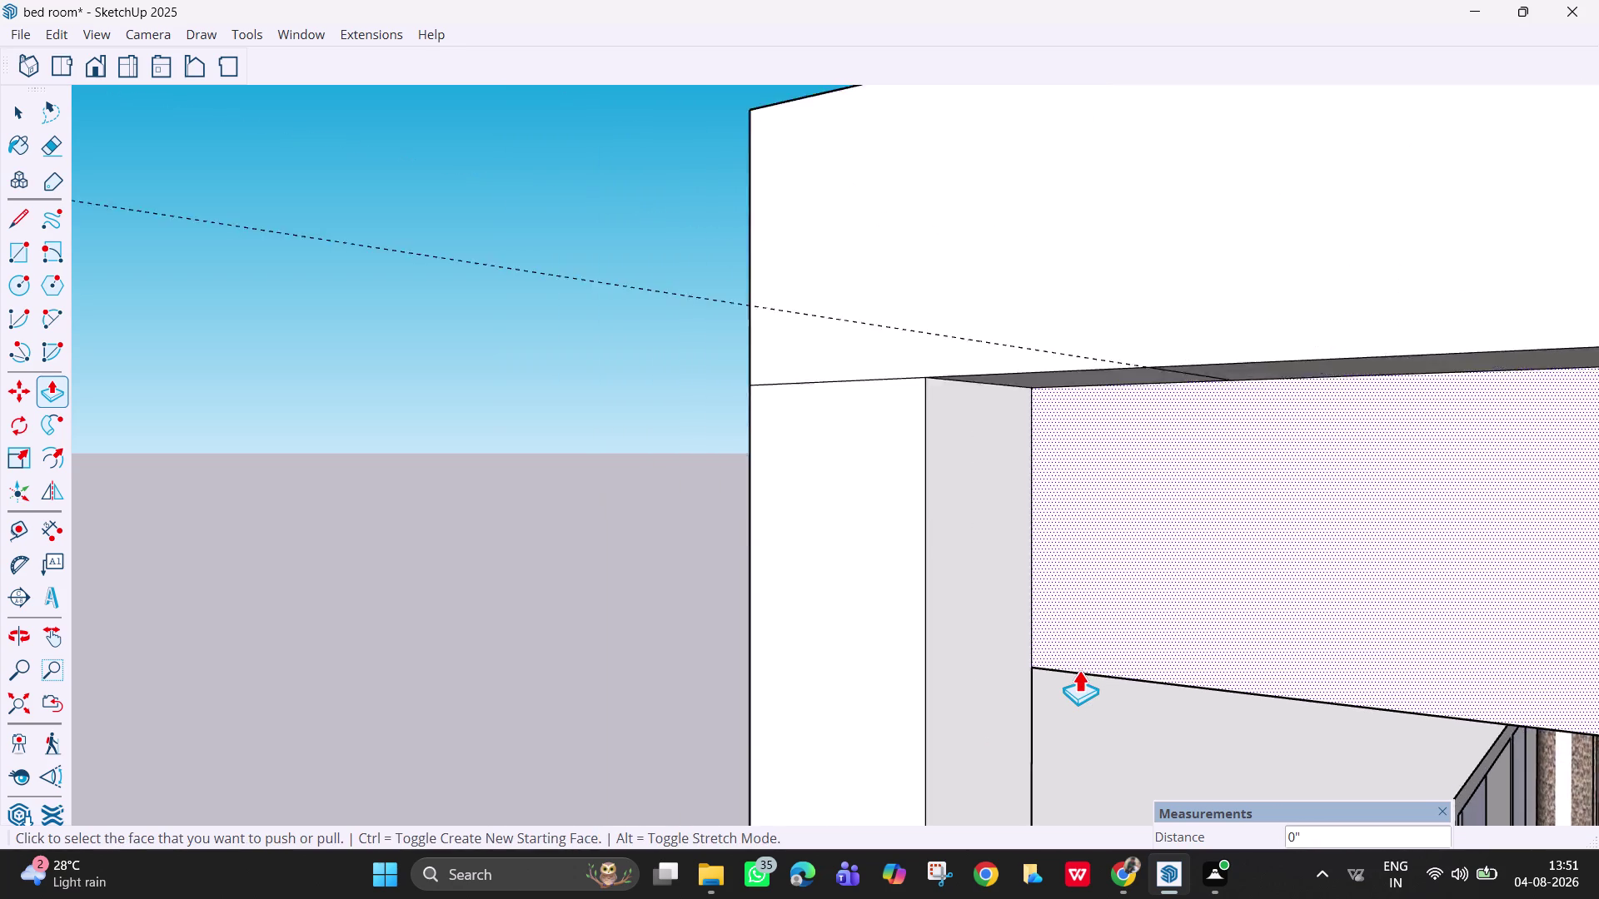
scroll(down, 3)
scroll(down, 3)
middle_drag(1413, 656, 1354, 595)
key(Escape)
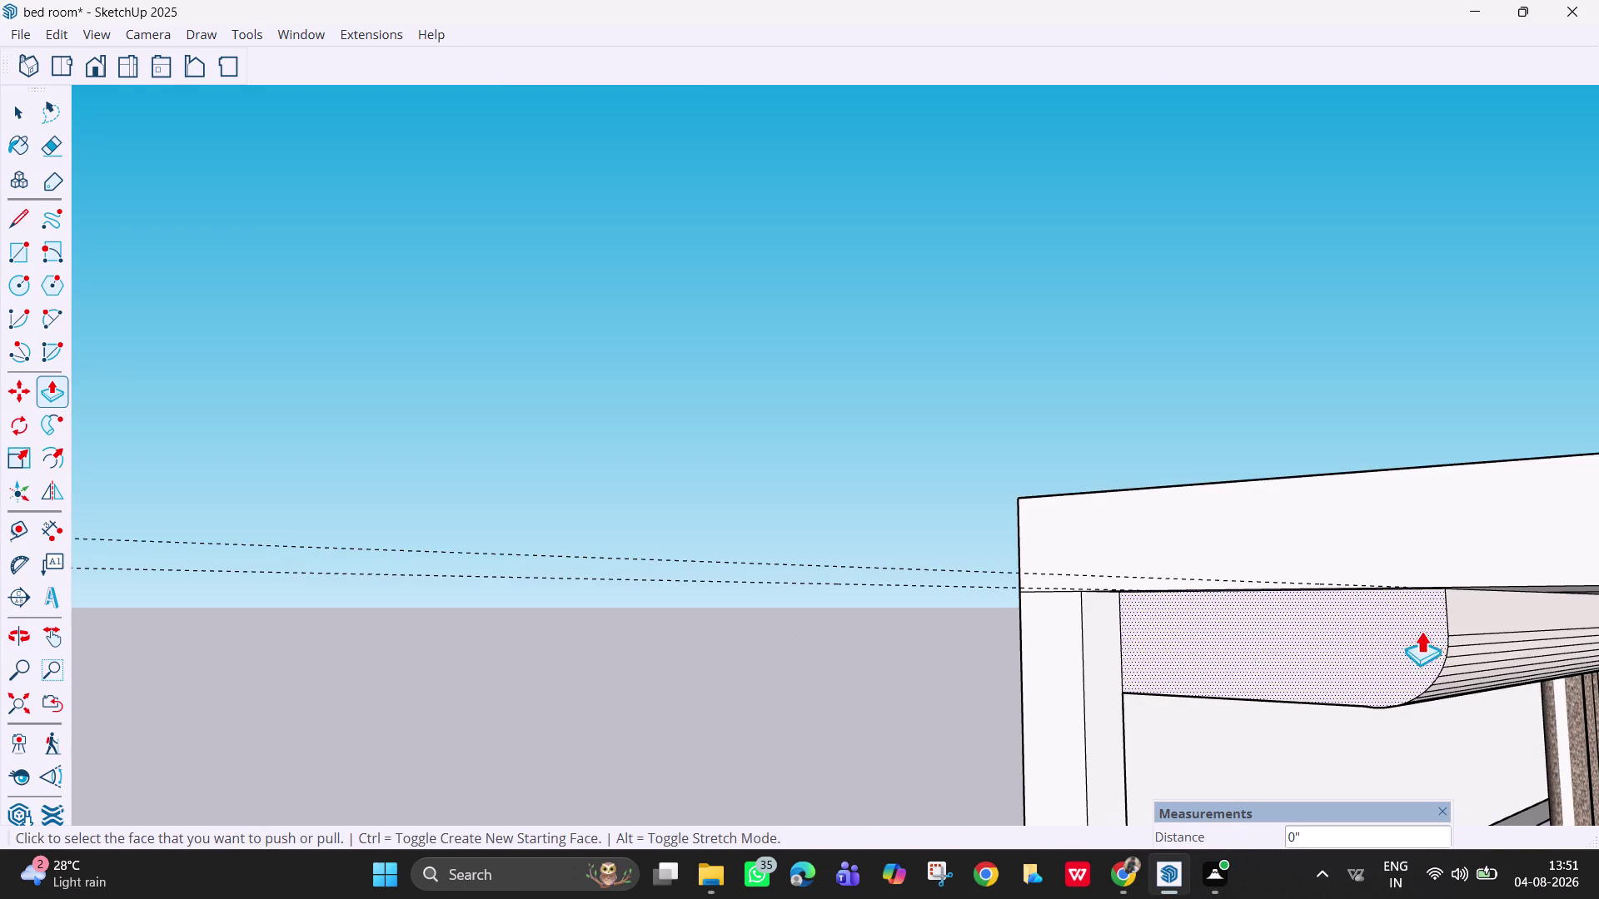
key(space)
middle_drag(1385, 670, 1282, 677)
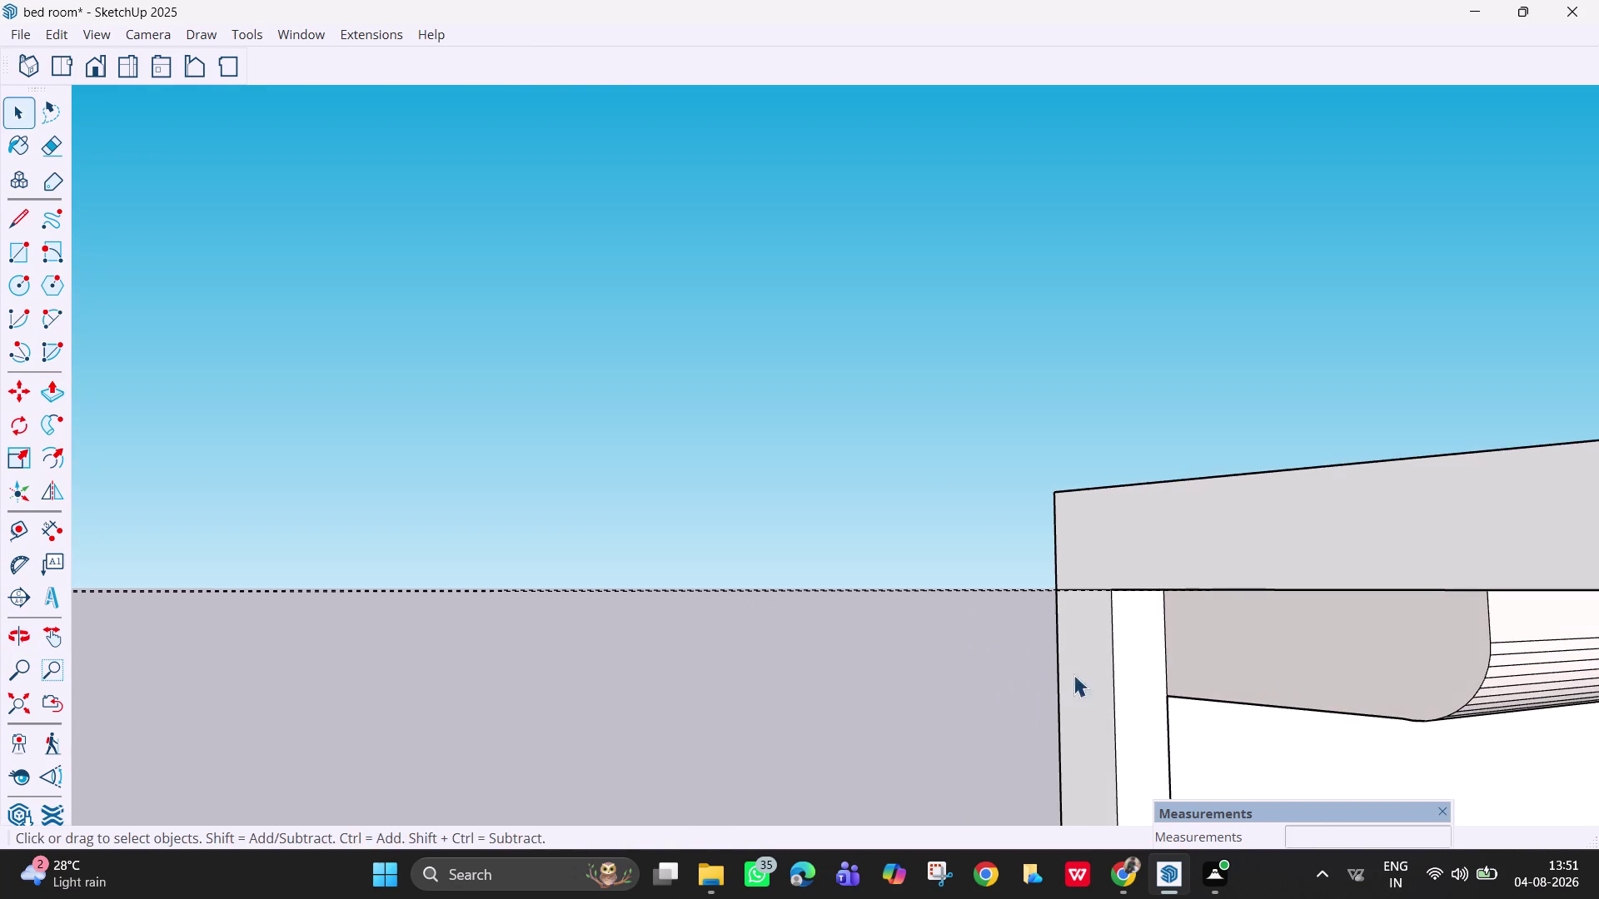
key(e)
drag(905, 483, 910, 692)
scroll(down, 3)
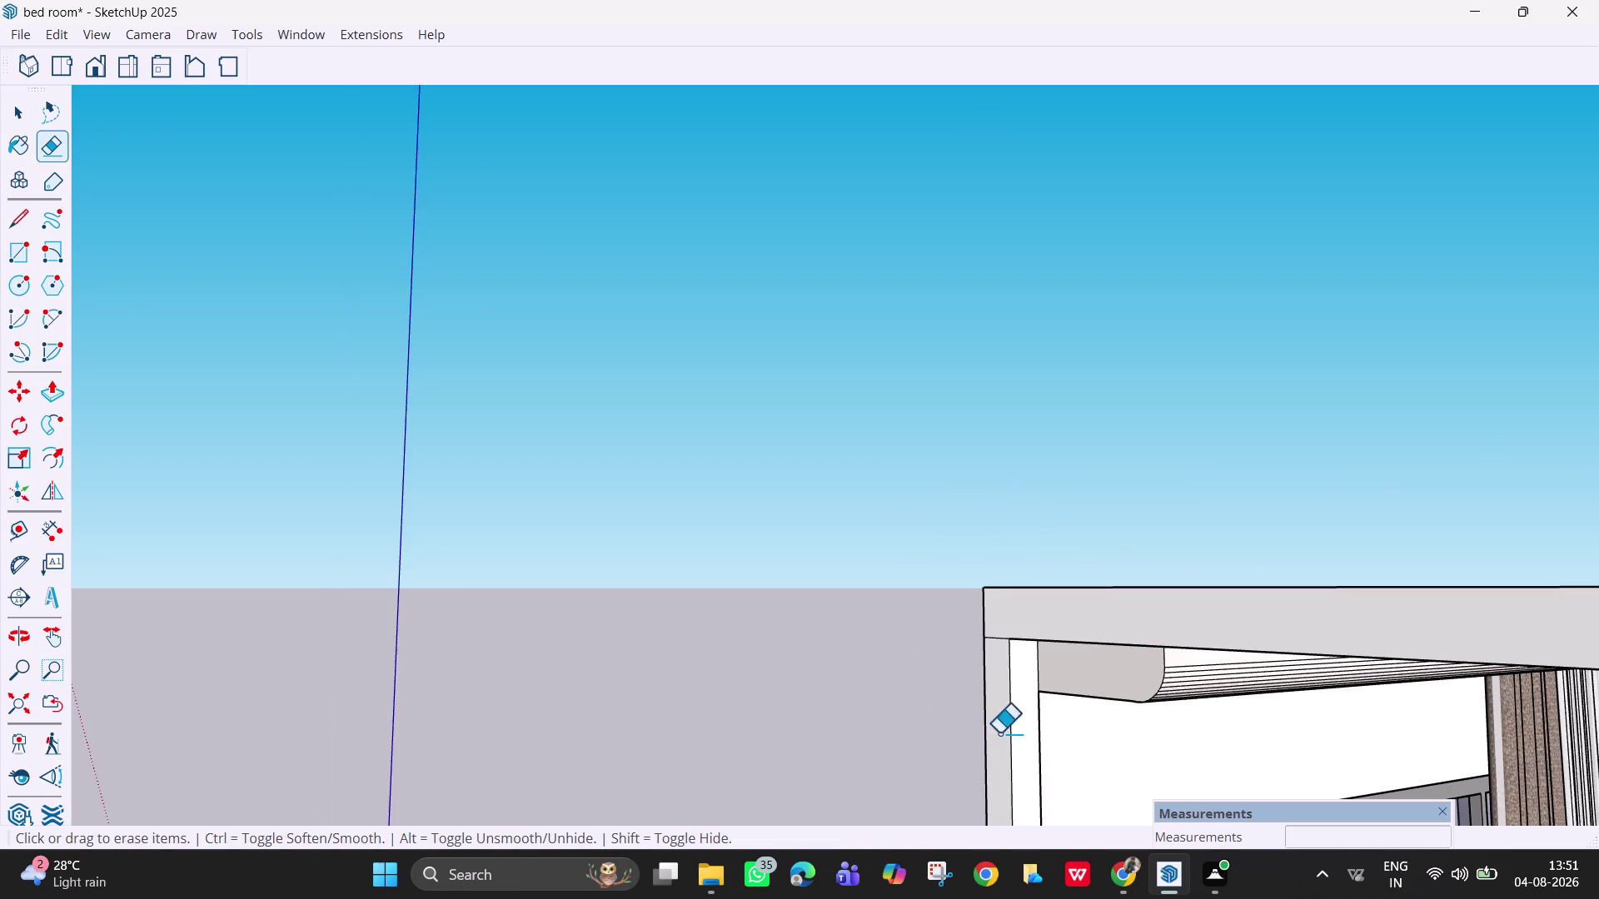
scroll(down, 3)
middle_drag(1269, 739, 1425, 719)
scroll(down, 3)
scroll(down, 3)
middle_drag(1349, 733, 1360, 740)
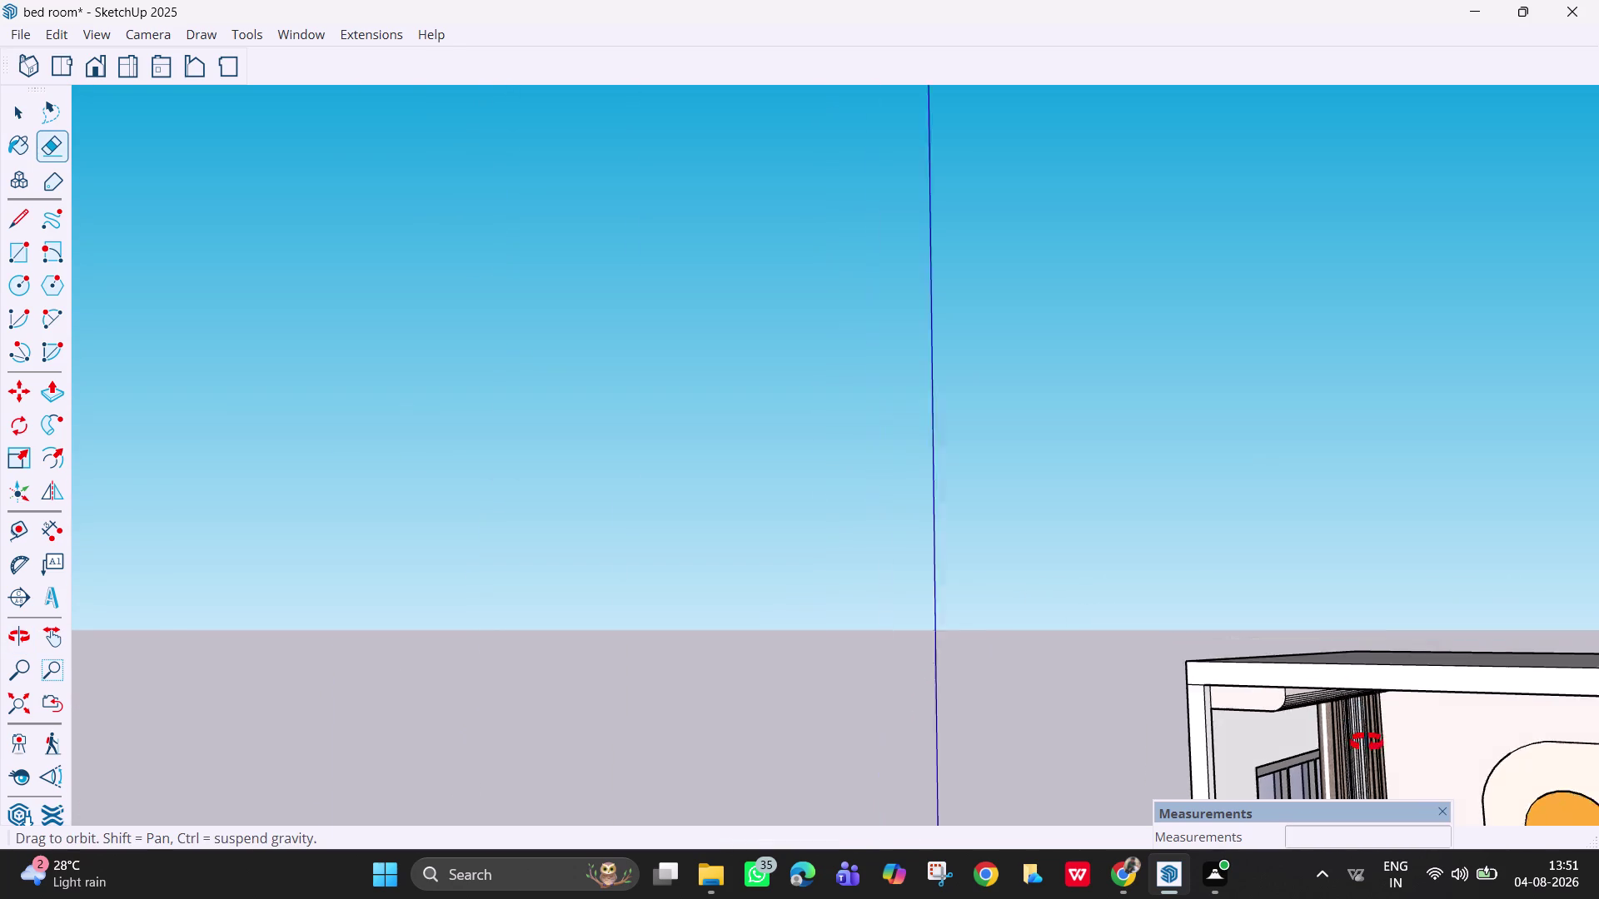
middle_drag(1360, 740, 1464, 677)
key(h)
drag(1368, 724, 1052, 599)
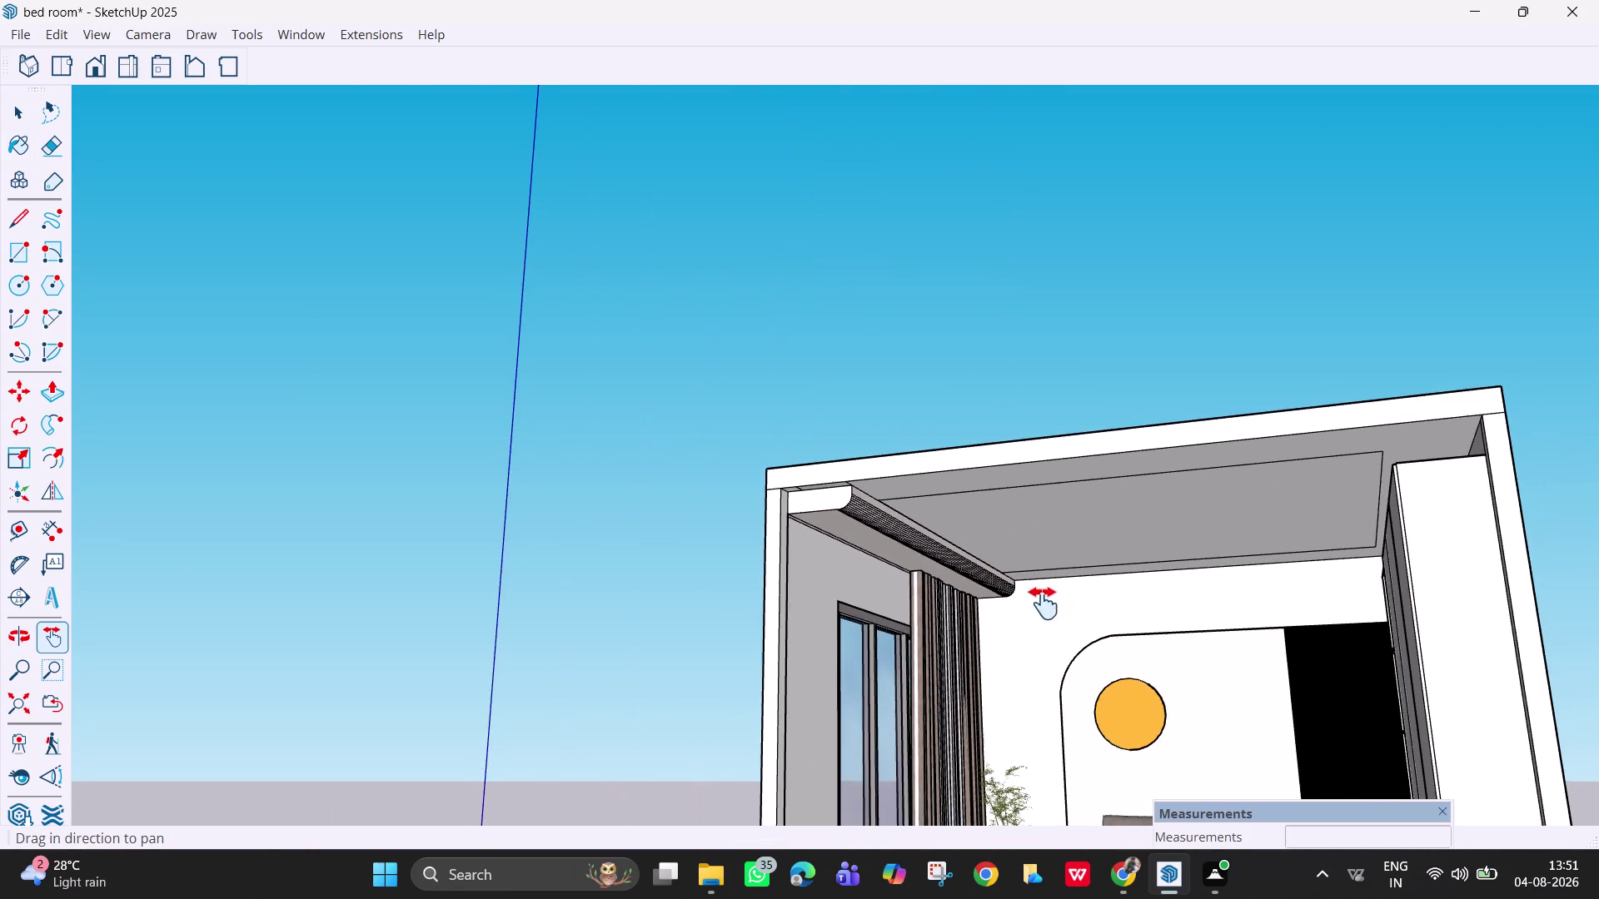
middle_drag(1106, 653, 1154, 684)
scroll(up, 3)
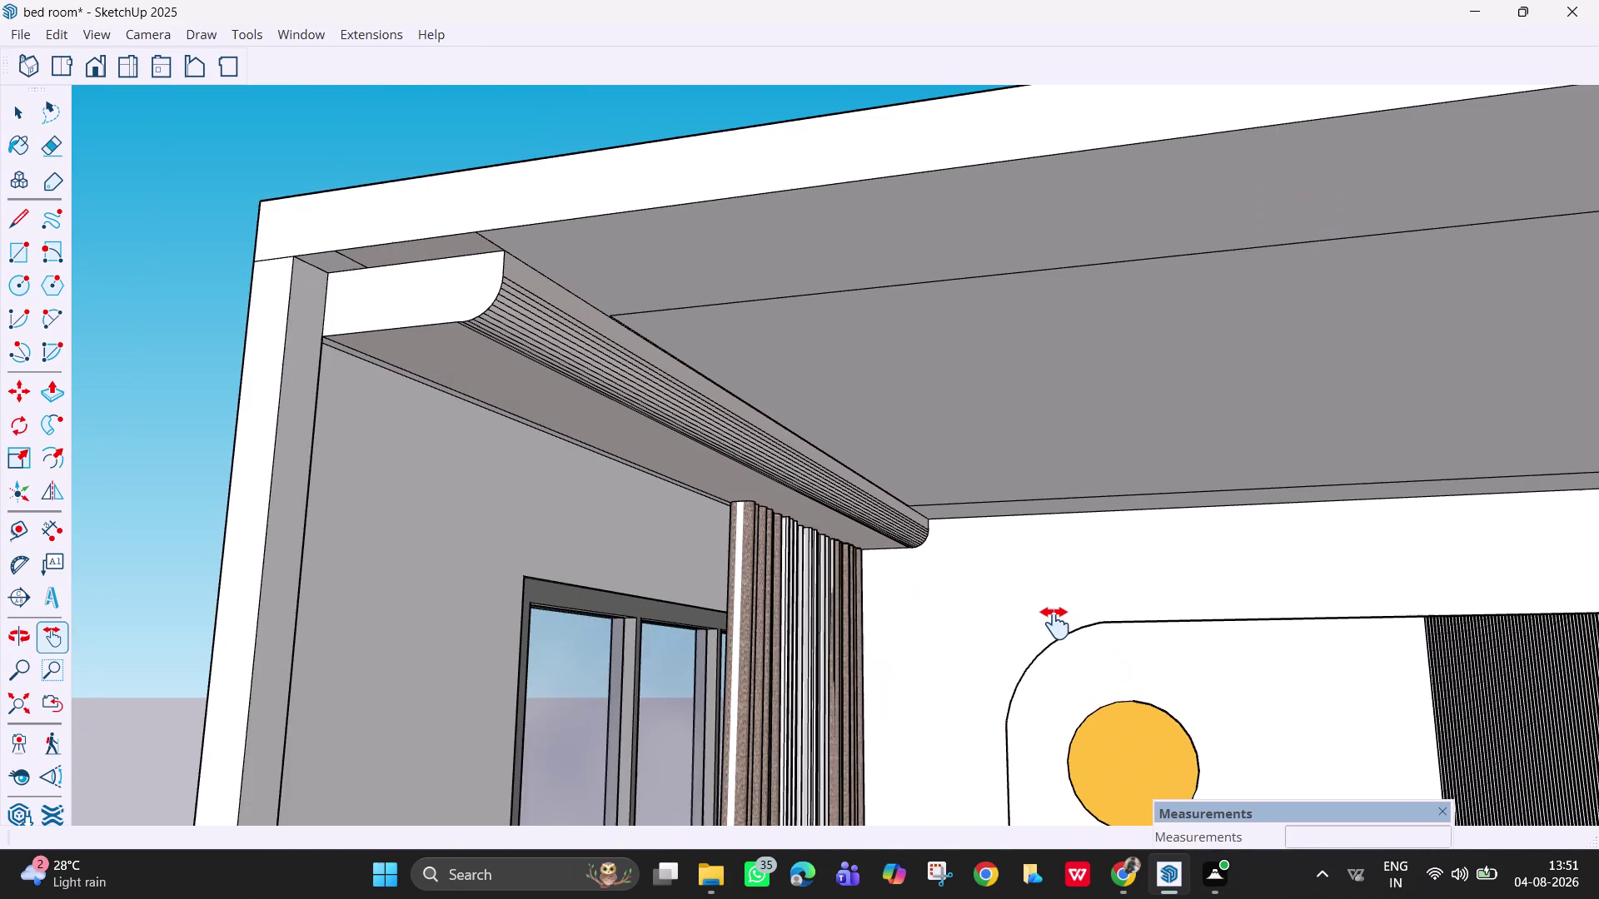
scroll(up, 3)
middle_drag(792, 553, 833, 583)
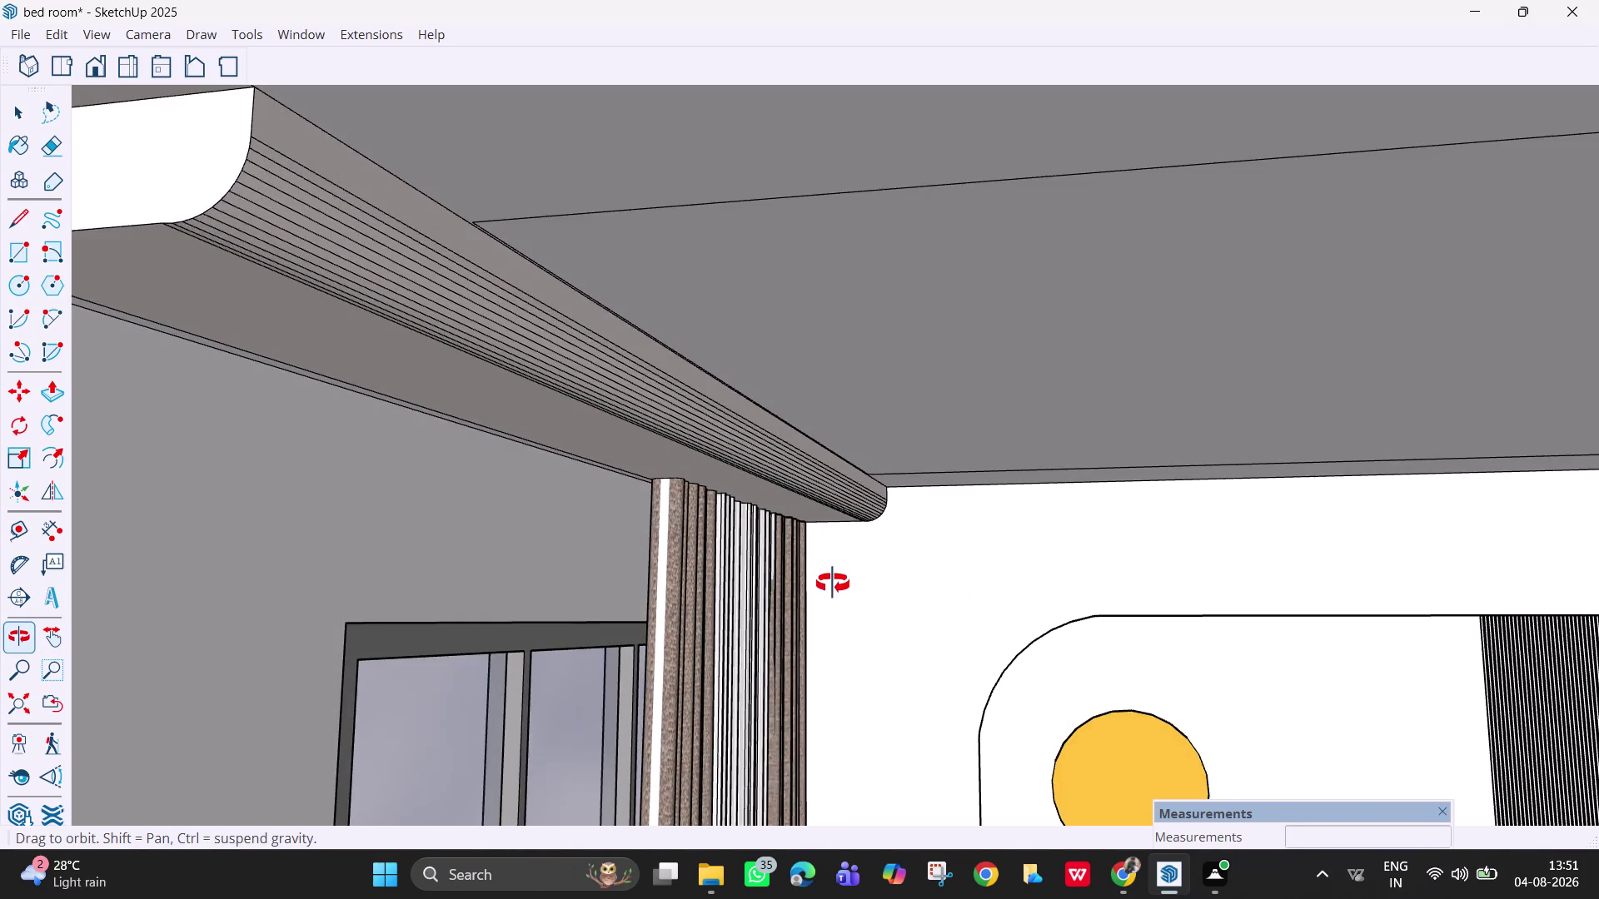
middle_drag(832, 584, 801, 591)
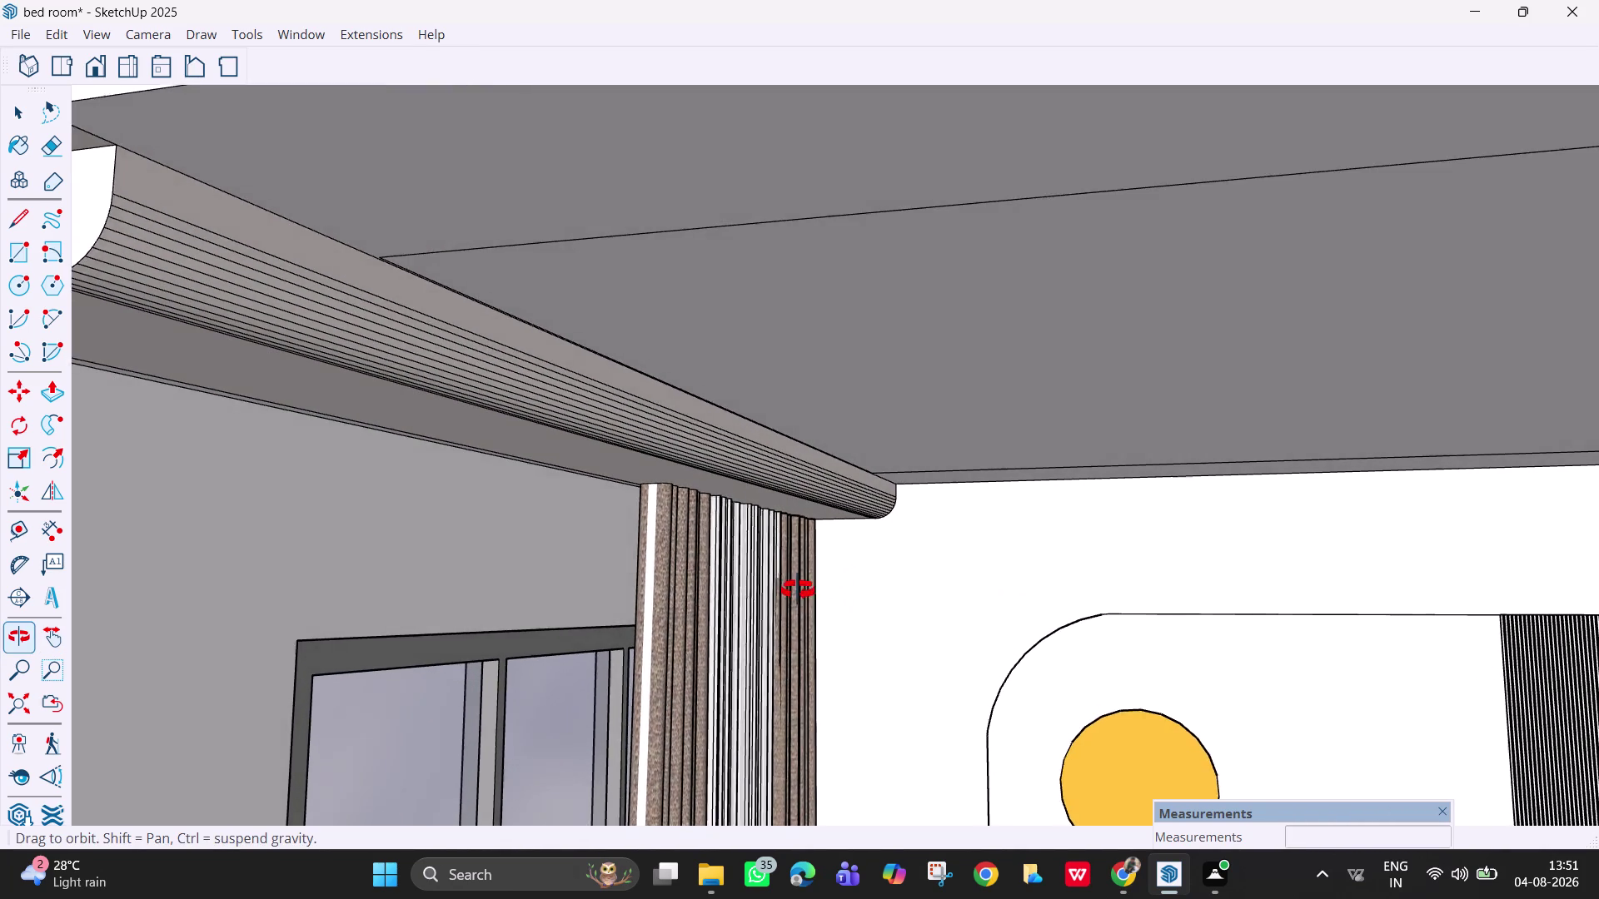
middle_drag(800, 590, 844, 562)
middle_drag(925, 562, 975, 559)
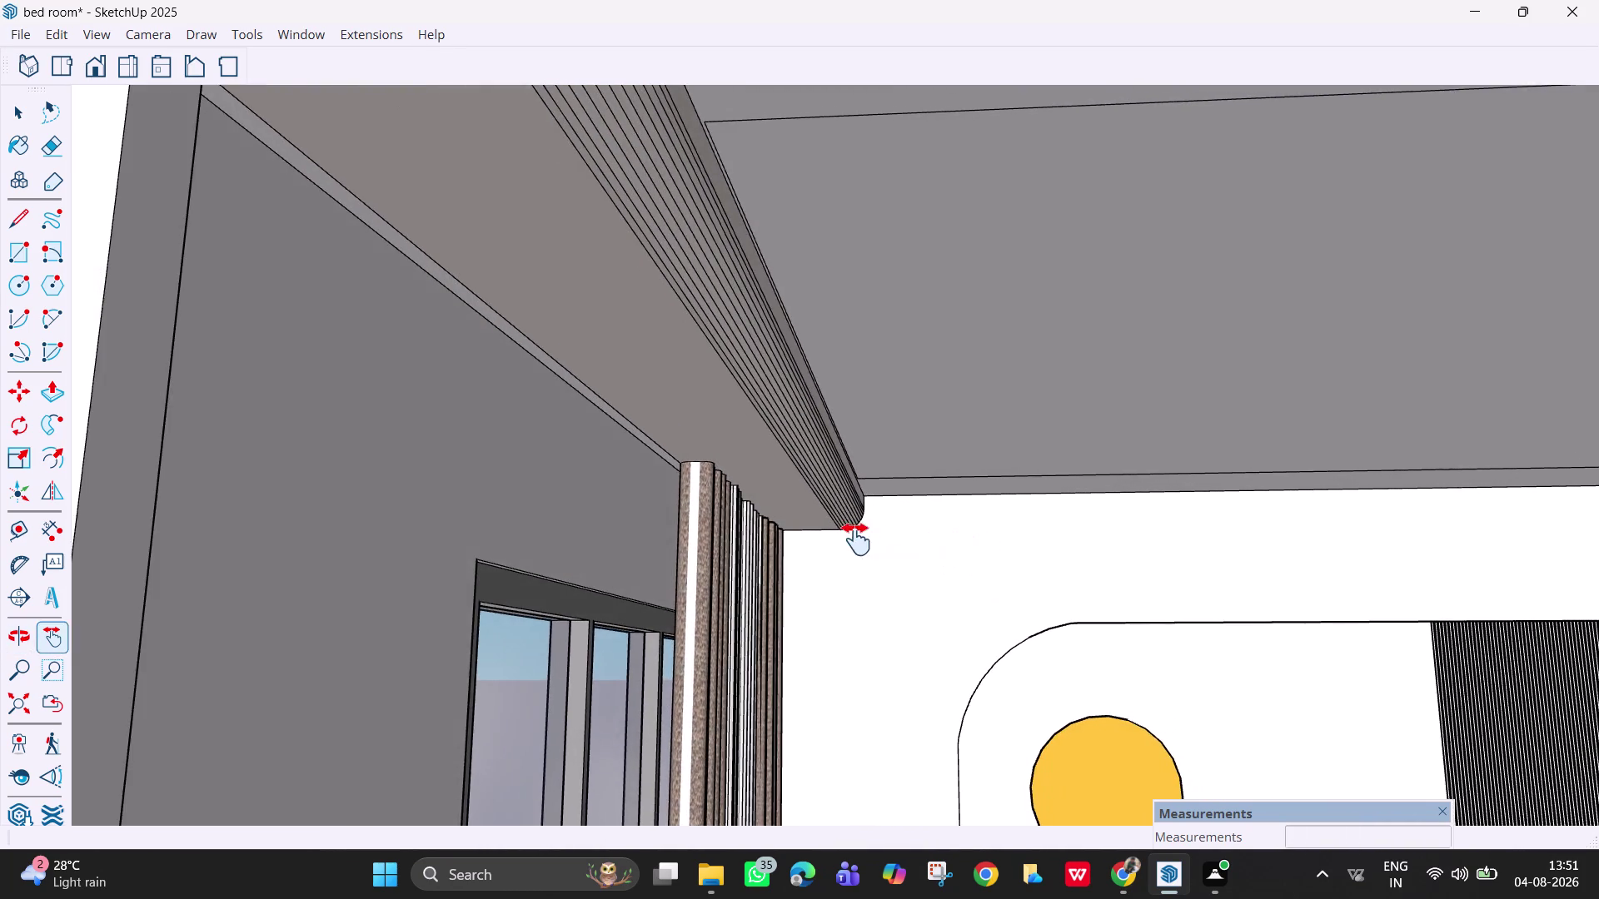
middle_drag(857, 539, 920, 561)
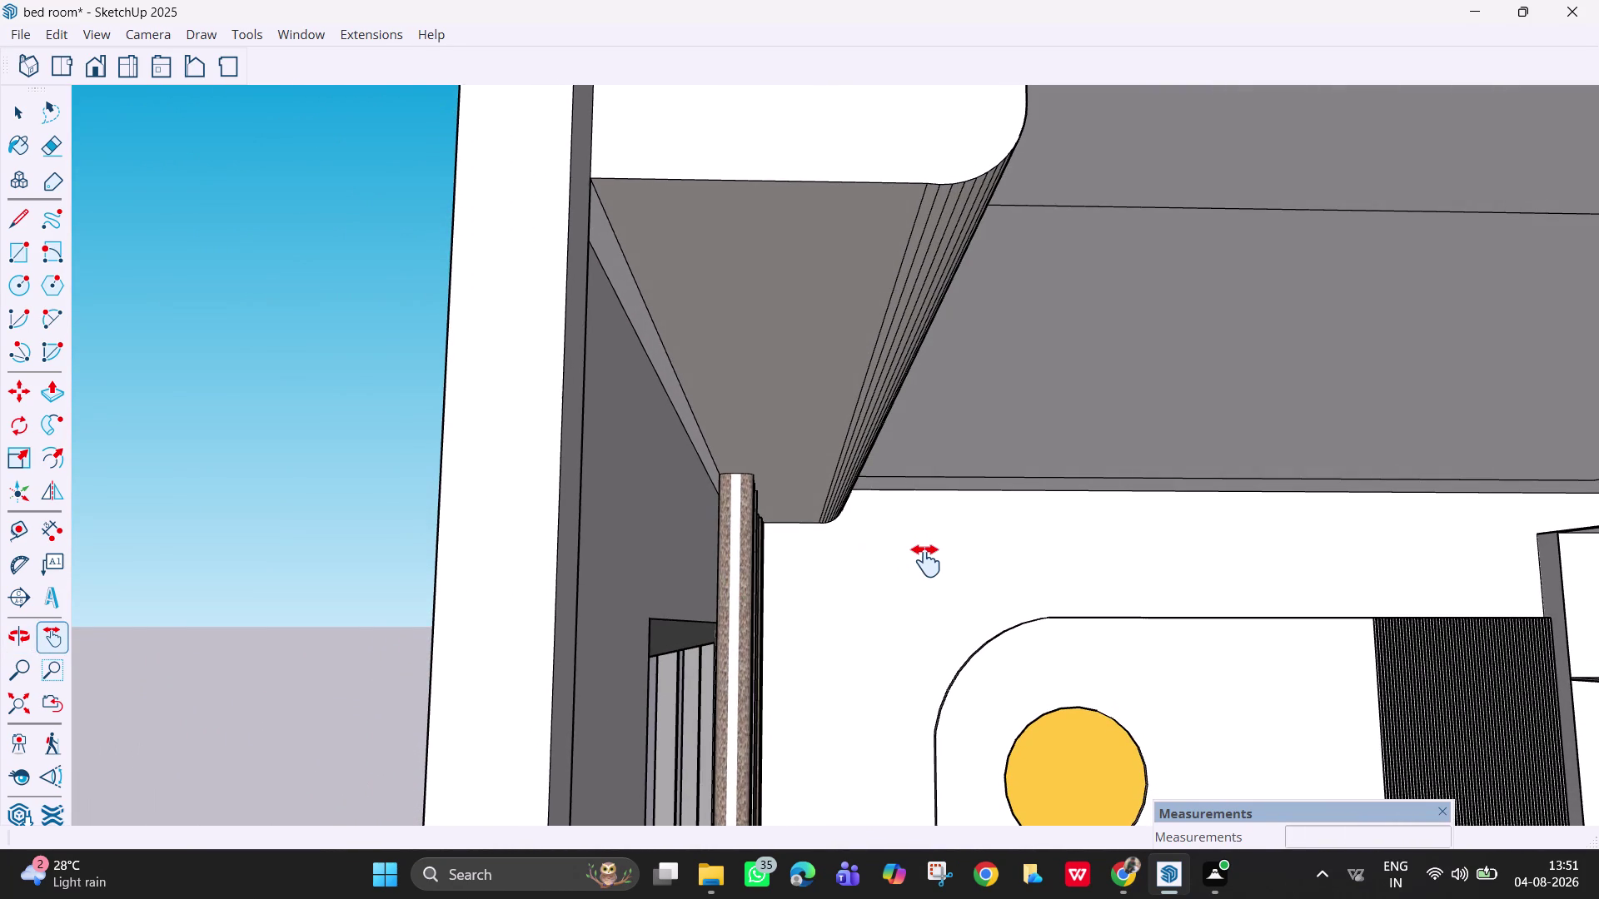
scroll(up, 3)
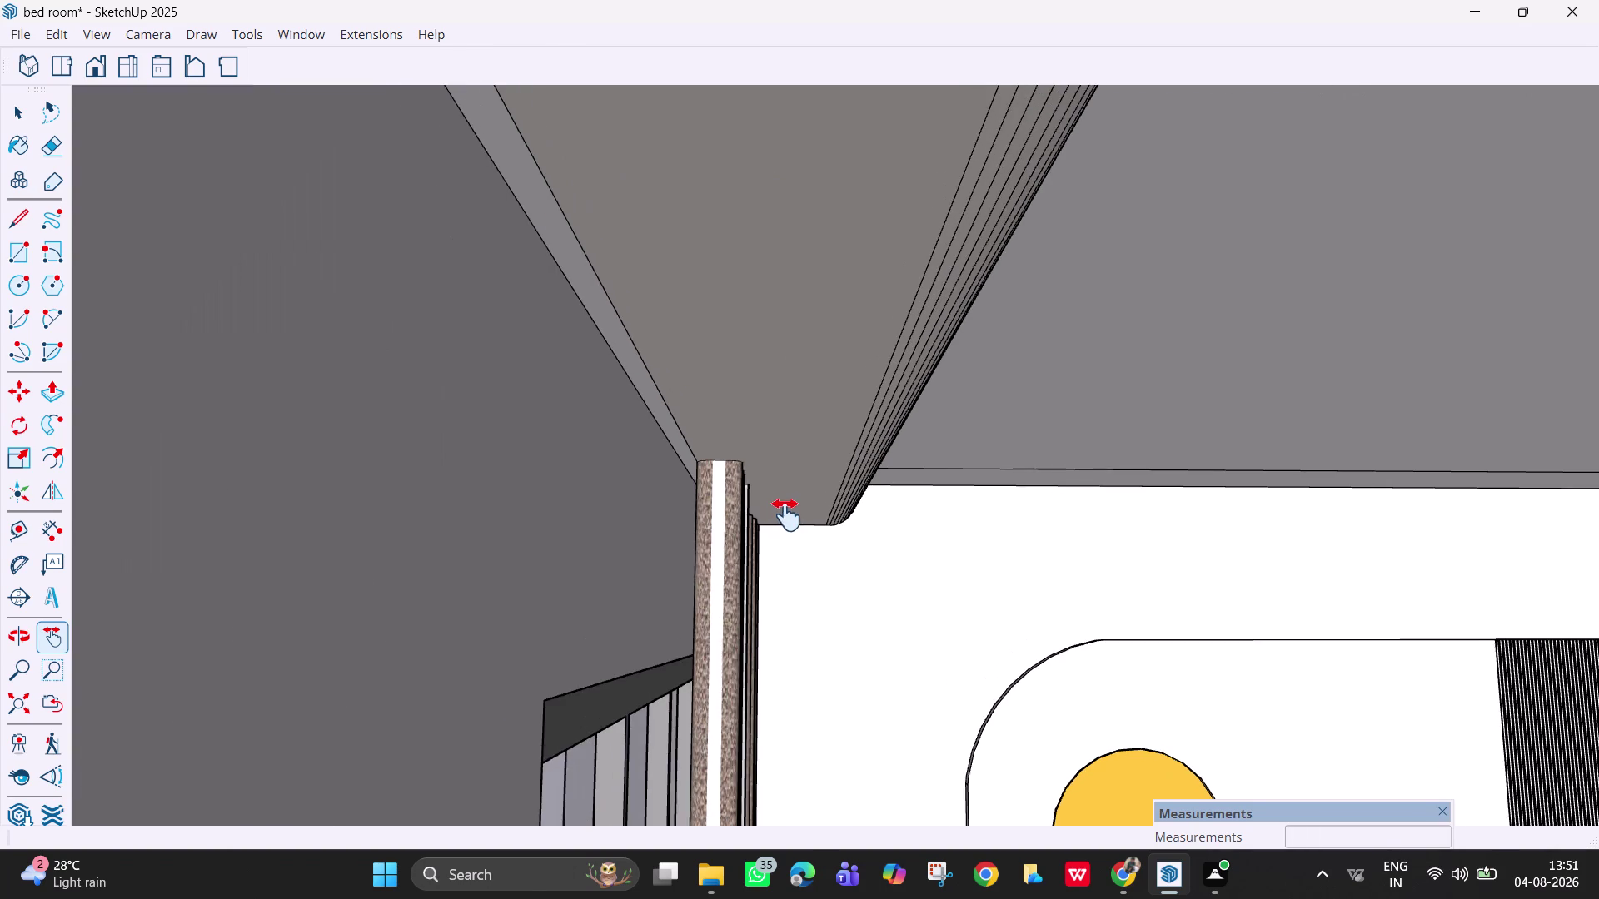
scroll(down, 3)
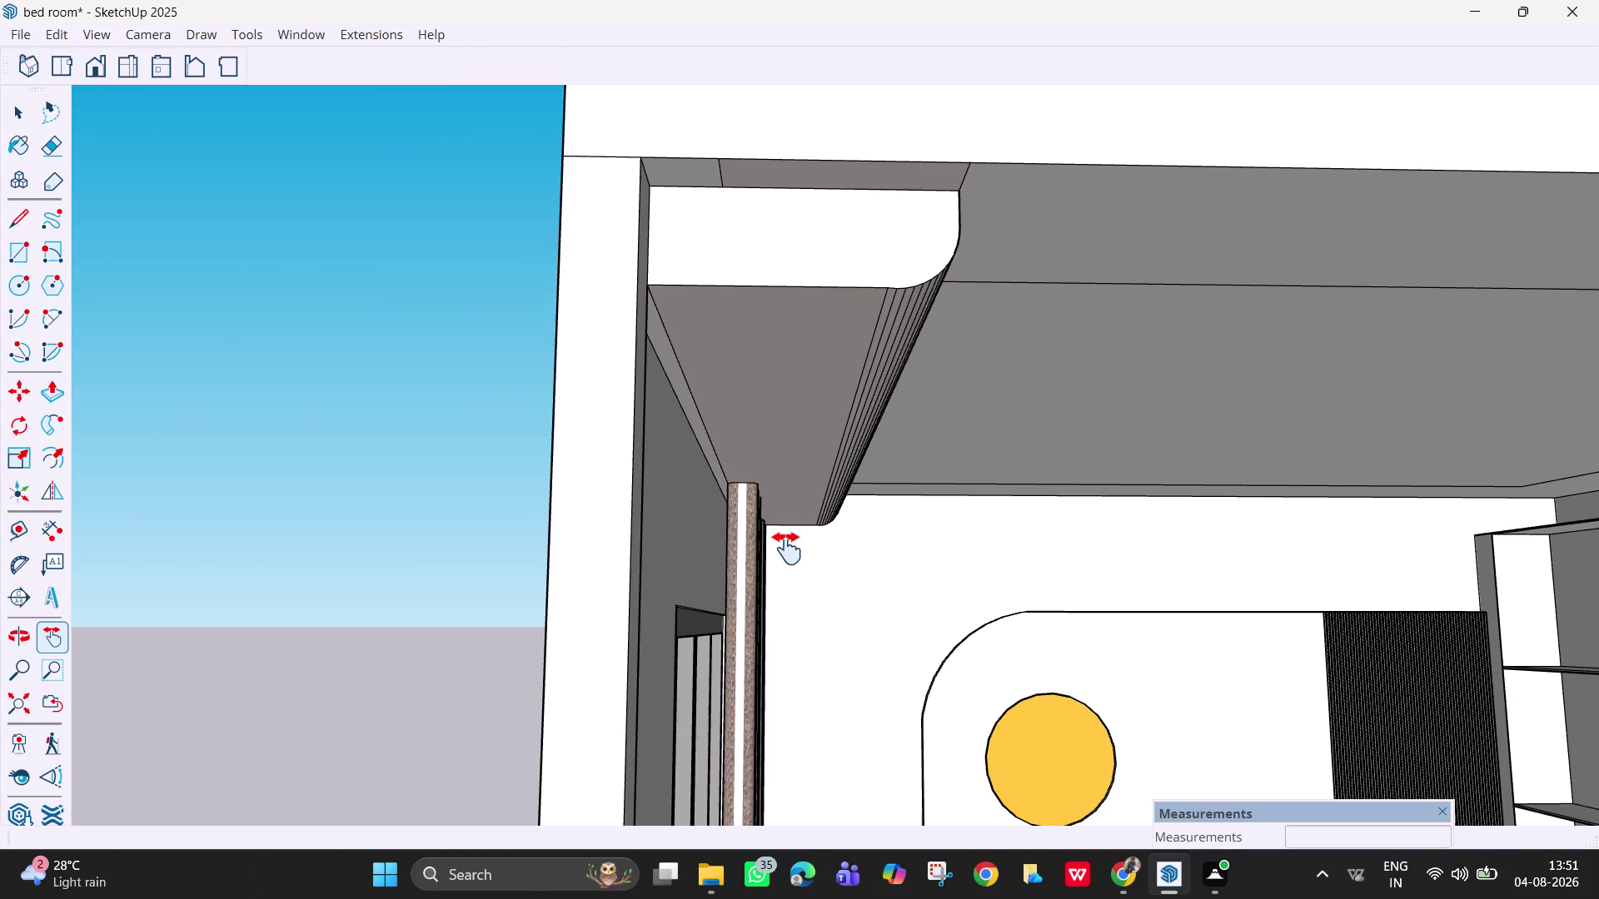
middle_drag(1061, 557, 930, 587)
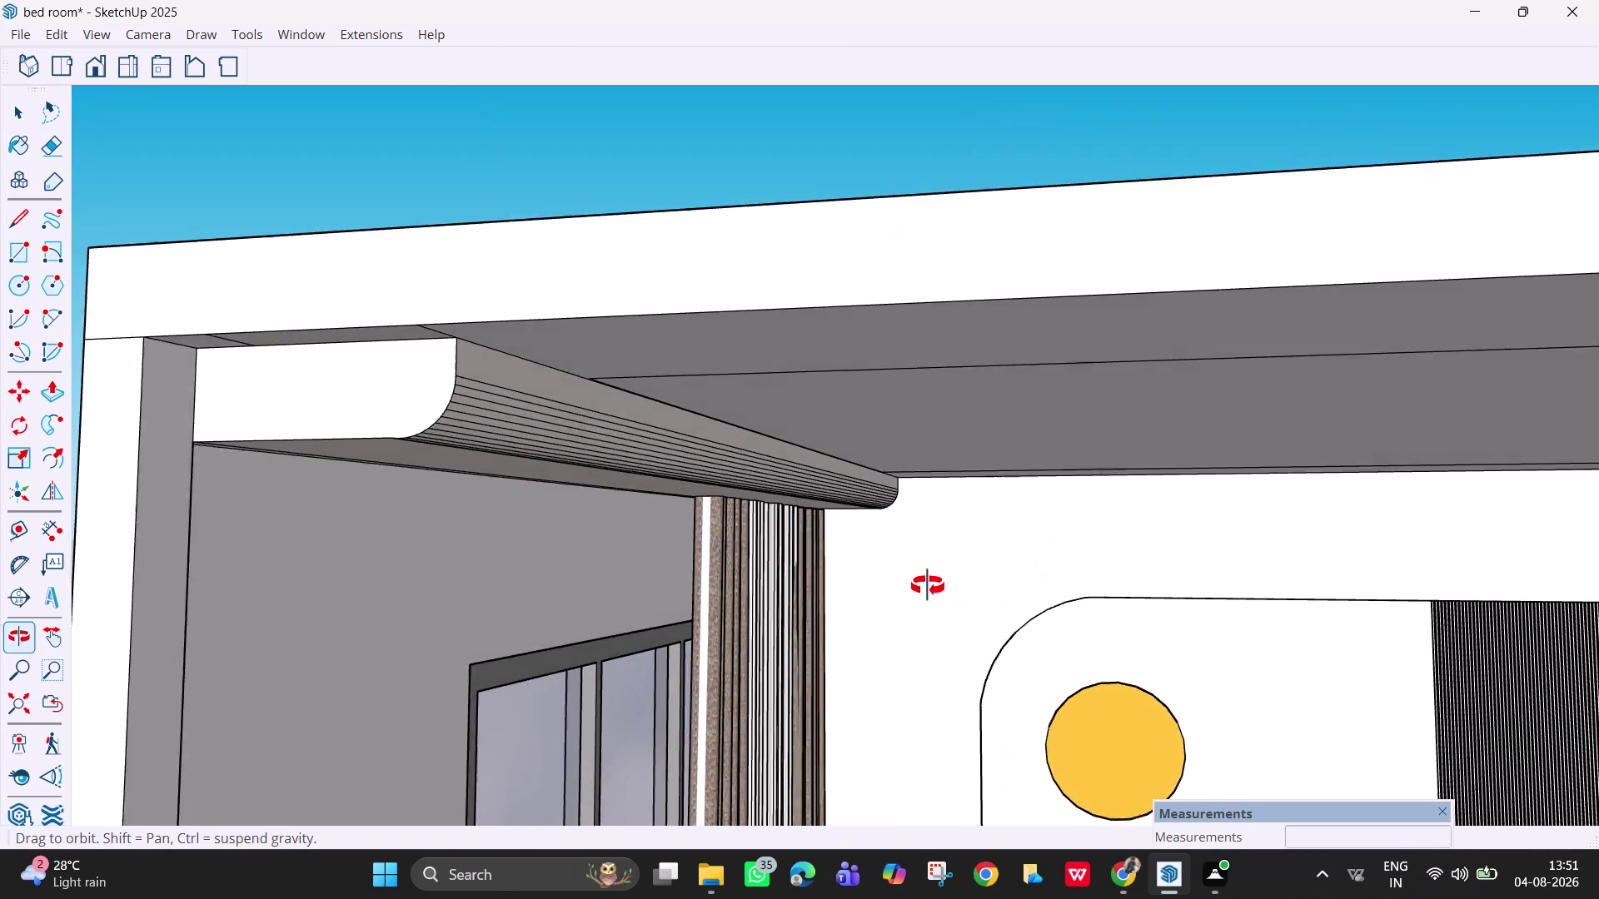
middle_drag(930, 587, 911, 574)
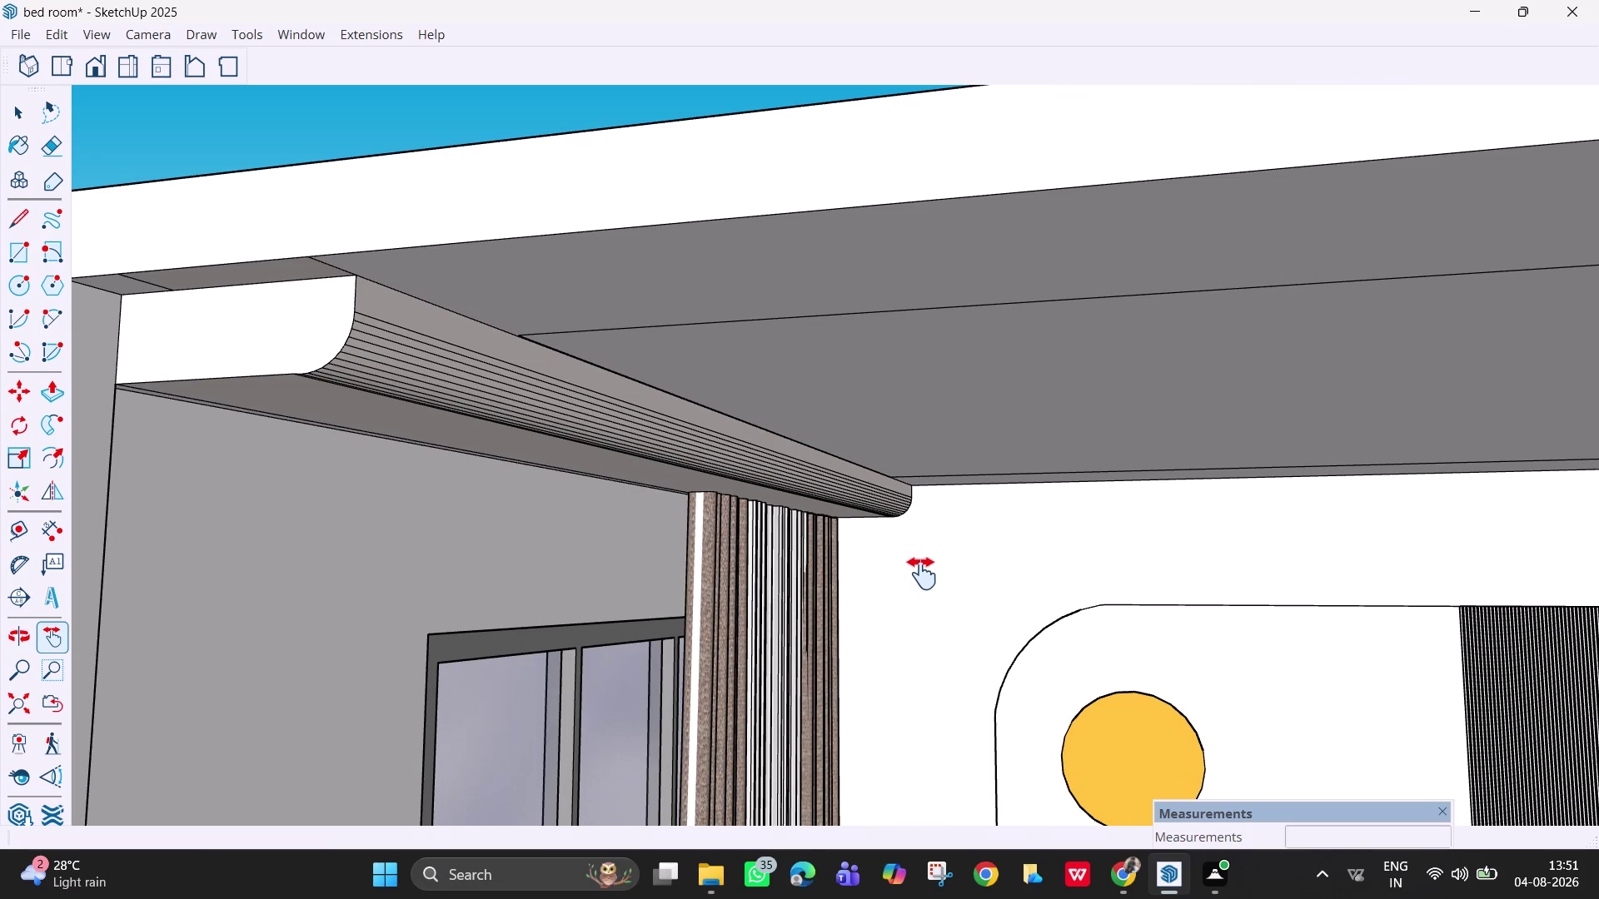
scroll(up, 3)
scroll(down, 3)
key(Escape)
key(Escape)
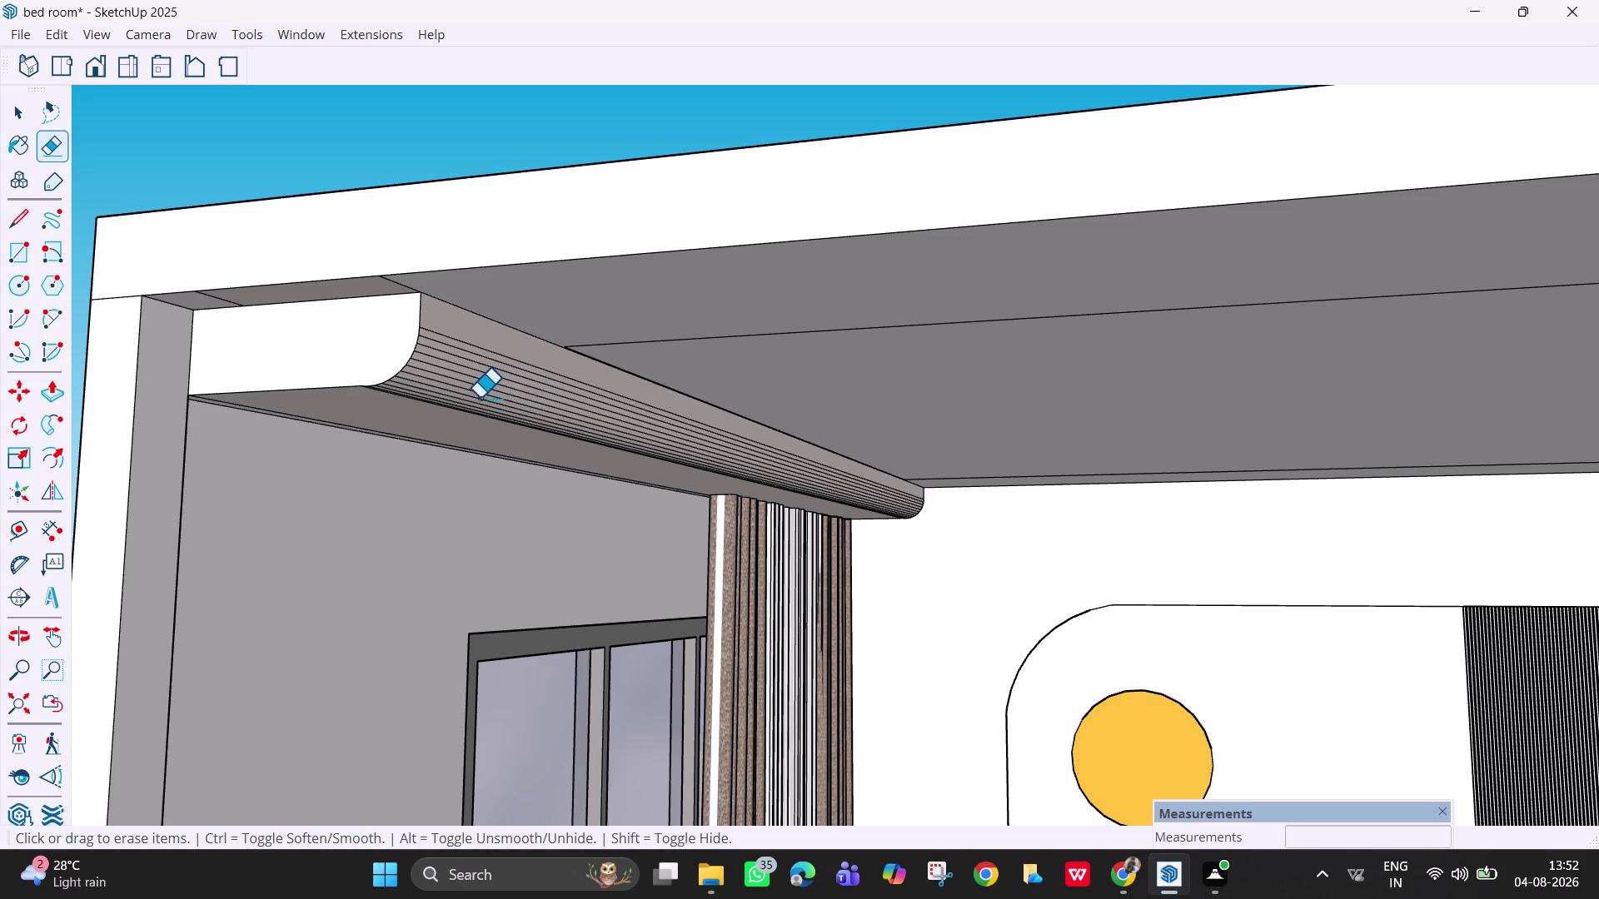
Sweep the Eraser across the cornice's ribbed facet lines, then undo.
scroll(up, 3)
middle_drag(538, 441, 671, 477)
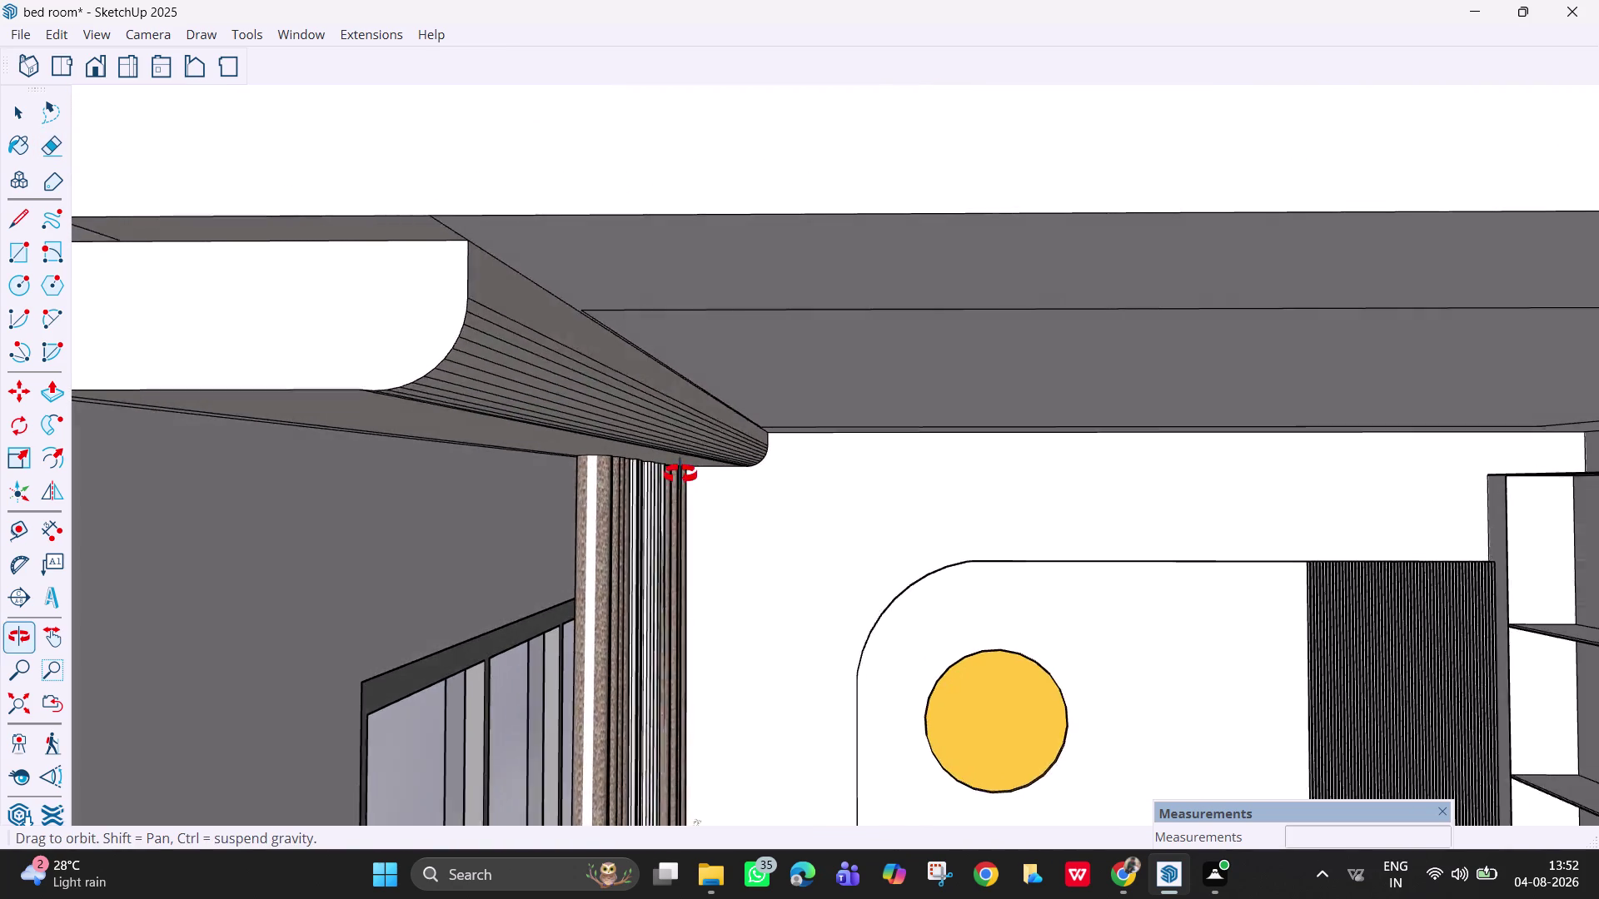
middle_drag(670, 477, 684, 474)
middle_drag(683, 474, 576, 478)
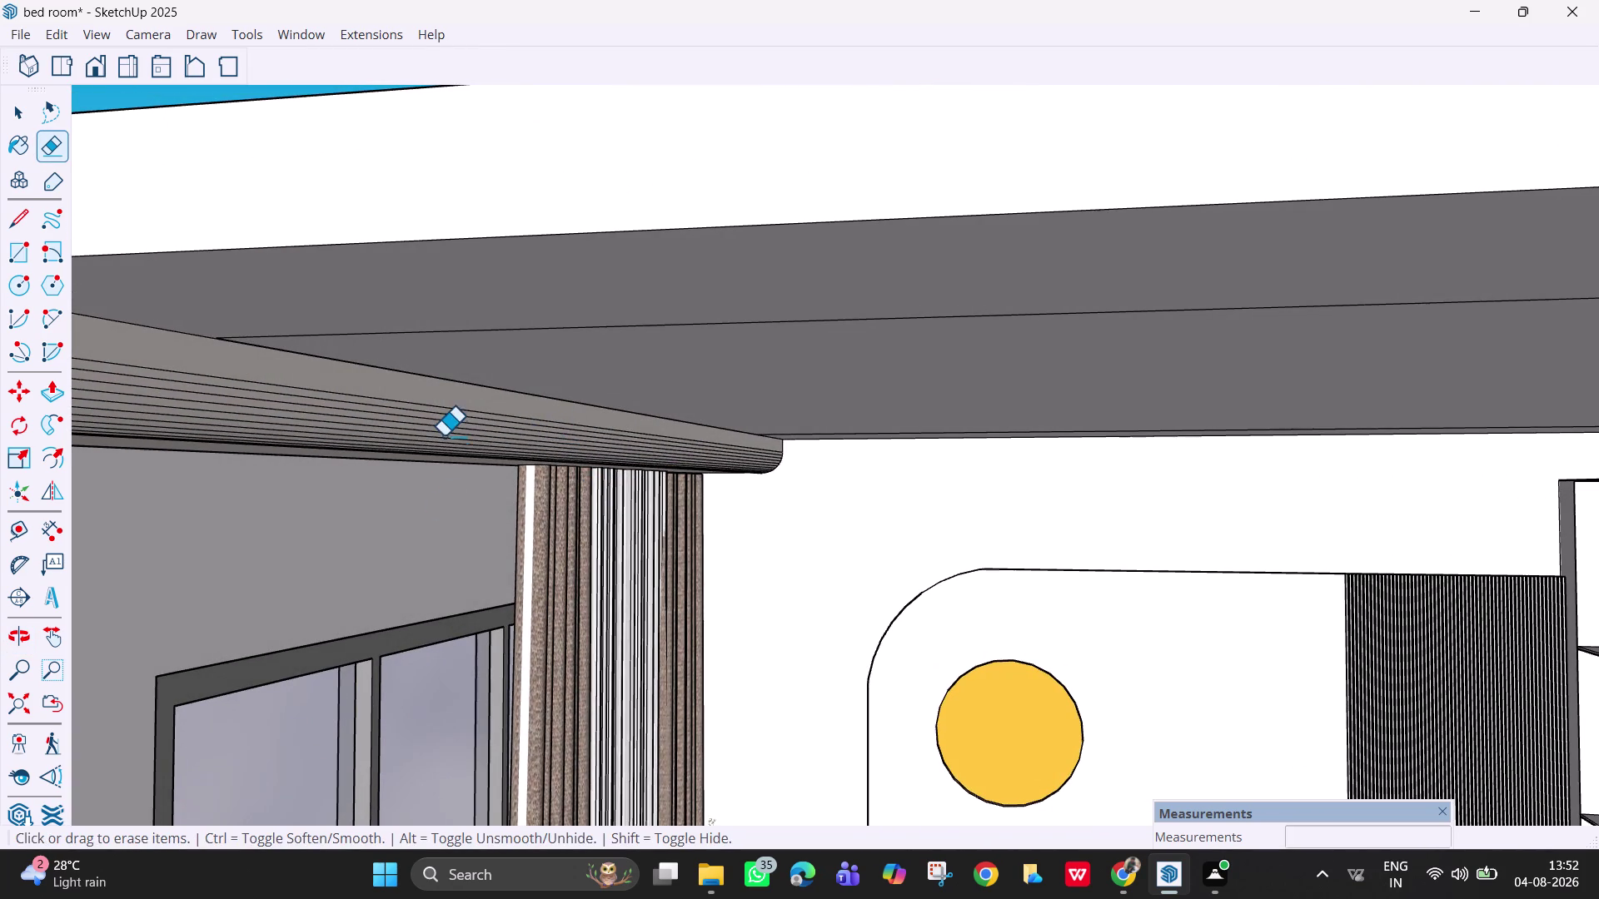
scroll(up, 3)
drag(469, 405, 464, 416)
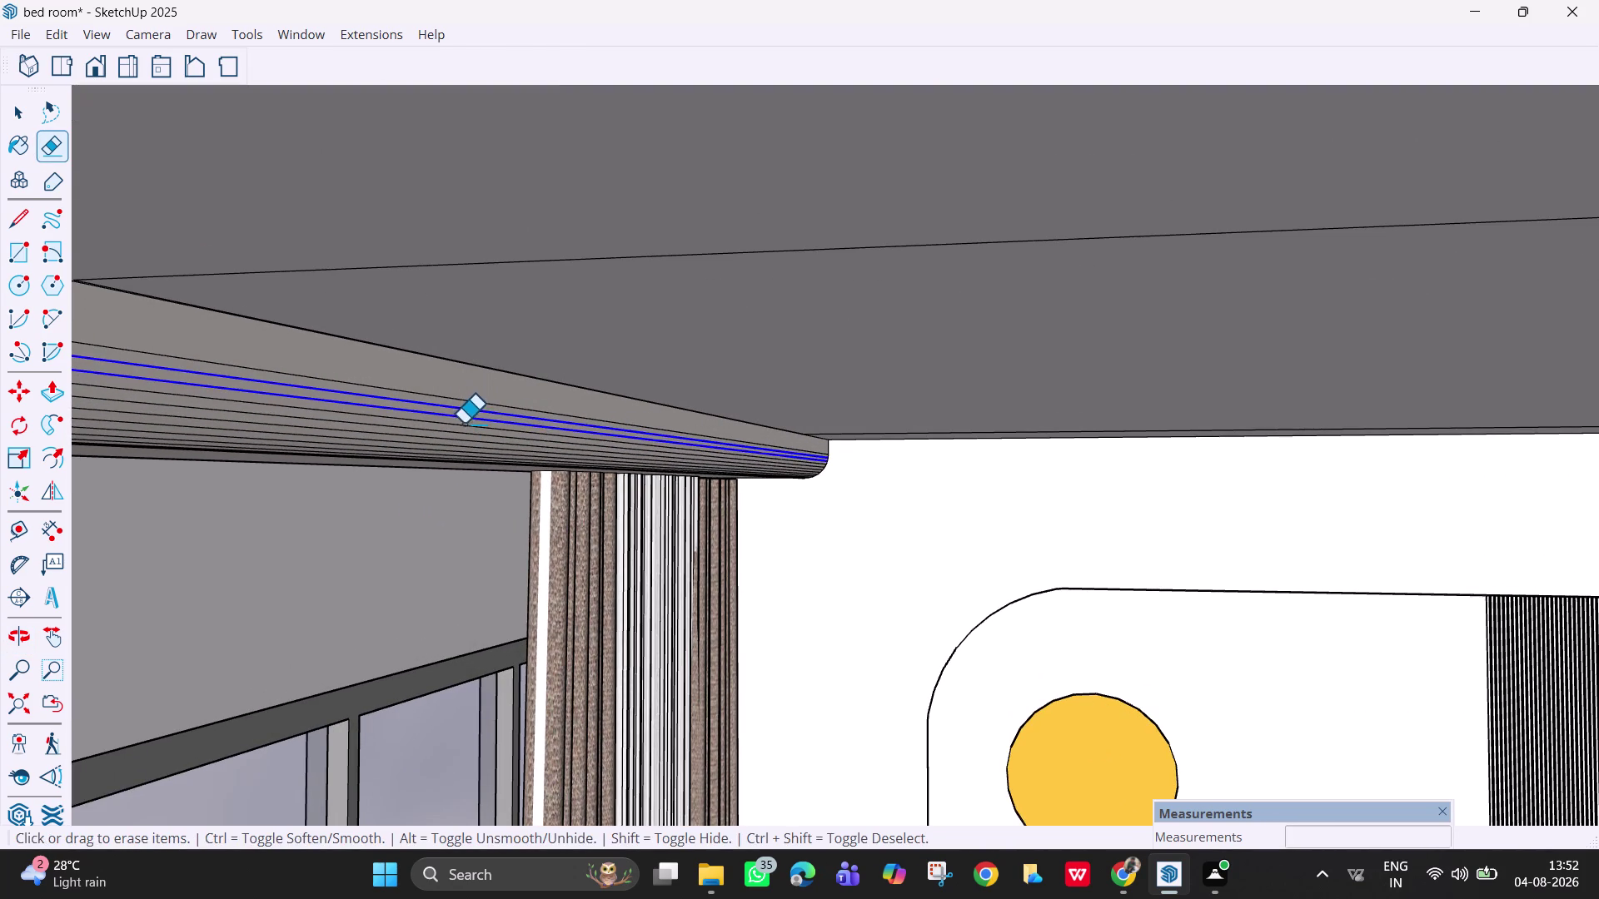
drag(464, 416, 452, 464)
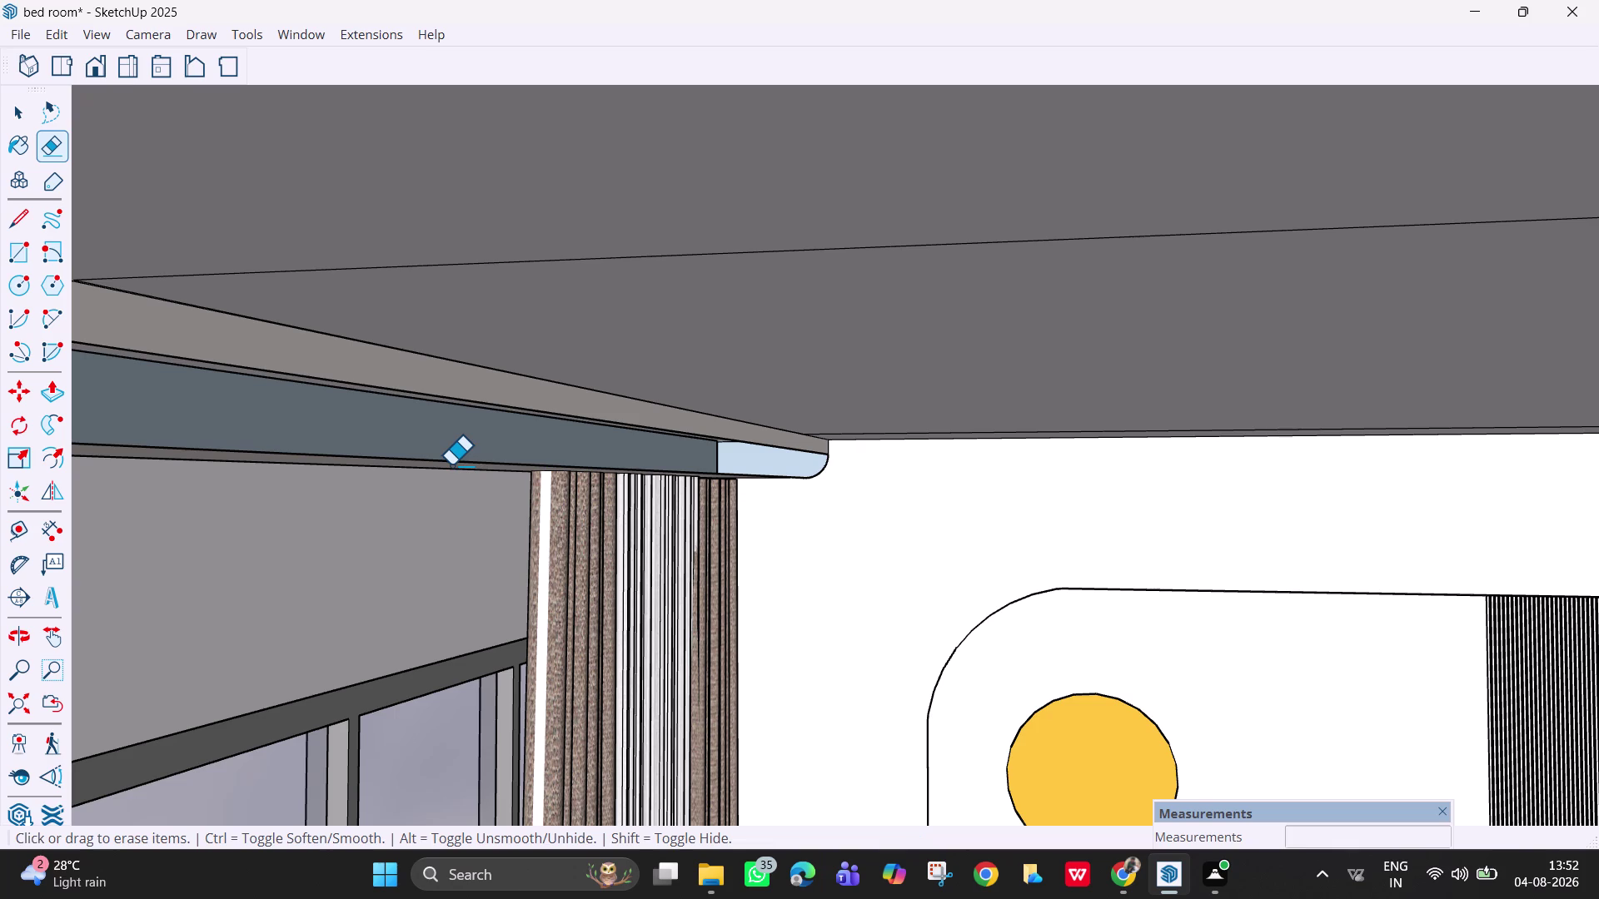
key(ctrl+z)
Cancel, undo once more, and review the cornice run under the ceiling.
middle_drag(520, 460, 606, 469)
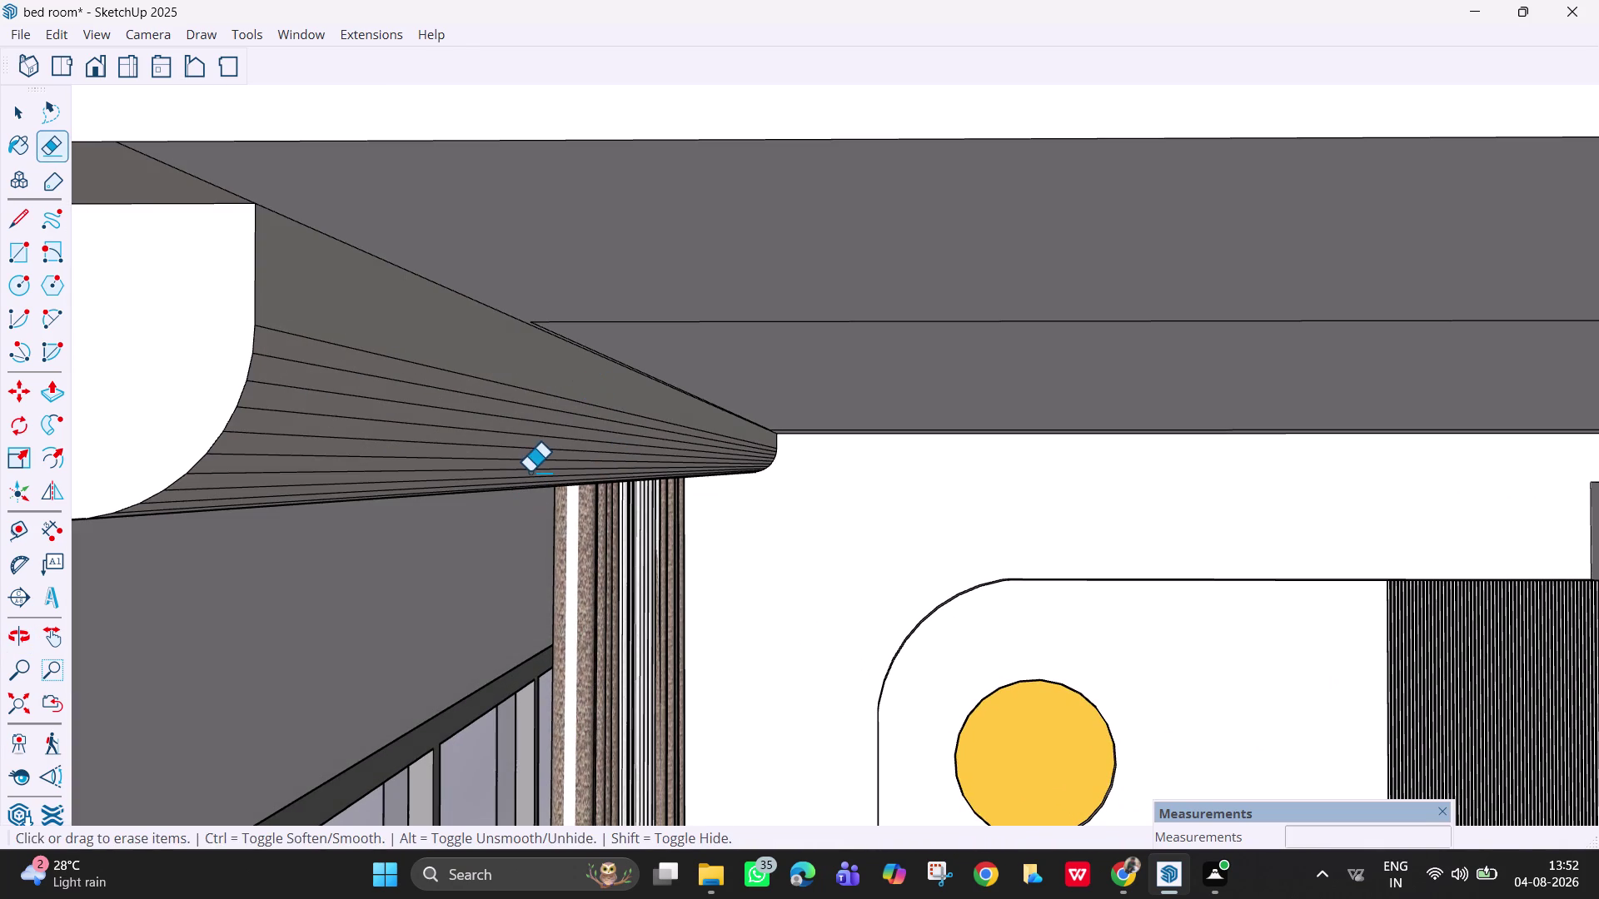
key(Escape)
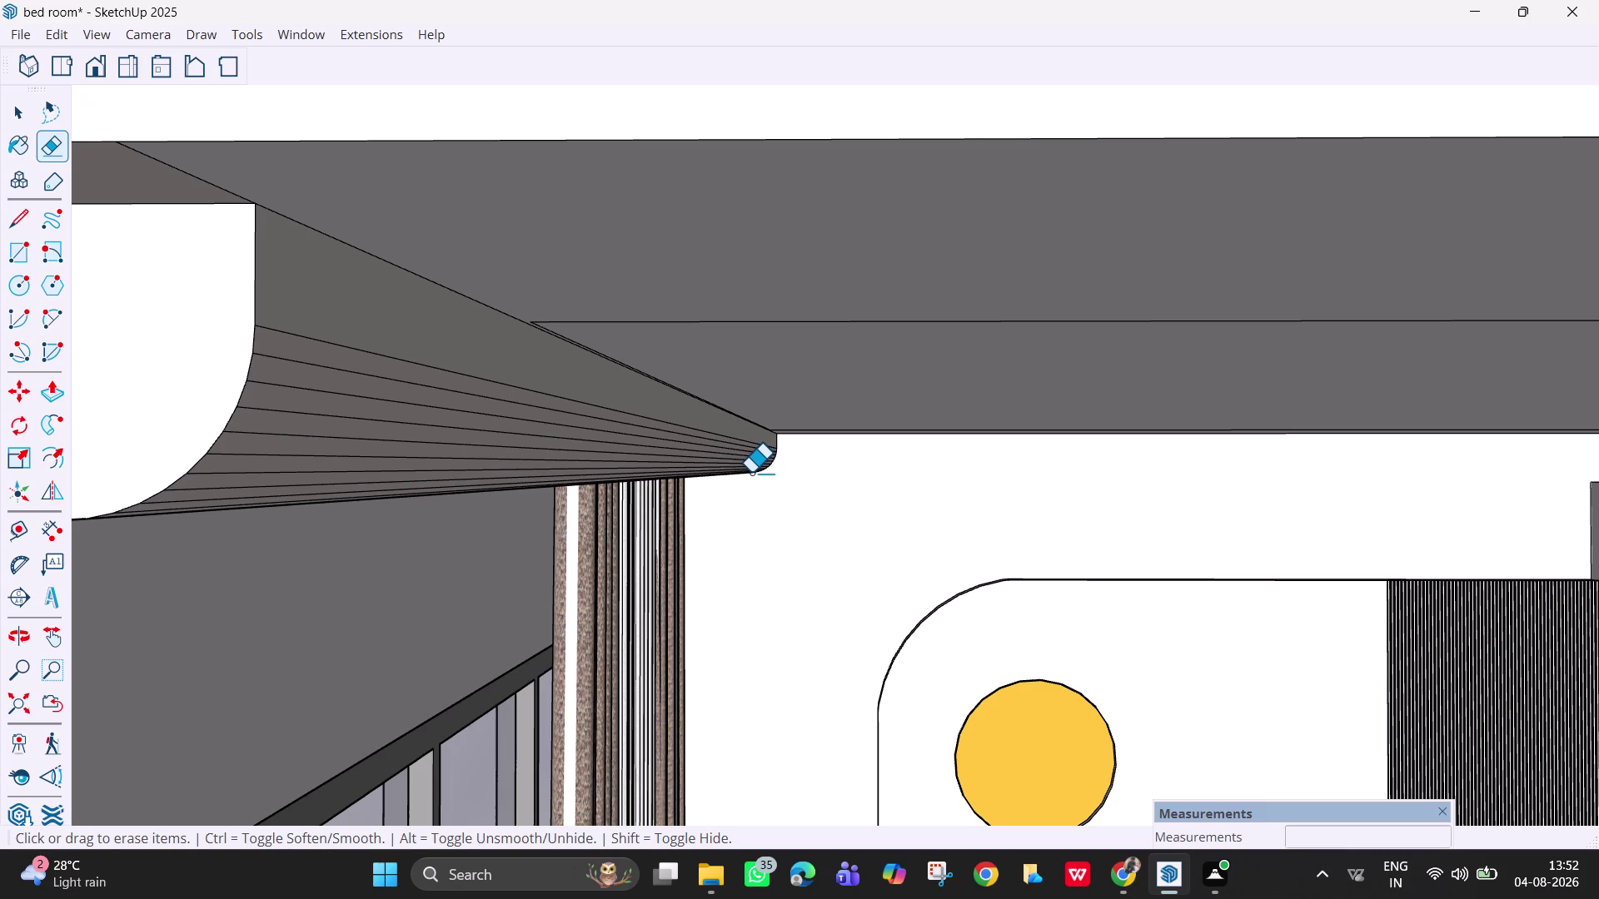
key(Escape)
key(ctrl+z)
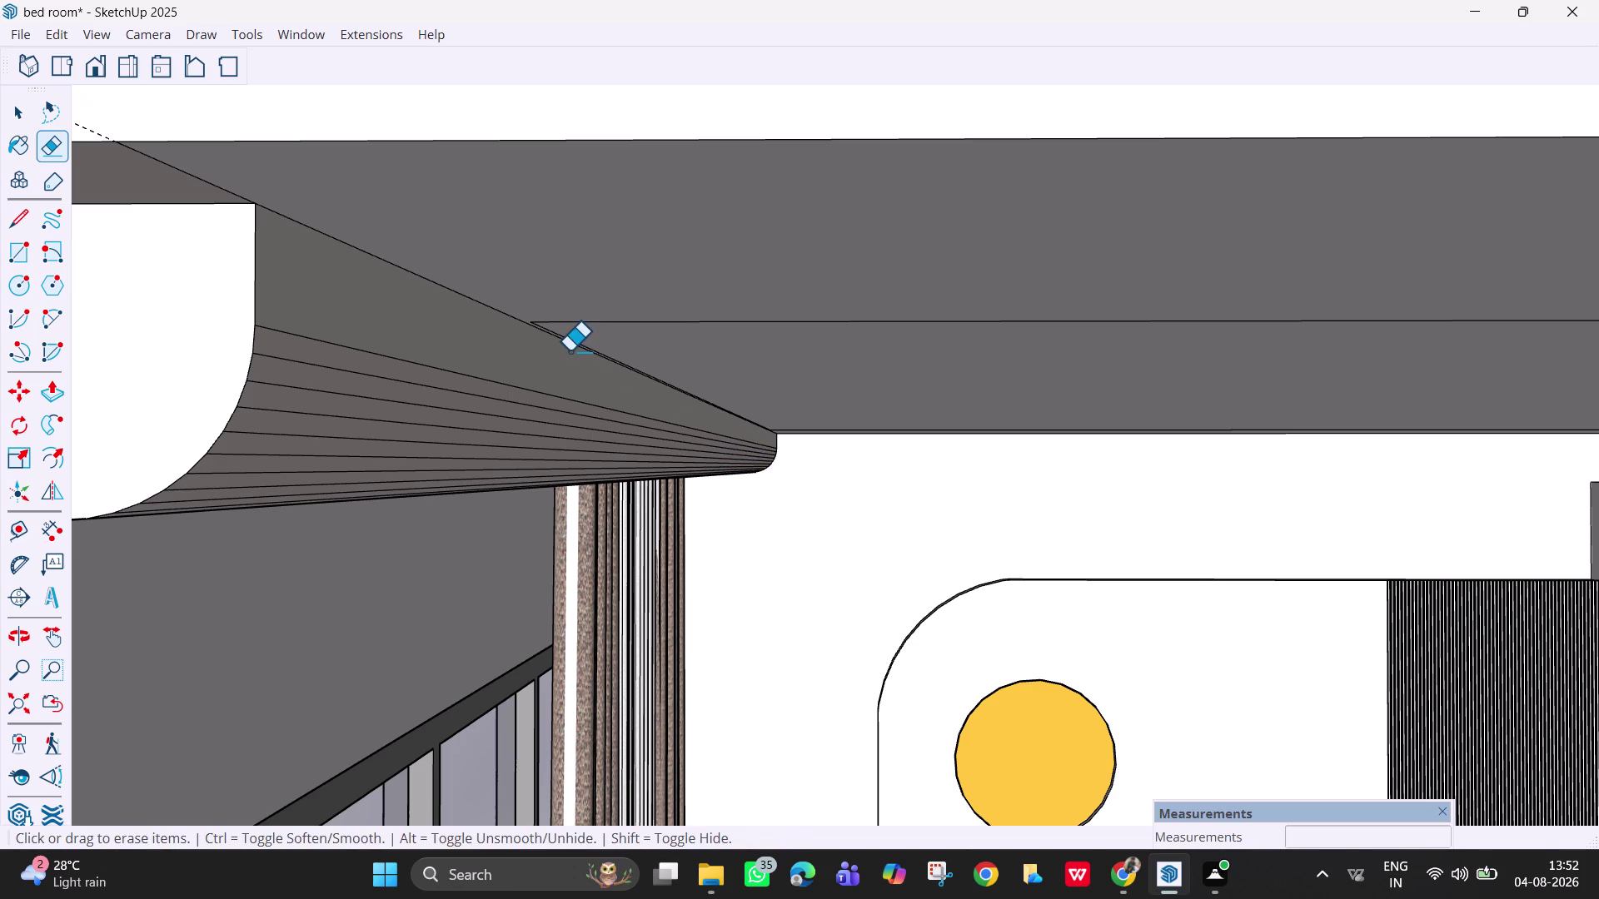
middle_drag(803, 496, 719, 498)
scroll(down, 3)
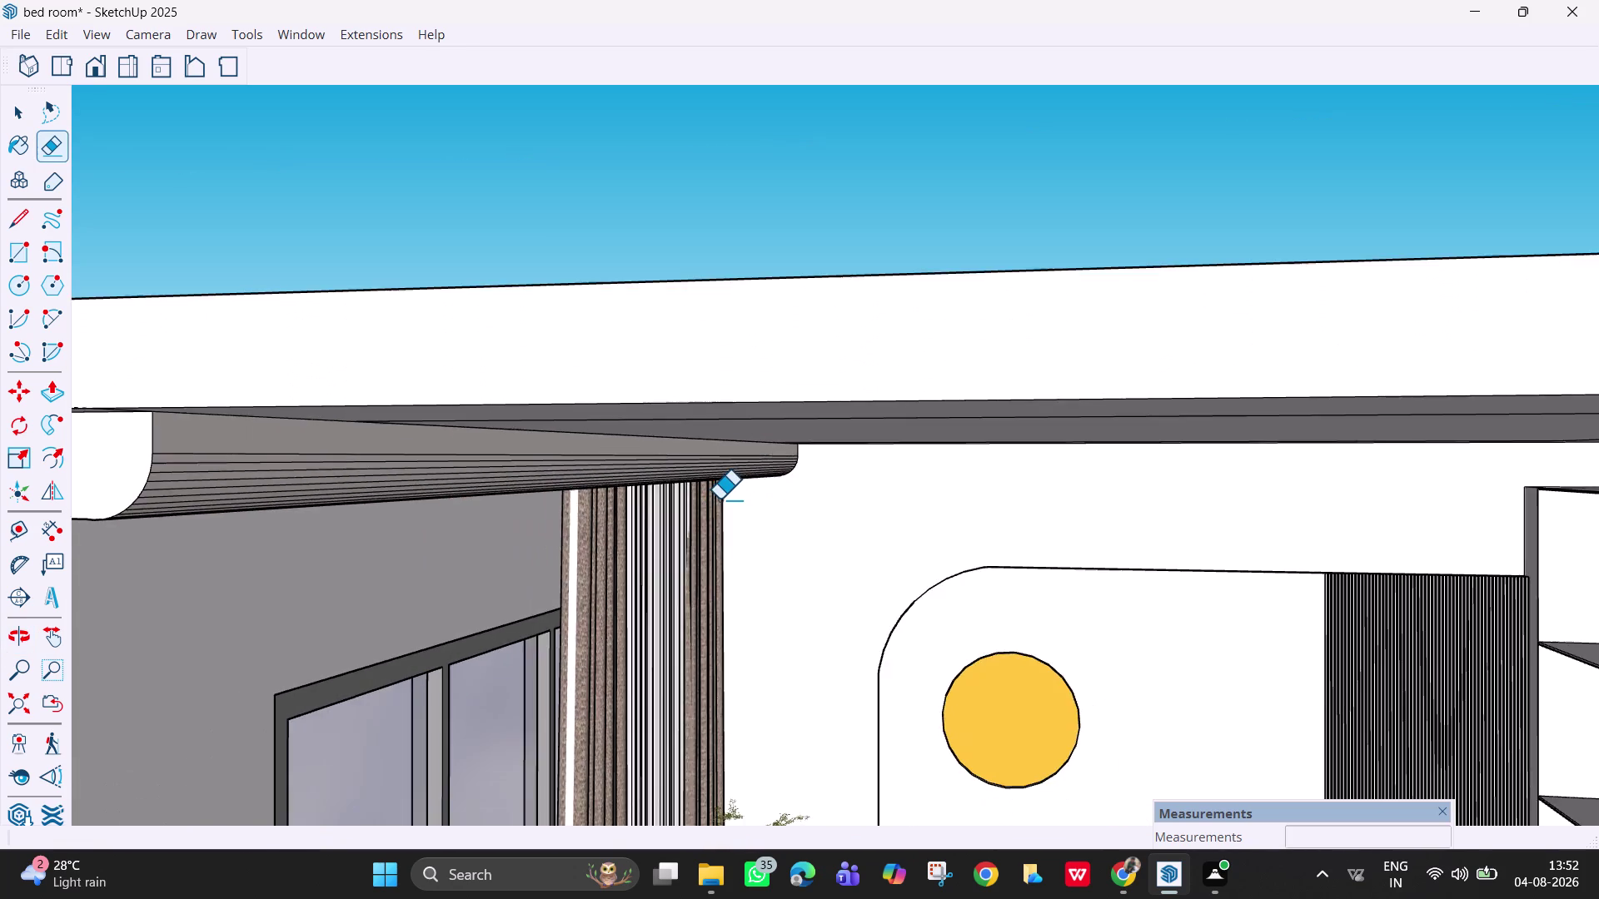
scroll(down, 3)
middle_drag(719, 499, 754, 447)
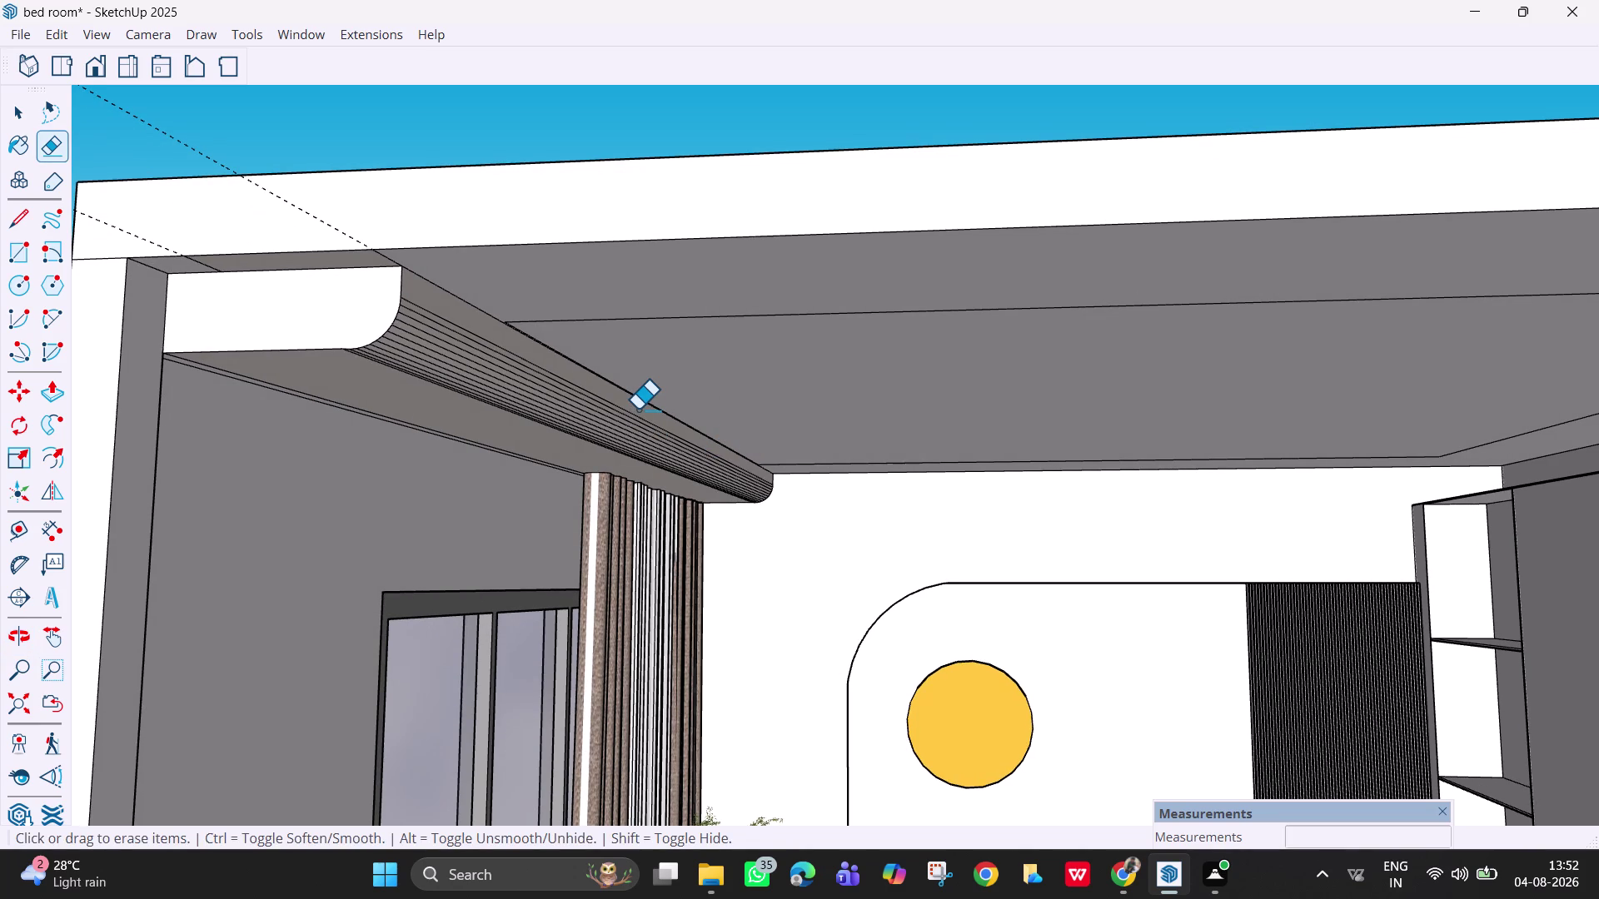
Undo a long series of recent edits to the cornice.
key(ctrl+z)
key(ctrl+z)
key(ctrl+z)
key(ctrl+z)
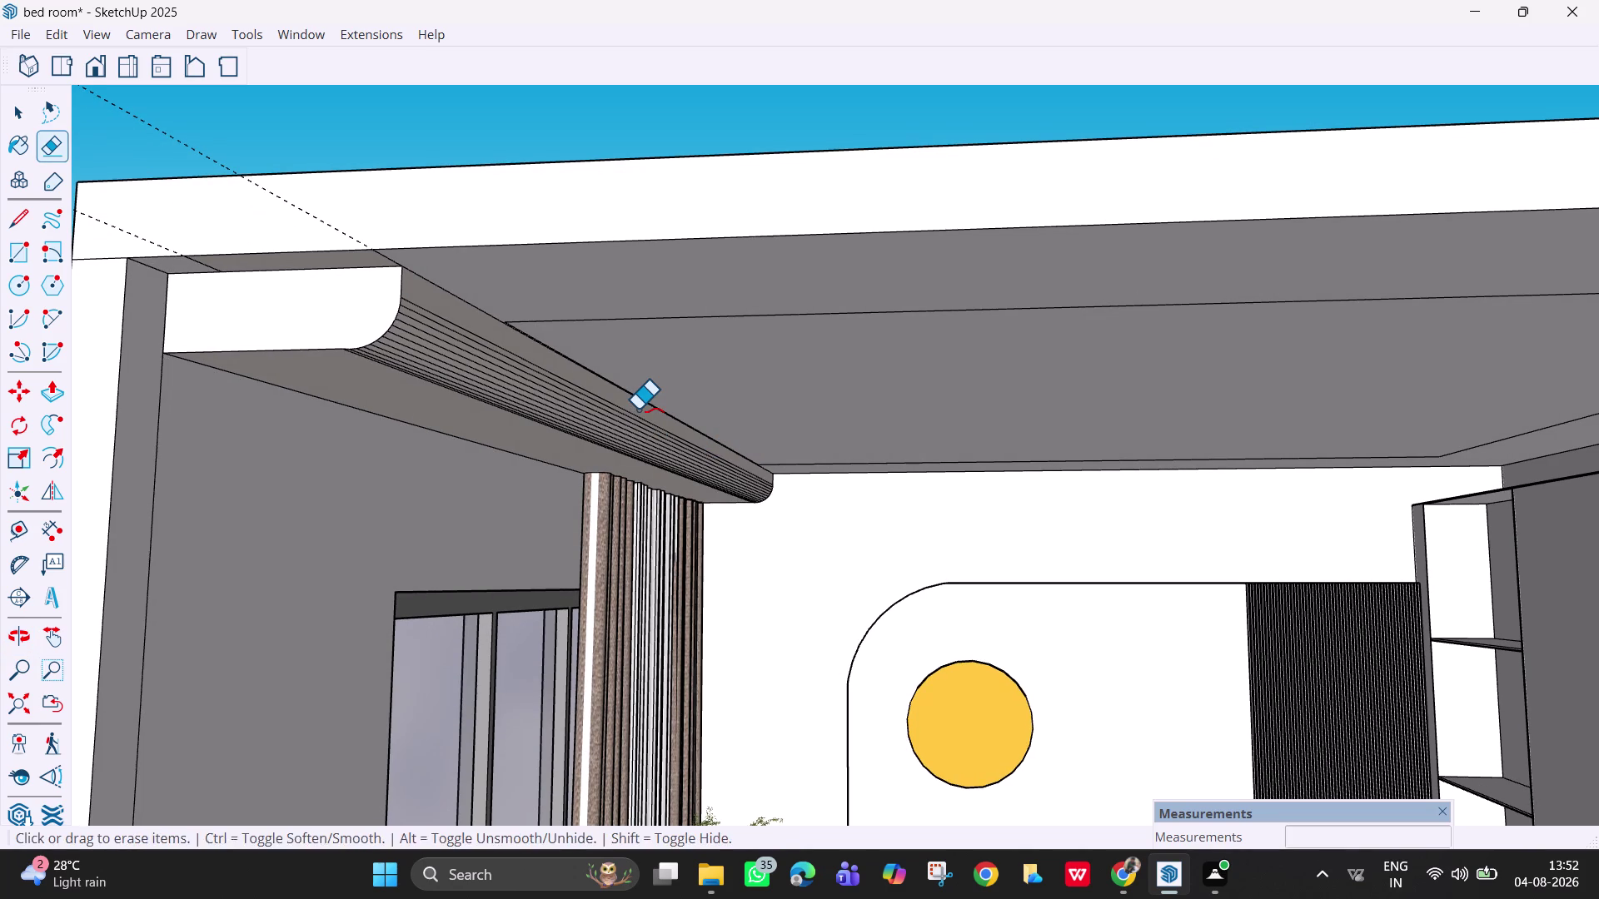
key(ctrl+z)
key(ctrl+z)
key(ctrl+z)
key(ctrl+z)
key(ctrl+z)
key(ctrl+z)
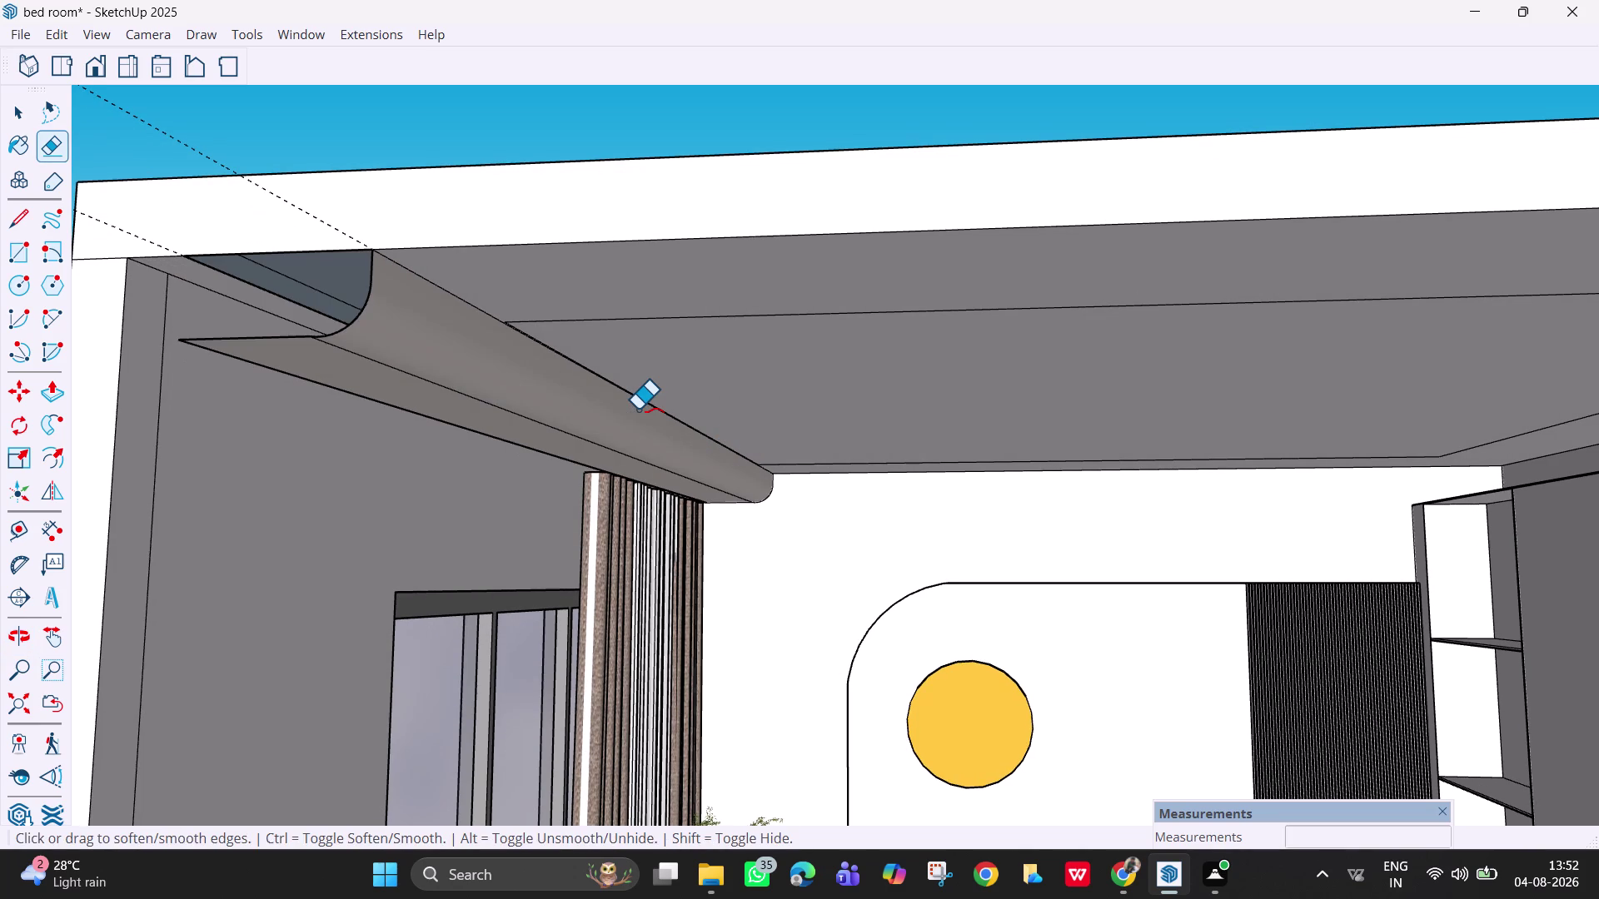
key(ctrl+z)
key(ctrl+z)
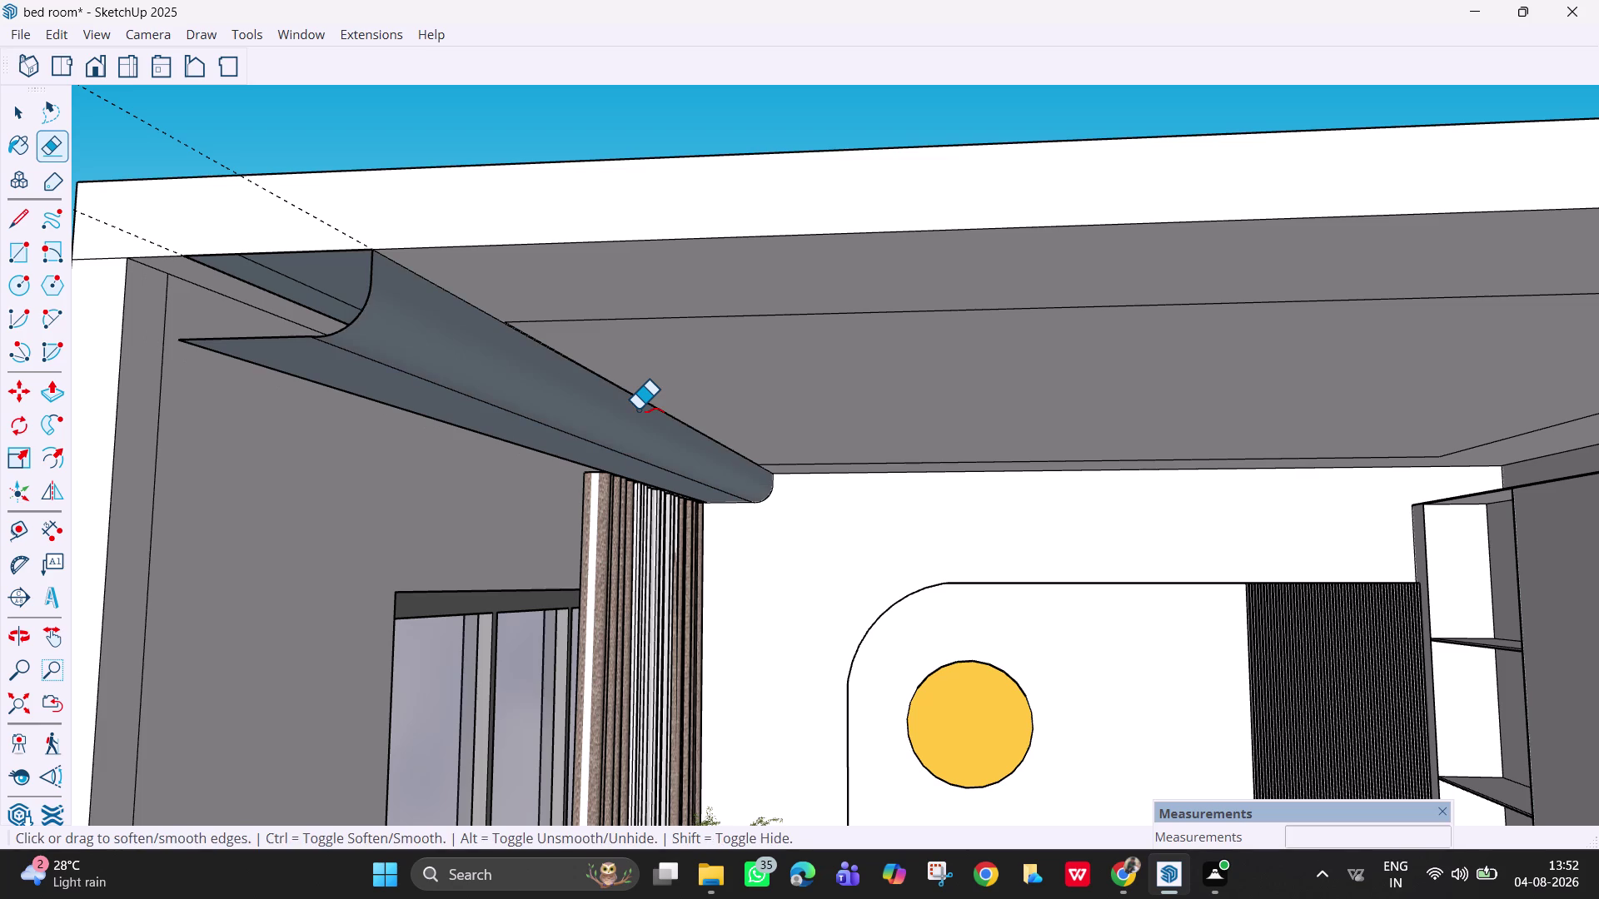
key(ctrl+z)
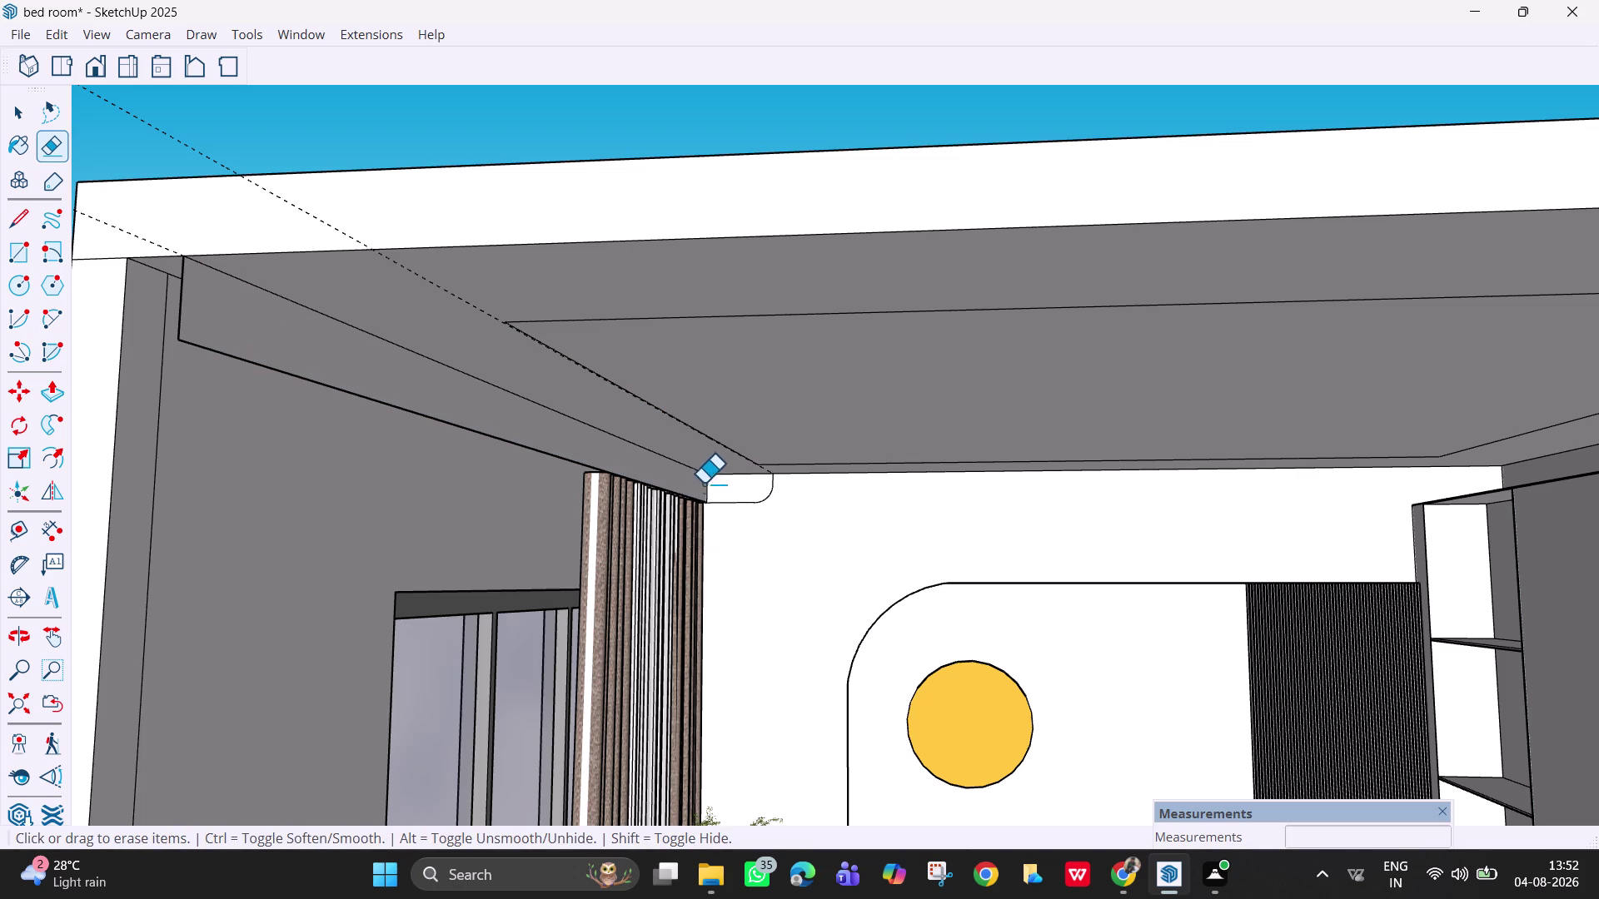
Push/Pull the rounded cornice profile along the ceiling edge to extrude it along the wall.
middle_drag(708, 489, 731, 528)
scroll(up, 3)
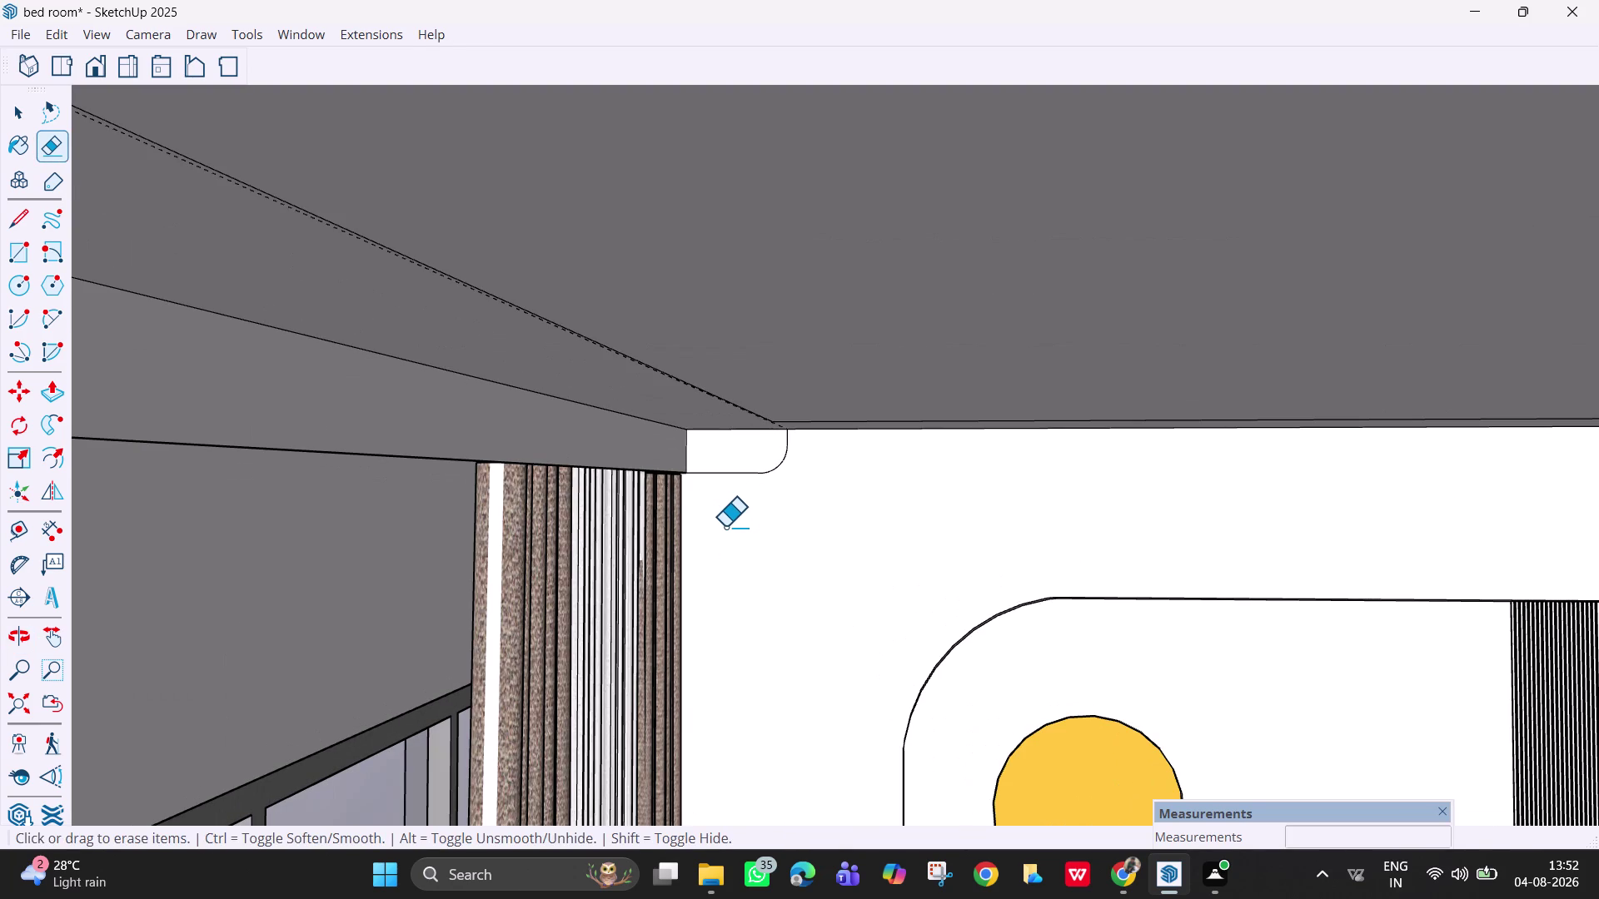
scroll(down, 3)
middle_drag(618, 499, 658, 480)
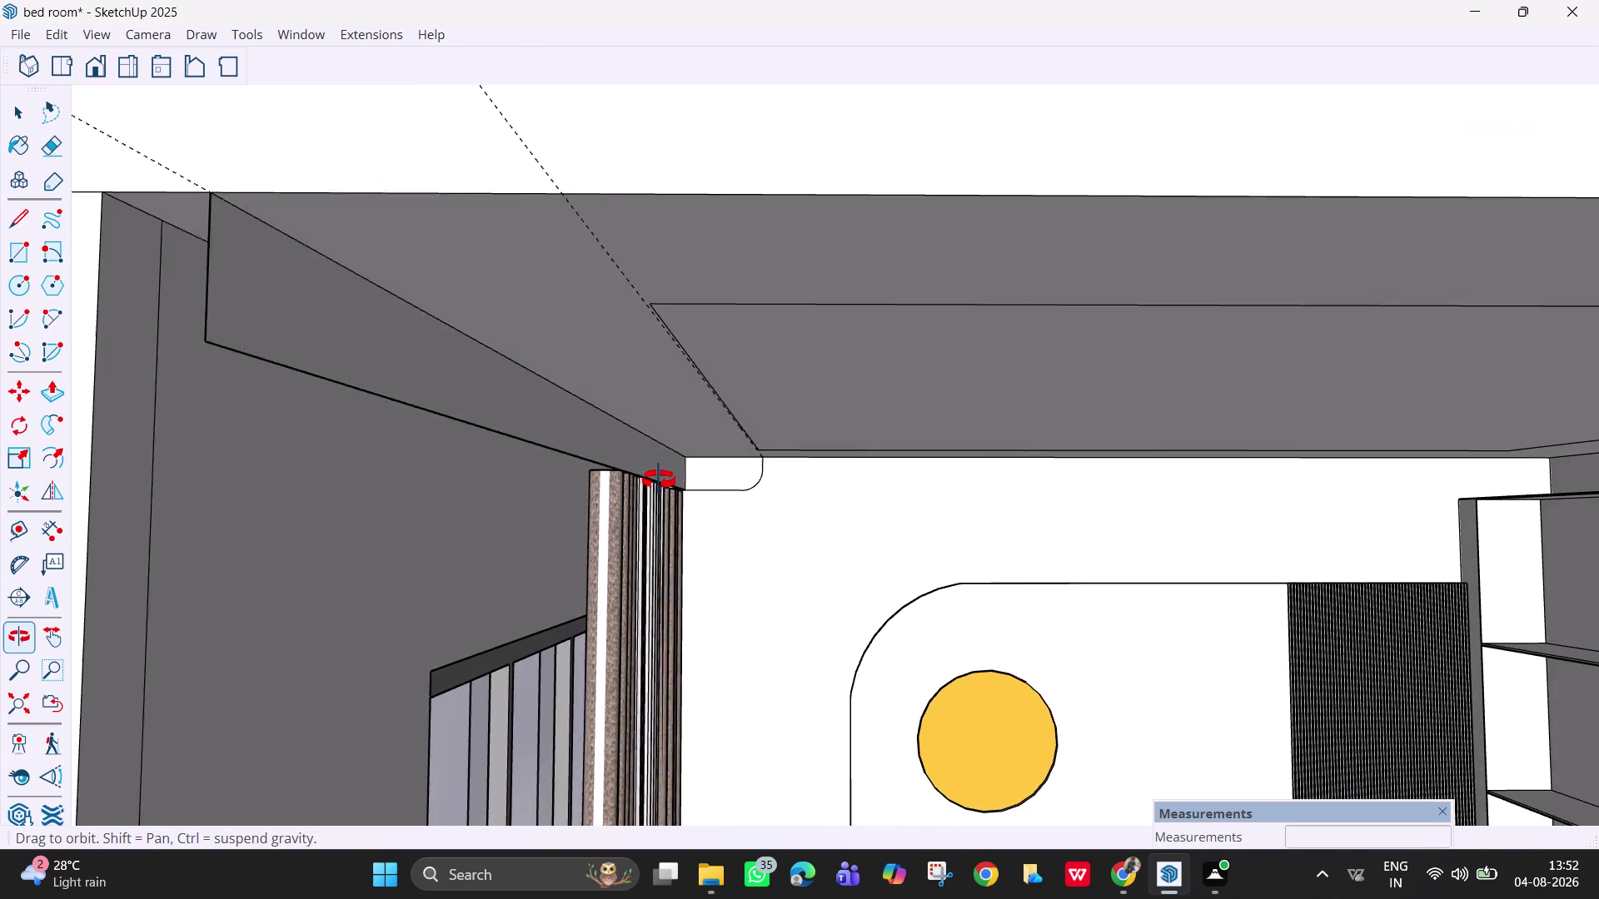
middle_drag(659, 481, 713, 489)
middle_drag(697, 497, 676, 497)
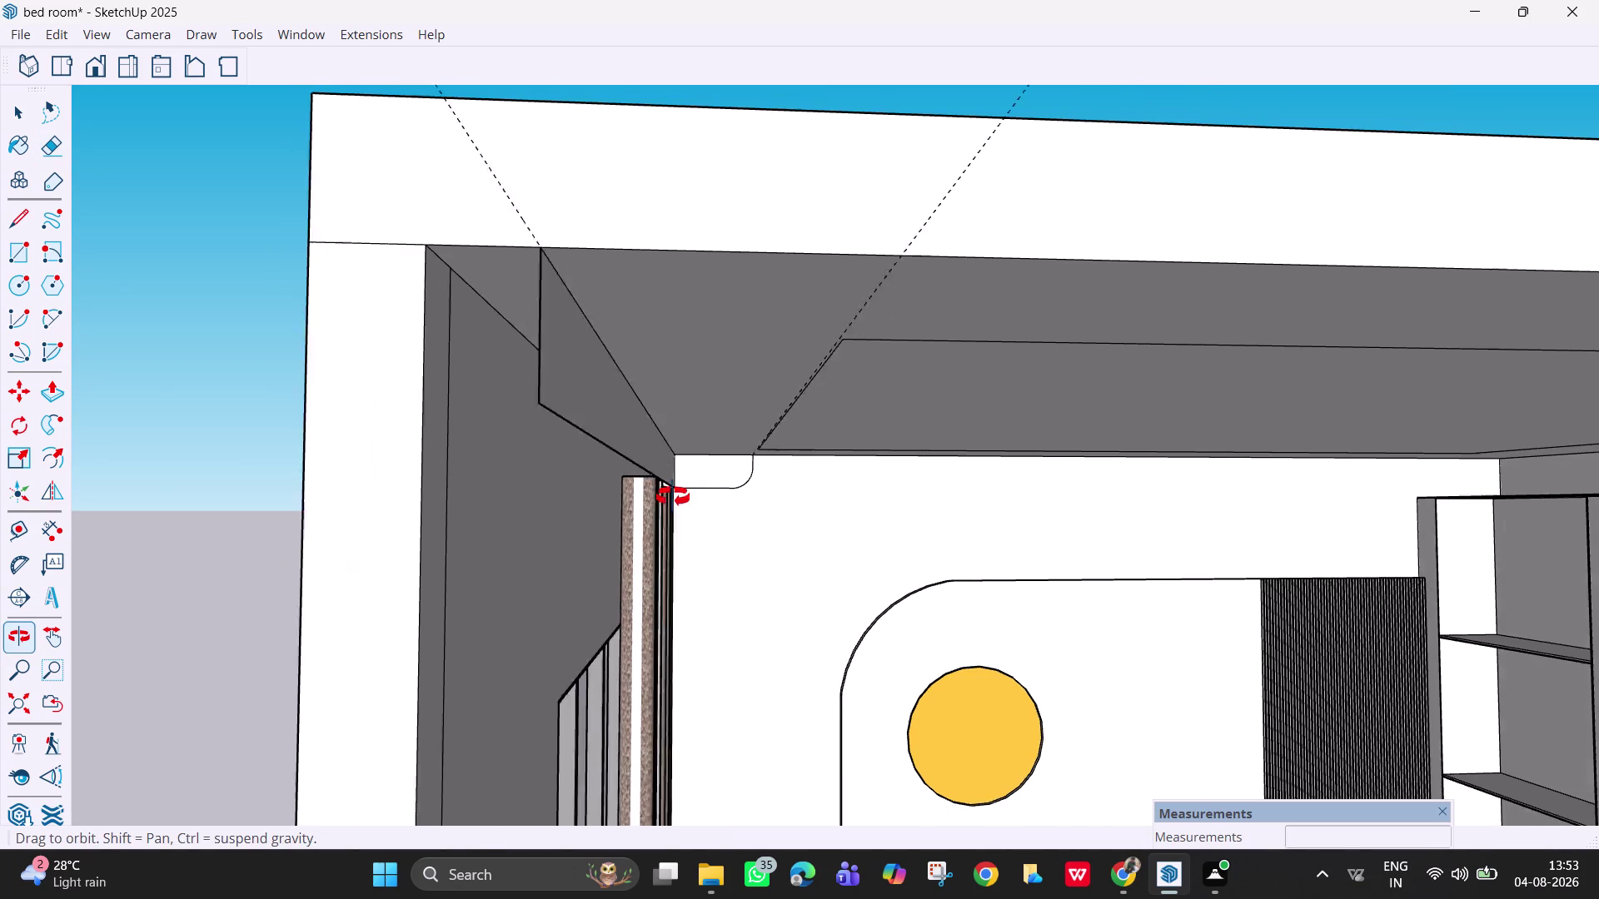
middle_drag(675, 497, 660, 494)
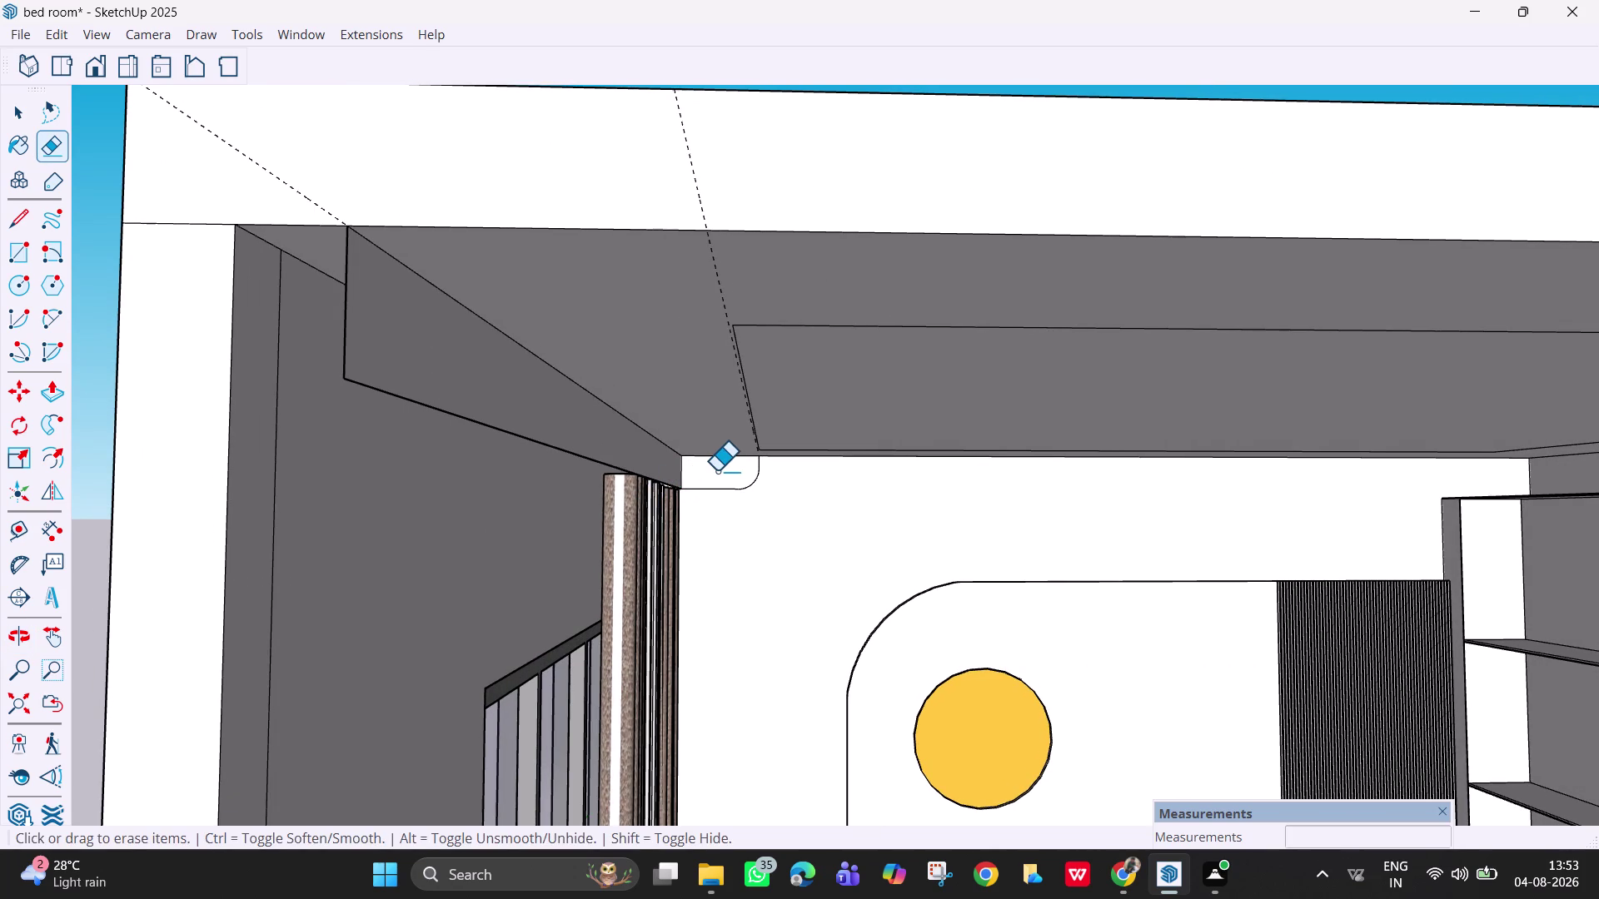
key(p)
click(716, 465)
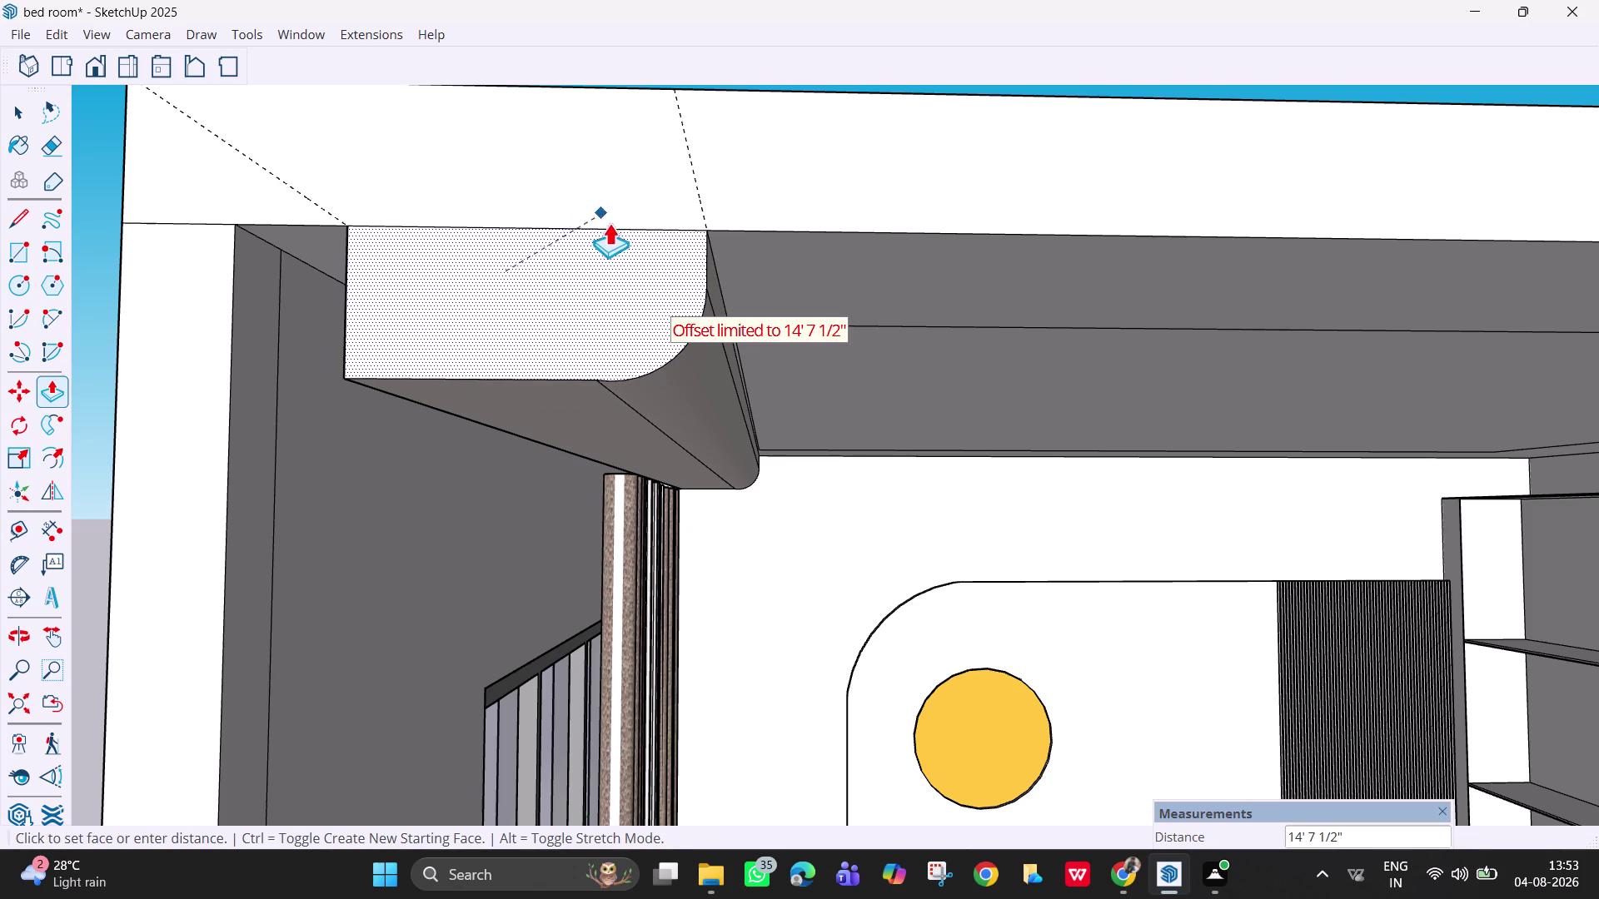
click(618, 222)
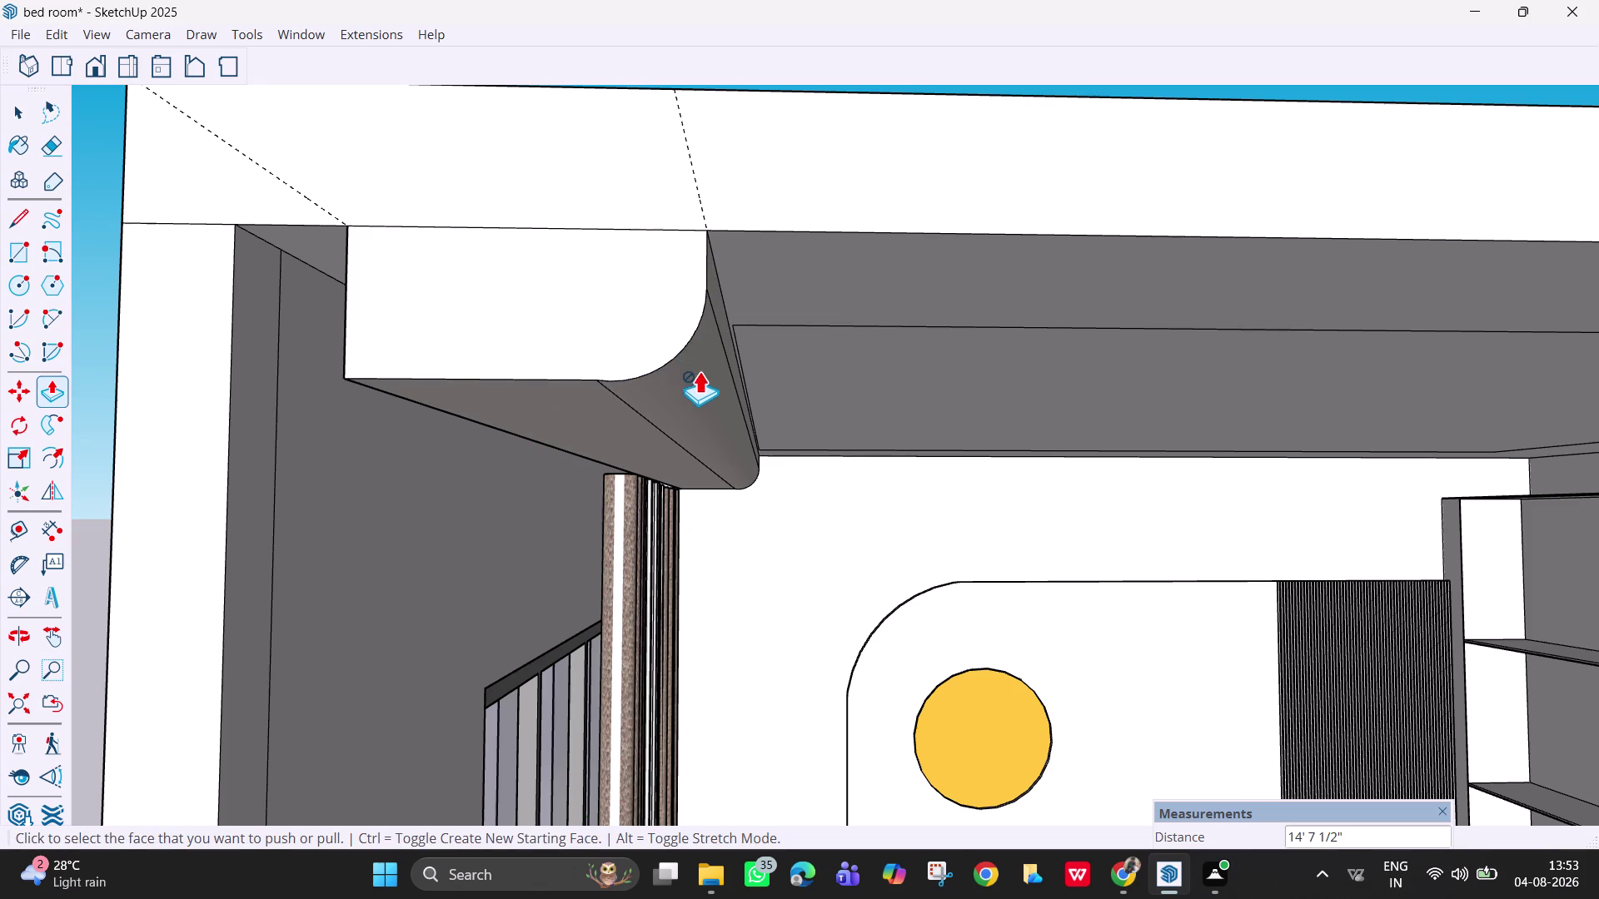
Soften the edge lines on the cornice's curved face, undoing the last two edits.
middle_drag(693, 374, 454, 388)
middle_drag(747, 365, 785, 391)
scroll(up, 3)
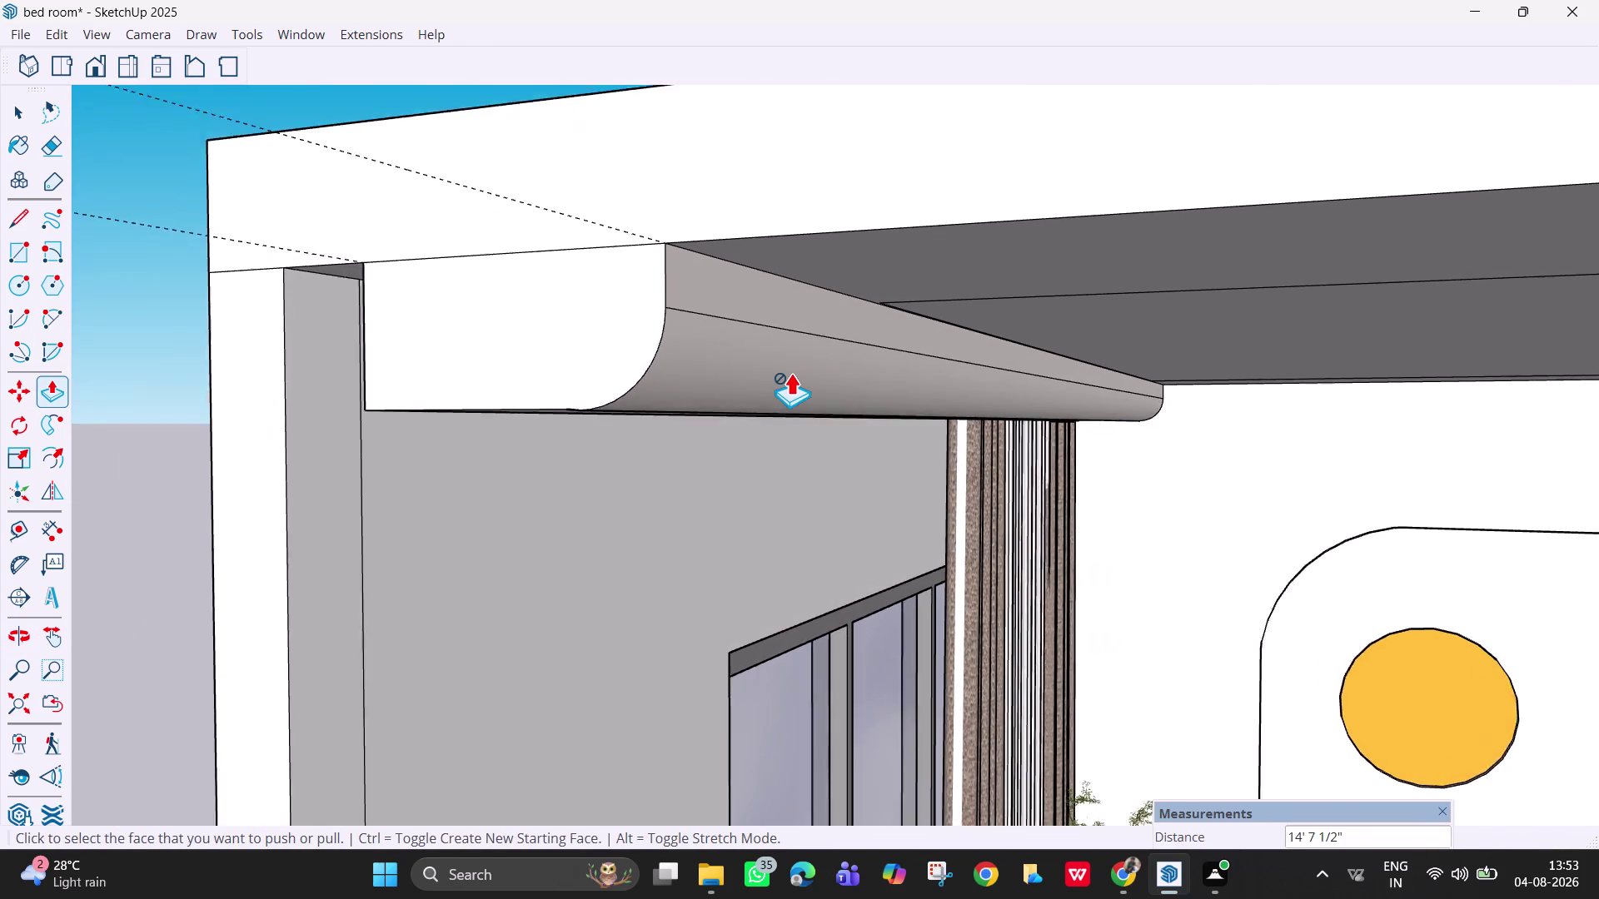
scroll(up, 3)
key(e)
drag(767, 310, 764, 319)
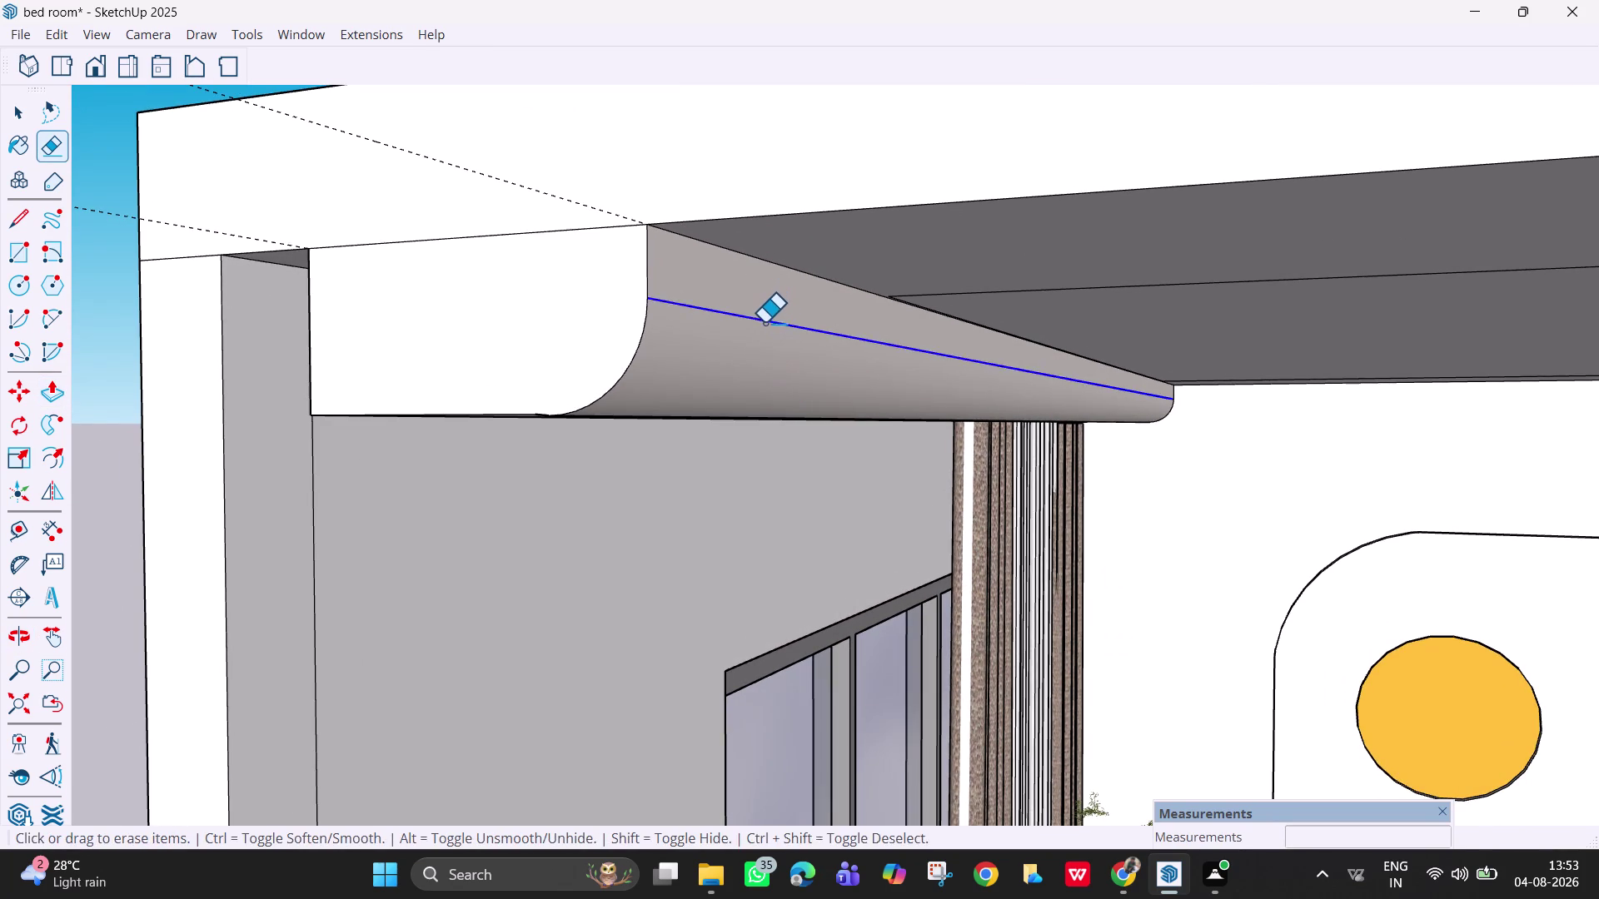
drag(765, 319, 764, 323)
middle_drag(727, 424, 738, 328)
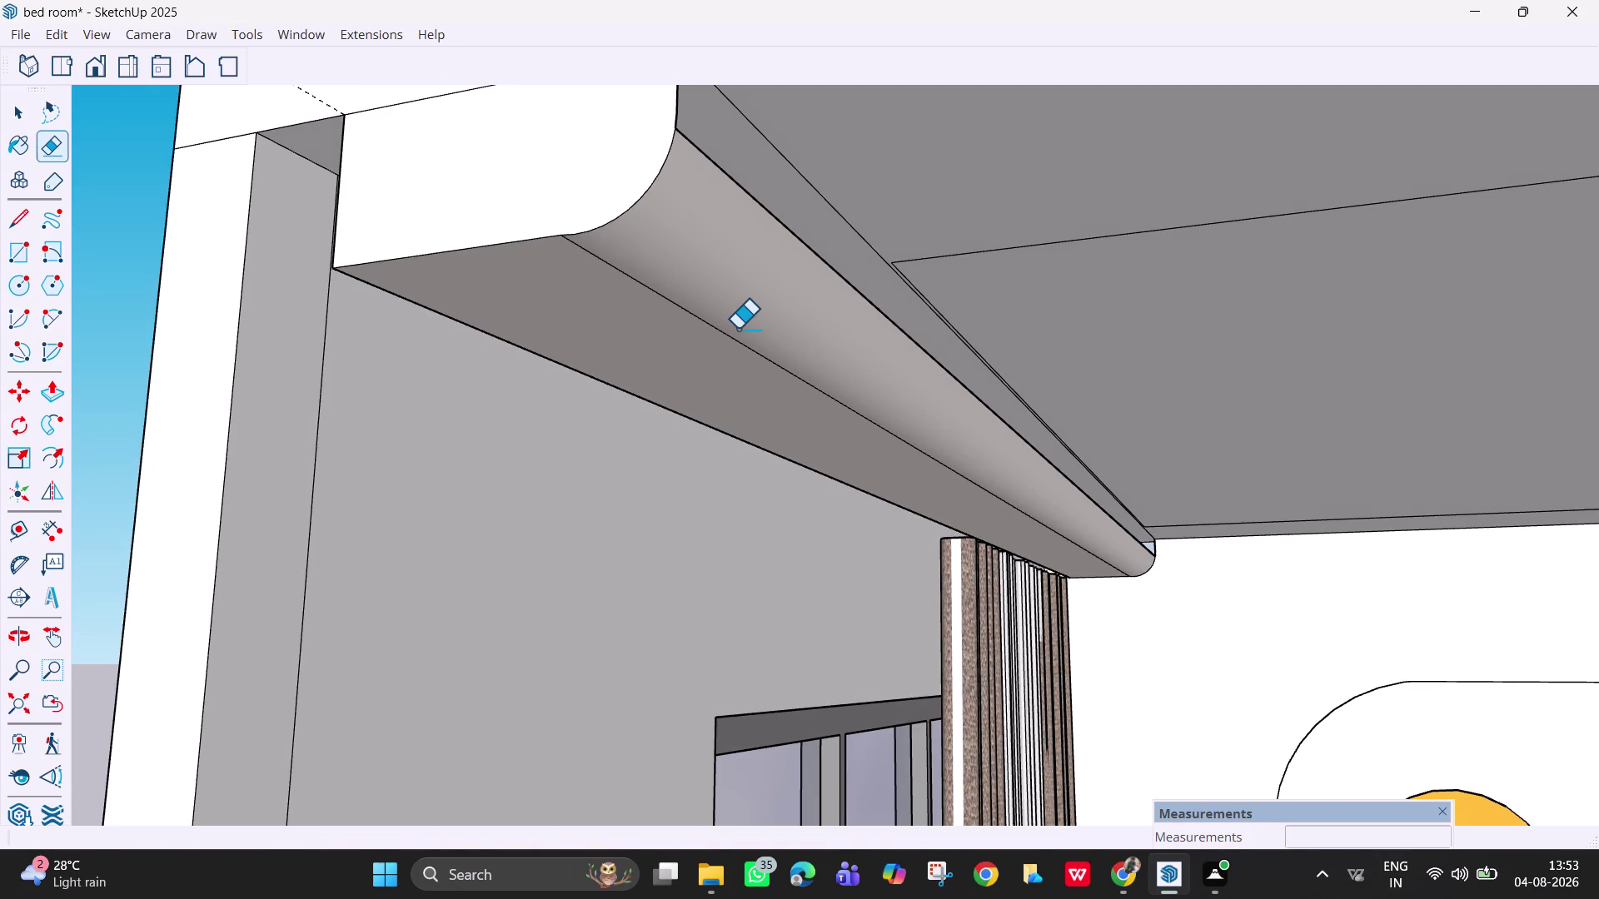
drag(731, 336, 711, 336)
key(ctrl+z)
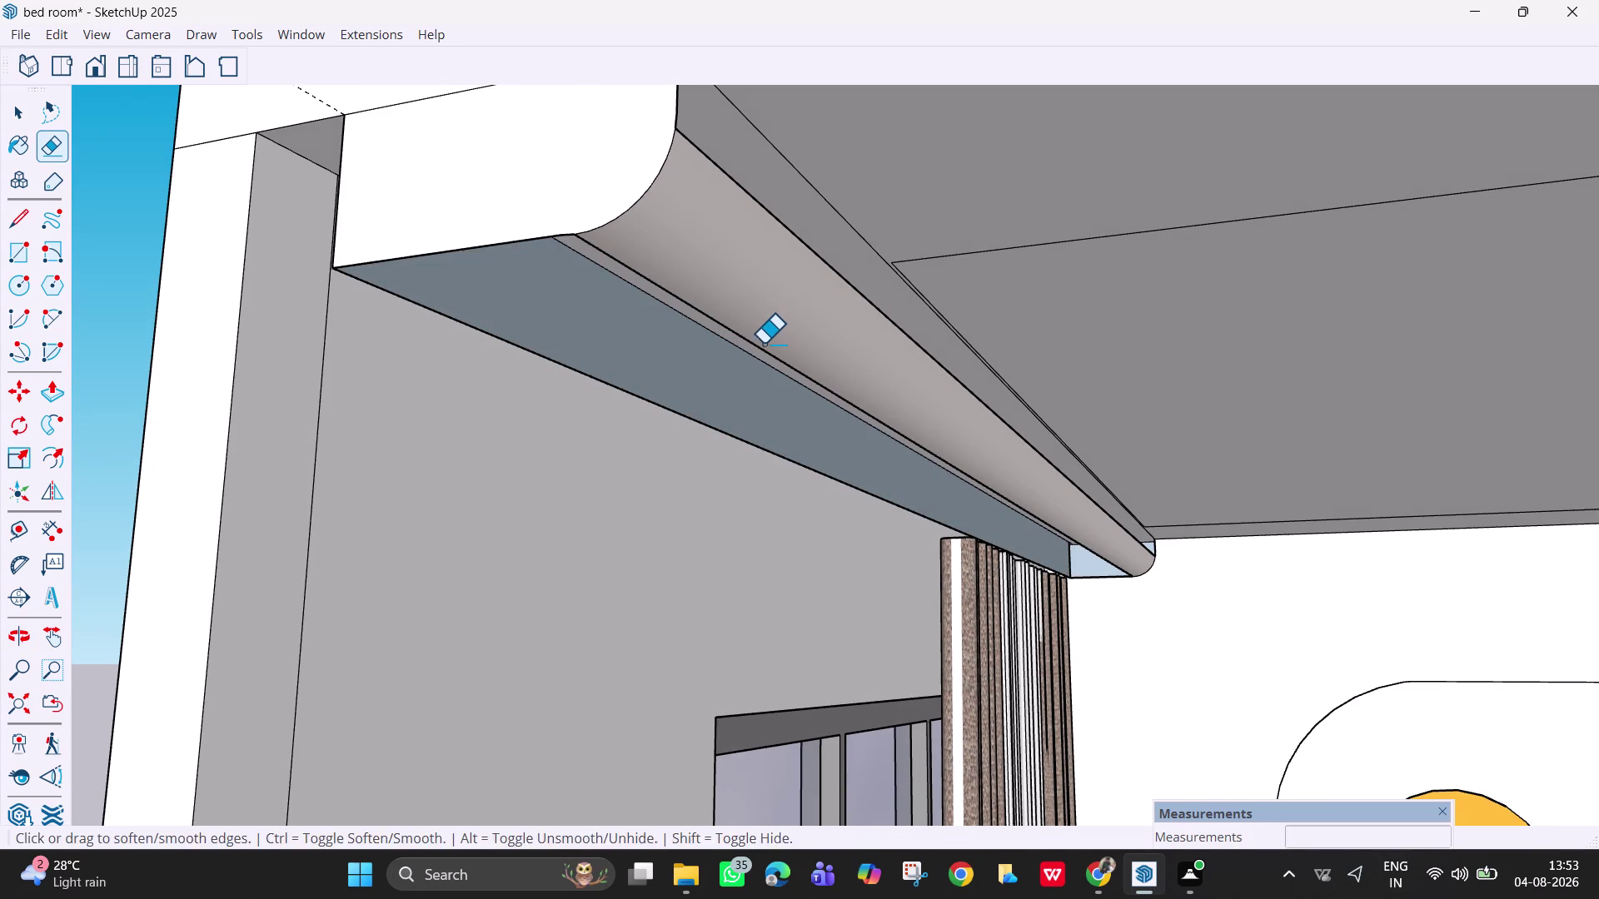
key(ctrl+z)
Soften the remaining lines found along the length of the cornice curve.
middle_drag(782, 286, 778, 429)
scroll(down, 3)
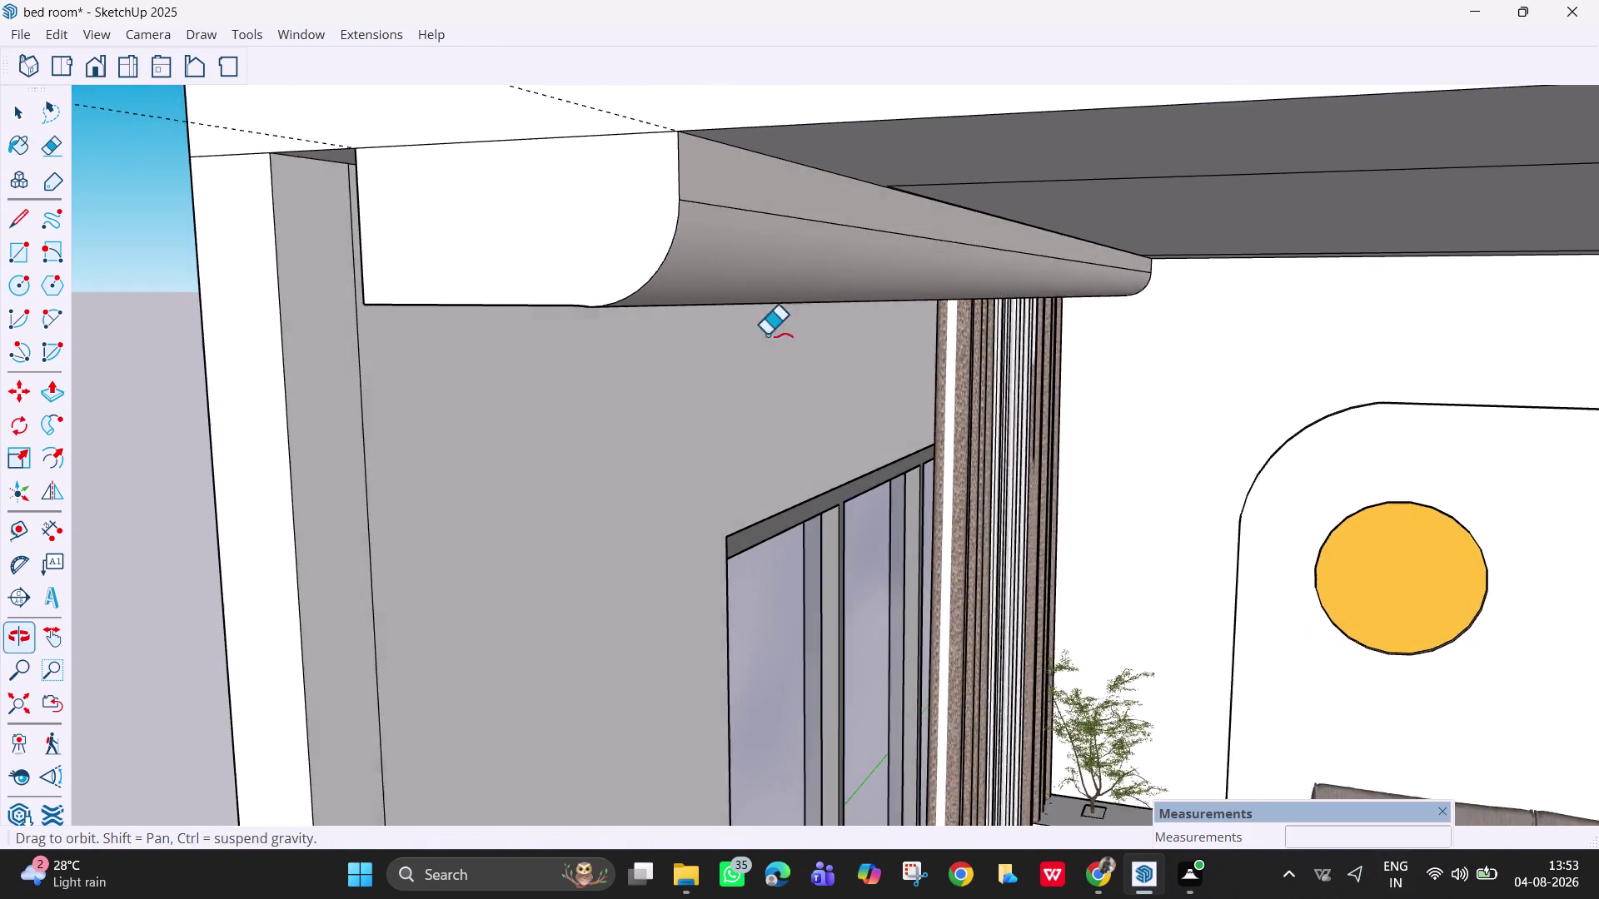
scroll(up, 3)
scroll(down, 3)
middle_drag(736, 302, 778, 187)
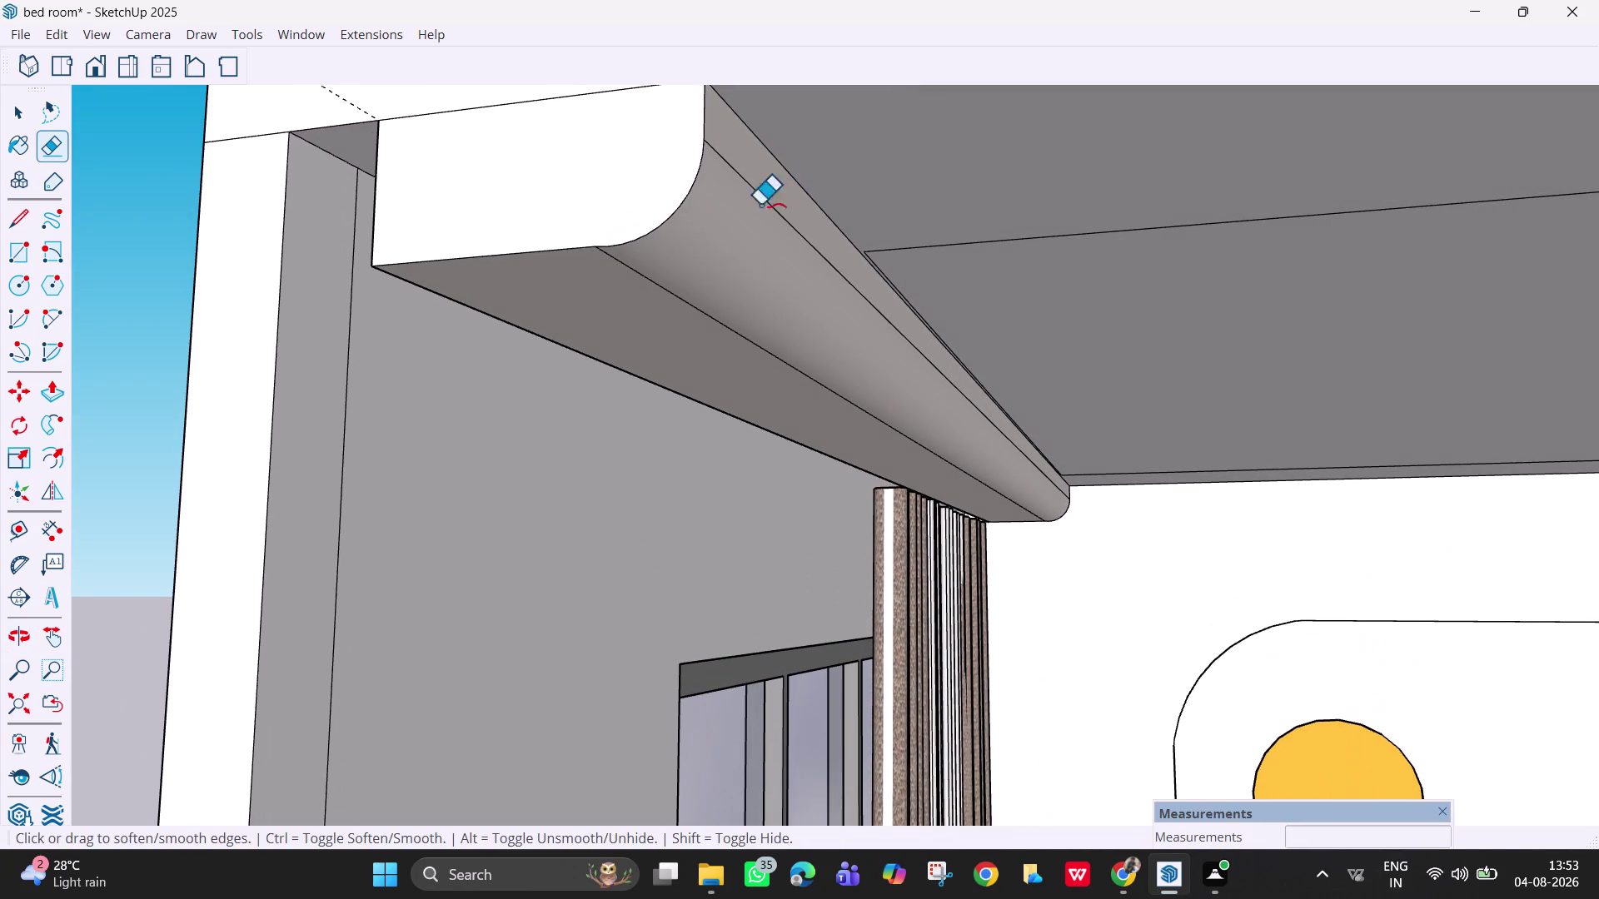
scroll(down, 3)
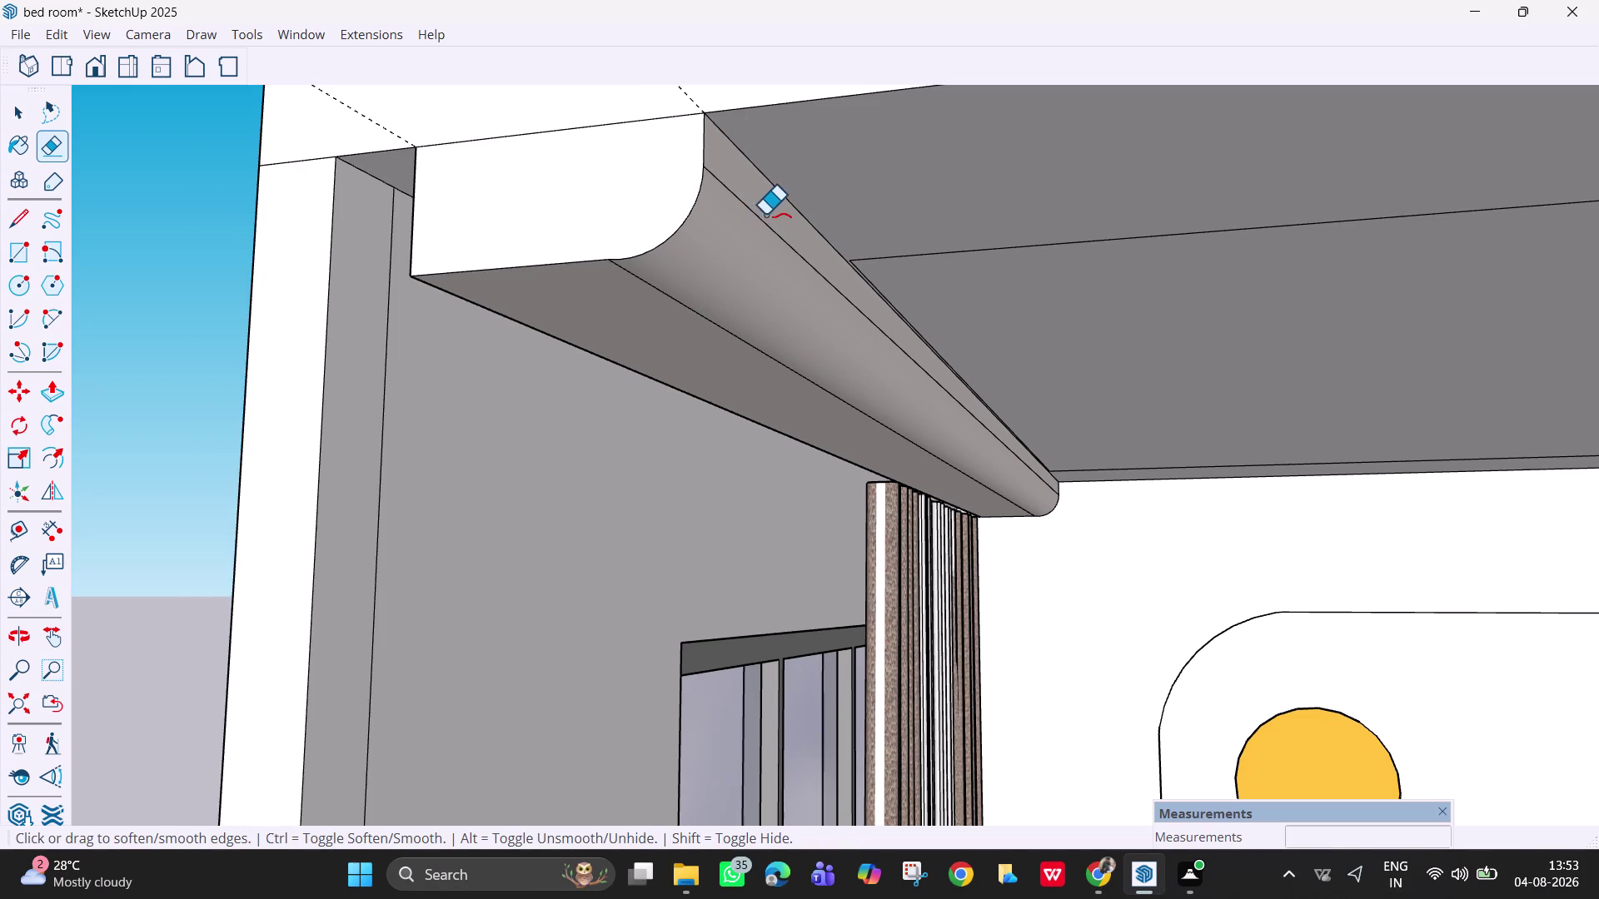
middle_drag(720, 282, 768, 373)
key(Escape)
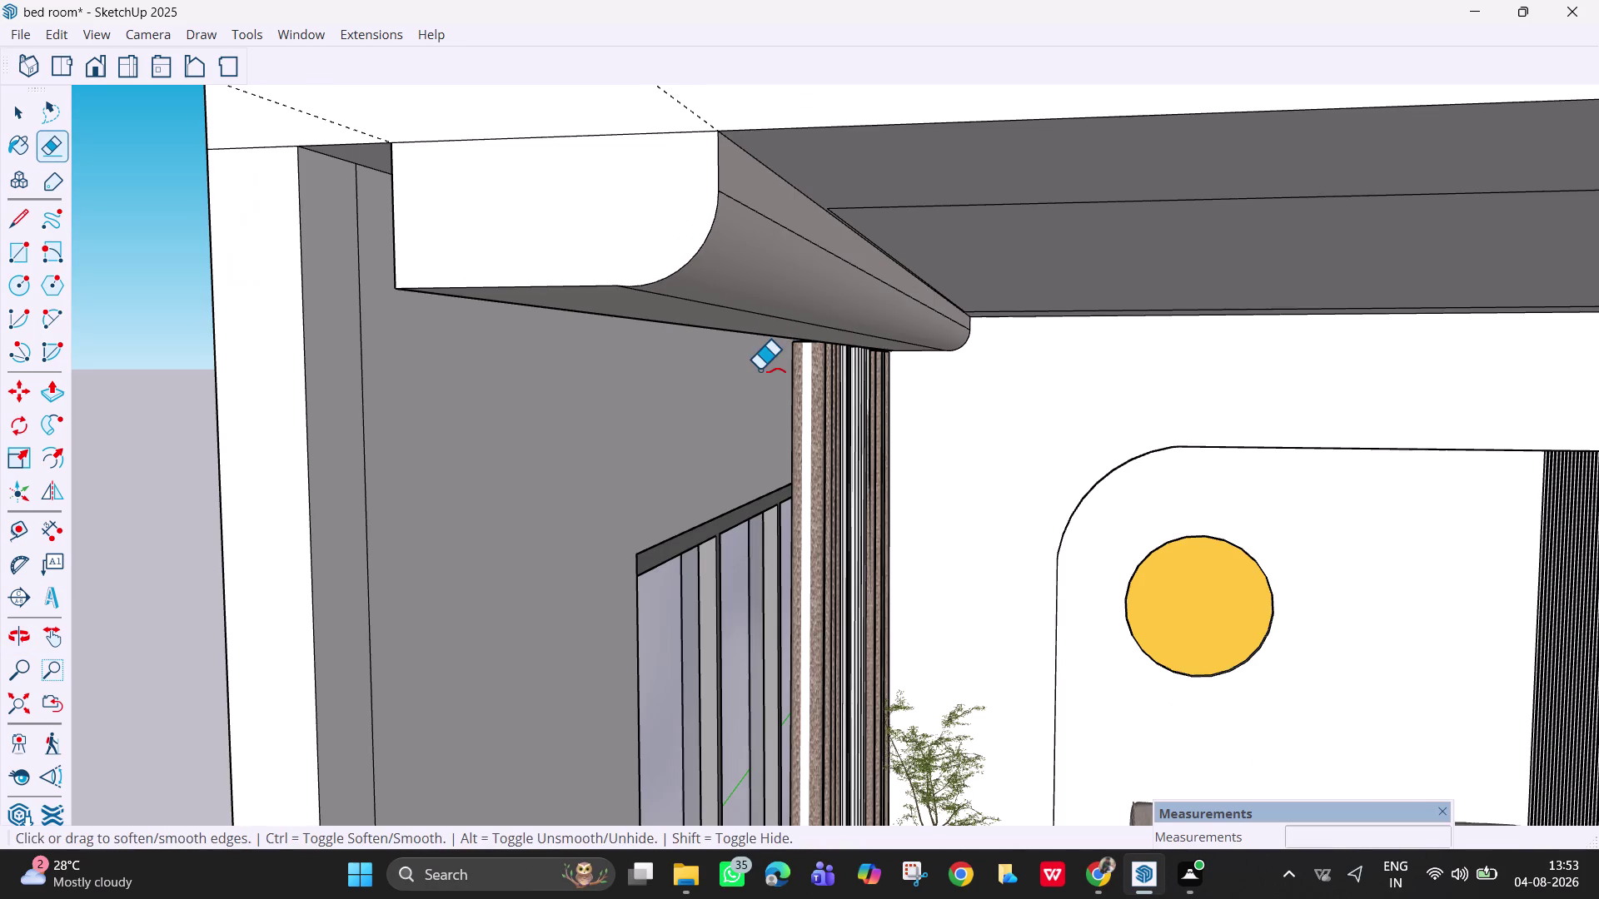
middle_drag(766, 373, 703, 356)
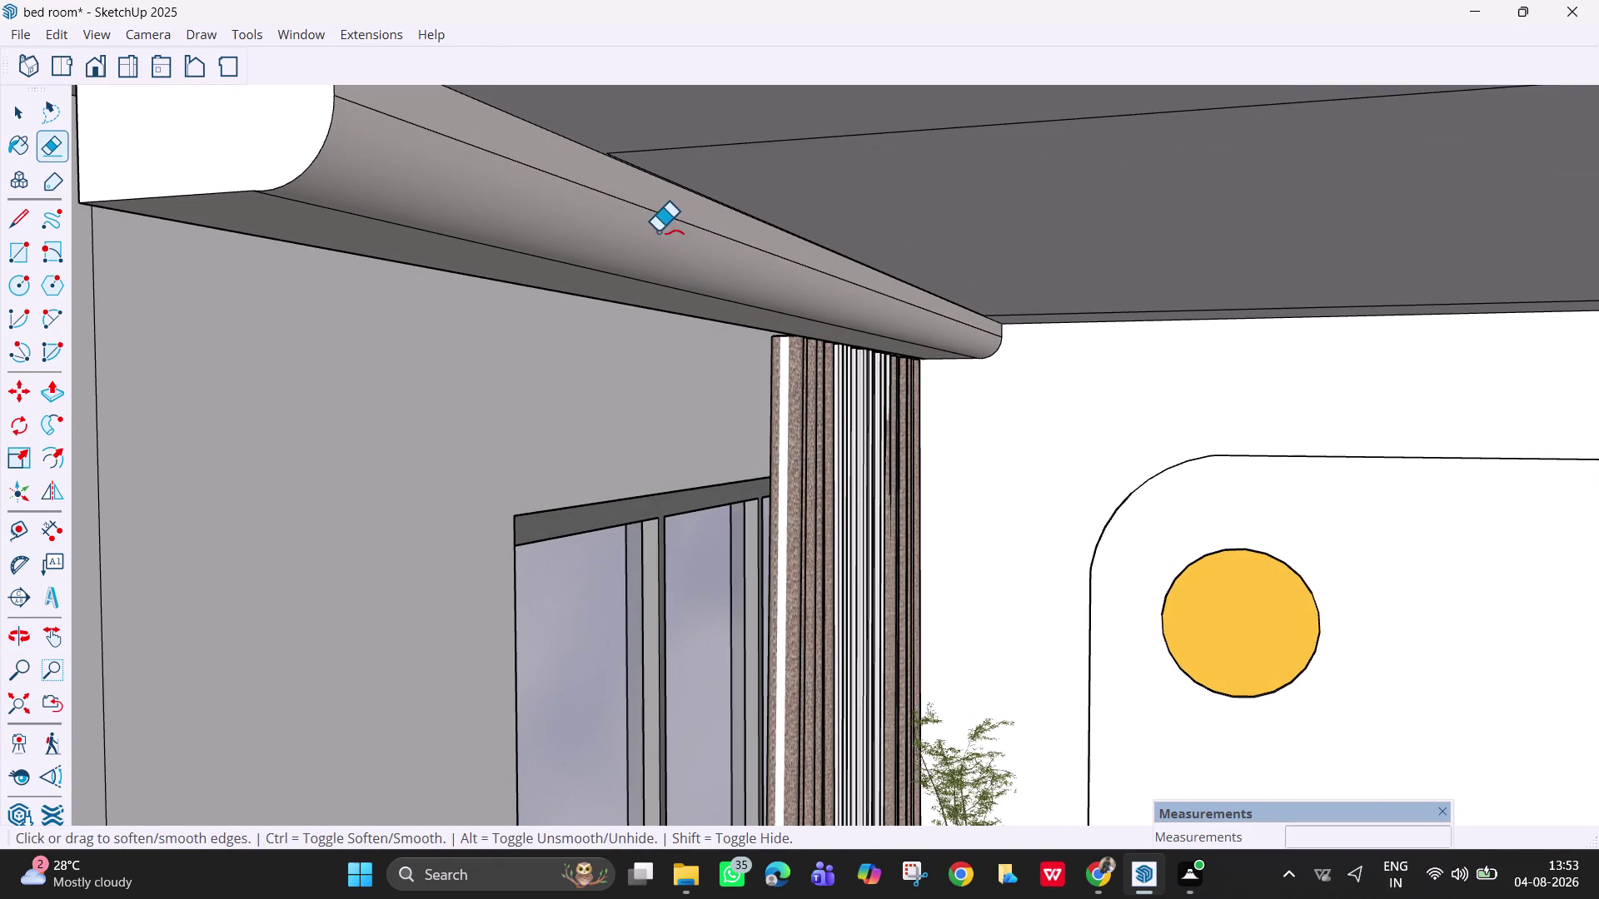
click(650, 210)
scroll(up, 3)
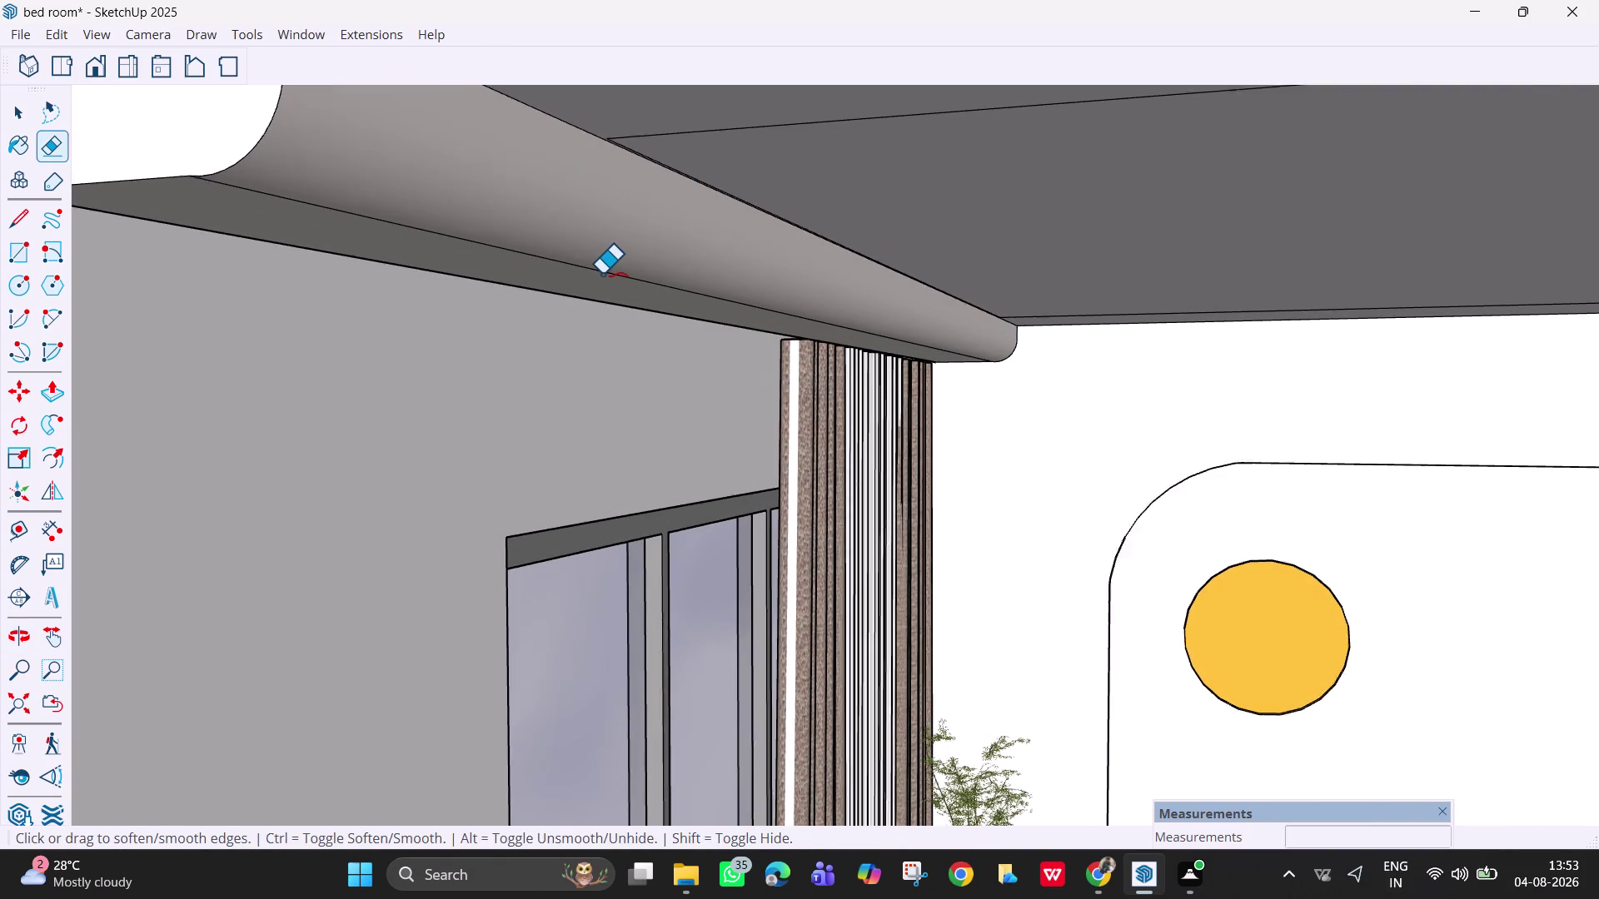
scroll(up, 3)
middle_drag(602, 273, 666, 194)
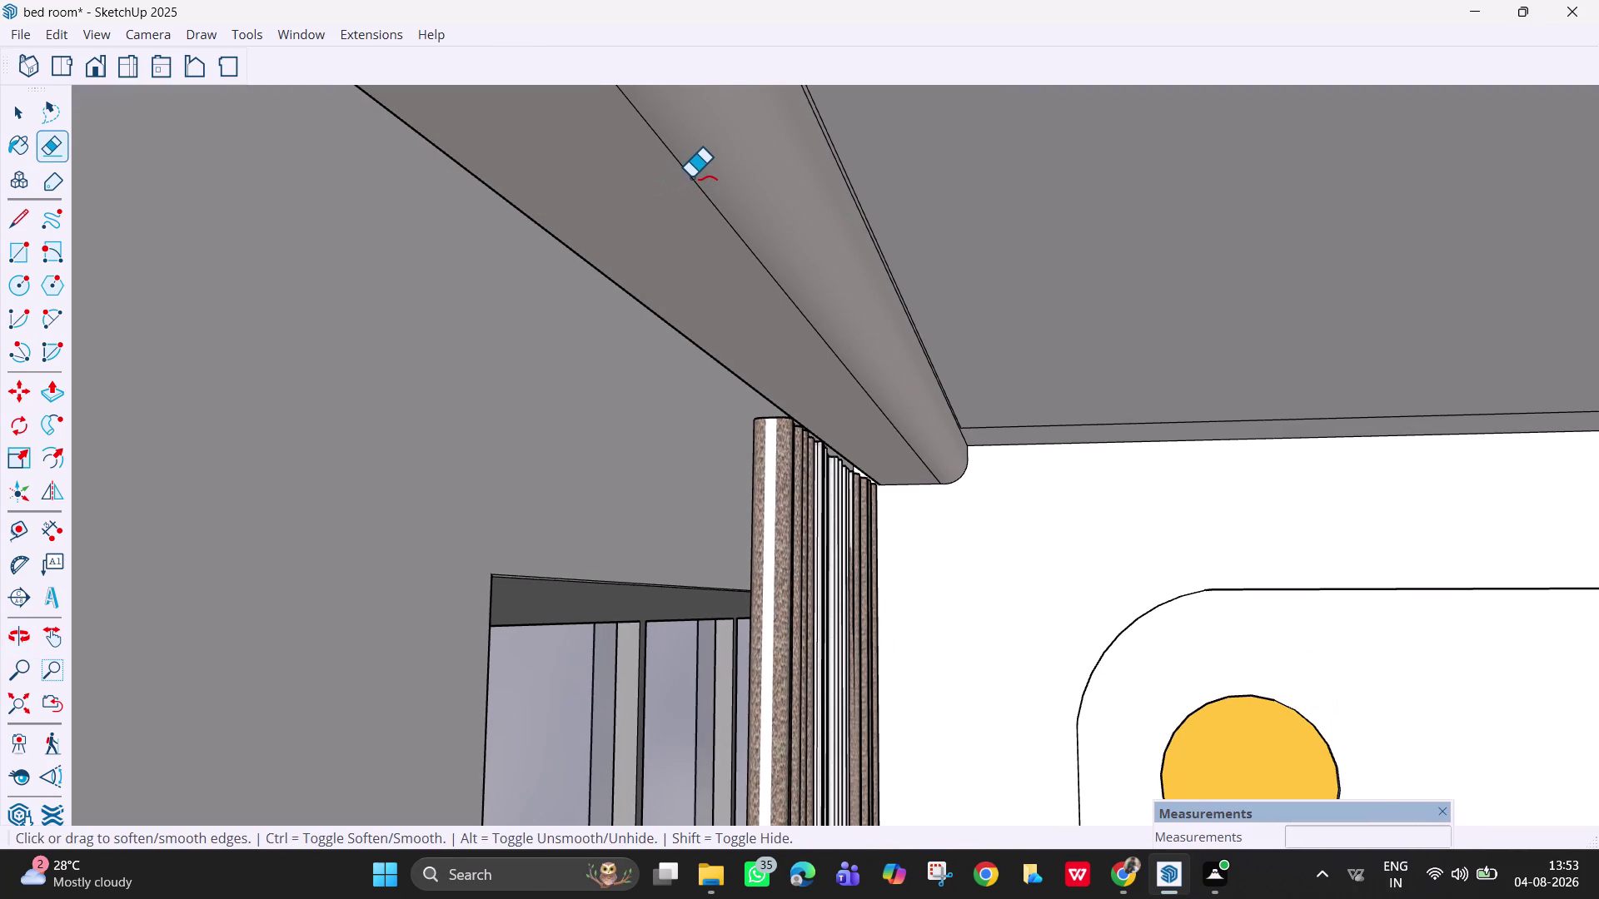
click(691, 177)
scroll(down, 3)
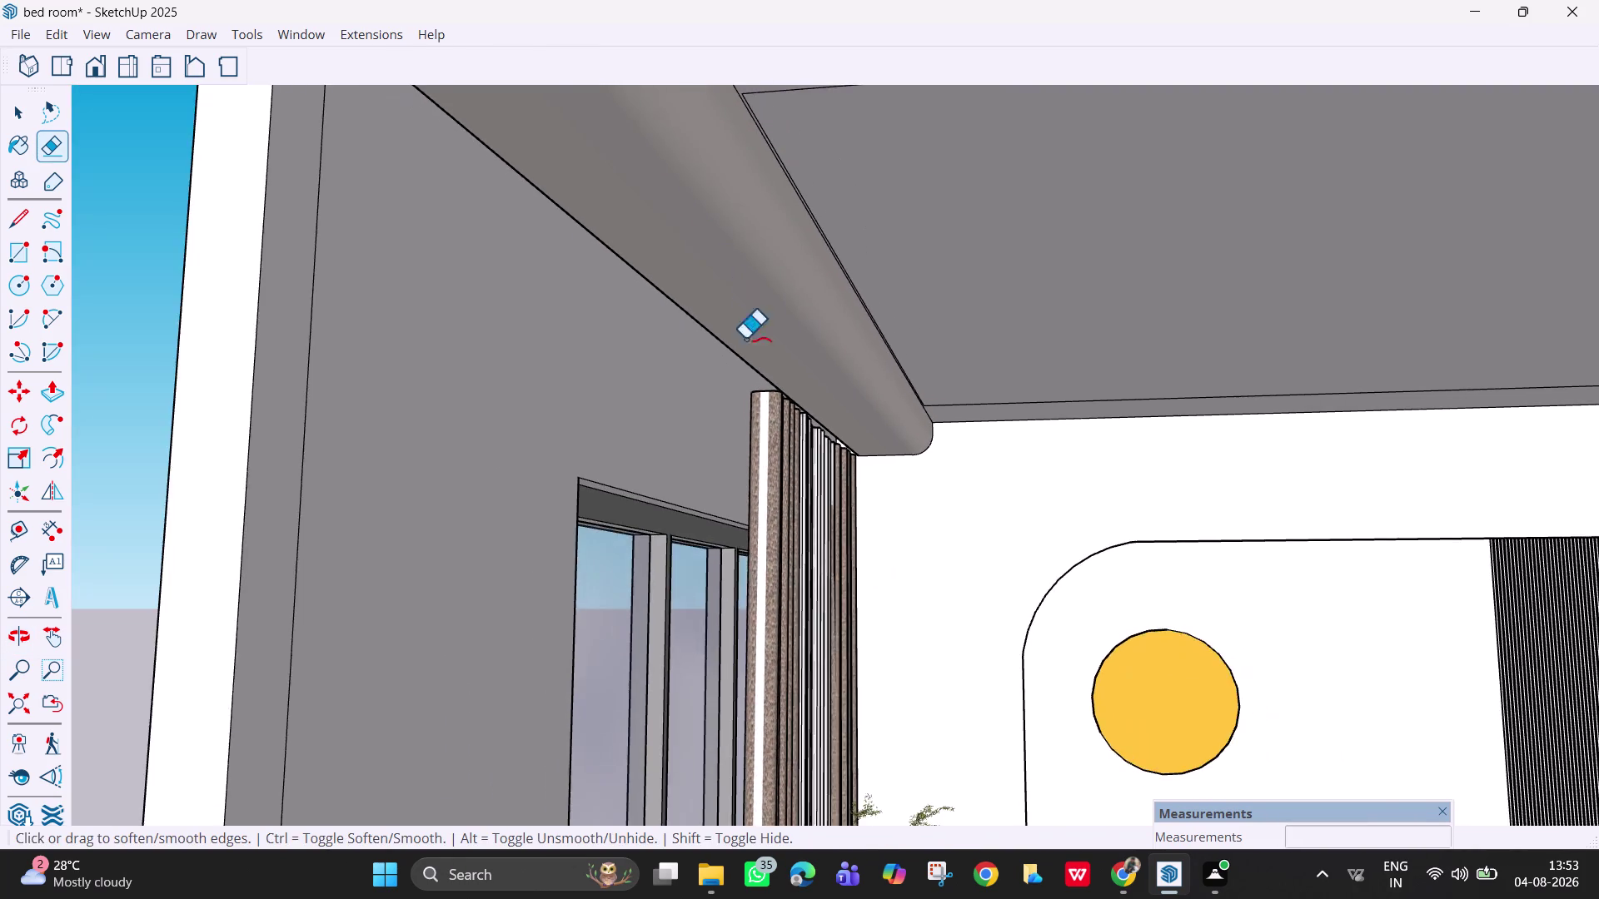
scroll(down, 3)
middle_drag(731, 300, 749, 403)
scroll(up, 3)
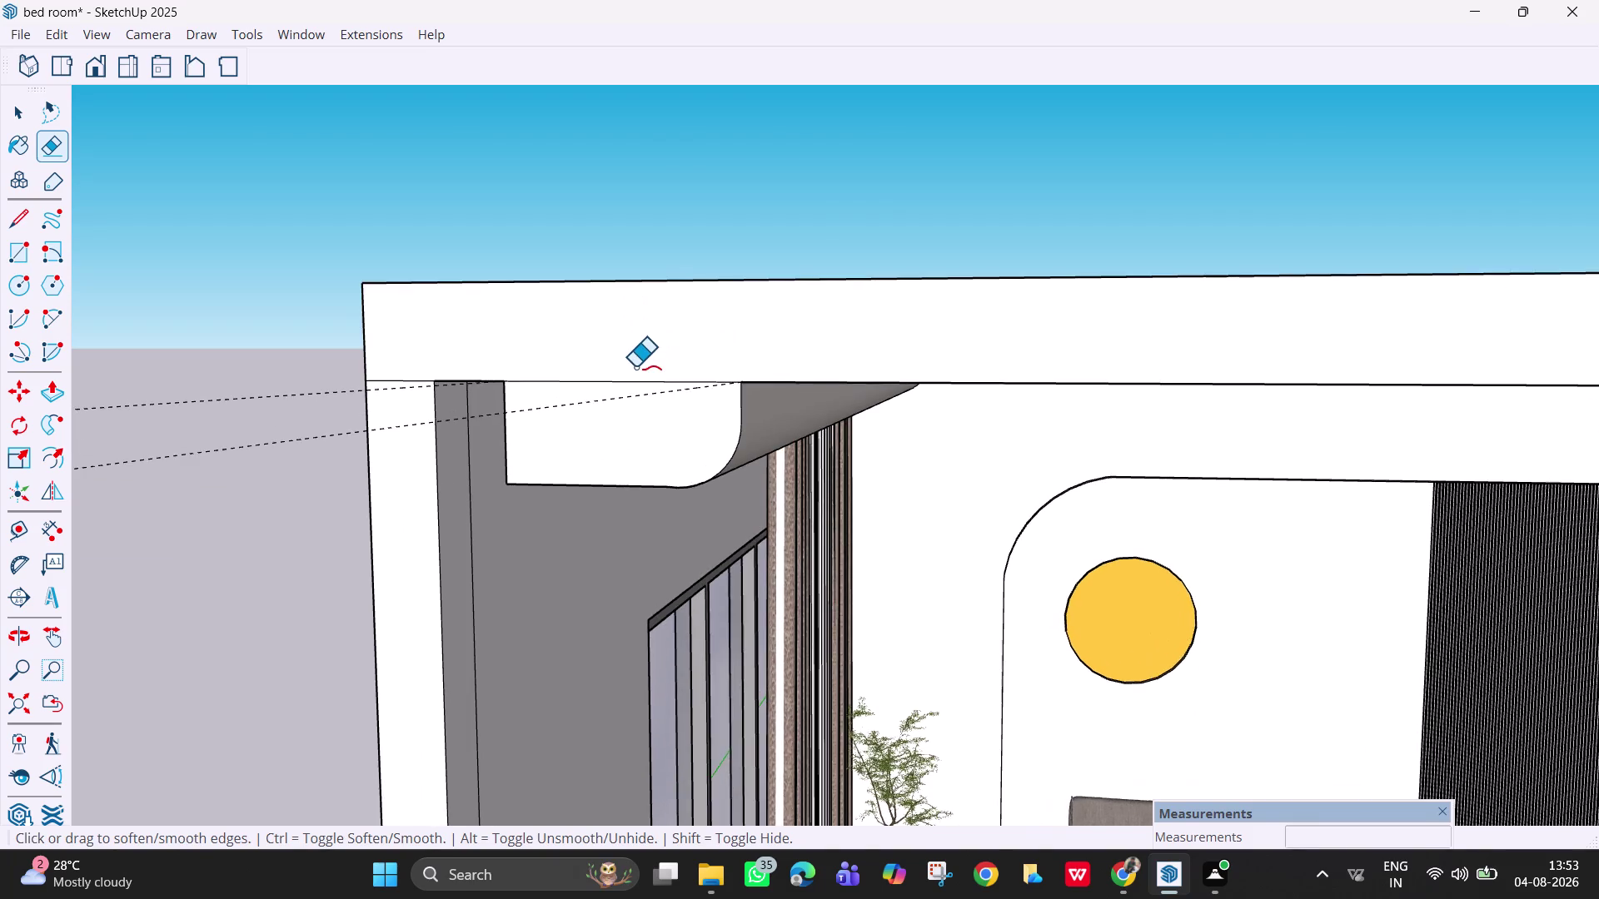
key(Escape)
Orbit around the cornice end and corner to inspect the smoothed surface.
key(space)
middle_drag(592, 430, 612, 434)
middle_drag(609, 434, 545, 434)
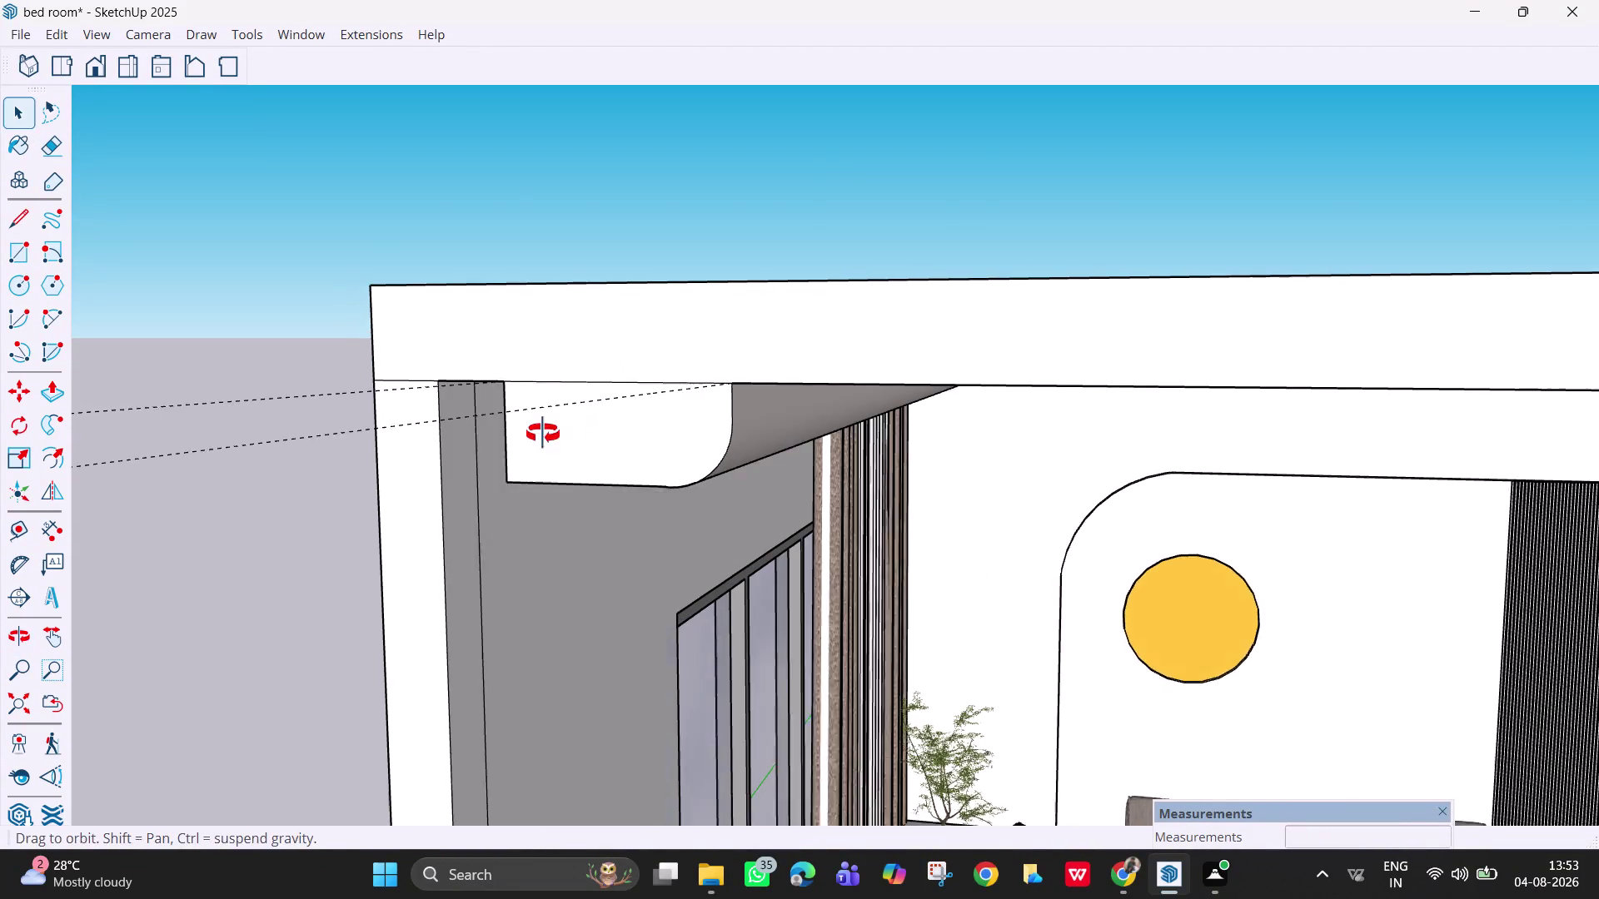
middle_drag(545, 434, 540, 431)
key(e)
drag(249, 318, 313, 556)
middle_drag(477, 493, 524, 484)
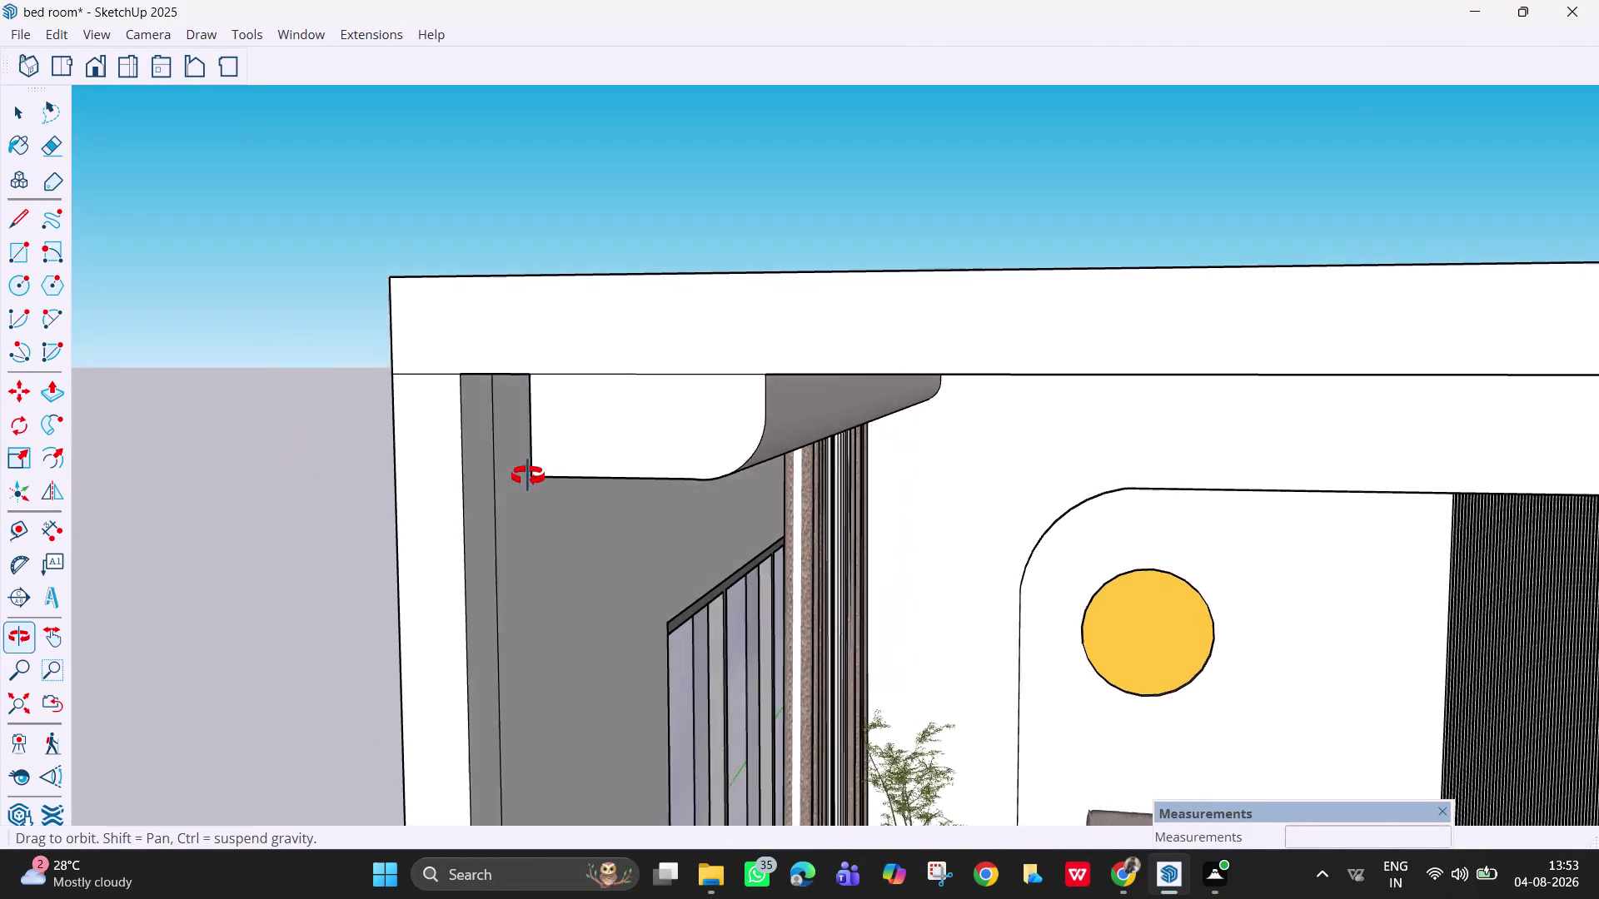
middle_drag(523, 483, 530, 472)
scroll(up, 3)
middle_drag(553, 437, 624, 325)
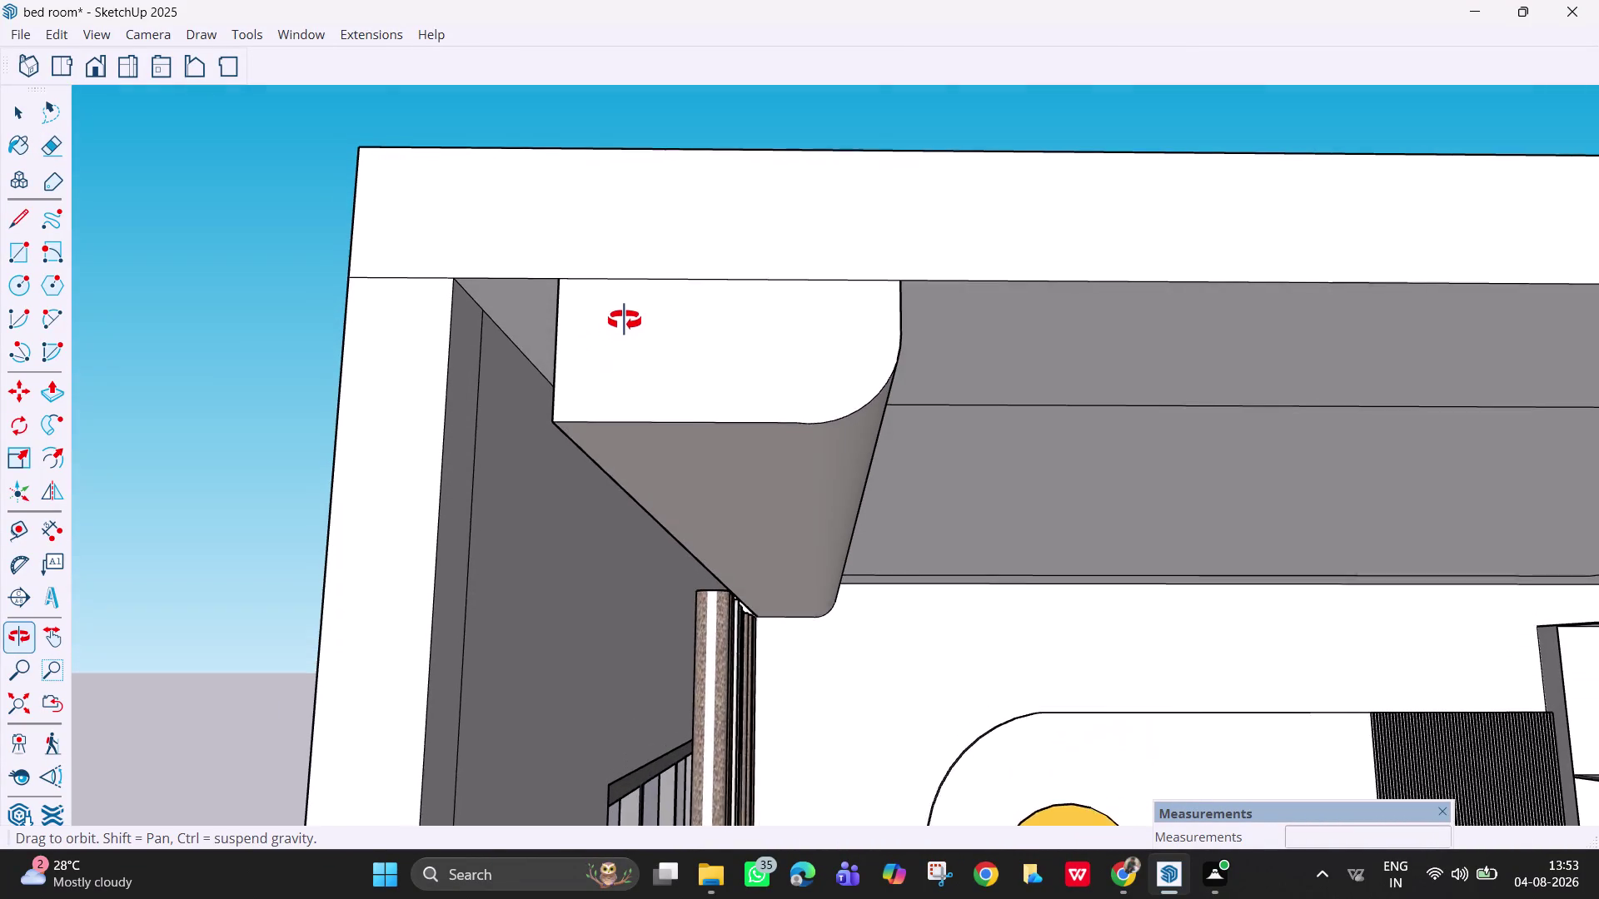
middle_drag(624, 324, 624, 314)
key(space)
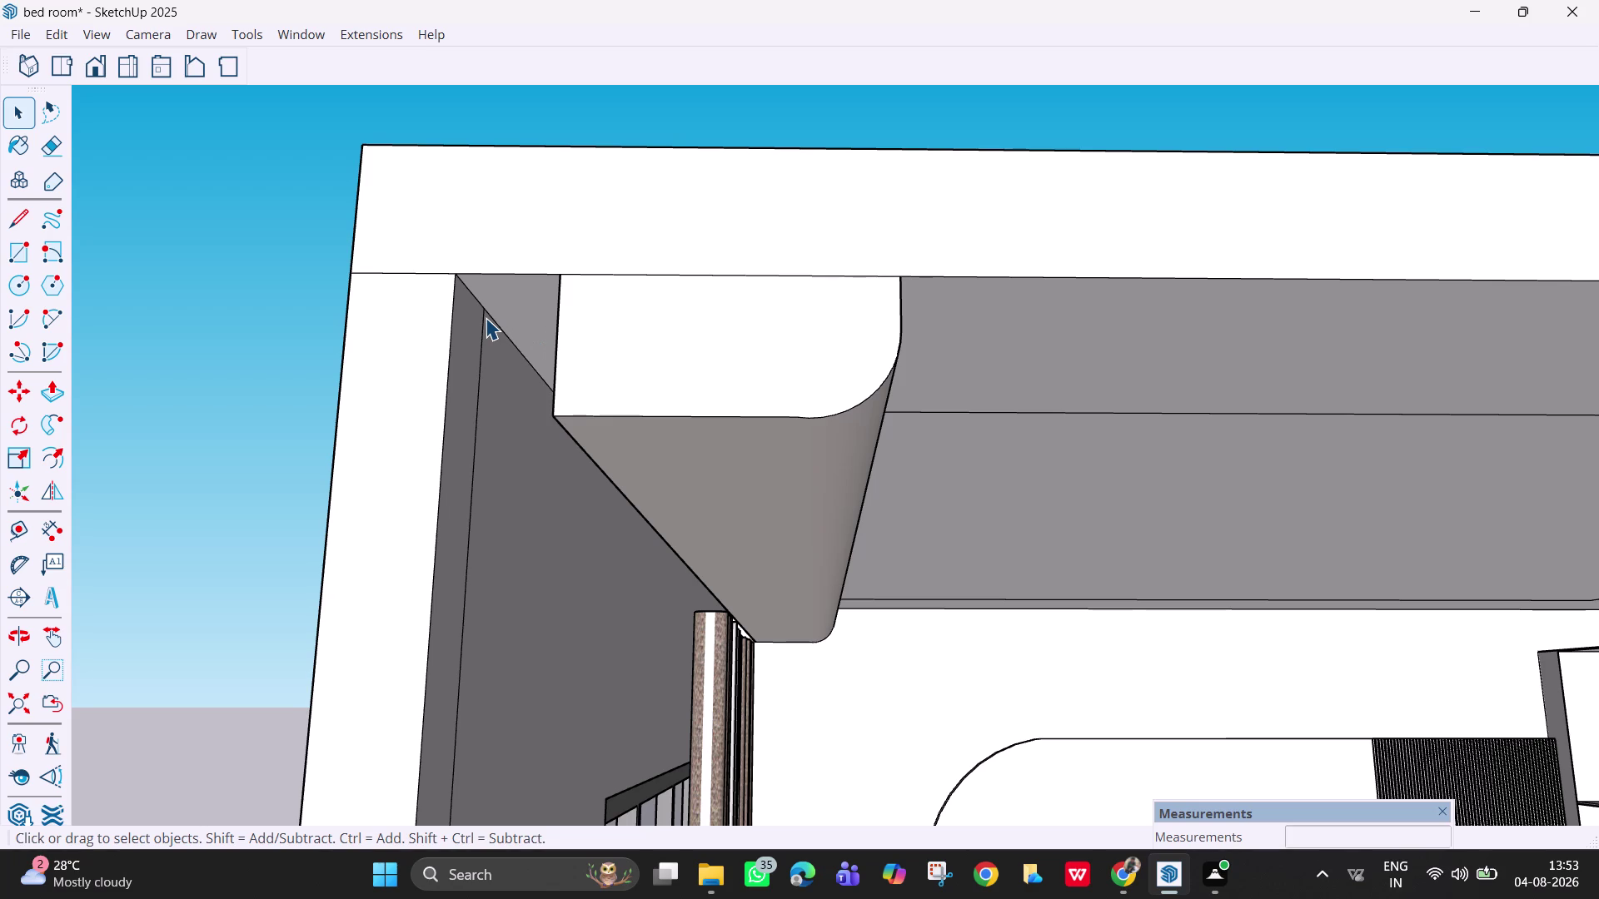
Place a guide line 4.5 inches in from the ceiling edge.
key(t)
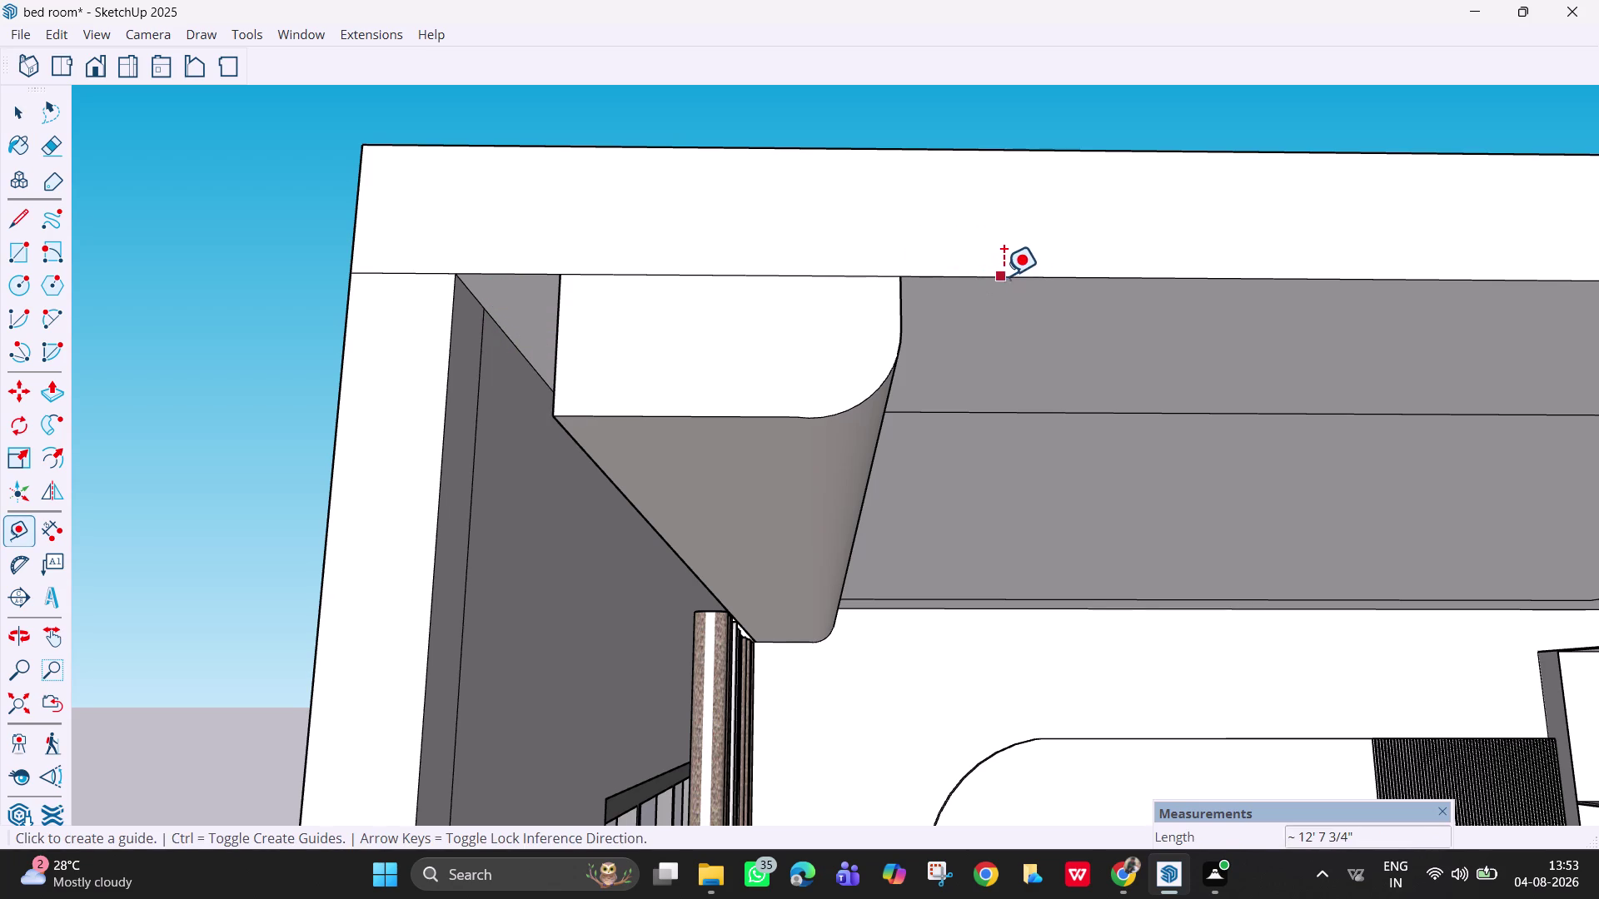
click(1059, 279)
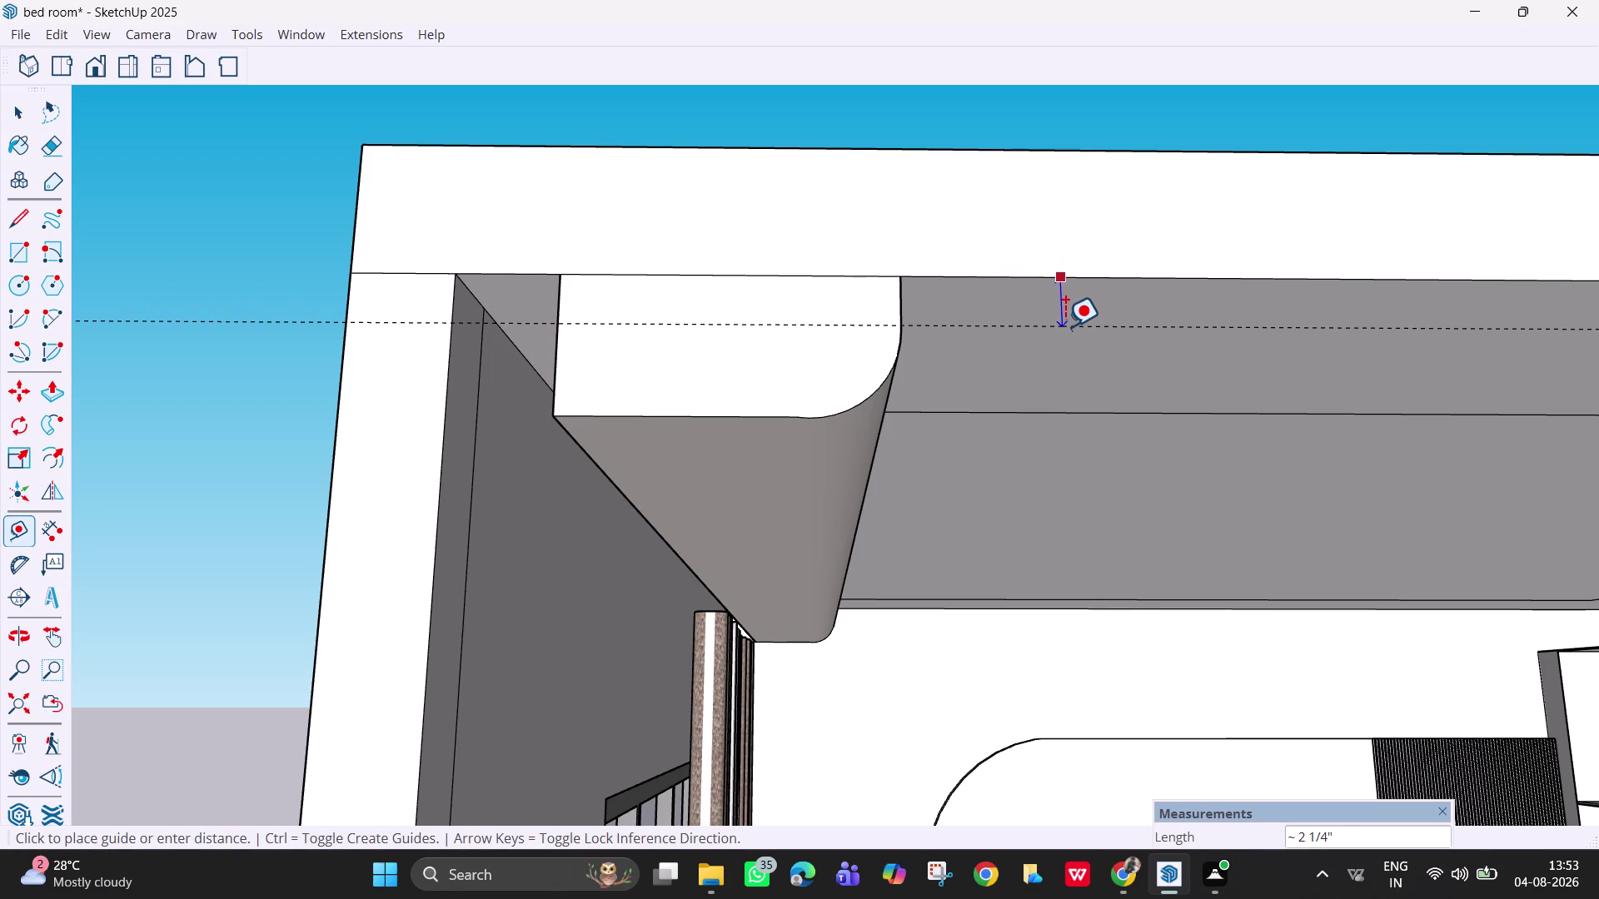
middle_drag(1066, 336, 987, 524)
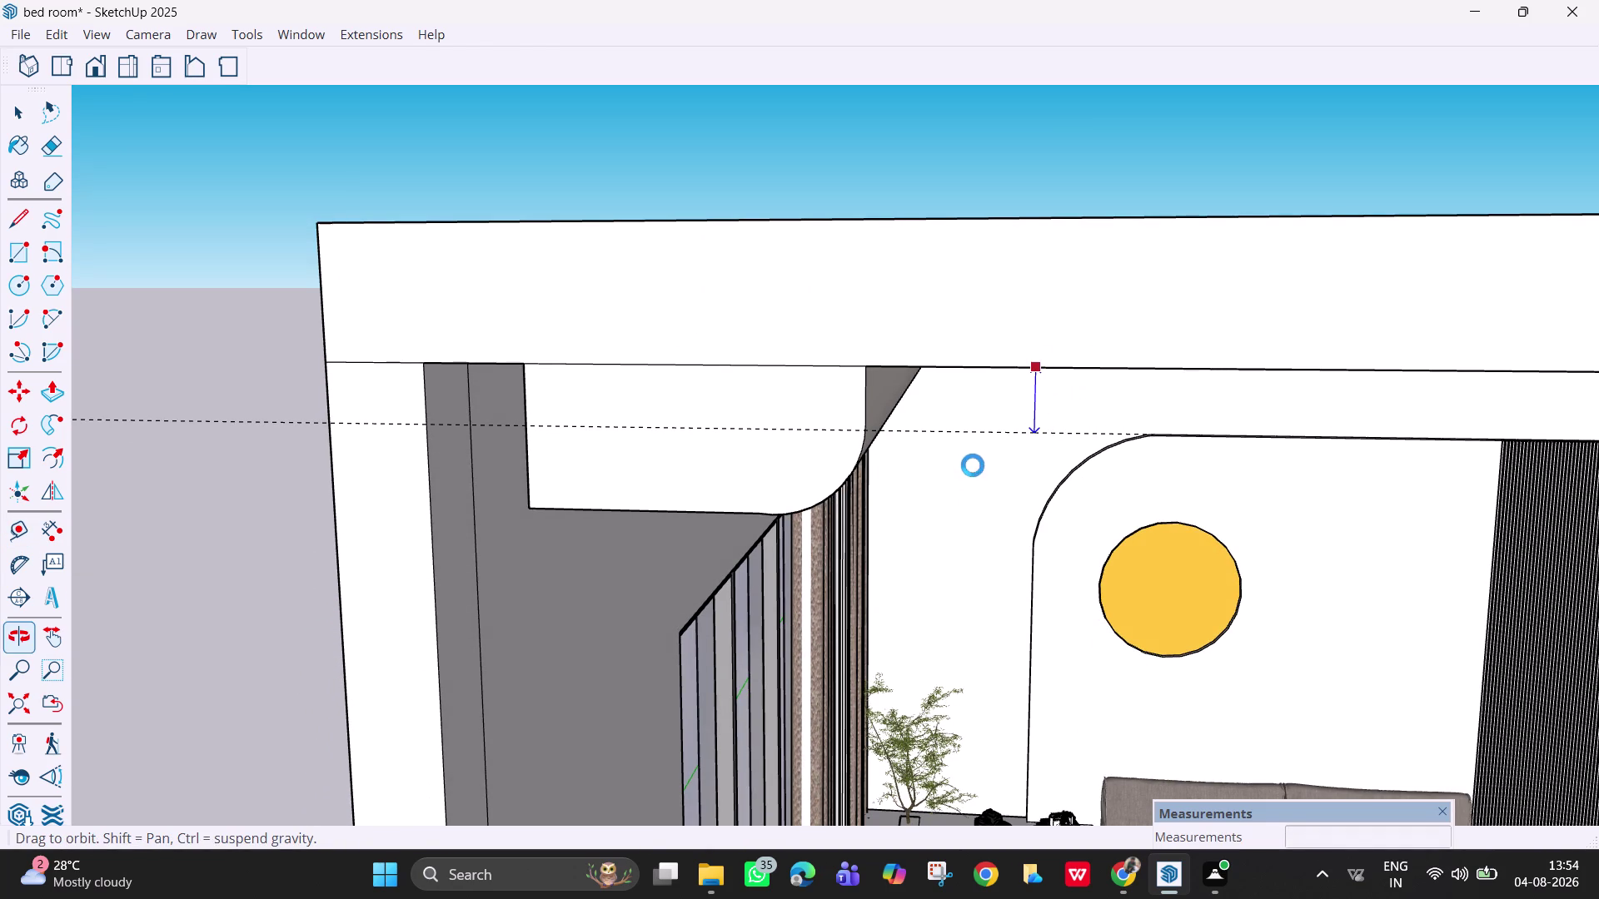
middle_drag(973, 466, 968, 334)
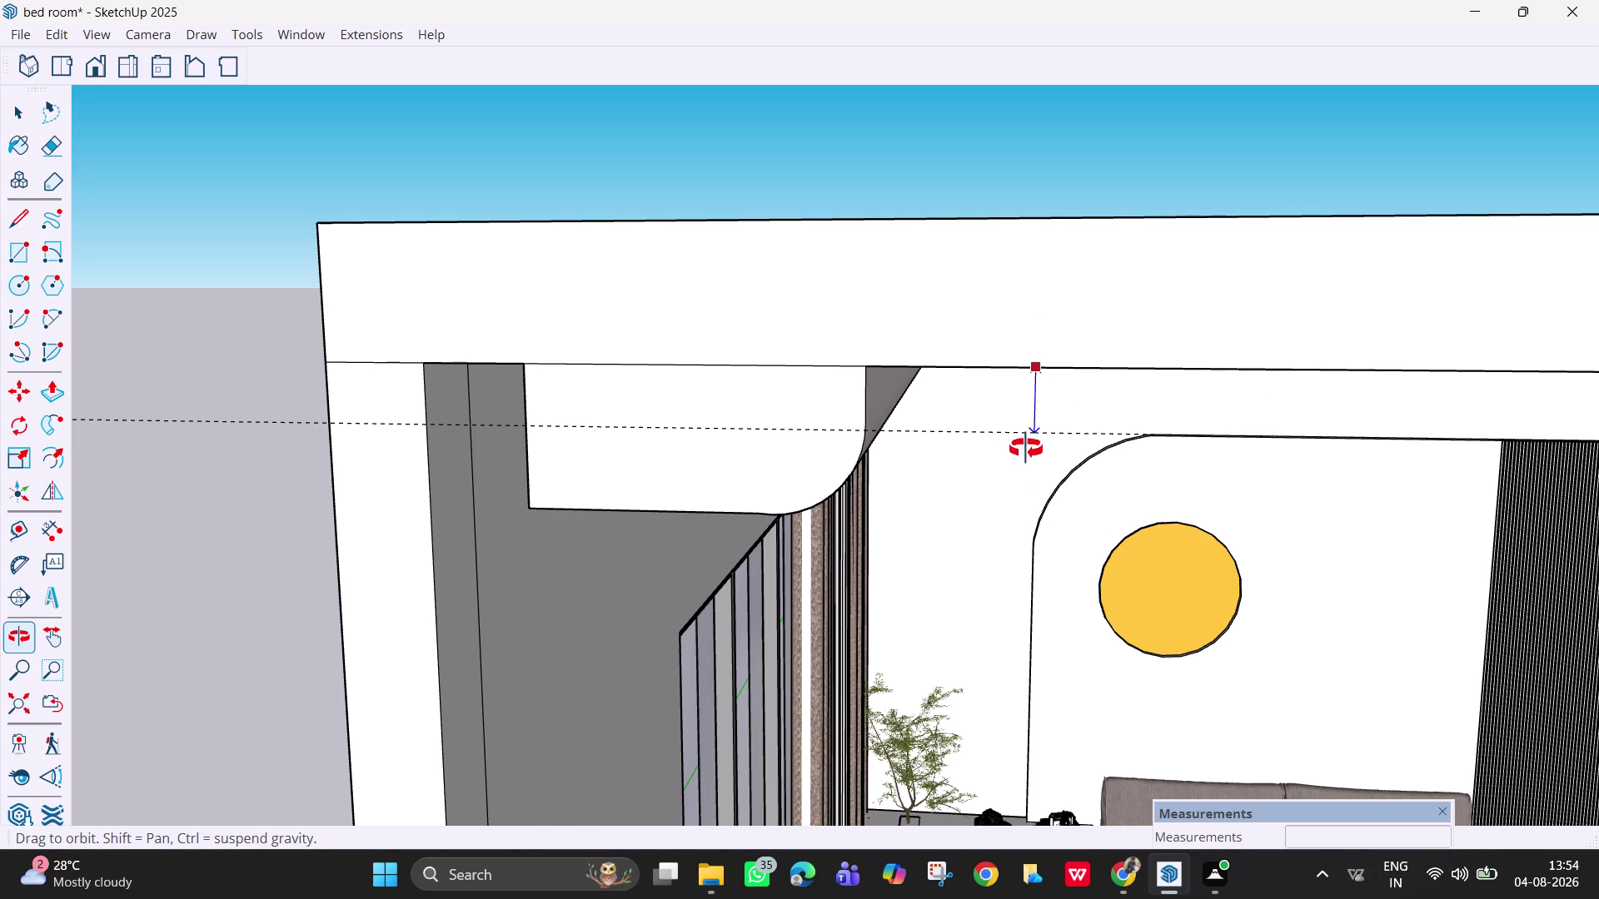
scroll(down, 3)
scroll(down, 3)
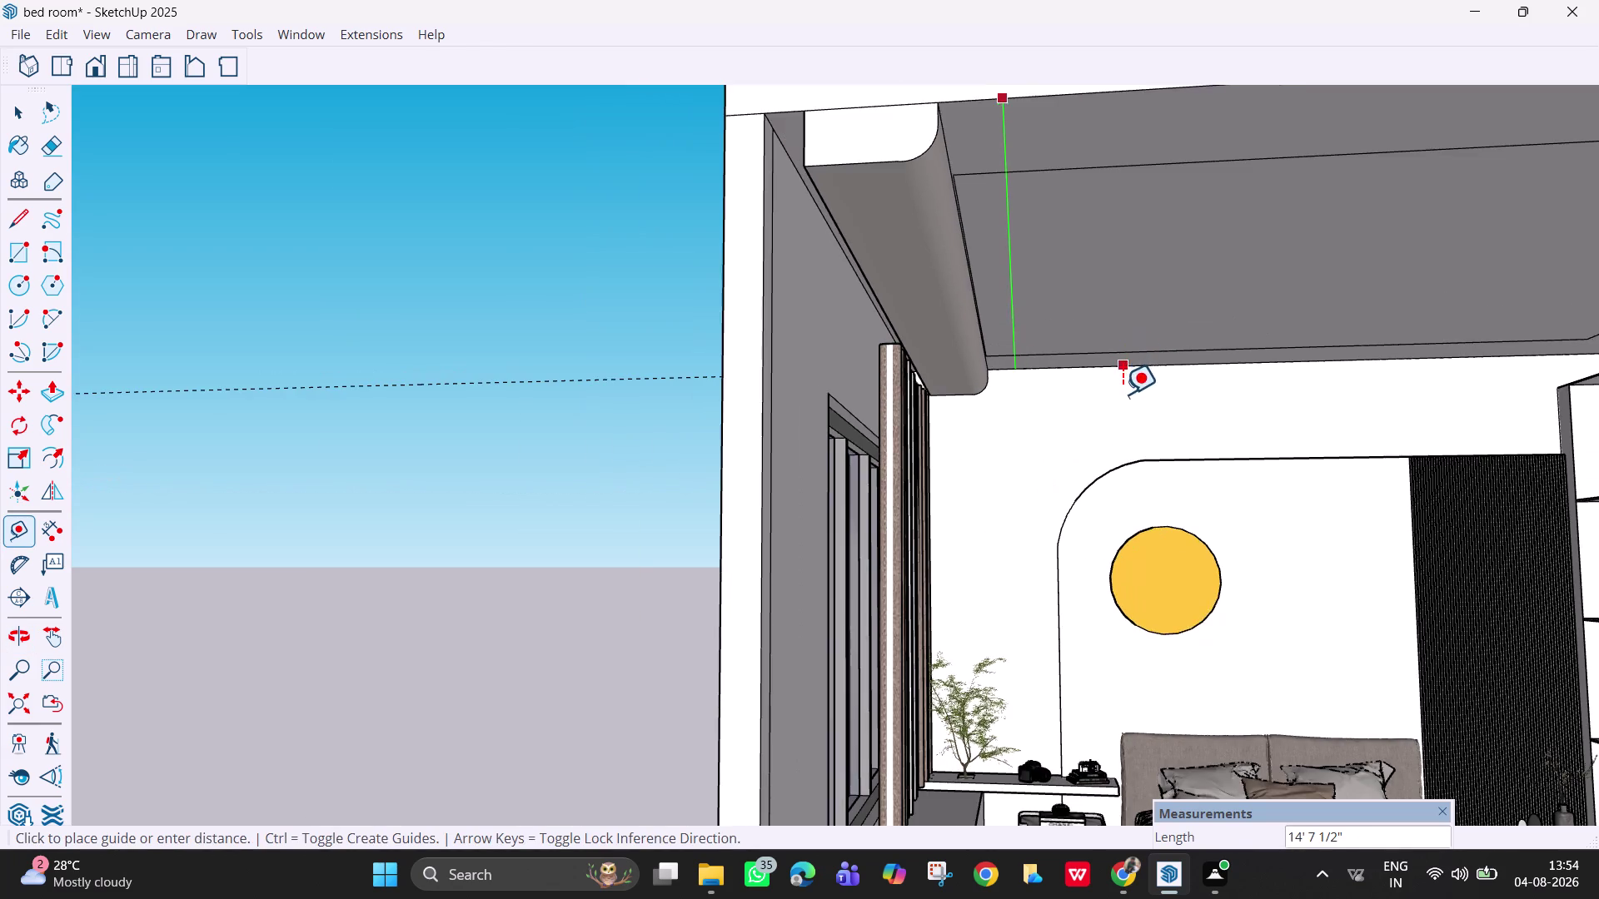
scroll(down, 3)
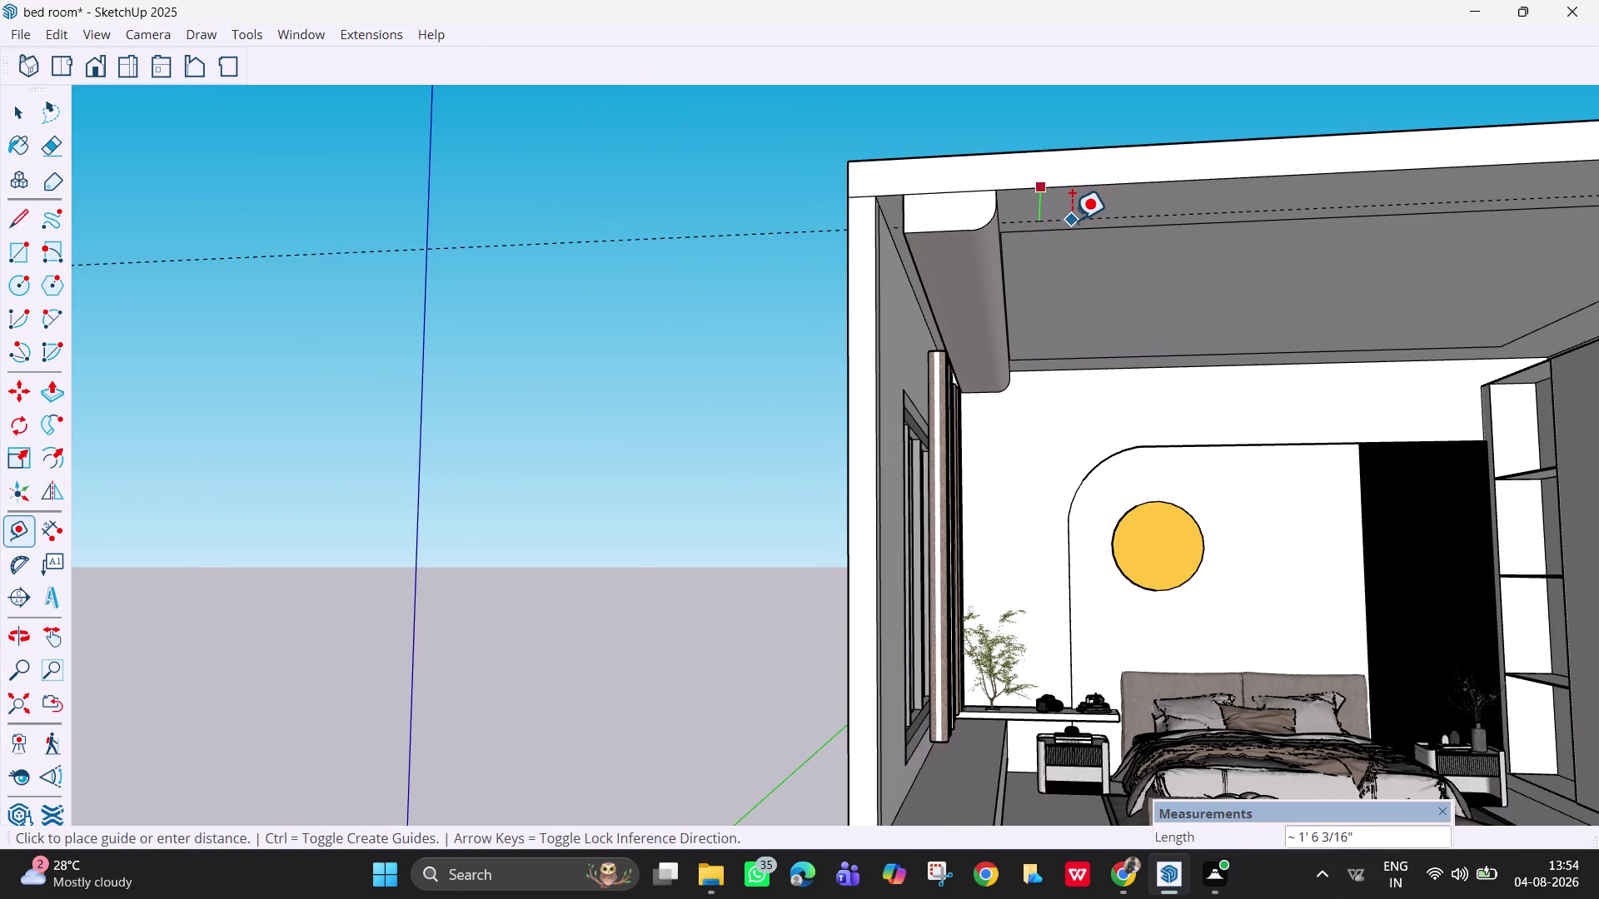
middle_drag(1071, 219, 1071, 124)
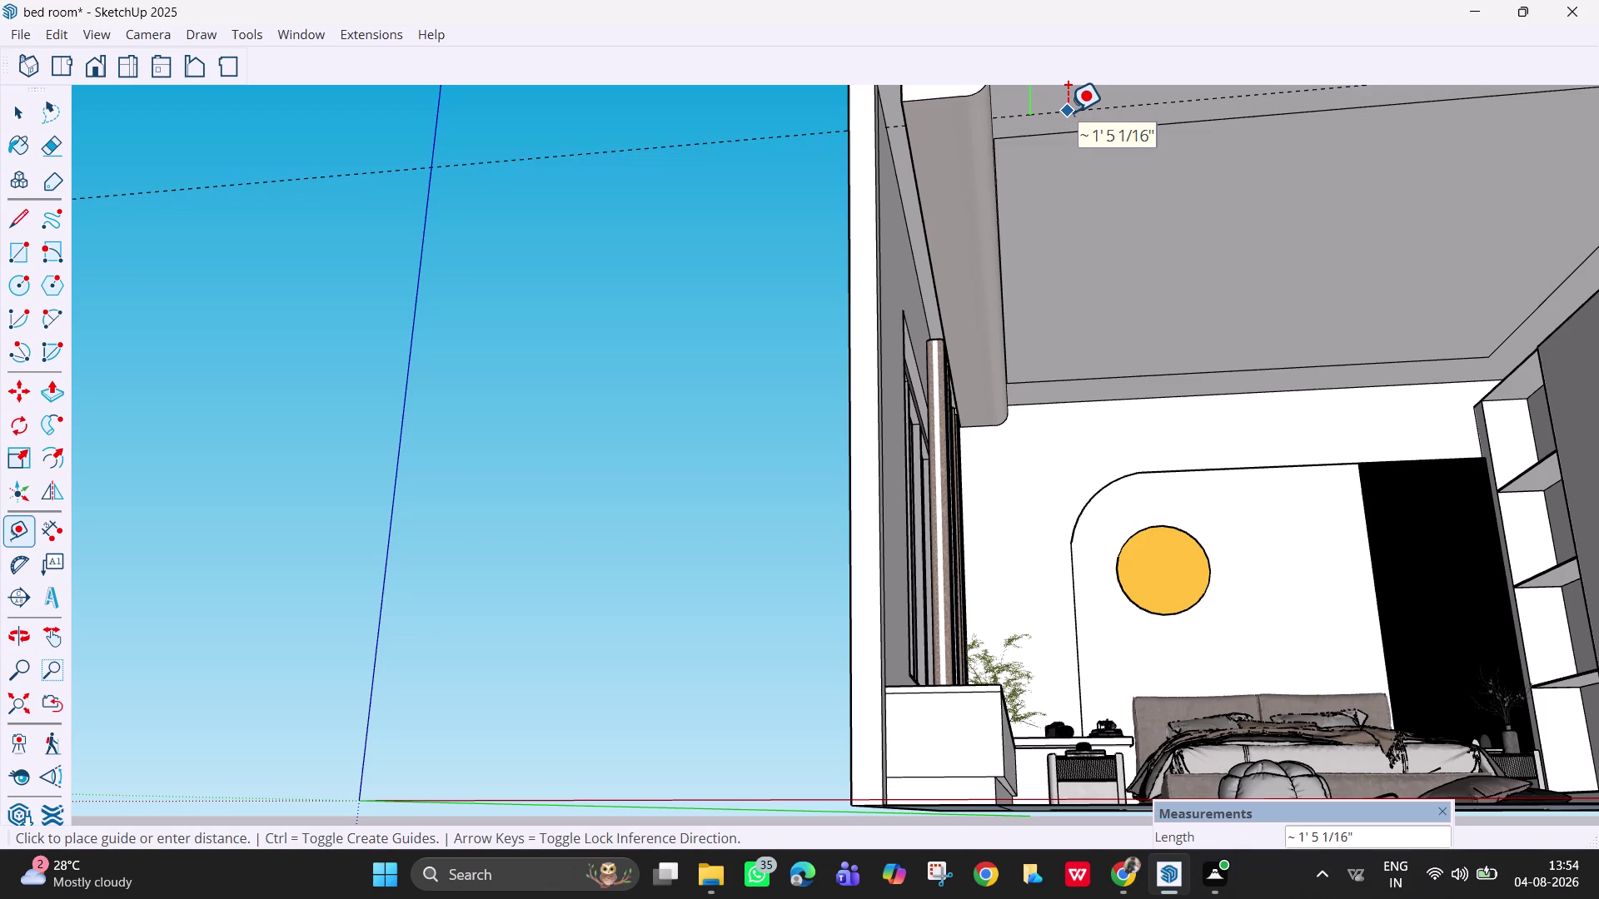
text(4.5)
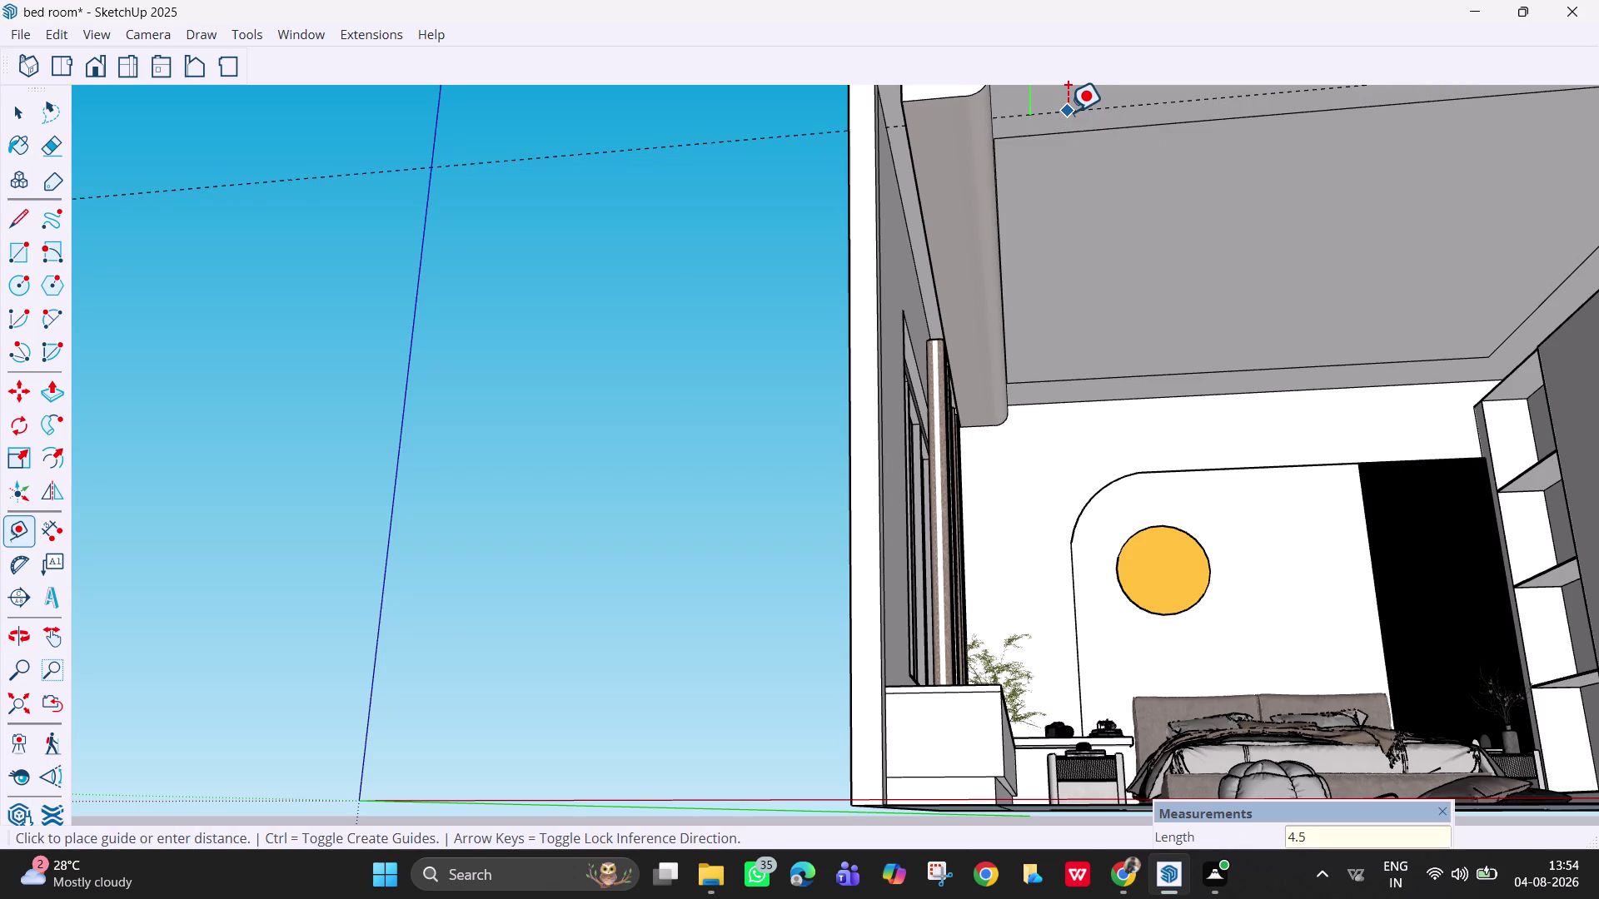
key(Return)
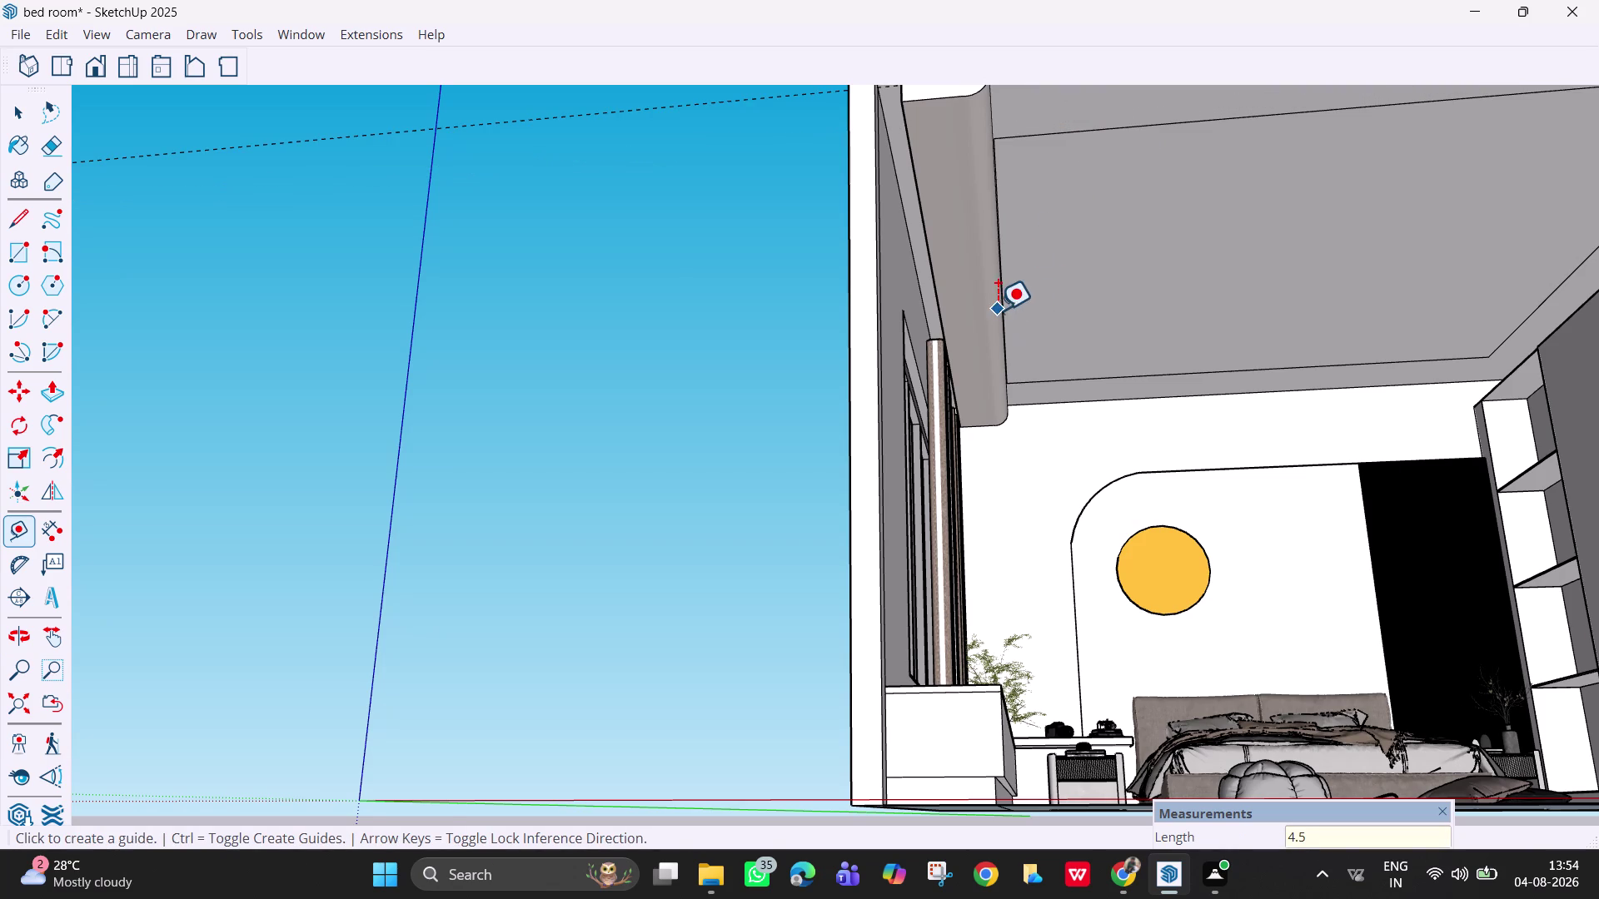
Orbit around to check the new ceiling guide and the cornice's end.
key(space)
middle_drag(1037, 299, 990, 433)
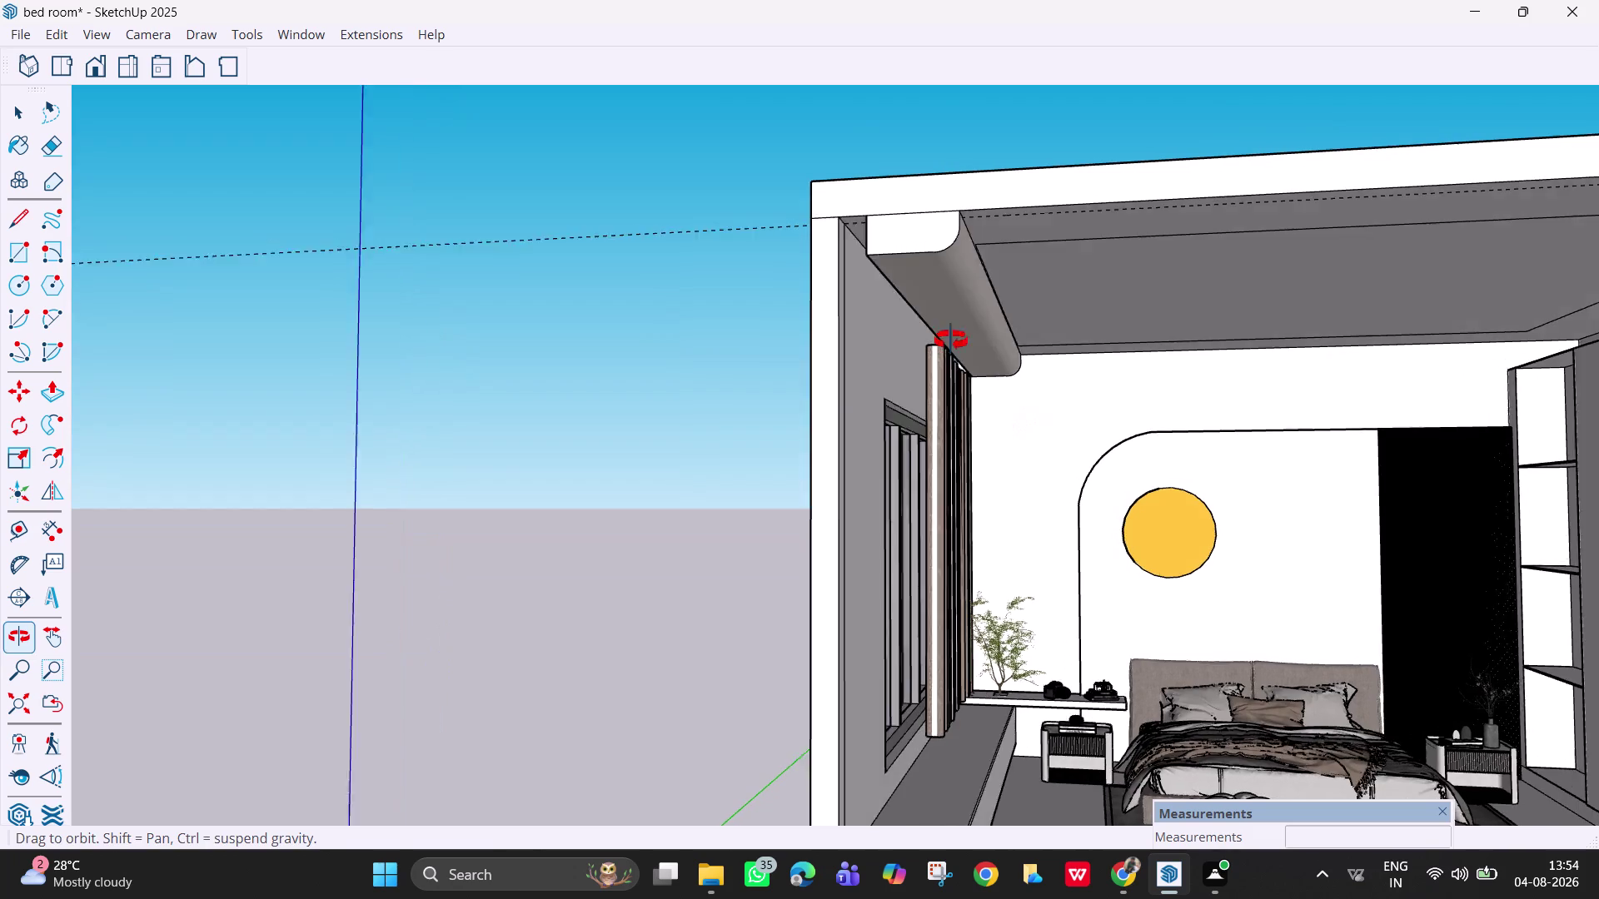
scroll(up, 3)
scroll(up, 3)
middle_drag(869, 259, 847, 264)
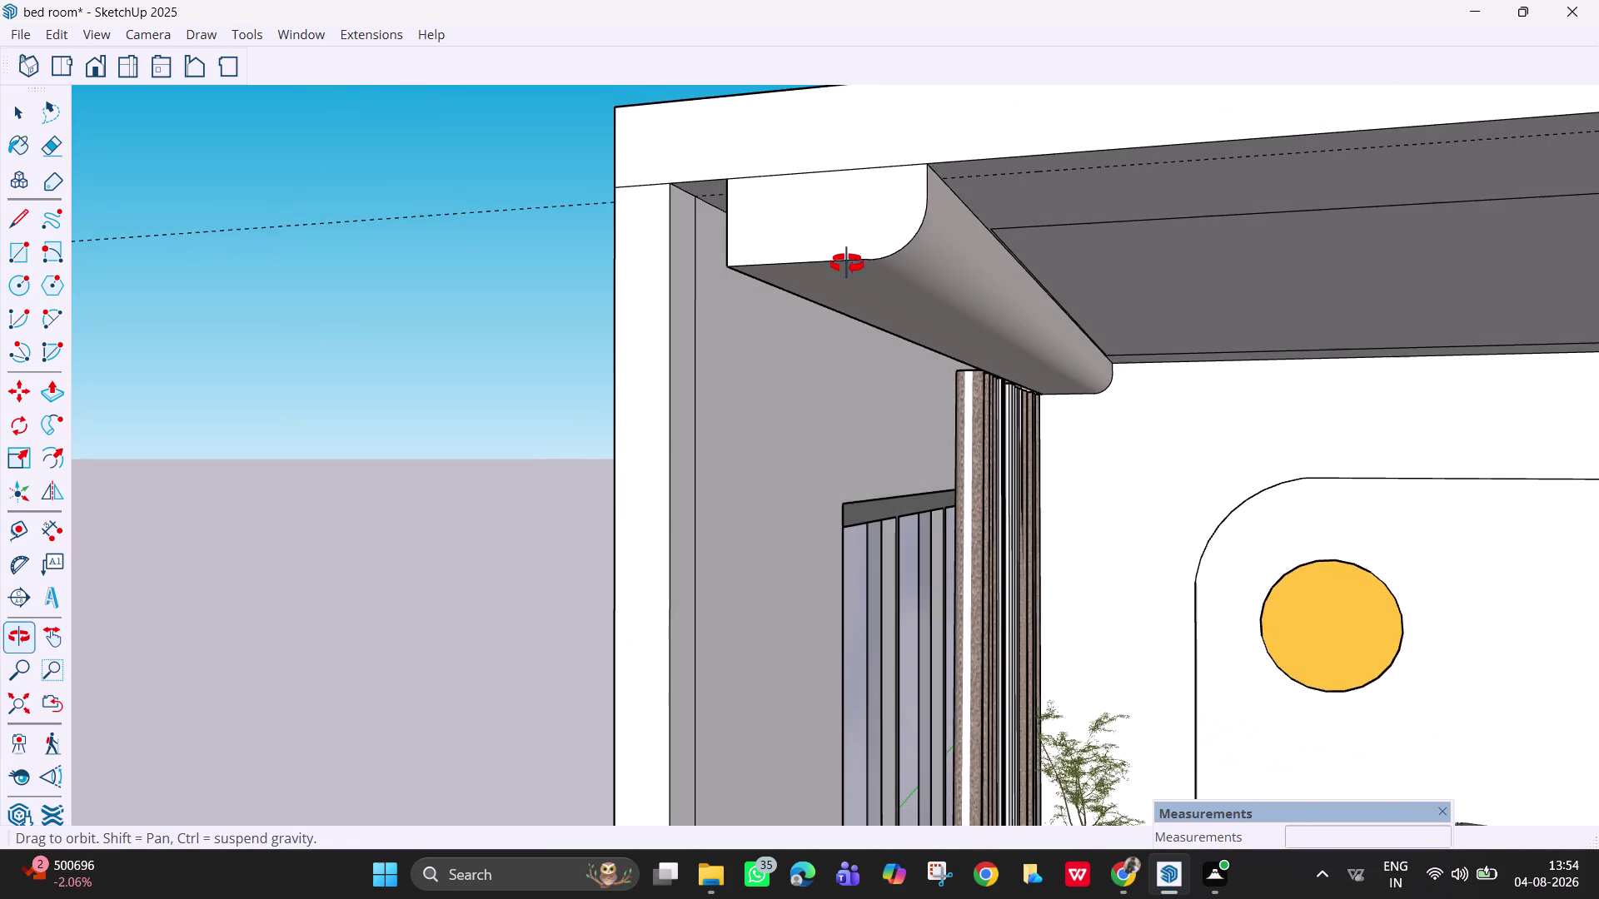
middle_drag(847, 264, 873, 279)
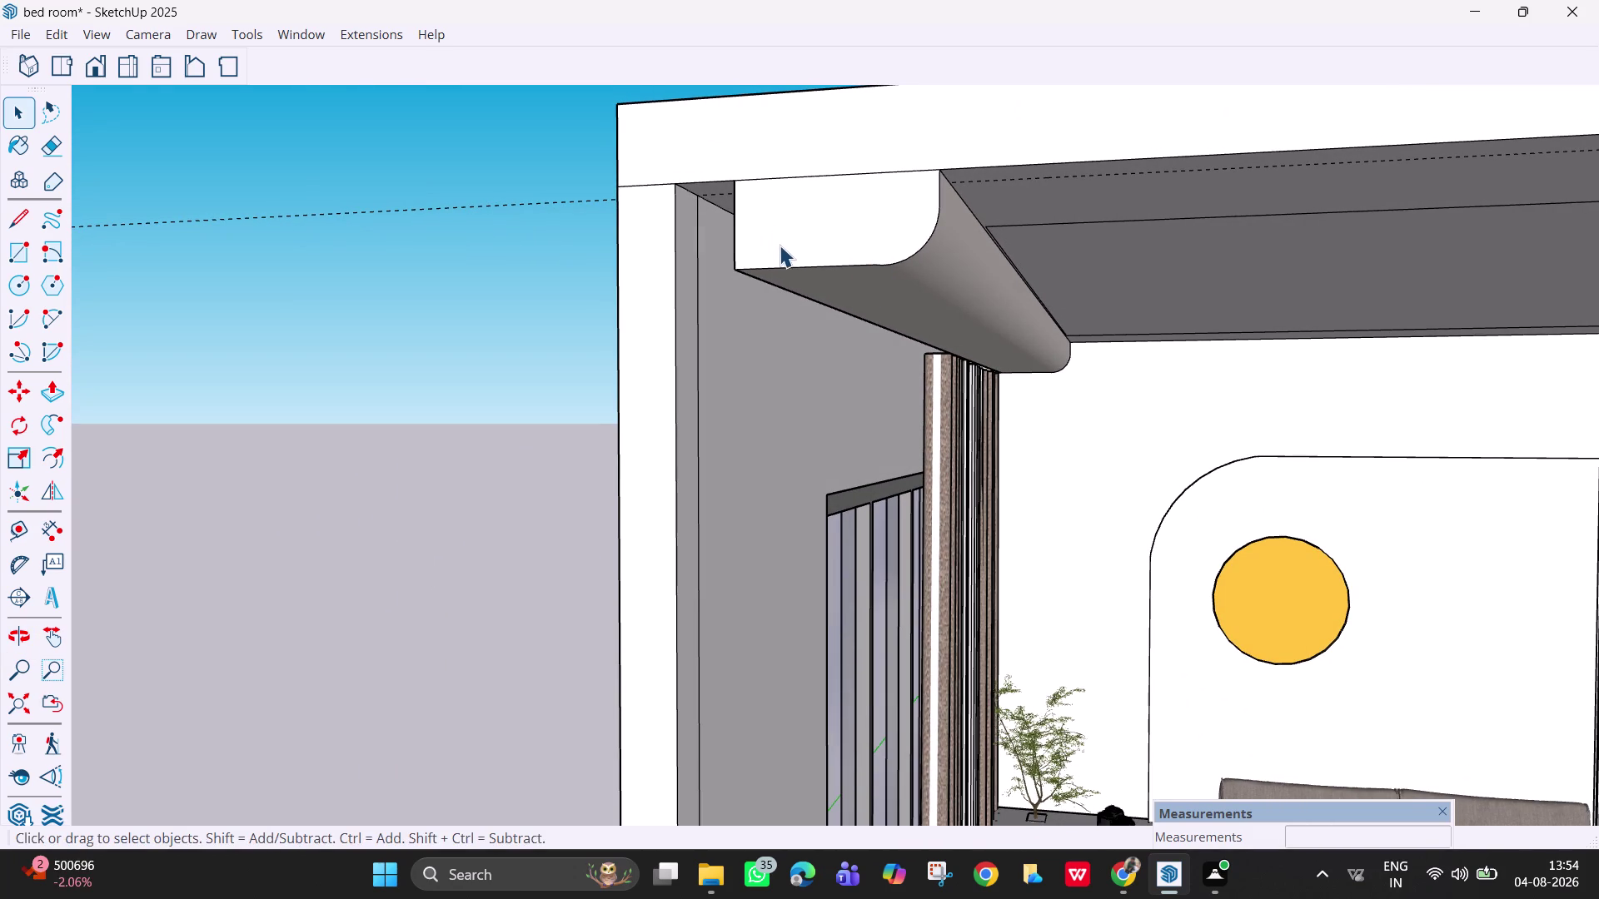
Push the cornice's rounded end face further along the ceiling.
key(h)
drag(781, 360, 770, 501)
middle_drag(772, 485, 793, 440)
scroll(up, 3)
key(h)
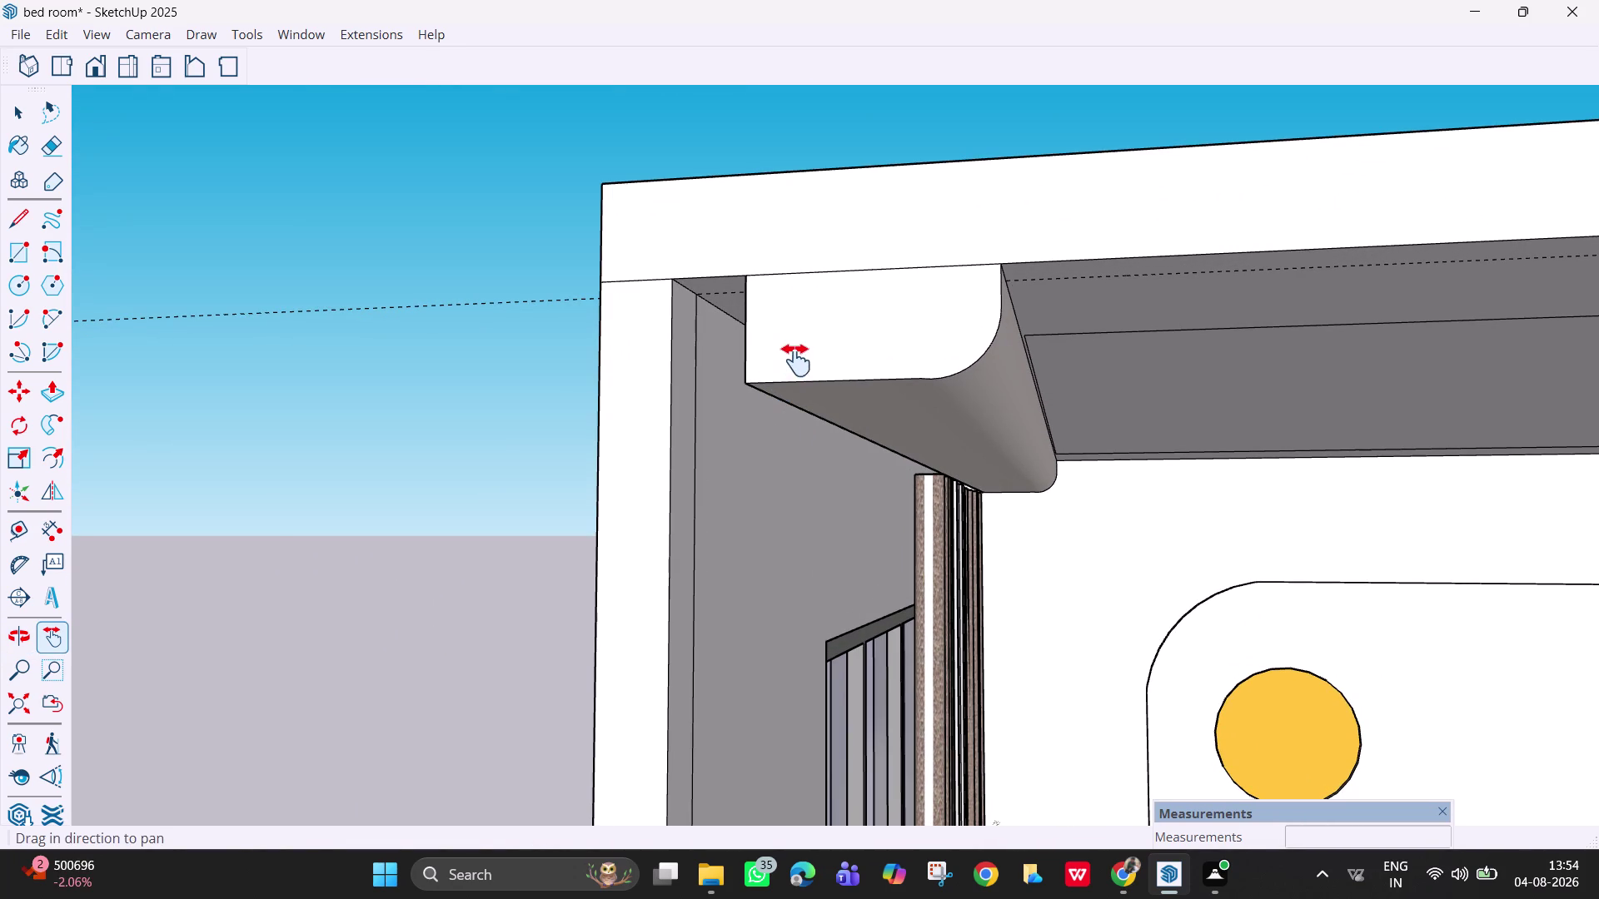
key(p)
click(772, 314)
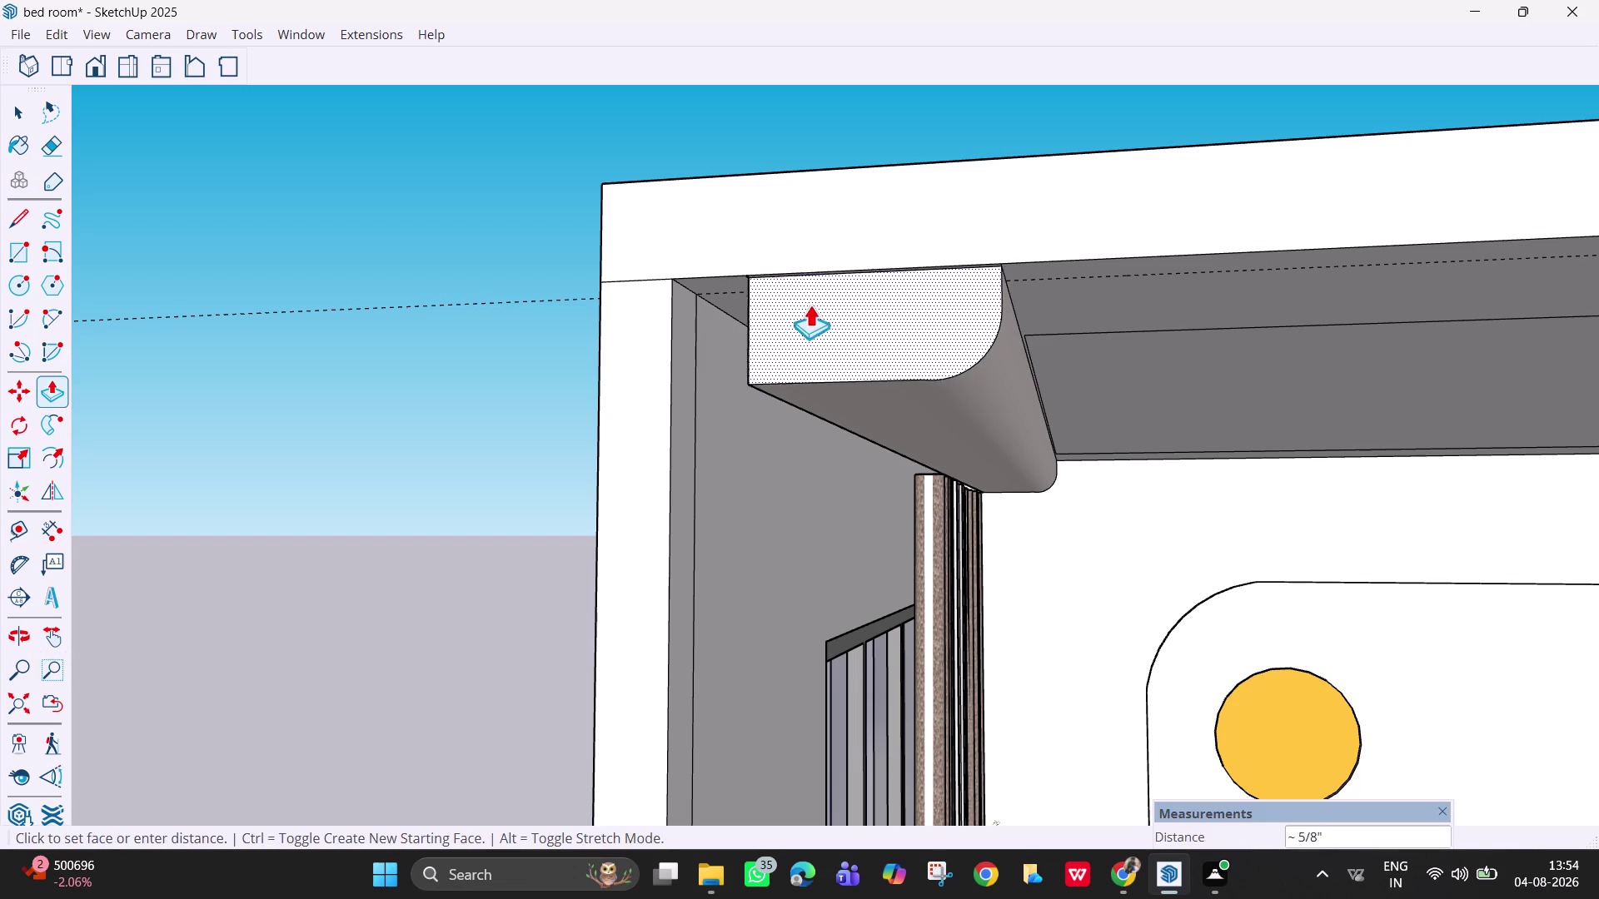
click(1038, 282)
Start erasing edges on the cornice's top strip where it meets the ceiling.
middle_drag(1019, 344, 962, 336)
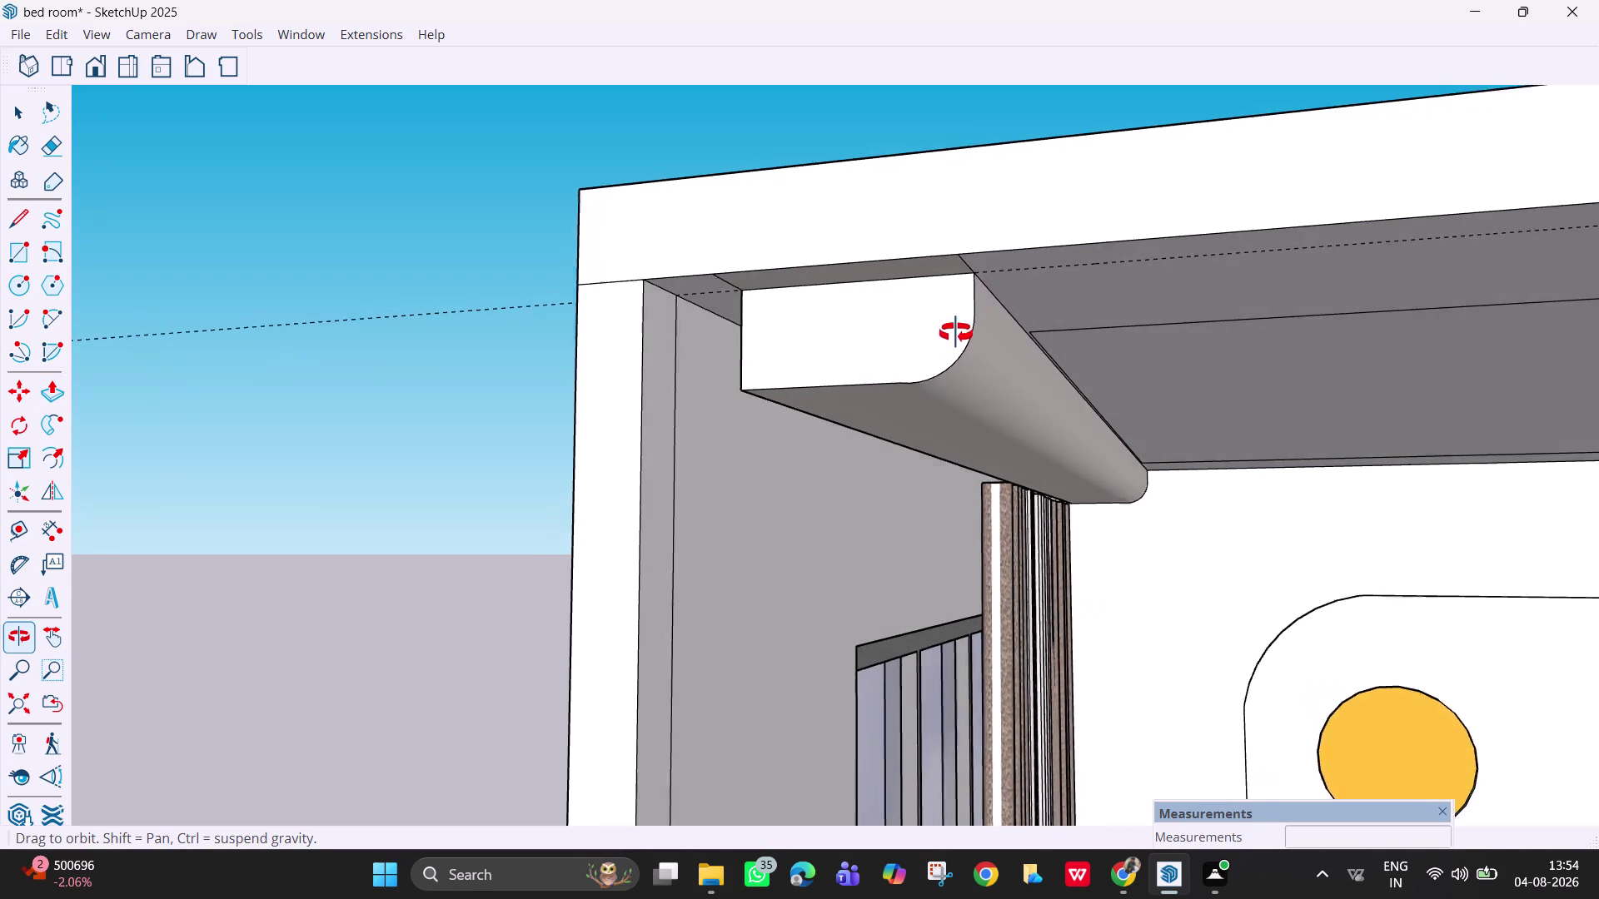
middle_drag(962, 337, 941, 324)
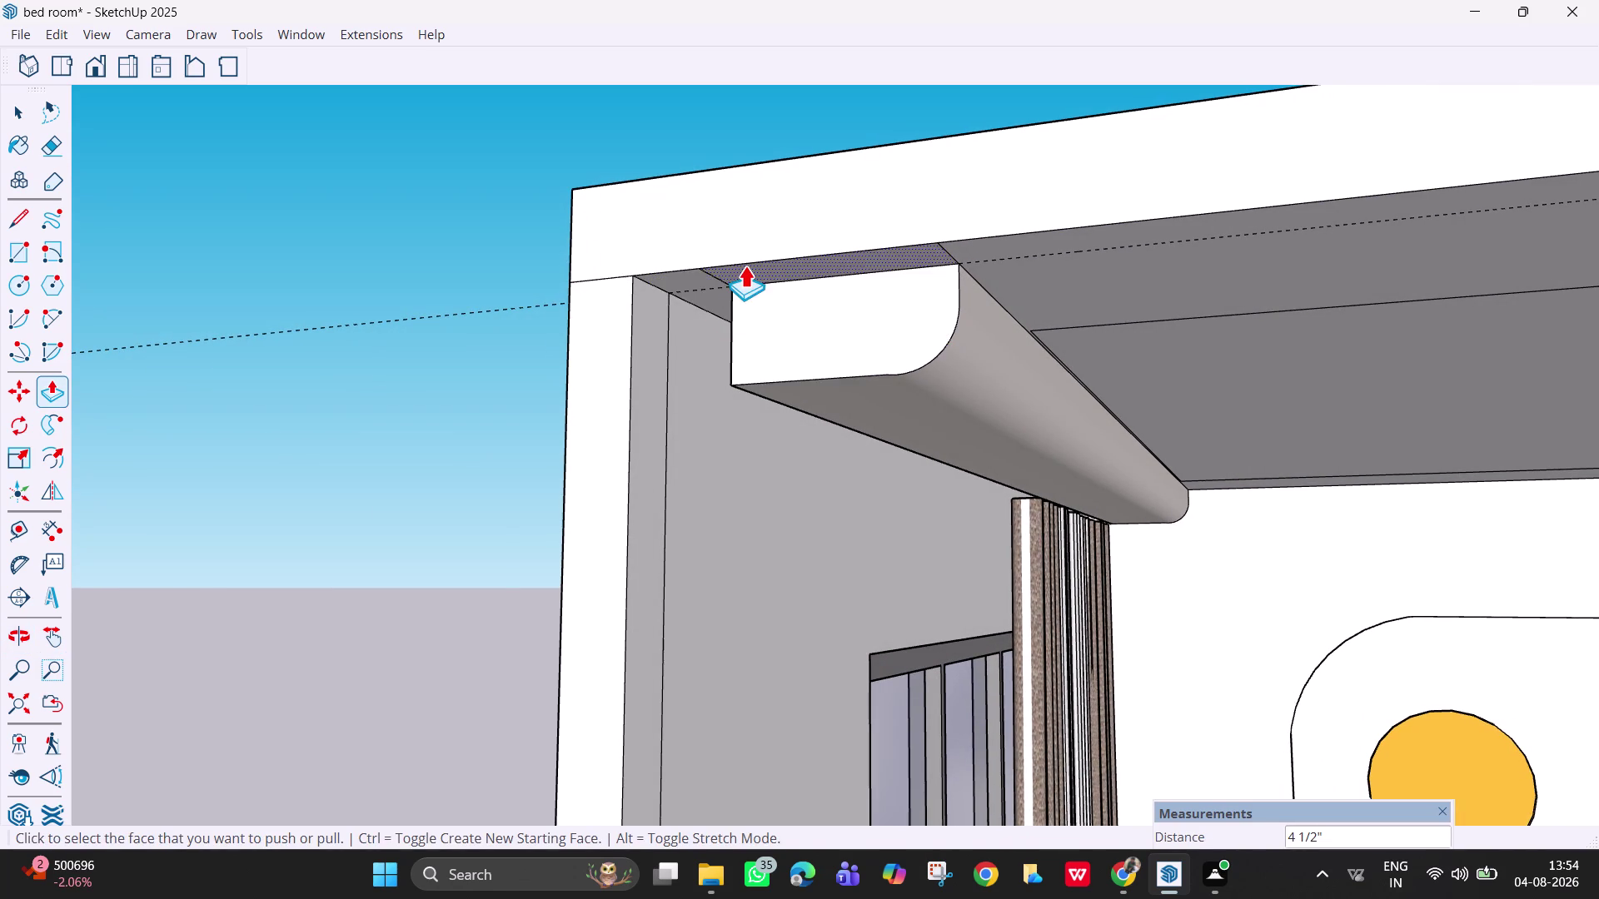
scroll(up, 3)
key(e)
drag(720, 282, 701, 286)
drag(1035, 252, 1011, 253)
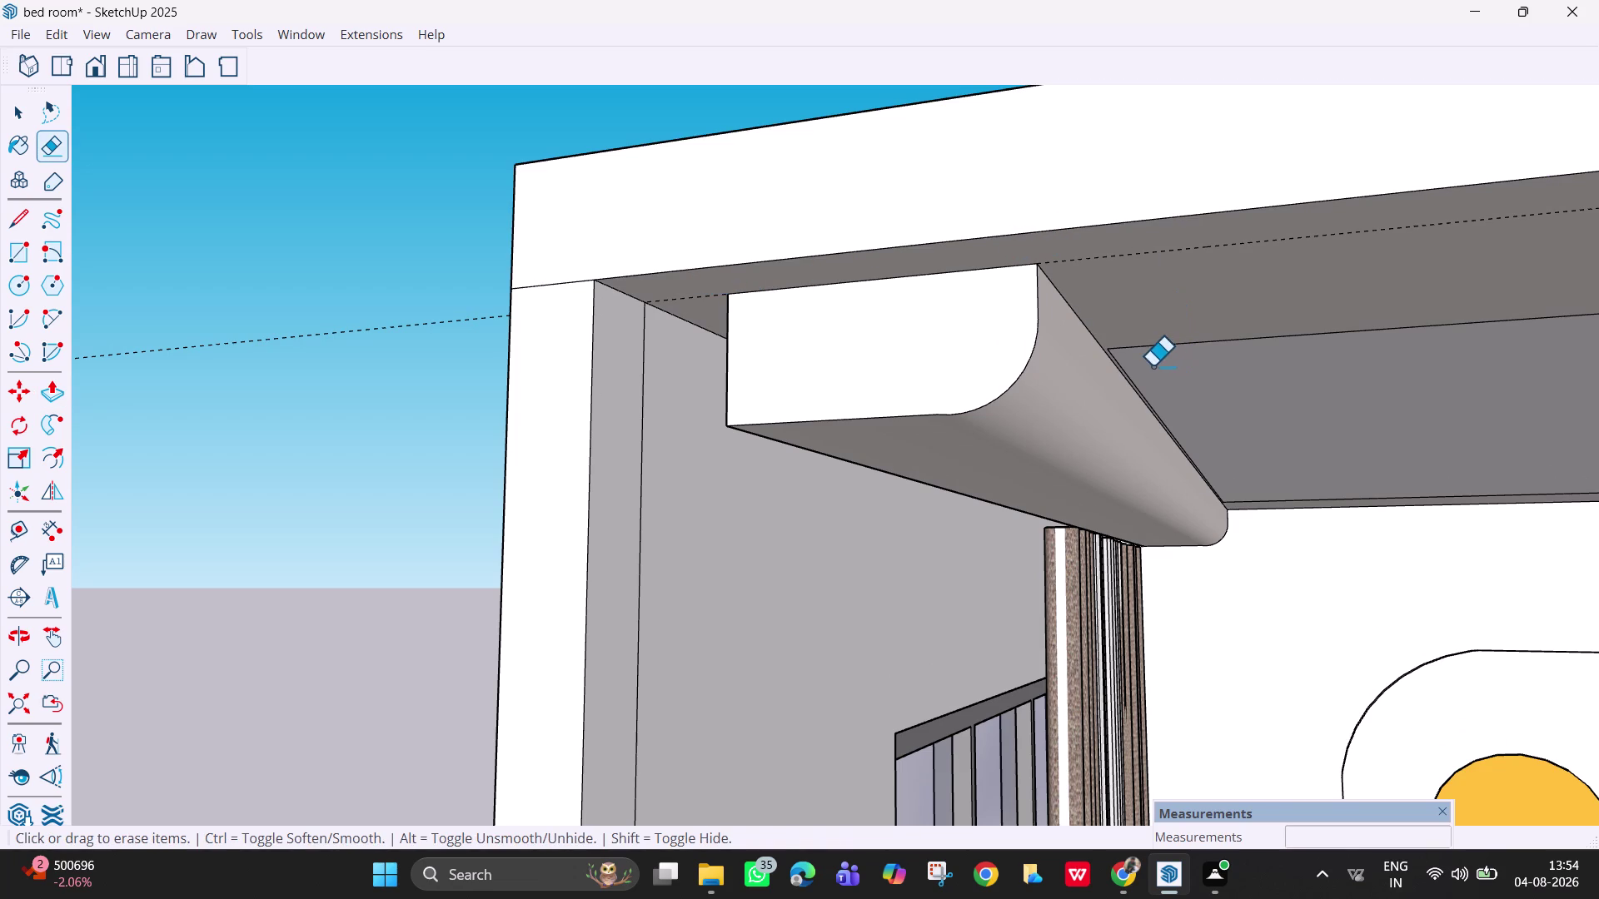
Undo the last two edits and orbit along the cornice to find remaining seams.
key(ctrl+z)
key(ctrl+z)
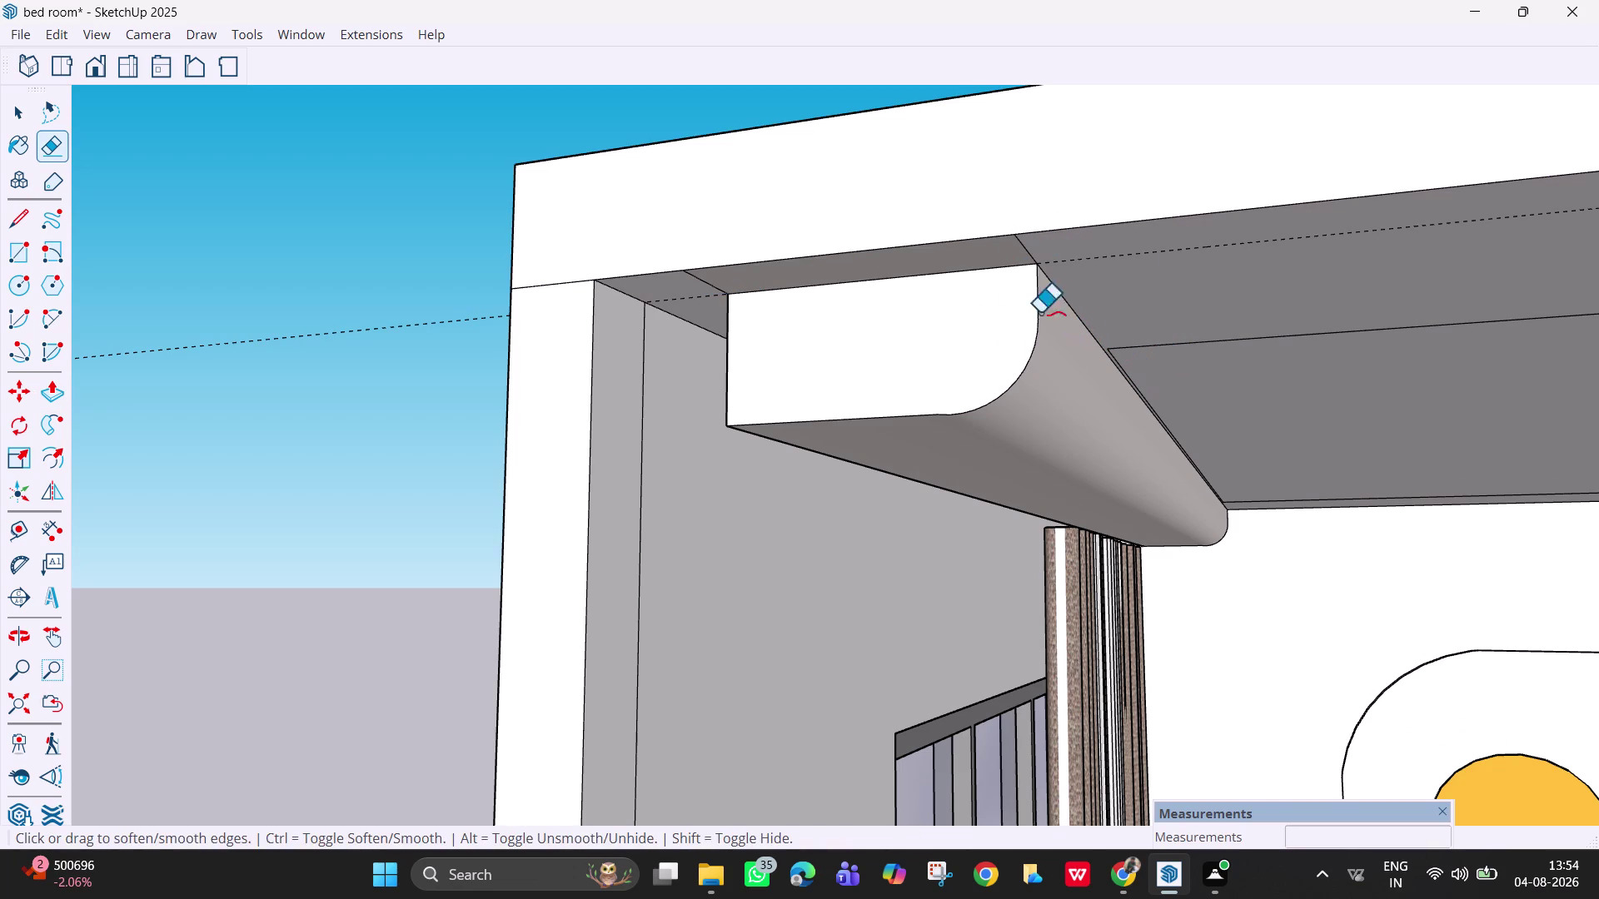
scroll(up, 3)
scroll(down, 3)
middle_drag(1105, 326, 1018, 344)
scroll(down, 3)
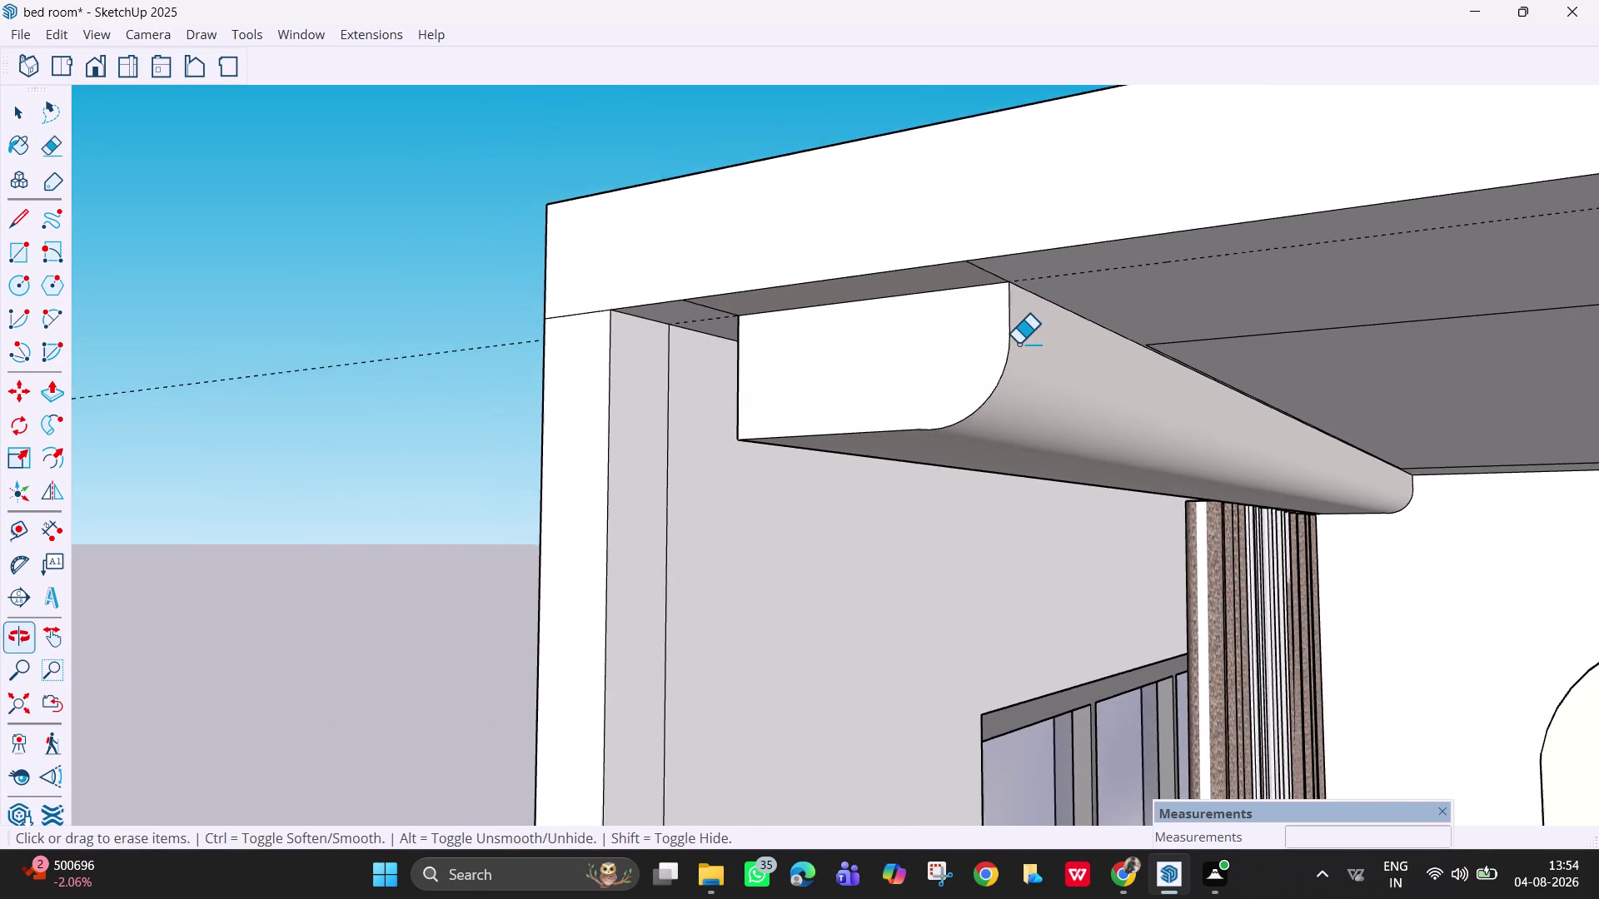
scroll(down, 3)
middle_drag(1364, 357, 1466, 414)
scroll(down, 3)
scroll(down, 3)
middle_drag(1384, 458, 1378, 397)
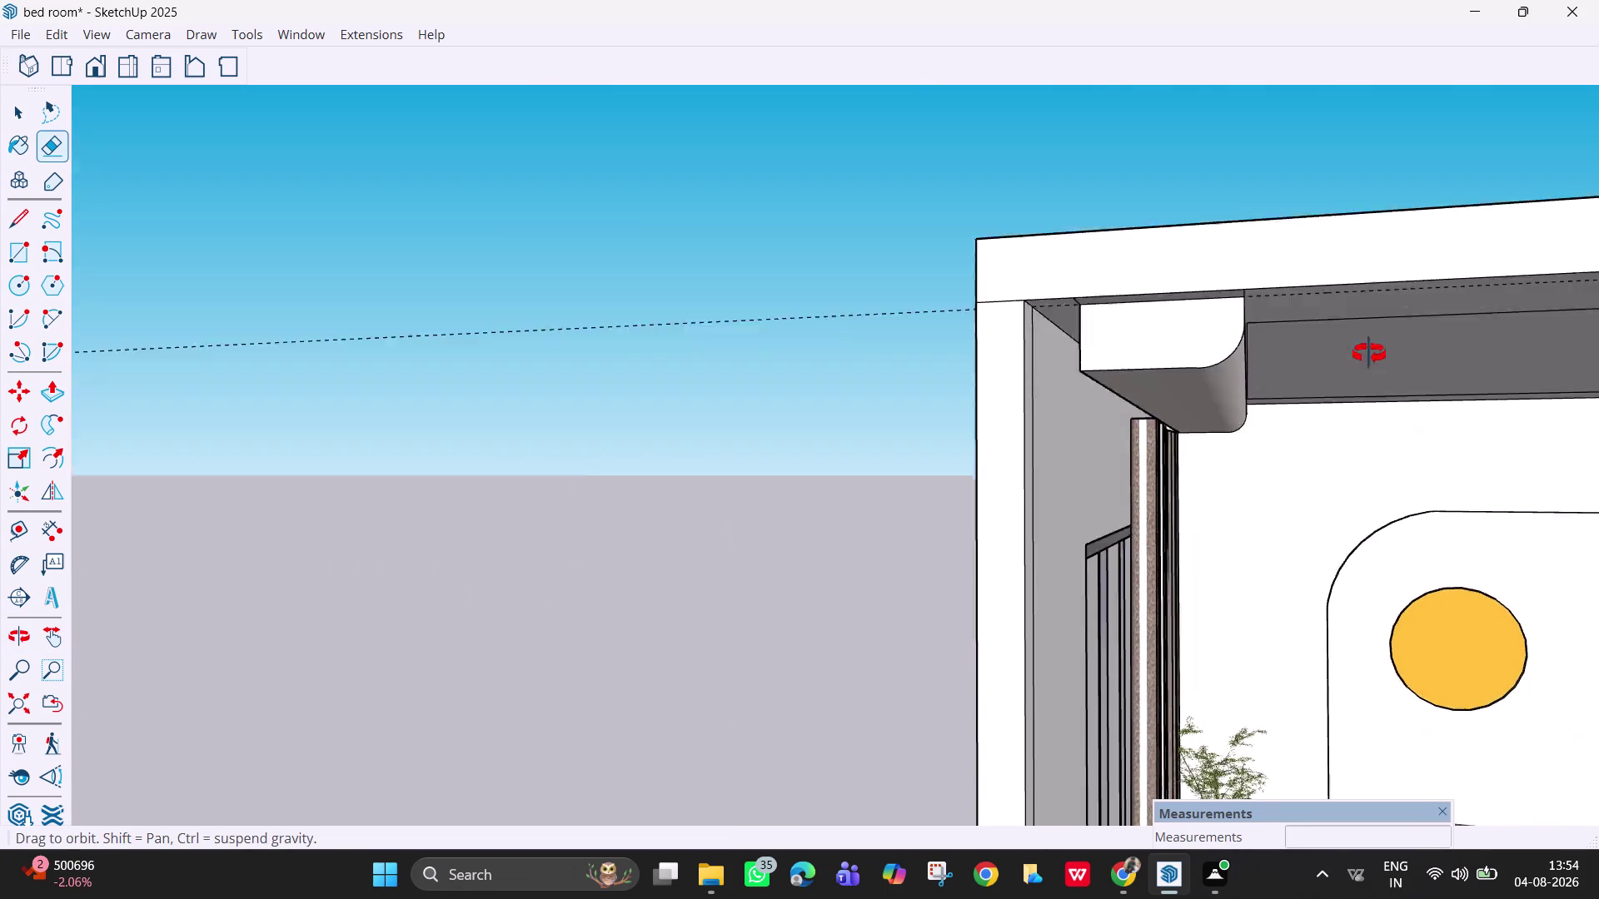
middle_drag(1377, 397, 1348, 368)
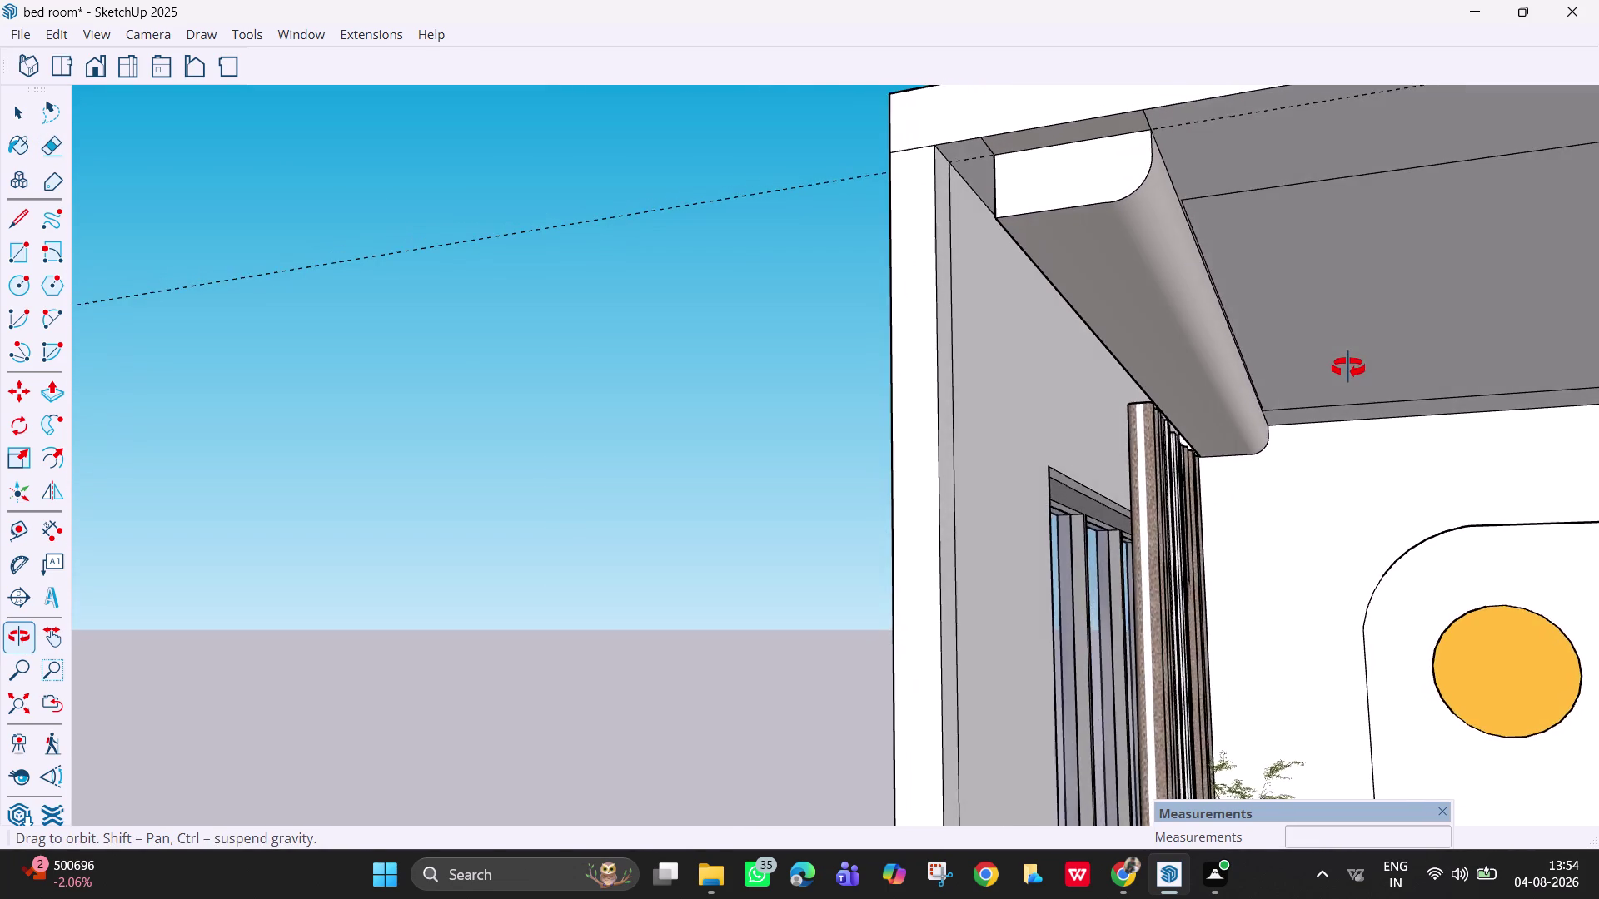
middle_drag(1348, 368, 1339, 368)
Soften the stray edge along the cornice top, then inspect the end from below.
click(1178, 123)
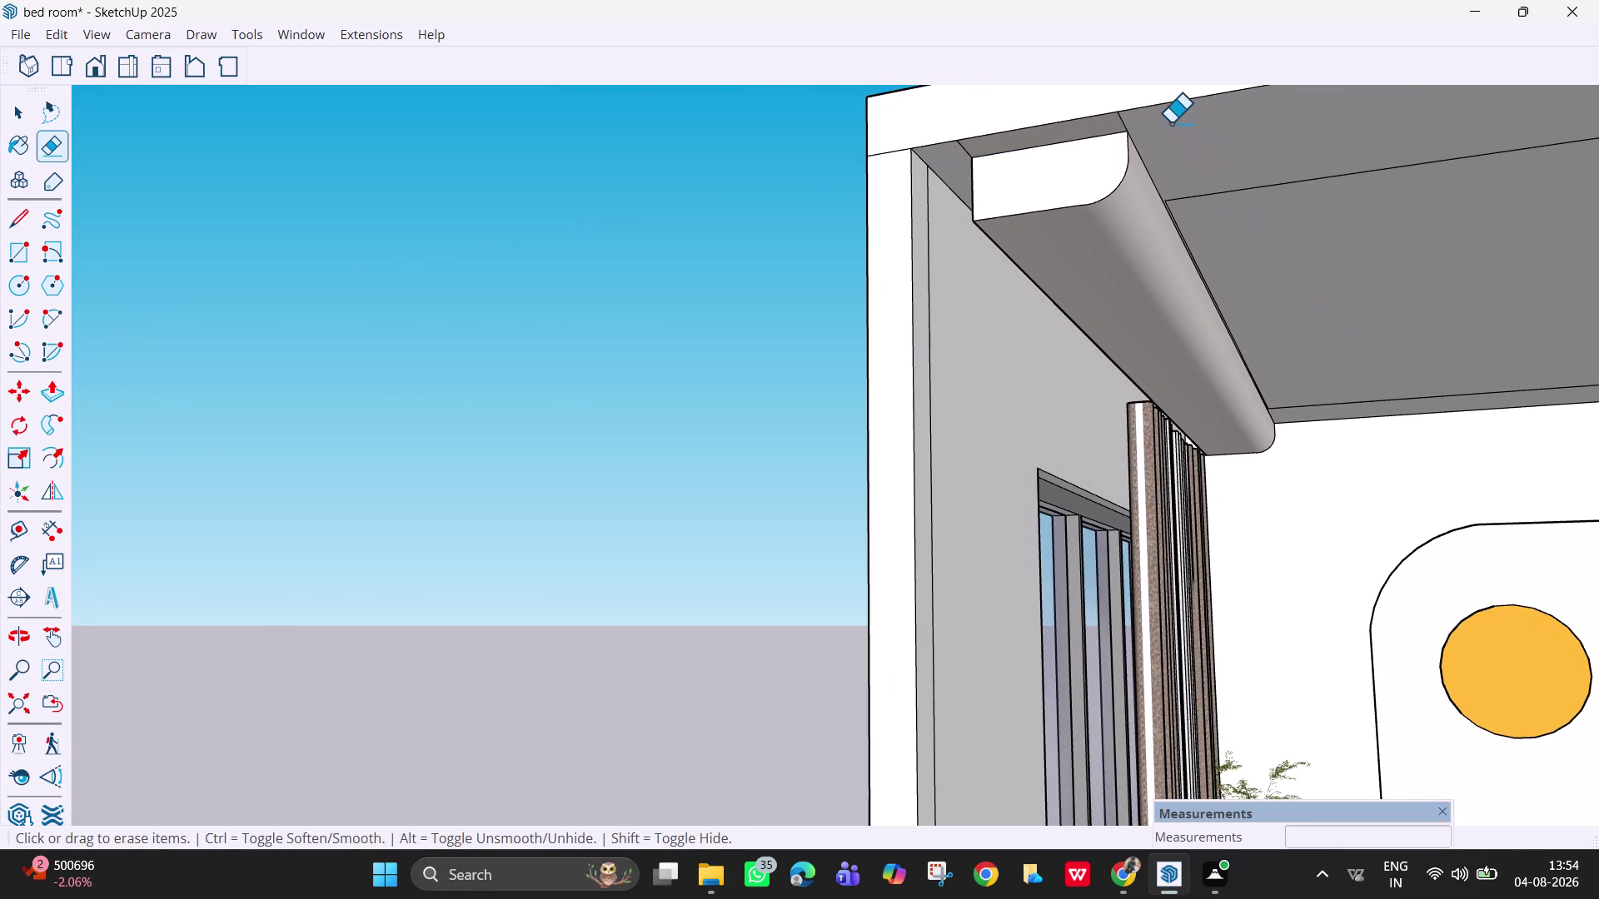
scroll(up, 3)
middle_drag(988, 172, 1031, 198)
scroll(up, 3)
scroll(up, 3)
middle_drag(1035, 181, 1065, 85)
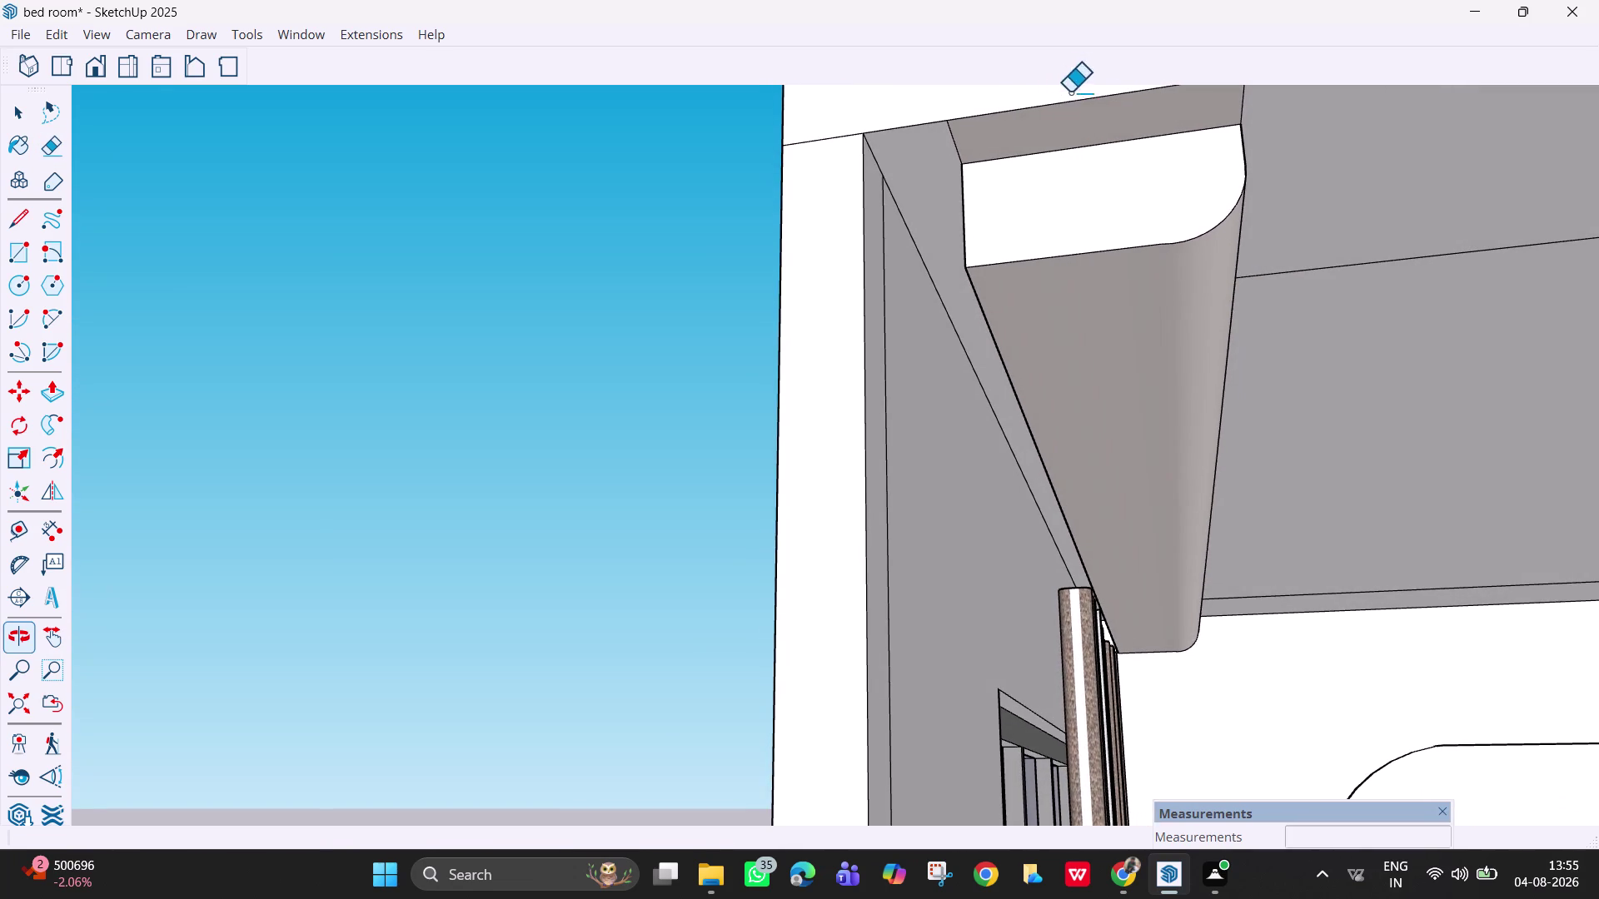
scroll(down, 3)
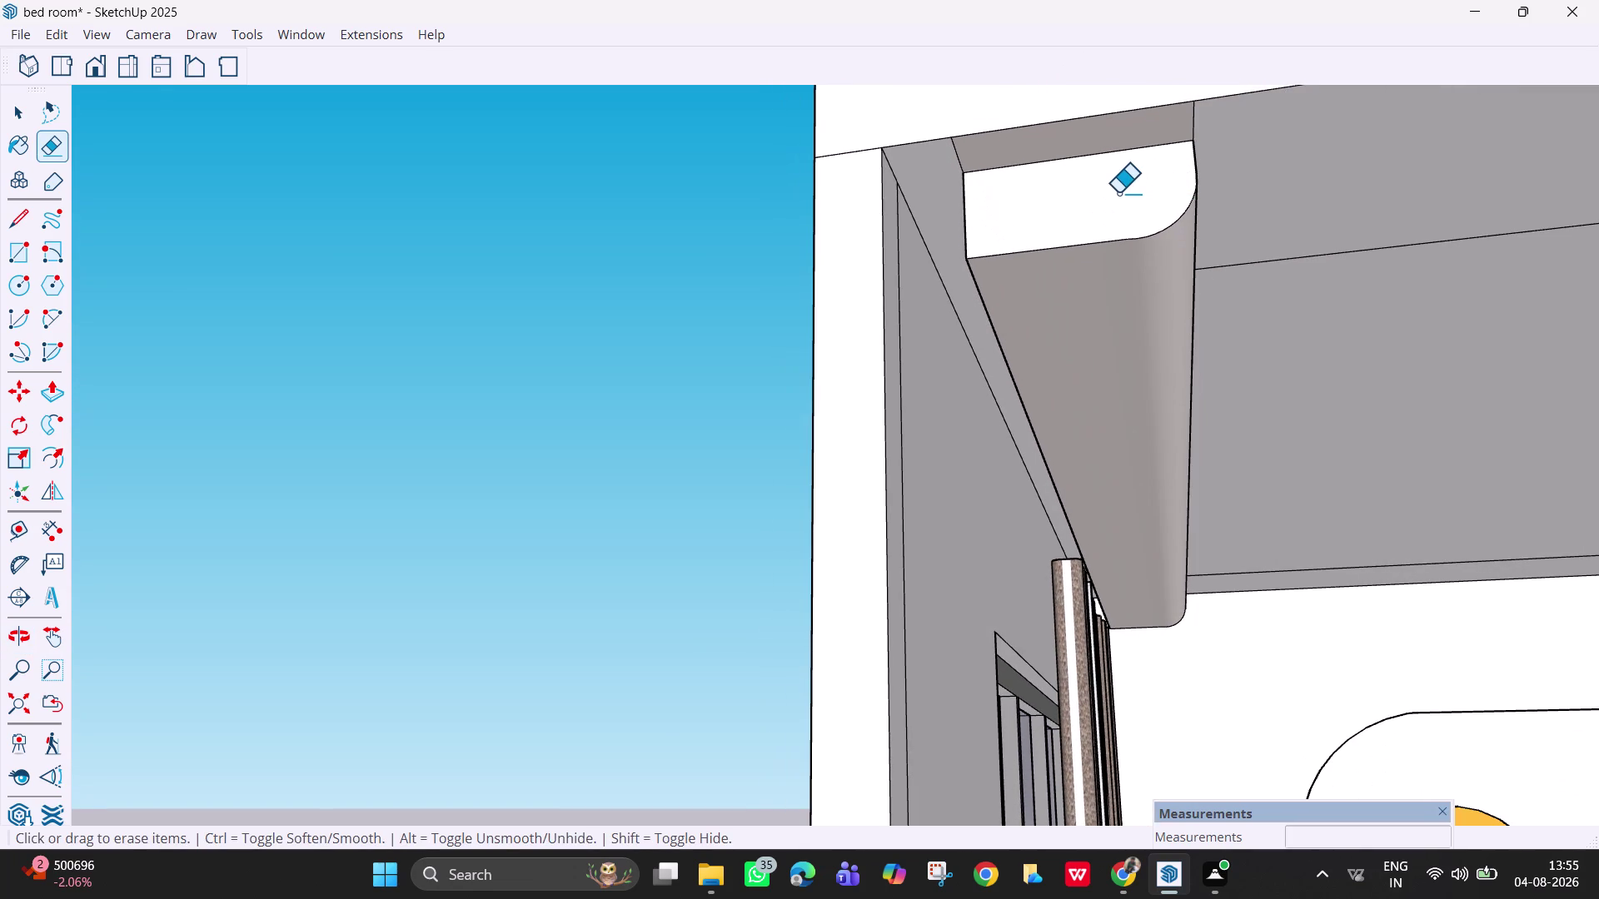
scroll(down, 3)
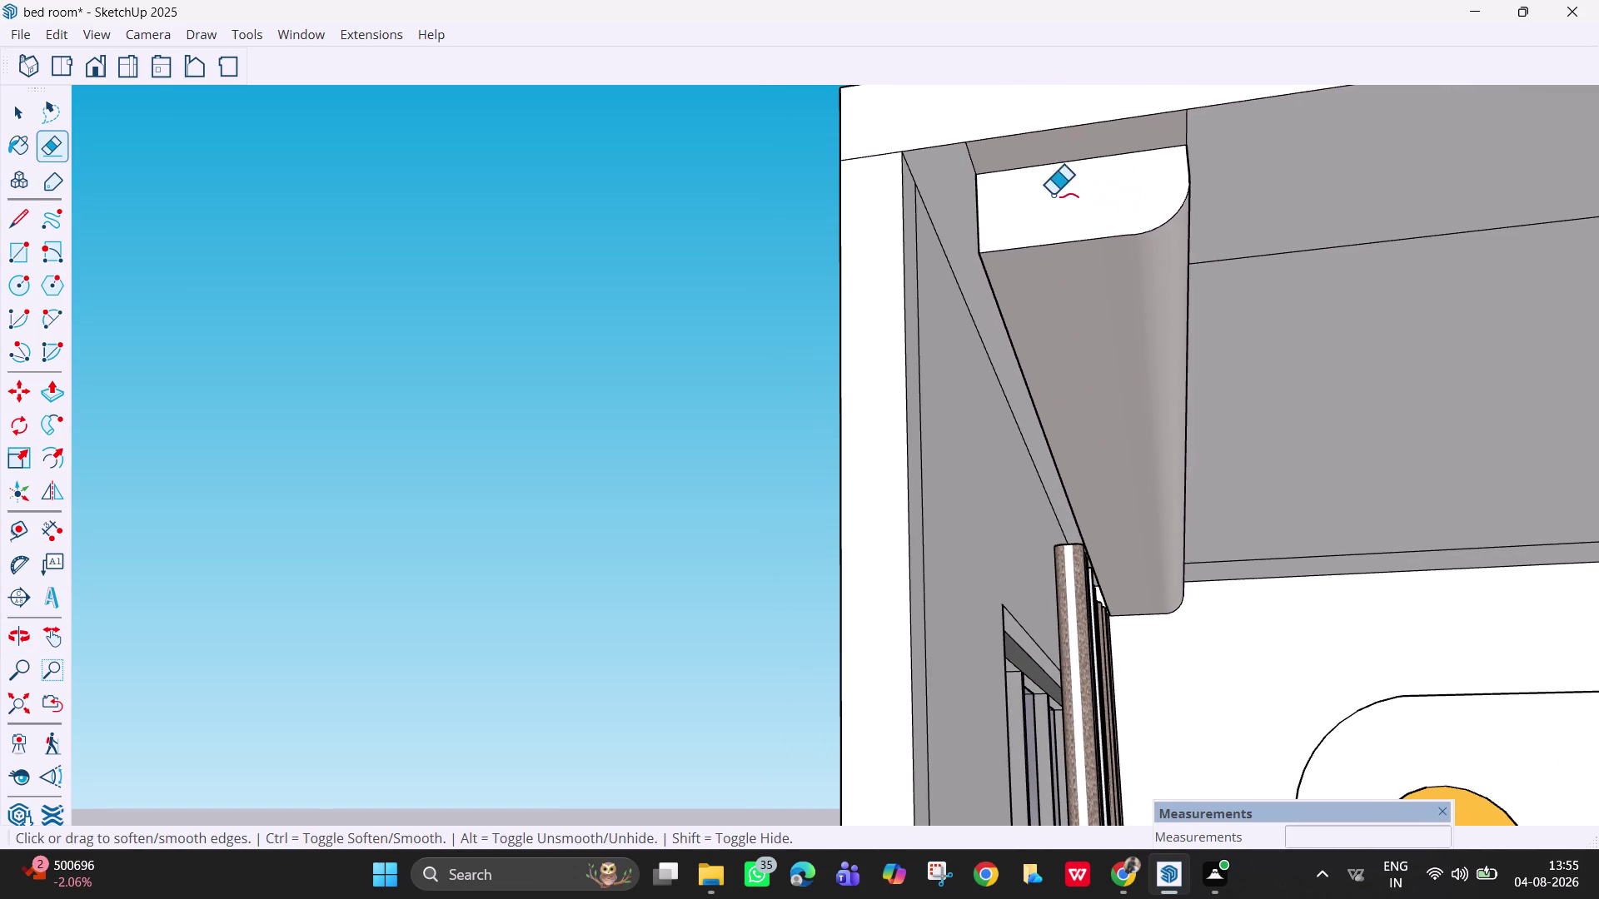
key(l)
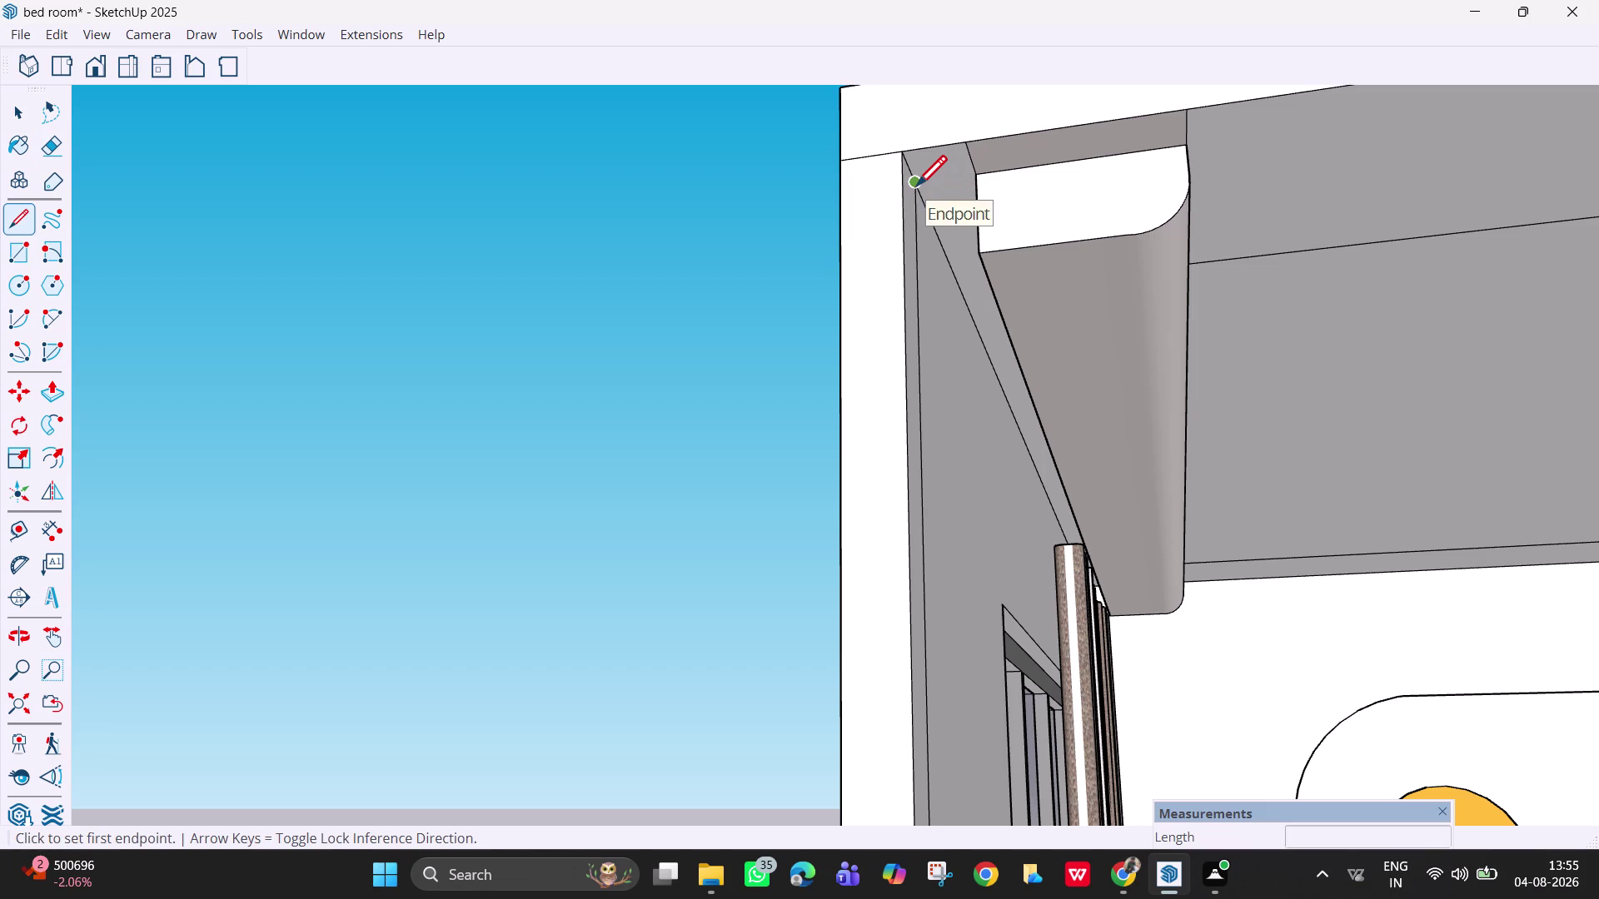
click(915, 189)
middle_drag(1241, 282, 1406, 448)
middle_drag(1190, 407, 1270, 442)
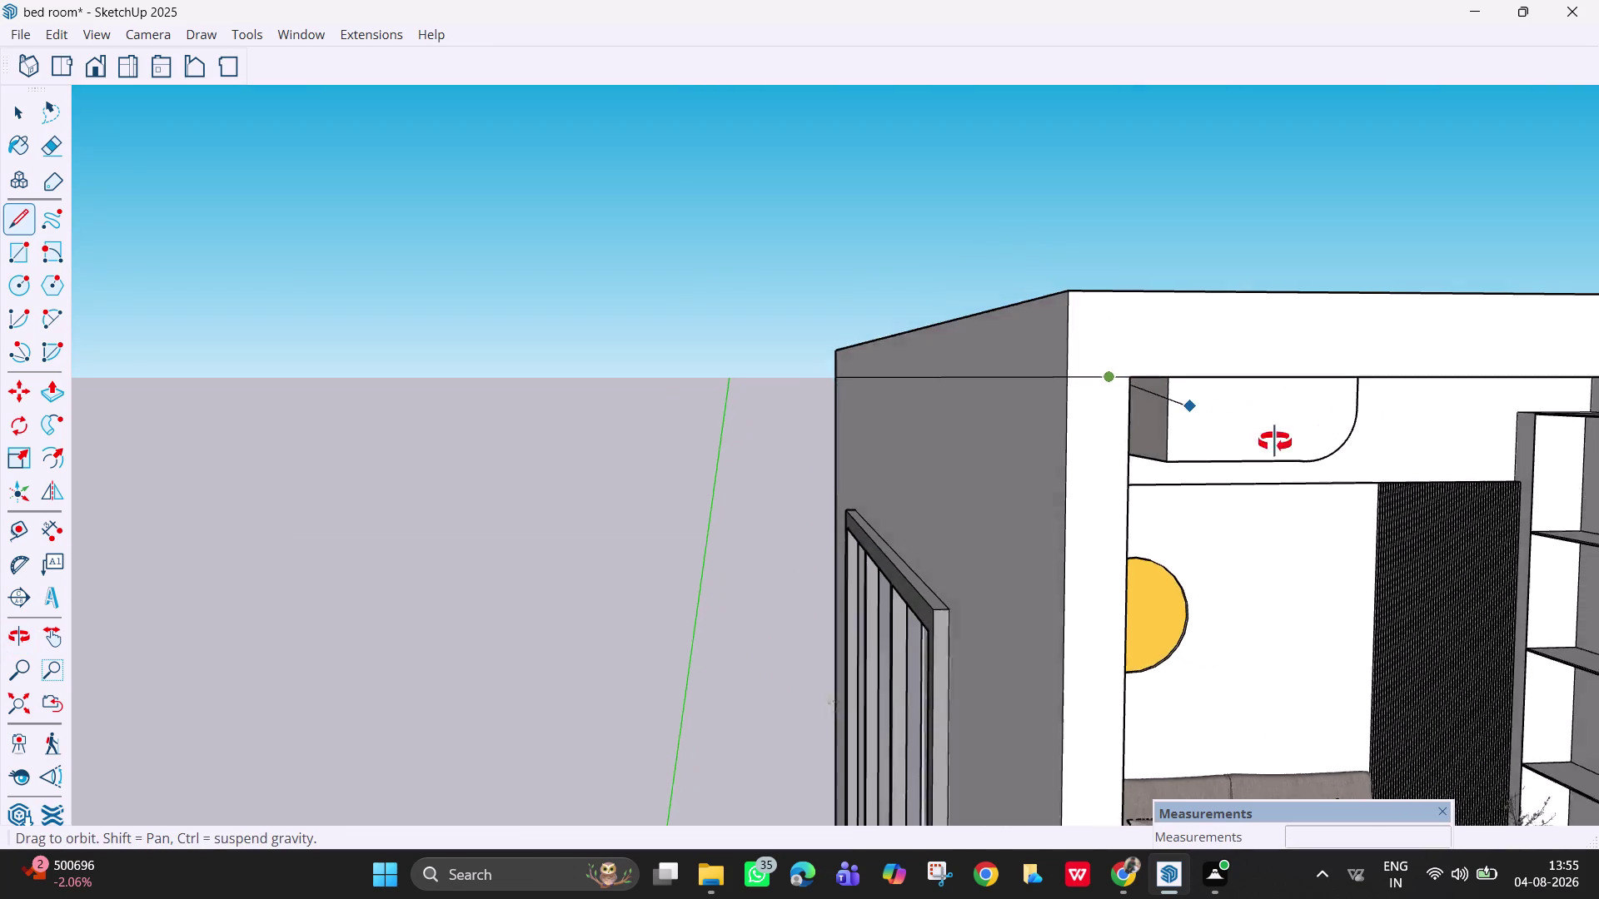
middle_drag(1270, 442, 1556, 432)
scroll(up, 3)
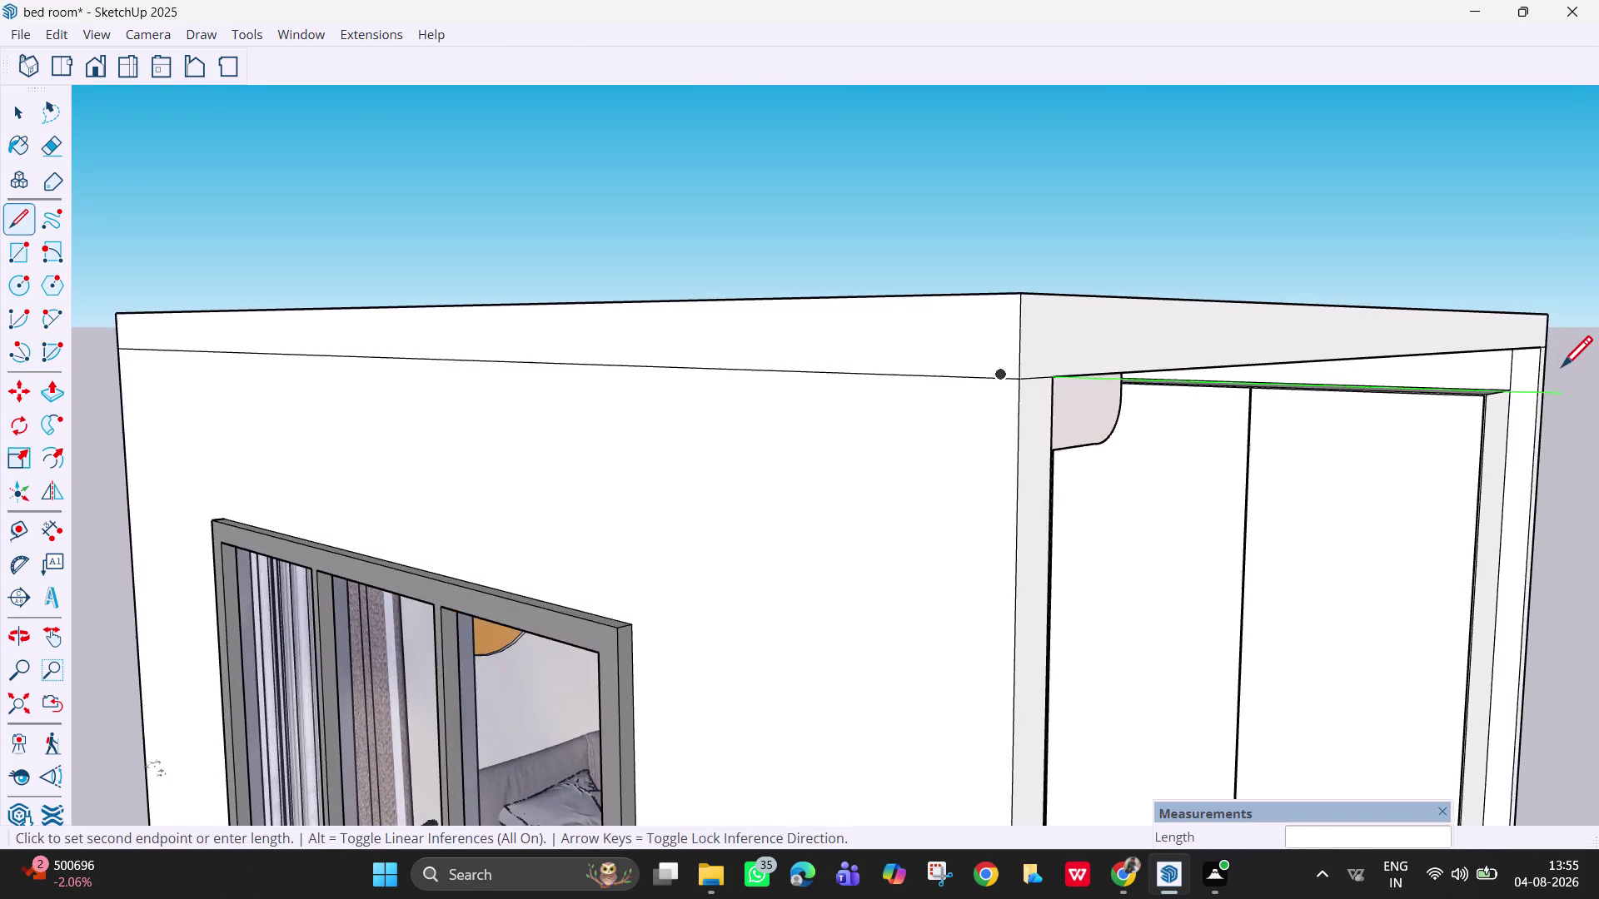
scroll(up, 3)
scroll(up, 3)
middle_drag(1495, 385, 1518, 308)
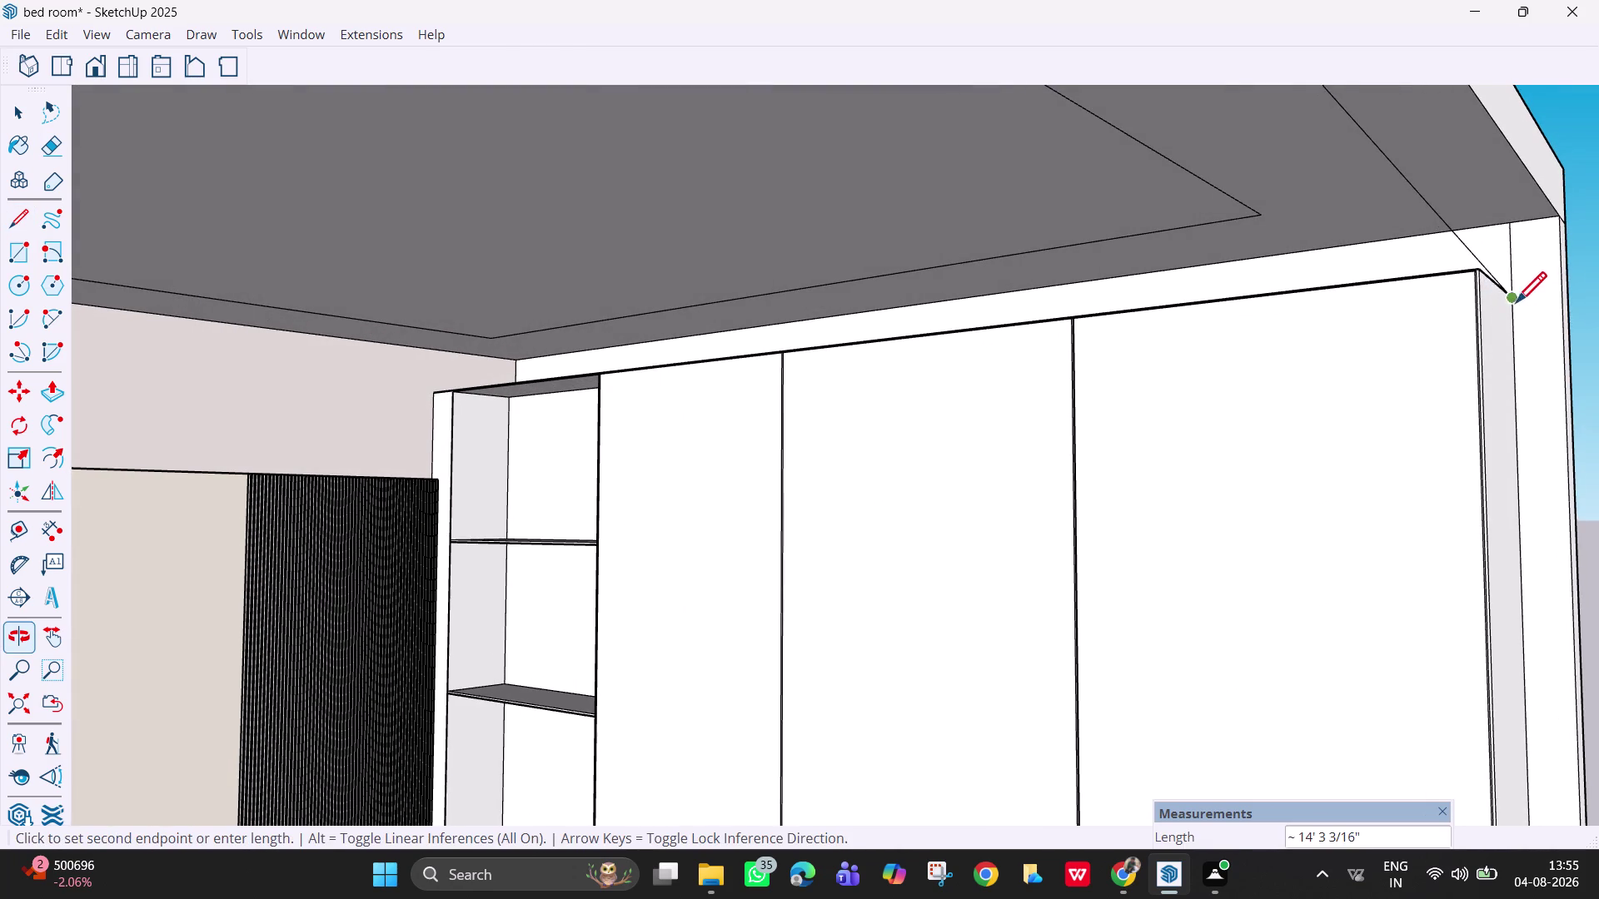
click(1508, 228)
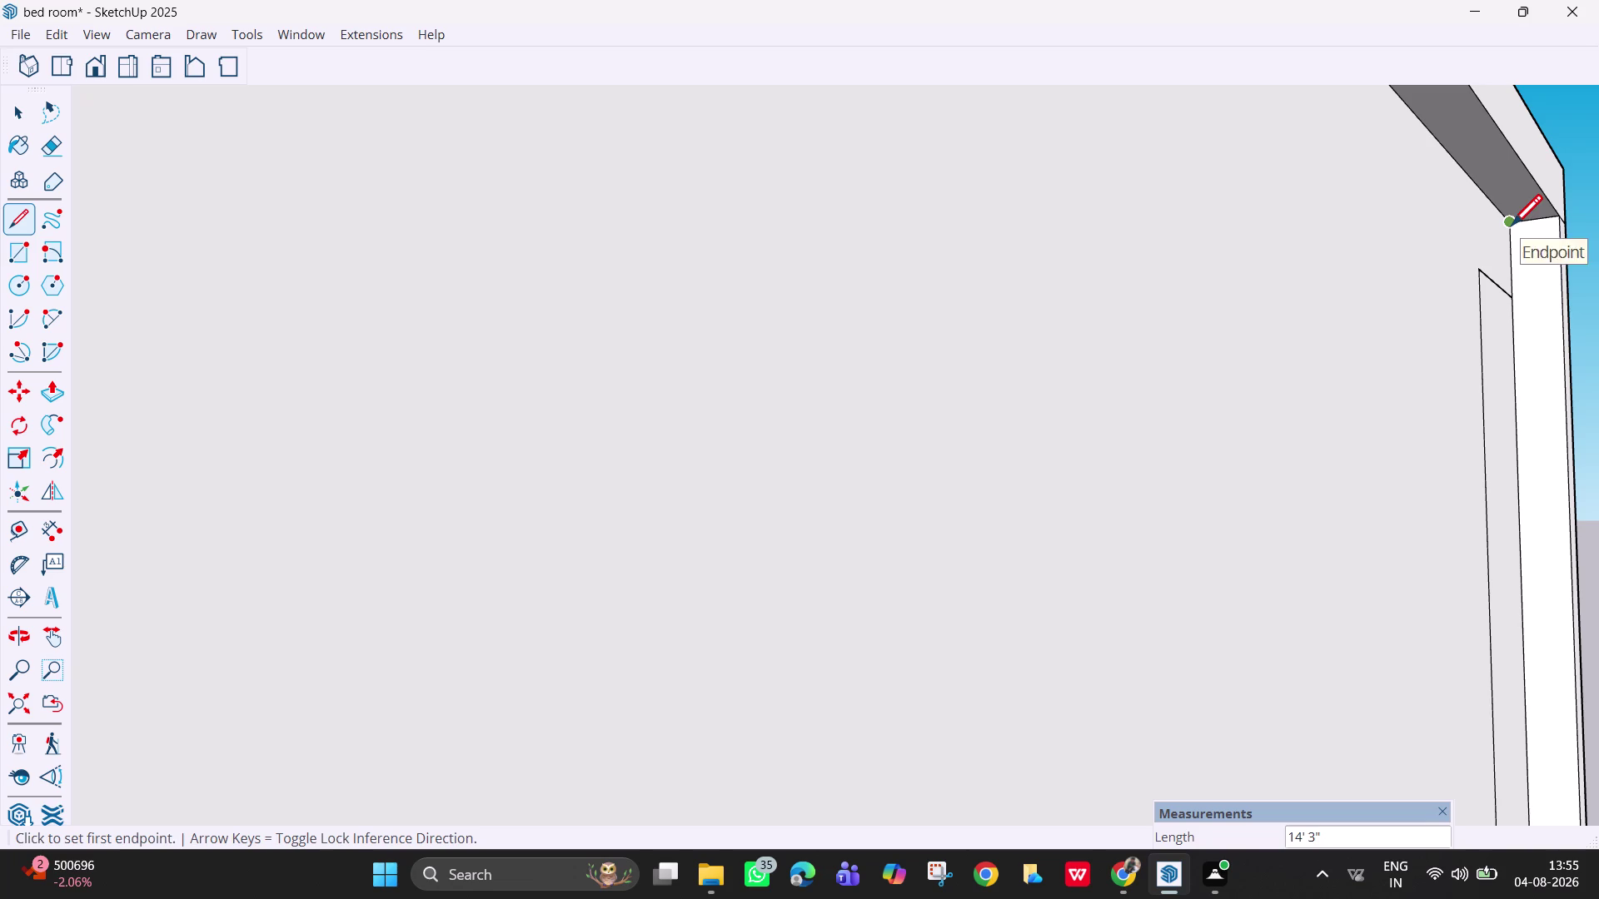
key(ctrl+super+z)
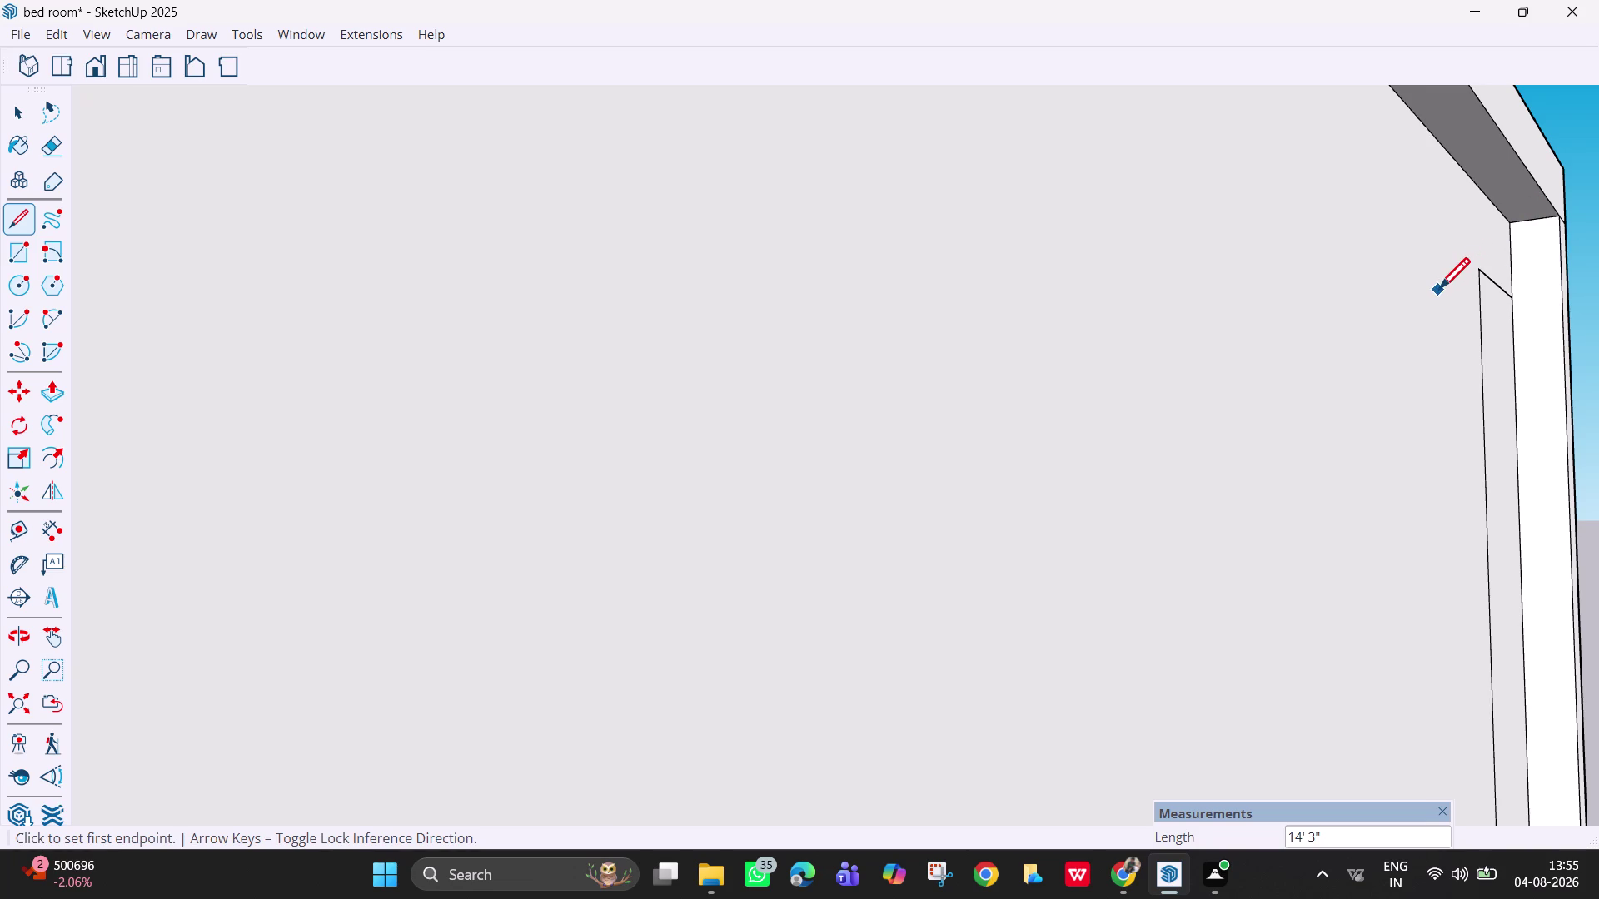
key(ctrl+z)
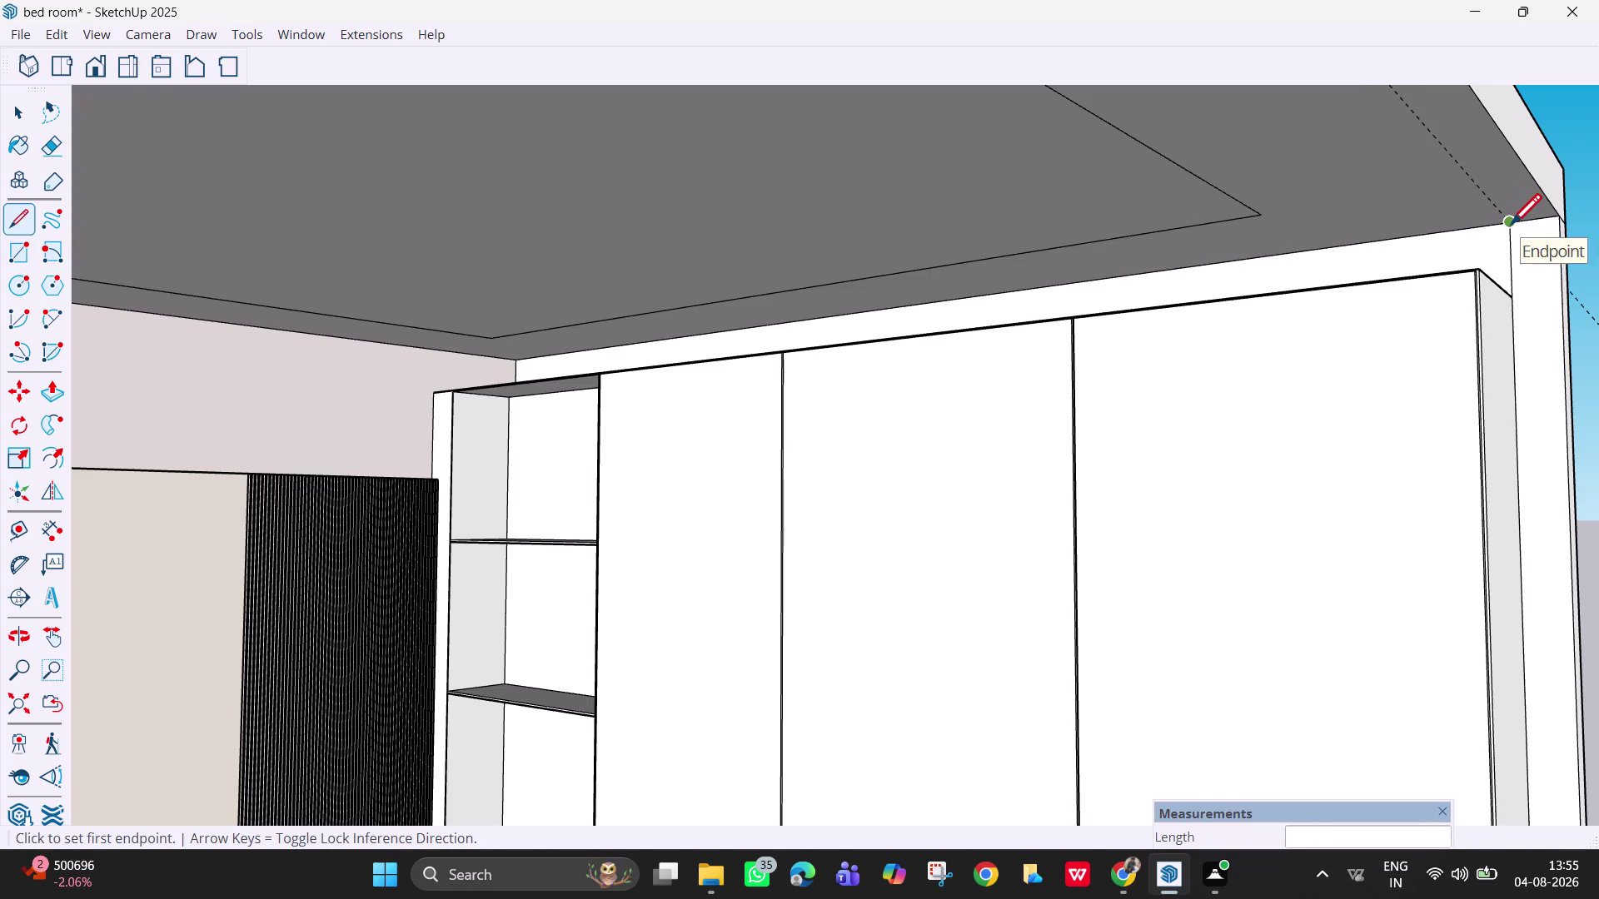
click(1509, 228)
middle_drag(1283, 238, 1023, 259)
scroll(down, 3)
scroll(down, 3)
scroll(down, 3)
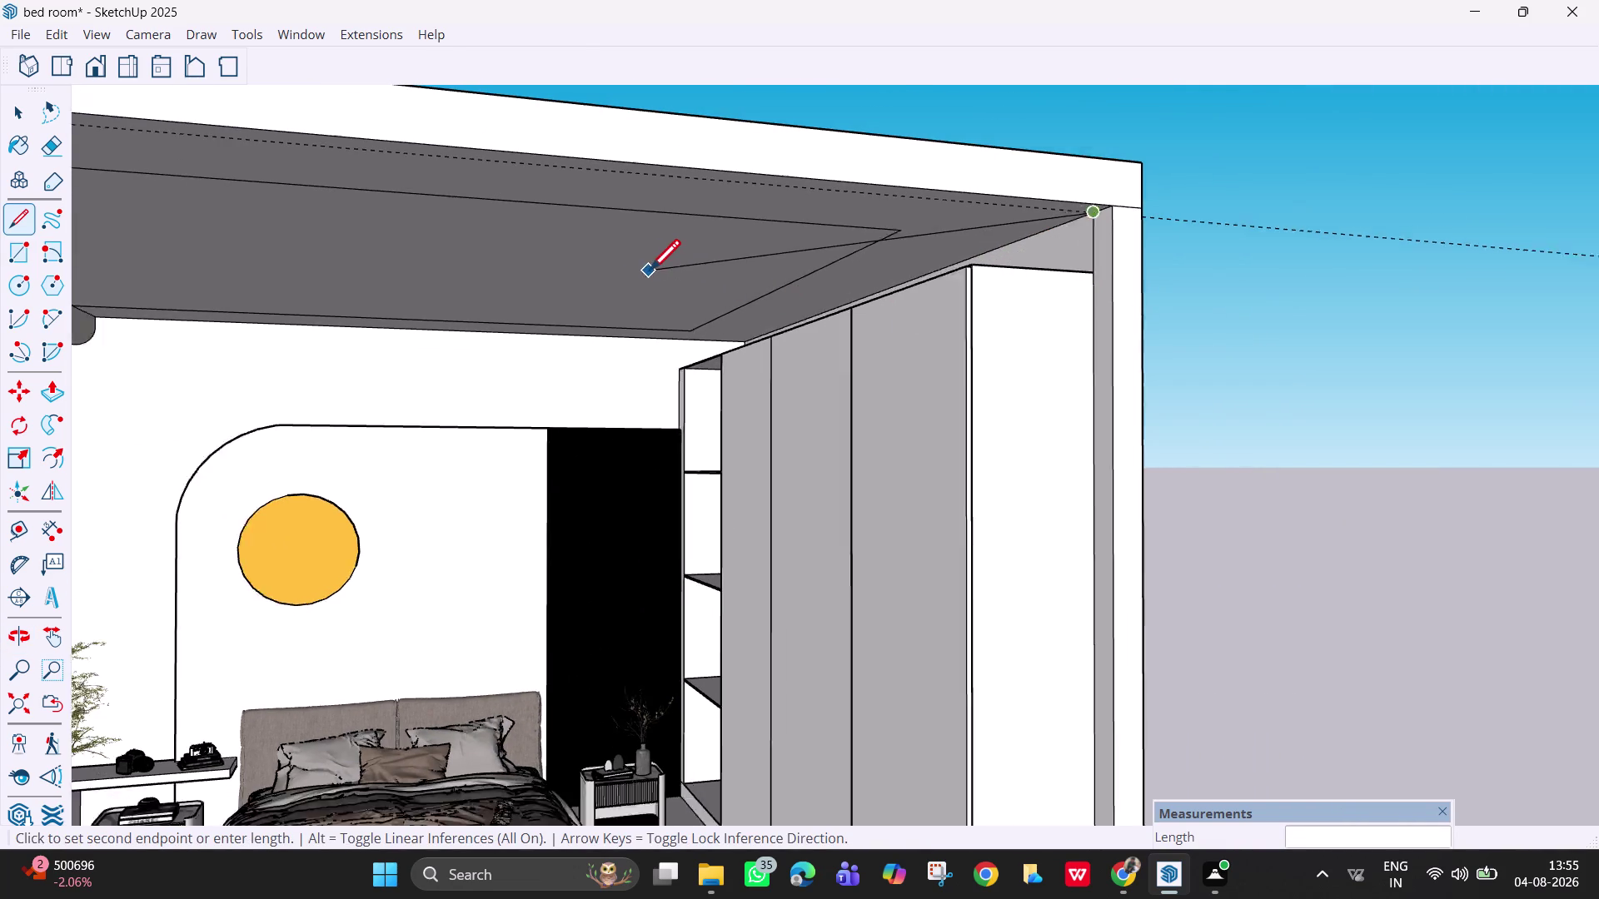
scroll(down, 3)
scroll(down, 3)
middle_drag(896, 282, 631, 323)
scroll(down, 3)
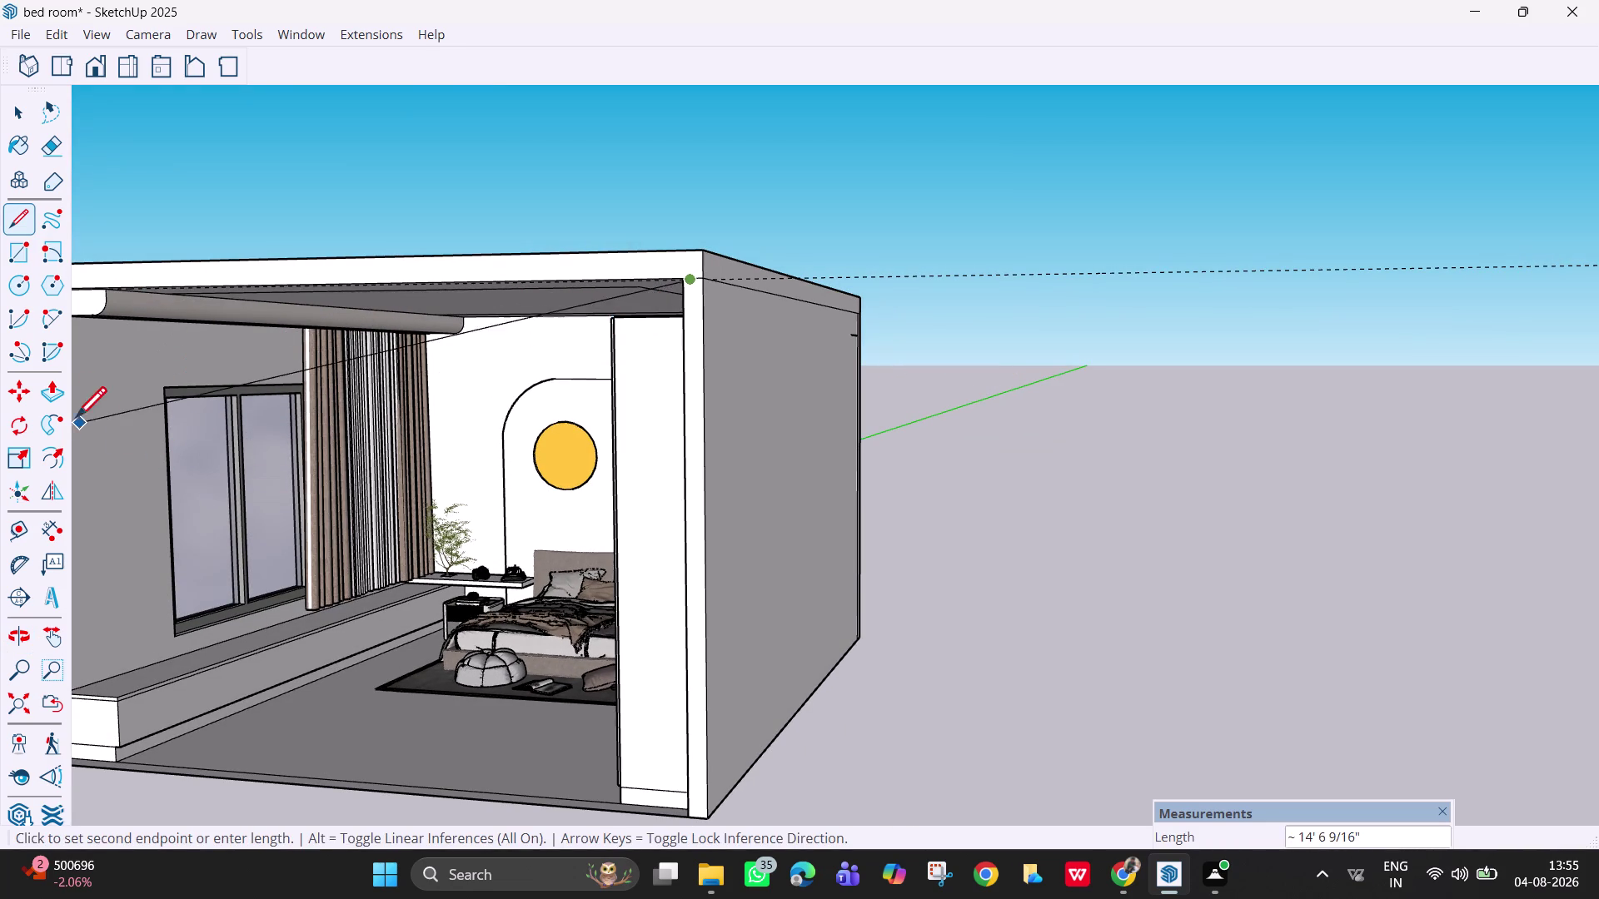
scroll(up, 3)
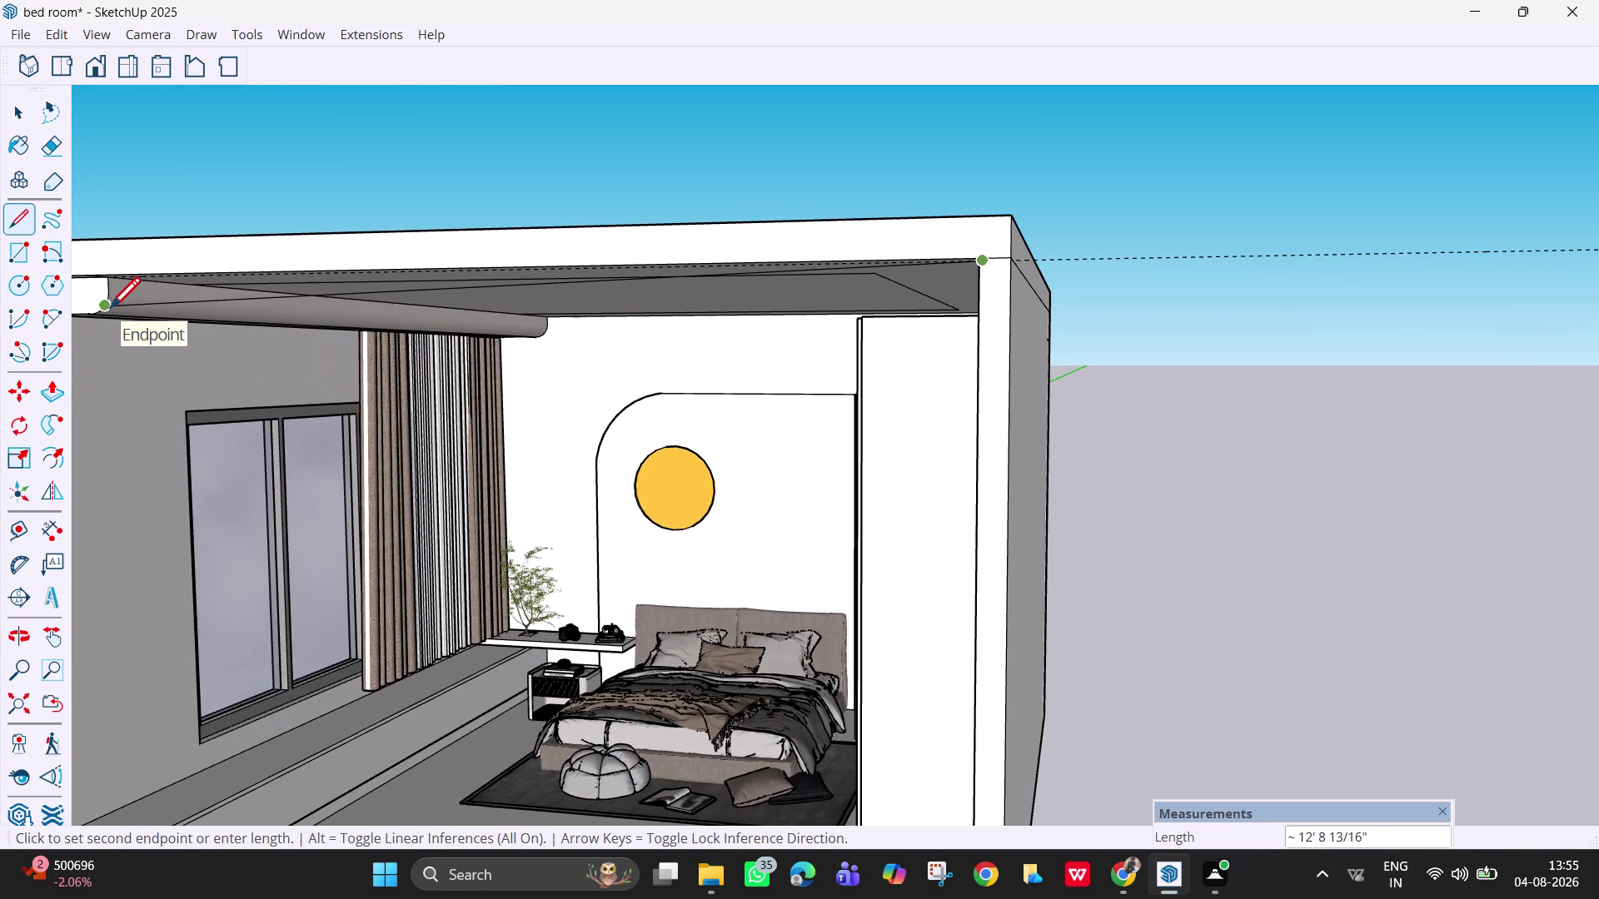
middle_drag(353, 378, 158, 379)
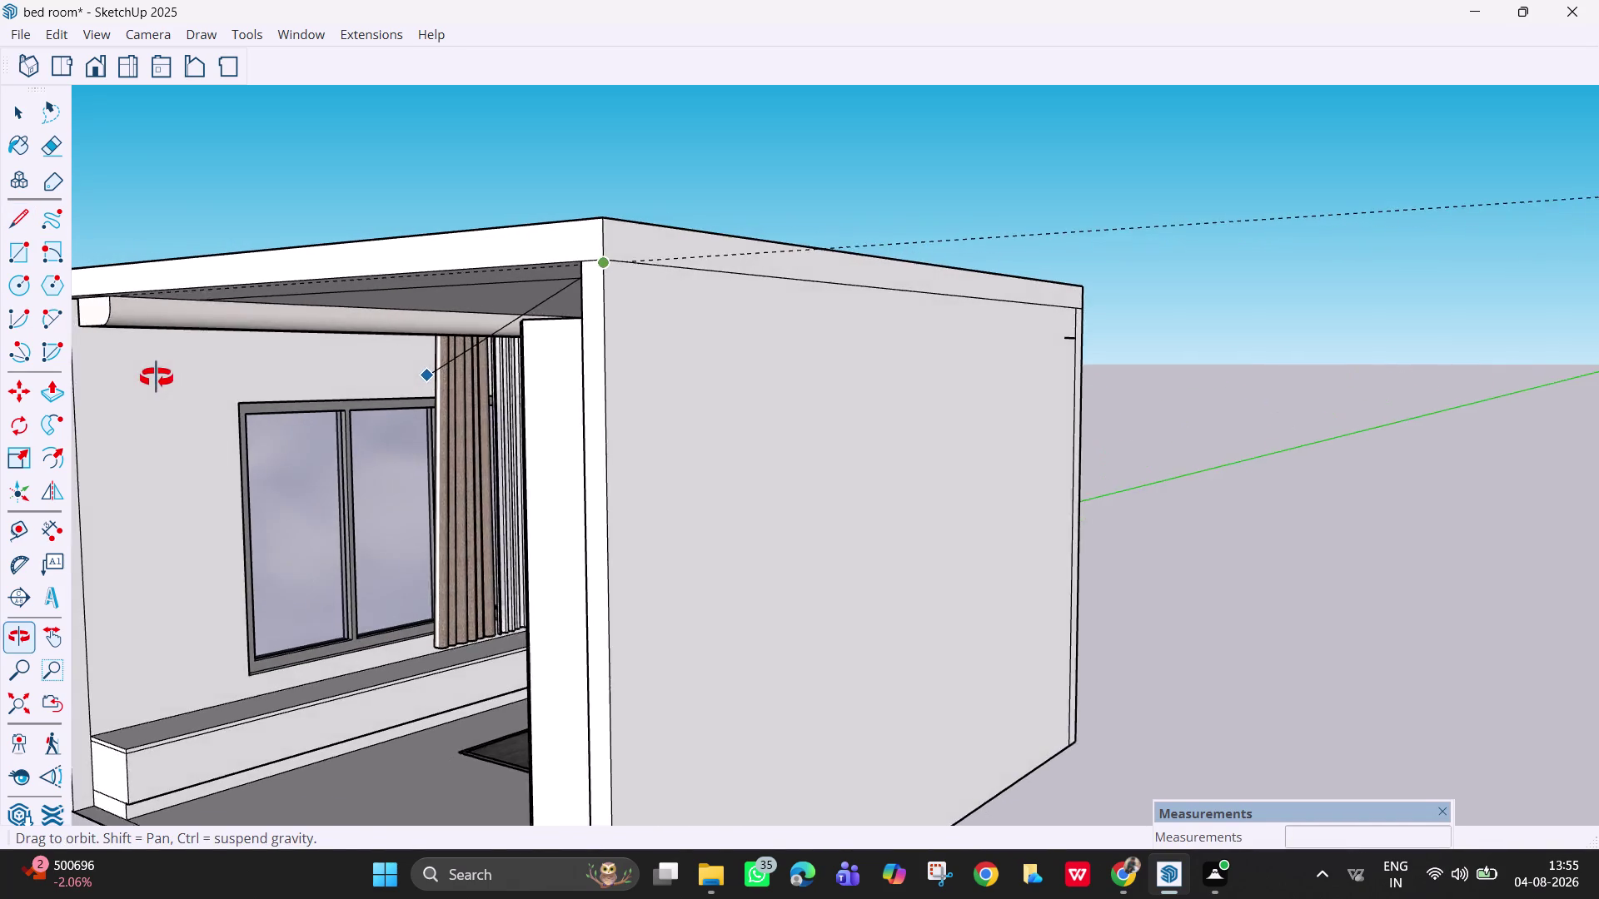
middle_drag(158, 380, 122, 378)
scroll(up, 3)
scroll(up, 3)
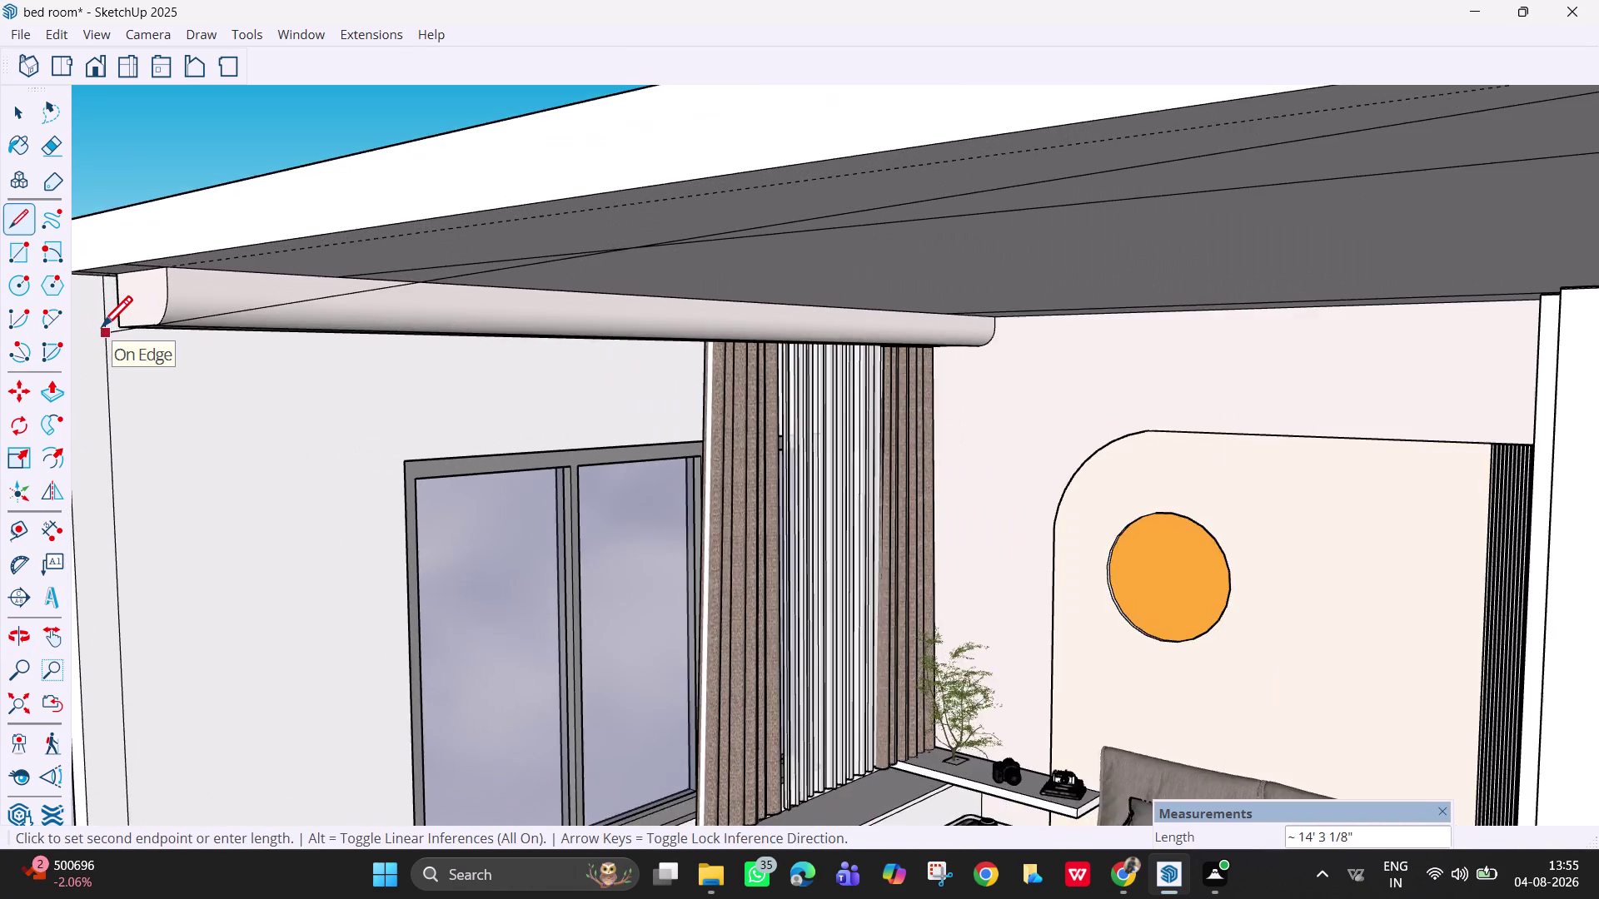
scroll(up, 3)
scroll(up, 3)
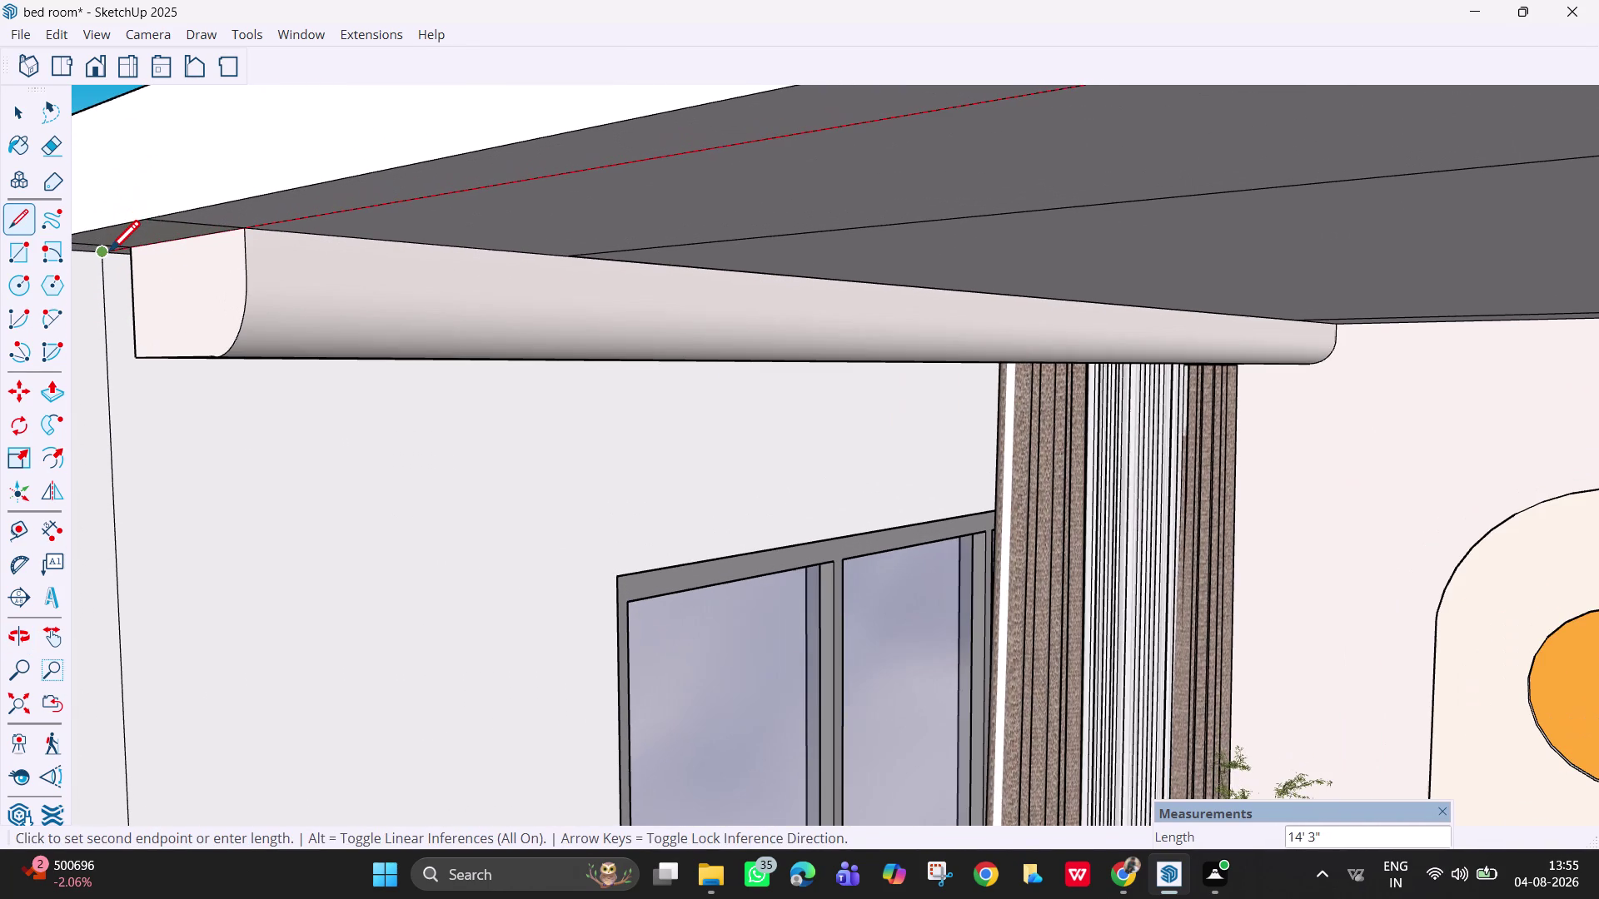
scroll(up, 3)
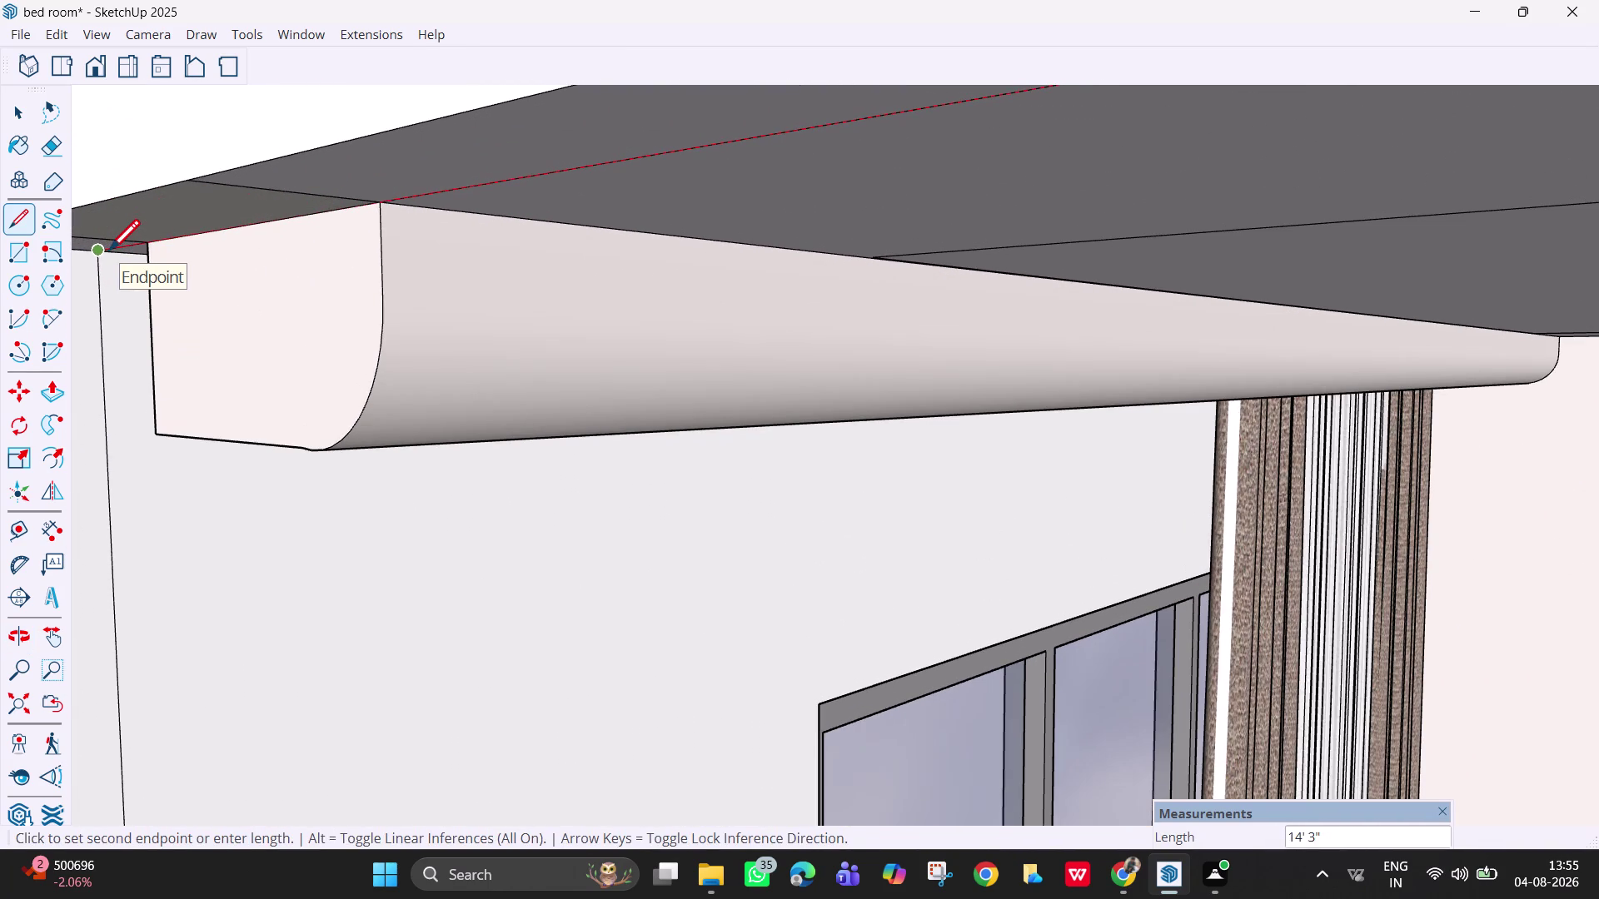
click(95, 254)
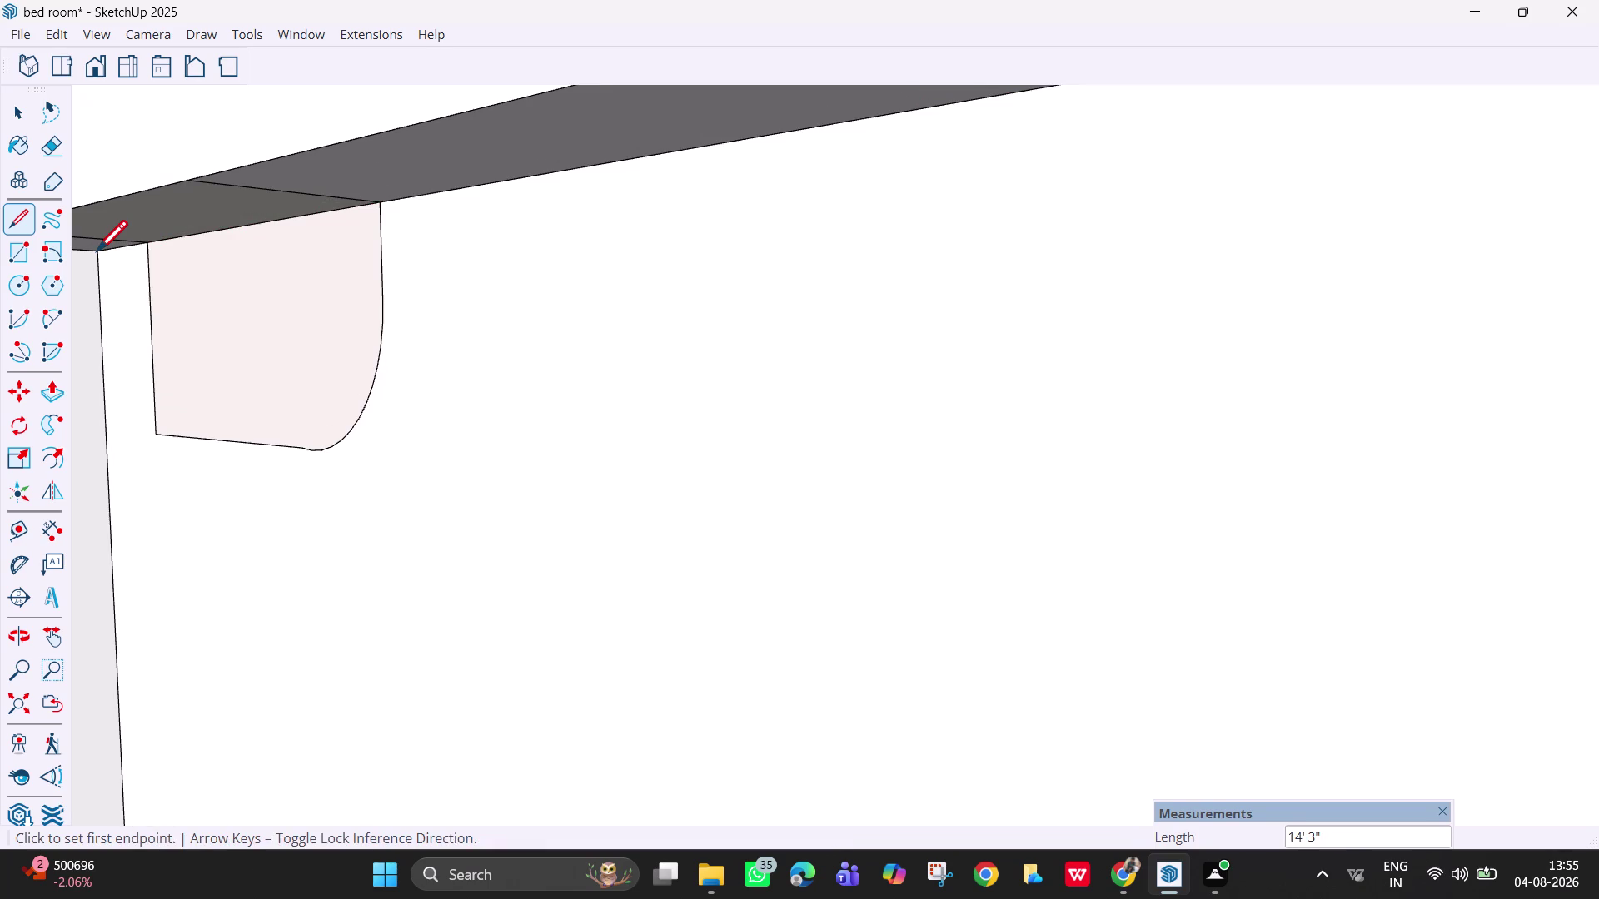
key(ctrl+z)
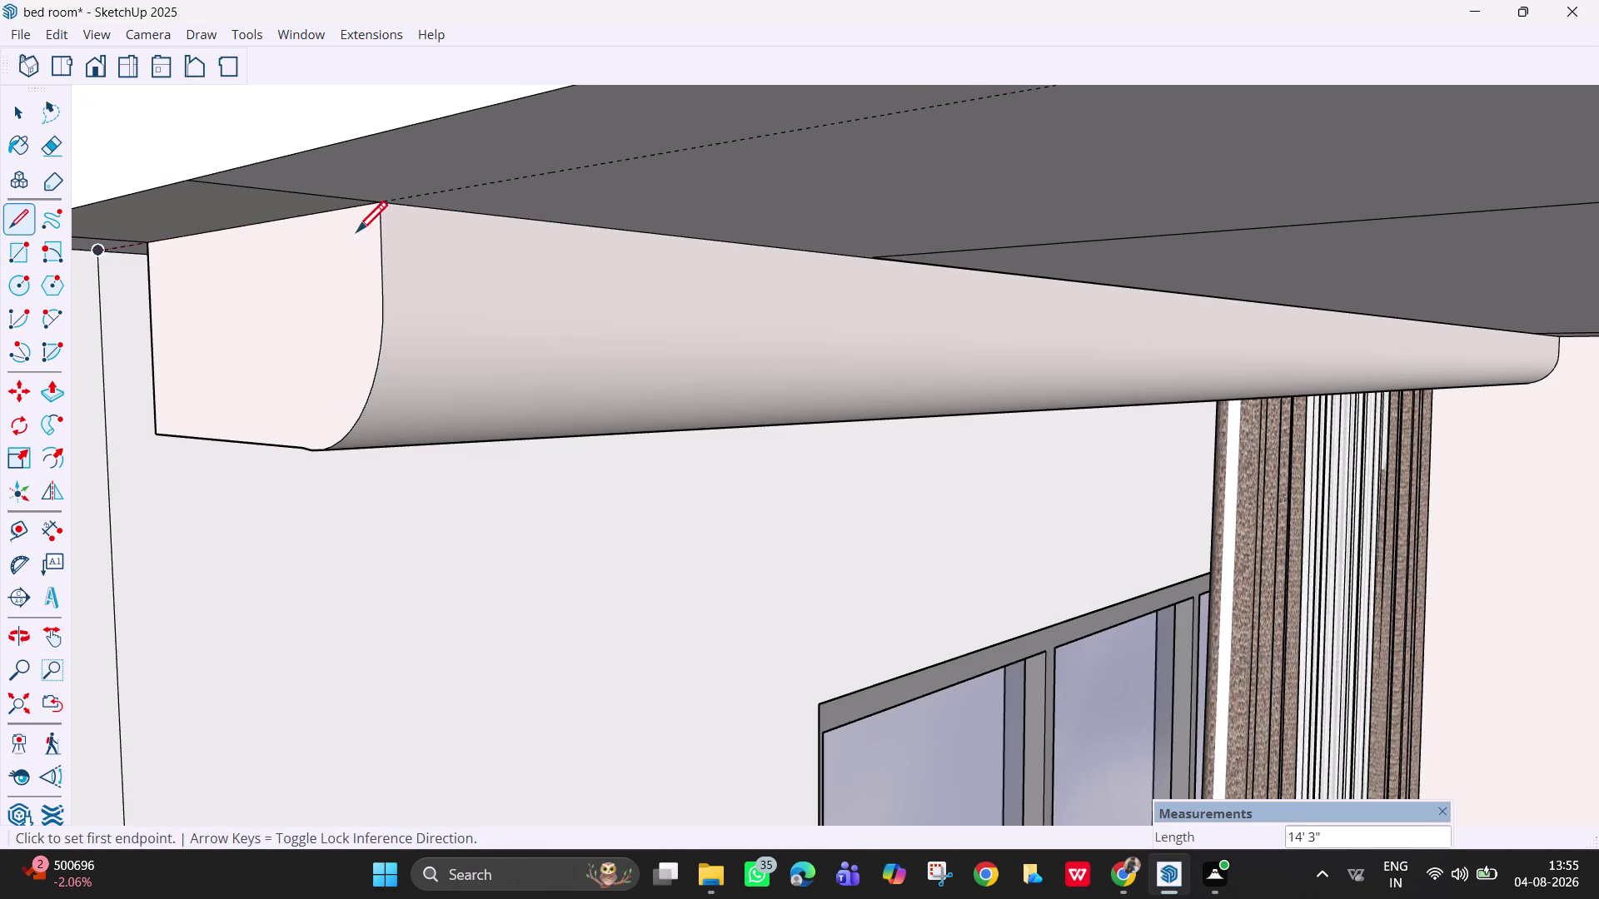
scroll(down, 3)
scroll(down, 3)
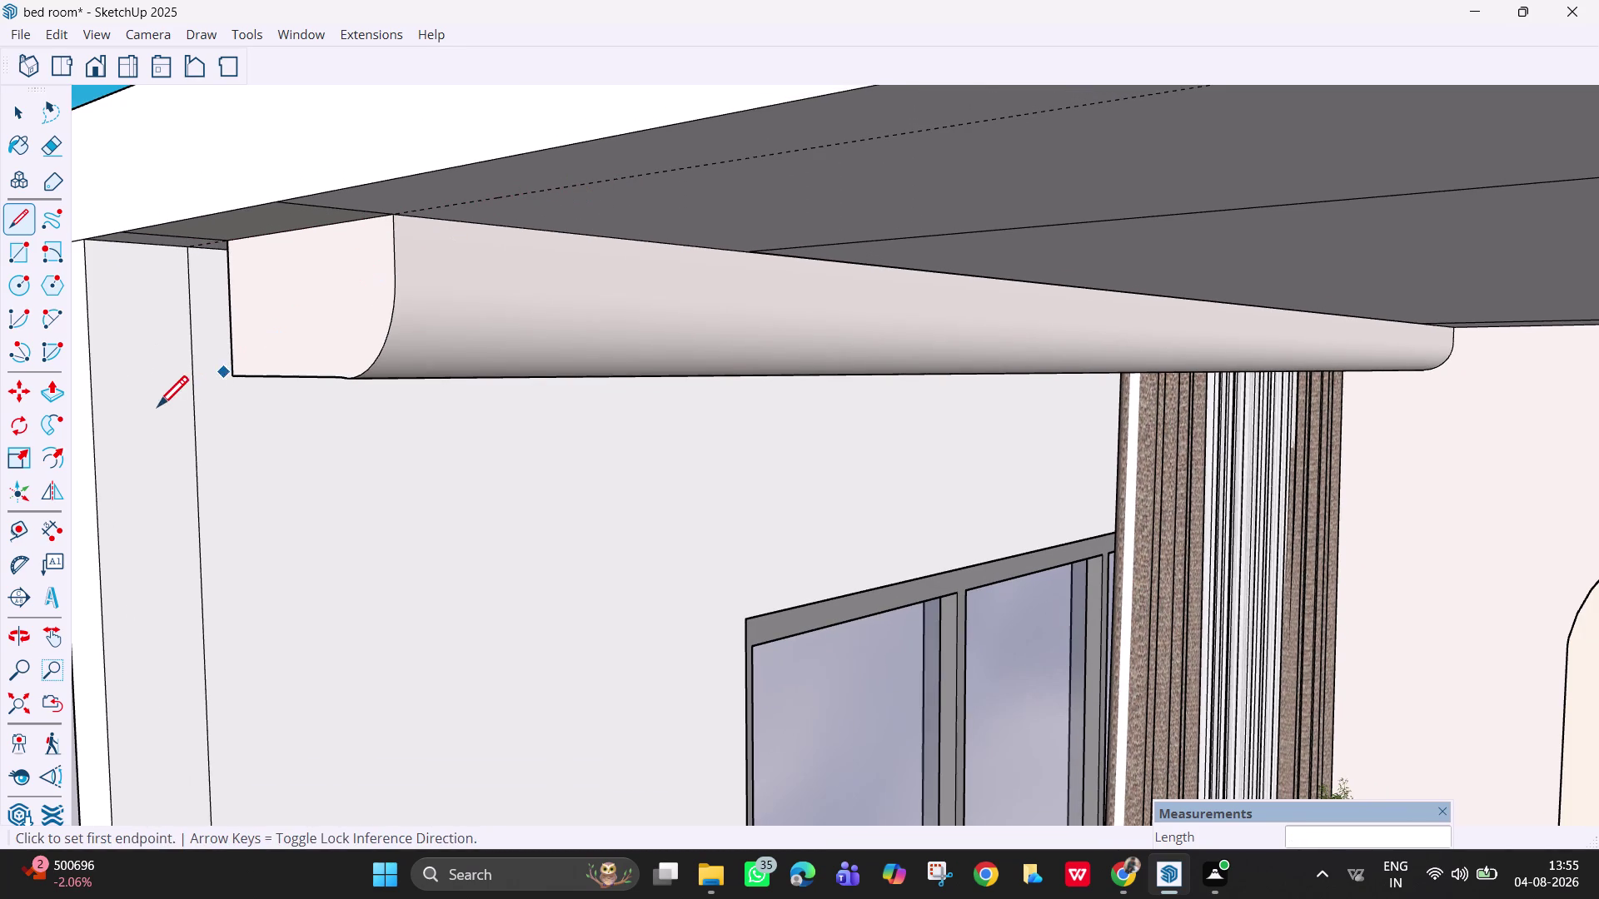
scroll(down, 3)
scroll(down, 3)
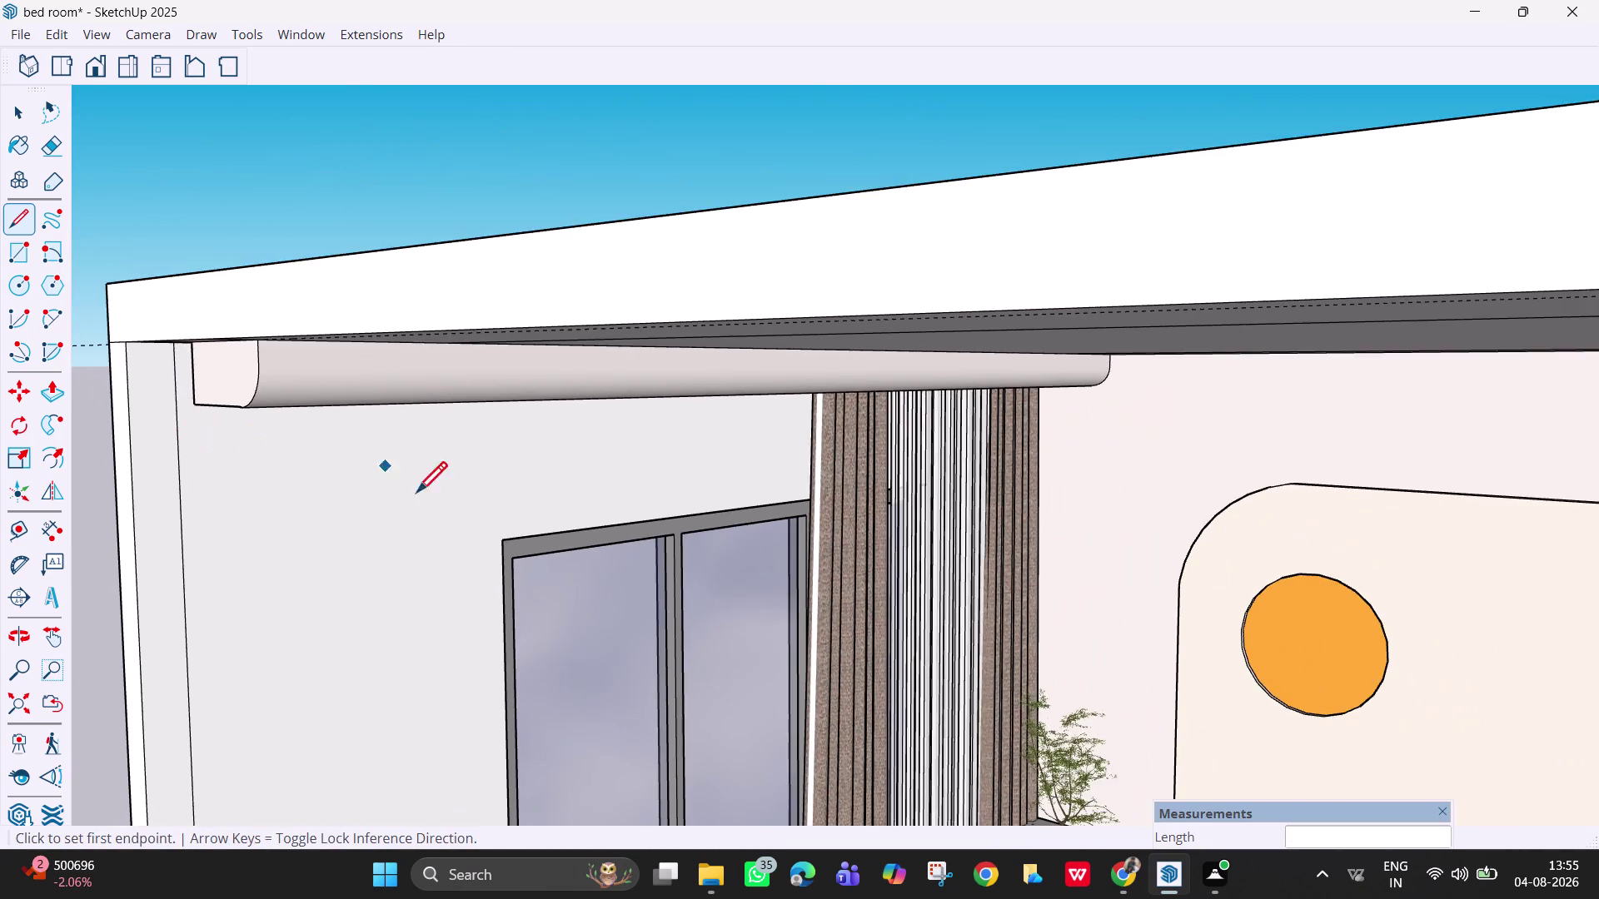
middle_drag(458, 521, 644, 472)
scroll(down, 3)
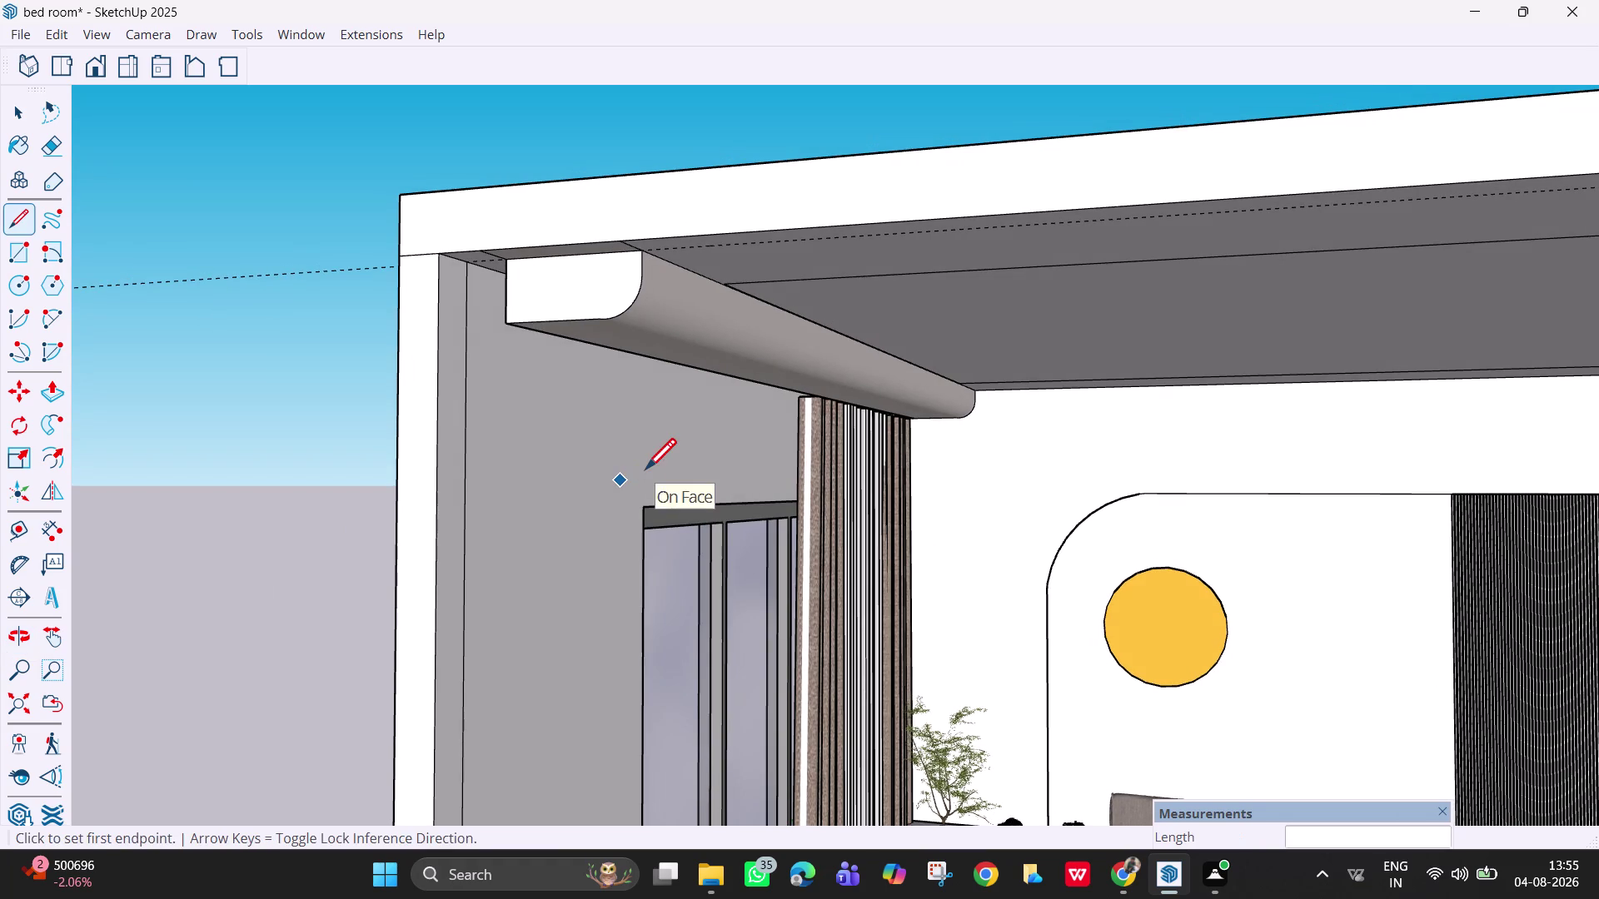
key(Escape)
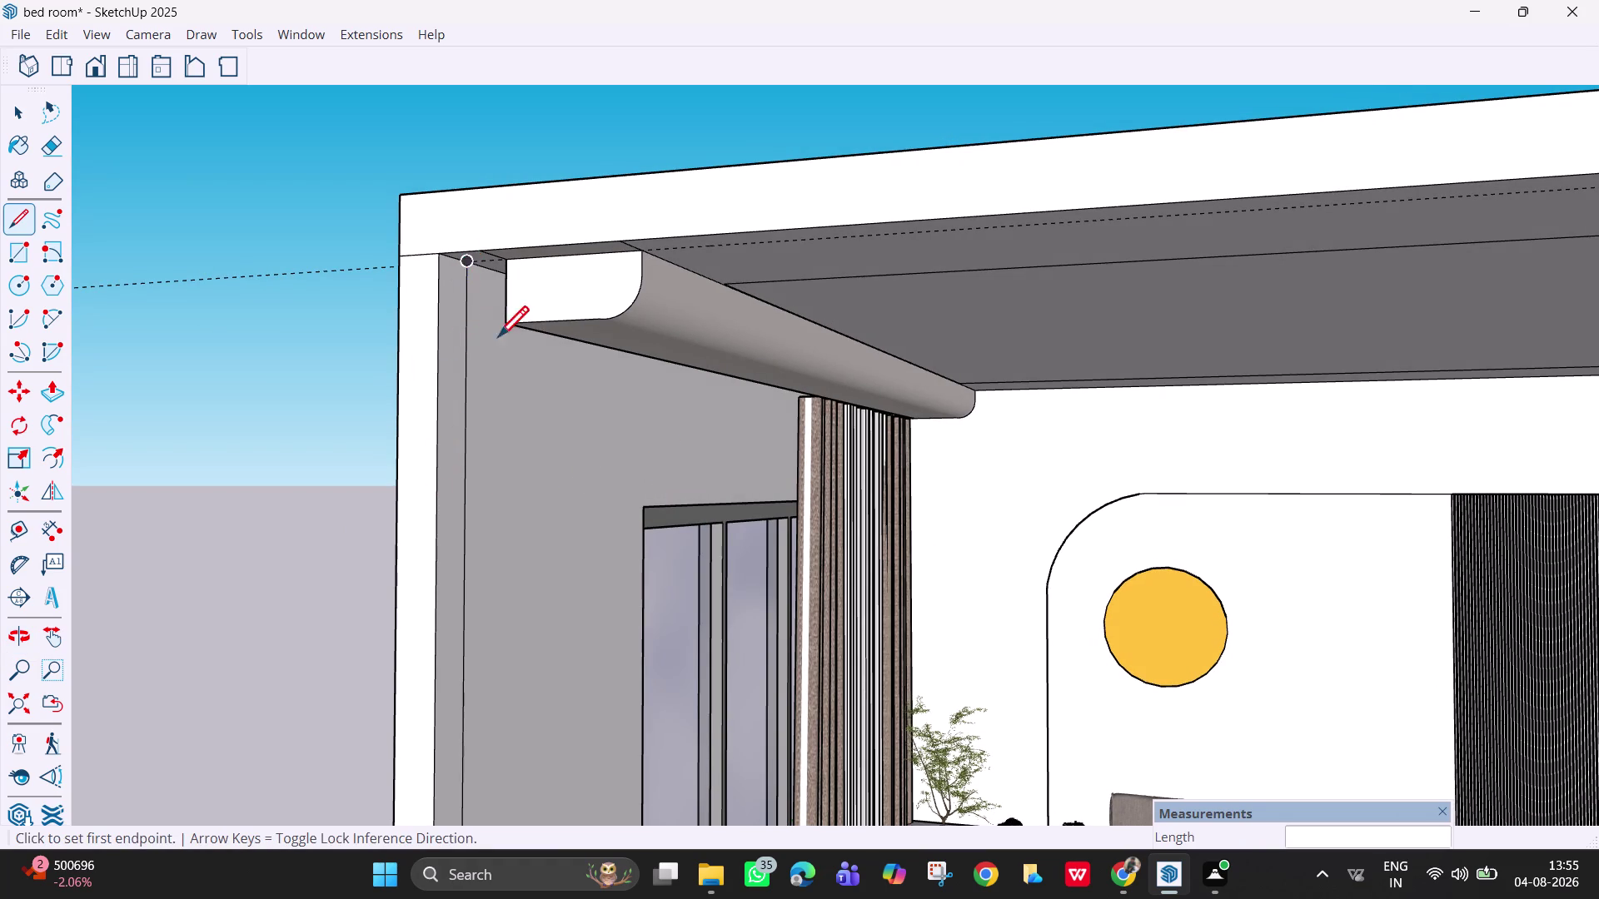
key(Escape)
scroll(down, 3)
scroll(down, 3)
scroll(down, 3)
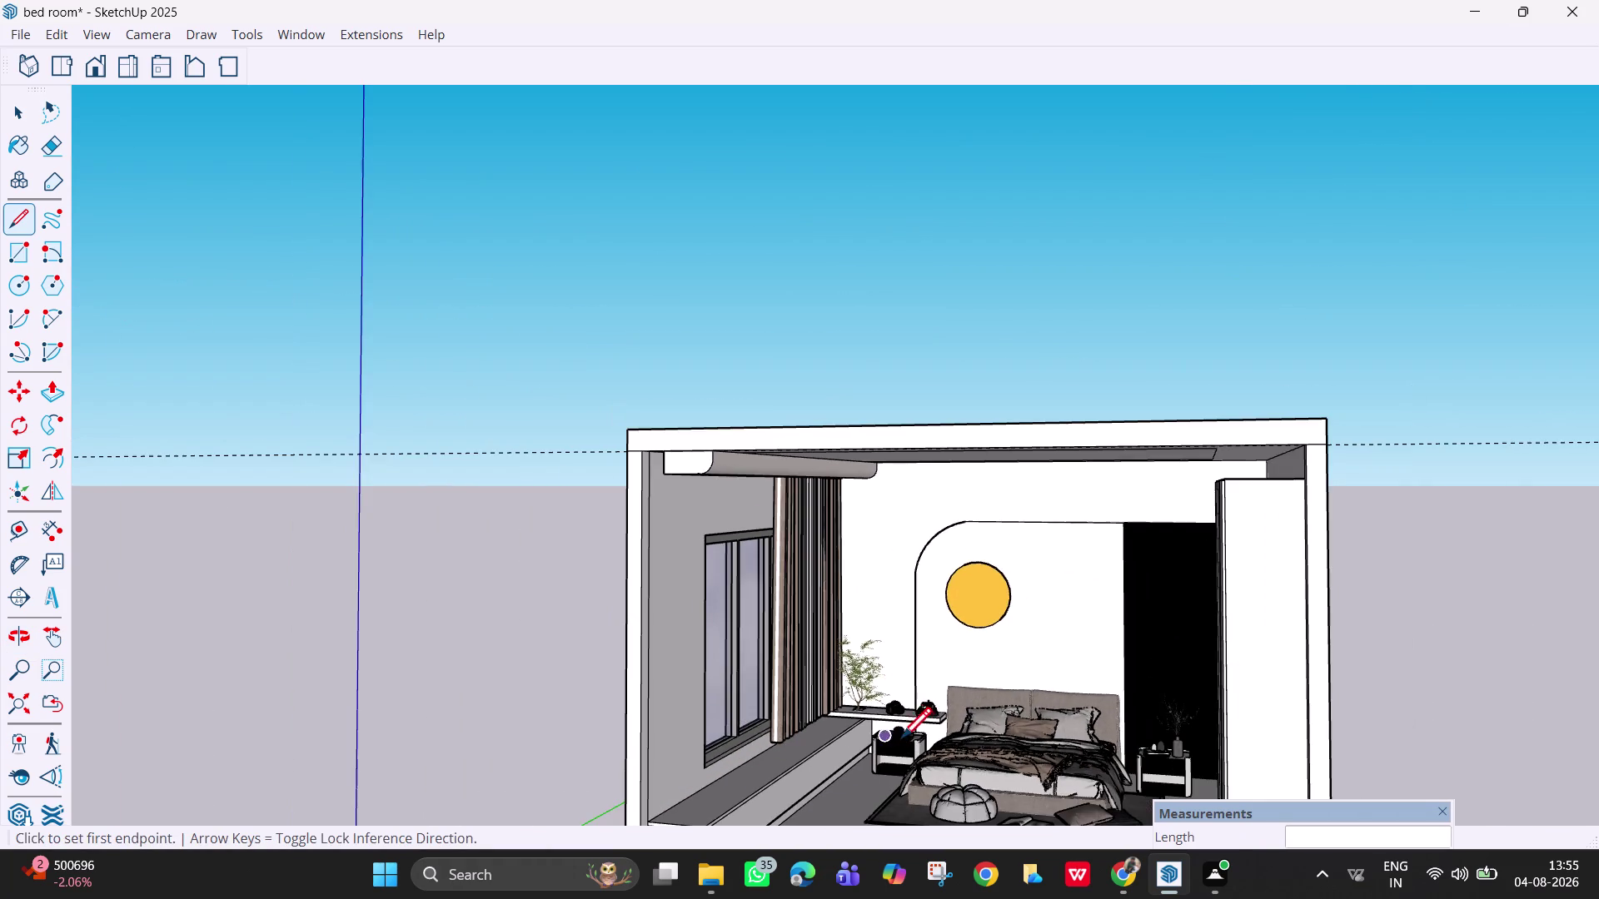
middle_drag(904, 743, 1057, 712)
middle_drag(1018, 605, 982, 567)
middle_drag(899, 511, 745, 525)
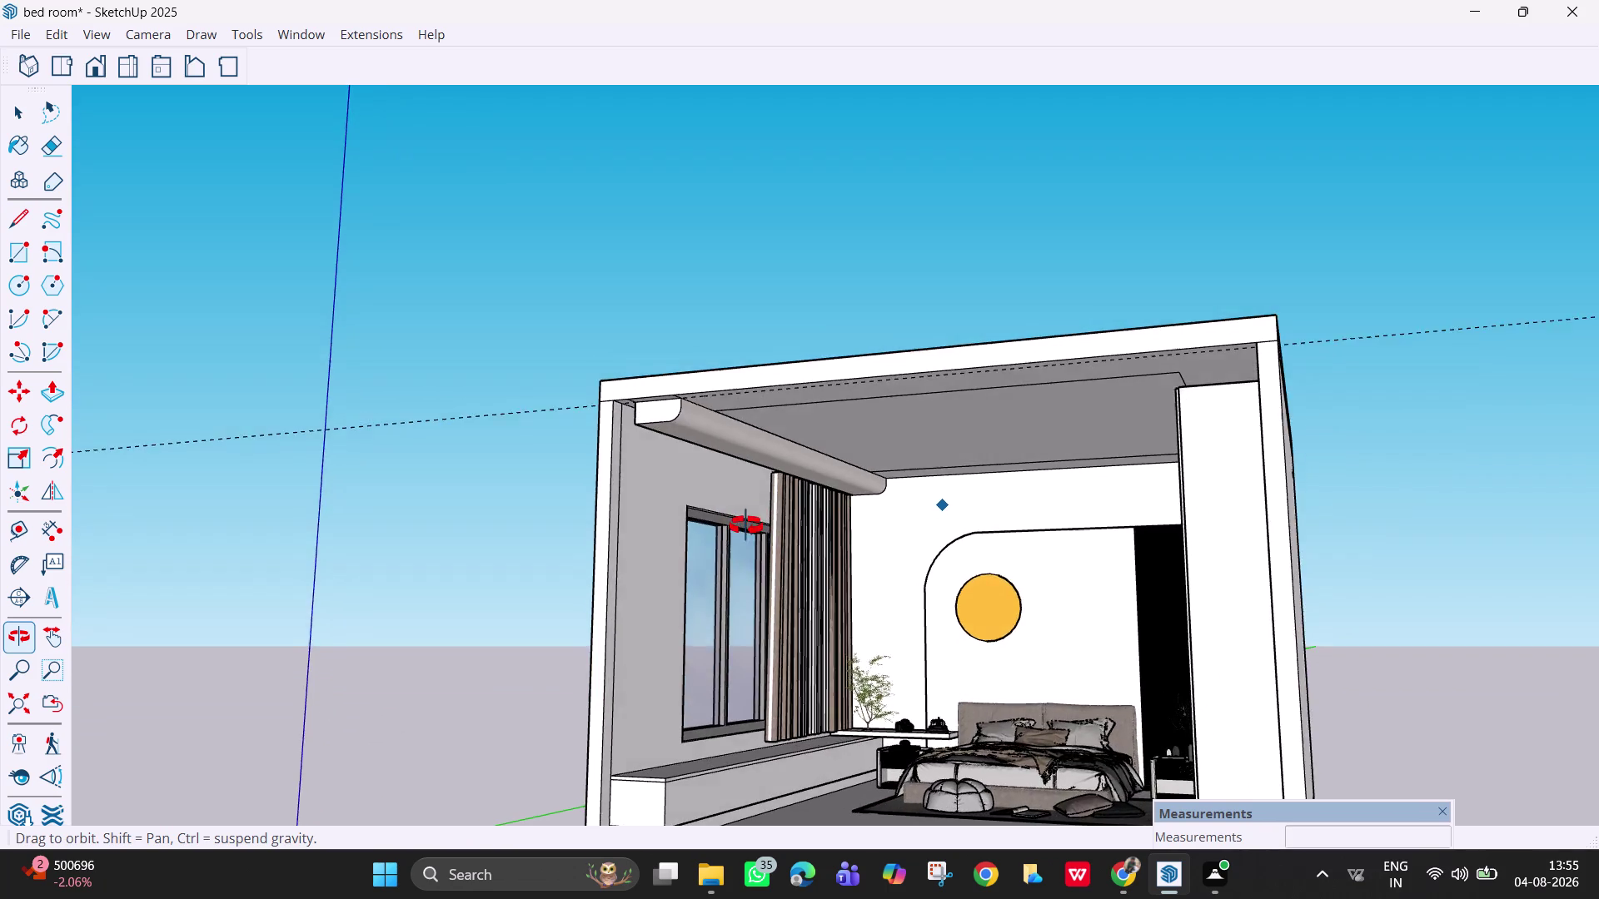
middle_drag(746, 524, 846, 544)
scroll(up, 3)
scroll(up, 3)
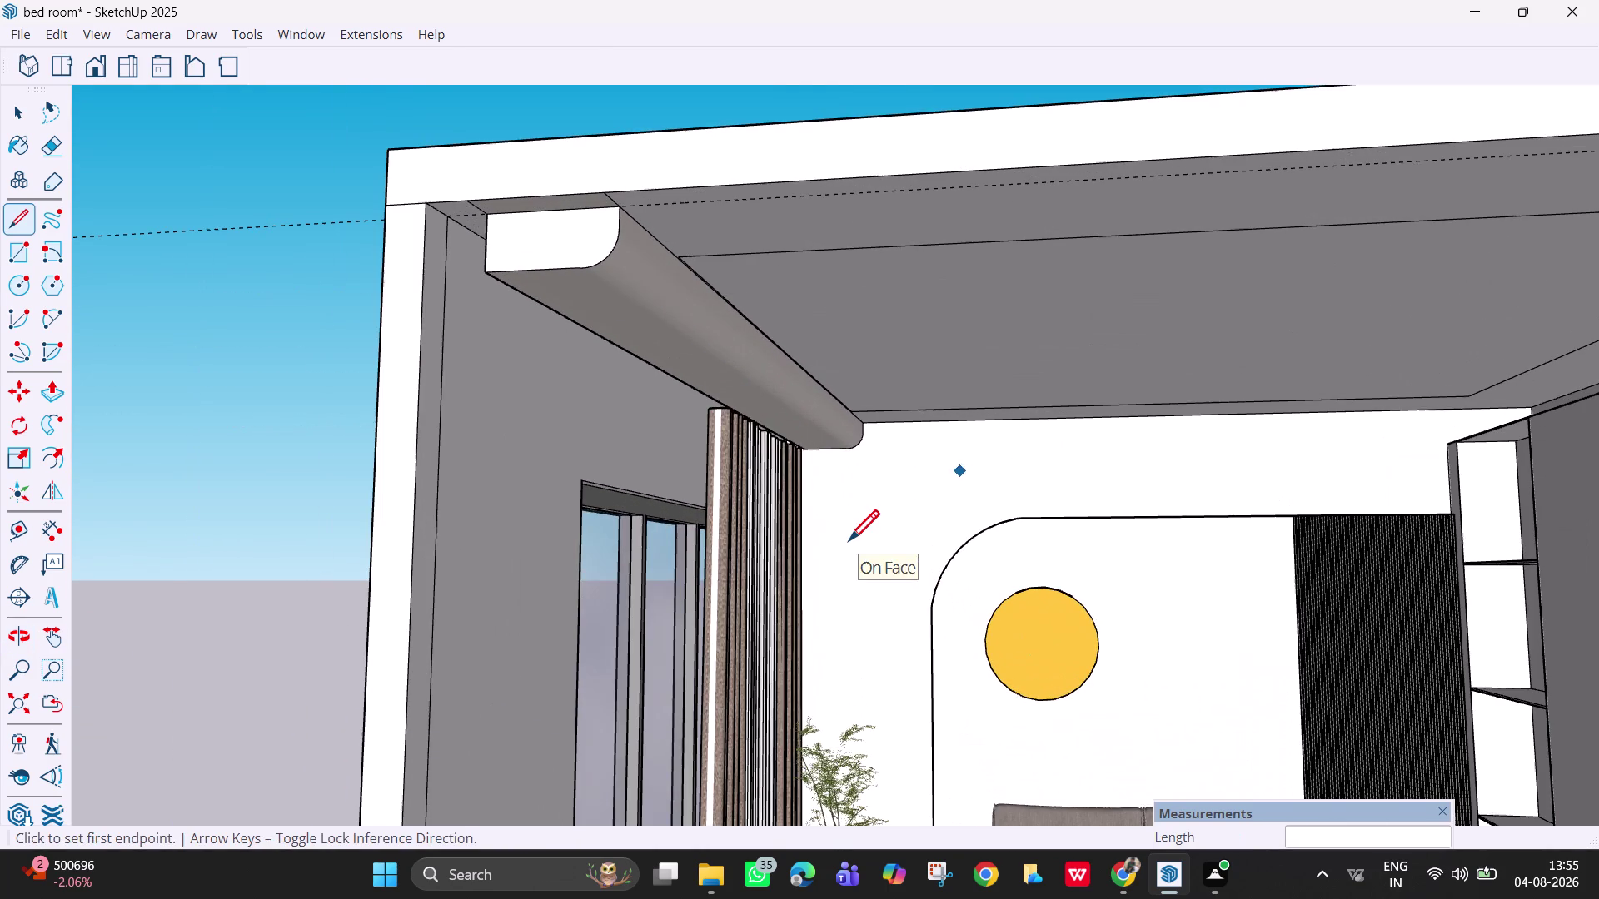
key(Escape)
key(Escape)
key(space)
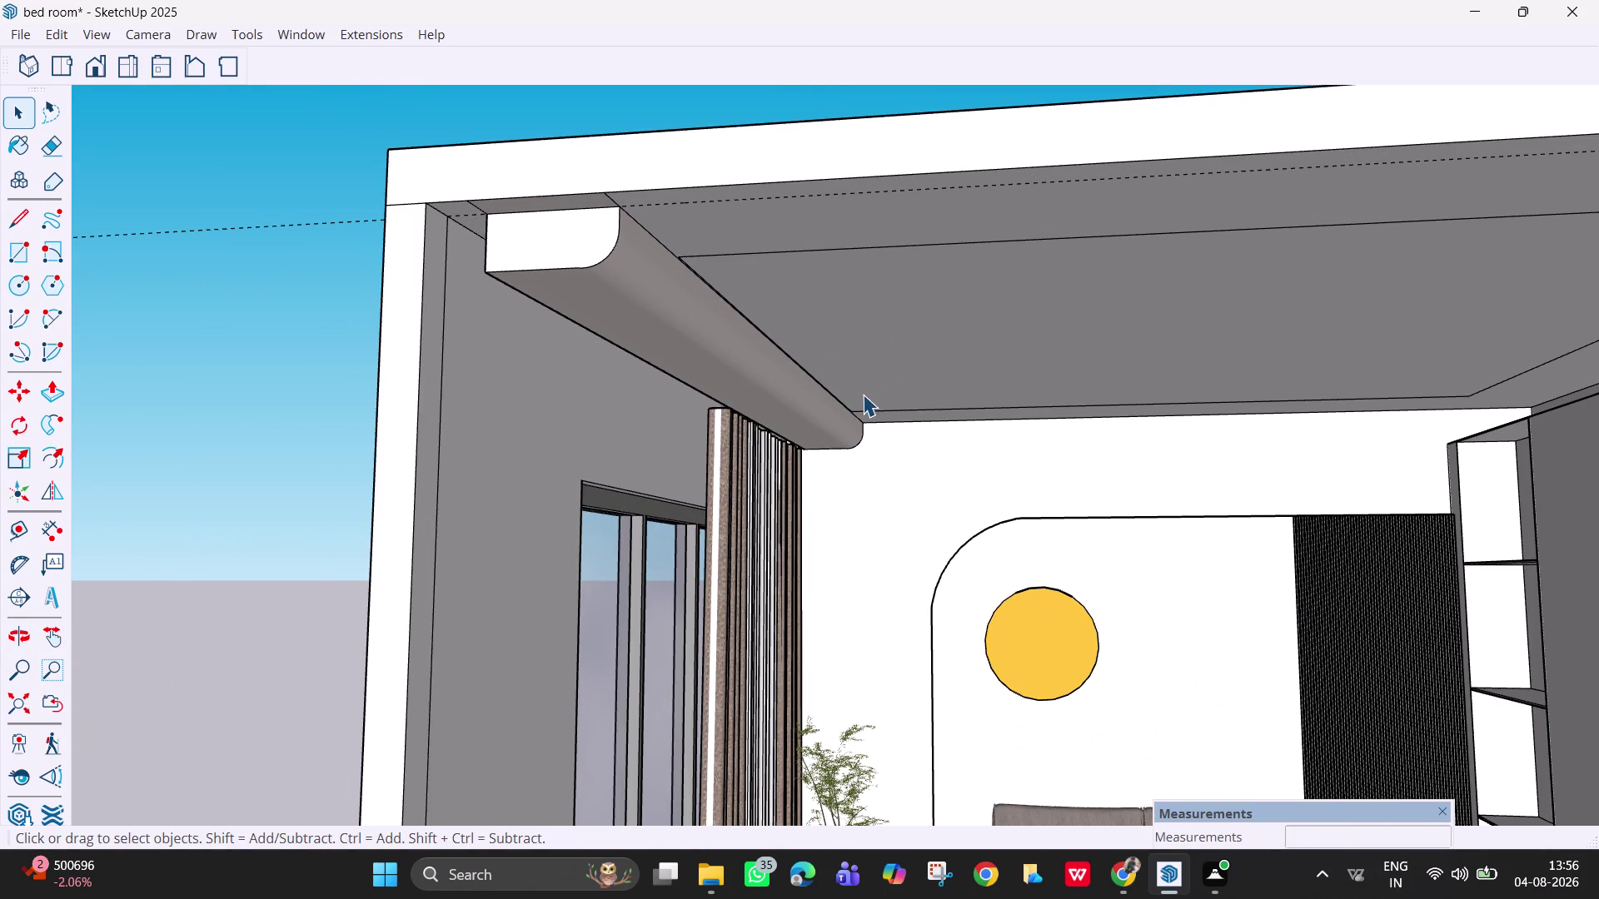
Select the rounded cornice piece.
middle_drag(865, 461, 849, 494)
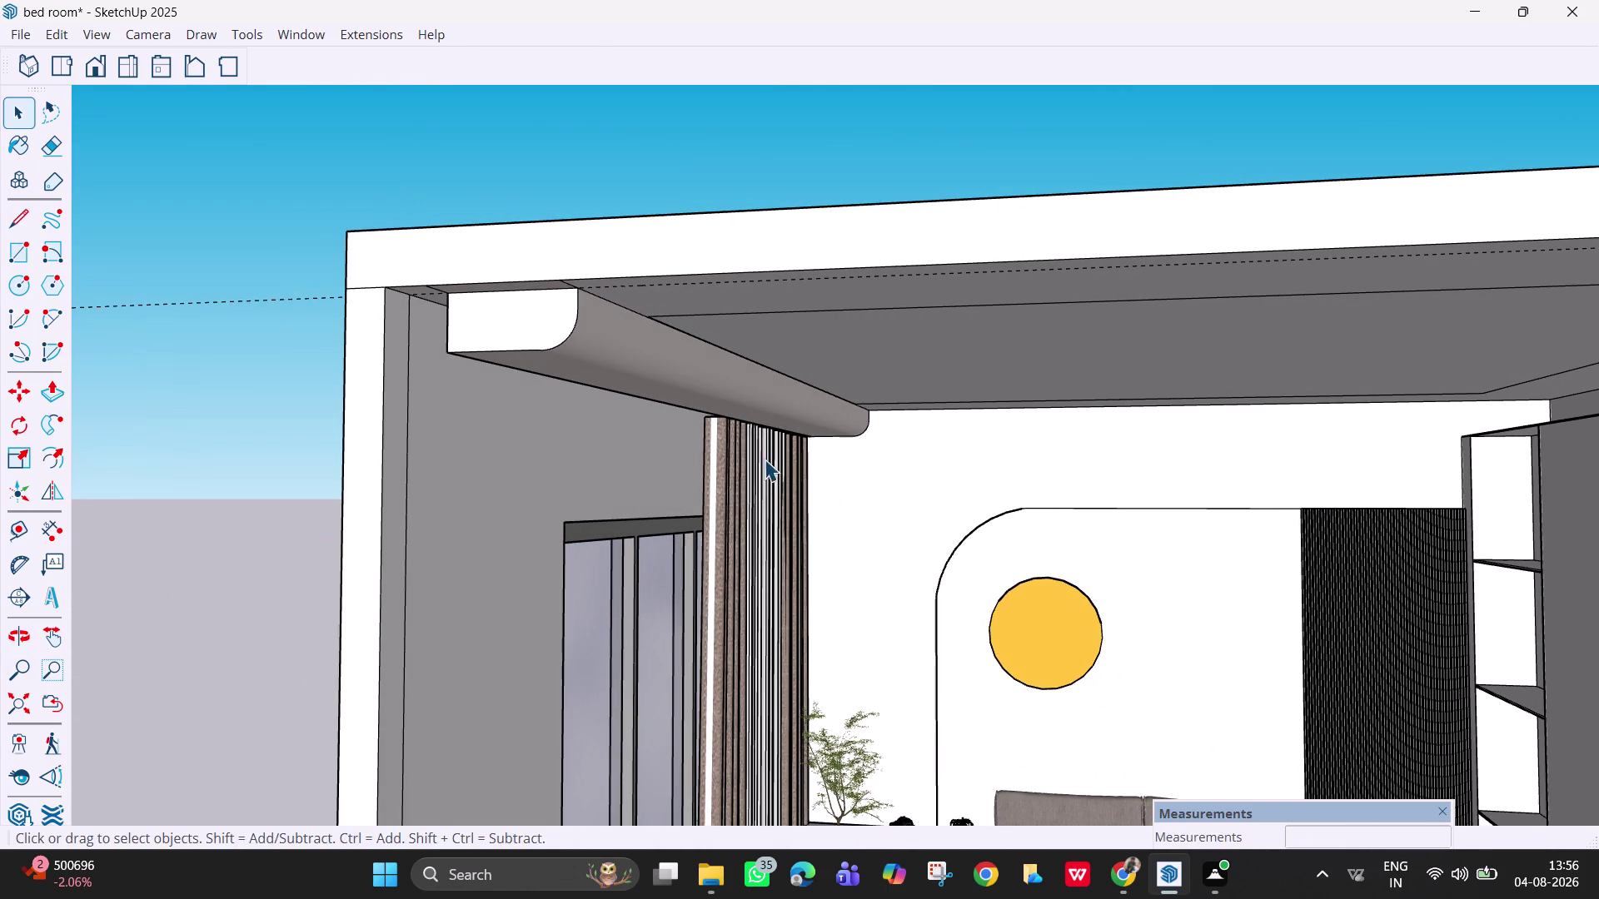
click(714, 378)
scroll(down, 3)
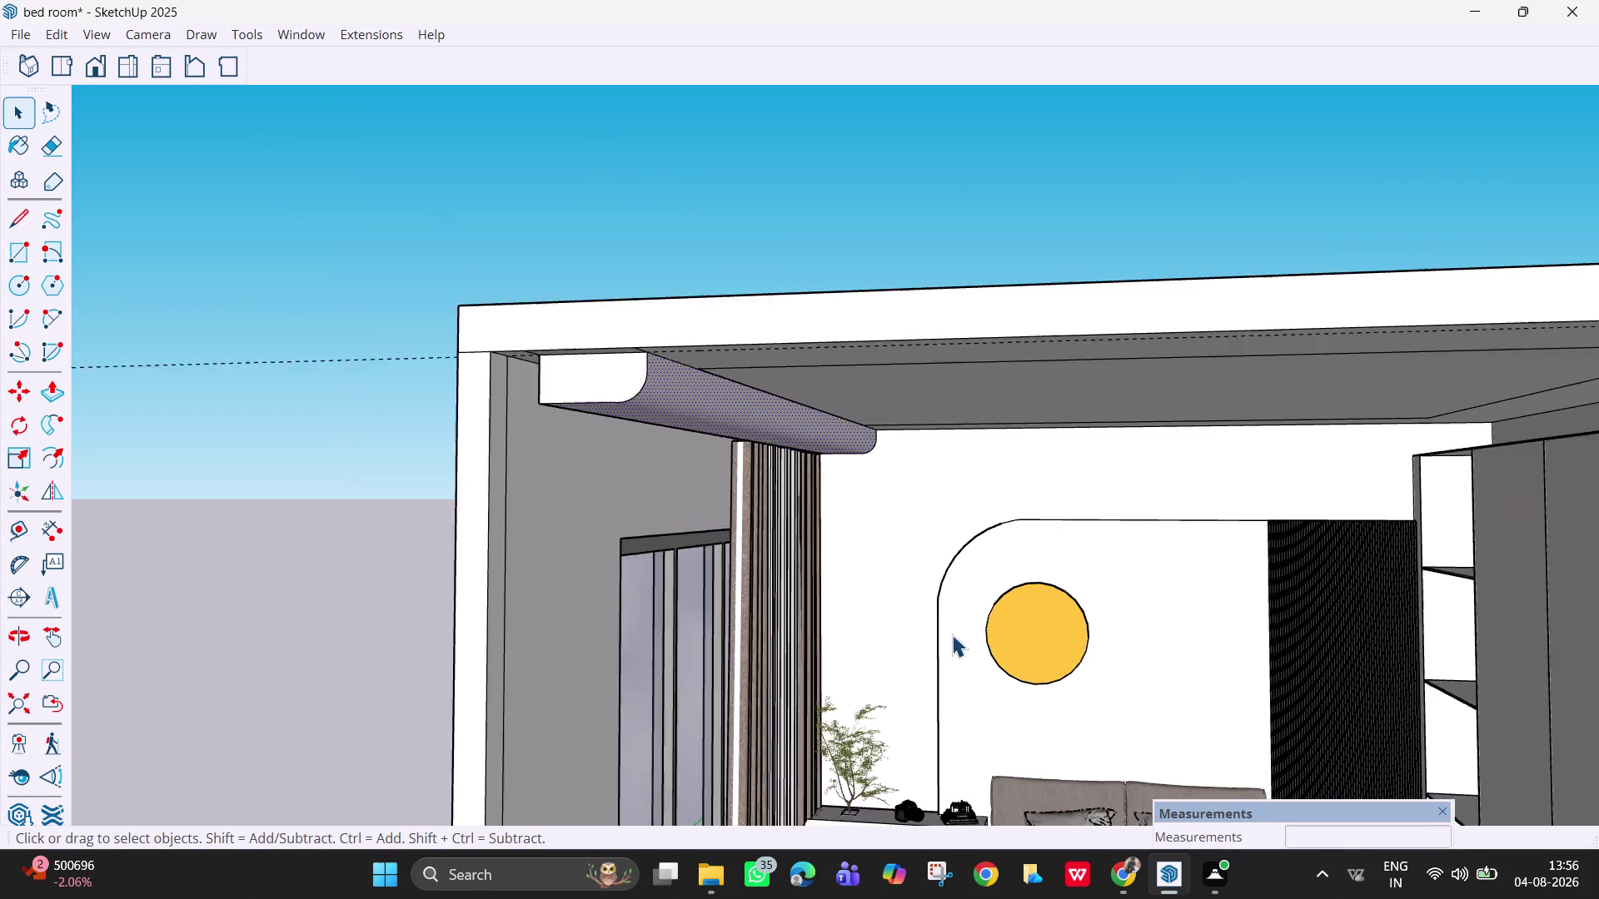
scroll(down, 3)
Turn the view to face the empty shelving wall and open the Window menu.
middle_drag(952, 634, 1118, 648)
scroll(up, 3)
middle_drag(1194, 654, 1200, 656)
scroll(up, 3)
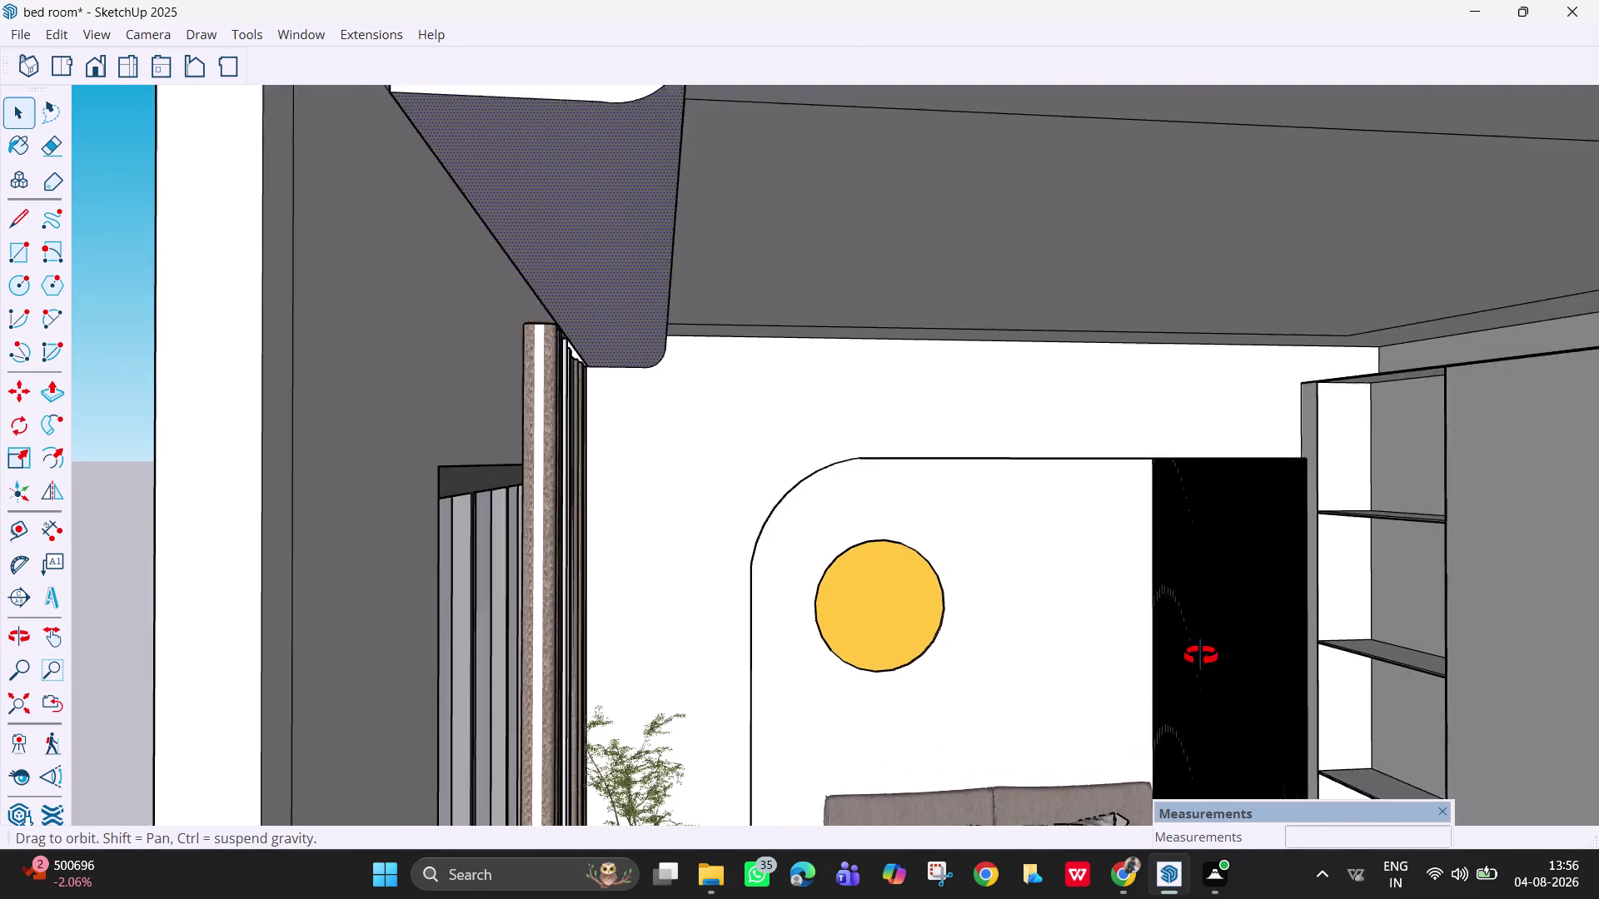
middle_drag(1200, 656, 1296, 674)
scroll(up, 3)
middle_drag(1289, 655, 1352, 667)
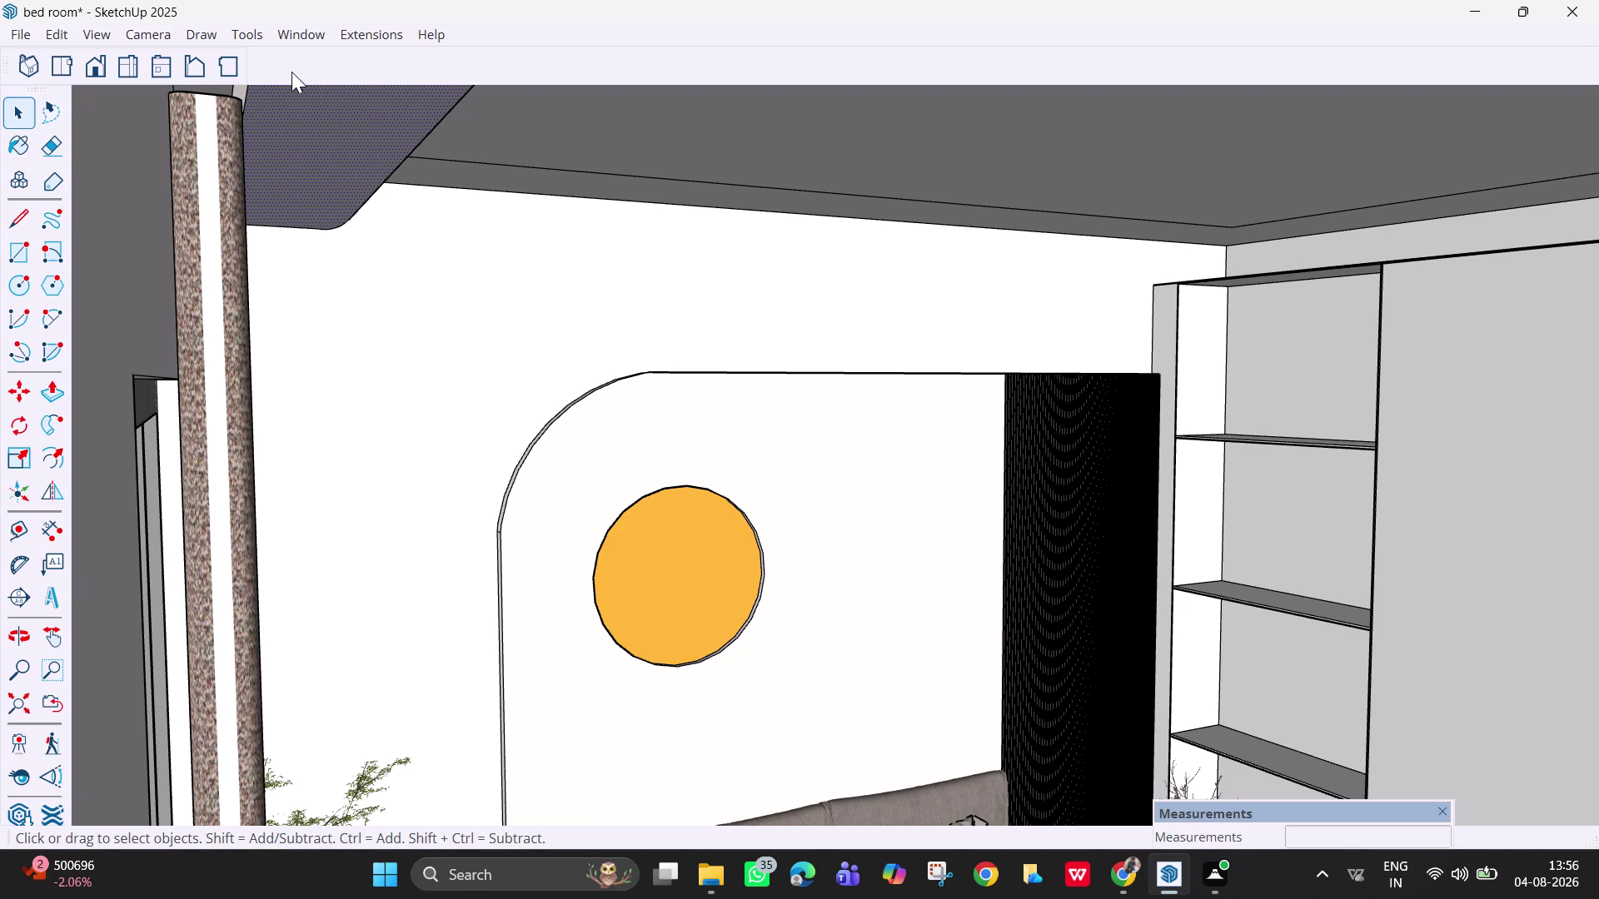
click(289, 29)
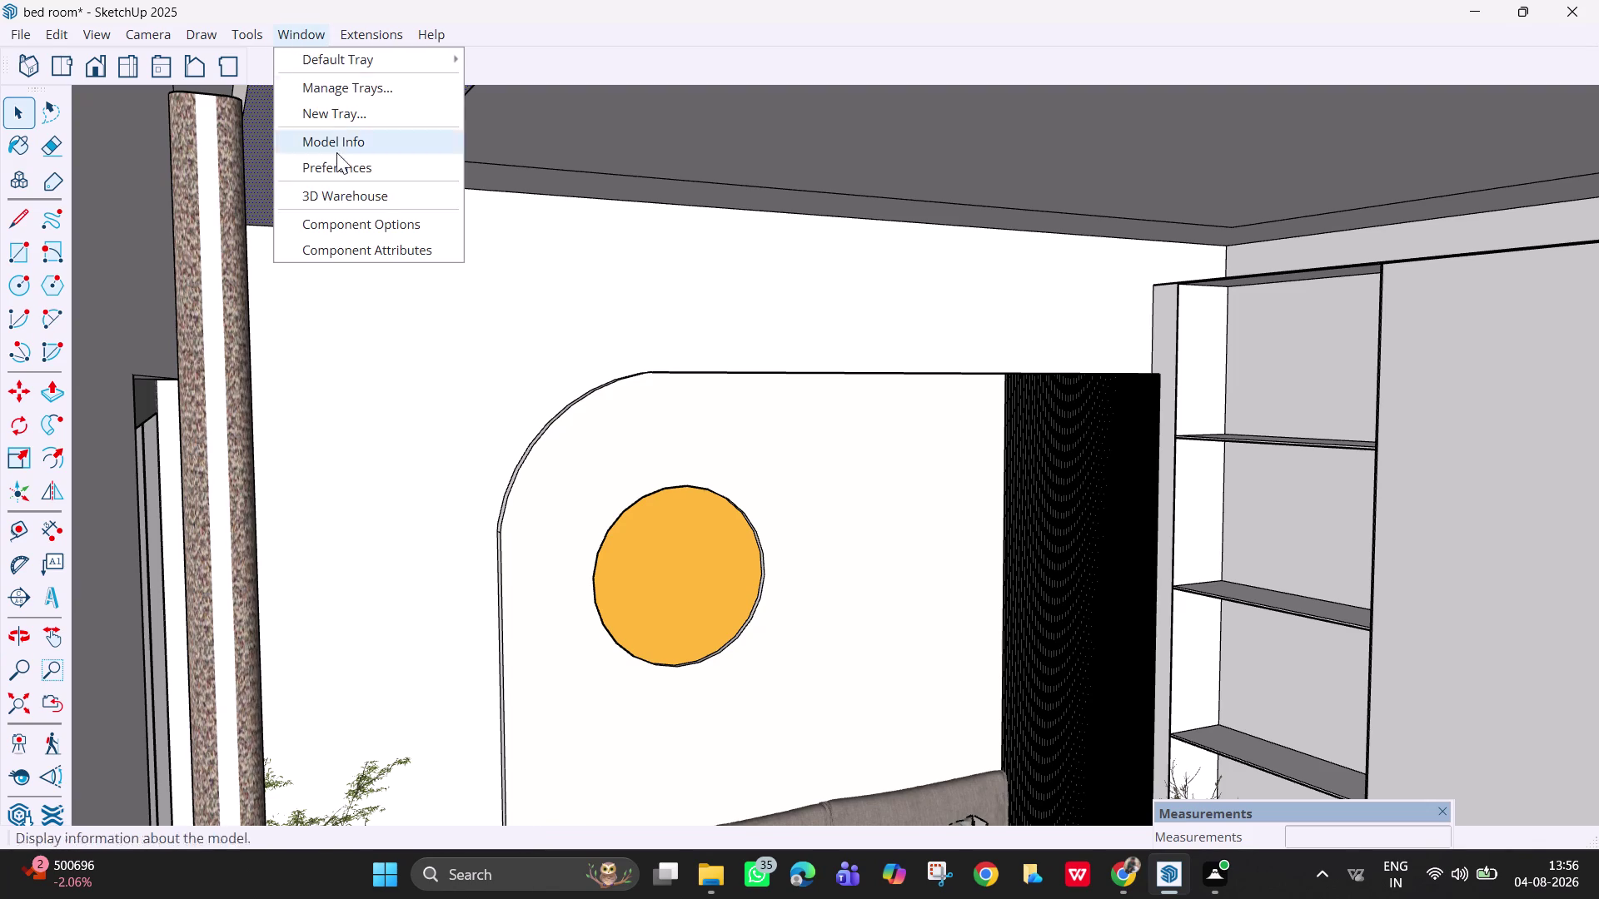
Open 3D Warehouse from the Window menu and clear the old 'books' search.
click(341, 193)
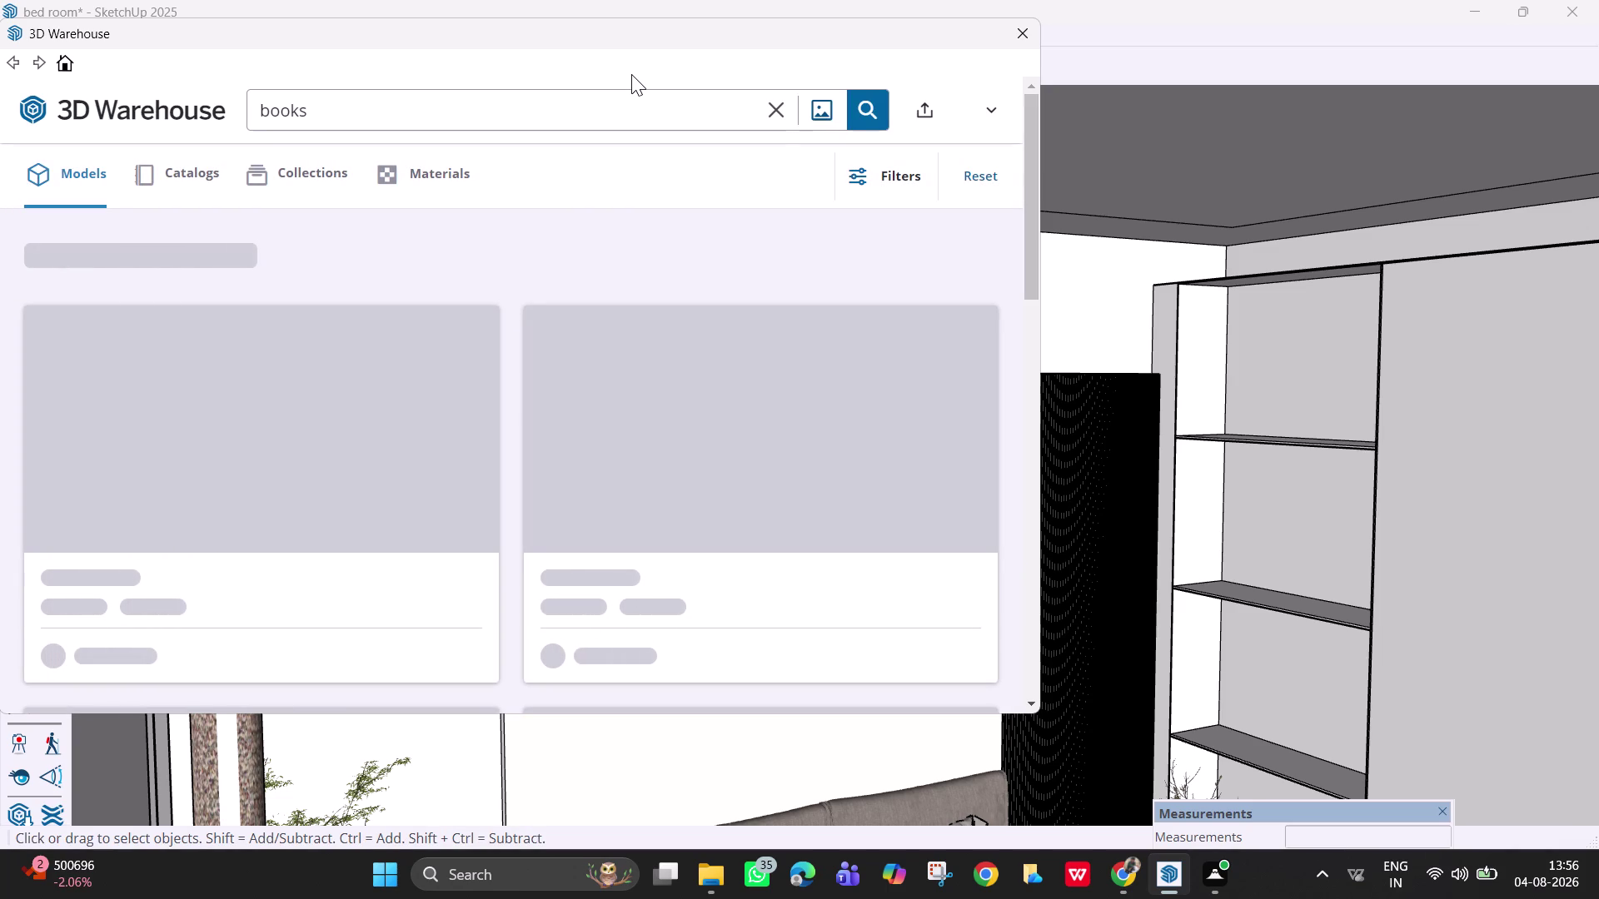
click(464, 118)
key(BackSpace)
key(BackSpace)
key(BackSpace)
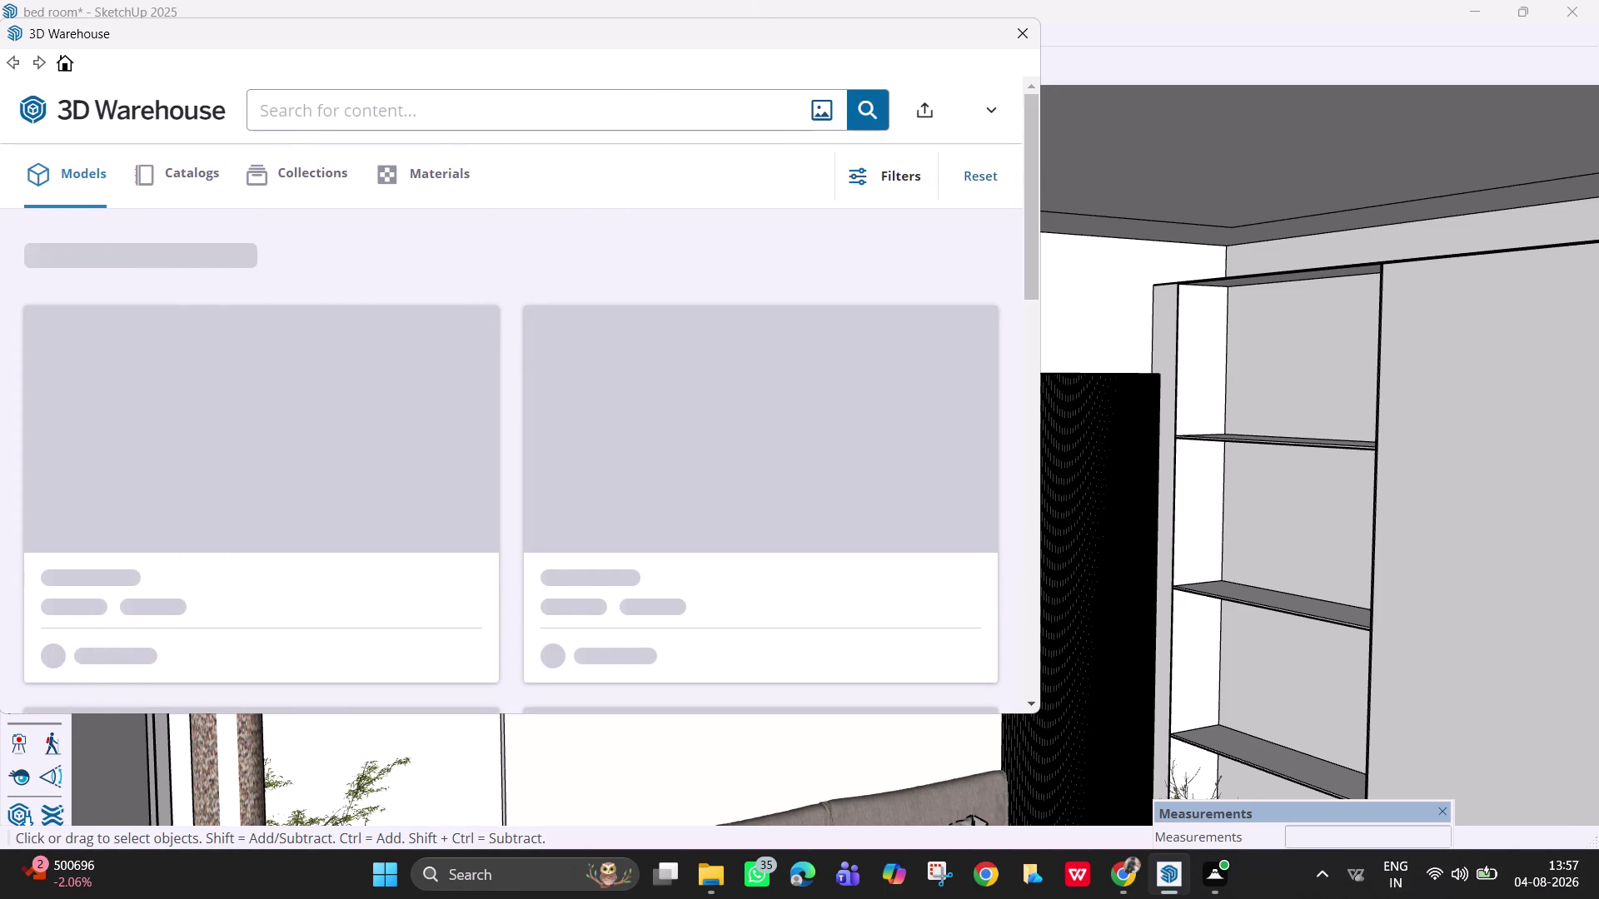
Search 3D Warehouse for 'bed room items', returning 14,289 results led by books models.
text(ebd)
key(space)
key(BackSpace)
key(BackSpace)
key(BackSpace)
key(BackSpace)
text(bed roo)
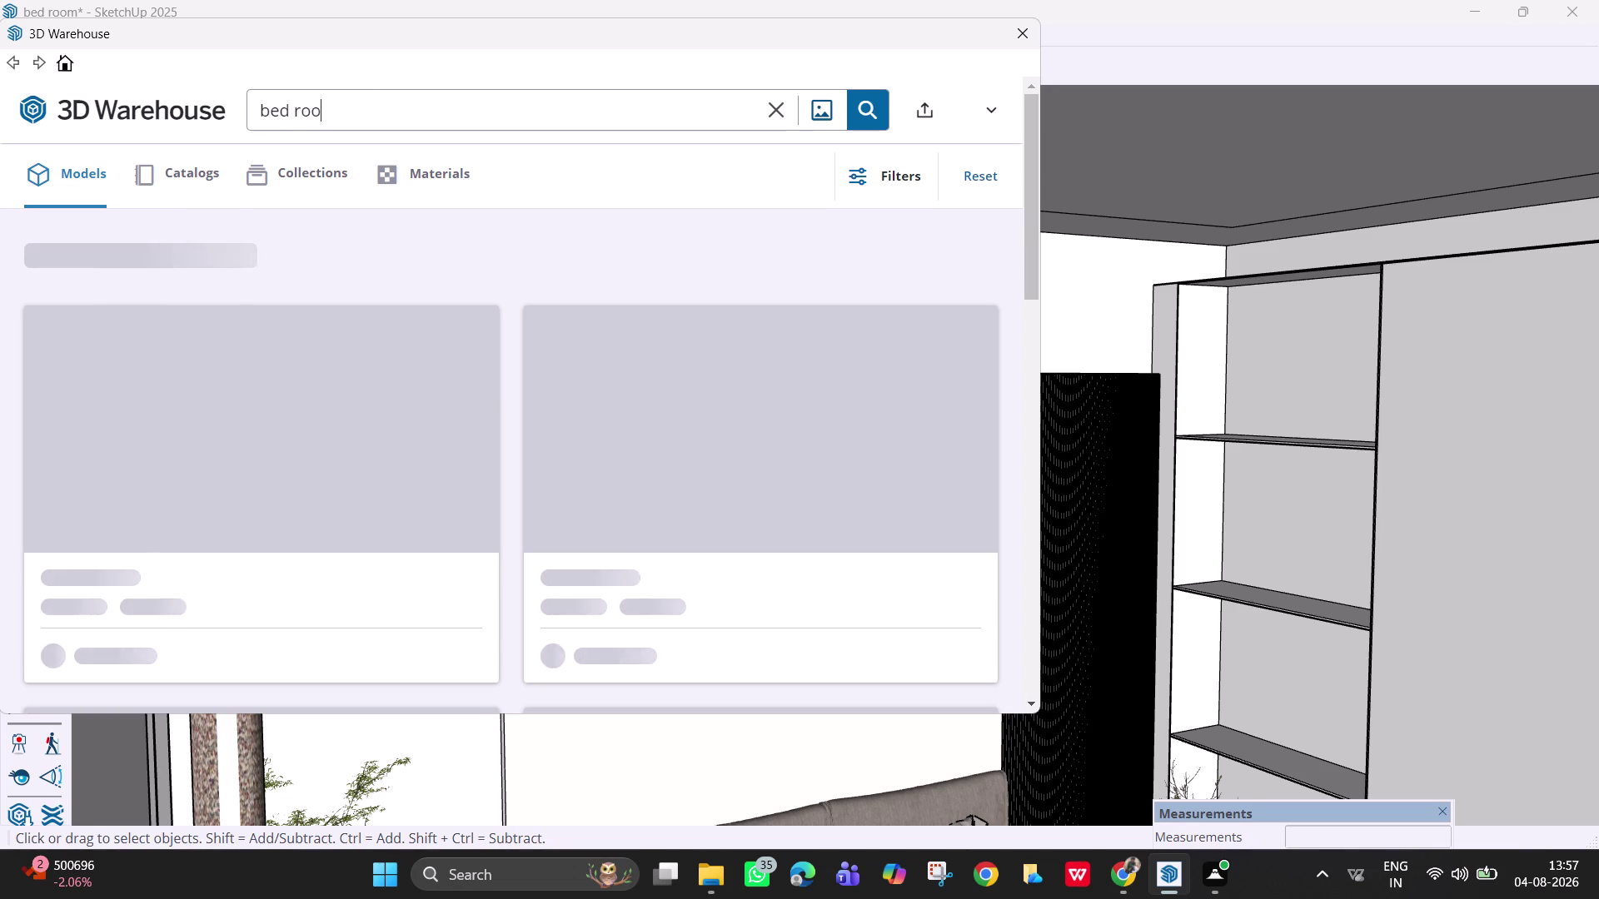
text(m)
key(space)
text(i)
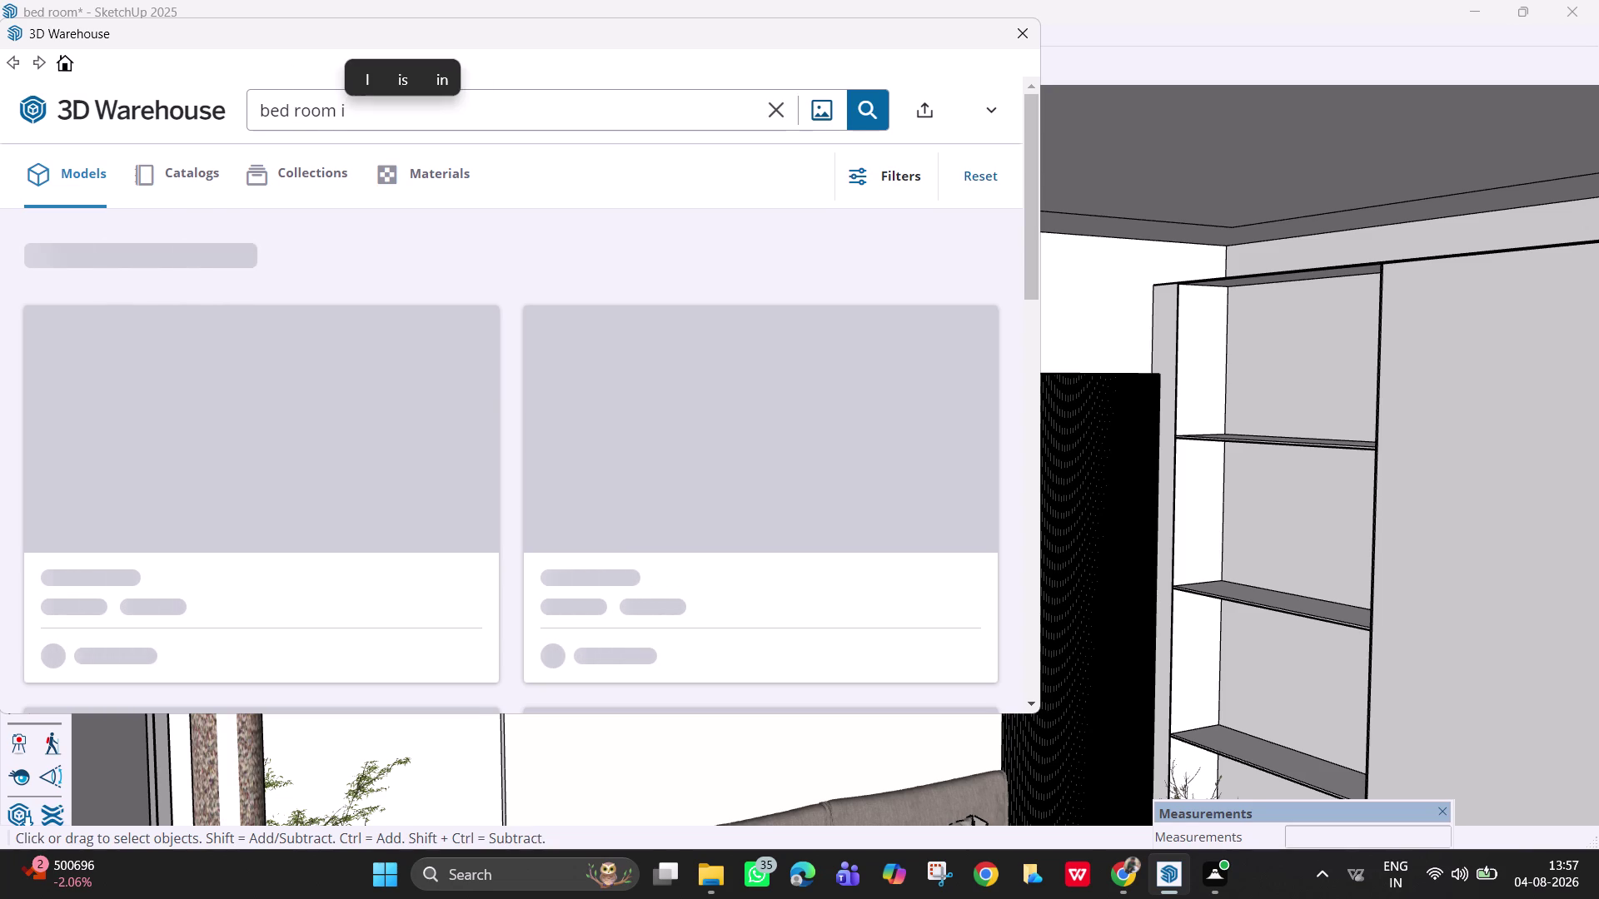
text(tems)
key(Return)
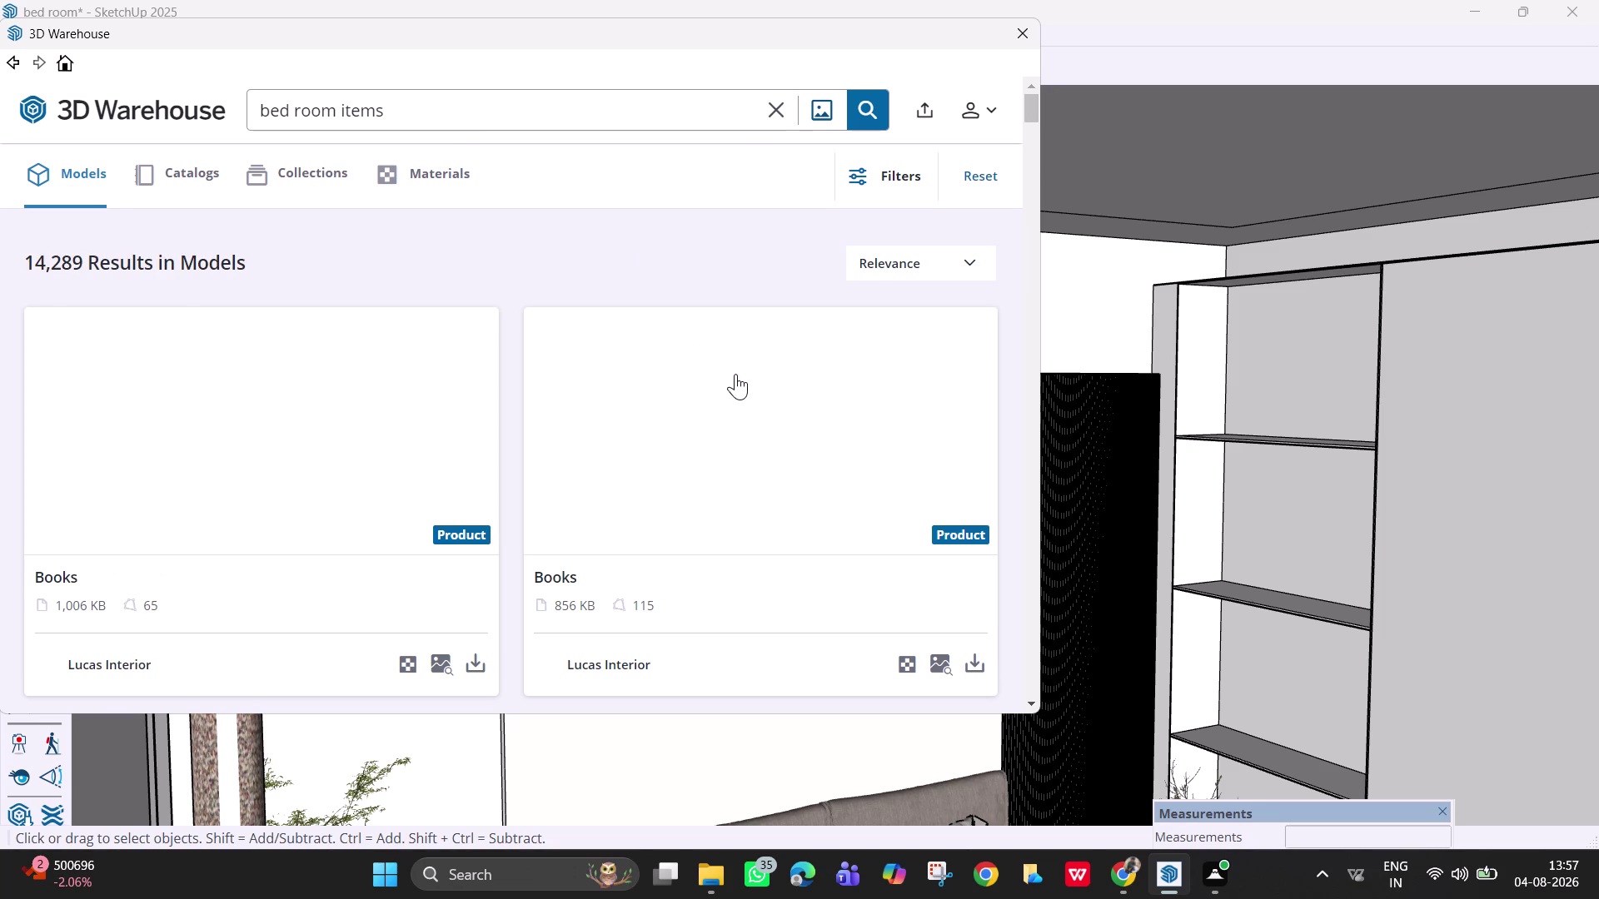
scroll(down, 3)
scroll(down, 3)
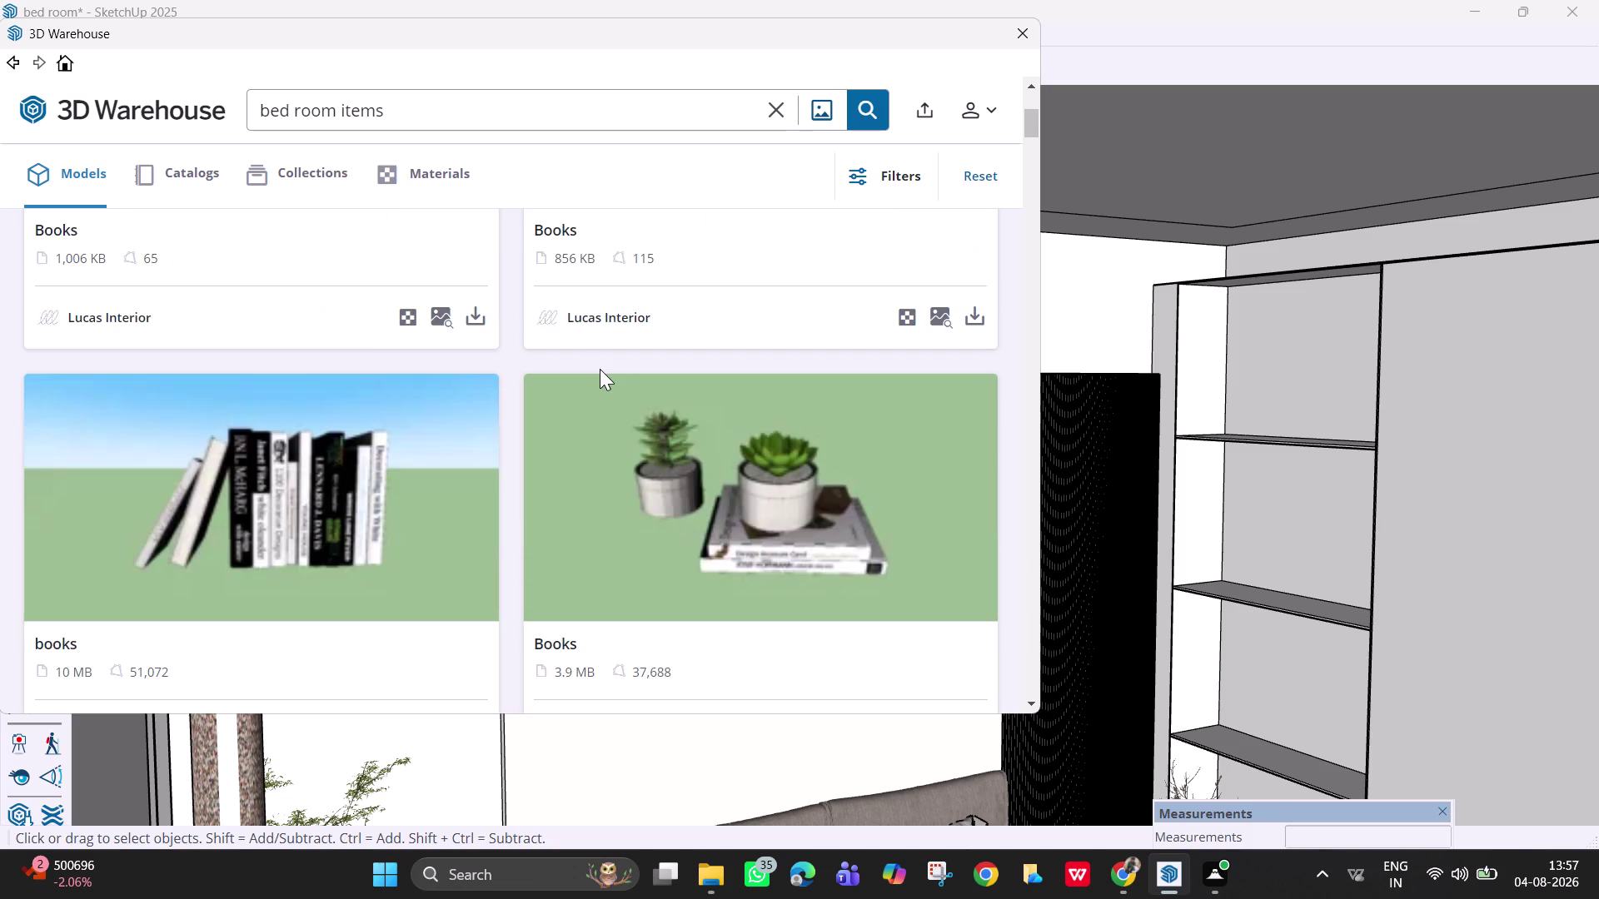
scroll(down, 3)
scroll(down, 3)
scroll(down, 3)
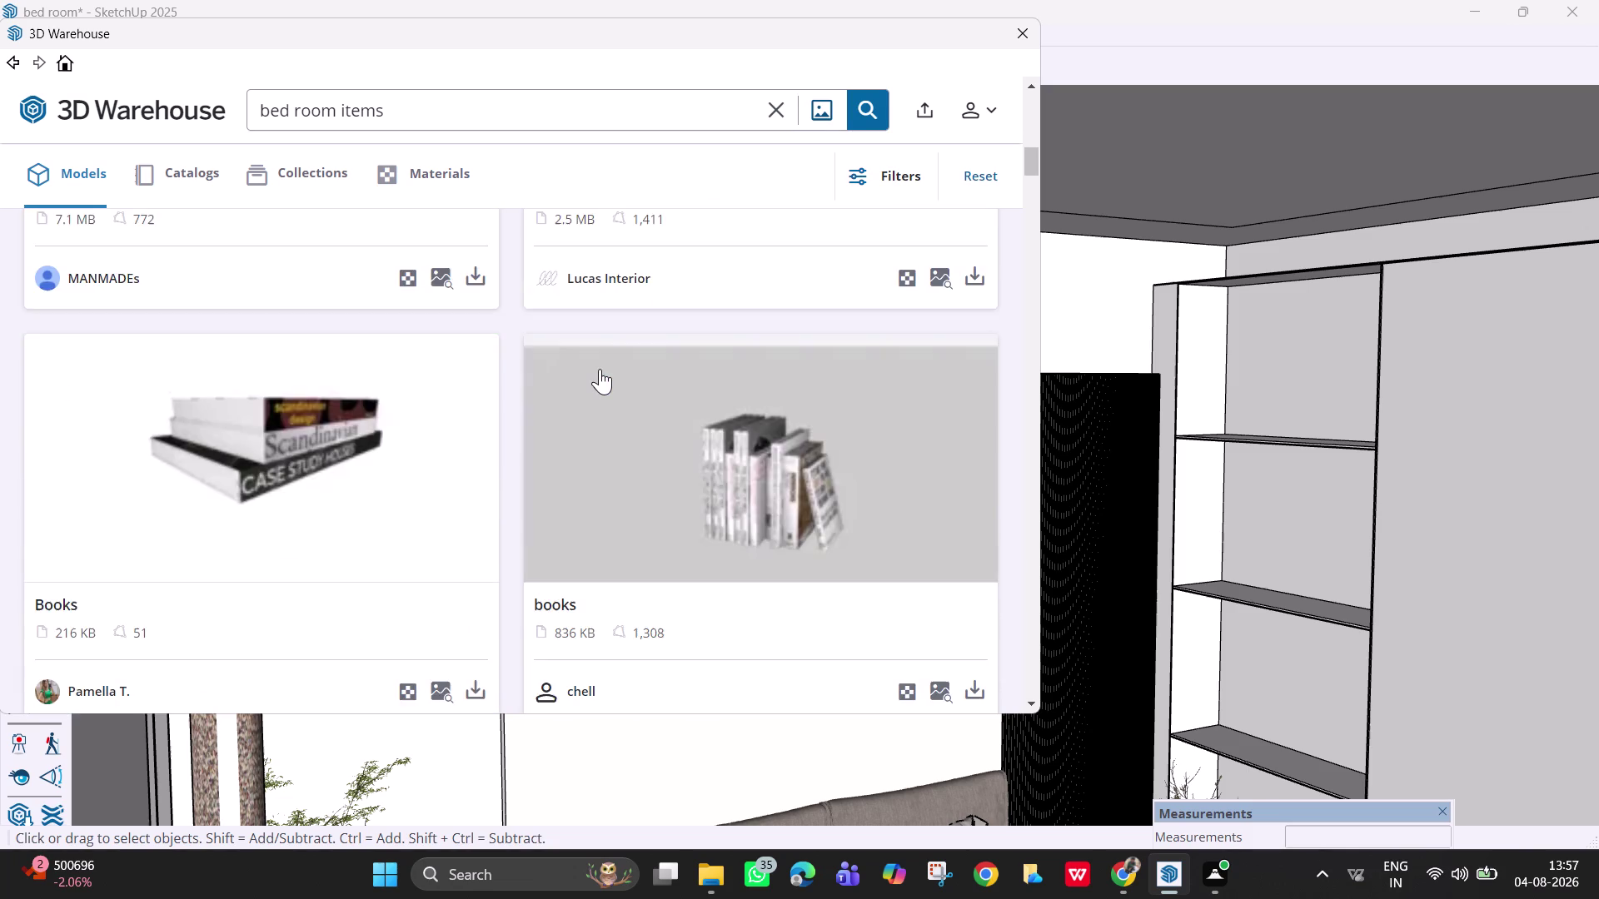
scroll(down, 3)
scroll(down, 3)
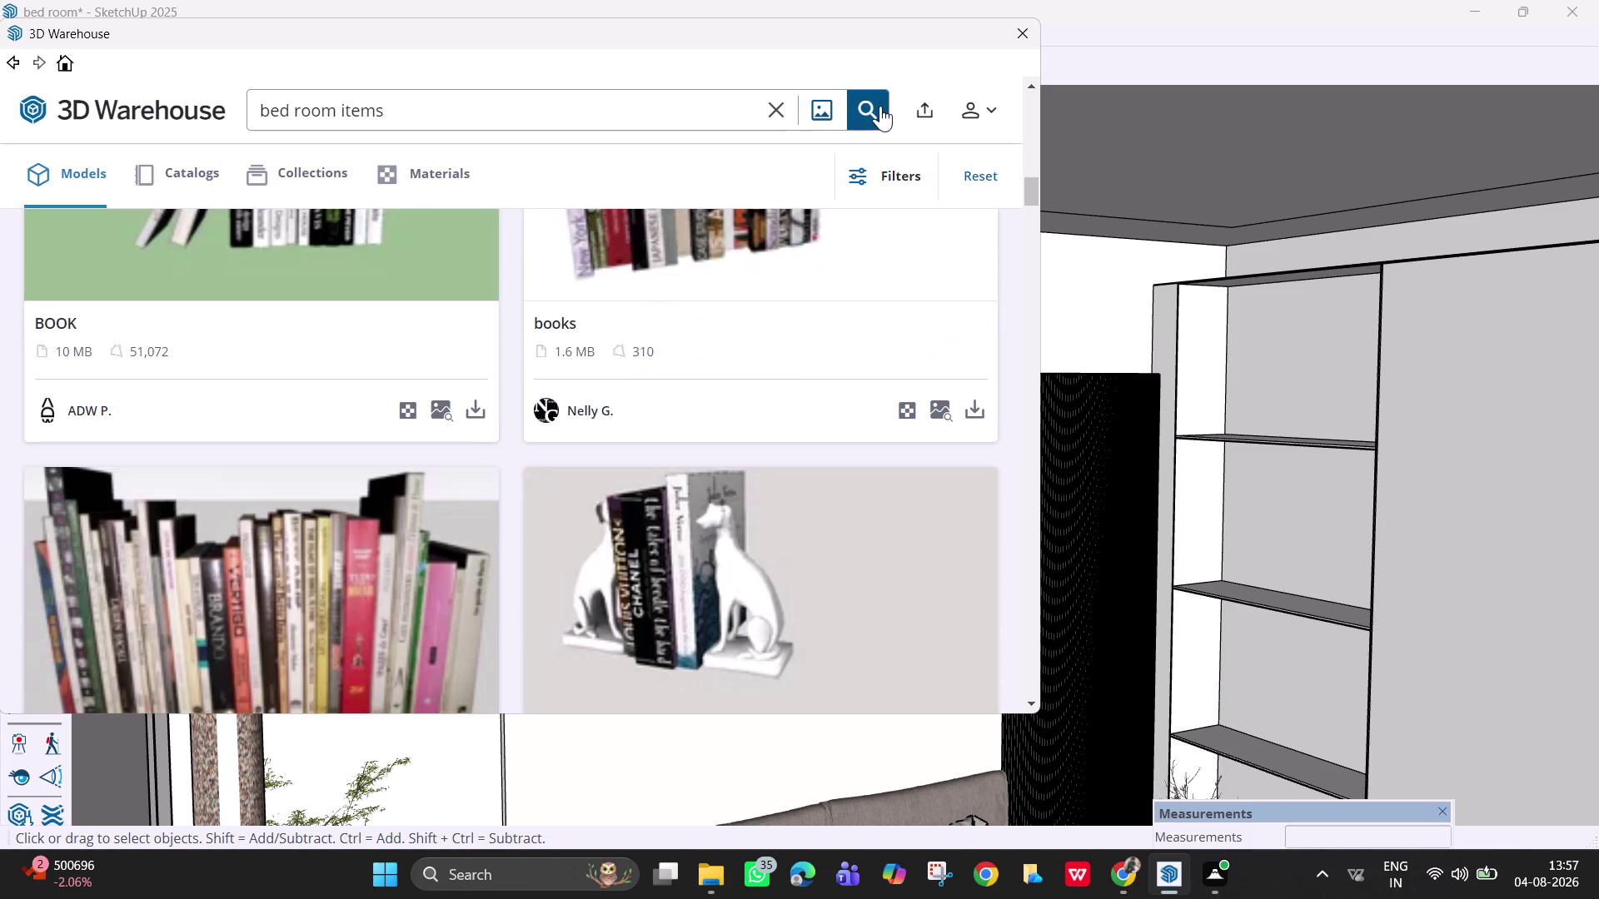
click(880, 106)
scroll(down, 3)
scroll(down, 3)
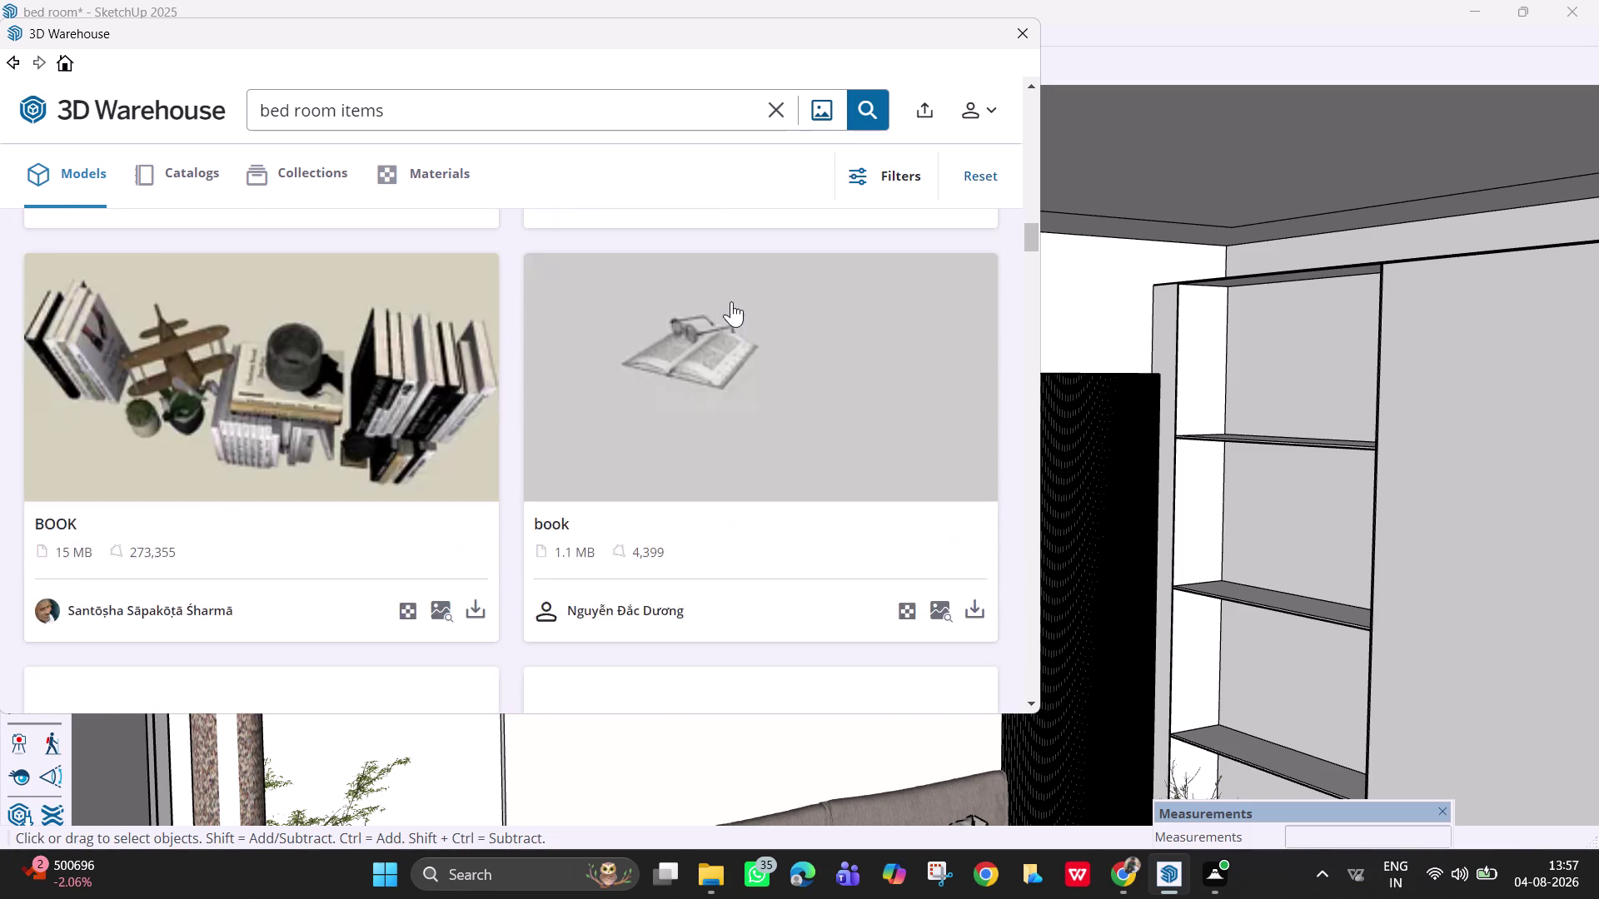
scroll(down, 3)
scroll(down, 3)
scroll(down, 3)
scroll(down, 3)
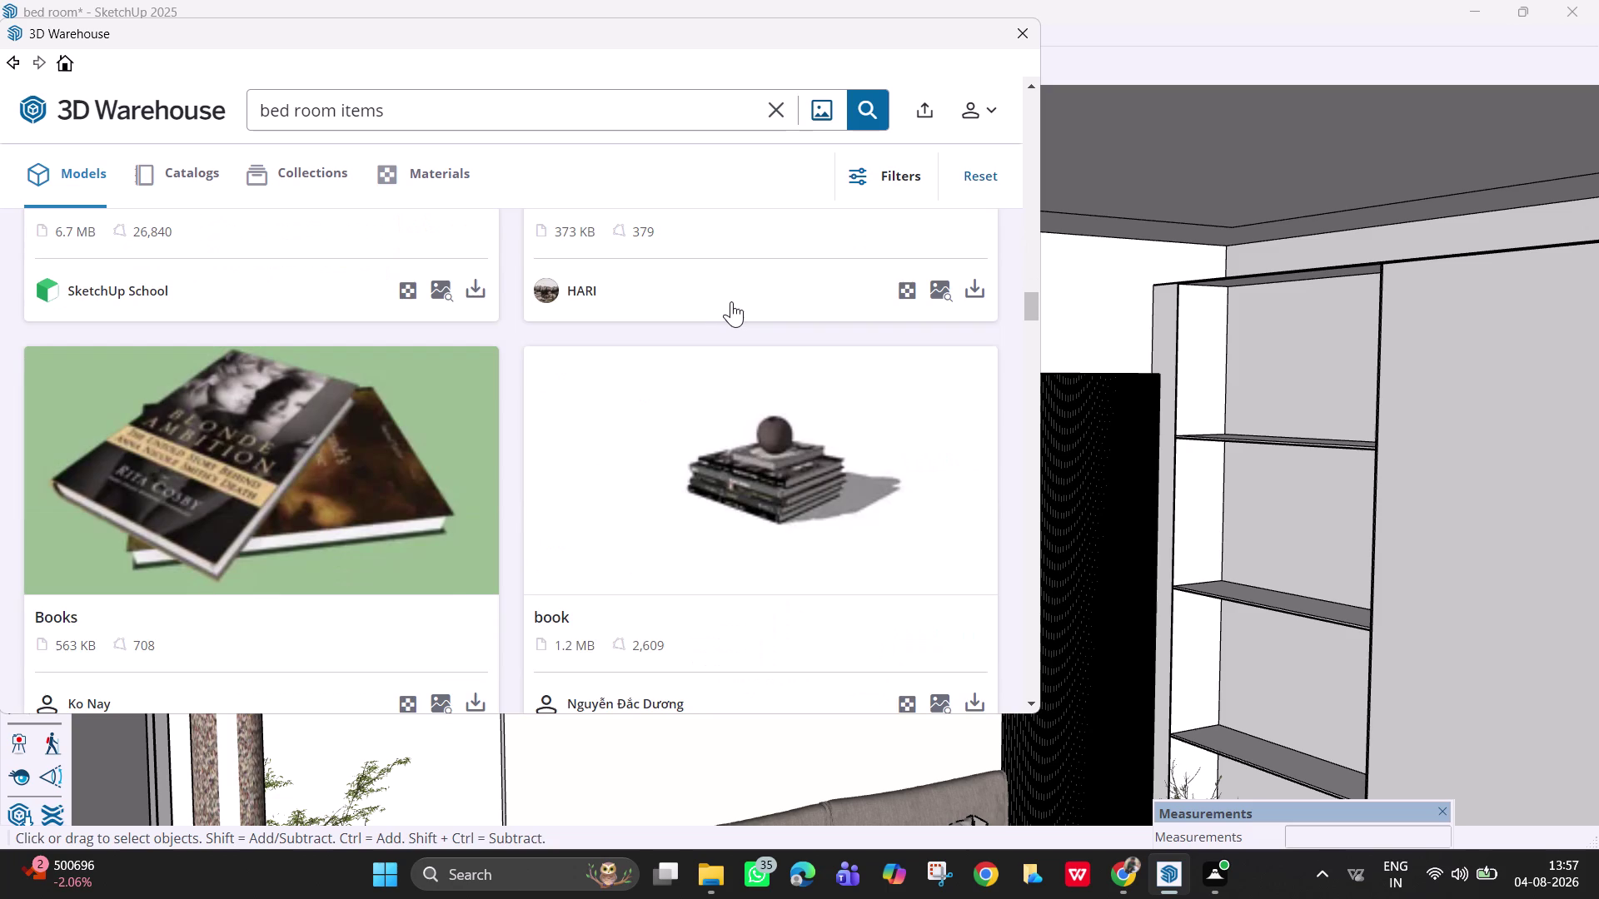
scroll(down, 3)
scroll(down, 3)
scroll(down, 3)
scroll(down, 3)
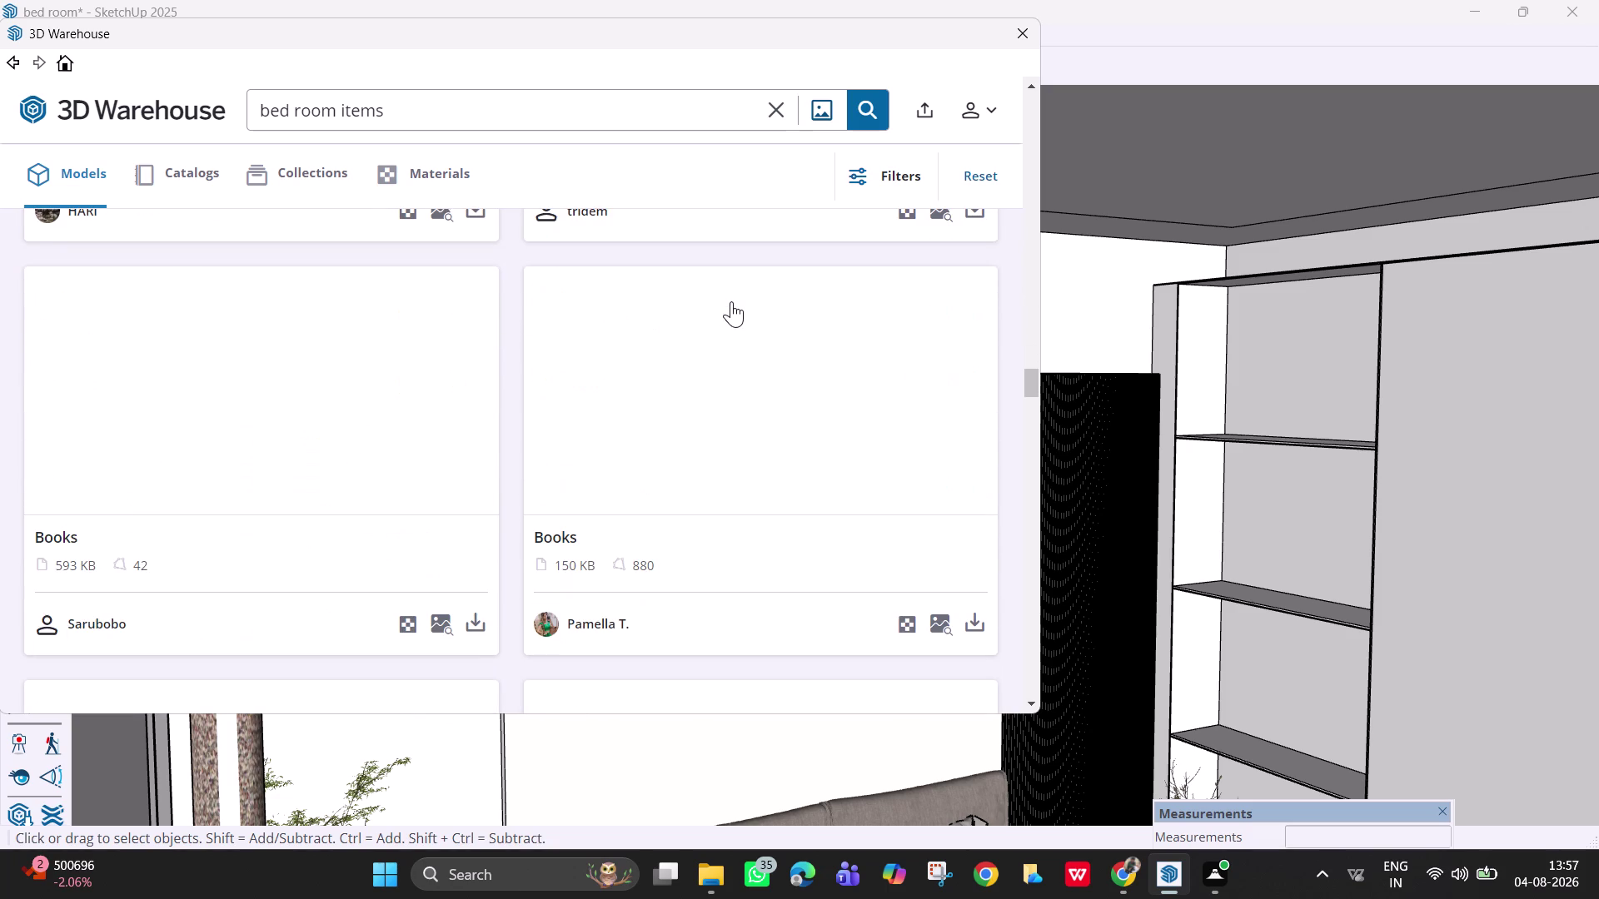
scroll(up, 3)
scroll(down, 3)
scroll(down, 3)
scroll(down, 3)
scroll(down, 3)
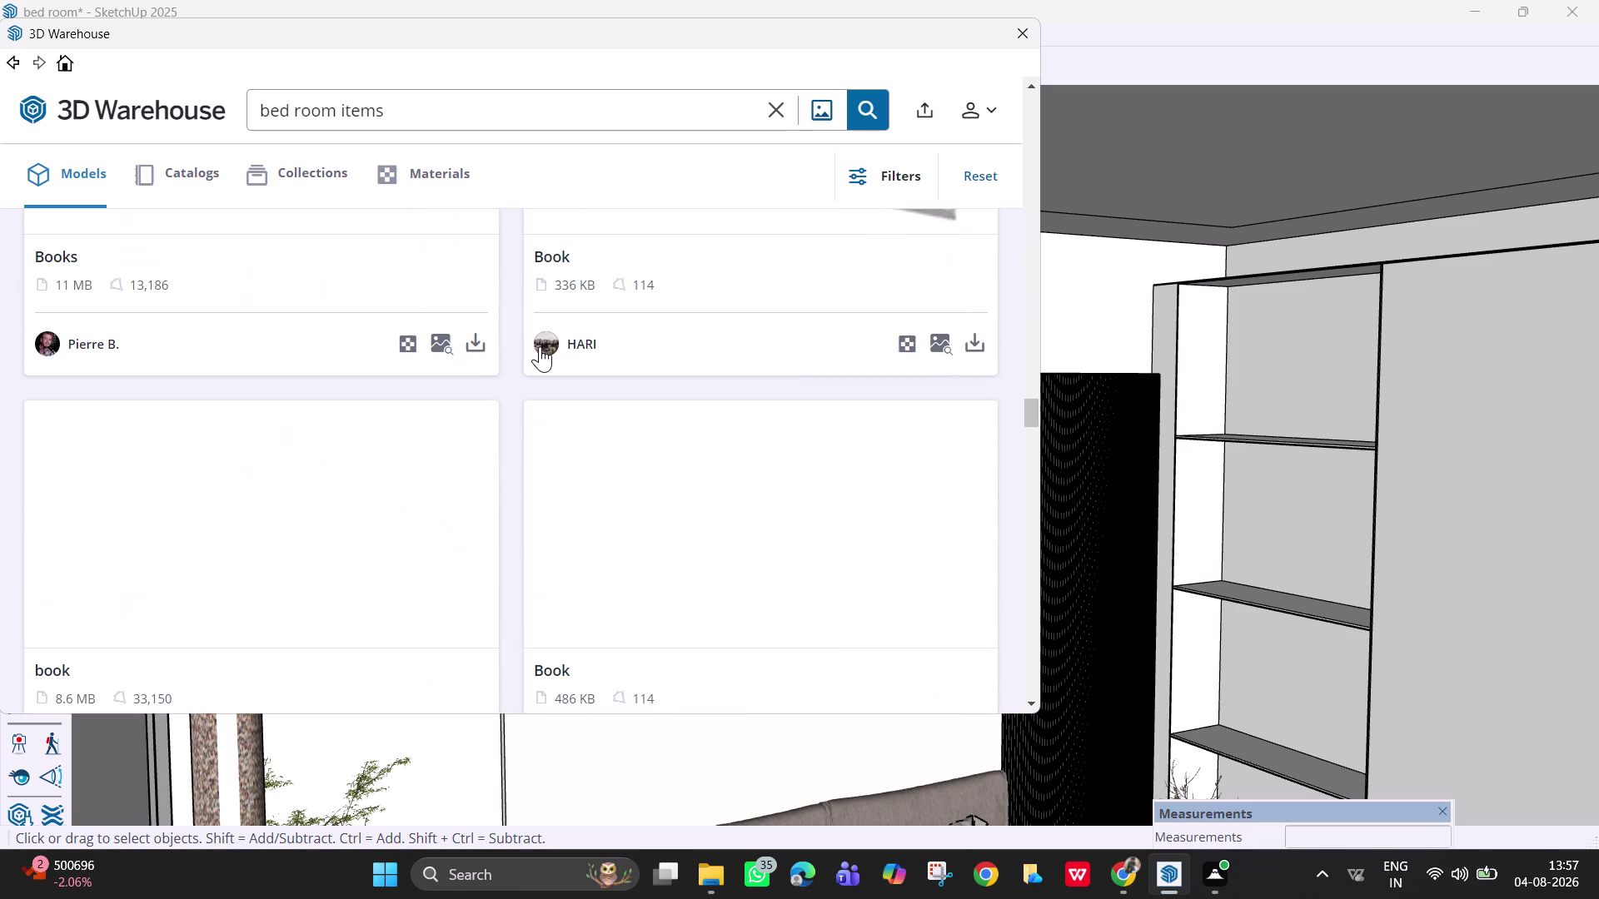
scroll(down, 3)
scroll(up, 3)
scroll(down, 3)
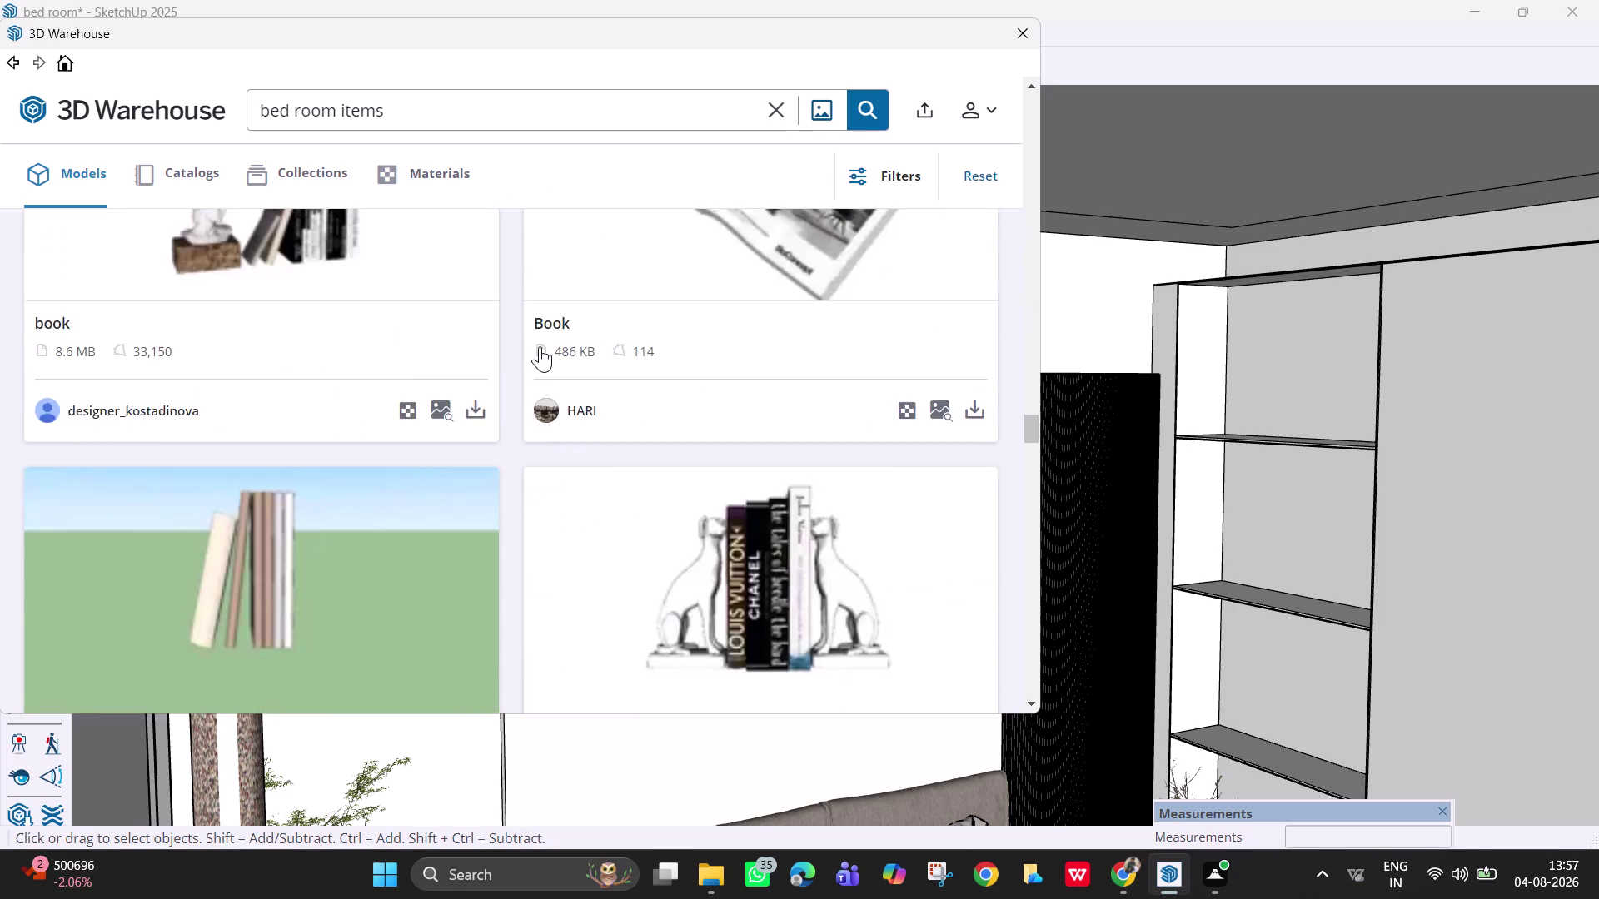
scroll(down, 3)
scroll(down, 3)
scroll(down, 3)
scroll(down, 3)
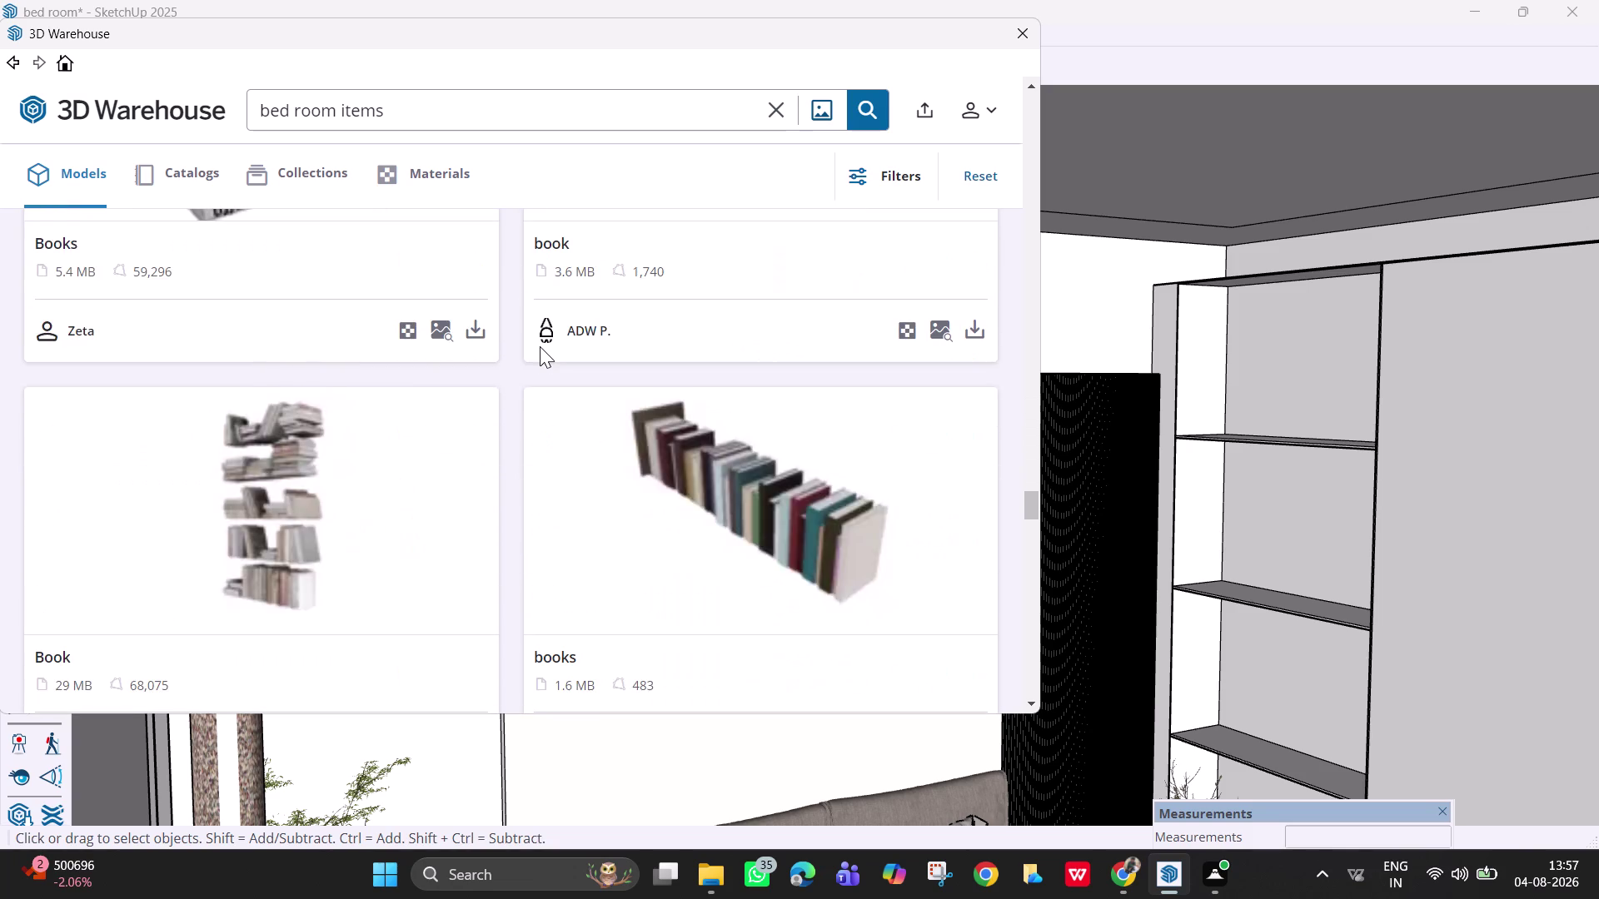
scroll(down, 3)
scroll(down, 3)
scroll(down, 3)
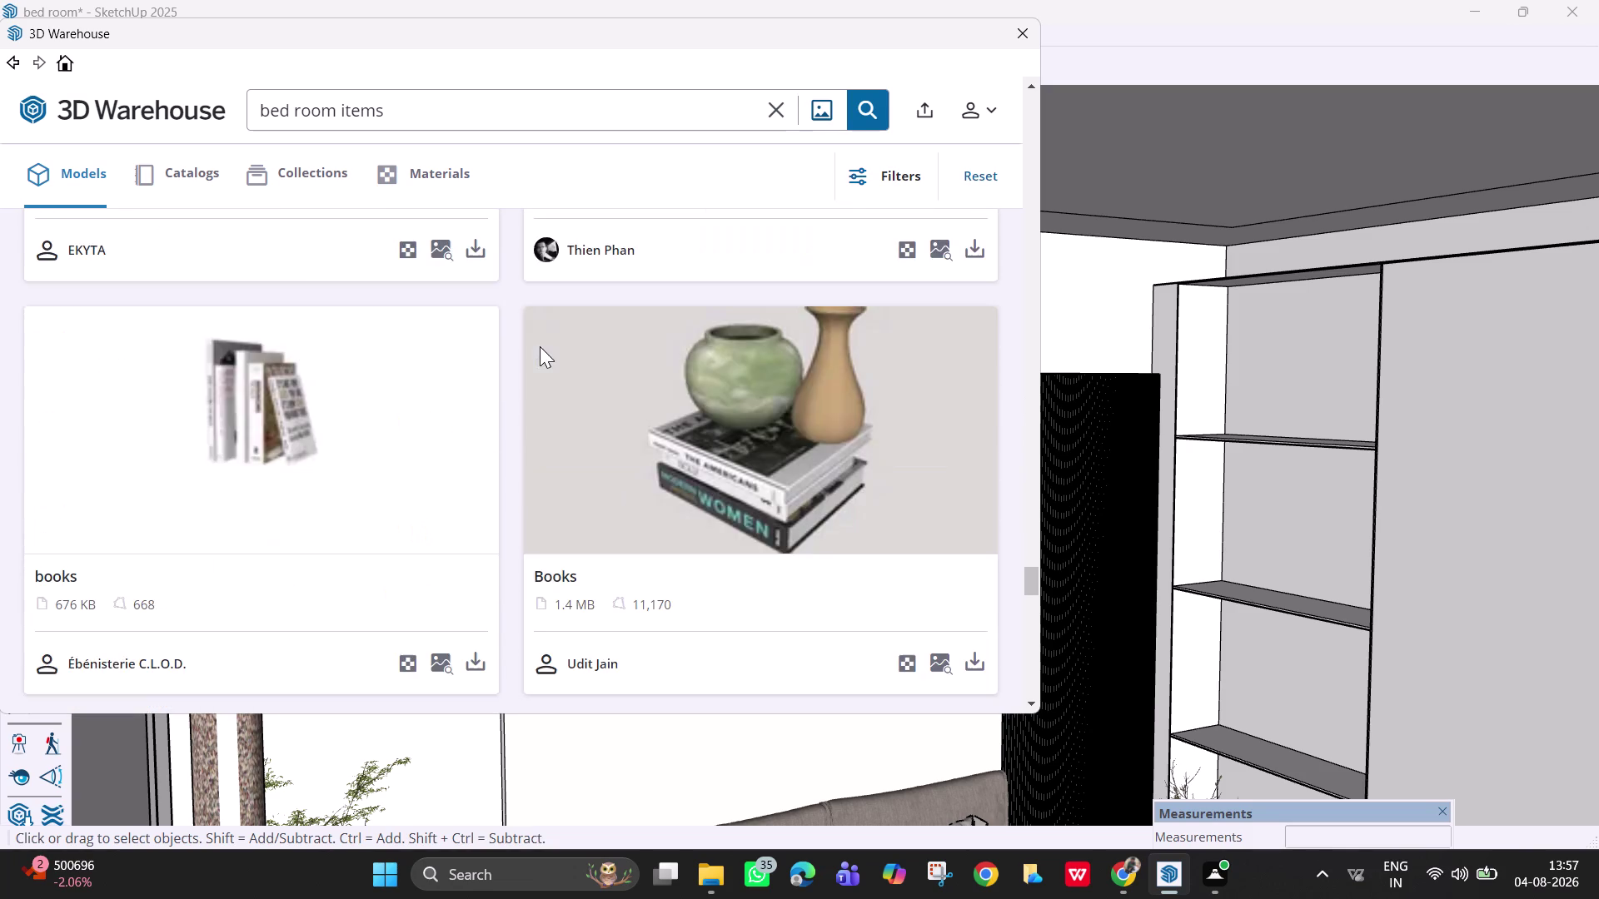
scroll(down, 3)
scroll(up, 3)
scroll(down, 3)
scroll(down, 3)
scroll(down, 3)
scroll(down, 3)
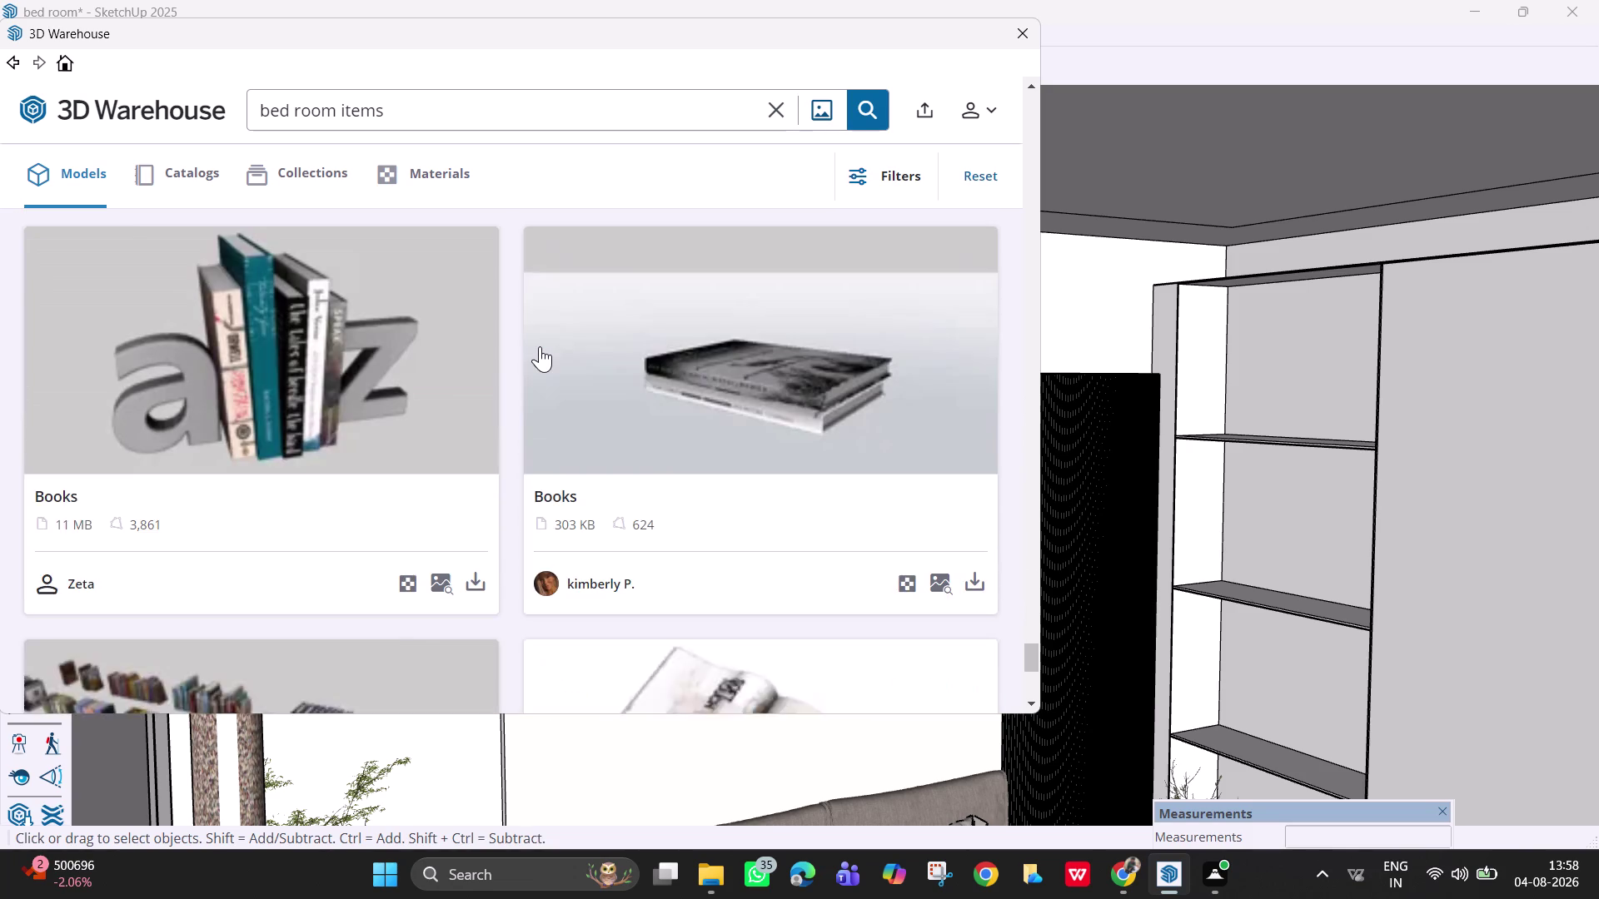
scroll(down, 3)
scroll(down, 3)
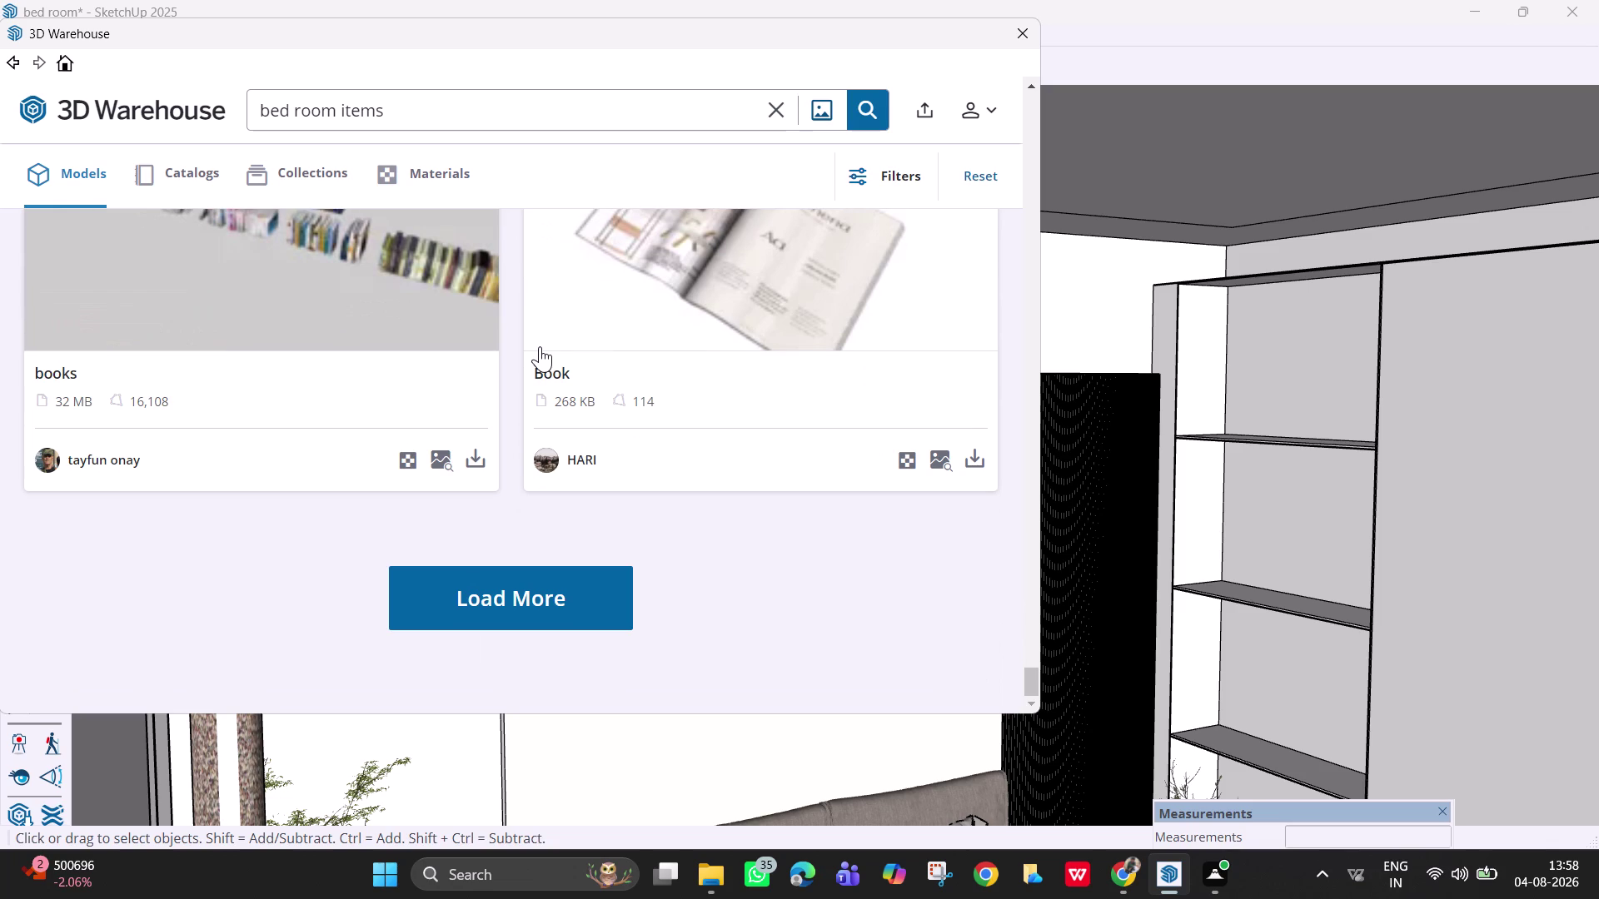